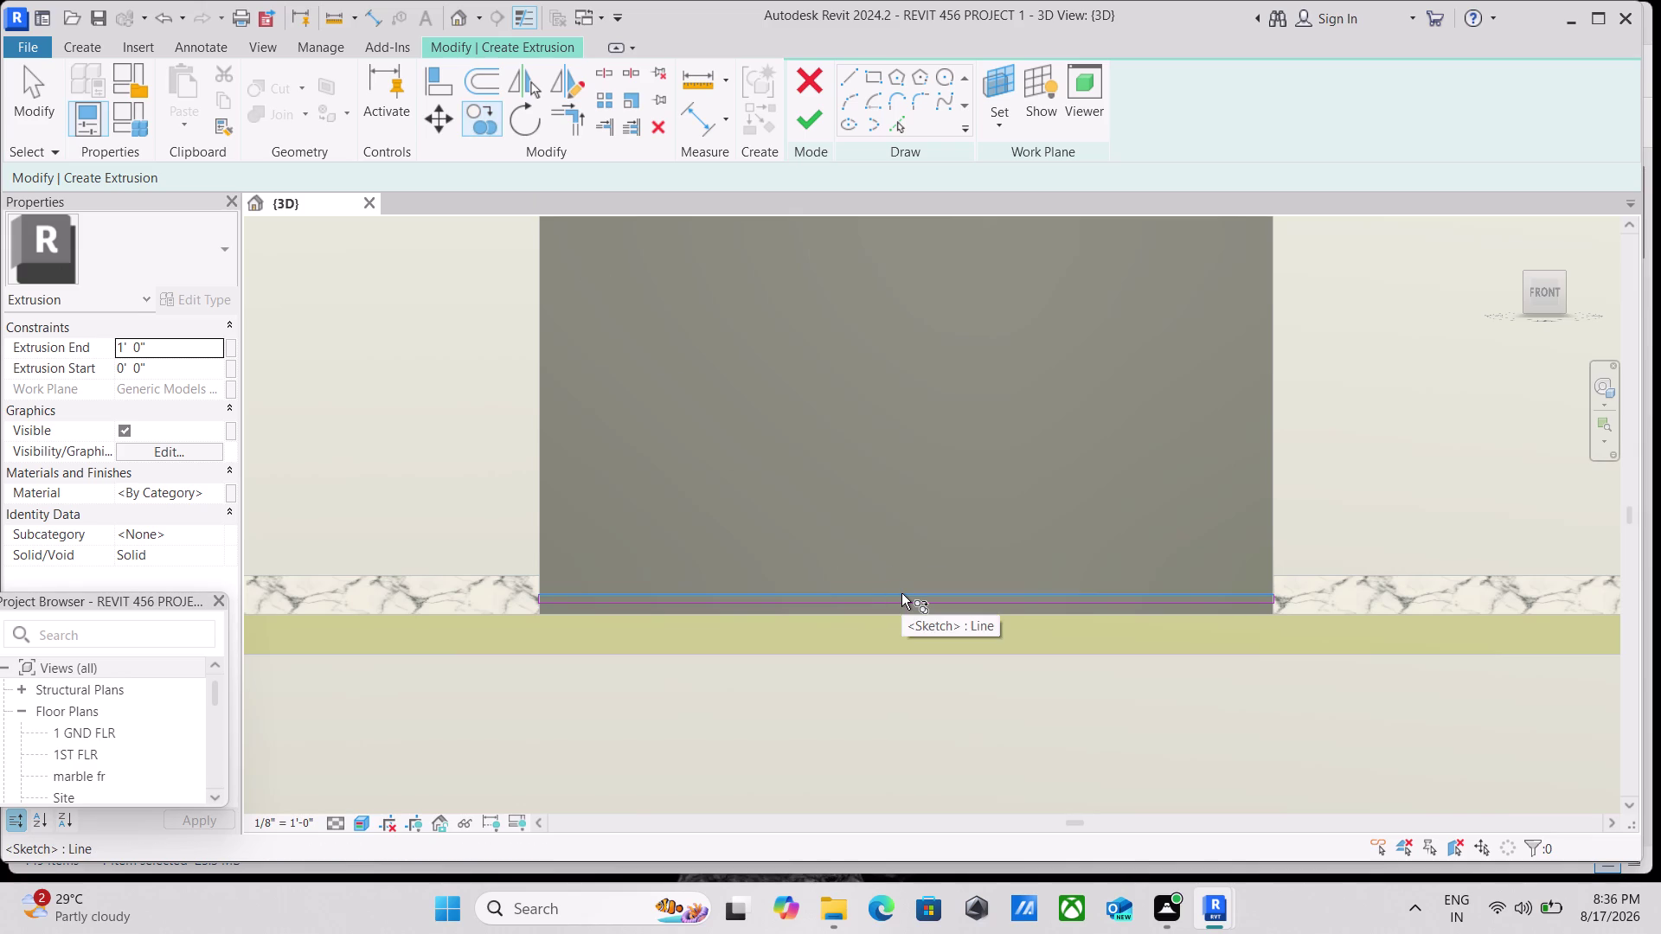
Finish the bottom line, then window-select both base fin sketch lines for a multiple Copy.
key(Escape)
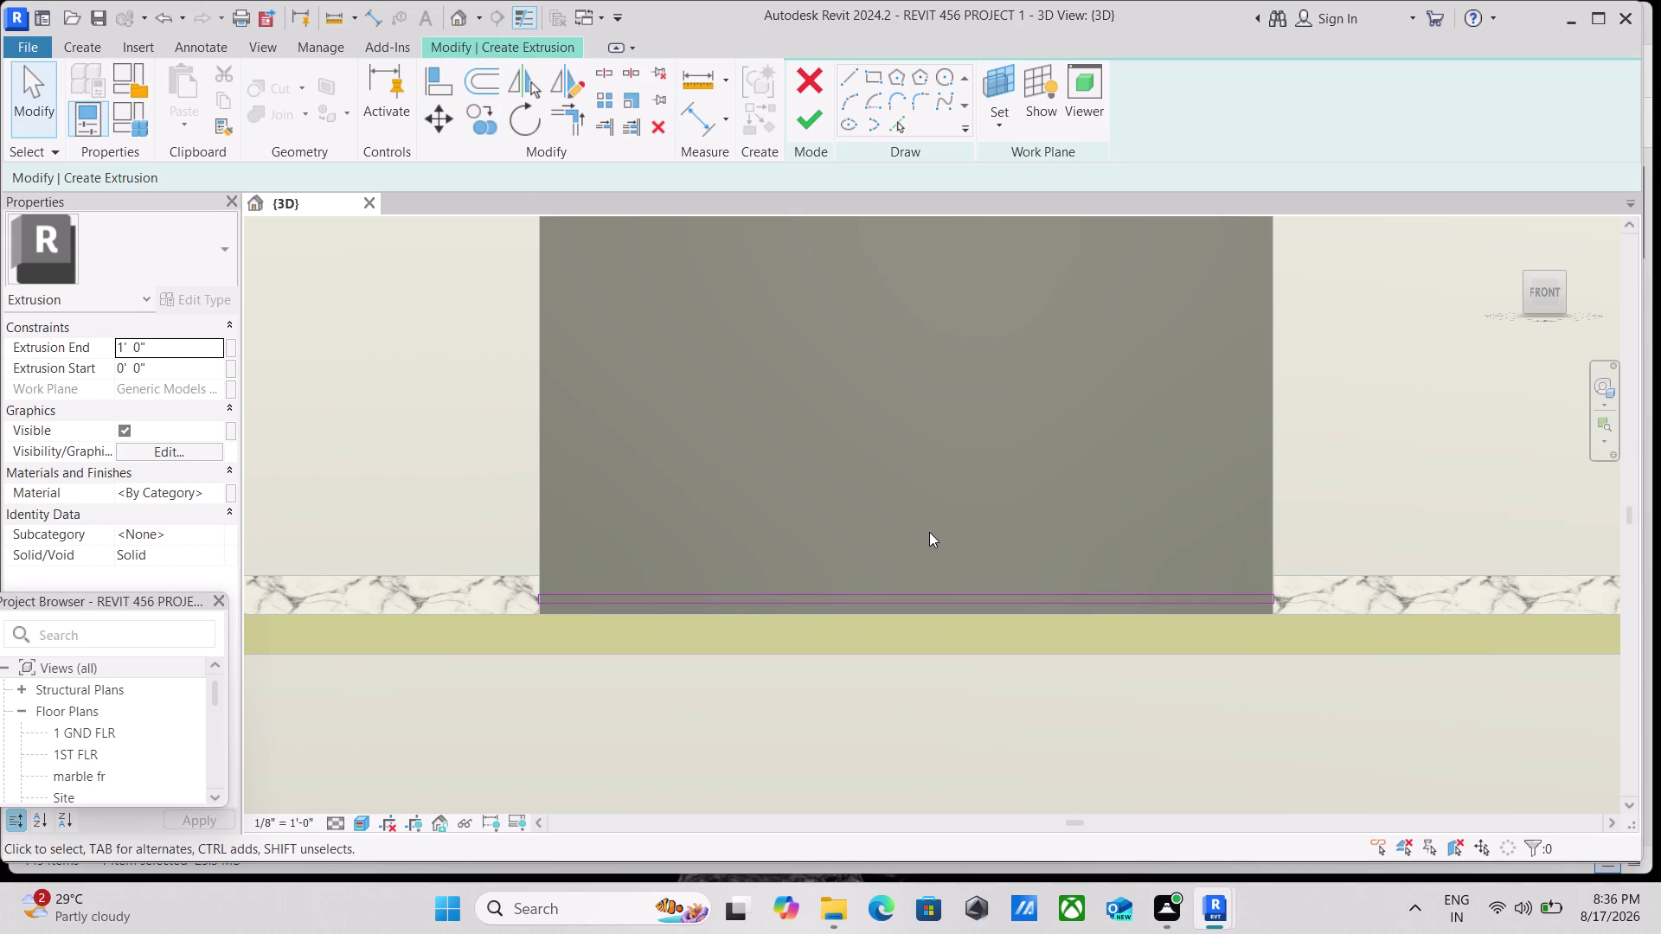
scroll(up, 3)
scroll(down, 3)
middle_drag(929, 530, 916, 453)
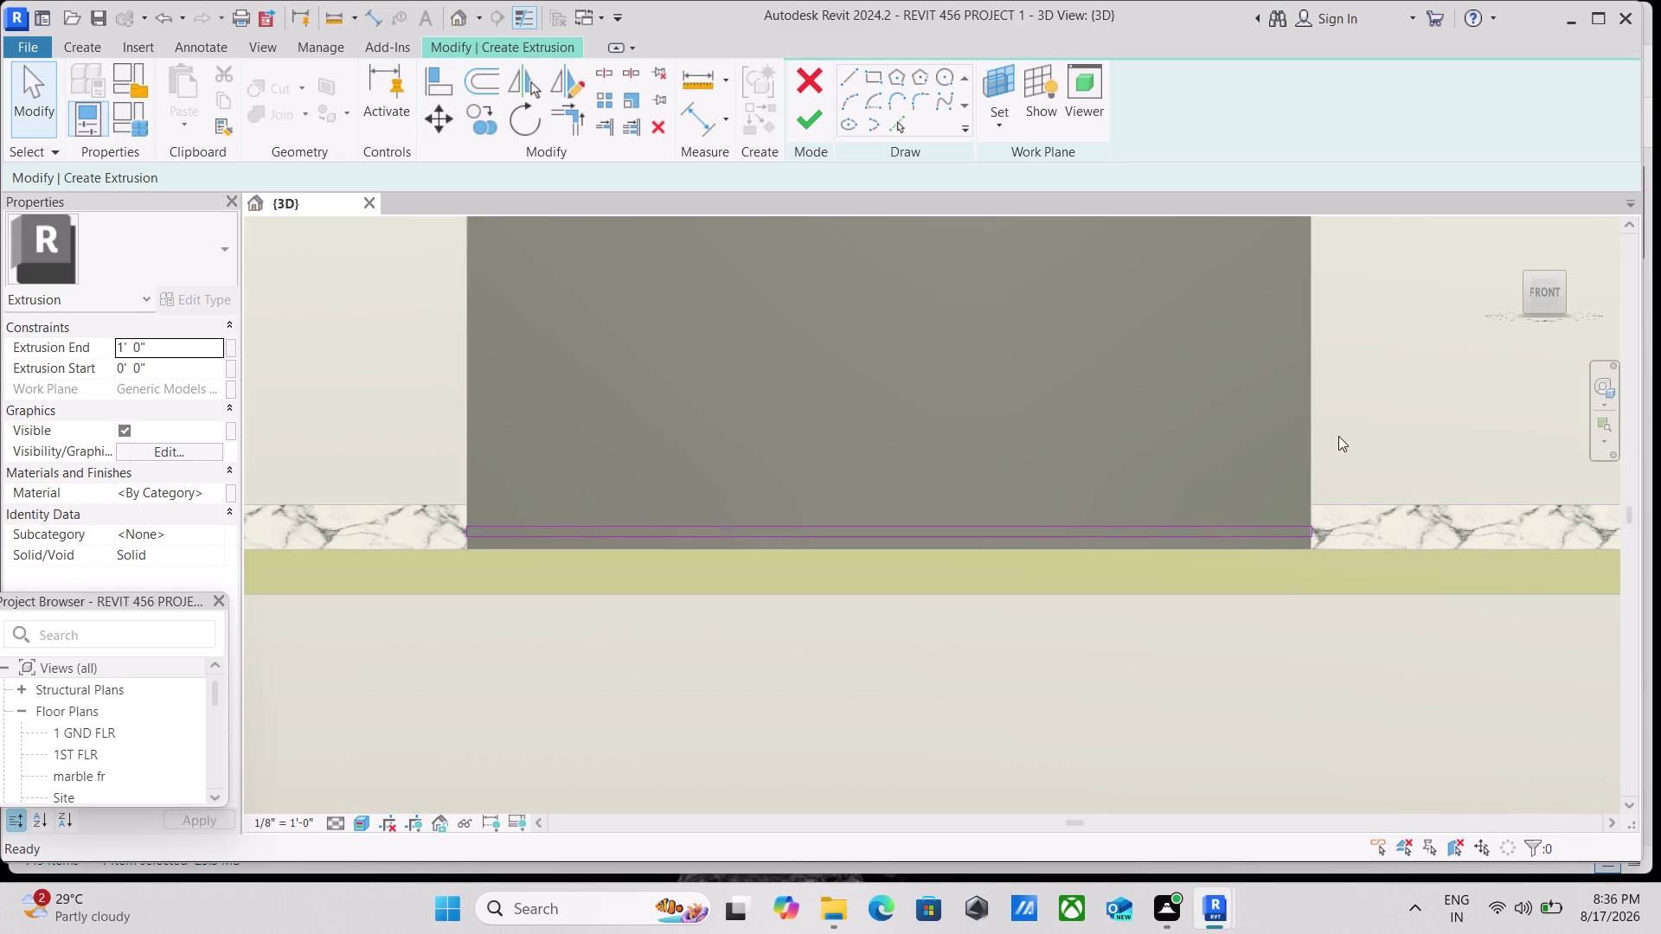
drag(1282, 501, 1212, 543)
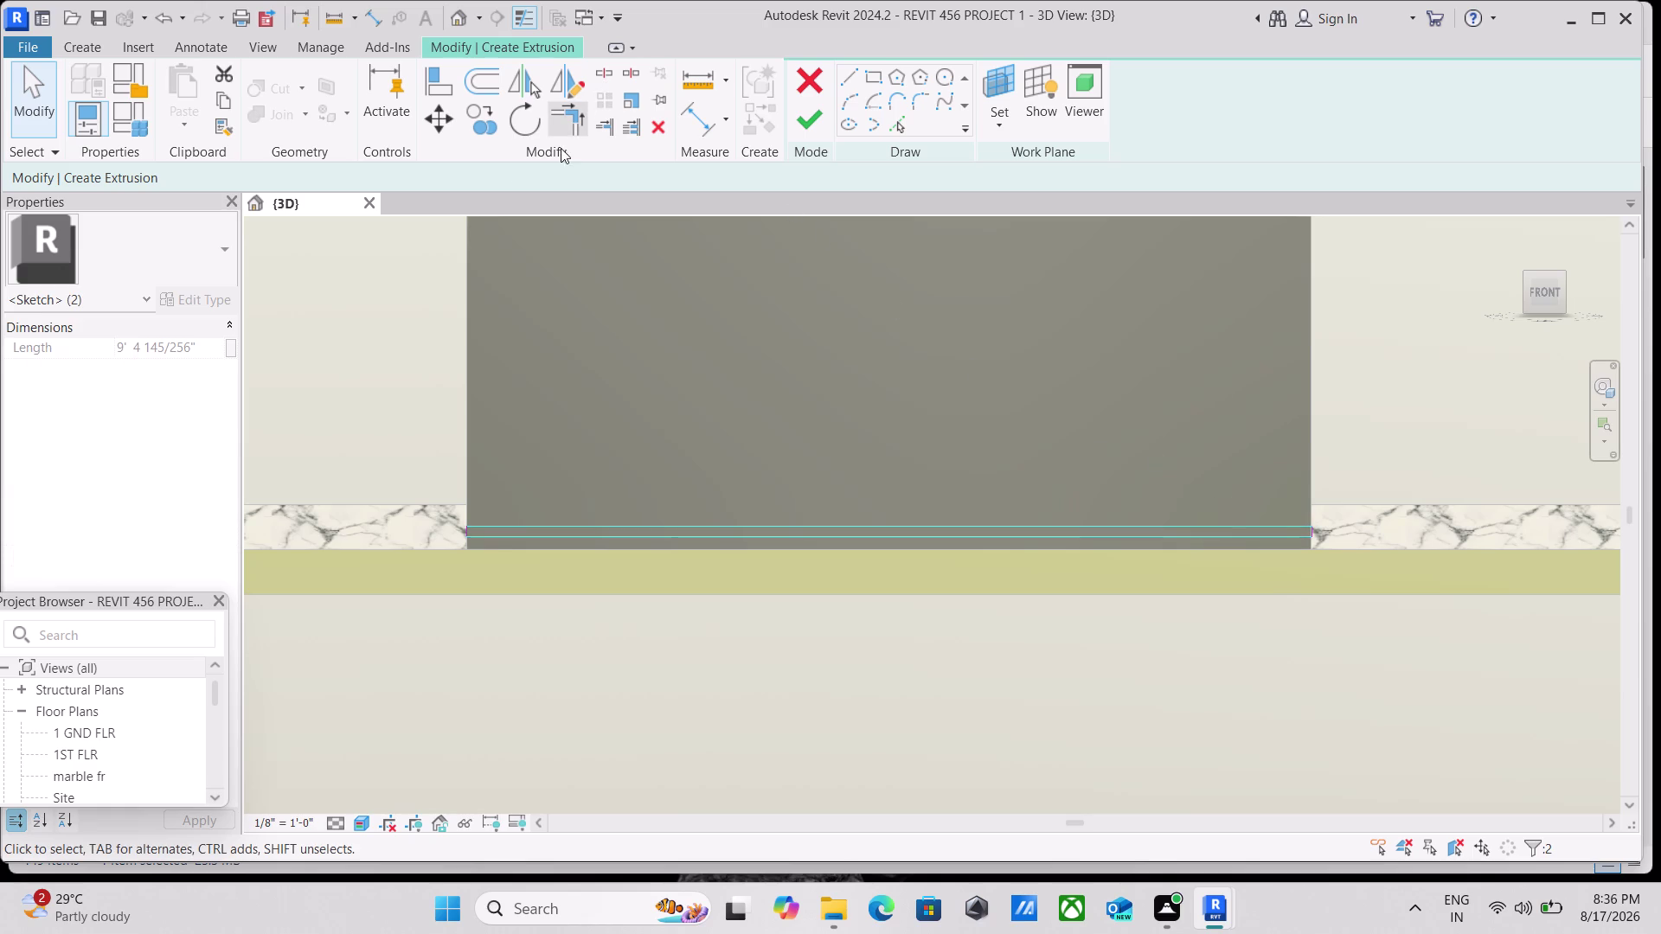
click(477, 123)
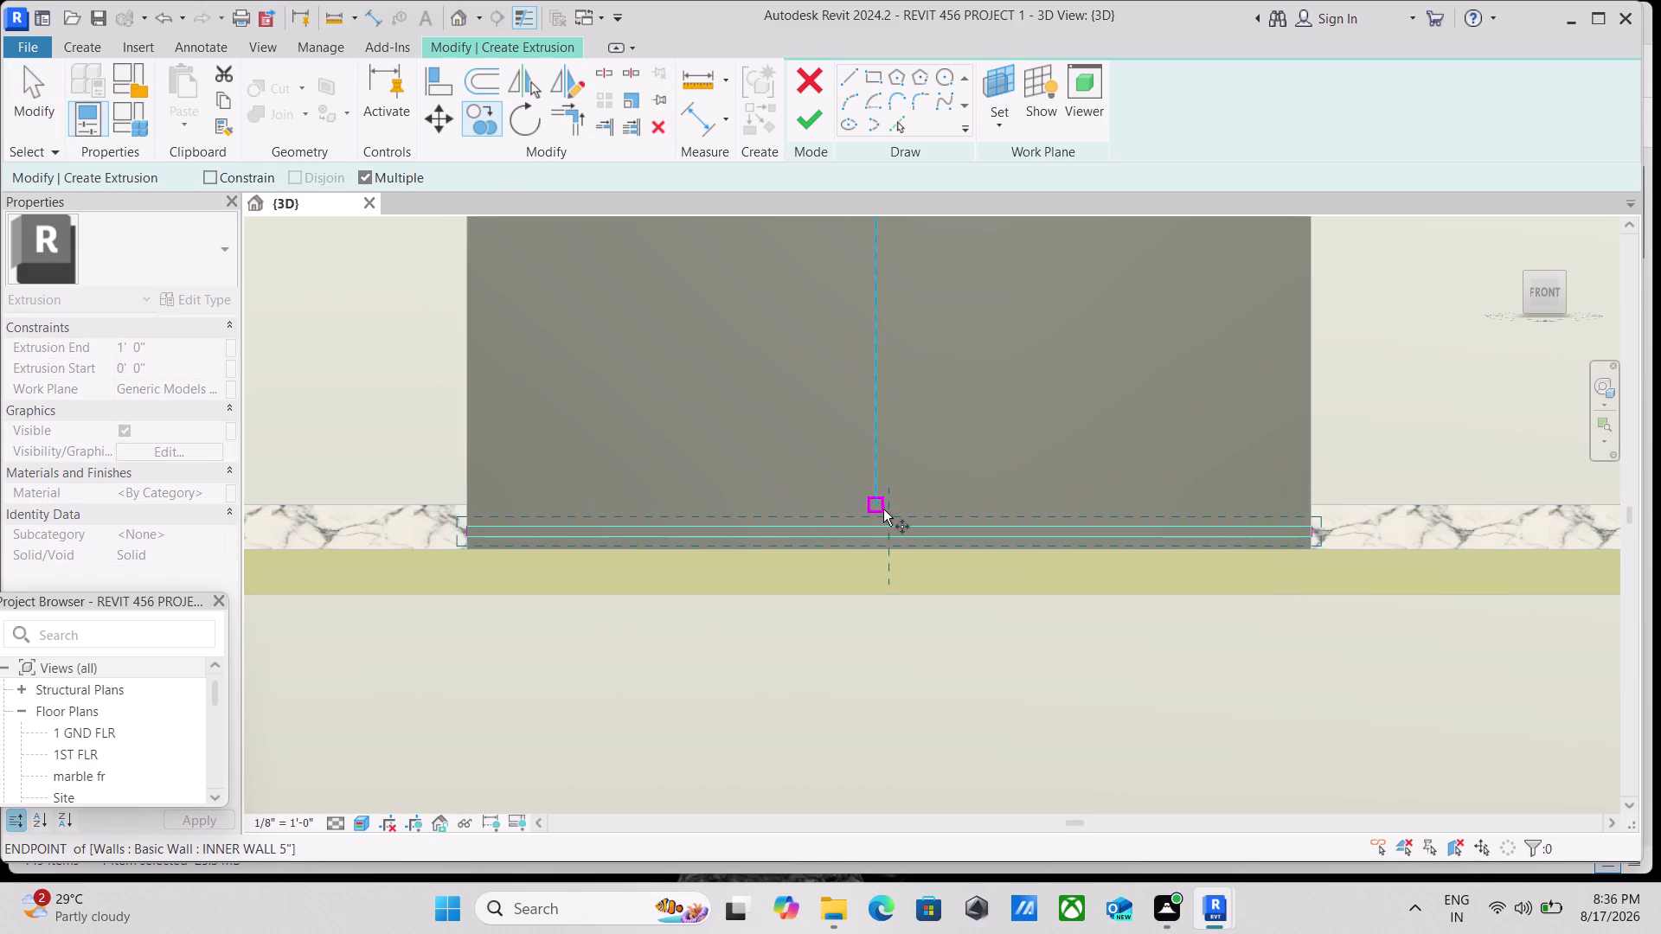
Pick a base point and place the first copies of the fin line pair up the wall.
scroll(up, 3)
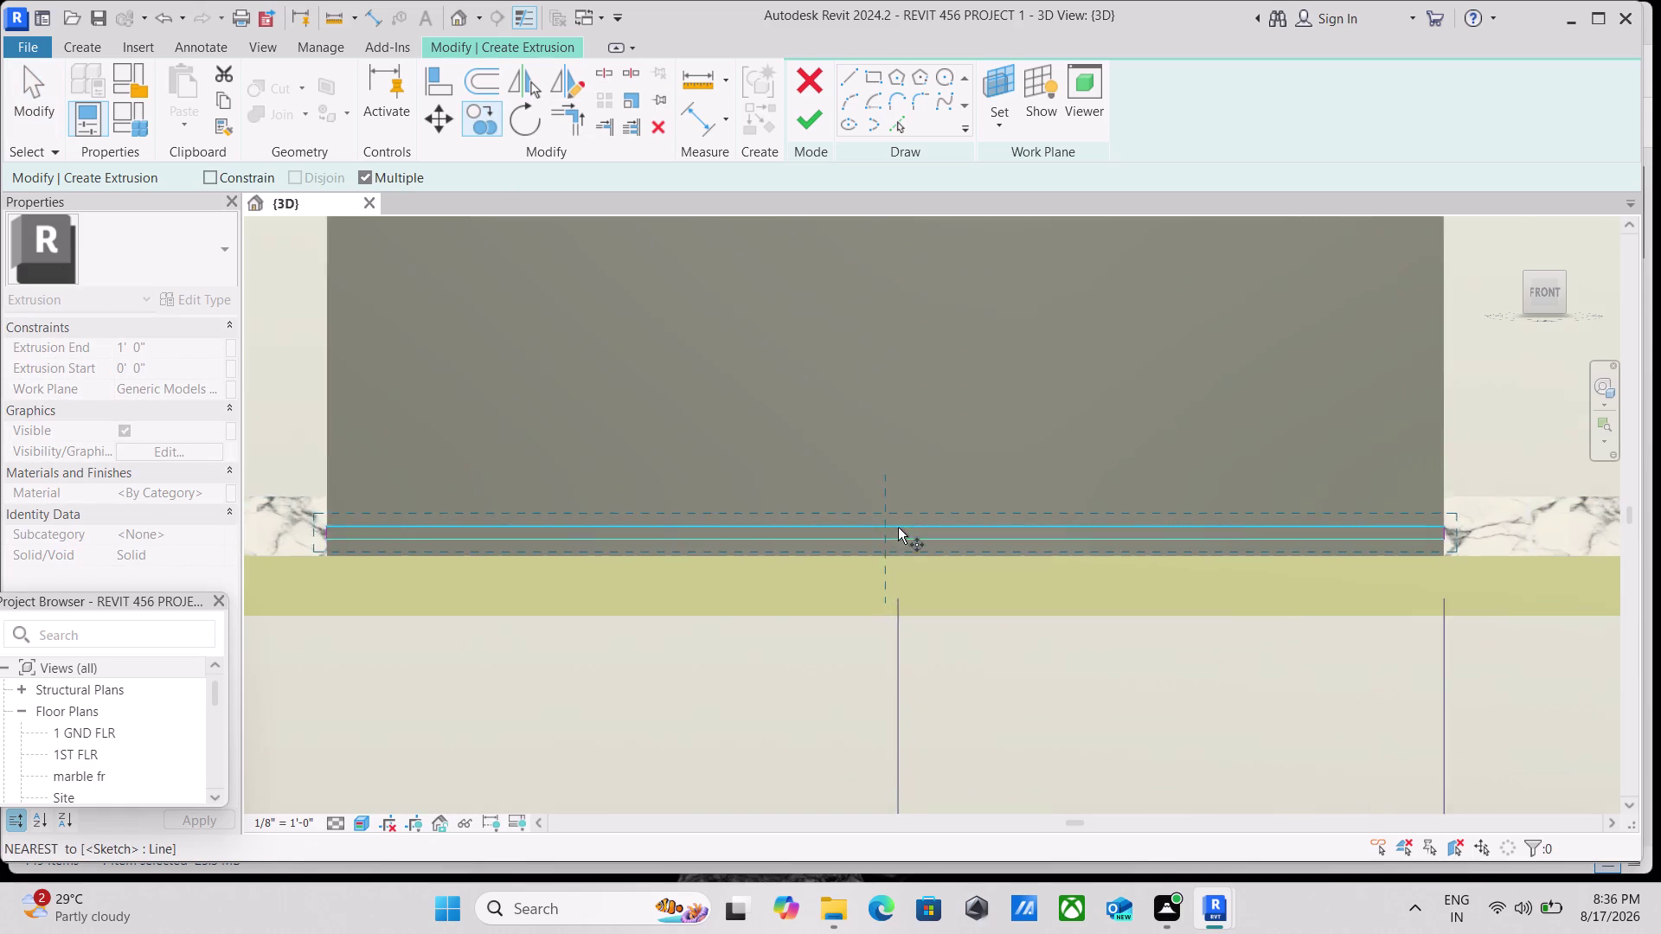
click(880, 520)
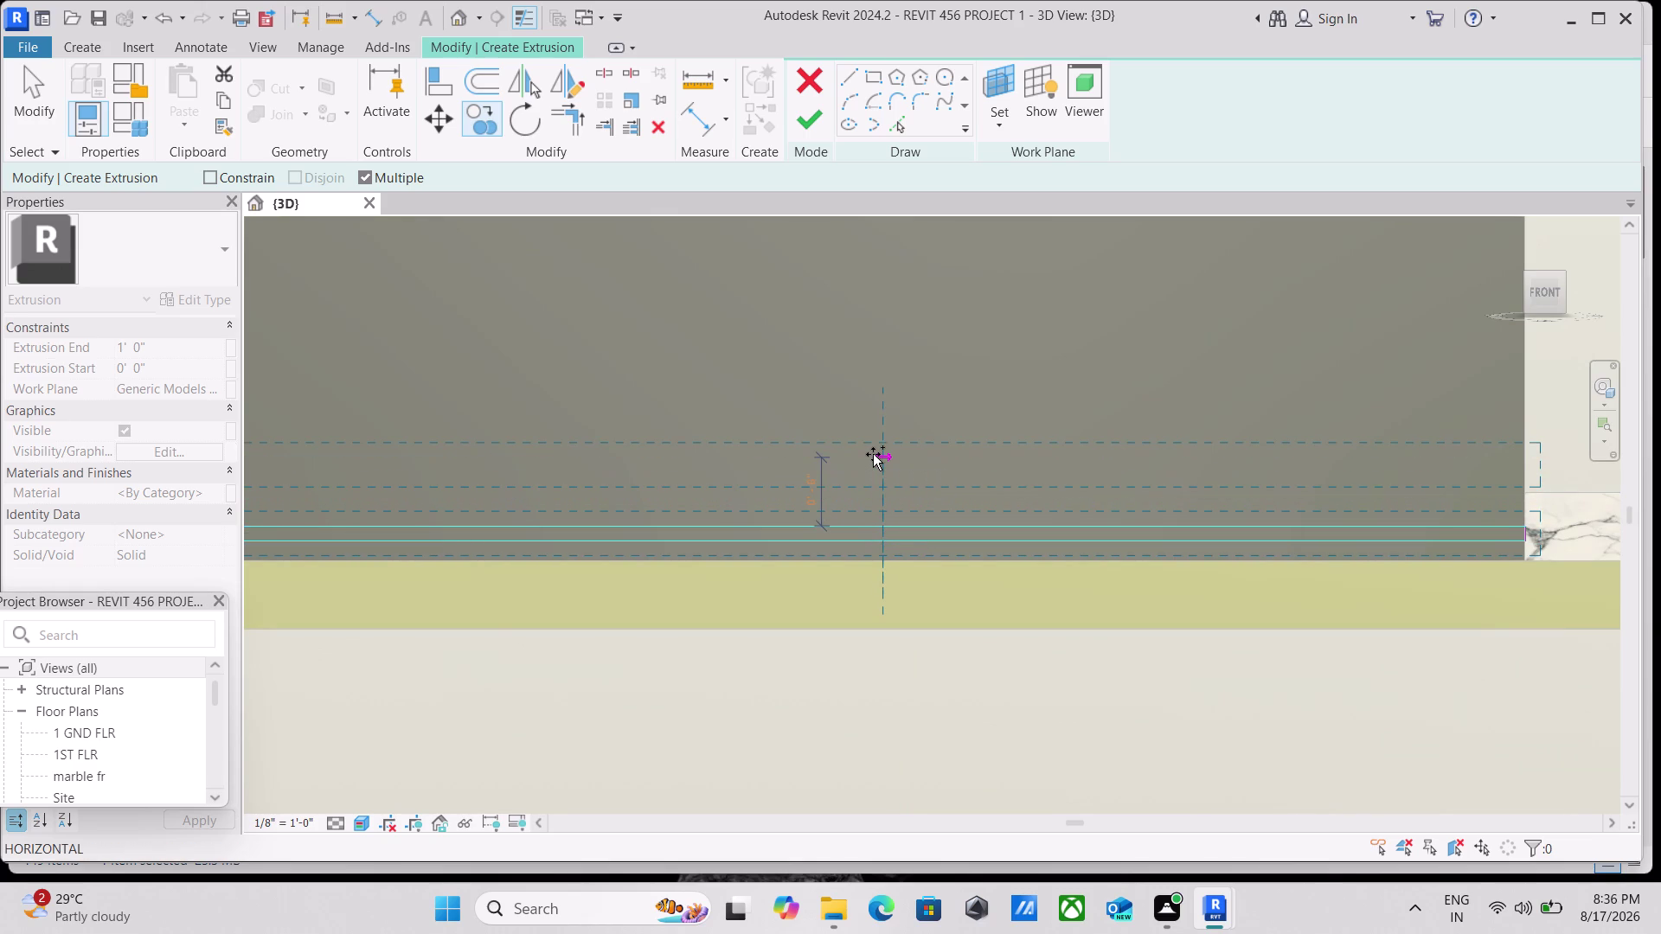
click(873, 455)
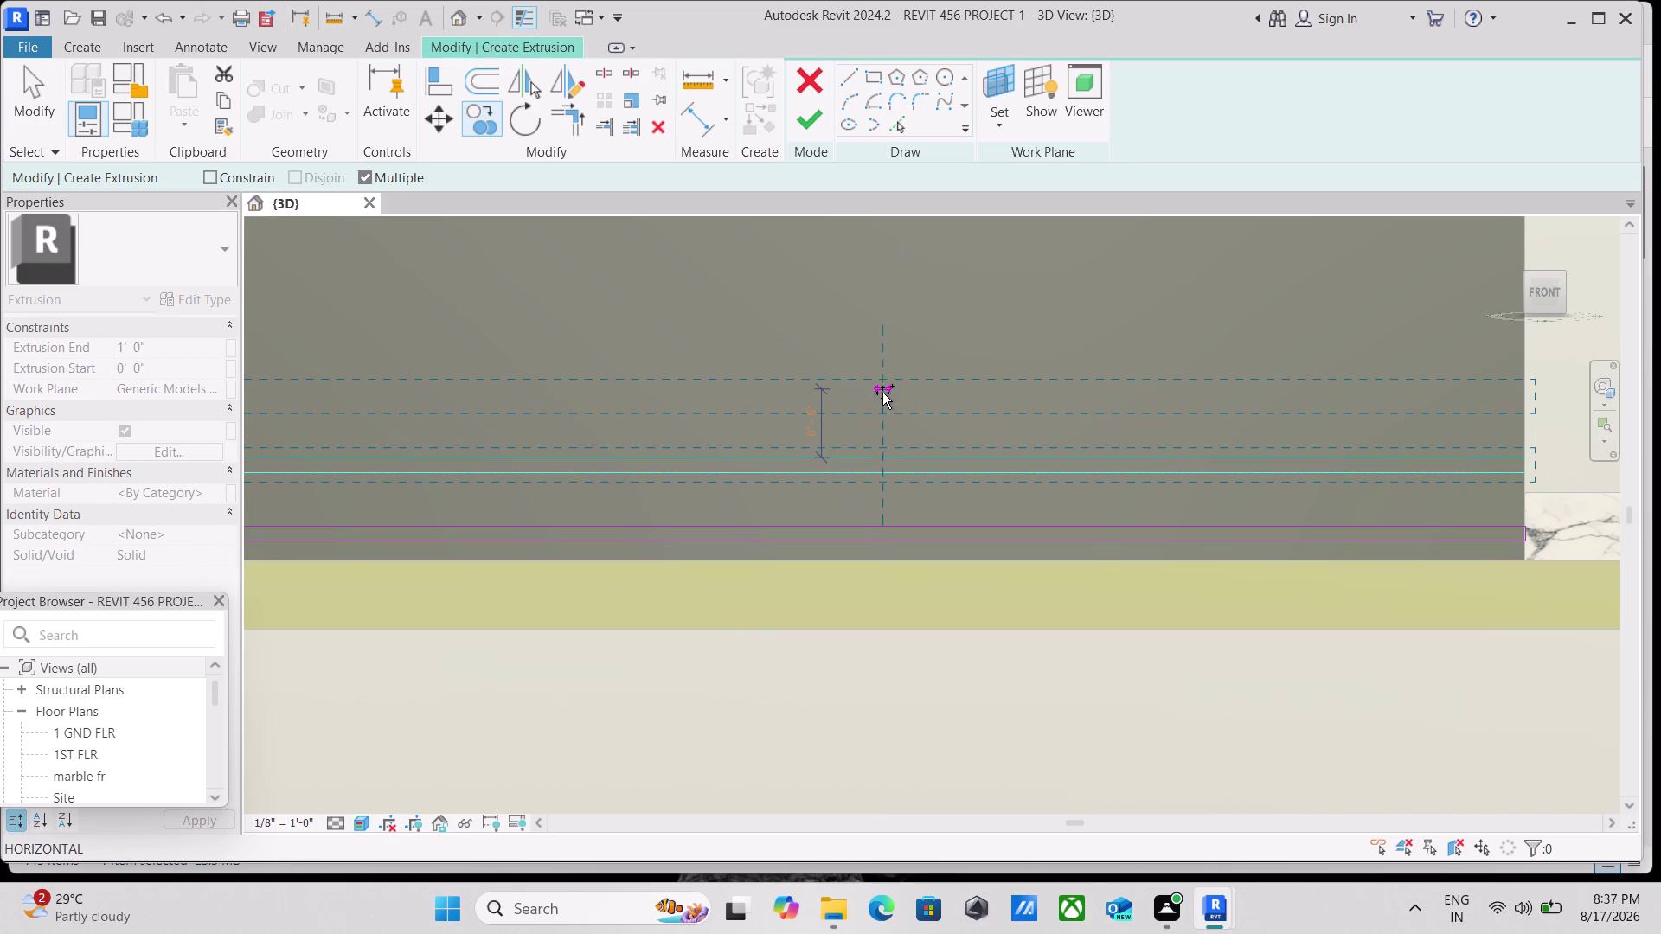
click(883, 392)
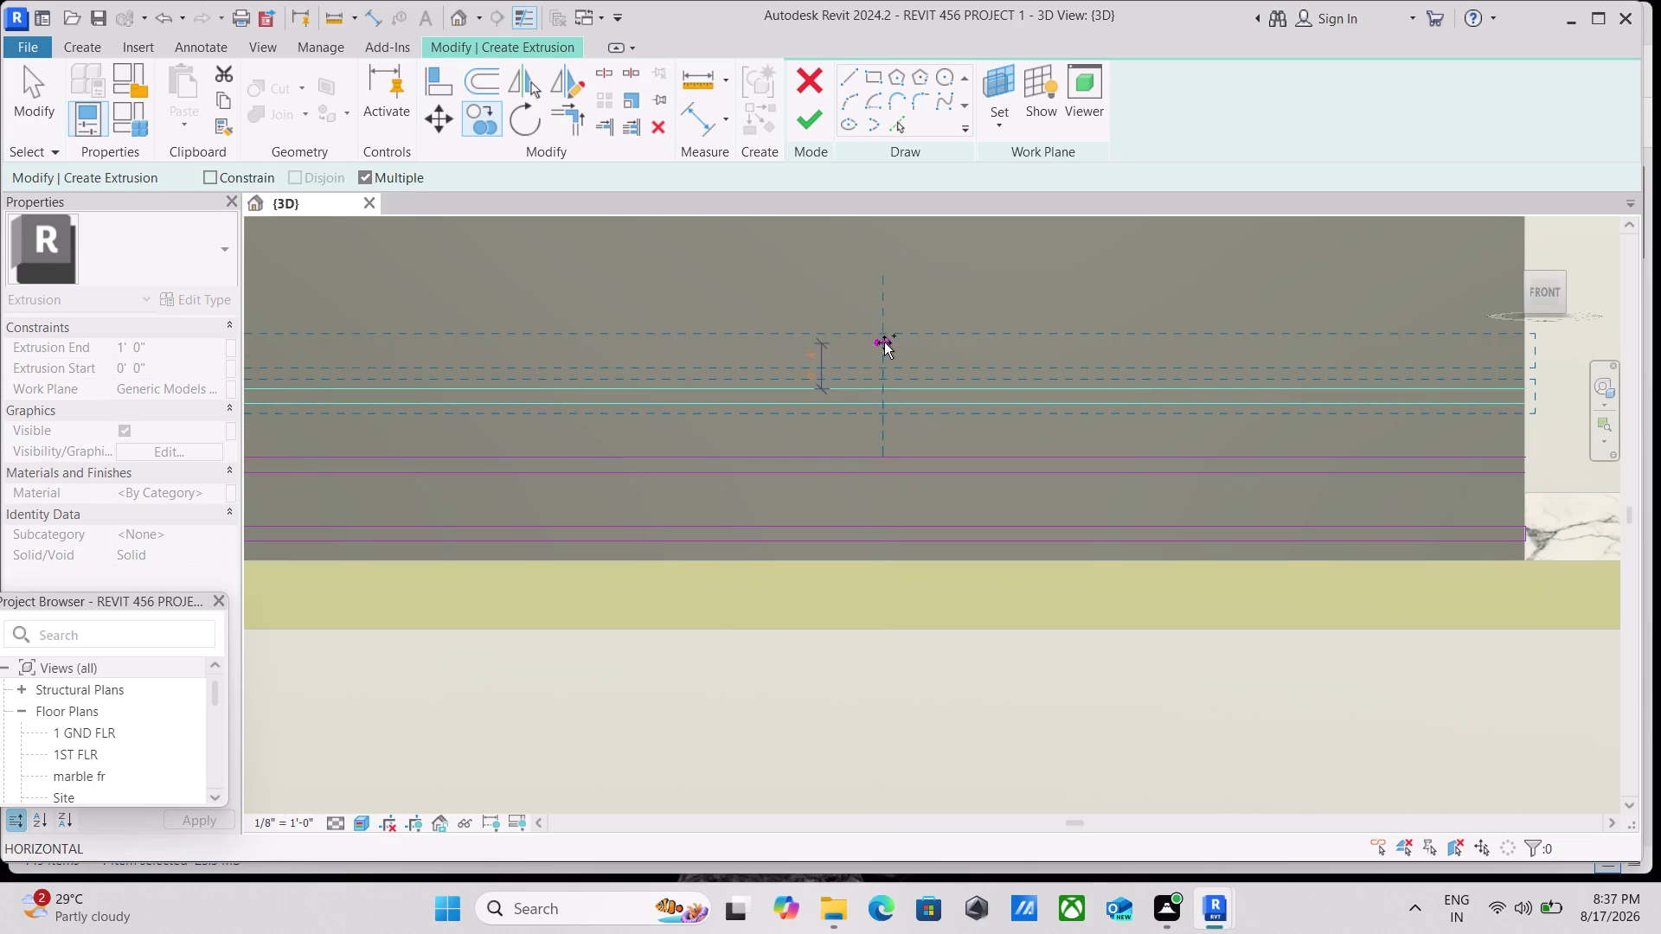
click(883, 325)
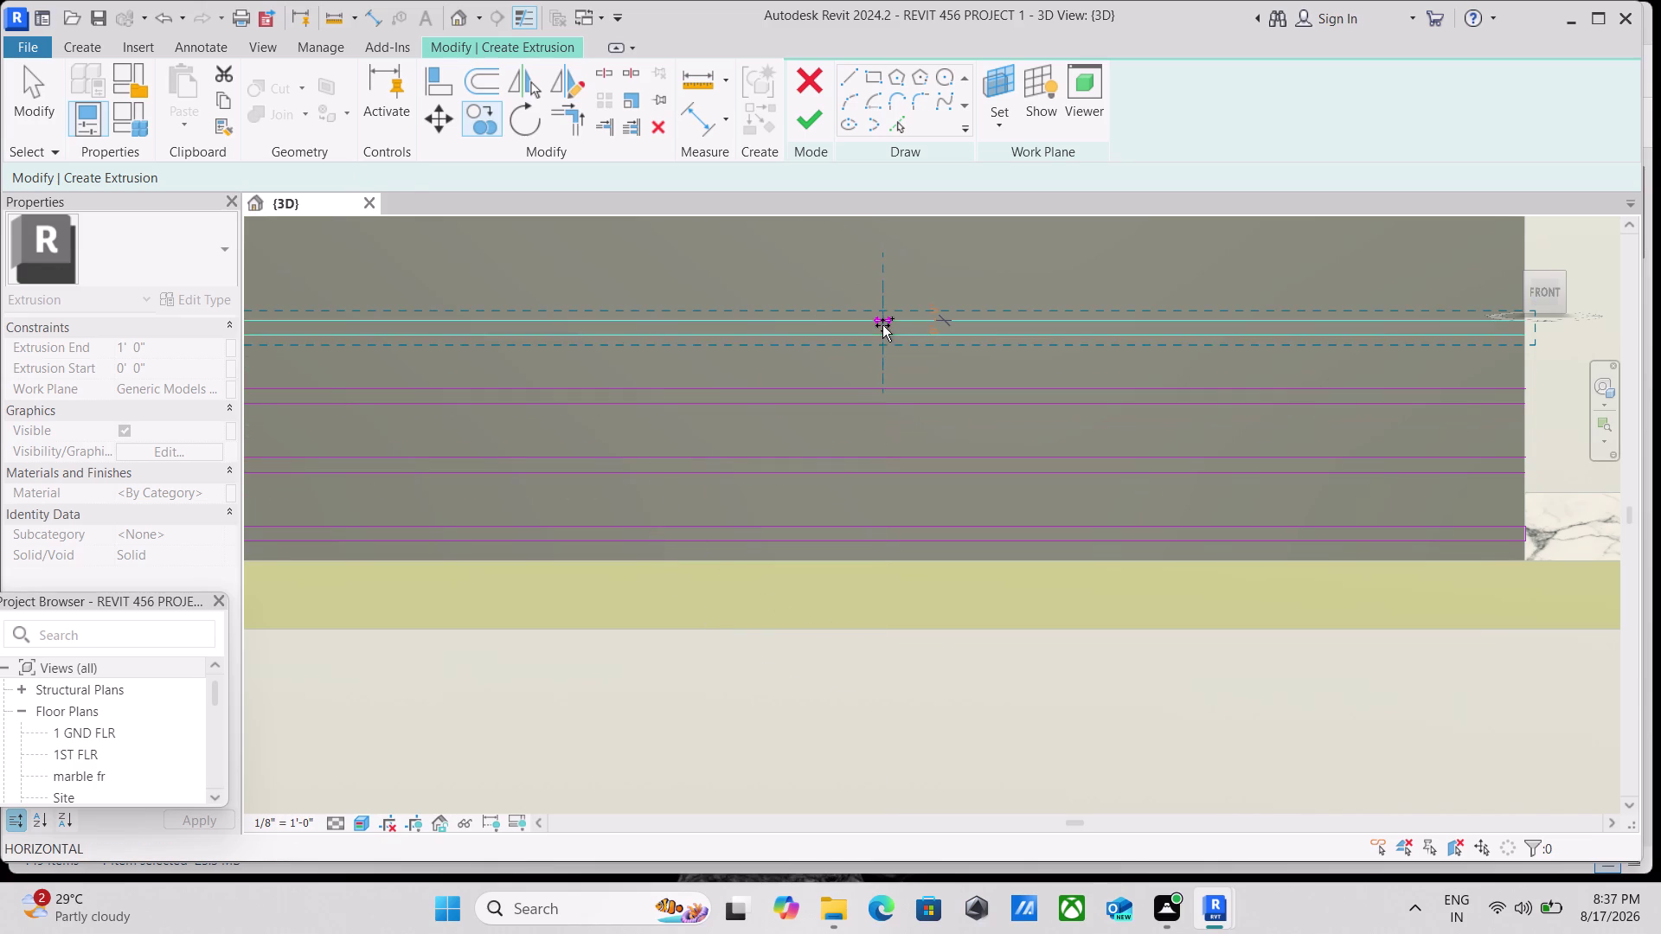
middle_drag(886, 292, 901, 506)
scroll(up, 3)
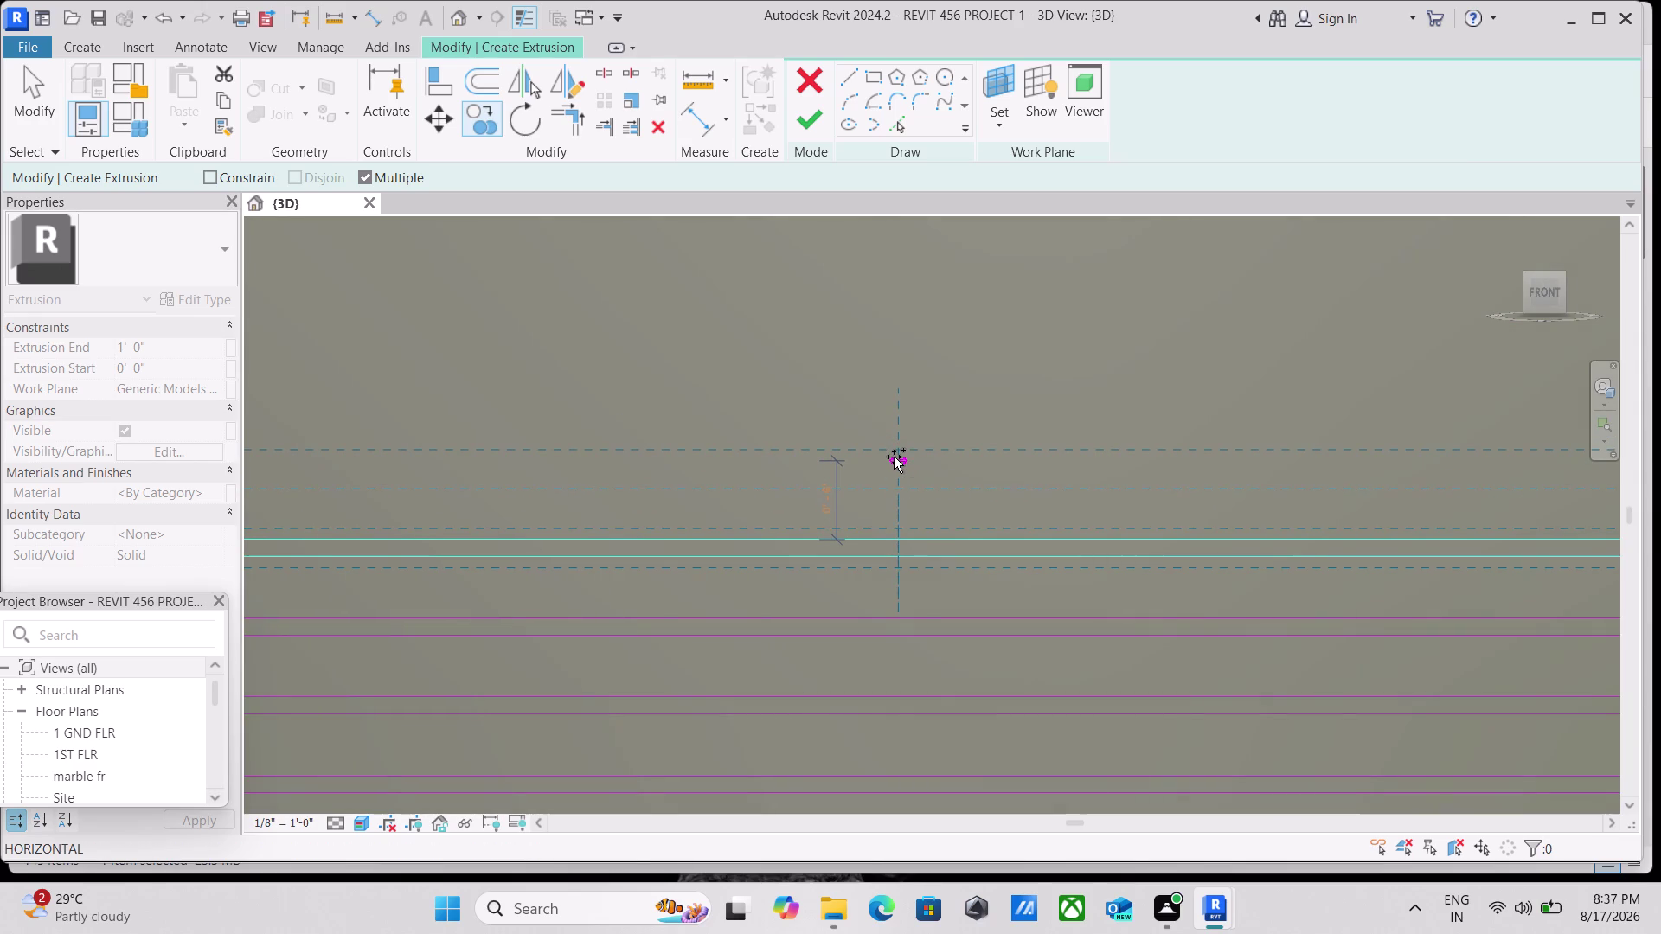
click(893, 458)
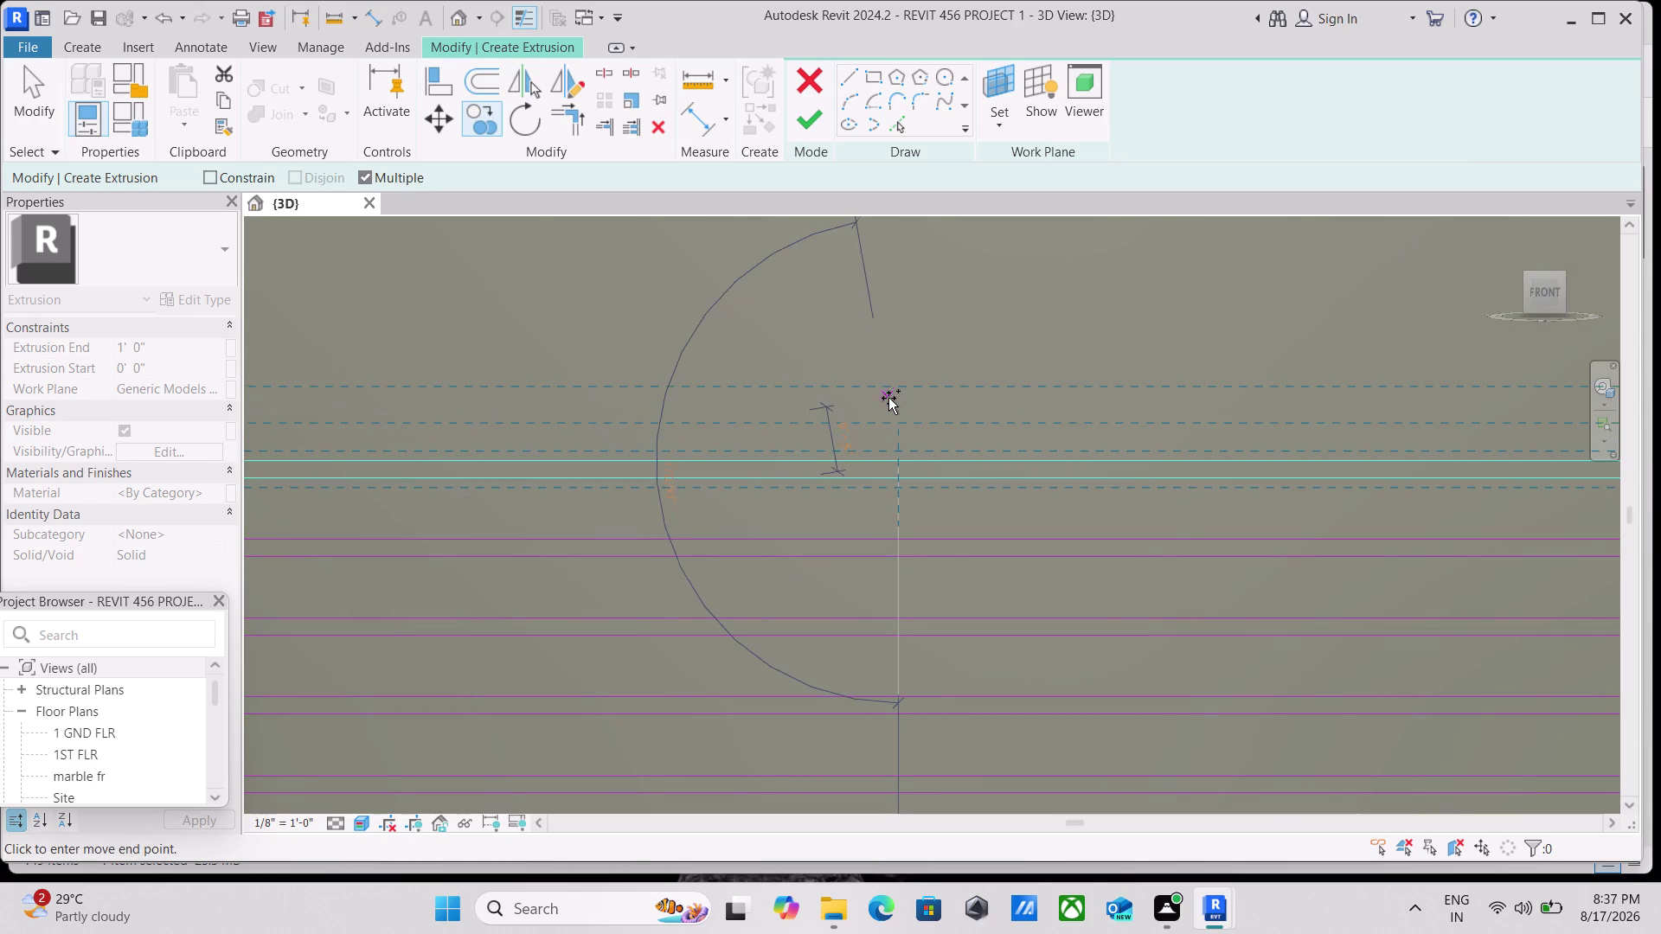
scroll(up, 3)
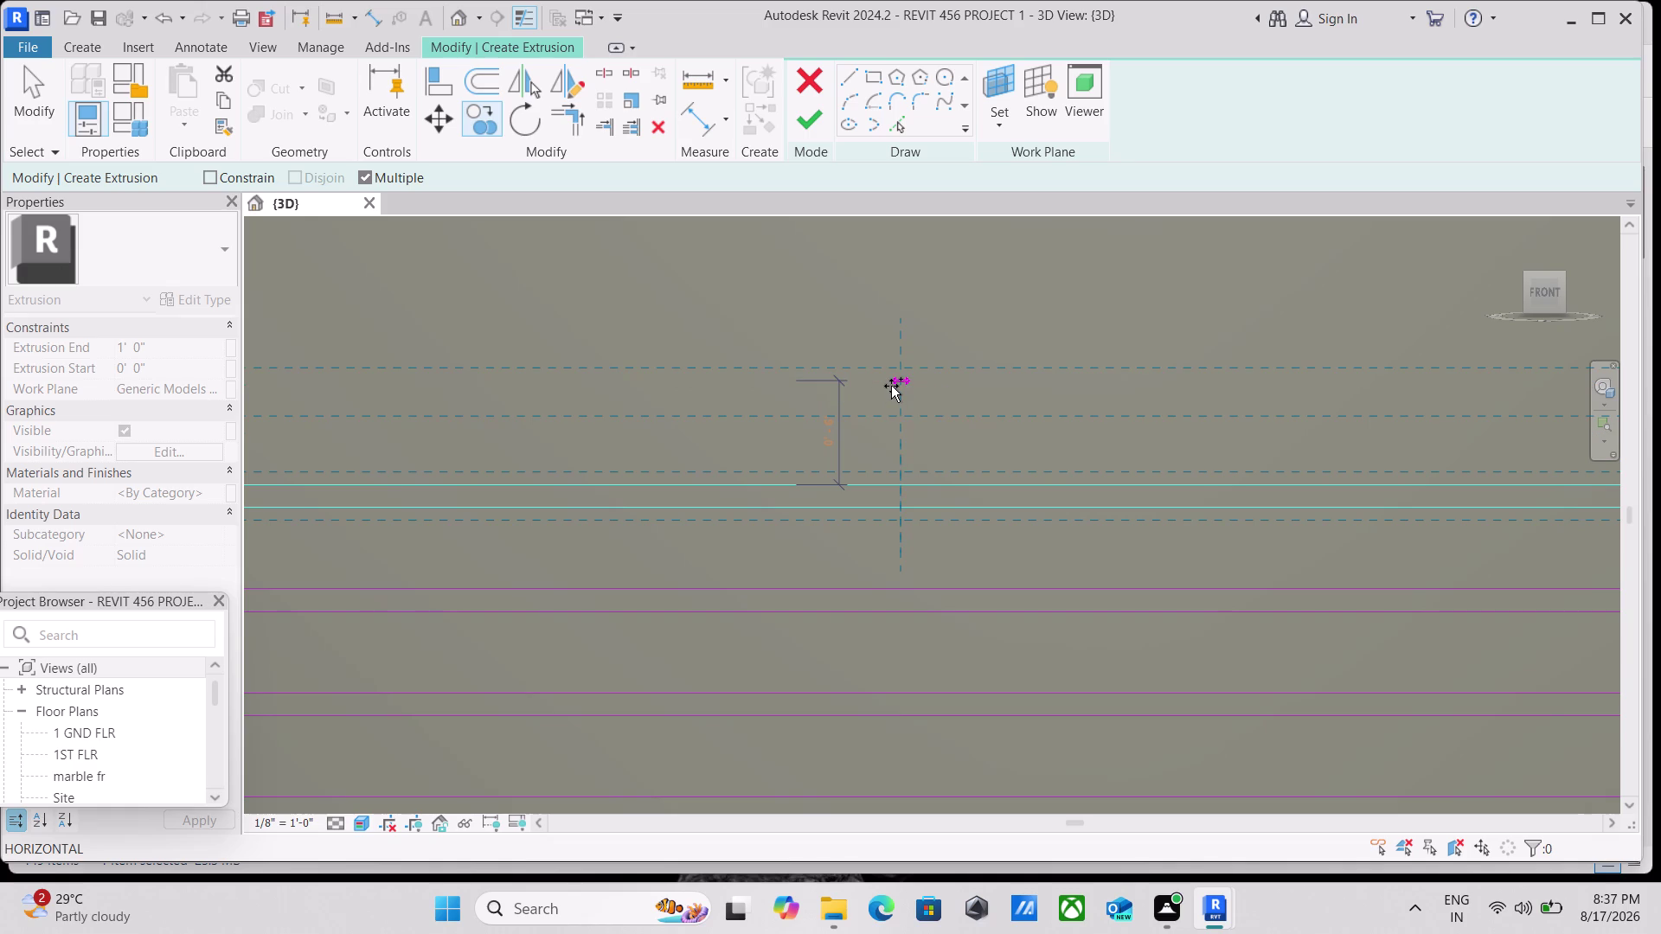
click(891, 385)
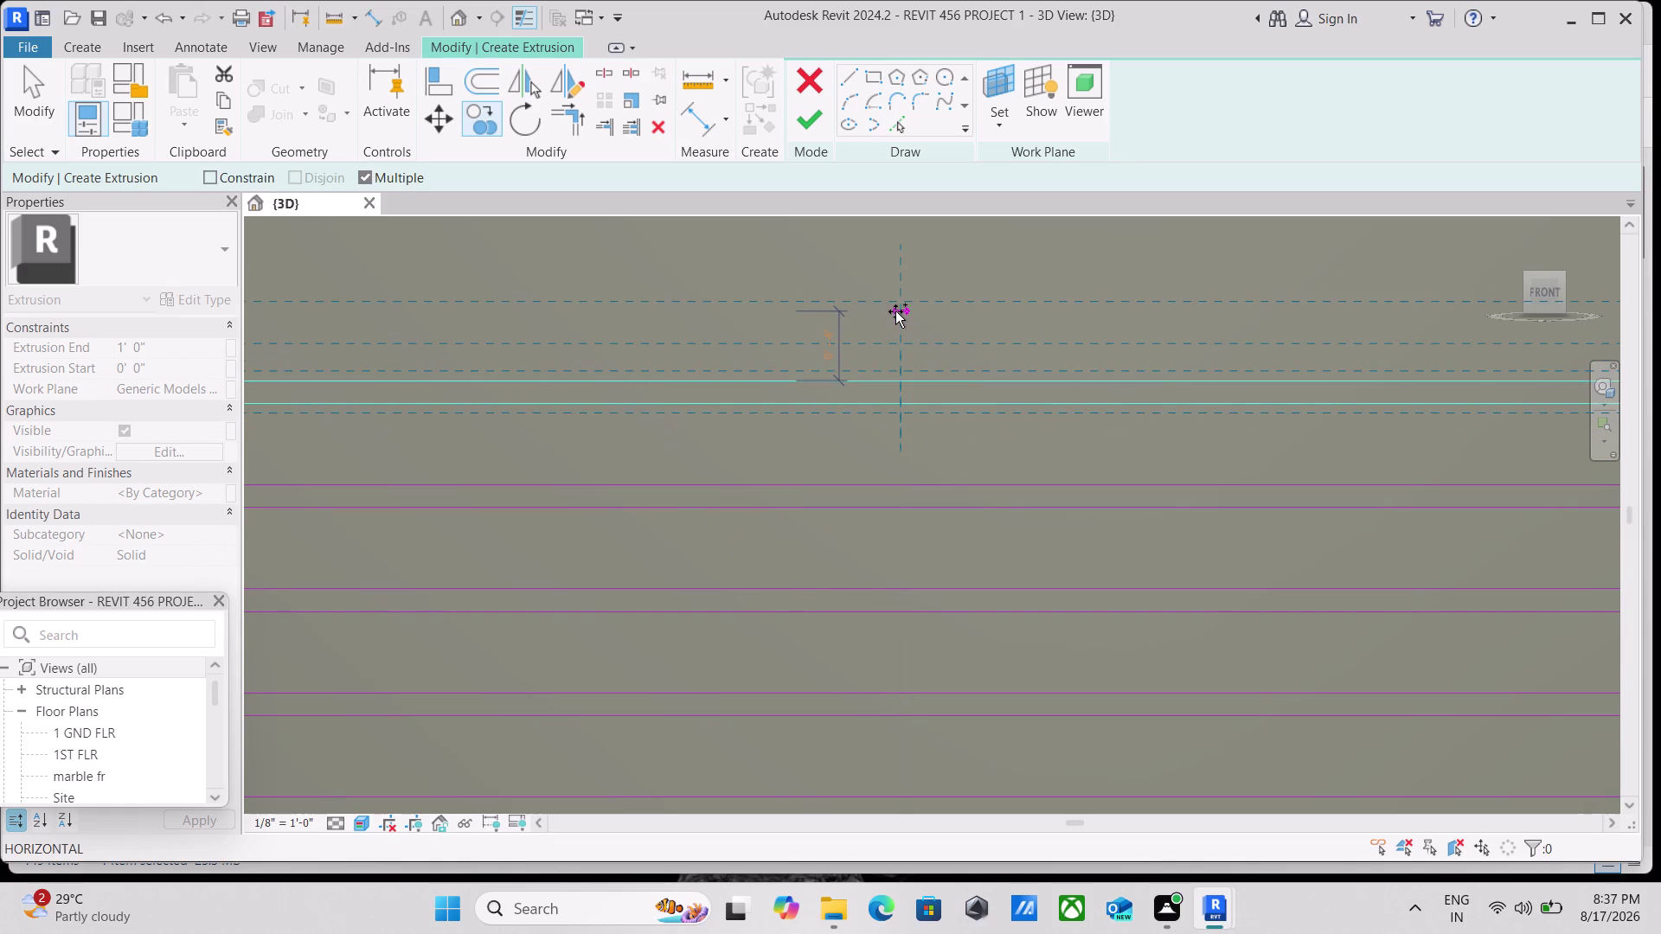
middle_drag(896, 310, 862, 547)
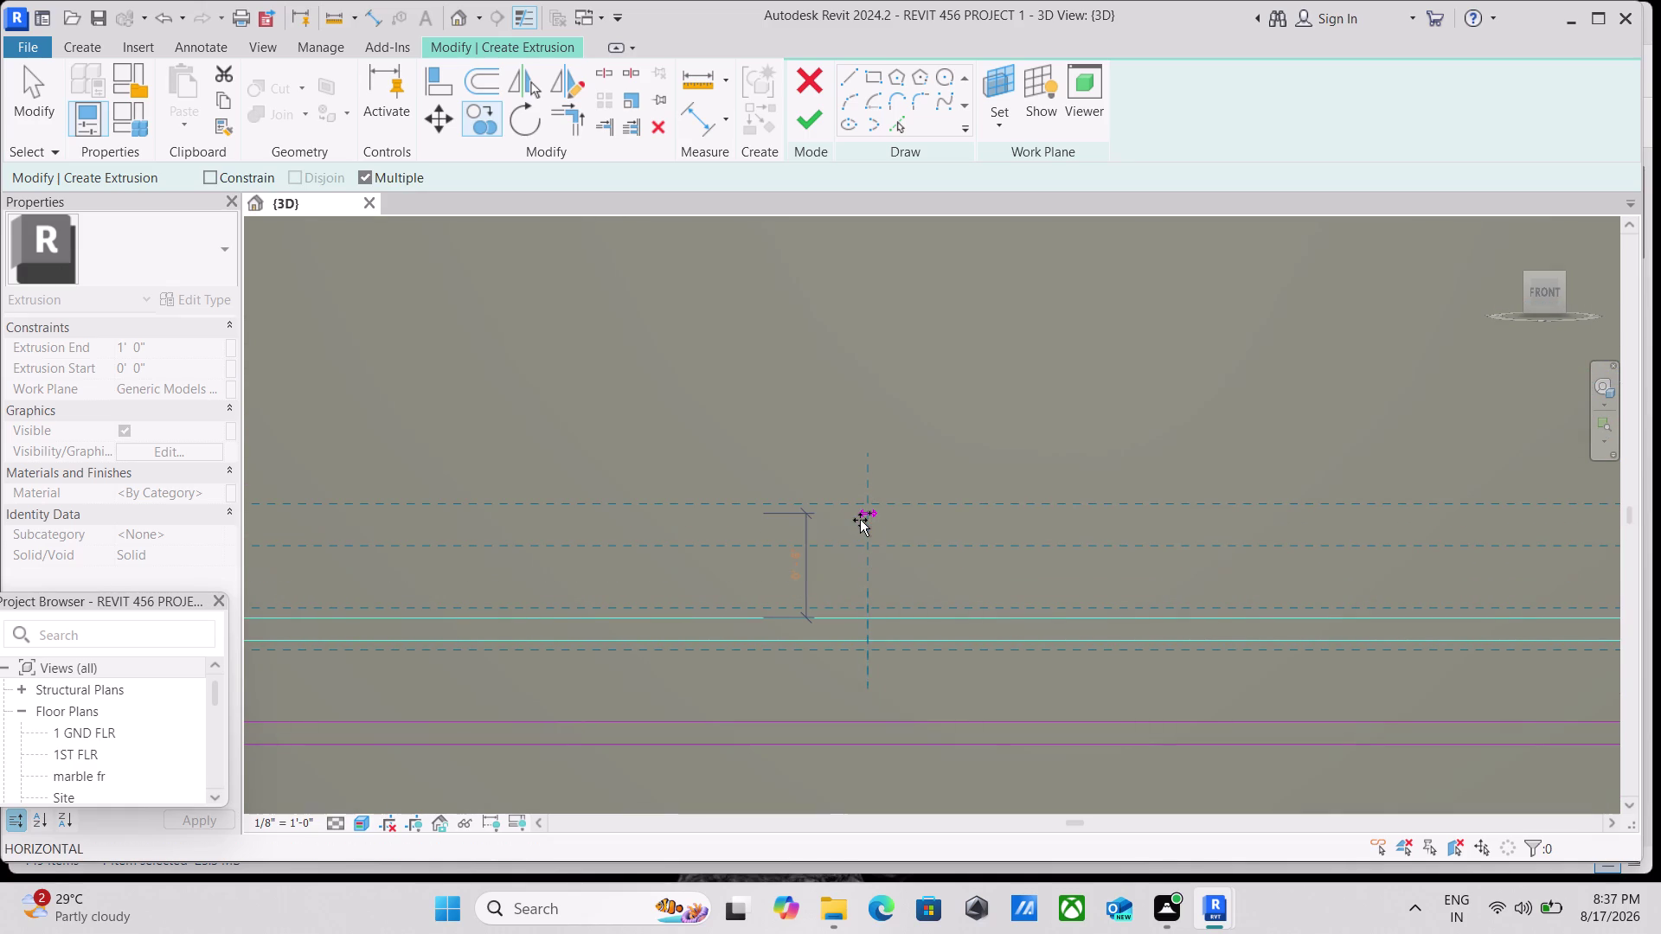
Keep copying the fin line pair at regular intervals higher up the wall face.
click(860, 515)
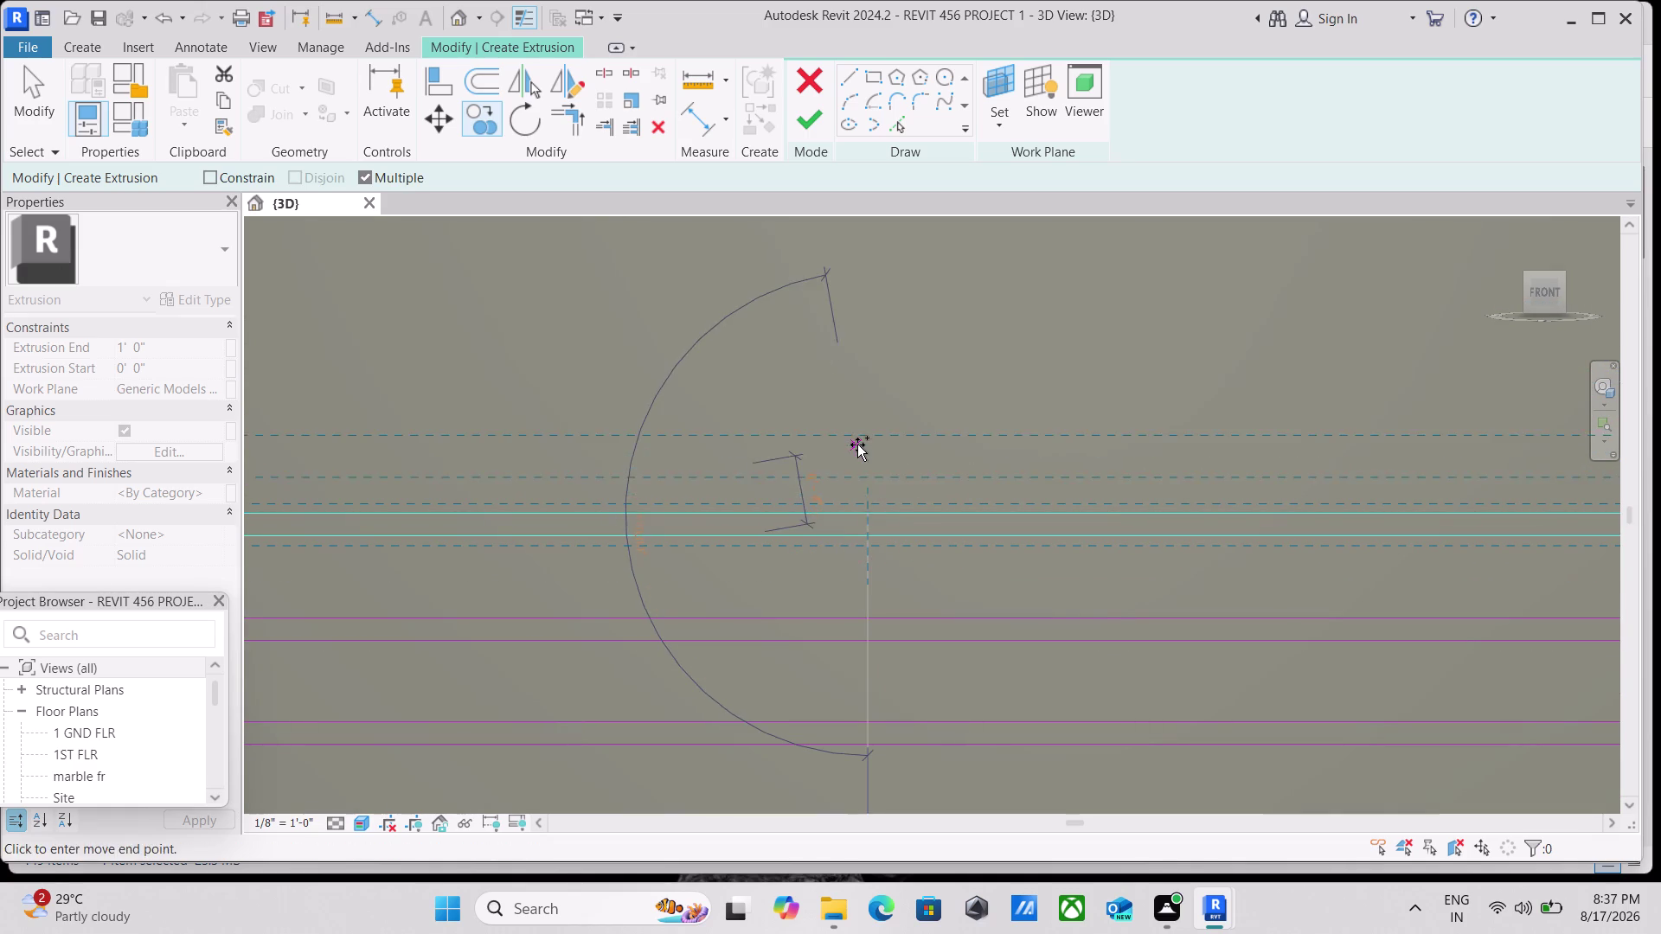
click(861, 407)
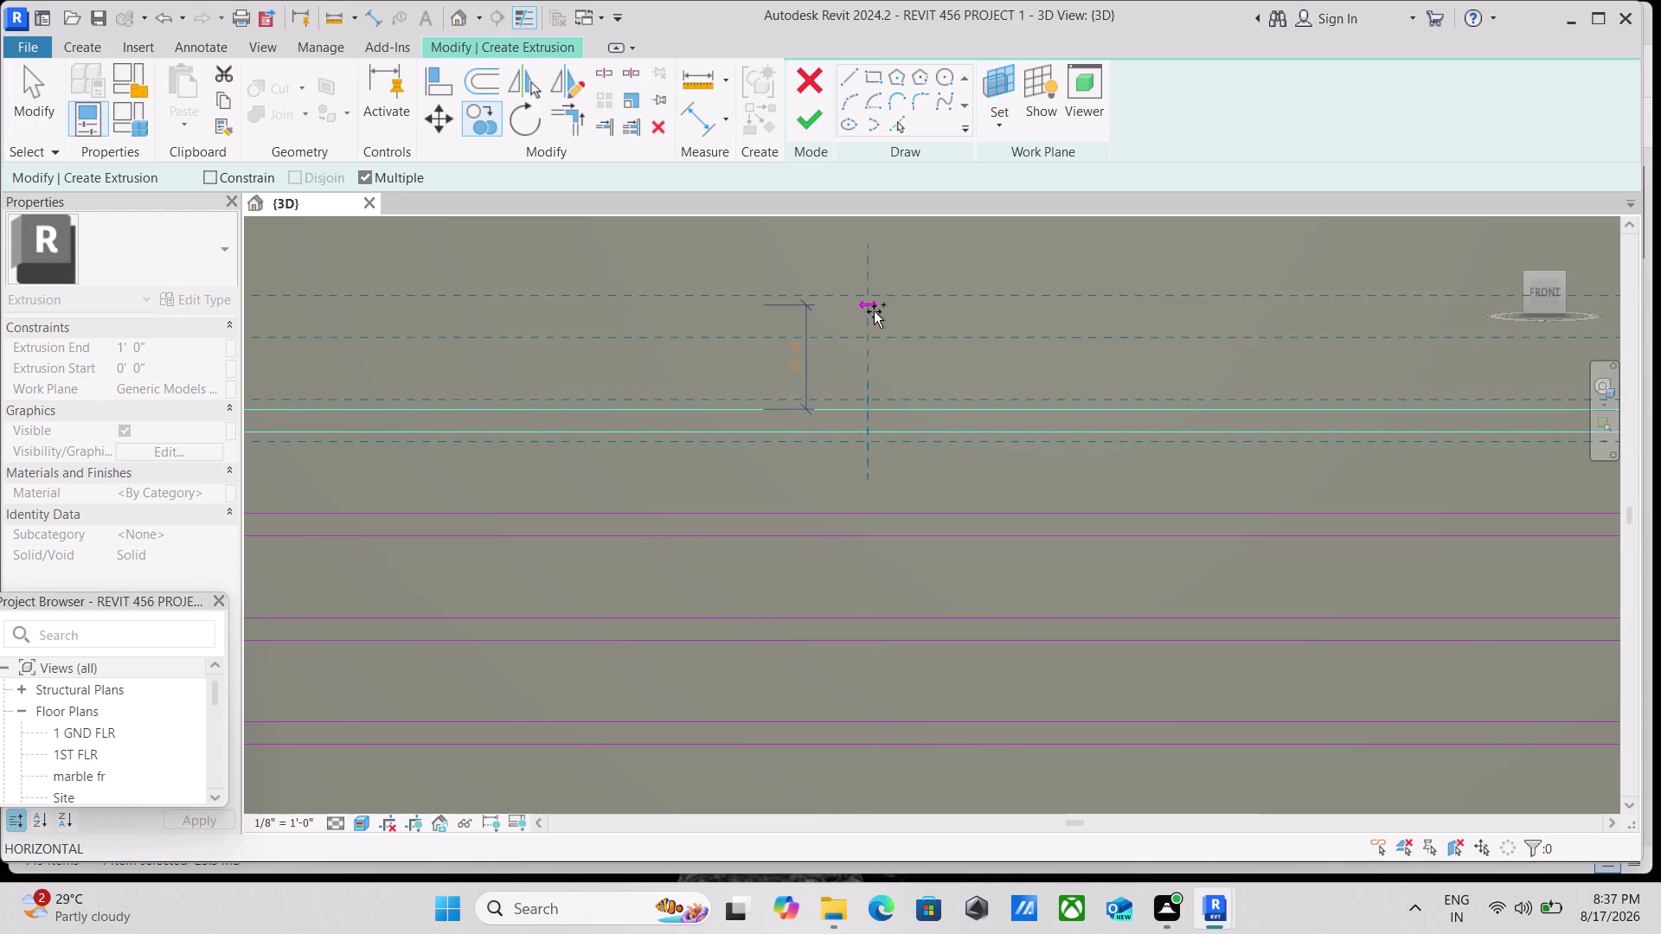
click(875, 309)
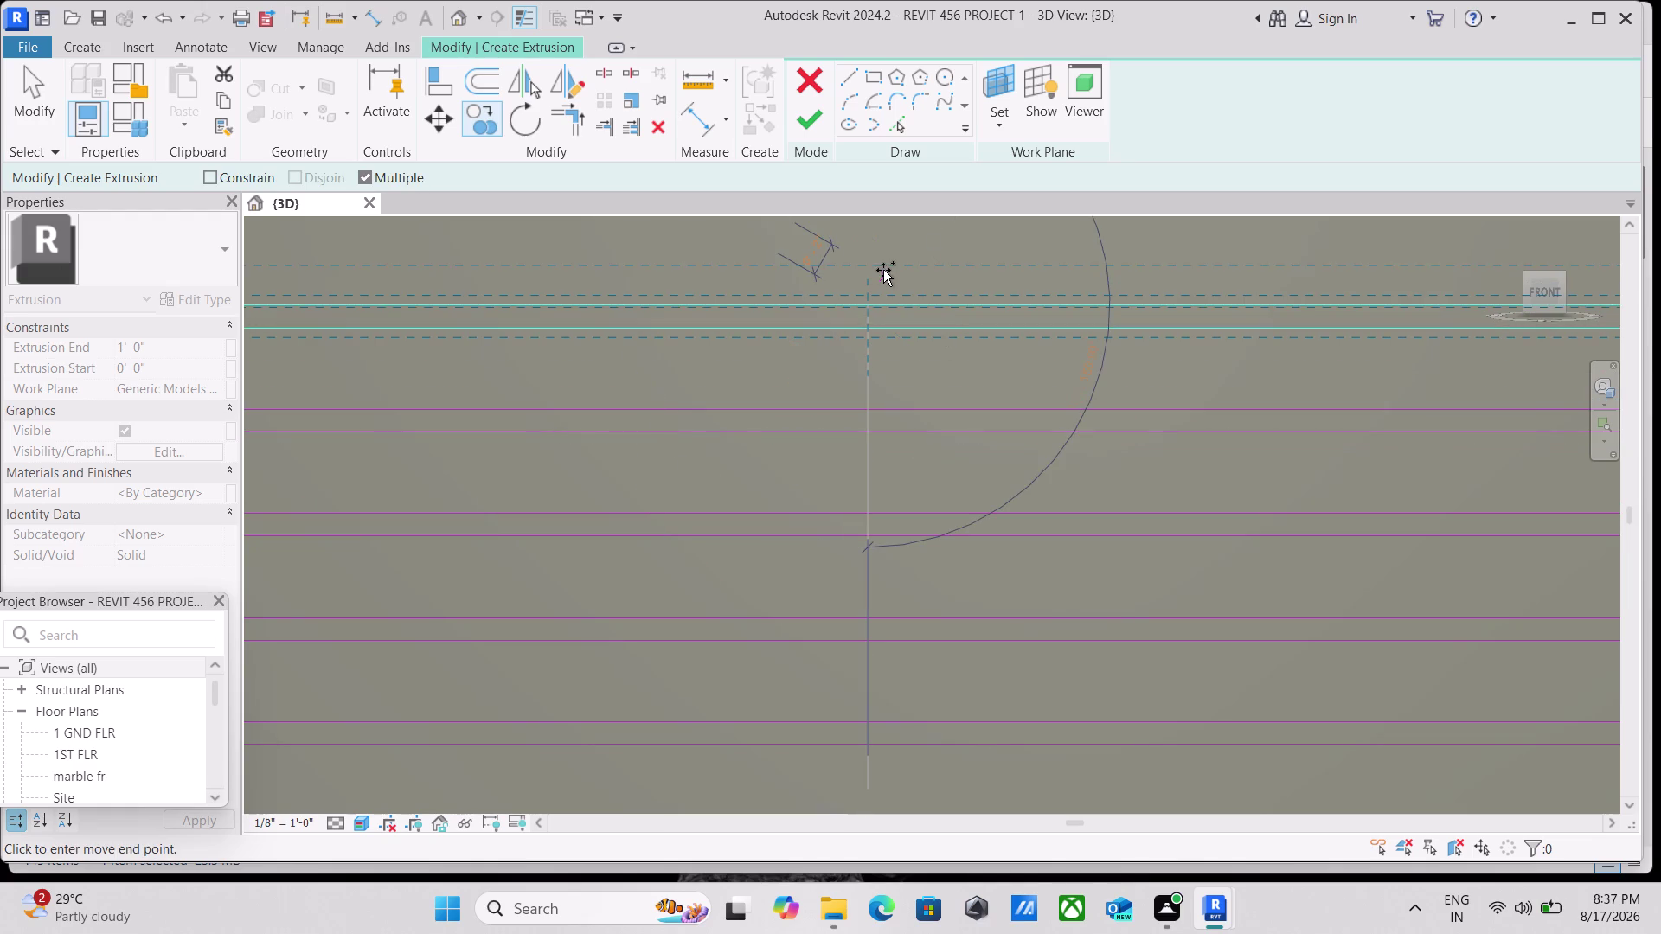
middle_drag(883, 270, 857, 566)
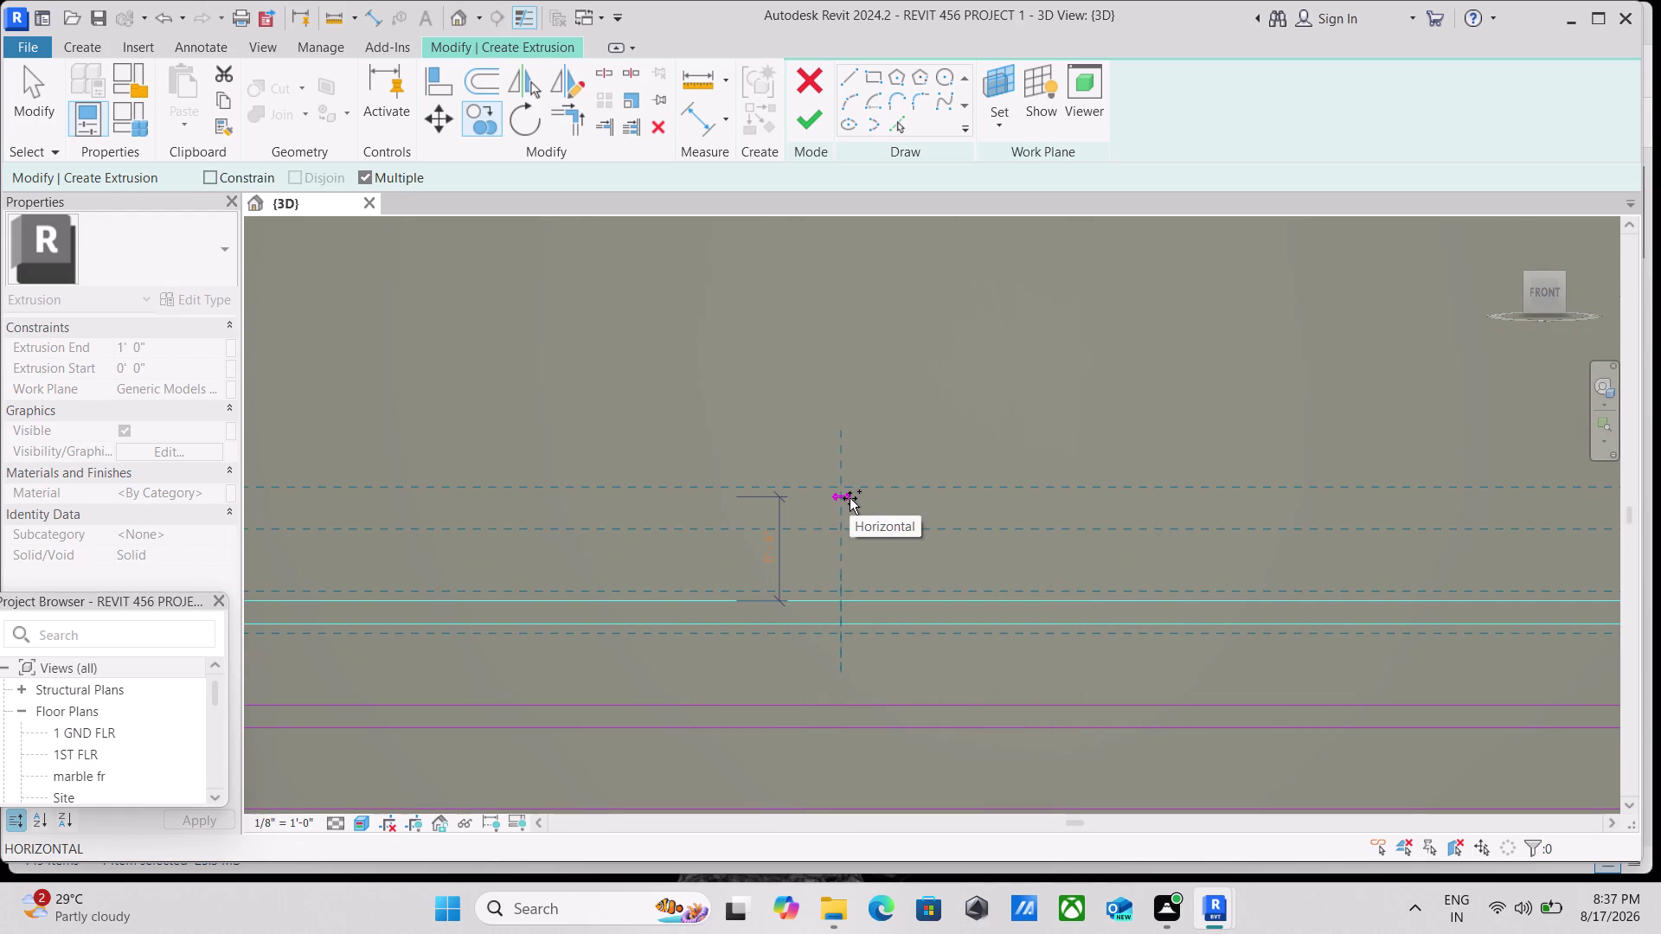
click(846, 499)
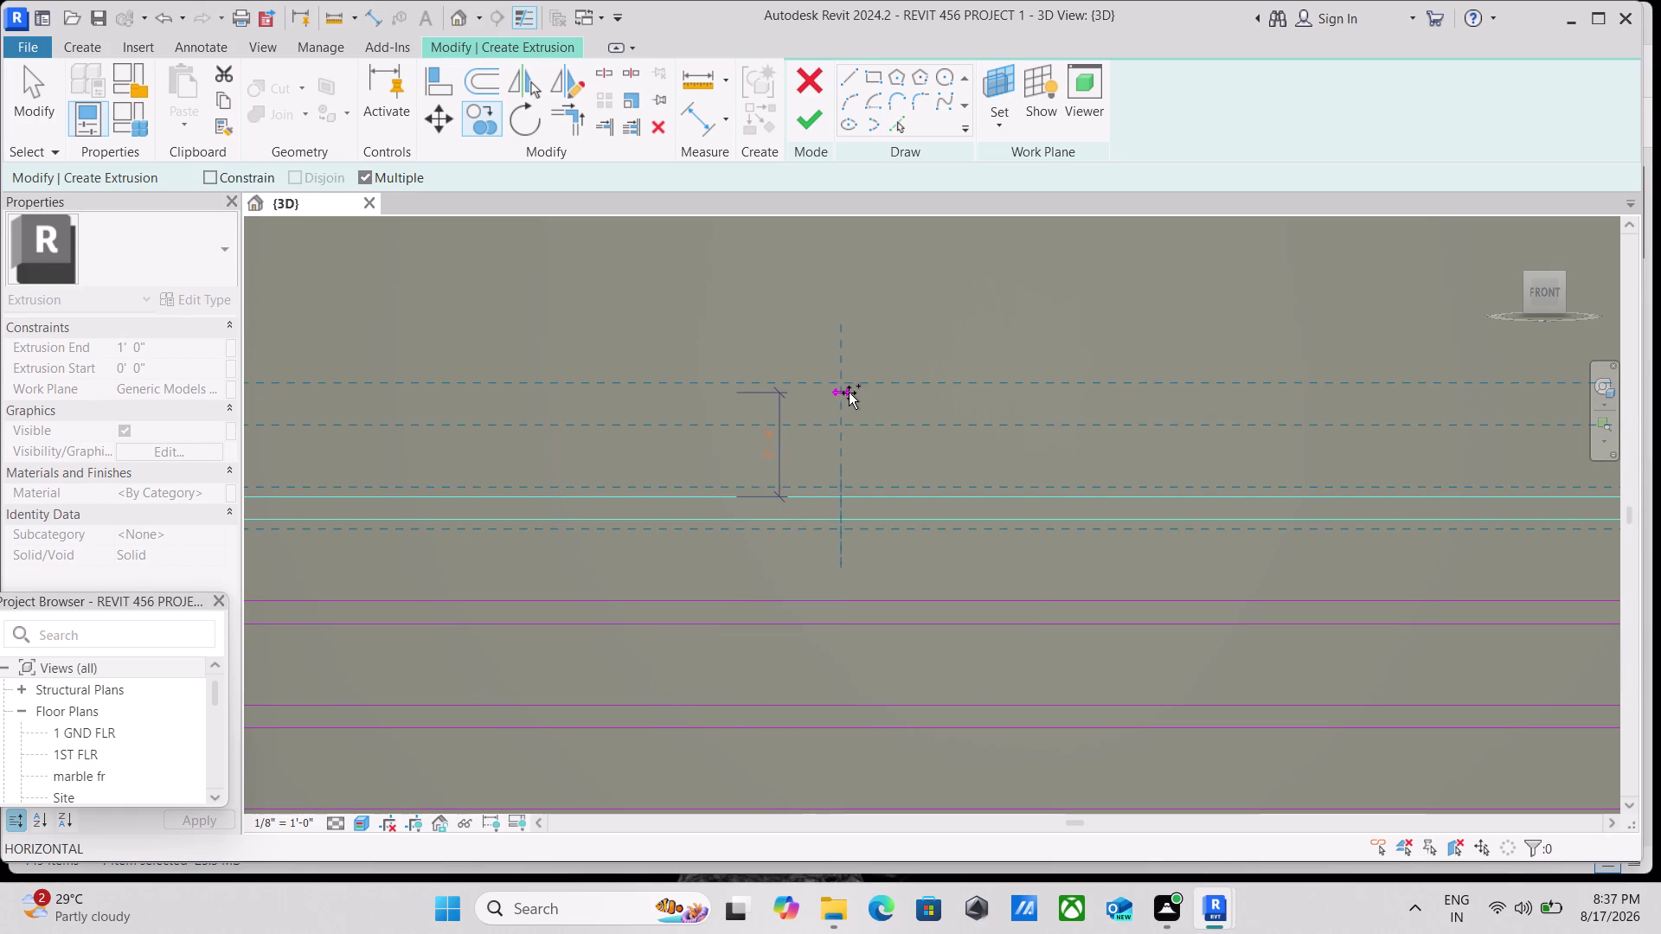
click(848, 392)
middle_drag(849, 321, 813, 547)
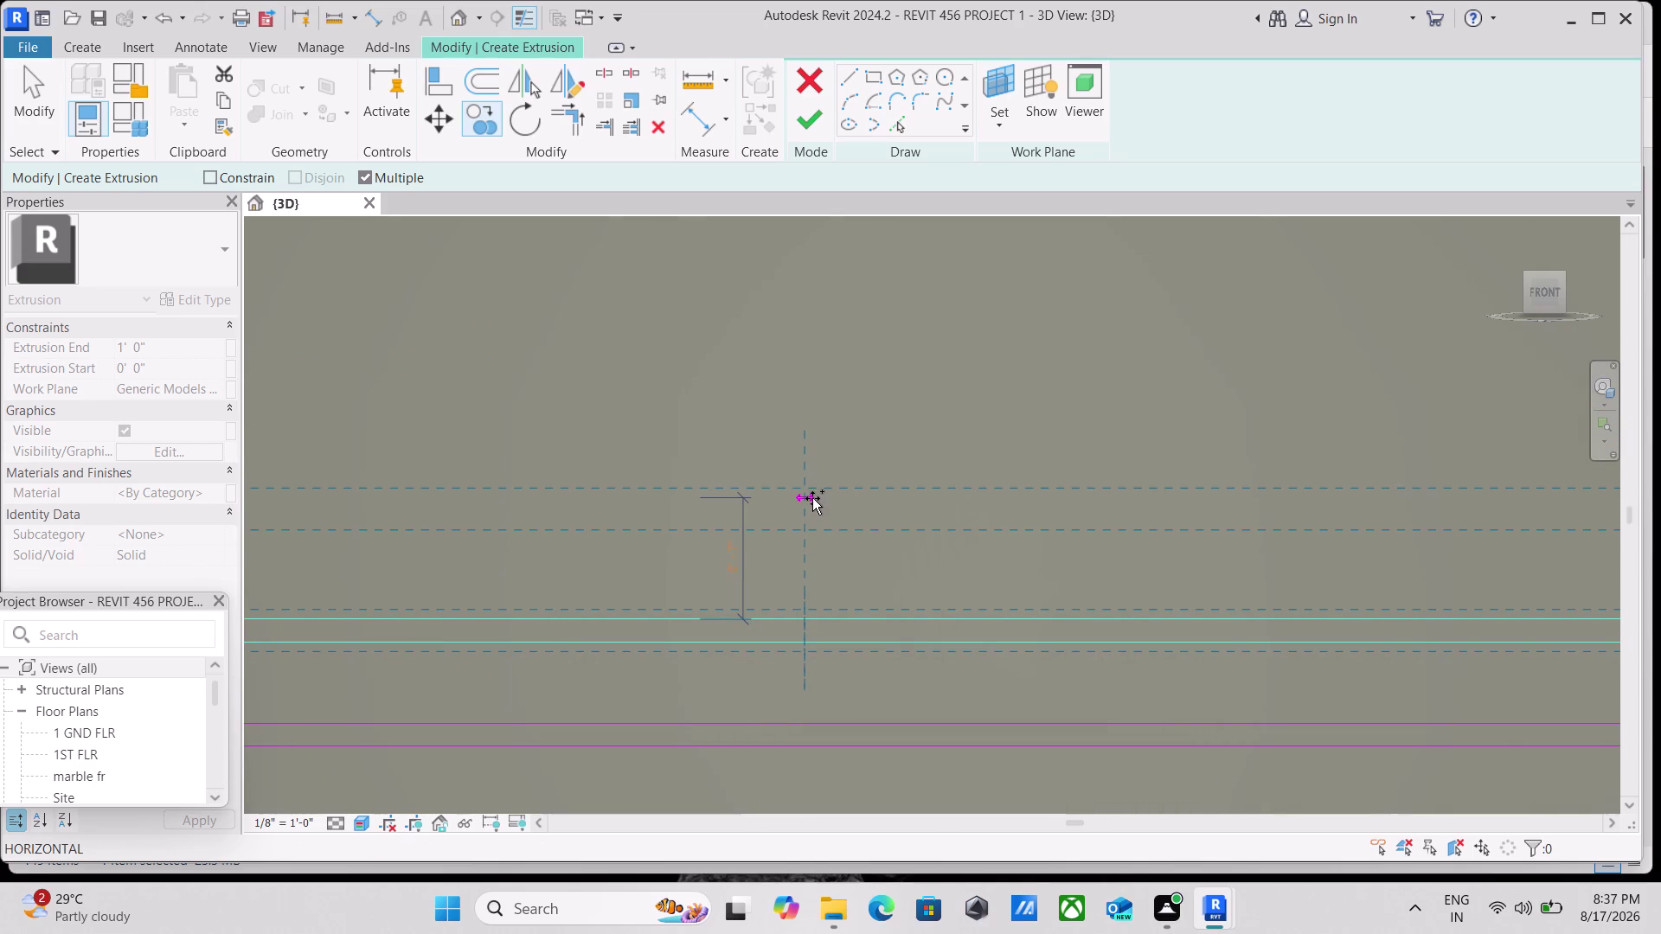
click(812, 509)
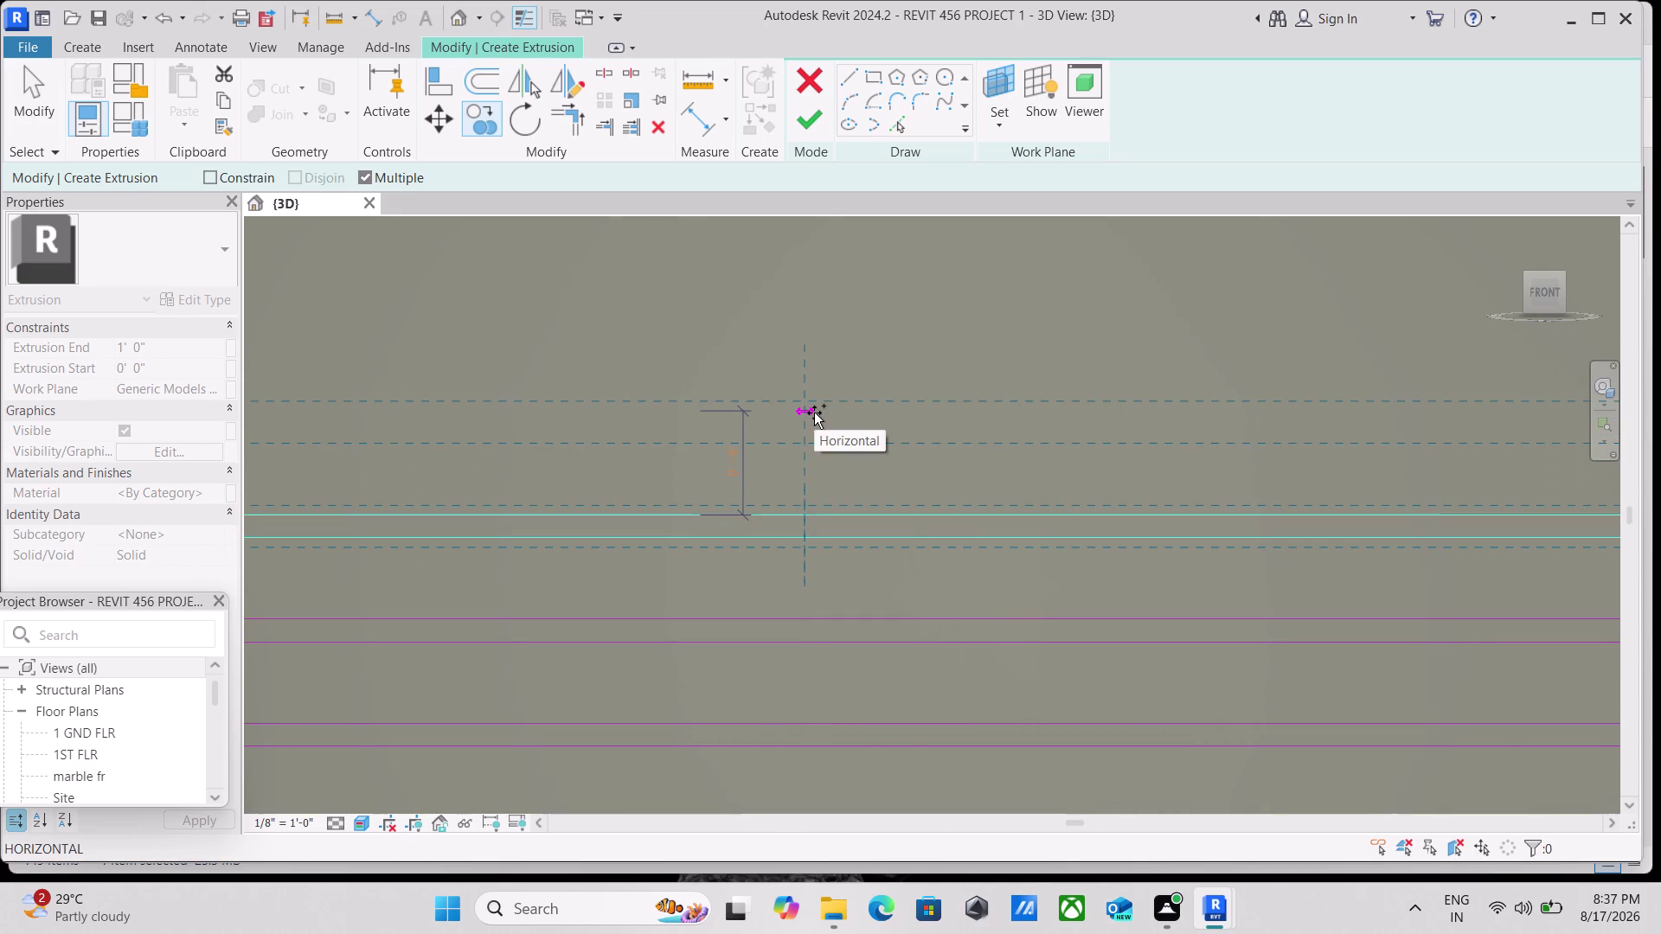
click(814, 413)
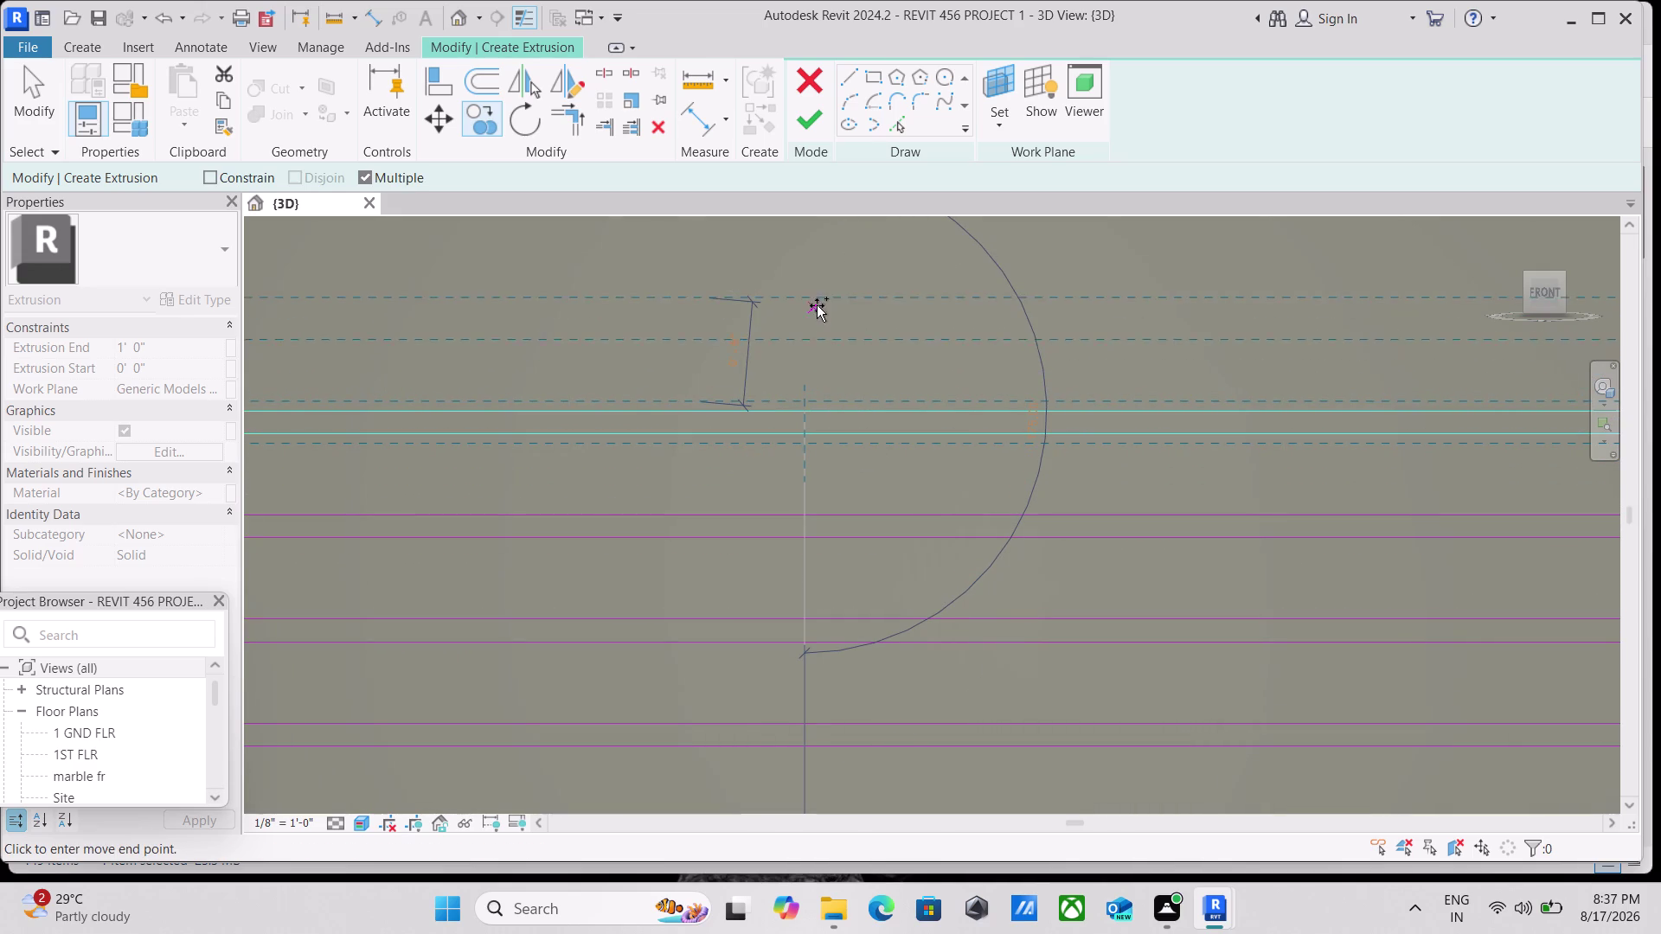
middle_drag(816, 291, 792, 487)
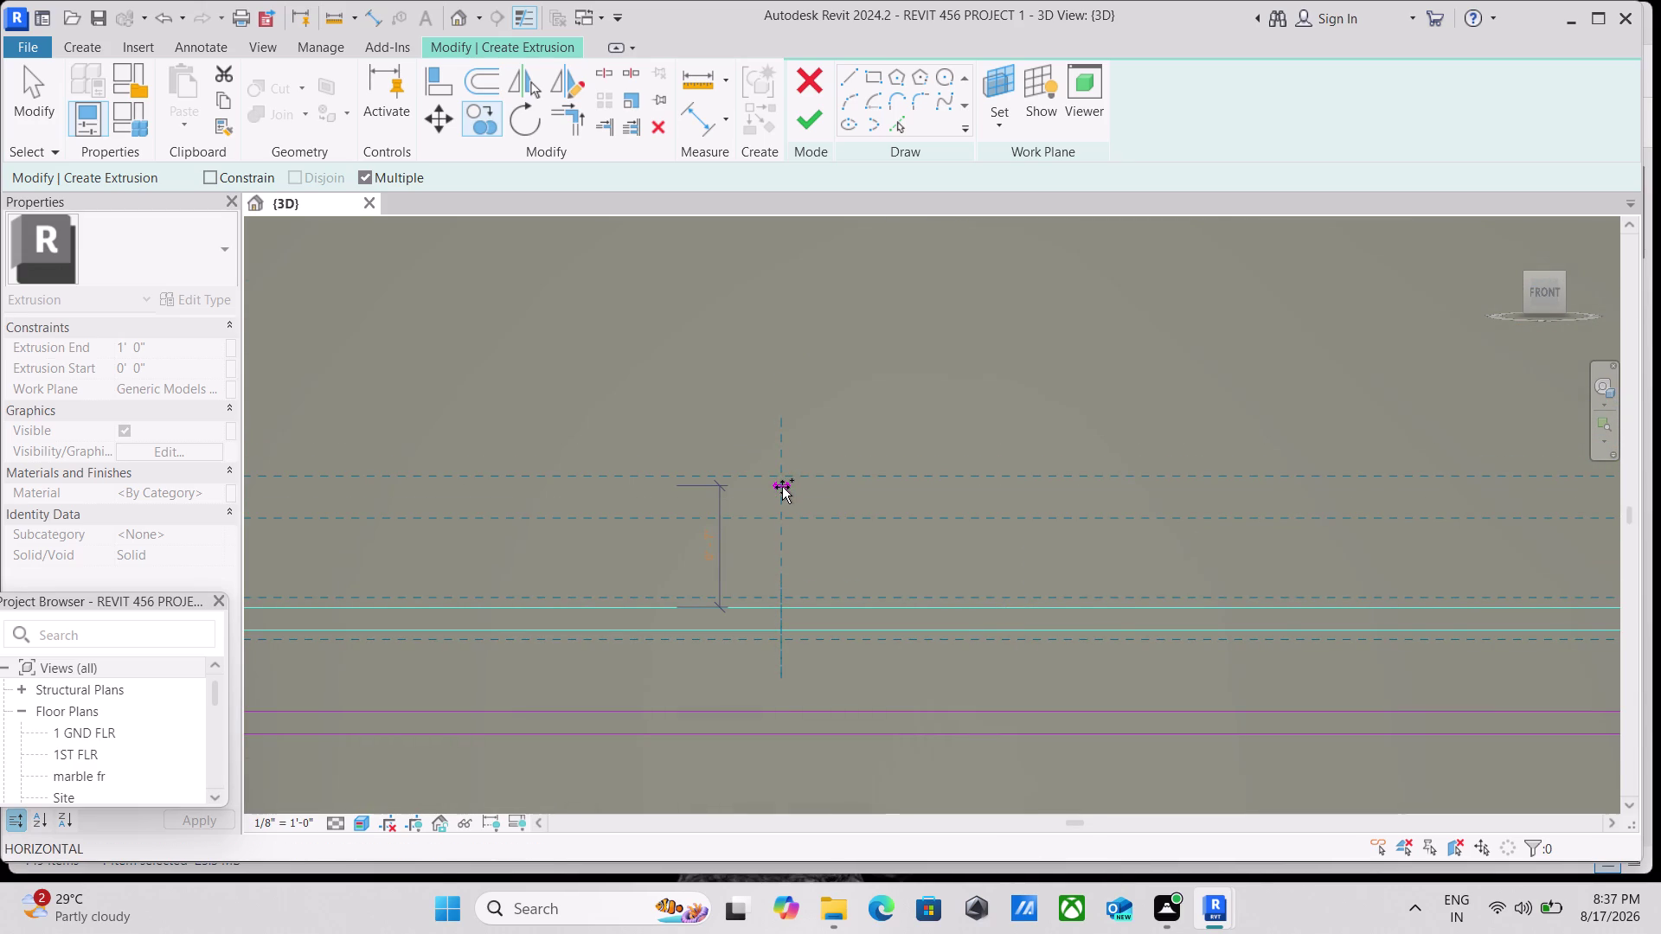
click(782, 497)
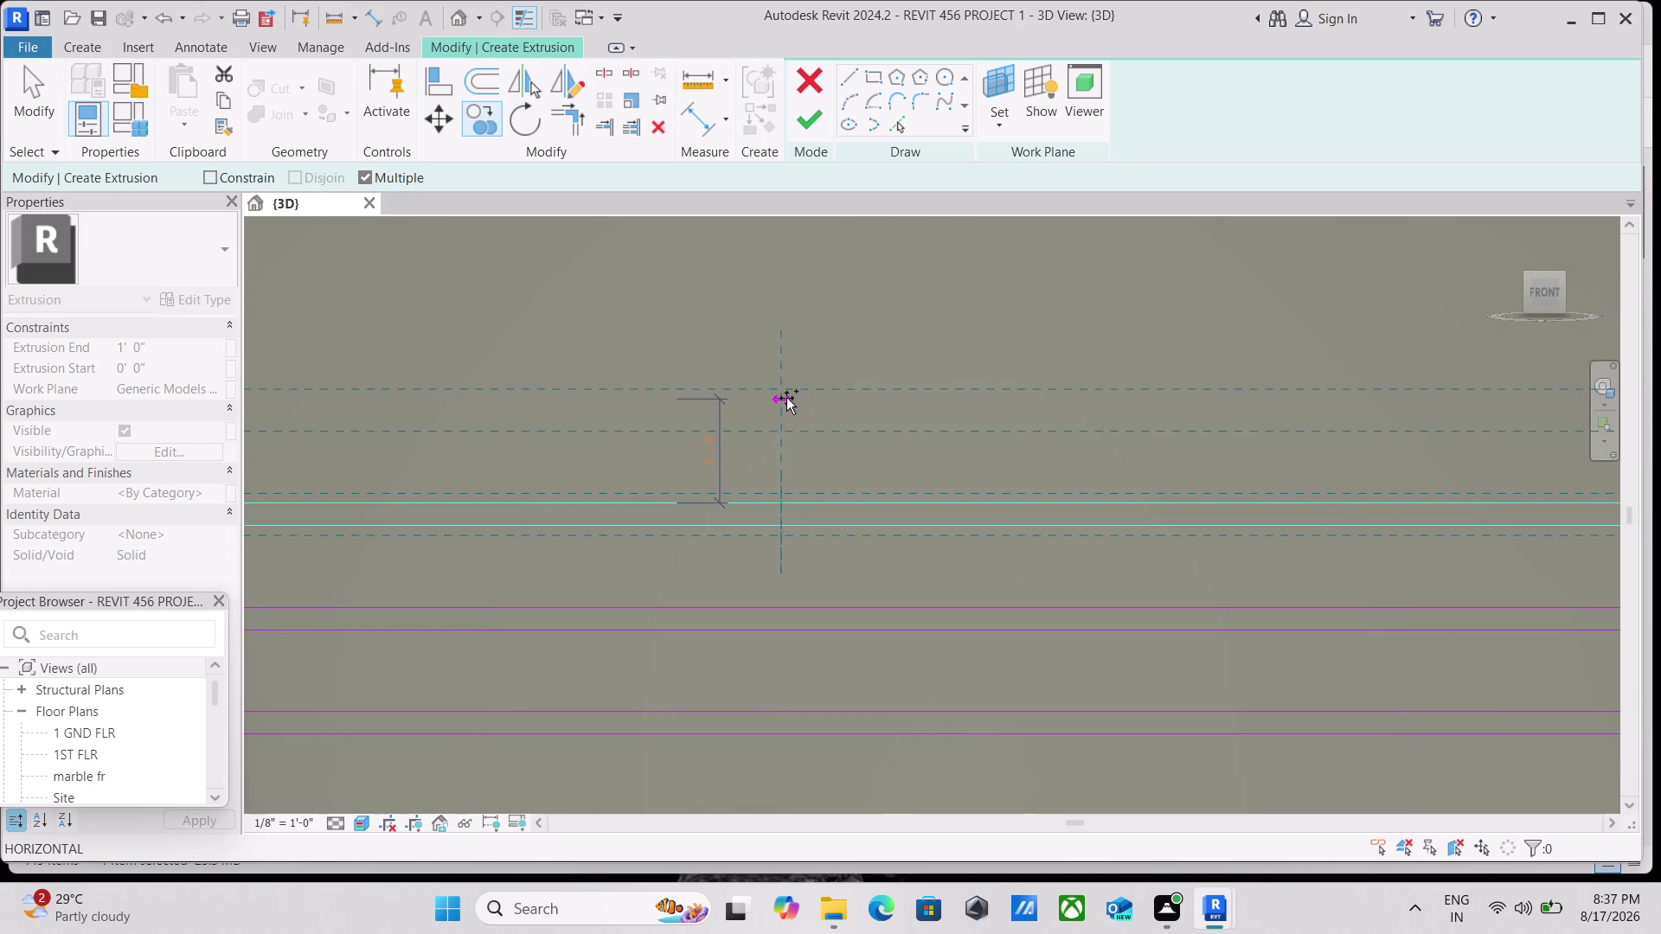
click(787, 398)
Place the final fin line pair copies just below the upper slab.
middle_drag(787, 327, 787, 389)
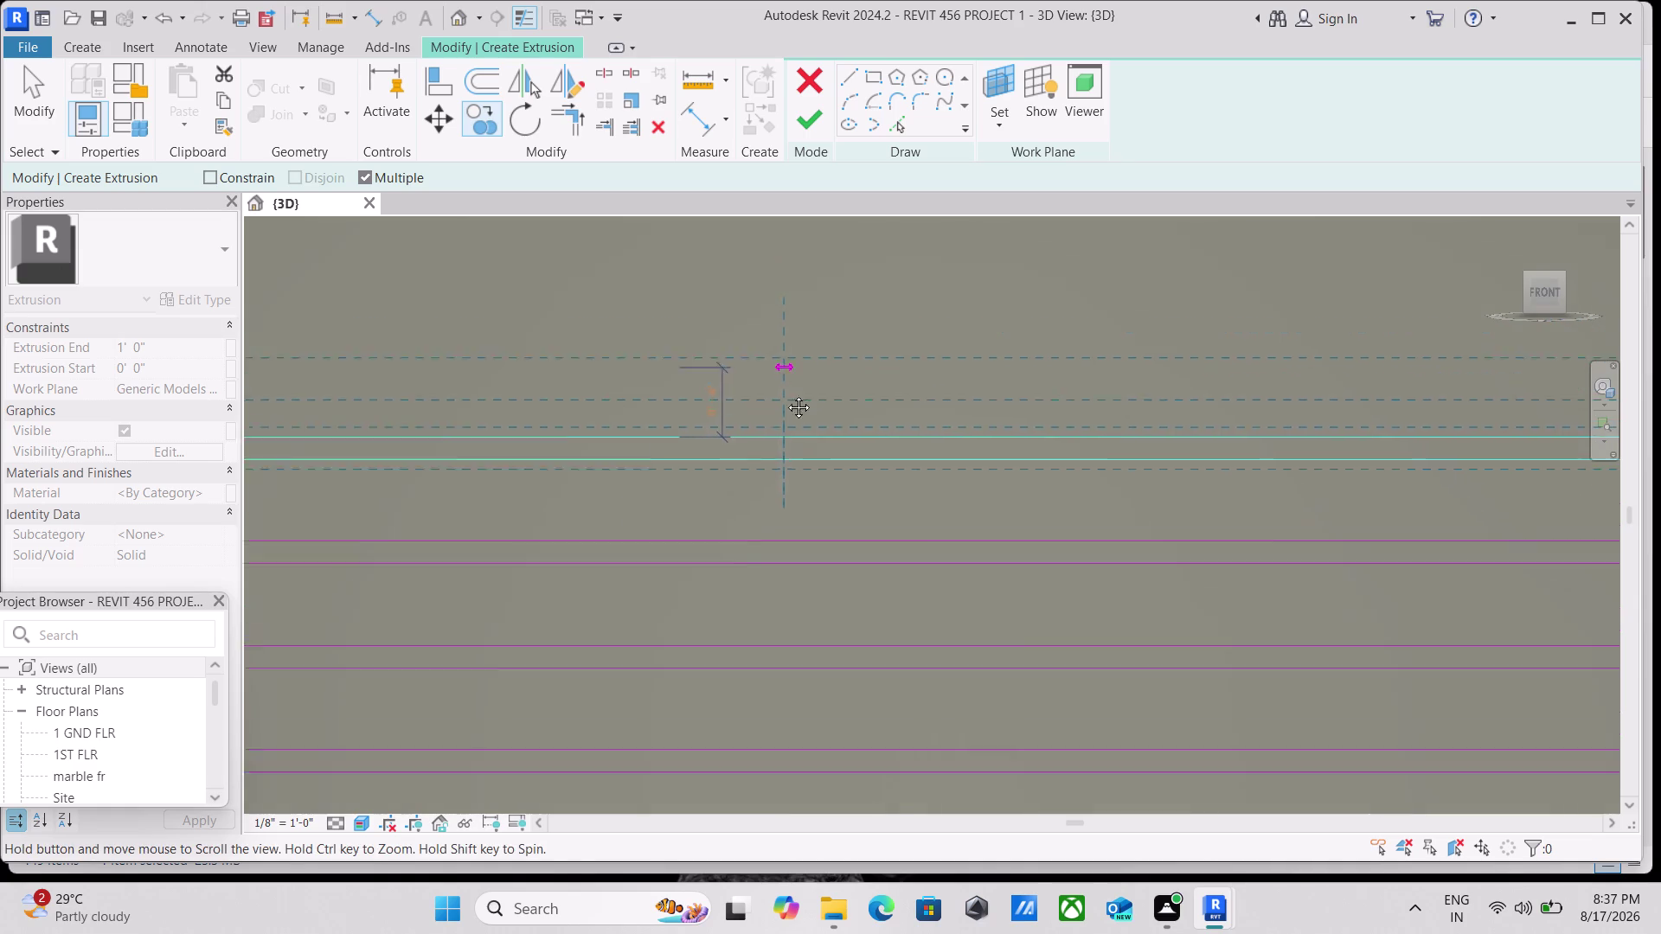
middle_drag(788, 388, 748, 643)
click(745, 613)
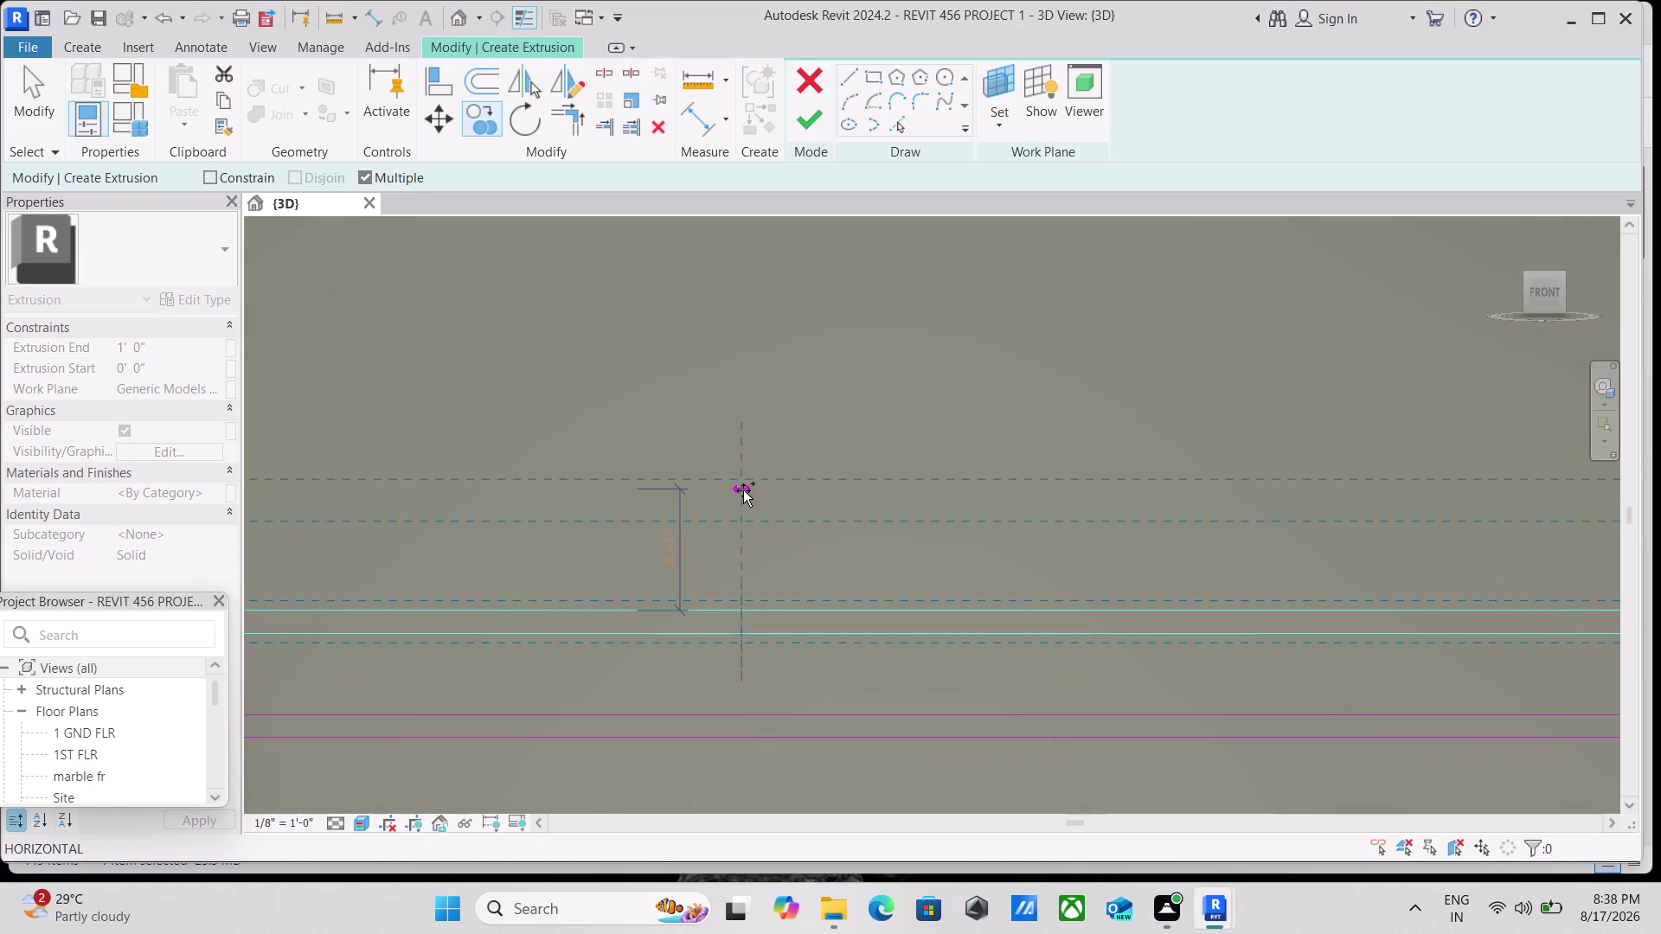
click(744, 500)
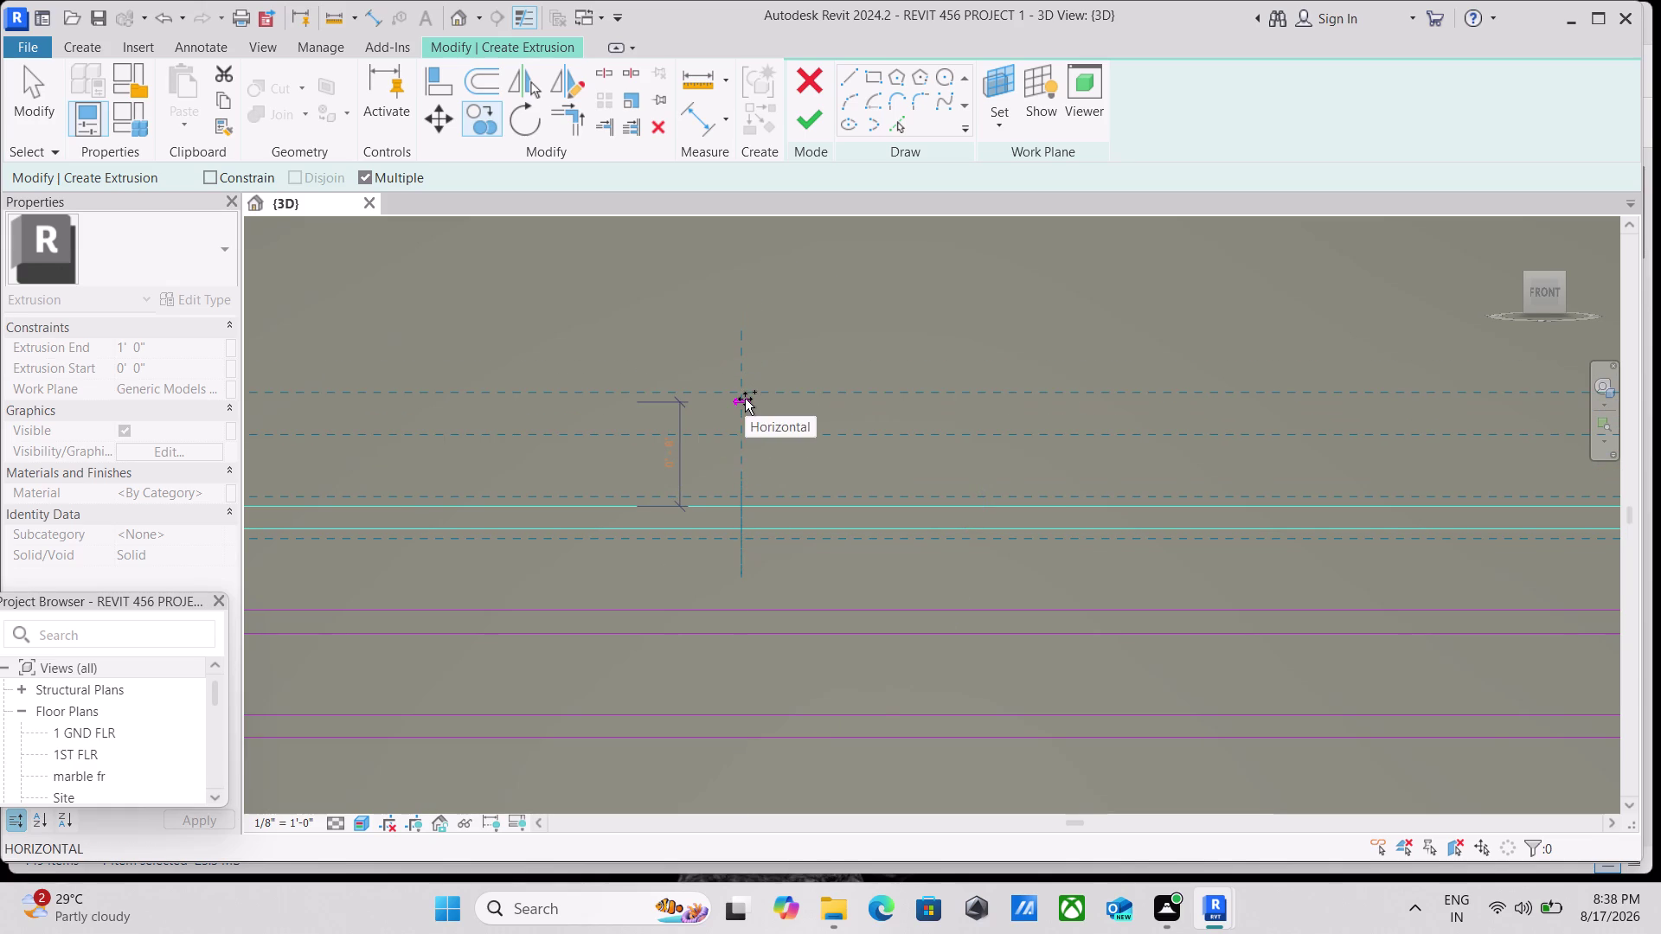
click(744, 398)
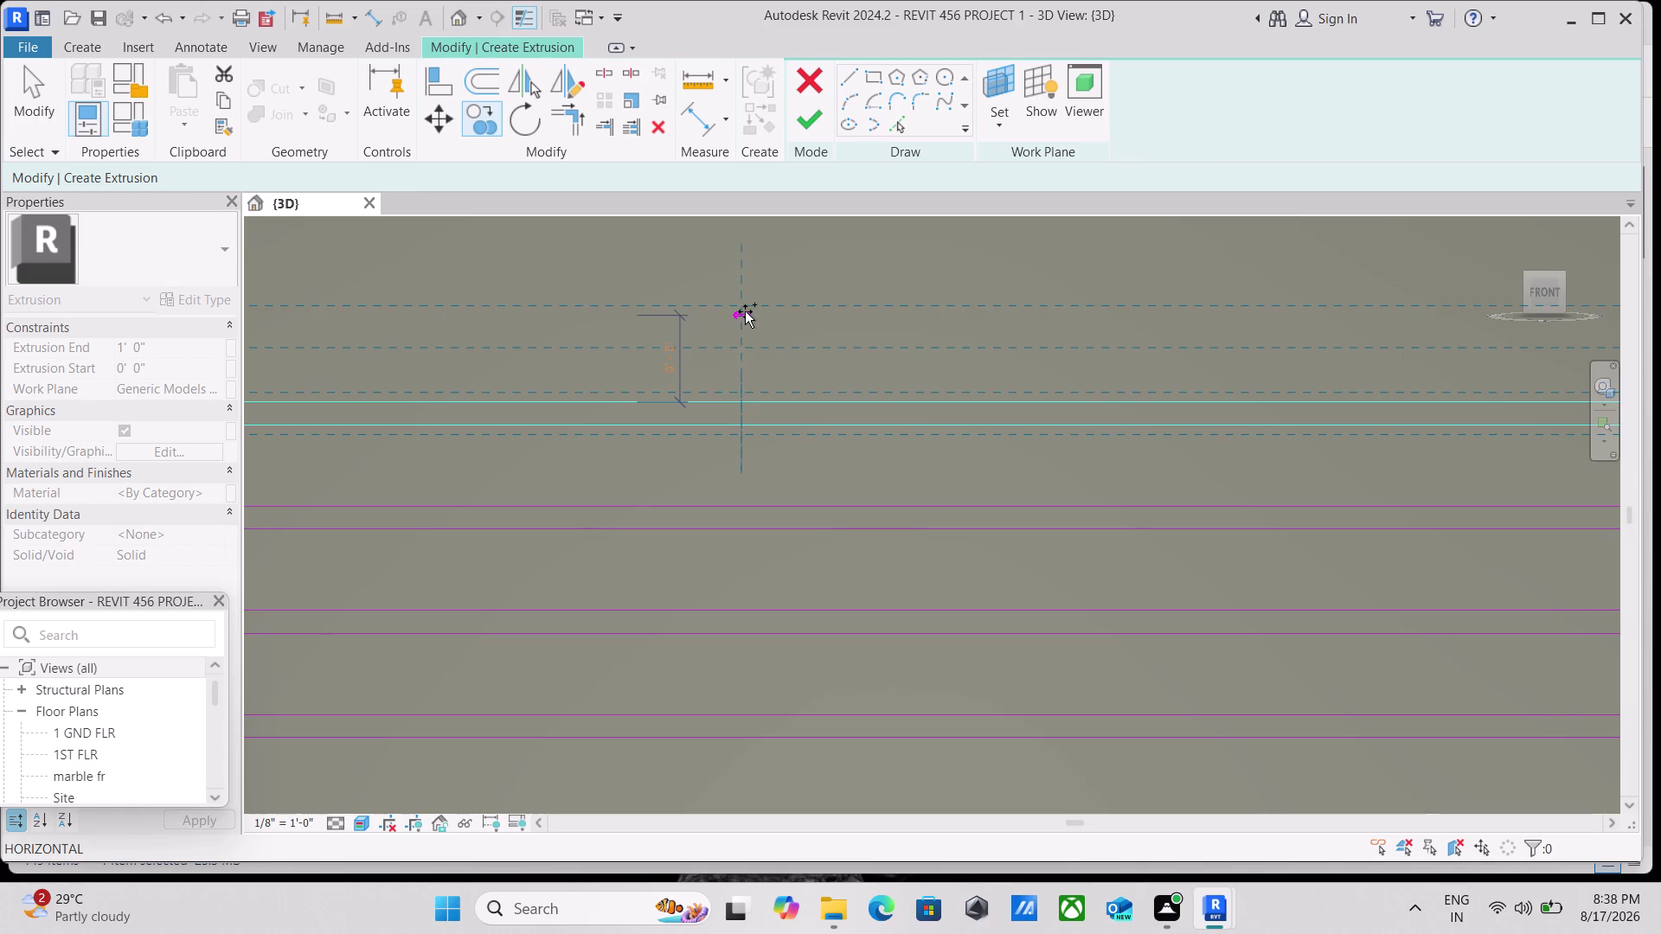
middle_drag(745, 311, 735, 637)
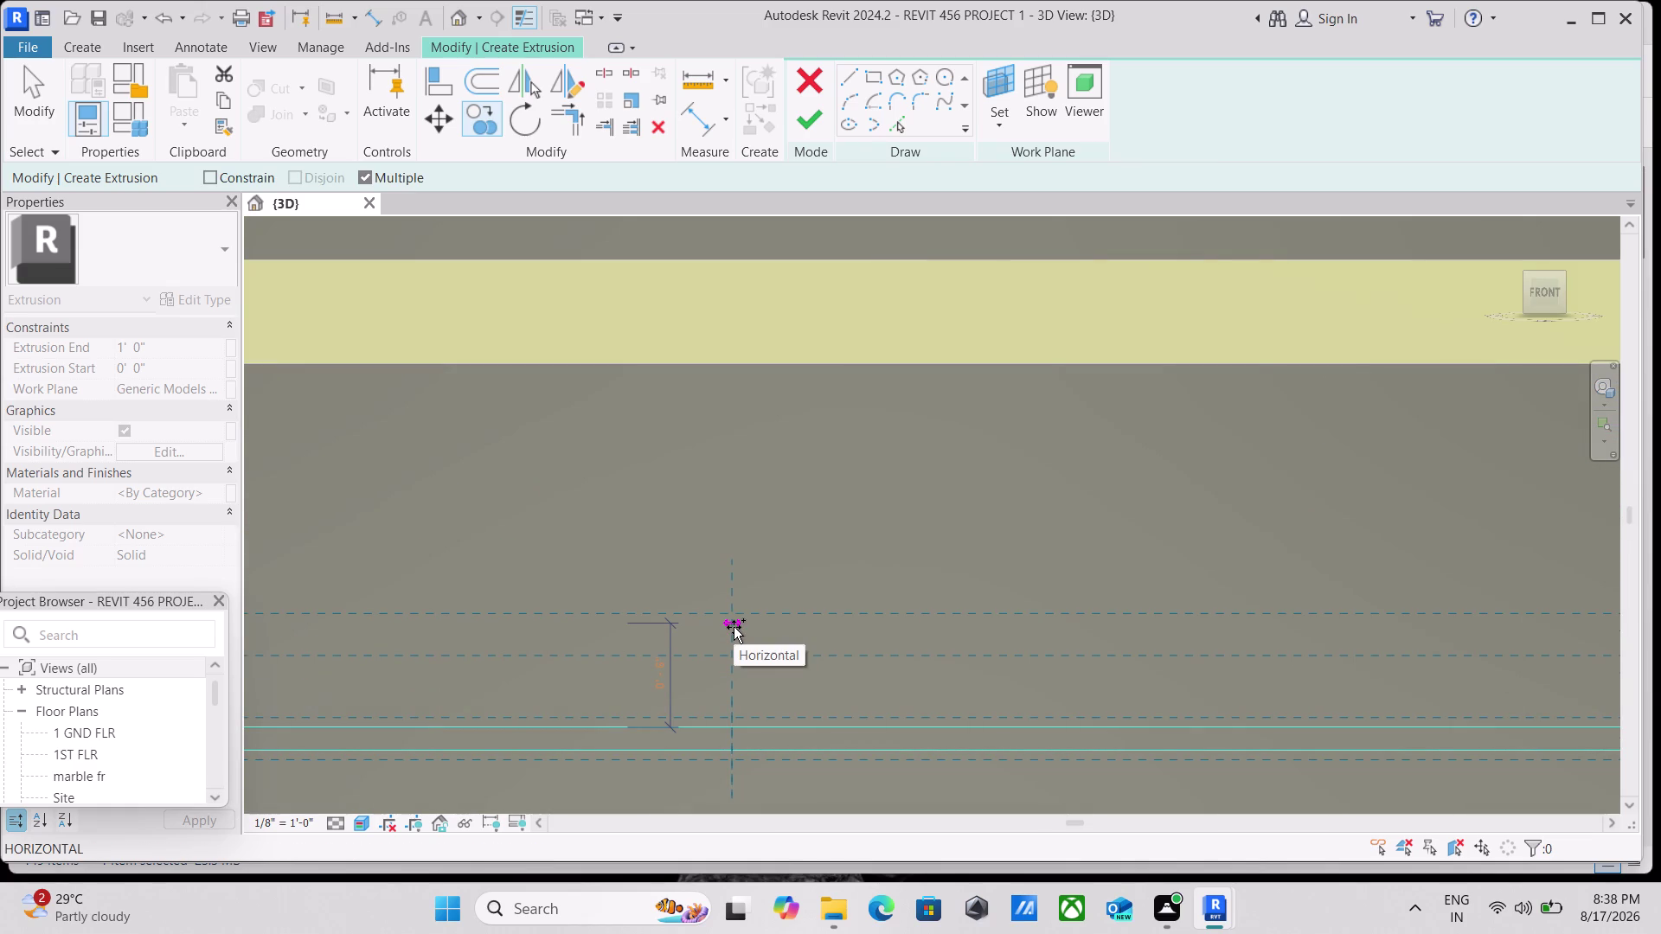
click(734, 627)
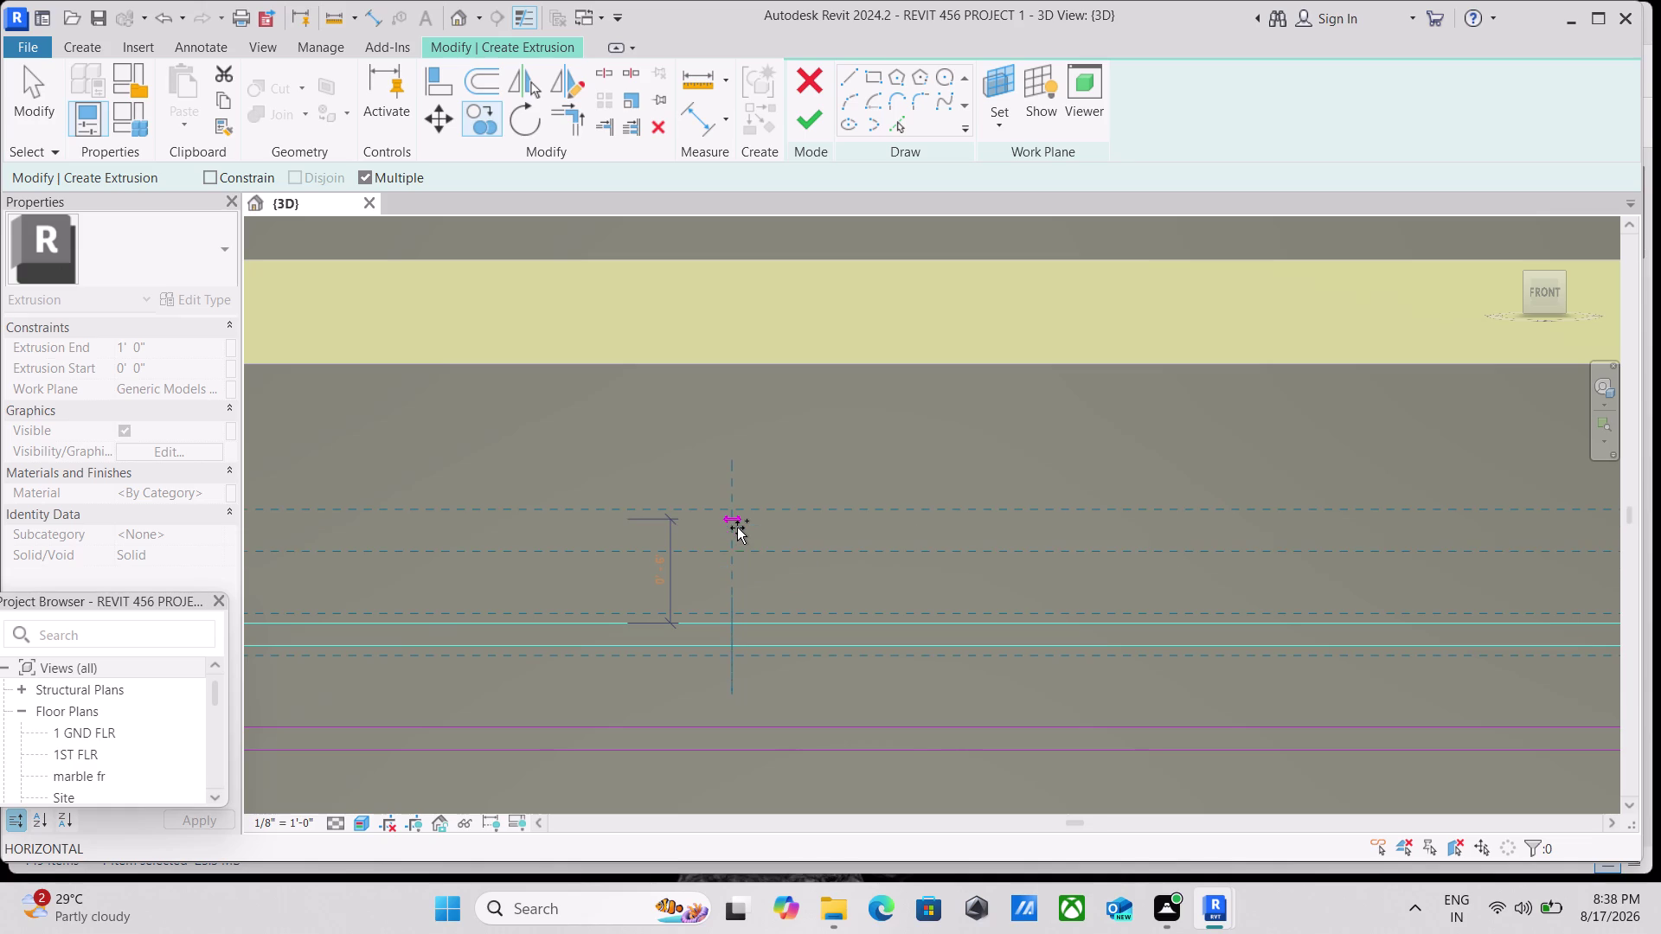
click(737, 524)
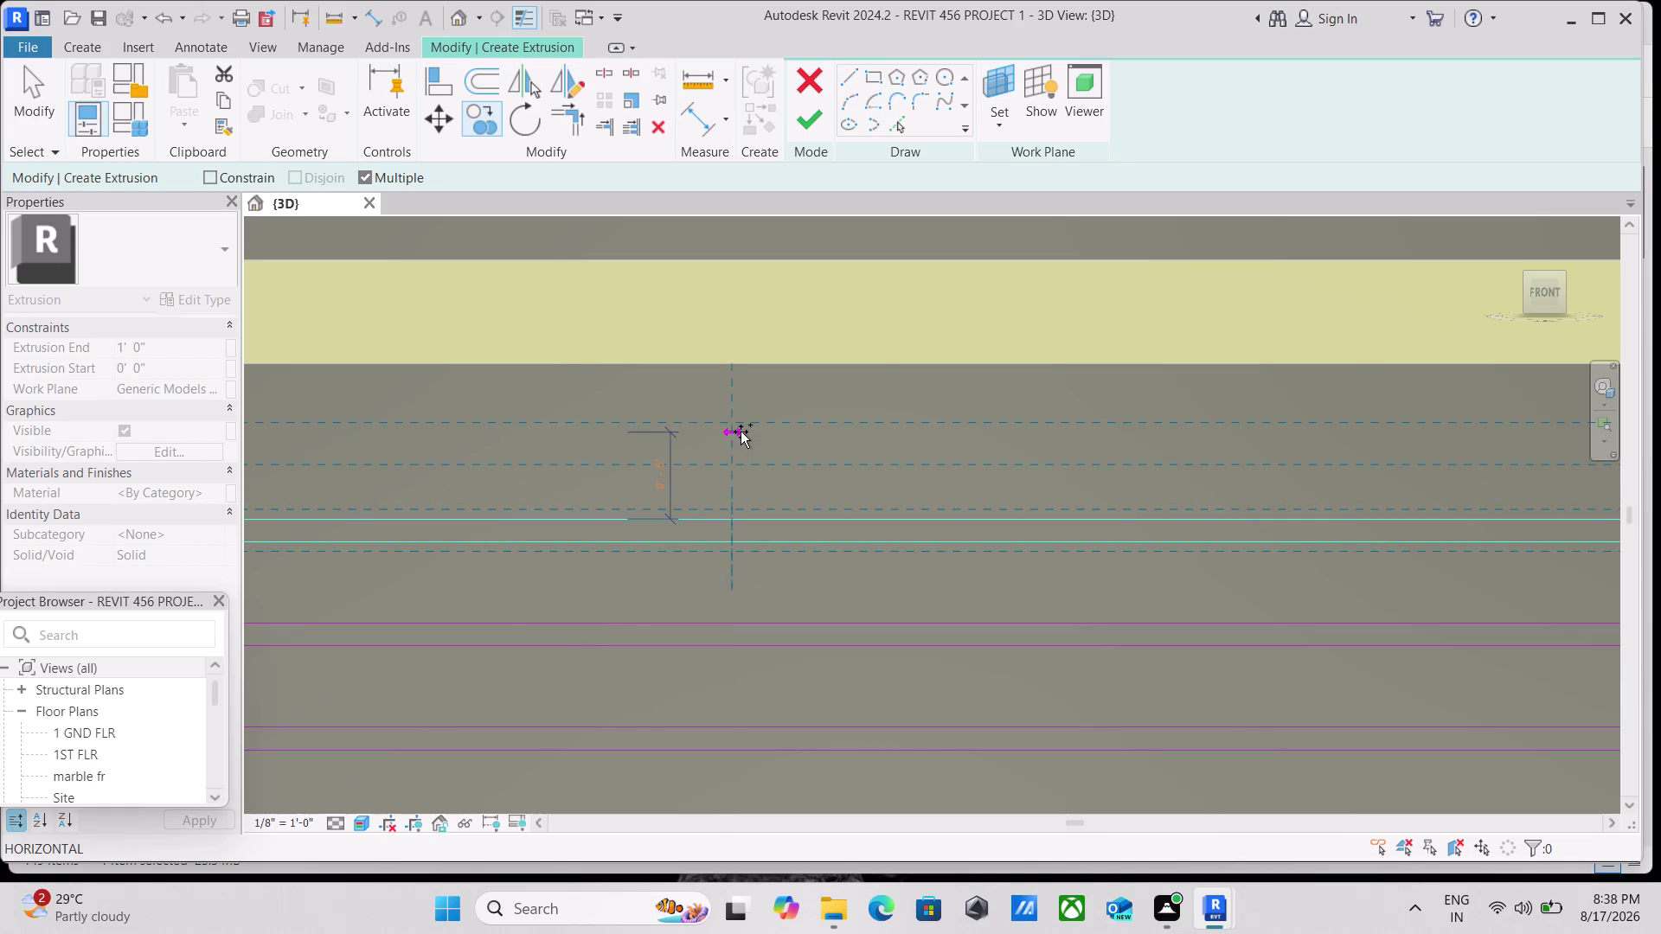
click(742, 422)
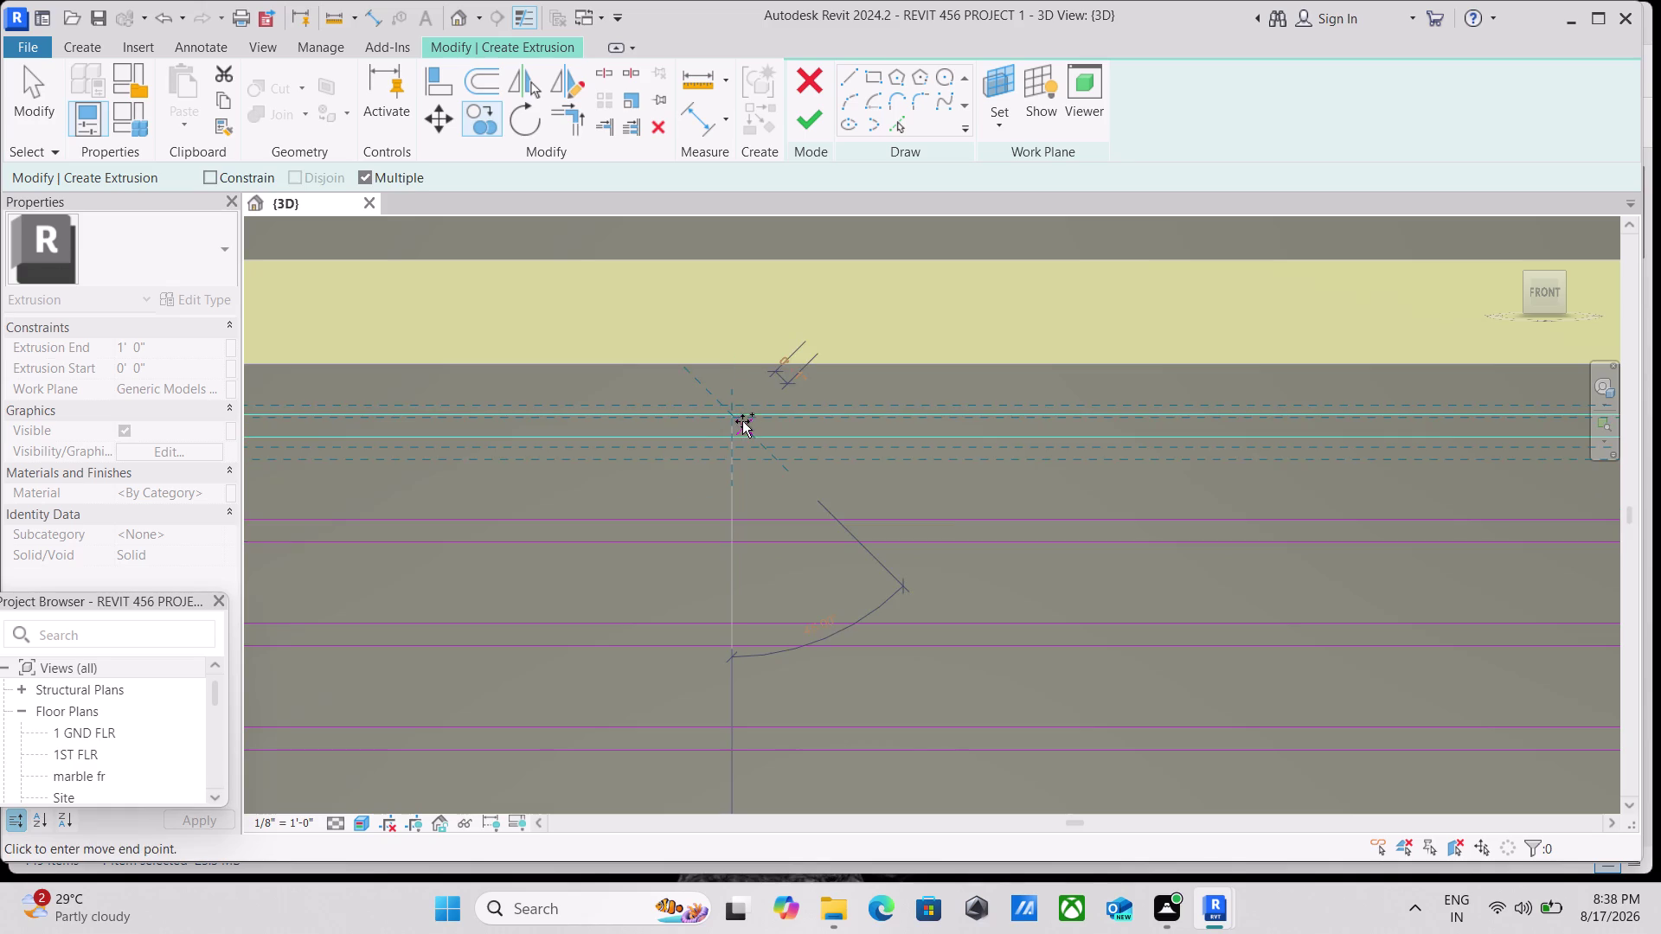
Move the short 1'-0" sketch line up to the wall's top edge.
scroll(down, 3)
scroll(down, 3)
scroll(down, 3)
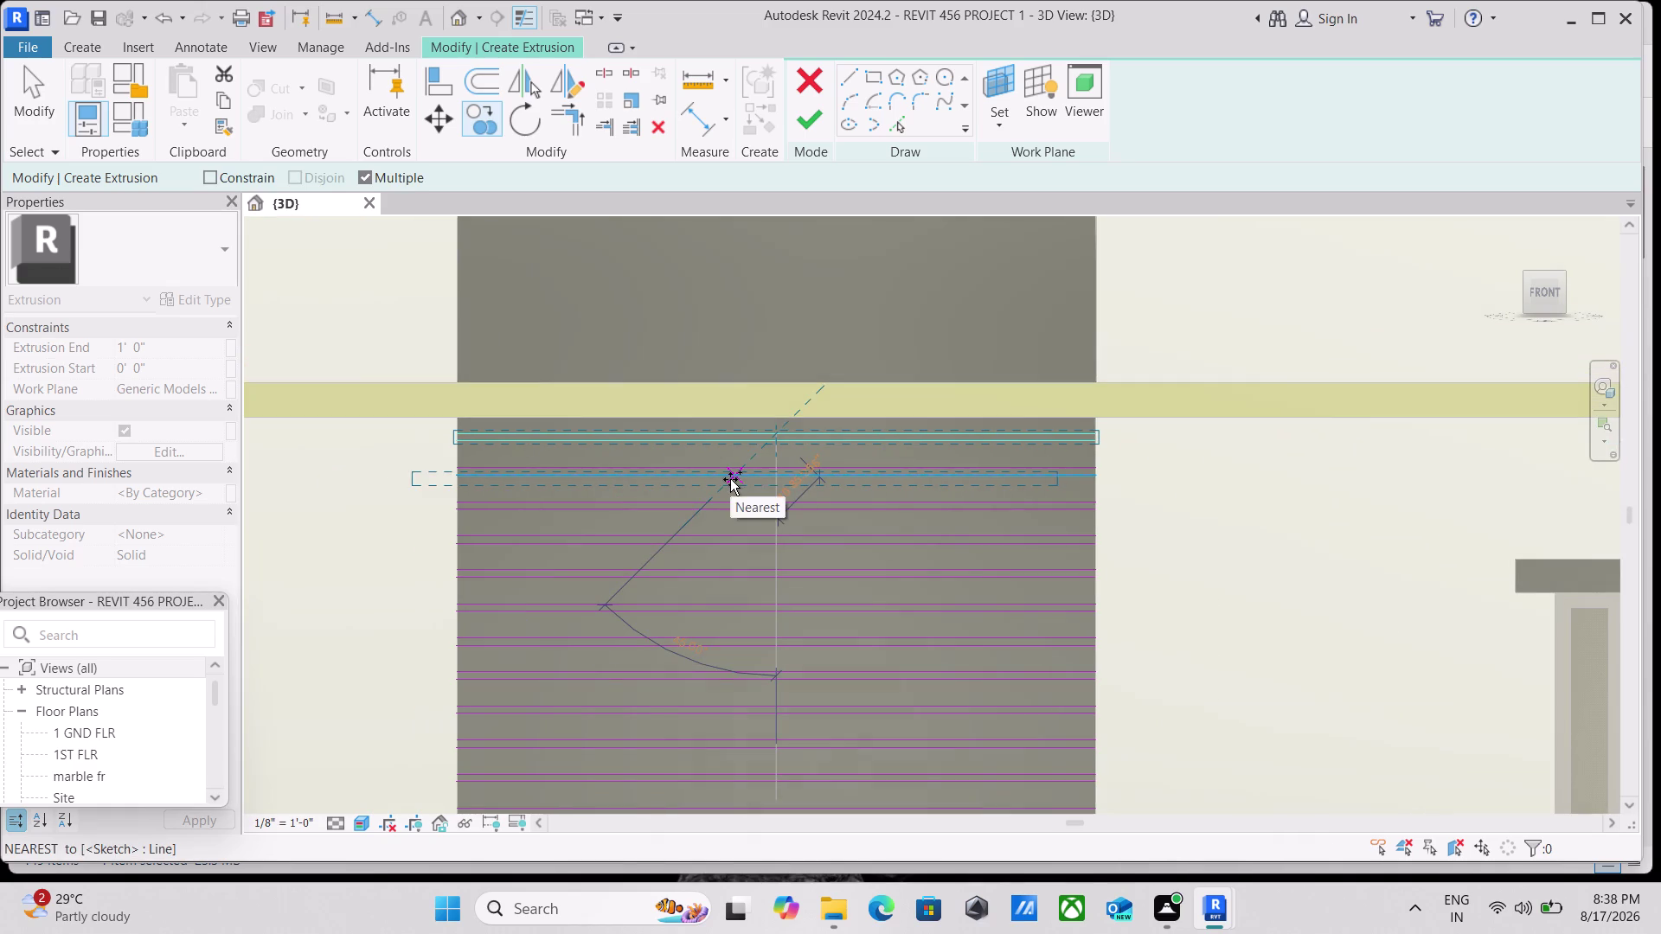
scroll(up, 3)
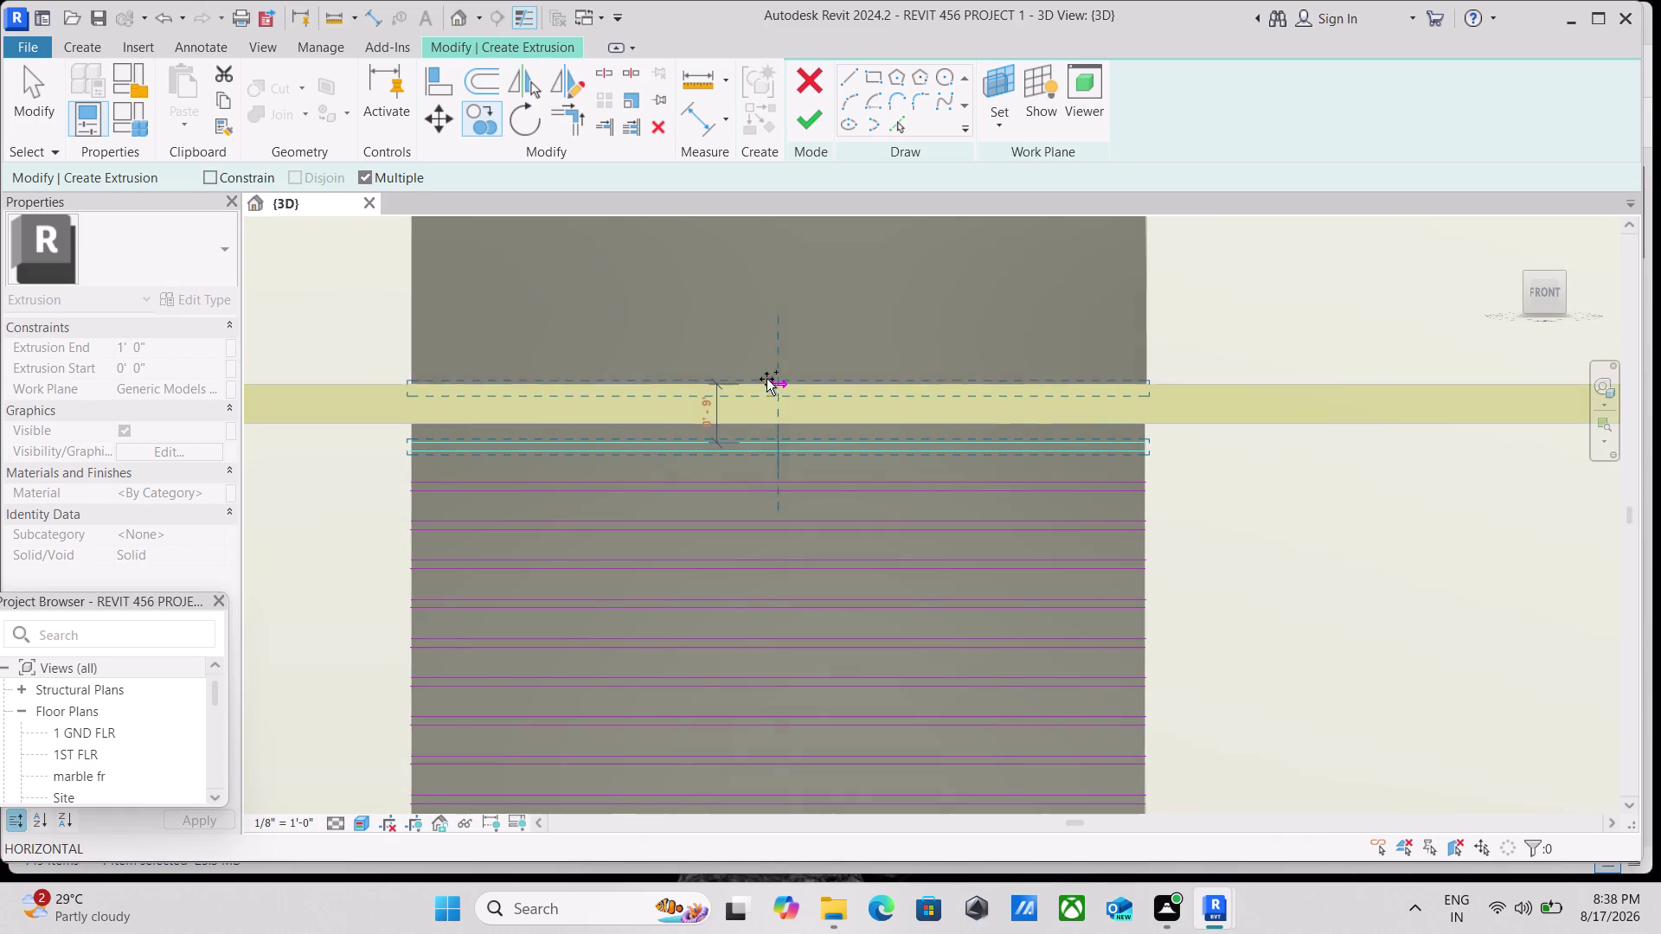
scroll(up, 3)
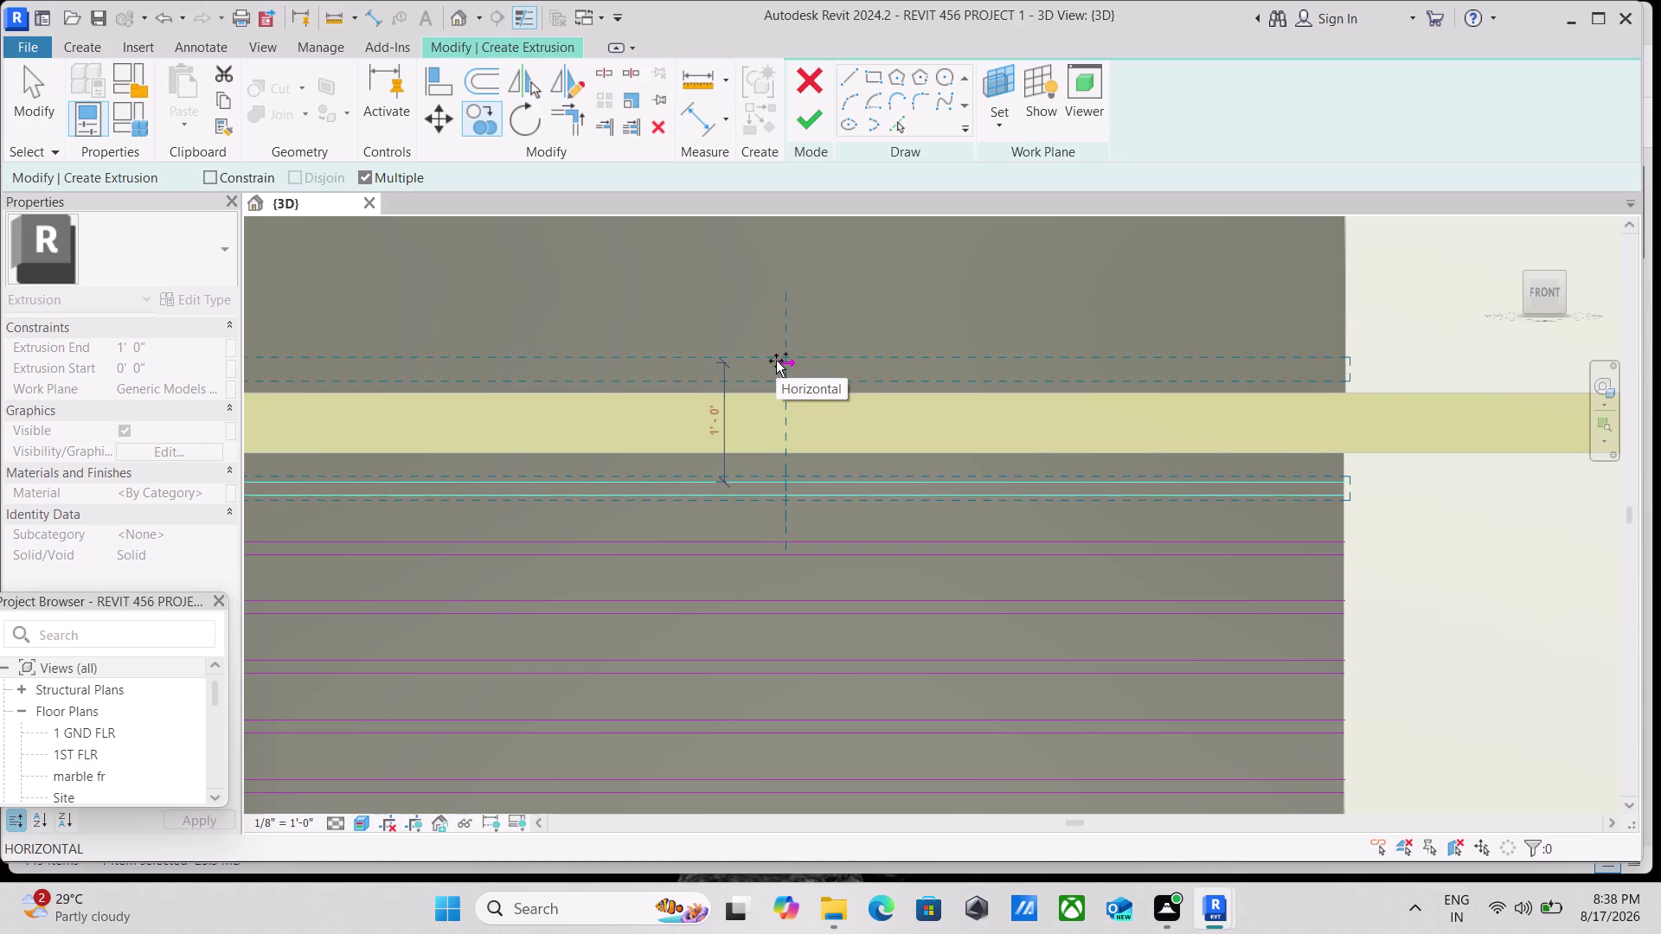
click(776, 360)
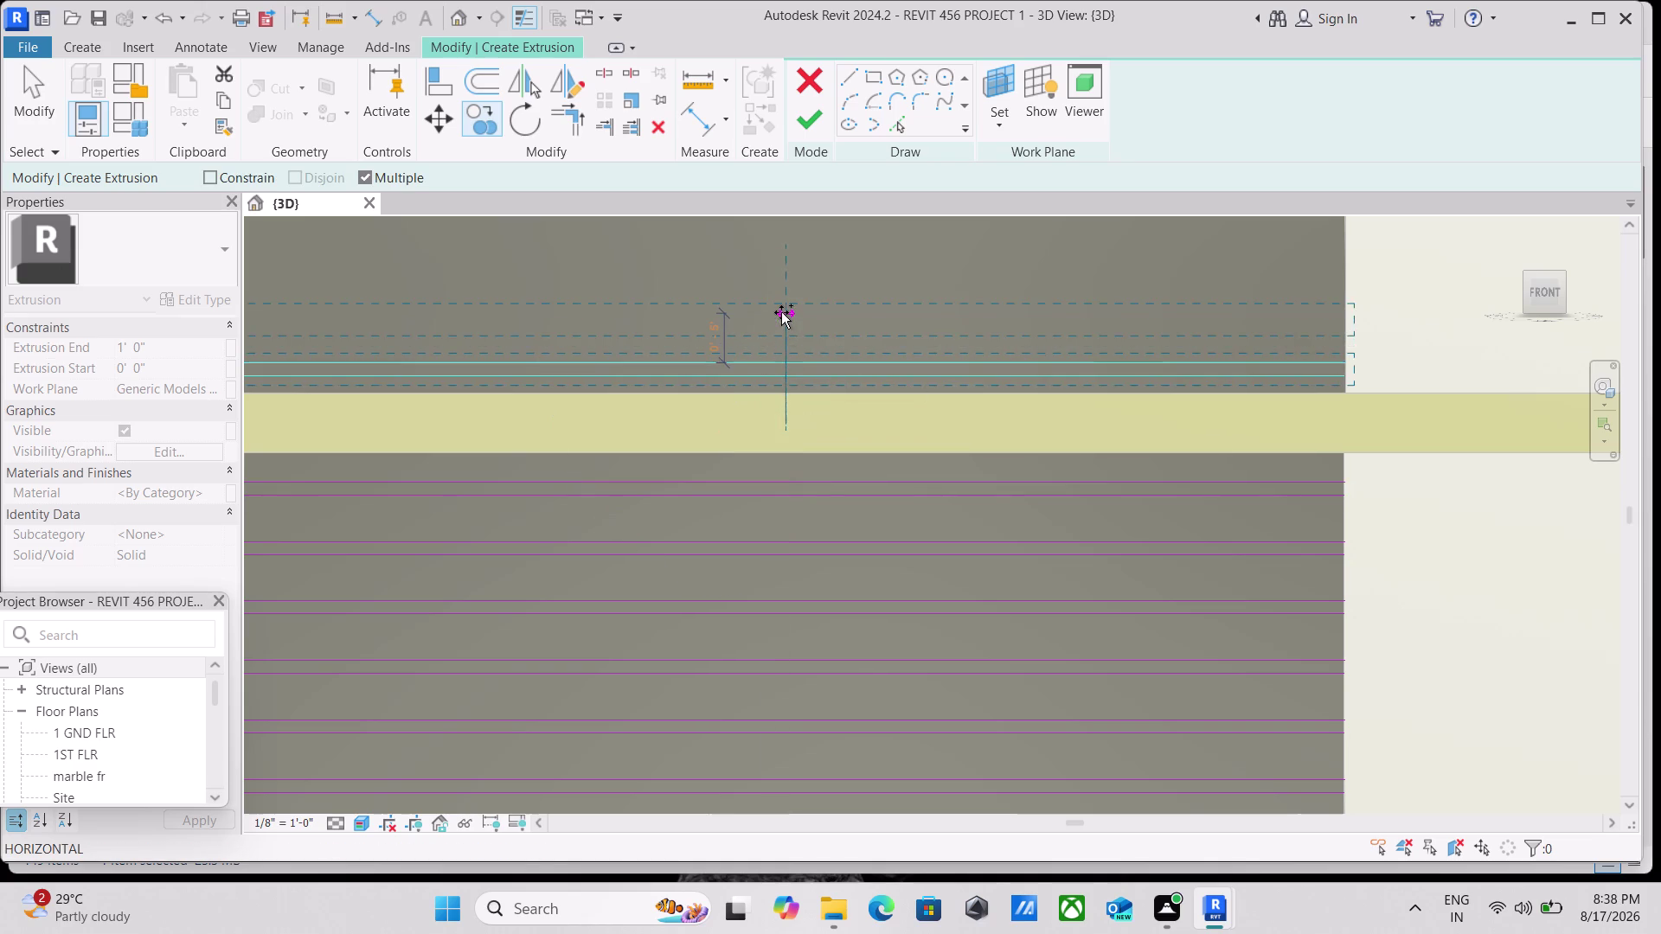
middle_drag(781, 312, 744, 498)
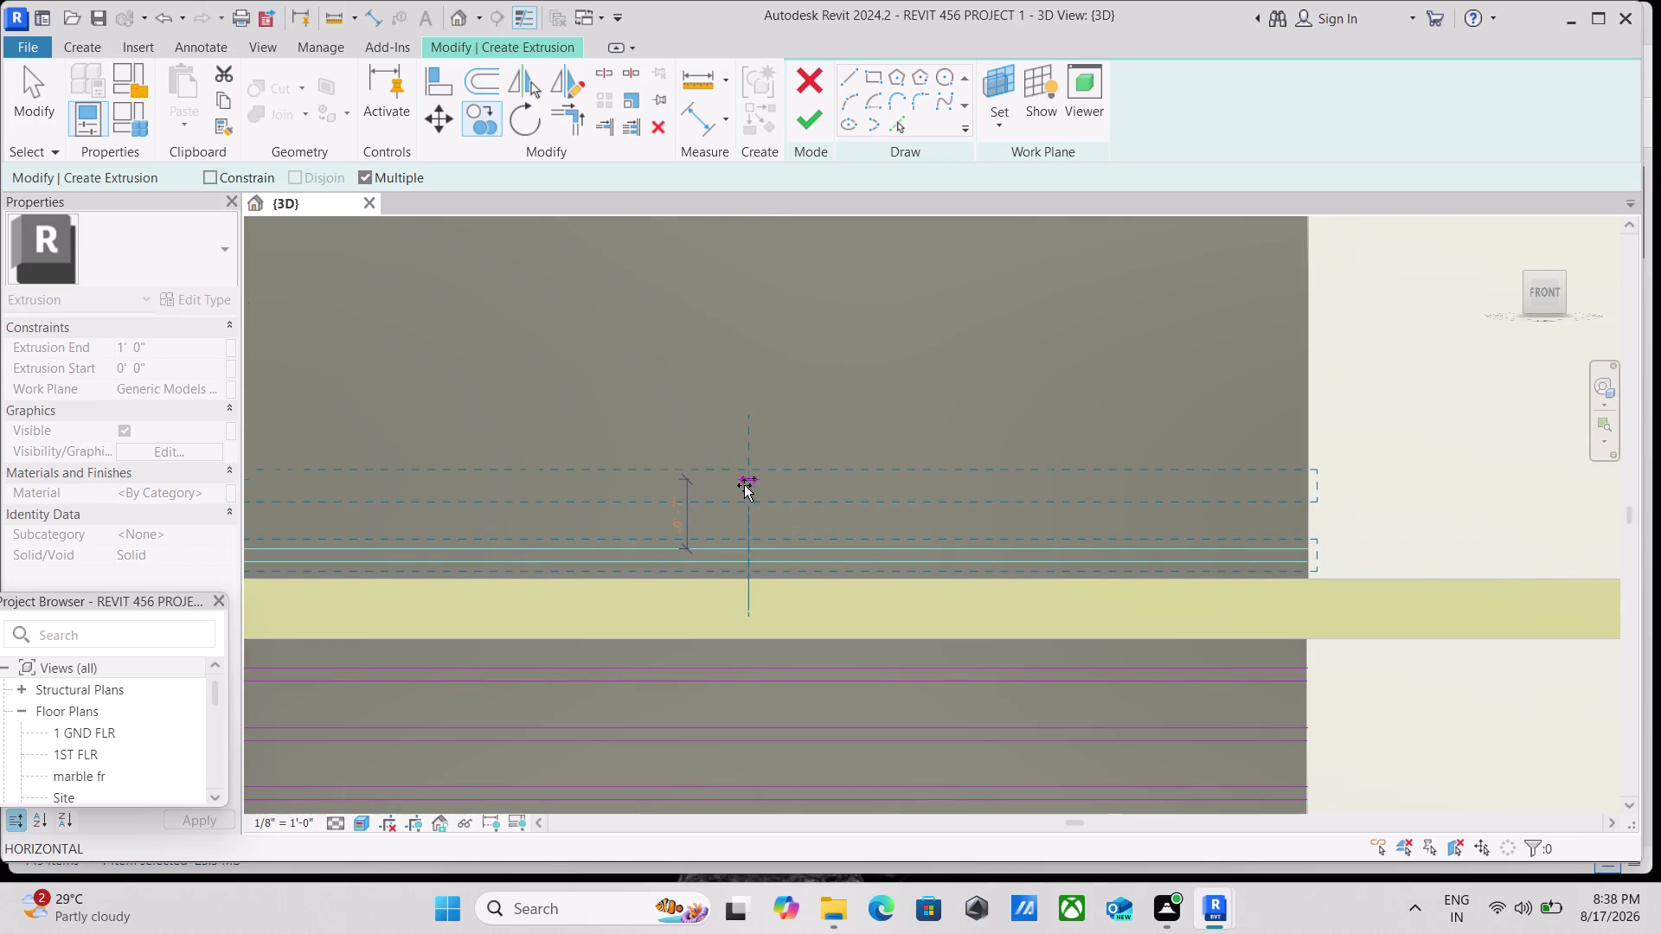
click(744, 488)
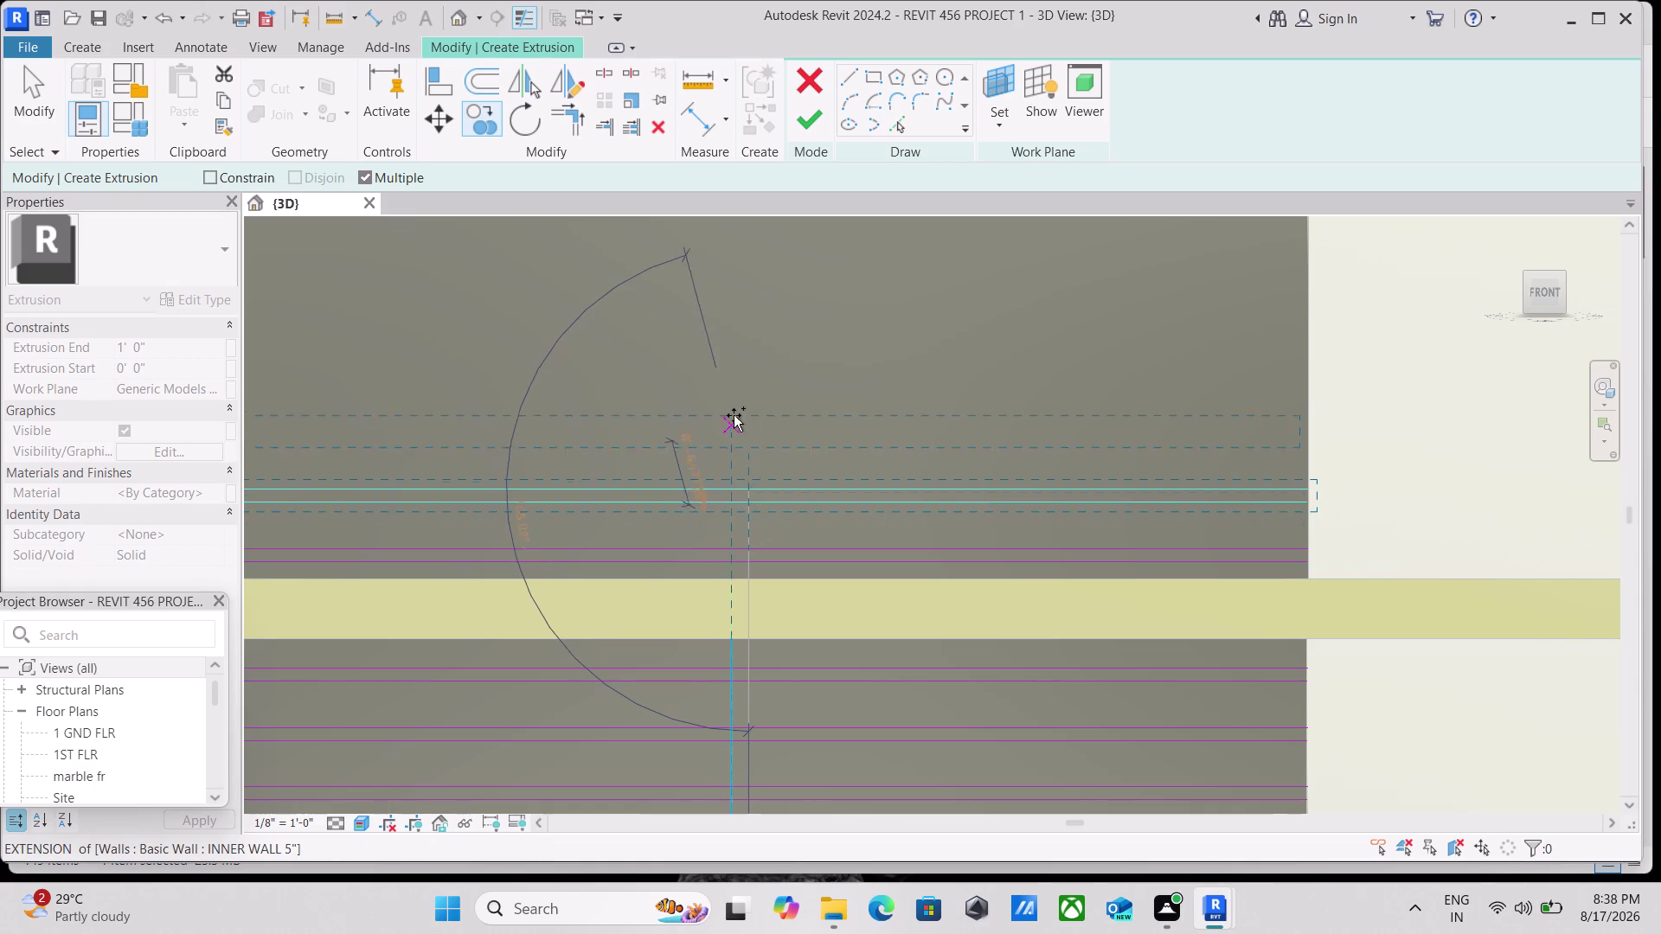
Refine the short line's position with further snapped picks along the wall edge.
scroll(up, 3)
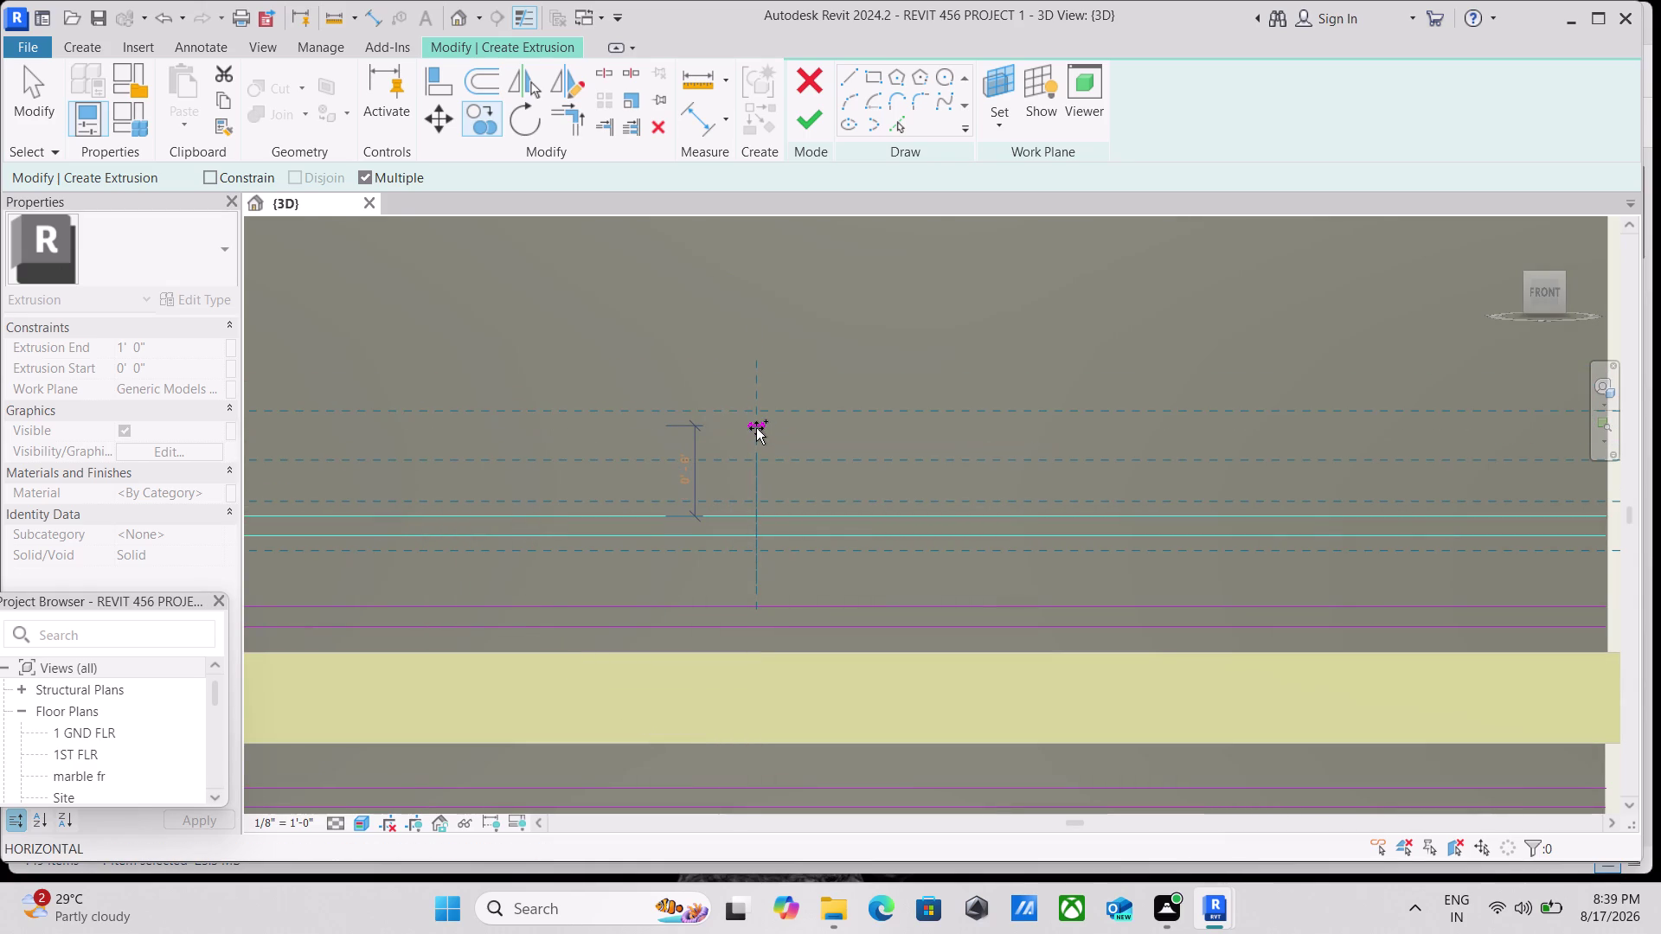
click(756, 429)
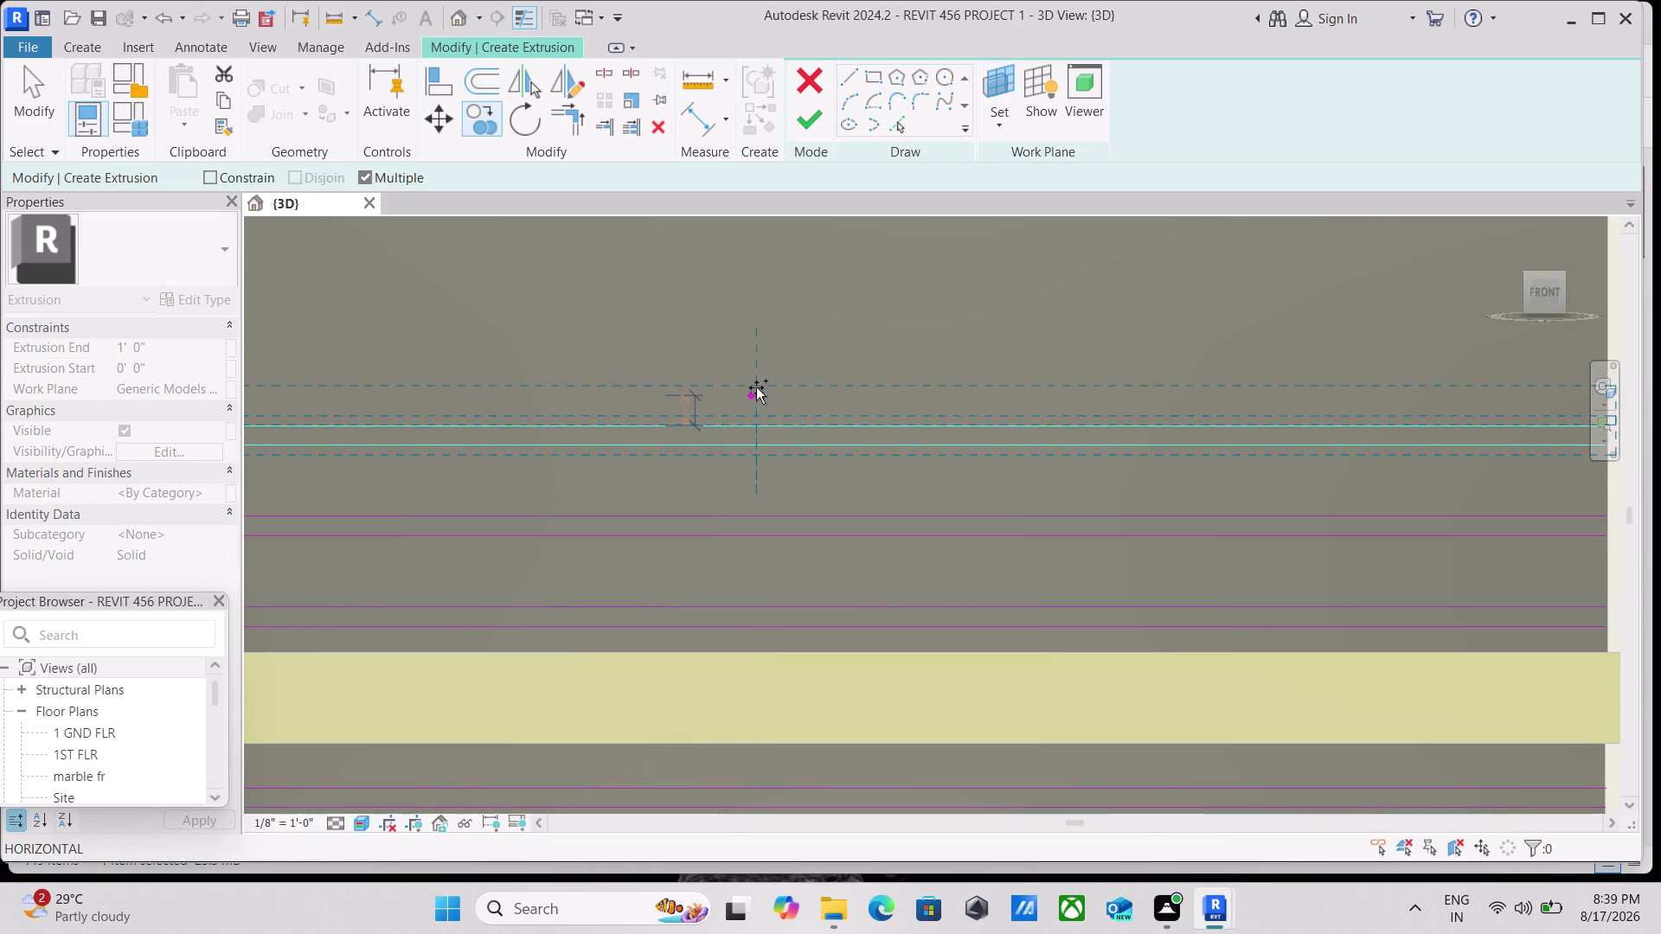
click(757, 337)
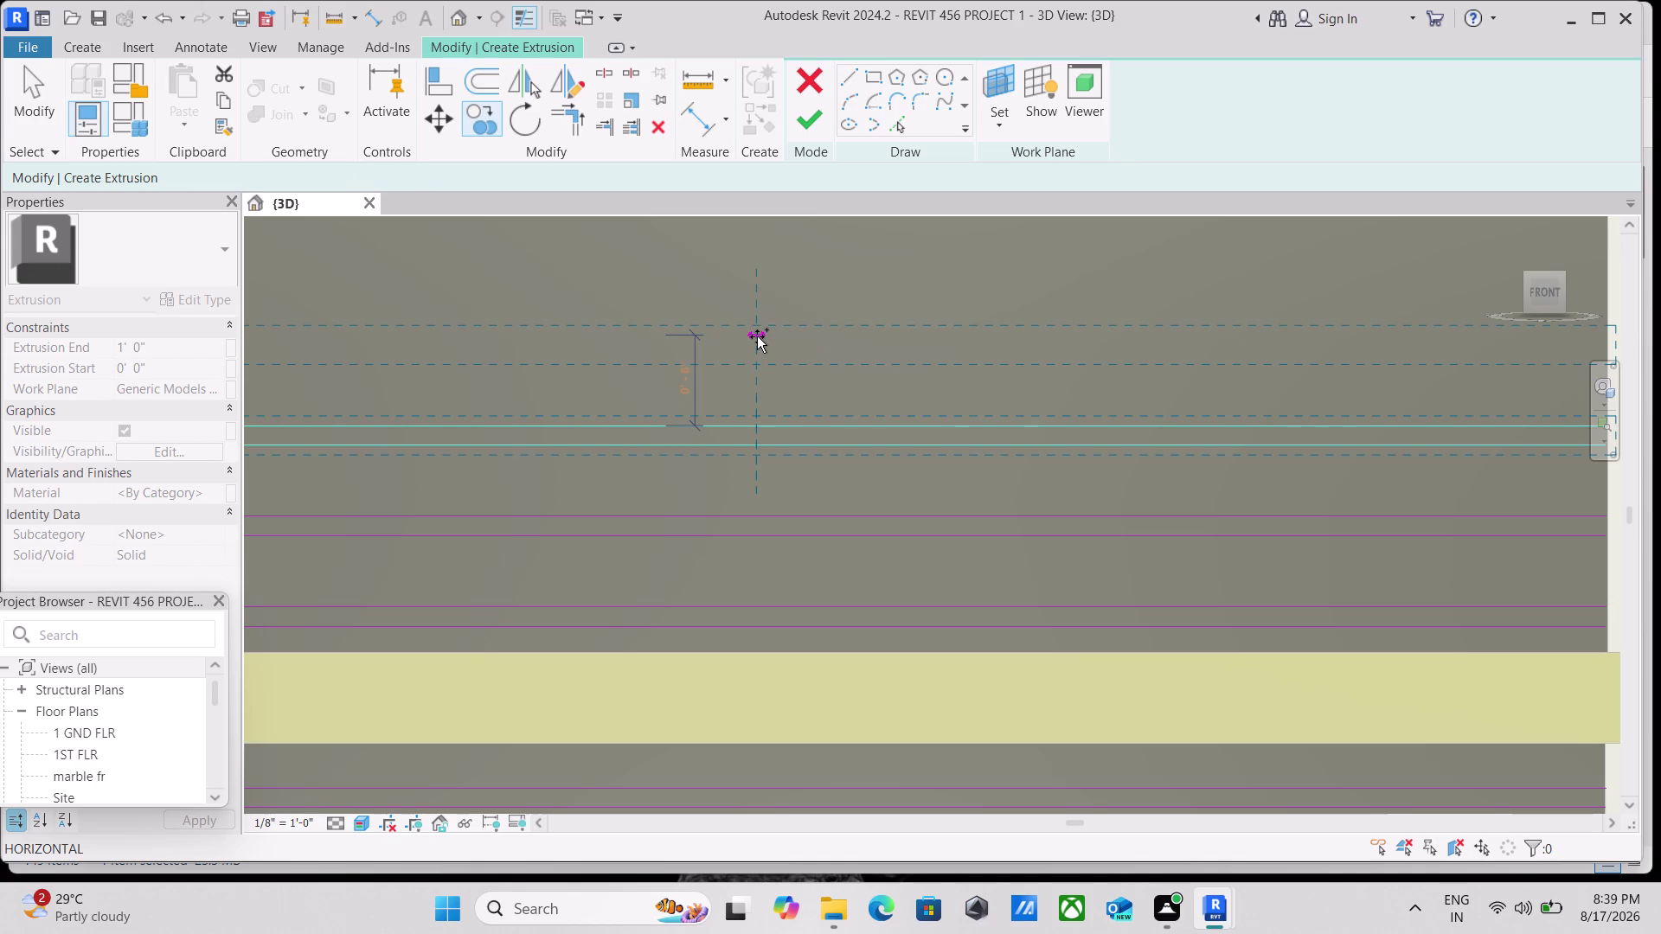
middle_drag(759, 292, 721, 570)
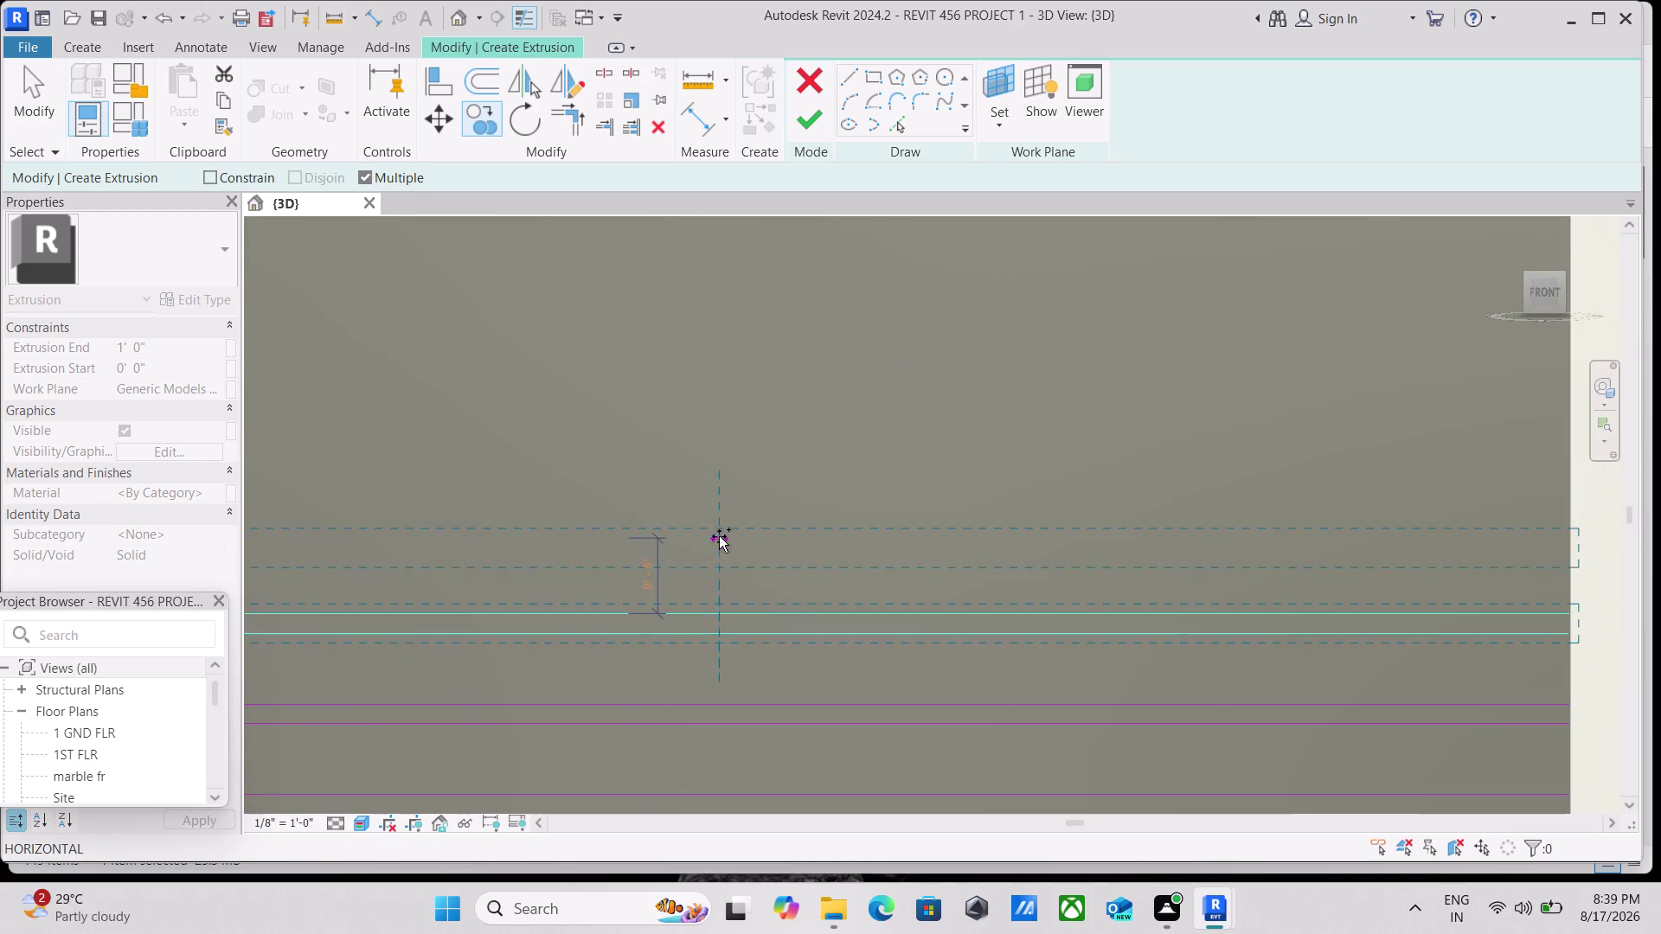
click(718, 522)
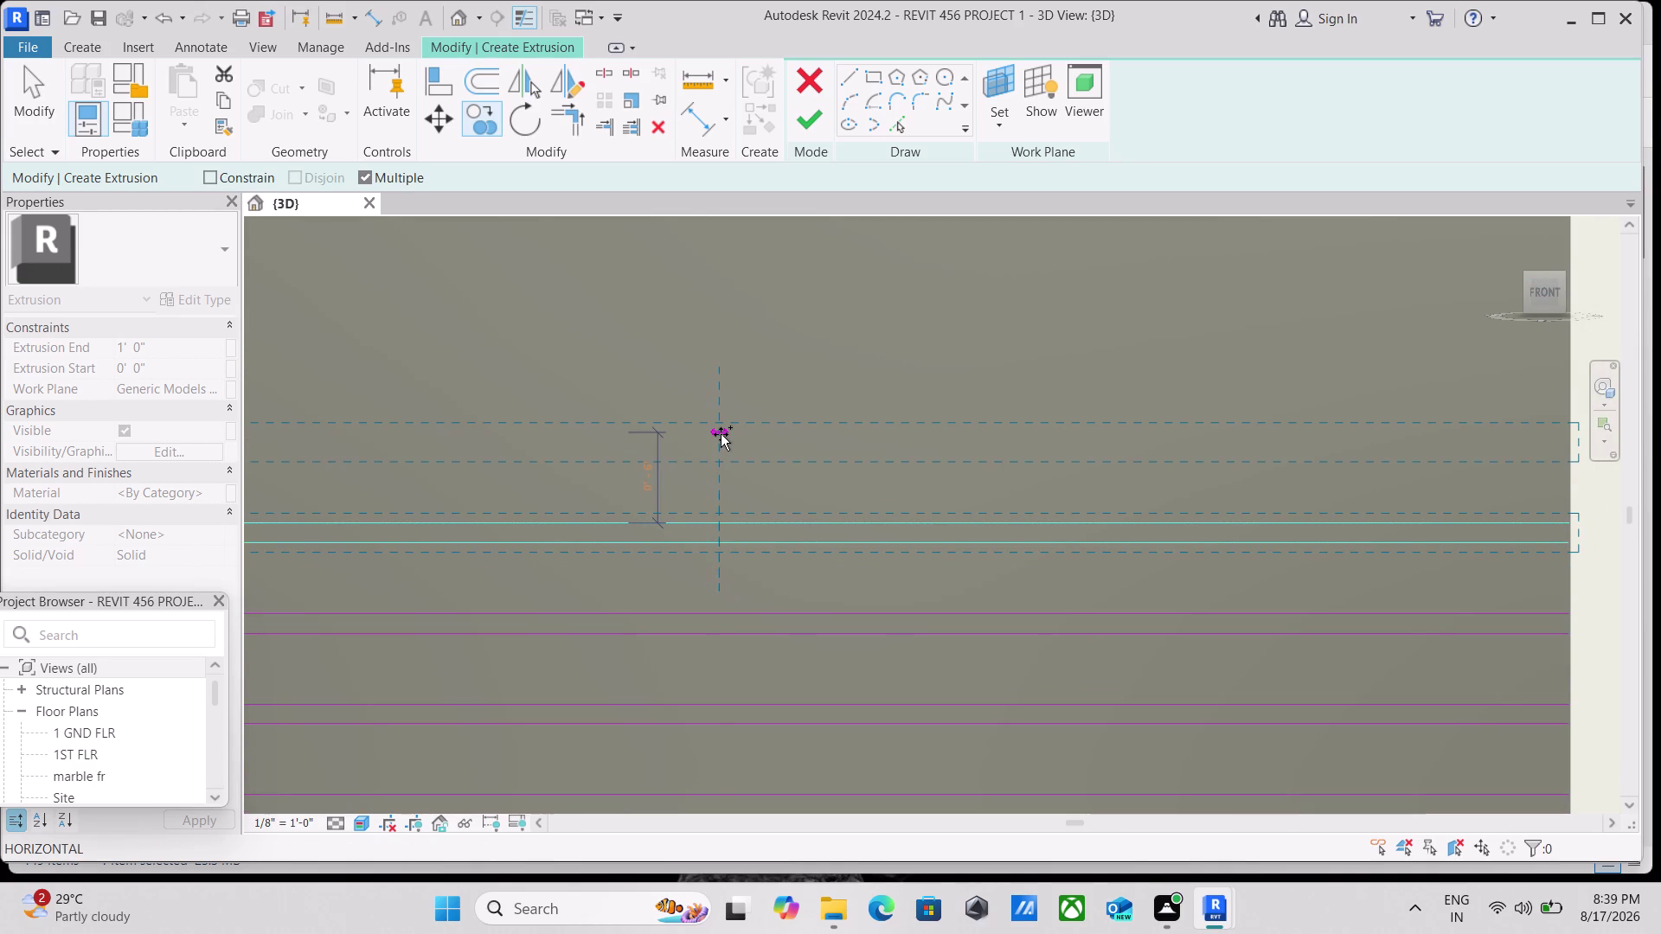
click(721, 434)
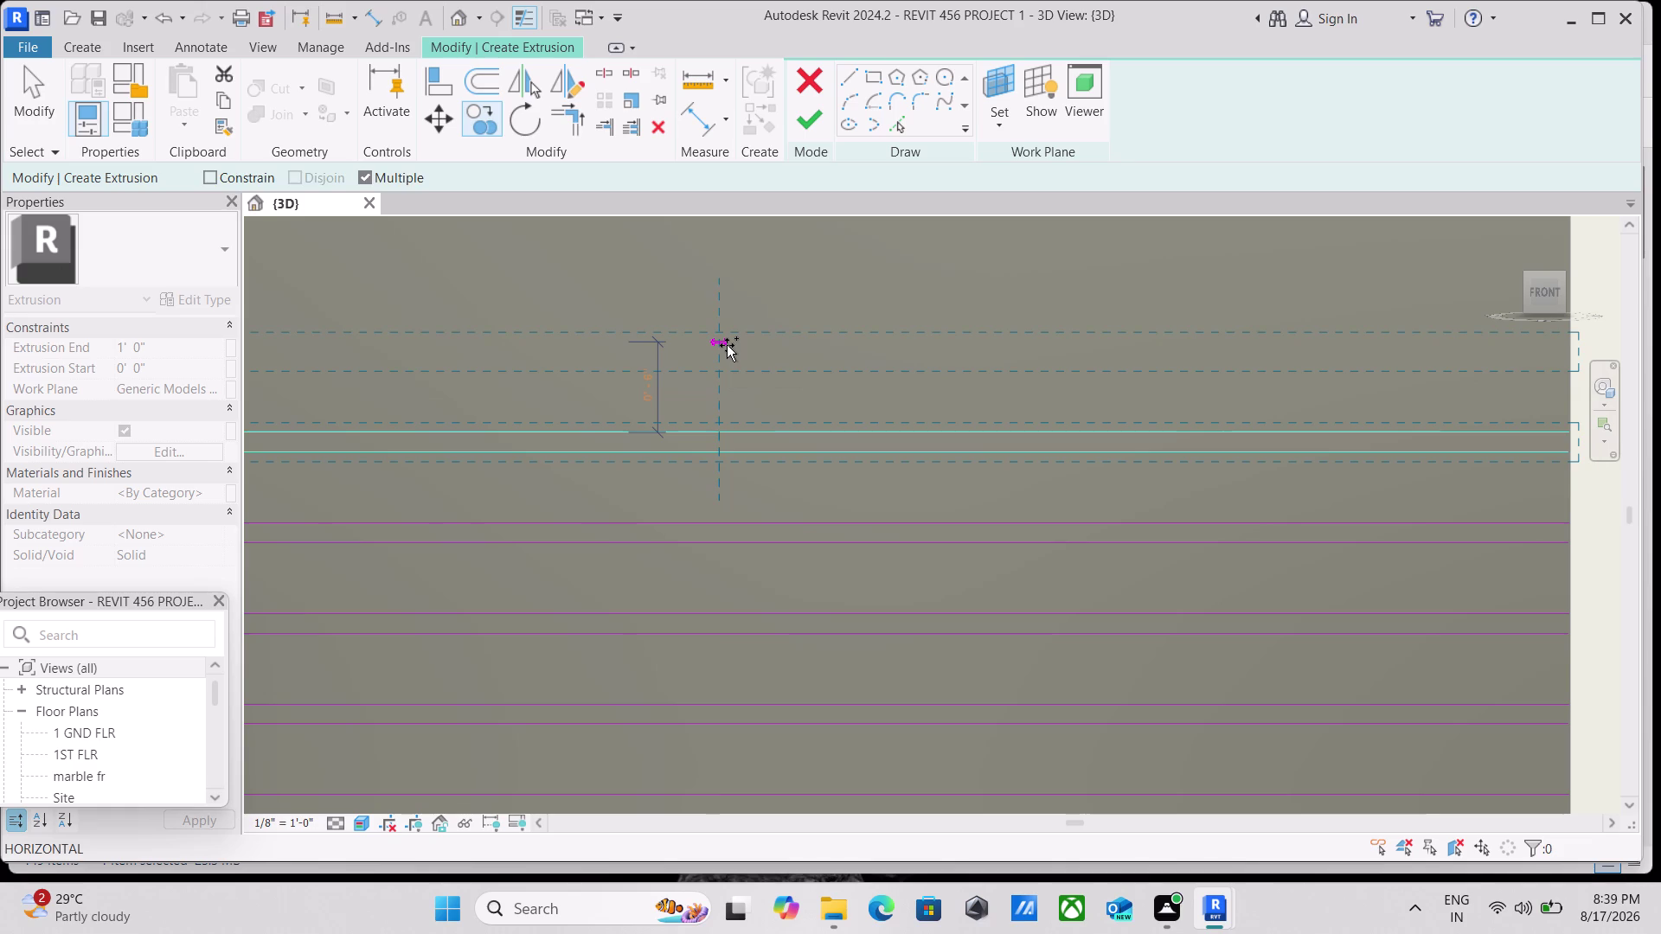
click(727, 344)
middle_drag(727, 294, 721, 645)
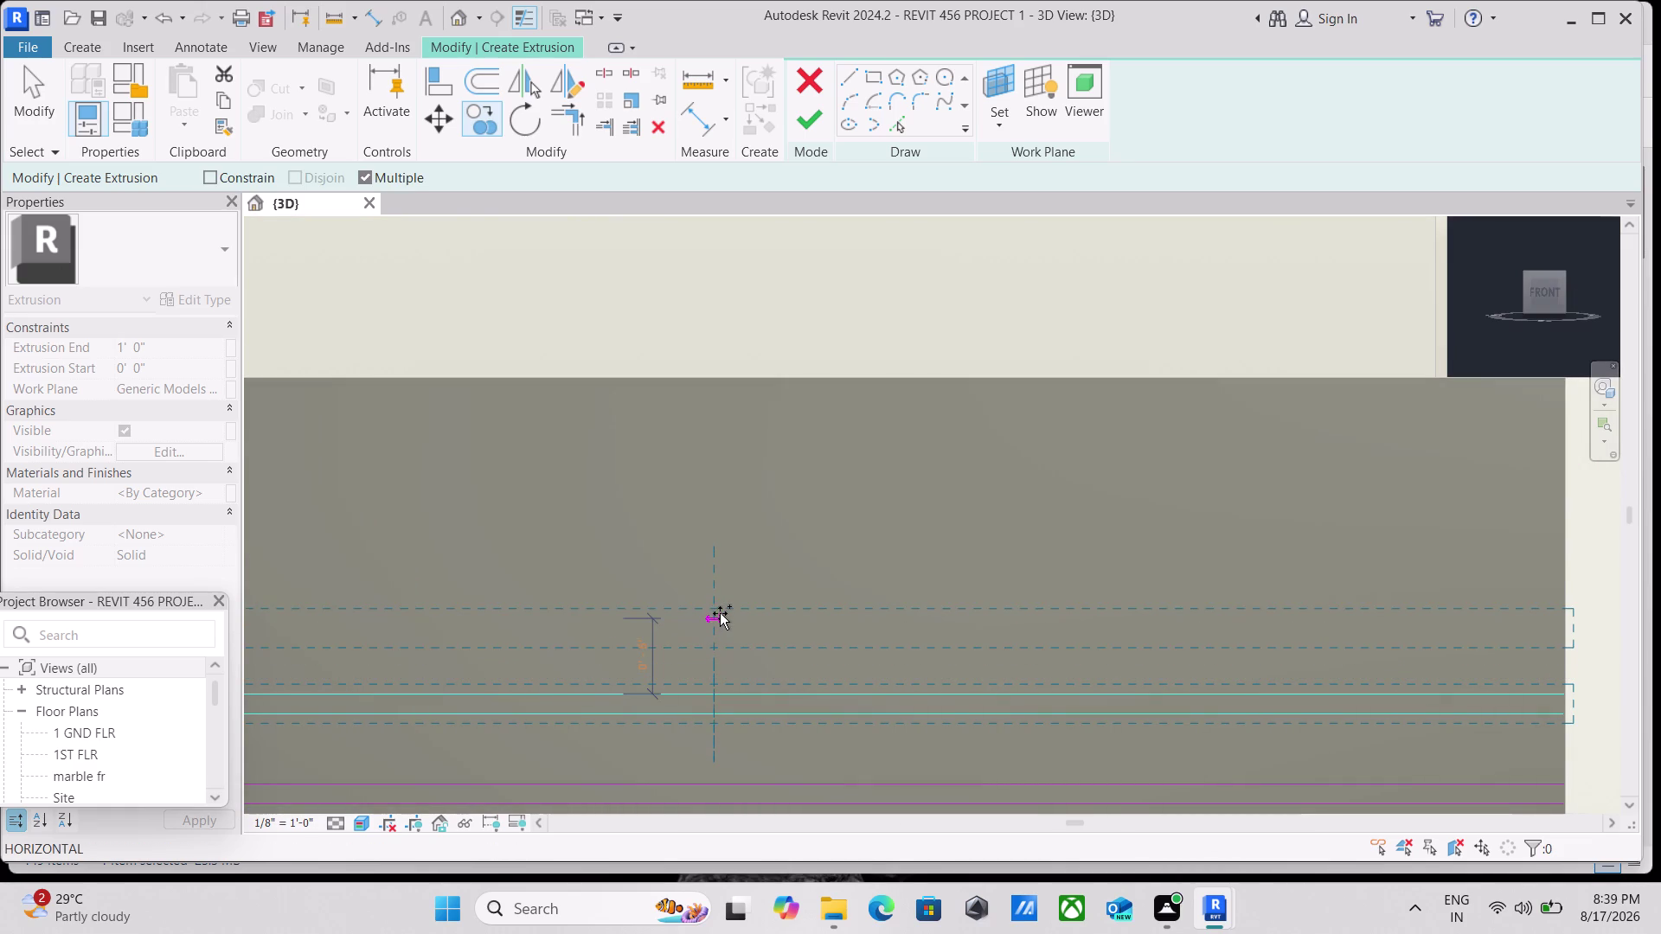
click(719, 604)
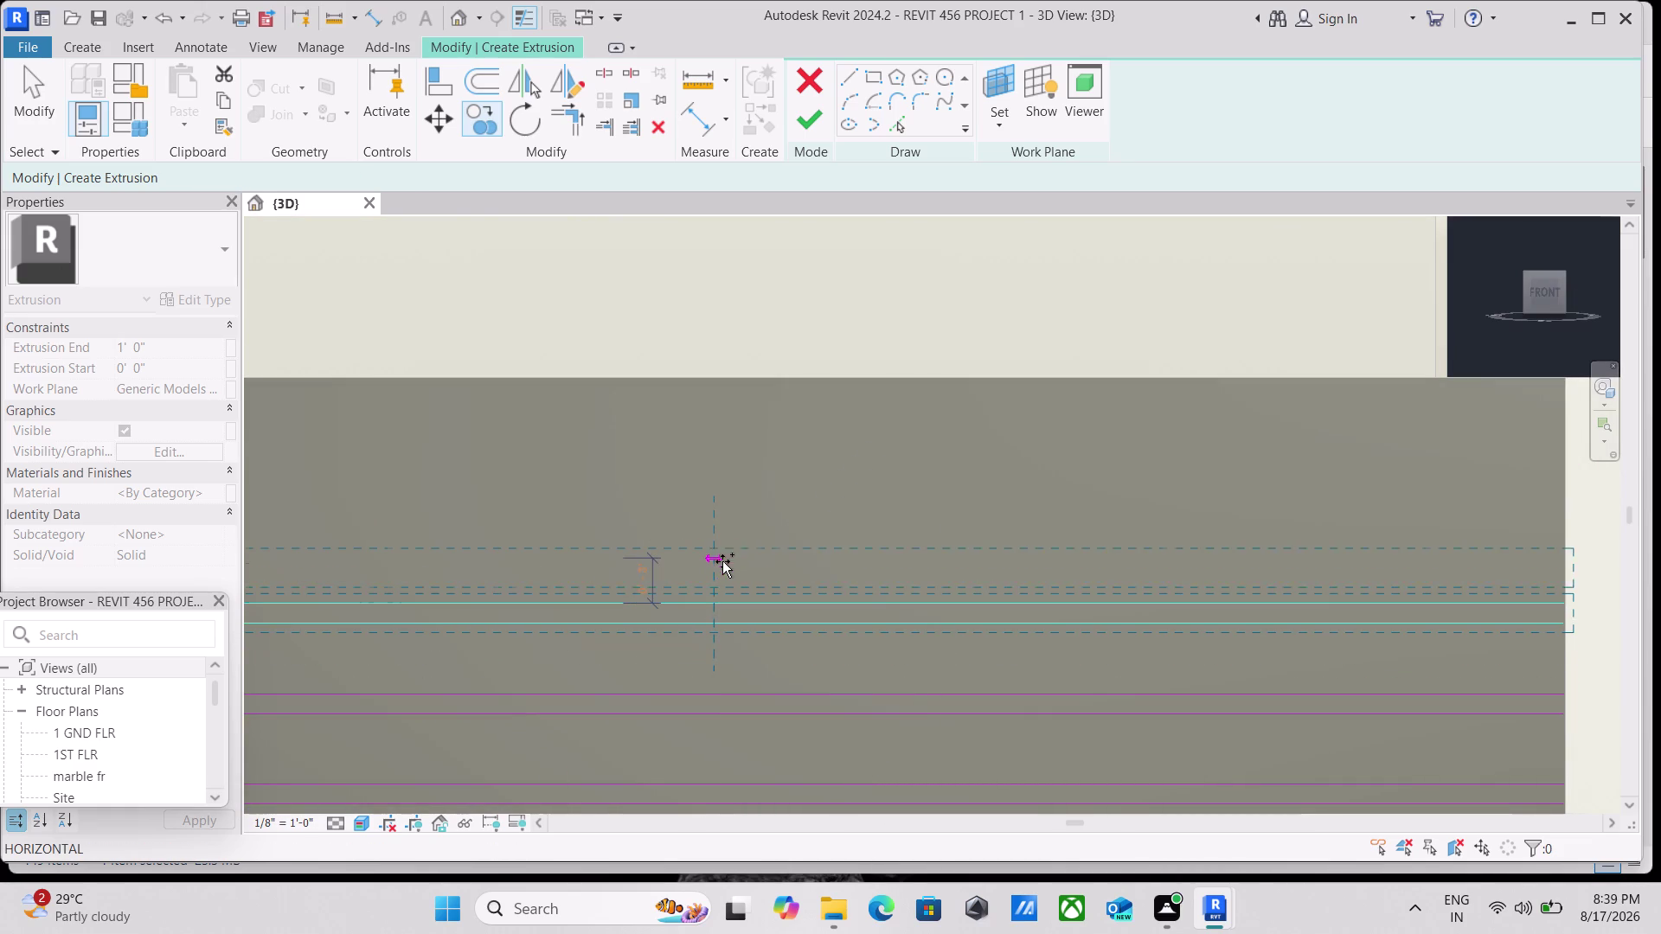
click(723, 517)
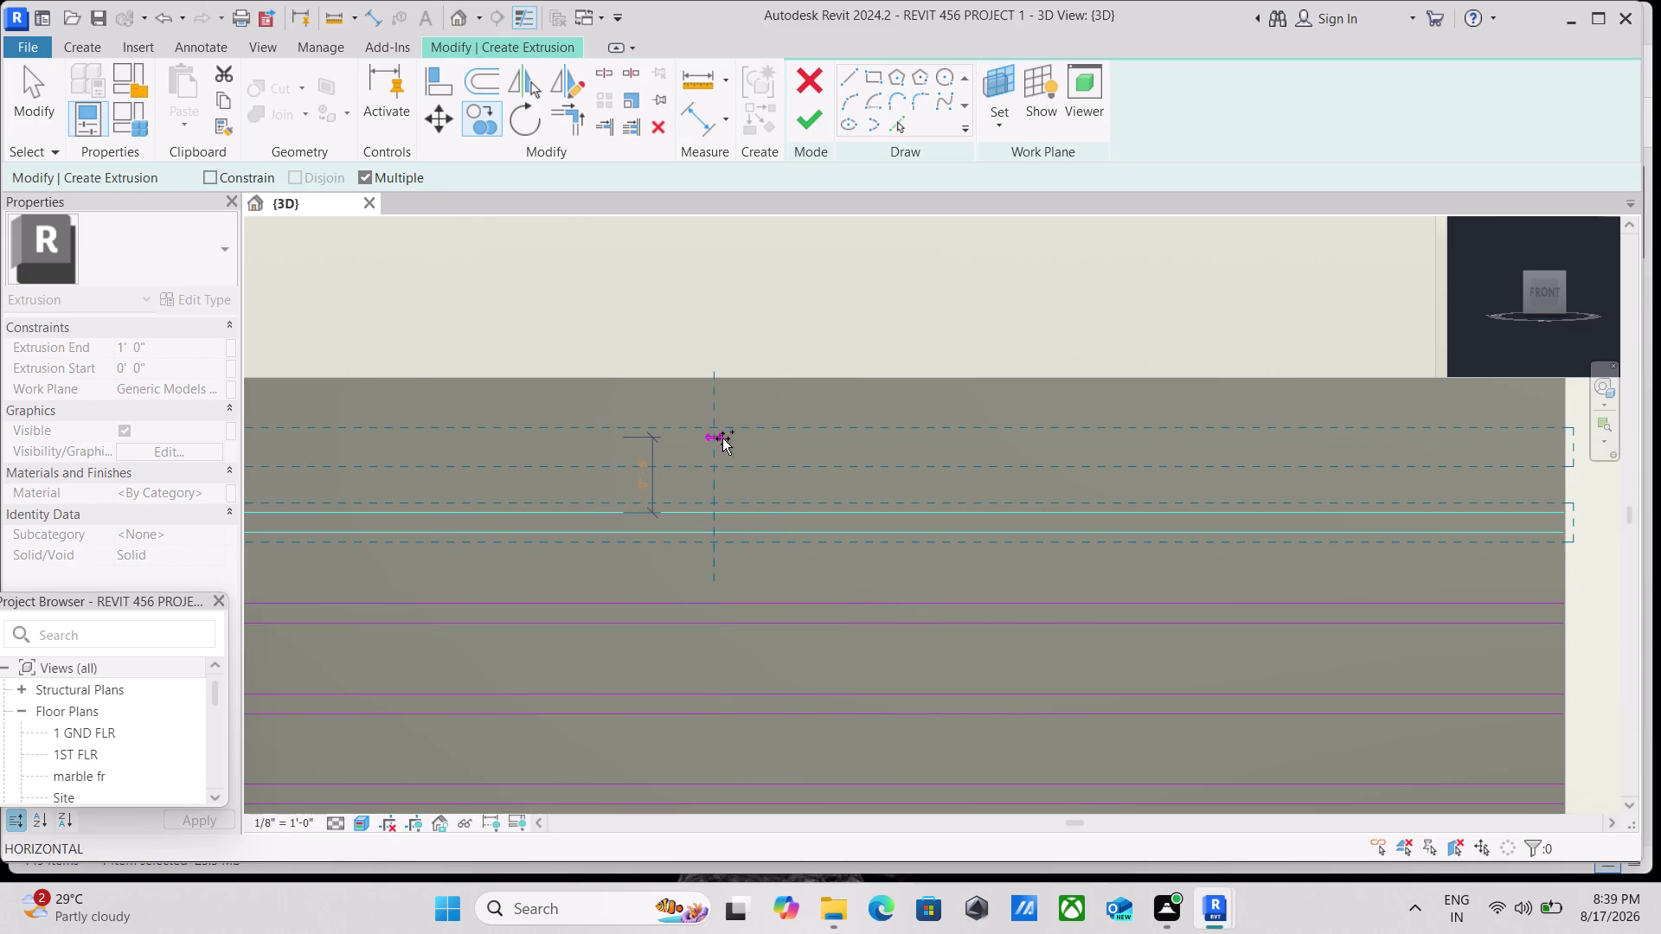
Cancel the move, set Extrusion End to 0' 3", and try finishing the sketch.
click(722, 426)
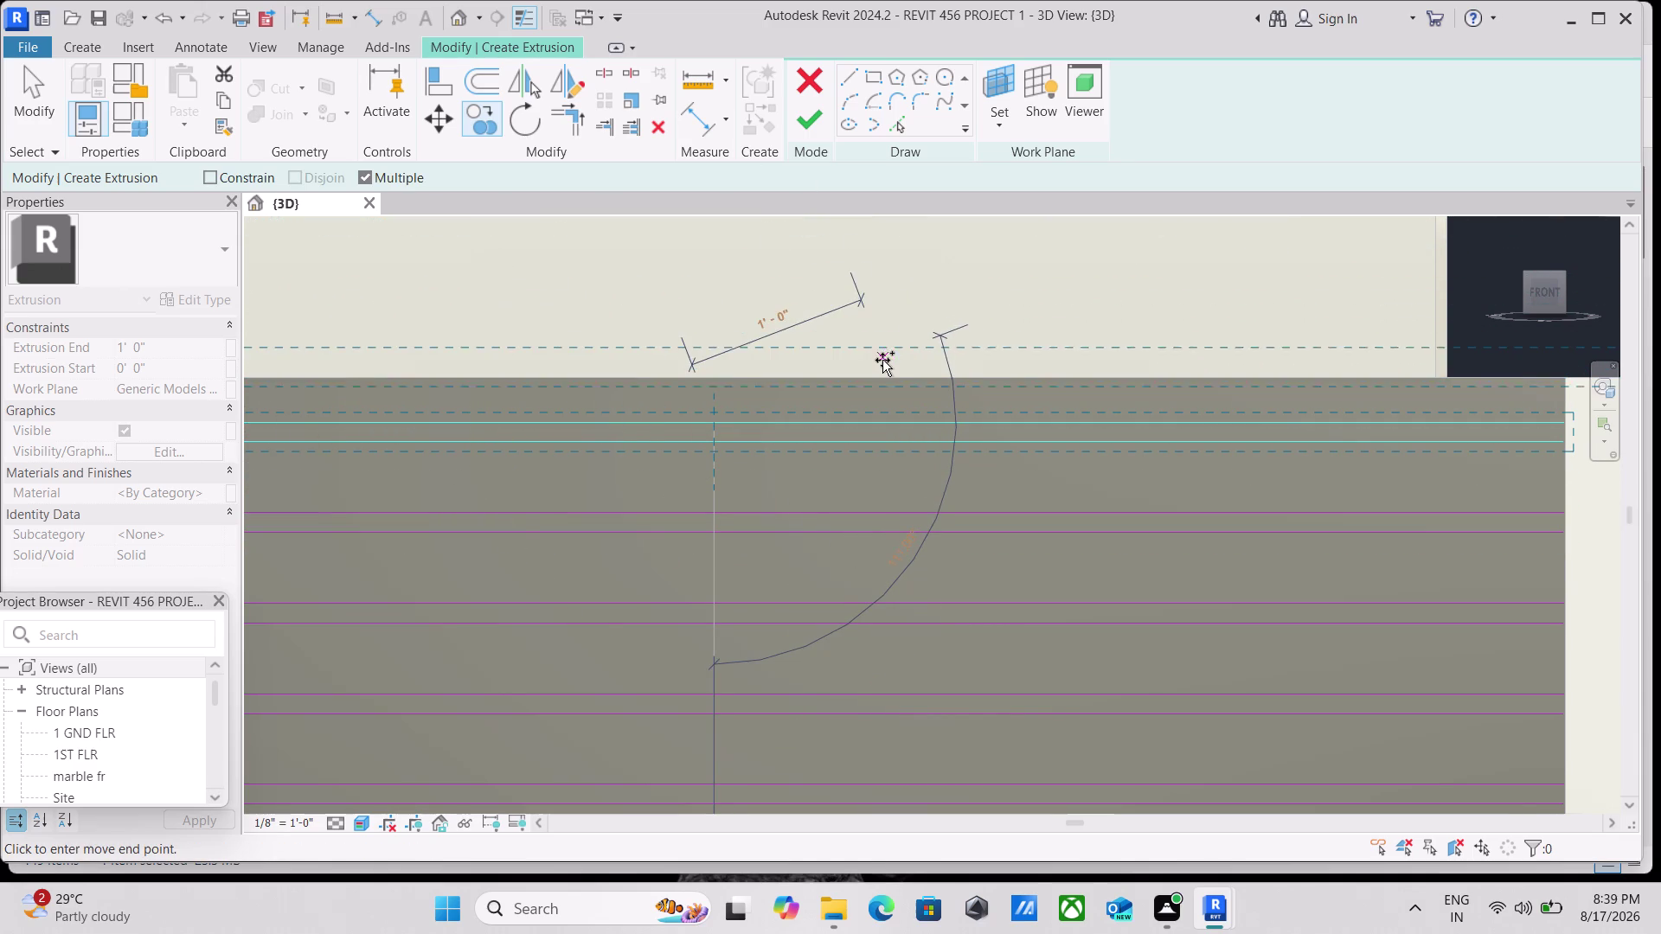
key(Escape)
scroll(down, 3)
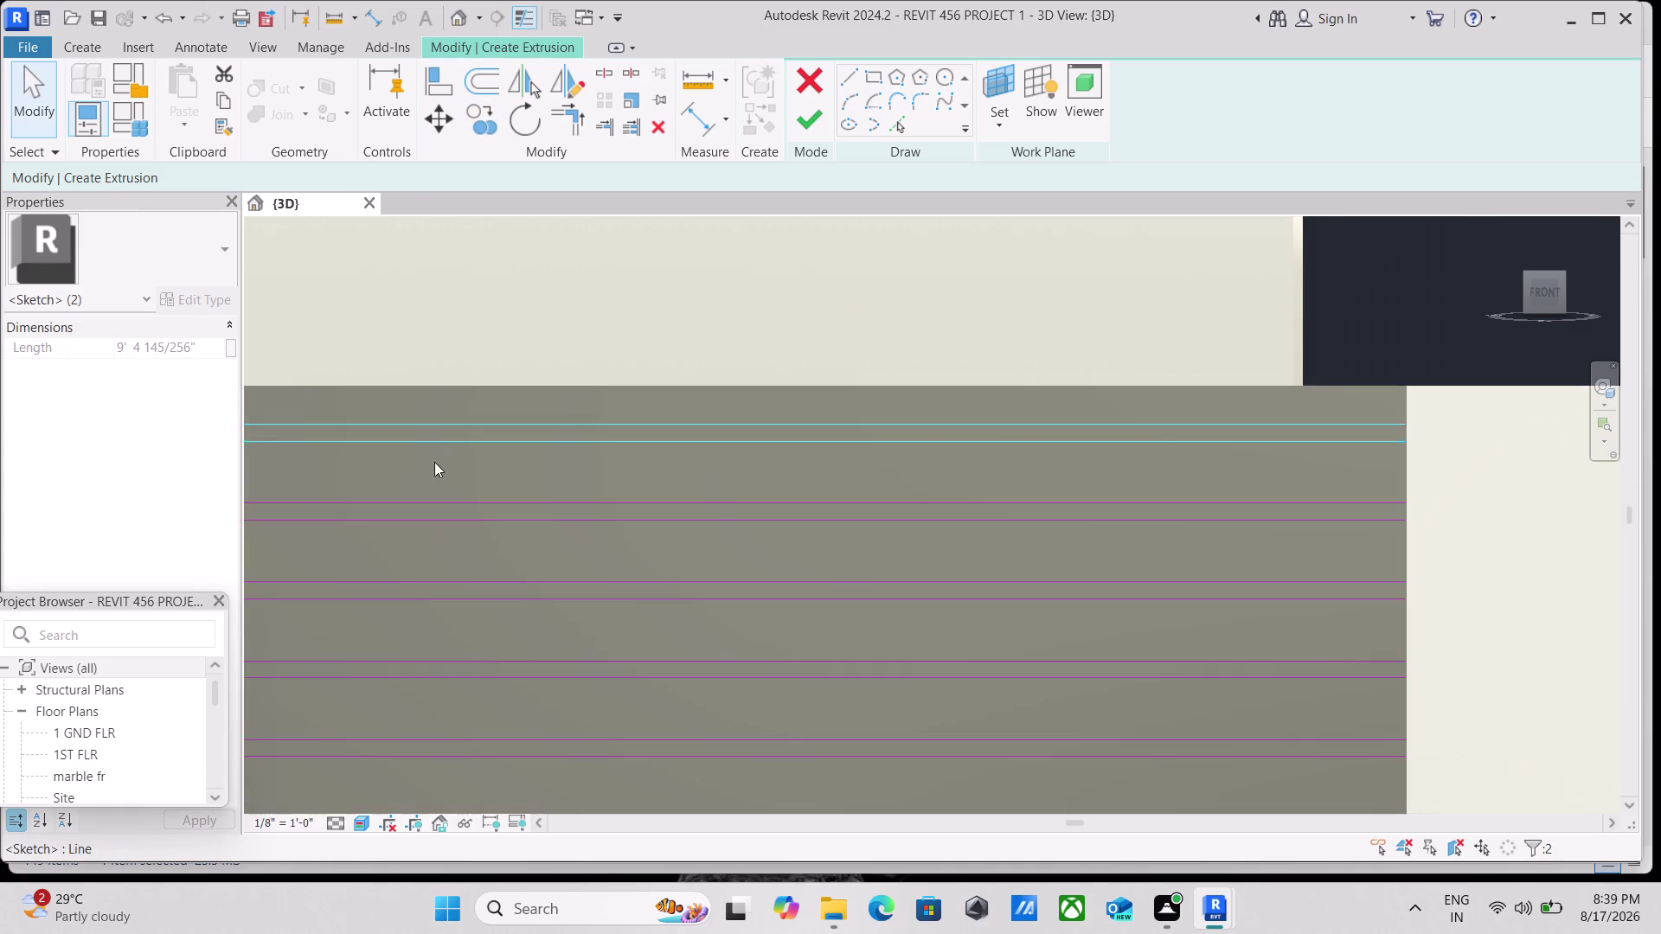
key(Escape)
scroll(down, 3)
click(202, 338)
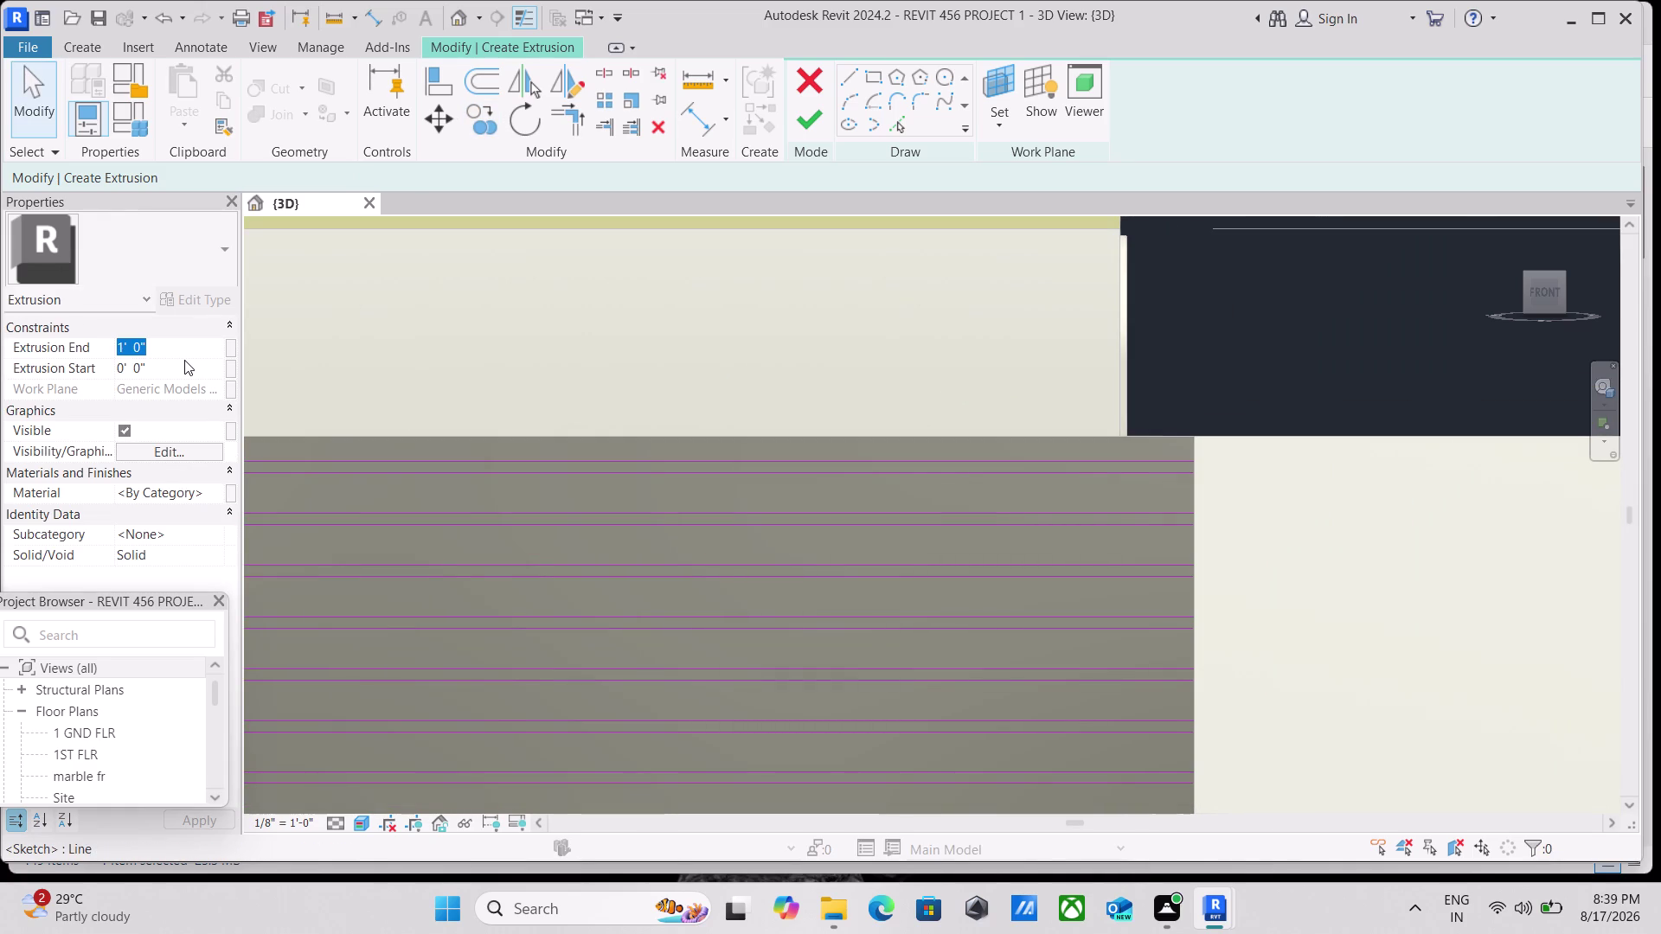
key(BackSpace)
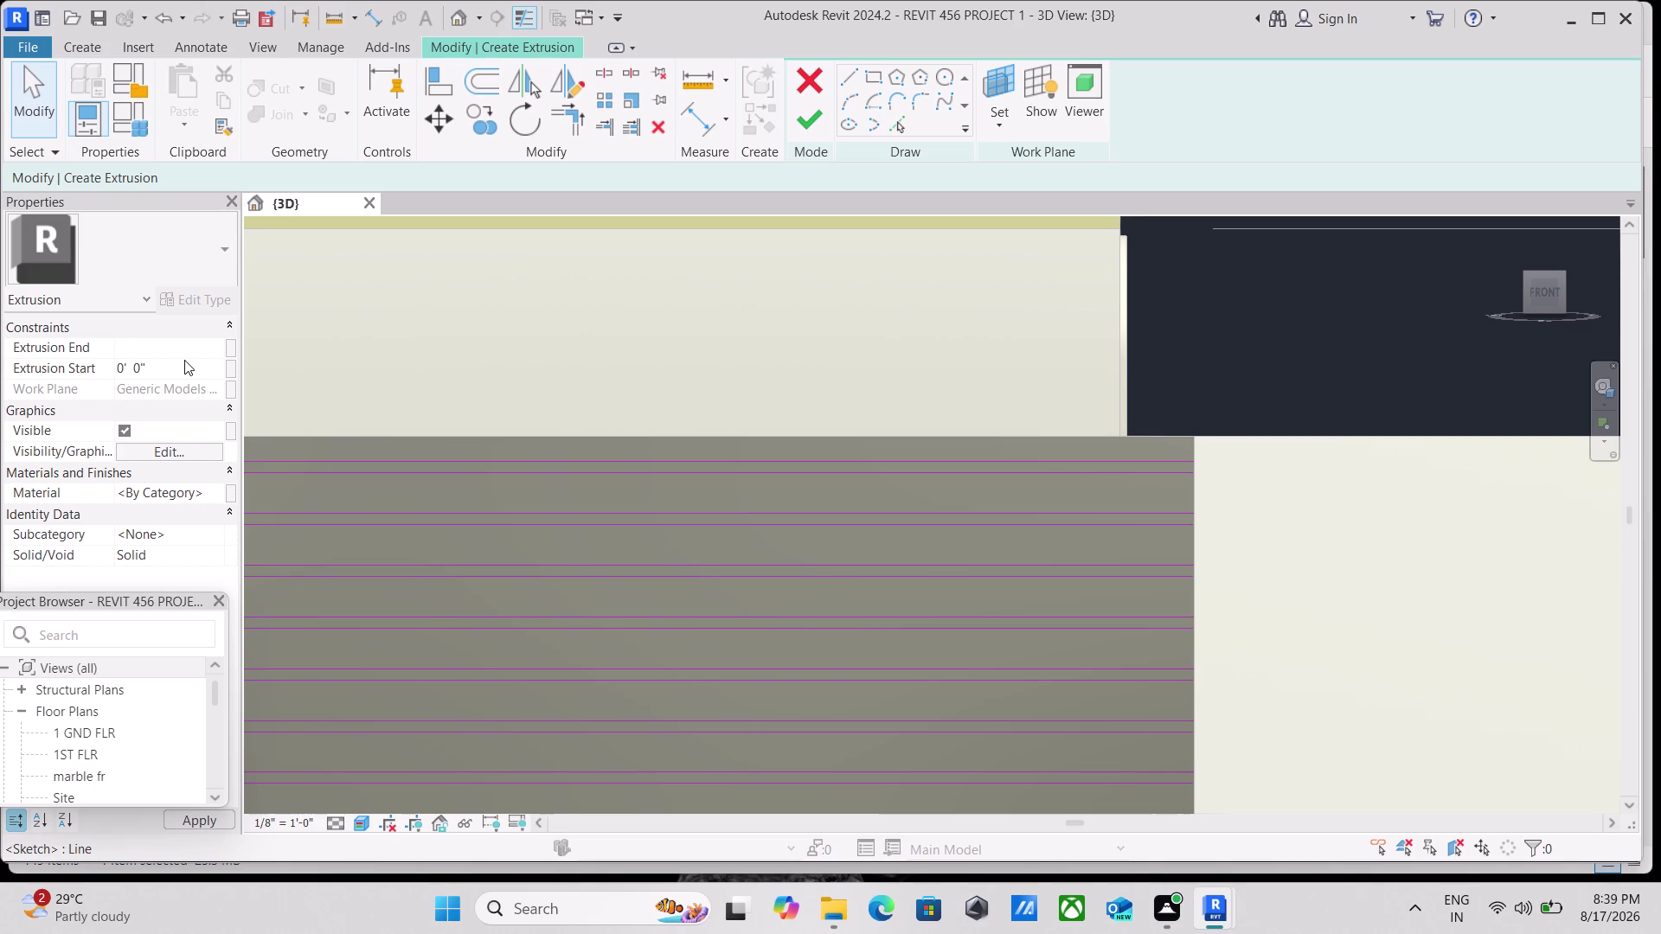
key(3)
key(shift+quotedbl)
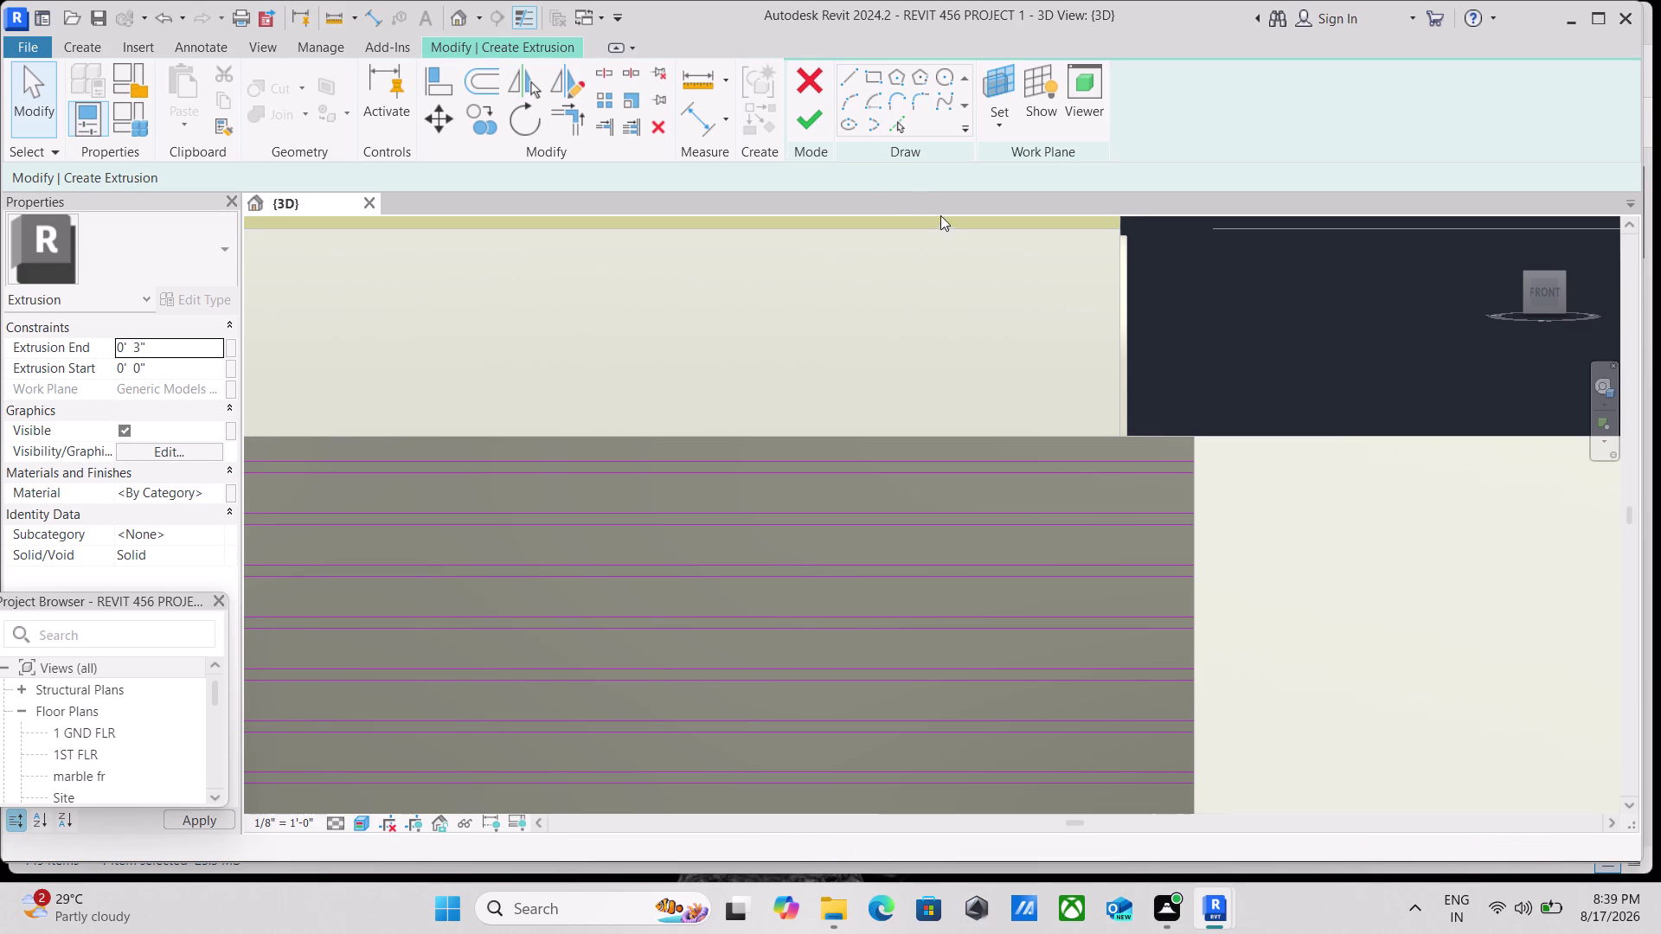
click(816, 115)
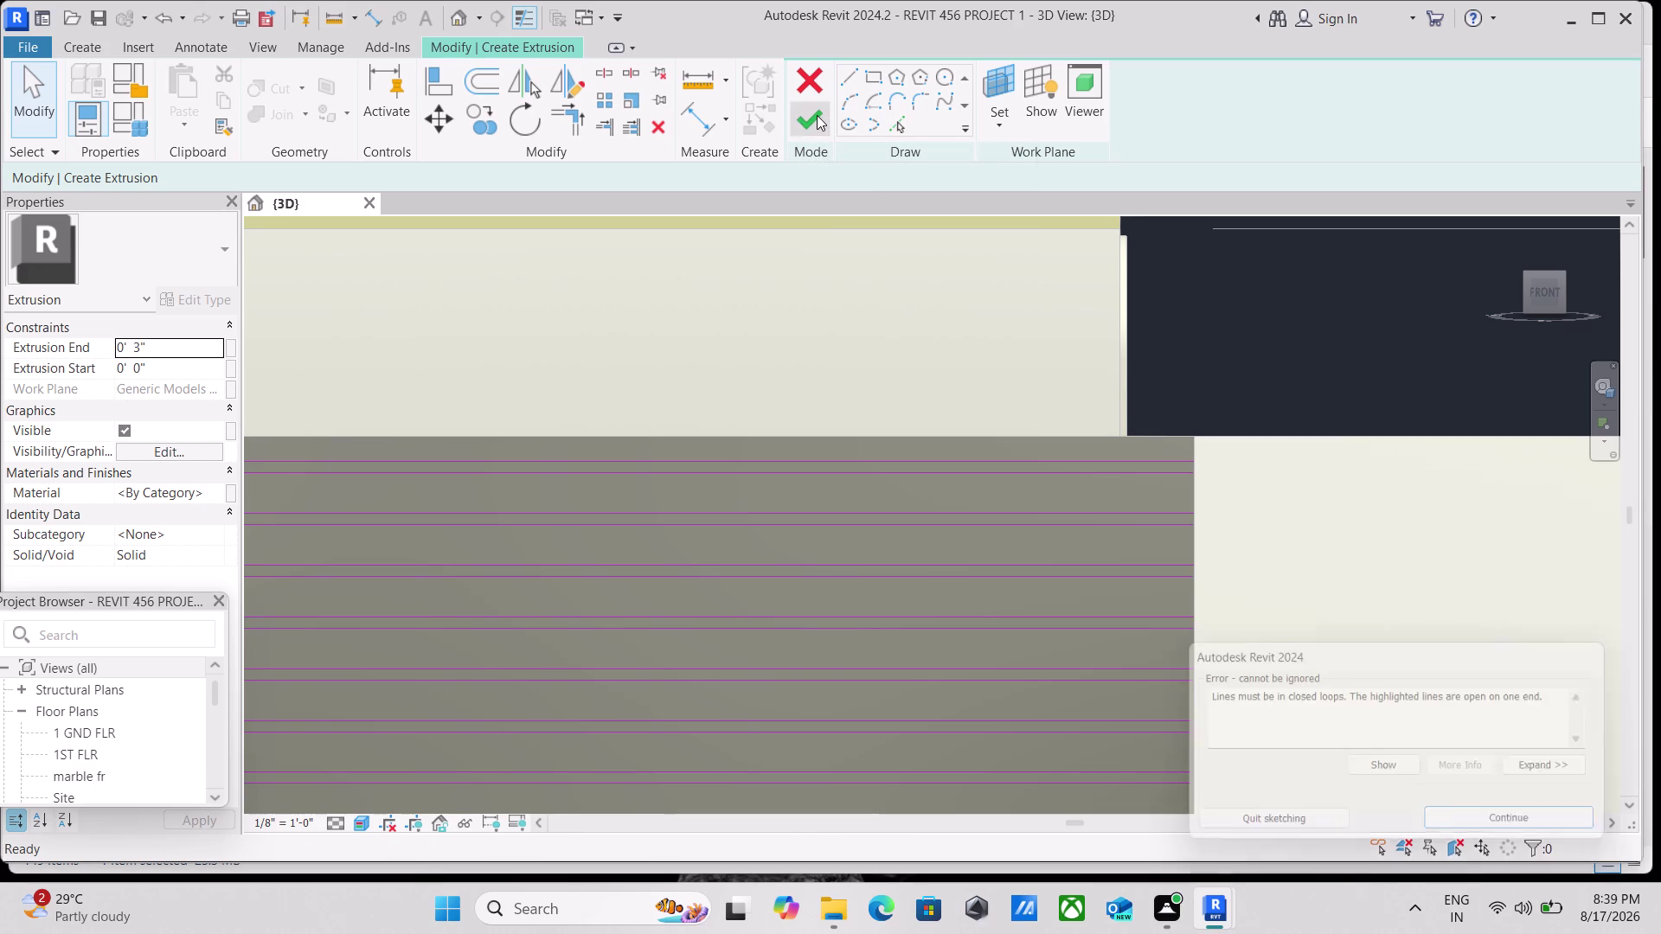
scroll(down, 3)
scroll(down, 3)
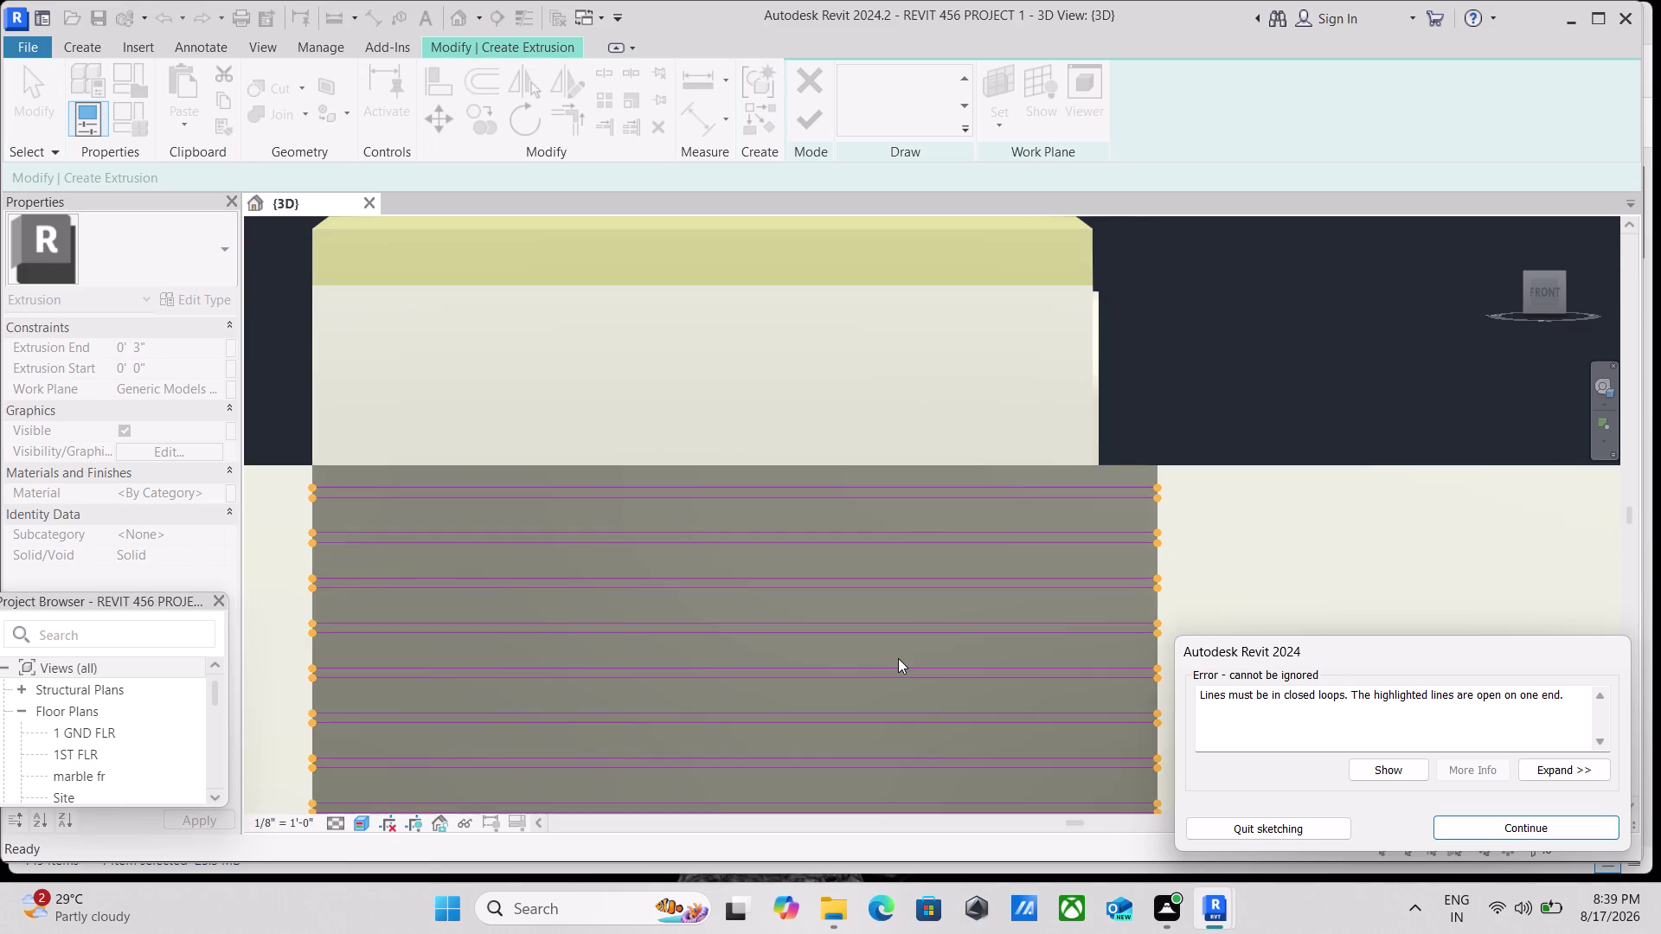
scroll(down, 3)
middle_drag(905, 662, 893, 636)
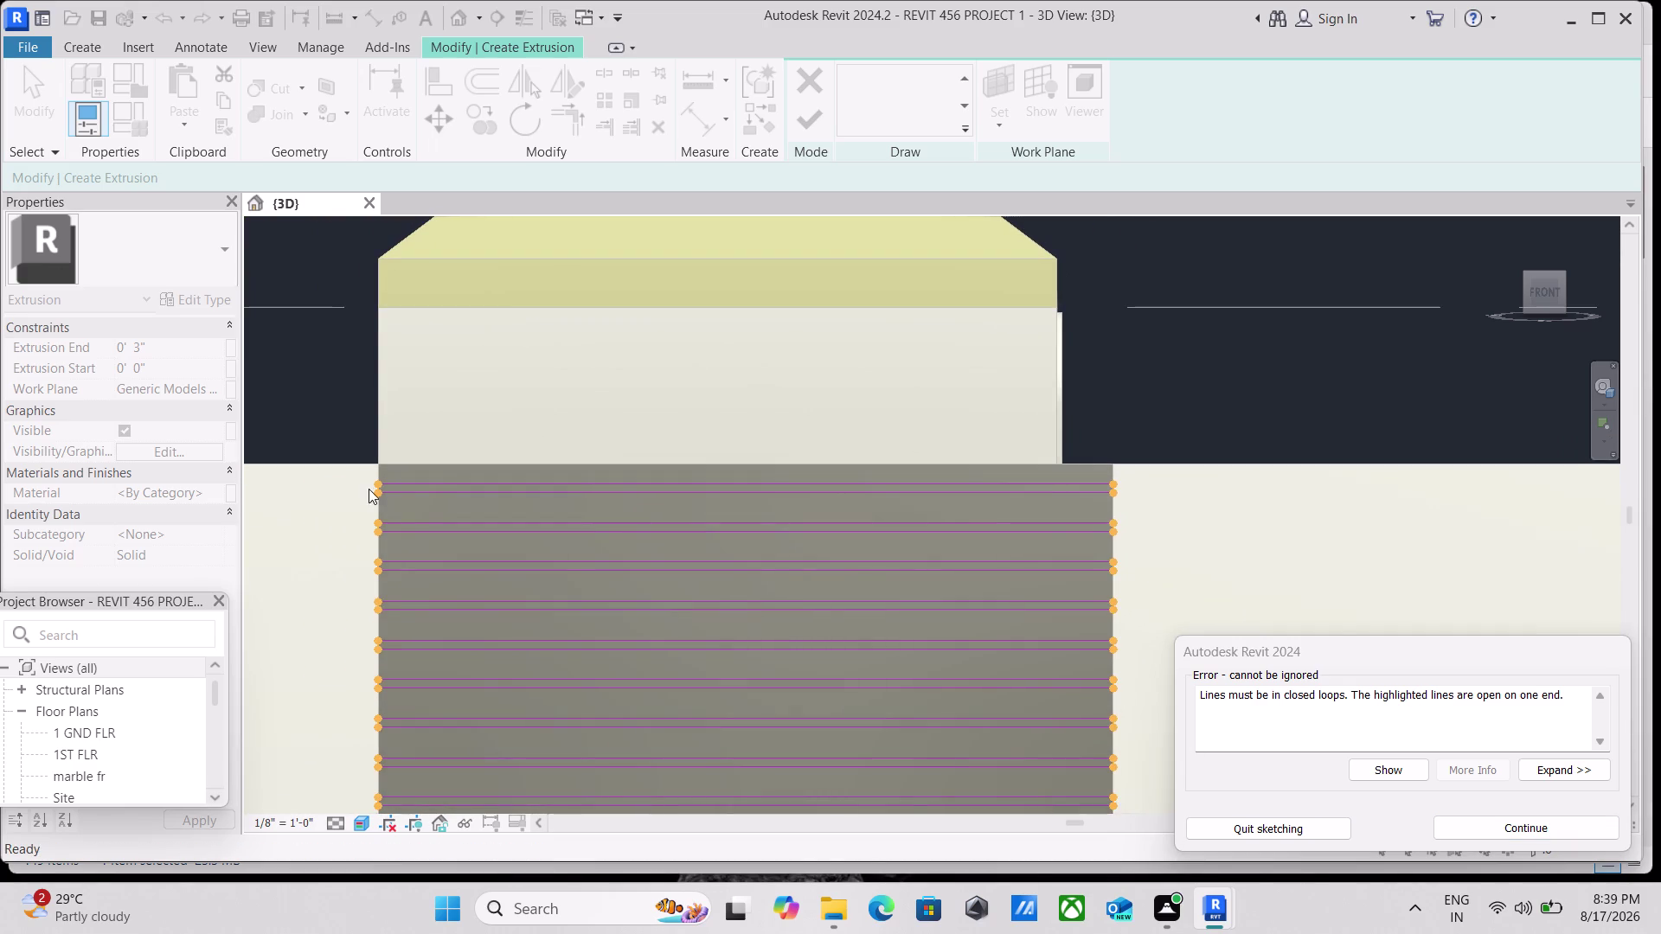
scroll(up, 3)
scroll(up, 3)
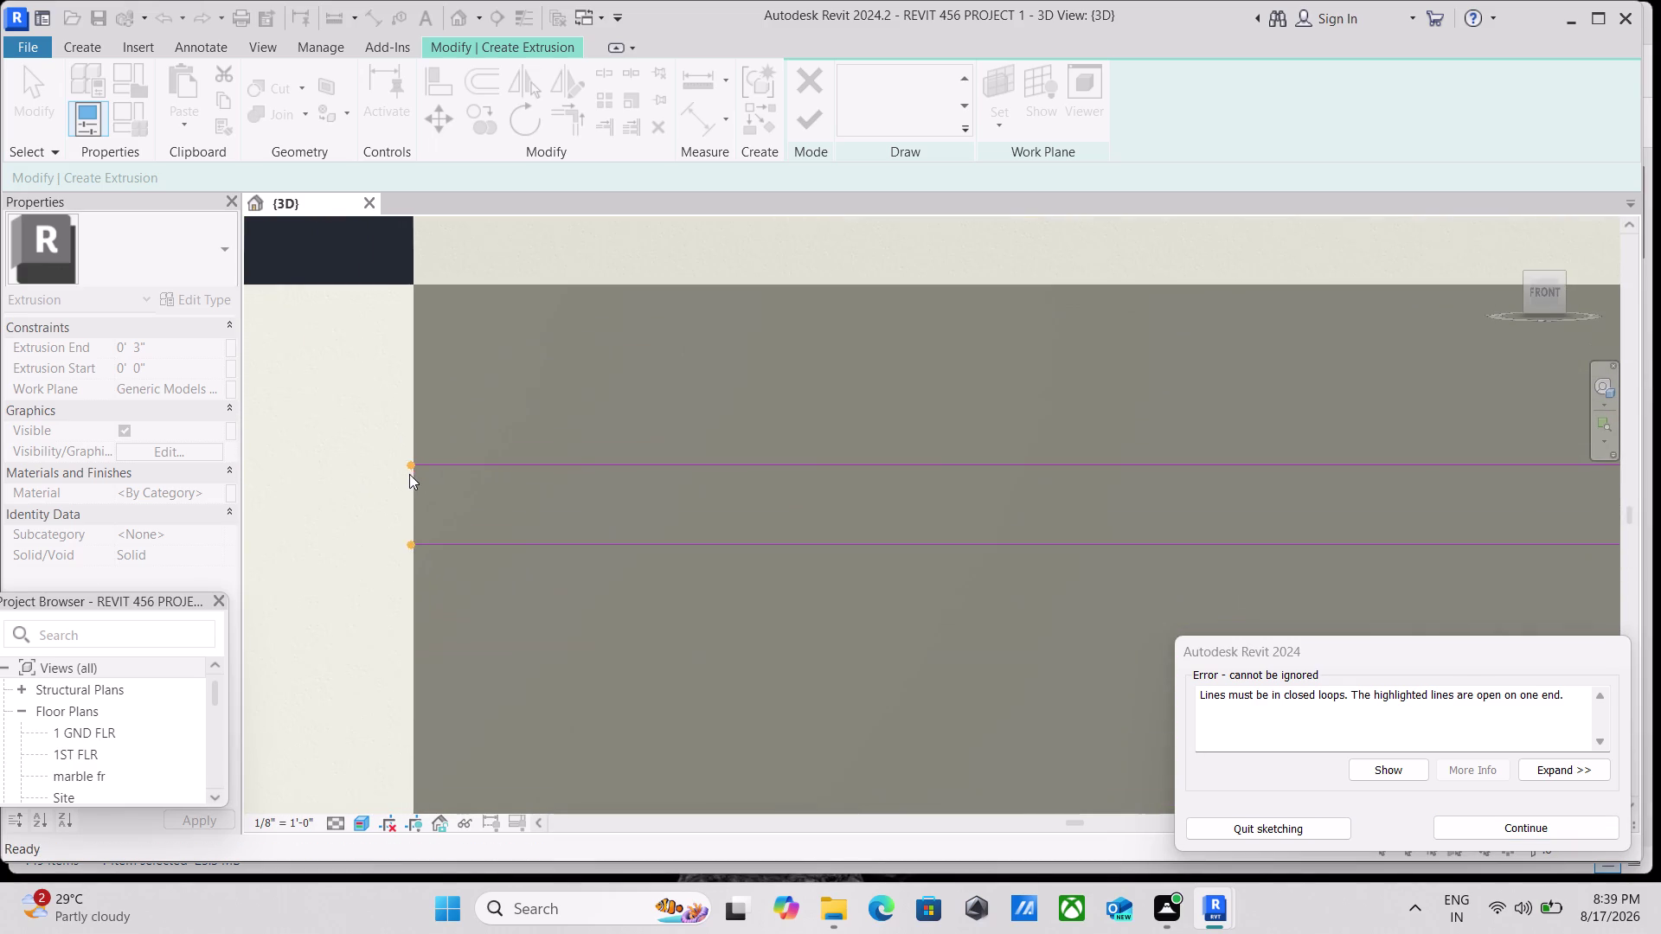
scroll(up, 3)
scroll(up, 3)
scroll(up, 3)
scroll(up, 3)
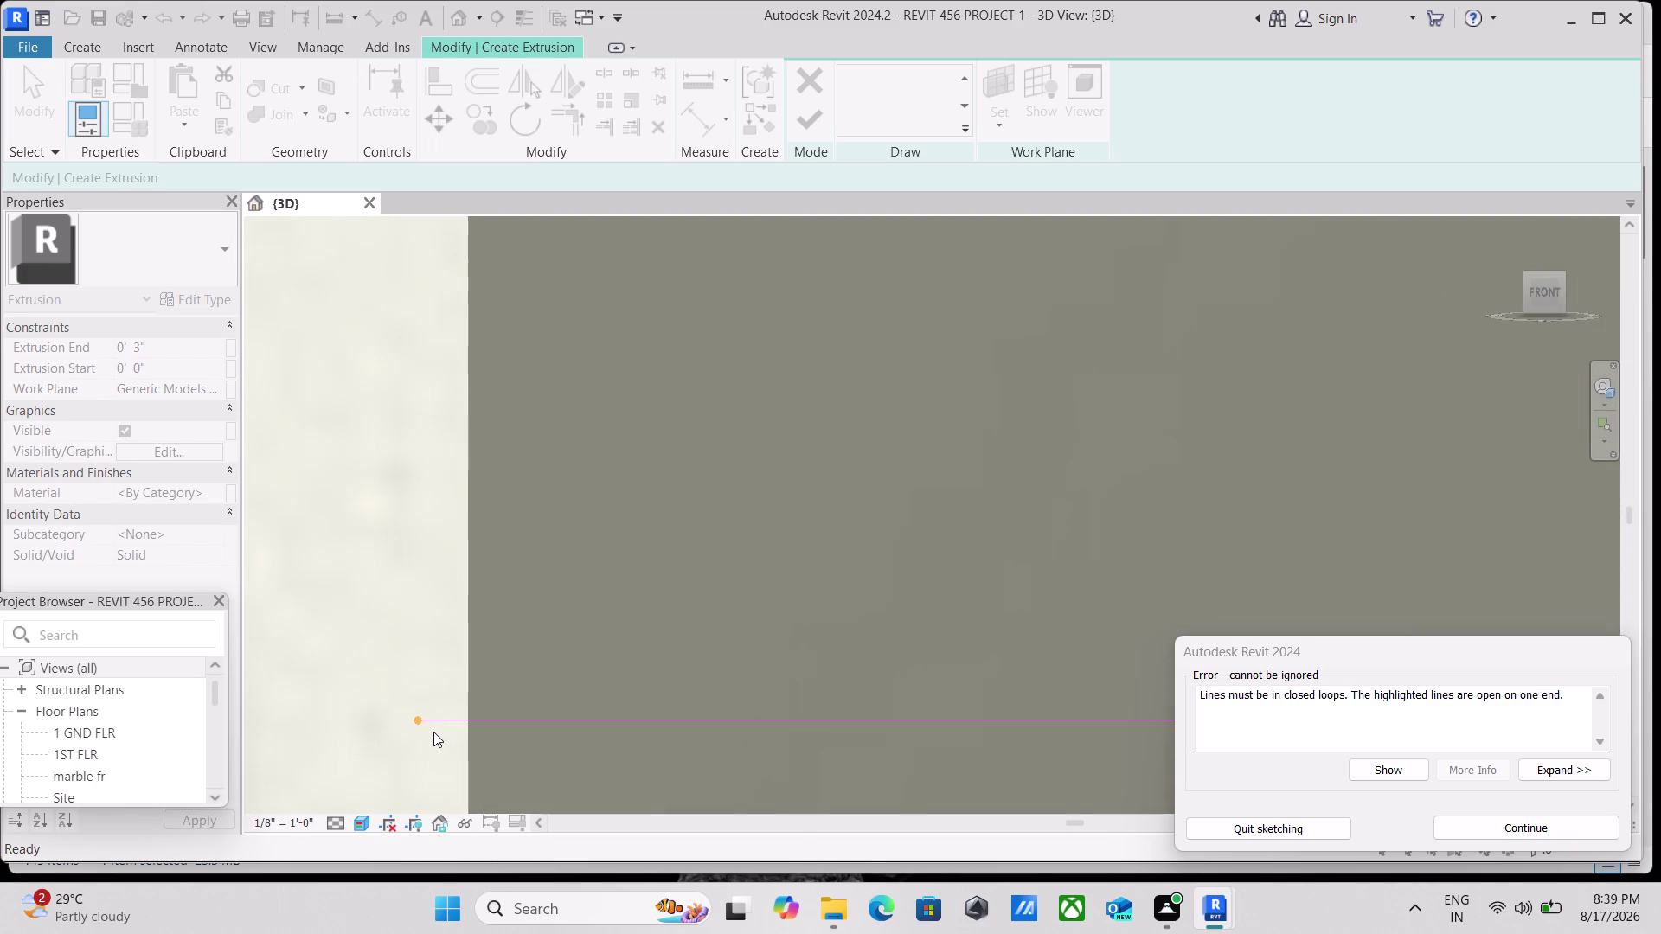
scroll(down, 3)
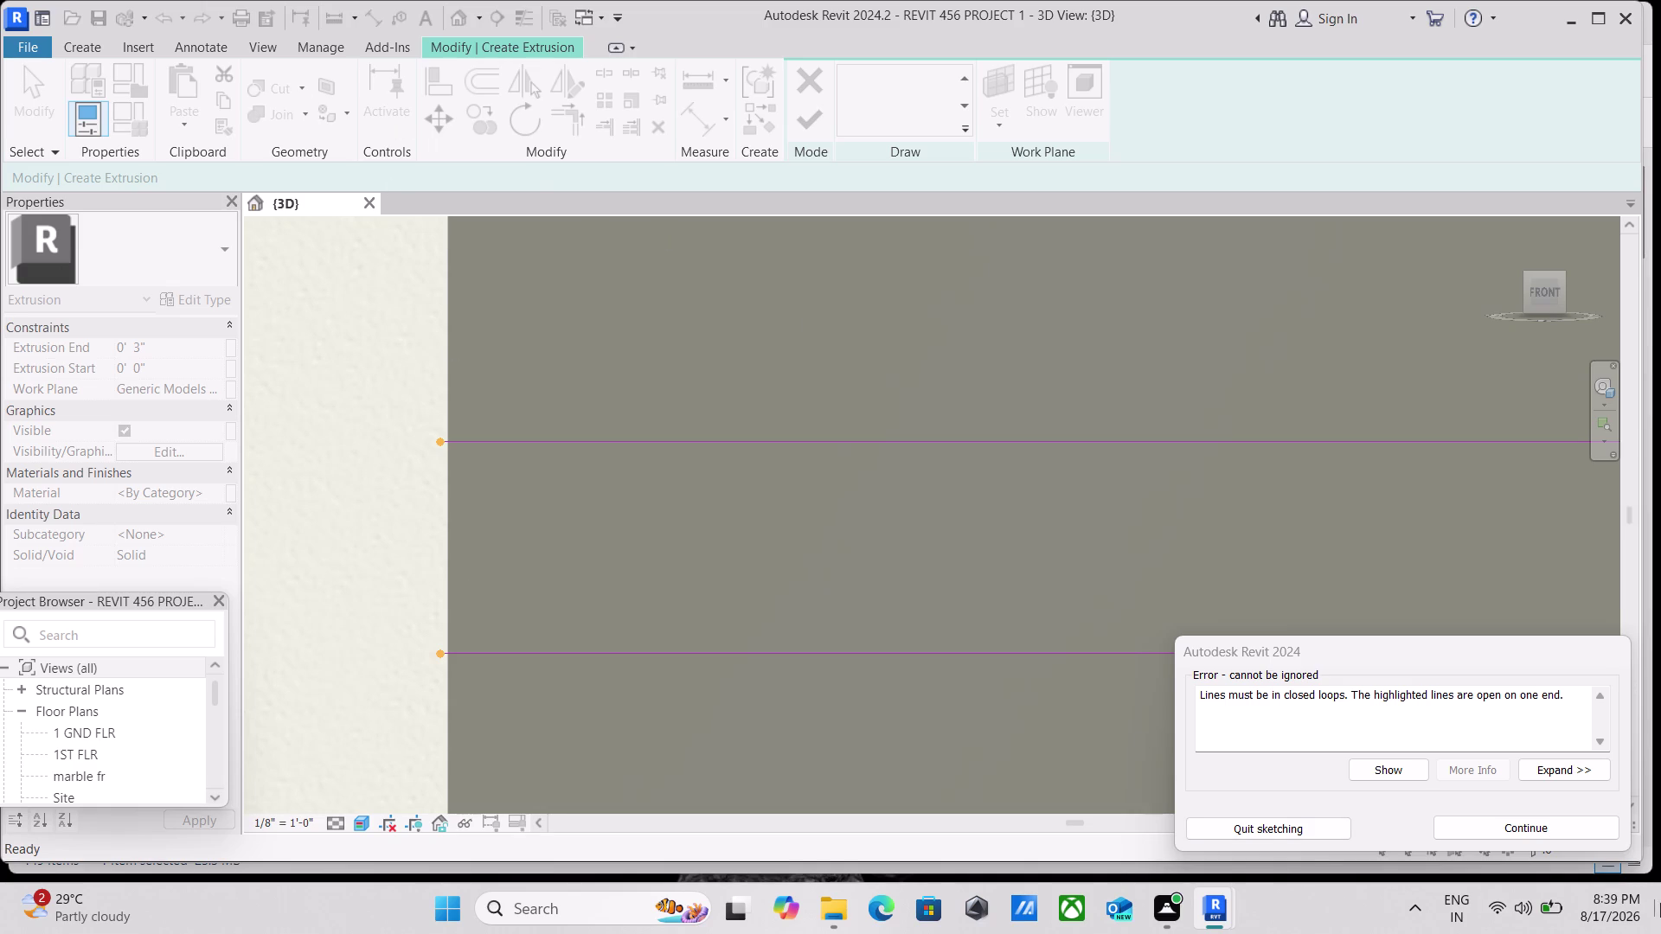
click(1523, 832)
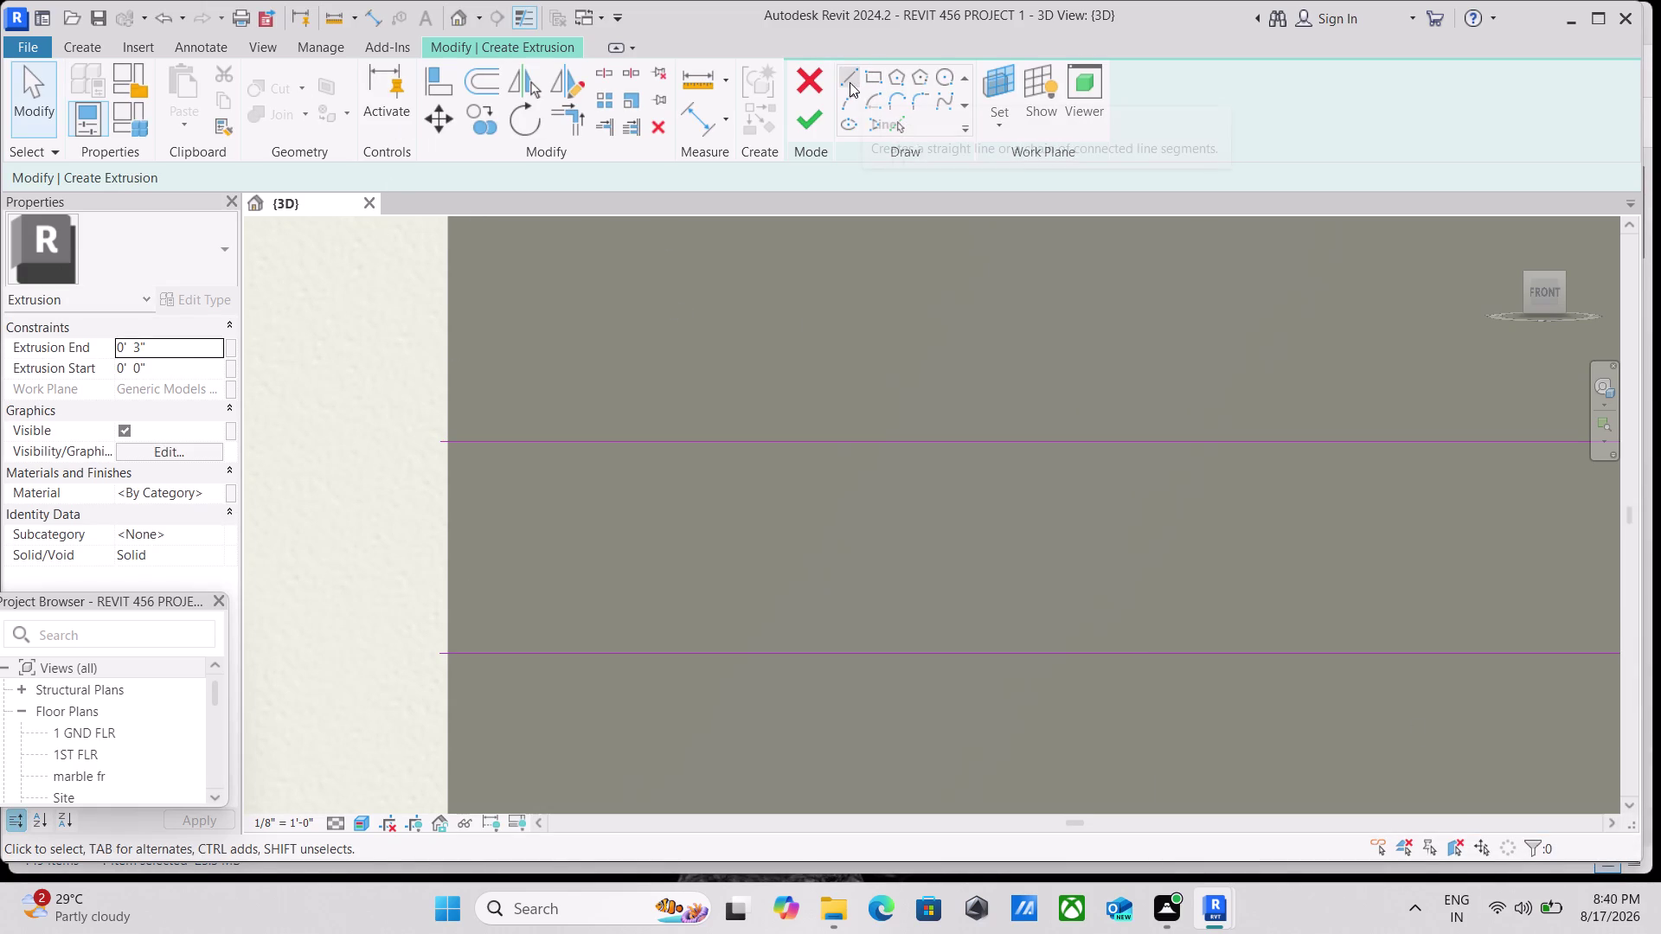
Start a rectangle corner on the wall, then cancel it.
click(865, 78)
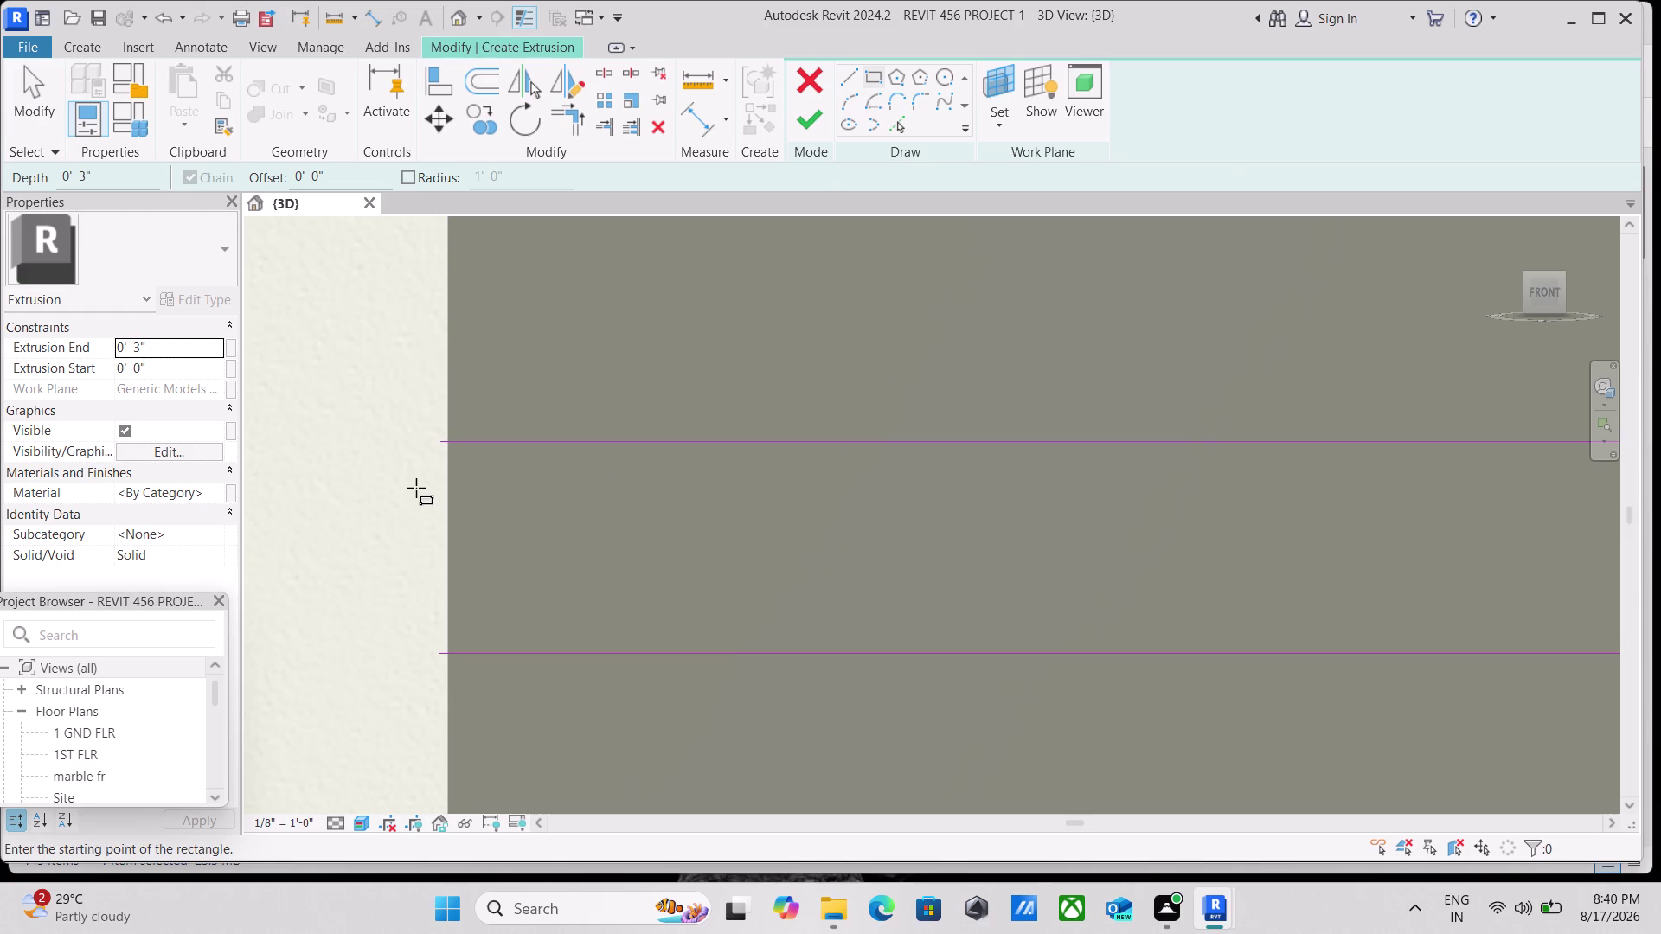
click(438, 440)
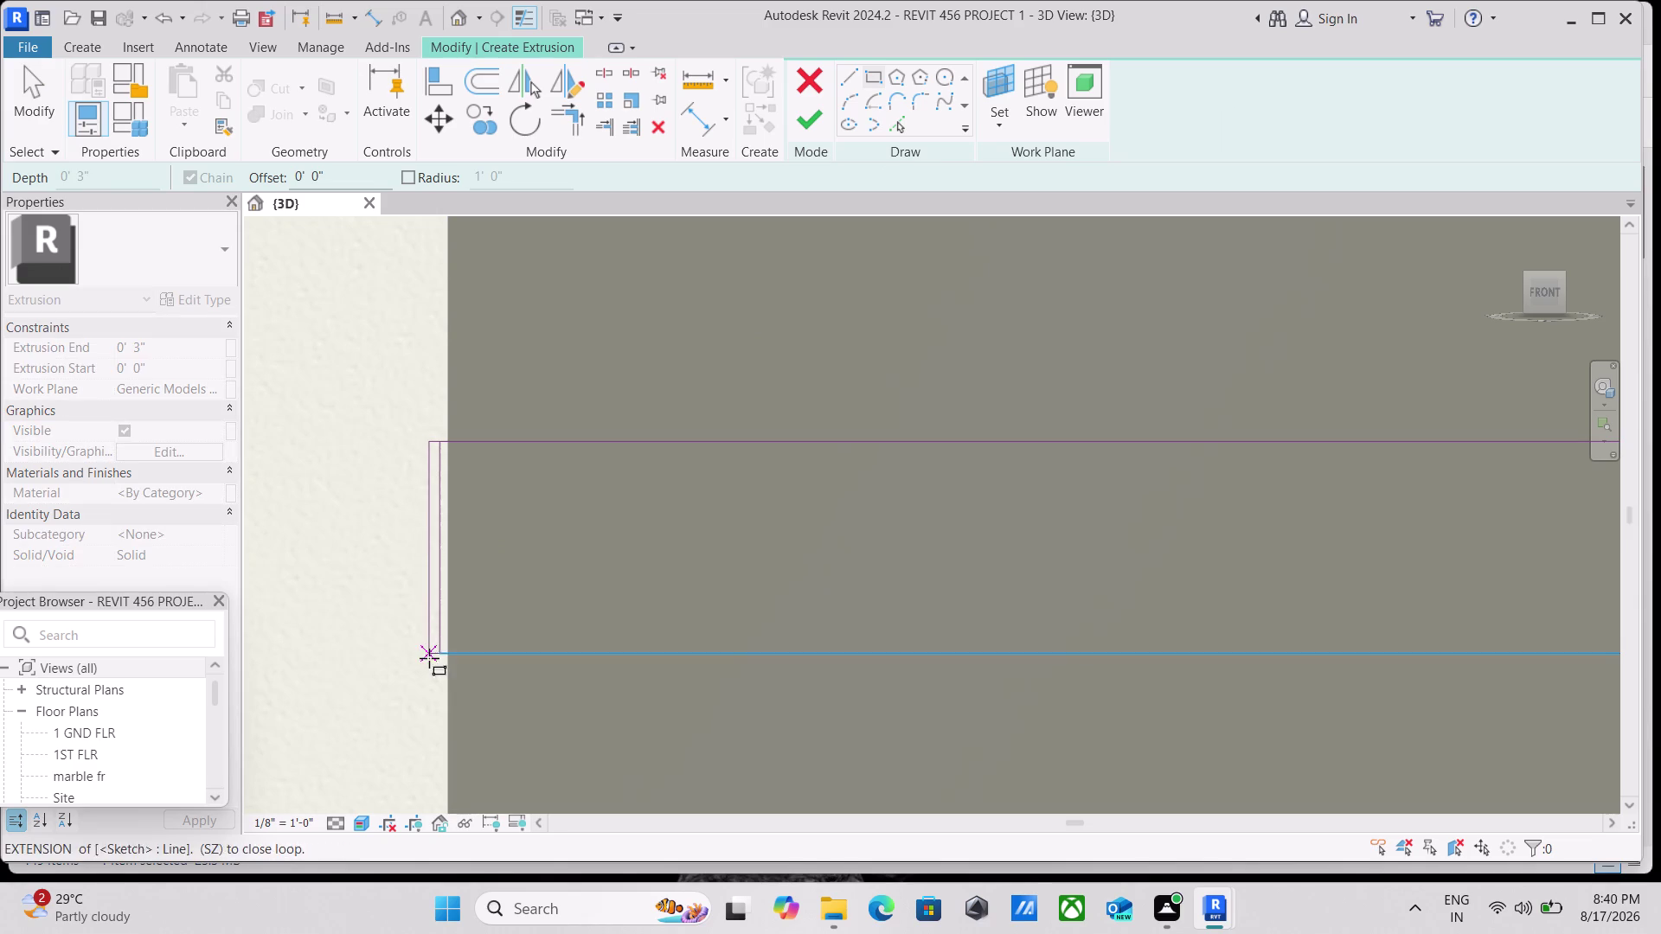
key(Escape)
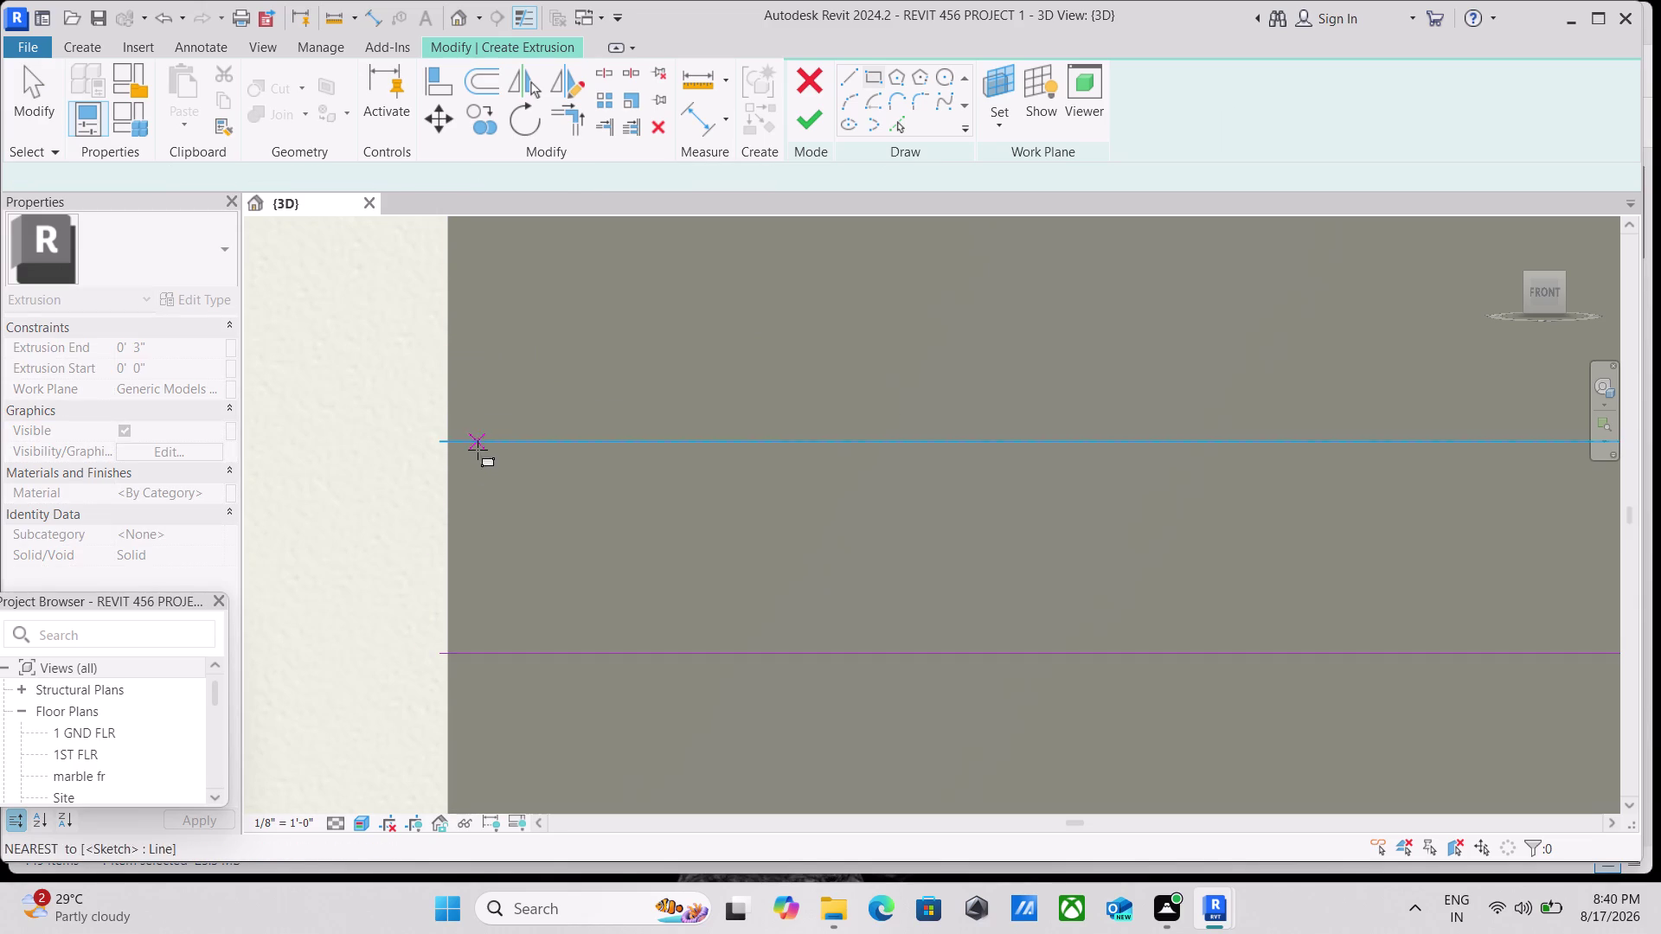
scroll(down, 3)
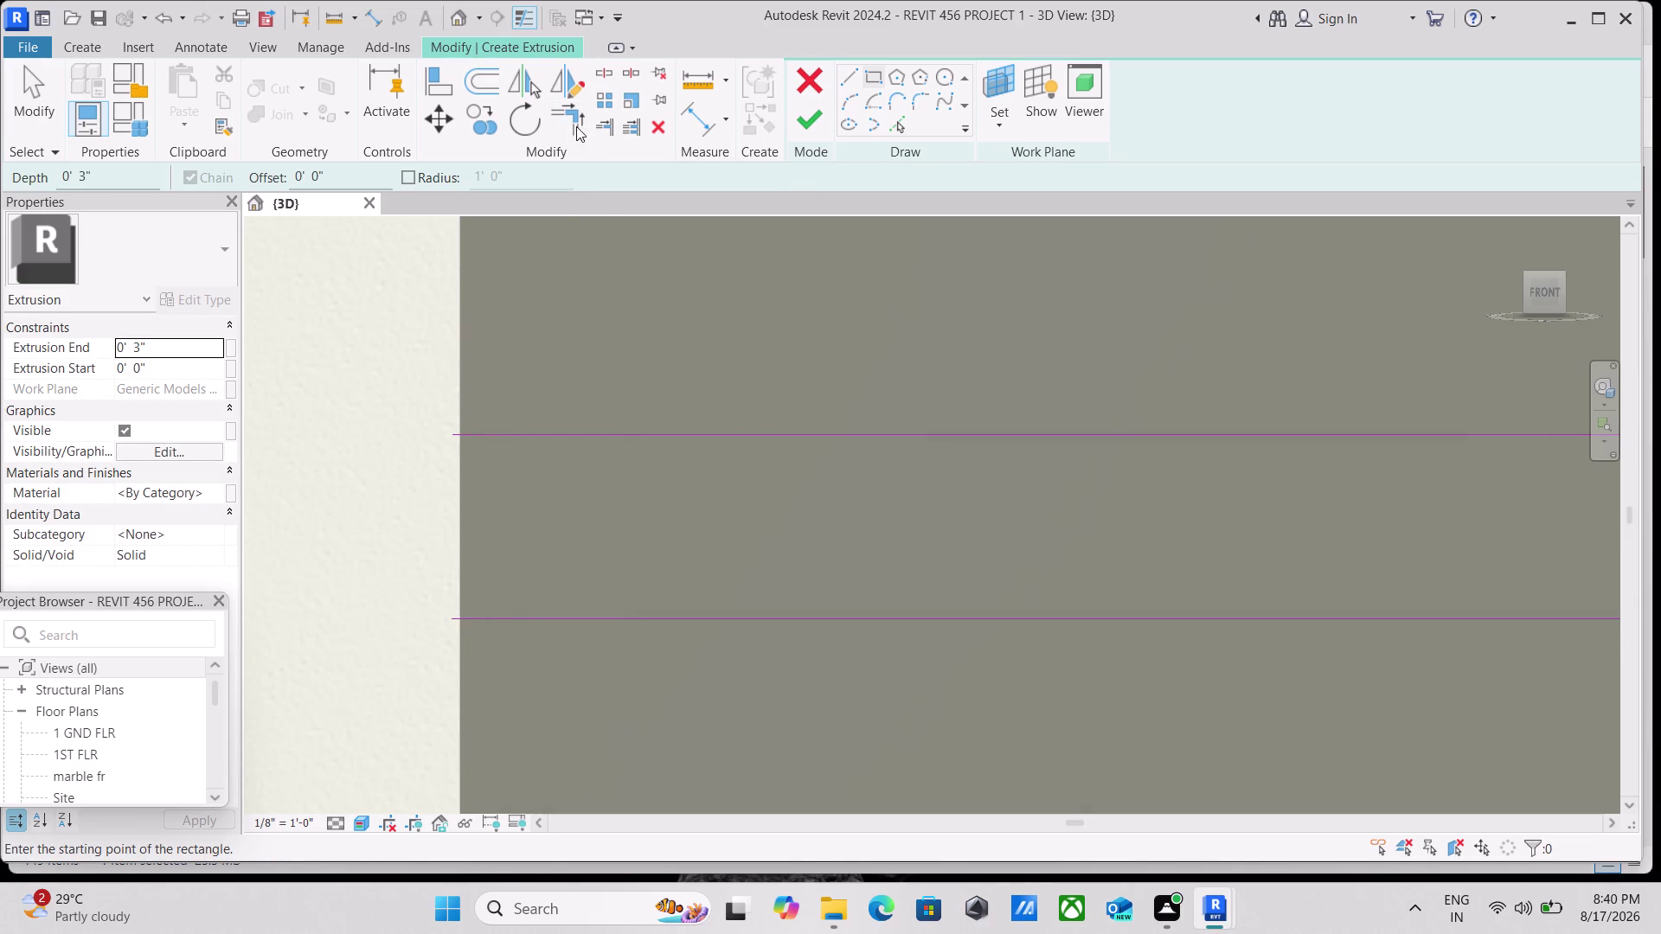
Trim the upper and lower sketch lines to a corner, then extend the lower line to the upper line.
click(576, 124)
click(547, 429)
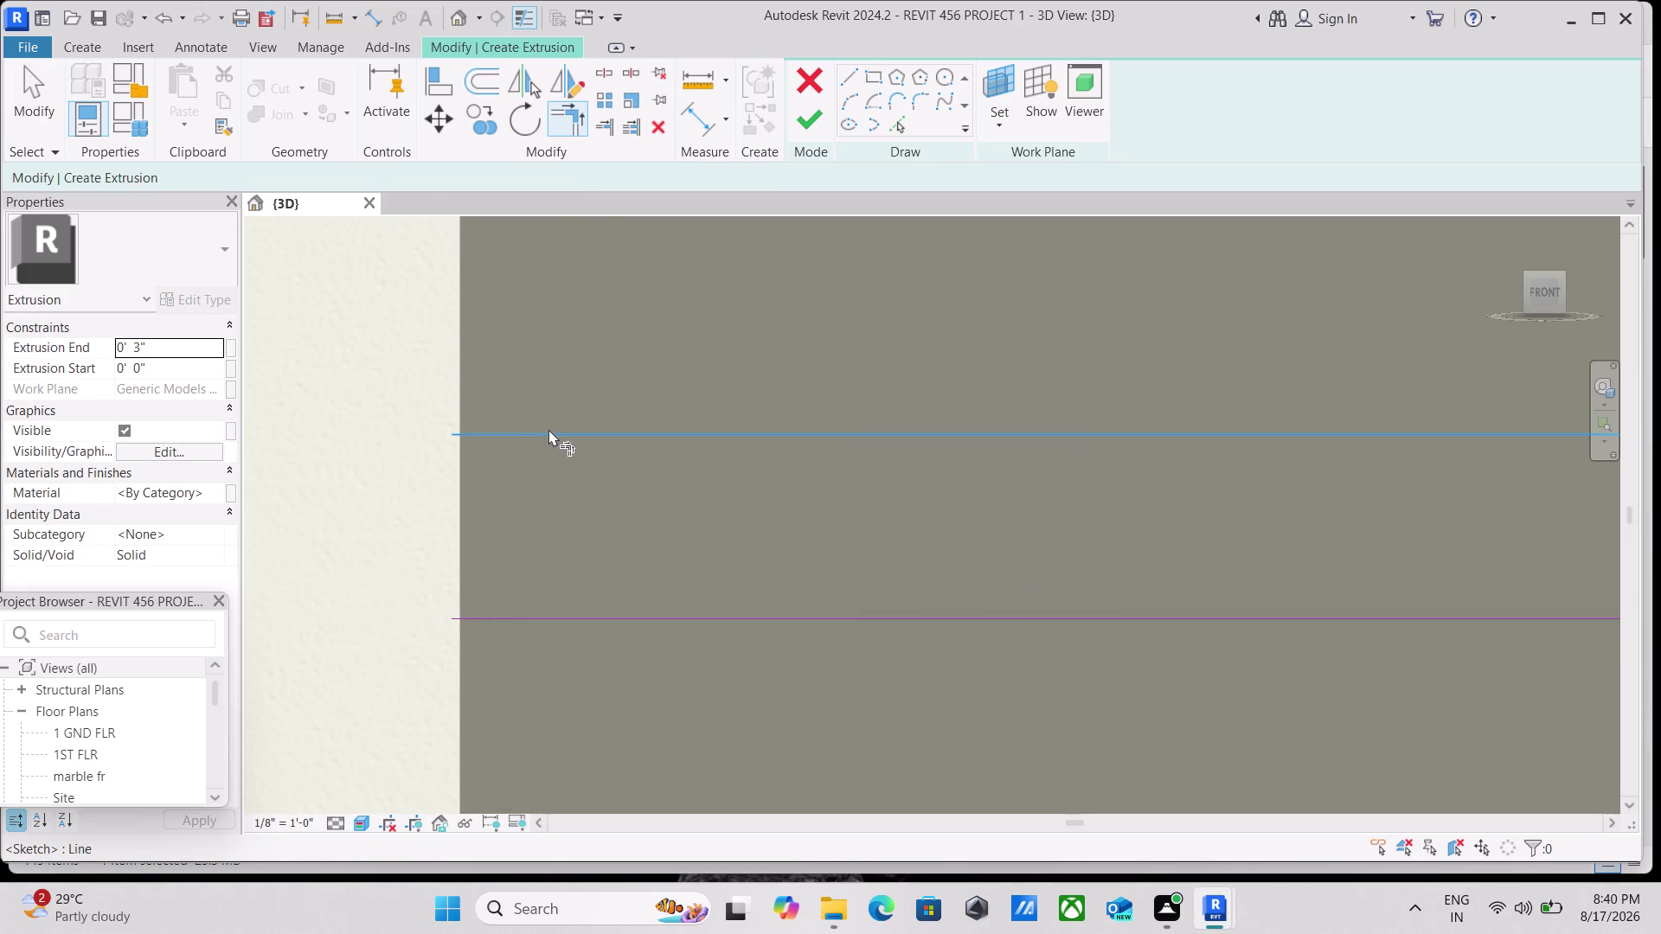
click(564, 616)
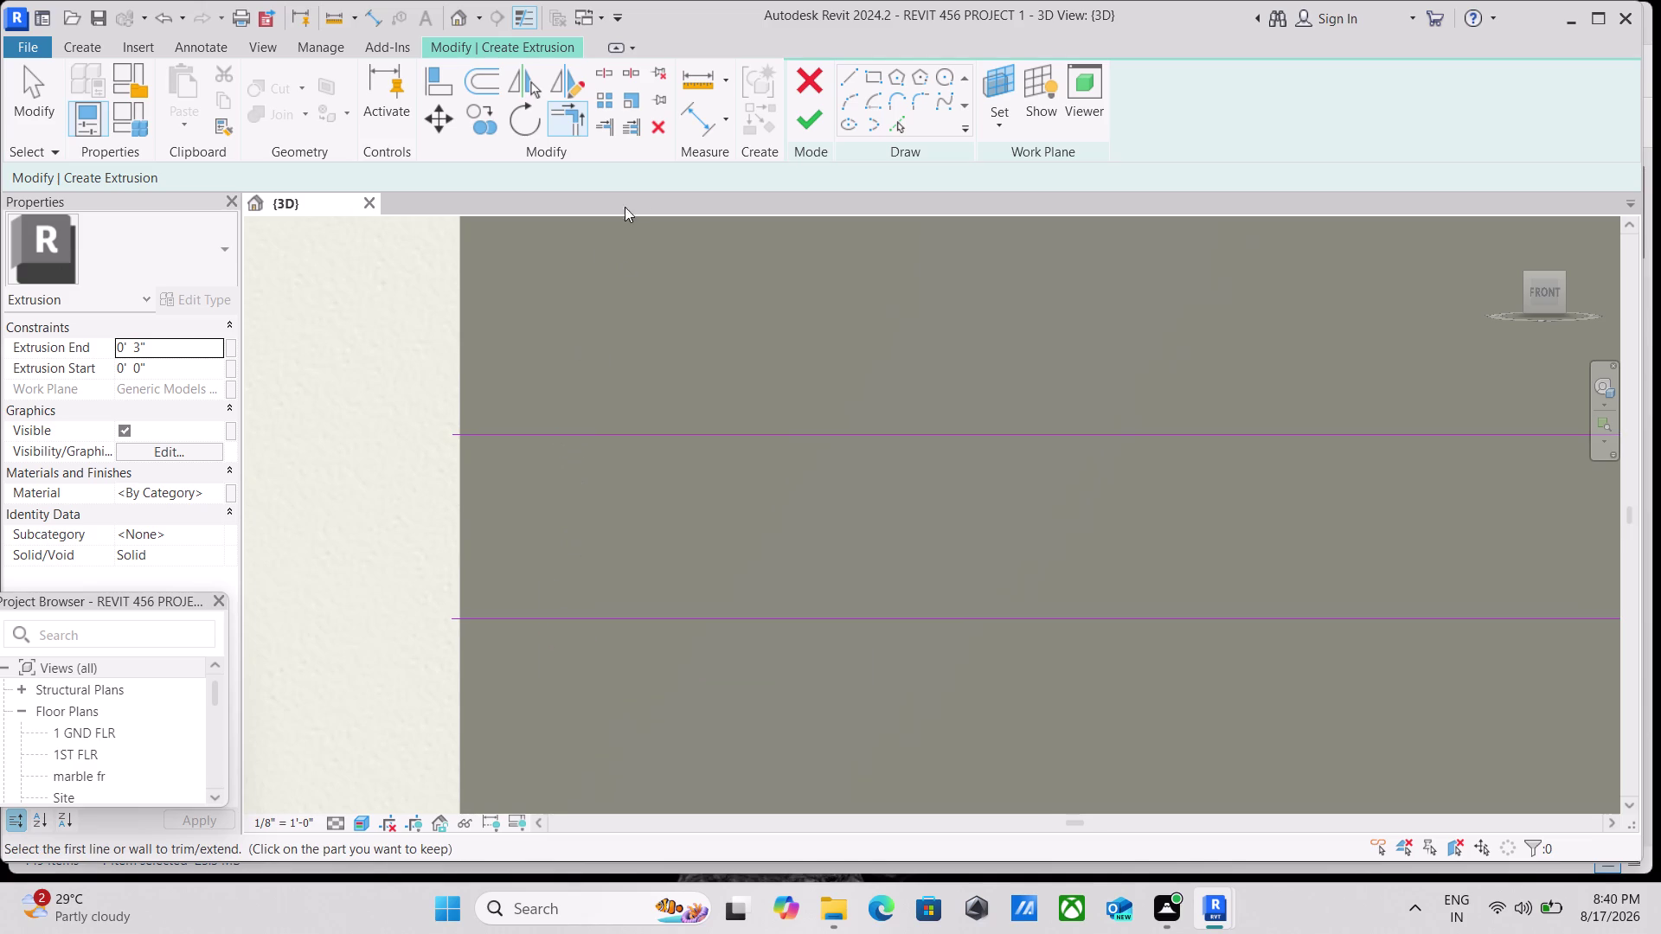
click(610, 128)
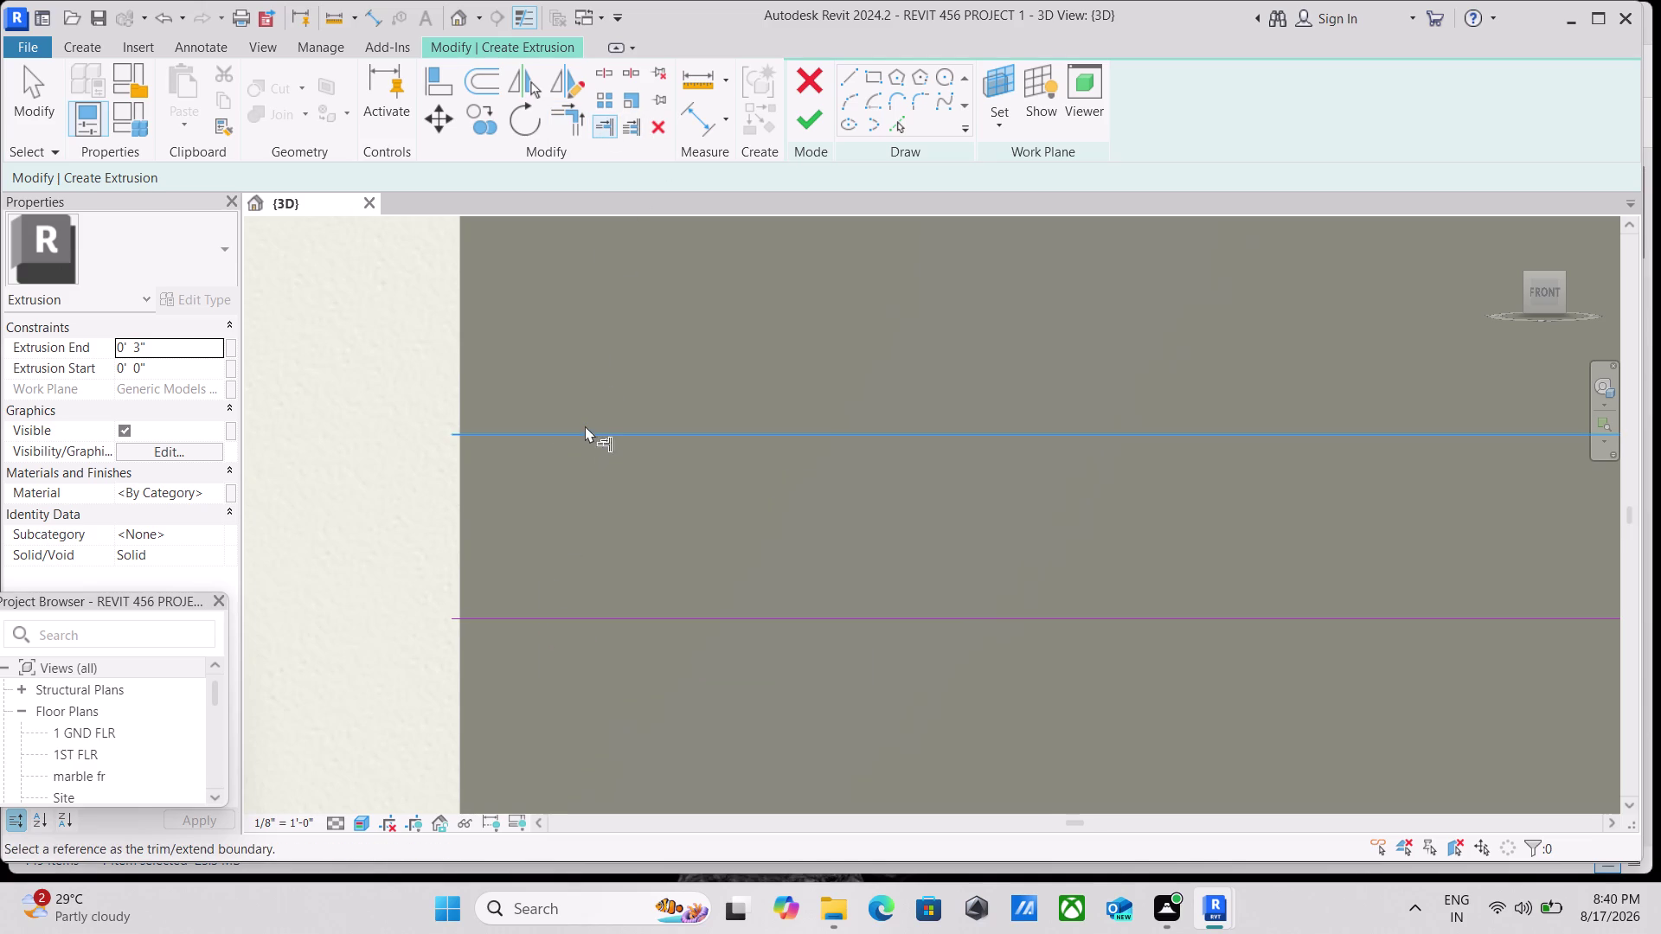
click(587, 433)
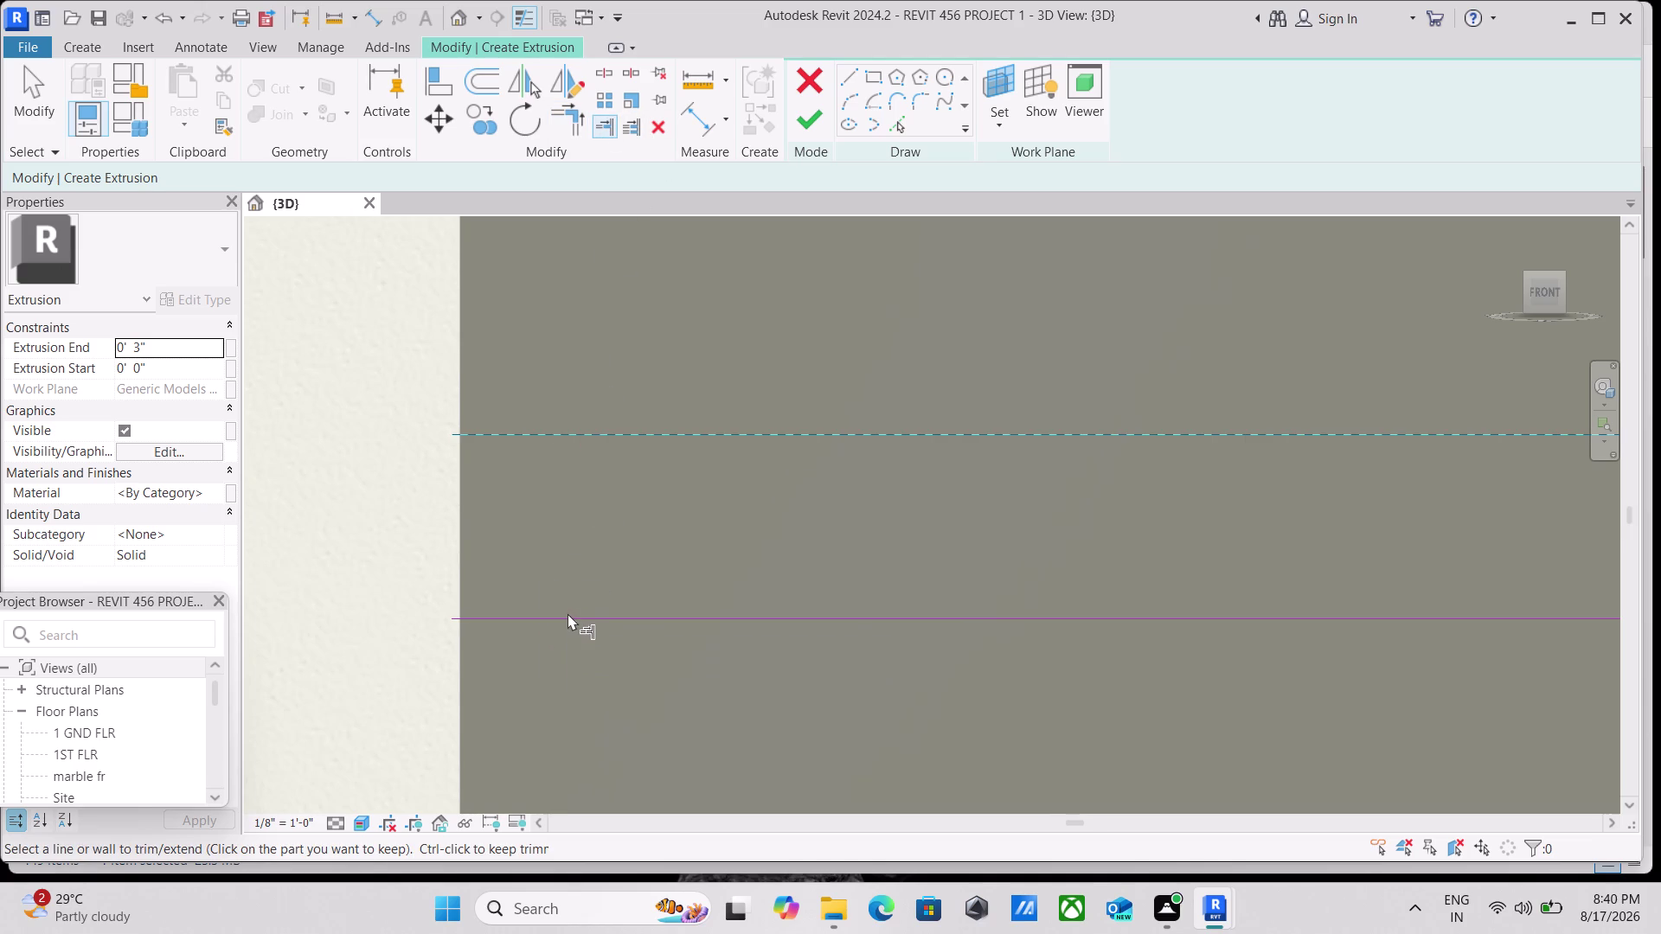
click(568, 614)
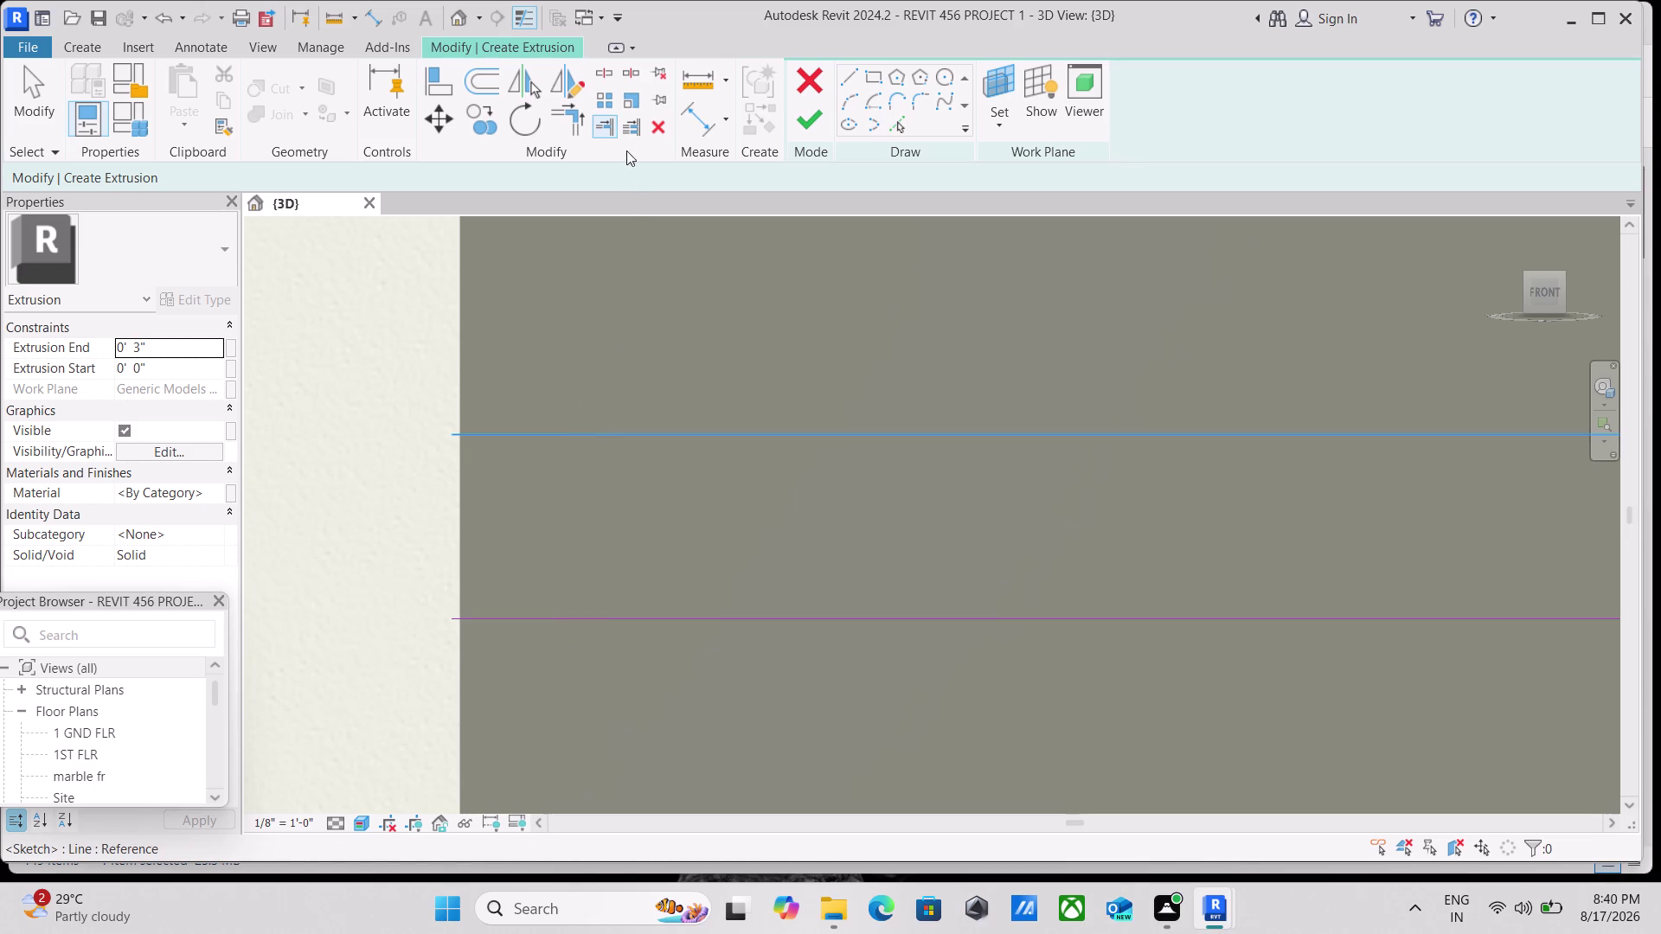
Extend multiple sketch lines to the upper boundary line, then exit the tool.
click(626, 126)
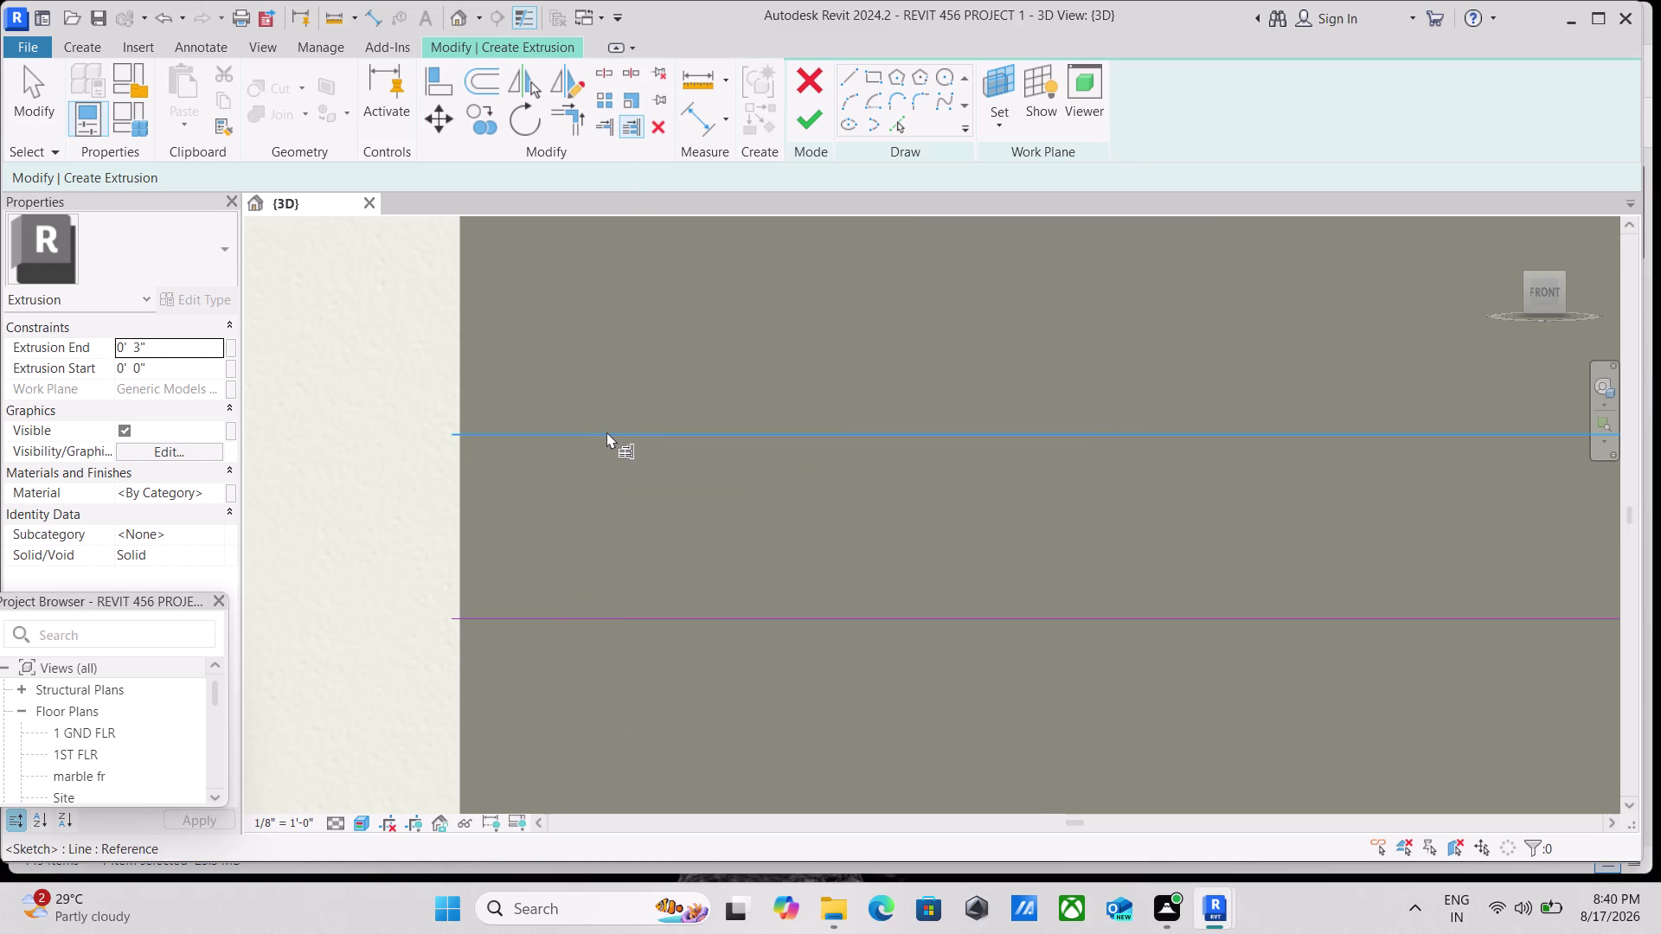
click(607, 432)
scroll(down, 3)
scroll(down, 3)
key(Escape)
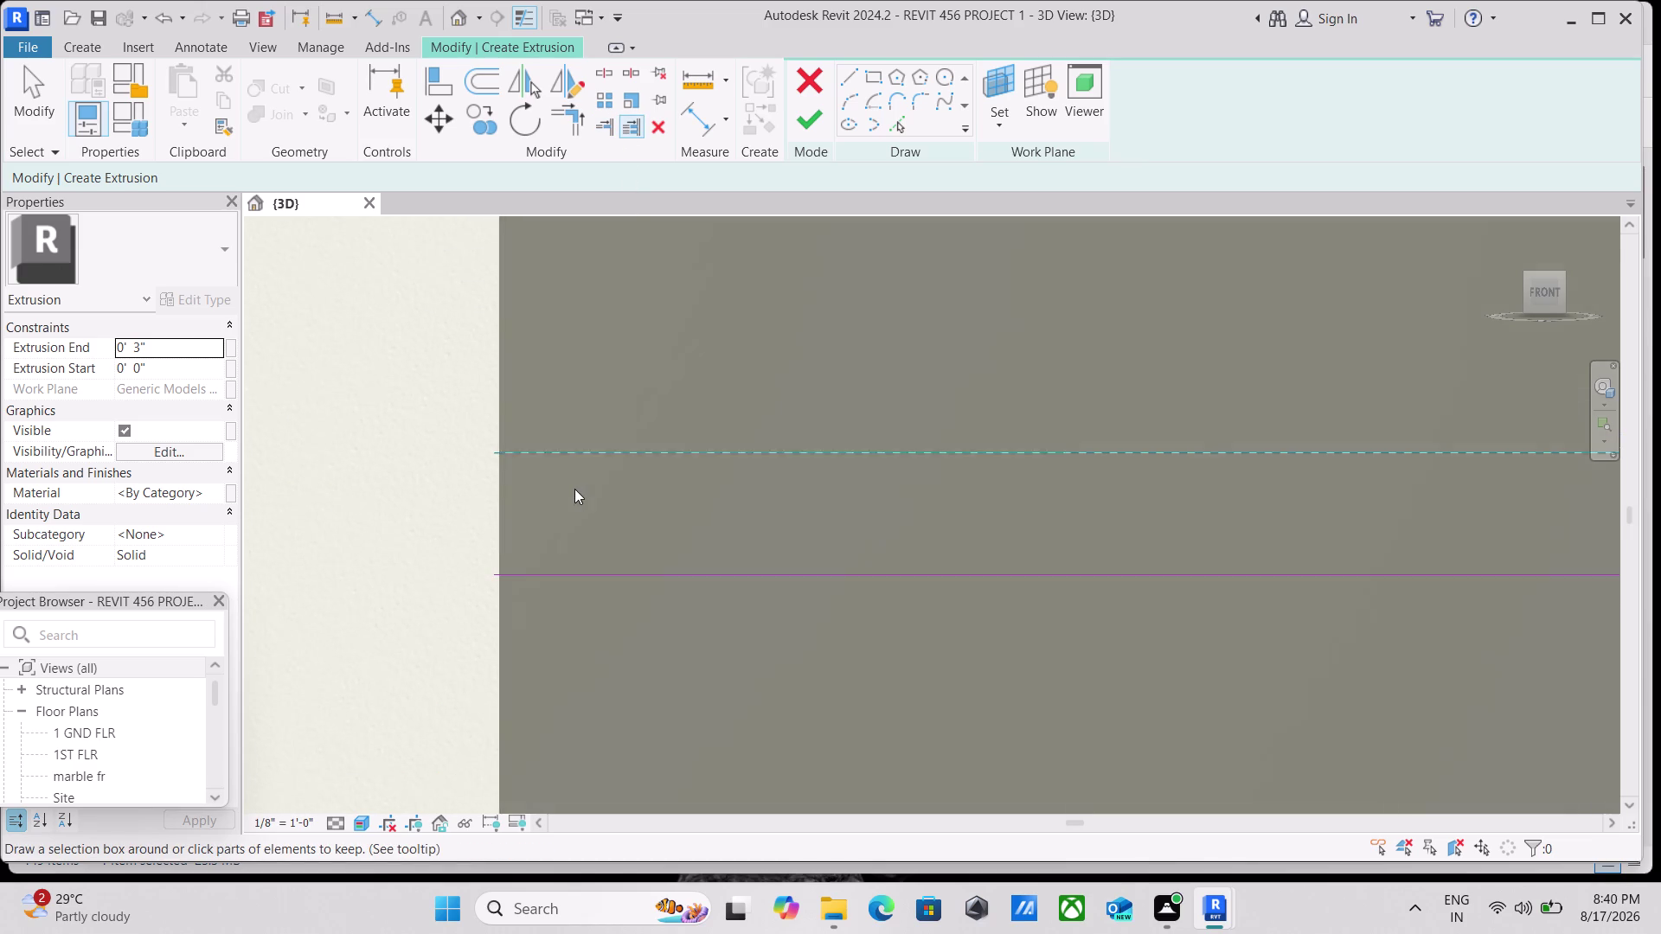
scroll(down, 3)
scroll(down, 3)
scroll(down, 3)
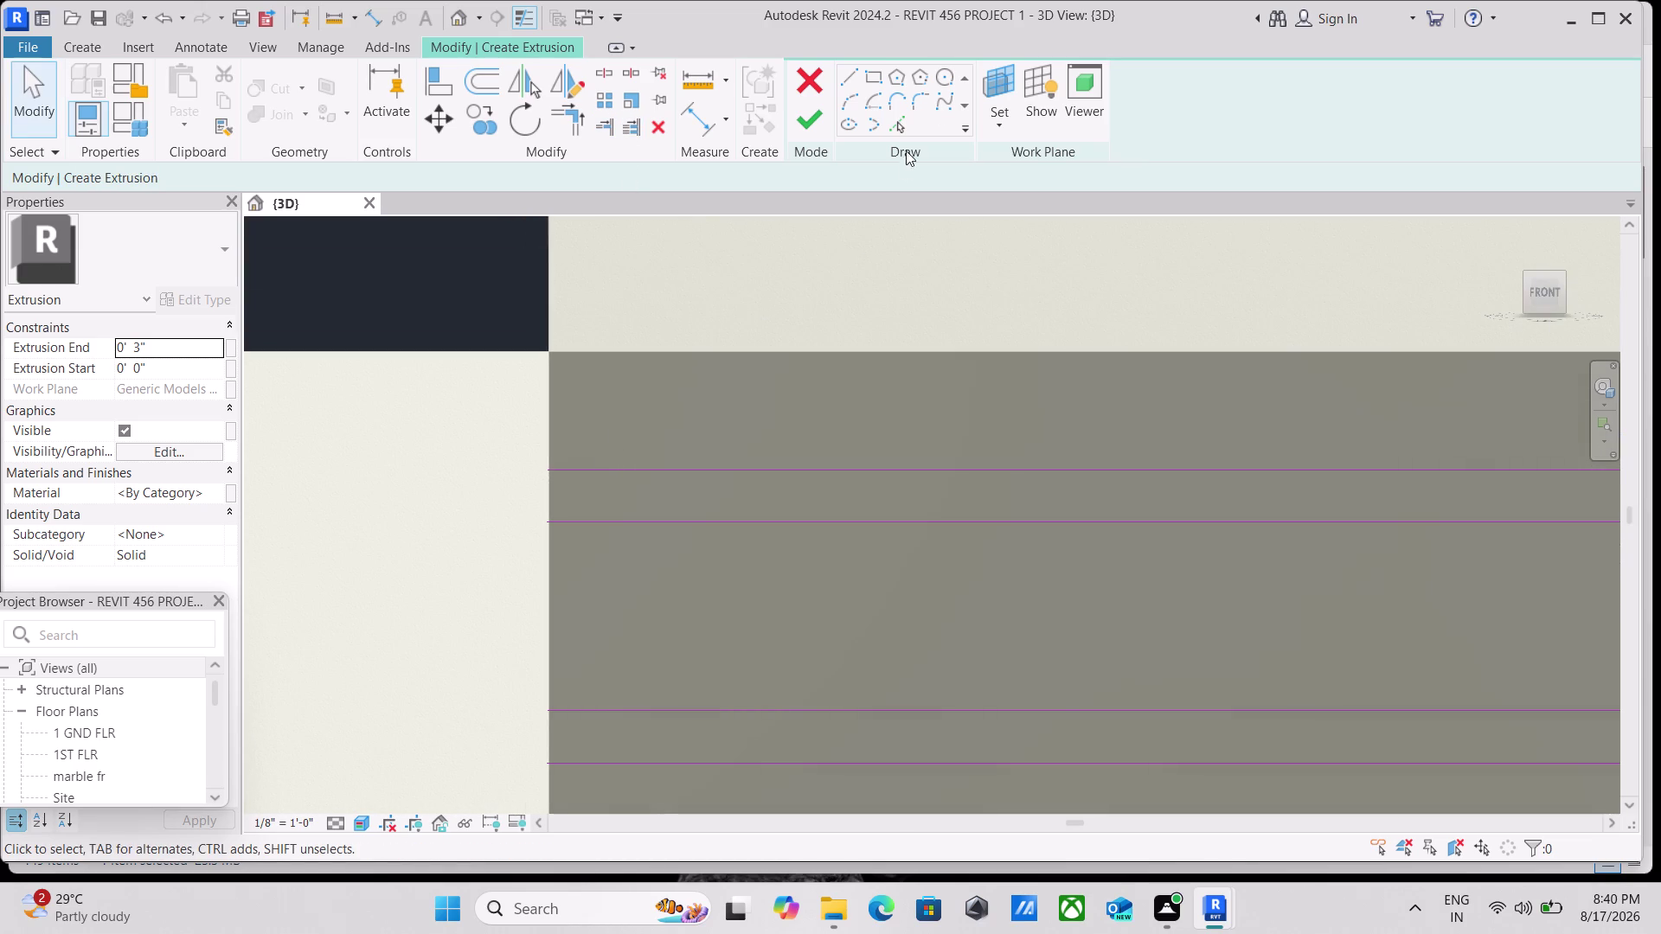
click(873, 78)
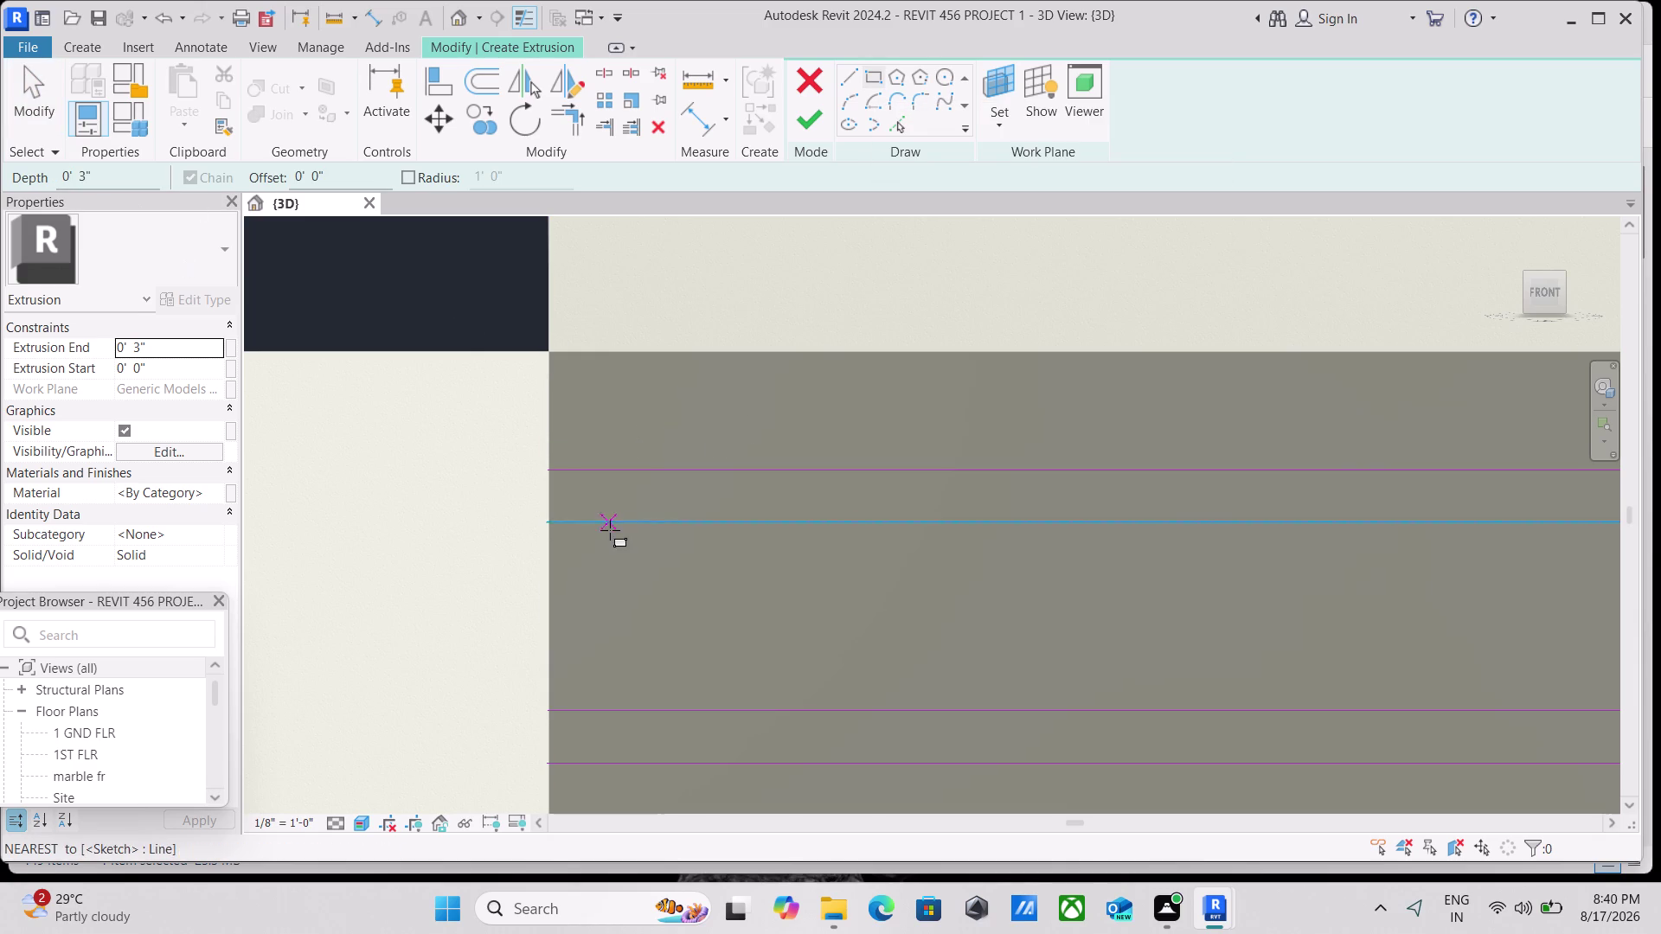
scroll(down, 3)
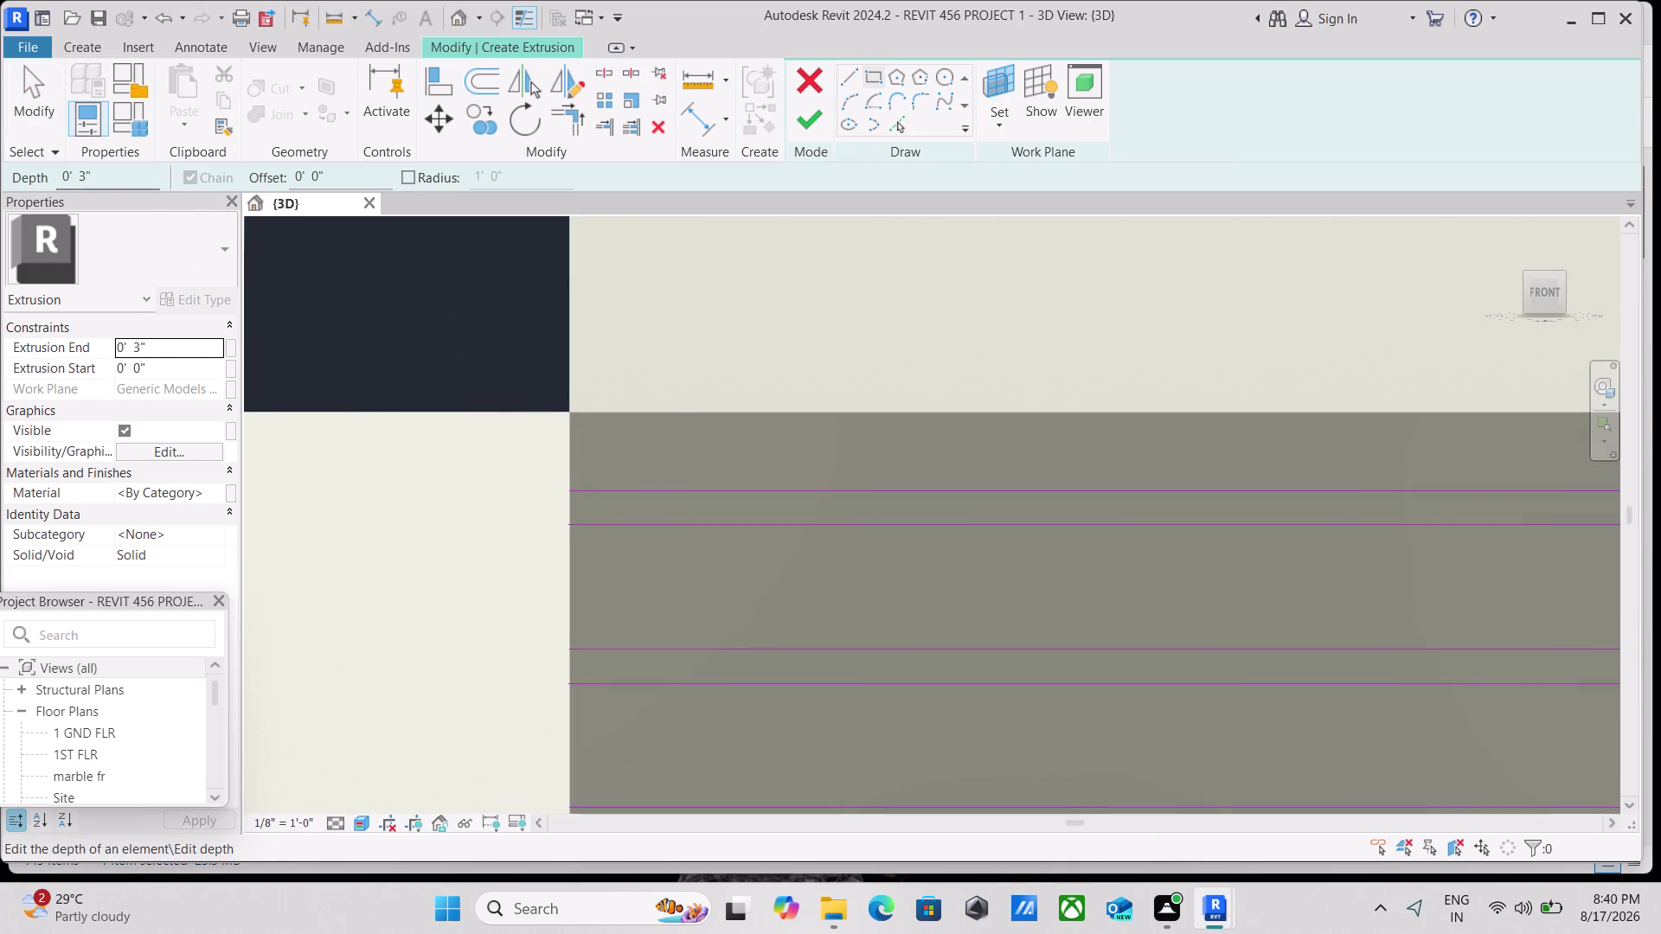
drag(338, 173, 268, 175)
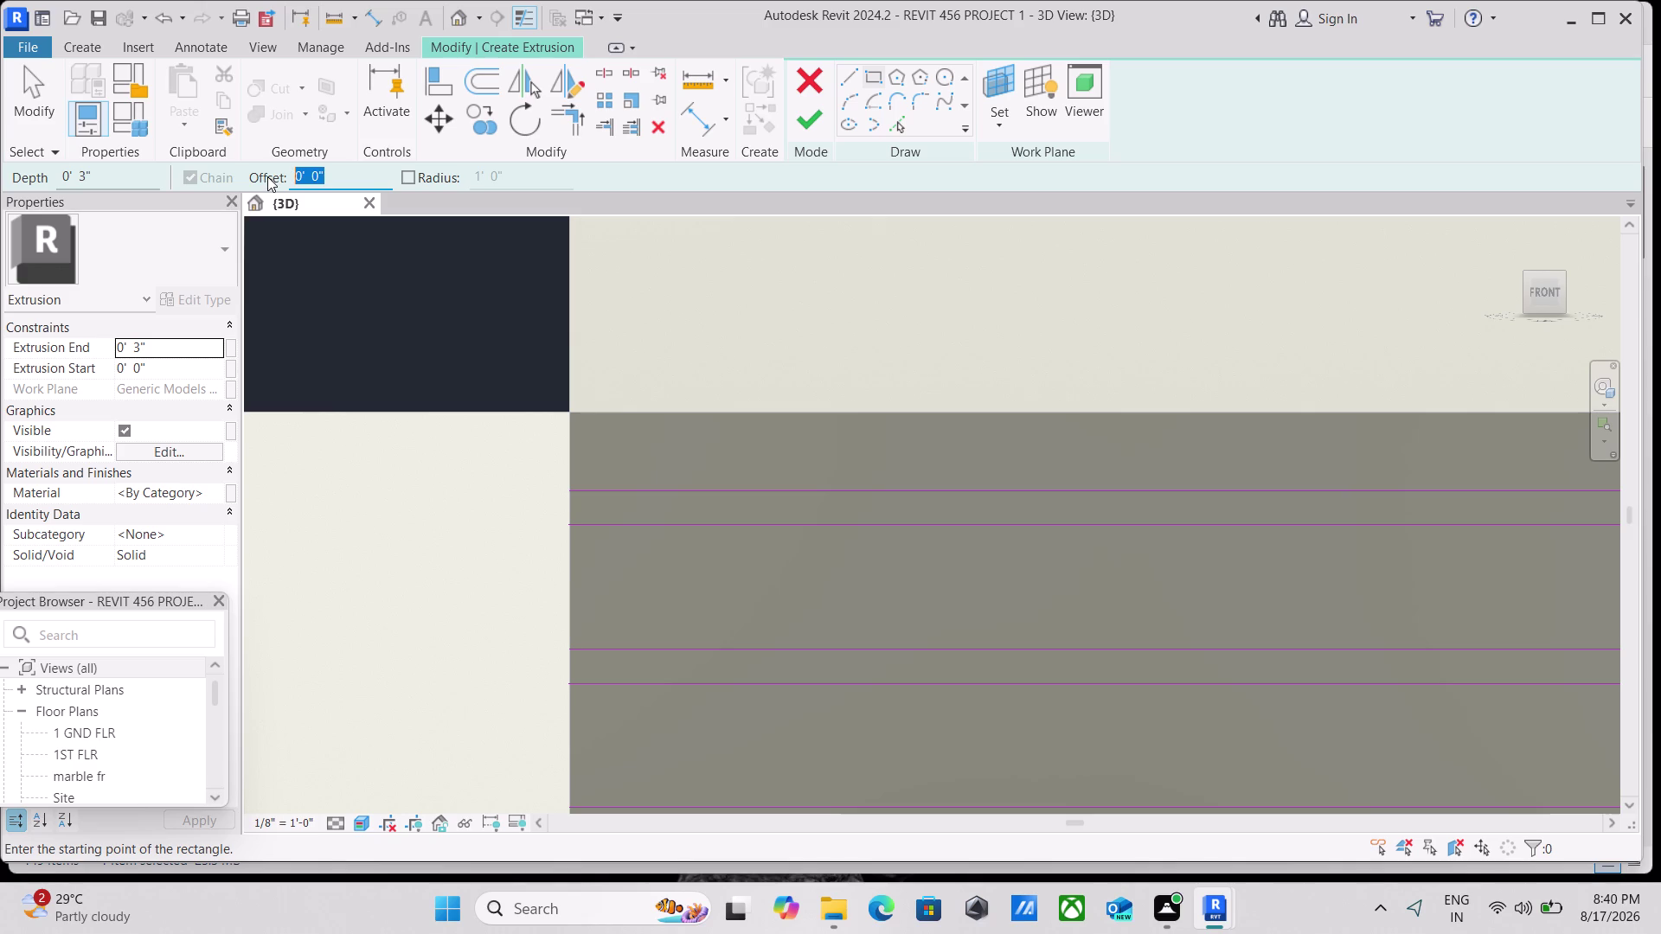
key(2)
key(shift+quotedbl)
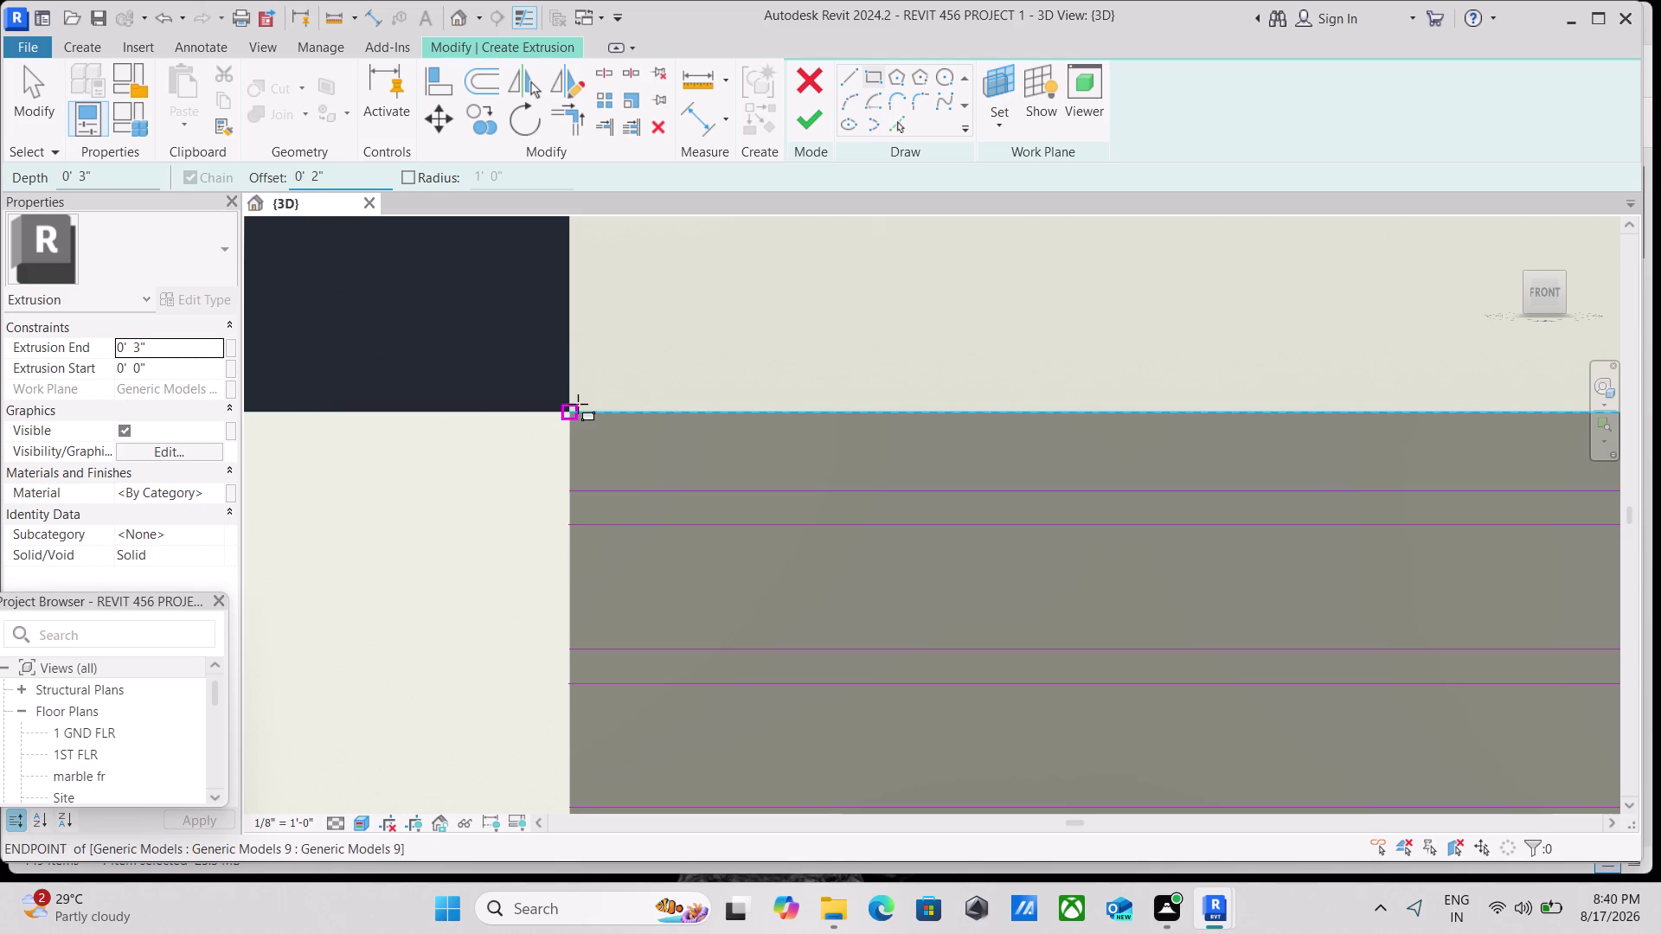
click(564, 409)
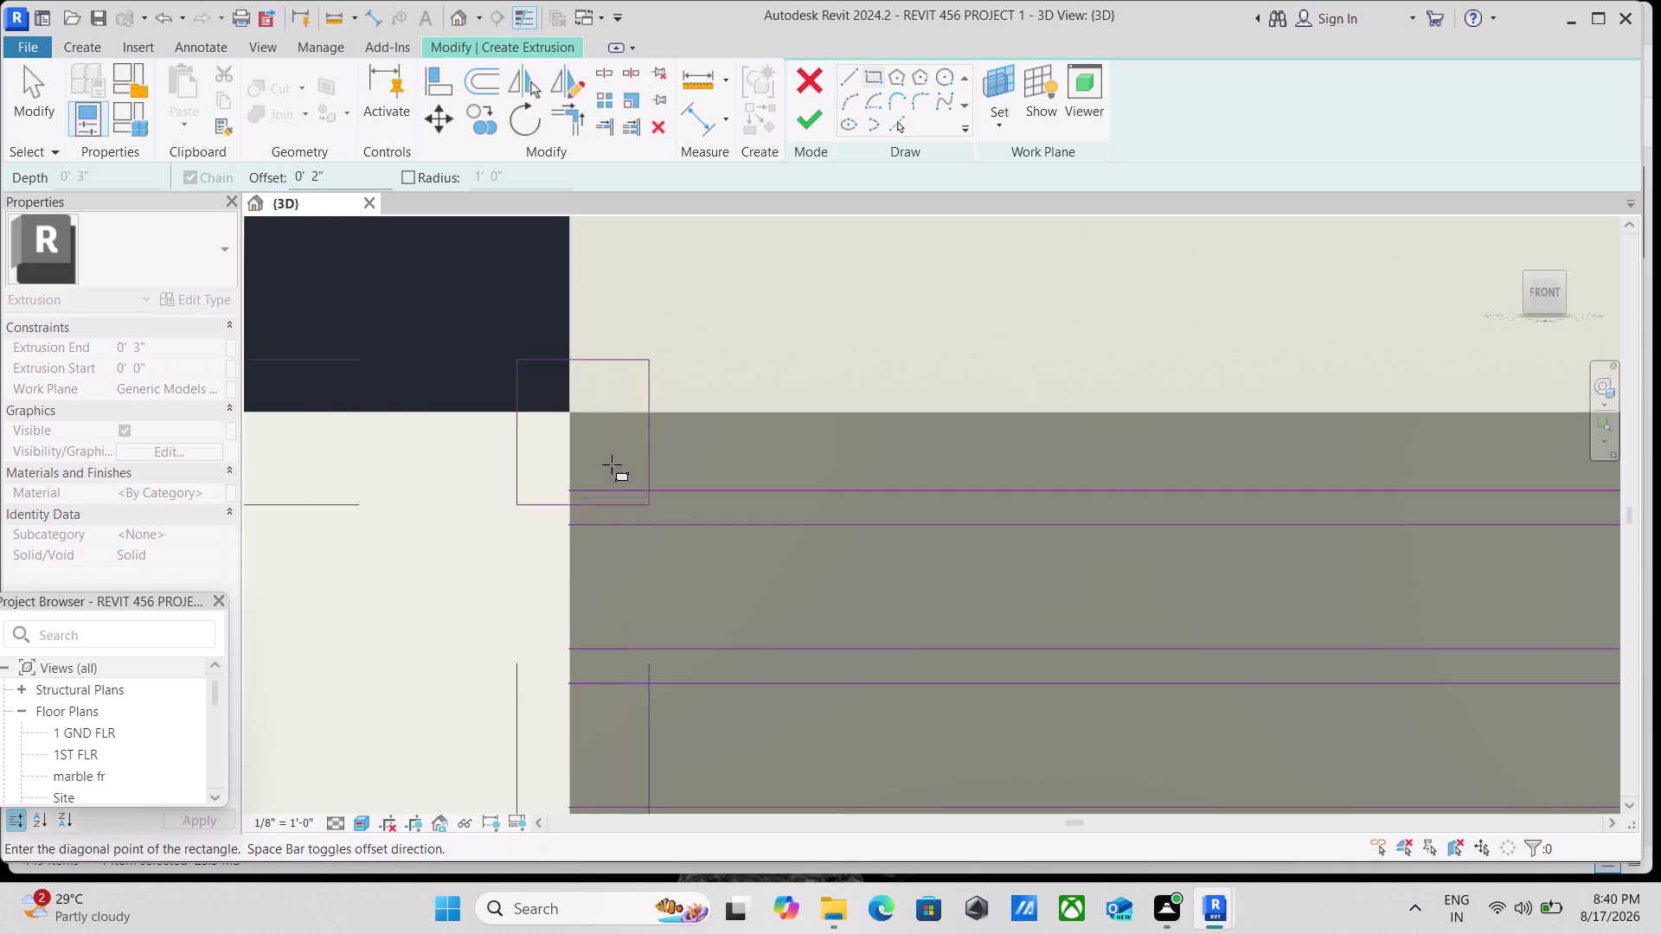
scroll(down, 3)
scroll(down, 3)
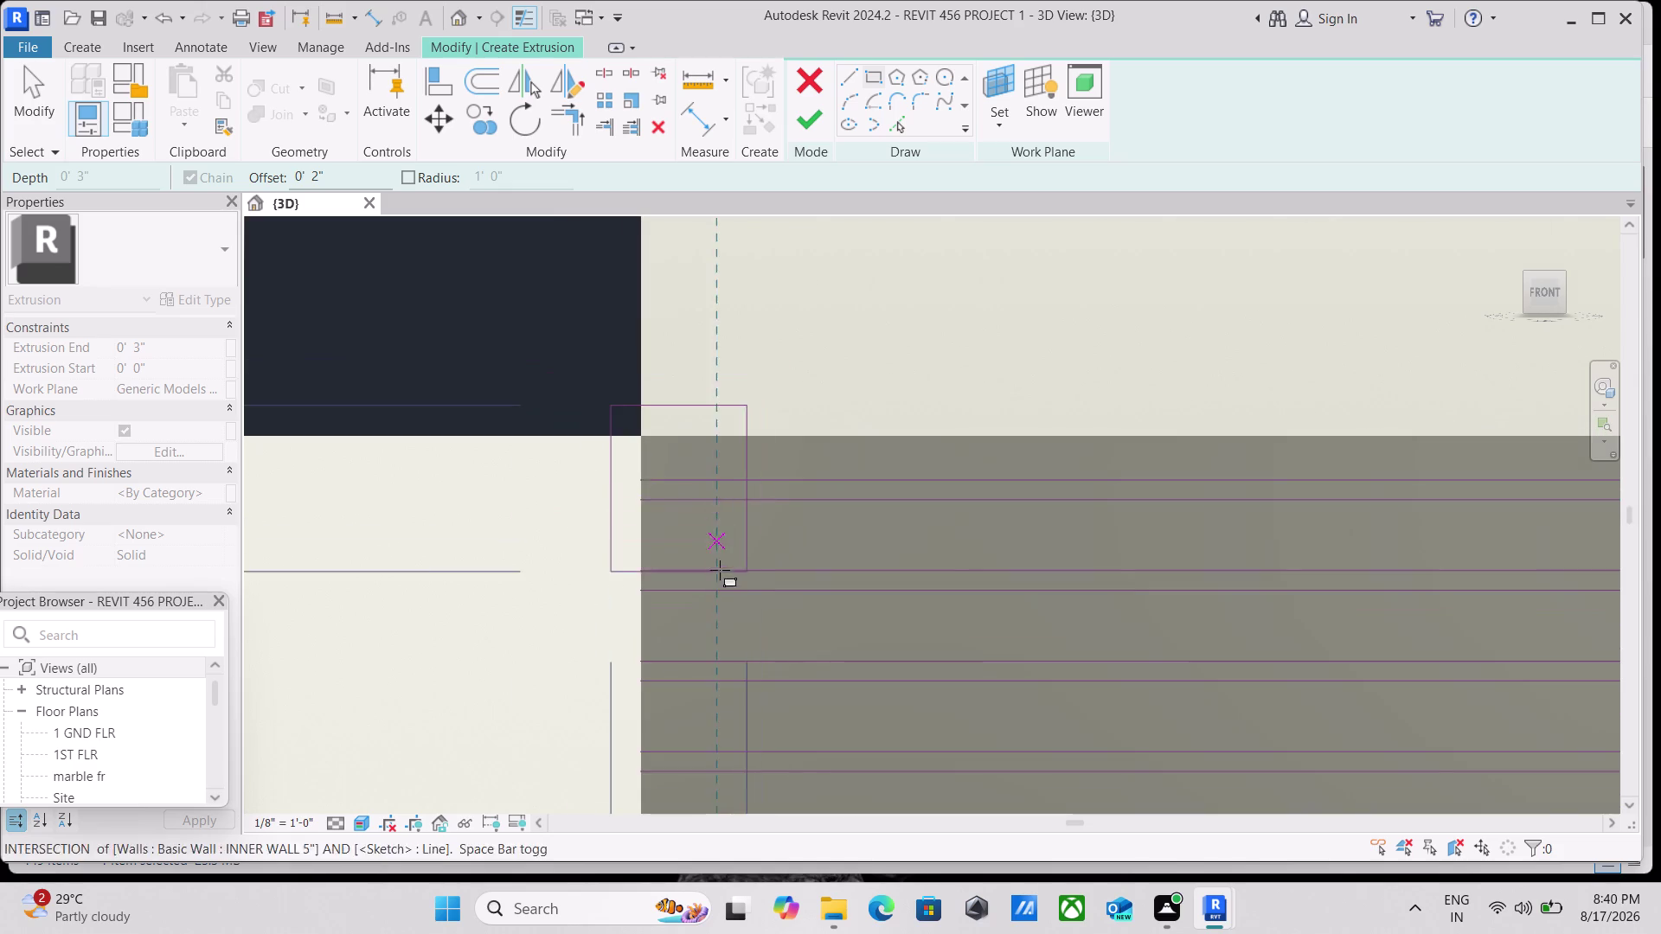
scroll(down, 3)
key(Escape)
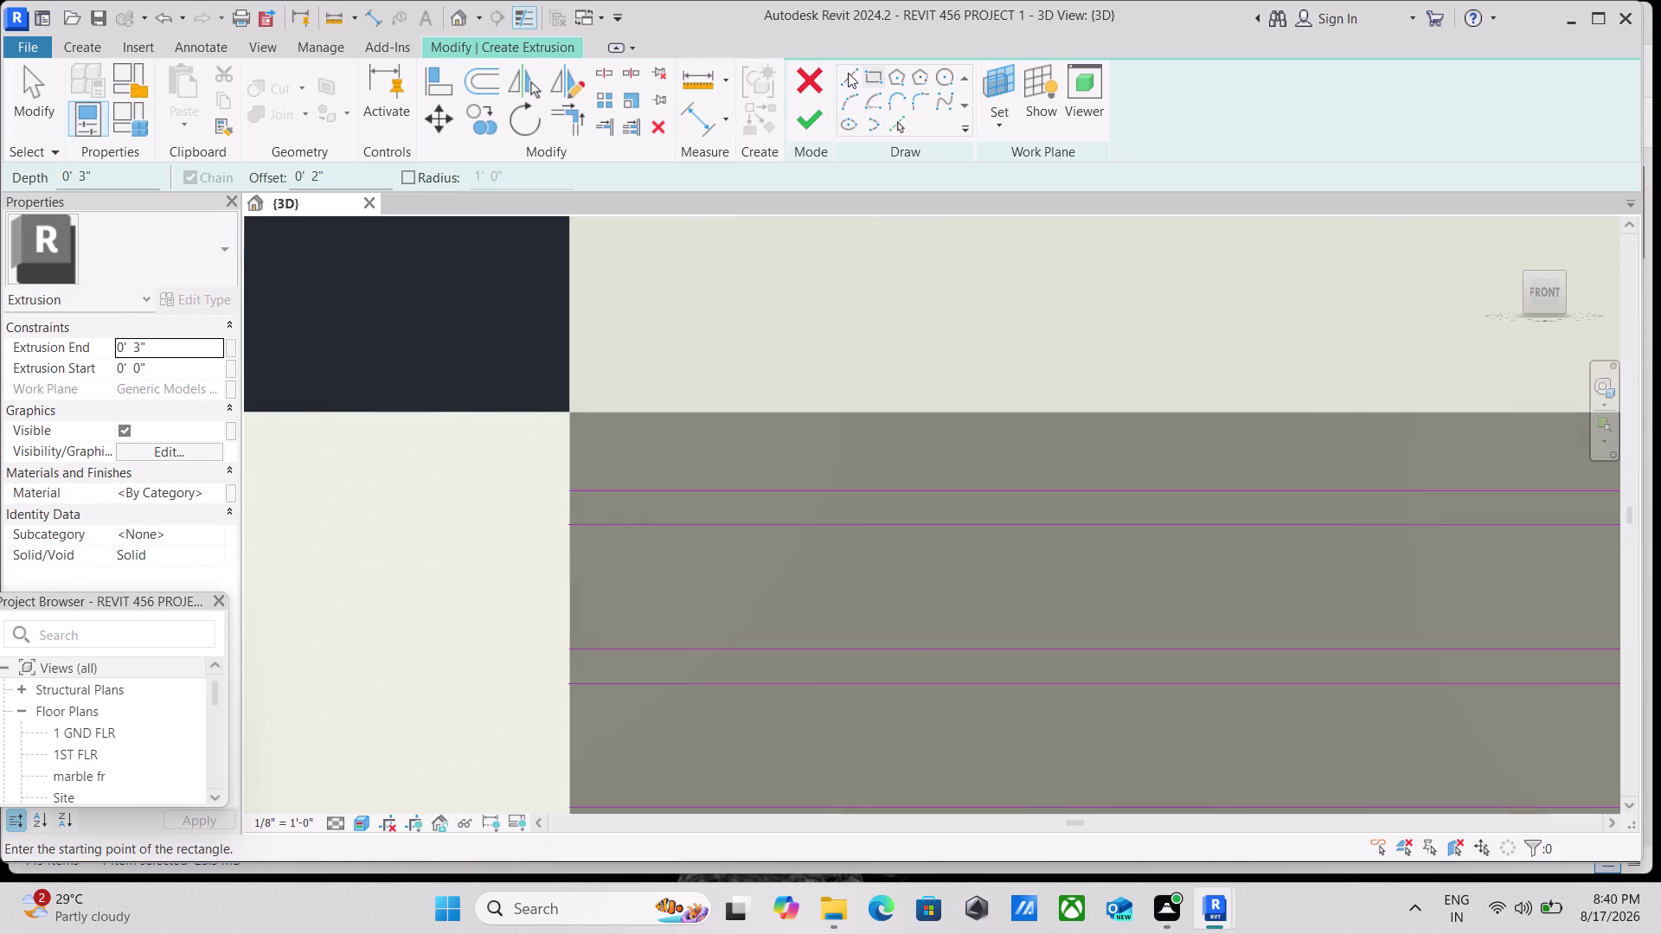
click(850, 72)
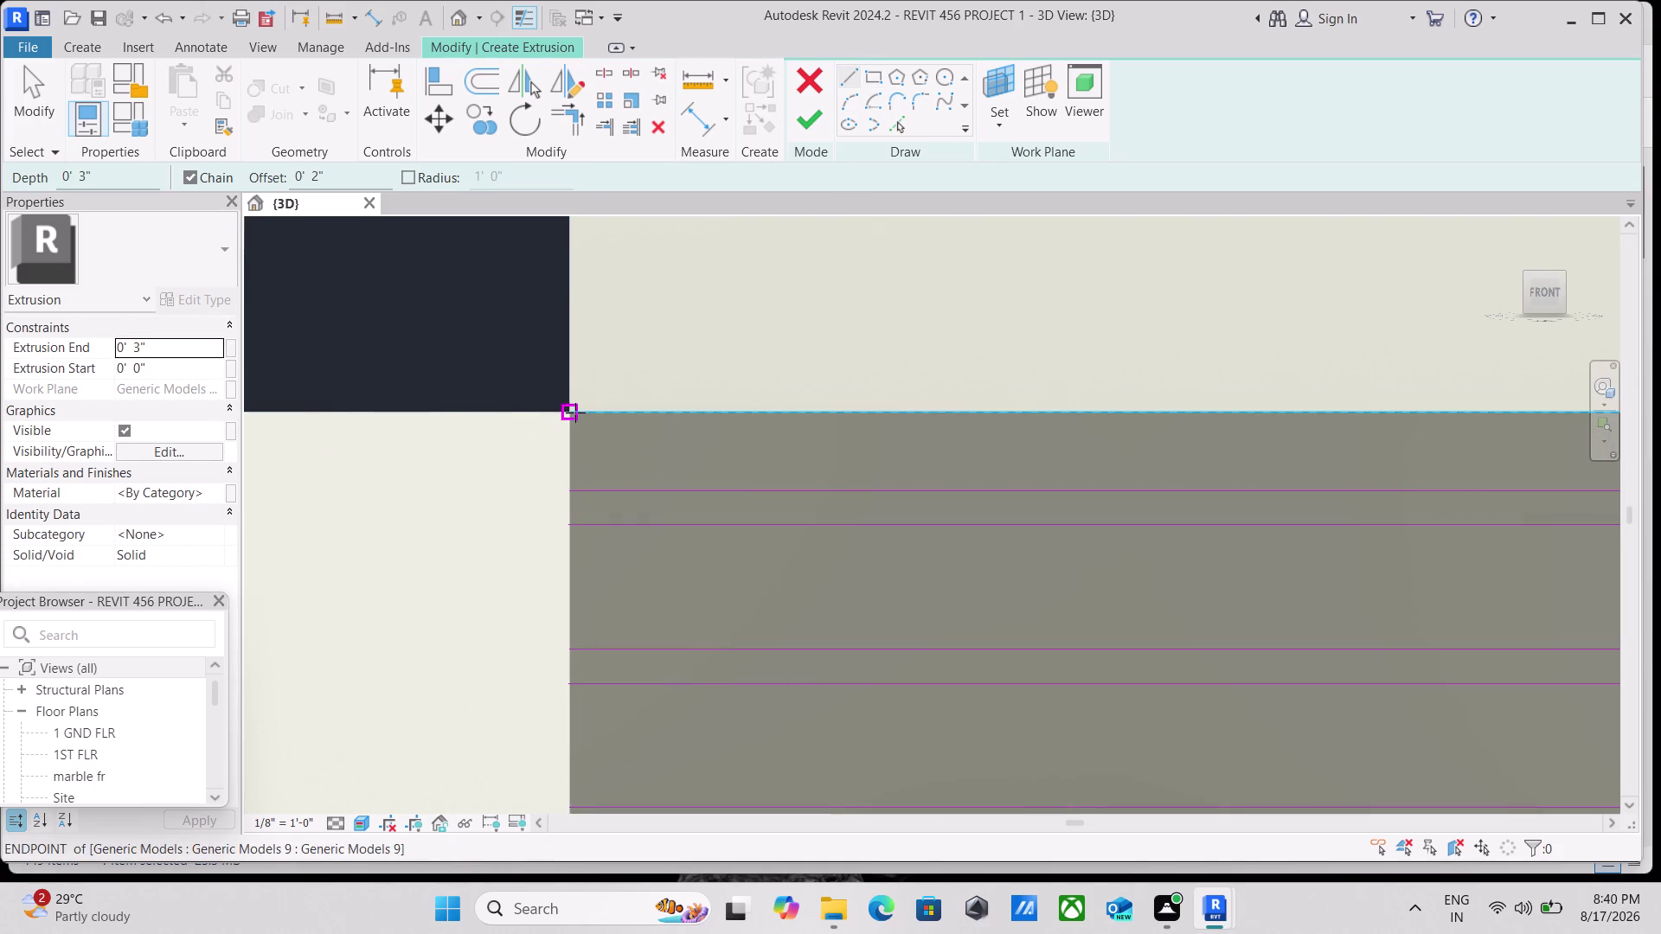
click(575, 412)
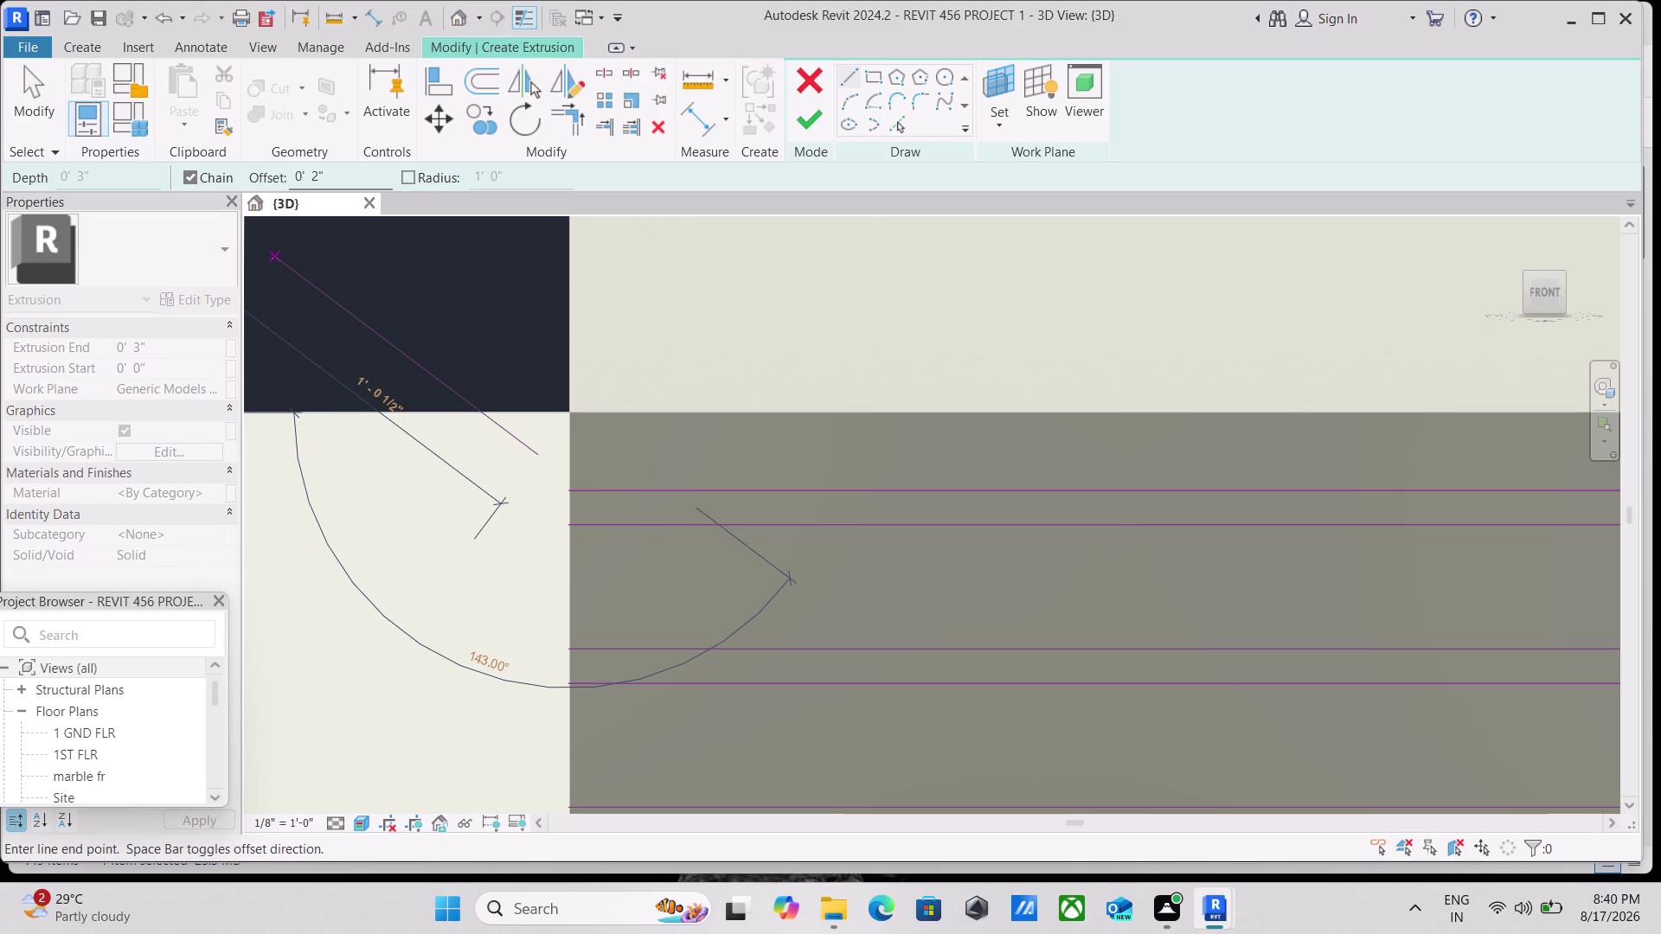
drag(345, 167, 245, 175)
text(0)
text(.0)
key(5)
key(shift+quotedbl)
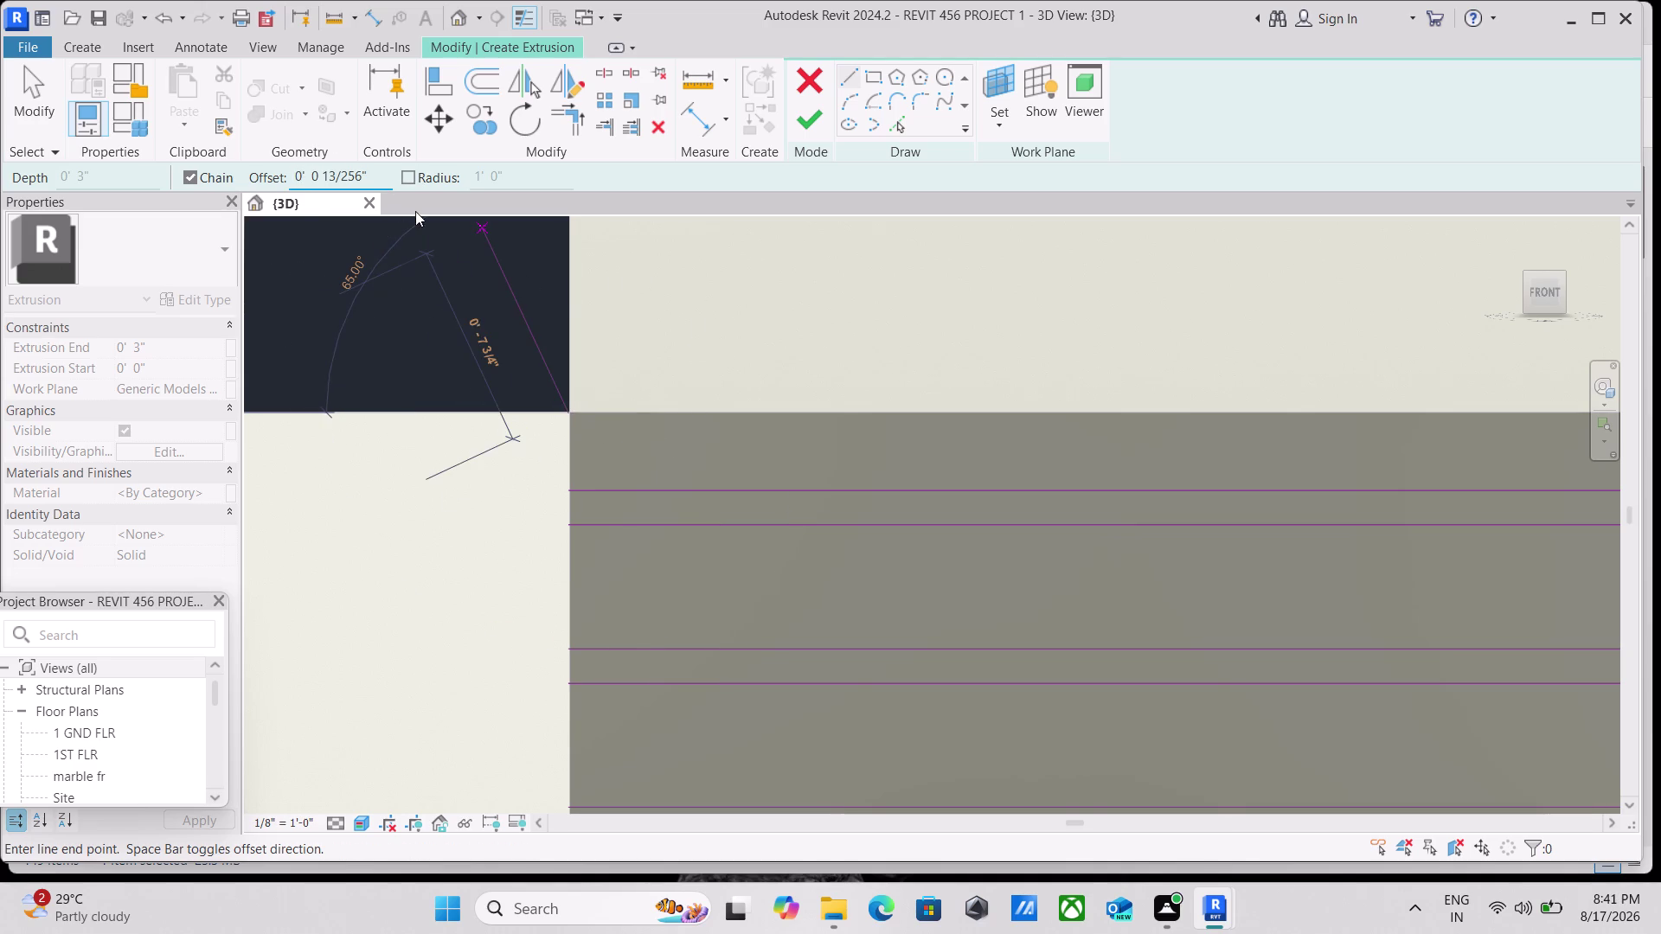
click(379, 171)
key(Escape)
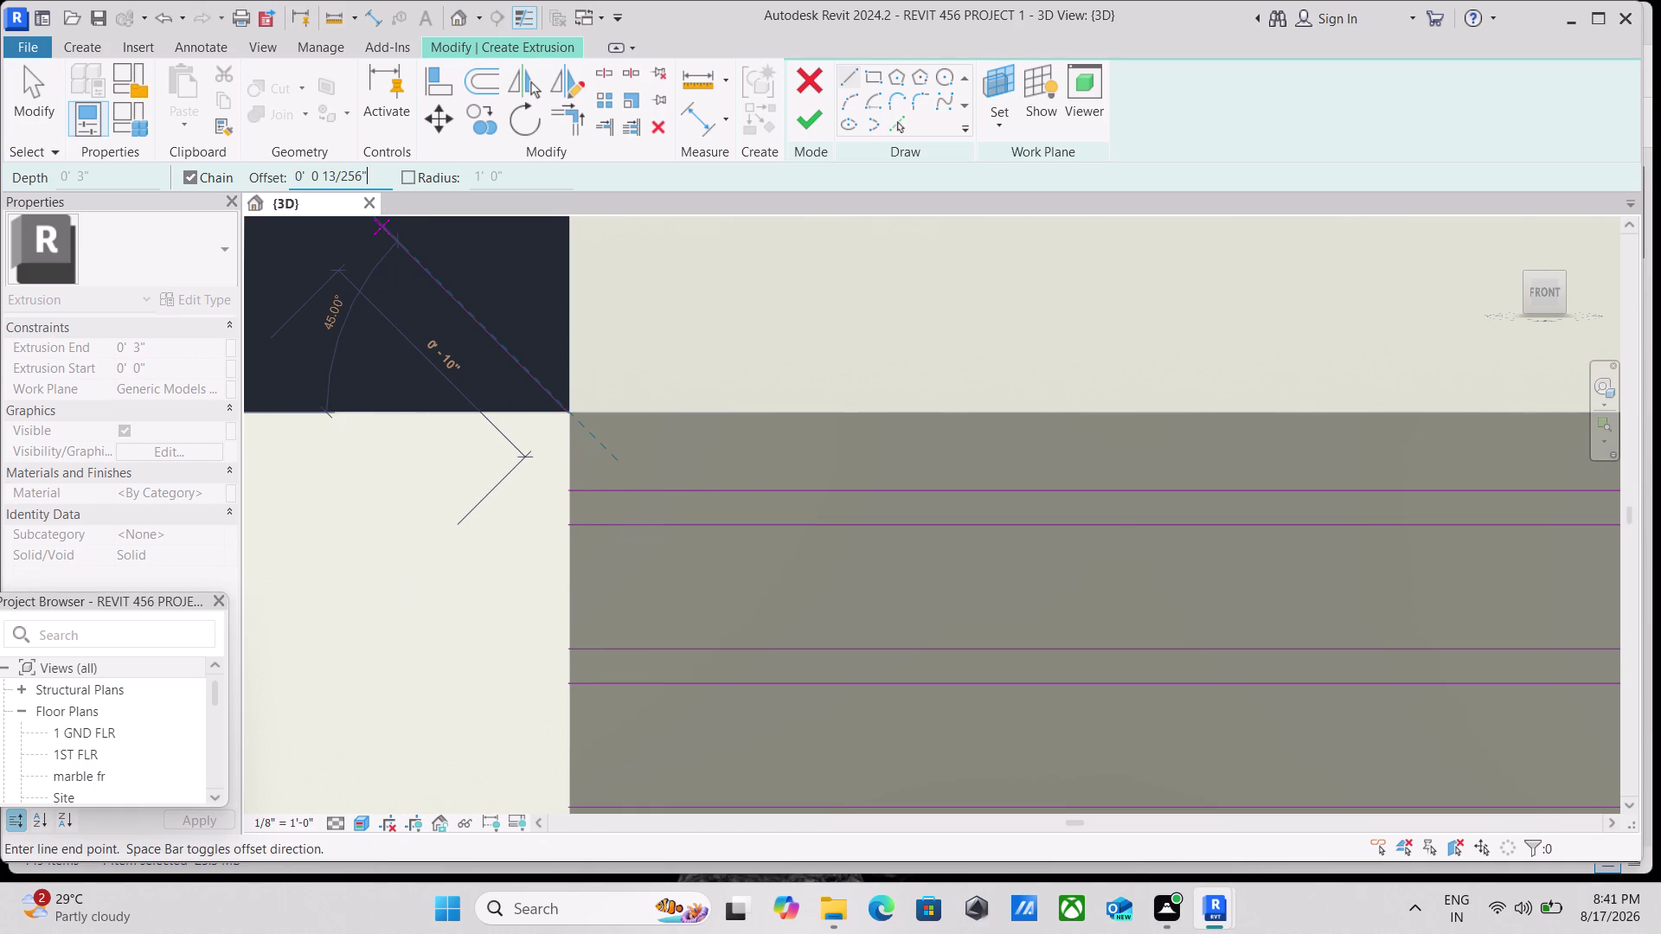
key(Escape)
key(Escape)
key(Escape)
key(Escape)
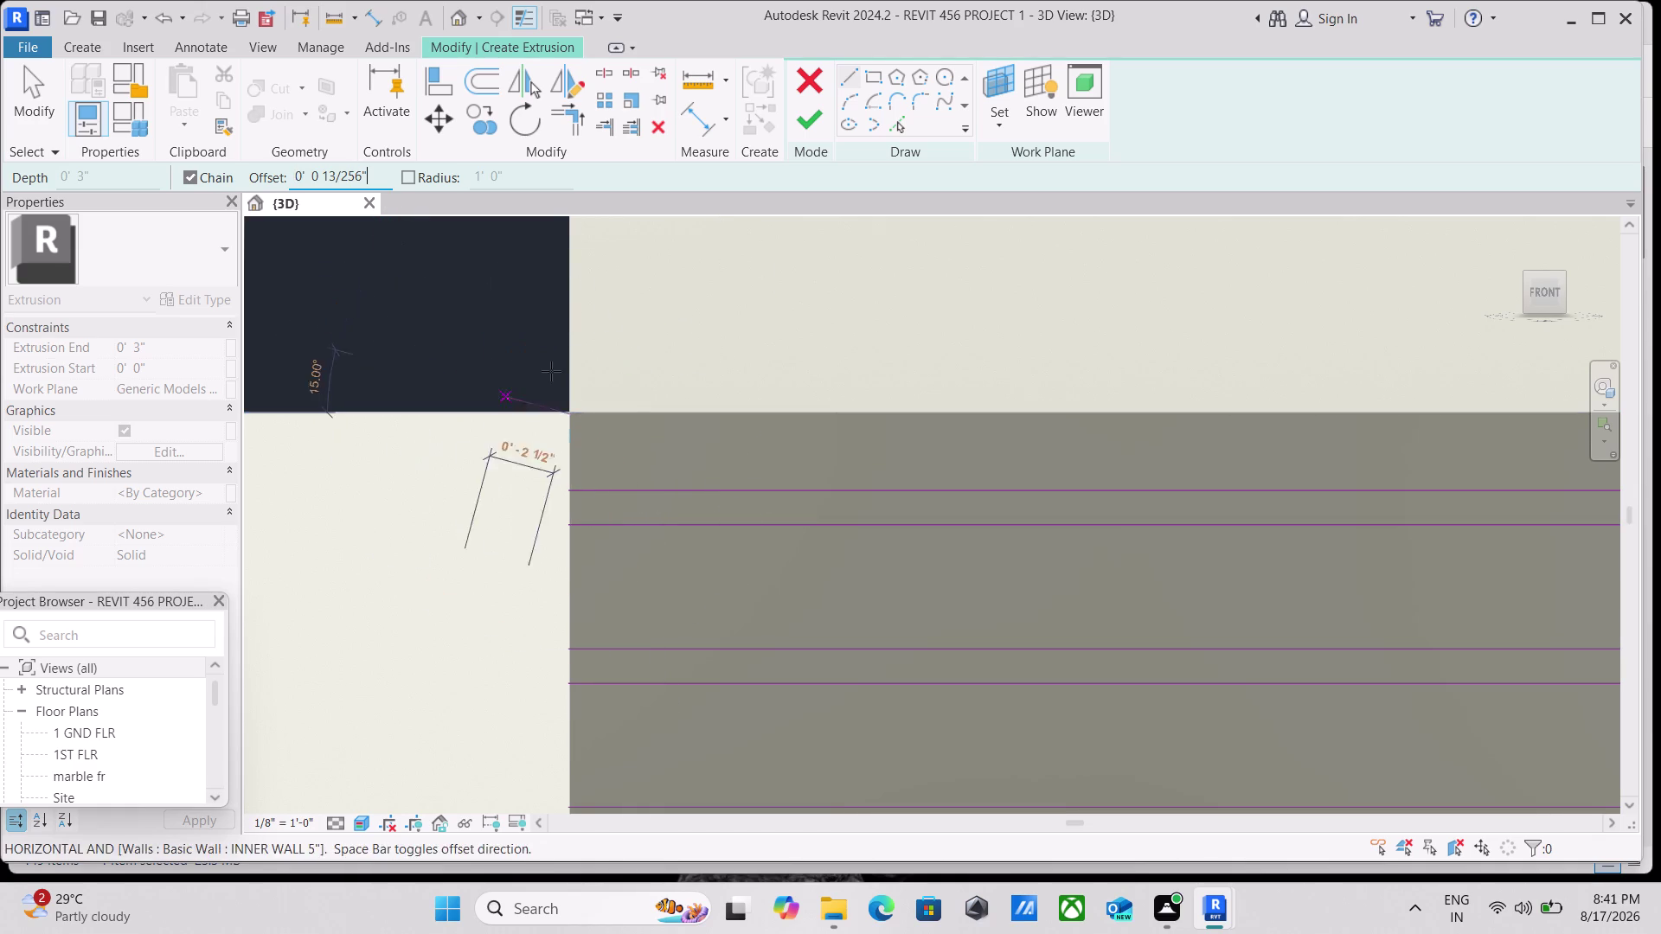
key(Escape)
key(Escape)
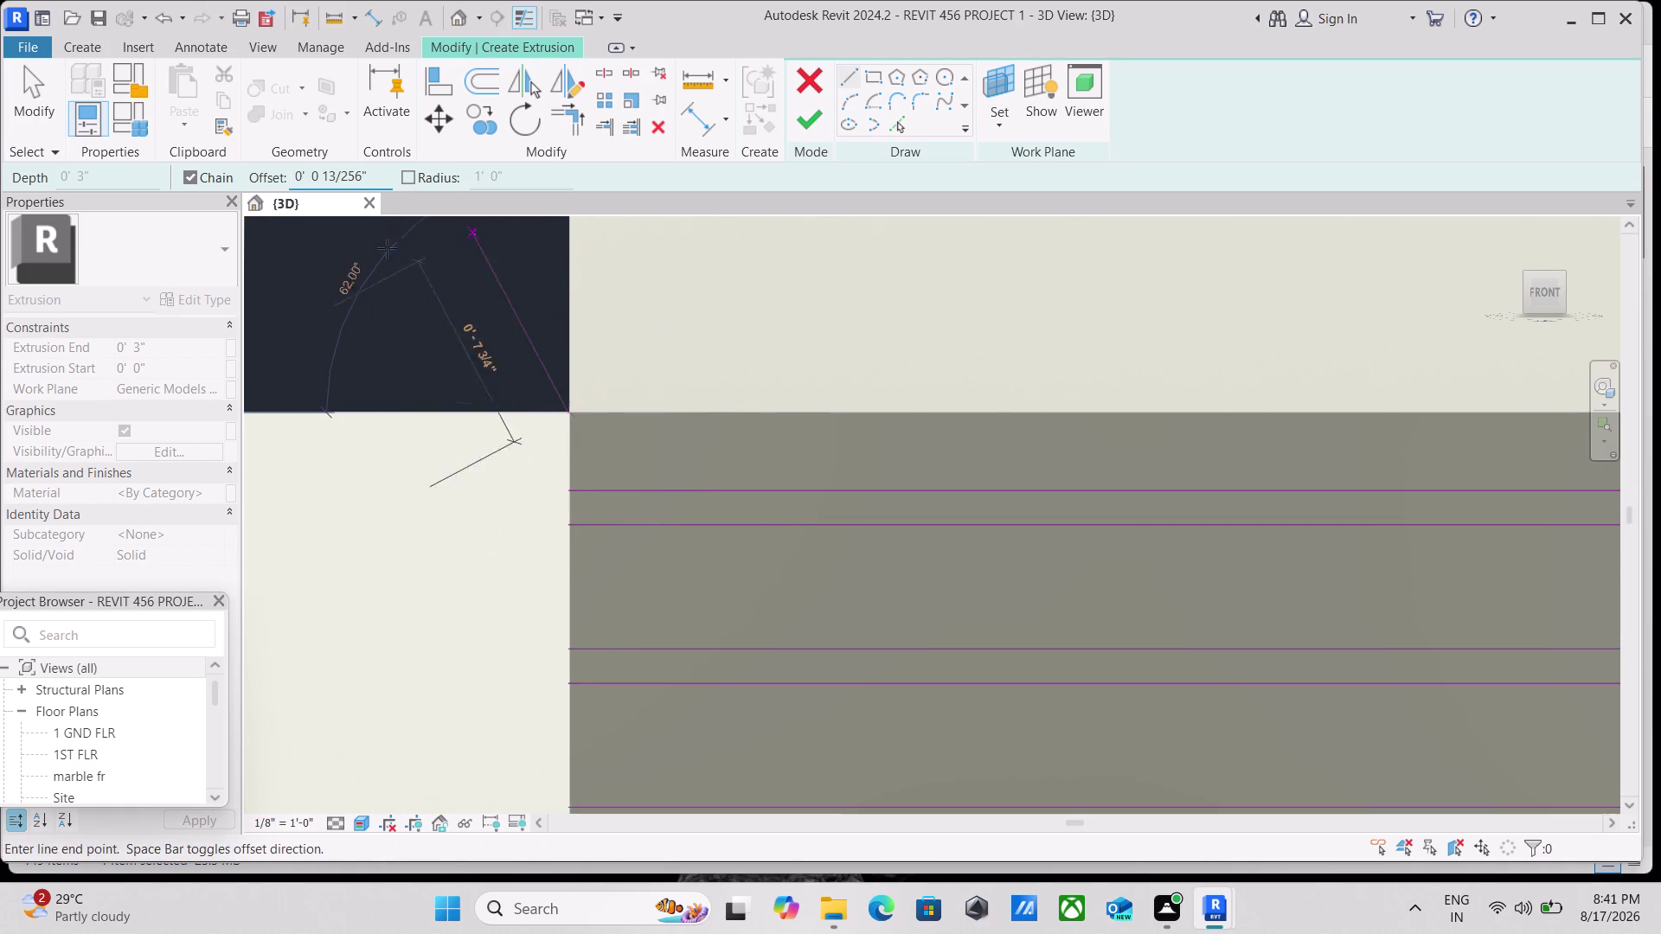
key(Escape)
key(Escape)
key(Escape)
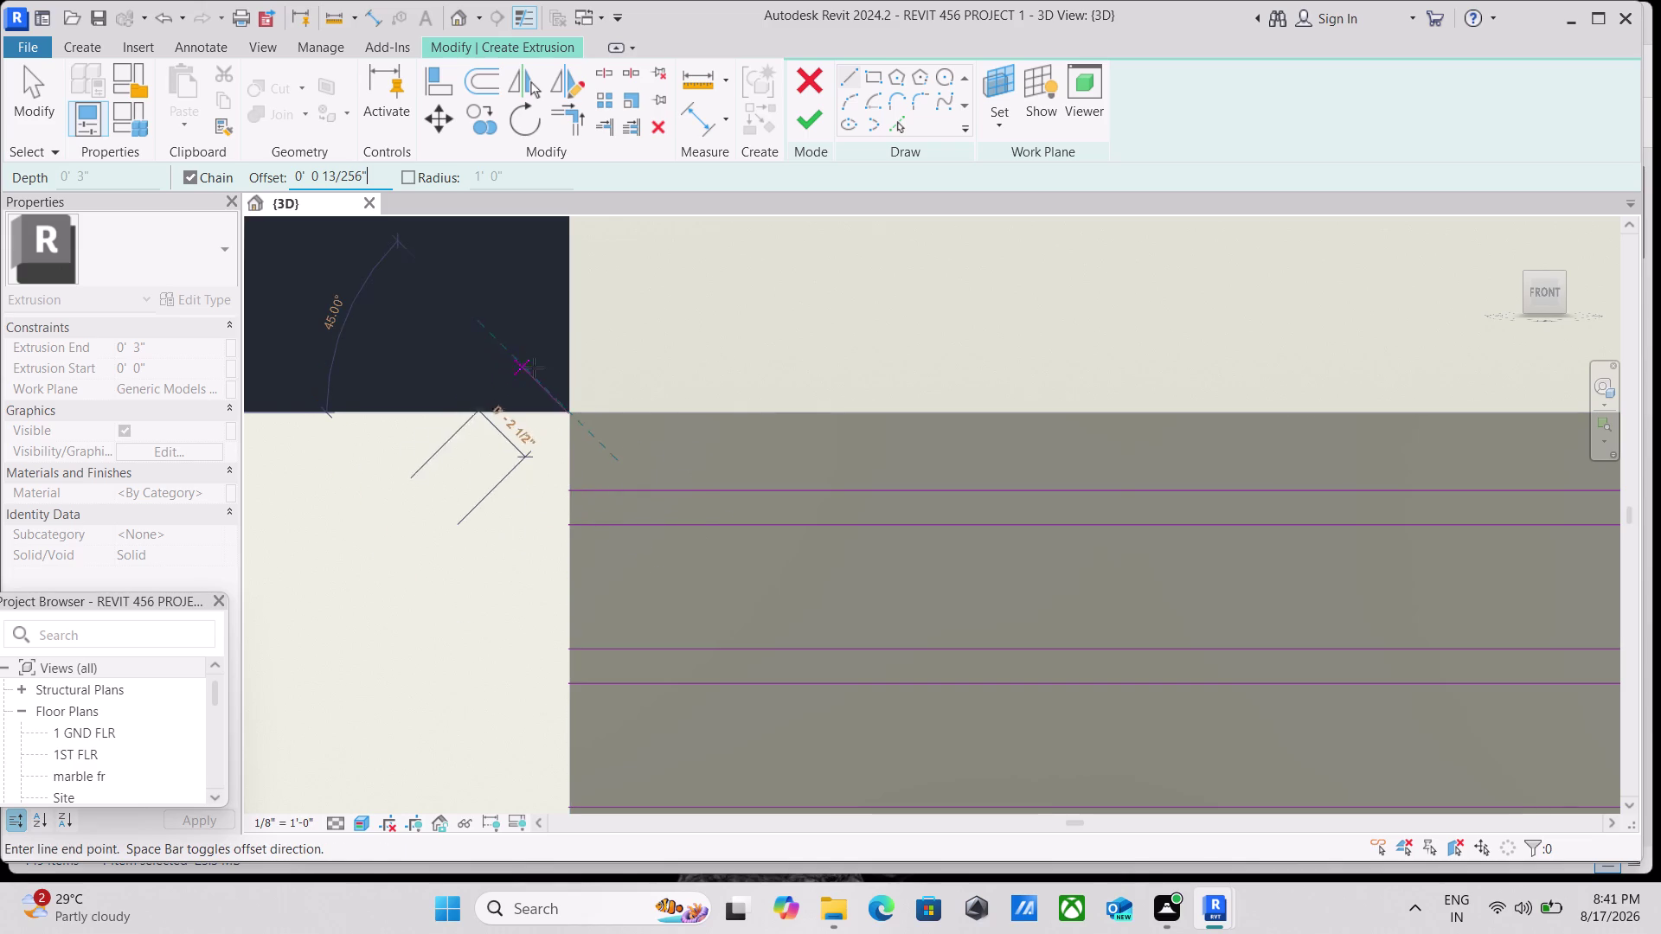
click(572, 411)
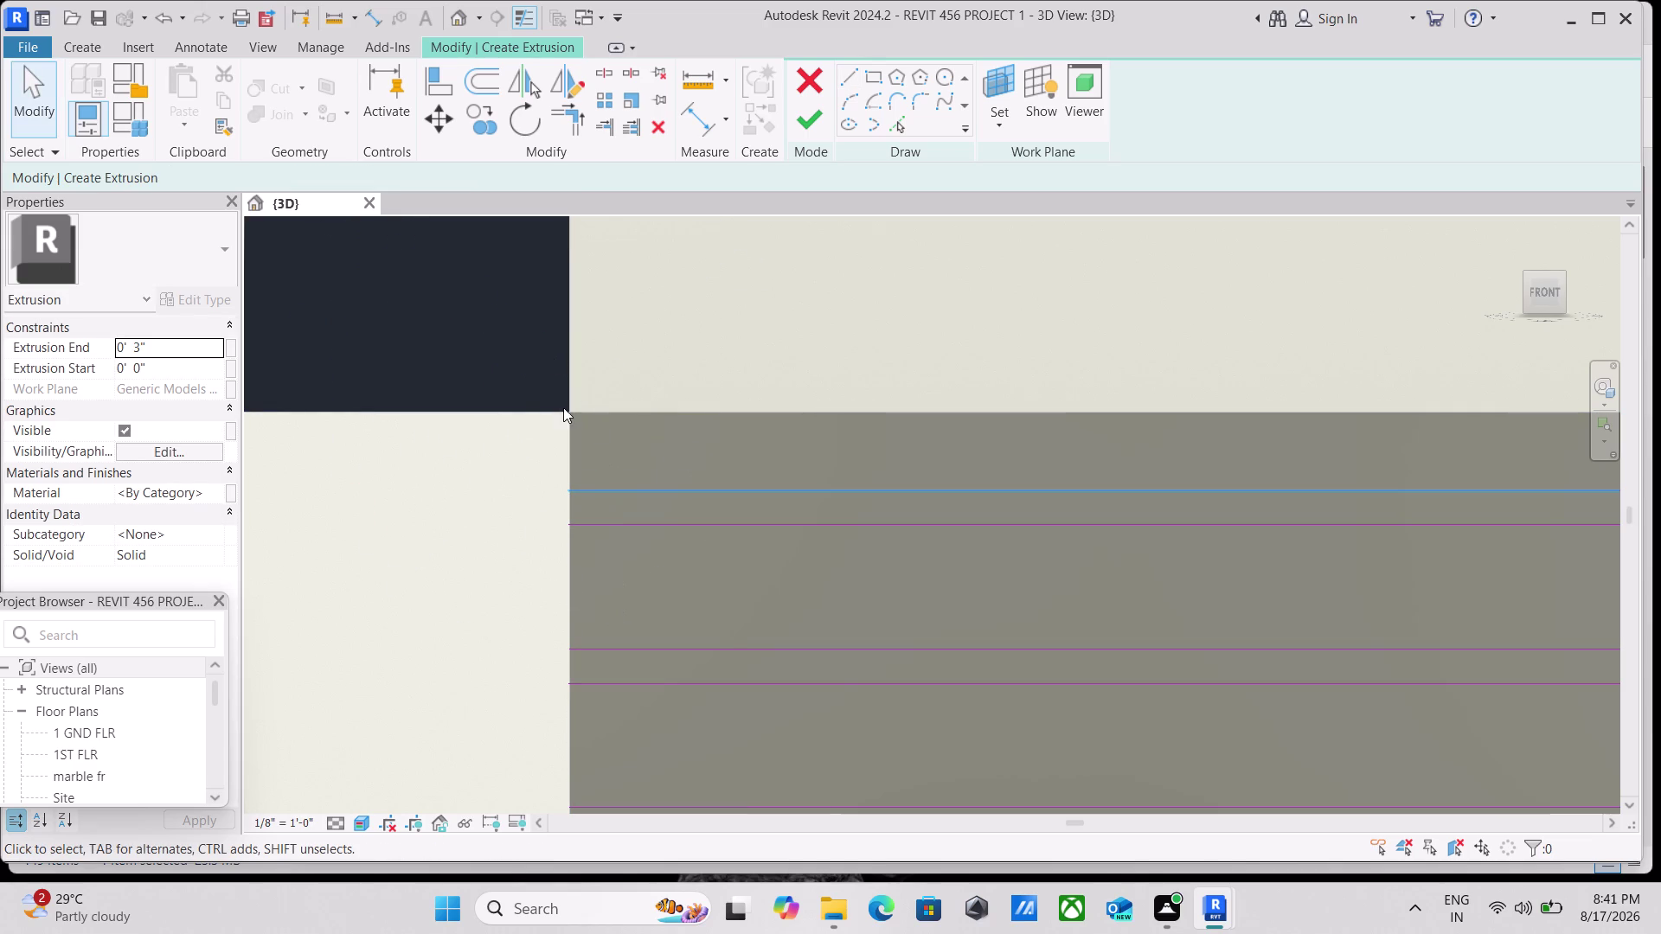
click(847, 73)
click(348, 160)
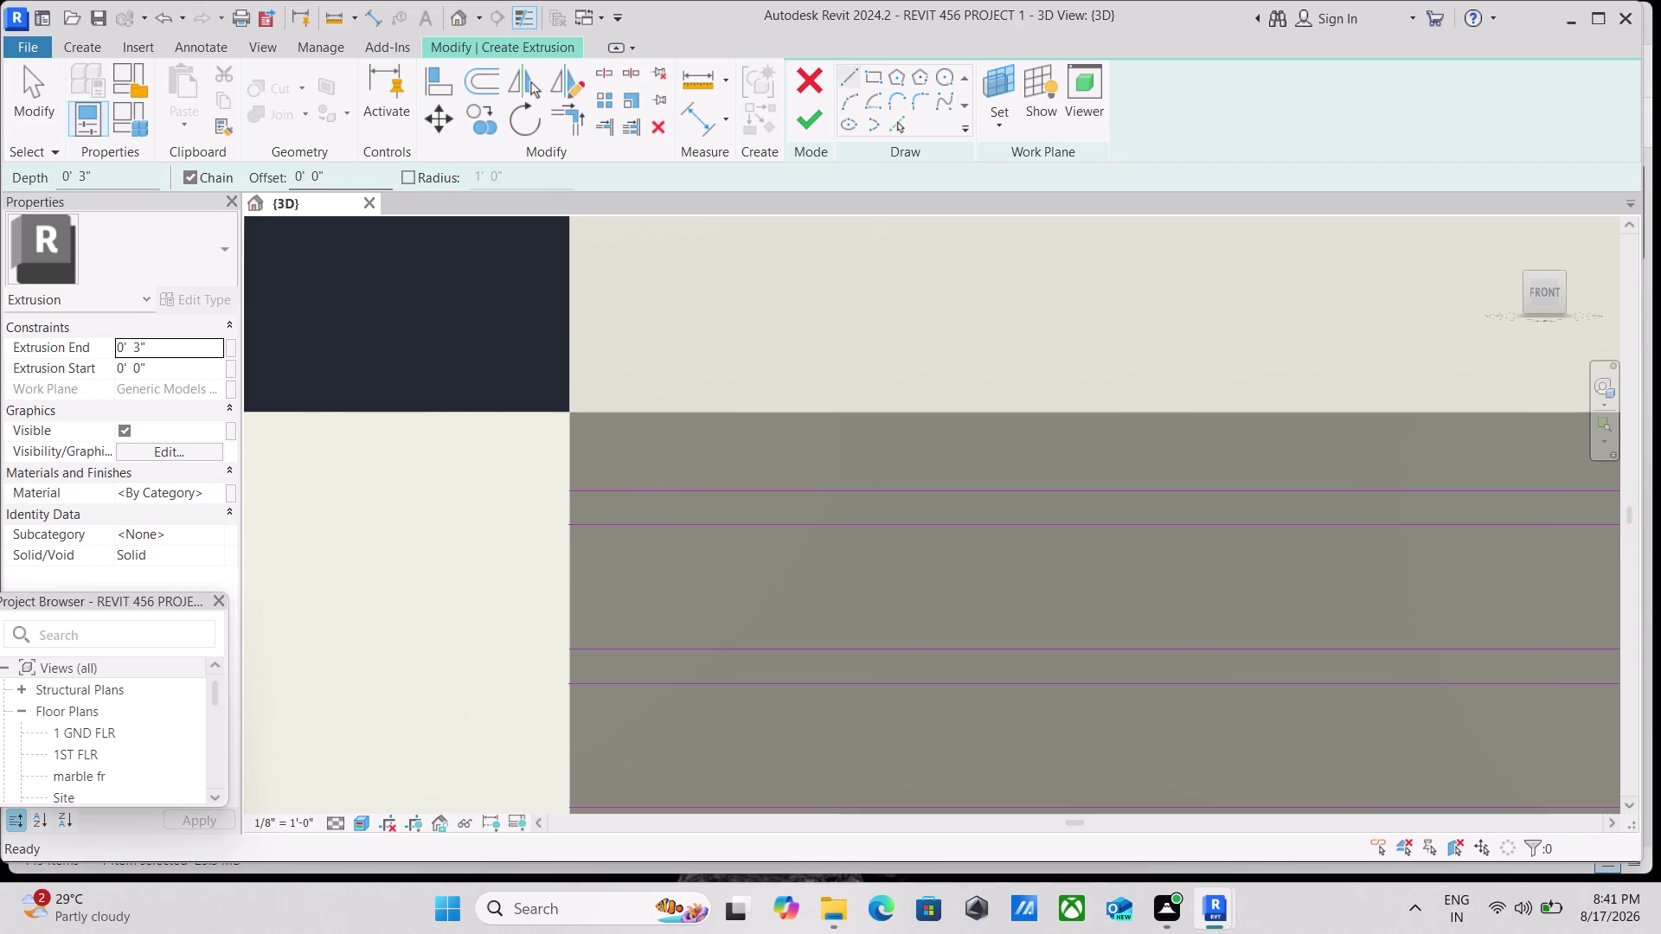
drag(340, 178, 257, 176)
text(0.)
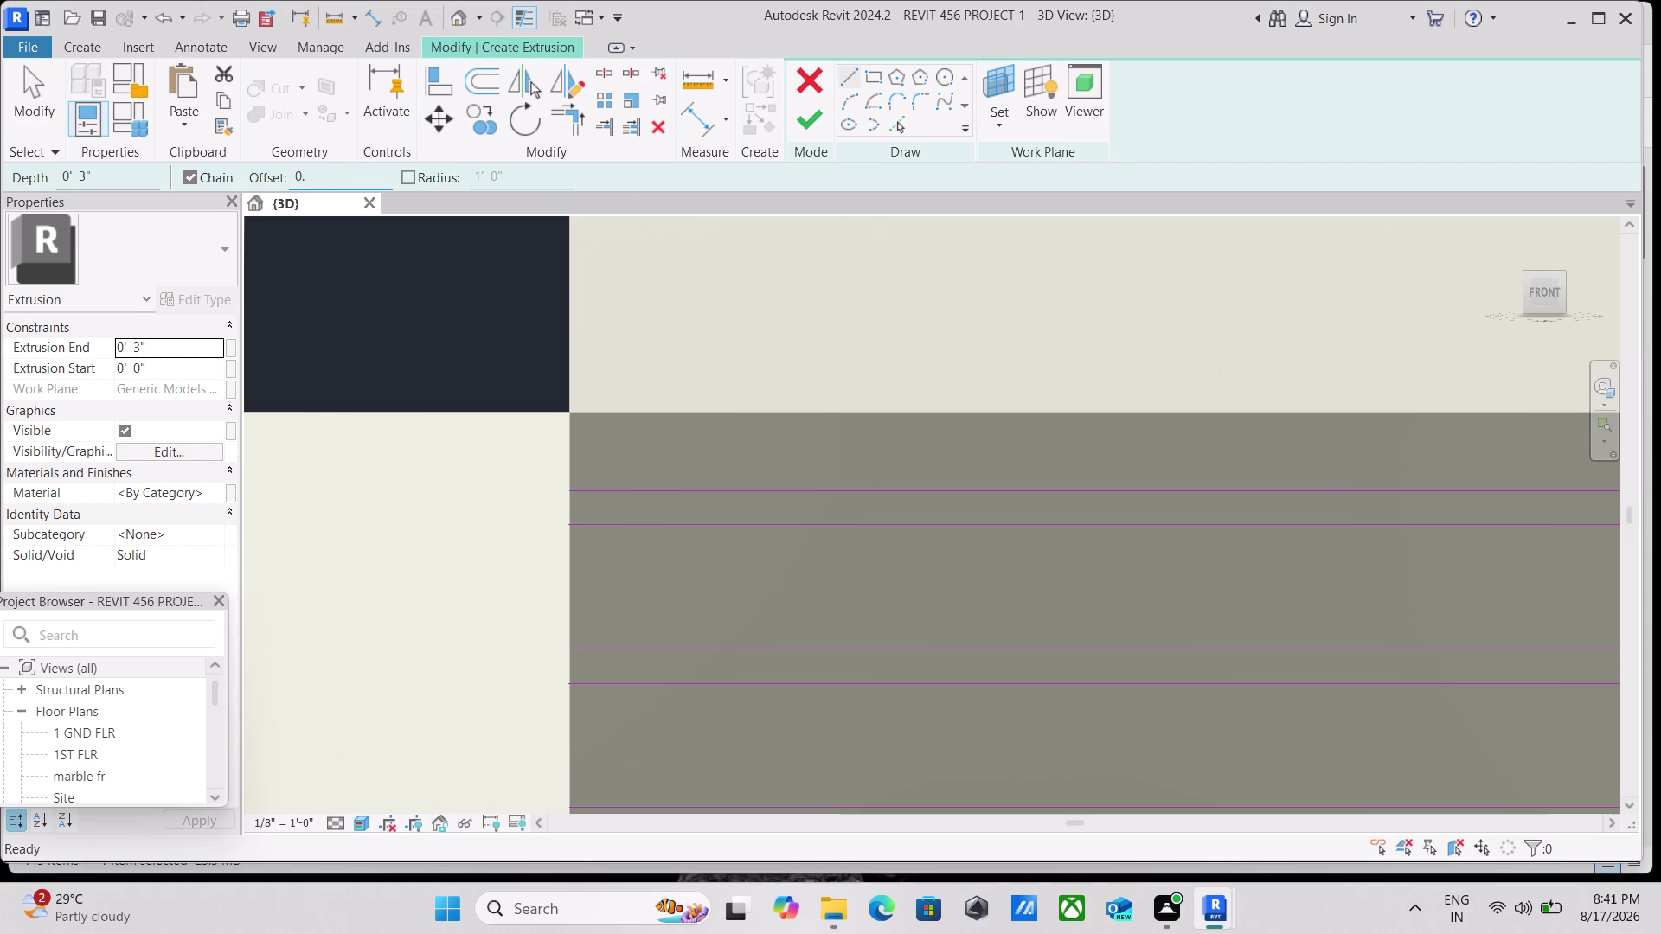
text(0)
key(5)
key(shift+quotedbl)
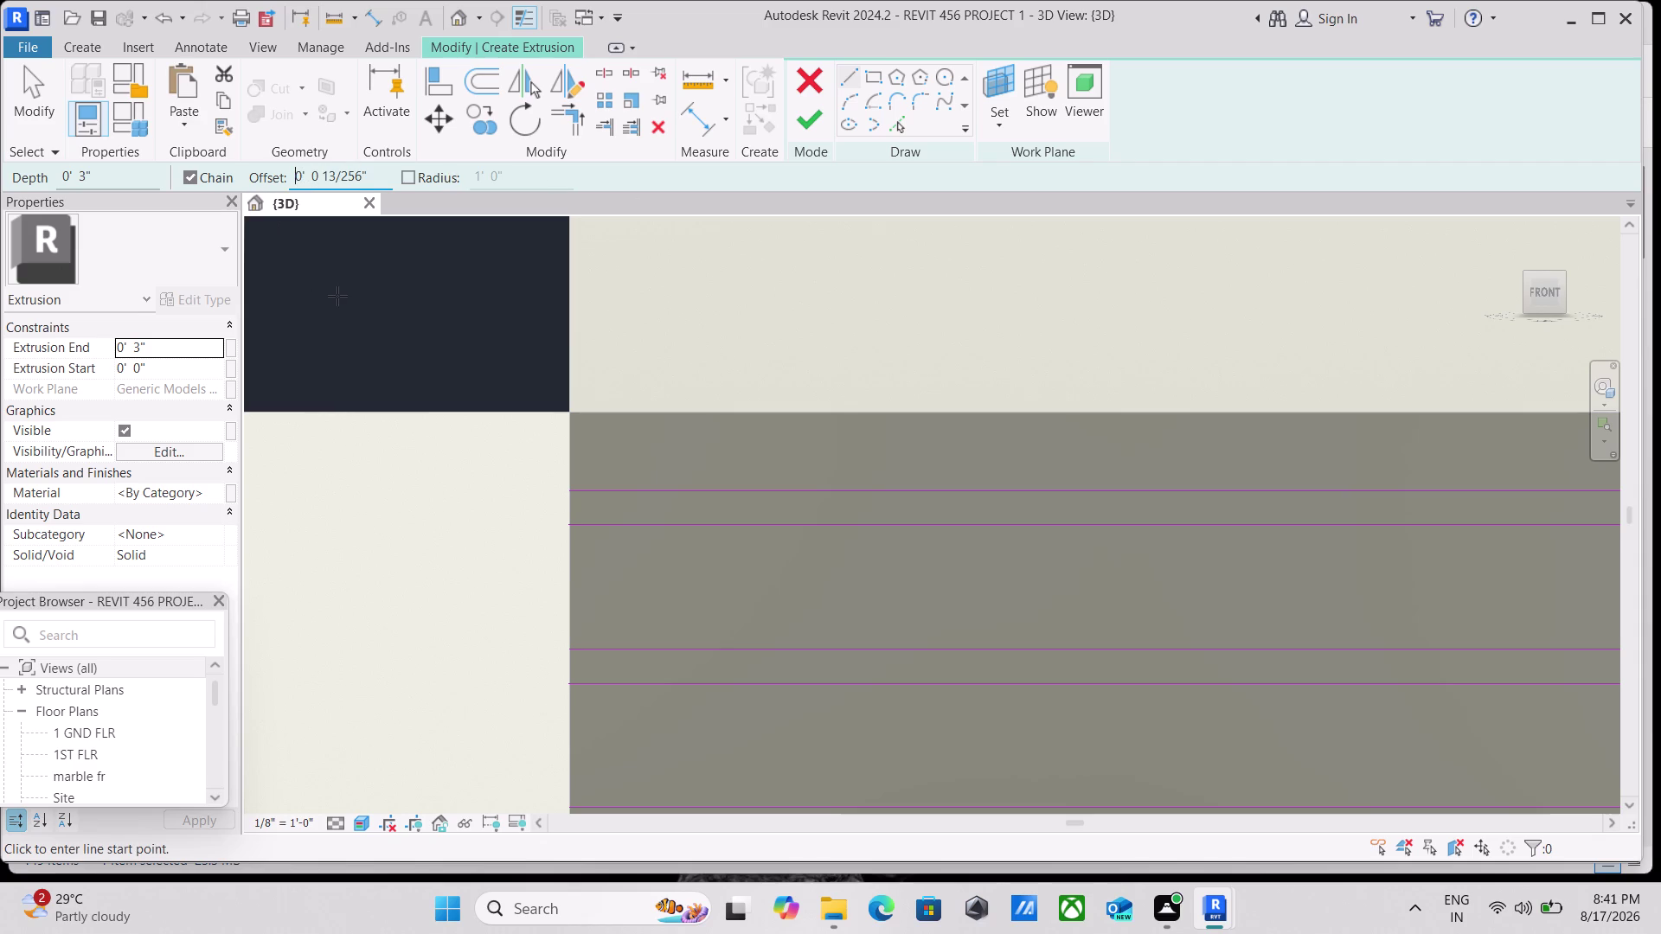
key(Return)
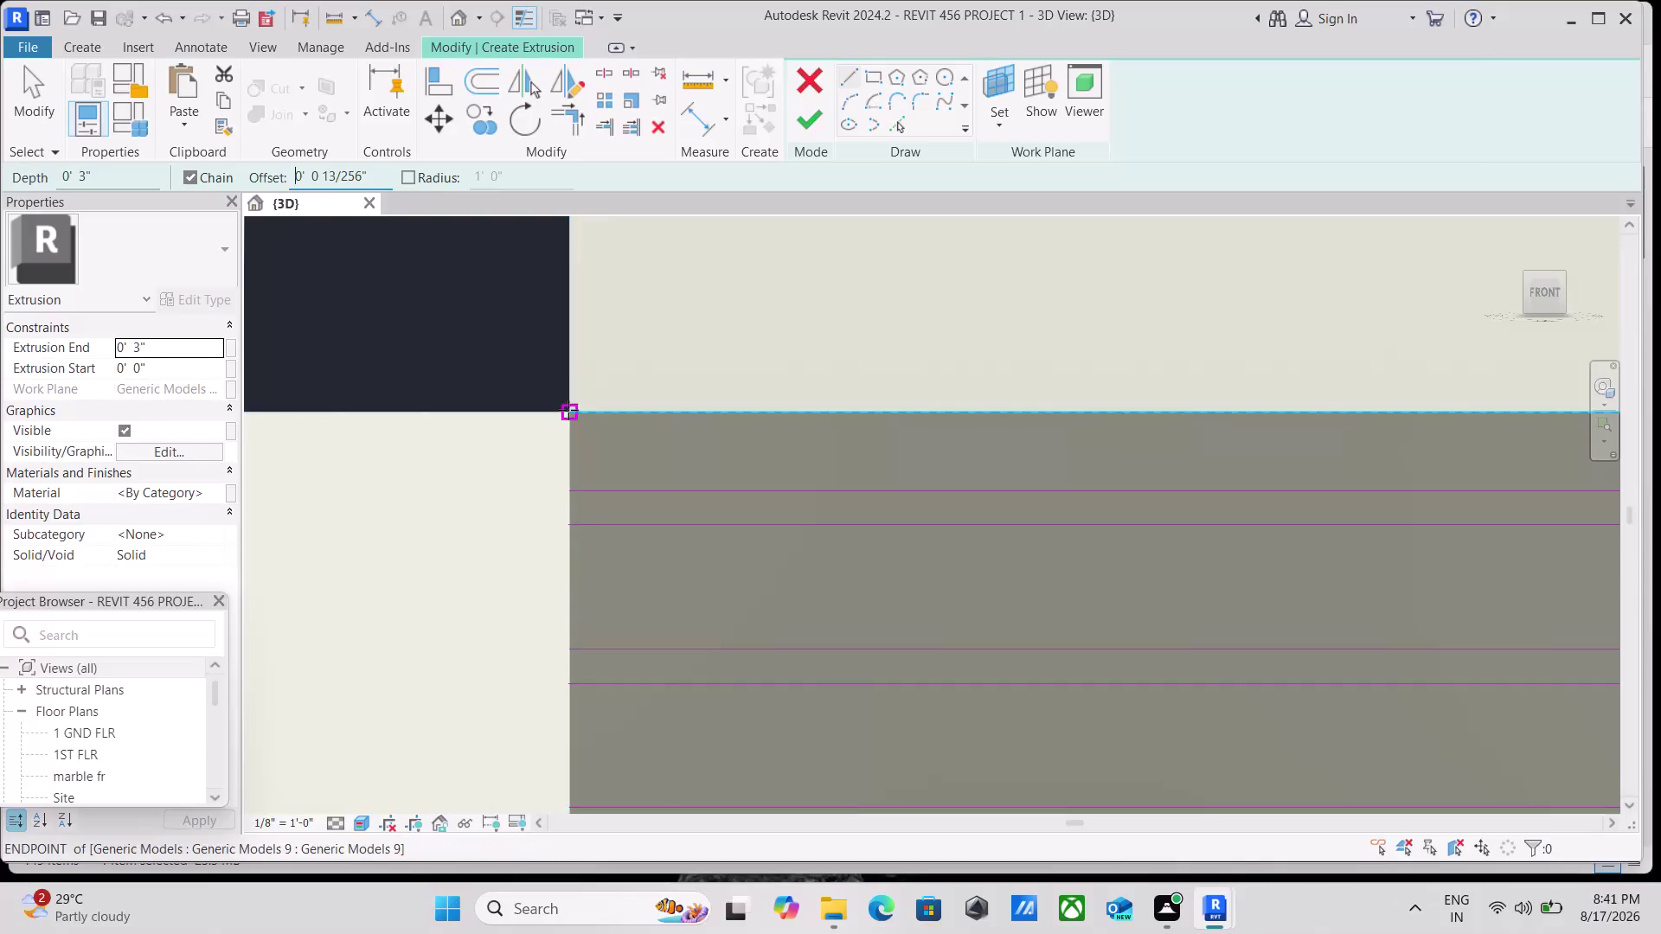
click(570, 408)
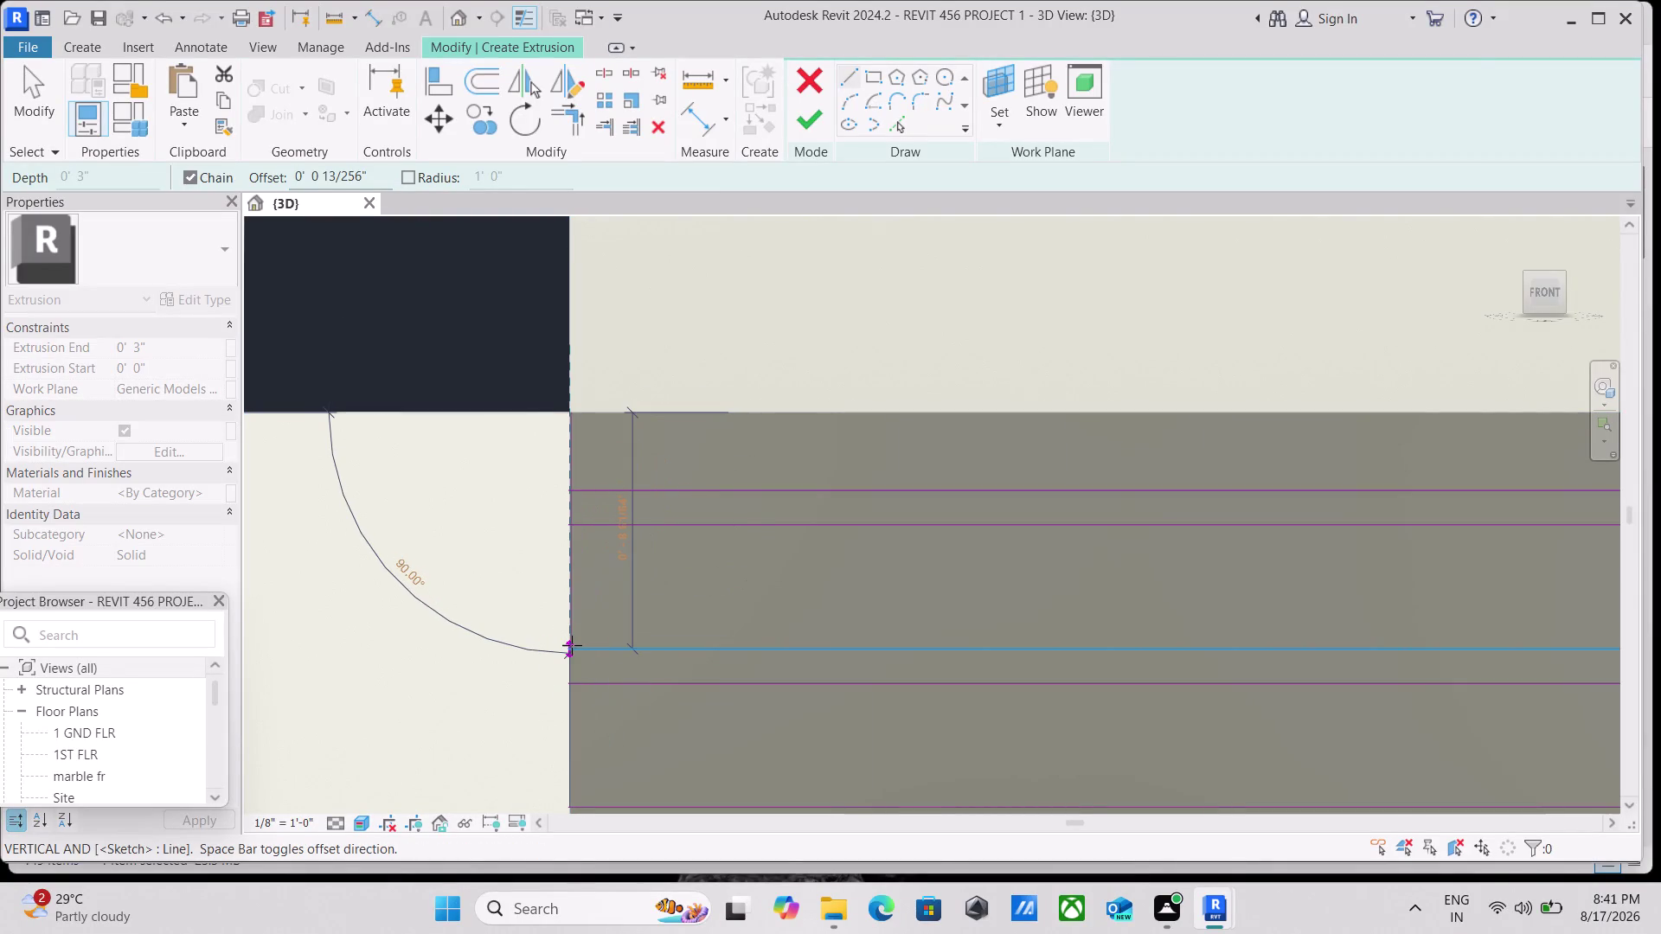
scroll(up, 3)
scroll(up, 3)
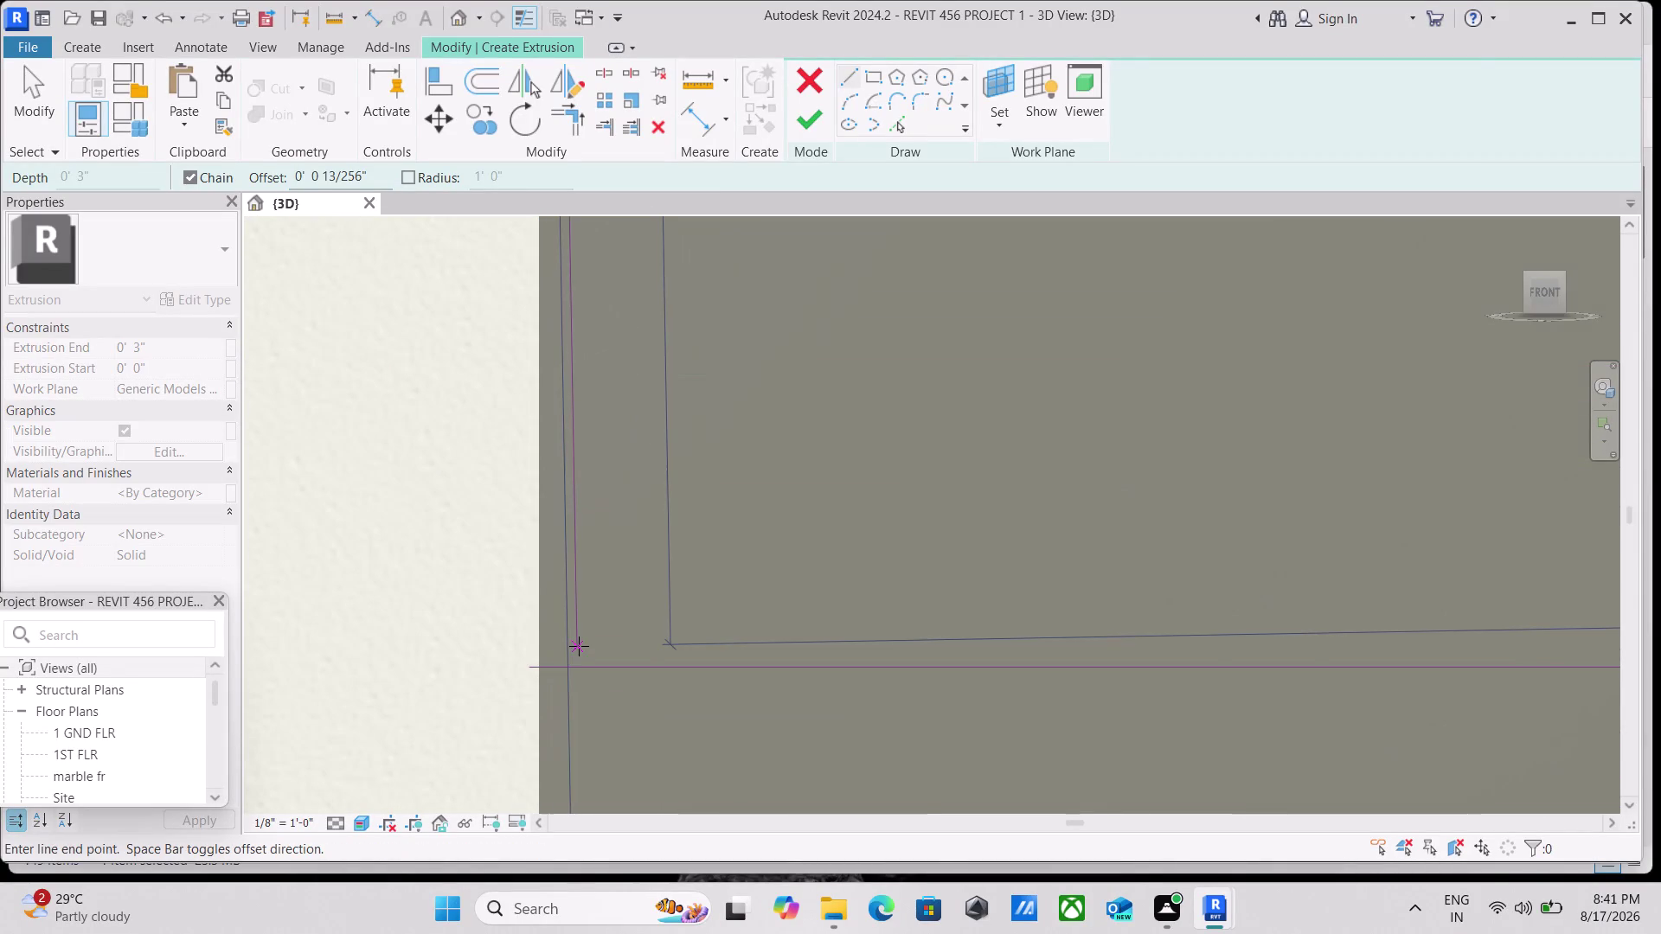
scroll(down, 3)
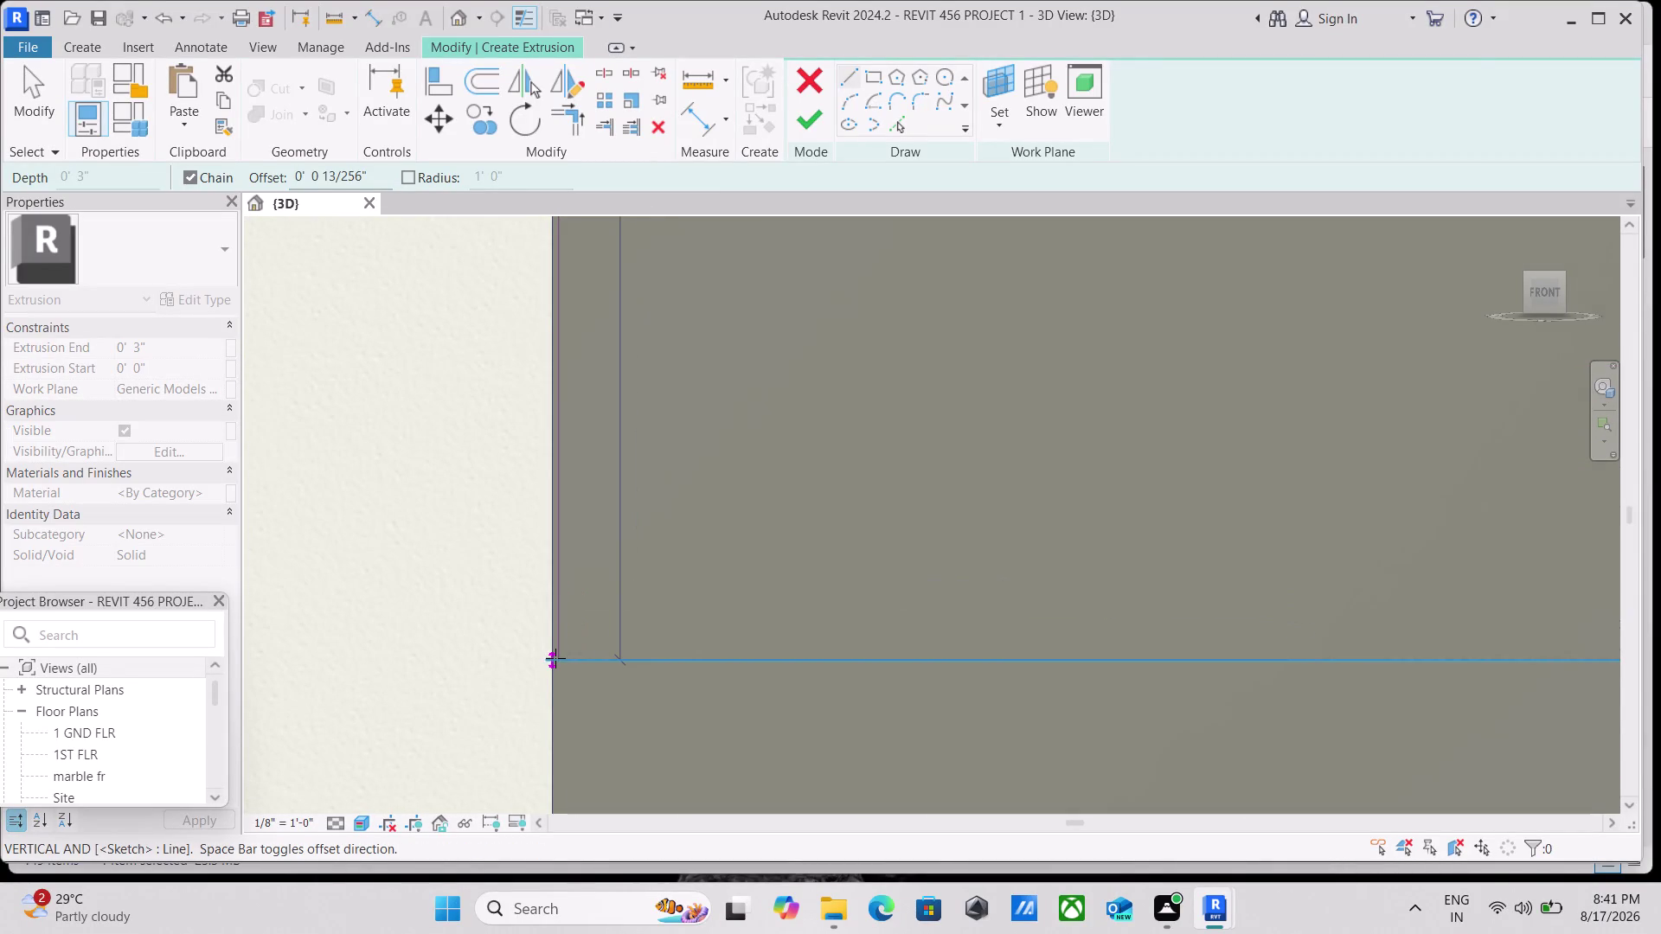
scroll(down, 3)
scroll(down, 3)
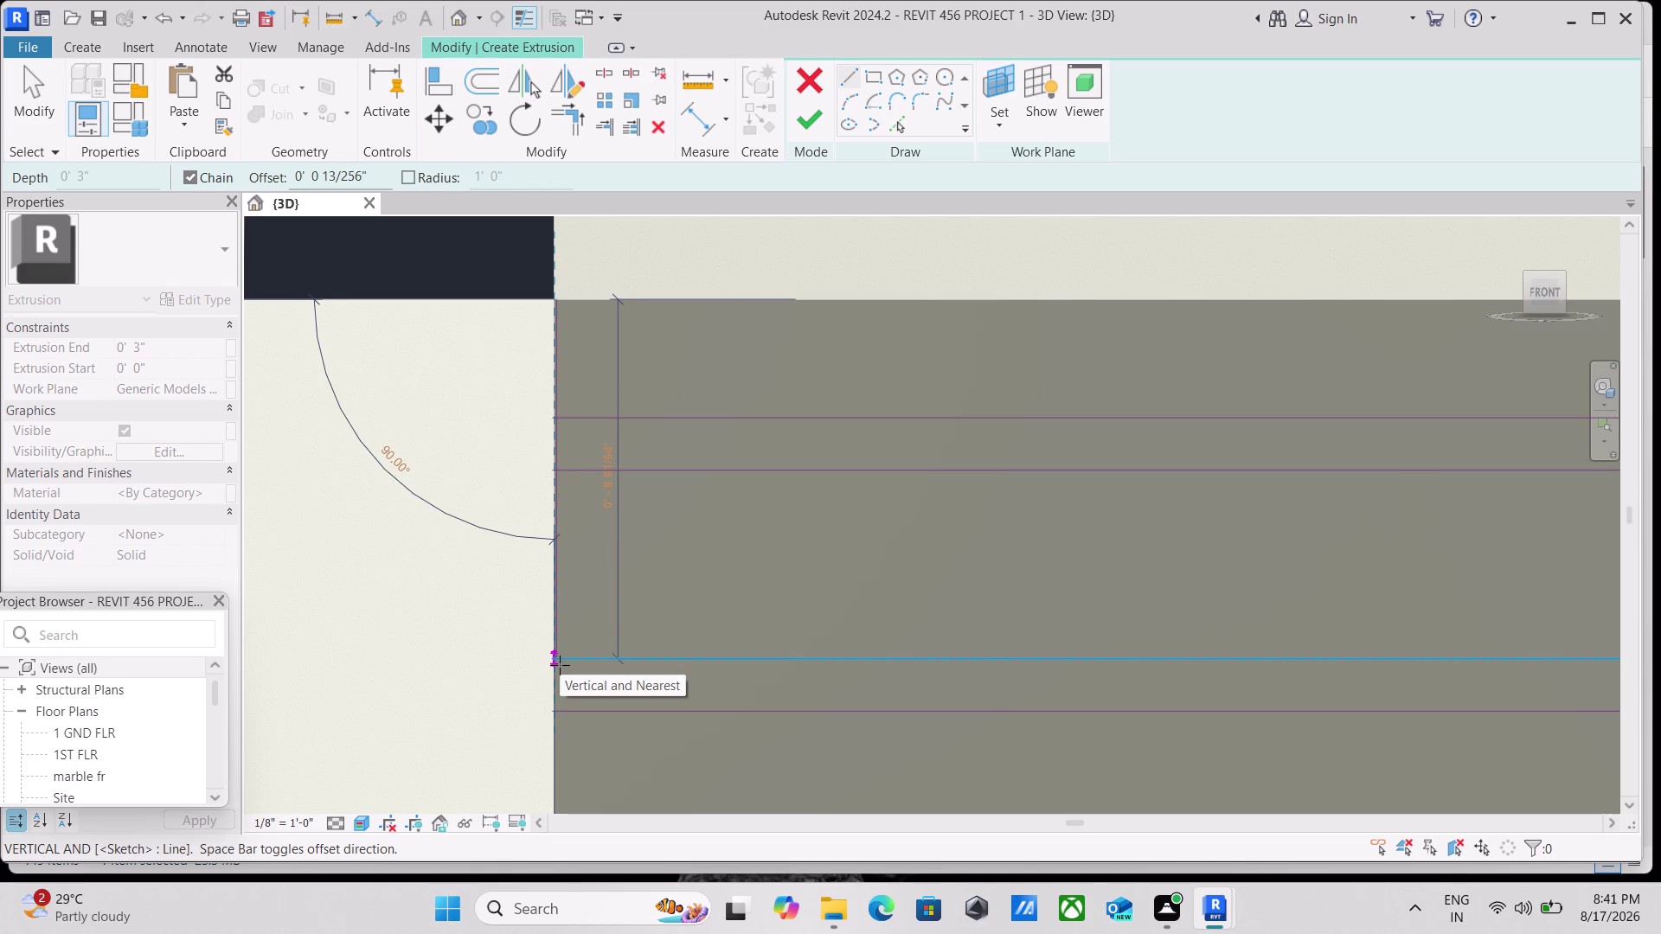
scroll(down, 3)
middle_drag(559, 665, 538, 356)
scroll(down, 3)
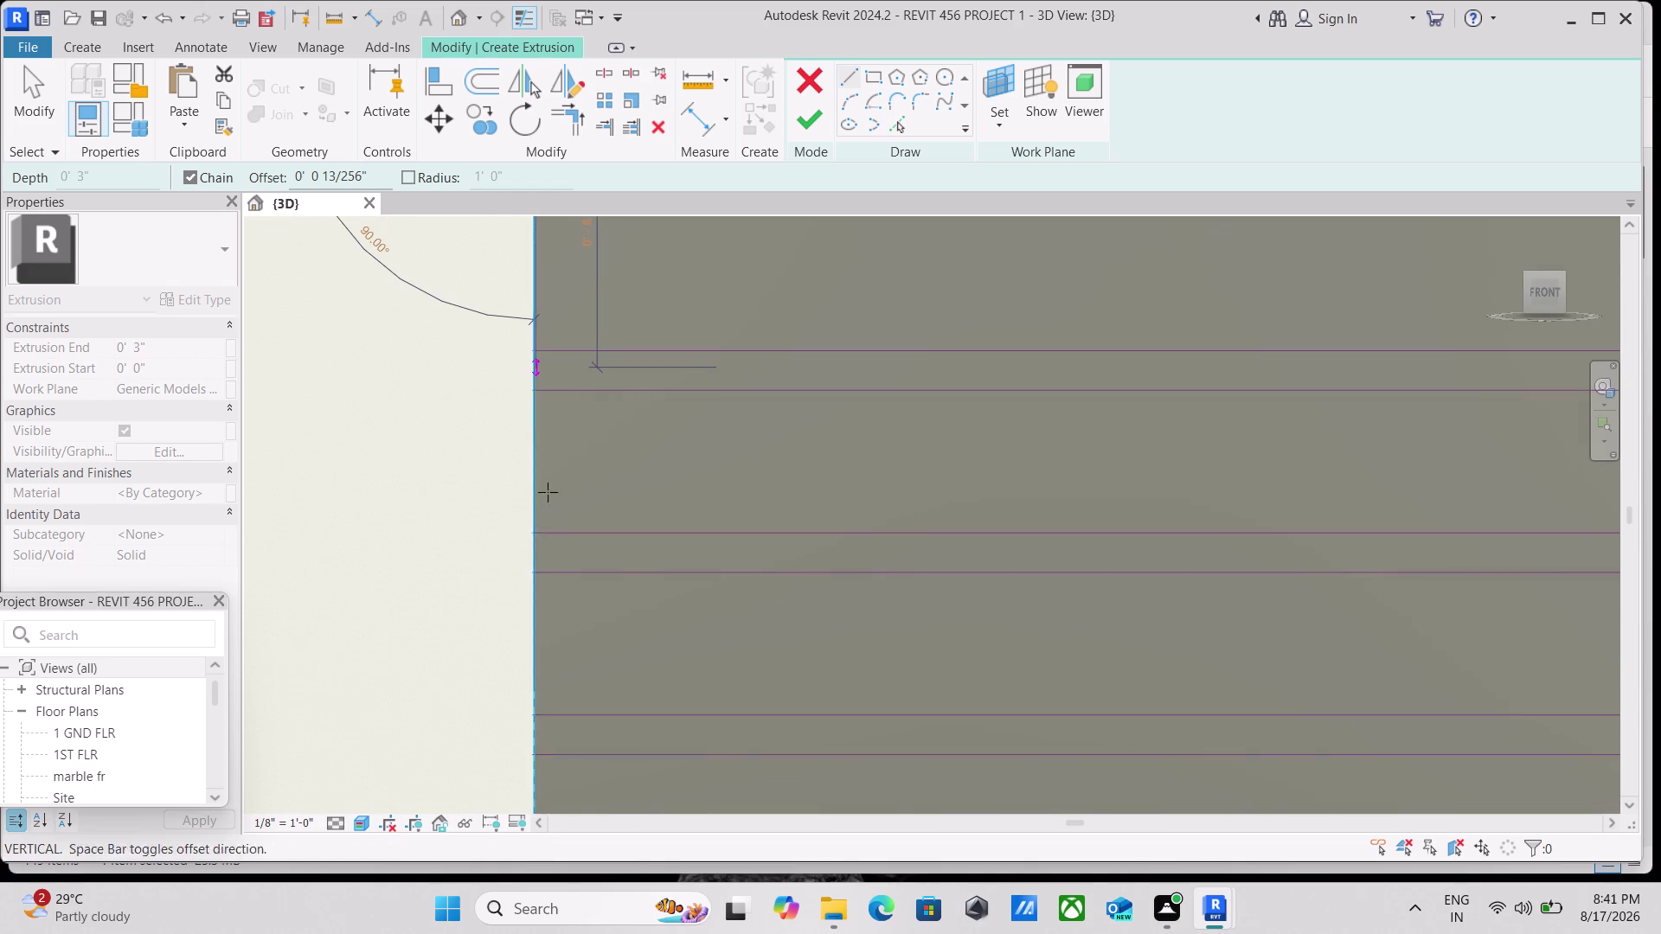
scroll(down, 3)
middle_click(545, 609)
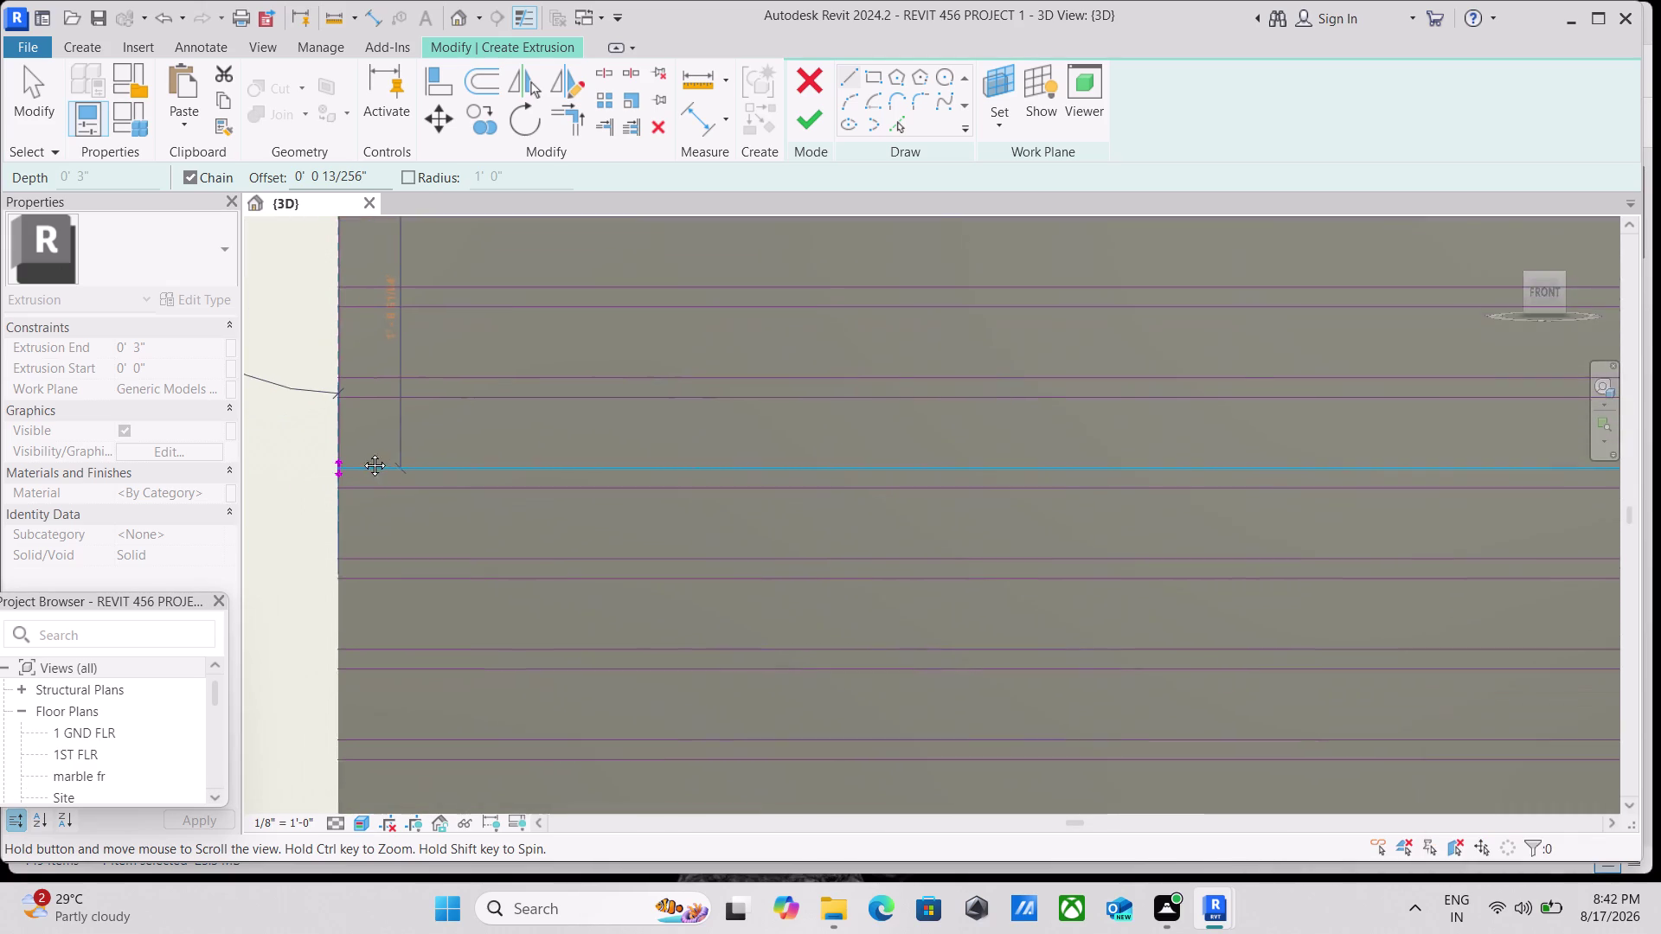
scroll(down, 3)
scroll(down, 3)
middle_drag(423, 394, 404, 541)
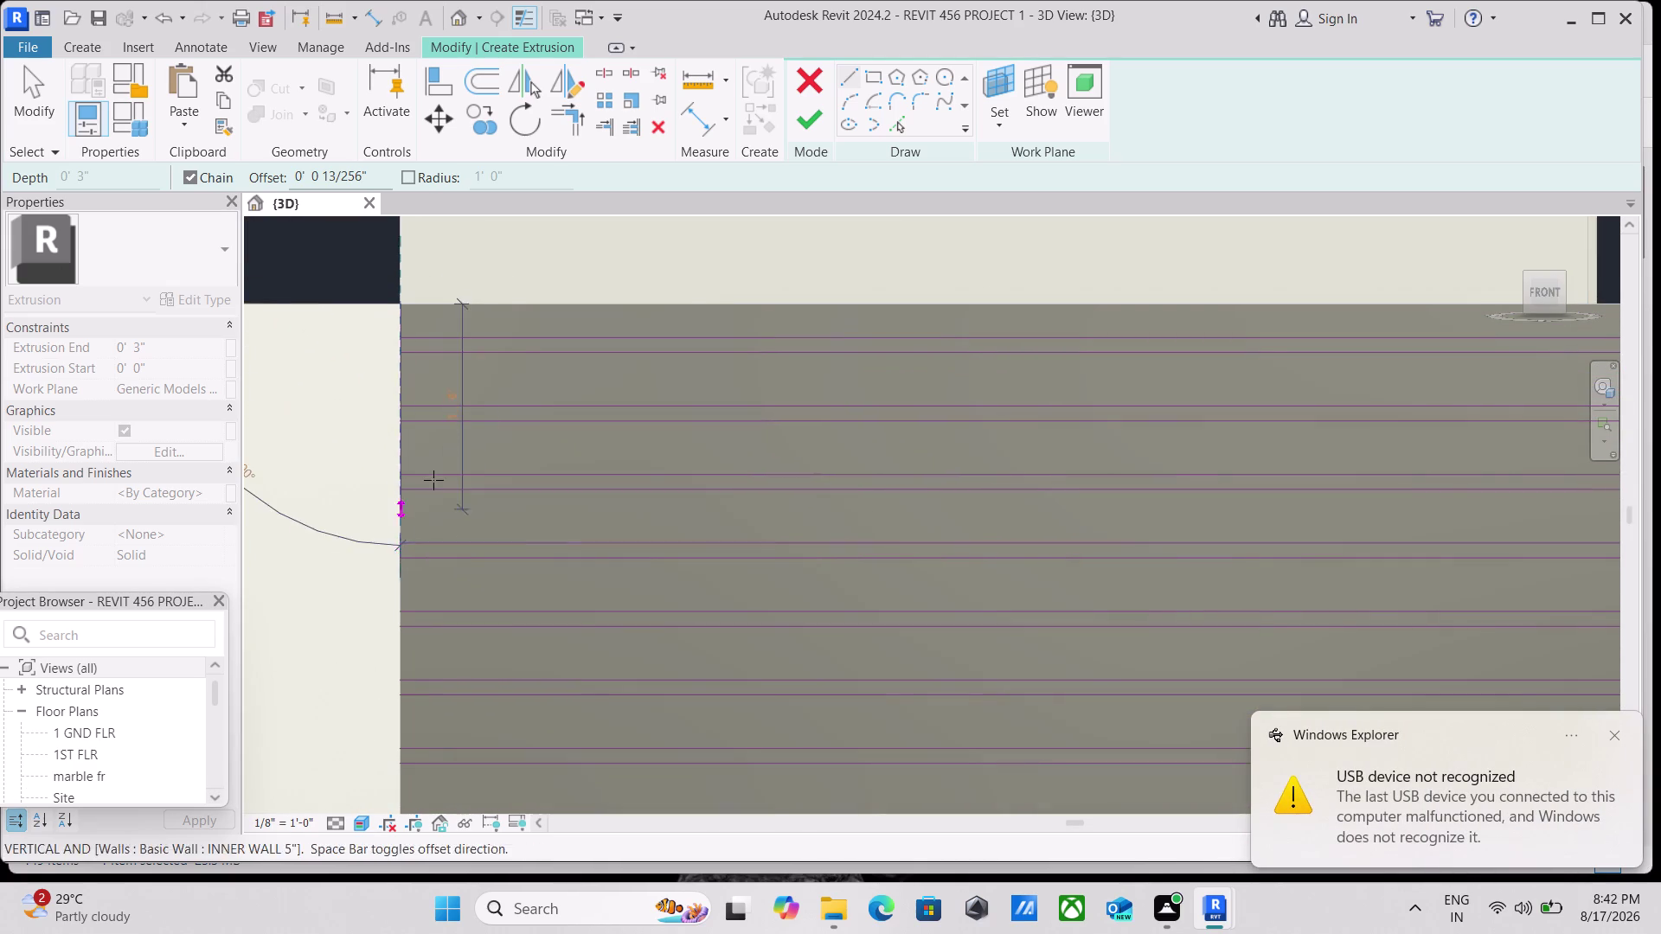
scroll(down, 3)
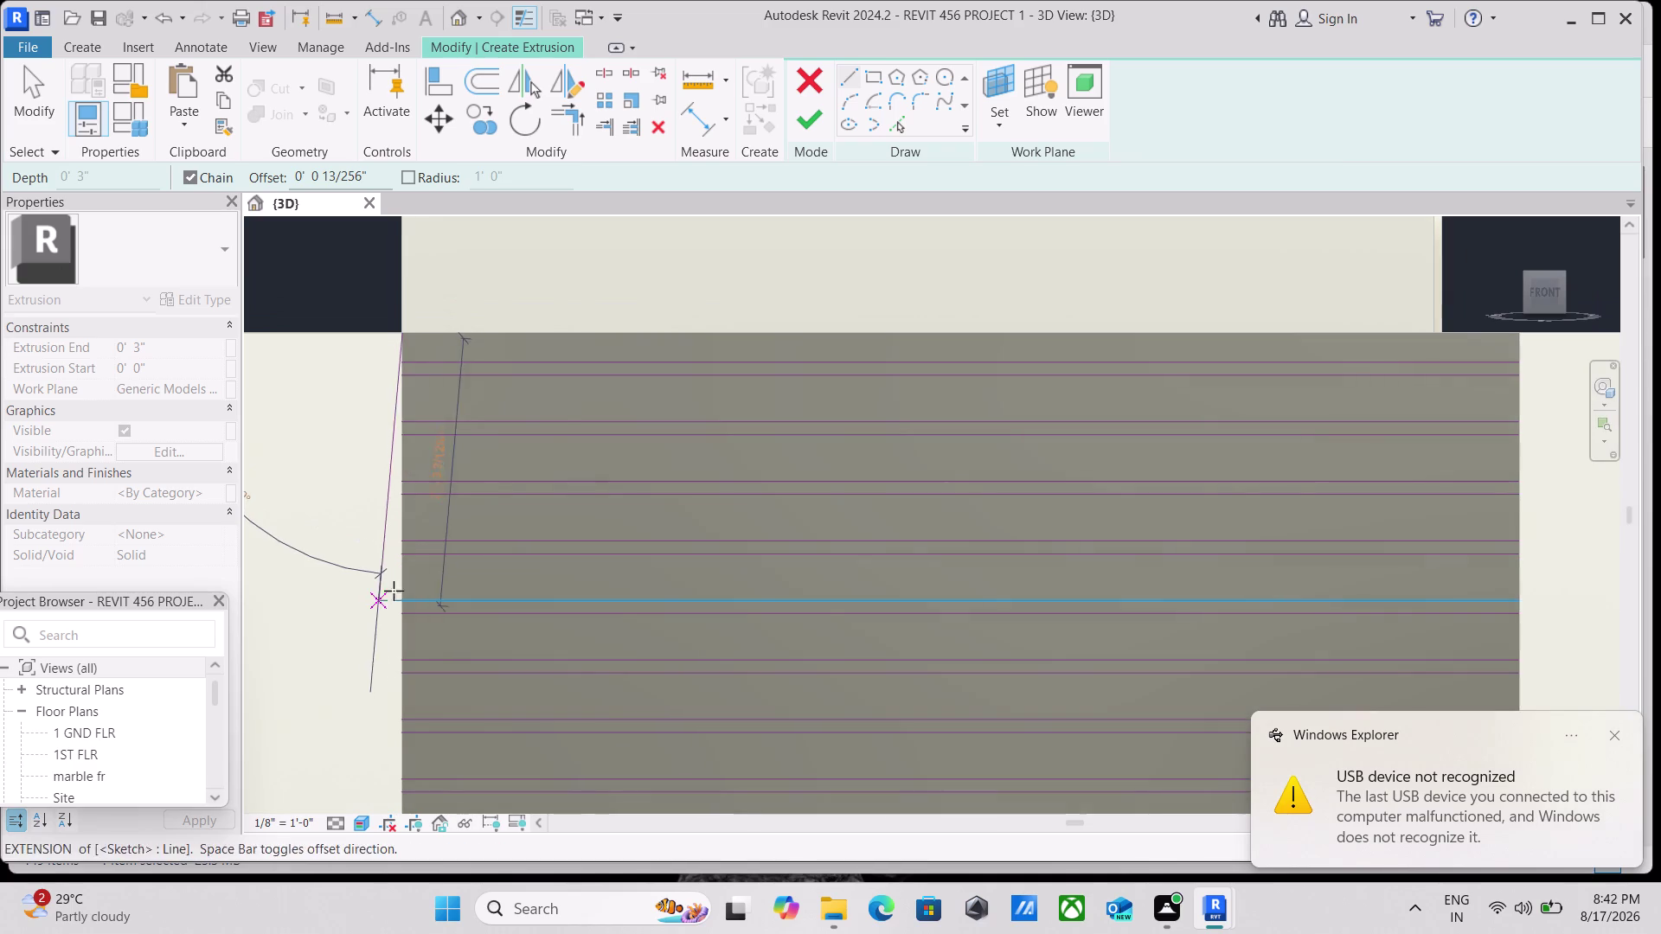
middle_drag(396, 610, 426, 529)
scroll(up, 3)
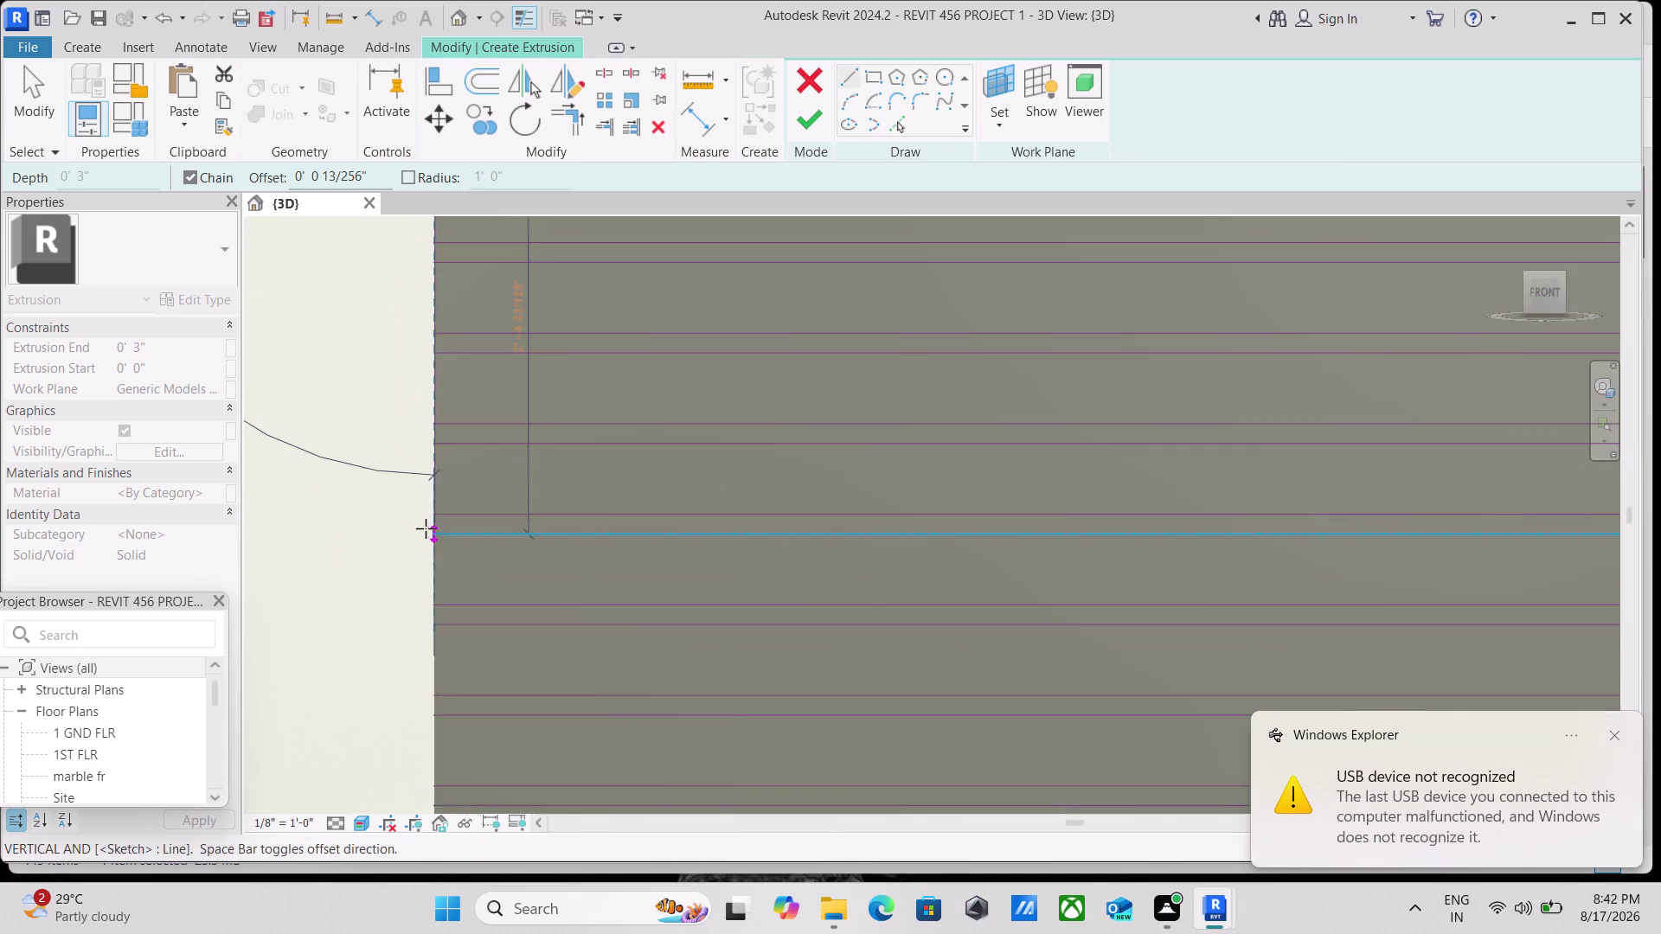
scroll(up, 3)
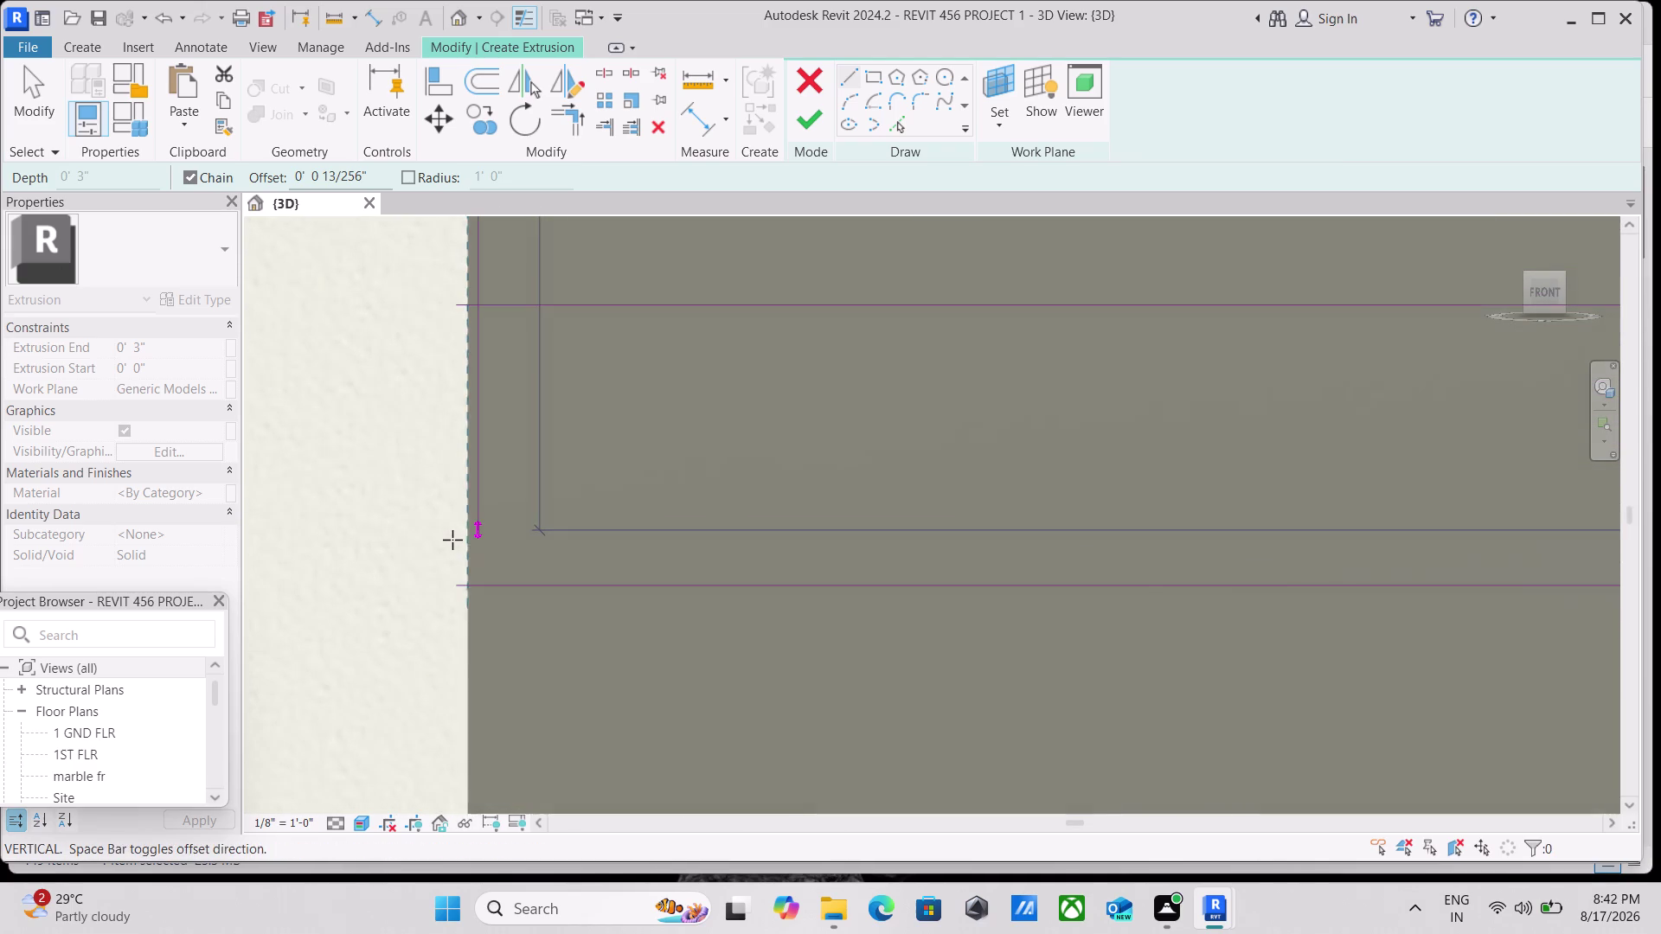
scroll(up, 3)
scroll(down, 3)
scroll(down, 3)
scroll(down, 3)
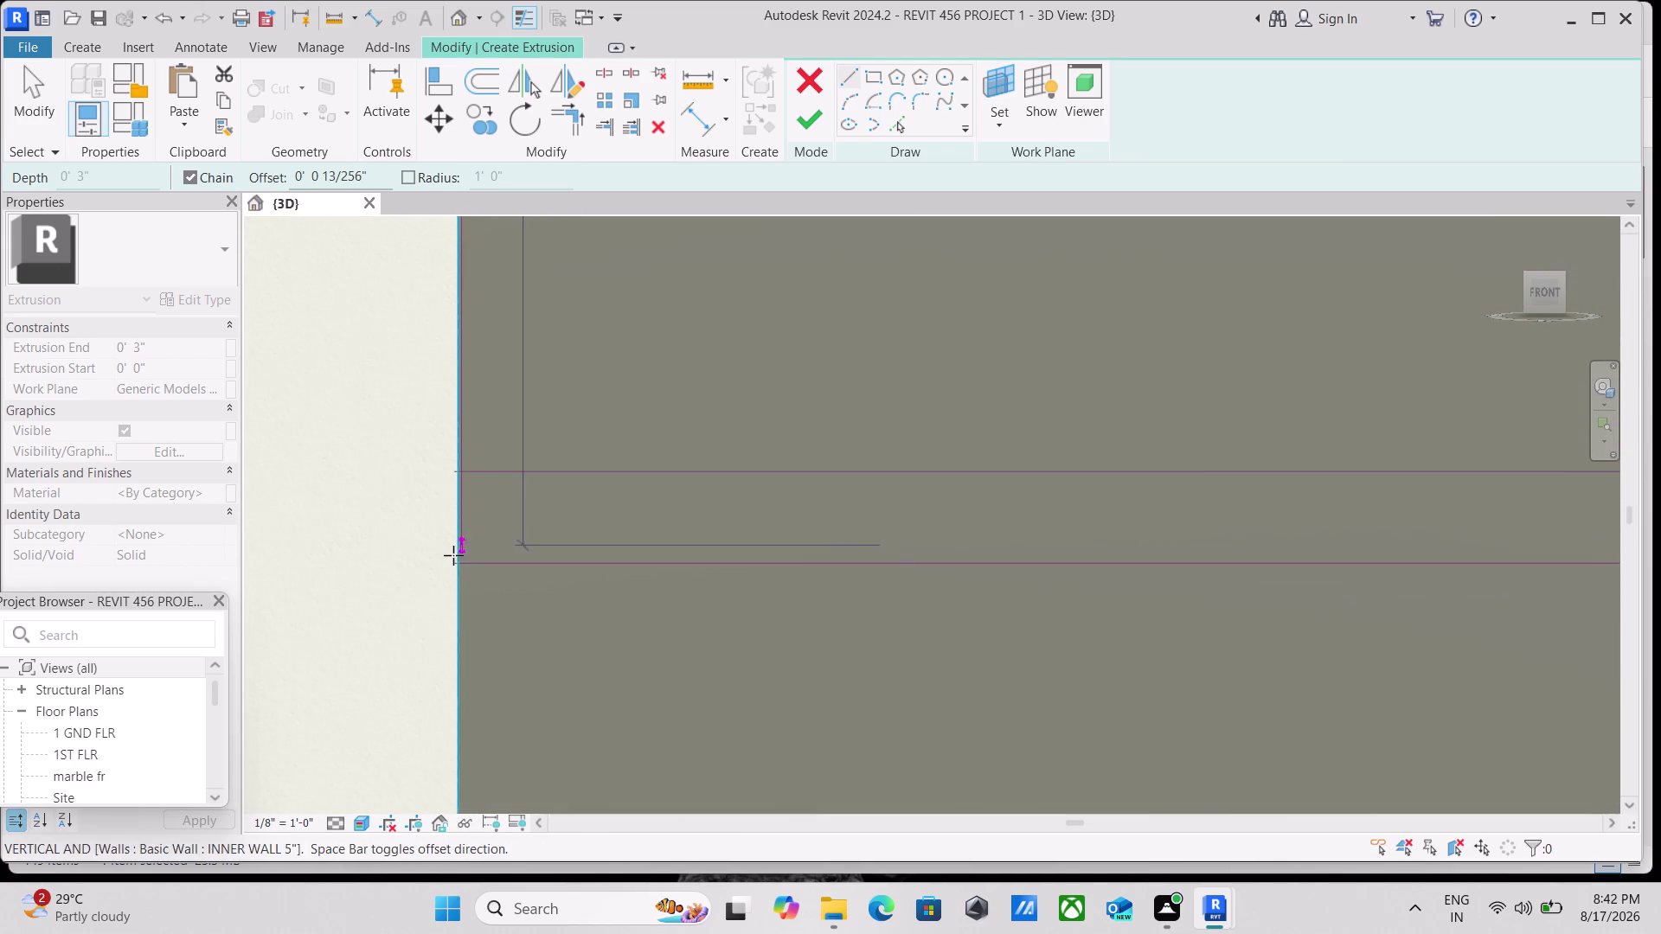
scroll(down, 3)
middle_drag(453, 561, 436, 303)
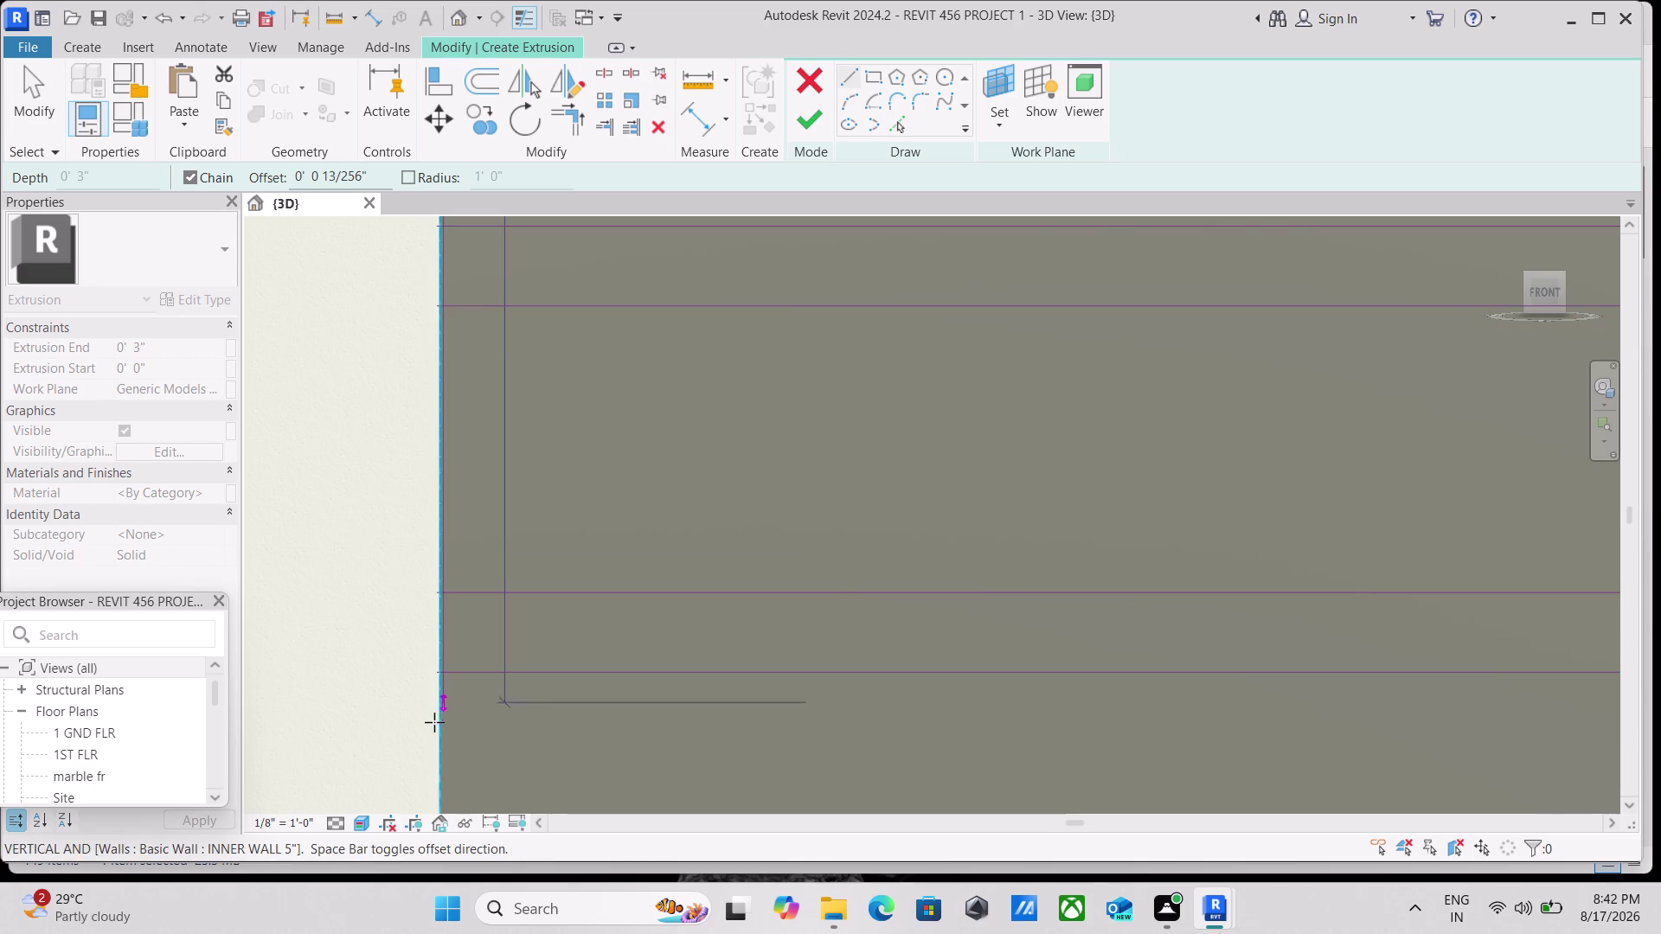
scroll(down, 3)
middle_drag(434, 726, 438, 0)
scroll(down, 3)
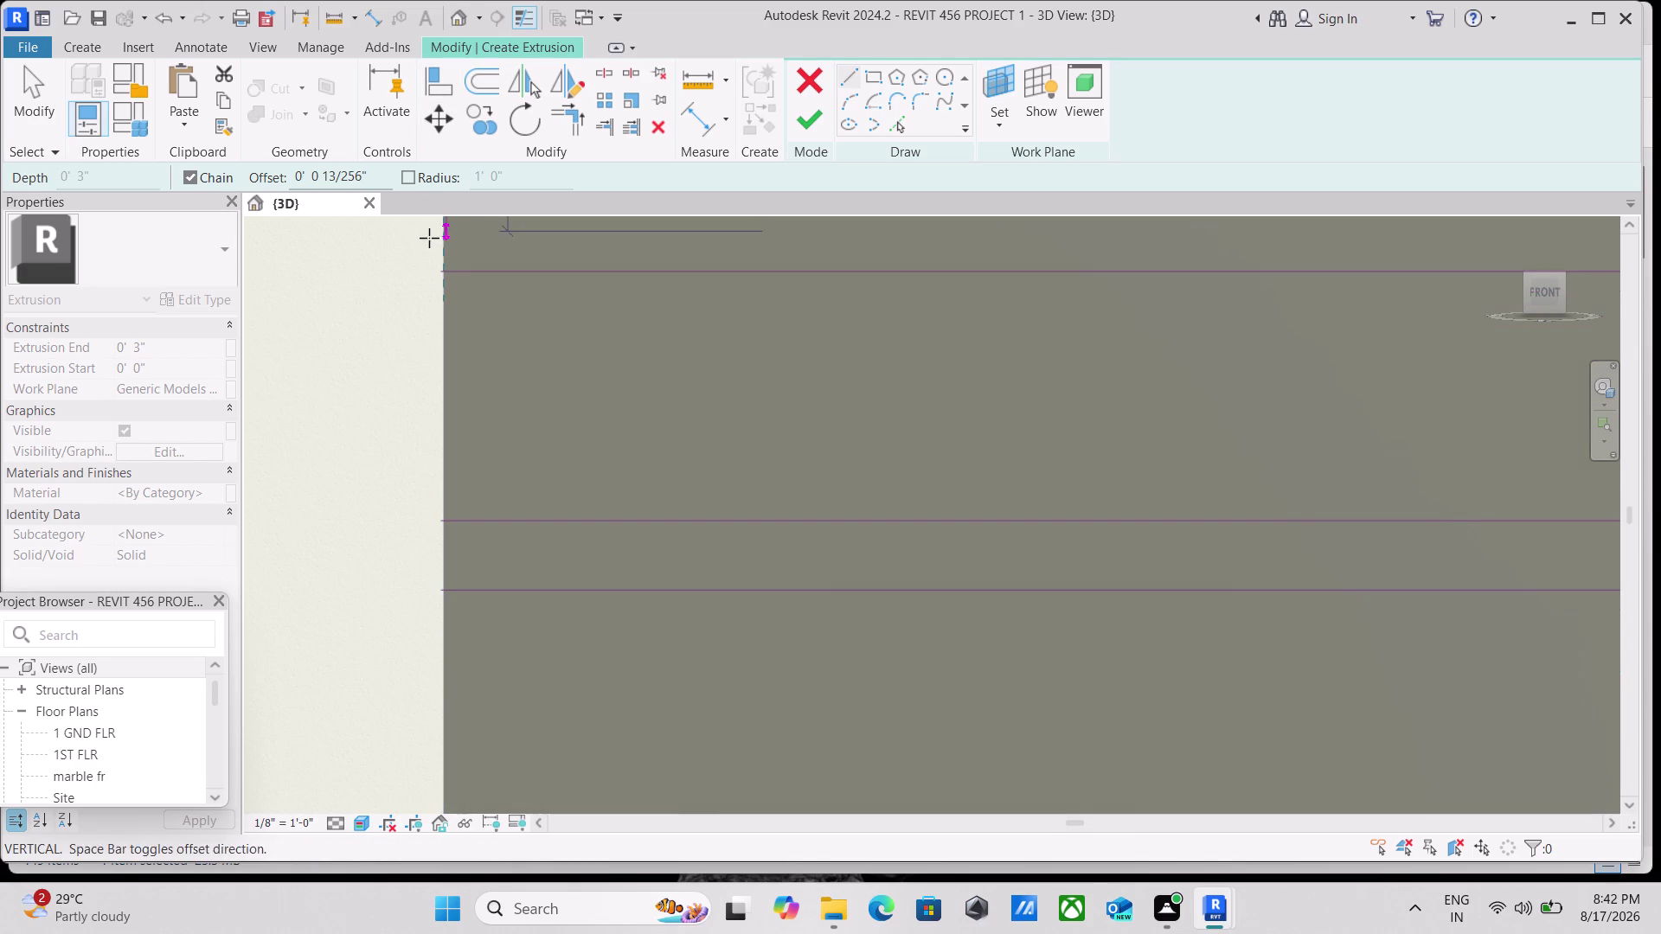
scroll(down, 3)
scroll(down, 3)
scroll(down, 3)
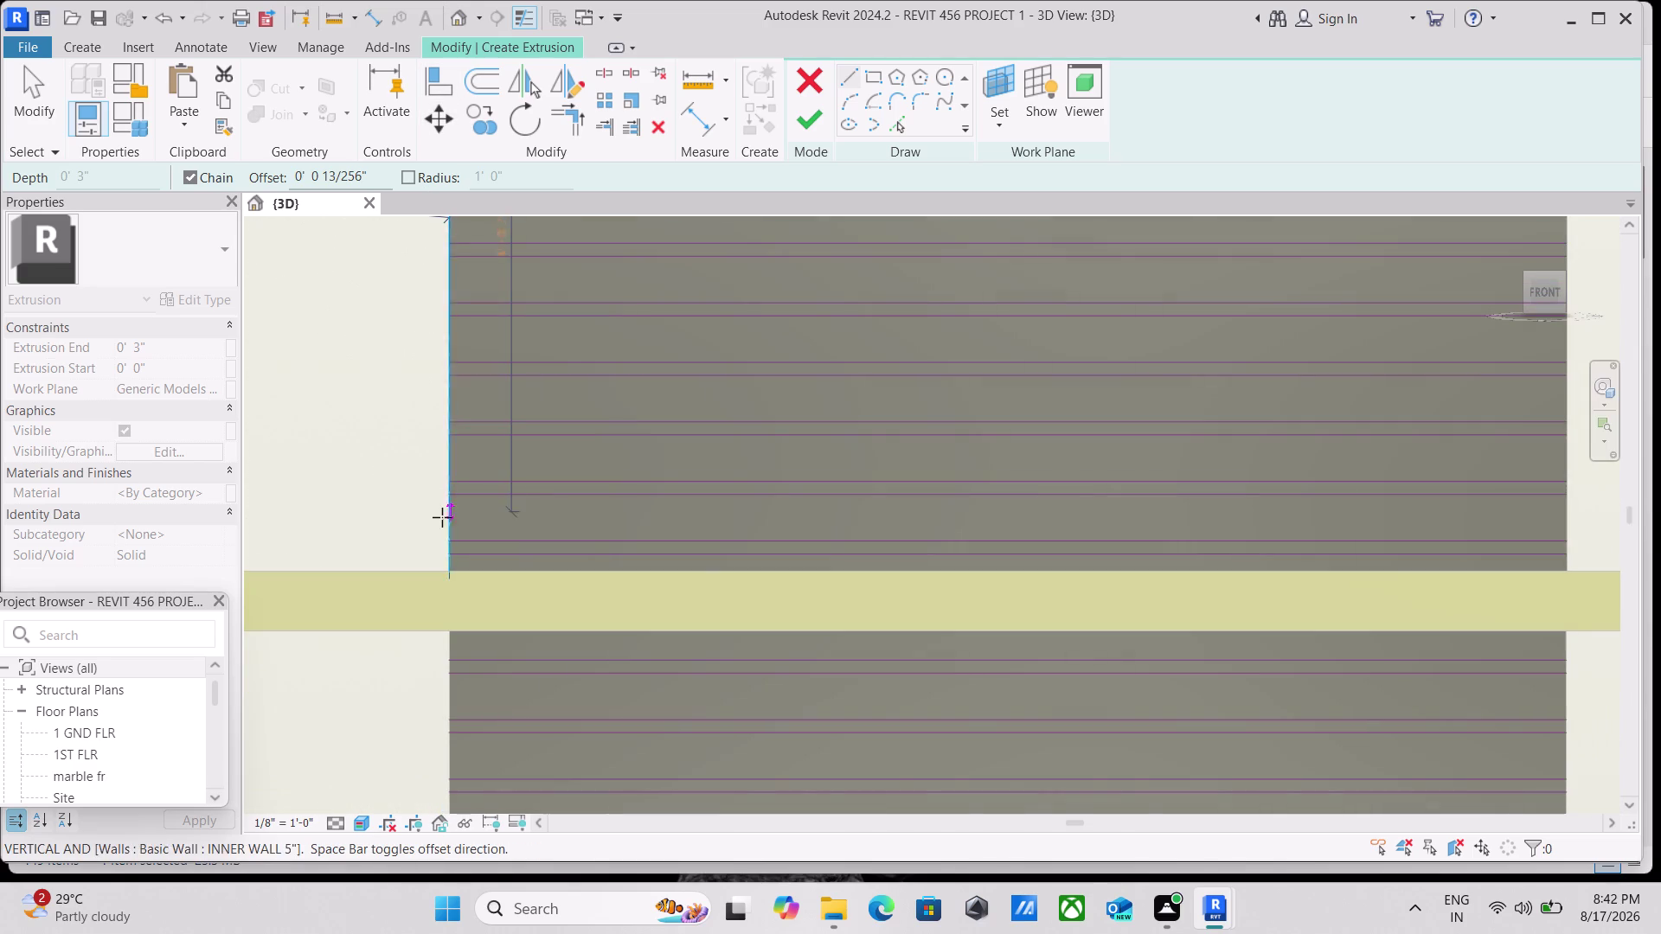
scroll(up, 3)
scroll(up, 3)
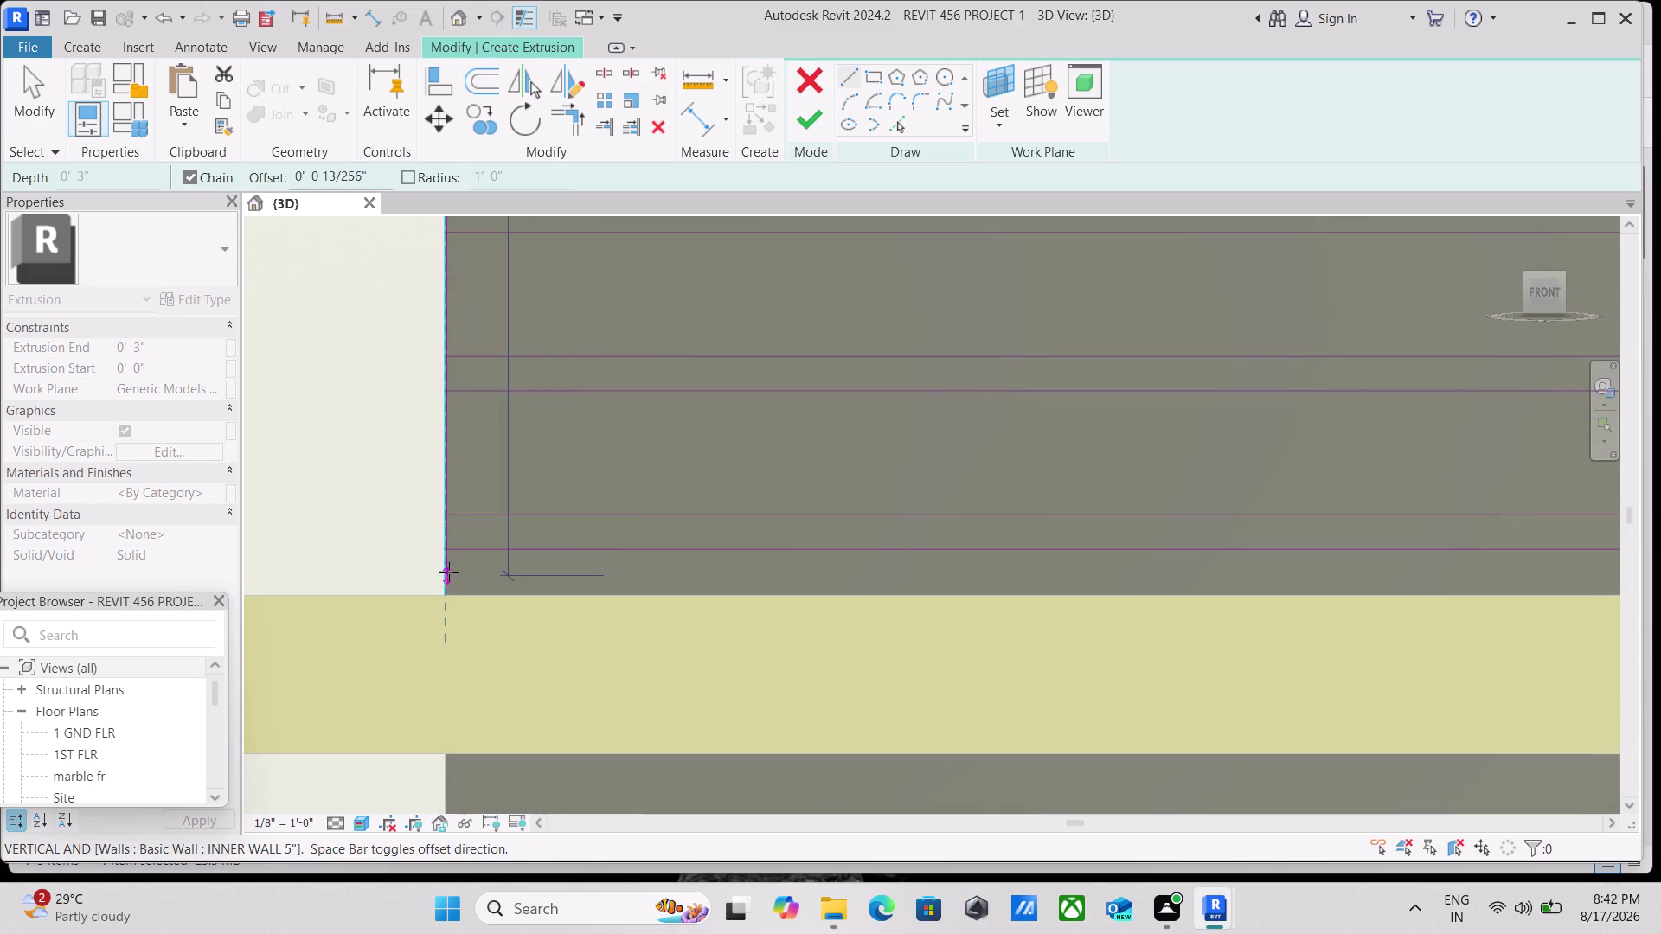
click(449, 569)
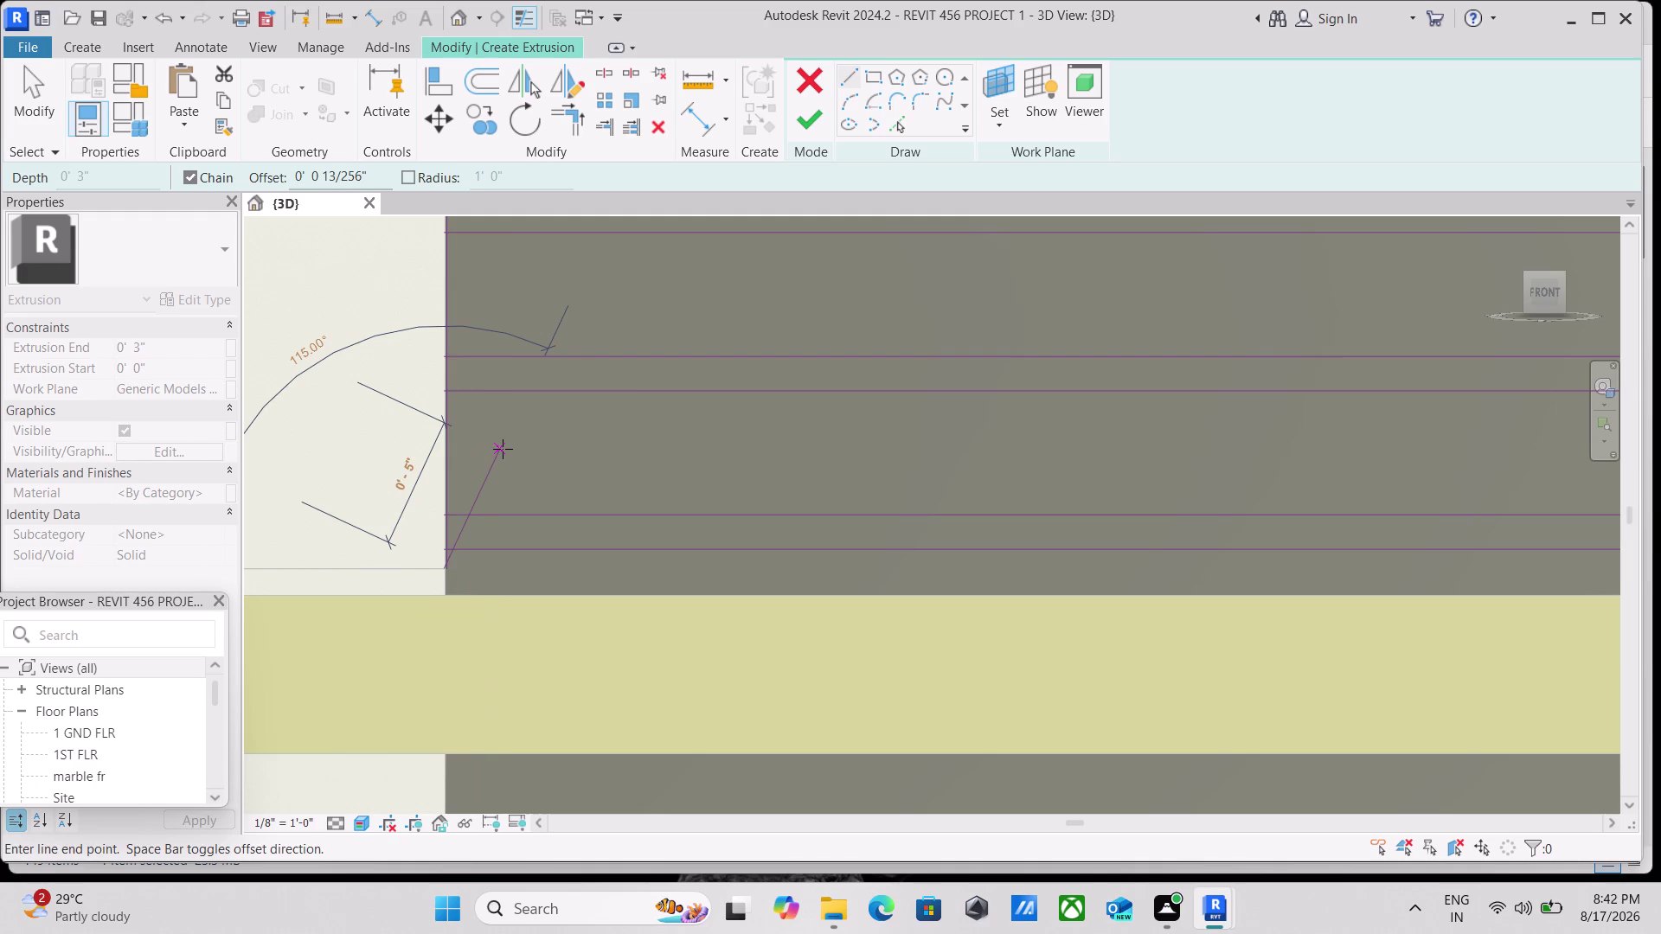
key(Escape)
scroll(down, 3)
scroll(down, 3)
middle_drag(736, 399, 677, 422)
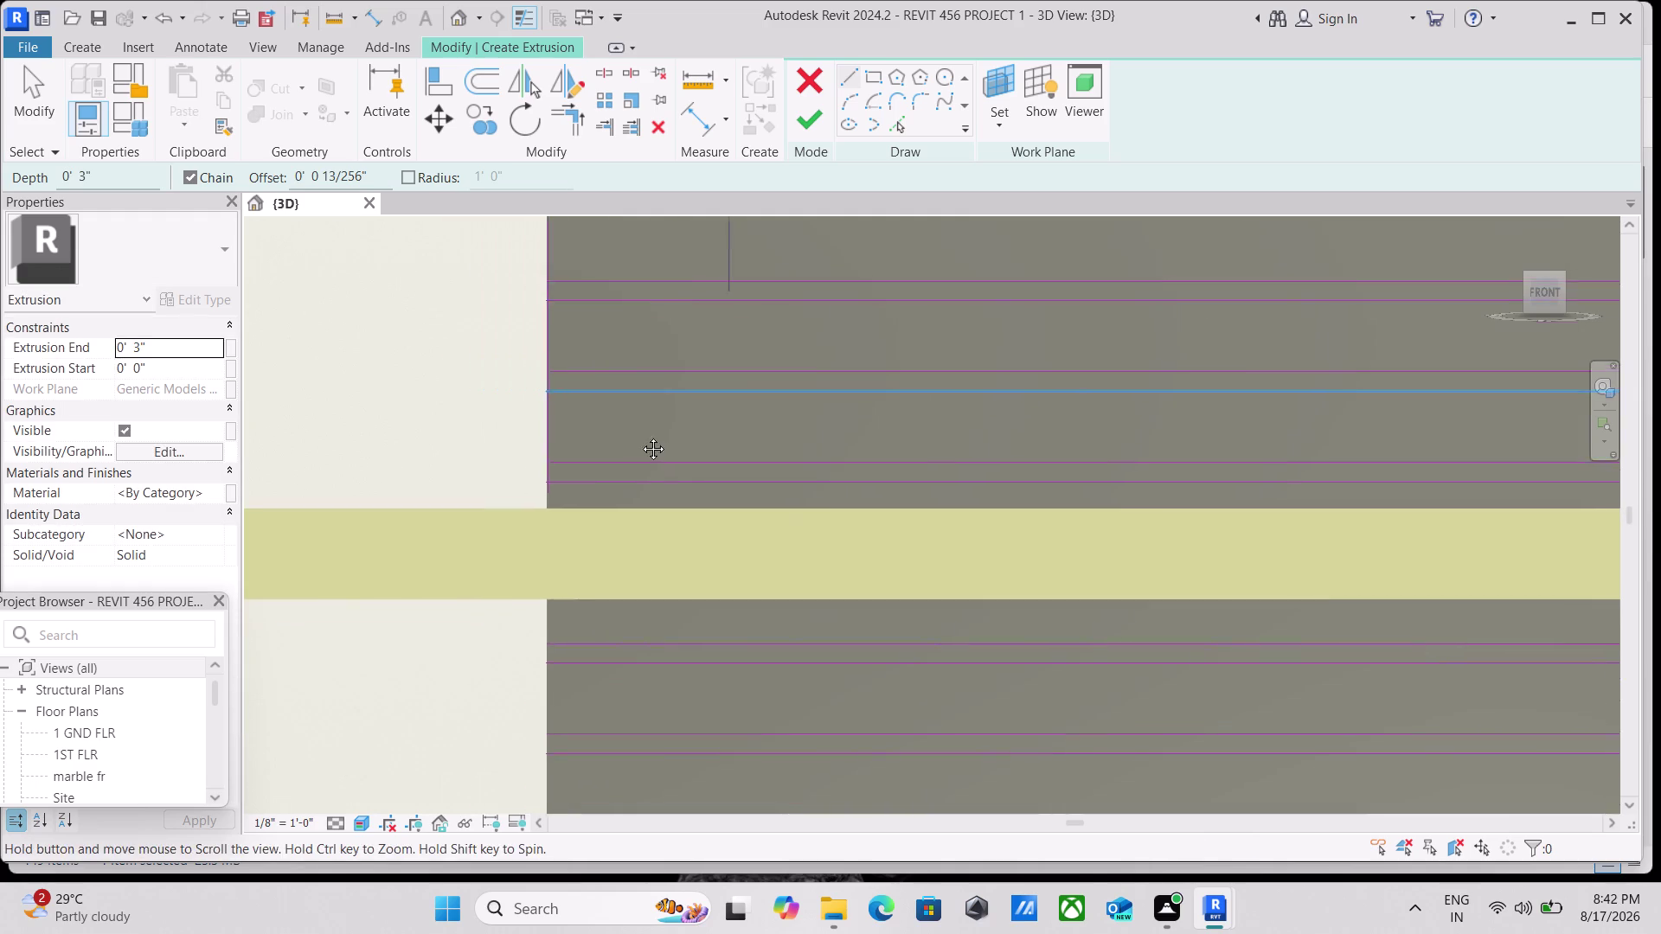
middle_drag(677, 422, 0, 853)
scroll(down, 3)
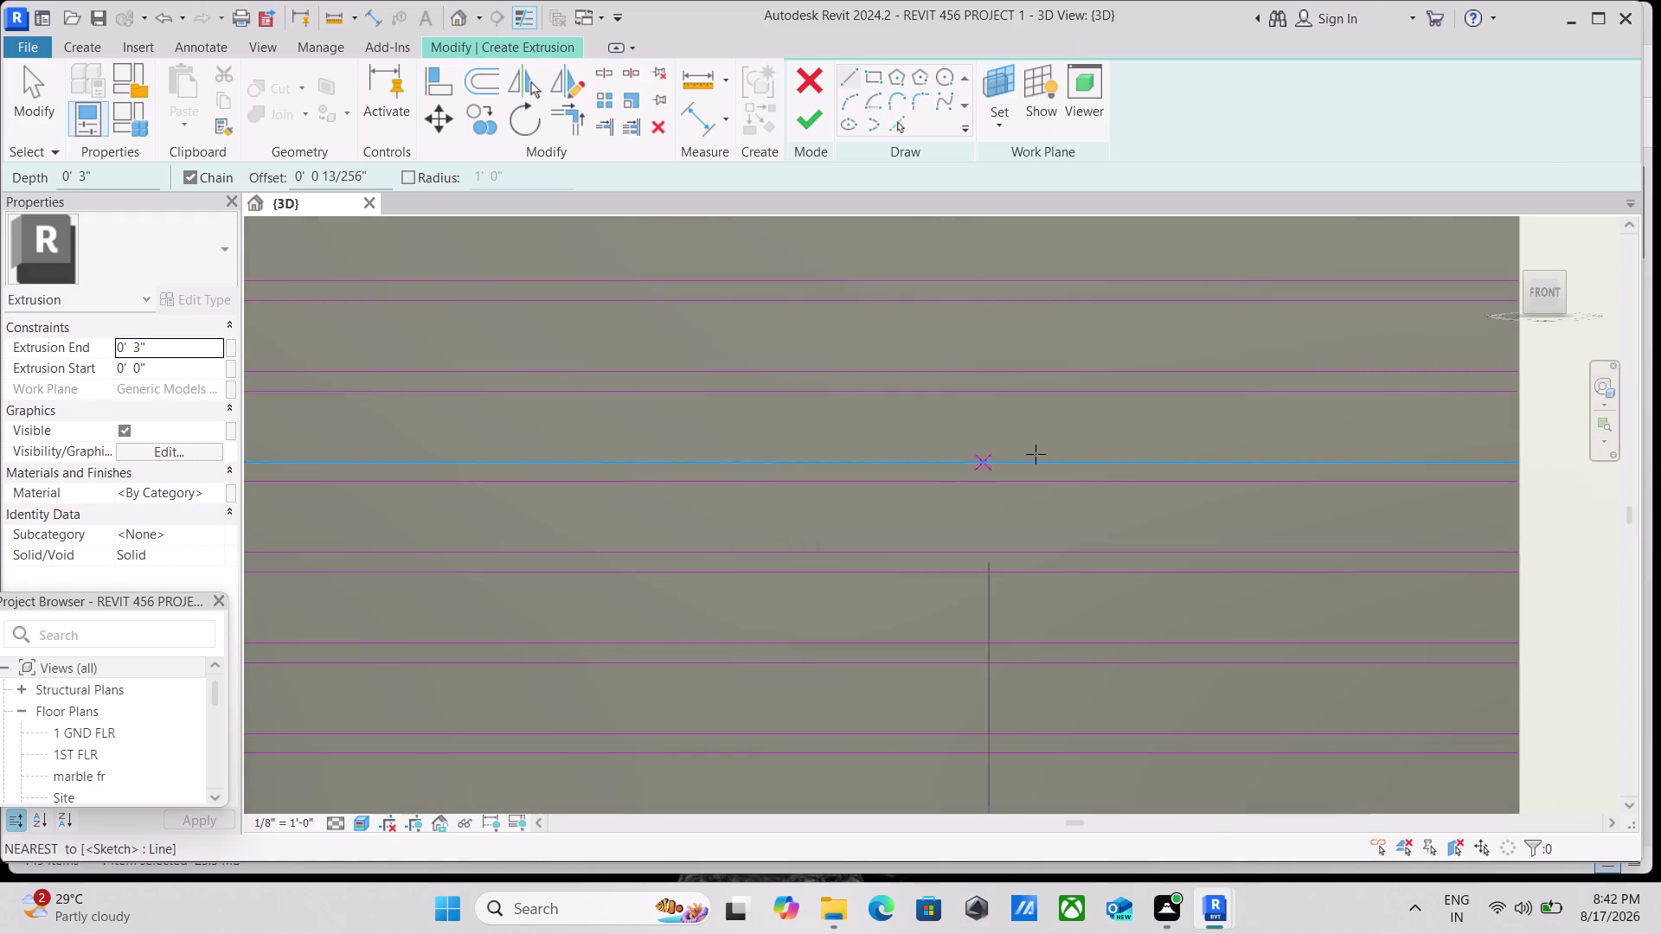
scroll(down, 3)
middle_drag(1155, 410, 910, 728)
scroll(up, 3)
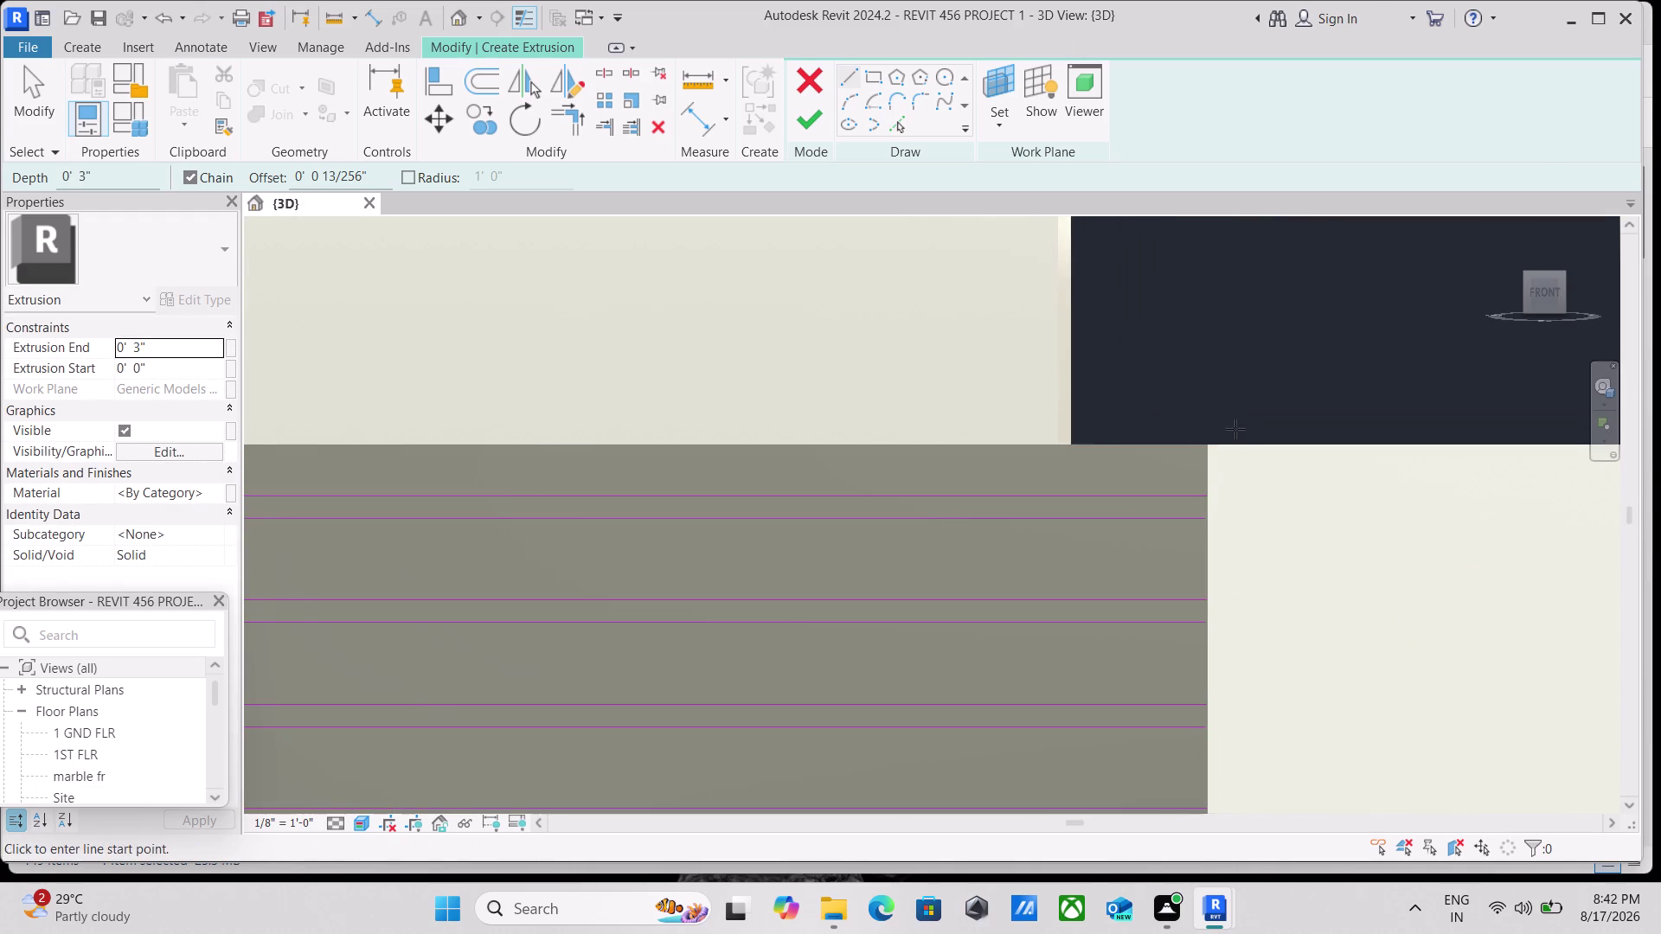
click(1212, 447)
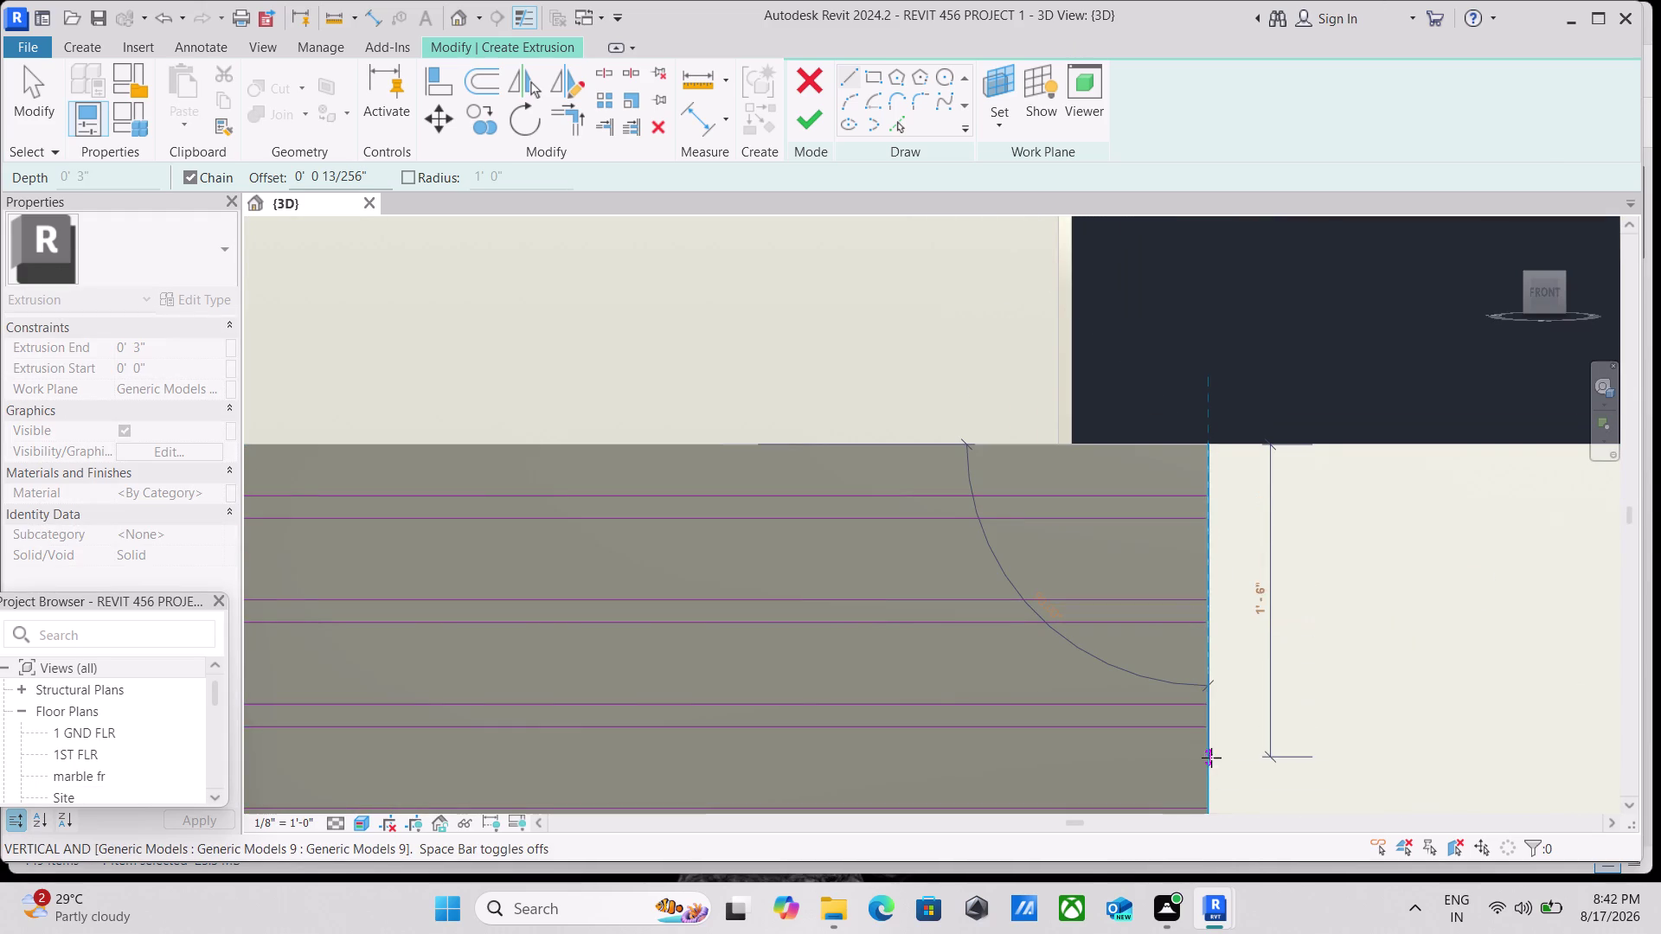
scroll(up, 3)
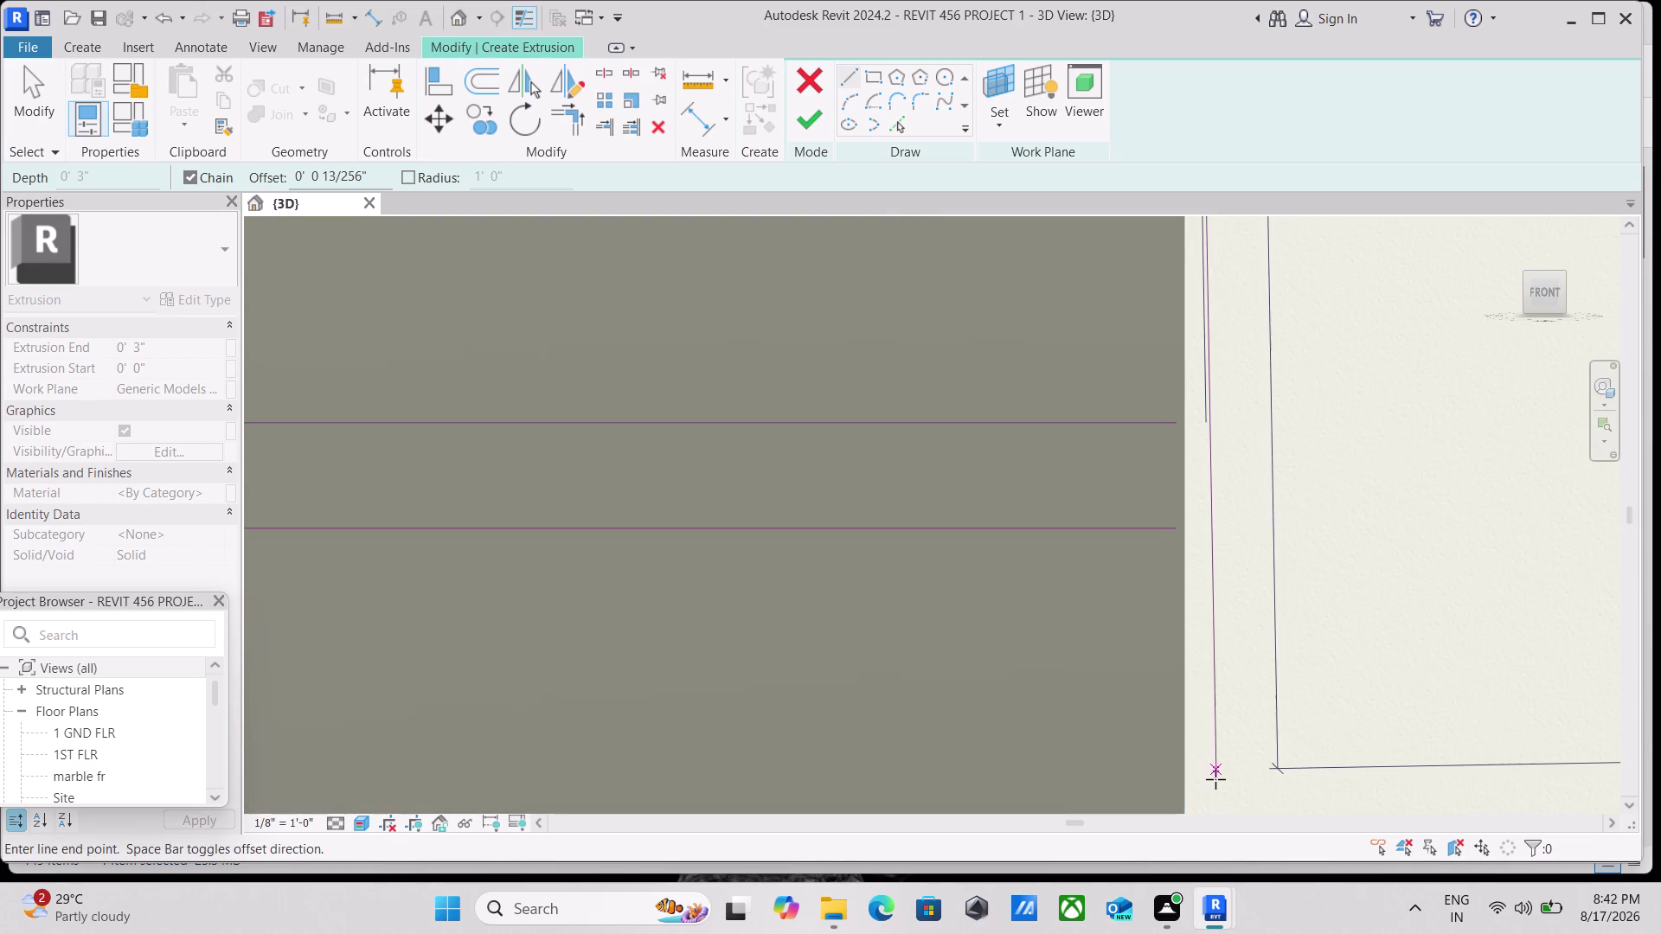
key(space)
scroll(down, 3)
middle_drag(1176, 750, 1162, 435)
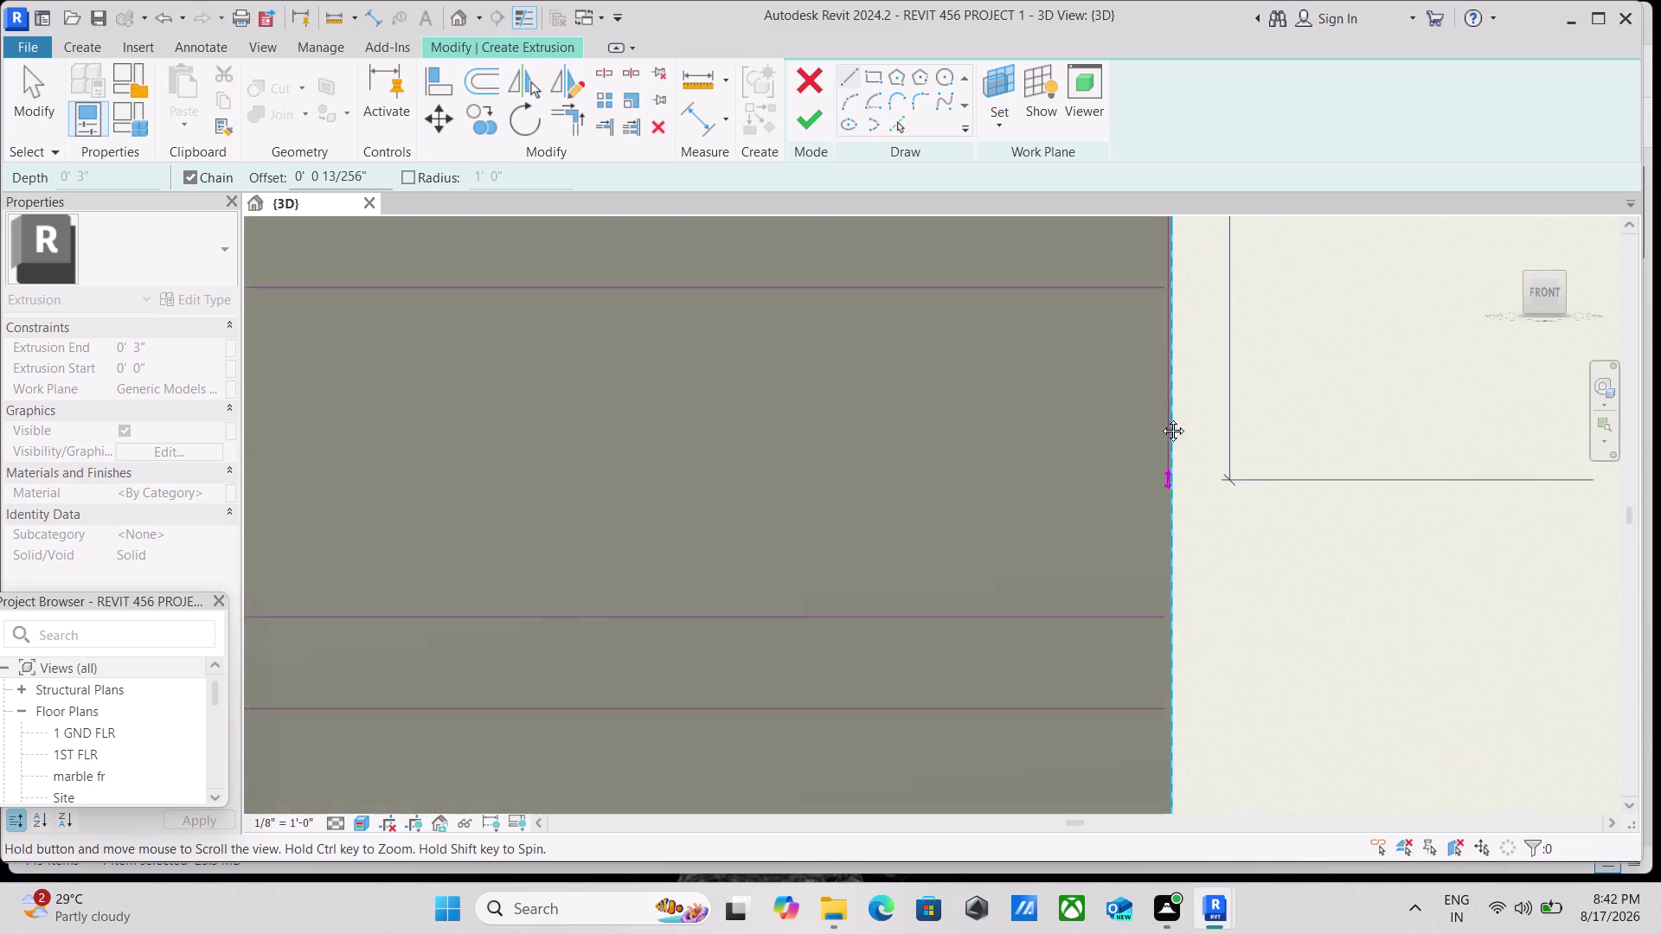
middle_drag(1162, 435, 1158, 402)
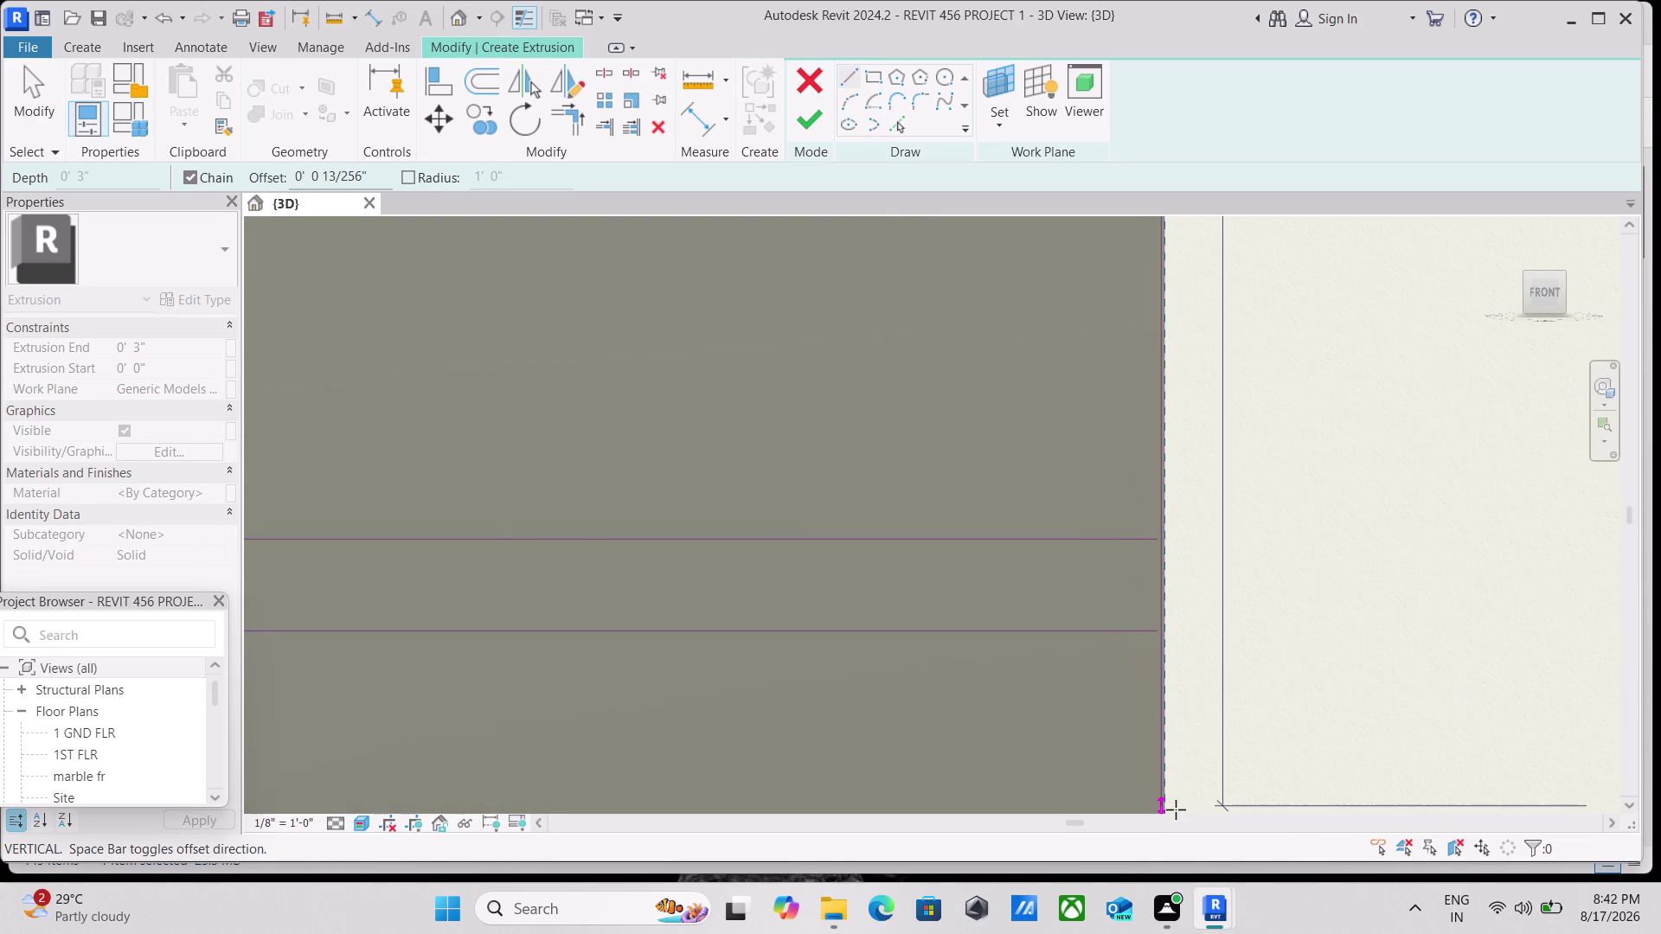
scroll(up, 3)
scroll(down, 3)
middle_drag(1176, 809, 1164, 419)
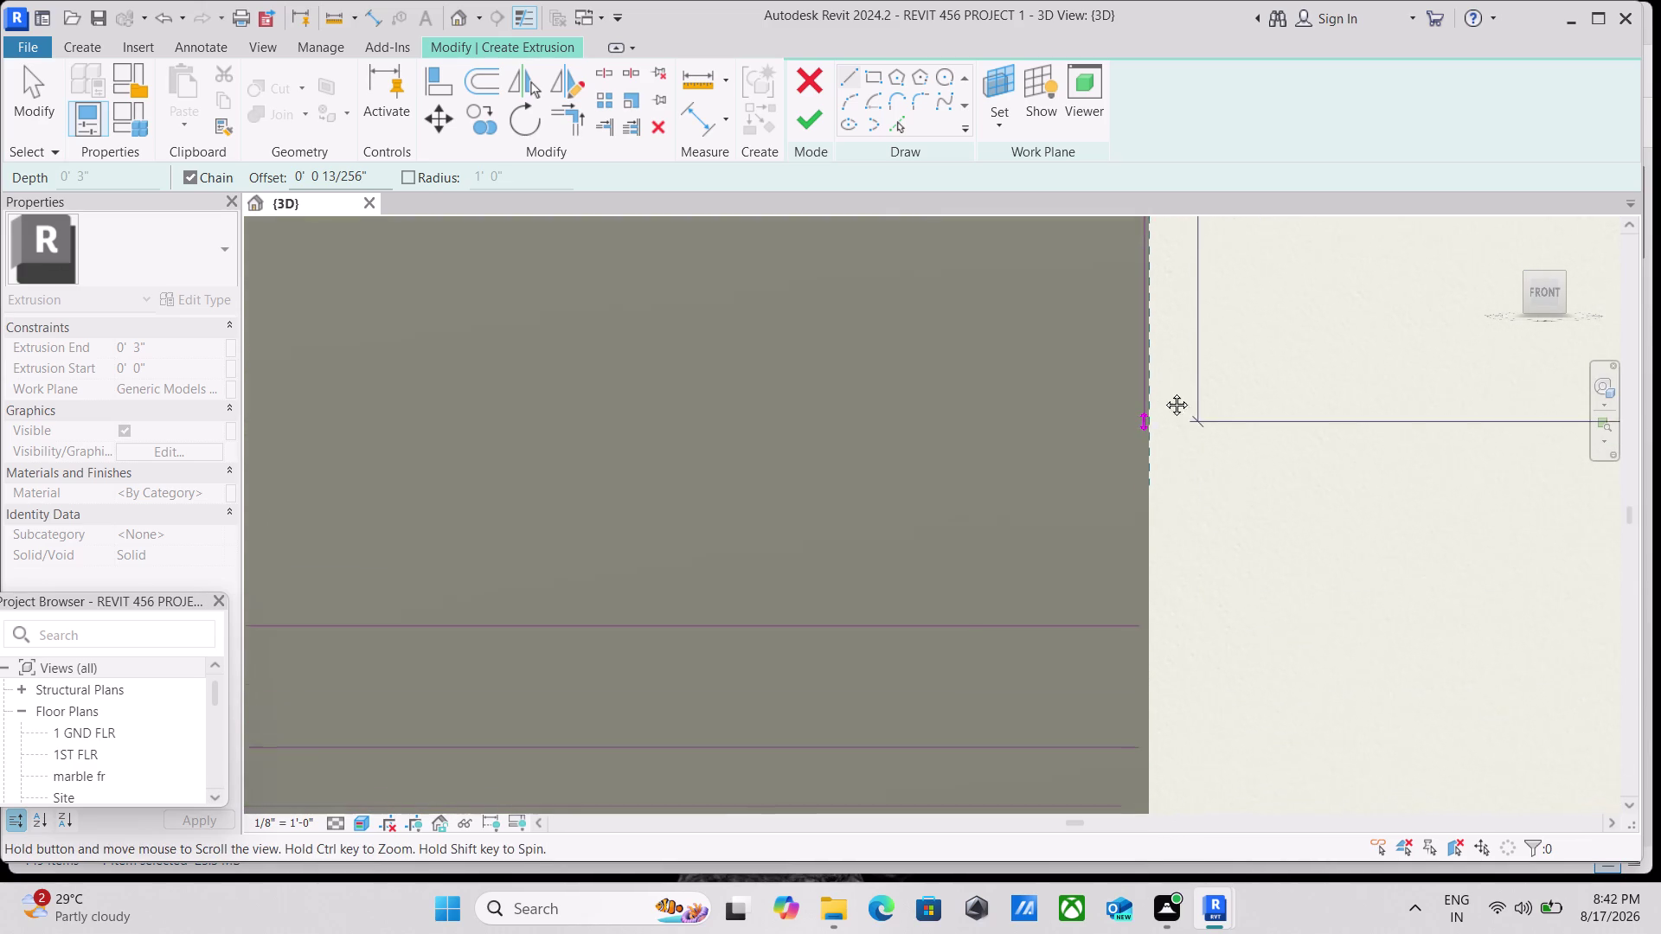
middle_drag(1163, 419, 1164, 378)
scroll(down, 3)
middle_drag(1129, 699, 1140, 292)
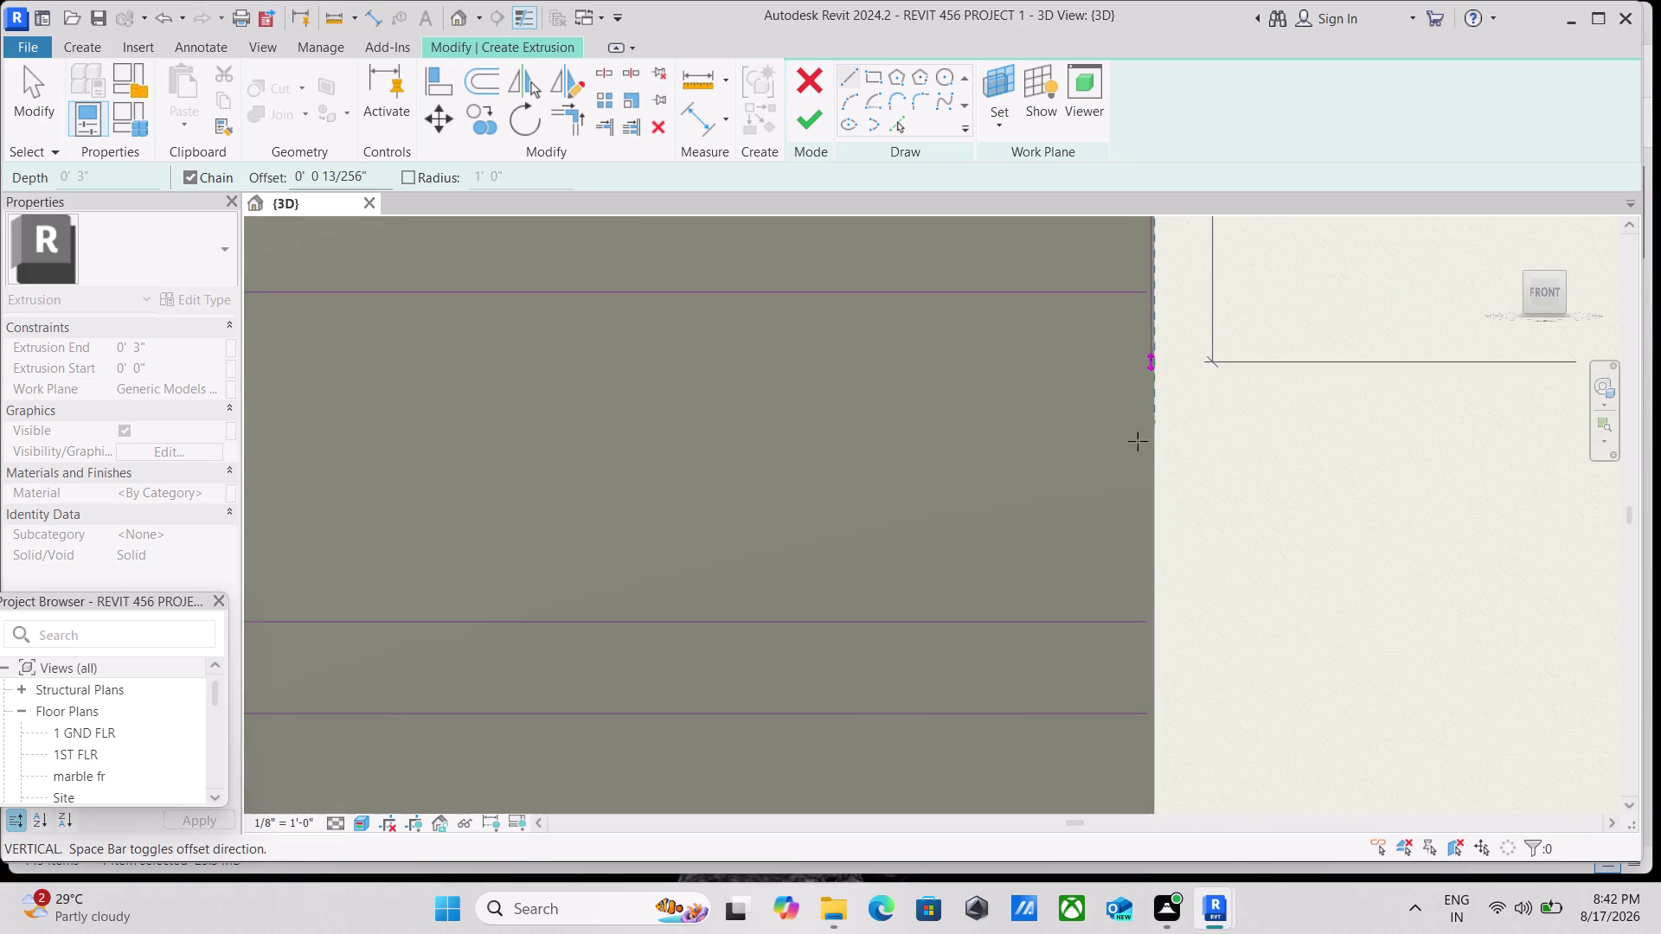
middle_drag(1127, 683, 1119, 333)
scroll(down, 3)
scroll(down, 3)
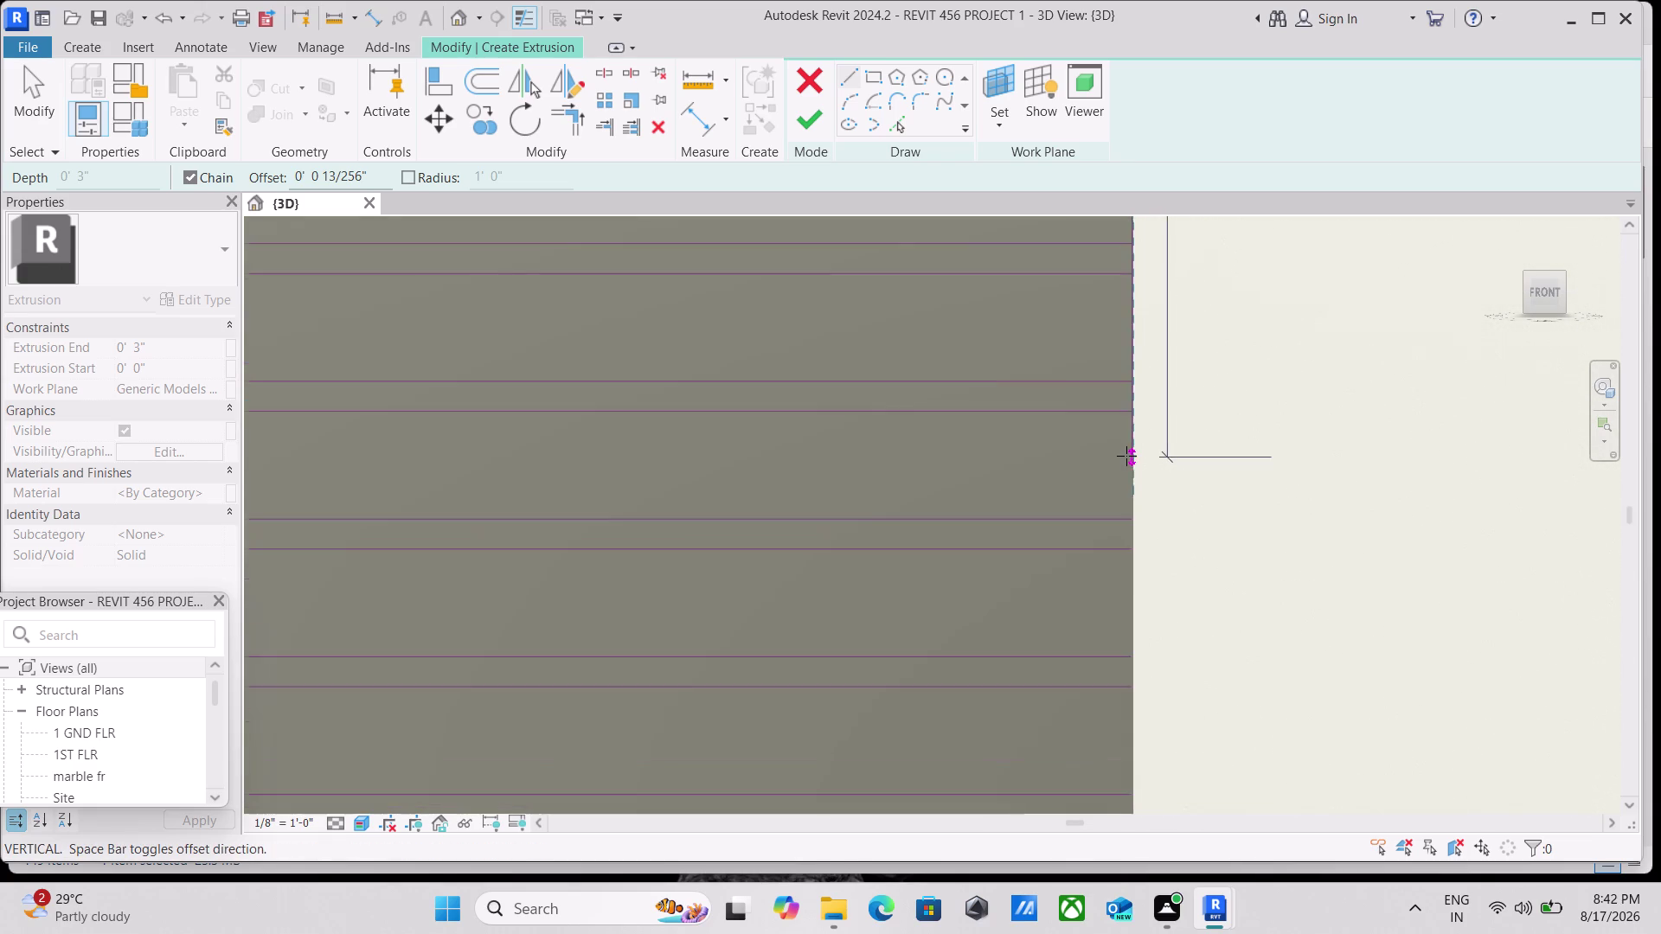
scroll(down, 3)
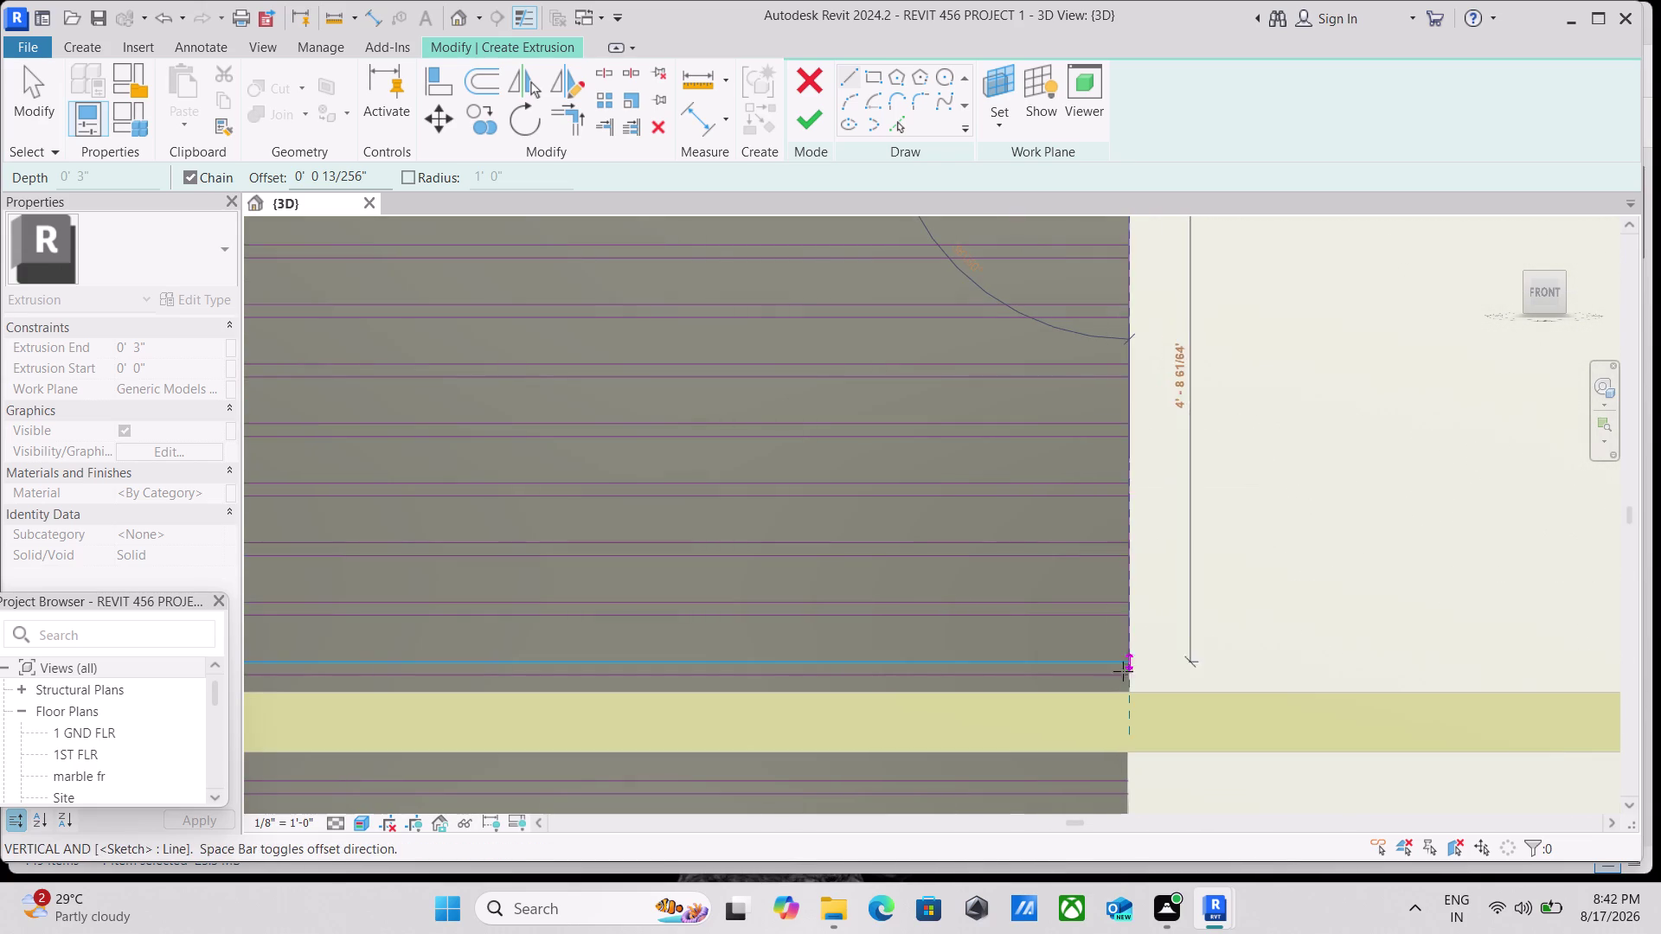
scroll(up, 3)
scroll(up, 3)
scroll(up, 3)
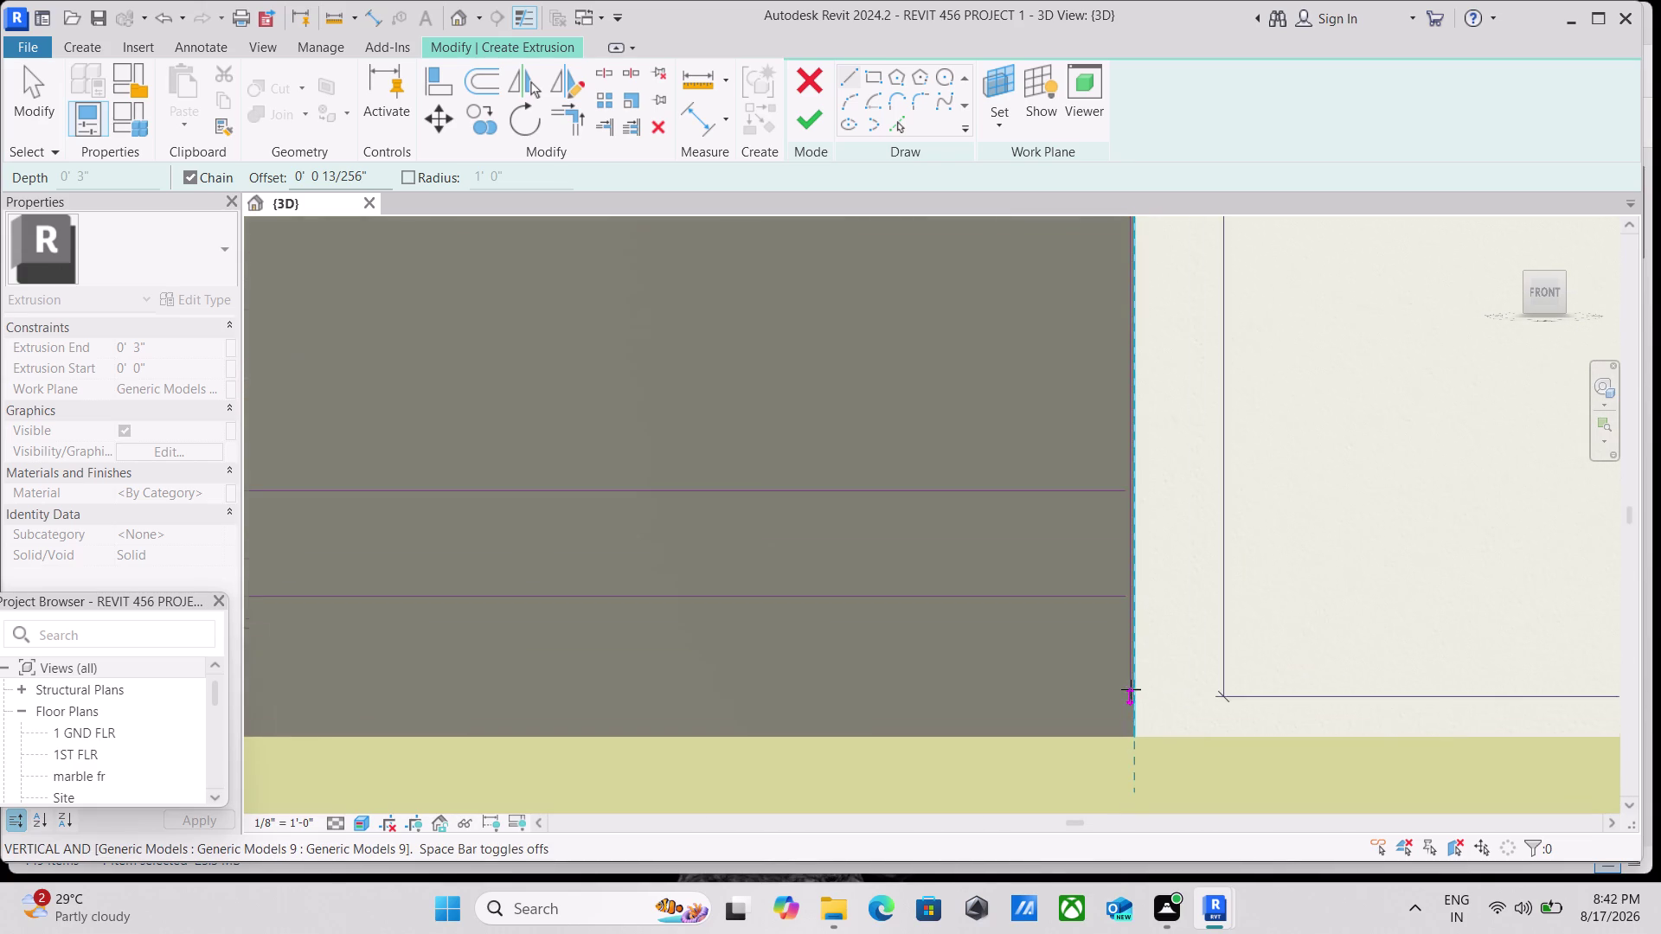
scroll(up, 3)
scroll(up, 3)
scroll(up, 3)
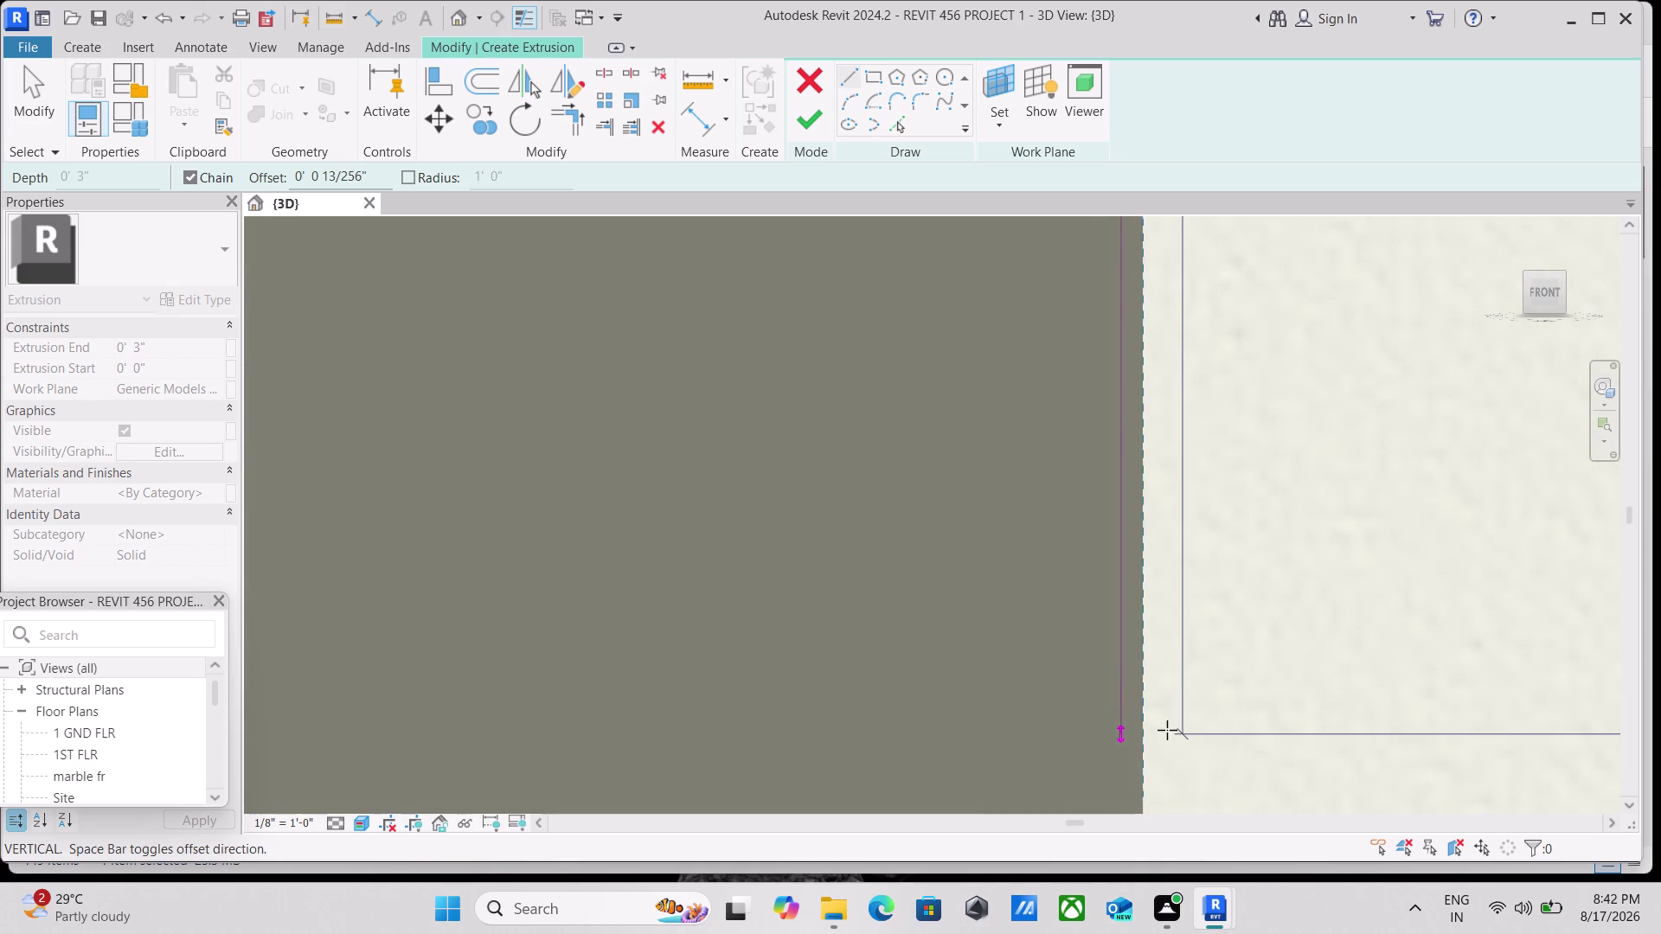
scroll(down, 3)
scroll(down, 3)
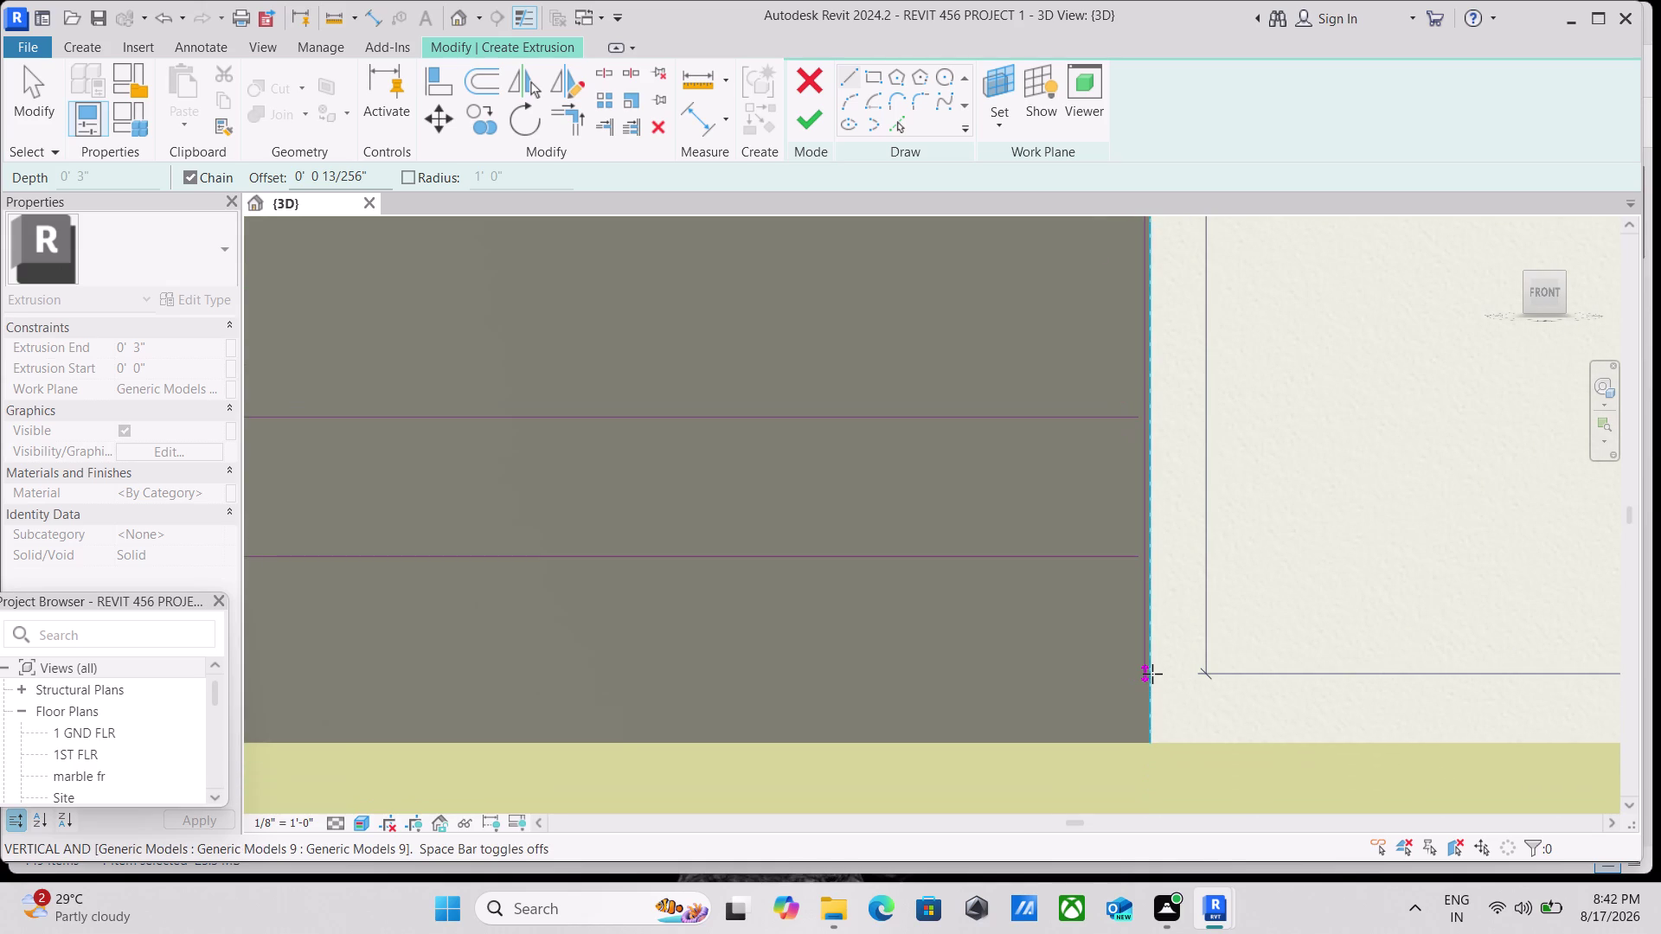
click(1155, 673)
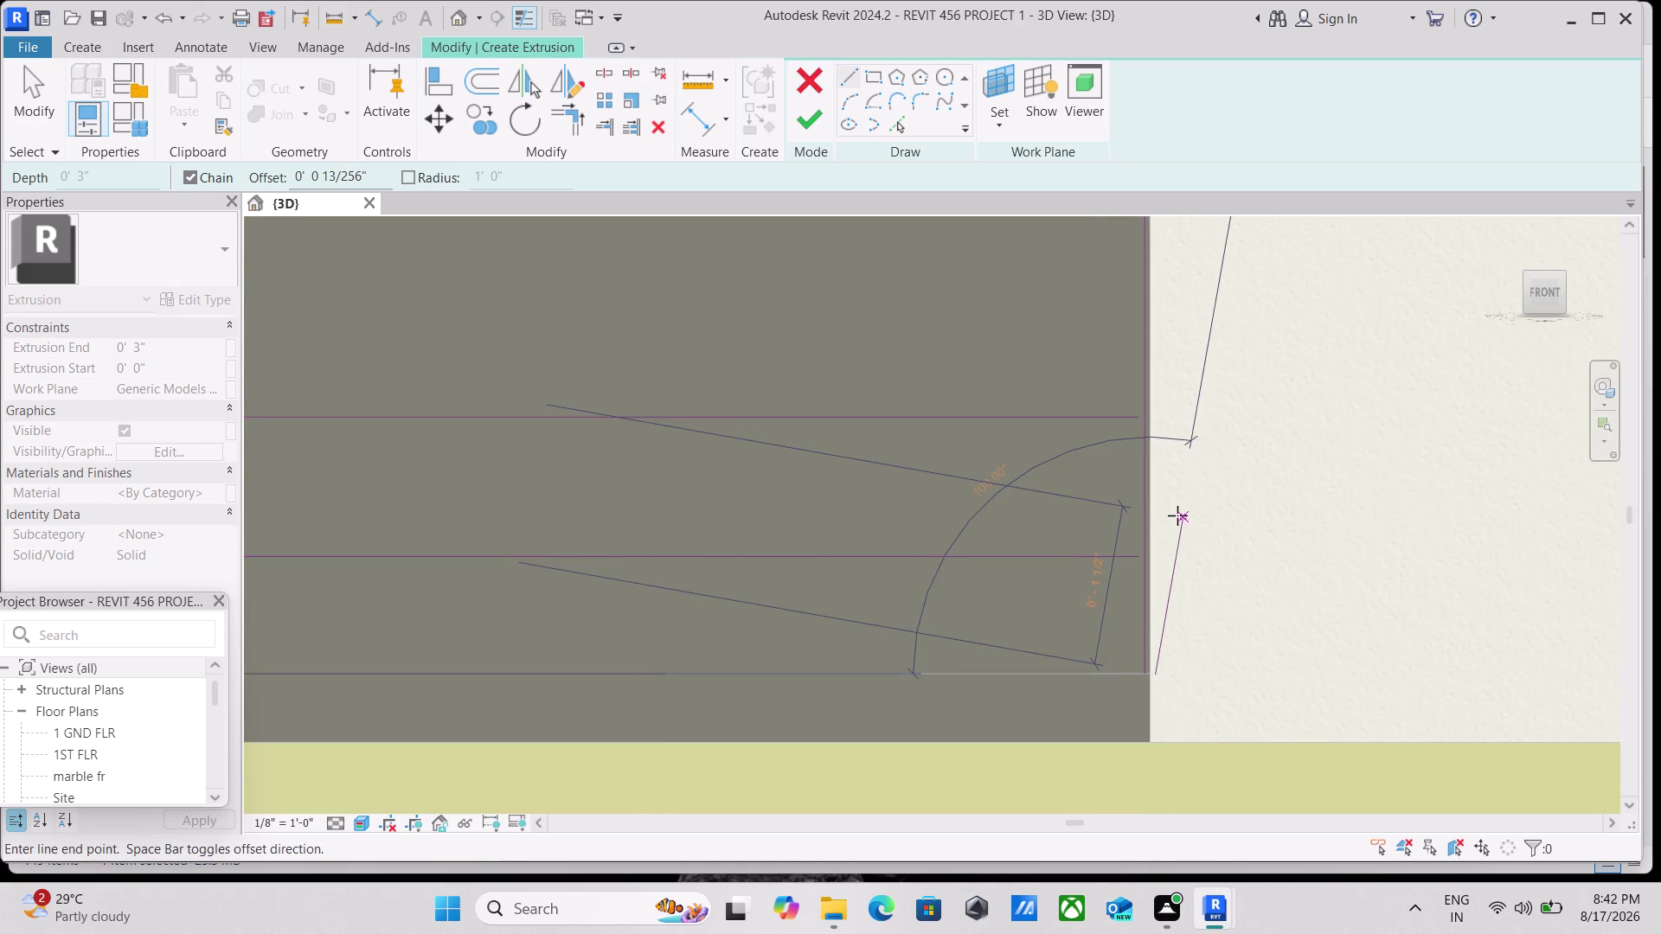
key(Escape)
scroll(down, 3)
scroll(down, 3)
scroll(down, 3)
middle_drag(729, 602, 1537, 228)
scroll(down, 3)
scroll(down, 3)
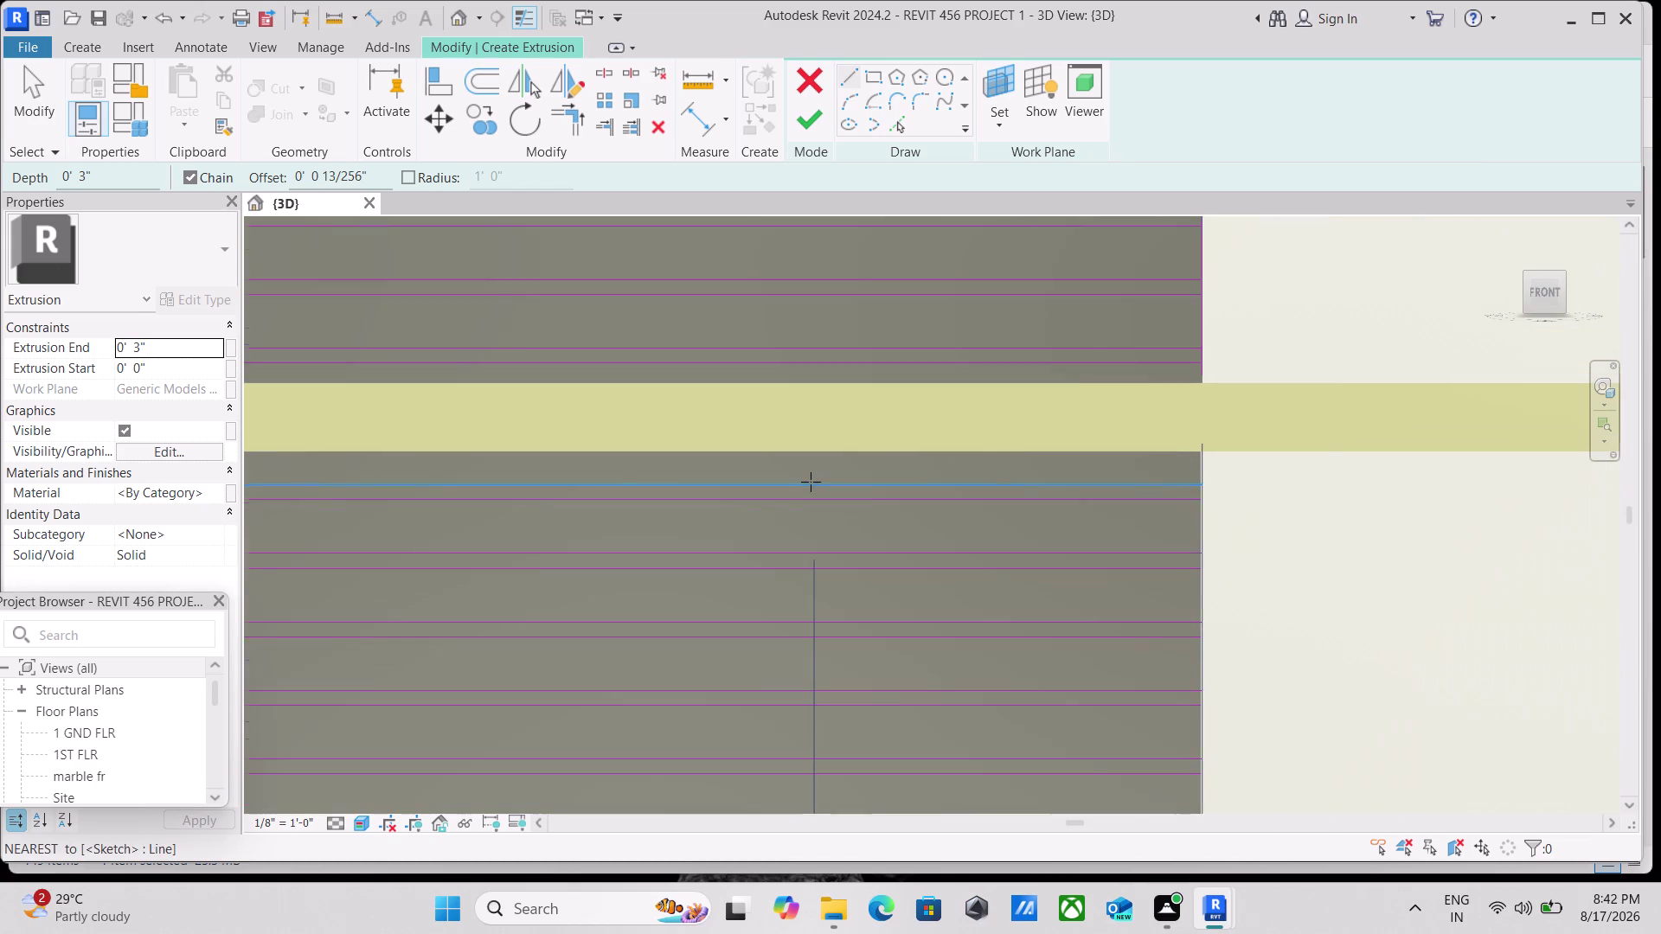
Start a vertical sketch line at the existing line's endpoint on the wall's left edge.
scroll(down, 3)
scroll(down, 3)
scroll(up, 3)
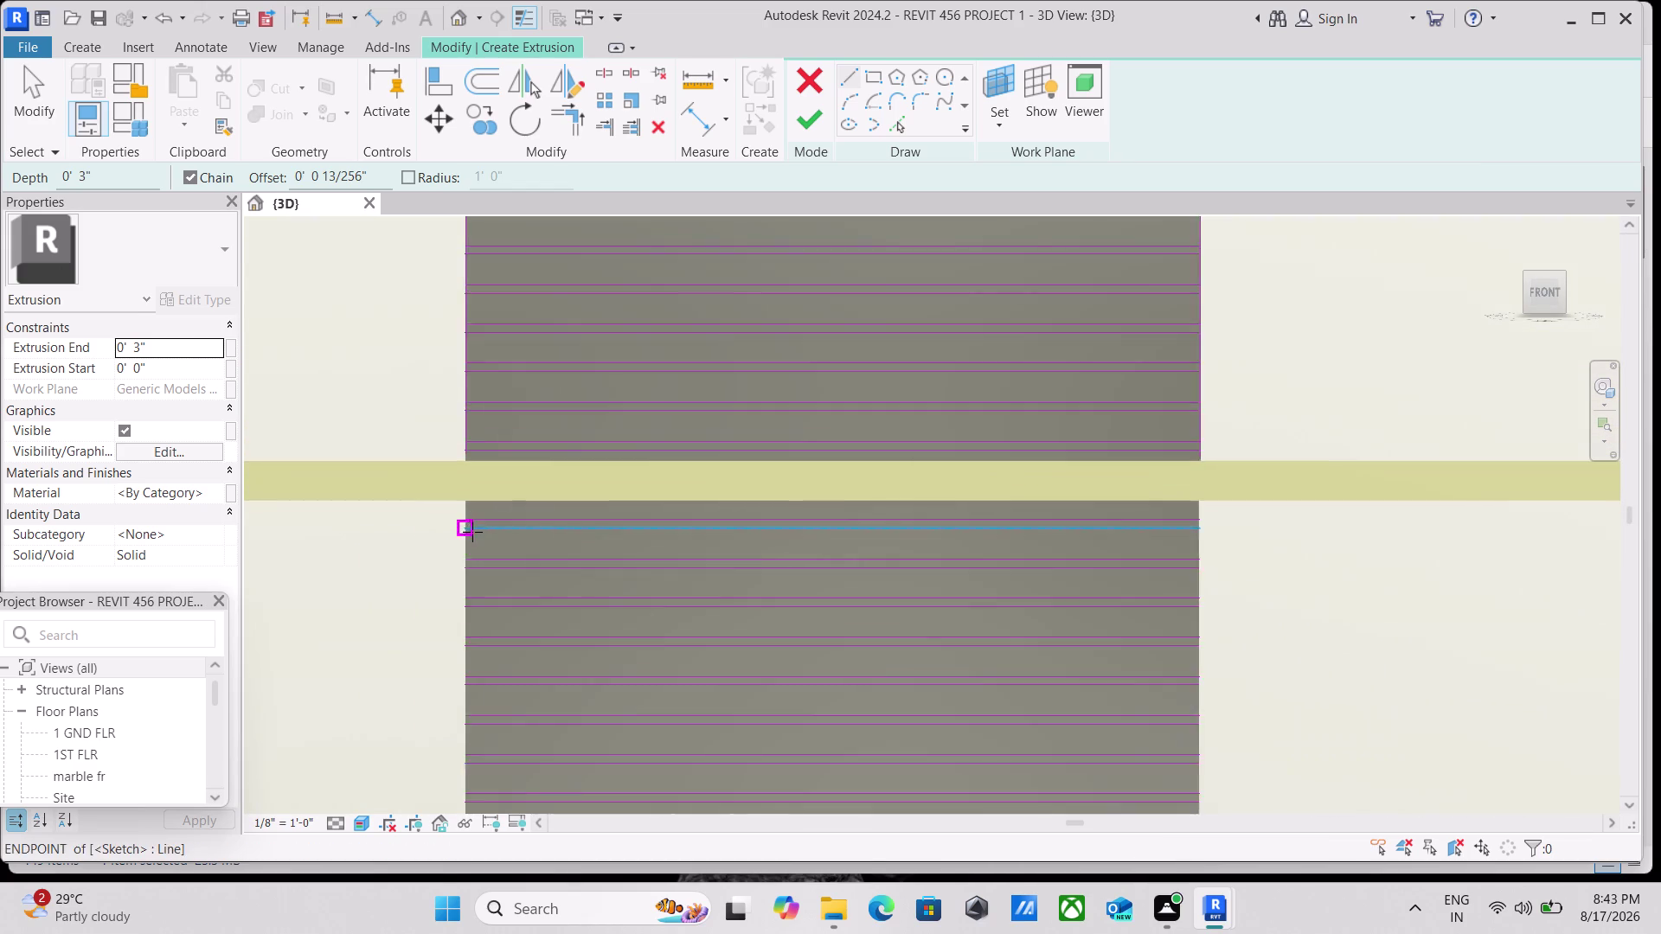
scroll(up, 3)
scroll(up, 3)
click(467, 485)
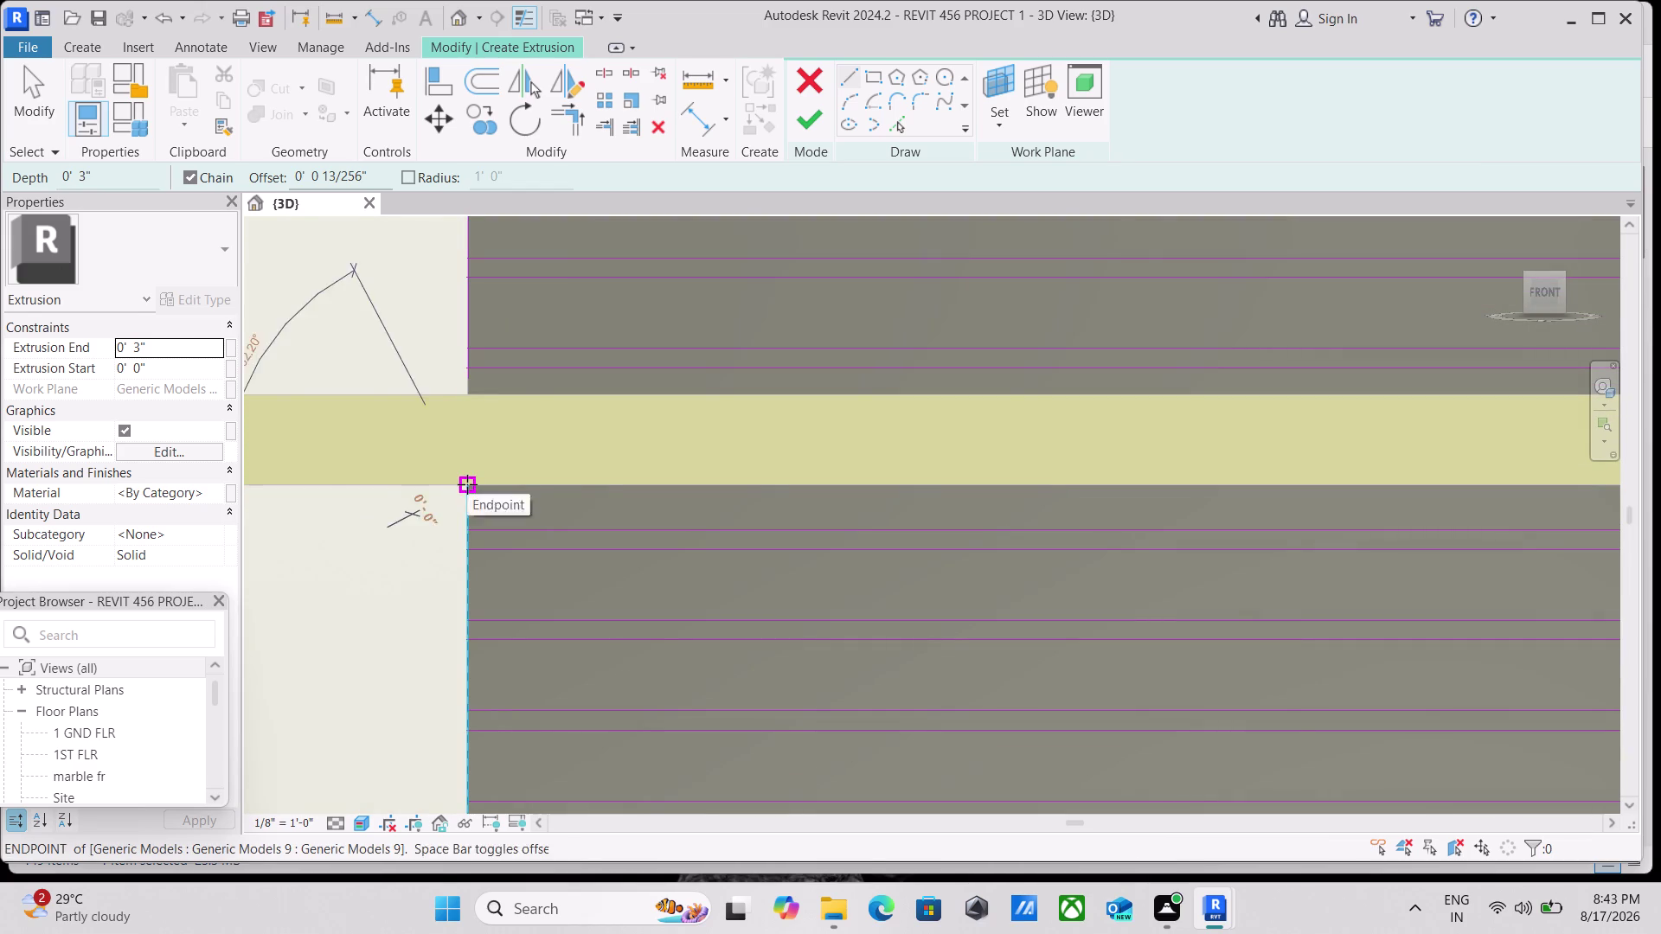
End the left-edge vertical line at the wall's lower edge.
scroll(up, 3)
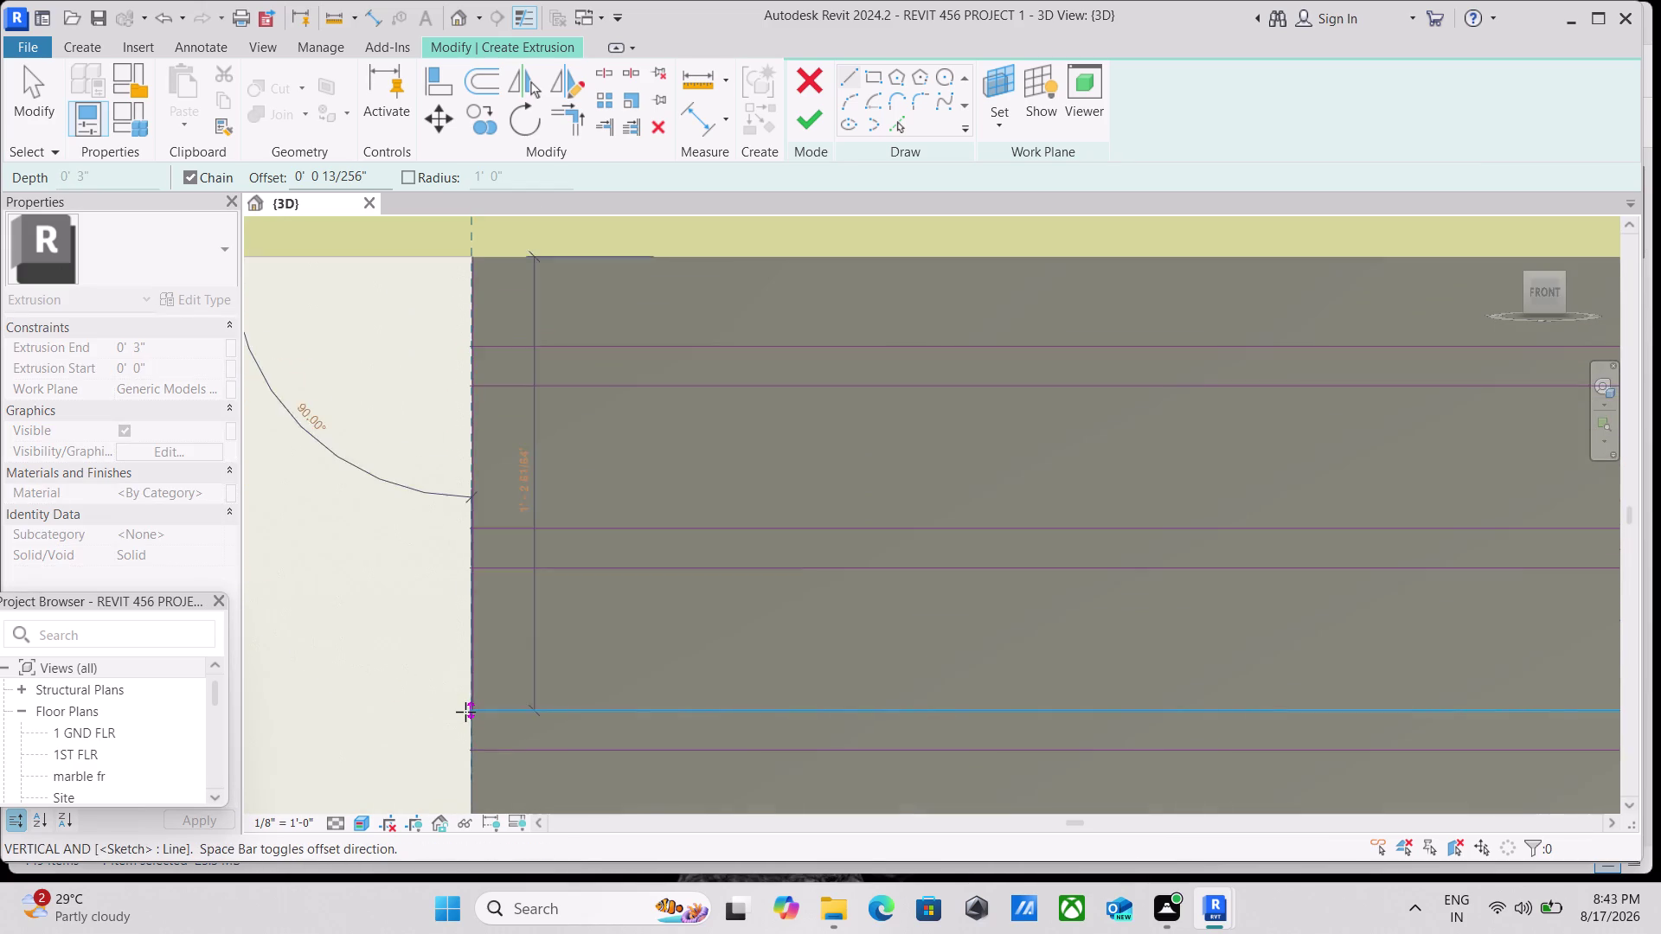
scroll(up, 3)
scroll(up, 3)
scroll(down, 3)
scroll(down, 3)
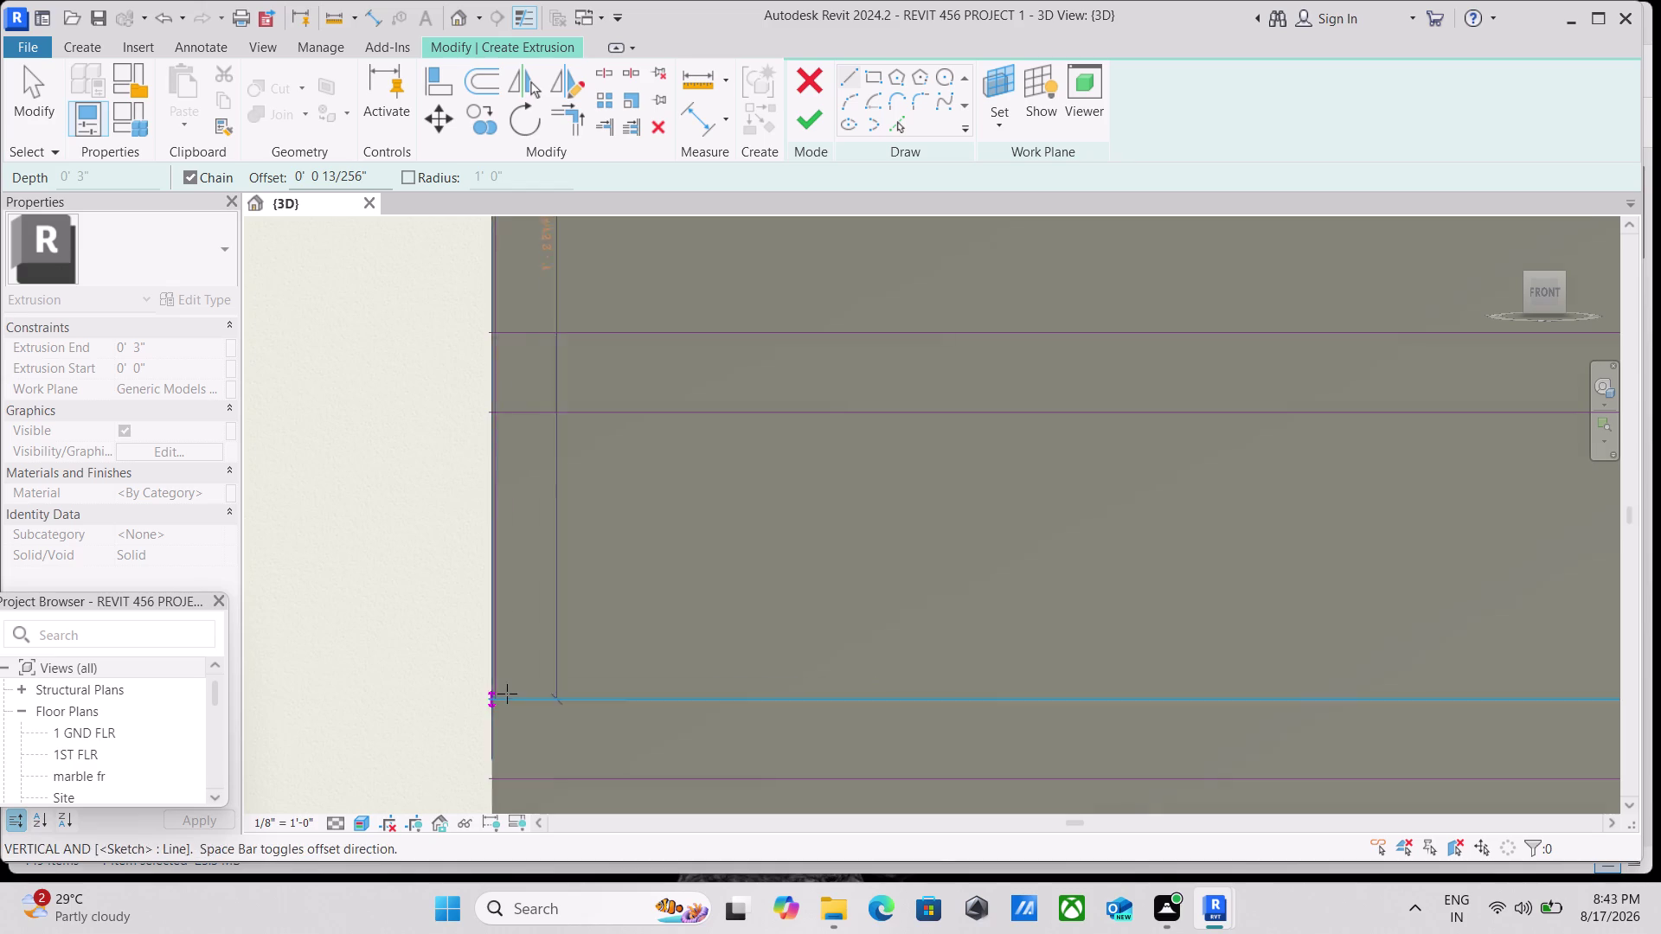
scroll(down, 3)
middle_drag(505, 695, 490, 386)
scroll(down, 3)
scroll(down, 3)
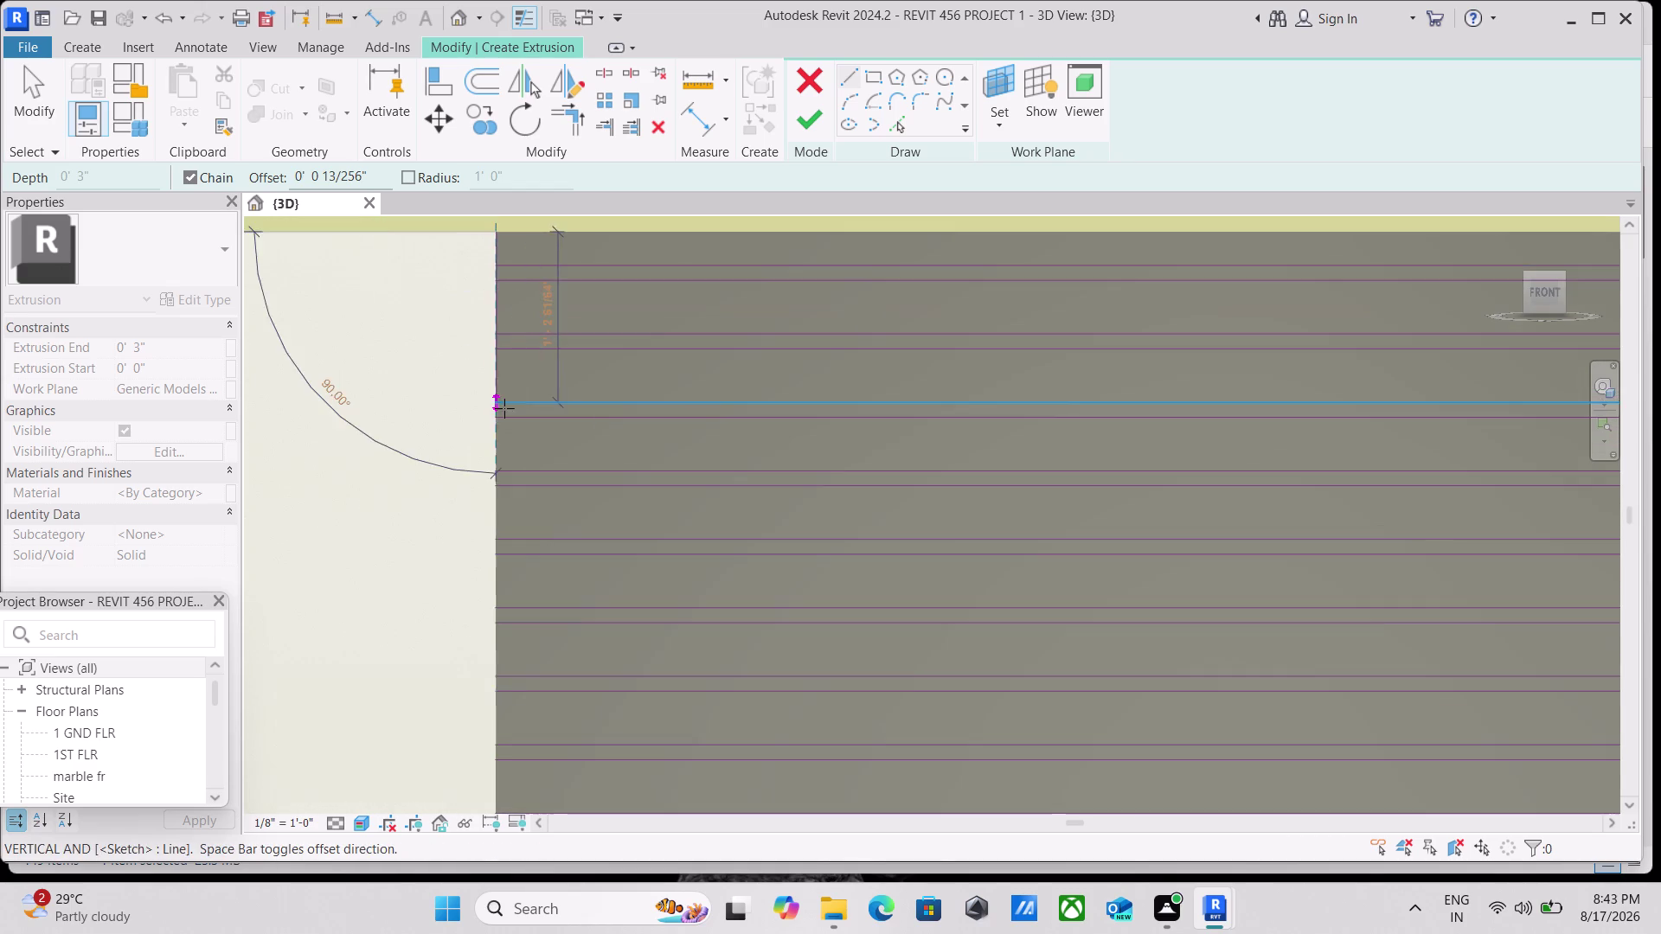
scroll(down, 3)
middle_drag(519, 741, 500, 420)
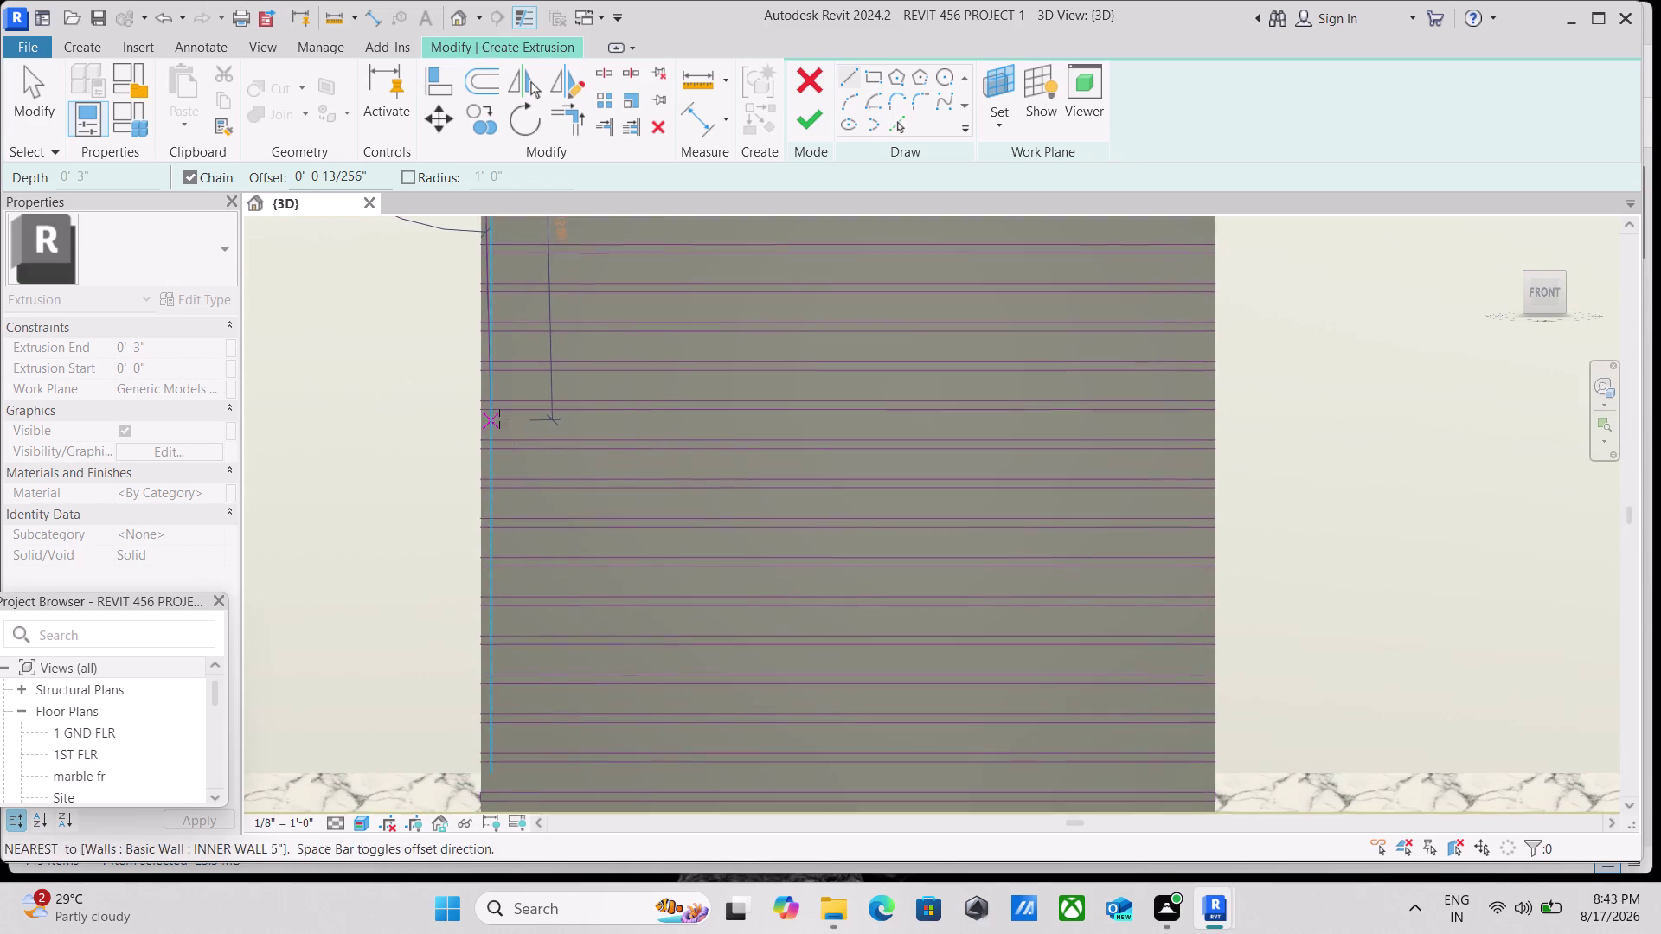
scroll(down, 3)
middle_drag(492, 643, 507, 523)
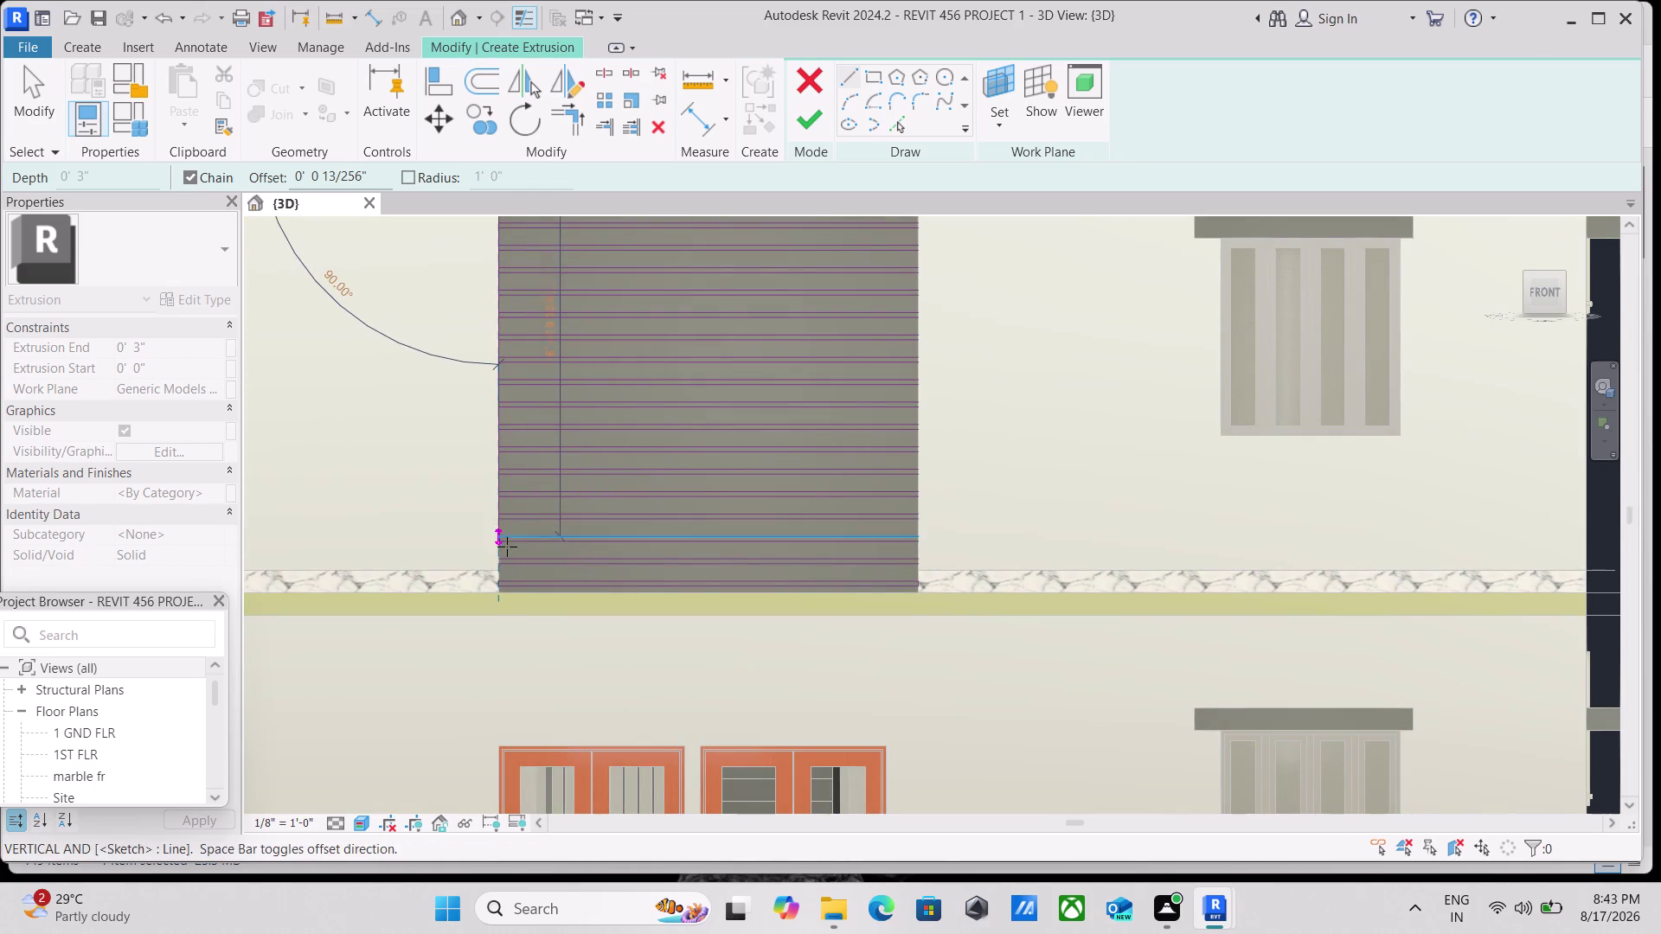
scroll(up, 3)
scroll(up, 3)
scroll(up, 3)
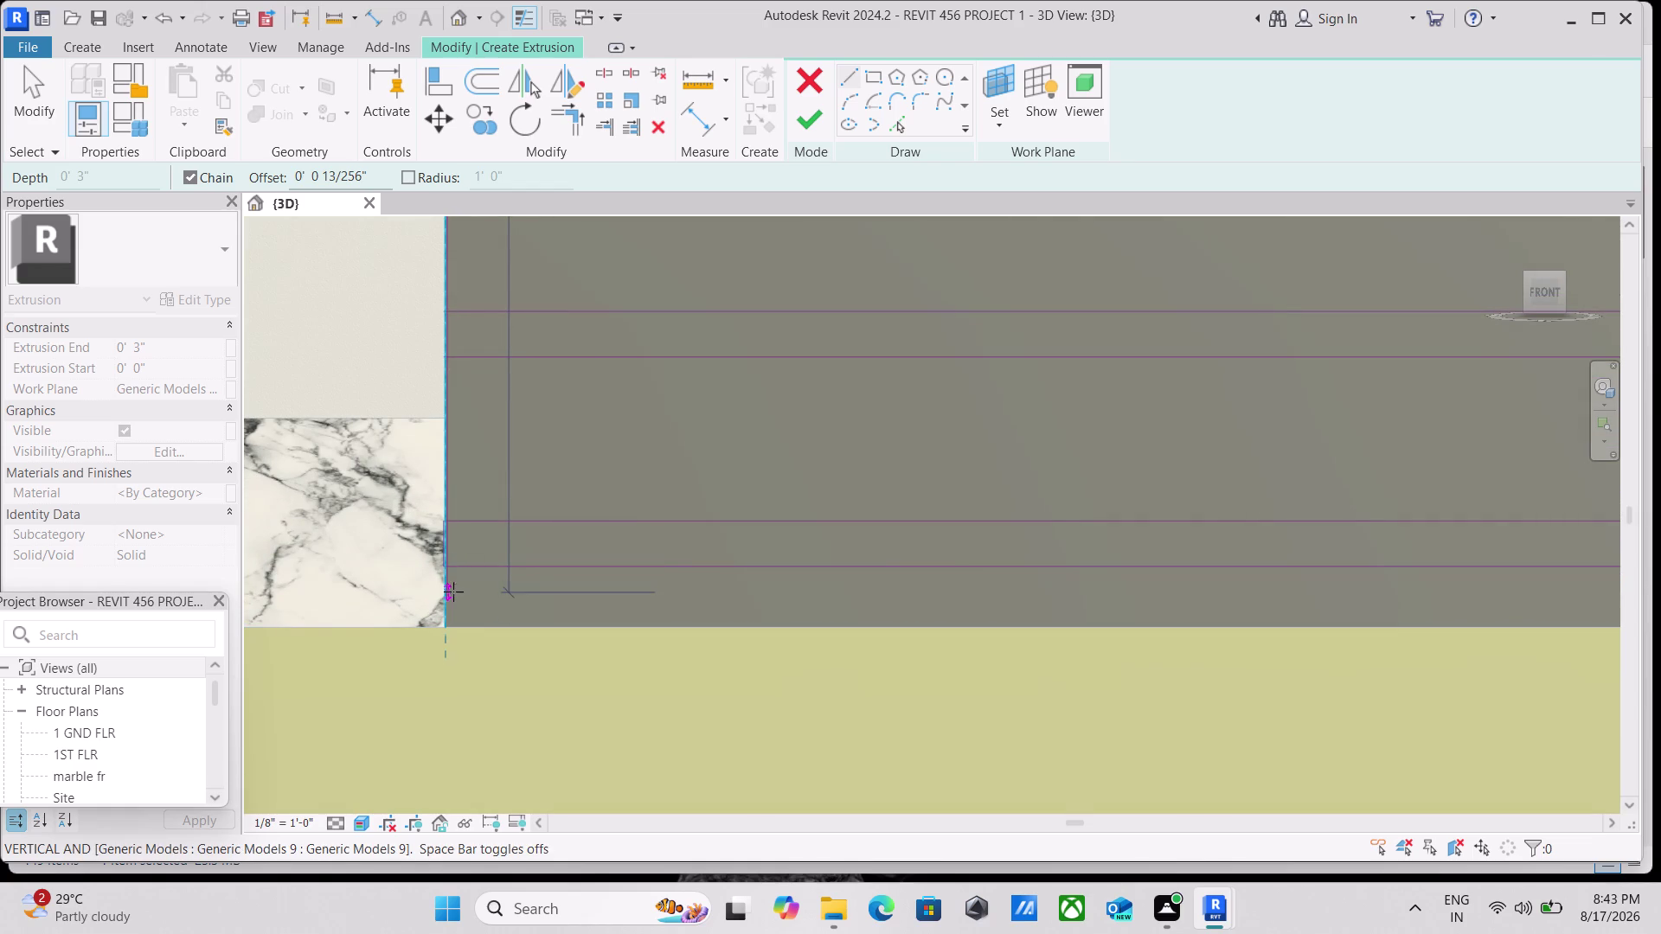
scroll(up, 3)
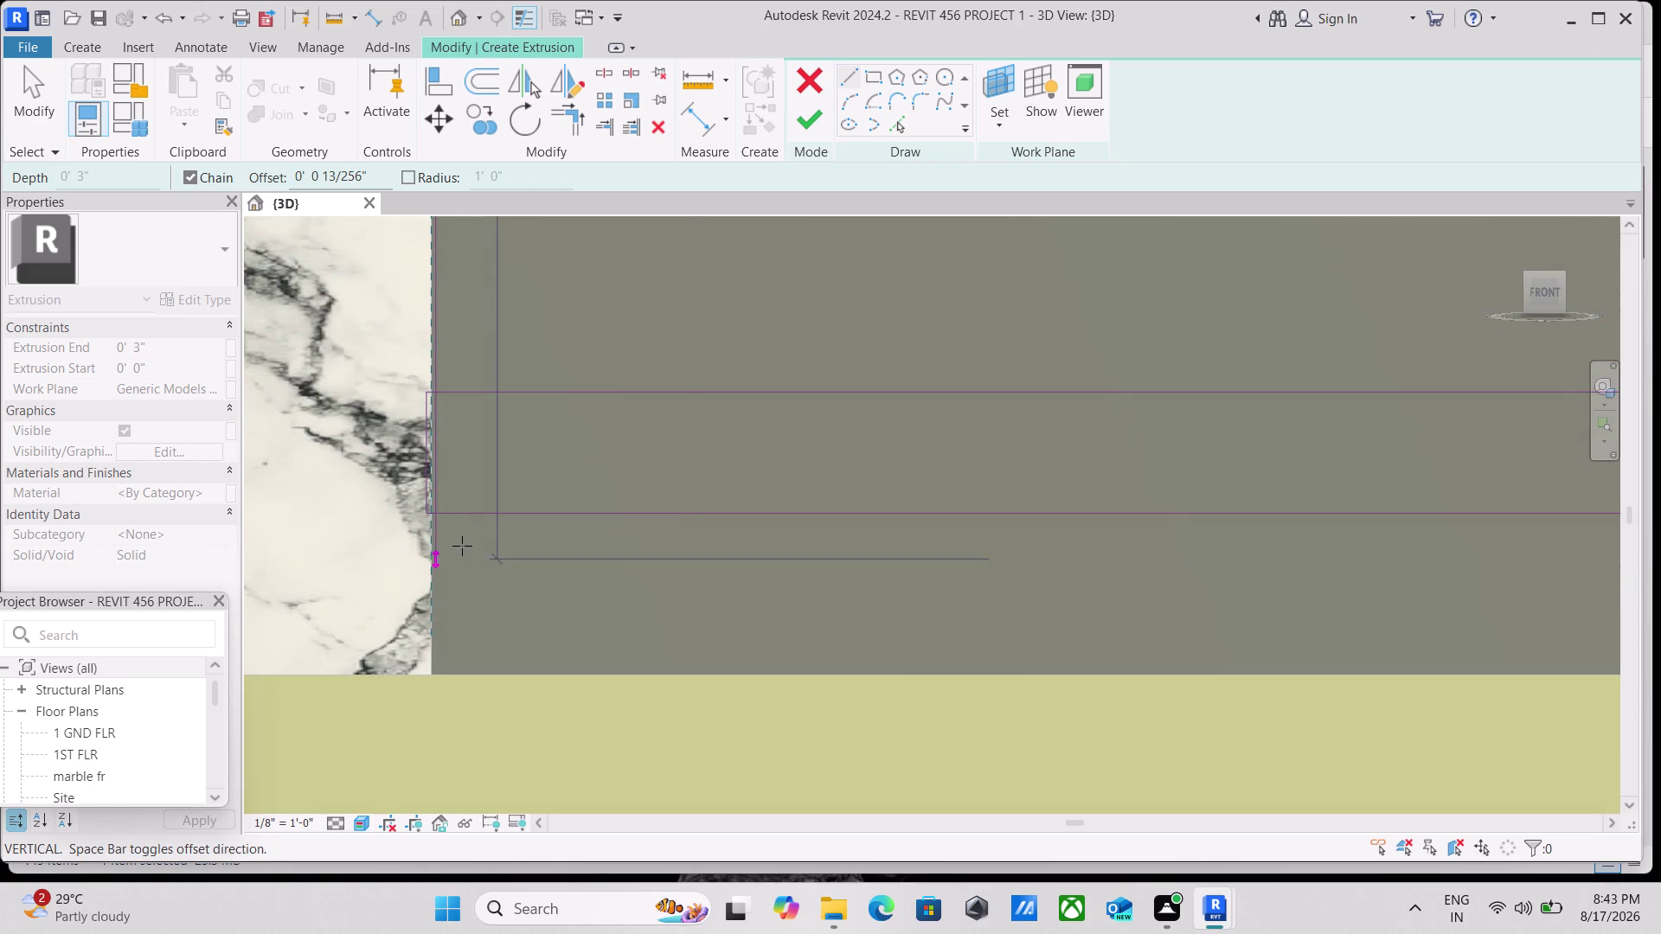
click(466, 619)
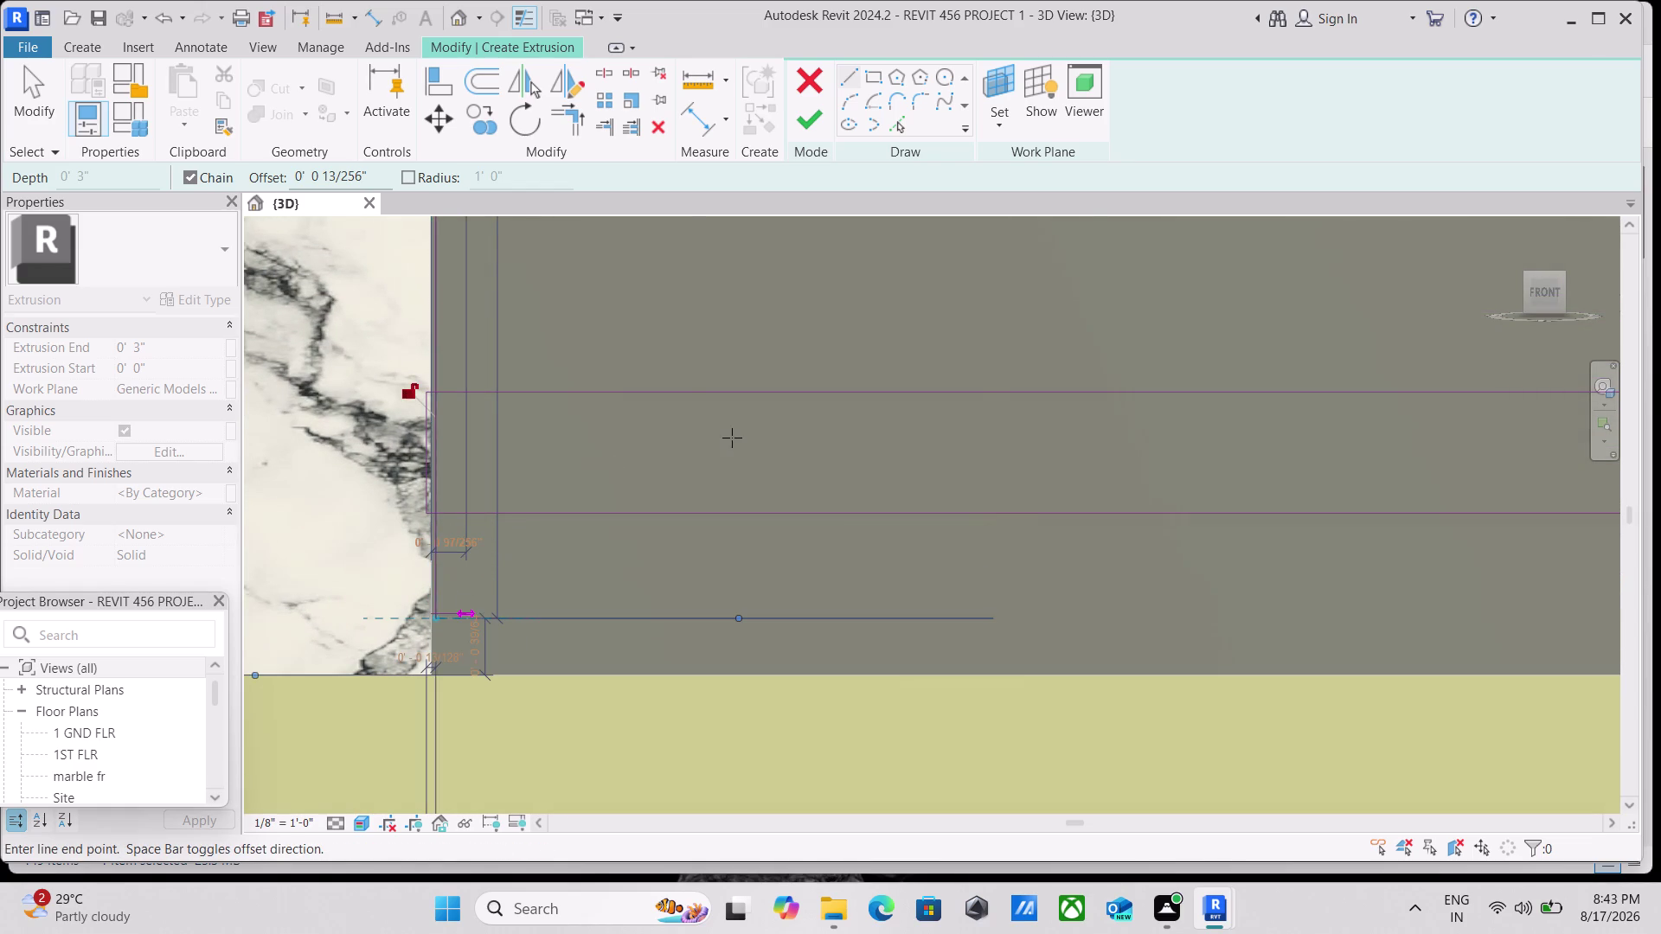
key(Escape)
Start a second vertical sketch line at the wall's right edge.
scroll(down, 3)
scroll(down, 3)
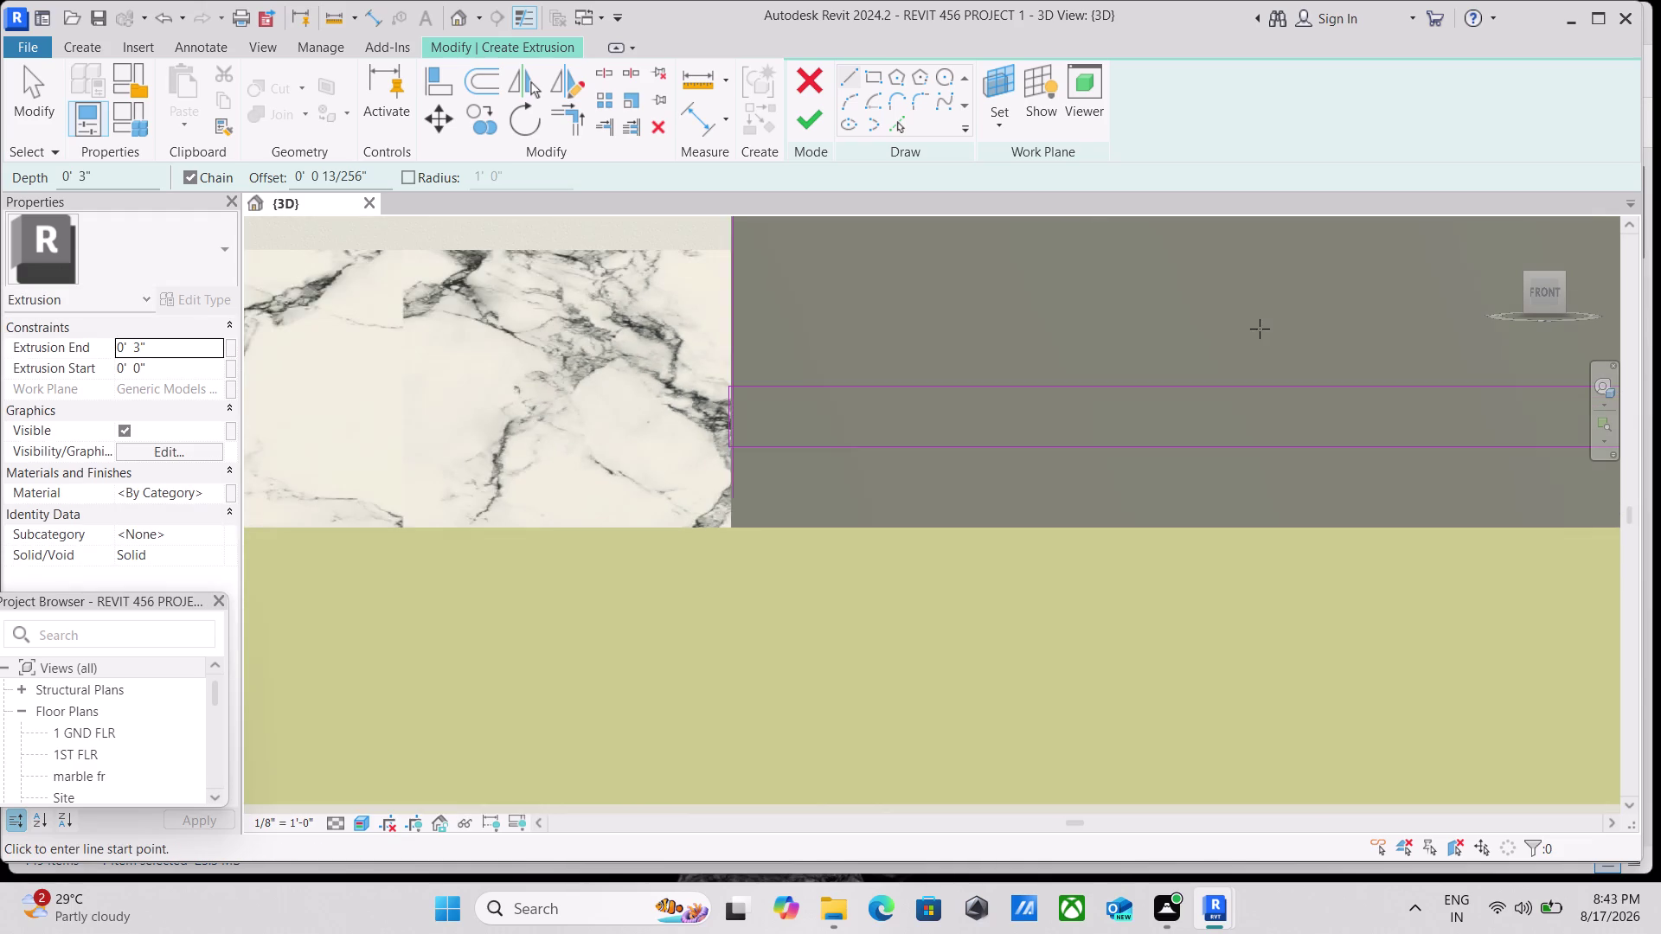
middle_drag(1259, 329, 390, 537)
scroll(down, 3)
scroll(down, 3)
scroll(up, 3)
middle_drag(983, 334, 664, 697)
scroll(down, 3)
scroll(down, 3)
middle_drag(1086, 430, 689, 827)
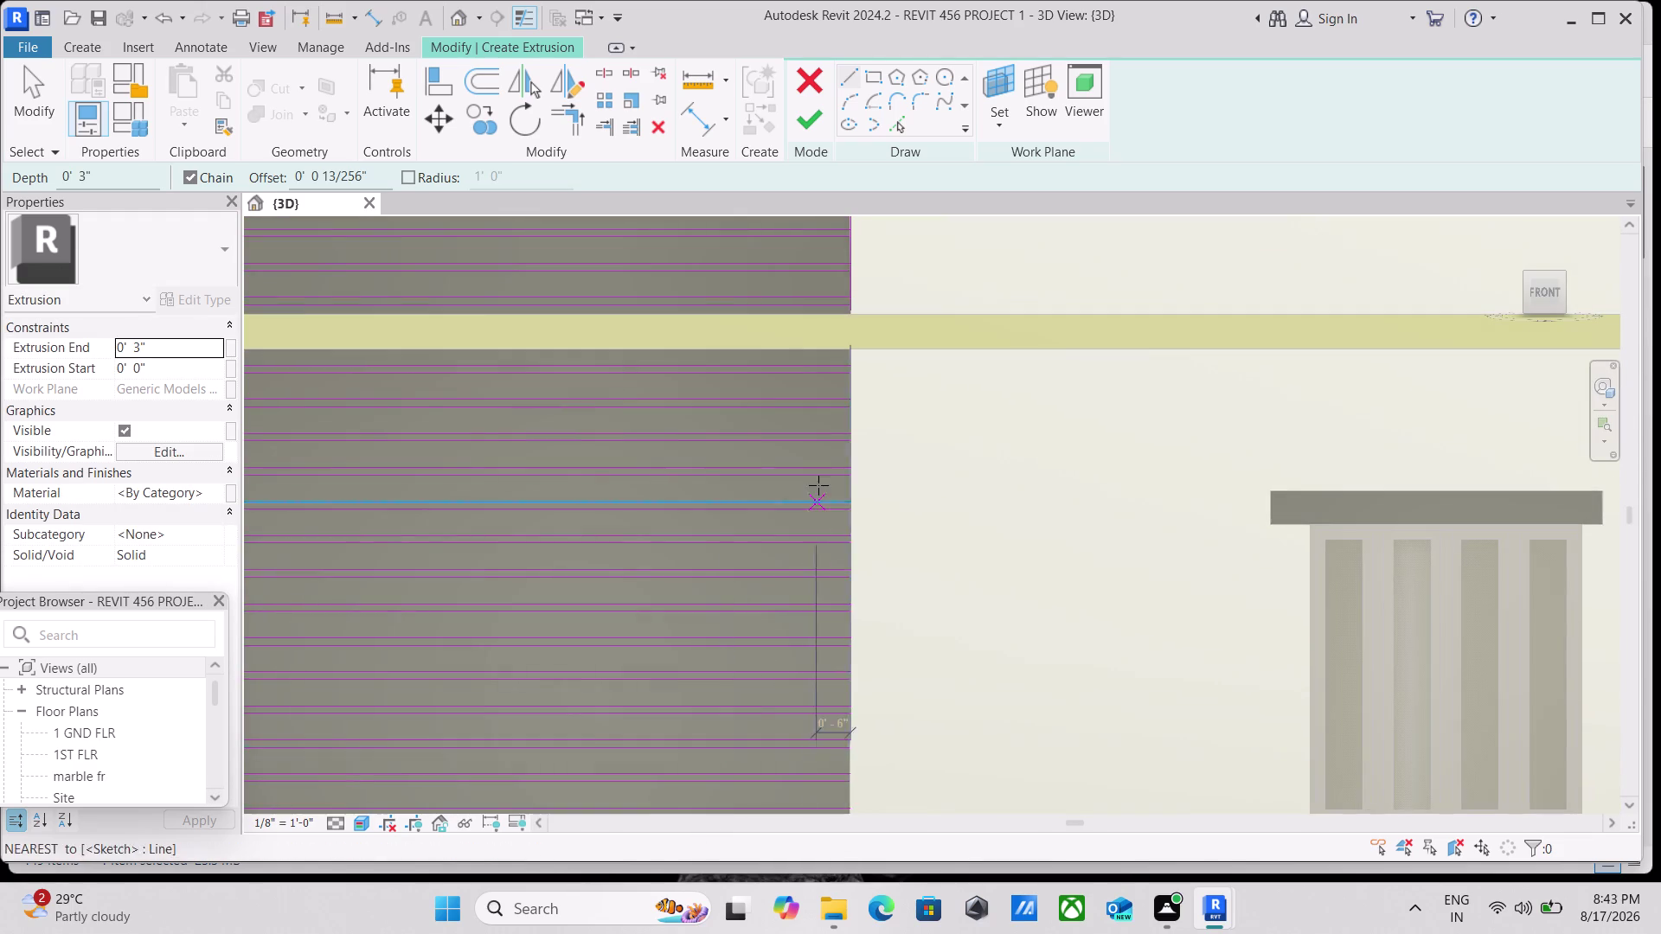
scroll(up, 3)
scroll(up, 3)
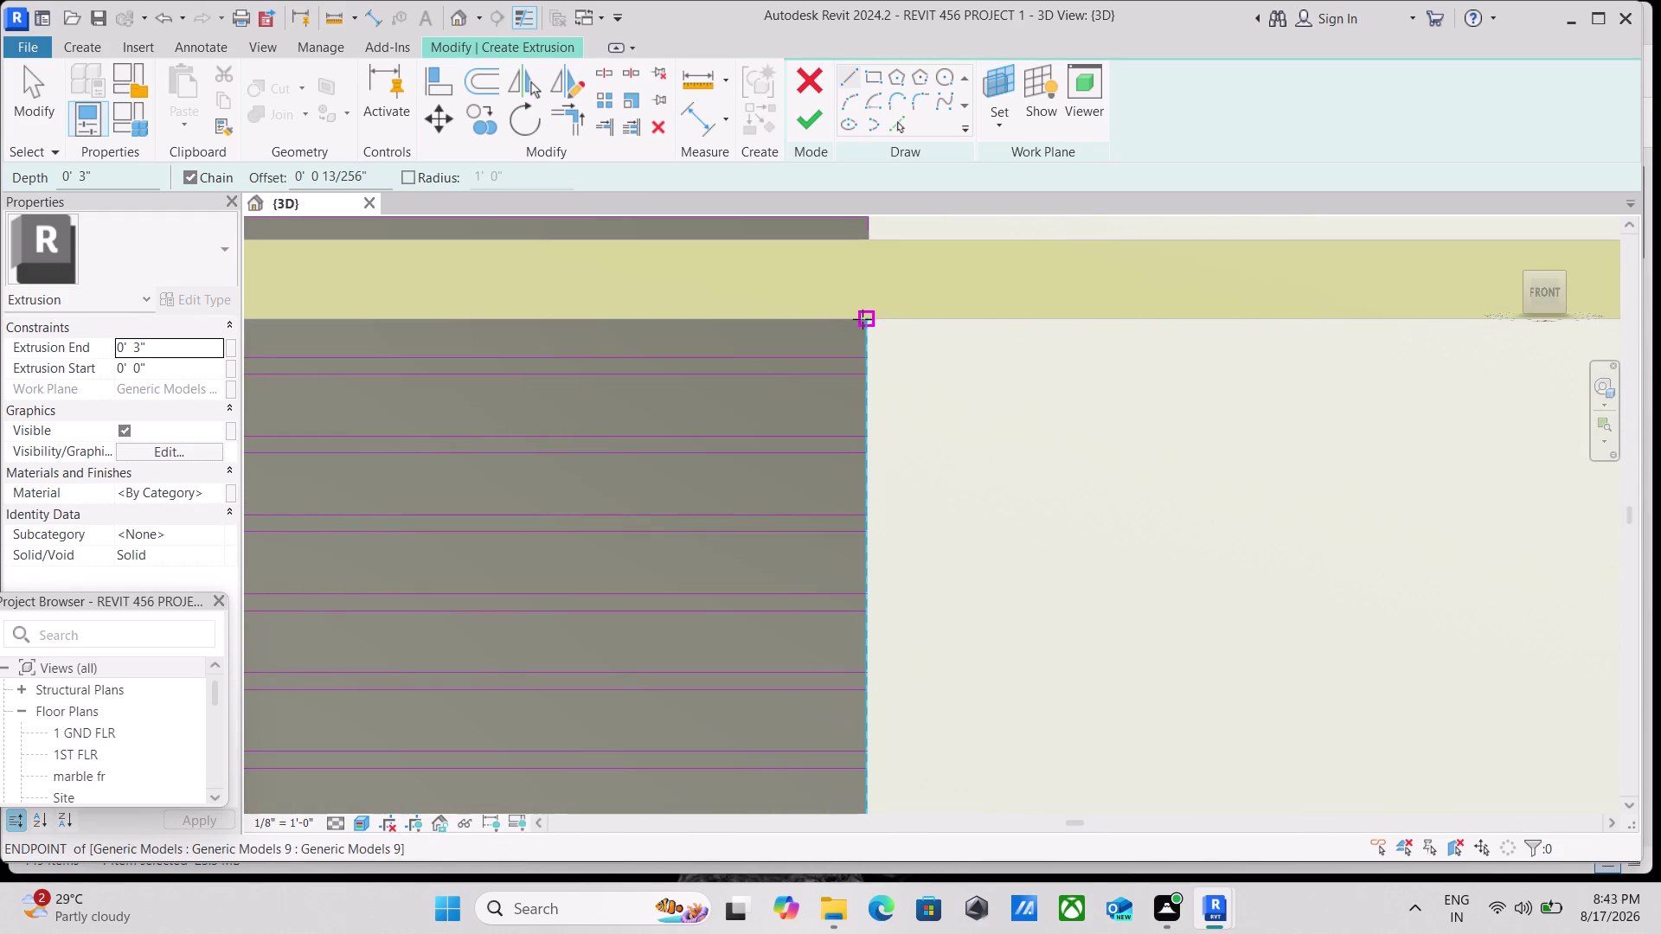
click(863, 319)
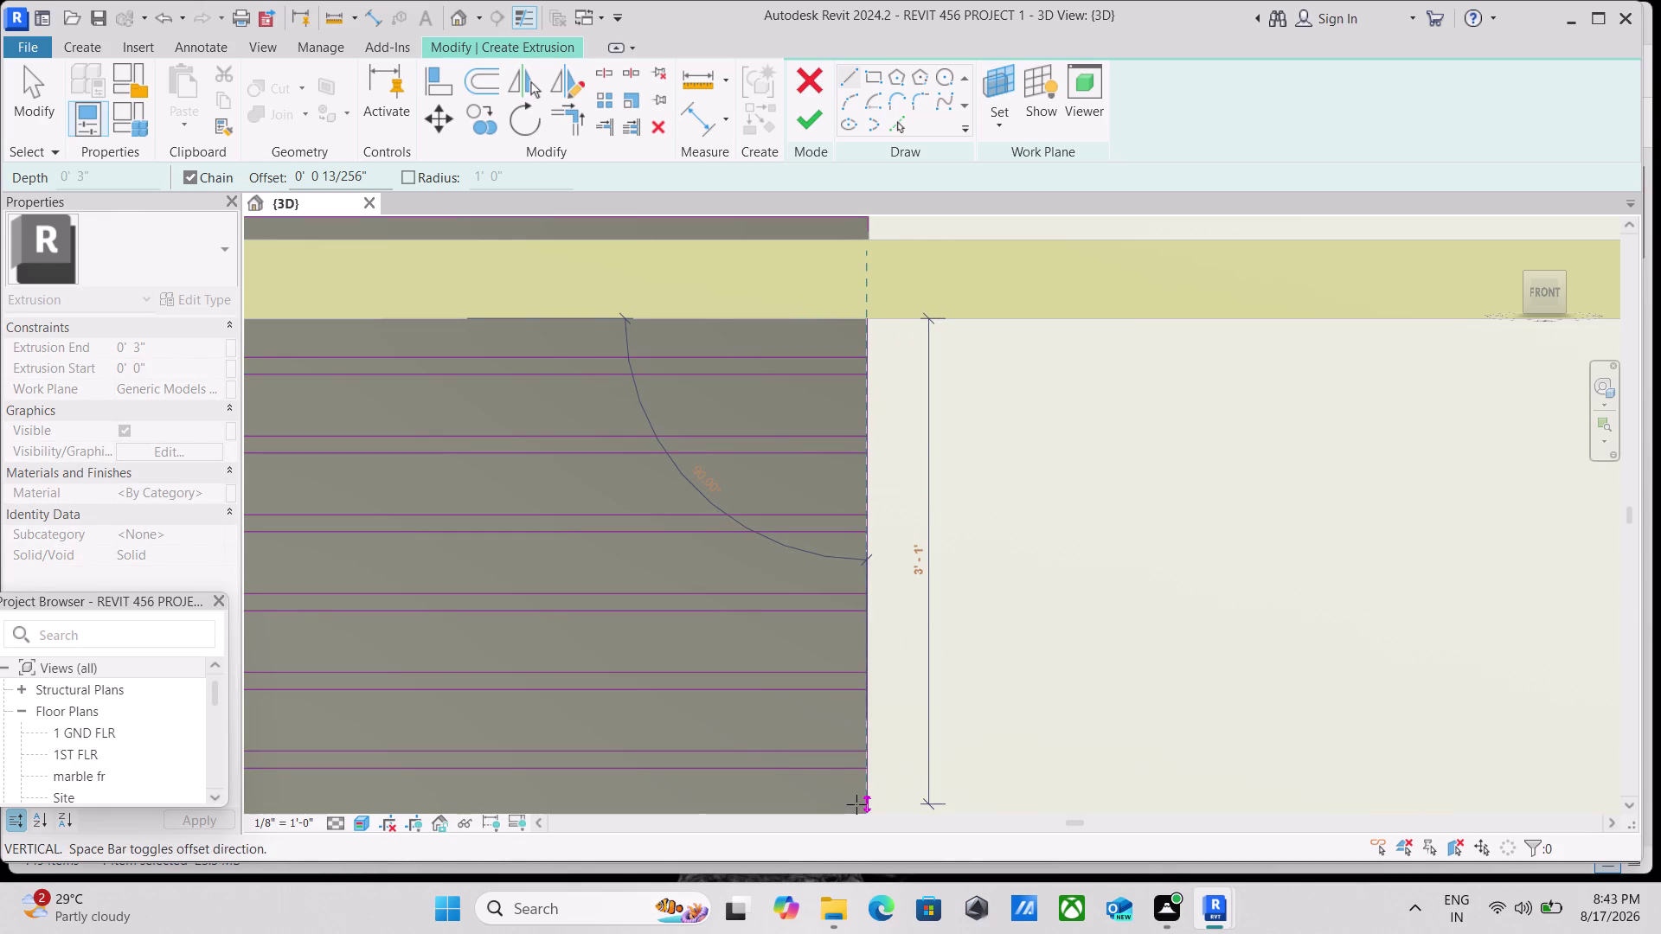
key(space)
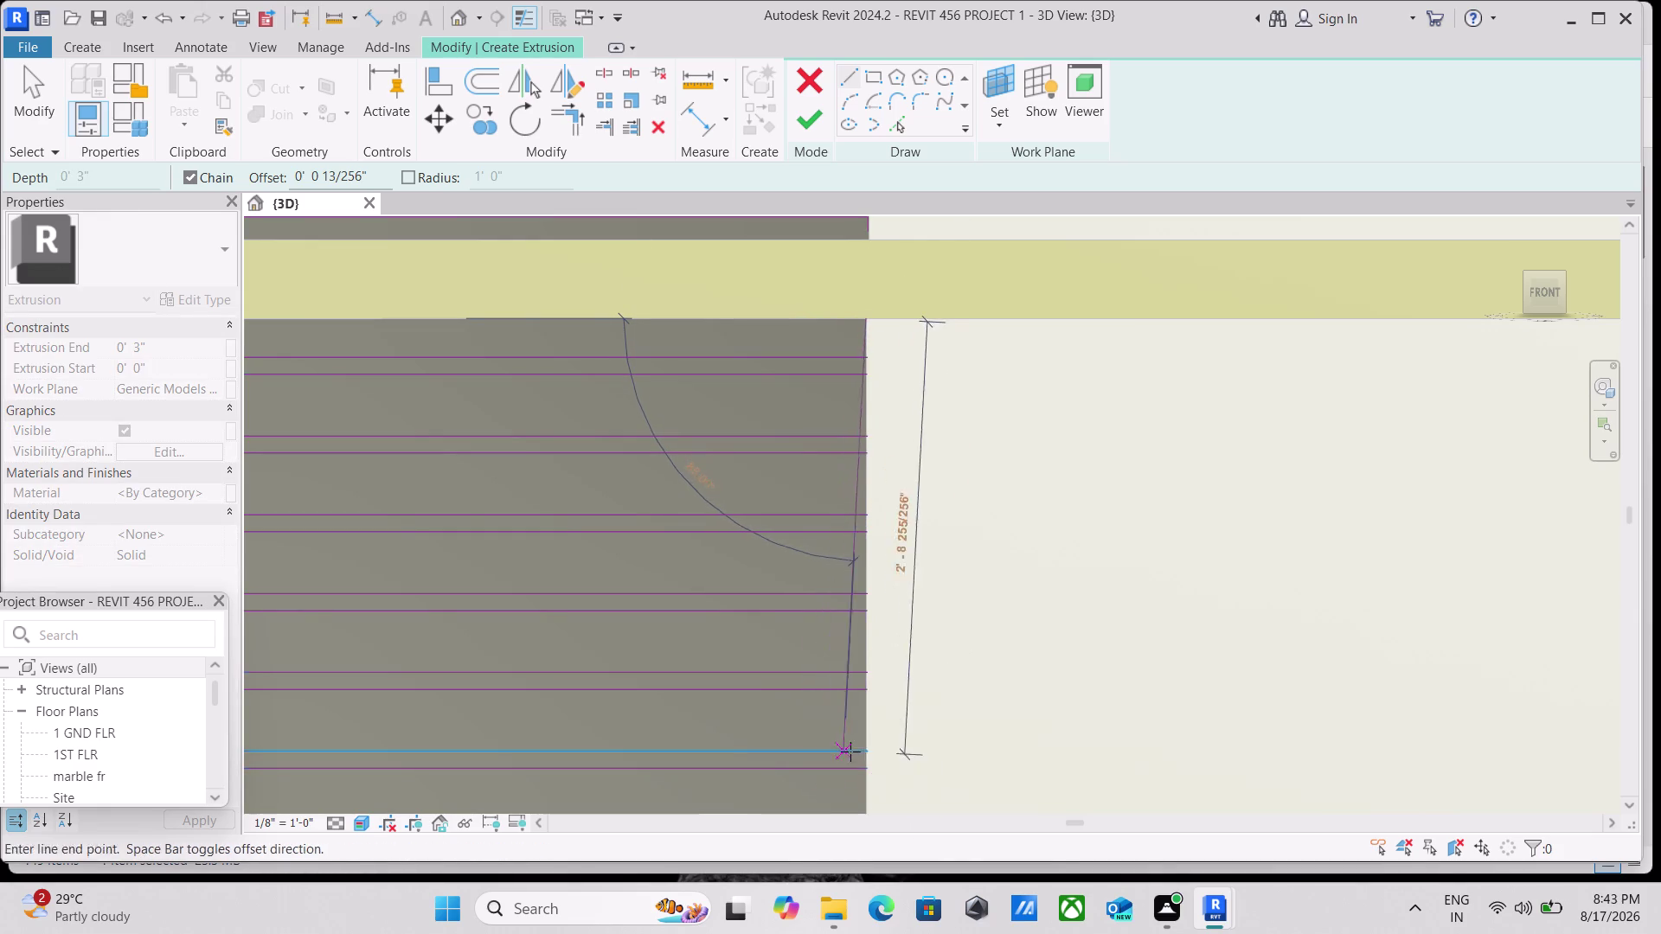
End the right-edge vertical line lower down, near the marble floor.
scroll(down, 3)
middle_drag(853, 762, 822, 461)
scroll(down, 3)
middle_drag(824, 634, 819, 552)
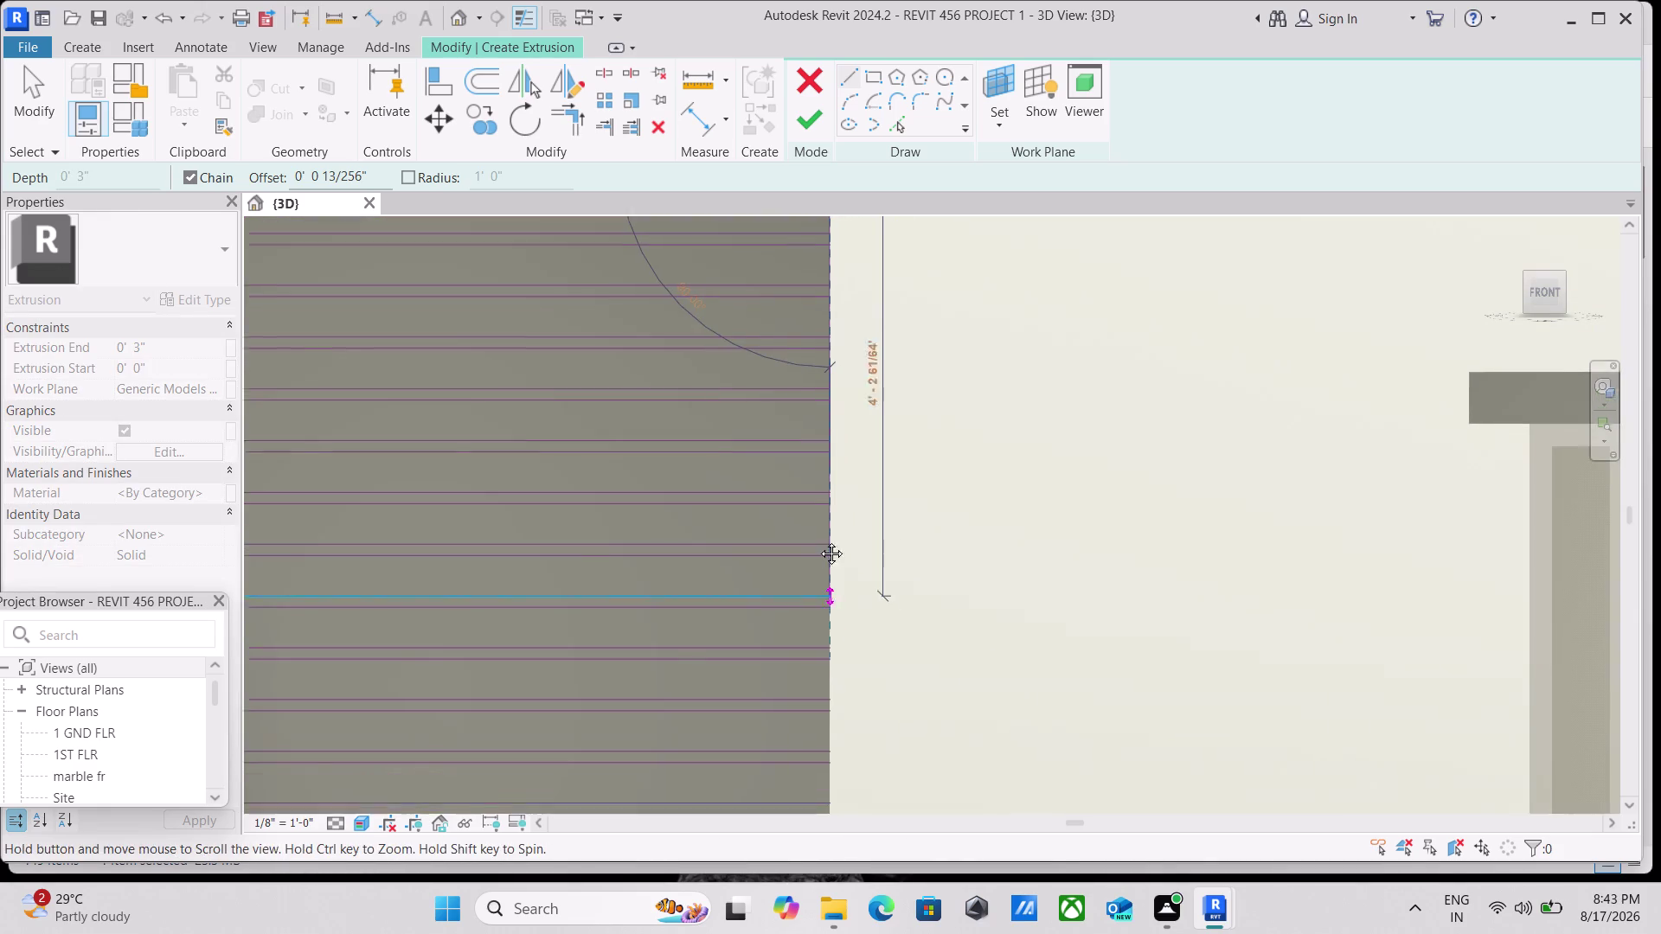
middle_drag(819, 552, 814, 383)
middle_drag(825, 671, 803, 342)
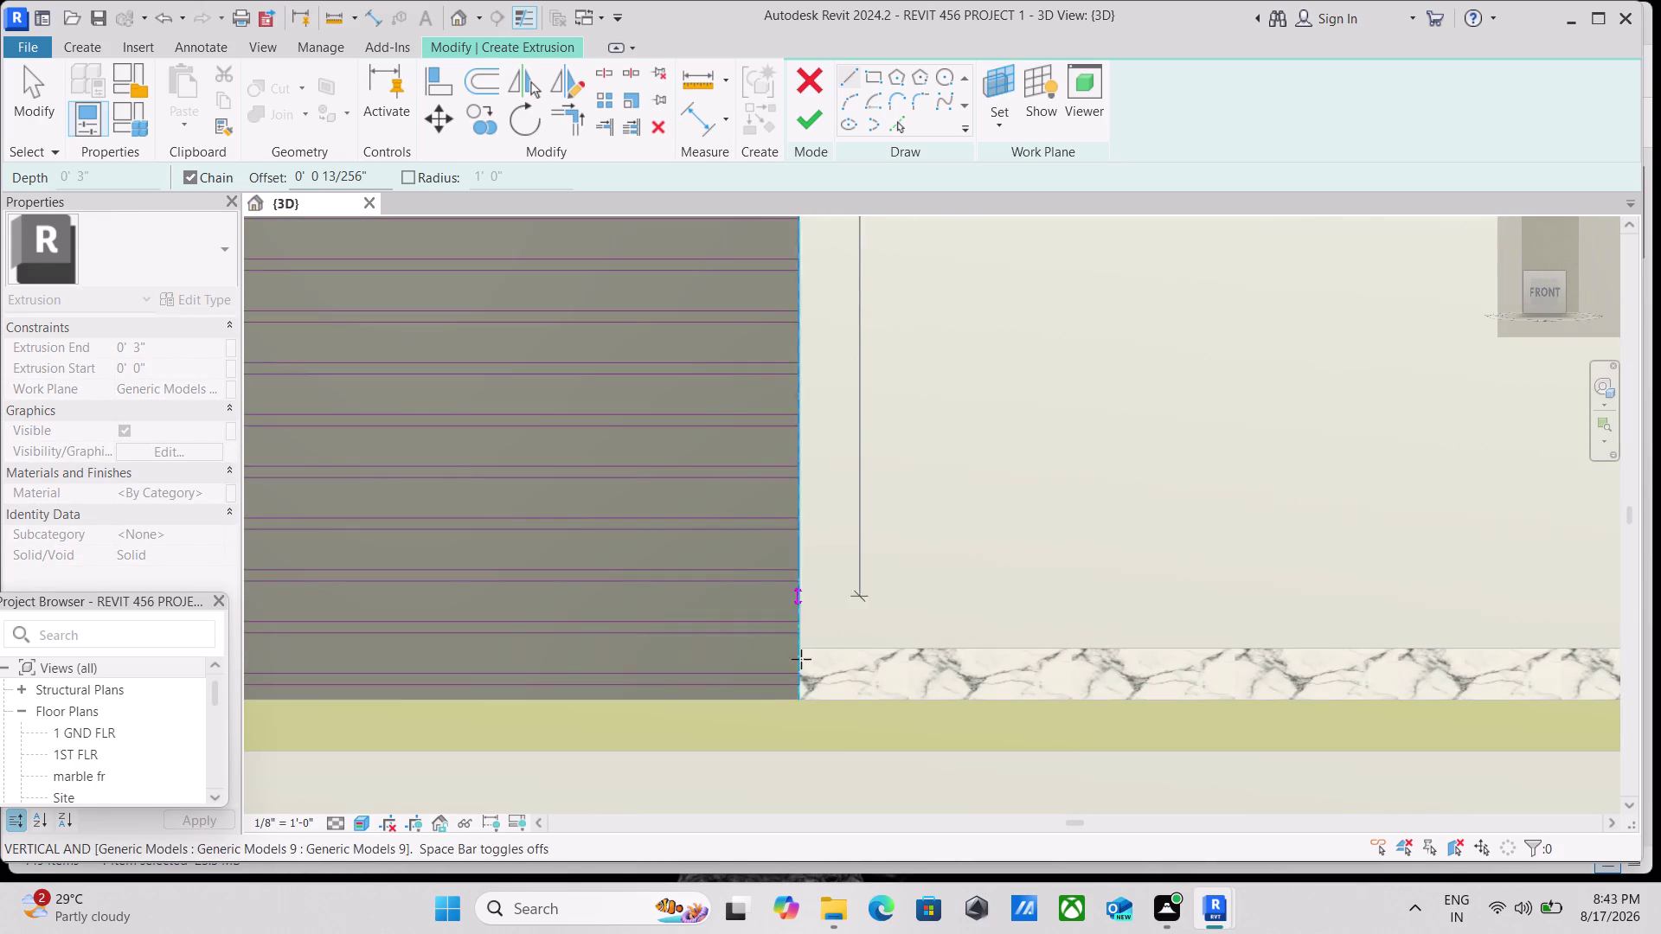
scroll(up, 3)
scroll(up, 3)
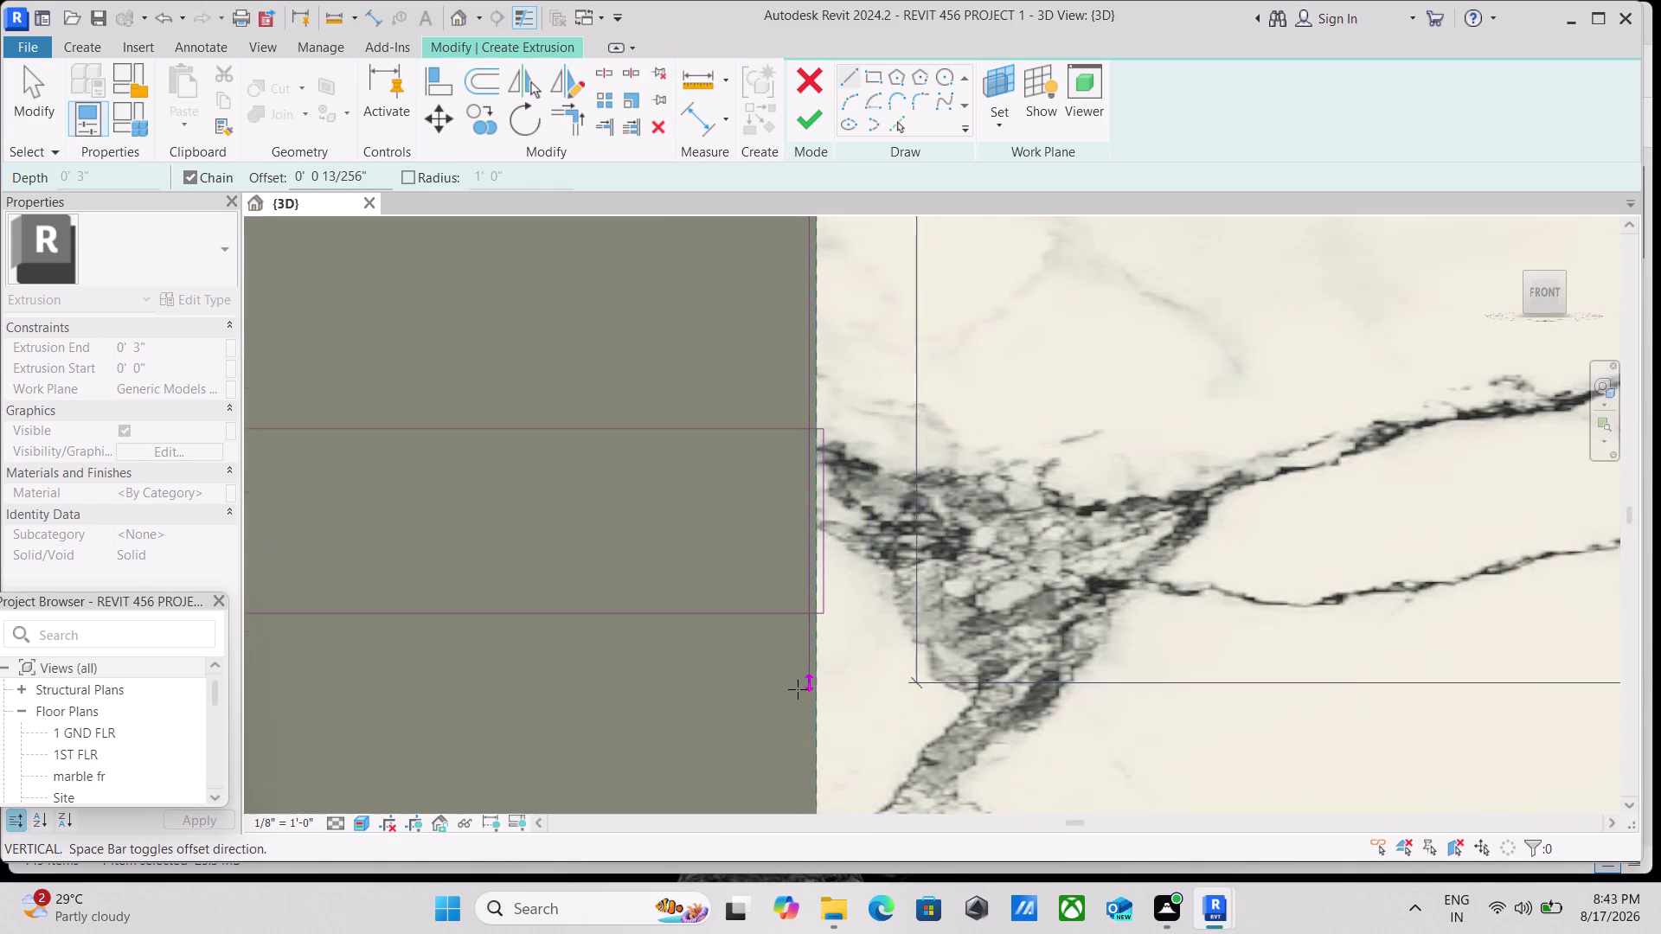
click(797, 694)
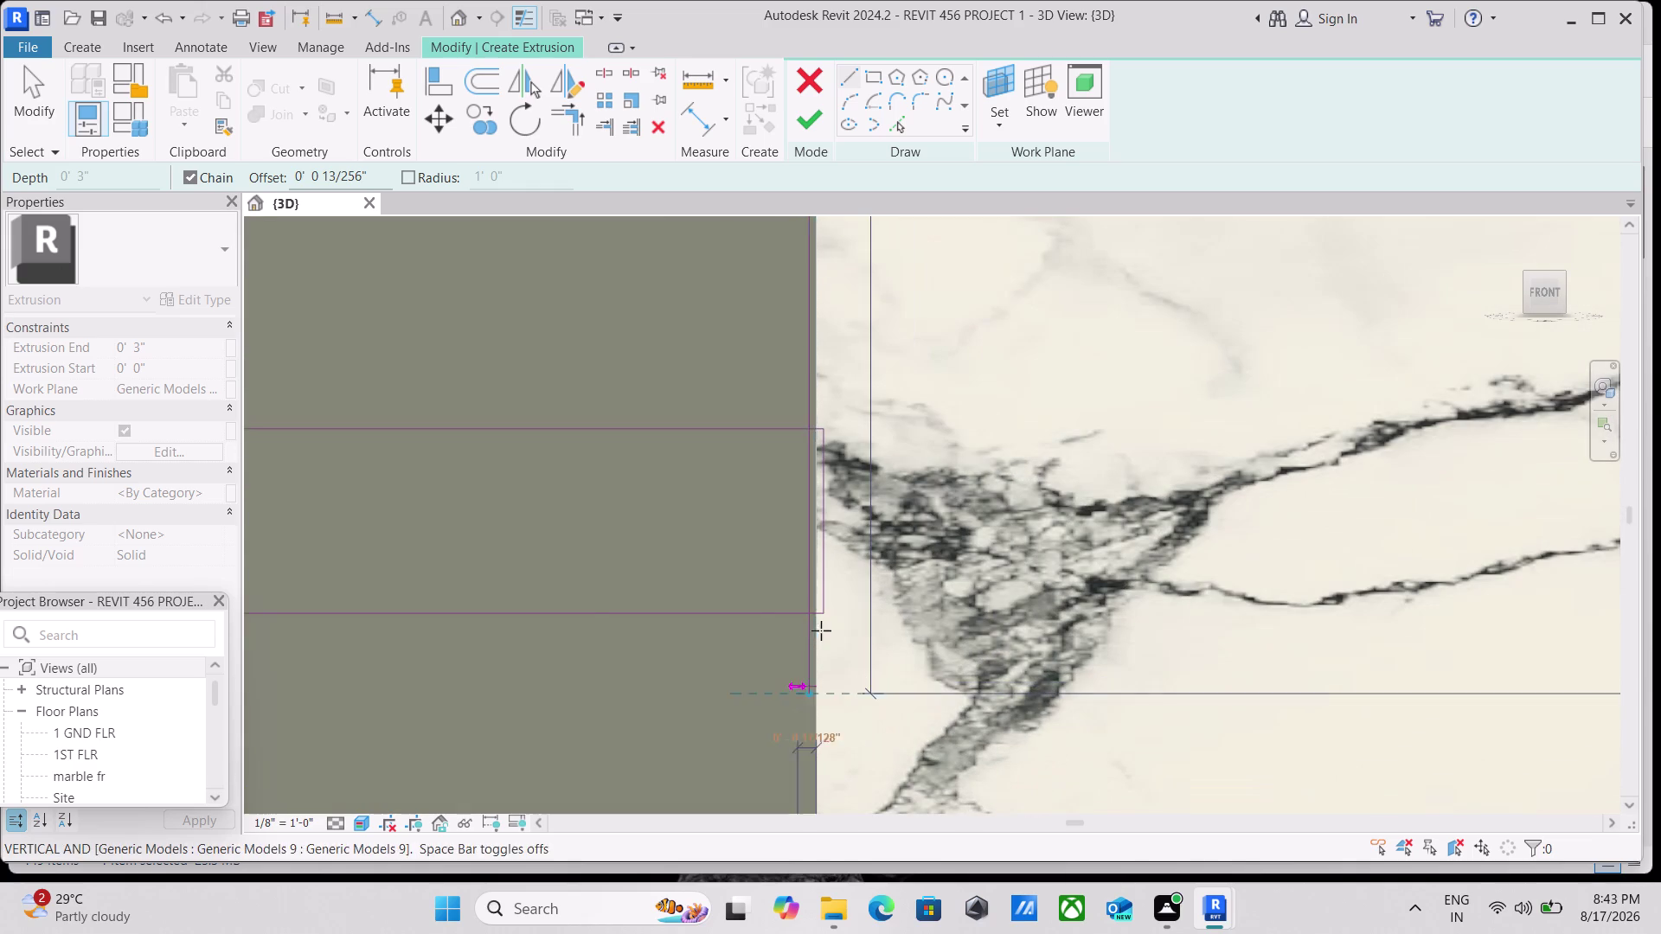
key(Escape)
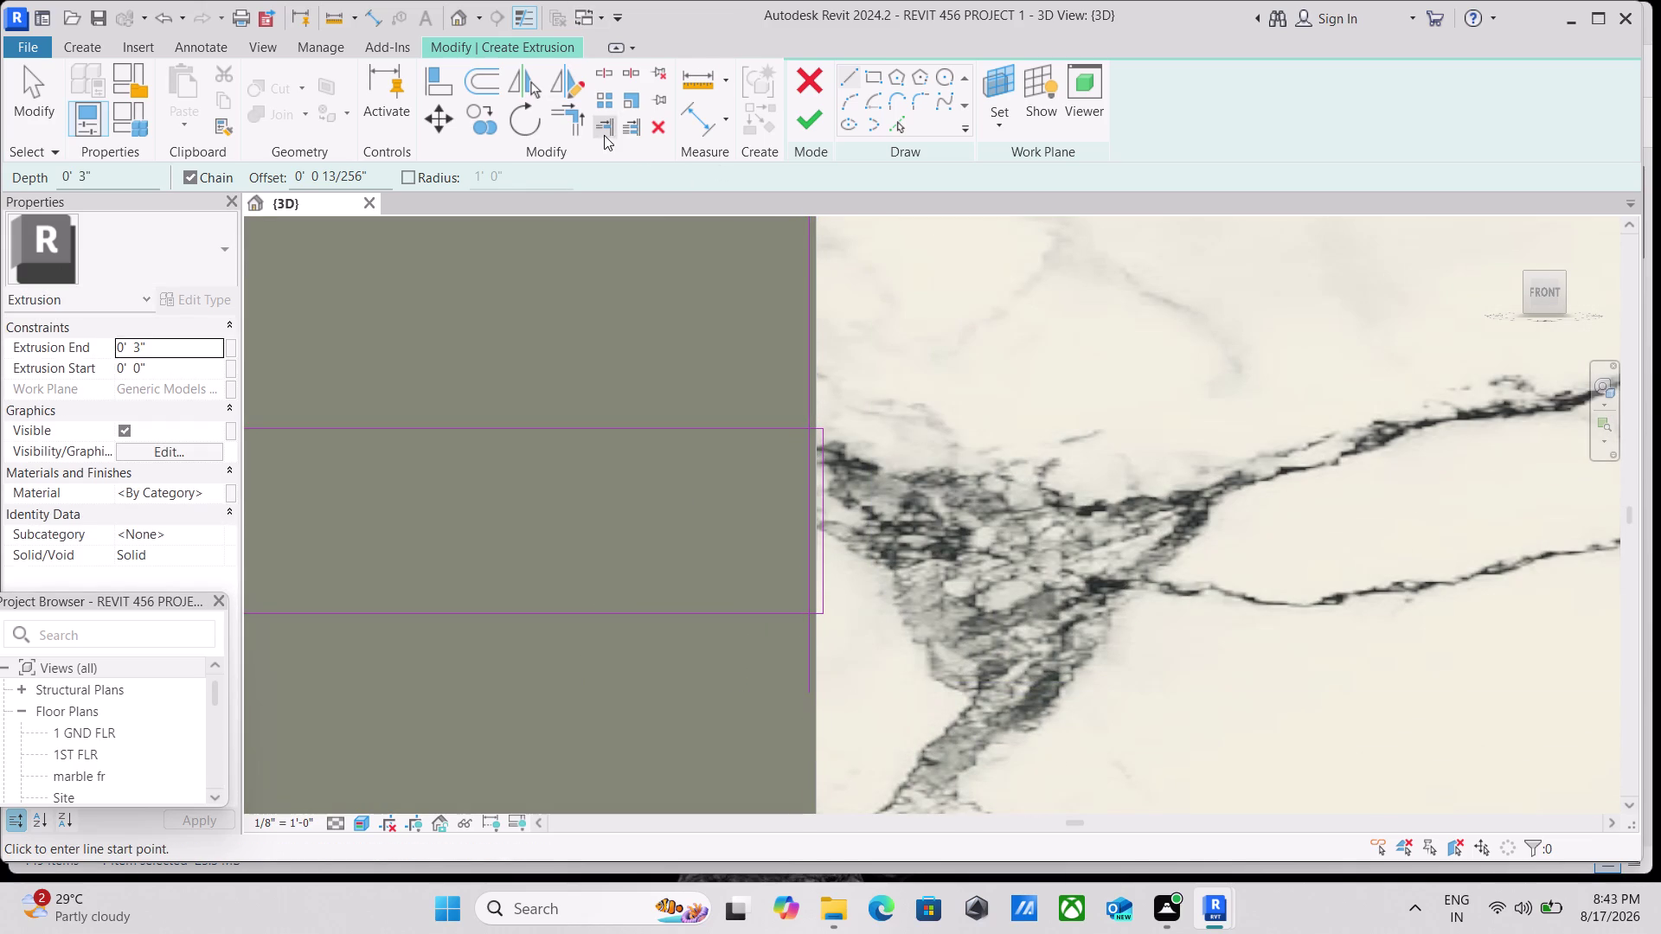
click(572, 128)
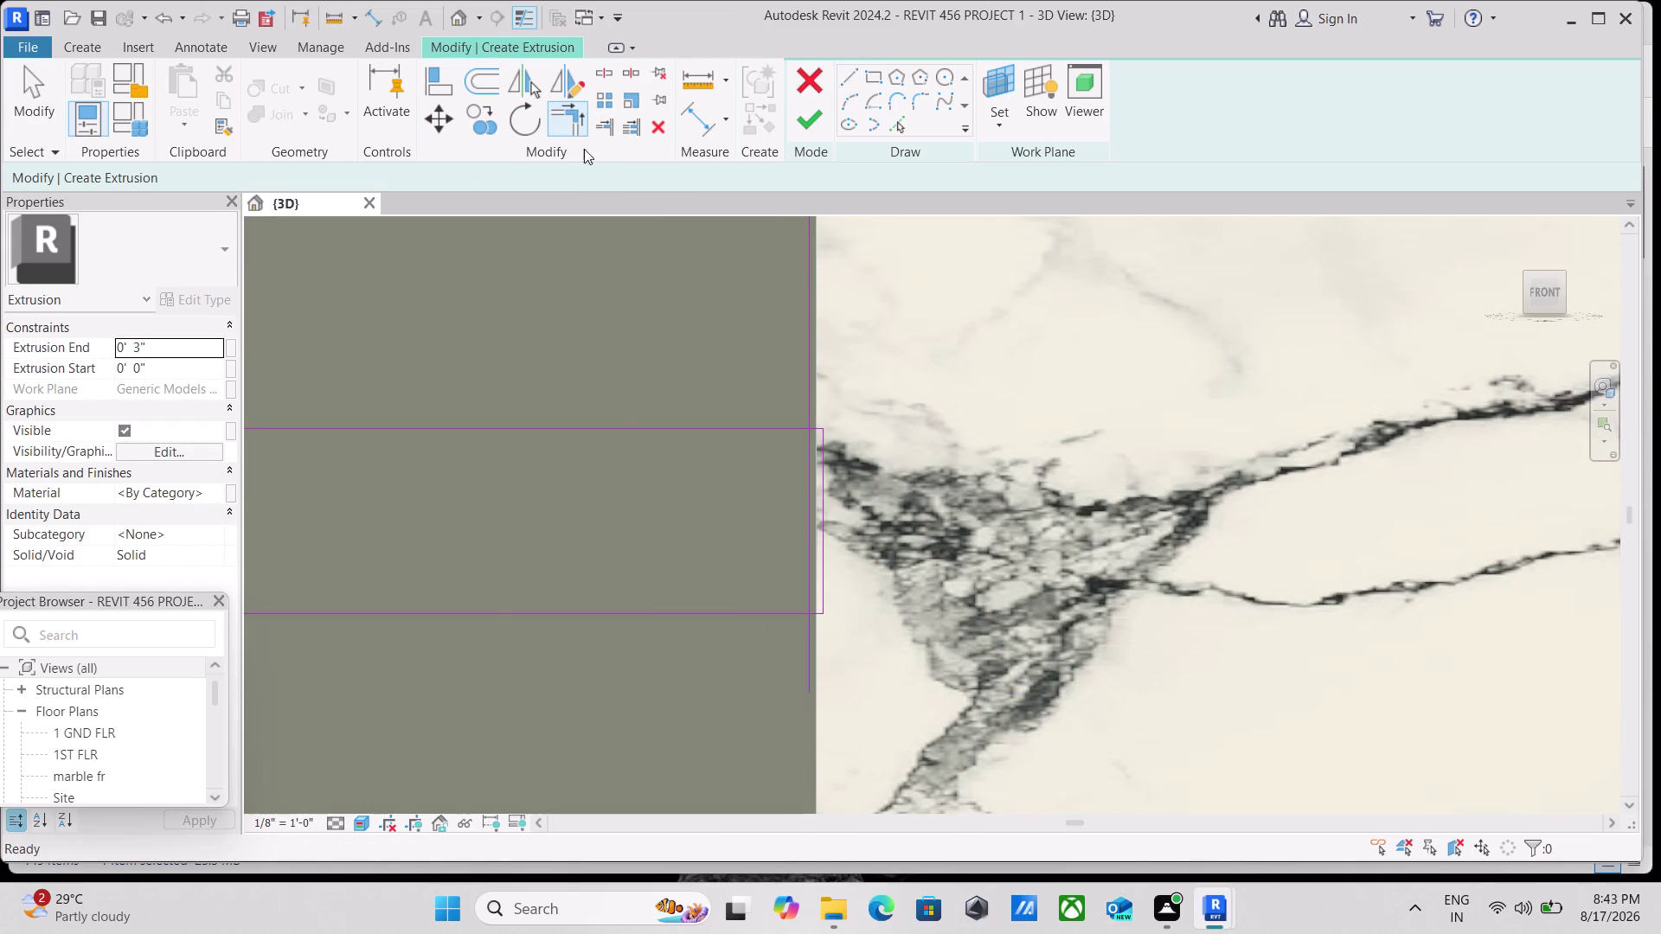
Trim the fin lines into clean corners at the left marble-wall junction.
scroll(down, 3)
middle_drag(493, 603, 1146, 452)
scroll(down, 3)
middle_drag(458, 576, 1190, 592)
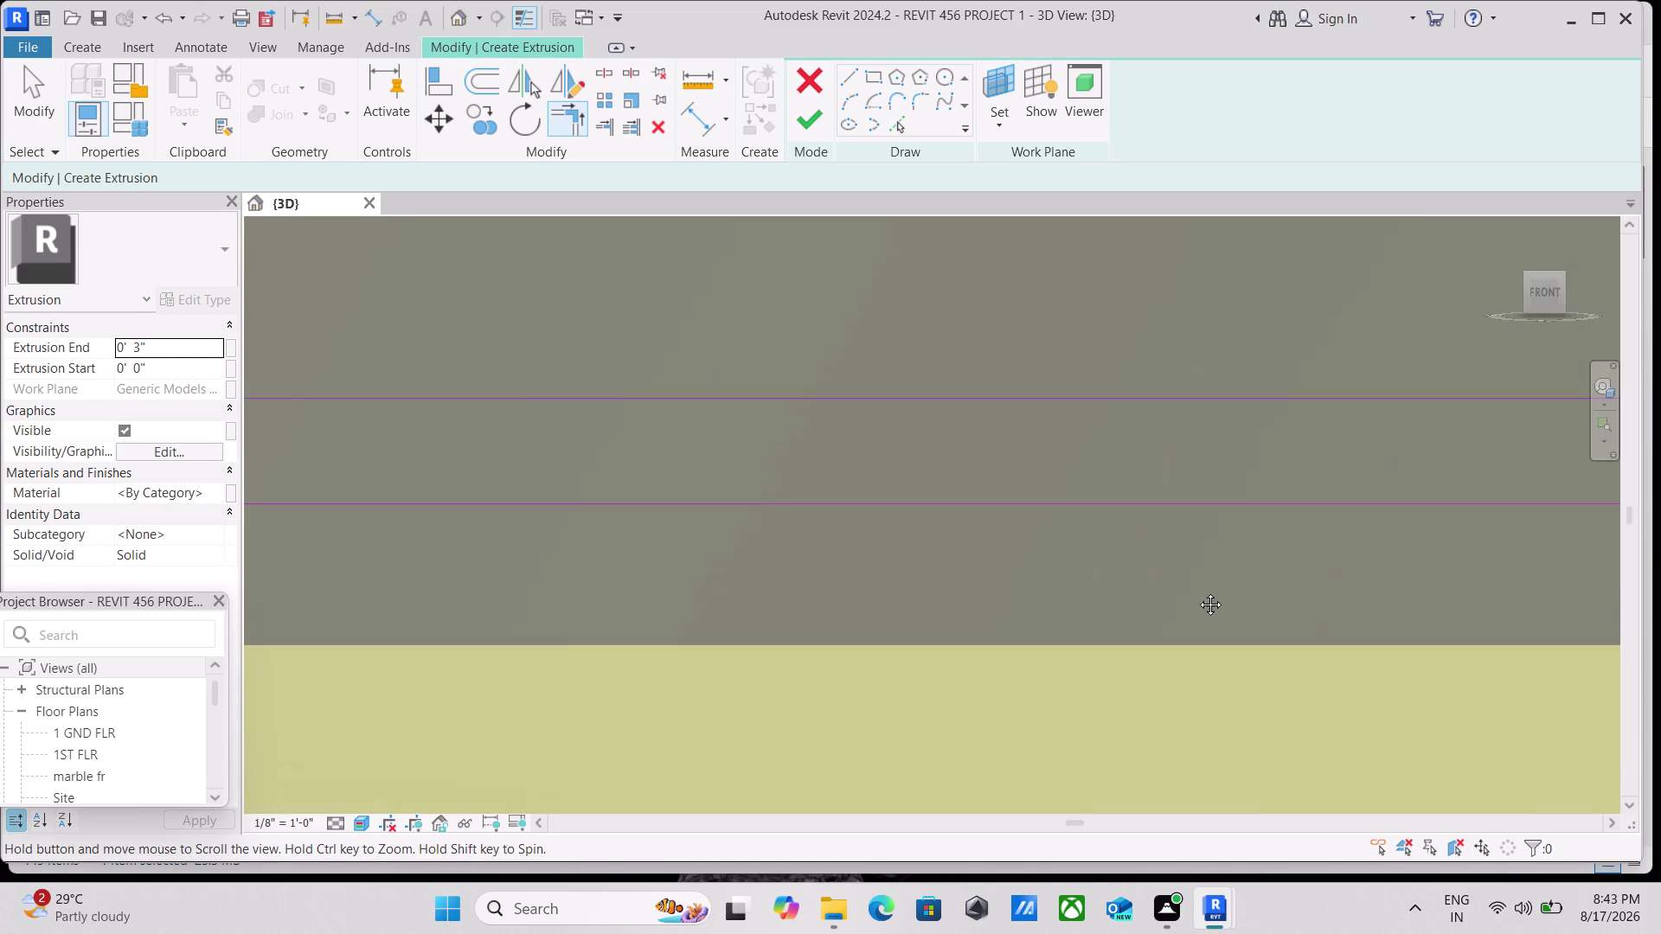
middle_drag(1190, 591, 1198, 592)
scroll(down, 3)
middle_drag(727, 556, 1454, 550)
scroll(down, 3)
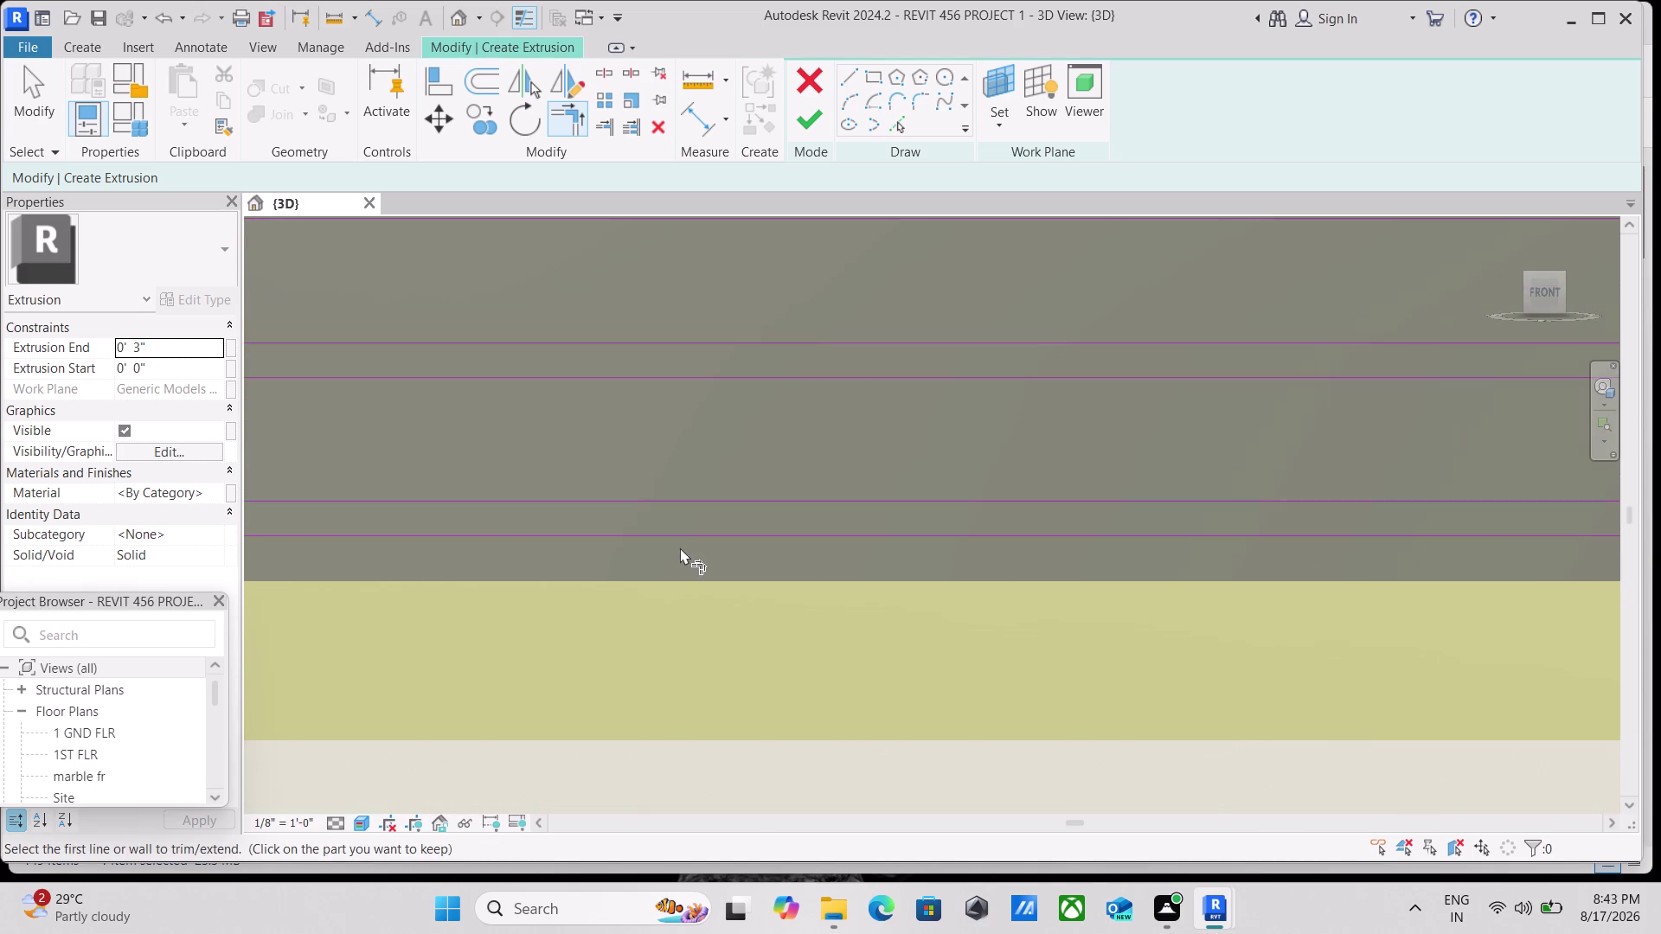
scroll(down, 3)
middle_drag(691, 548, 1273, 549)
scroll(down, 3)
middle_drag(867, 579, 1568, 586)
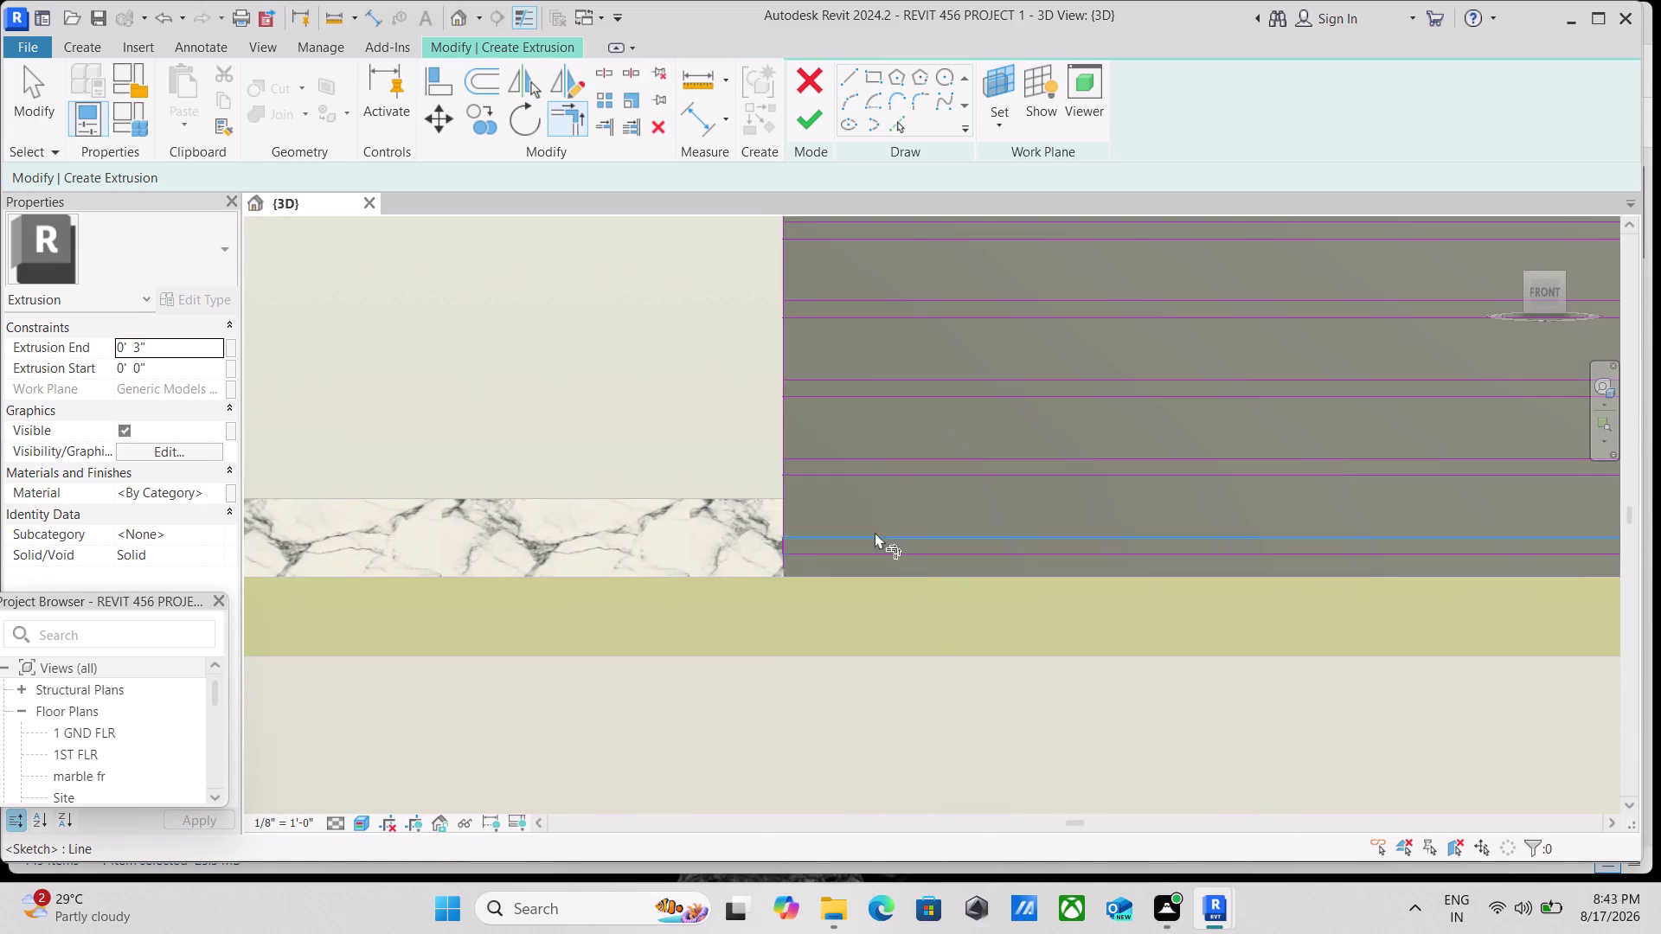
scroll(up, 3)
scroll(up, 3)
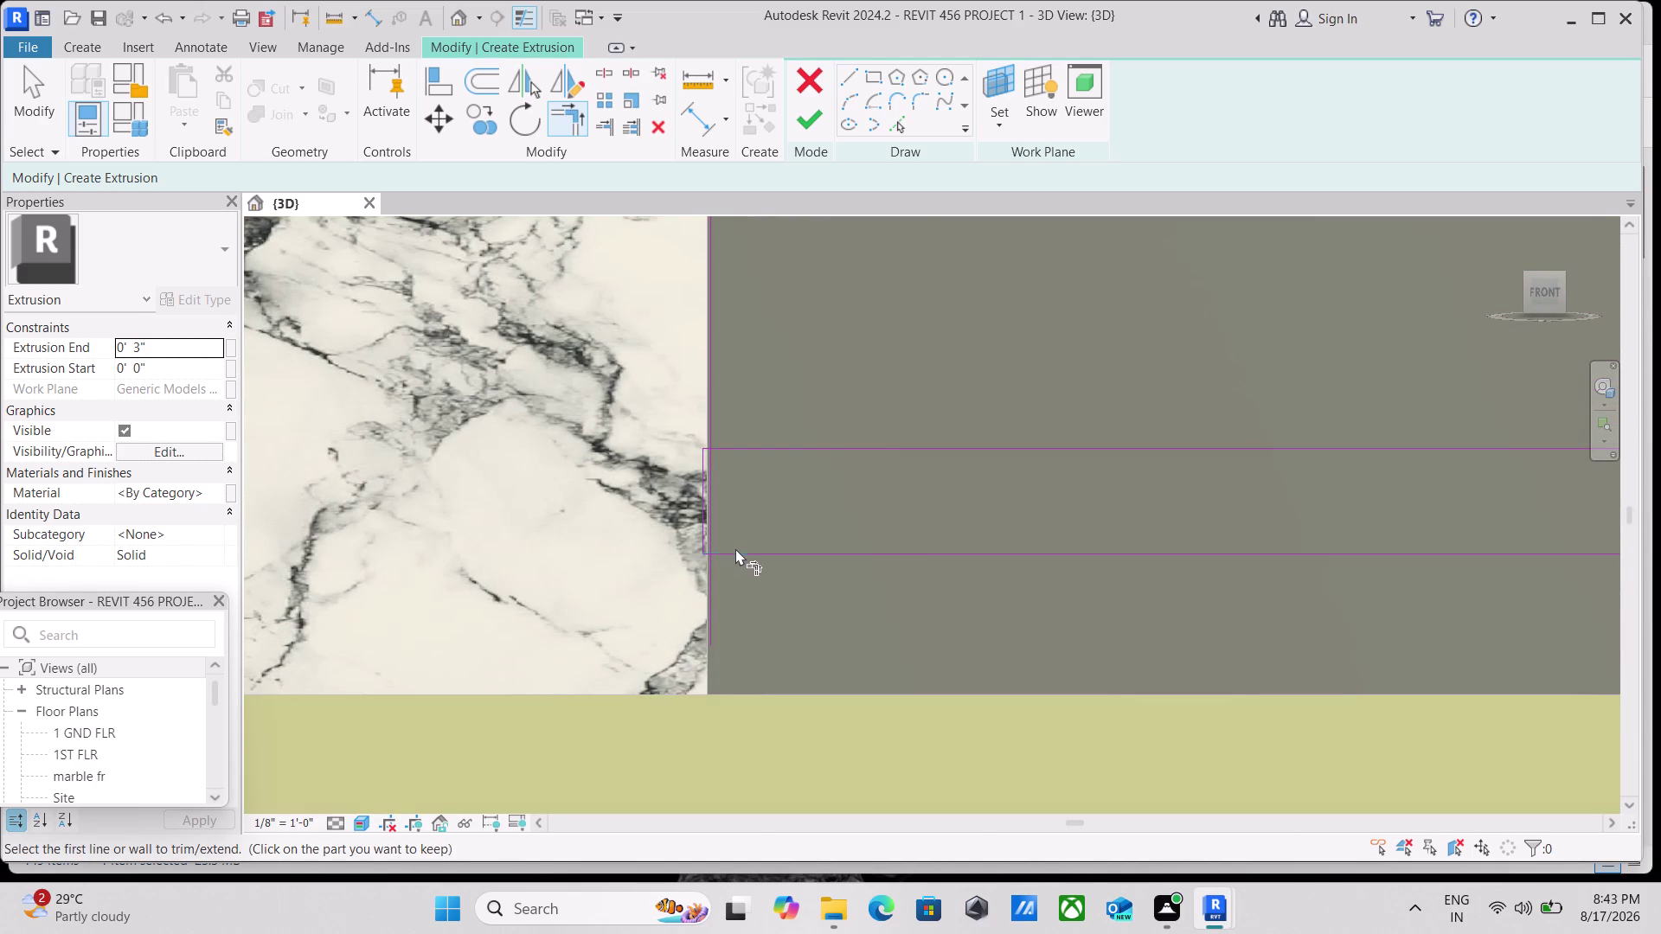
click(736, 549)
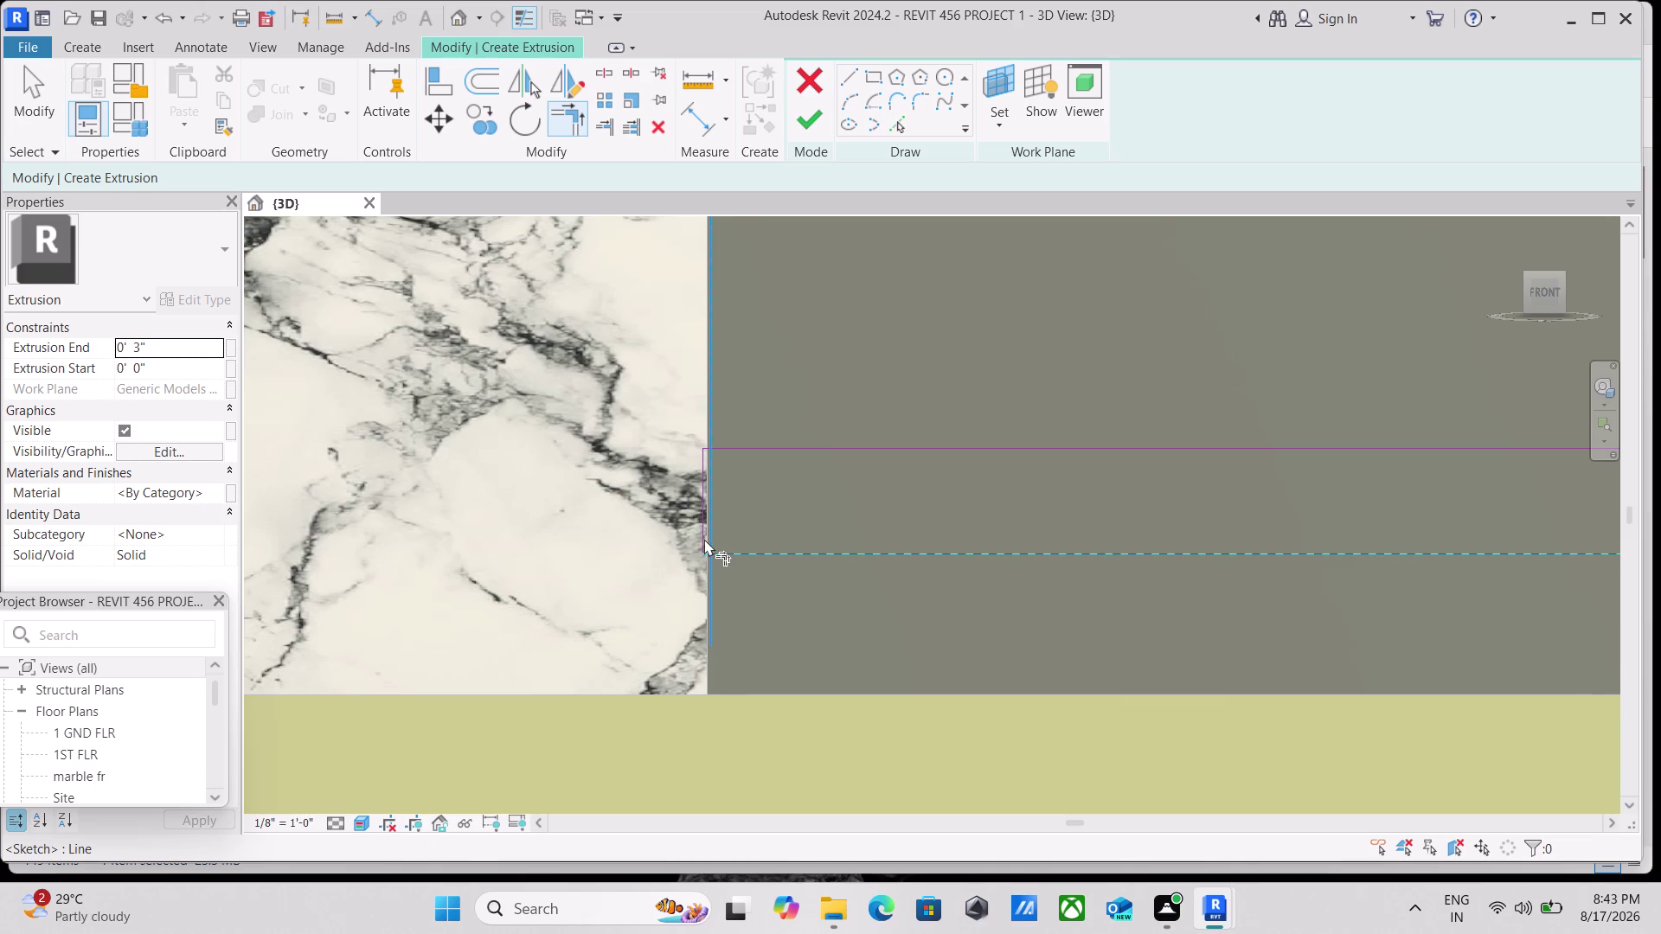
scroll(up, 3)
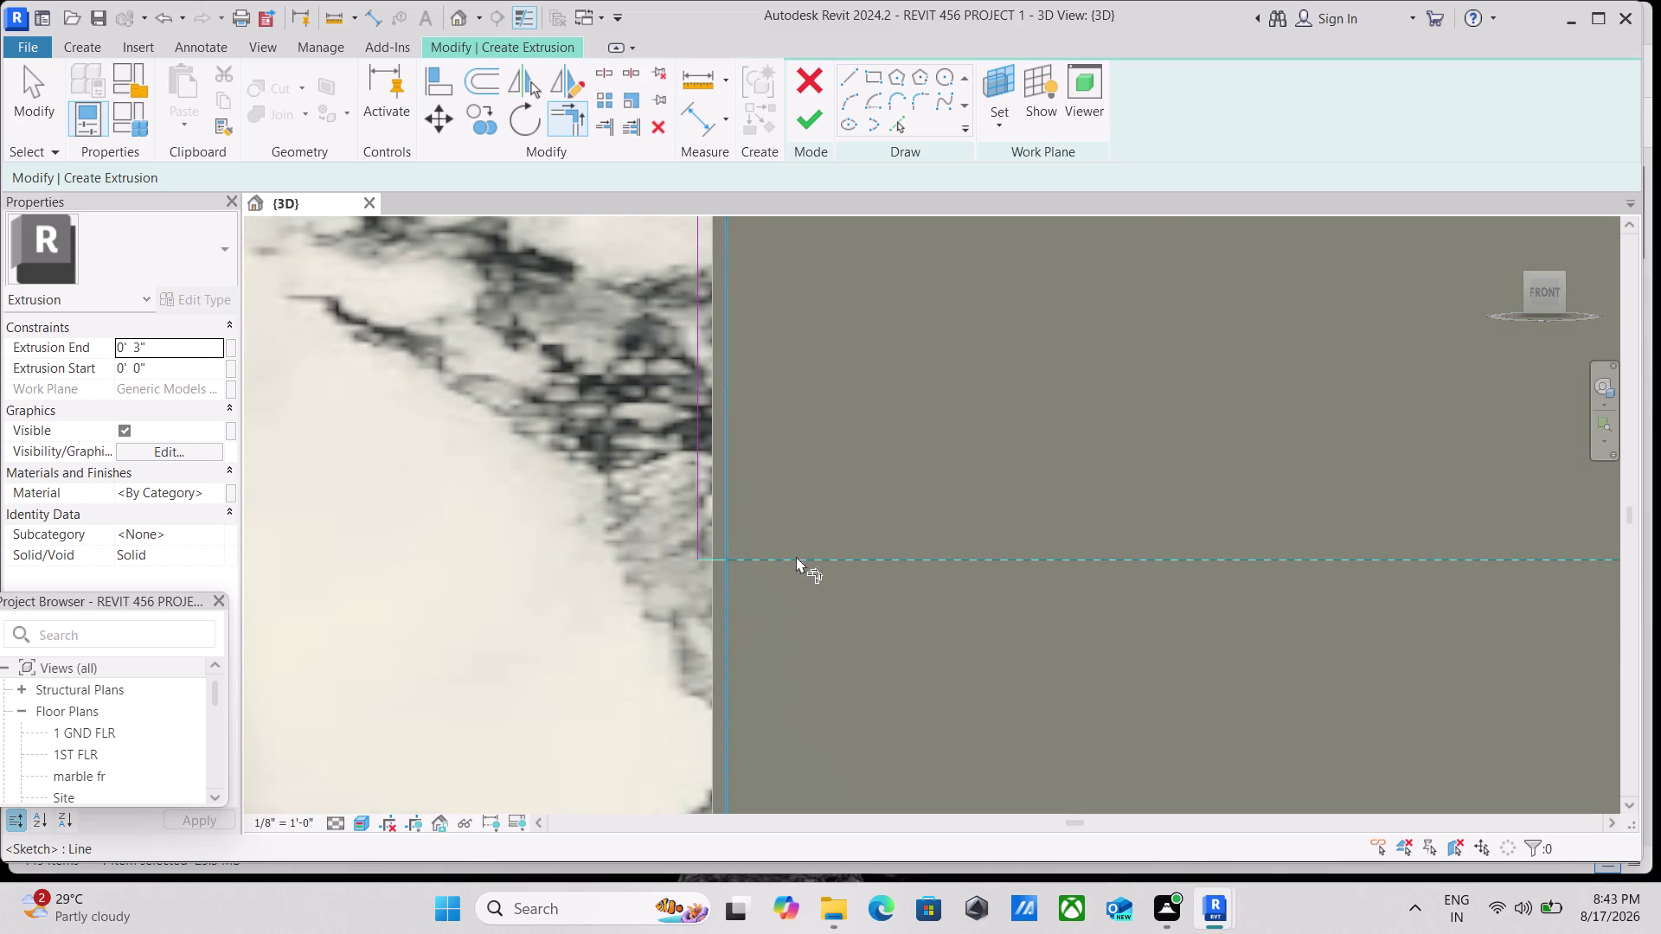
click(797, 554)
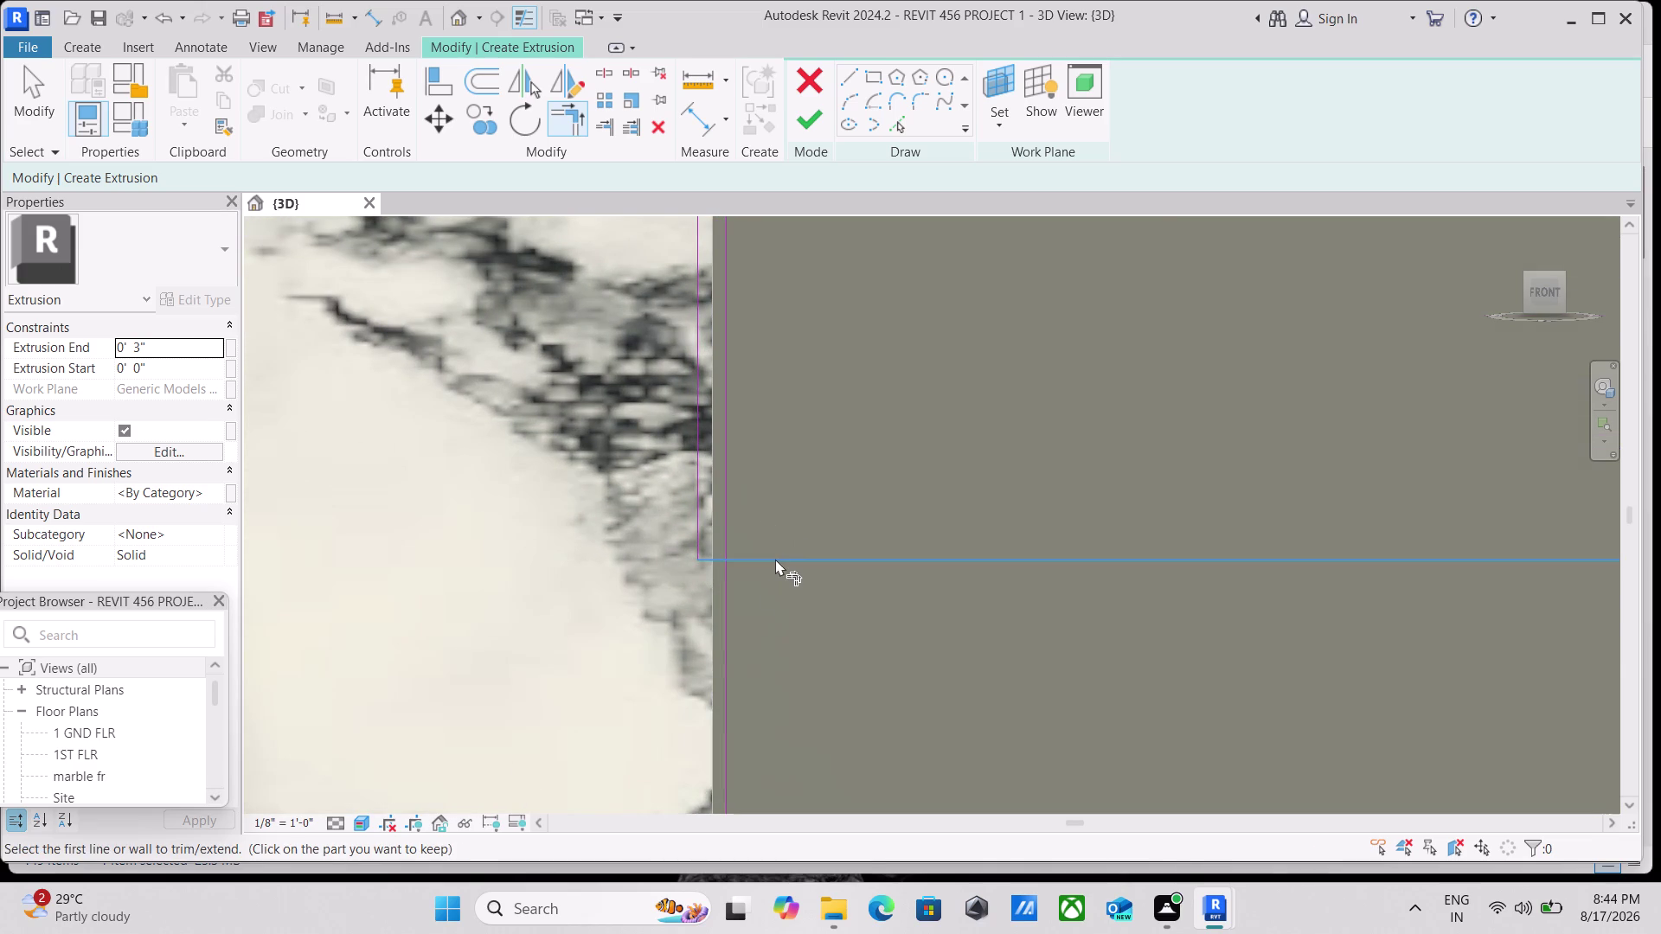
click(775, 559)
click(728, 502)
scroll(down, 3)
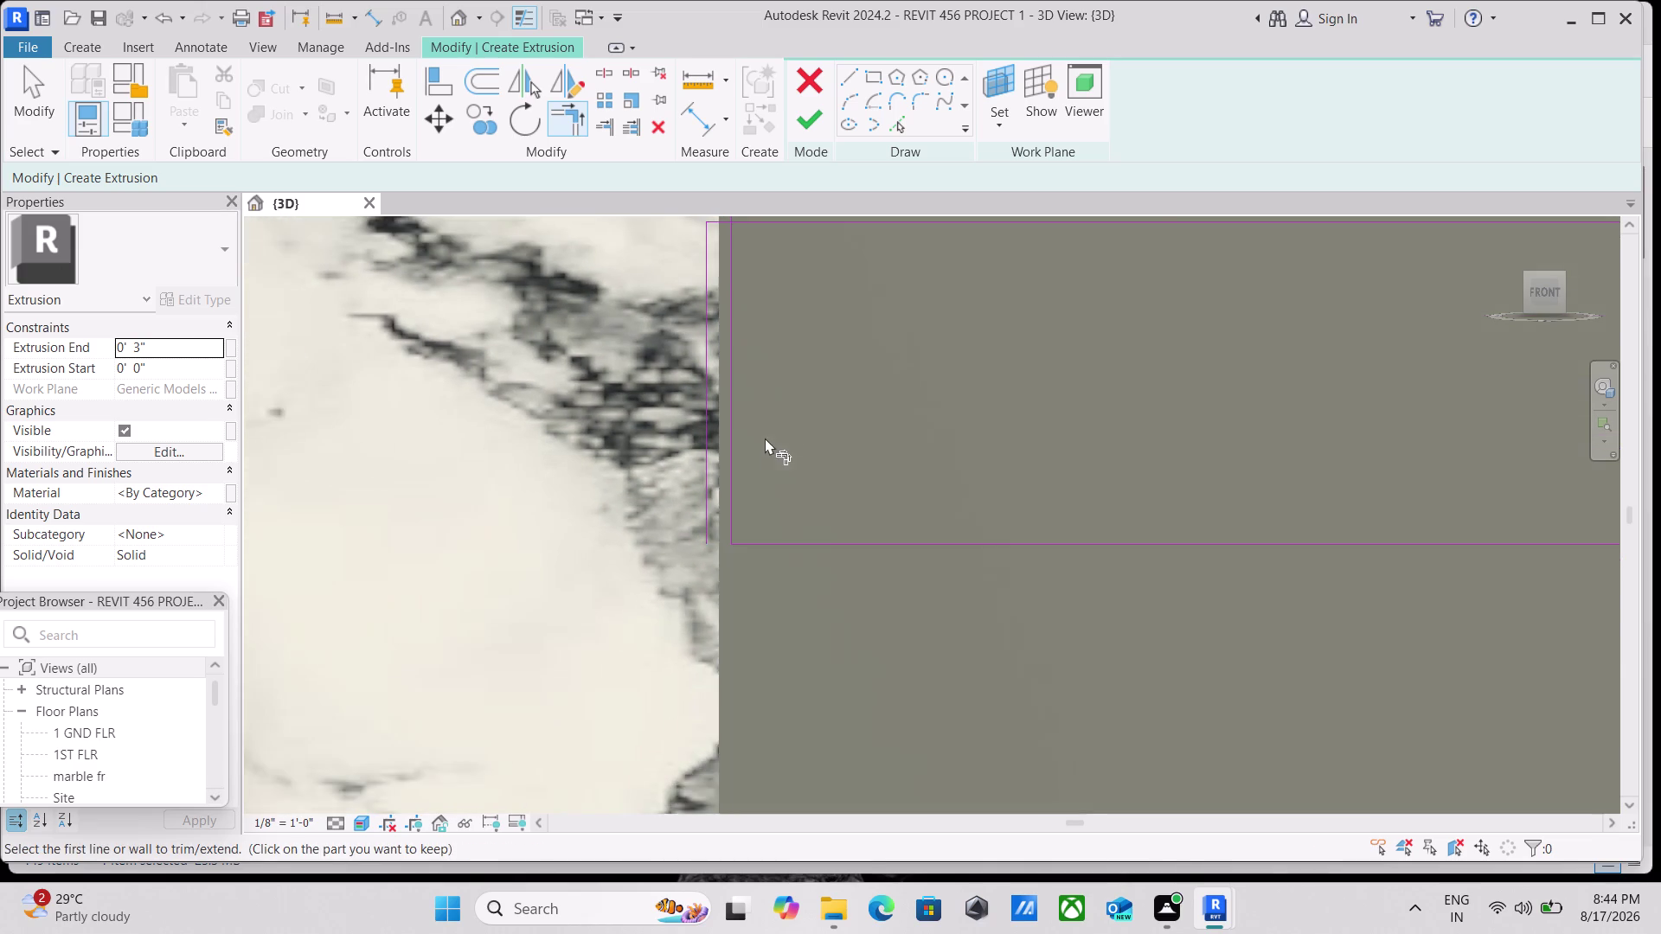
middle_drag(765, 439, 754, 638)
click(725, 465)
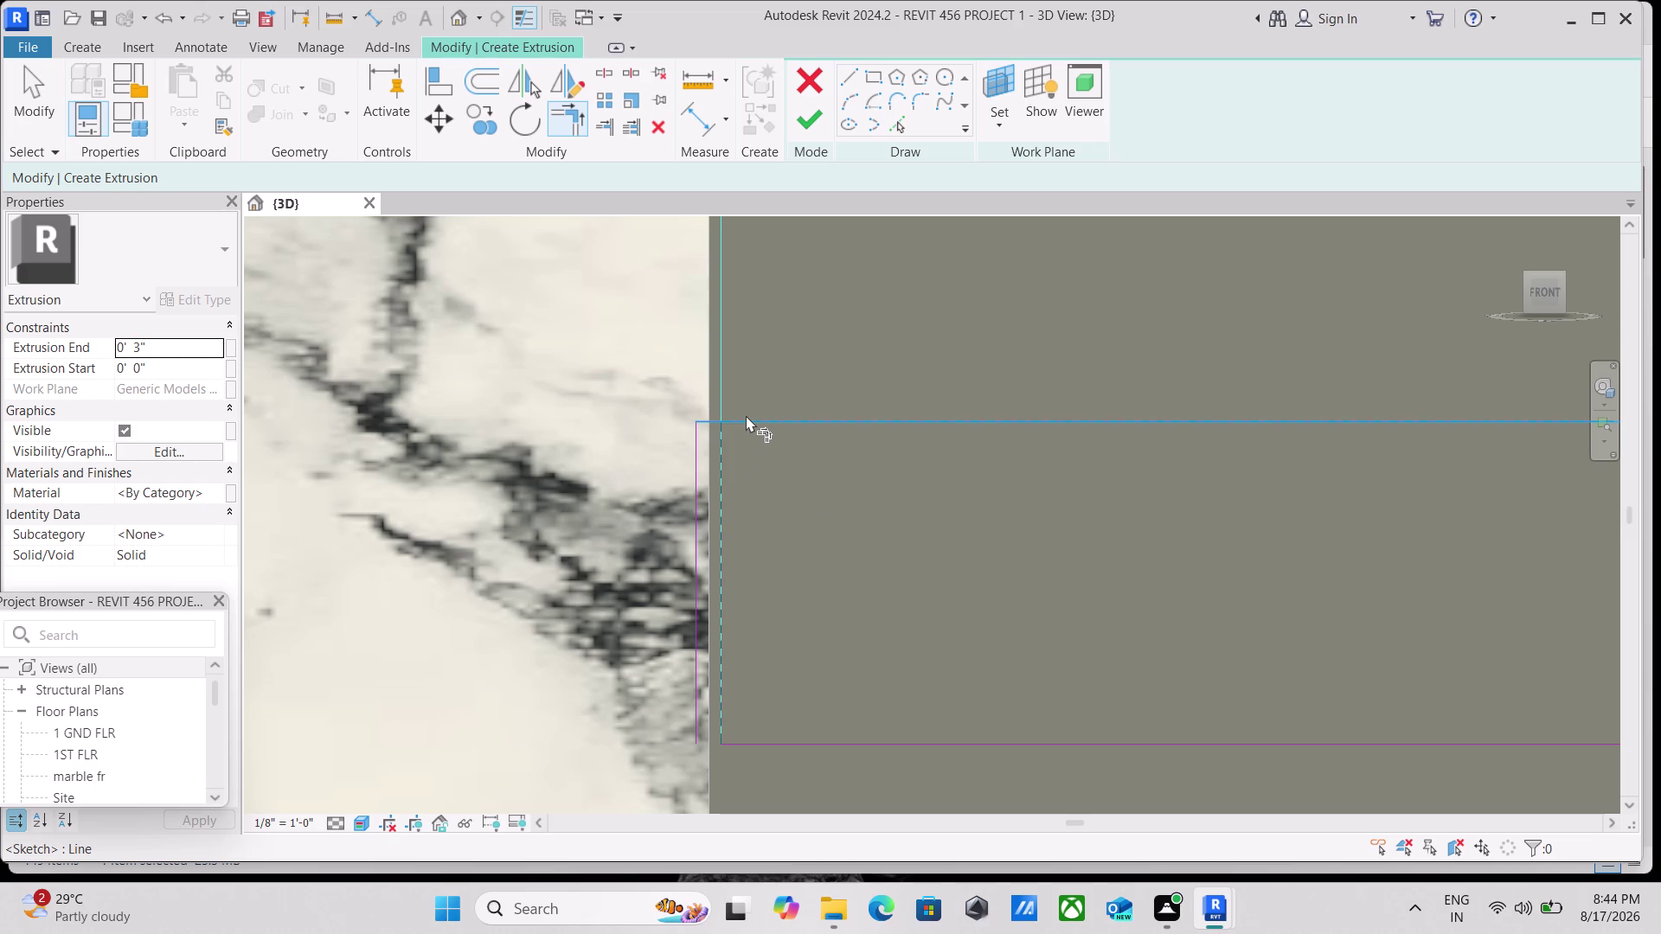
click(746, 415)
Trim the next fin corner further up the wall edge.
scroll(down, 3)
scroll(down, 3)
middle_drag(1016, 470, 681, 512)
scroll(down, 3)
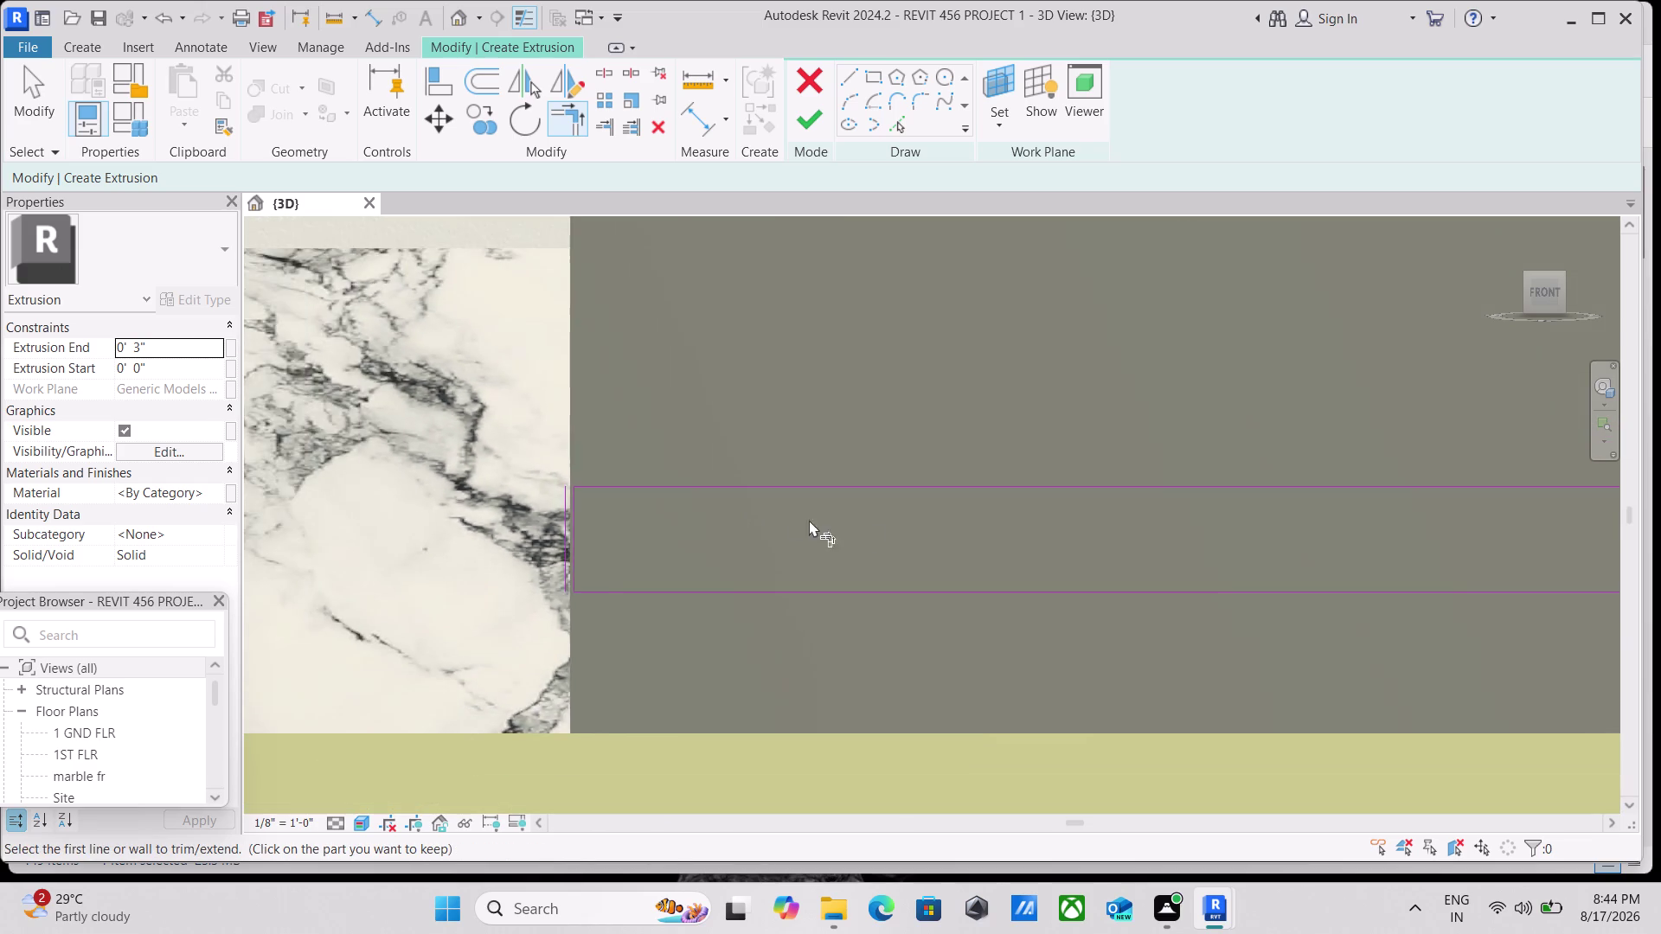
scroll(down, 3)
scroll(down, 3)
middle_drag(945, 519, 900, 608)
scroll(up, 3)
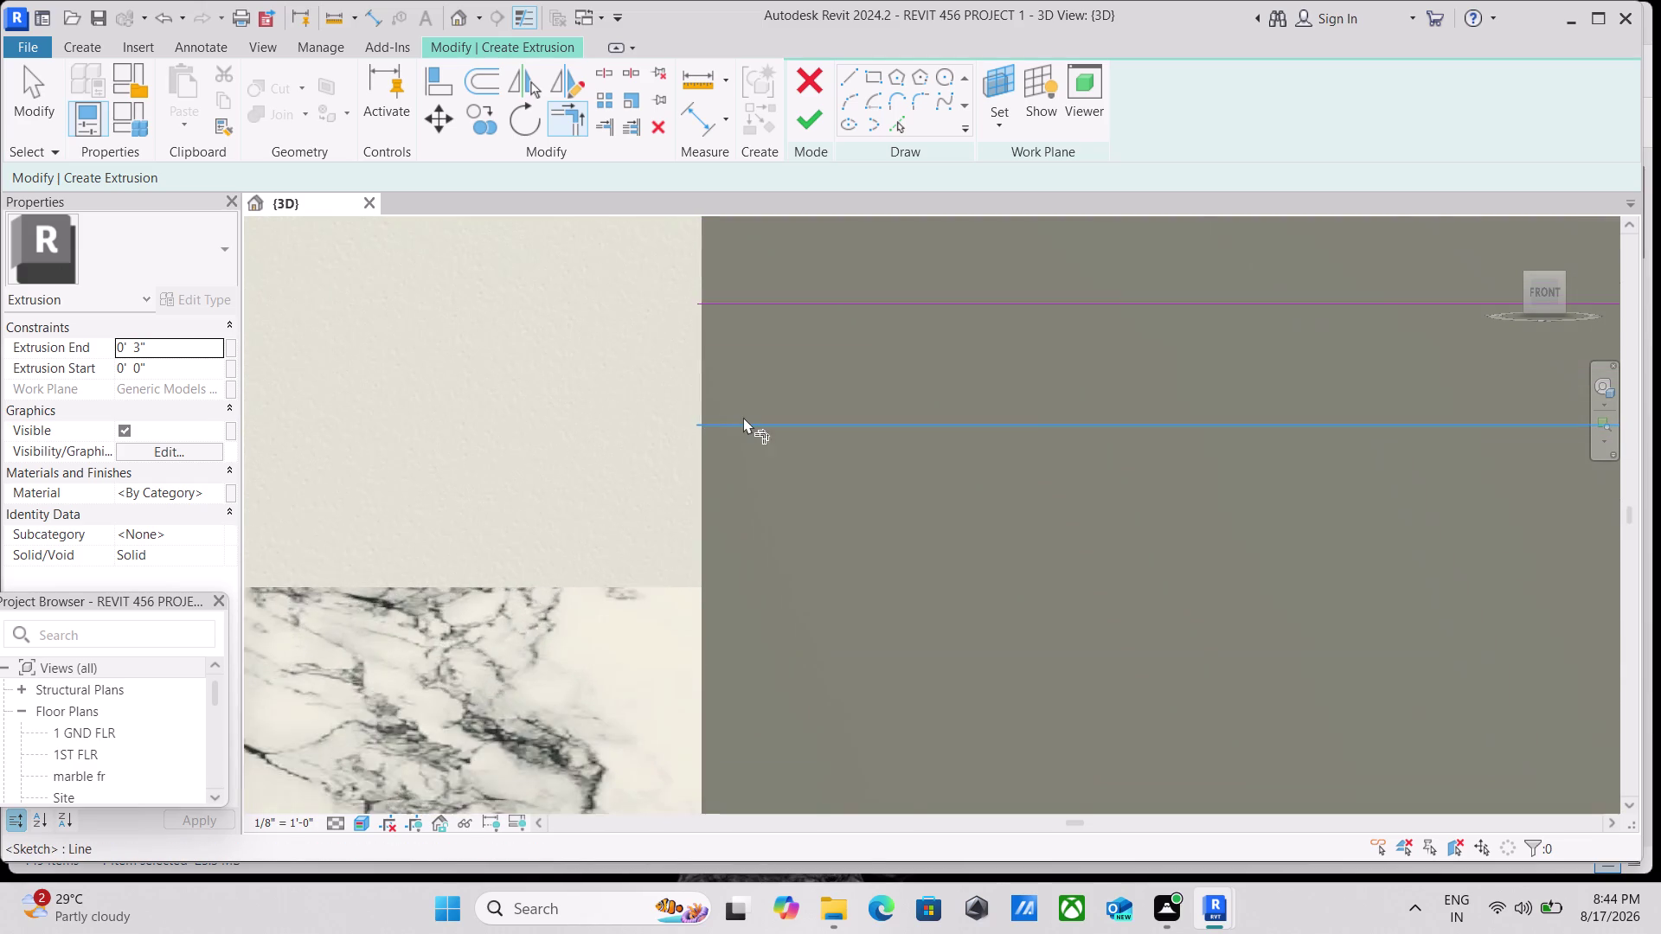
scroll(up, 3)
scroll(down, 3)
scroll(down, 3)
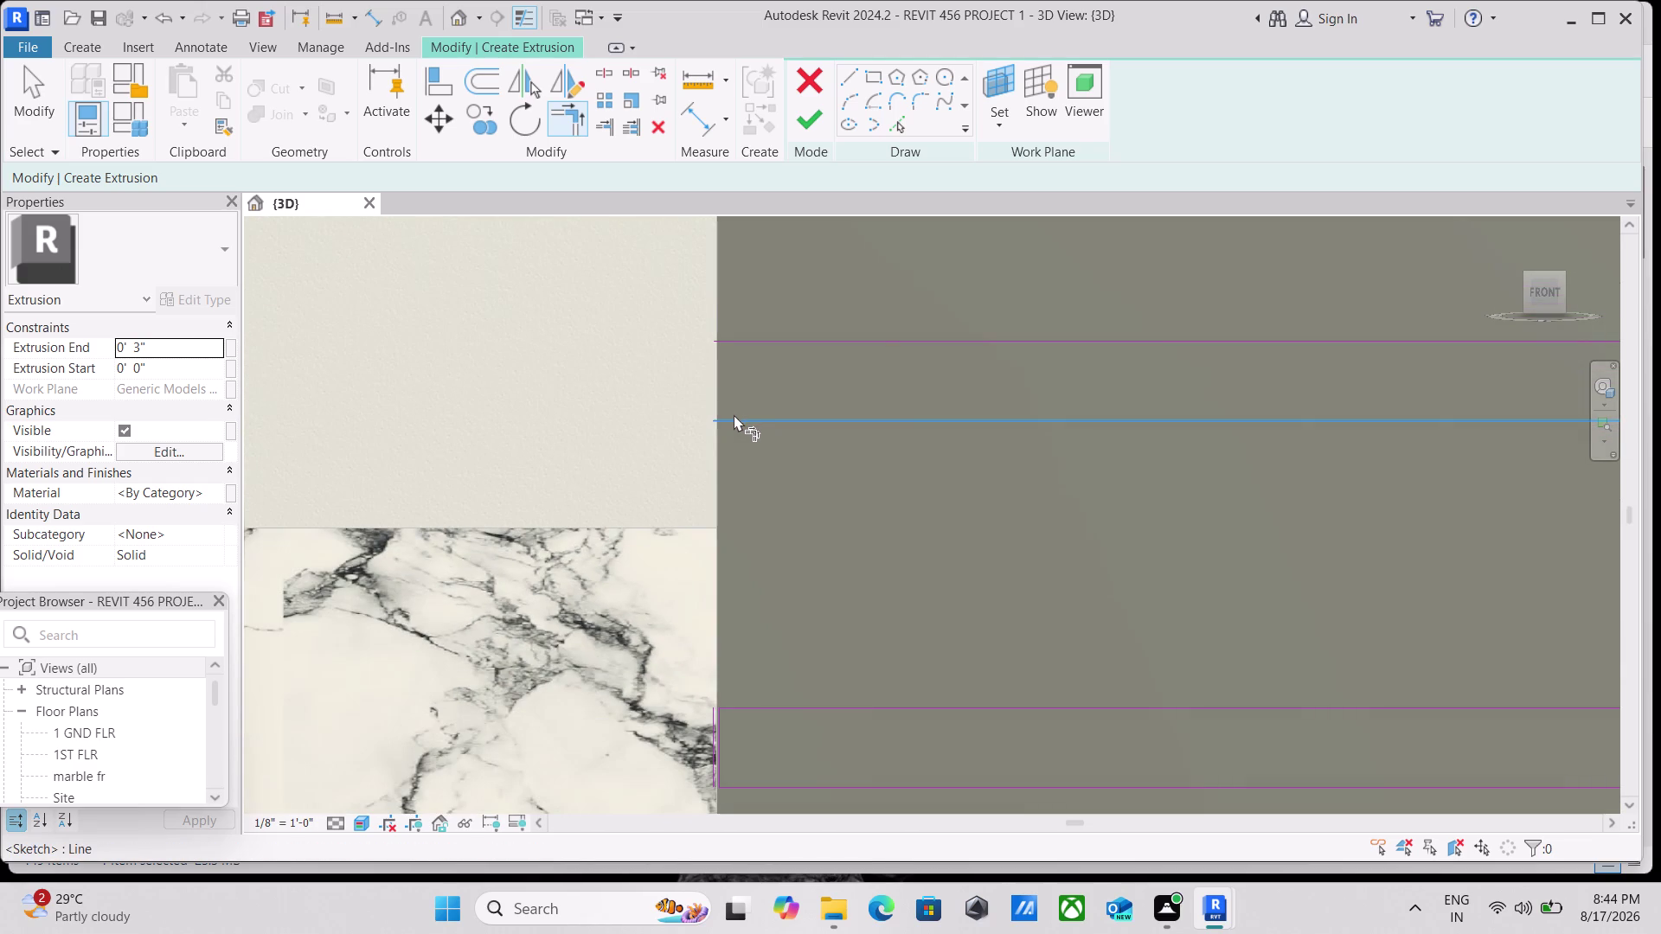
click(734, 414)
click(746, 337)
Trim the fin sketch lines into corners at the wall's right end.
scroll(down, 3)
middle_drag(817, 488, 428, 476)
middle_drag(1025, 501, 911, 501)
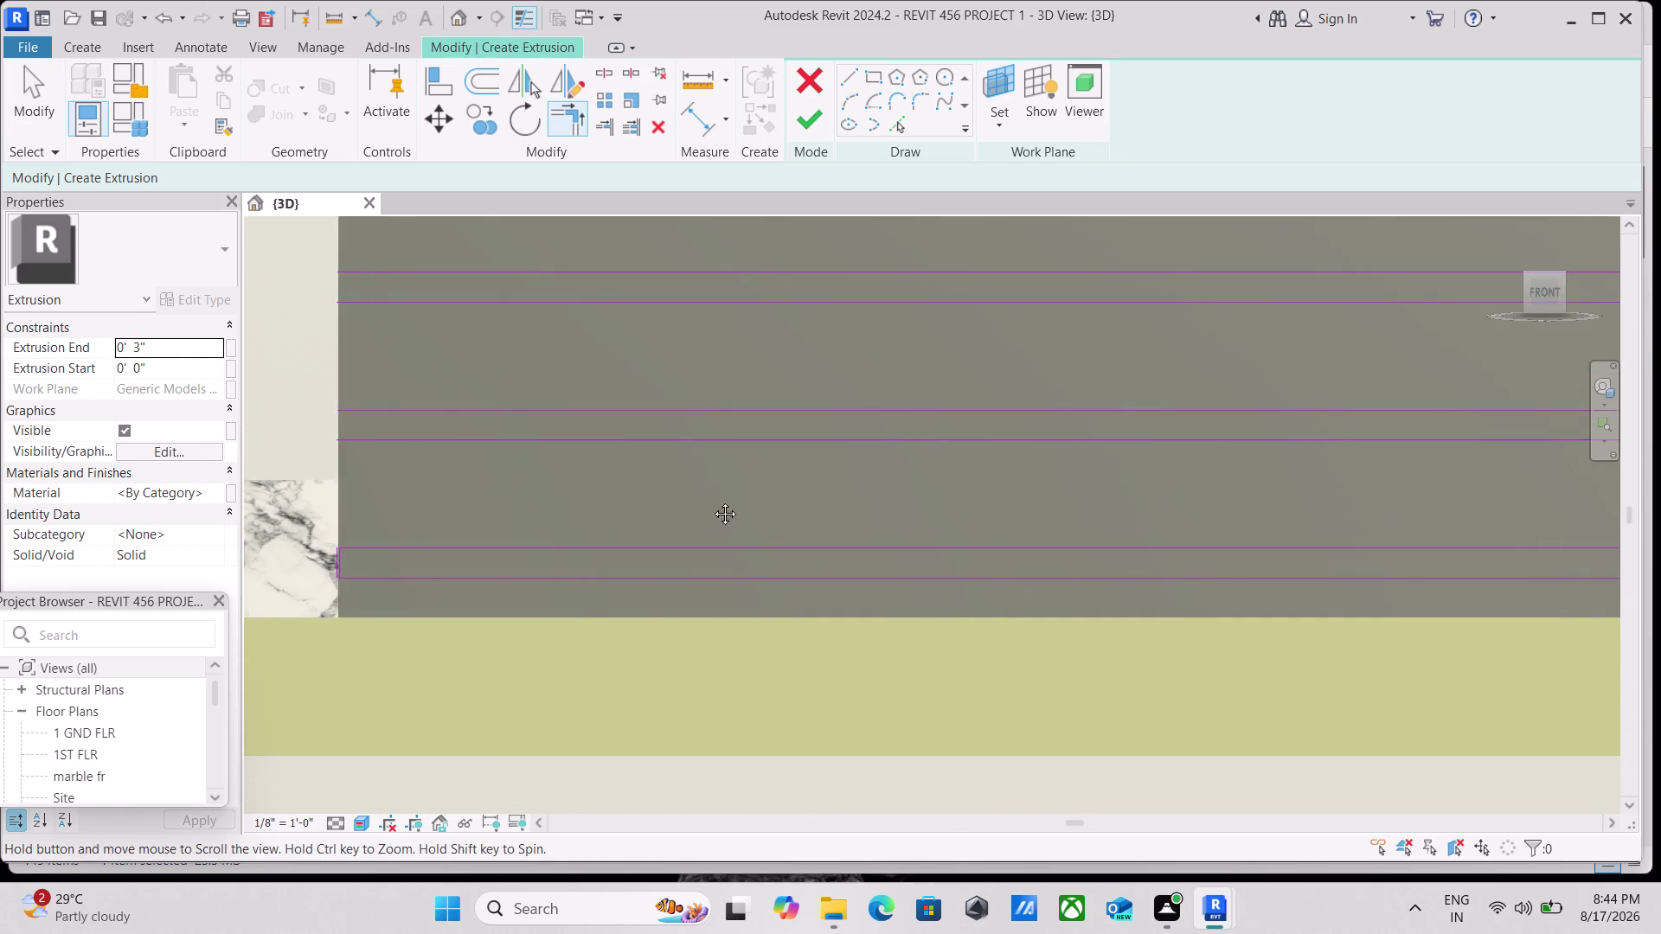
middle_drag(911, 501, 432, 468)
middle_drag(1237, 429, 485, 390)
scroll(down, 3)
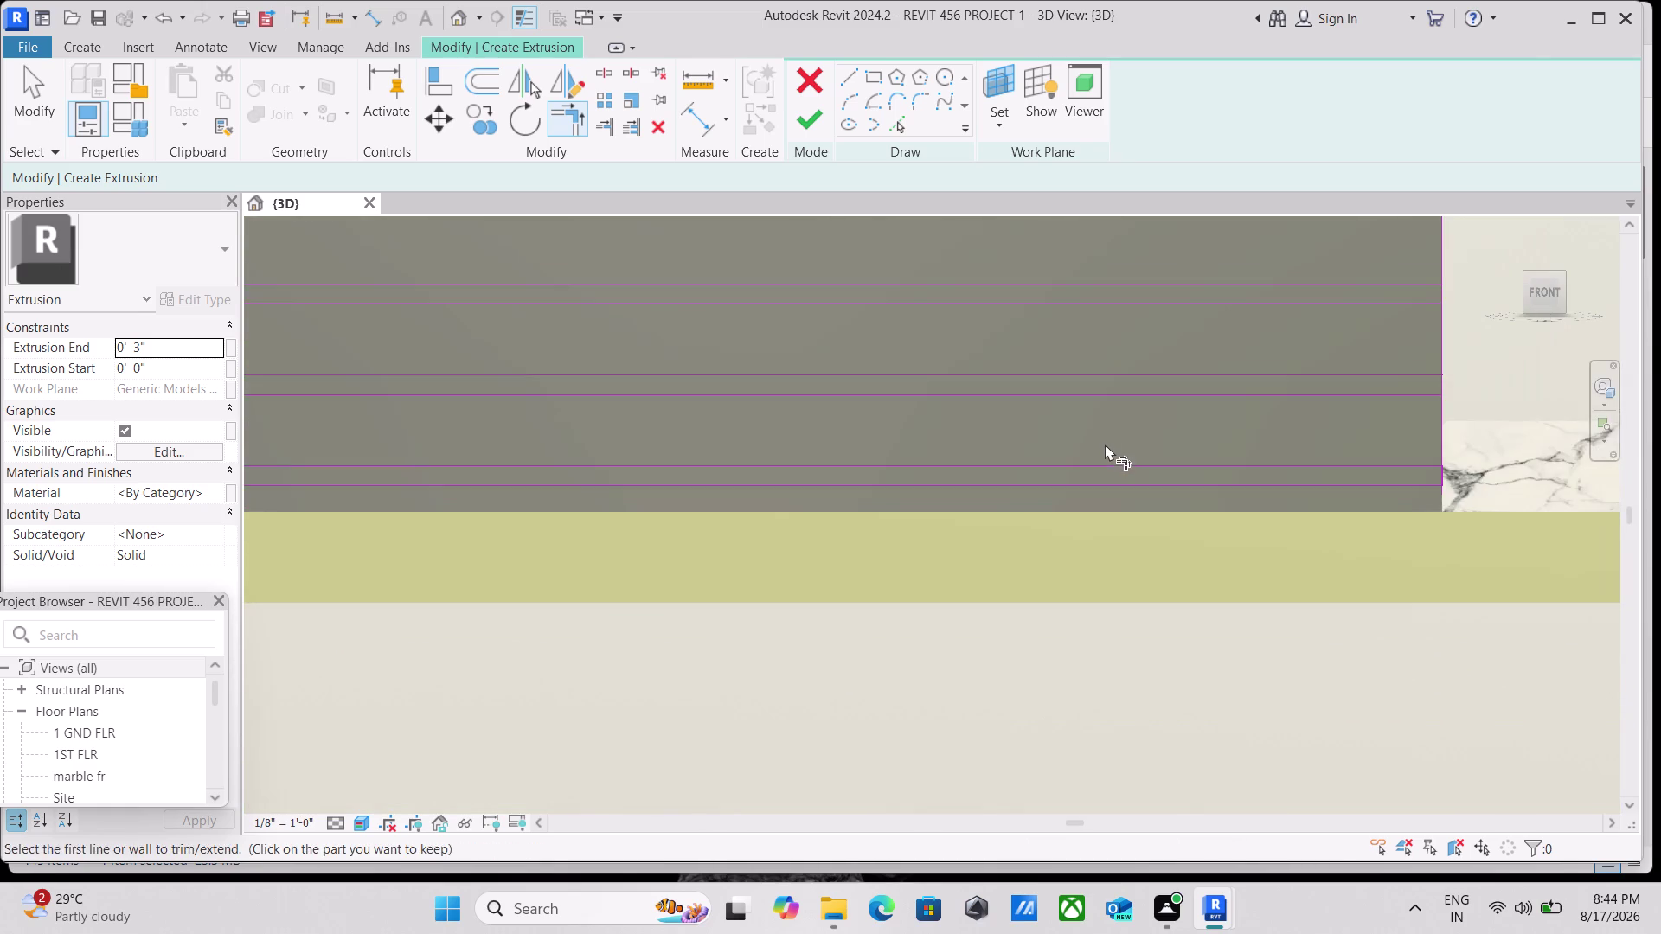
middle_drag(1104, 444, 852, 463)
scroll(up, 3)
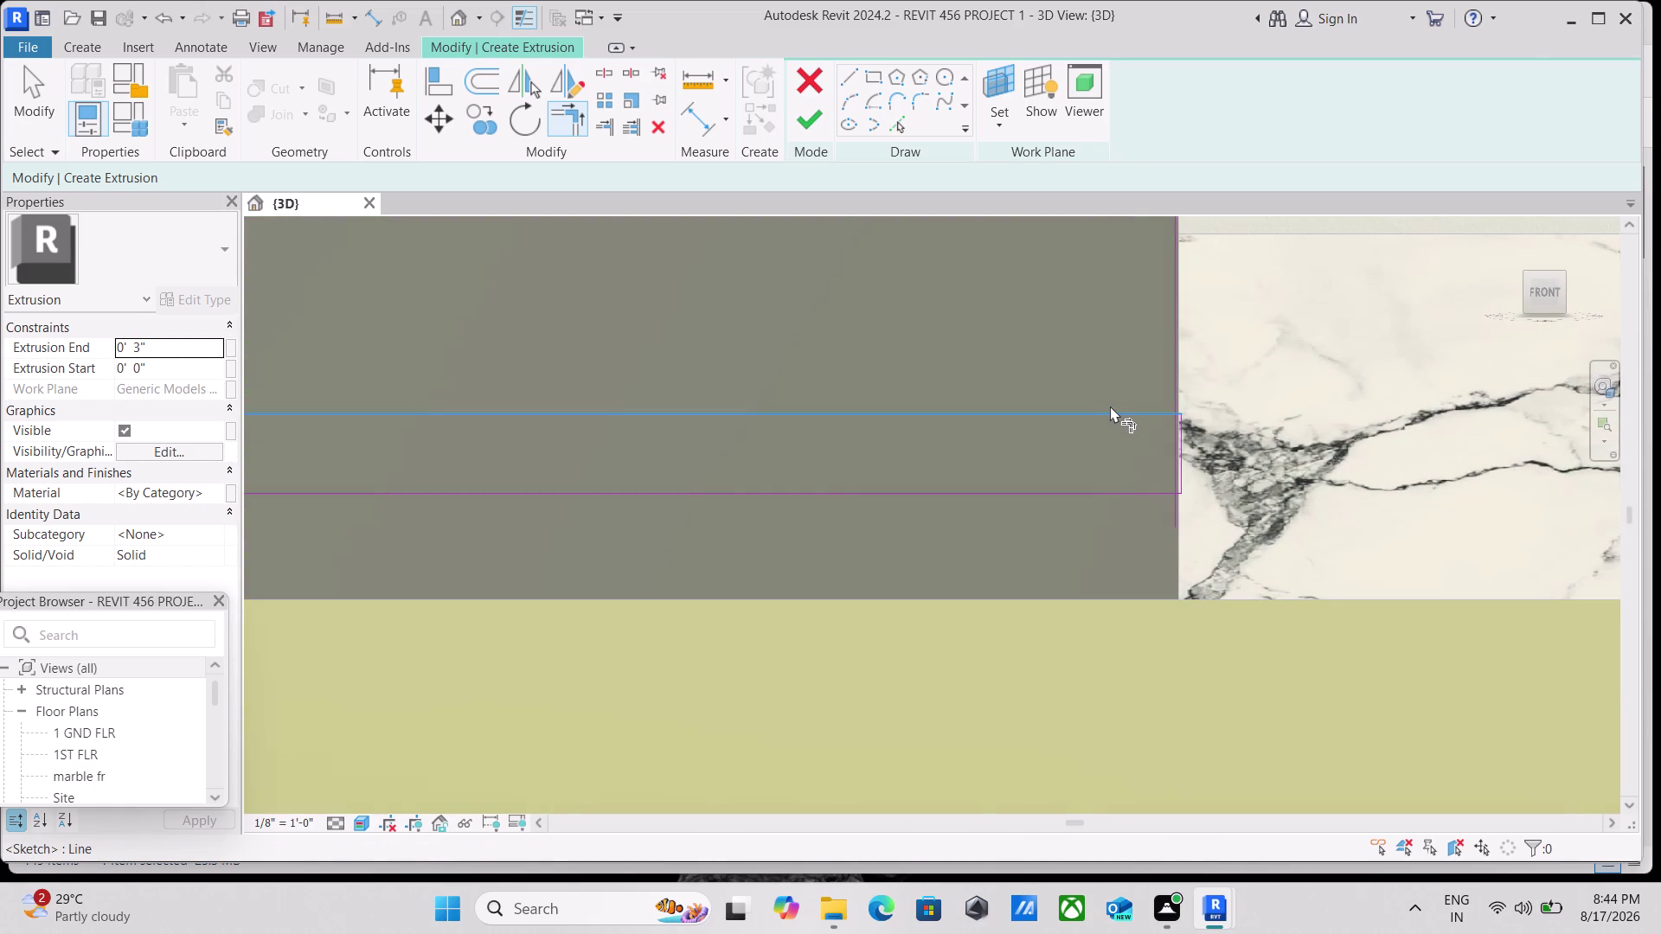
click(1110, 405)
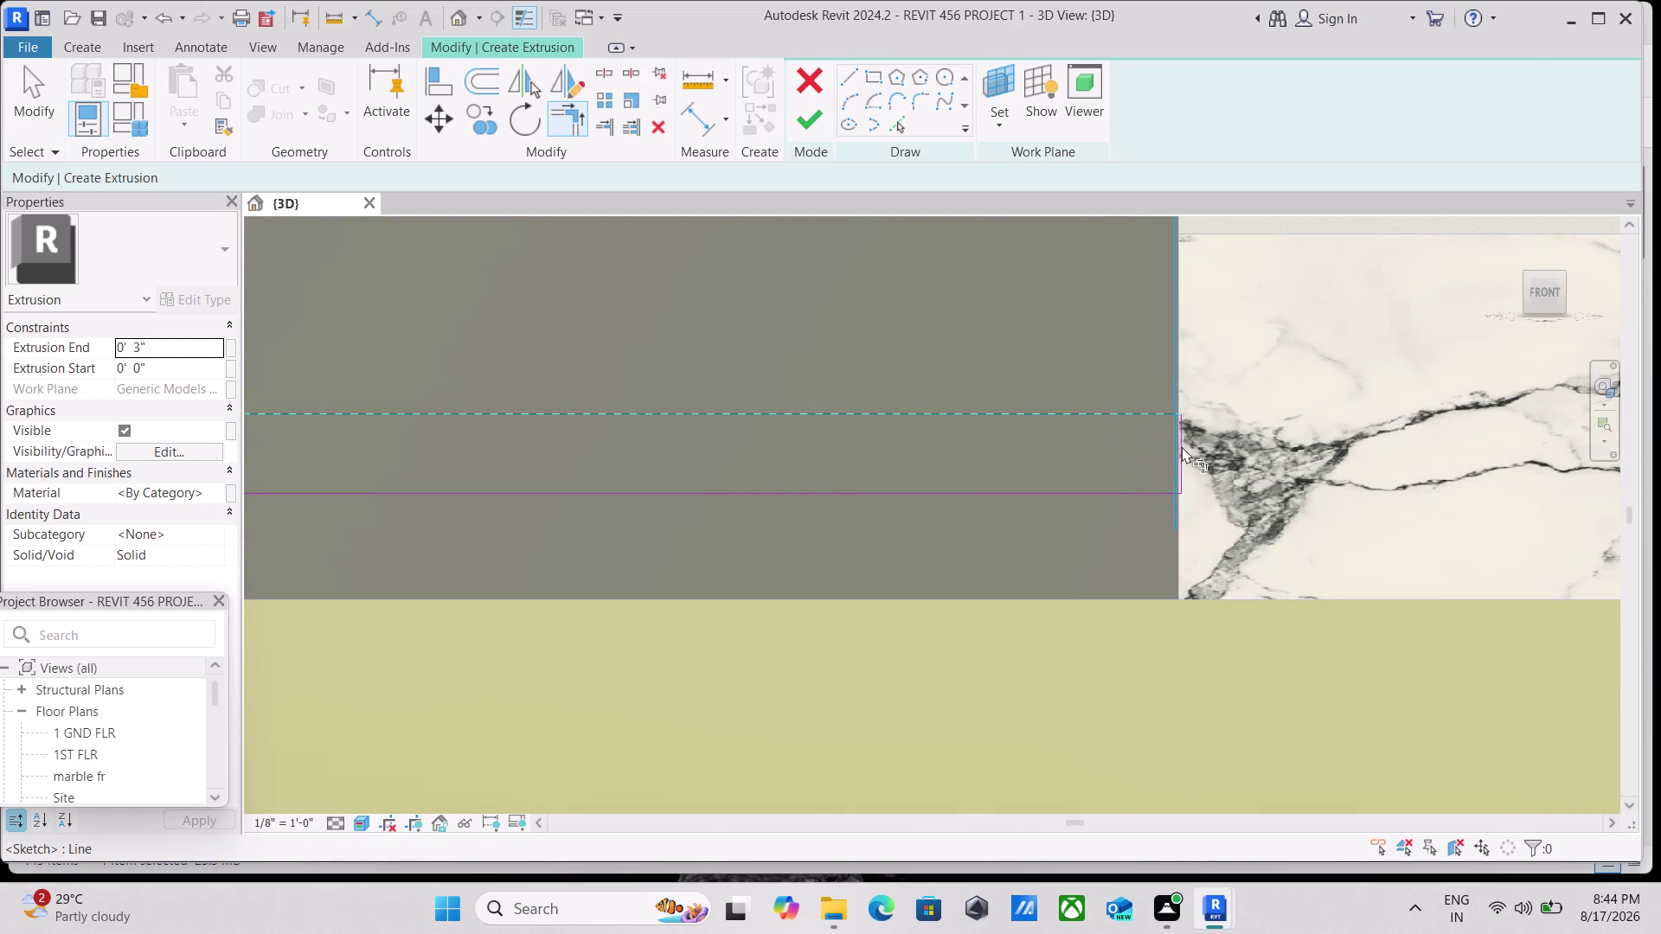
scroll(up, 3)
click(1175, 452)
scroll(down, 3)
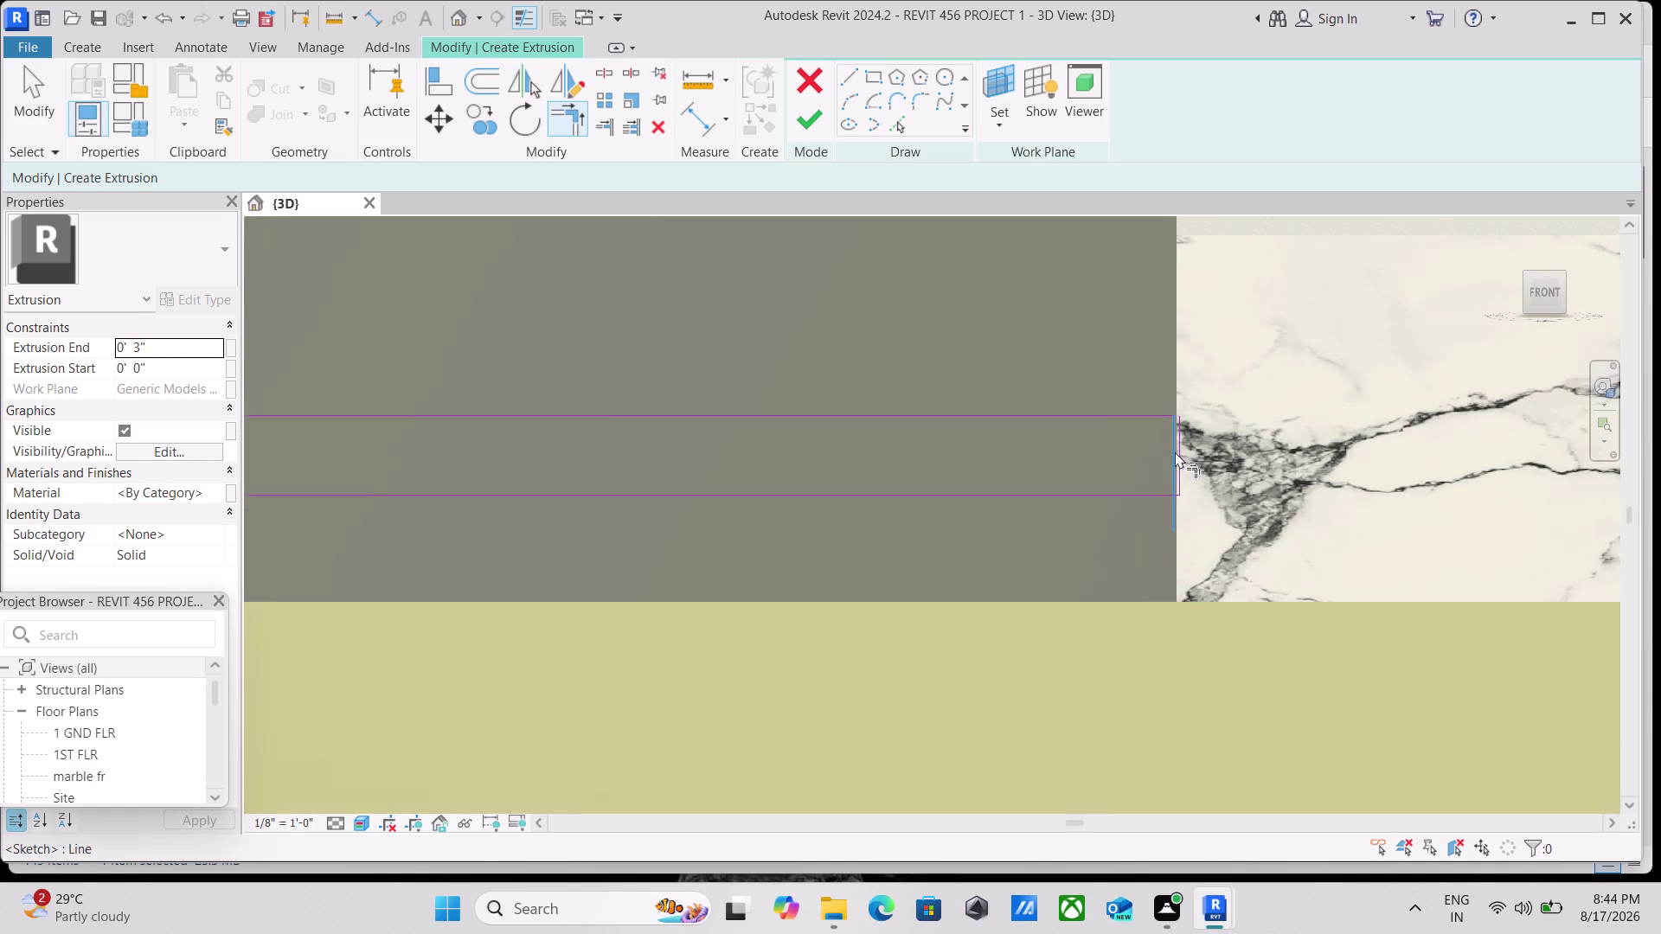
click(1144, 498)
click(1173, 480)
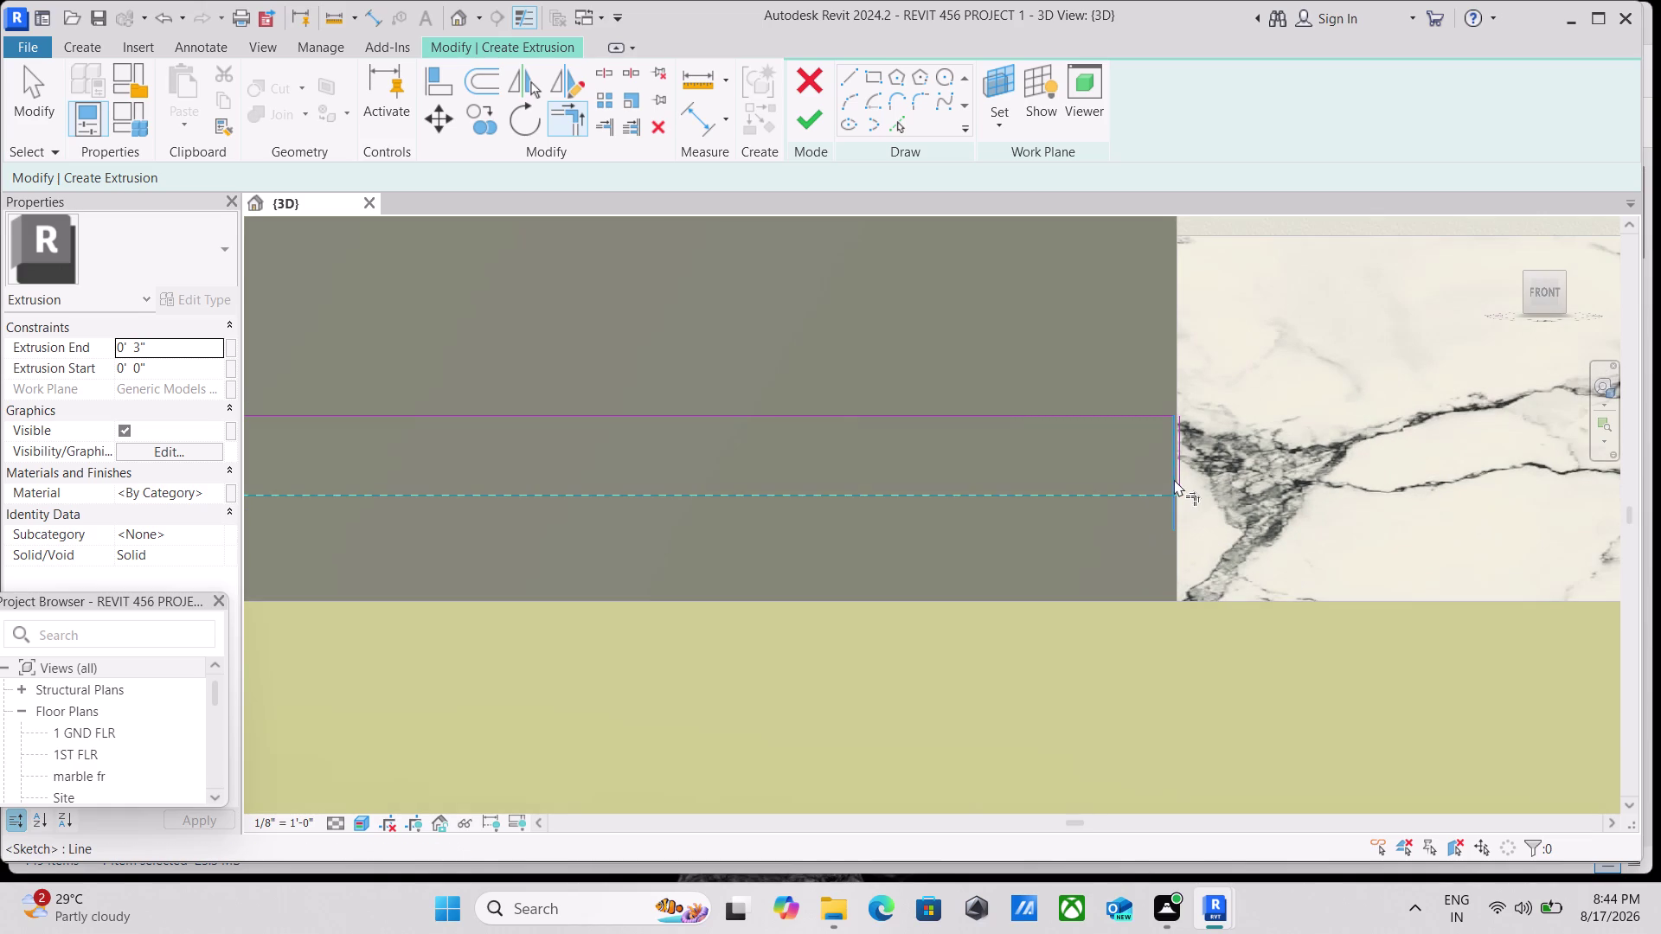
Review the other fin sketches along the marble edge, then exit trimming.
scroll(up, 3)
scroll(down, 3)
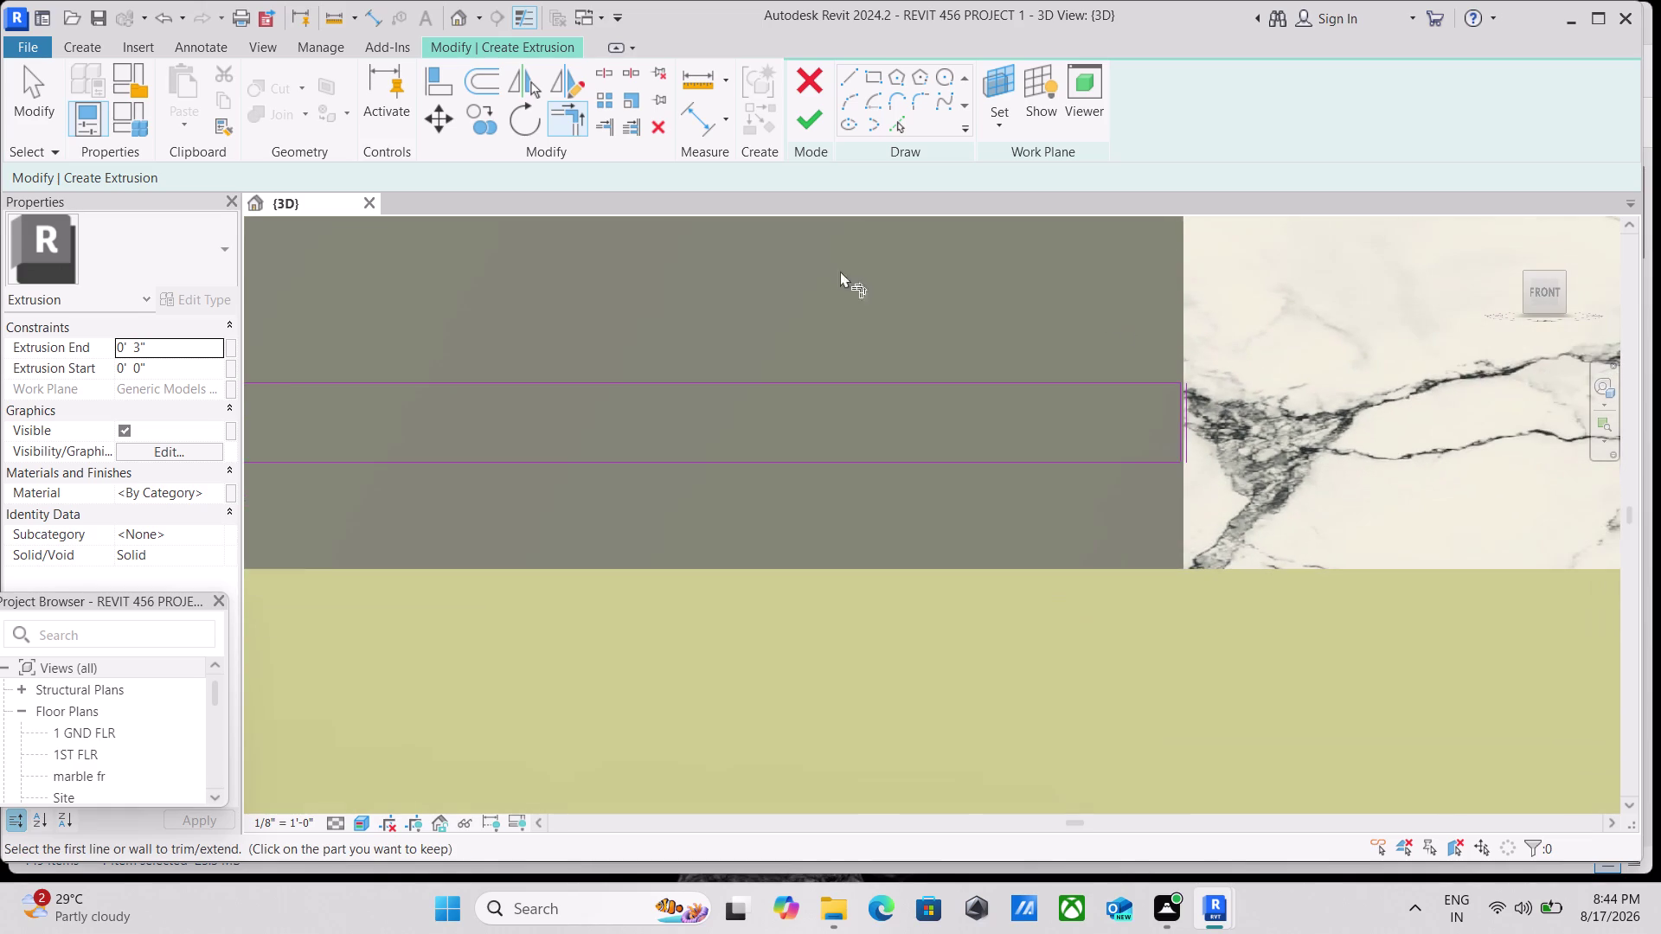
scroll(down, 3)
middle_drag(784, 282, 1499, 464)
scroll(down, 3)
scroll(down, 3)
middle_drag(827, 477, 1541, 491)
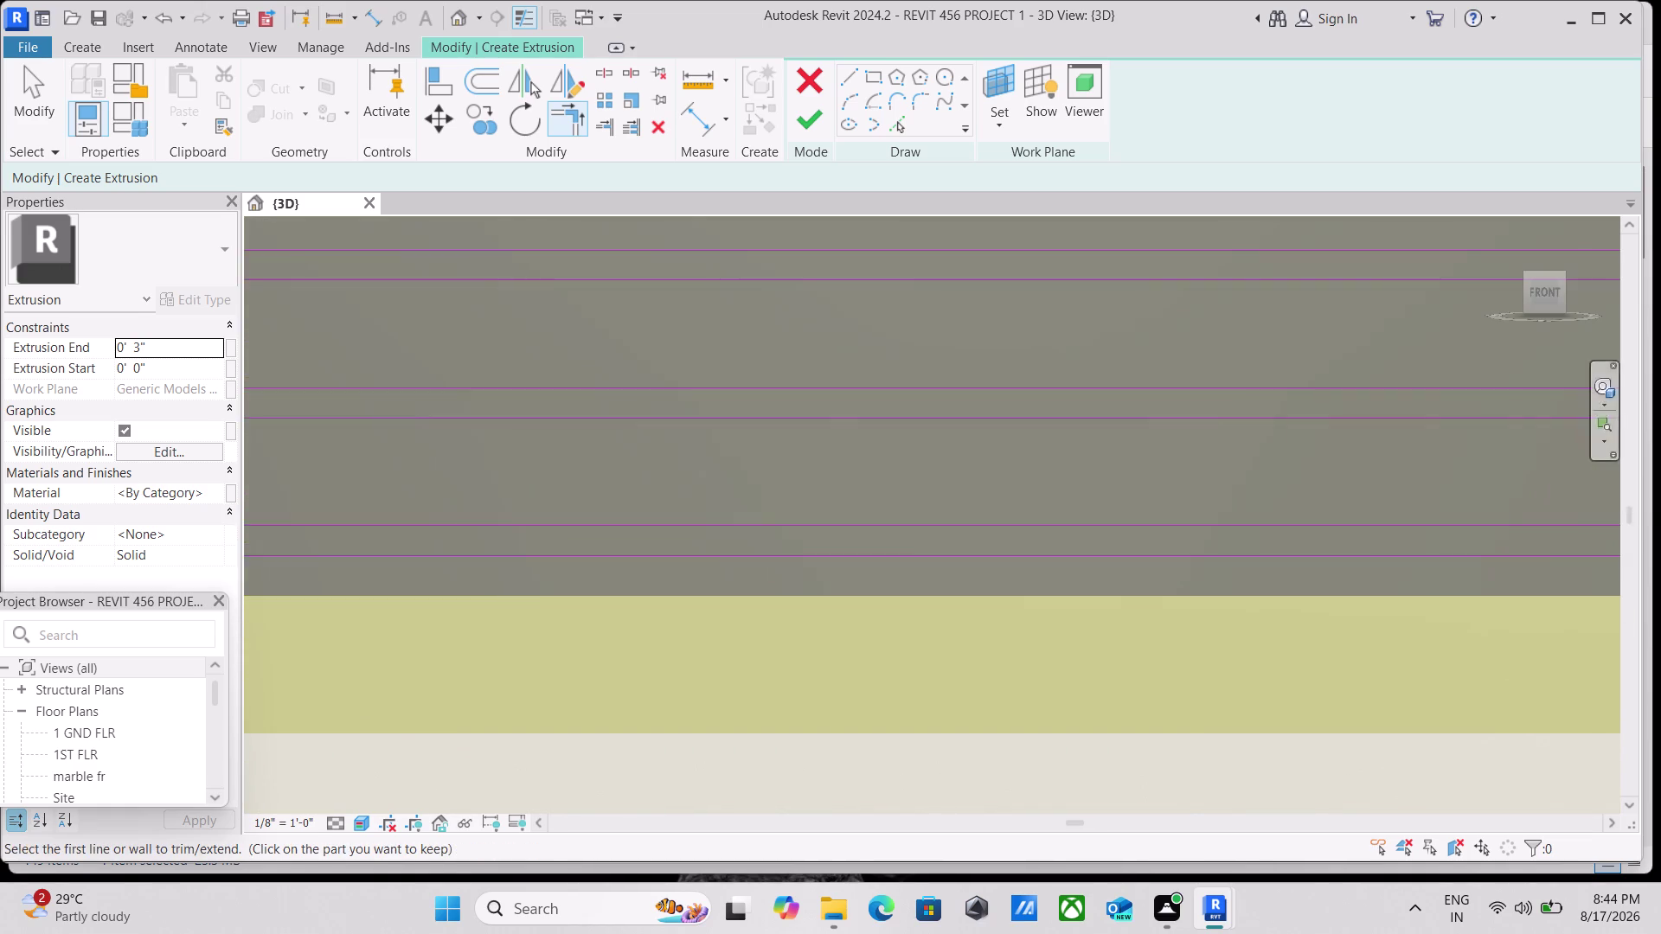
scroll(down, 3)
scroll(down, 3)
middle_drag(1041, 449, 1317, 469)
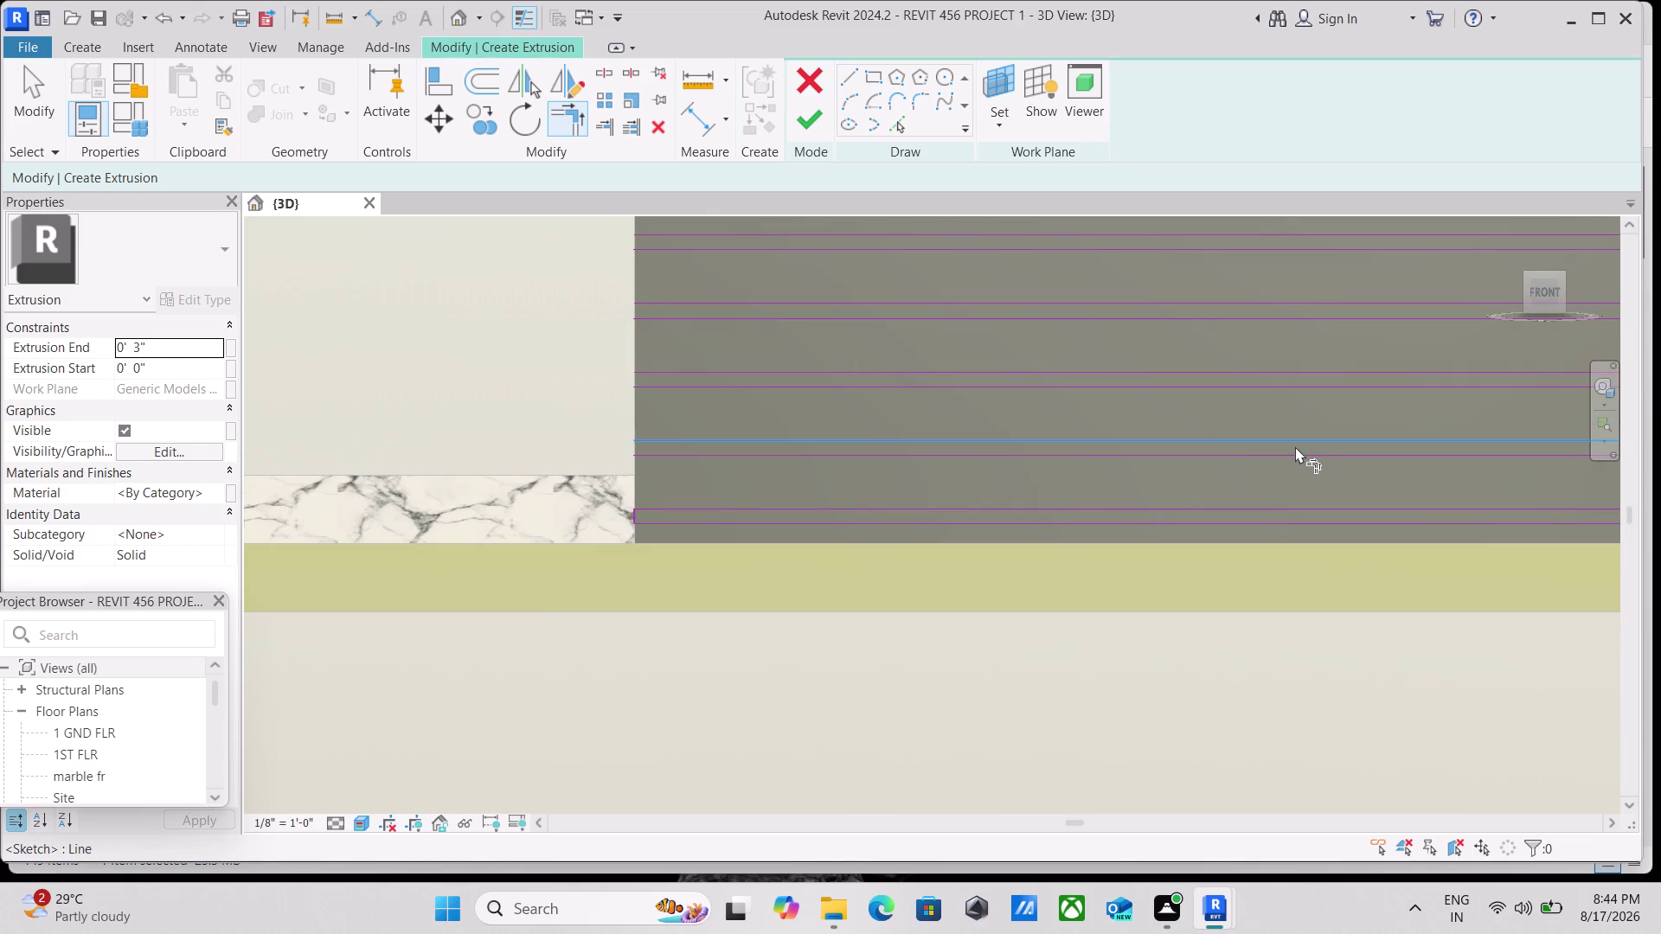
scroll(up, 3)
scroll(up, 3)
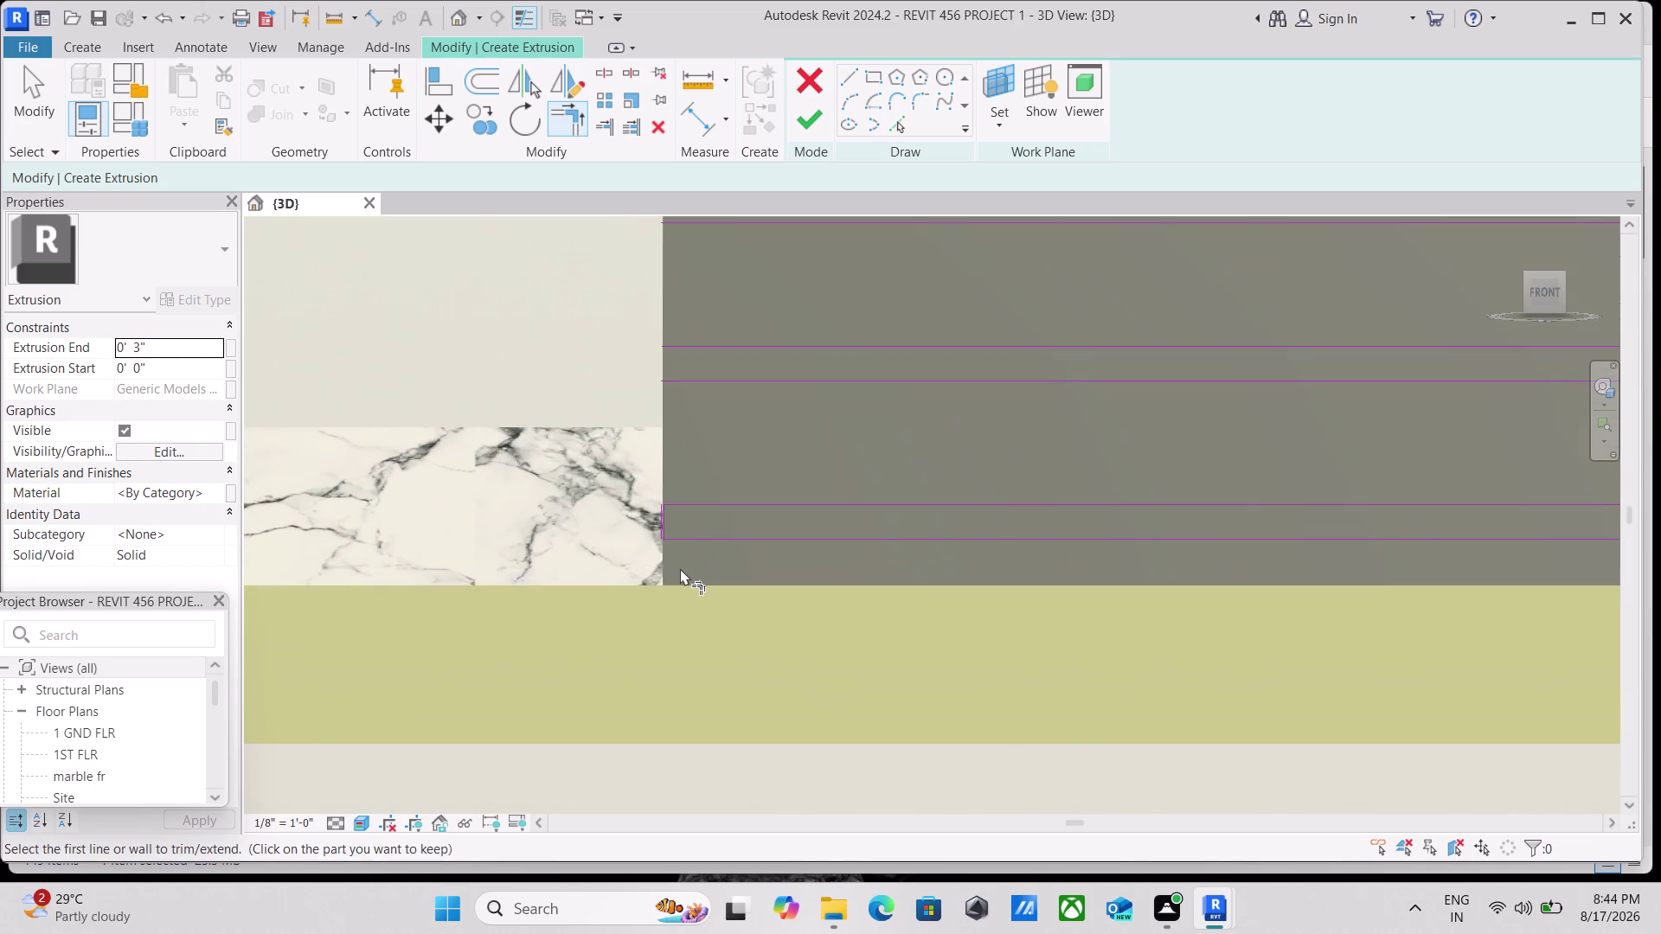
scroll(up, 3)
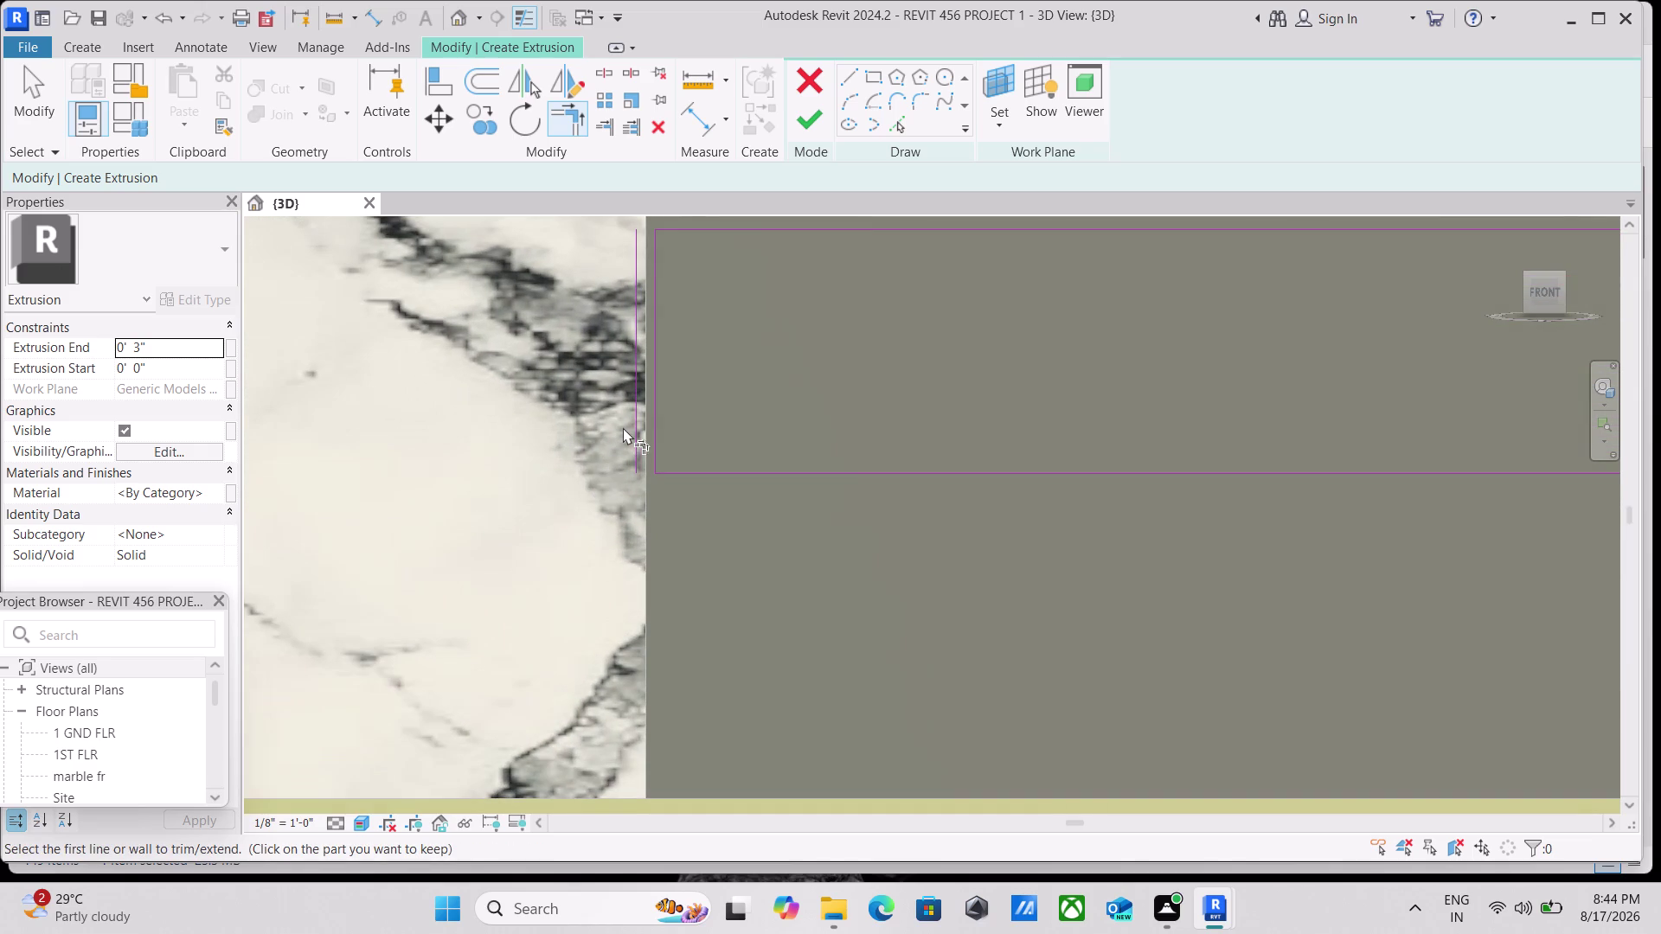
scroll(down, 3)
key(Escape)
key(Escape)
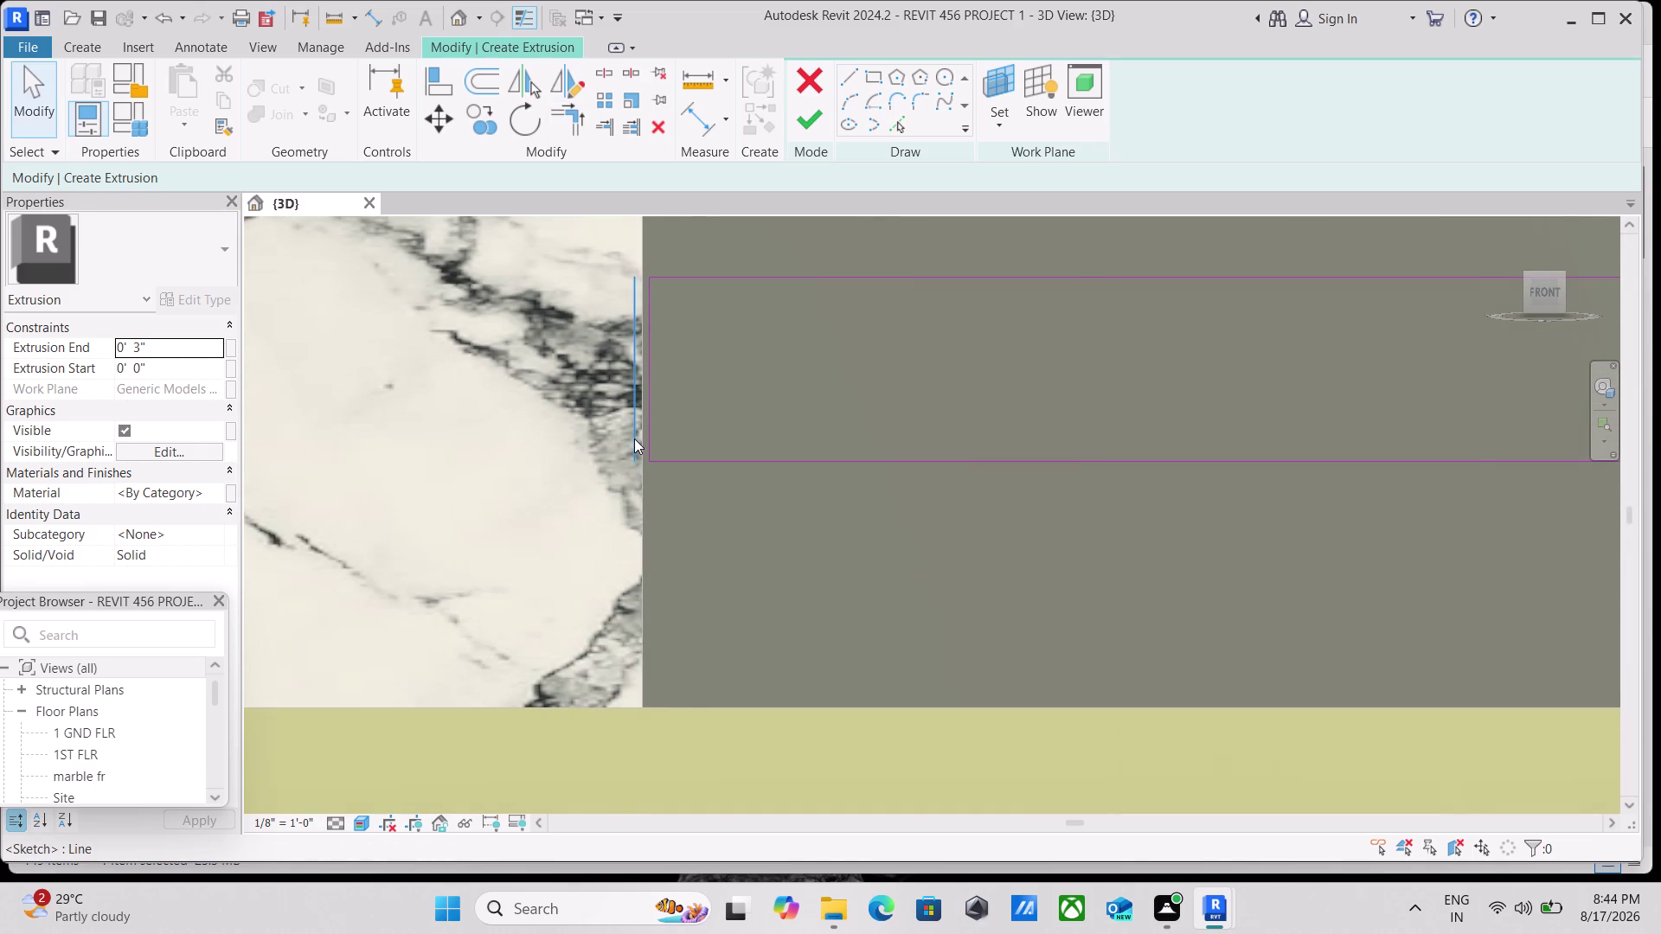
Delete the first stray short vertical line and check the other fins.
click(634, 439)
right_click(629, 439)
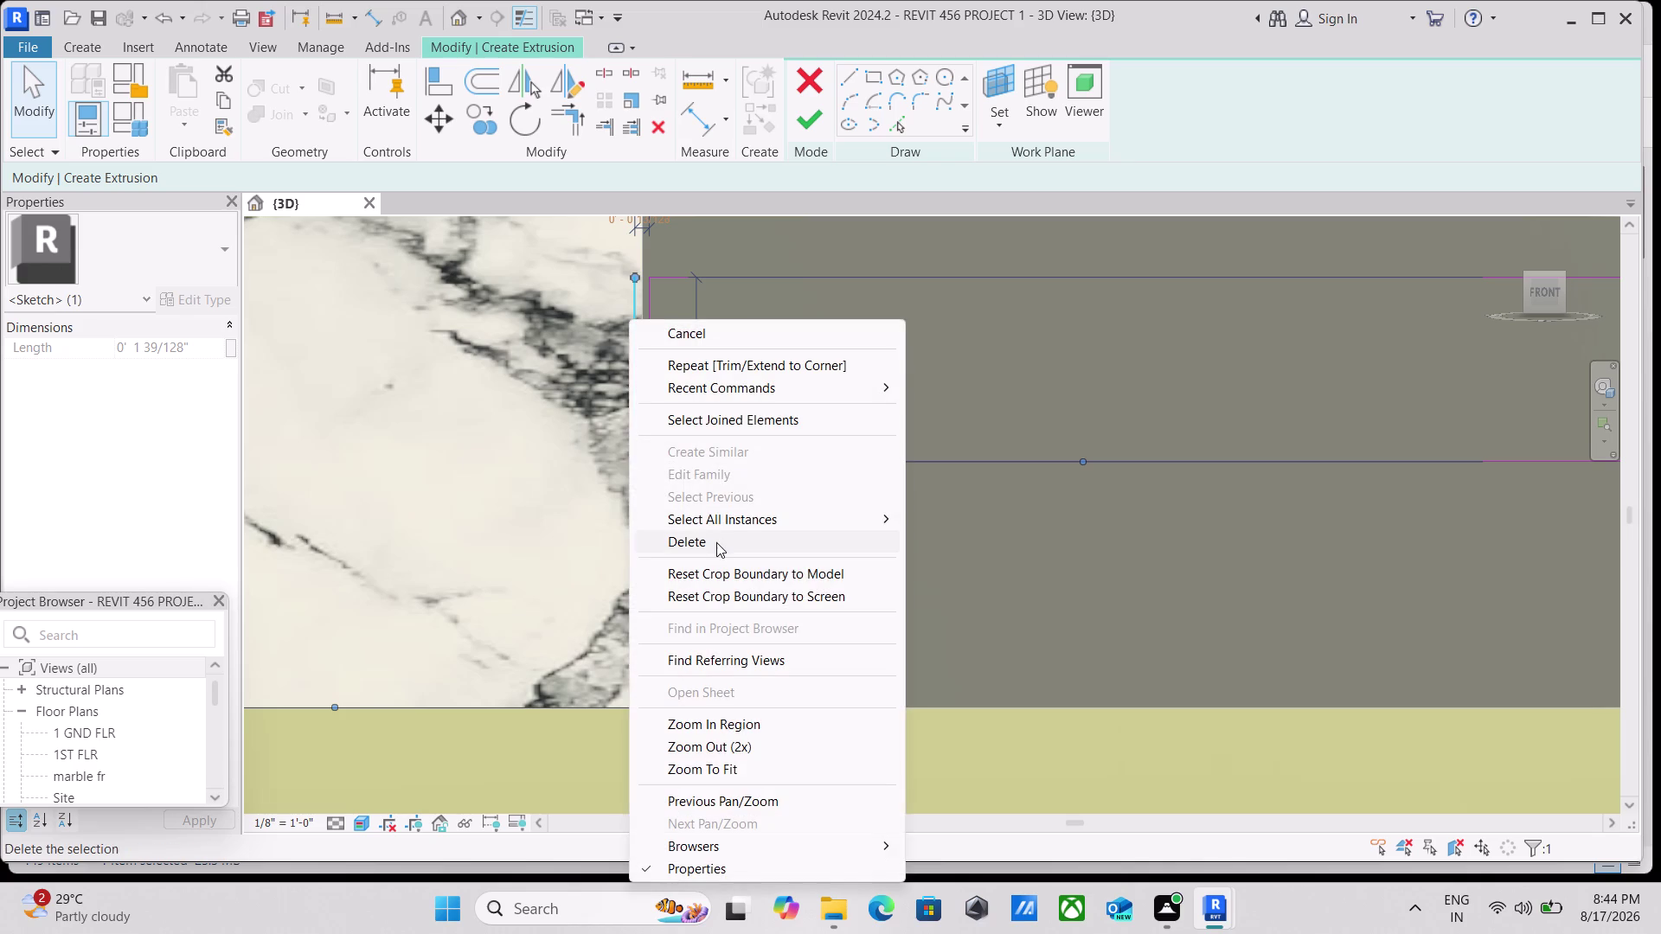
click(716, 542)
scroll(down, 3)
middle_drag(804, 445, 727, 456)
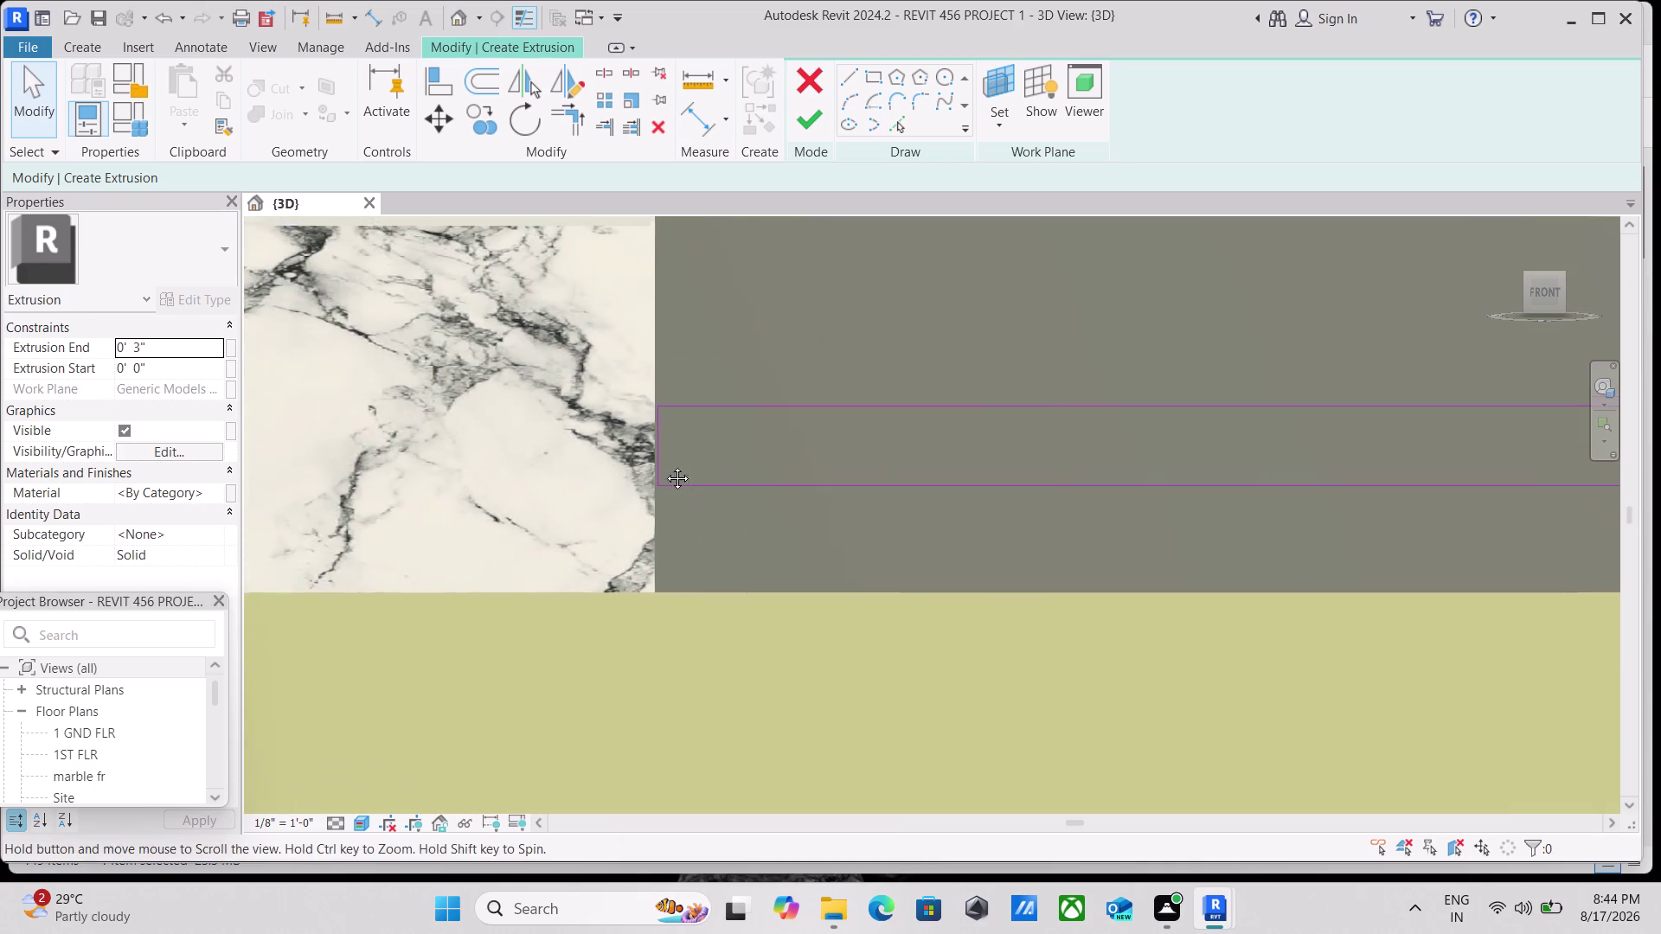
middle_drag(727, 456, 420, 476)
scroll(down, 3)
middle_drag(1124, 472, 634, 490)
scroll(down, 3)
middle_drag(1271, 481, 667, 487)
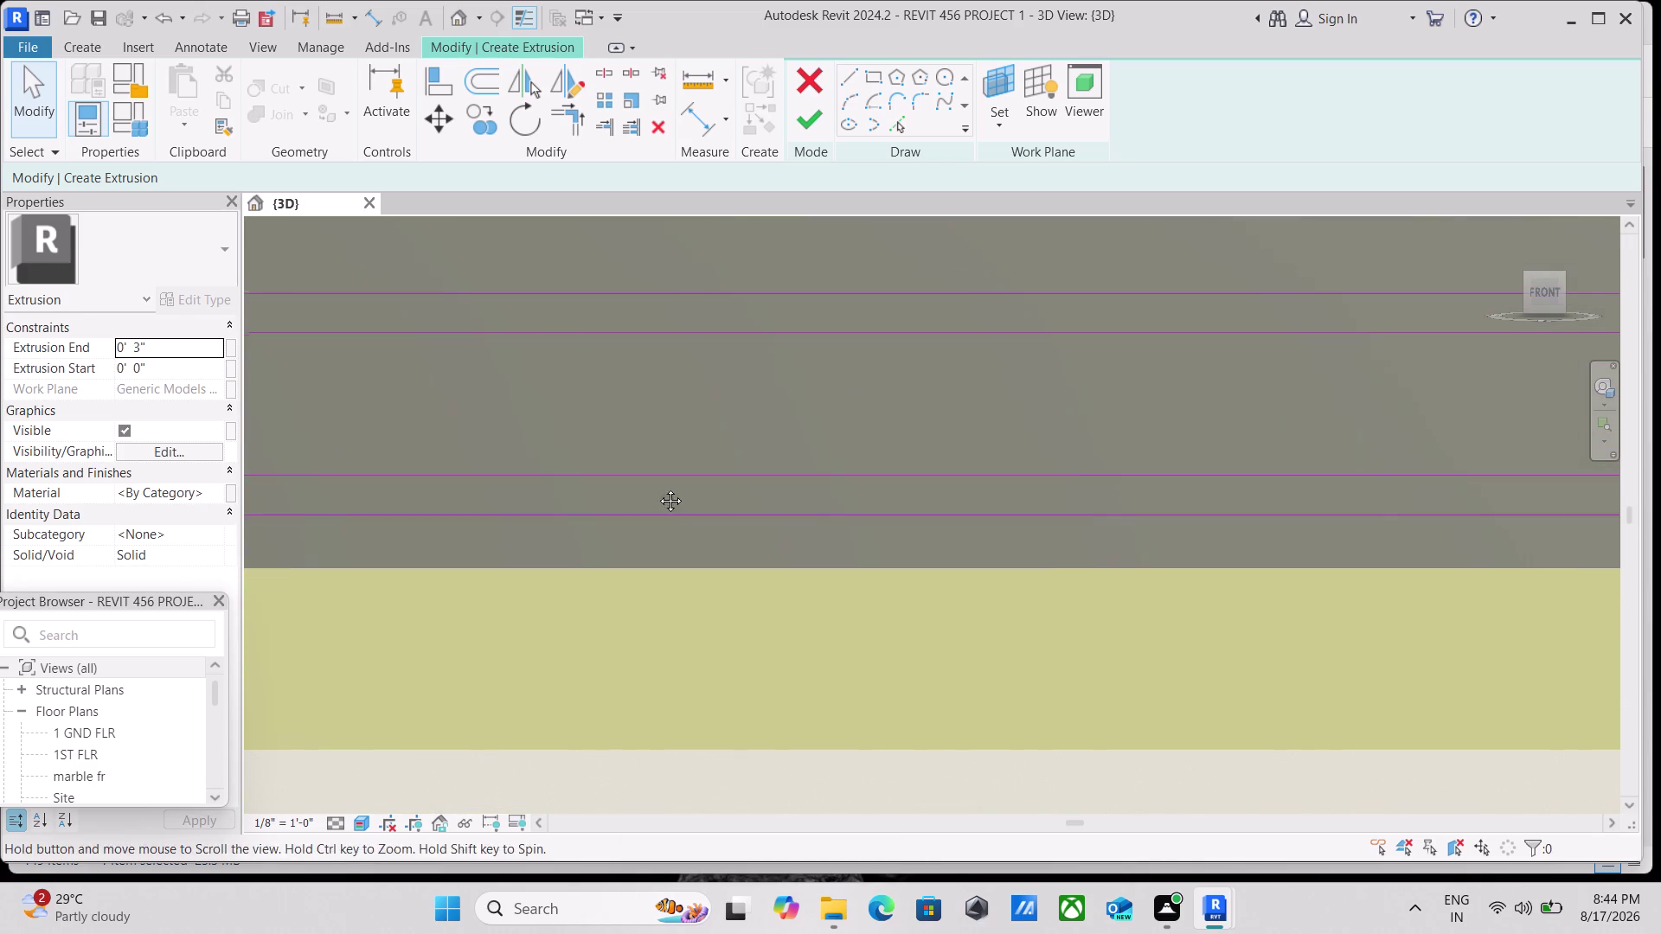
middle_drag(667, 487, 655, 488)
middle_drag(1535, 486, 899, 544)
middle_drag(1428, 537, 634, 515)
middle_drag(1251, 526, 460, 516)
scroll(up, 3)
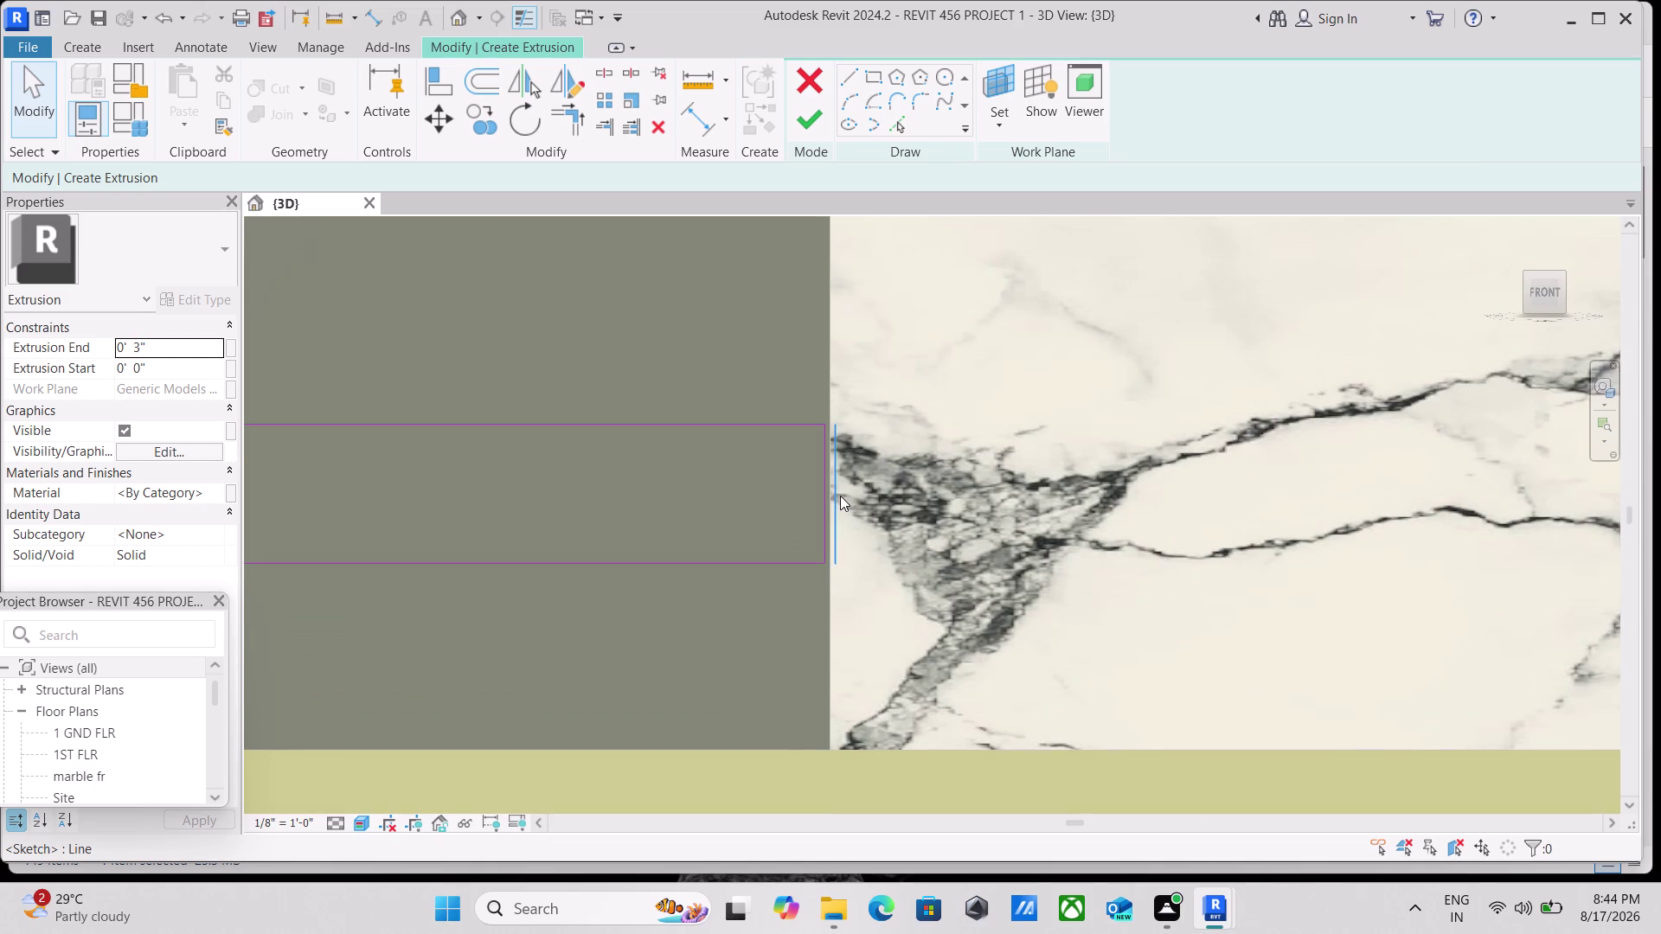
scroll(up, 3)
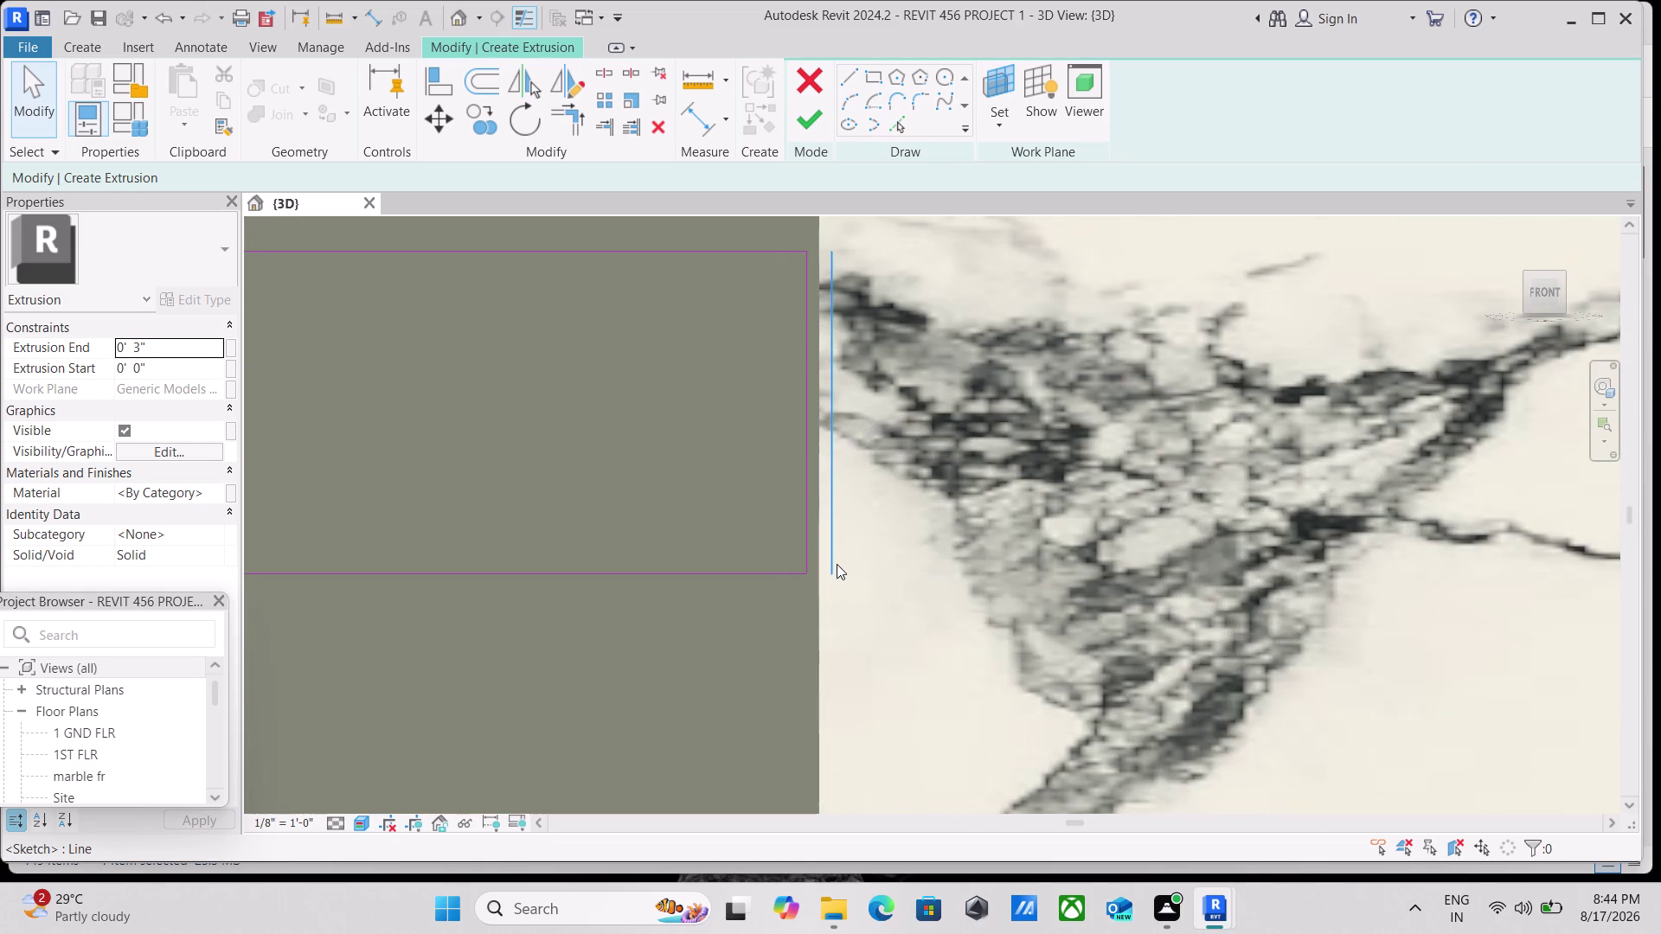
Delete the second stray vertical line and select the fin's end line.
click(837, 564)
right_click(914, 385)
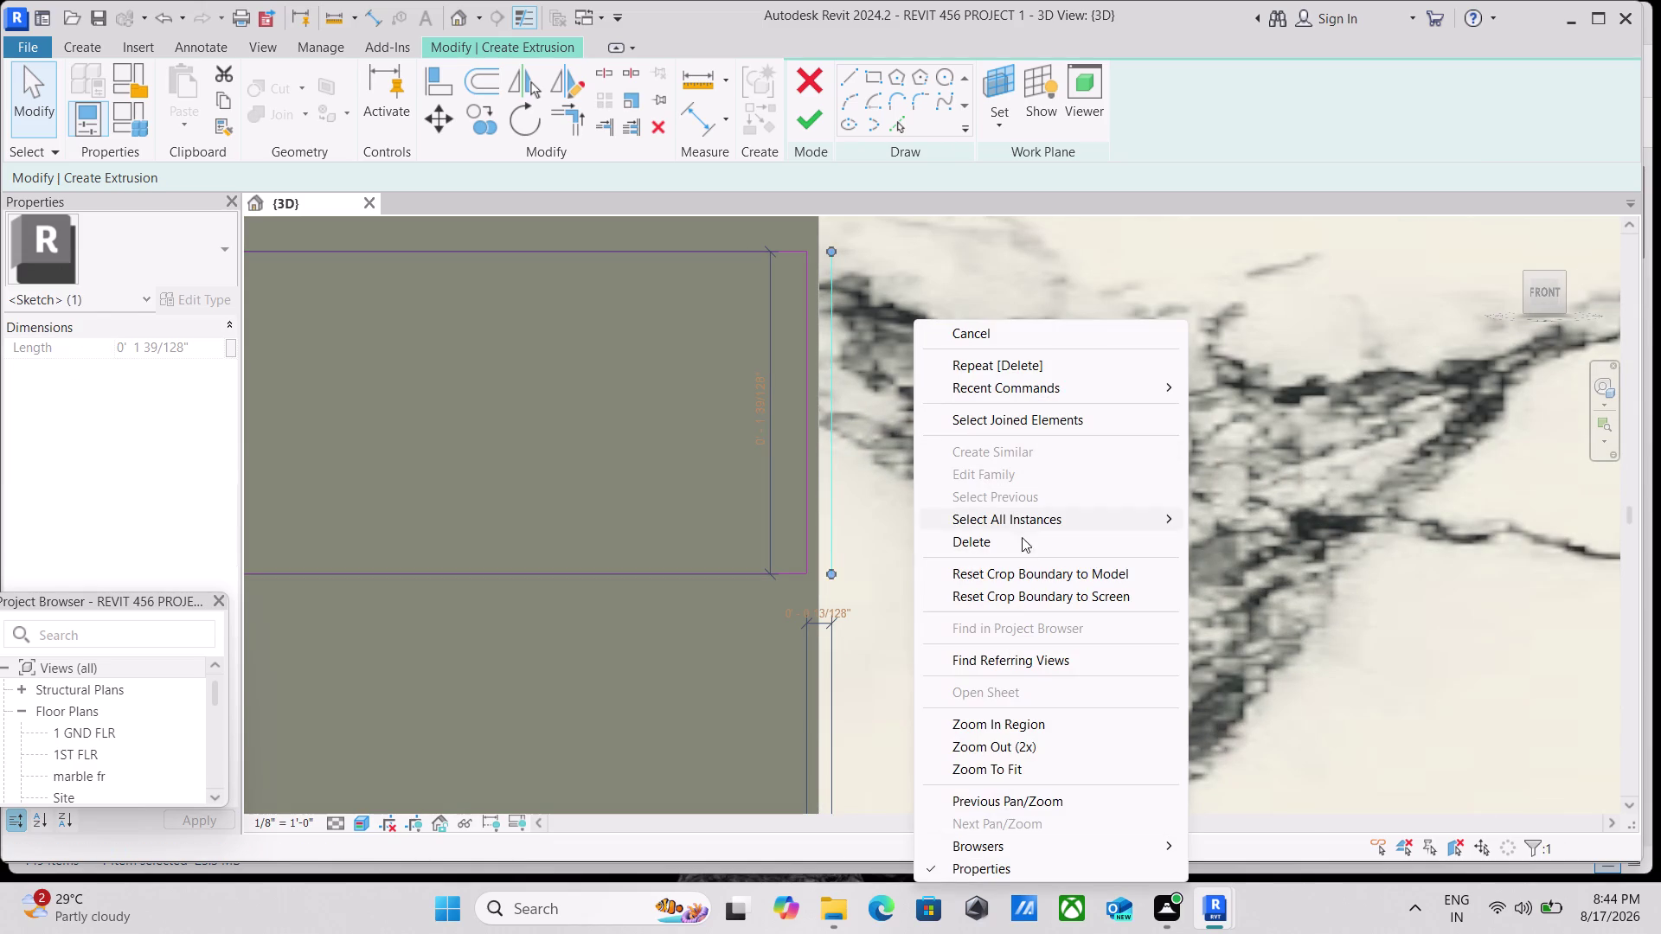
click(1002, 542)
scroll(down, 3)
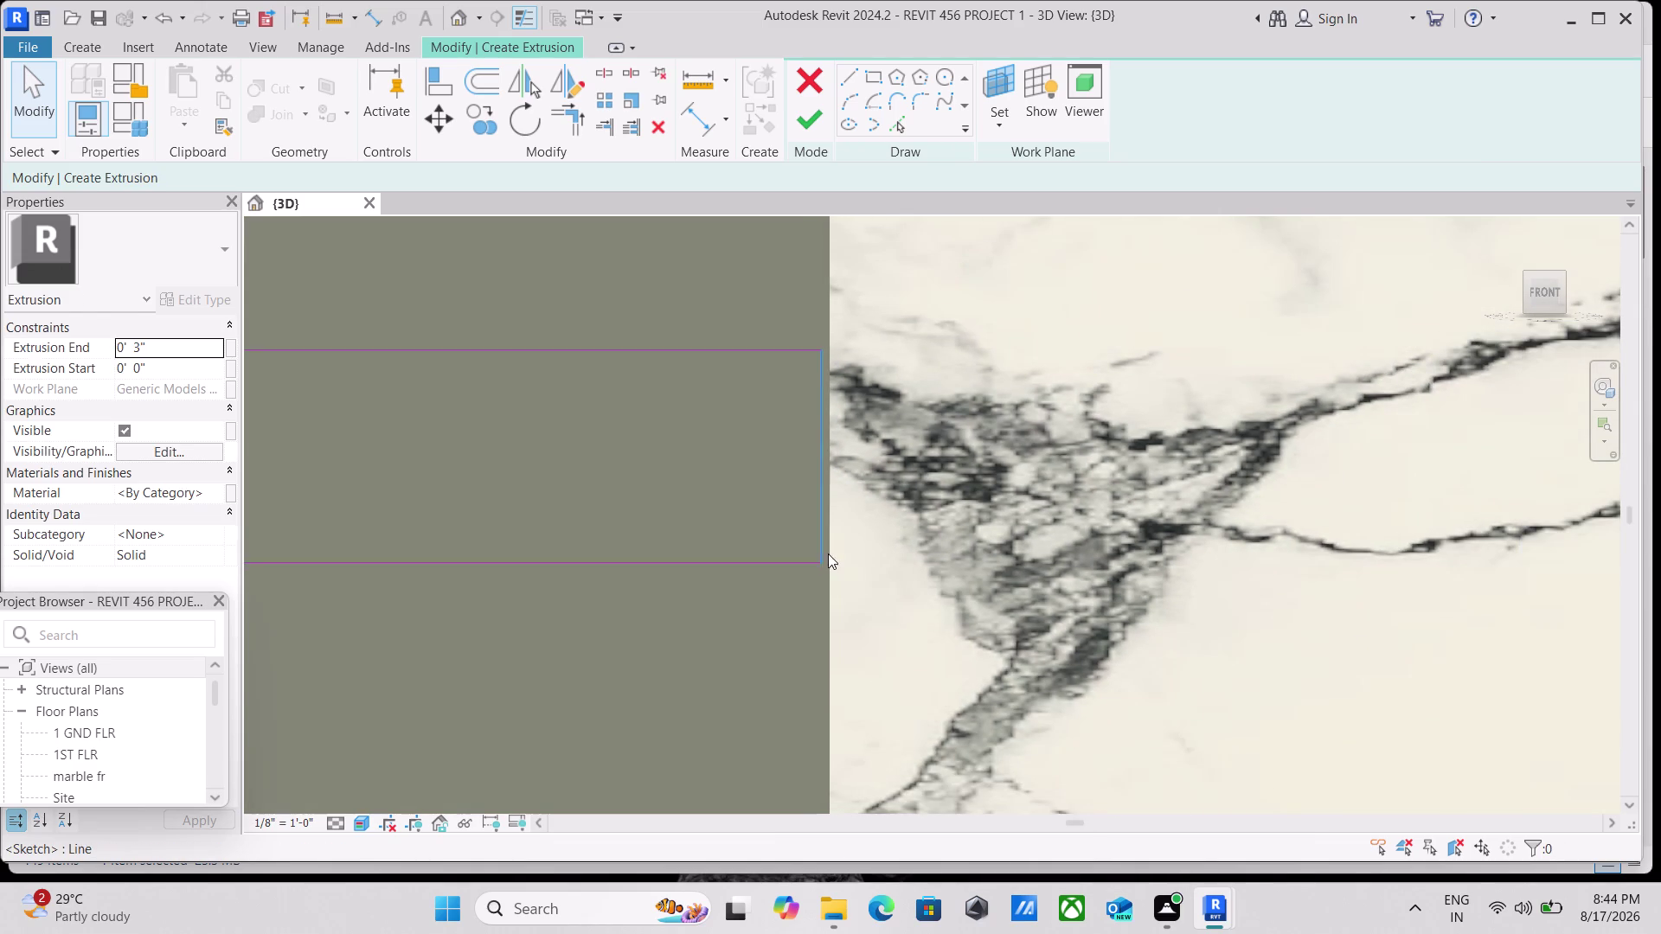
click(824, 534)
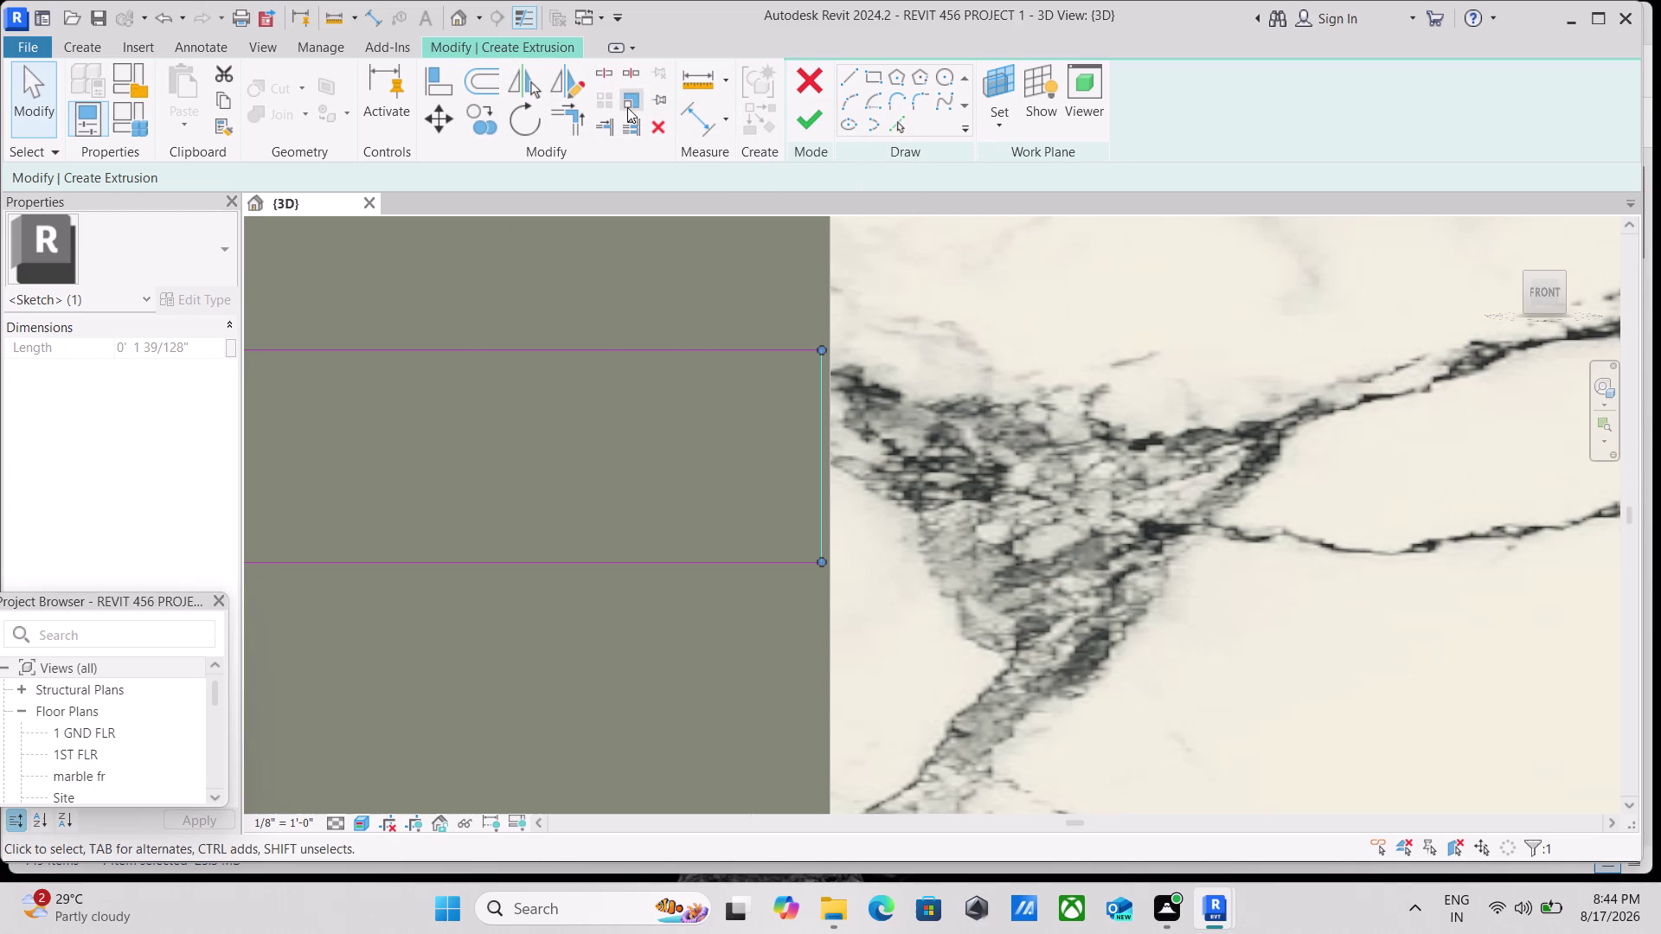
click(482, 129)
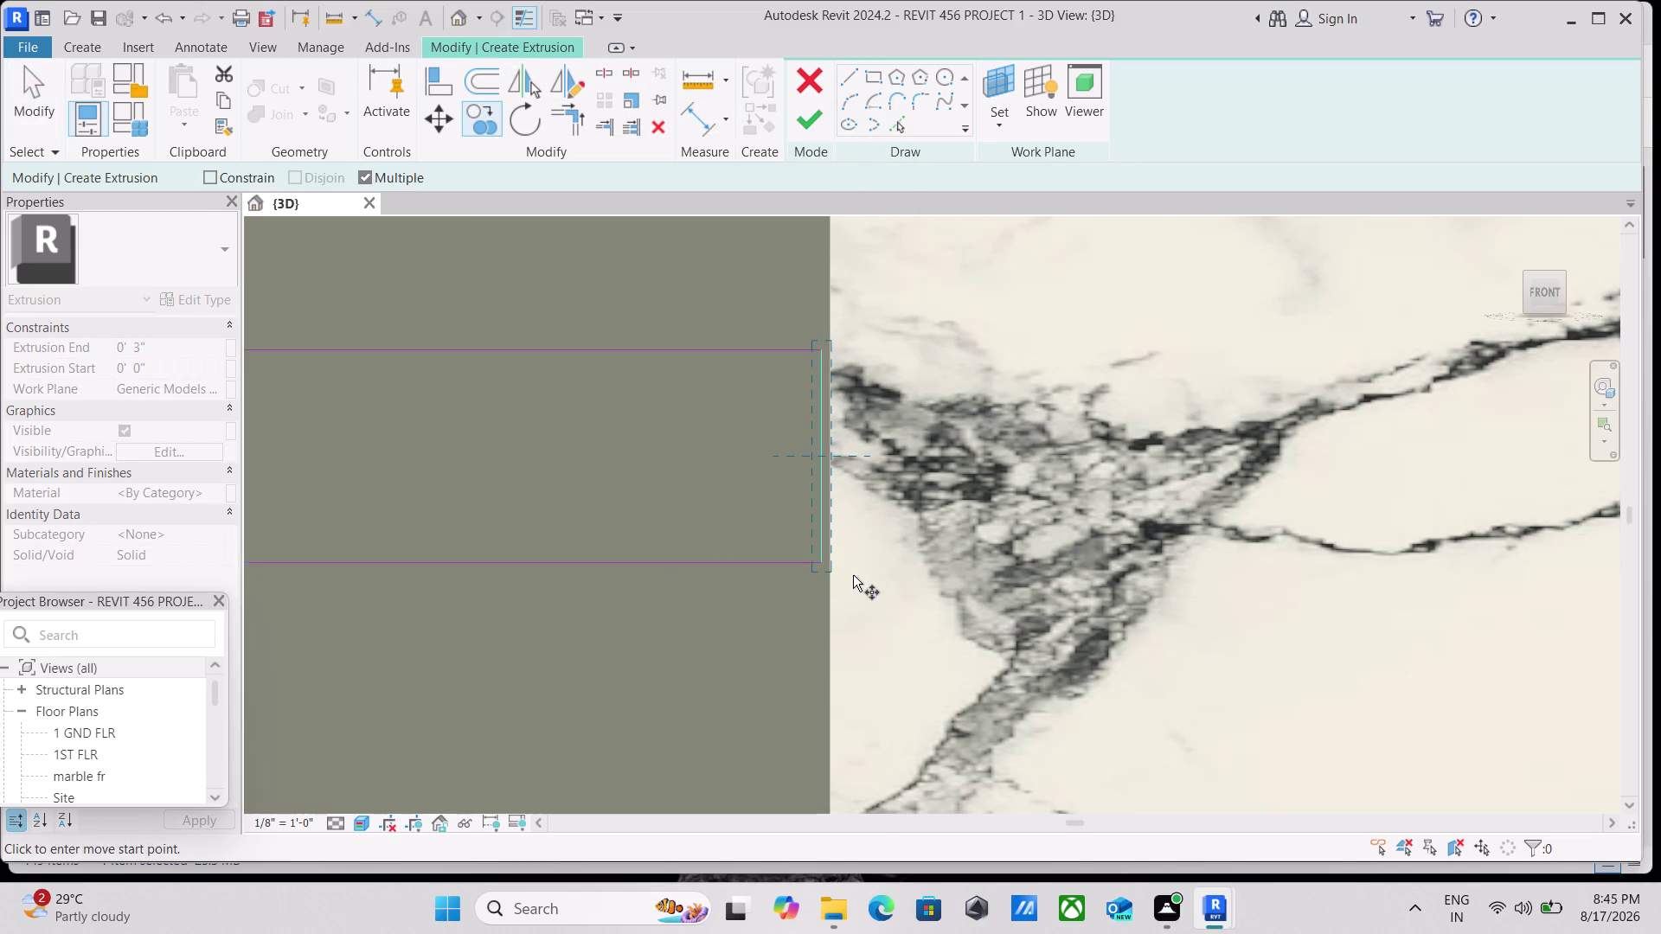
Set the copy base point on the vertical line and enable Constrain.
click(823, 563)
middle_drag(826, 305, 827, 782)
scroll(down, 3)
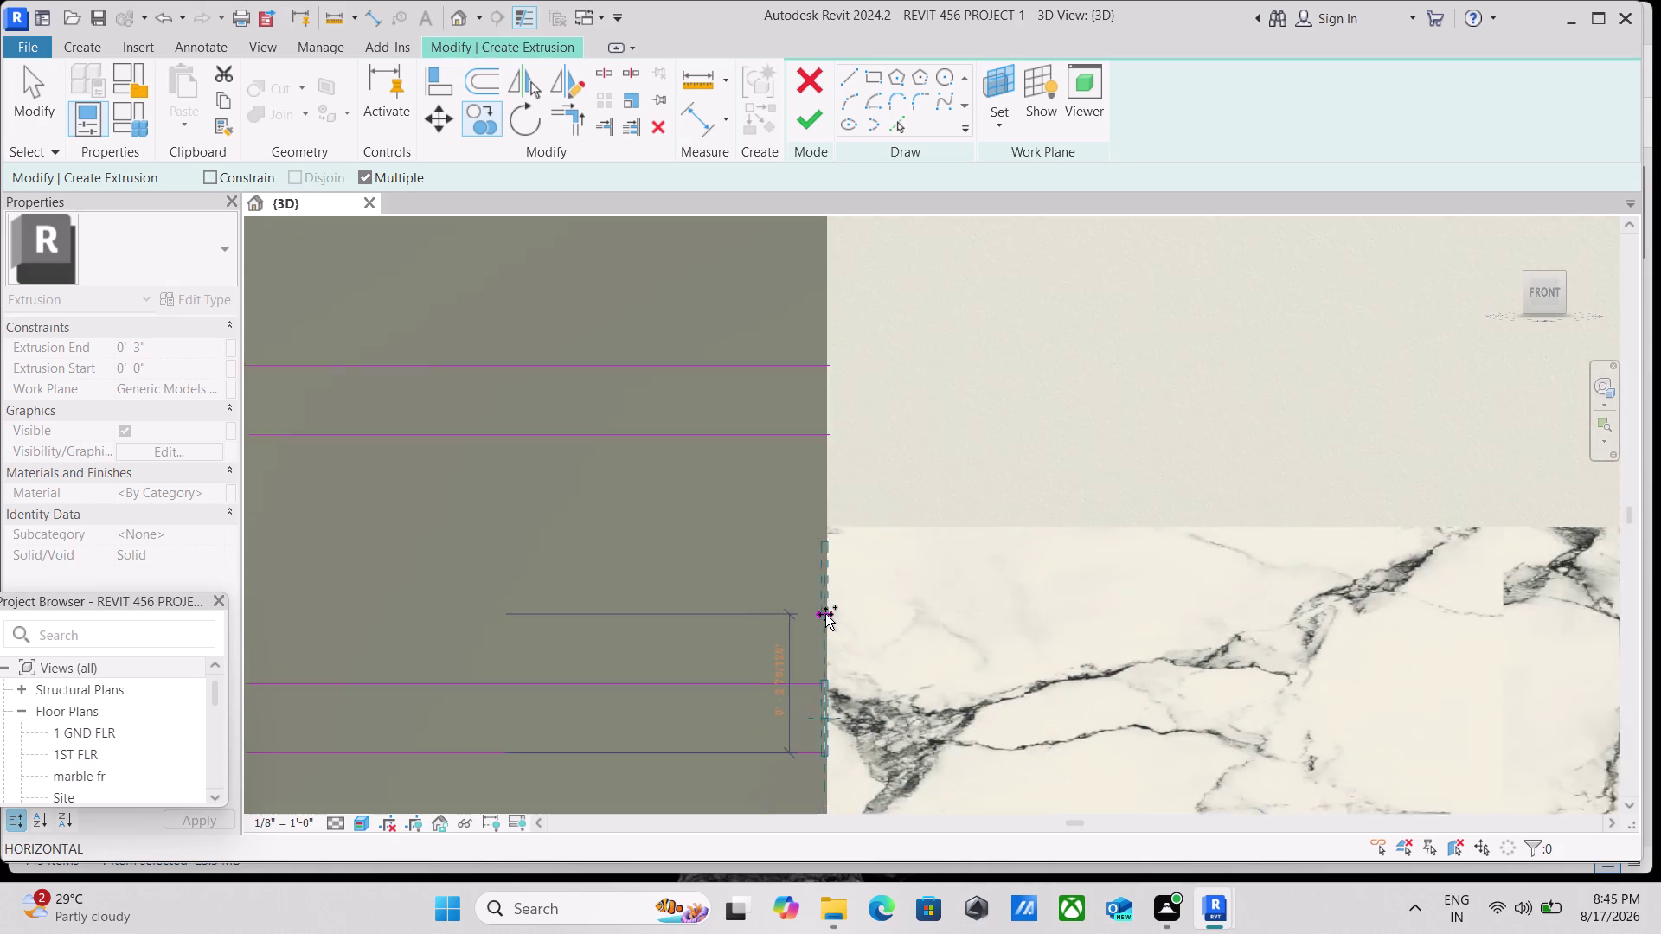
scroll(down, 3)
scroll(up, 3)
scroll(up, 3)
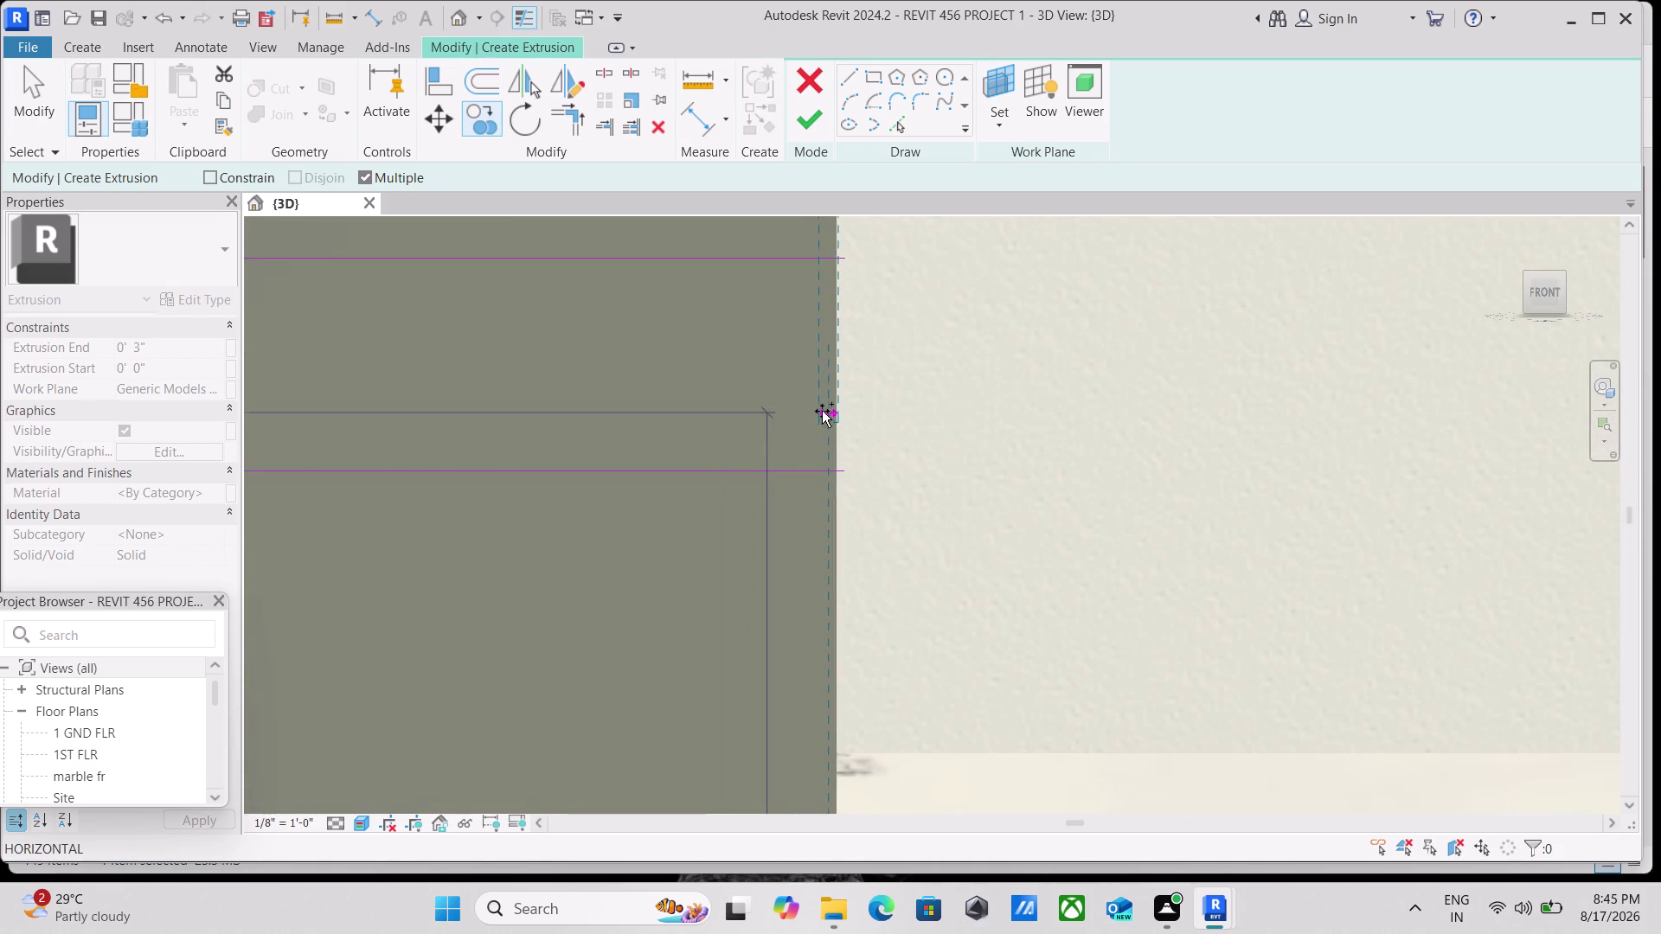
scroll(up, 3)
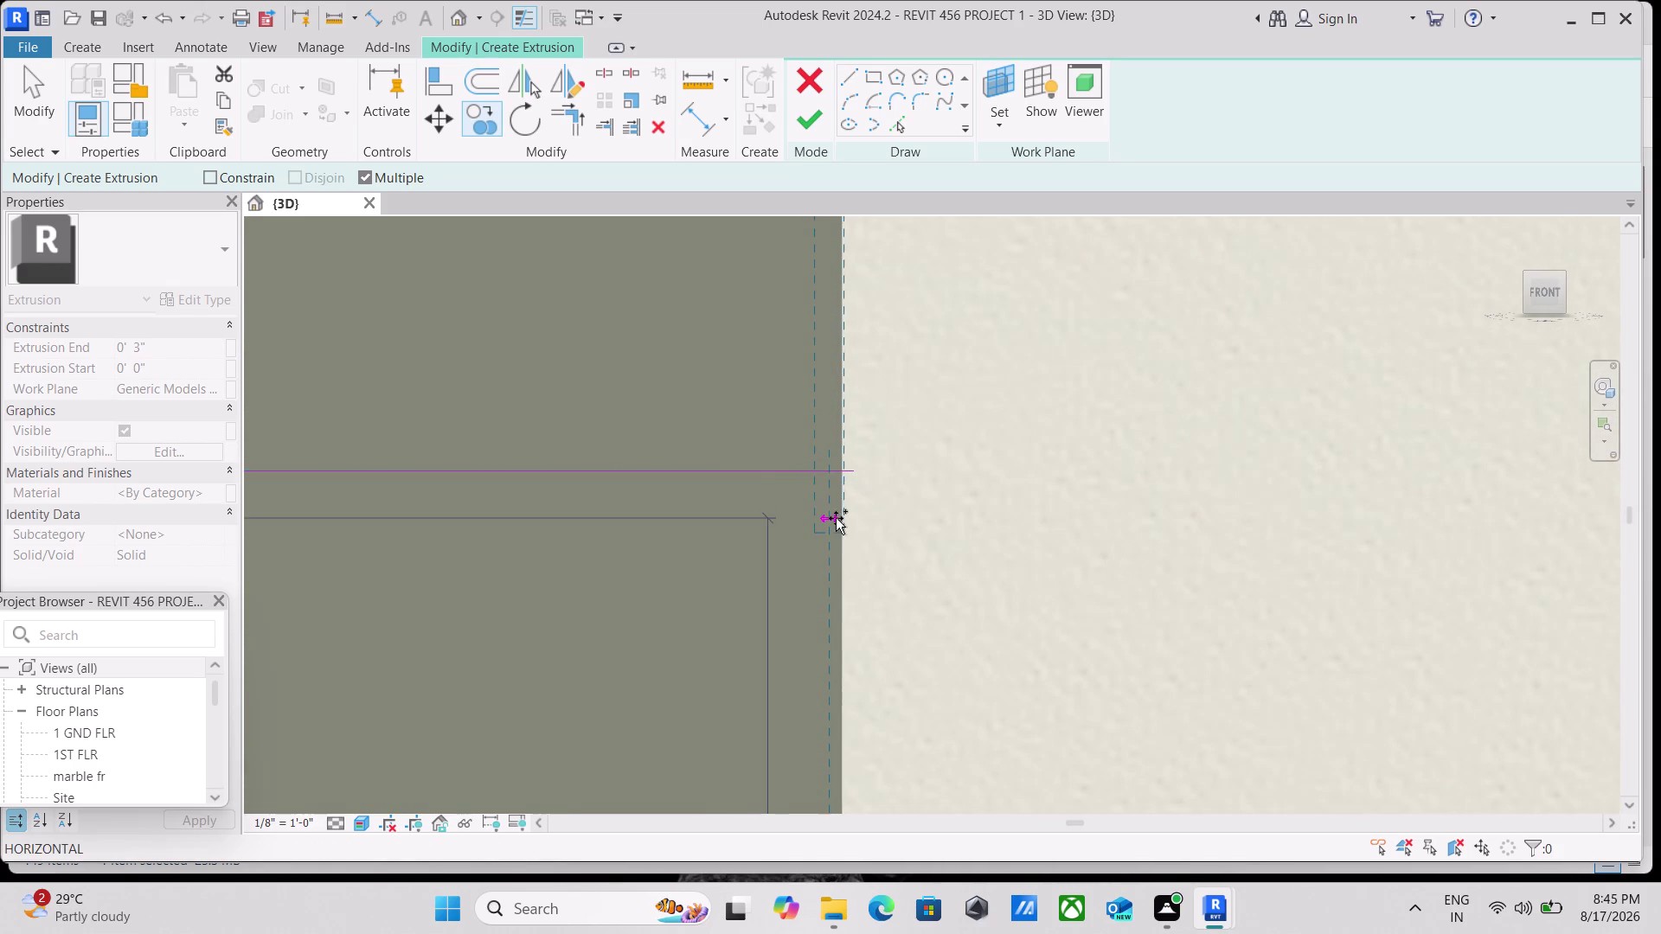
click(828, 476)
scroll(down, 3)
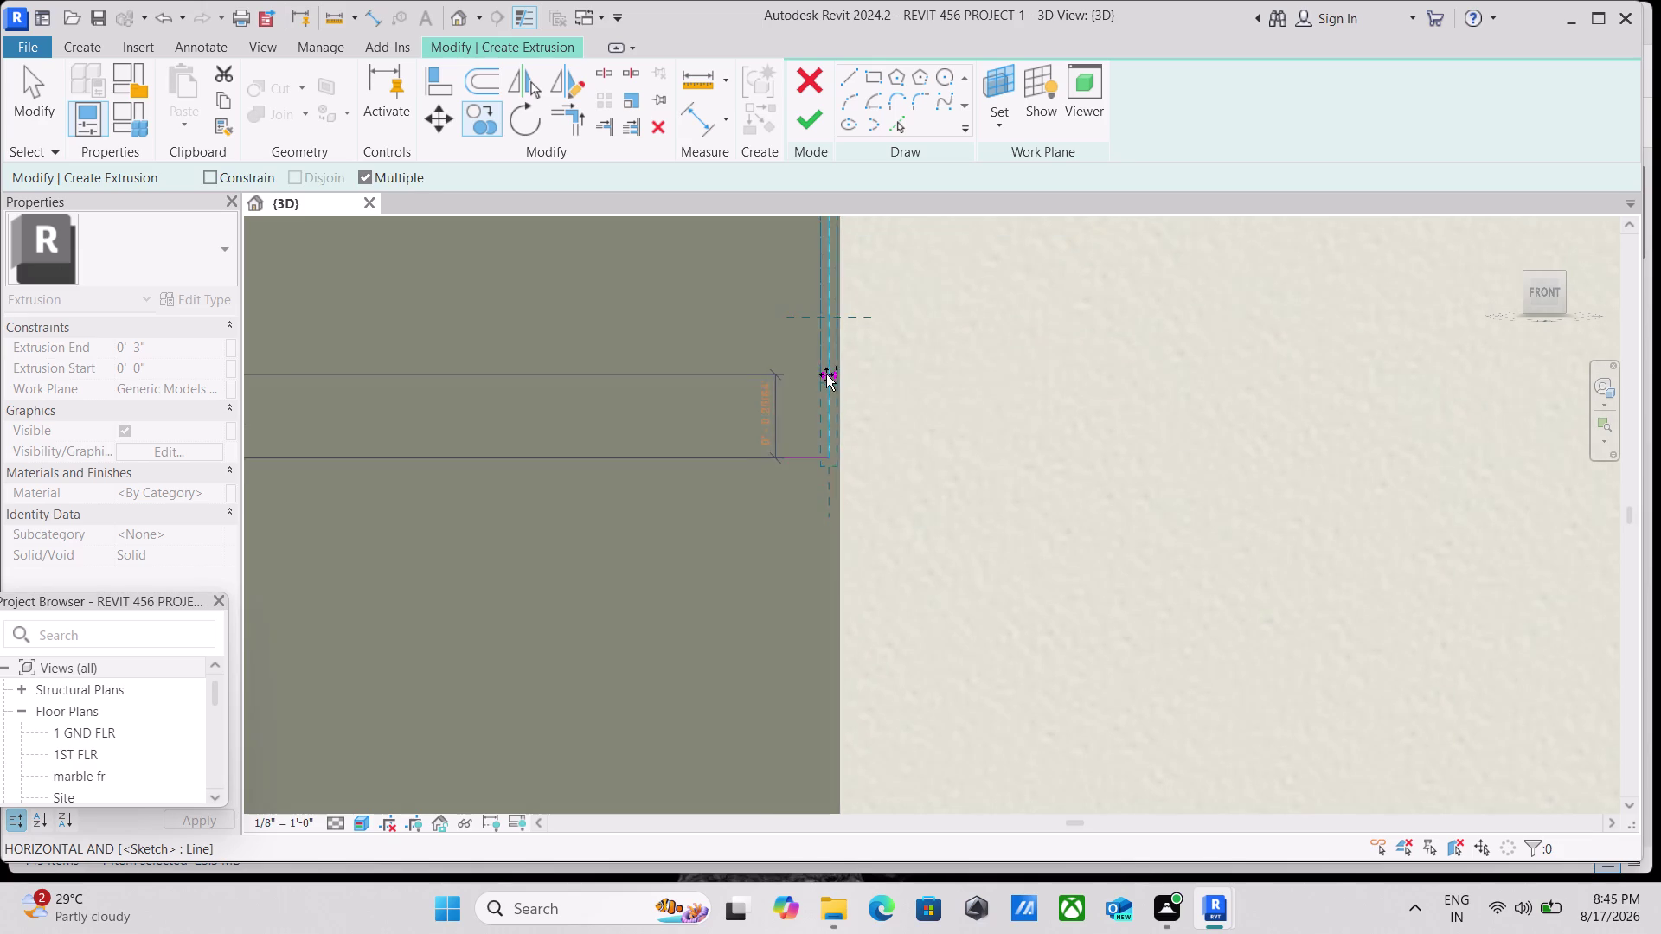
middle_drag(826, 375, 824, 846)
scroll(down, 3)
middle_drag(773, 477, 792, 717)
scroll(down, 3)
middle_drag(791, 716, 842, 933)
scroll(down, 3)
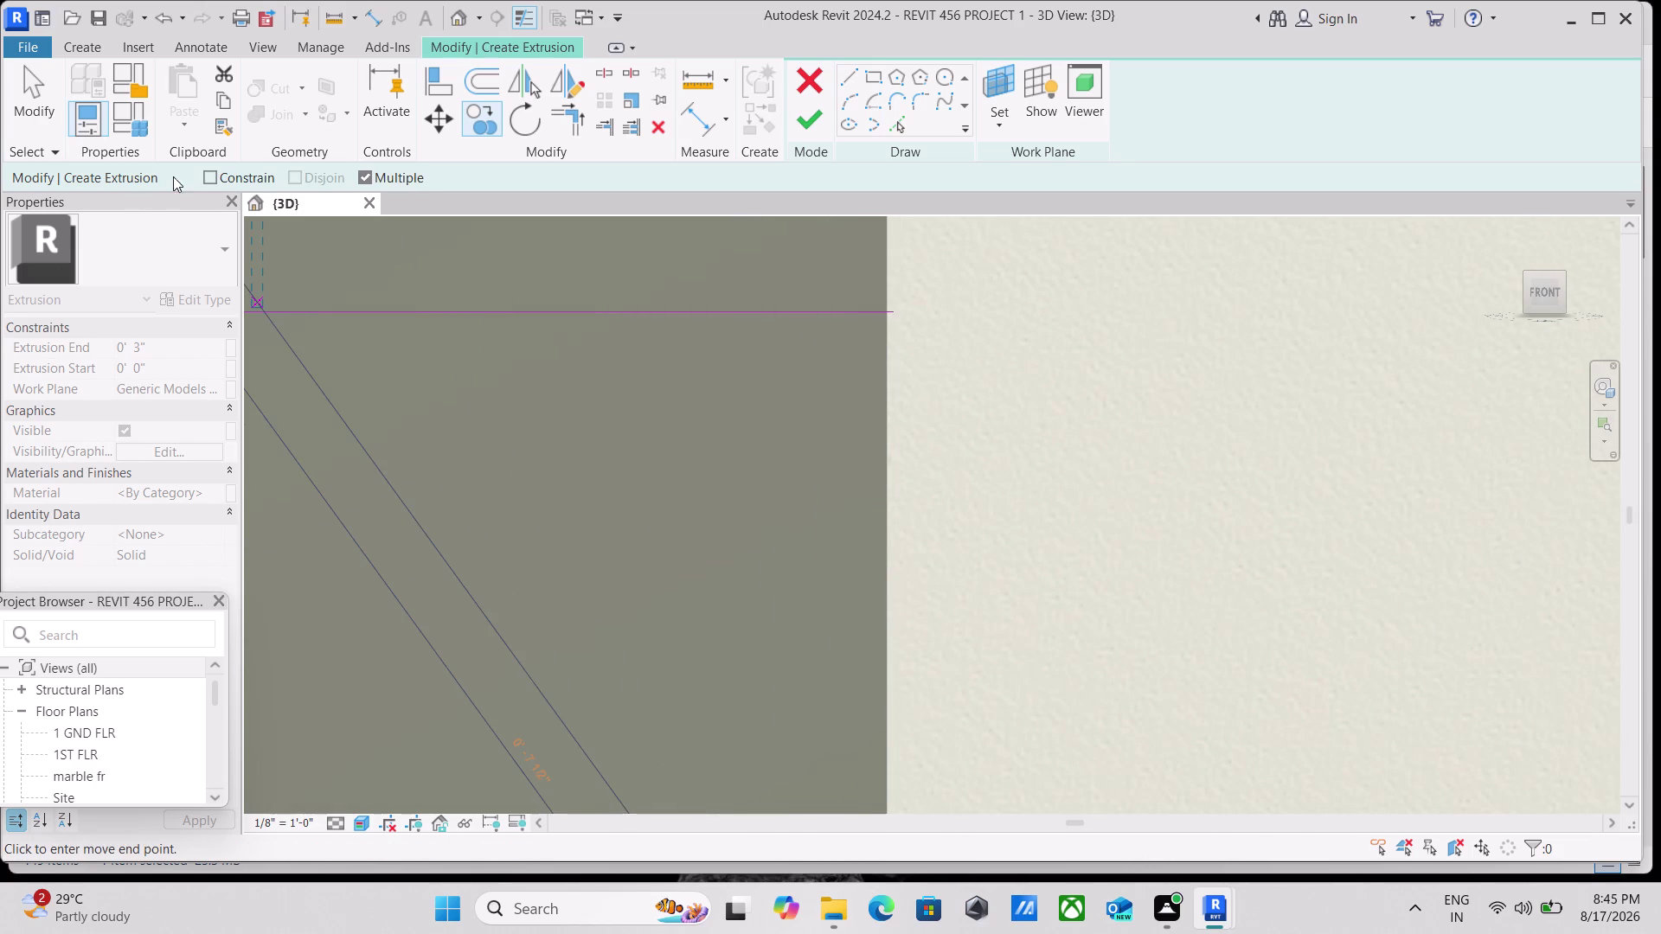
click(206, 171)
Place the copied vertical line beside the original to cap the fin end.
scroll(down, 3)
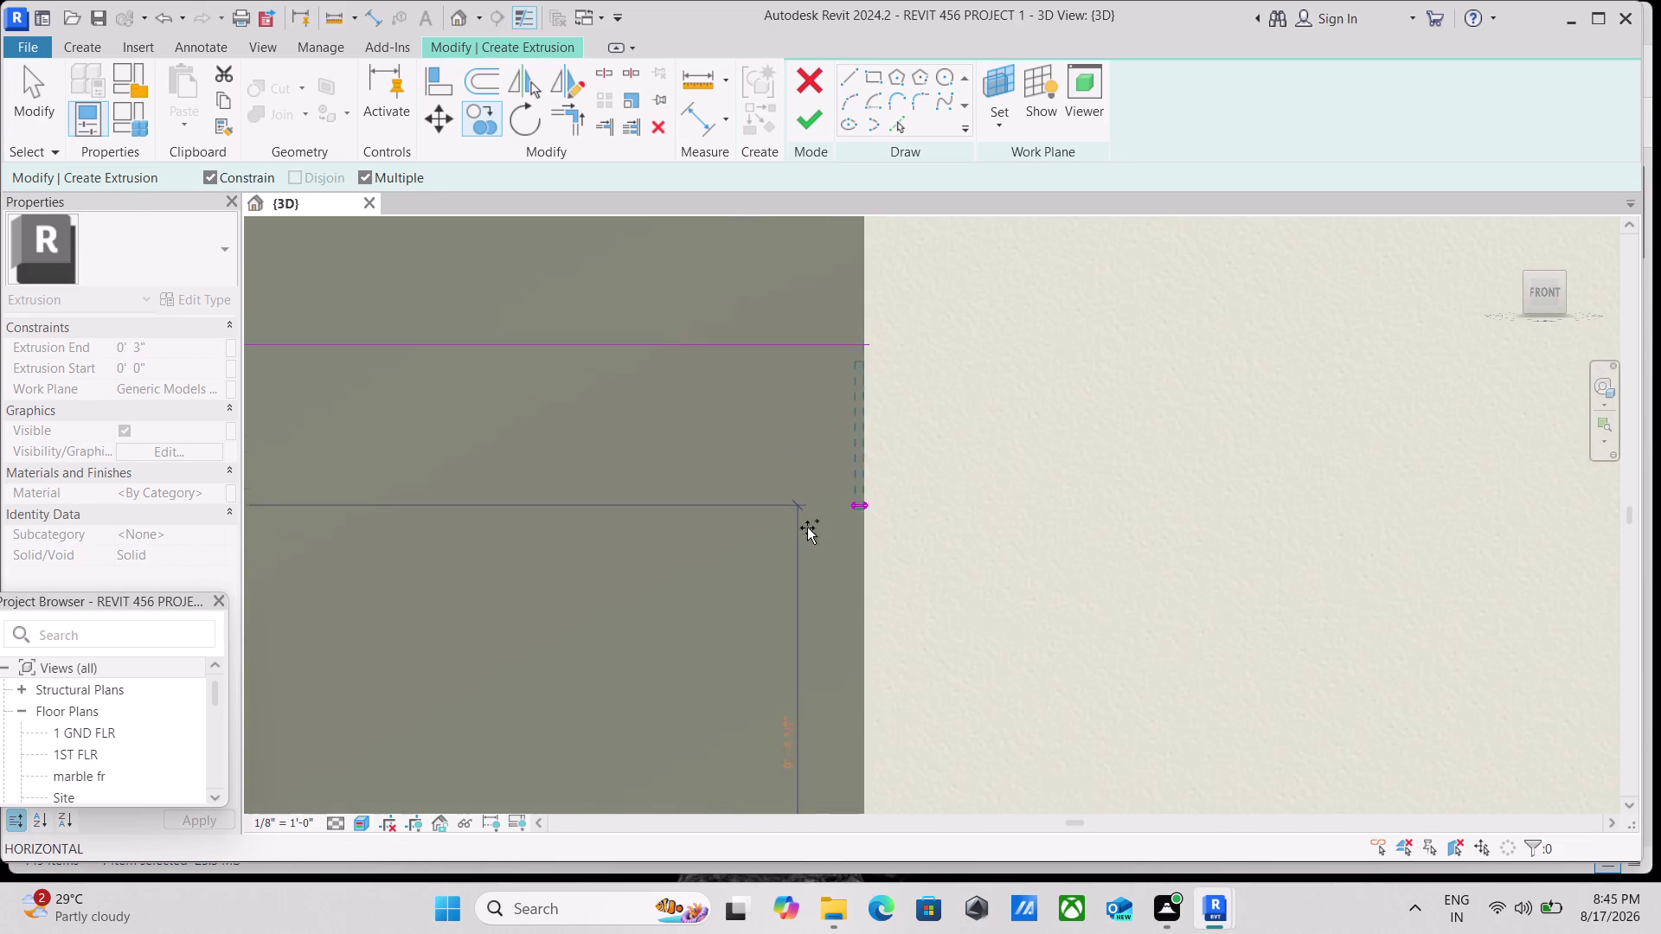
scroll(down, 3)
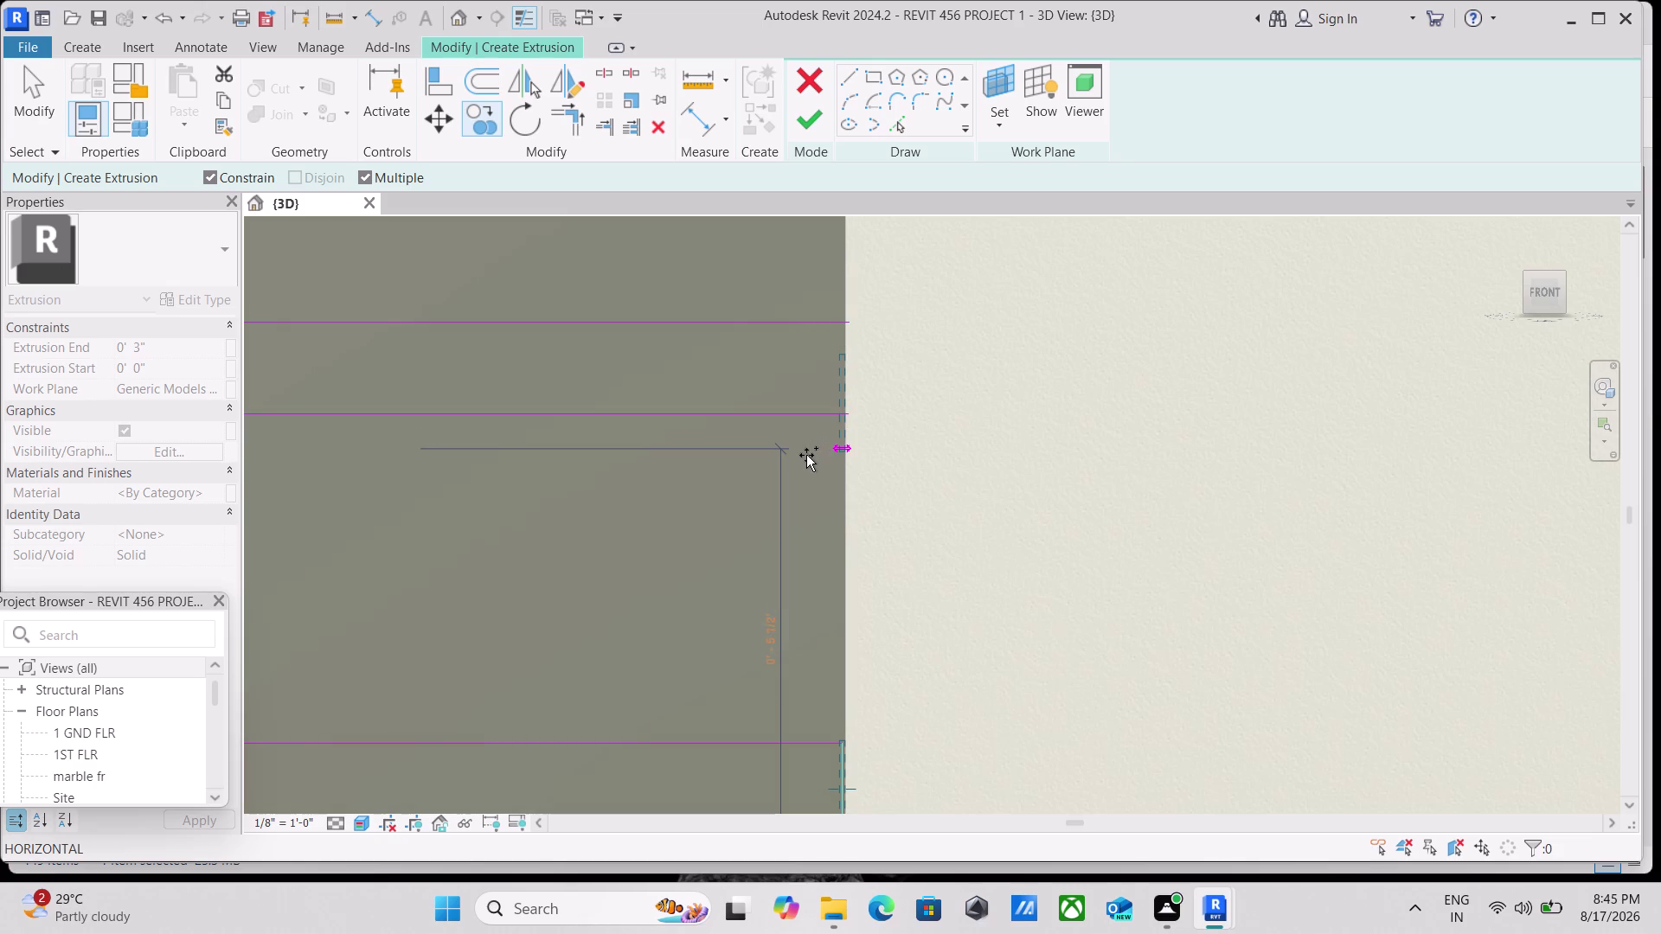
scroll(up, 3)
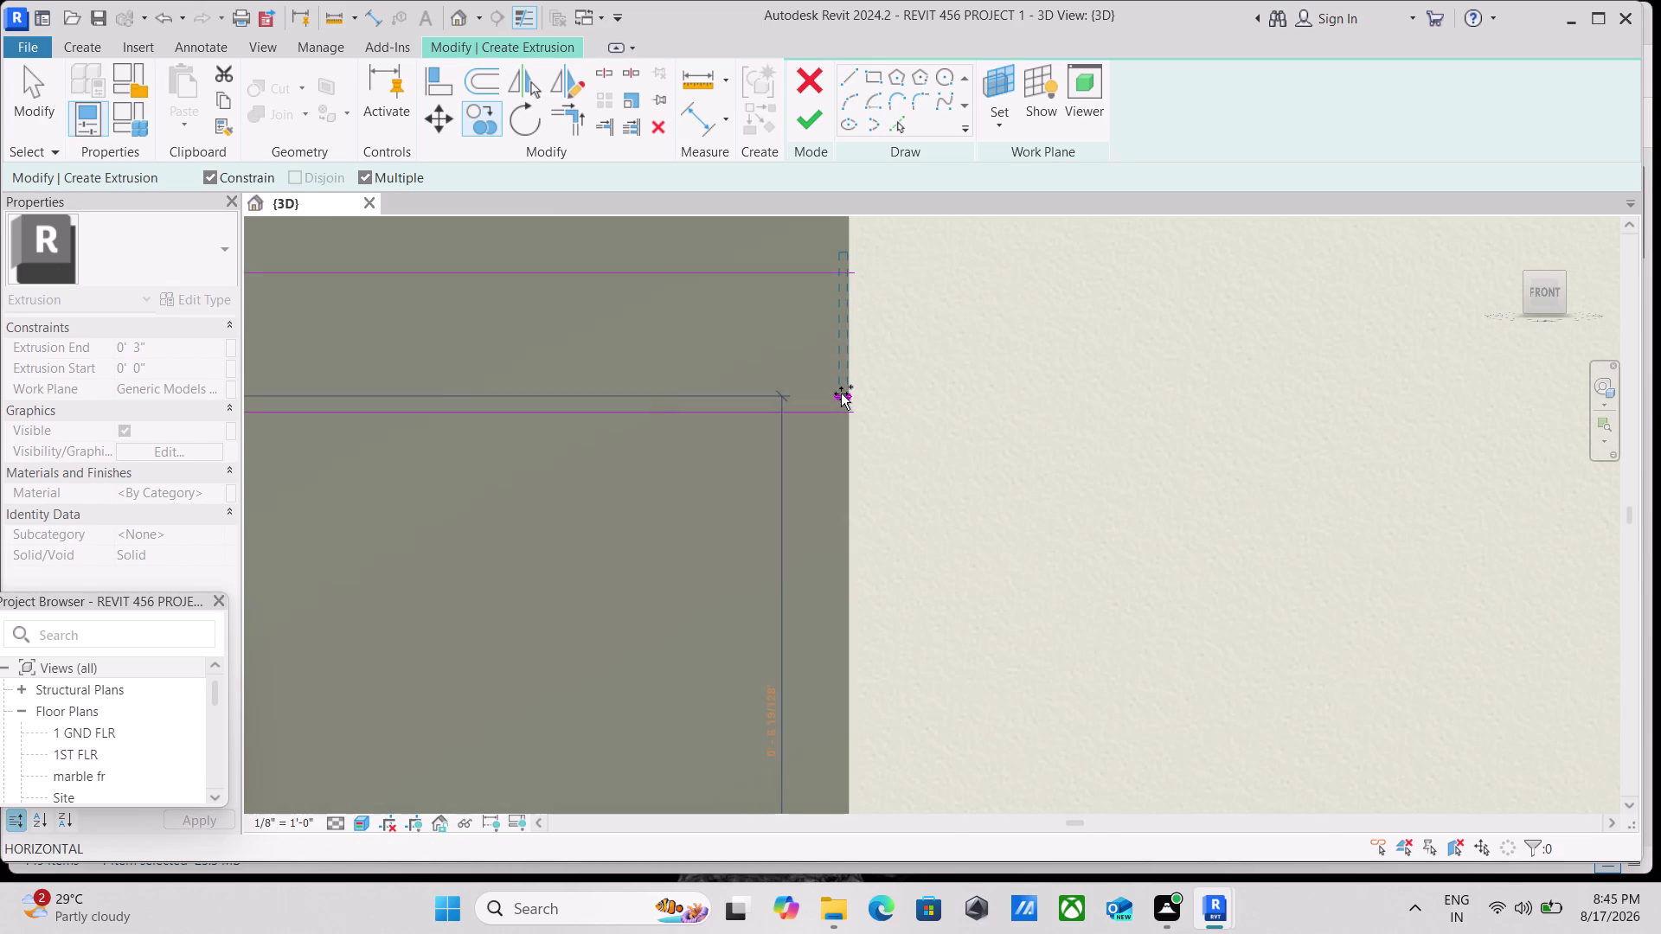
scroll(up, 3)
scroll(up, 3)
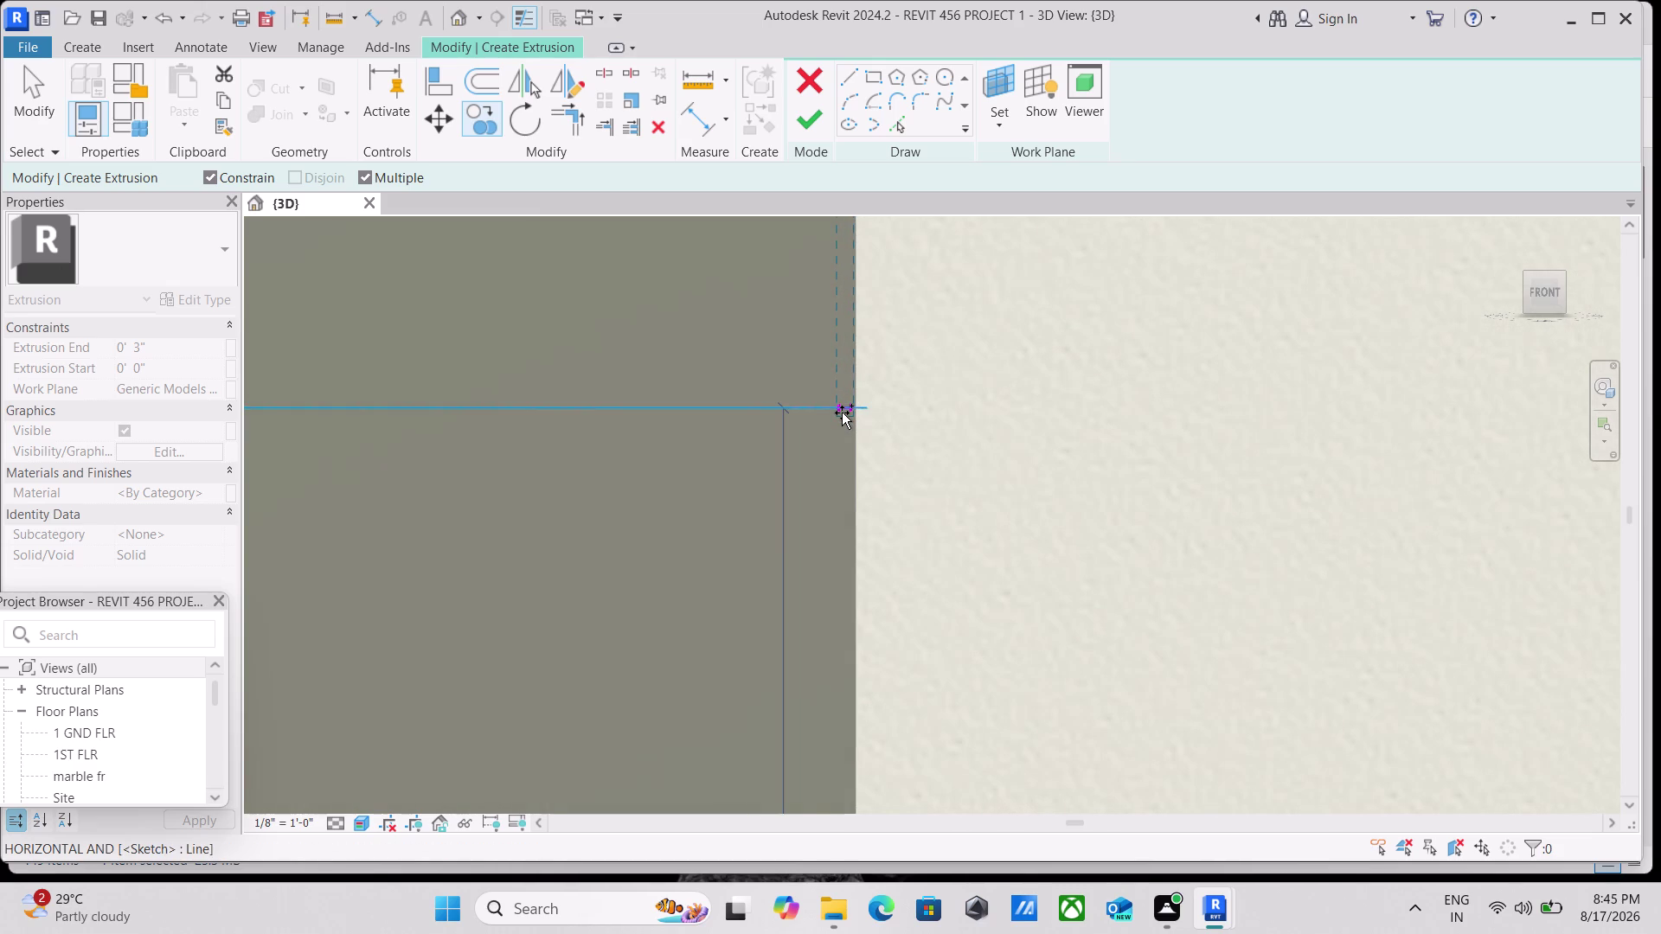
click(841, 411)
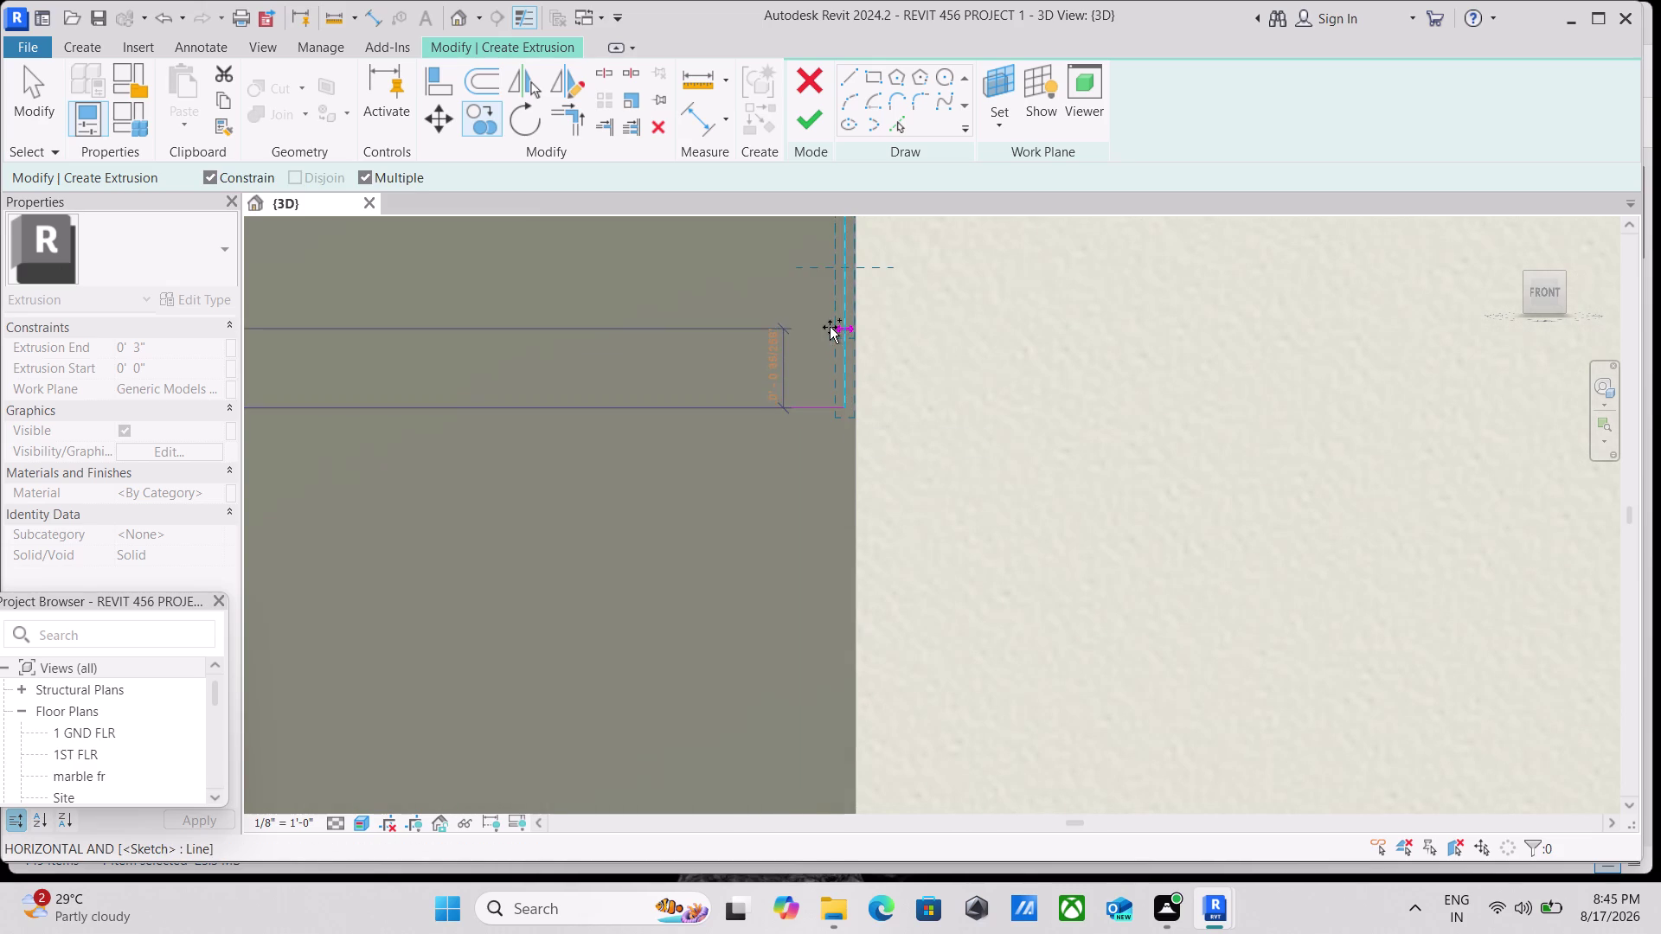
scroll(down, 3)
middle_drag(827, 338, 824, 844)
scroll(down, 3)
middle_drag(797, 473, 792, 619)
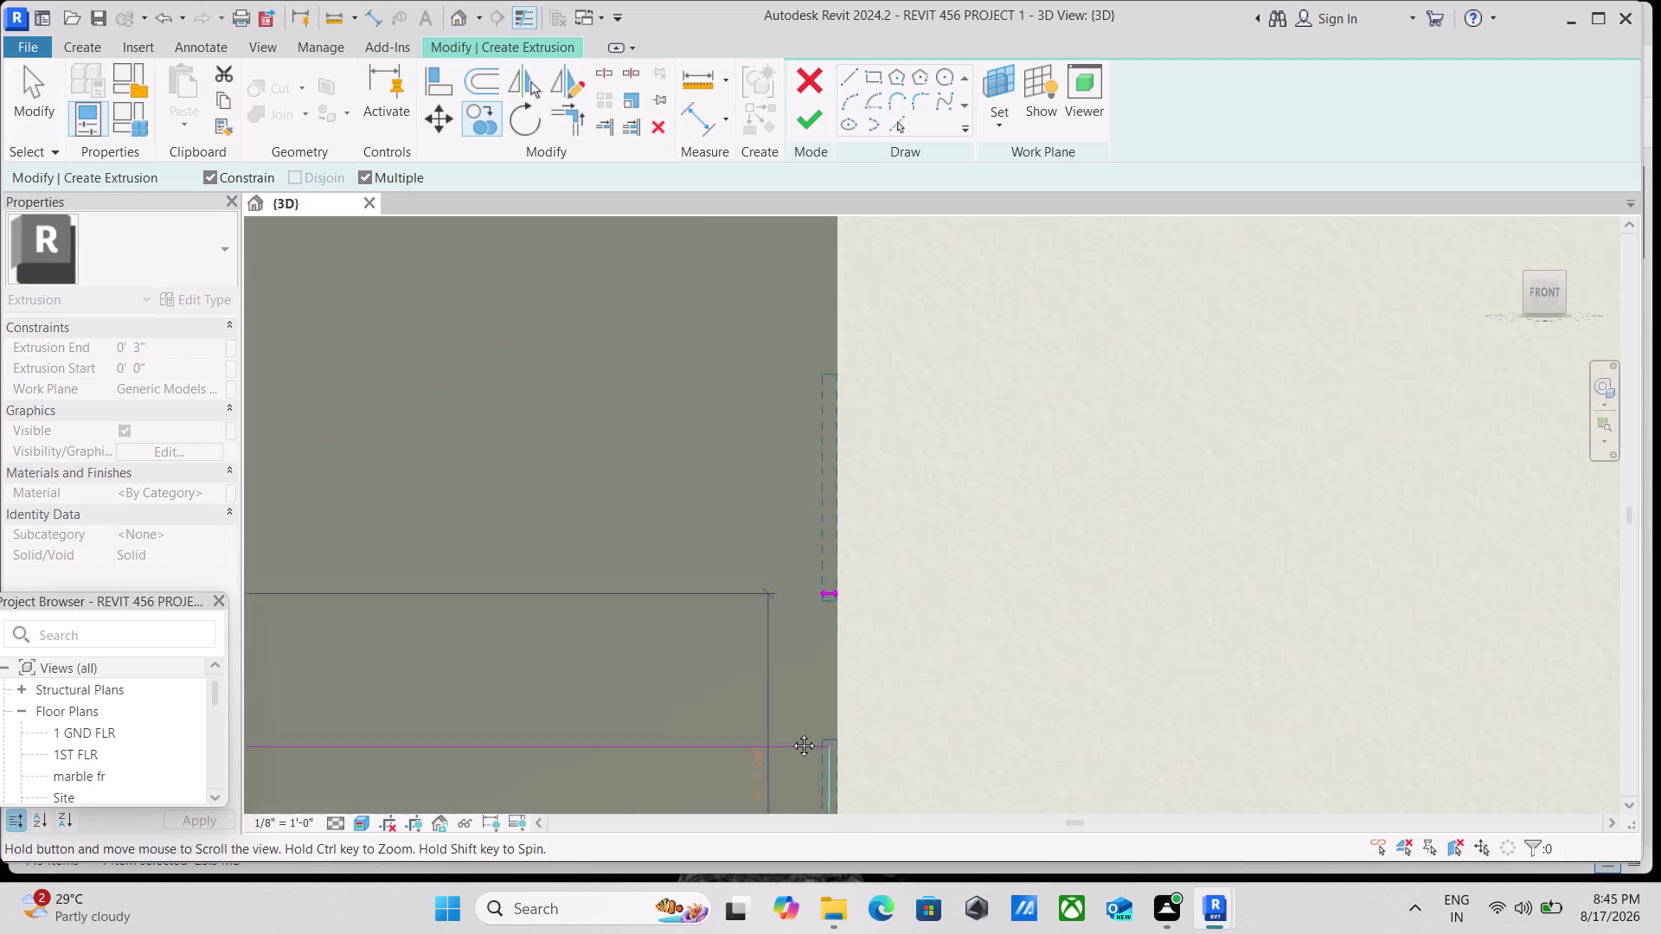
middle_drag(792, 618, 791, 861)
scroll(down, 3)
middle_drag(720, 411, 734, 624)
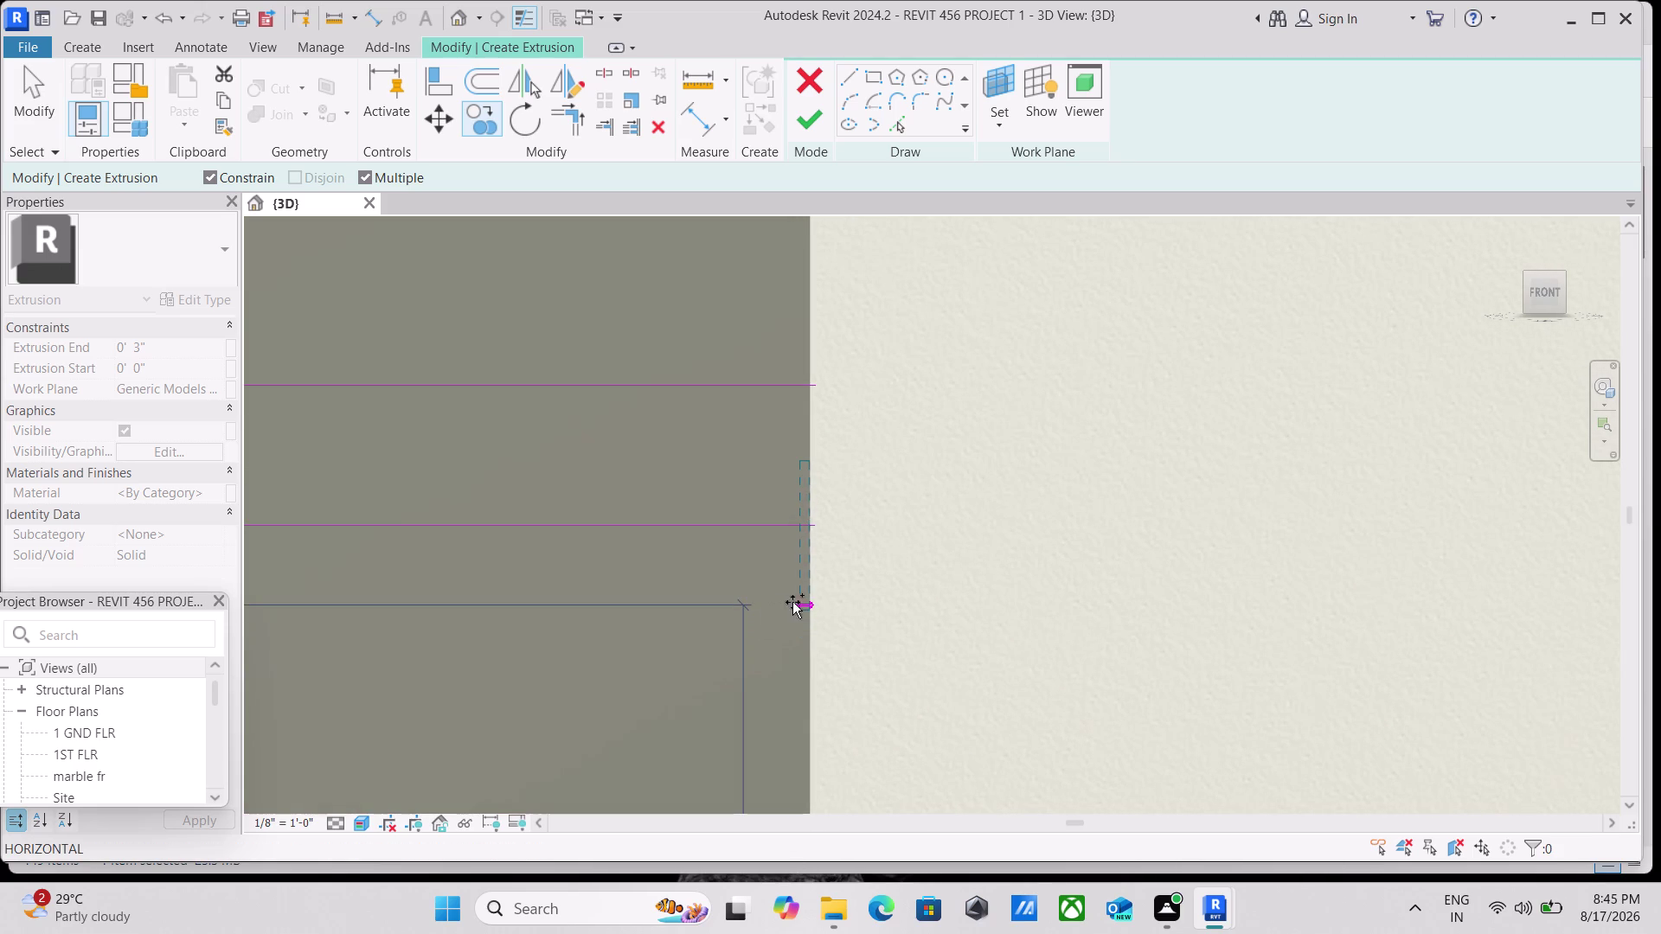
scroll(up, 3)
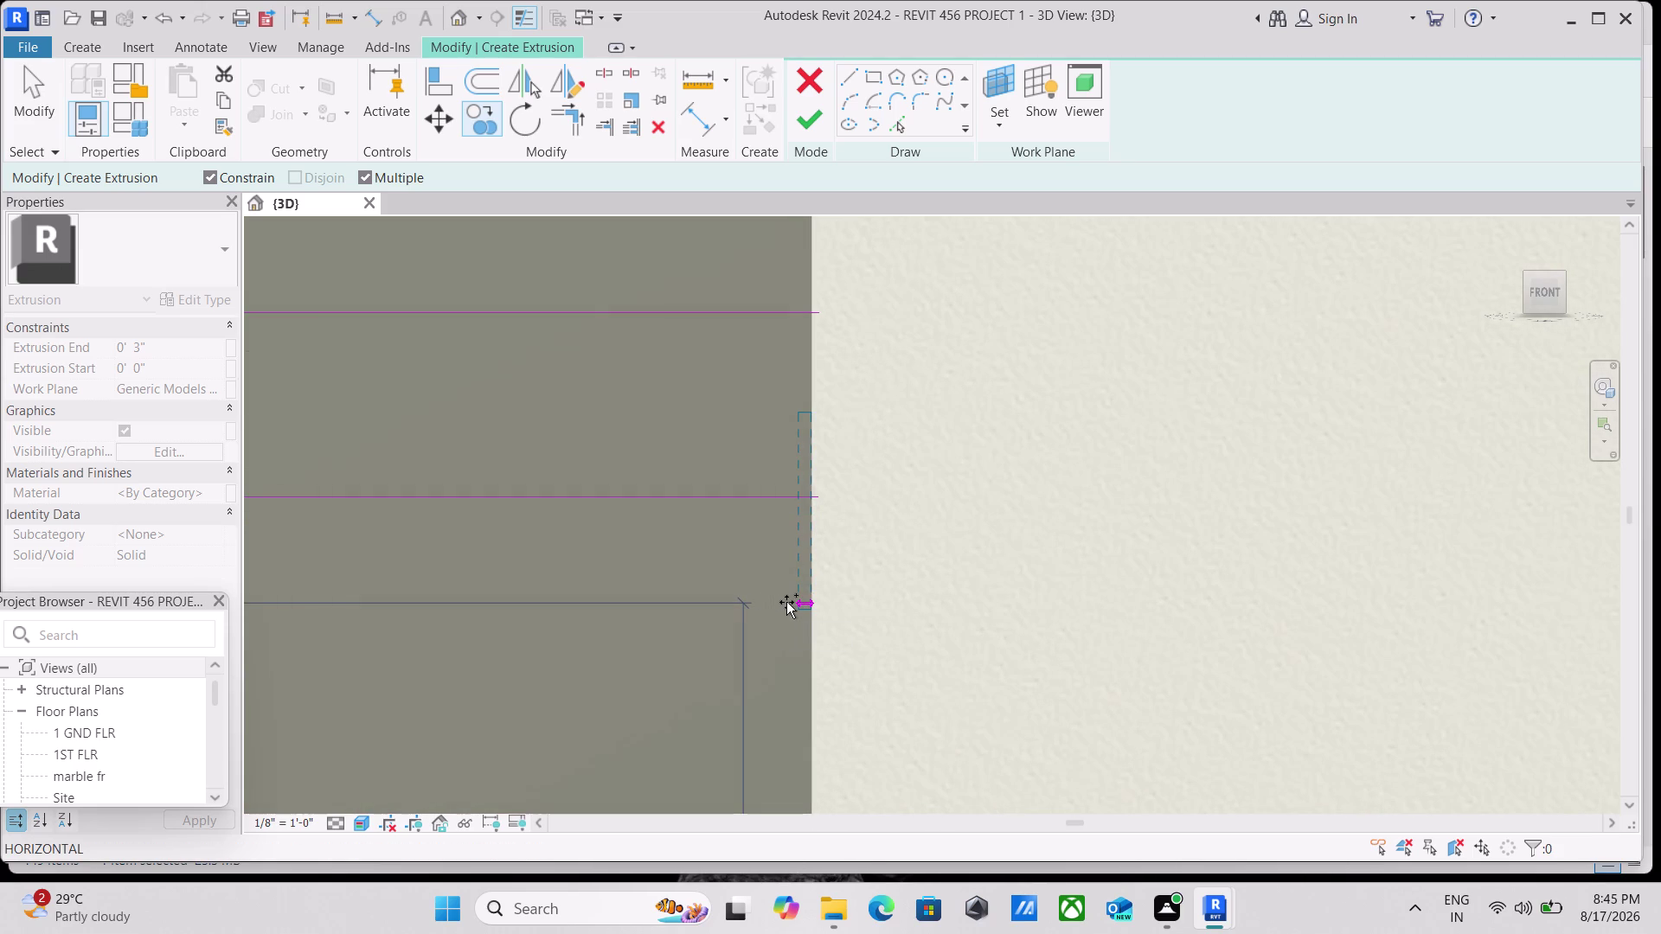
click(802, 605)
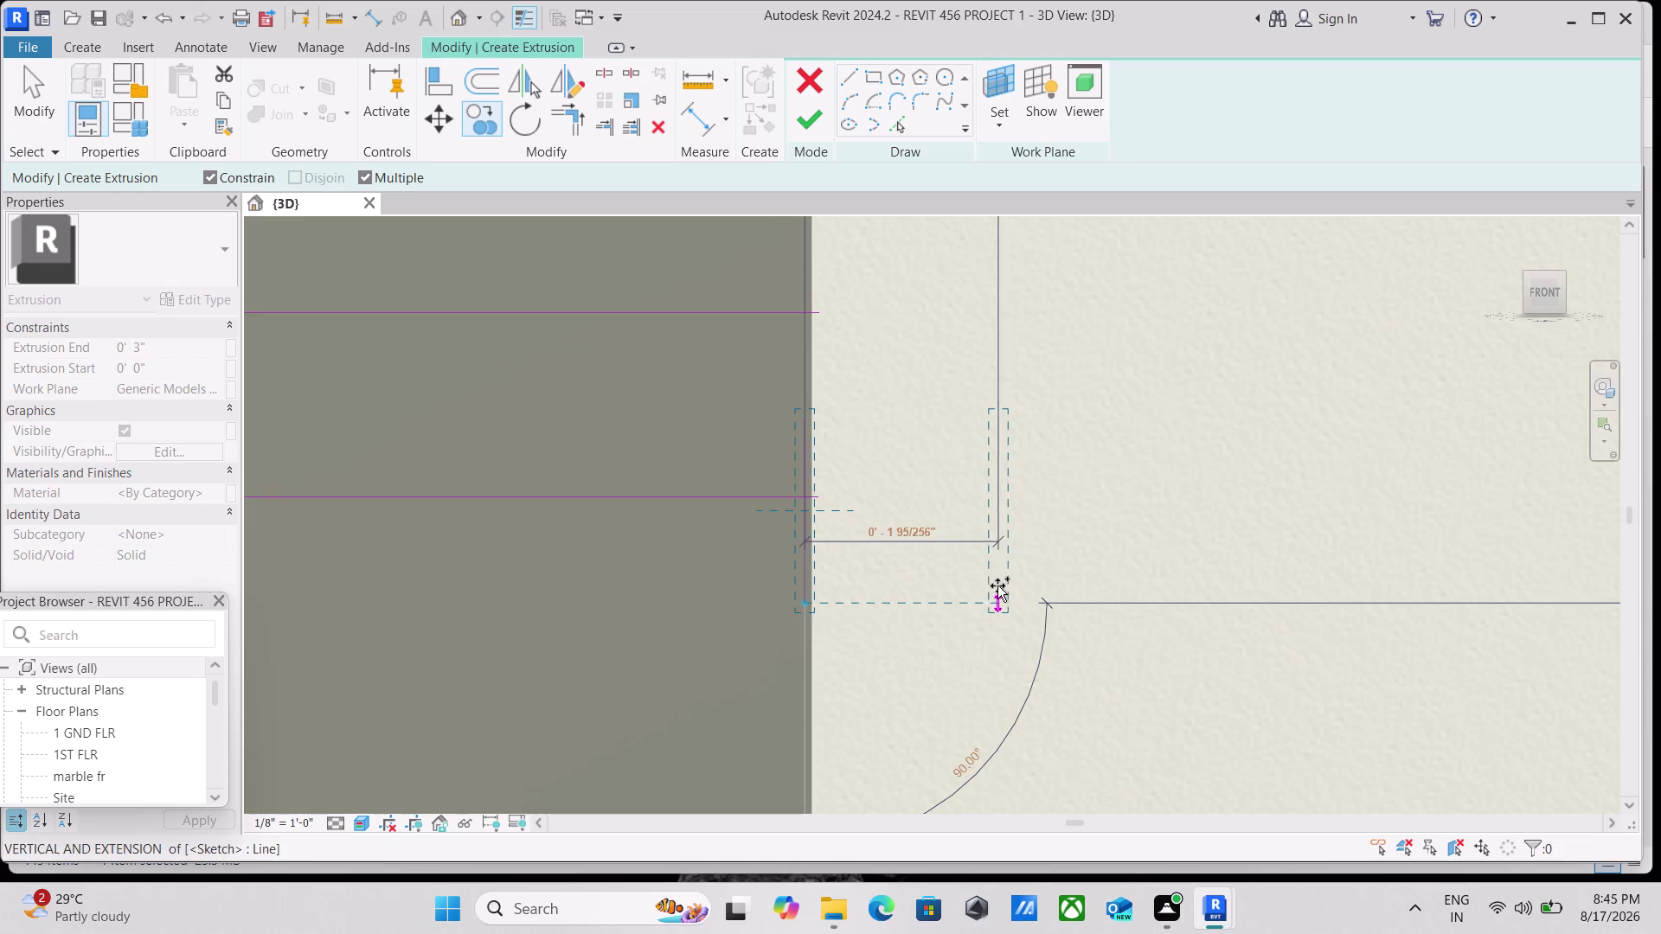
scroll(down, 3)
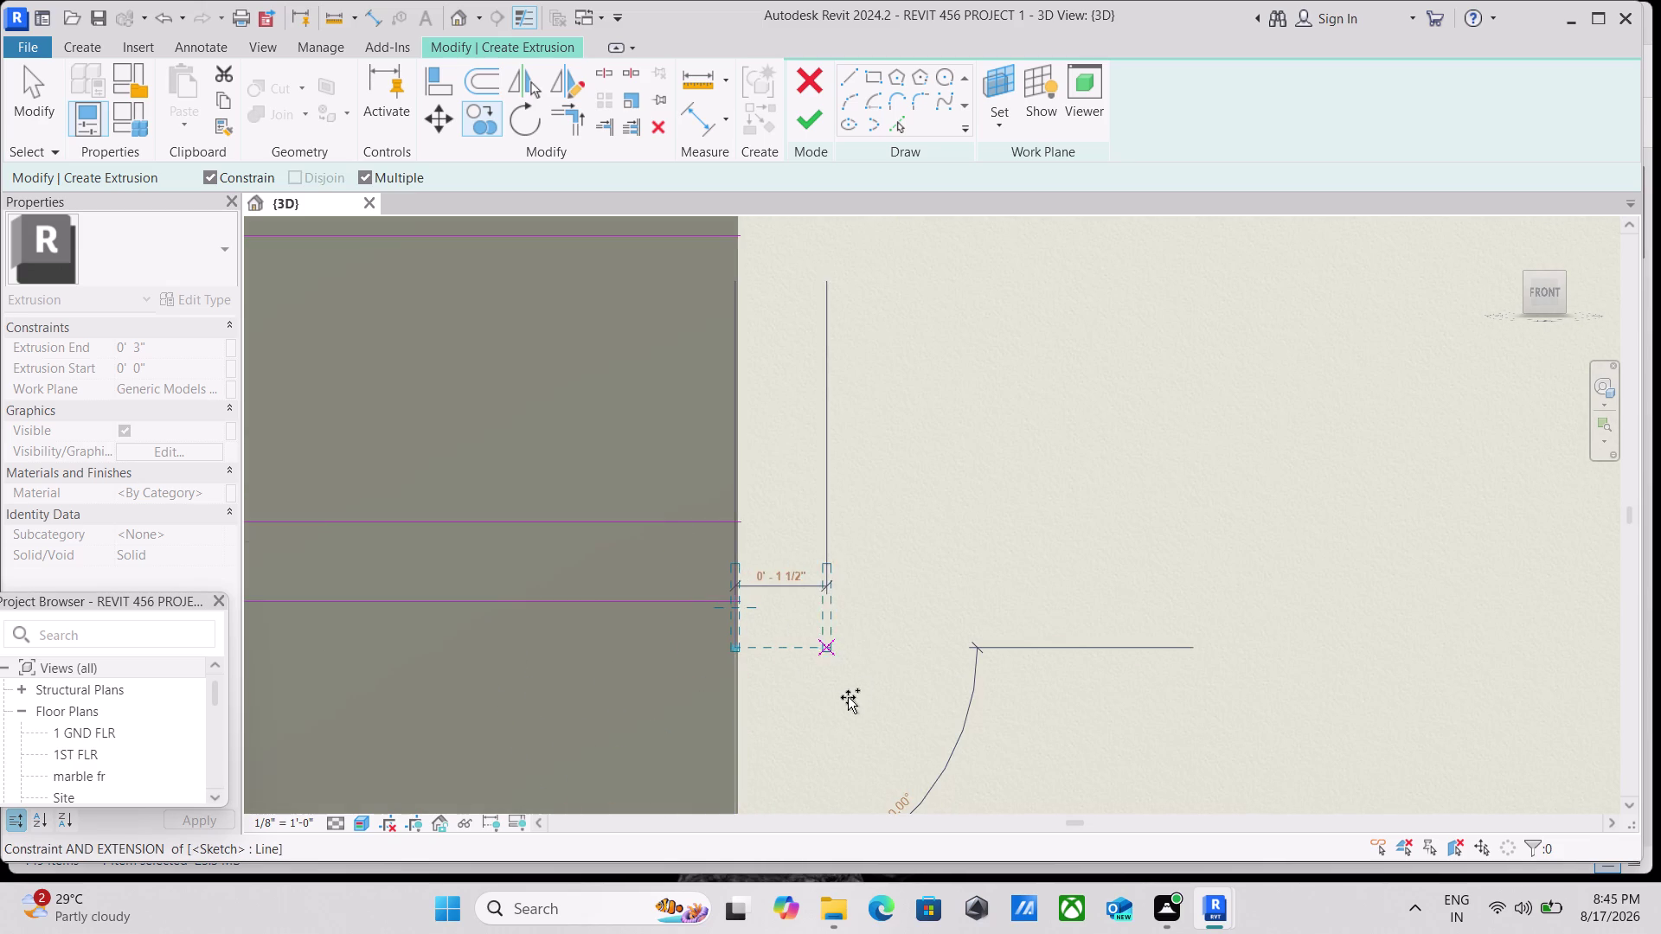
scroll(up, 3)
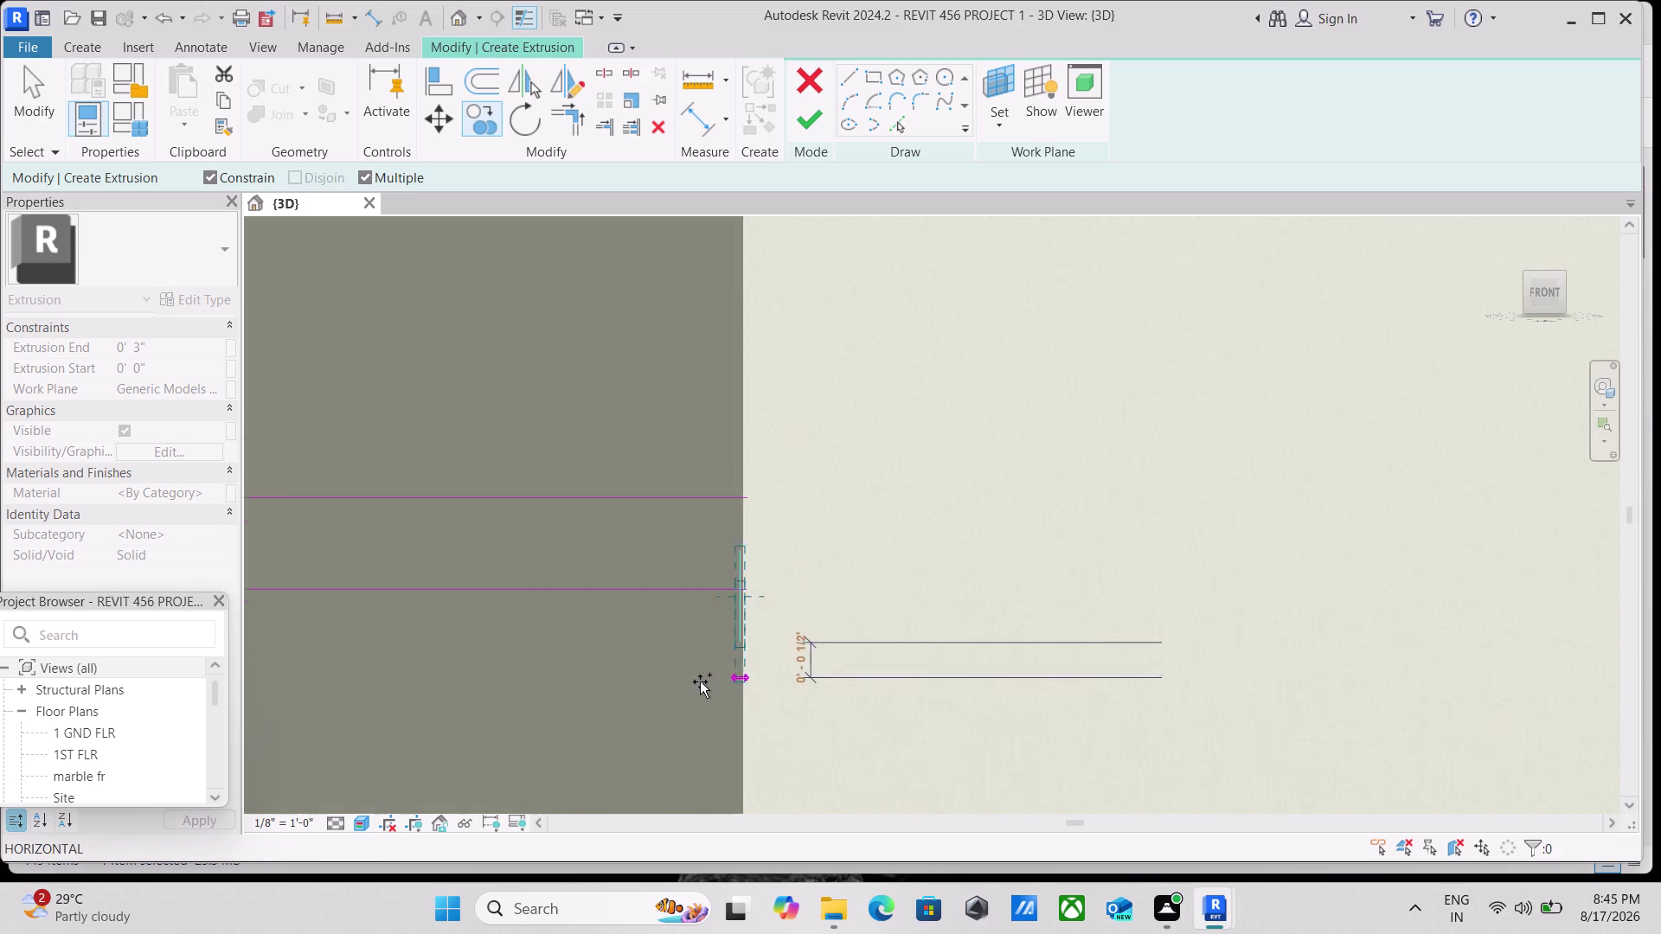
scroll(up, 3)
key(Escape)
key(Escape)
key(Escape)
scroll(up, 3)
click(762, 583)
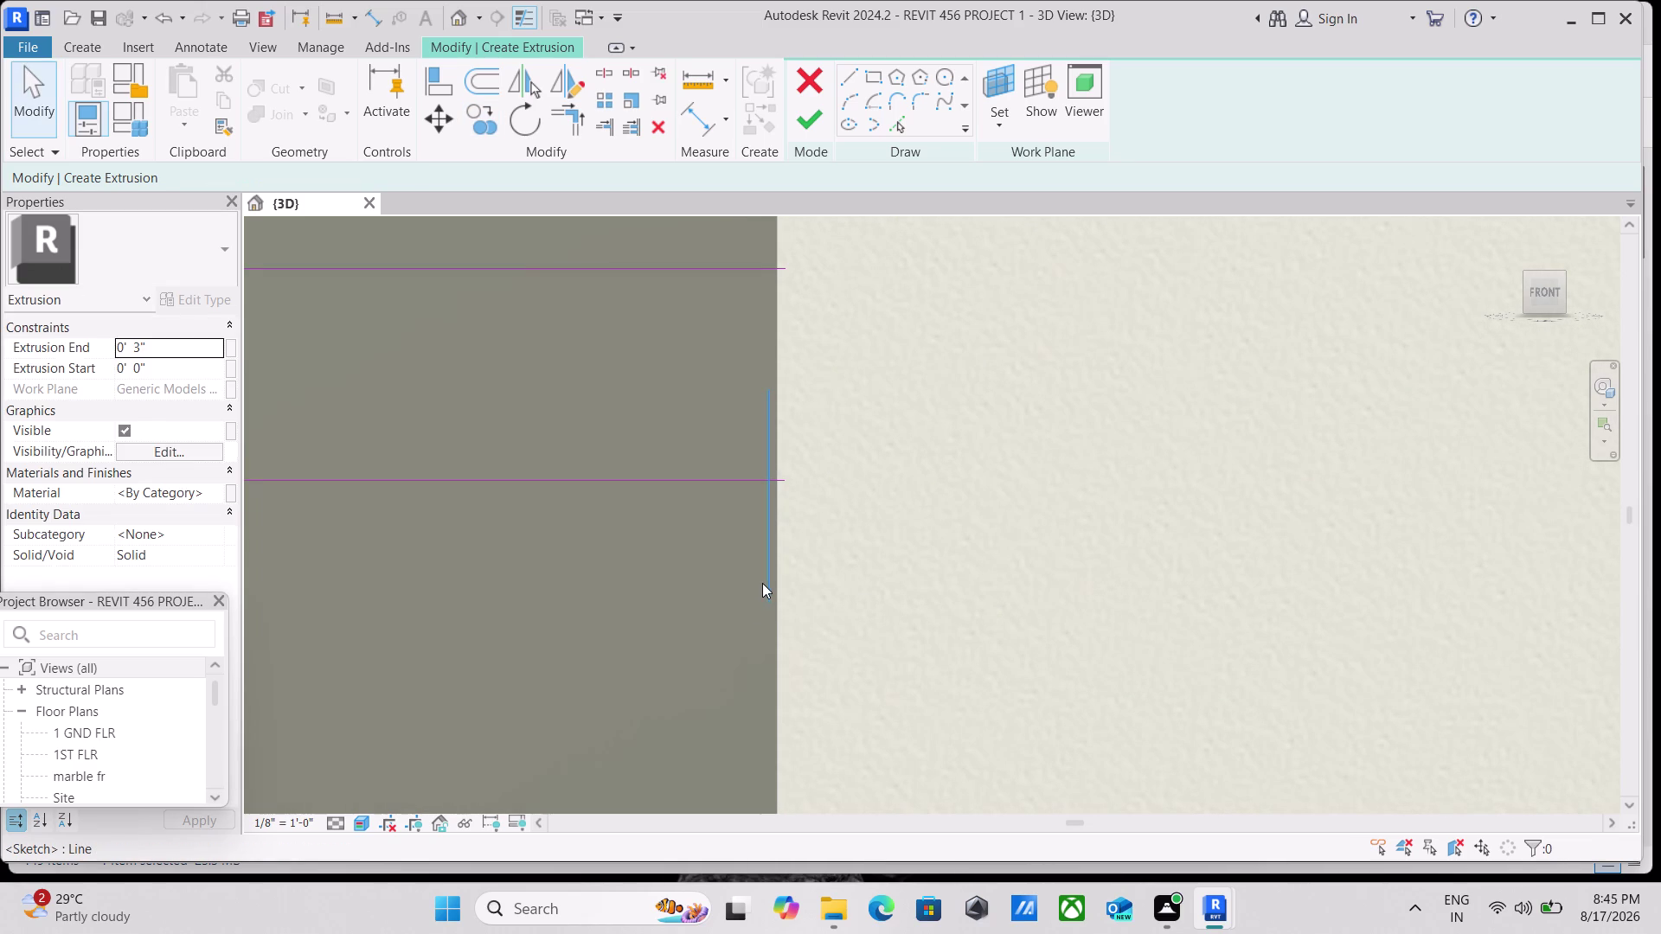
Dismiss the quick menu and pan along the fin sketch to the rectangle's lower corner.
right_click(762, 582)
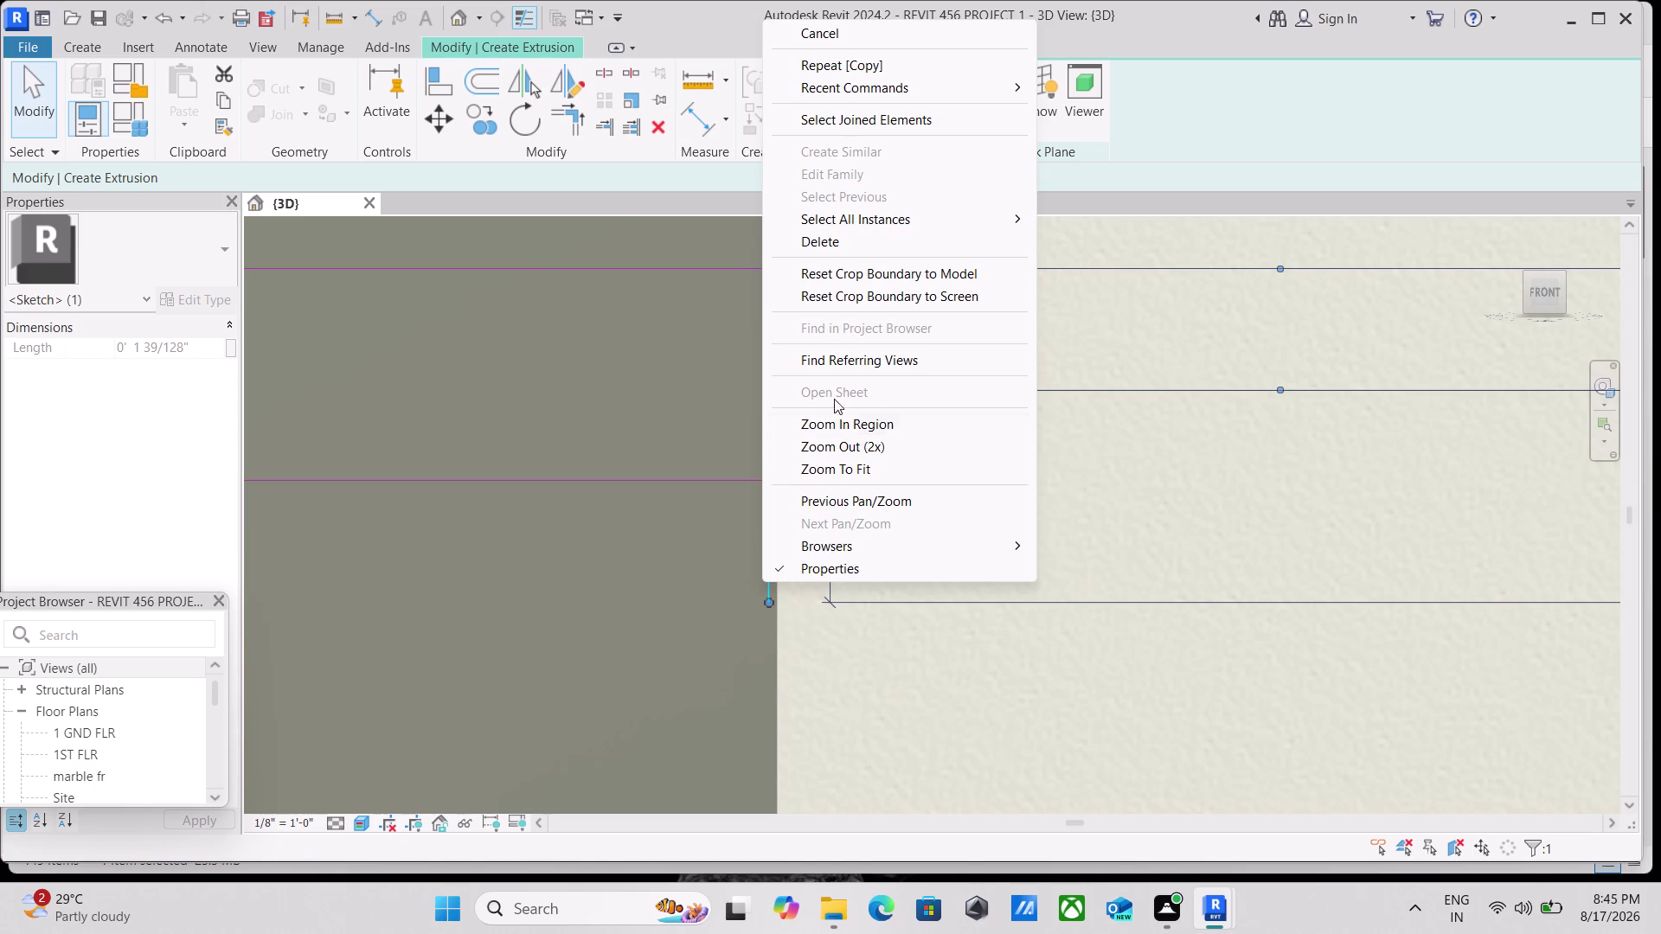
click(839, 241)
scroll(down, 3)
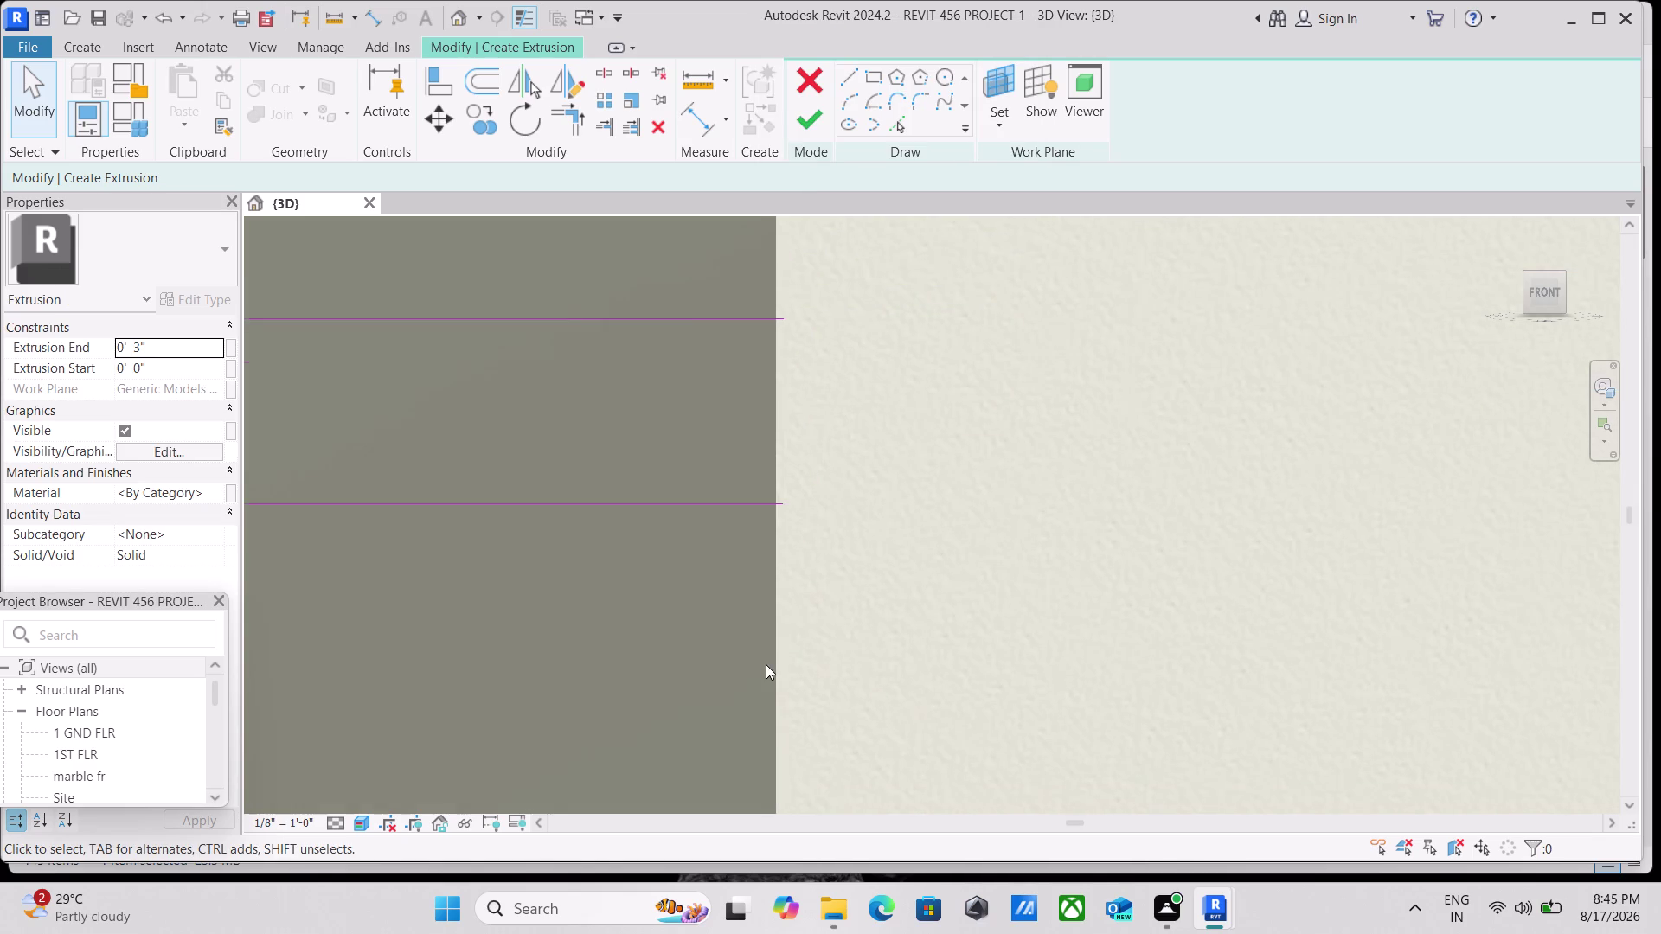
scroll(down, 3)
middle_drag(764, 651, 710, 408)
scroll(down, 3)
middle_drag(775, 576, 783, 339)
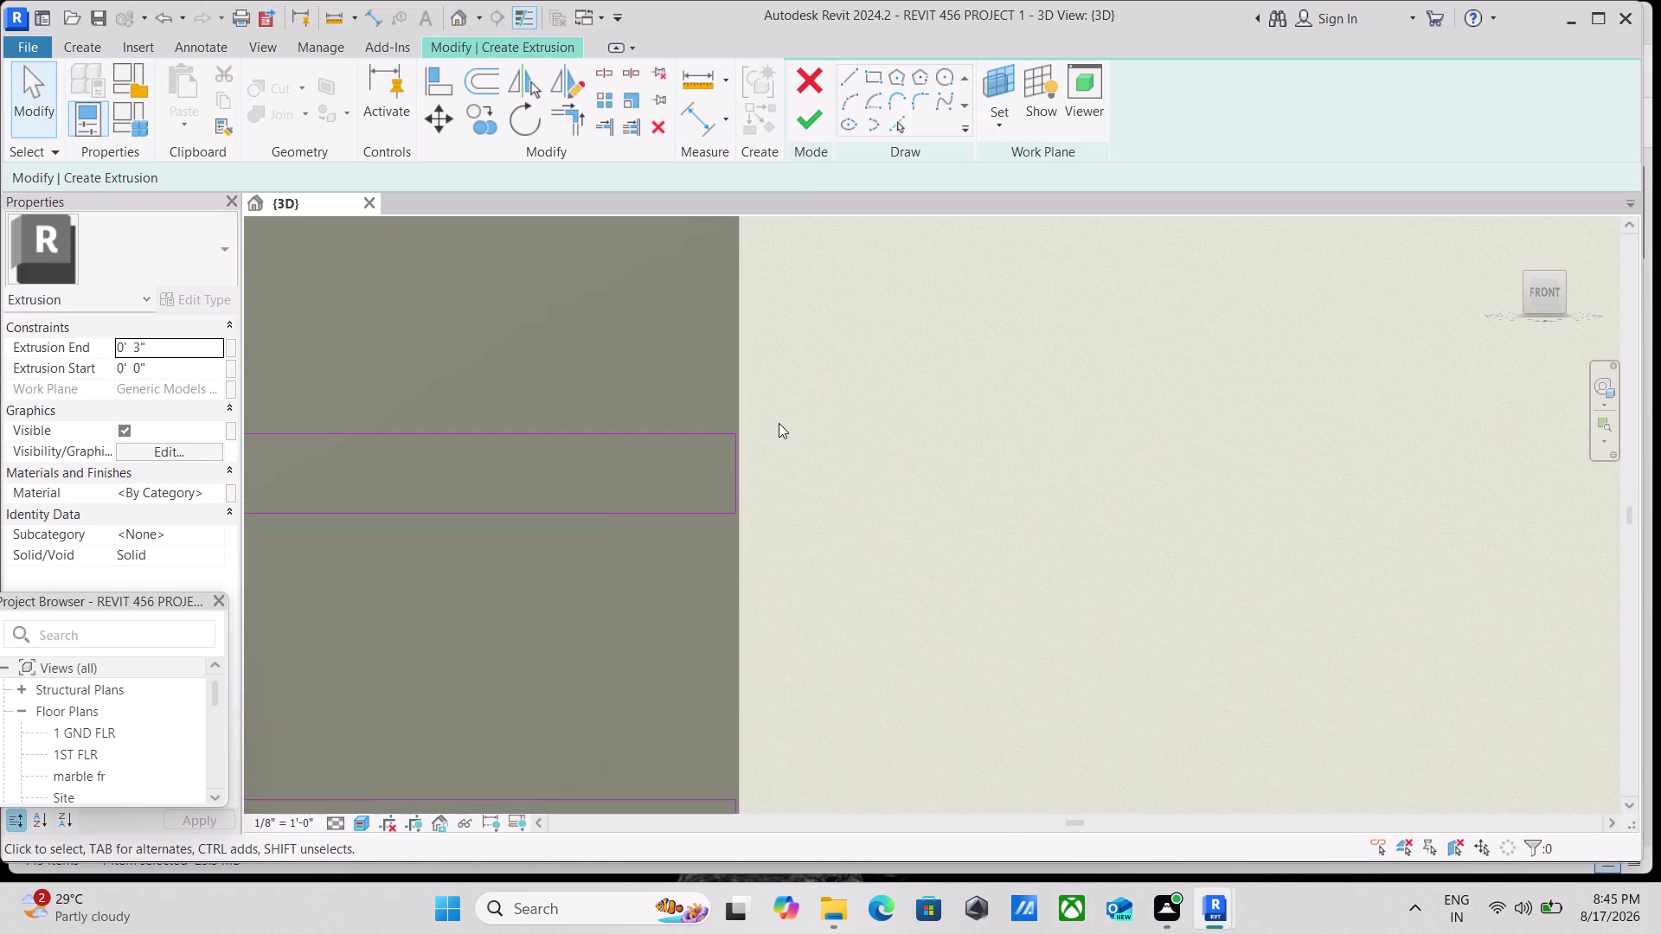
scroll(up, 3)
scroll(up, 3)
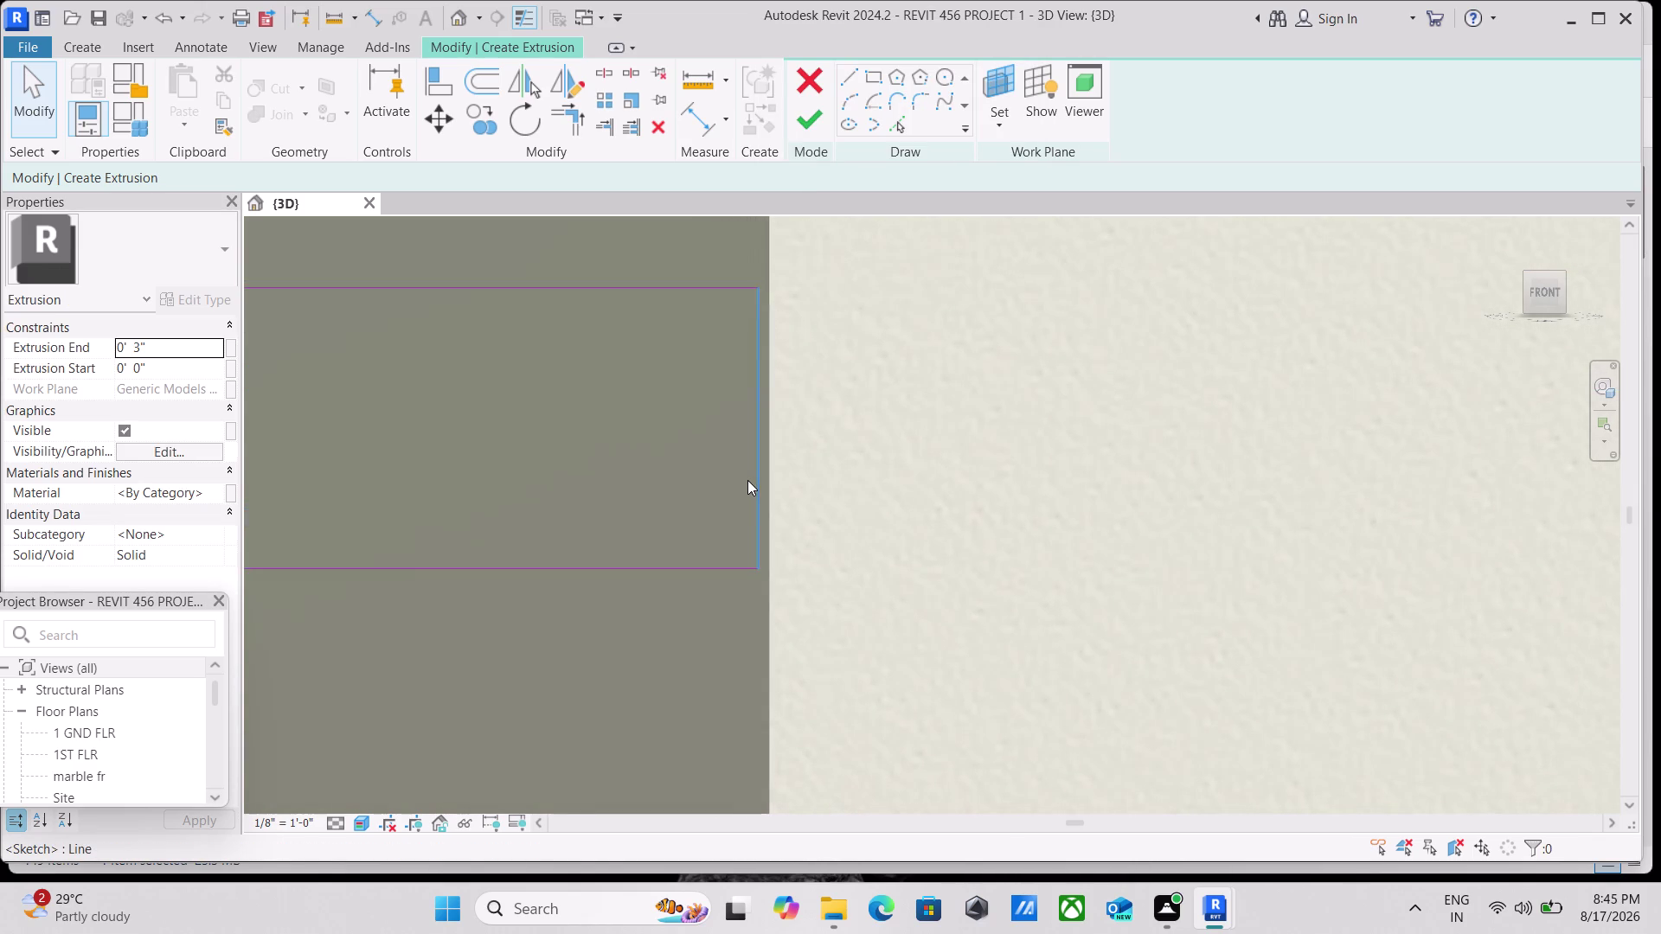
scroll(down, 3)
scroll(down, 3)
middle_drag(735, 642, 699, 411)
scroll(down, 3)
middle_drag(684, 692, 682, 560)
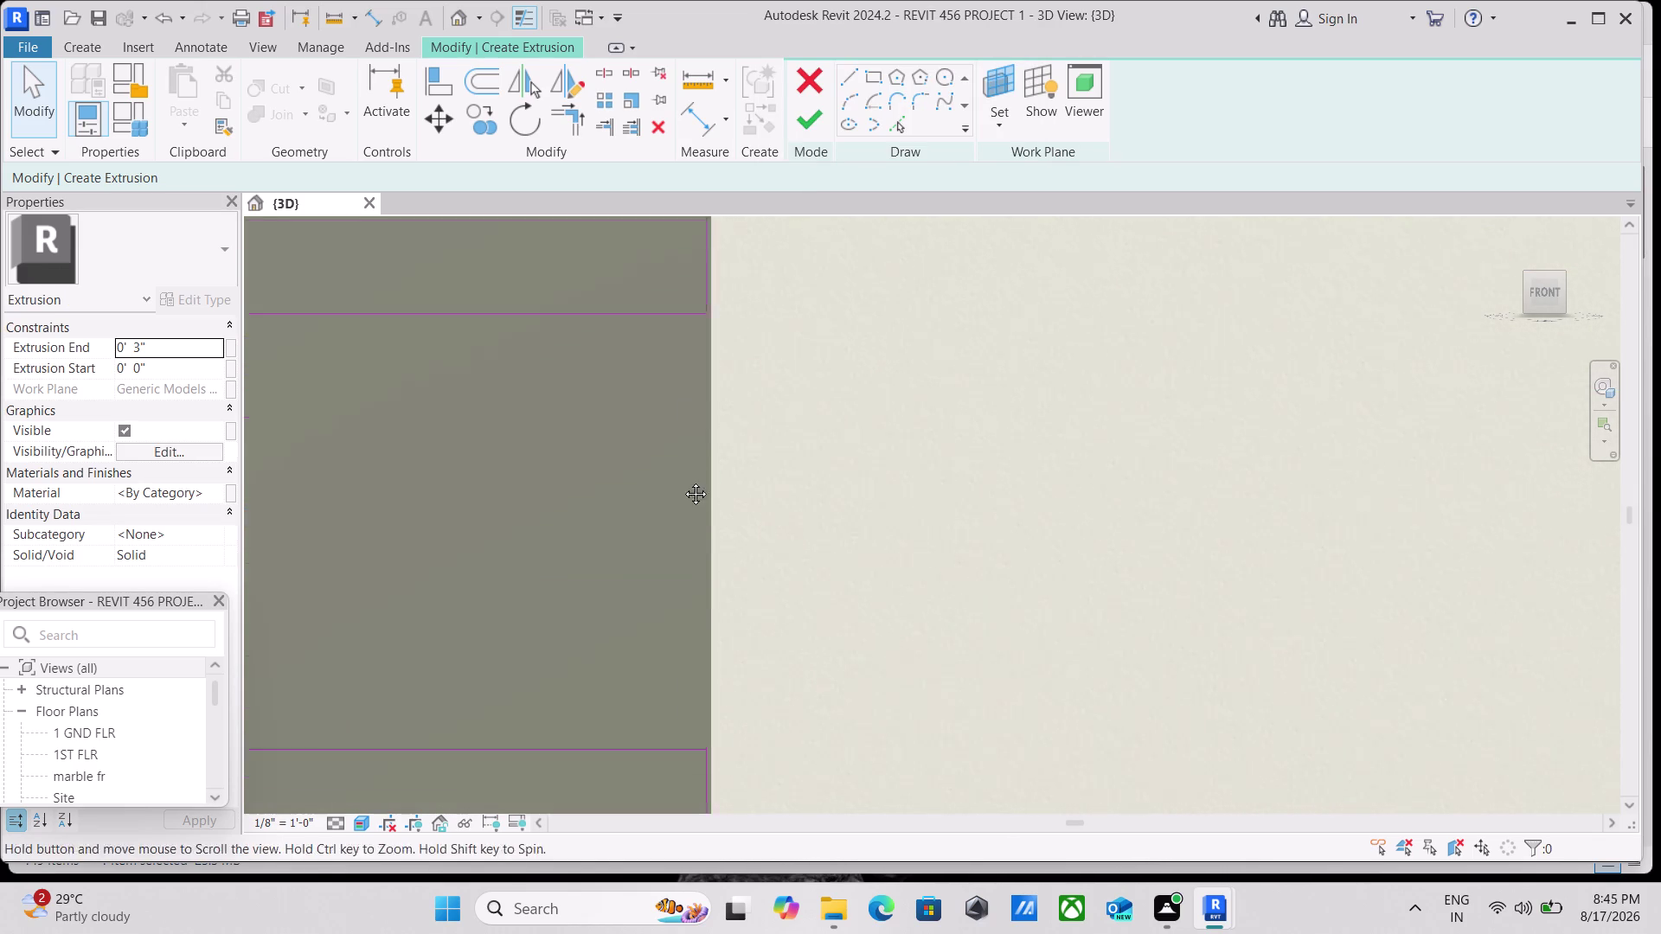
middle_drag(683, 560, 684, 407)
scroll(down, 3)
scroll(up, 3)
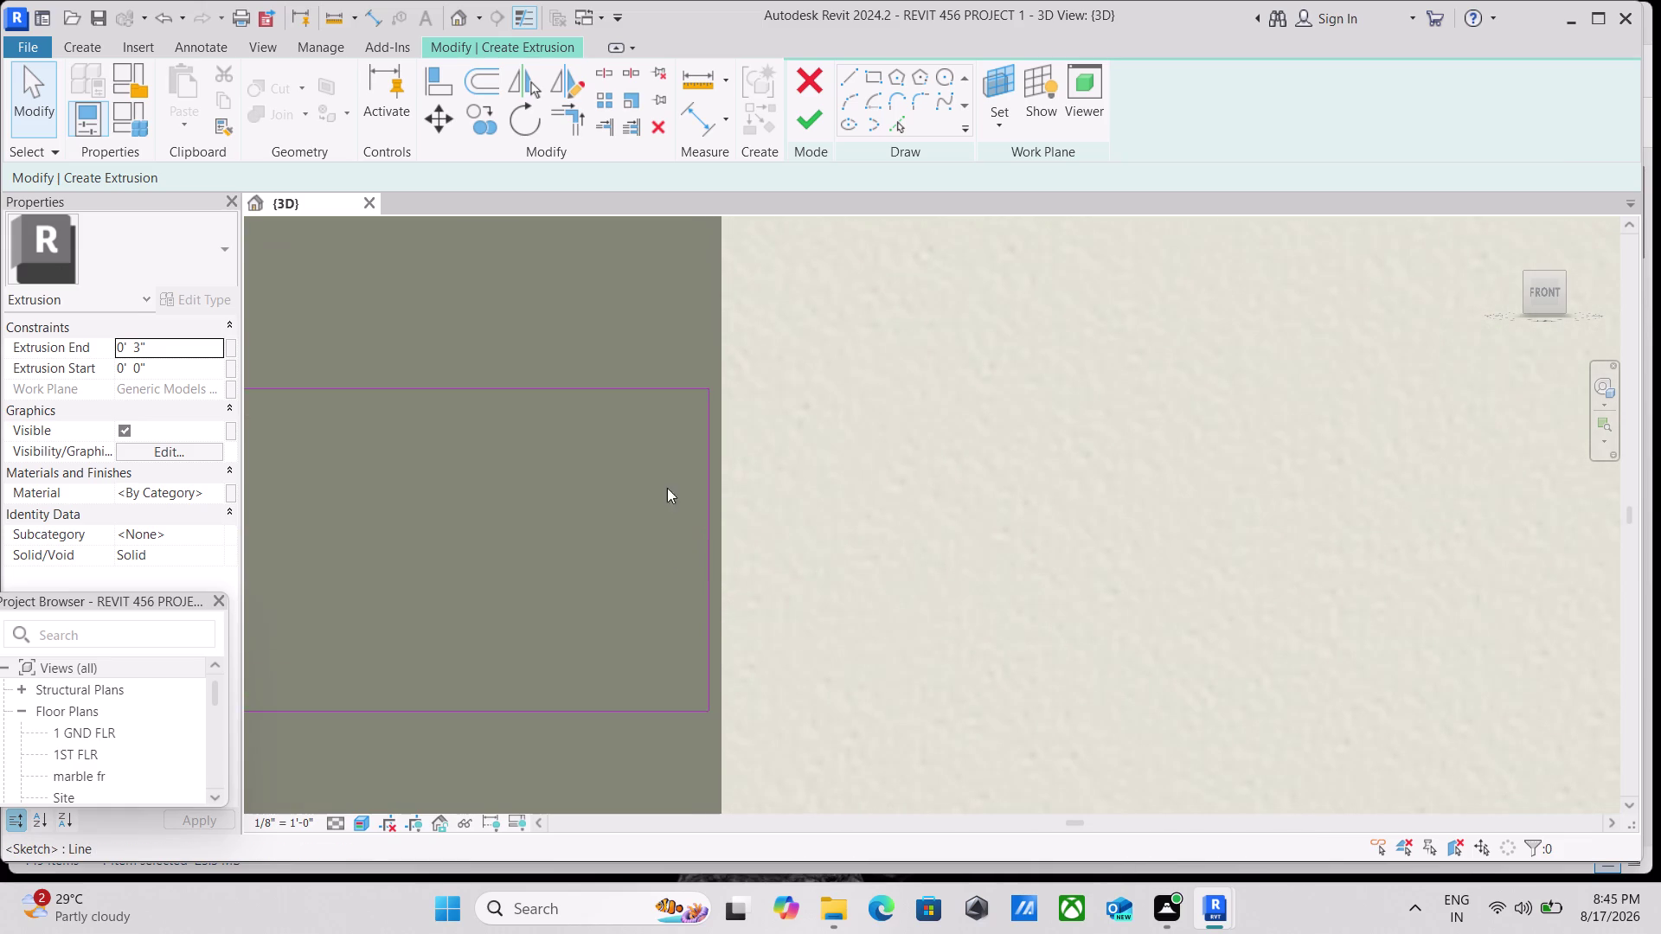
scroll(up, 3)
scroll(up, 3)
scroll(down, 3)
middle_drag(677, 675, 632, 440)
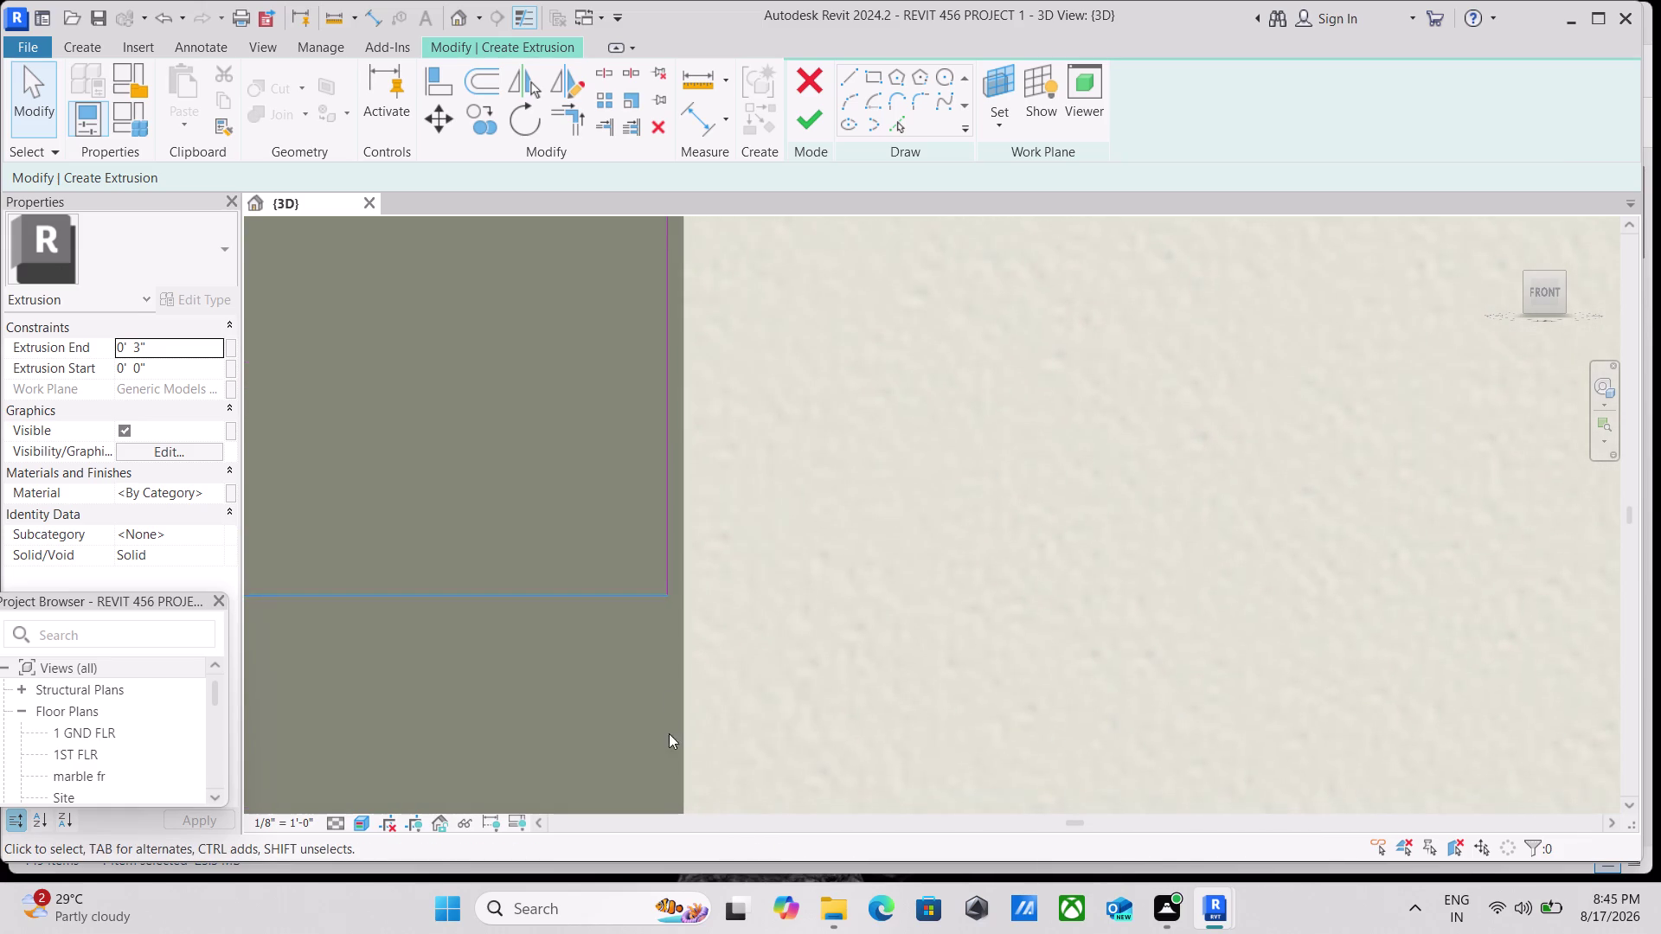
Find and select the short vertical fin-end line, then start a multiple Copy.
scroll(up, 3)
scroll(up, 3)
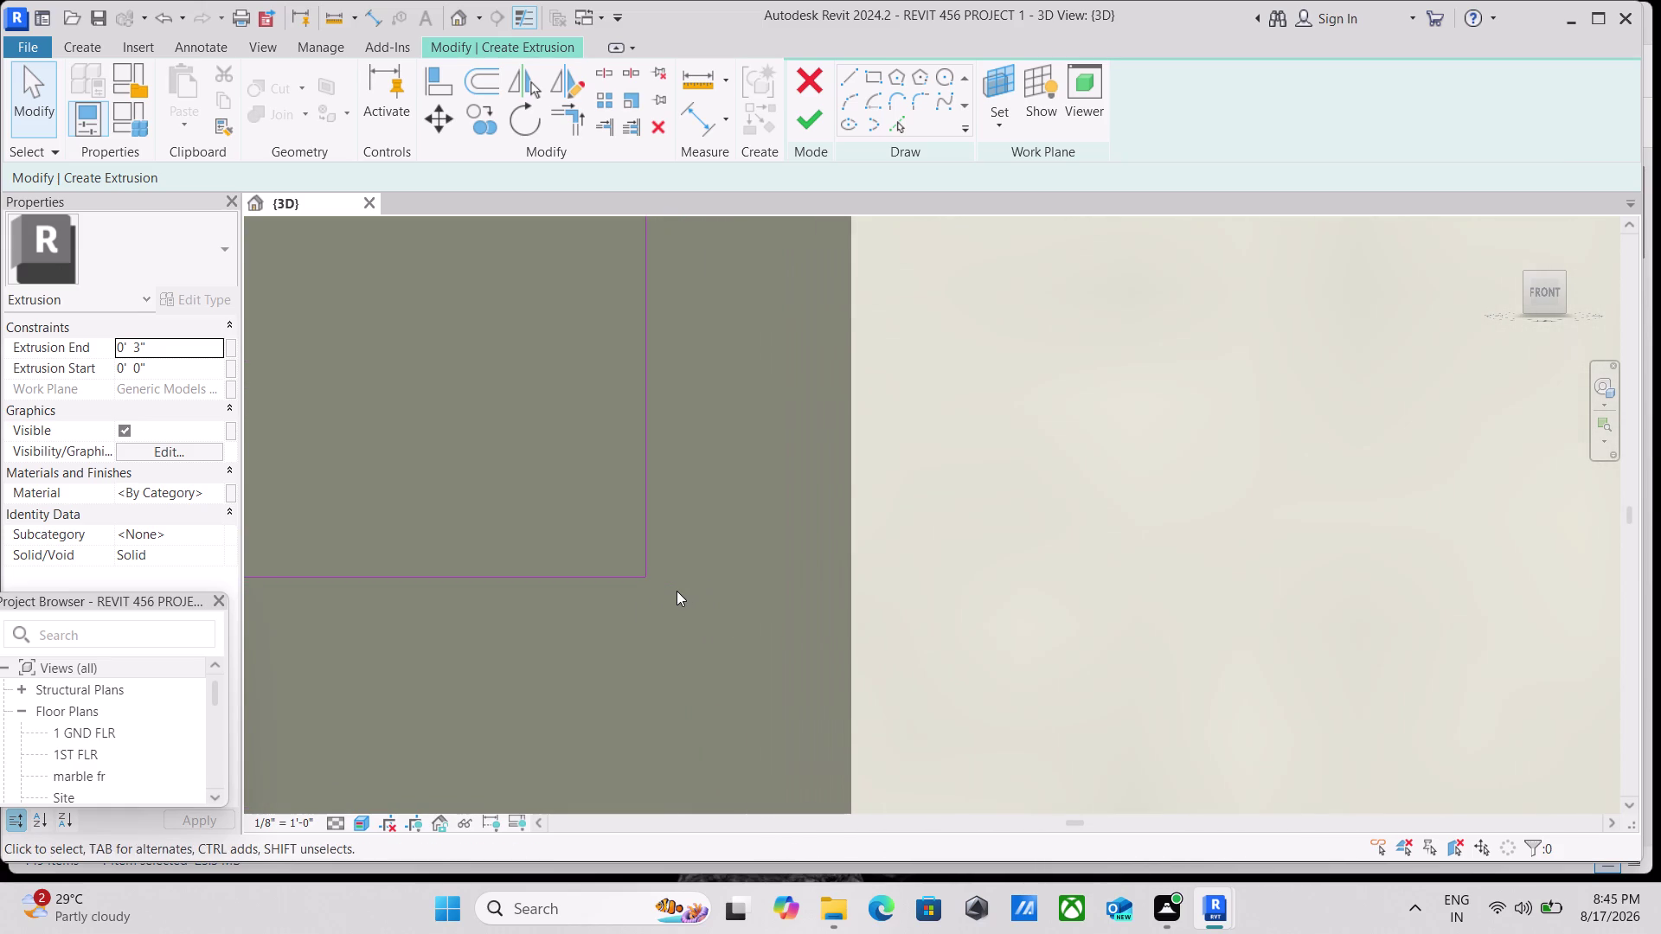
scroll(down, 3)
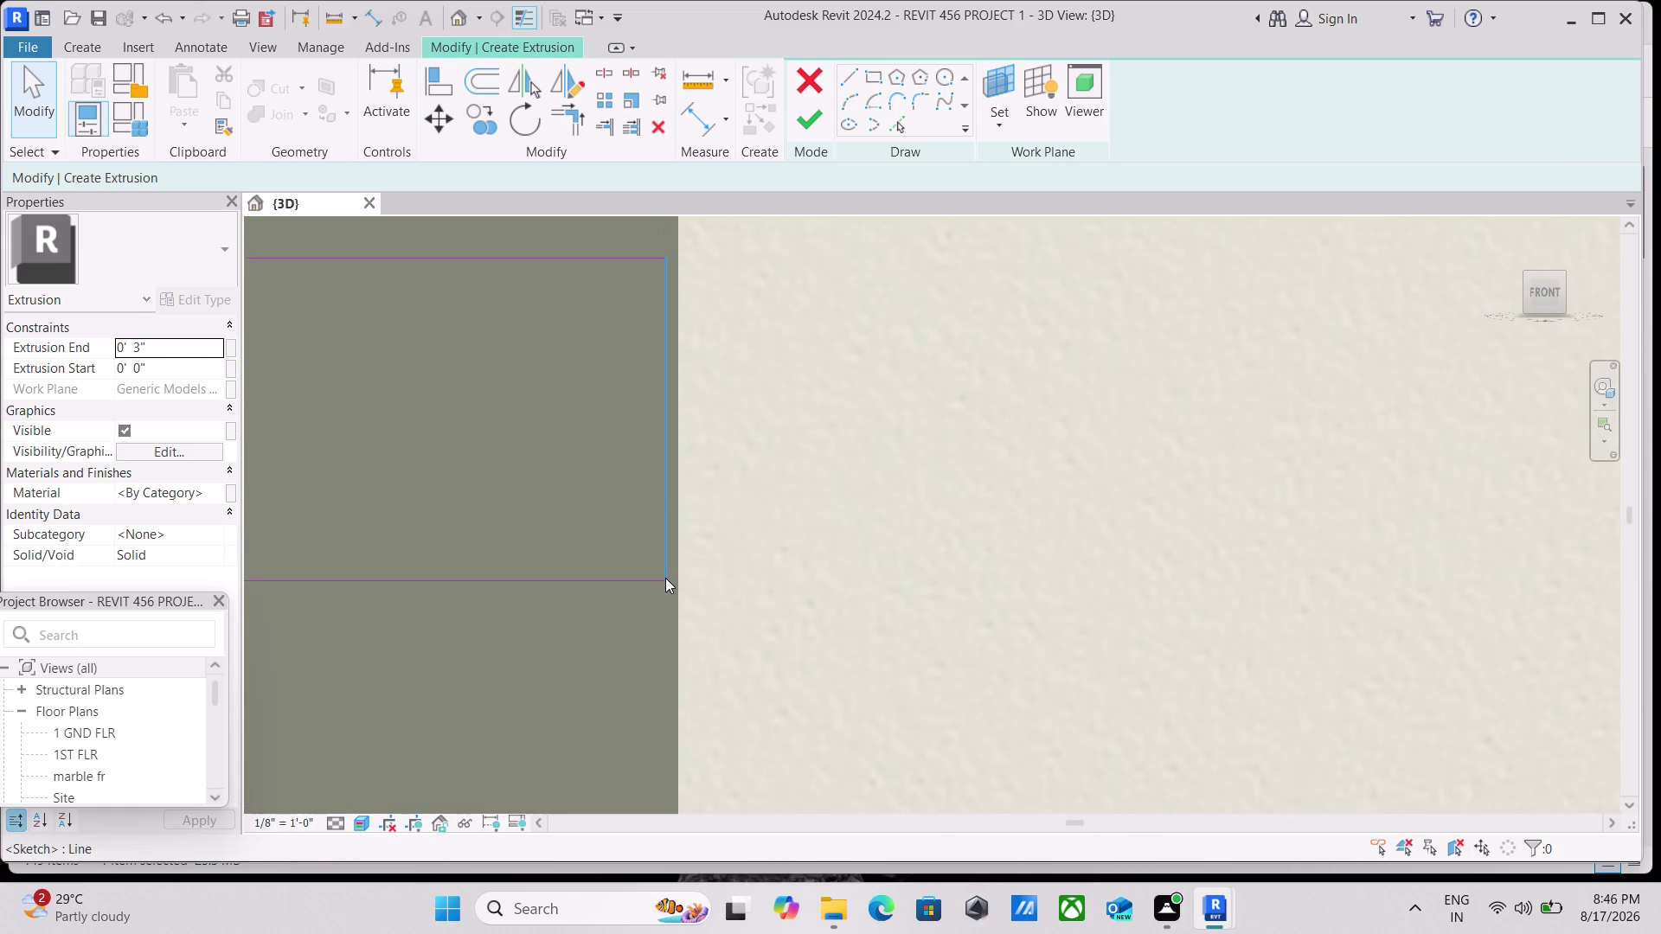
scroll(down, 3)
scroll(down, 3)
middle_drag(547, 420, 660, 781)
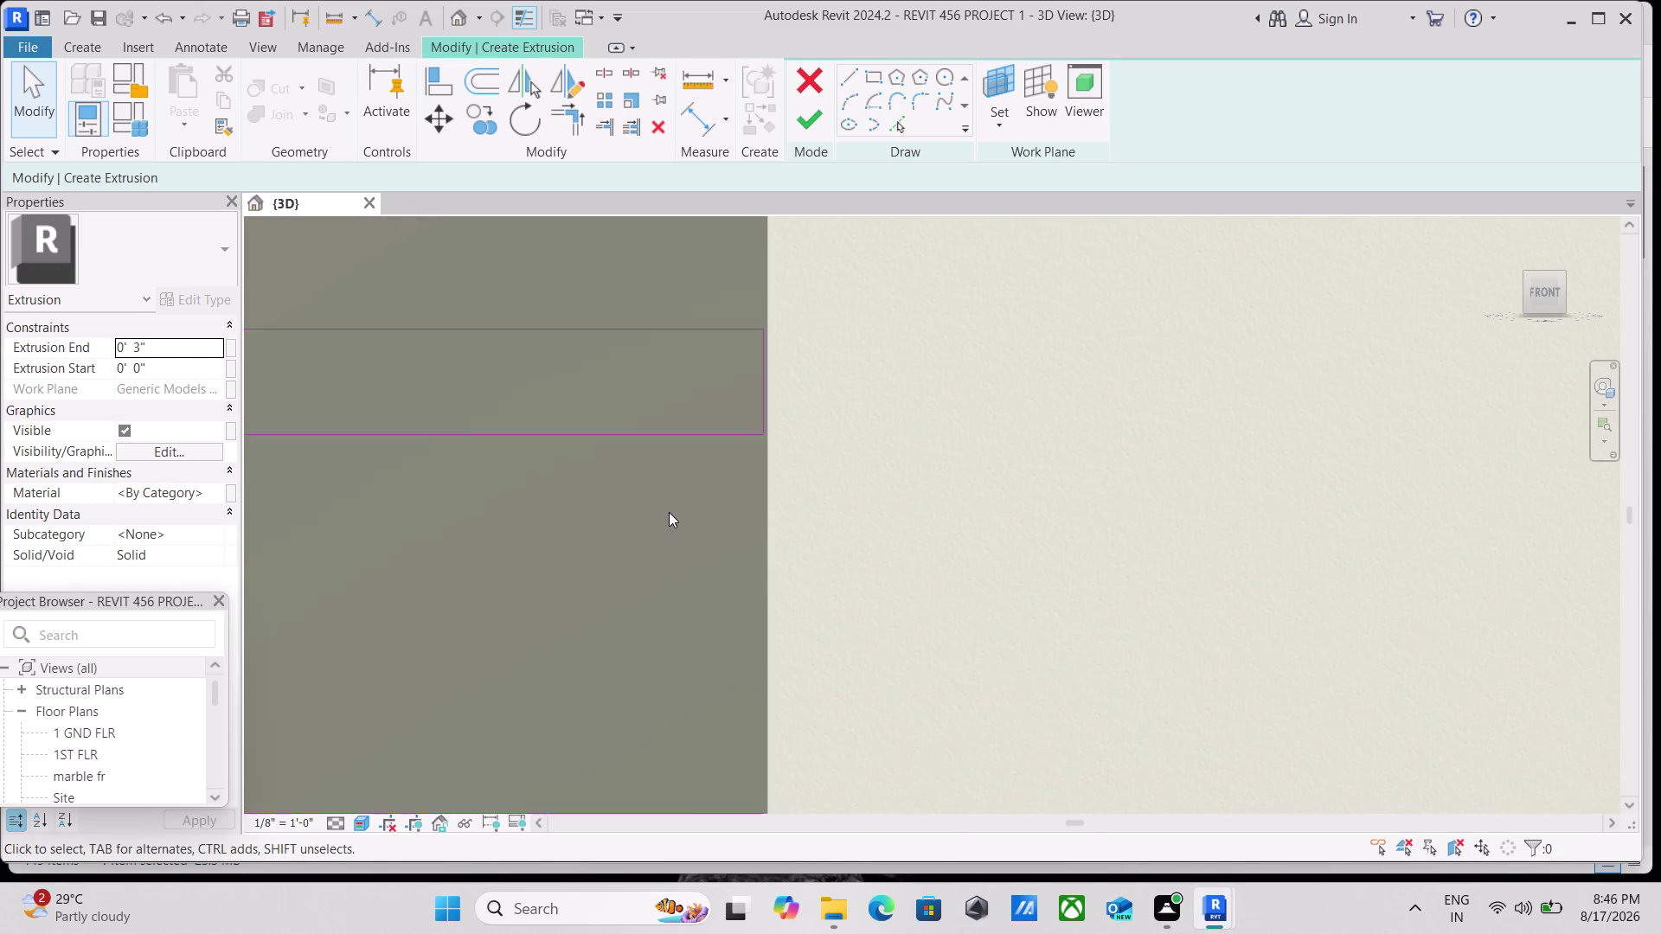
middle_drag(670, 518, 708, 759)
middle_drag(672, 381, 712, 817)
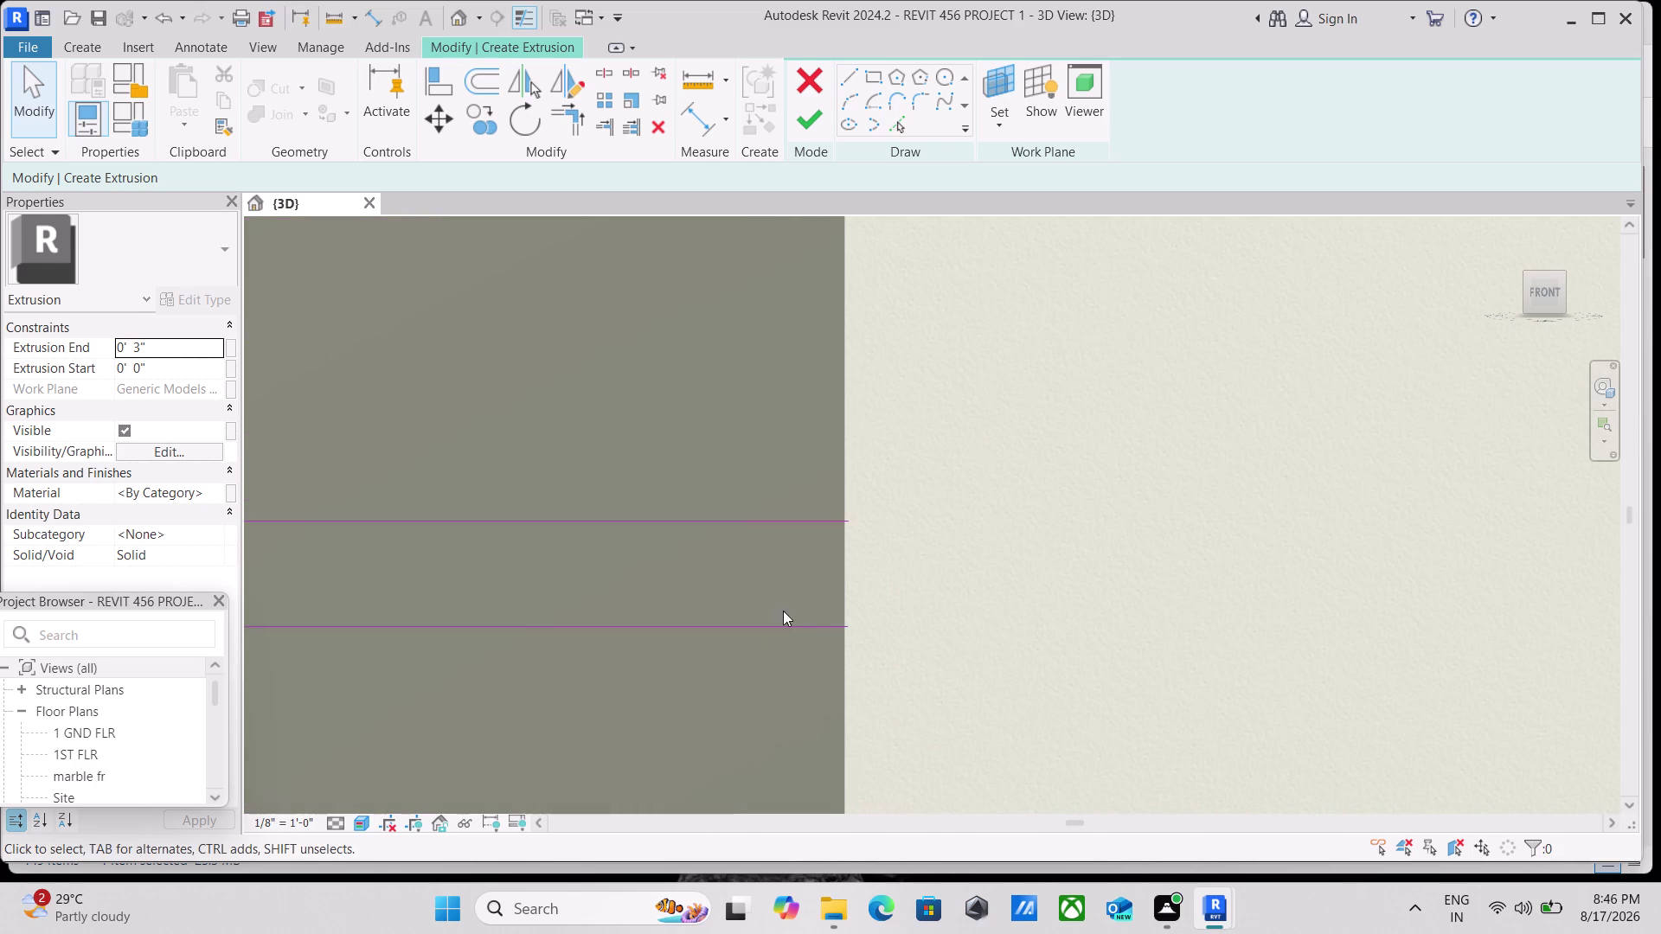
scroll(up, 3)
scroll(down, 3)
middle_drag(789, 668, 691, 481)
scroll(down, 3)
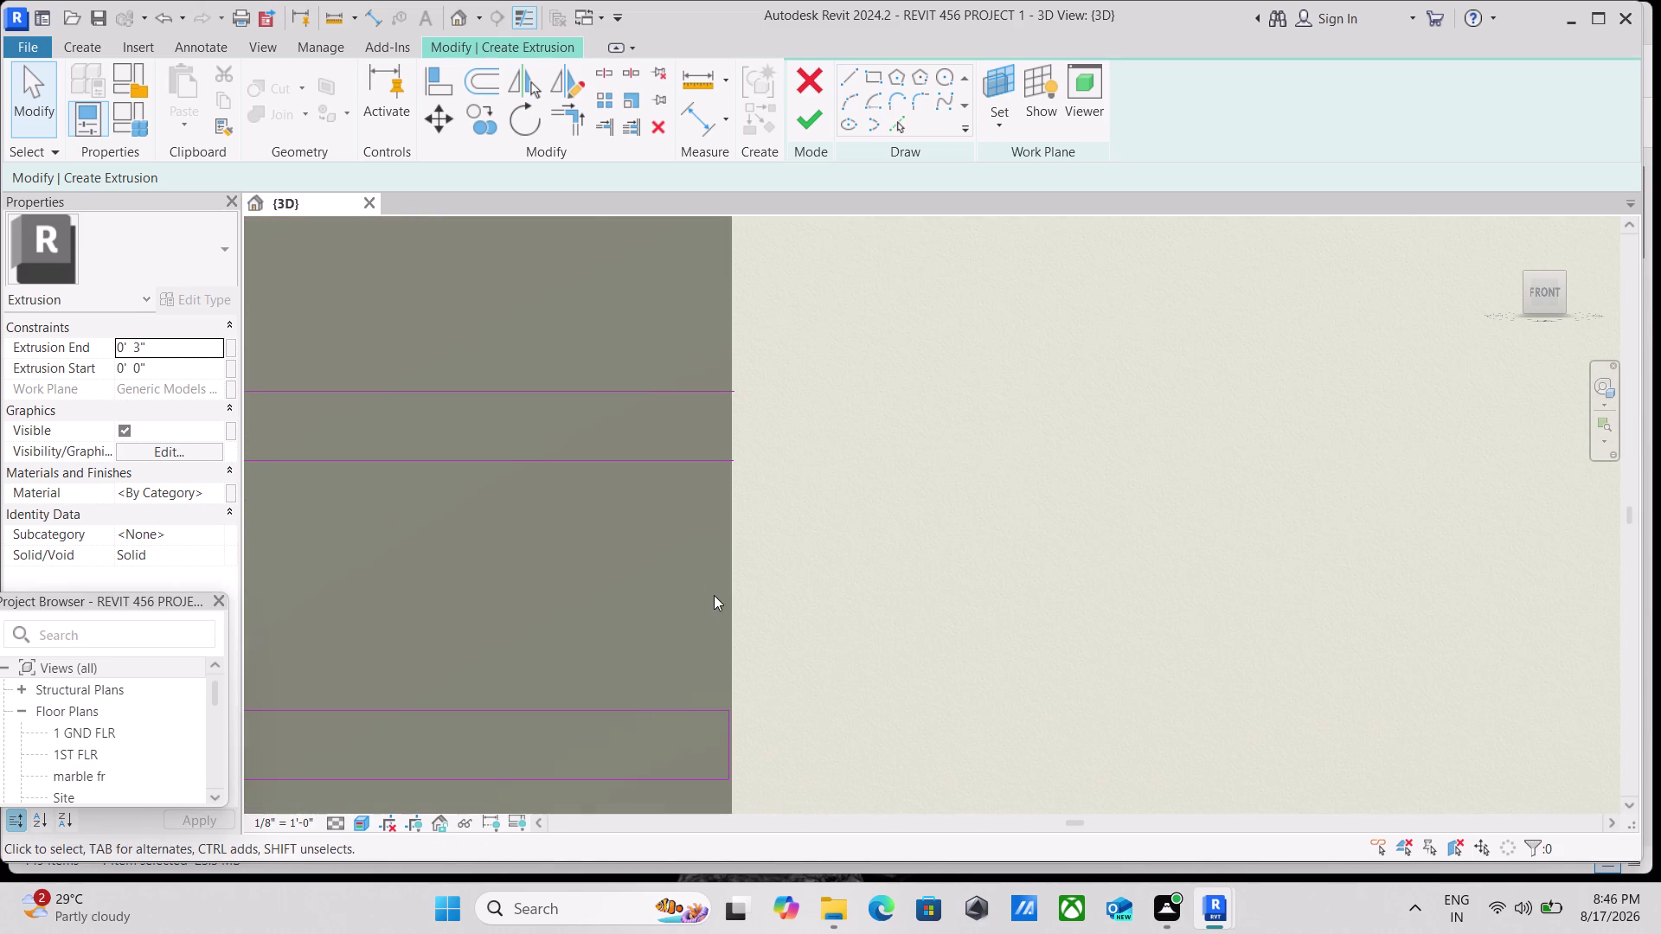
middle_drag(704, 641, 687, 510)
scroll(up, 3)
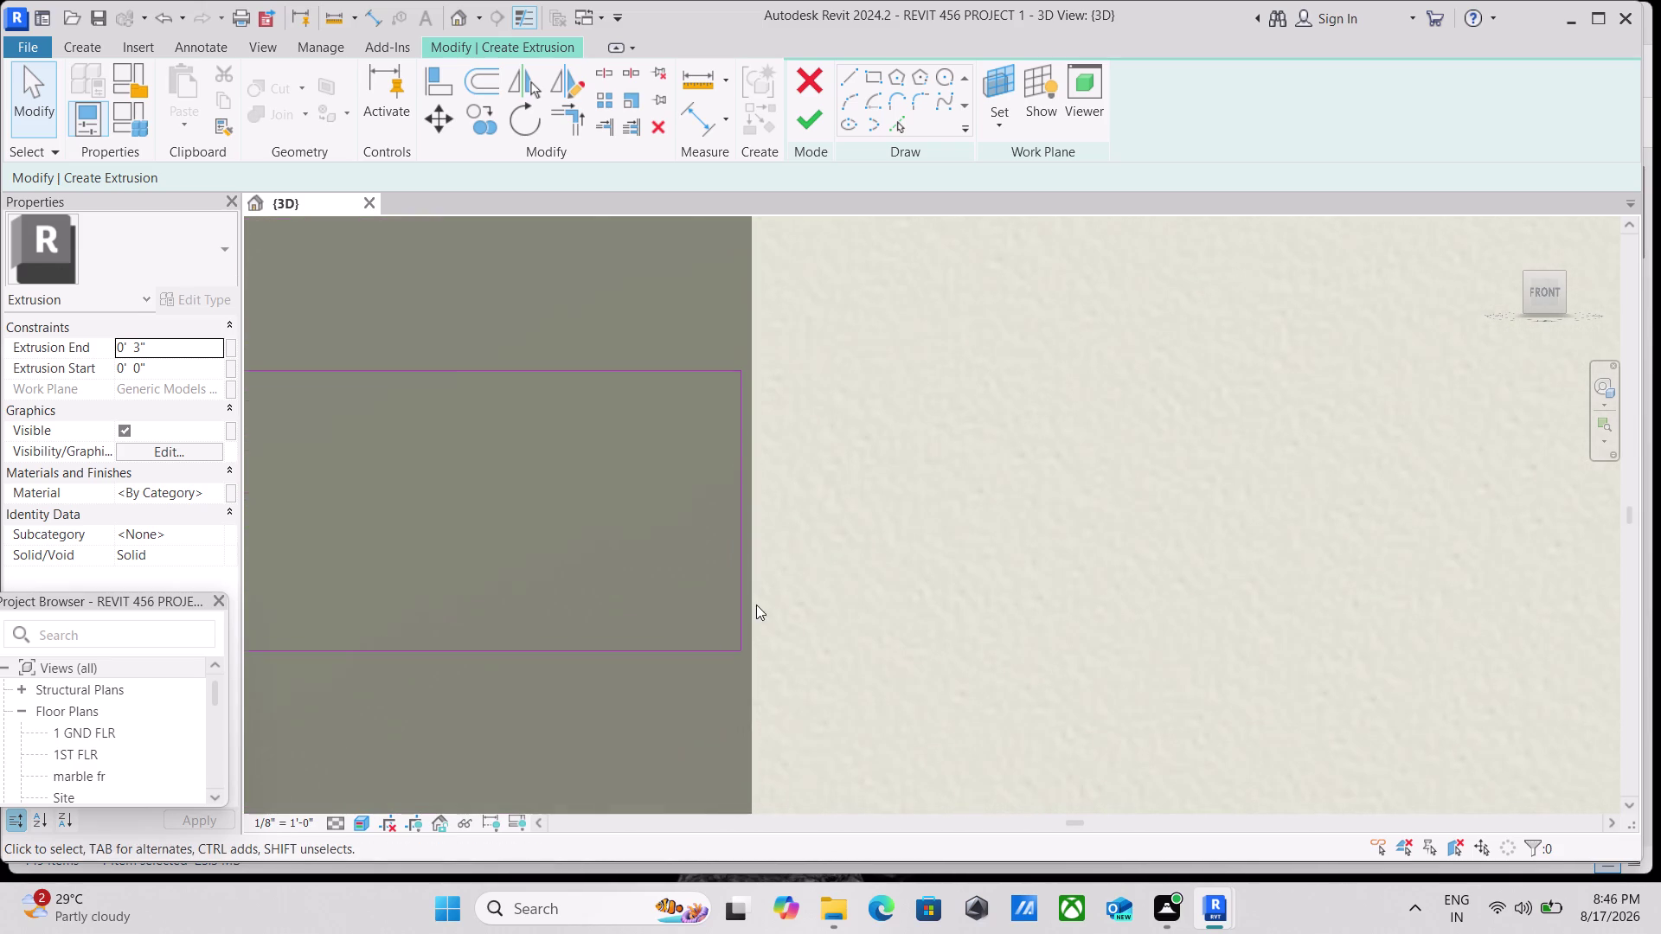
scroll(up, 3)
scroll(down, 3)
scroll(down, 3)
middle_drag(635, 545, 661, 703)
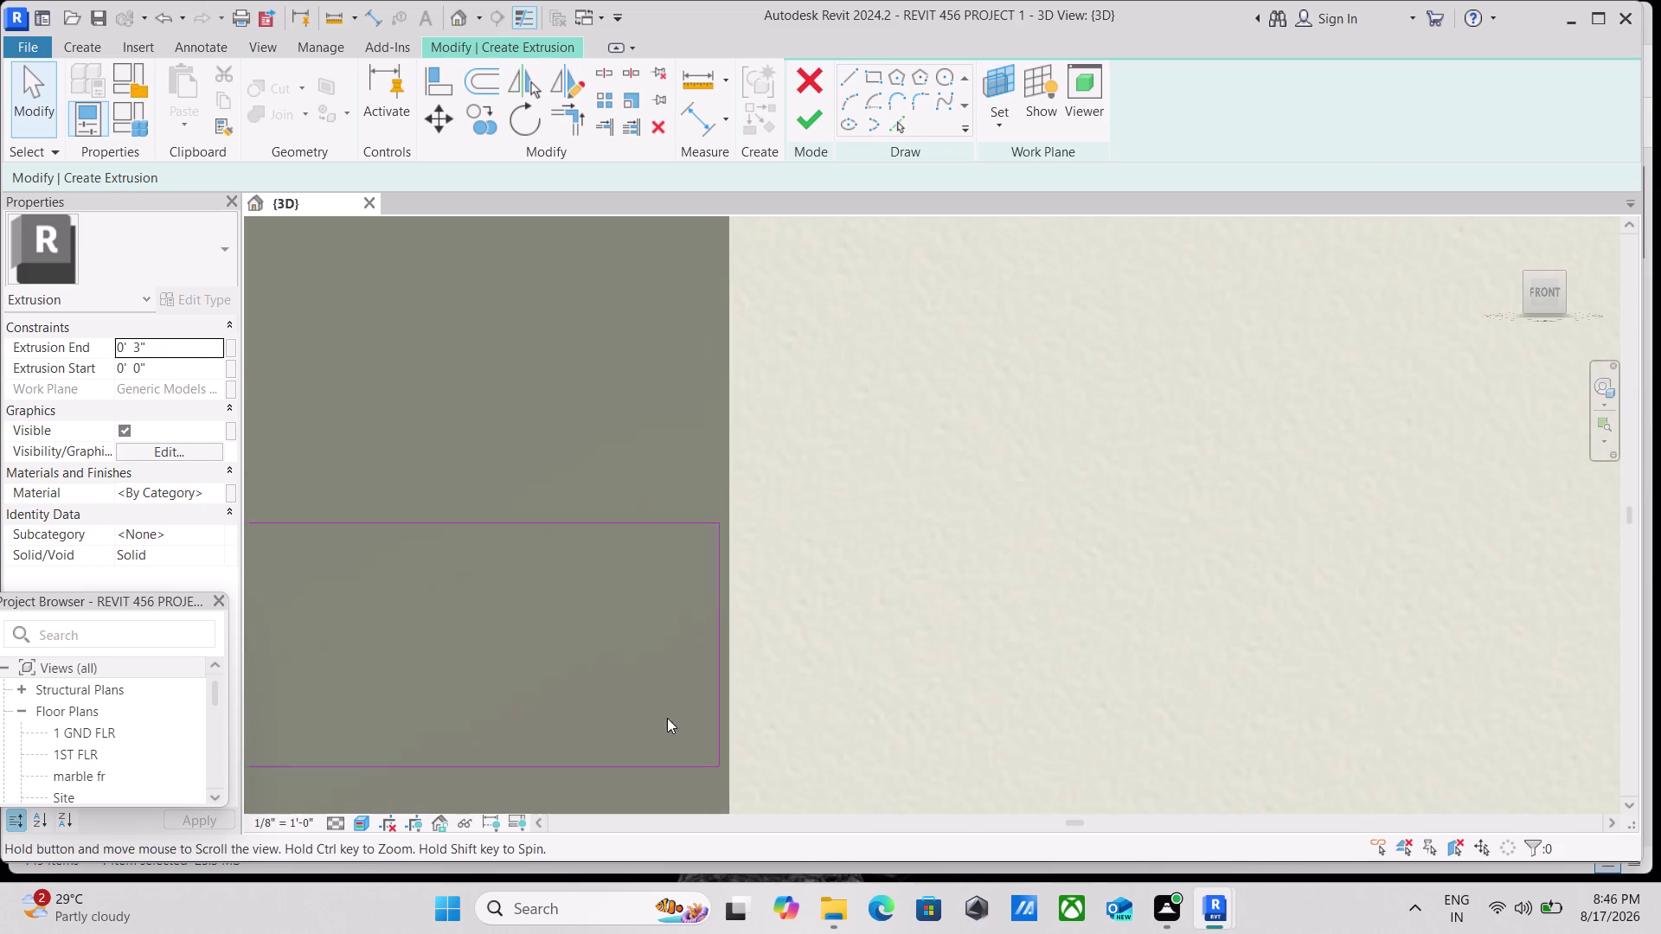
scroll(down, 3)
middle_drag(661, 703, 667, 715)
scroll(down, 3)
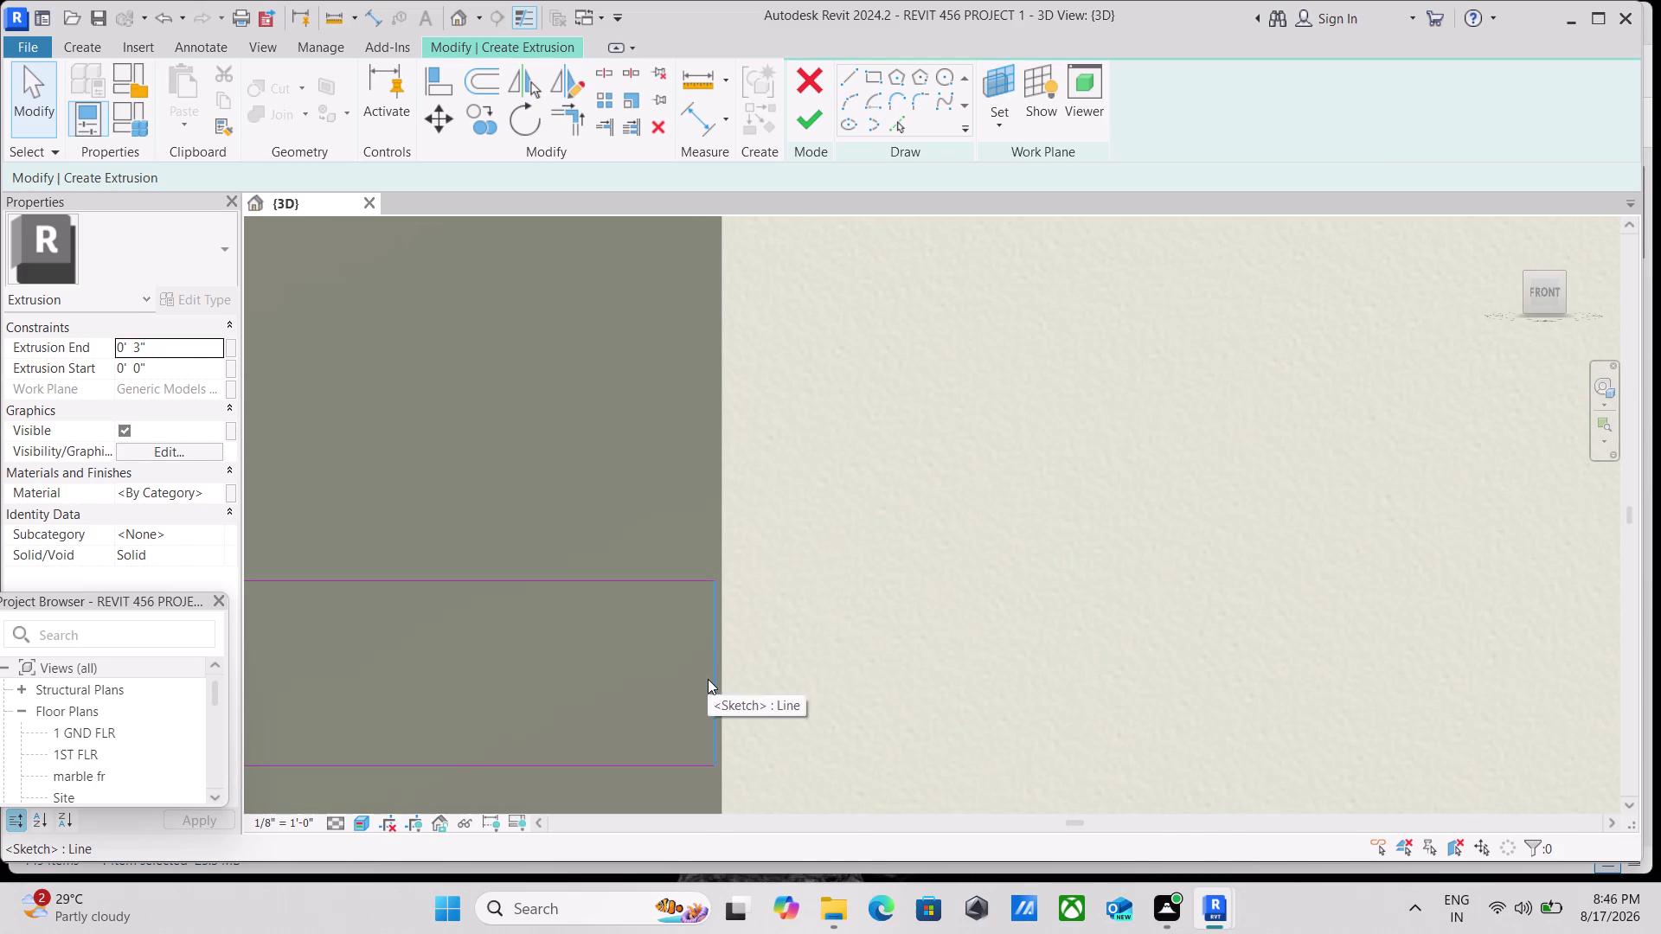
scroll(down, 3)
scroll(down, 3)
click(709, 679)
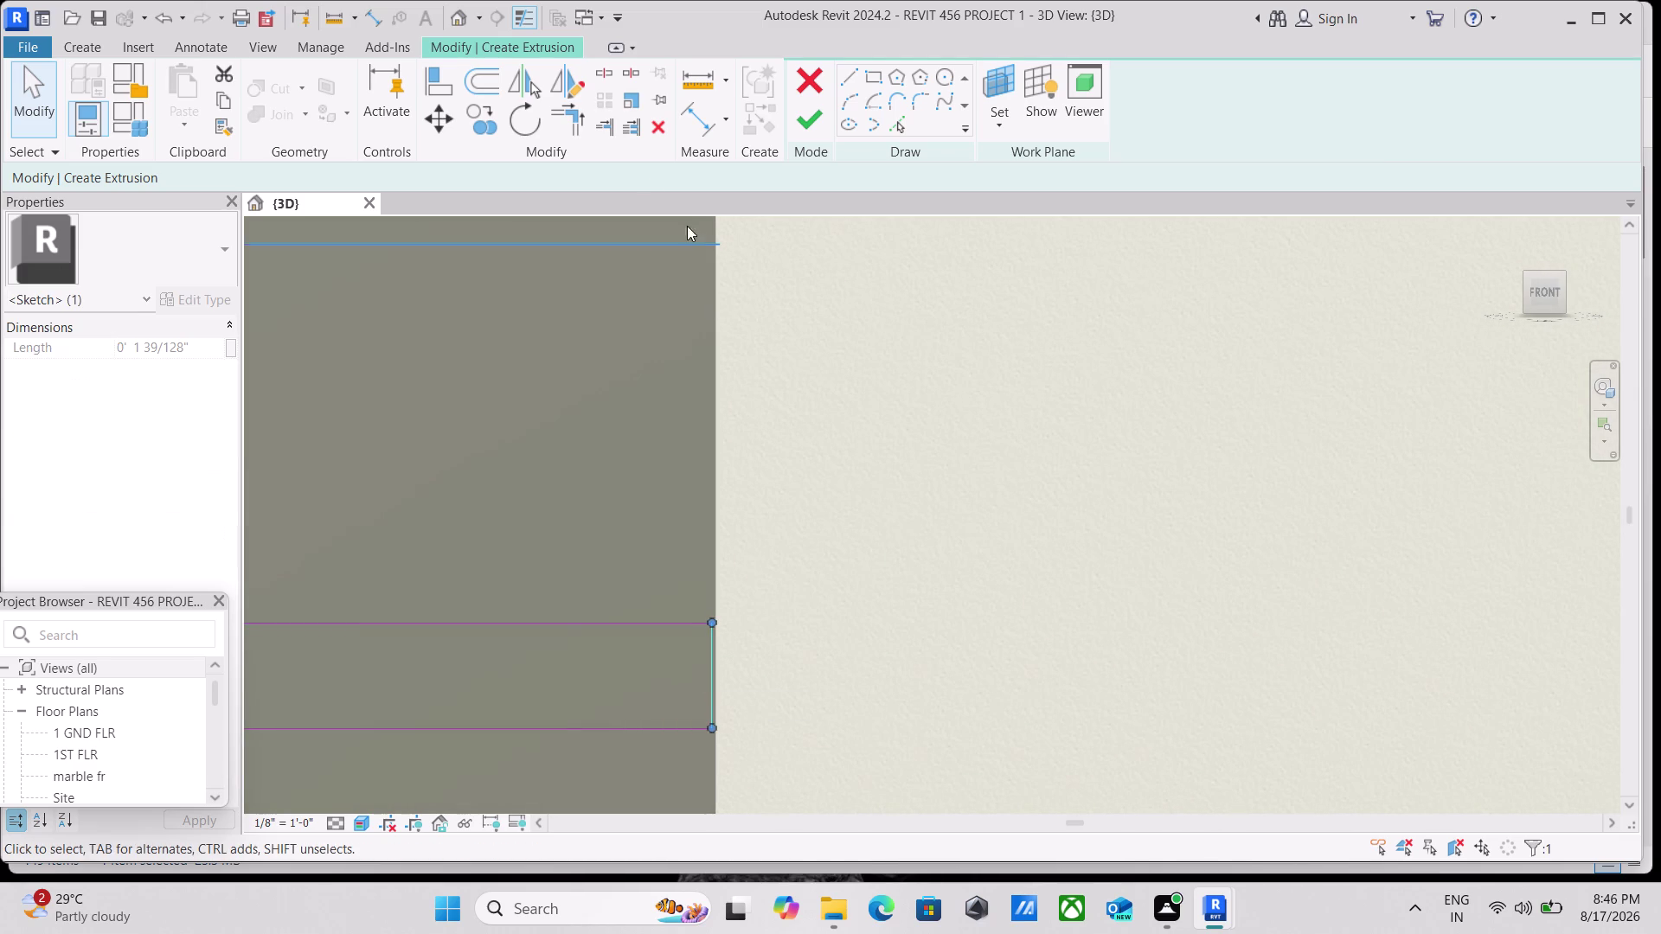
click(485, 135)
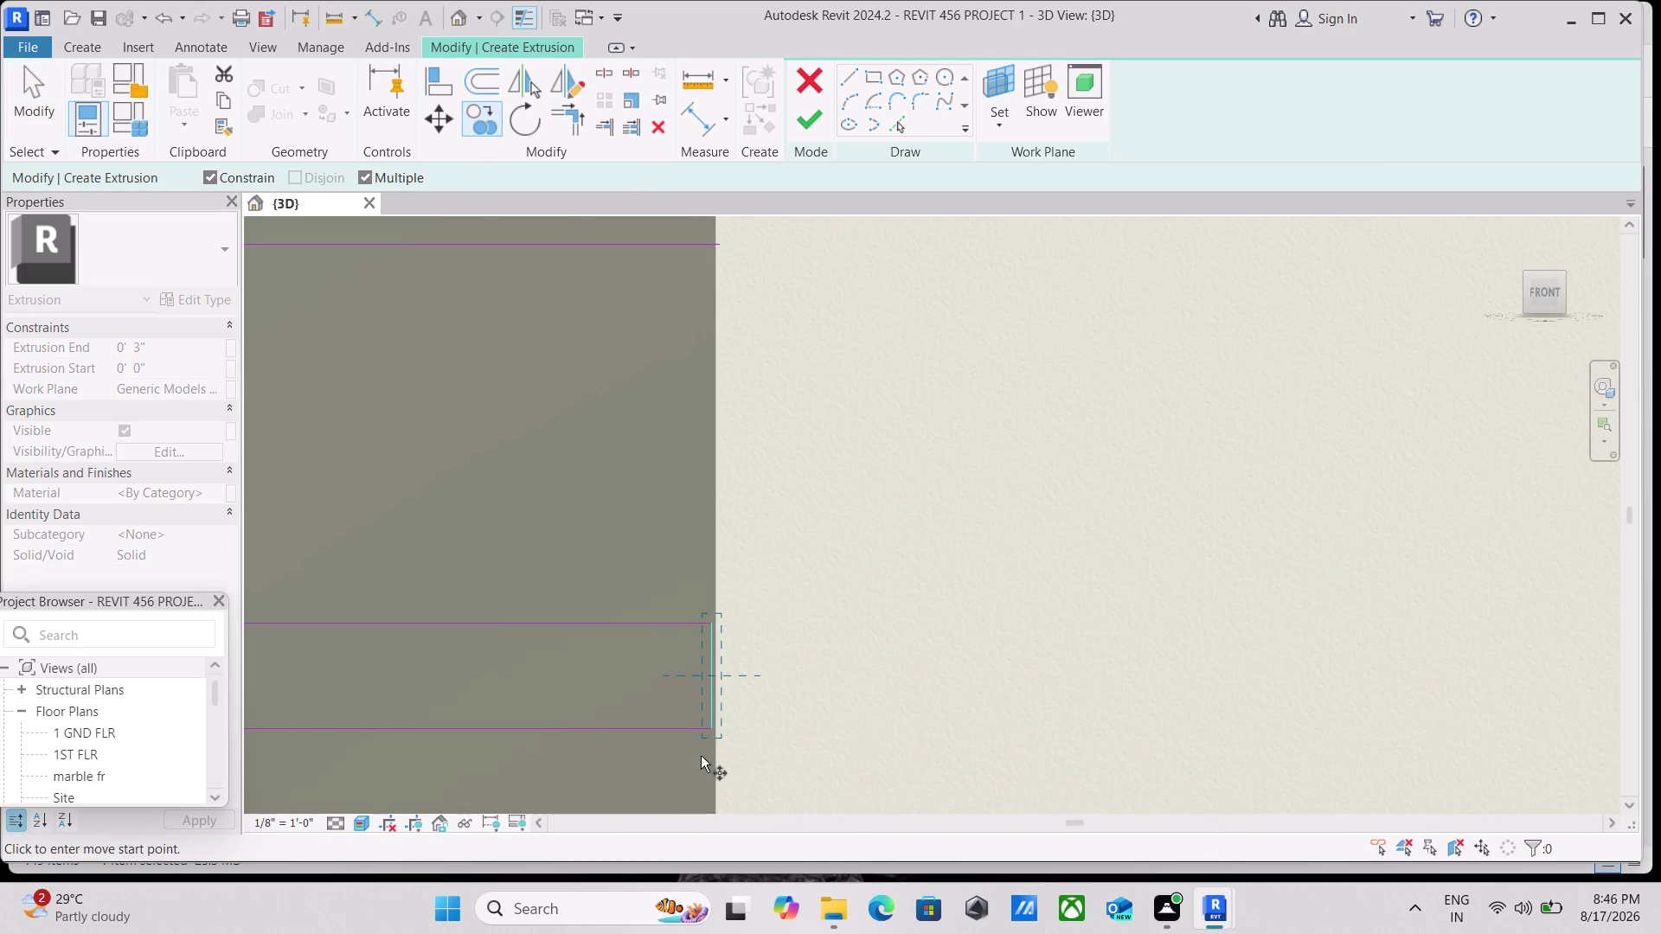
Pick the fin line's base point and place the first three copies down the facade.
click(712, 723)
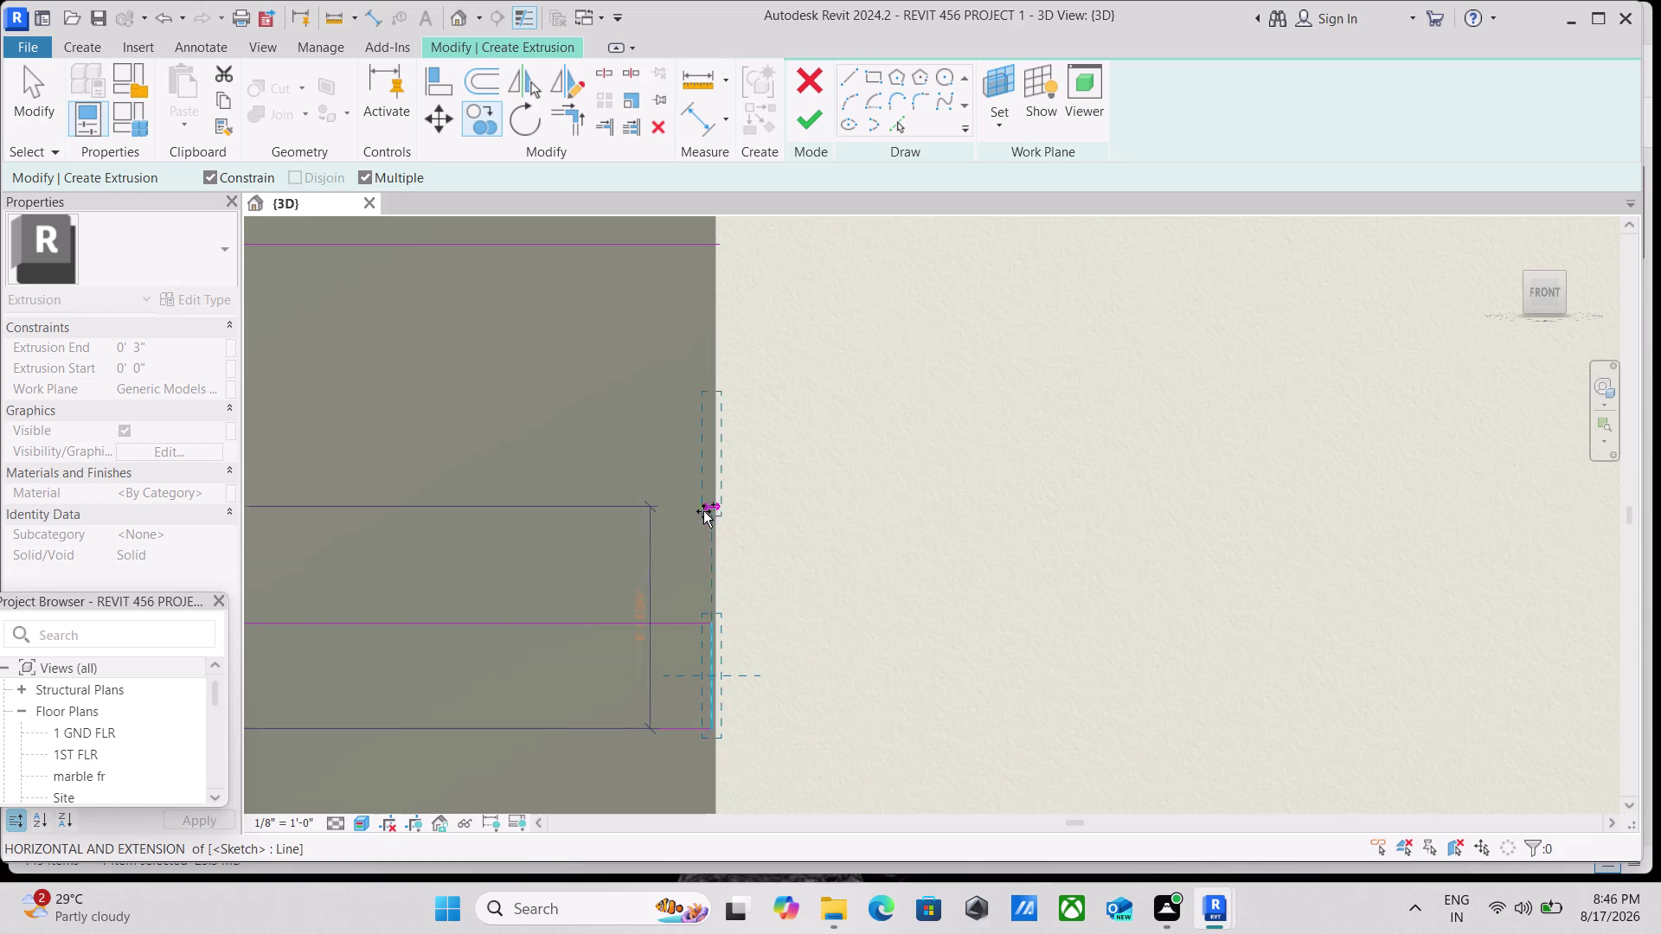
middle_drag(702, 484, 701, 933)
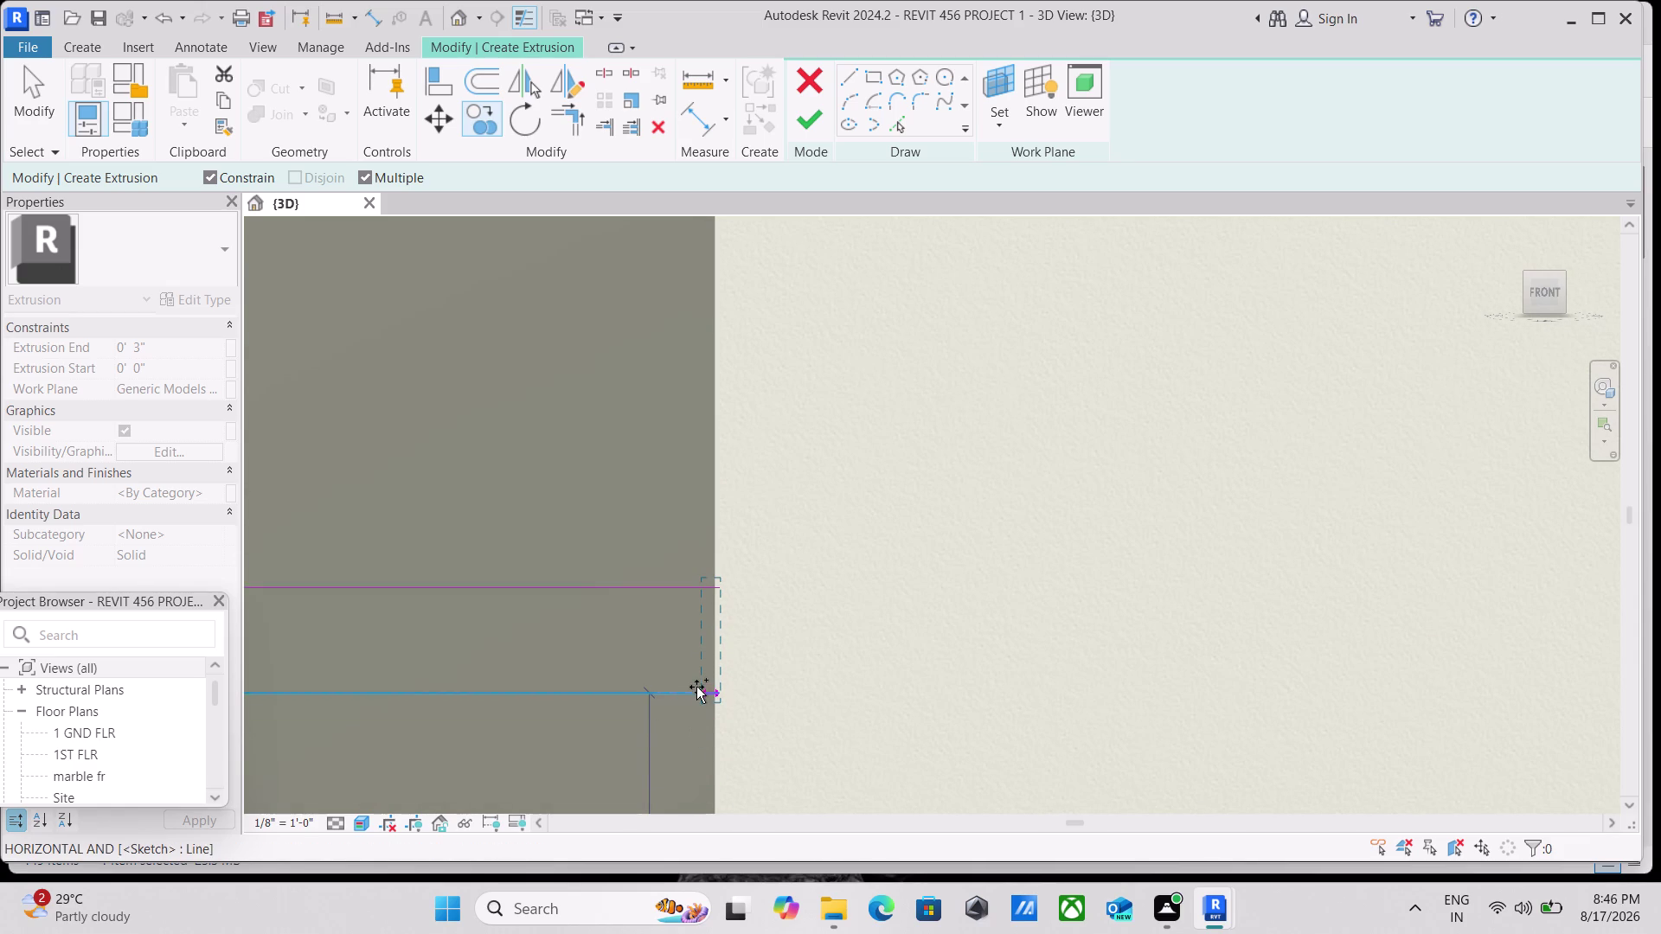
scroll(up, 3)
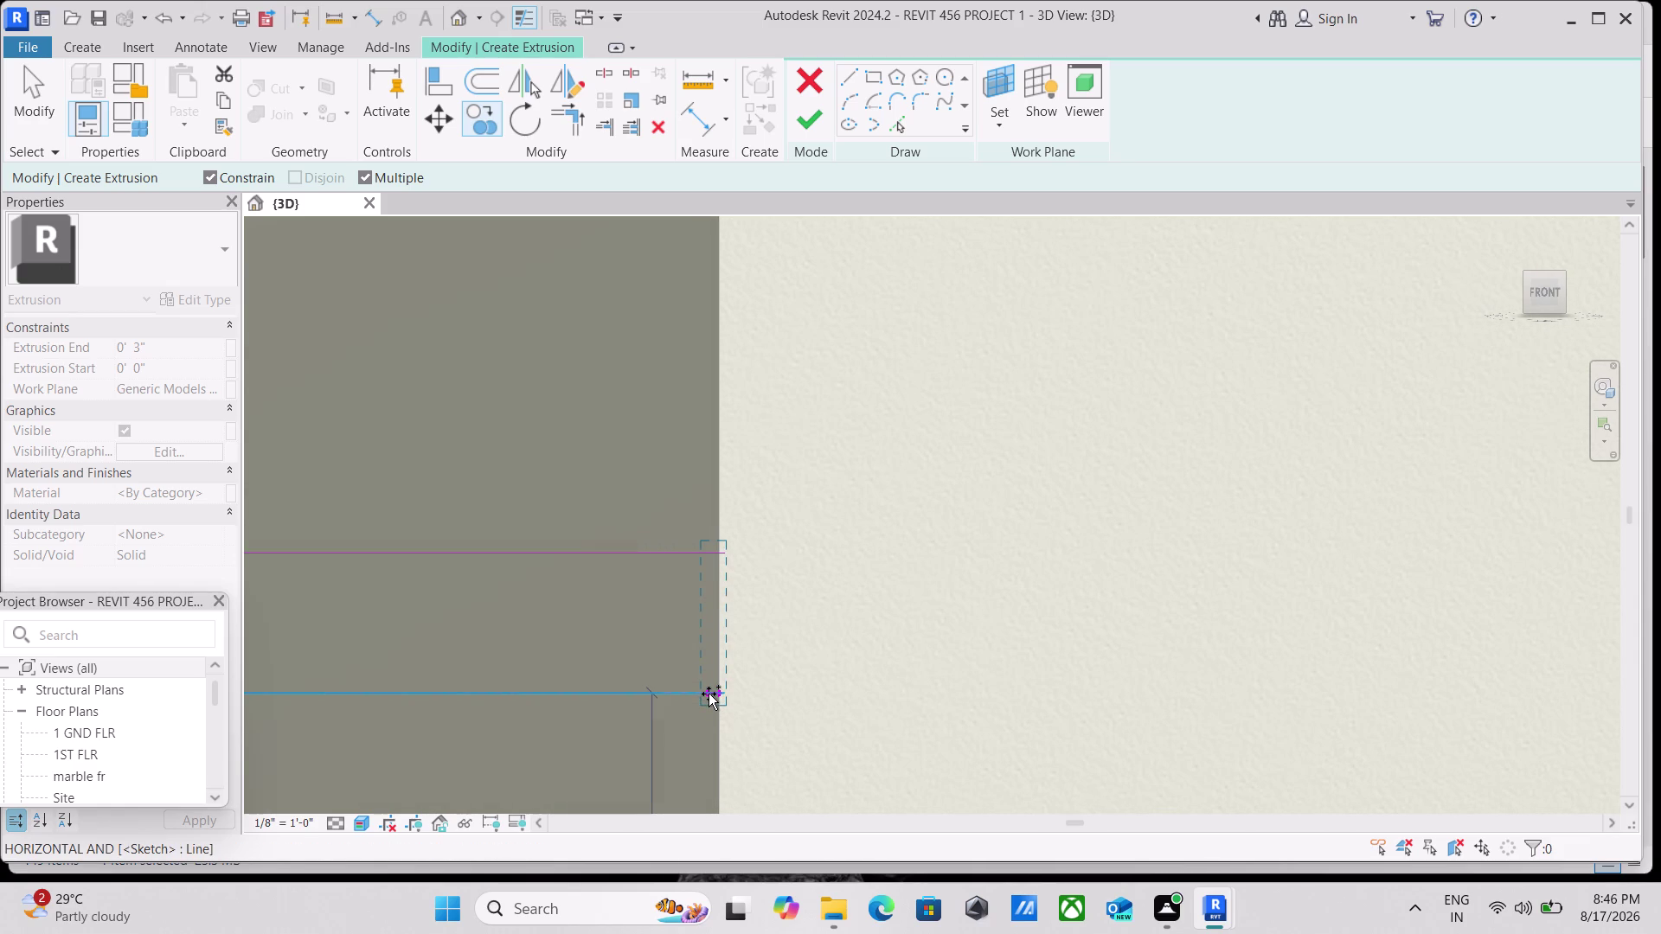
click(709, 694)
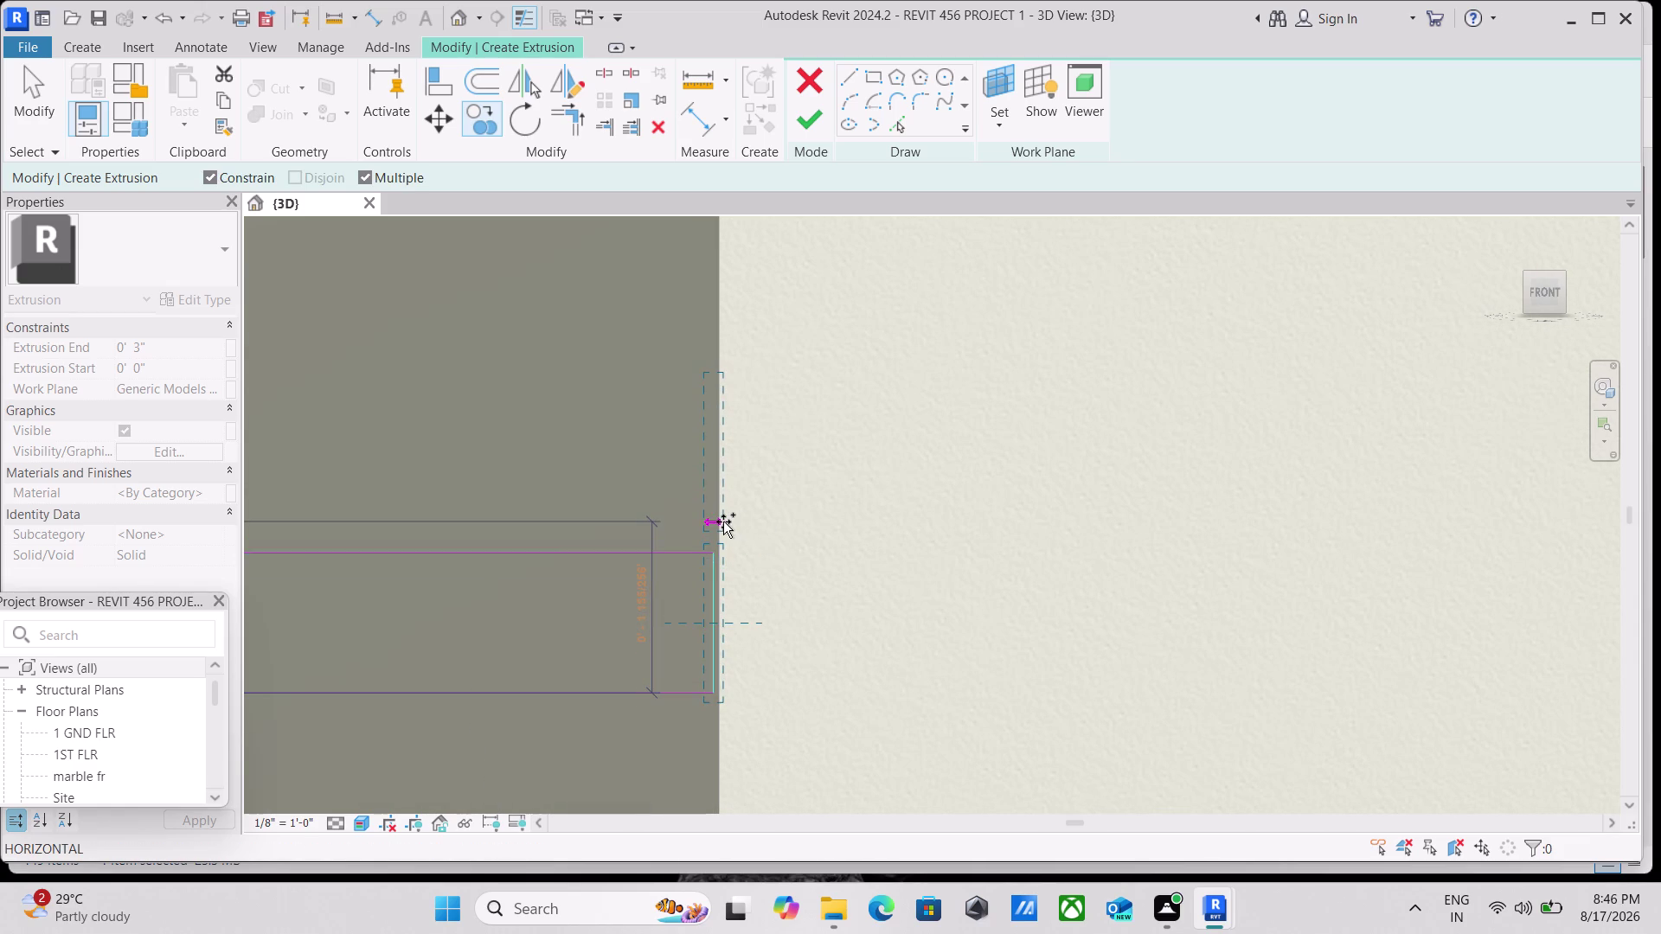
scroll(up, 3)
scroll(up, 3)
scroll(up, 3)
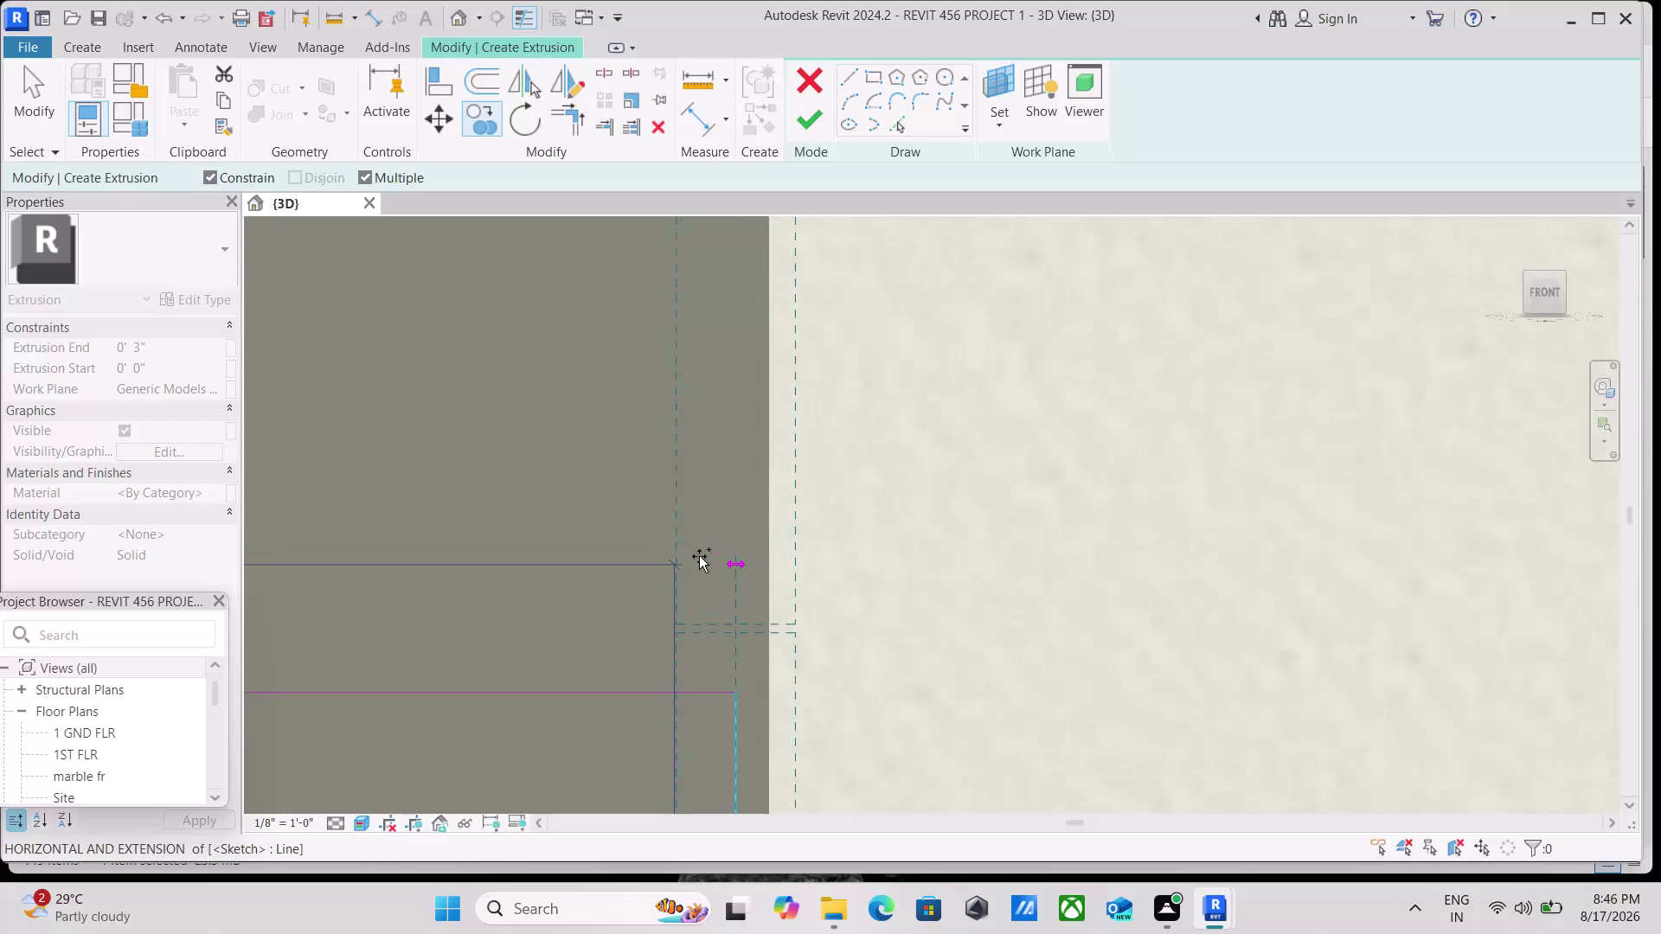
scroll(down, 3)
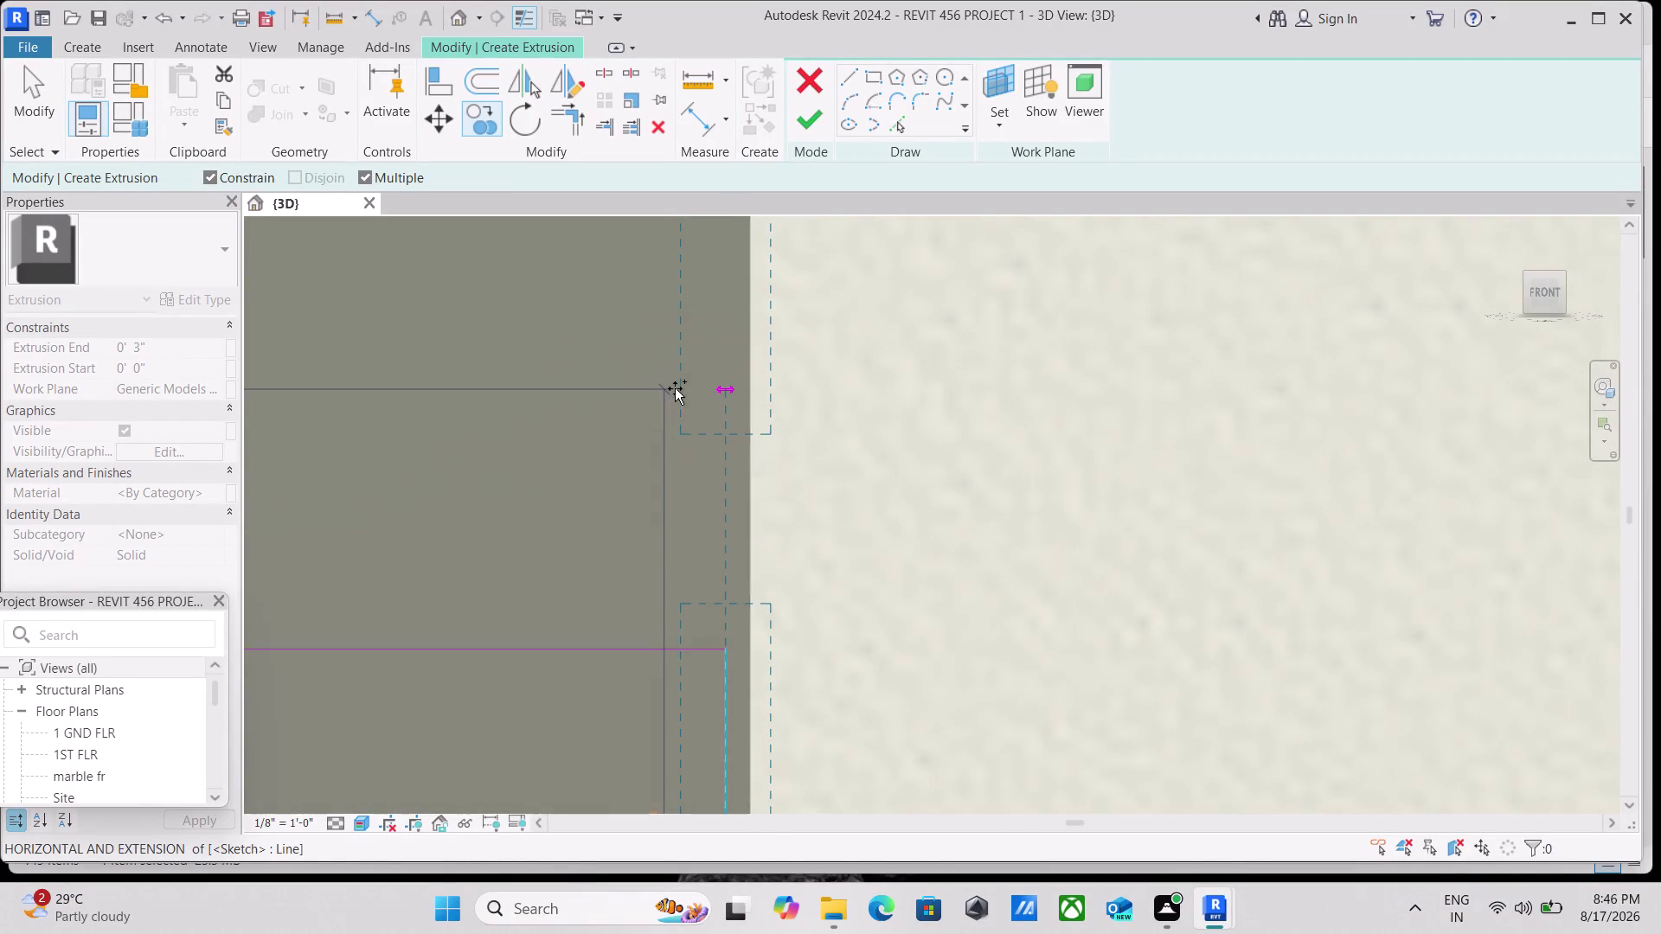
middle_drag(675, 388, 678, 749)
scroll(down, 3)
middle_drag(690, 450, 689, 721)
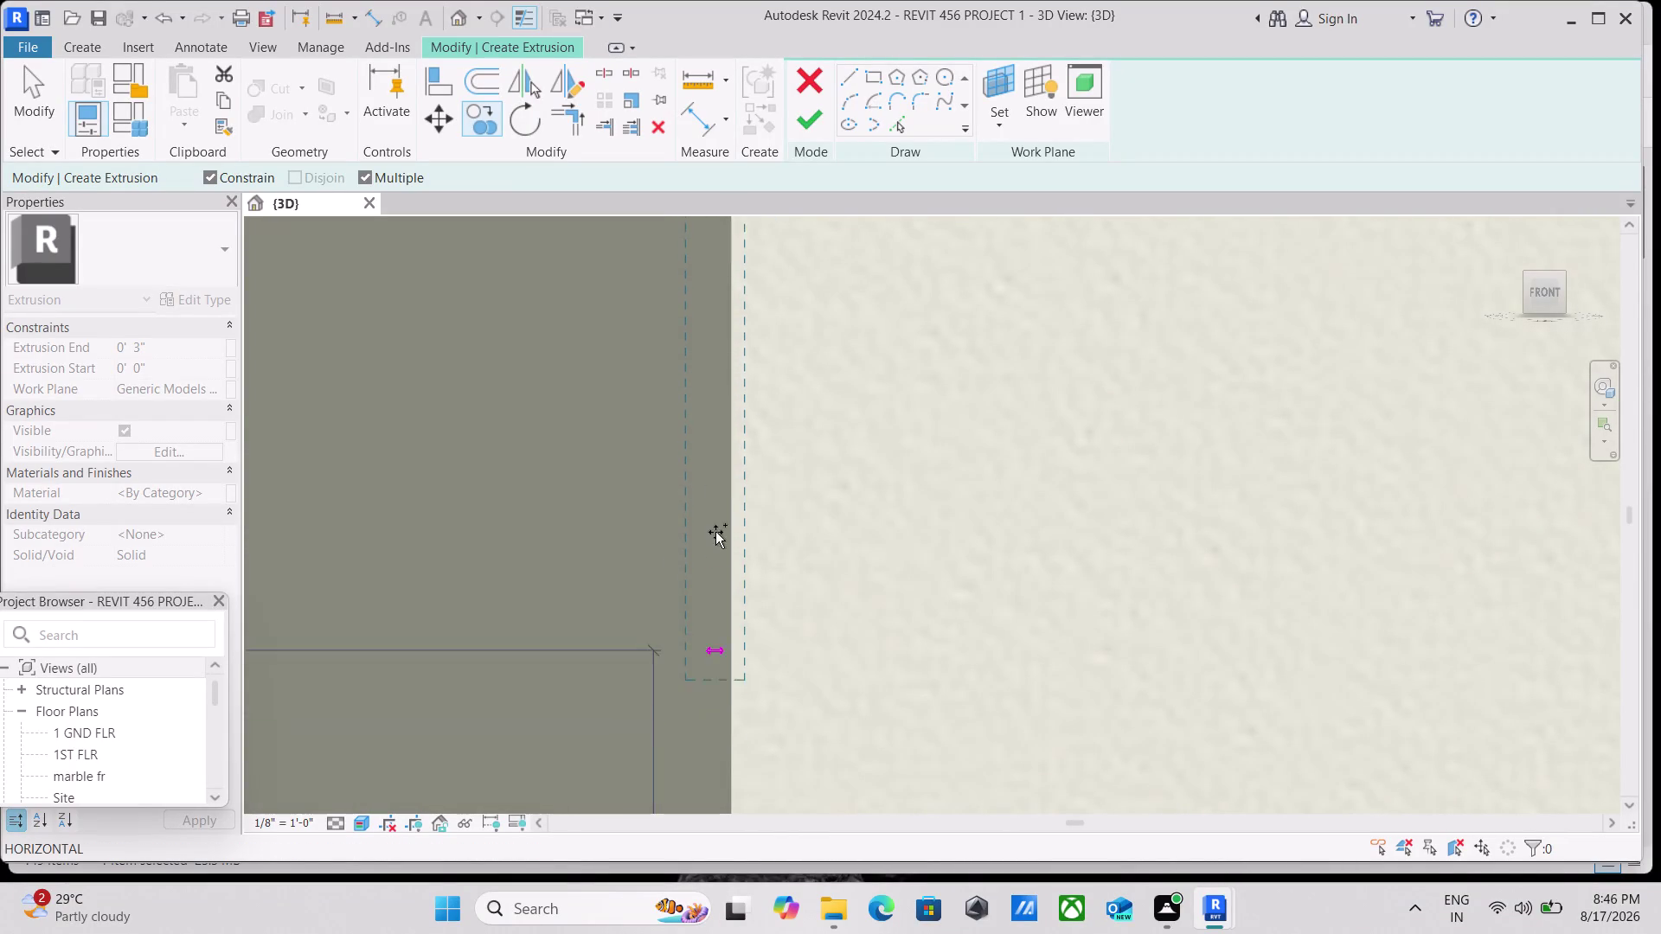
scroll(down, 3)
scroll(down, 3)
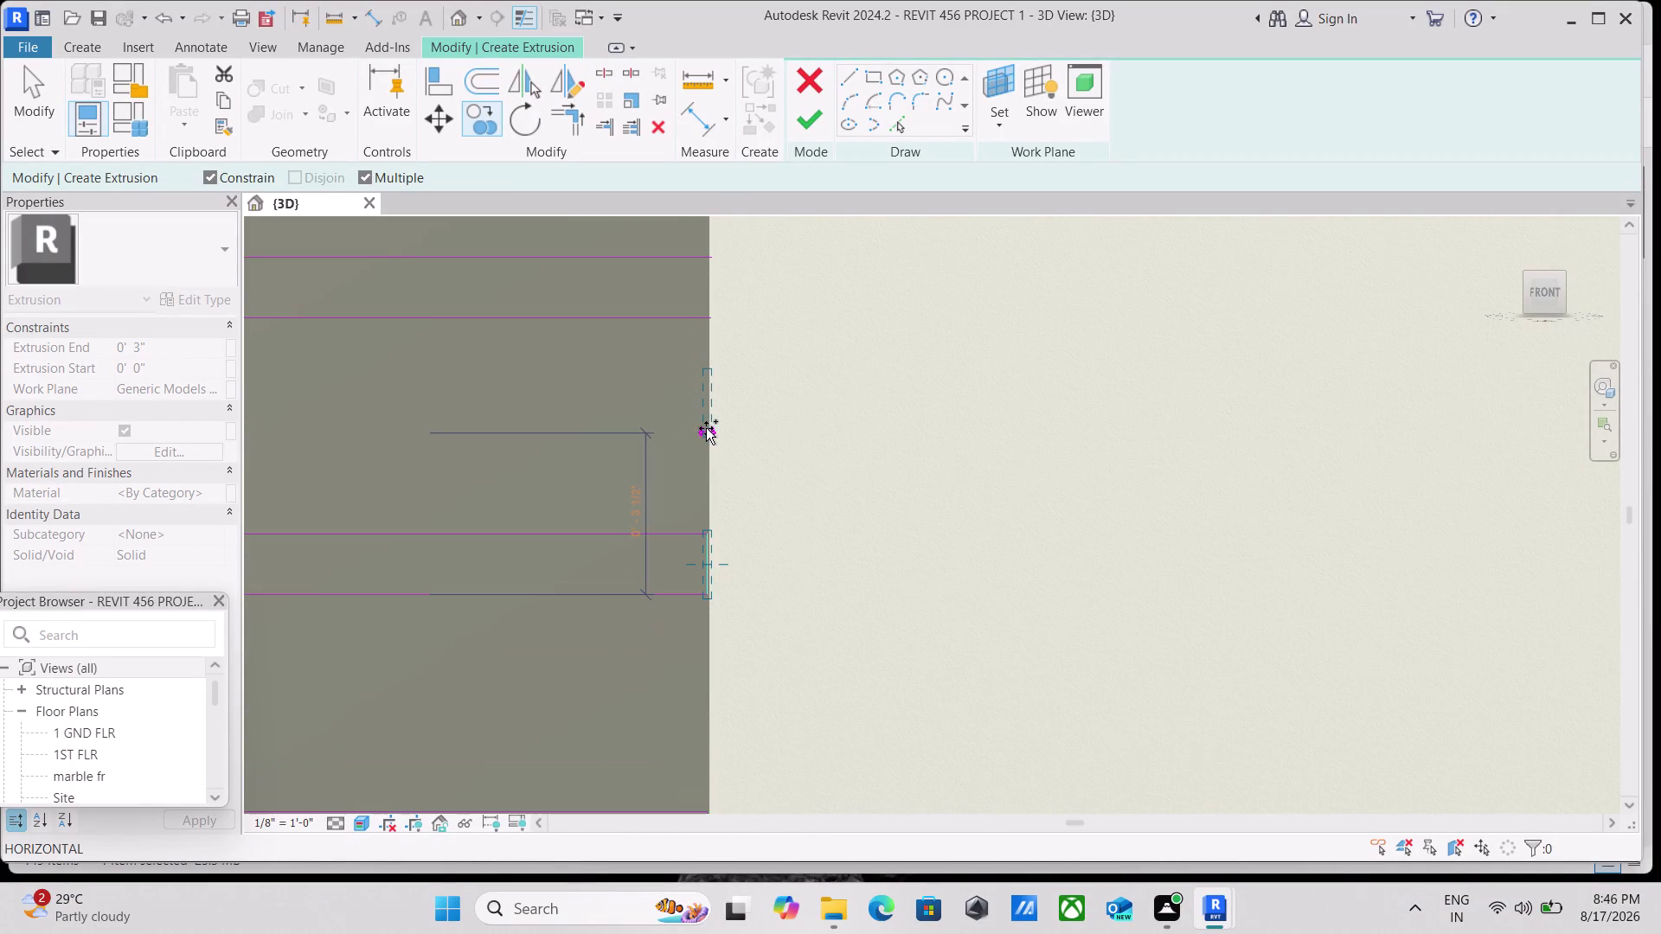
scroll(up, 3)
scroll(up, 3)
scroll(up, 3)
middle_drag(695, 349, 675, 540)
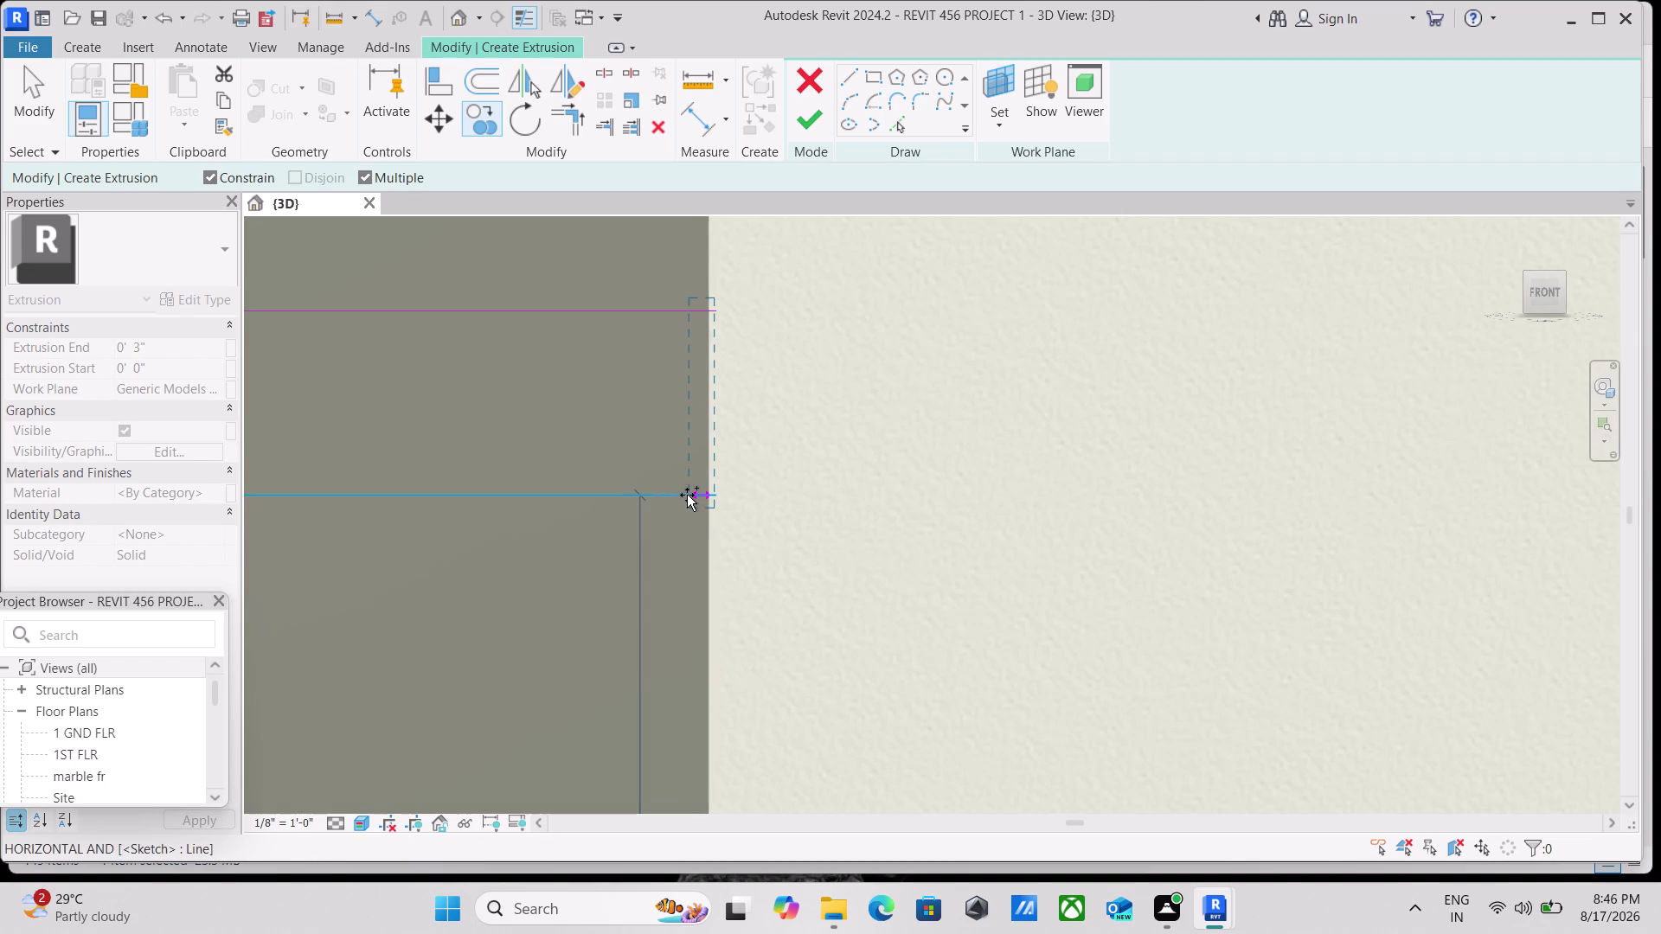
click(687, 494)
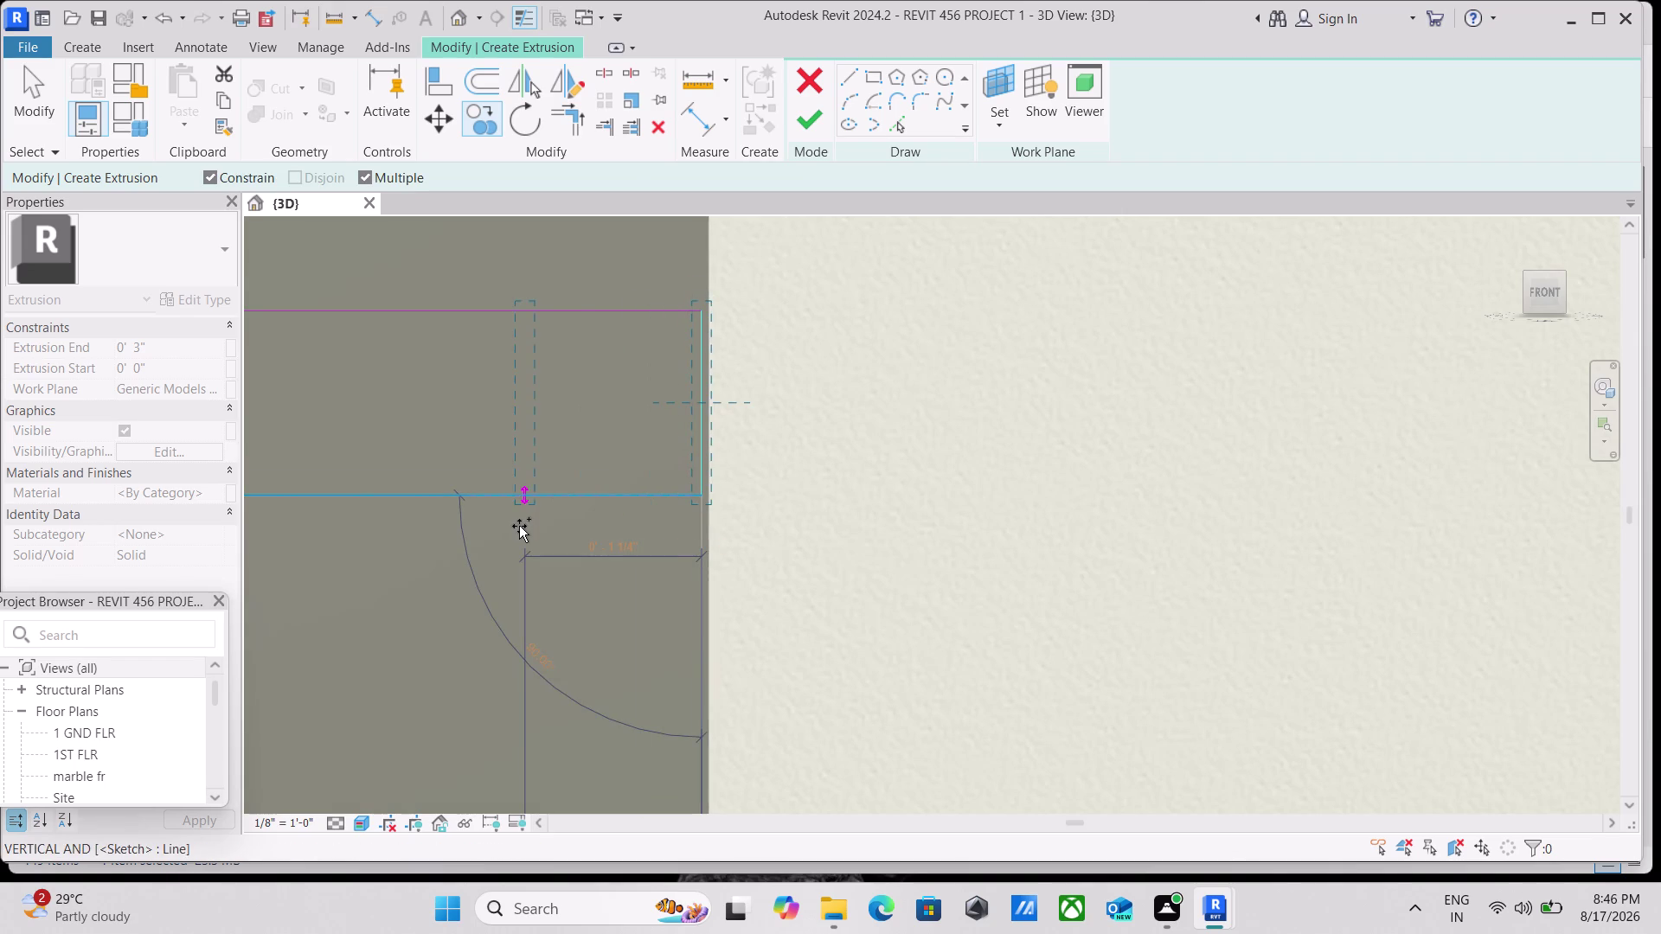
scroll(down, 3)
middle_drag(681, 249, 721, 824)
scroll(down, 3)
scroll(down, 3)
scroll(down, 3)
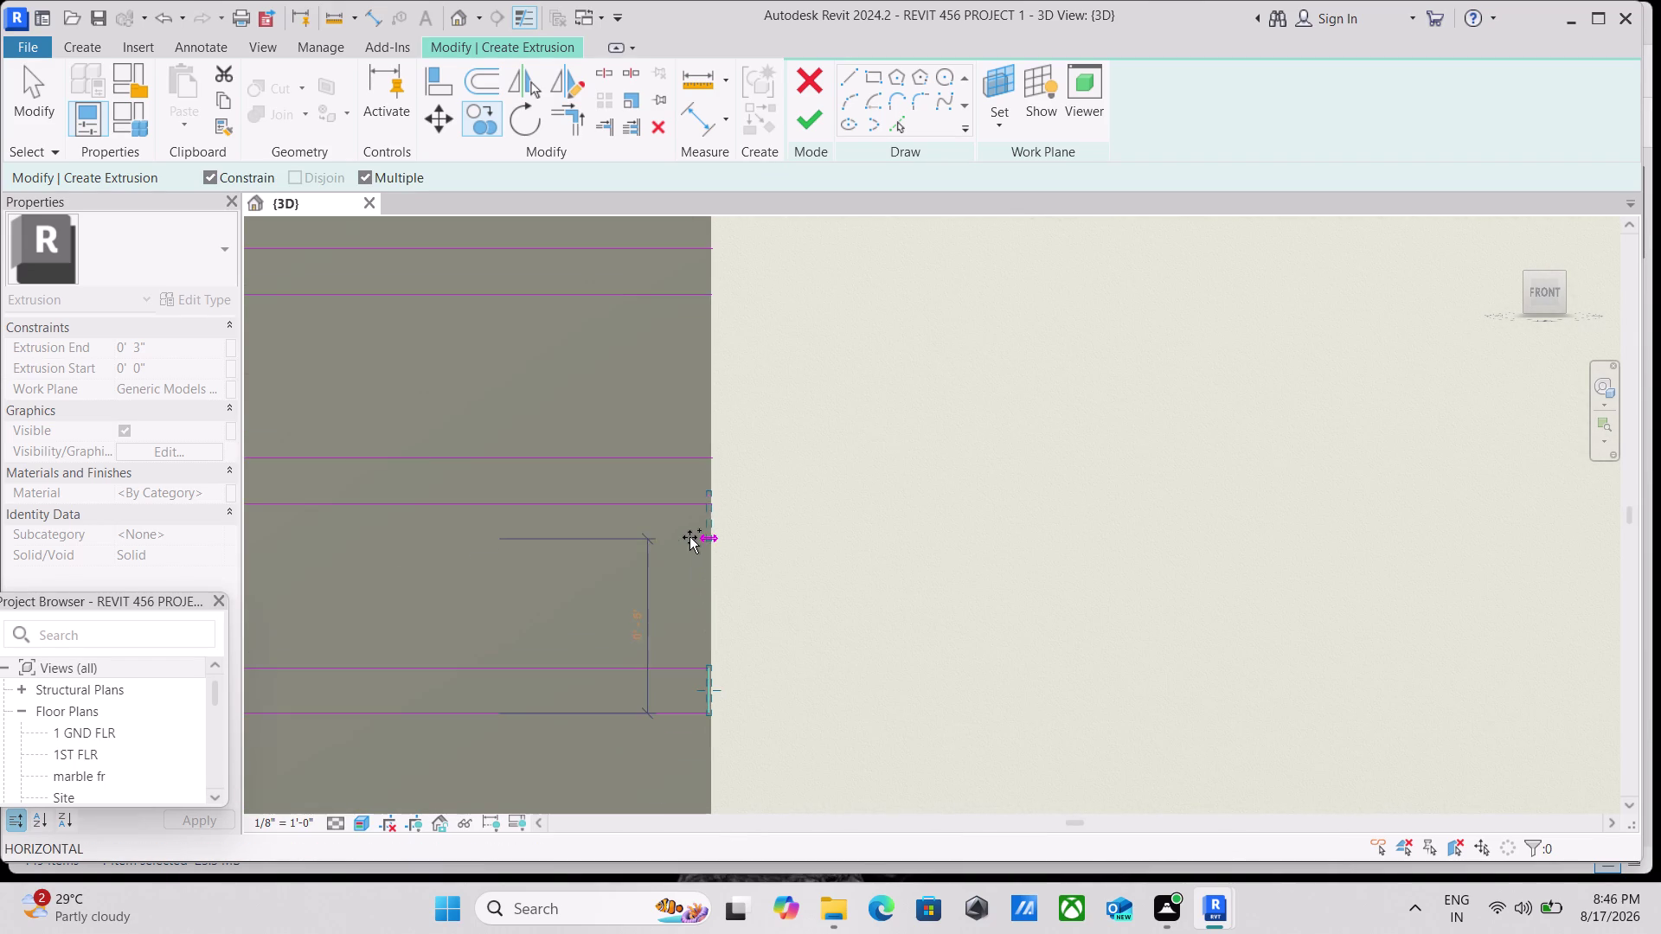
scroll(up, 3)
scroll(up, 3)
scroll(up, 3)
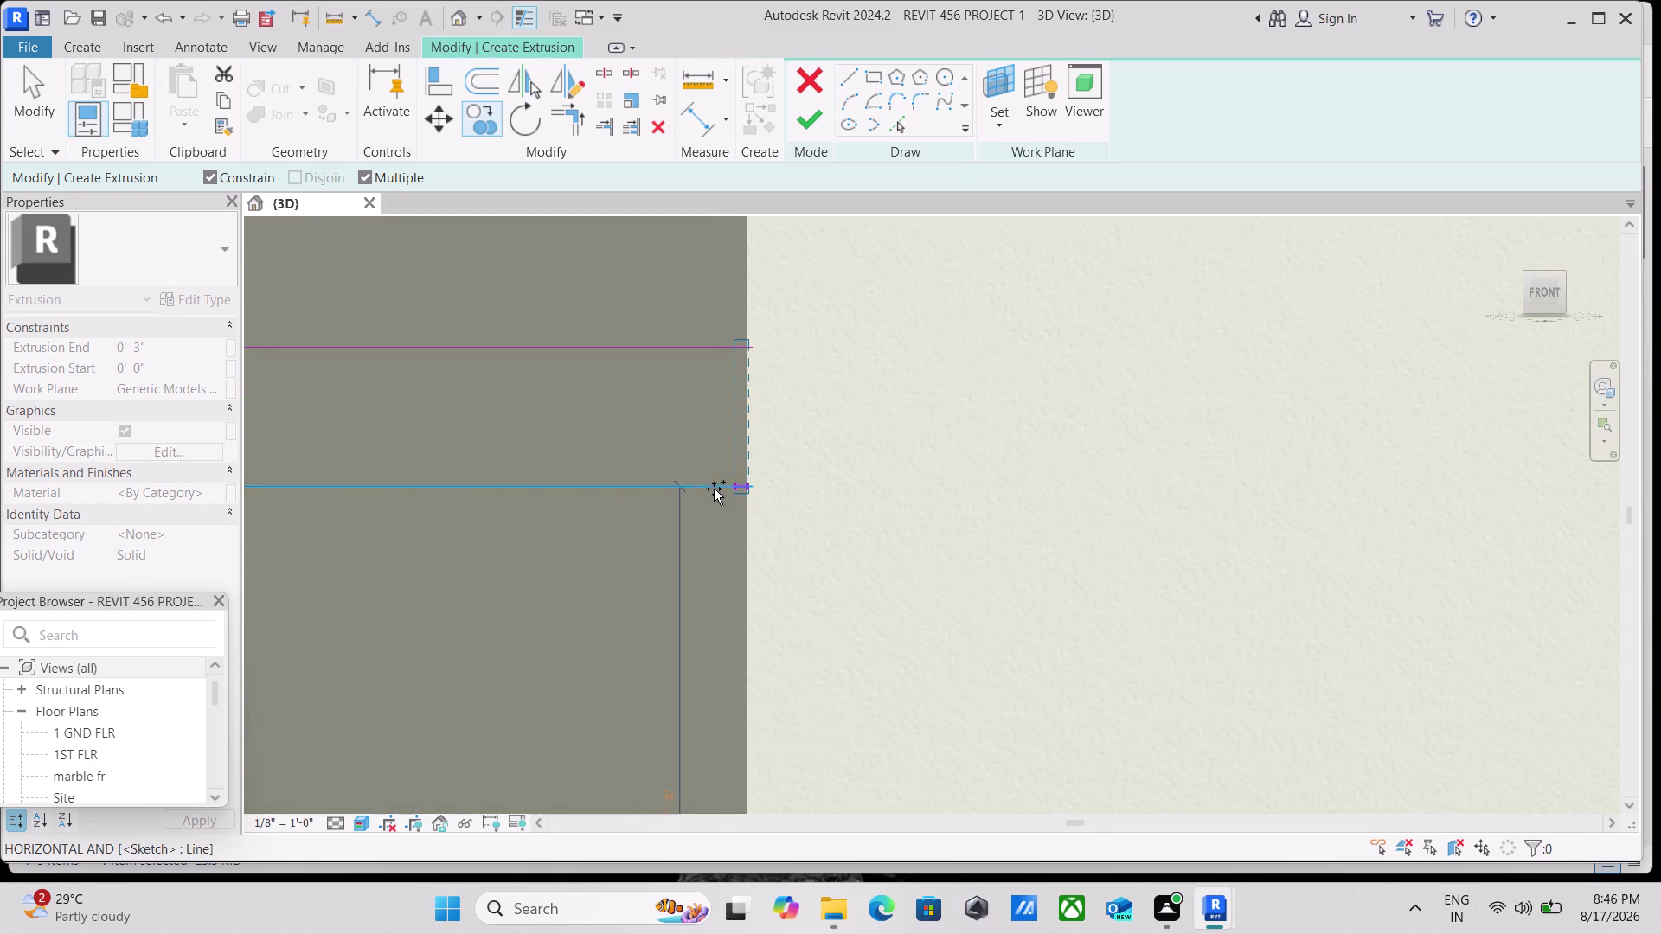
click(735, 479)
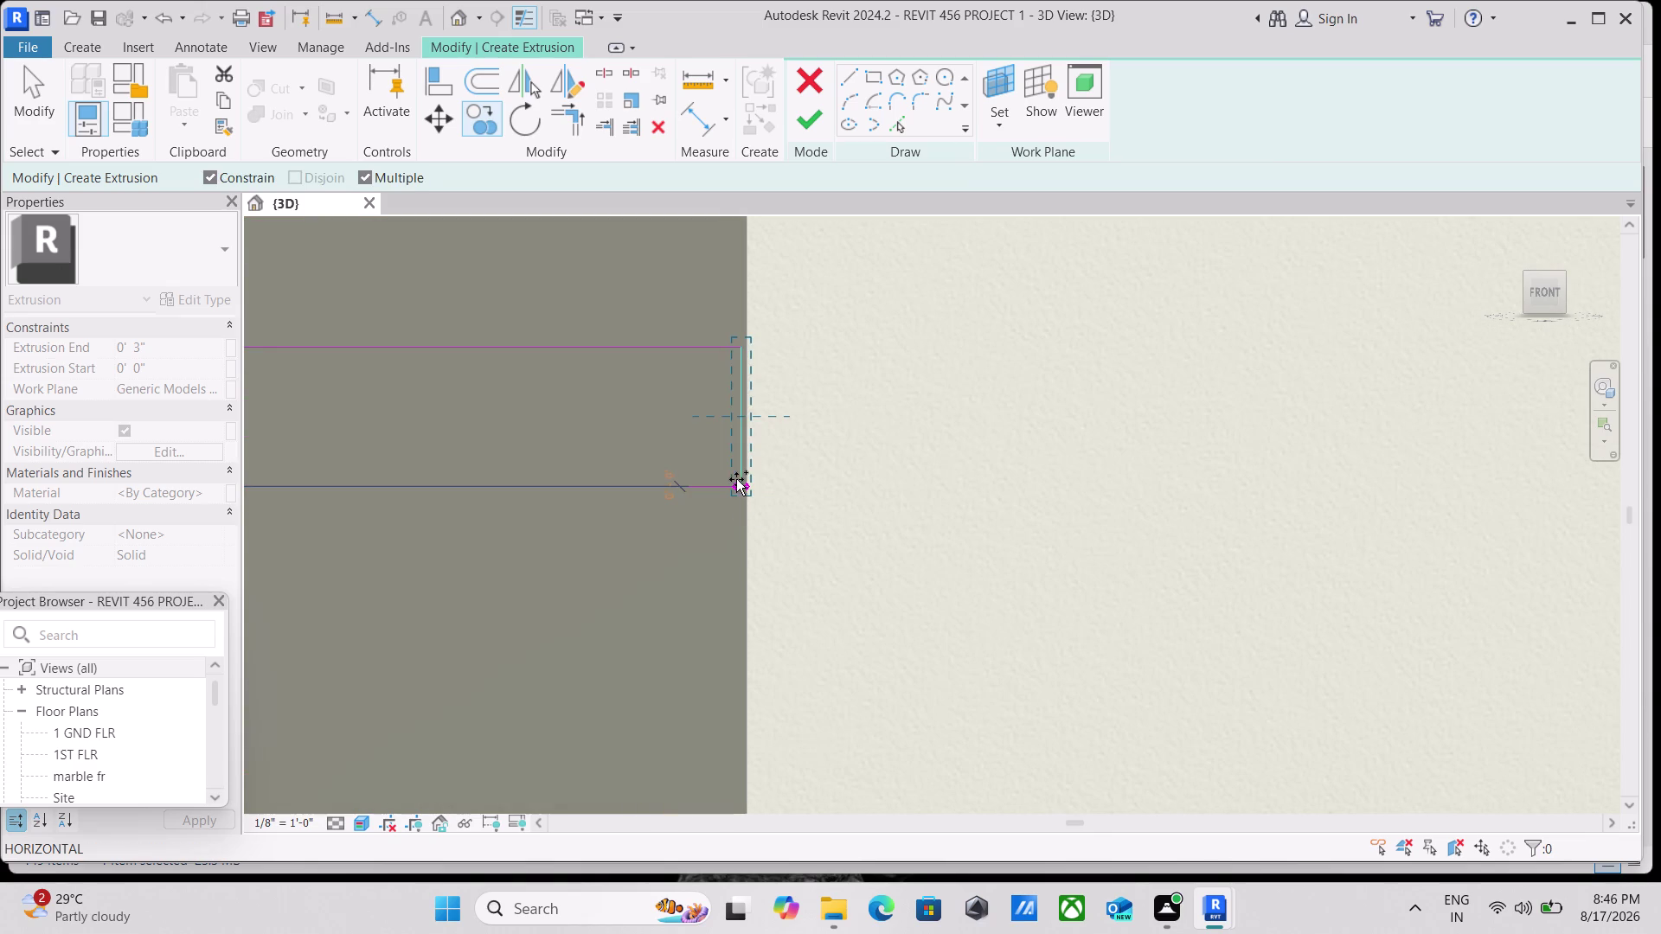
scroll(down, 3)
middle_drag(726, 271, 732, 538)
scroll(down, 3)
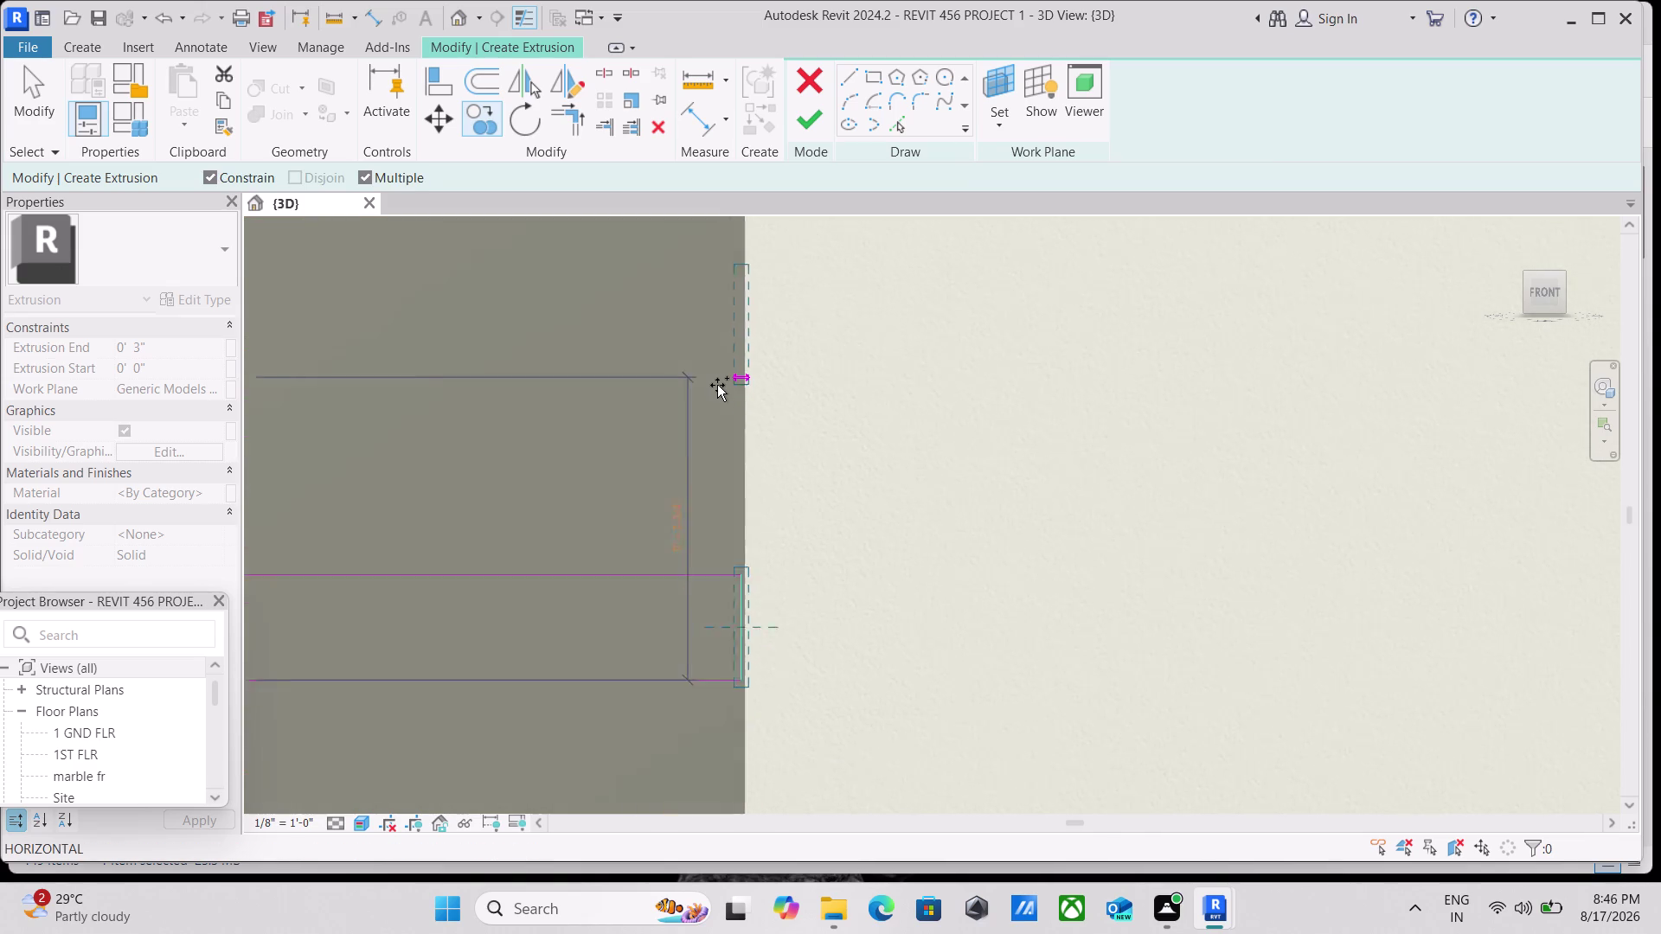
scroll(down, 3)
scroll(down, 3)
middle_drag(704, 377, 716, 707)
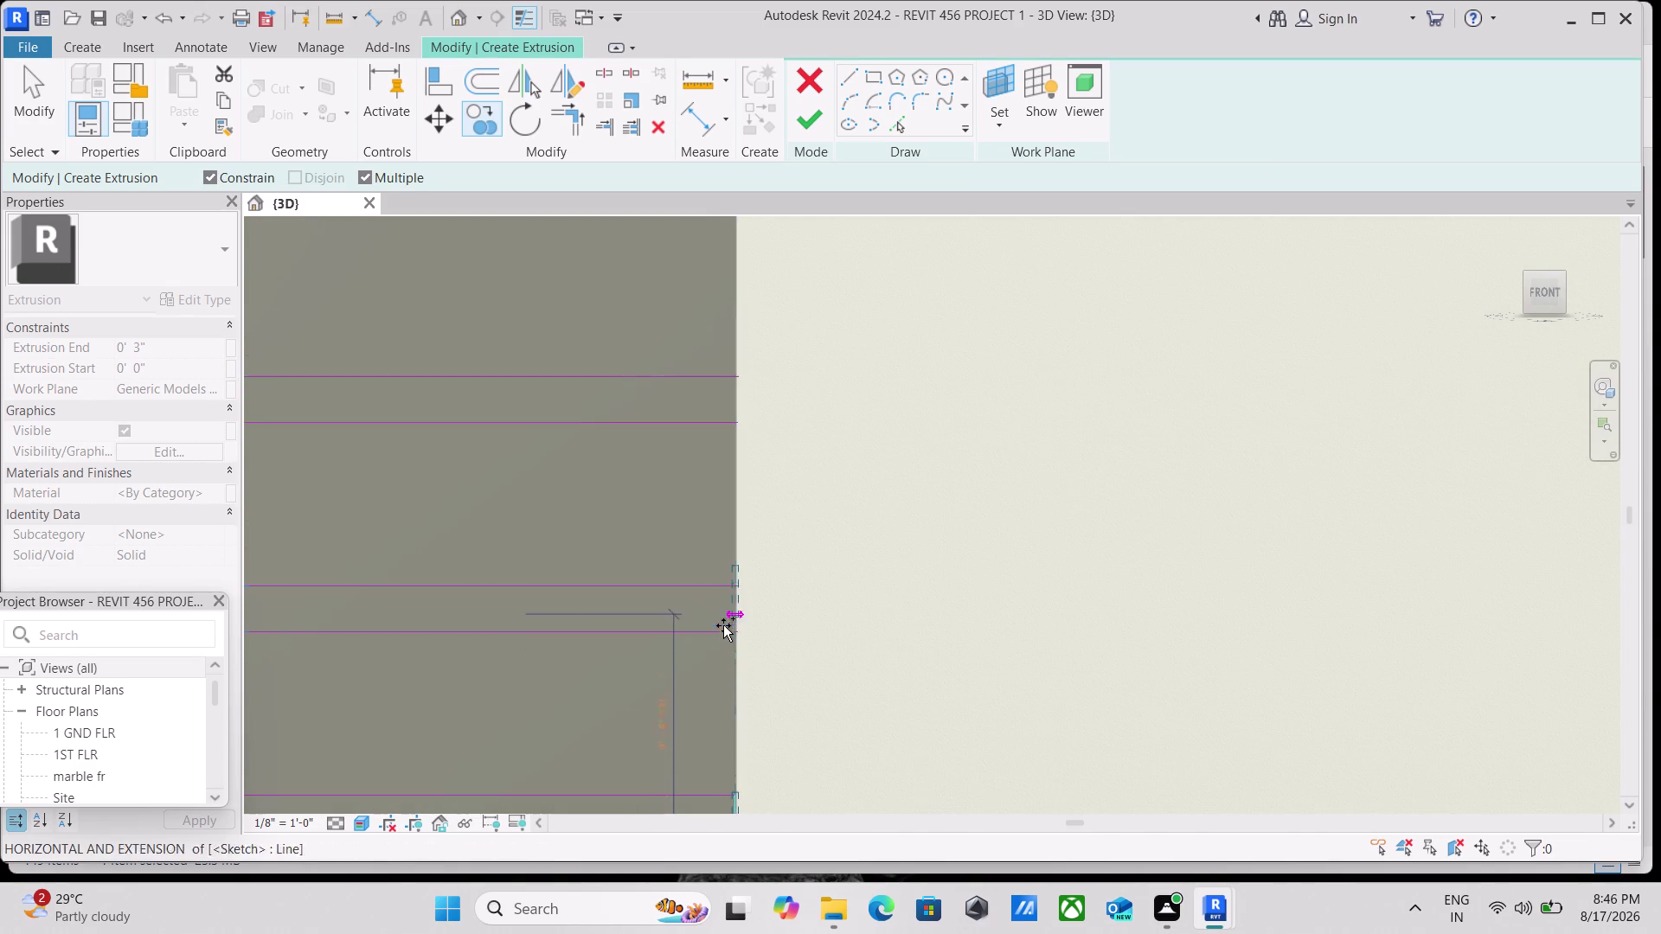
scroll(up, 3)
scroll(up, 3)
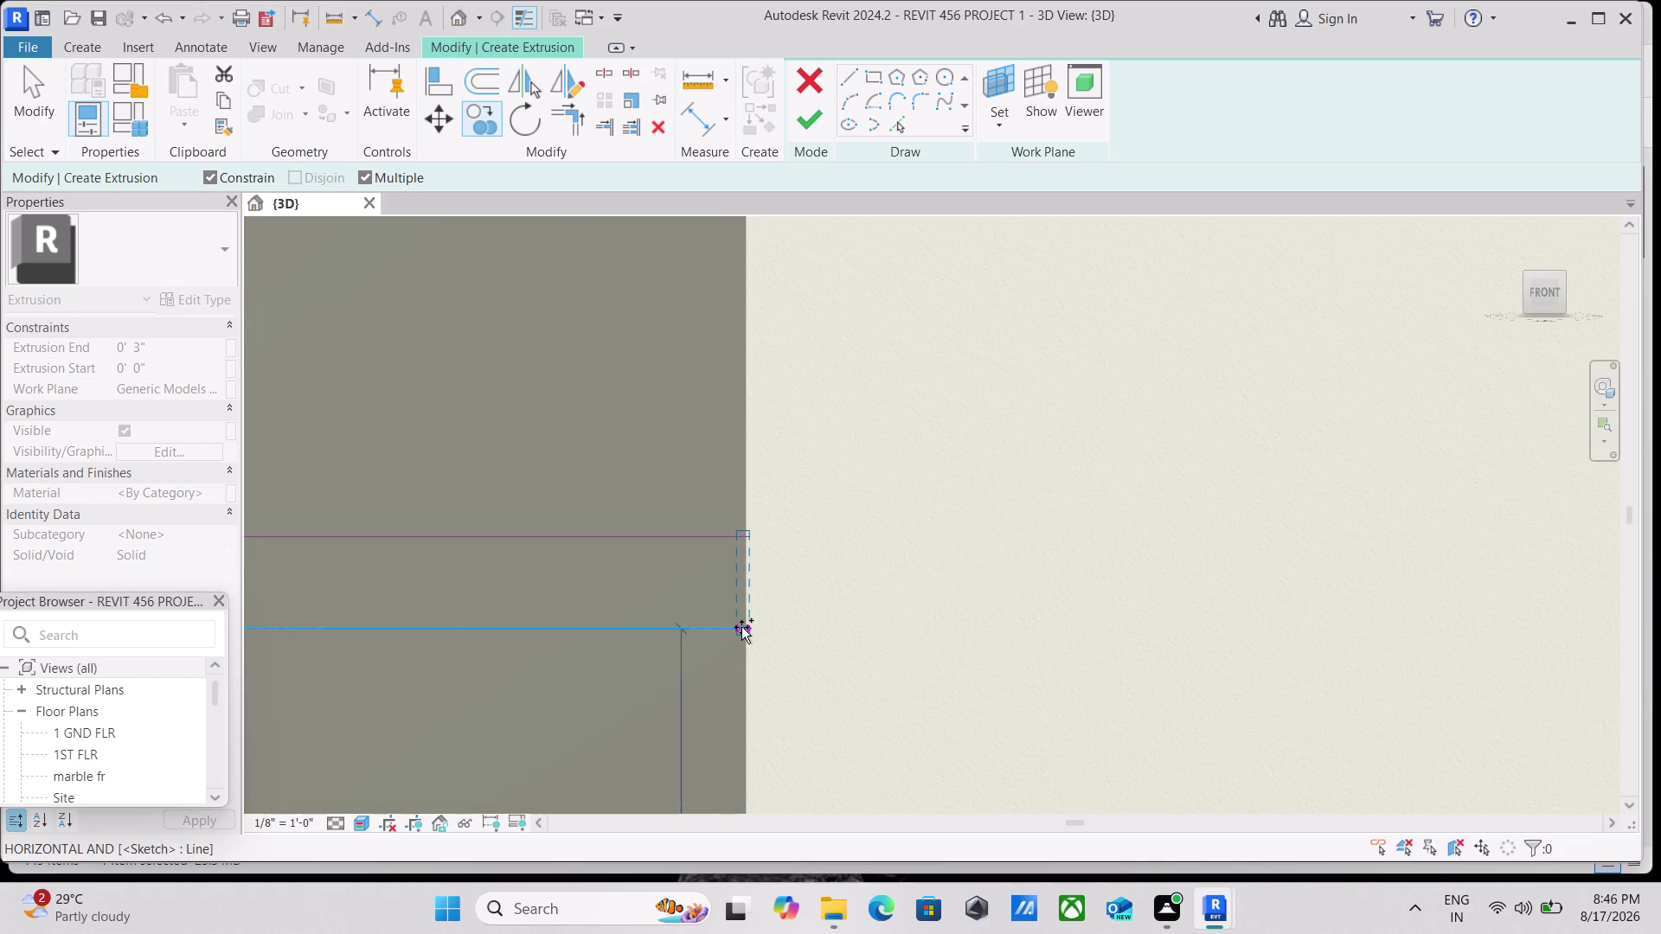
Place seven more fin line copies, each snapped to the wall edge.
click(741, 627)
scroll(down, 3)
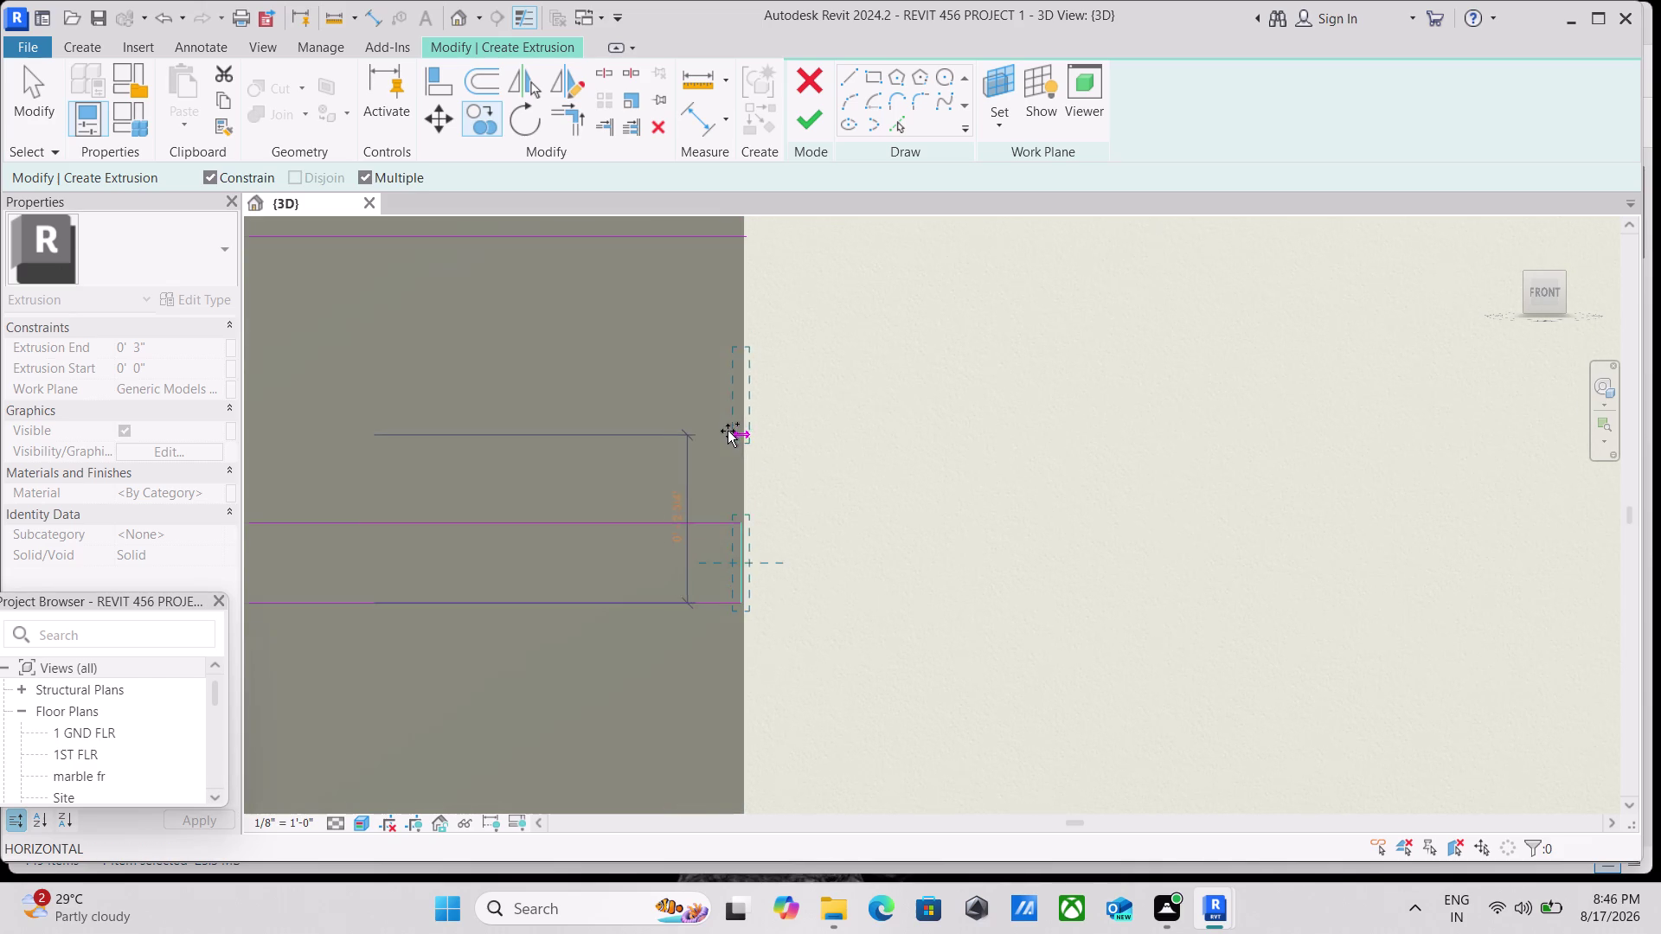
middle_drag(726, 430, 716, 852)
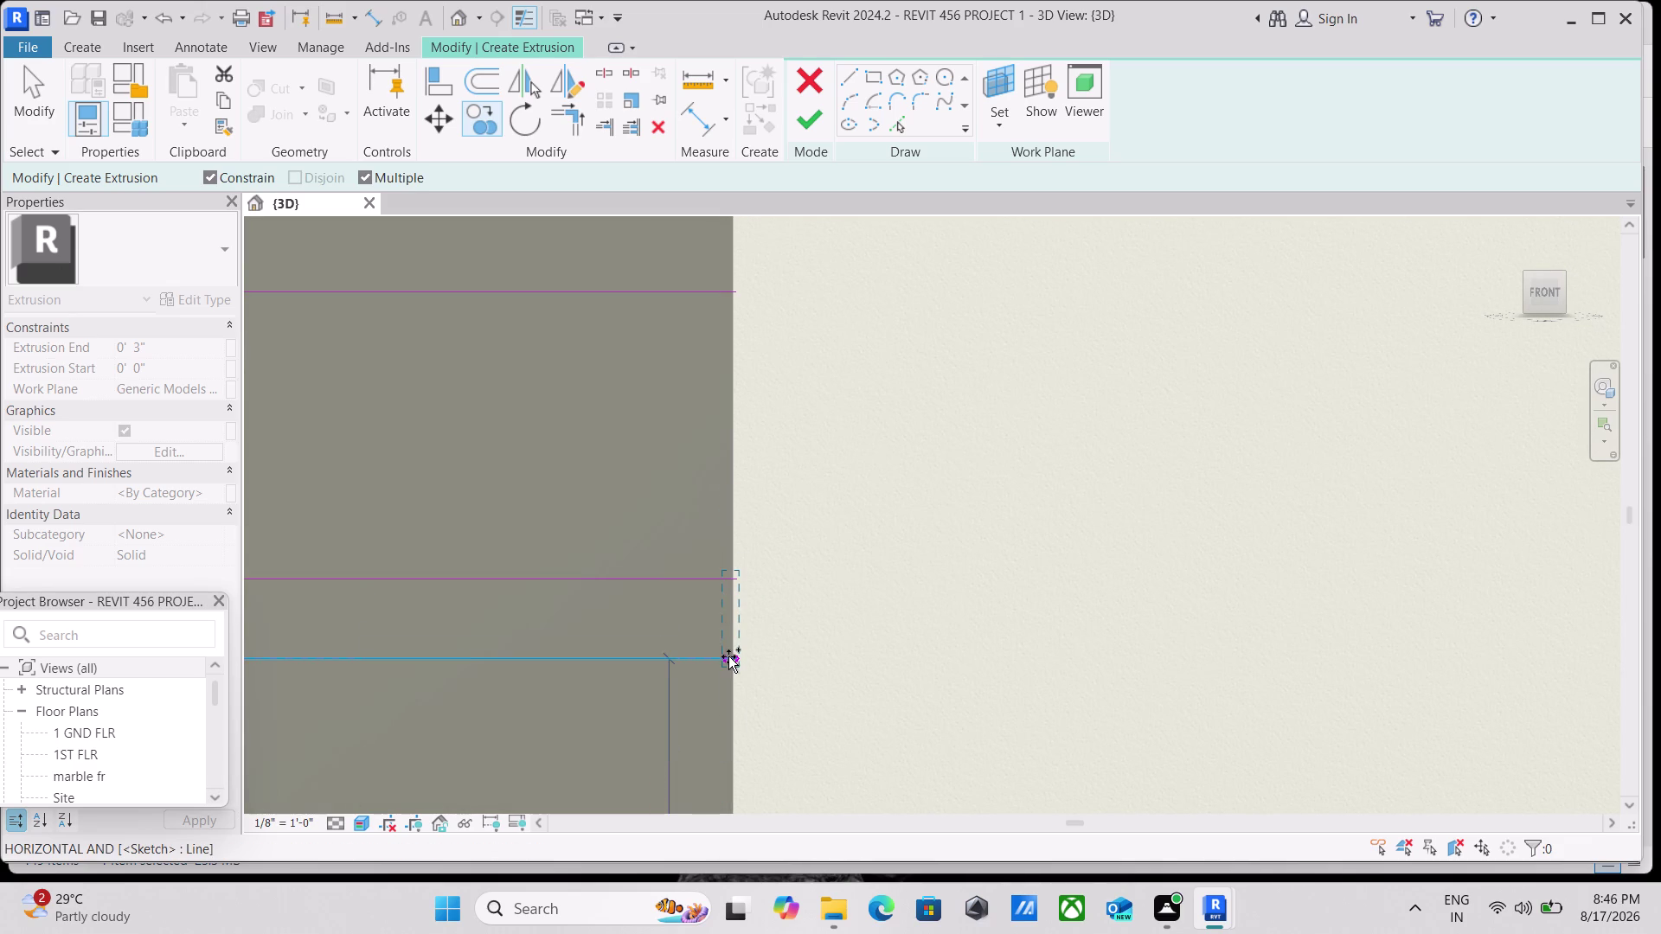
click(728, 657)
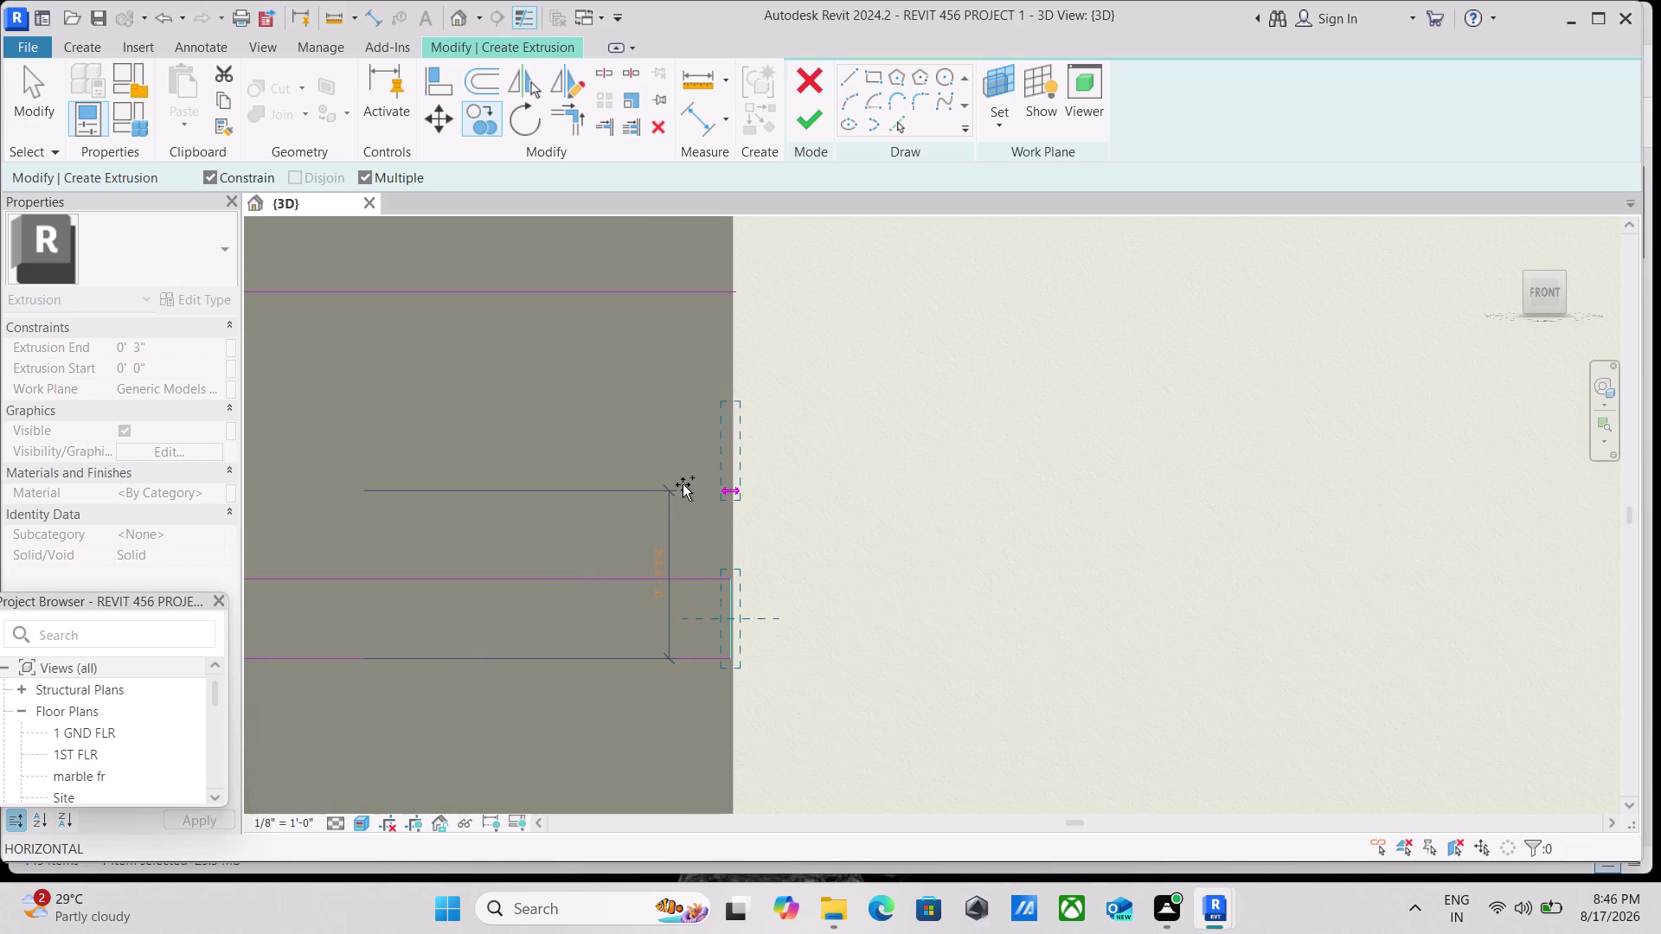
scroll(up, 3)
scroll(down, 3)
middle_drag(683, 485, 681, 487)
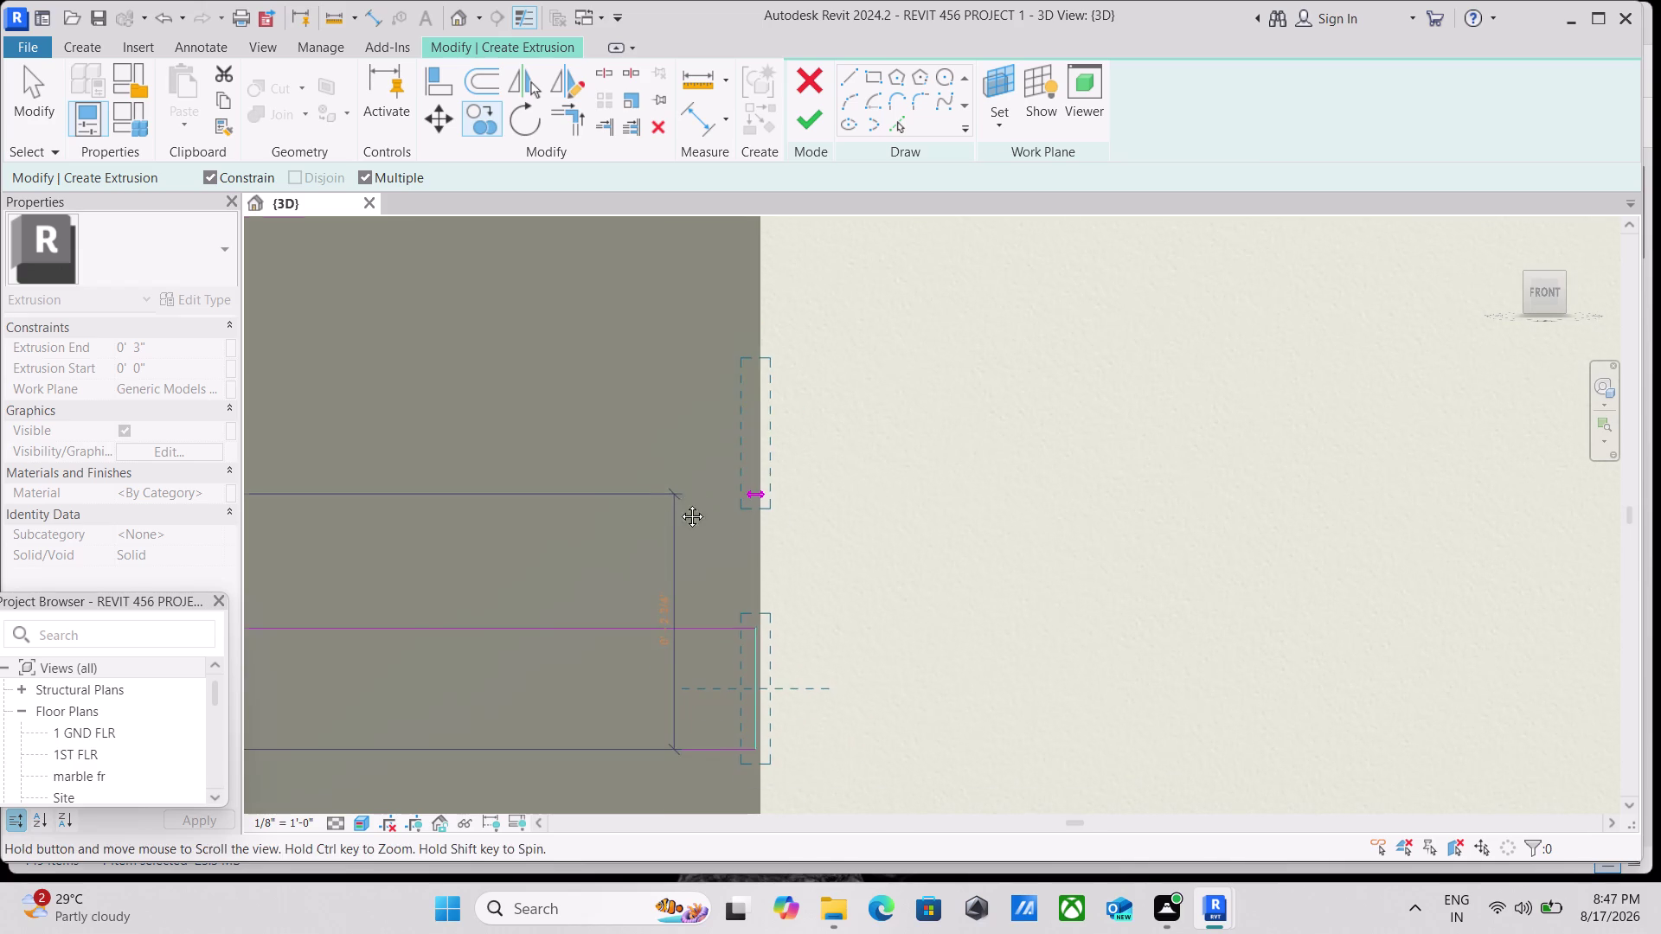
middle_drag(681, 488, 675, 771)
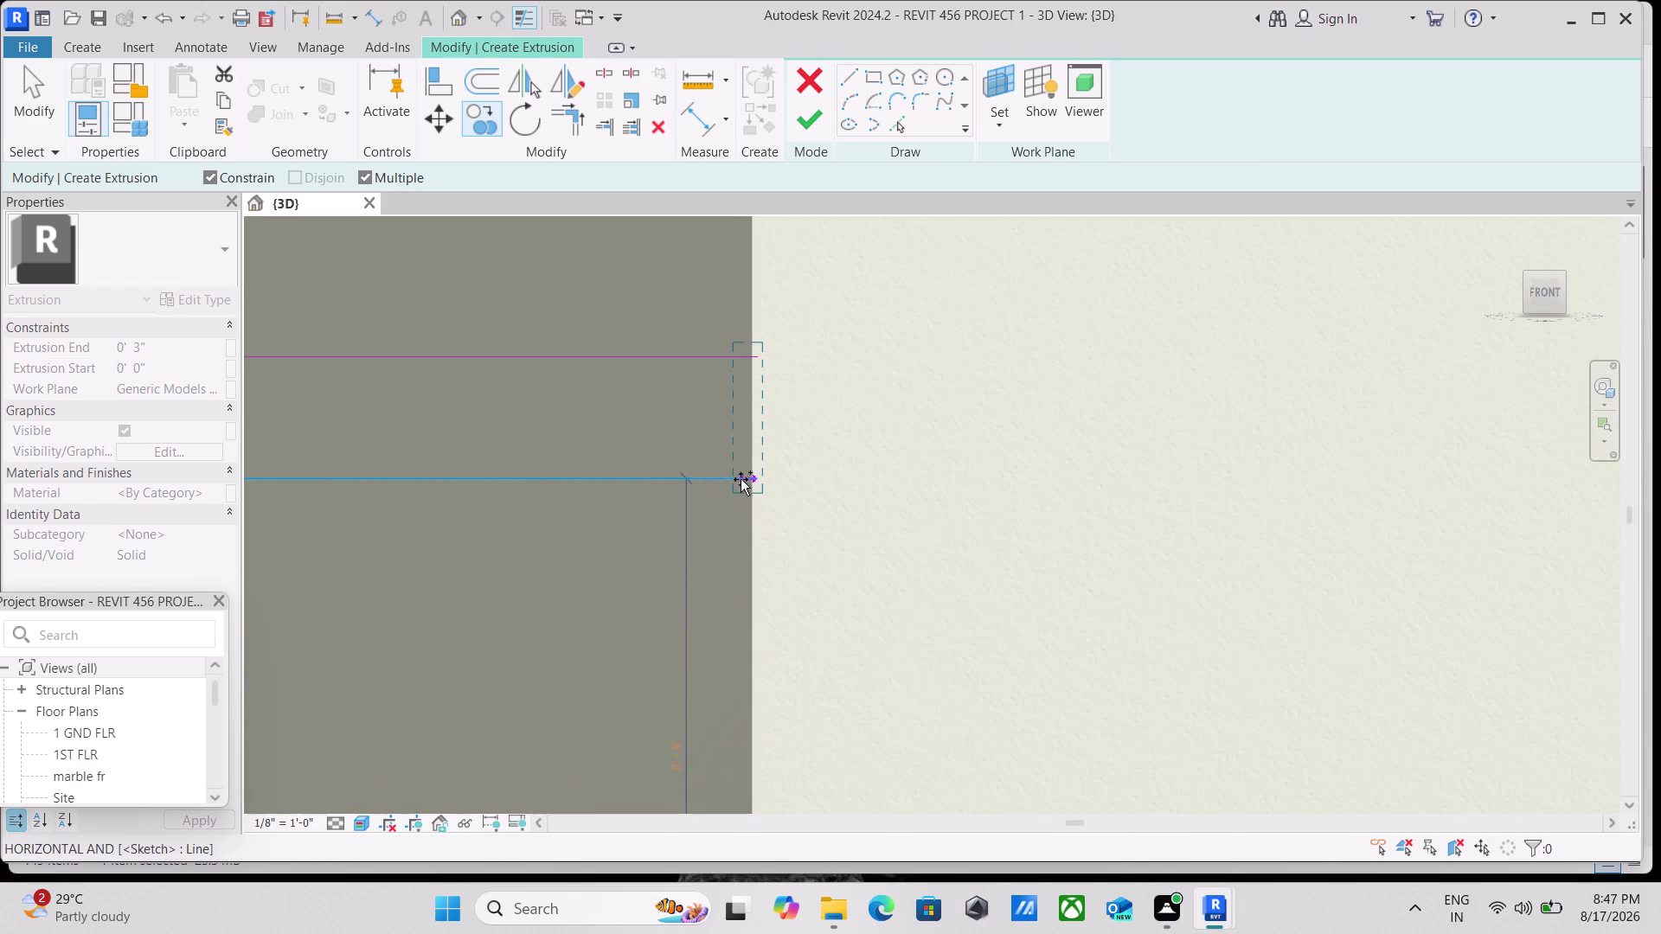
click(740, 476)
scroll(down, 3)
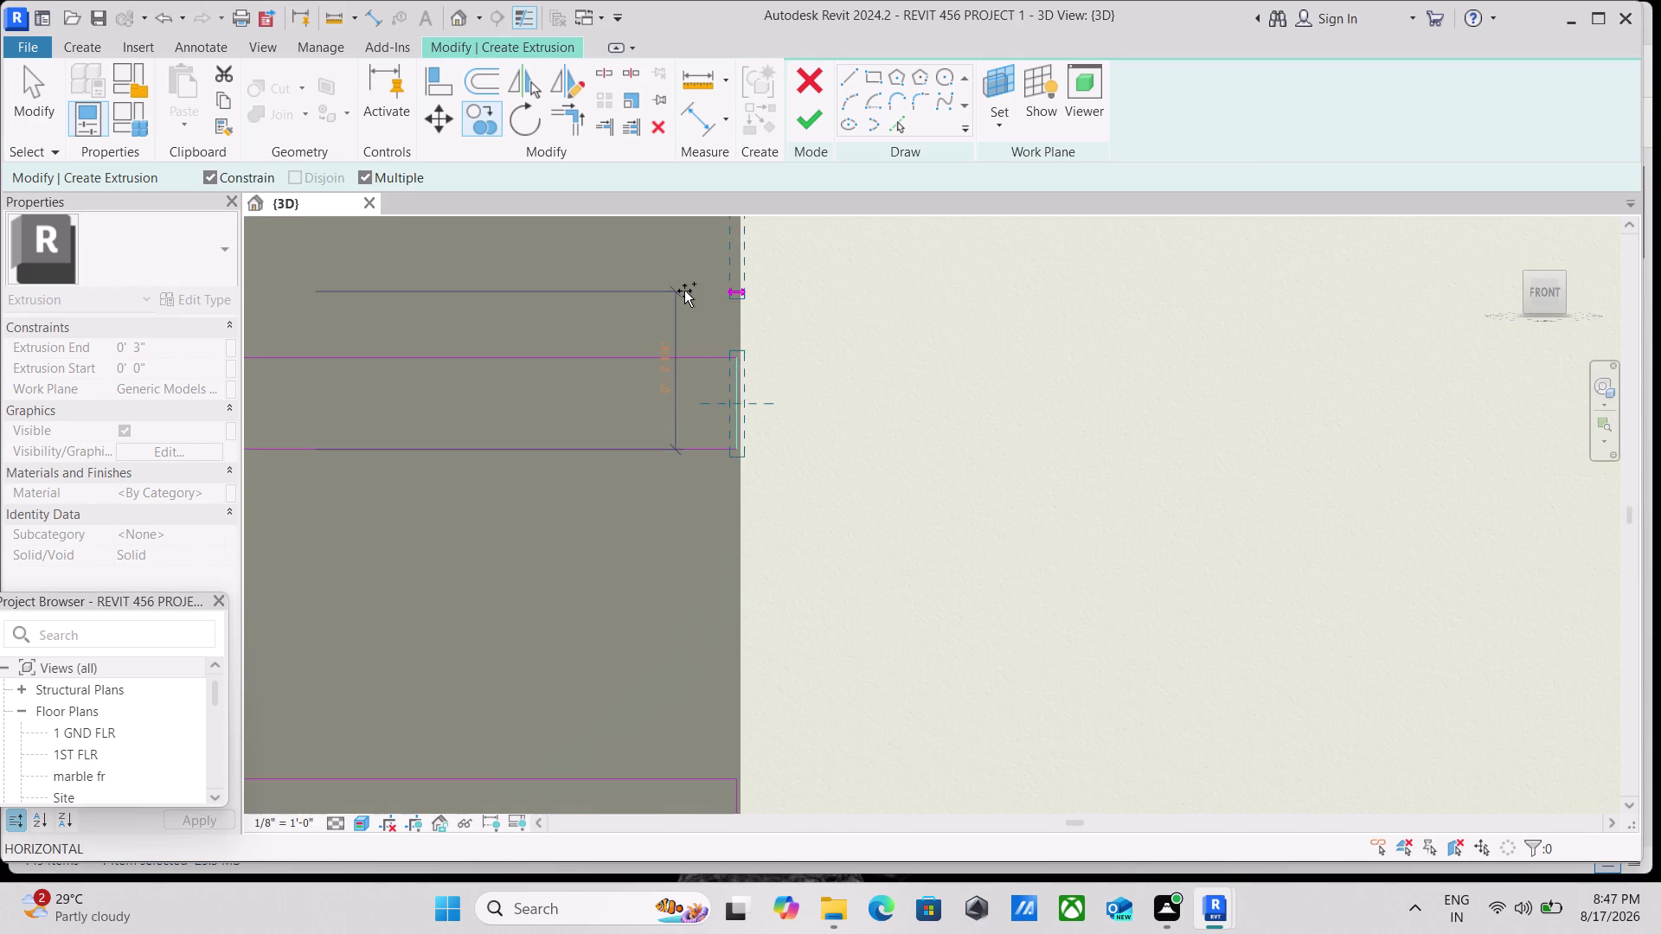
middle_drag(684, 290, 756, 907)
click(800, 641)
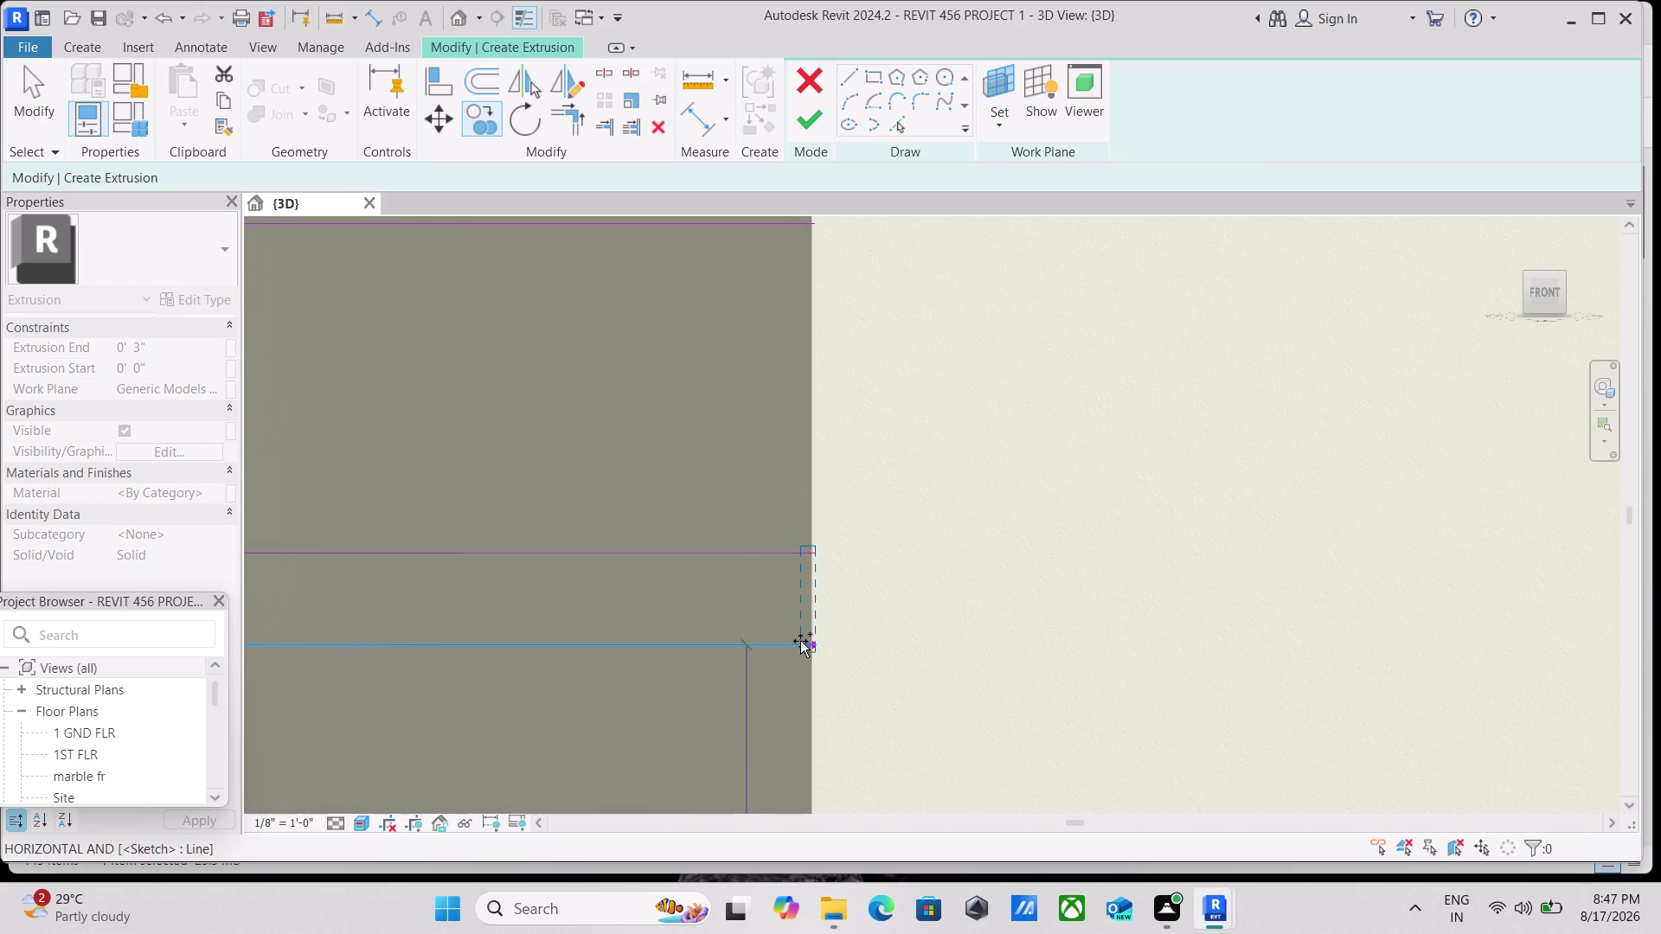
middle_drag(757, 480, 755, 918)
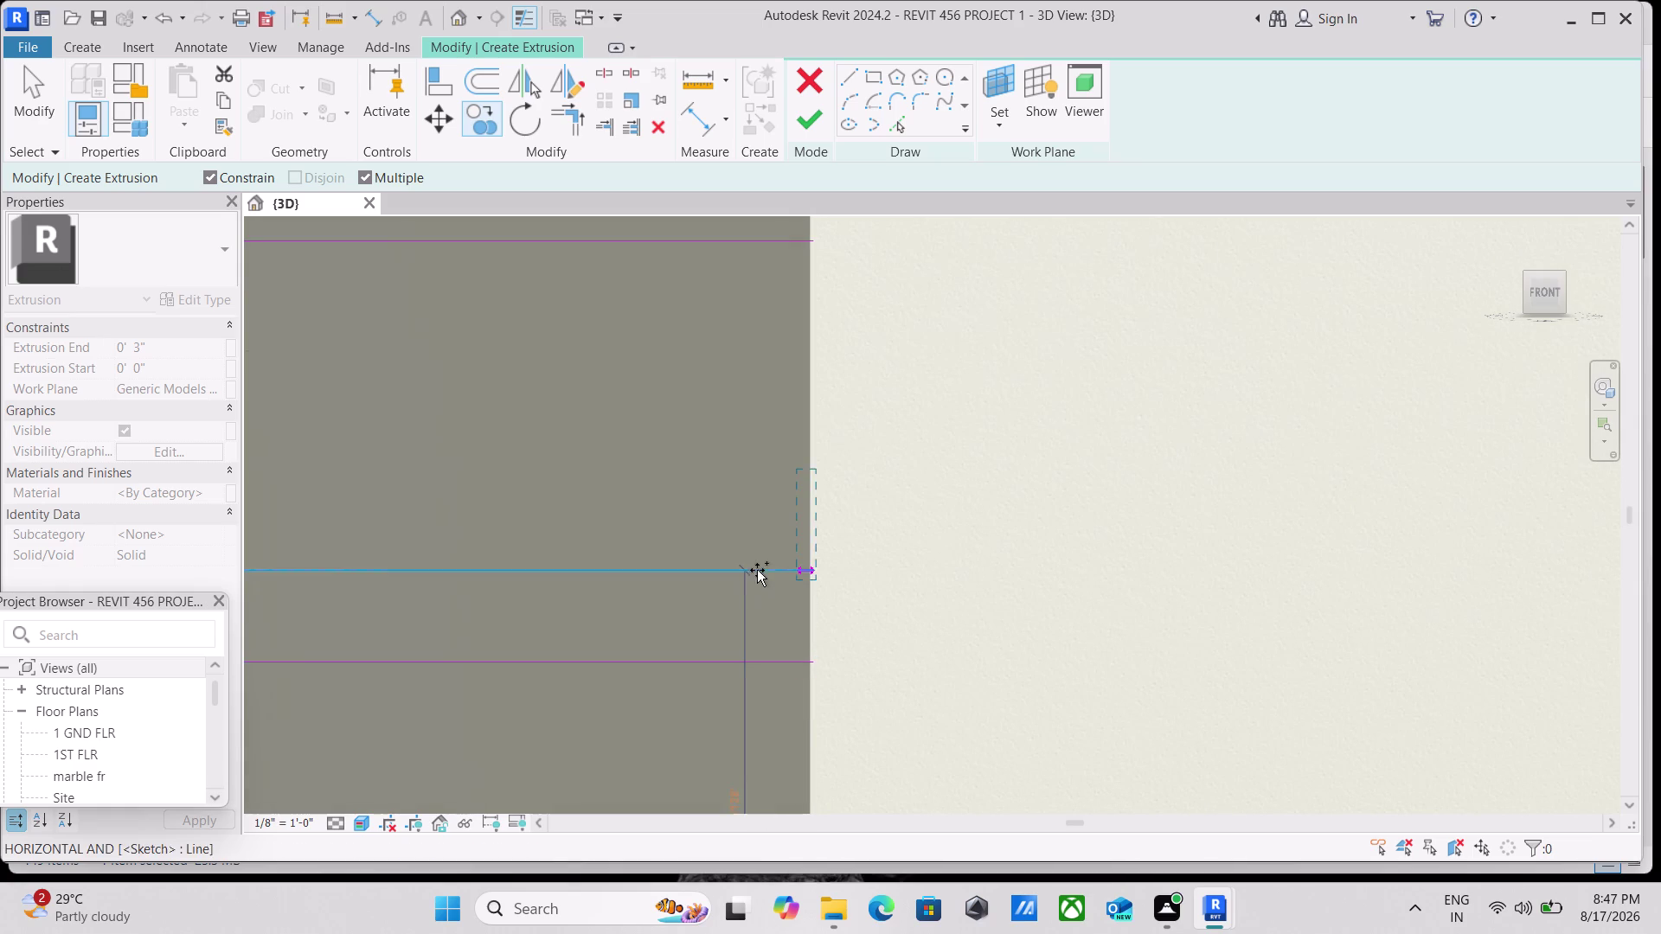
click(803, 659)
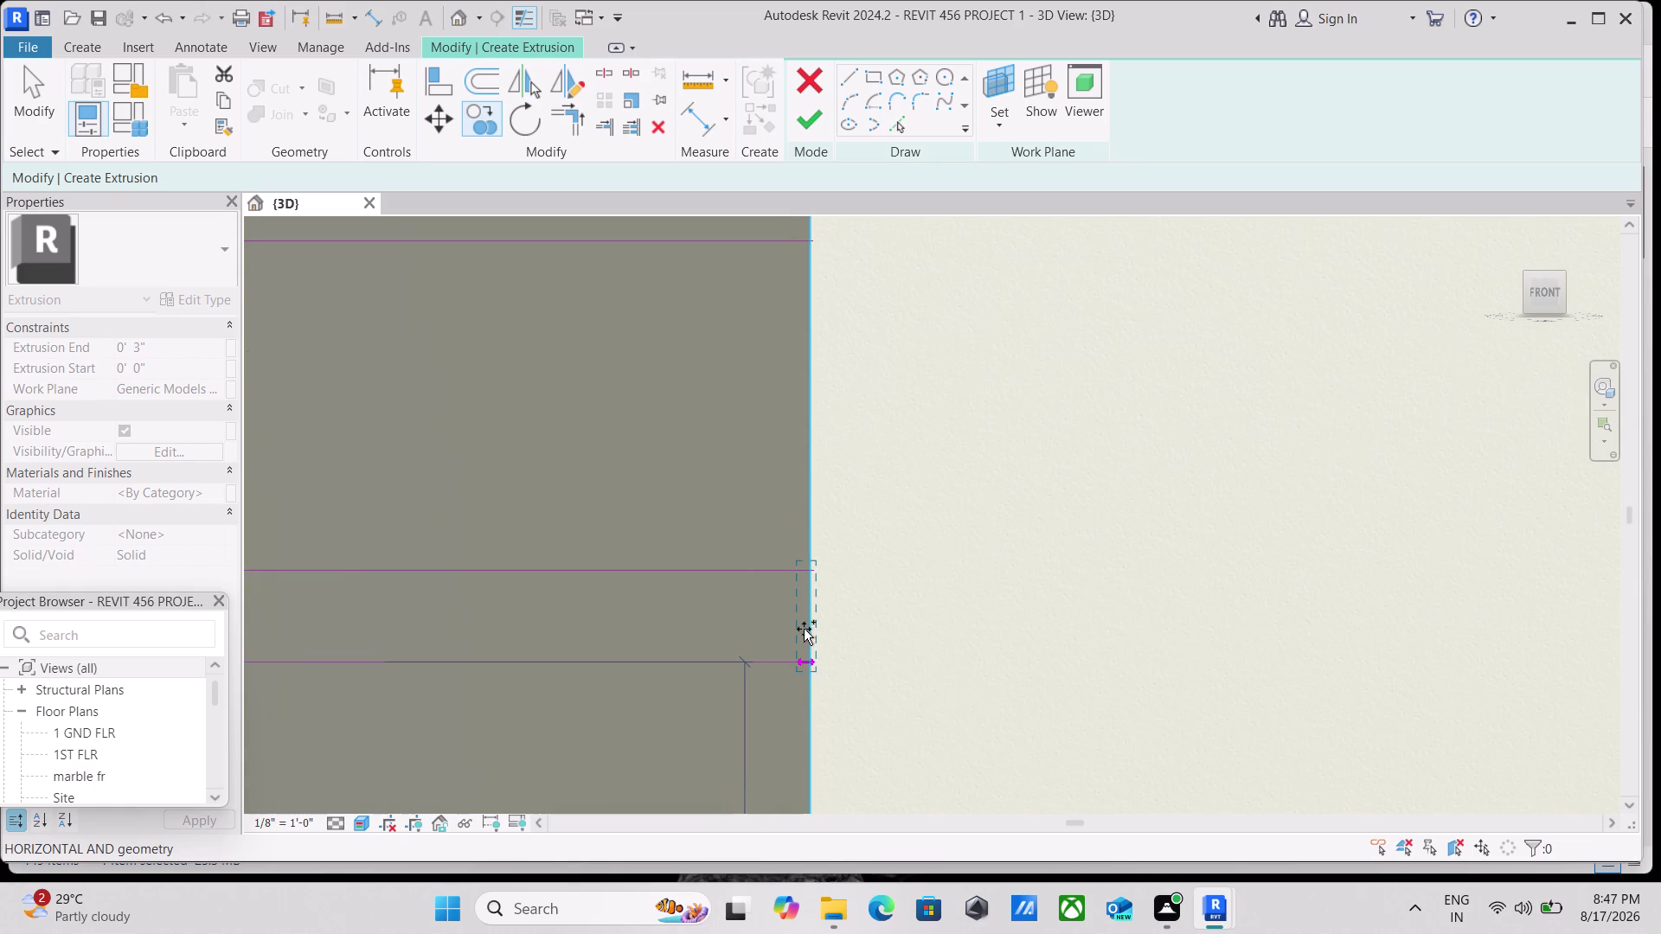
scroll(down, 3)
middle_drag(772, 485, 728, 903)
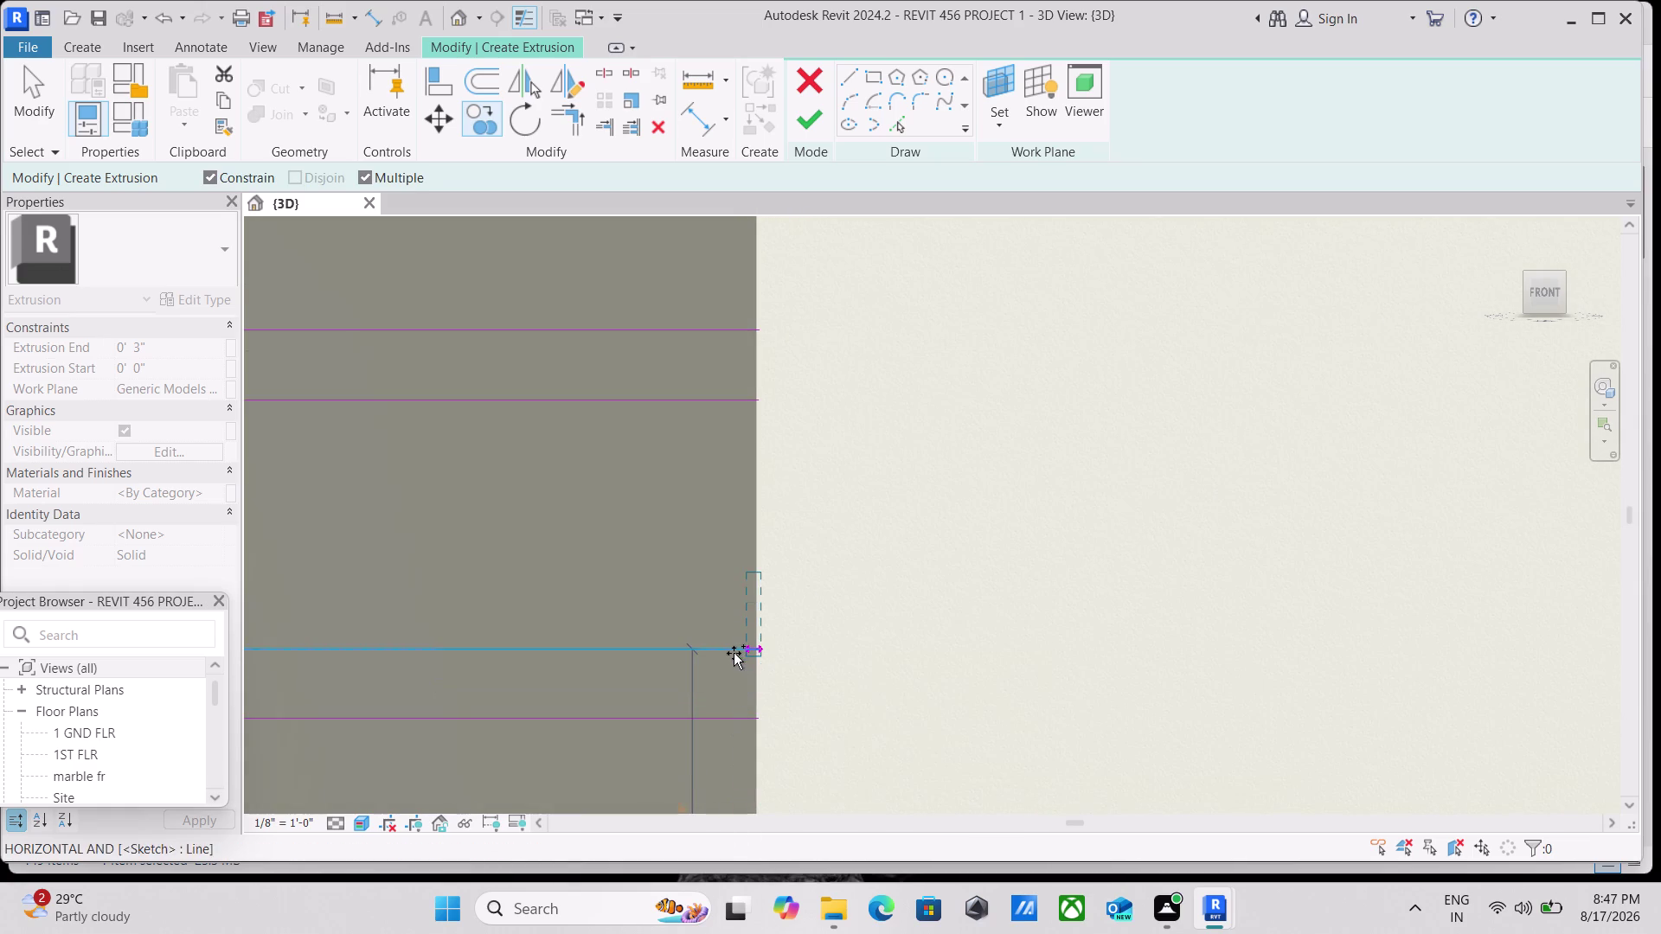
click(746, 716)
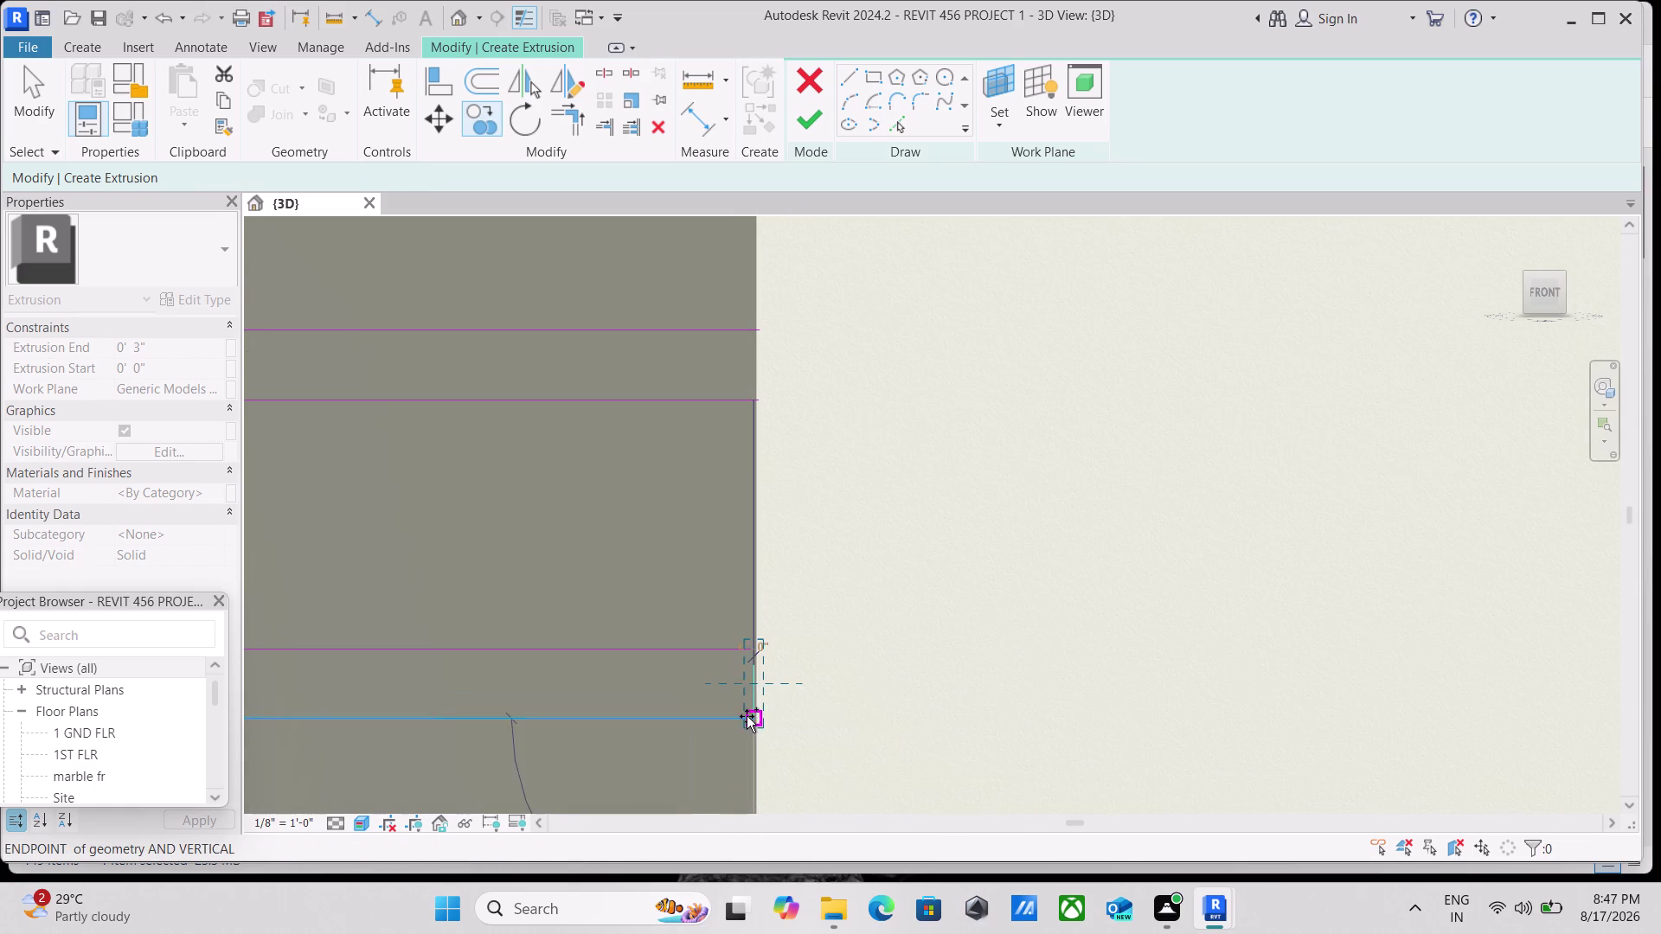
scroll(up, 3)
scroll(up, 3)
scroll(down, 3)
scroll(up, 3)
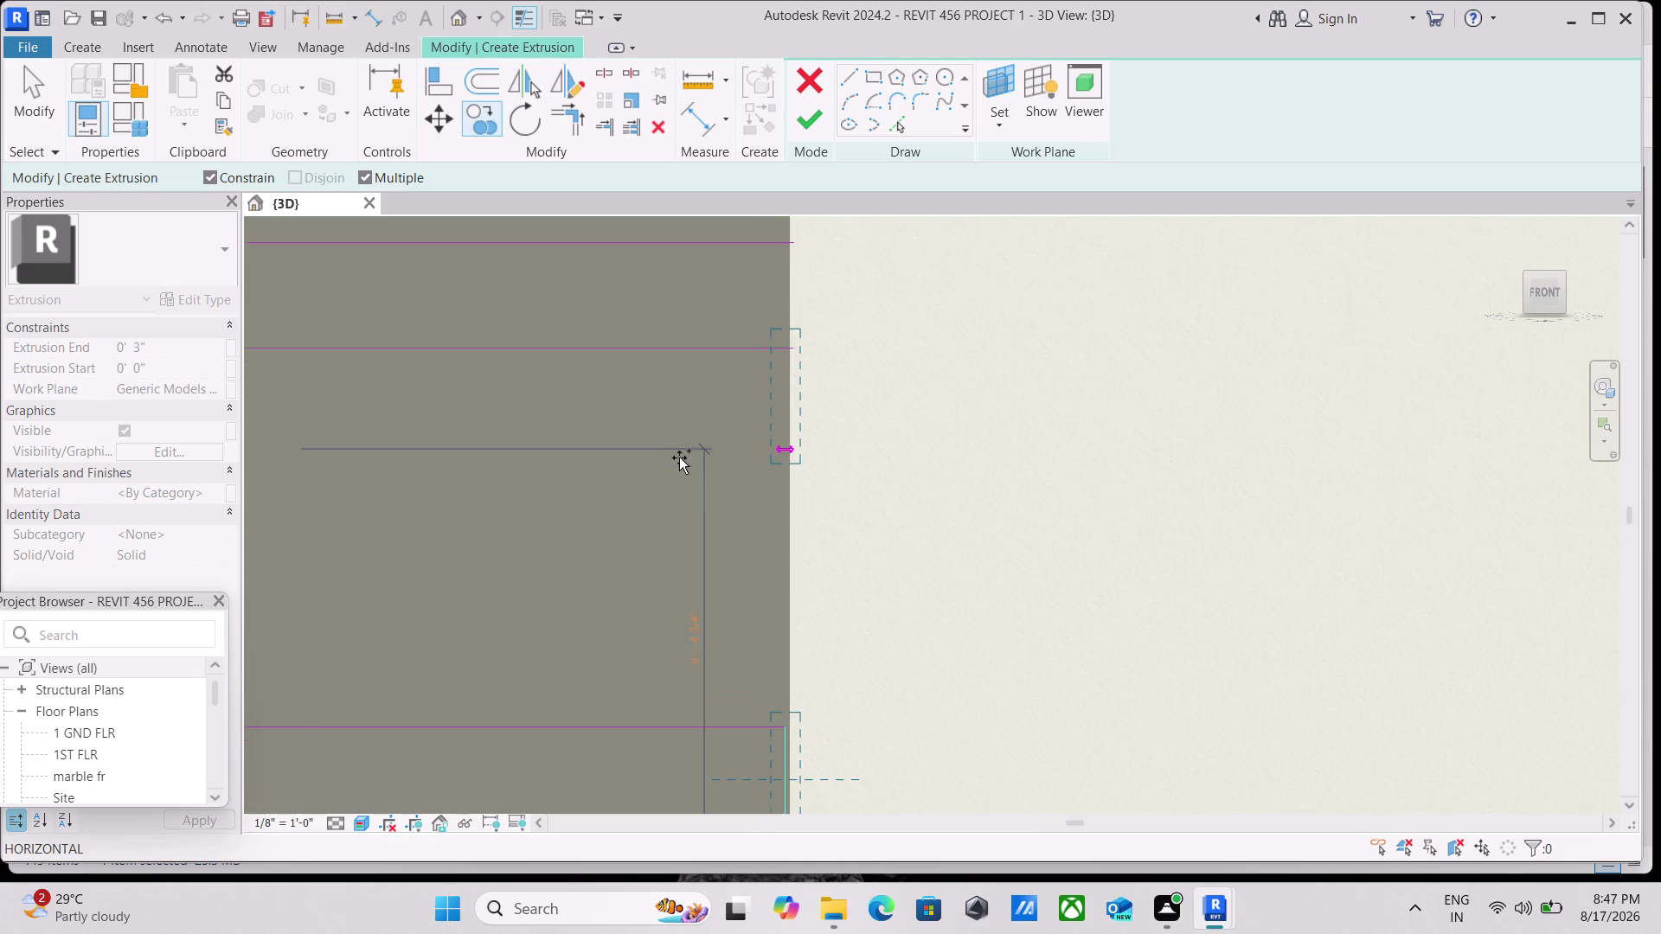
middle_drag(679, 465, 644, 731)
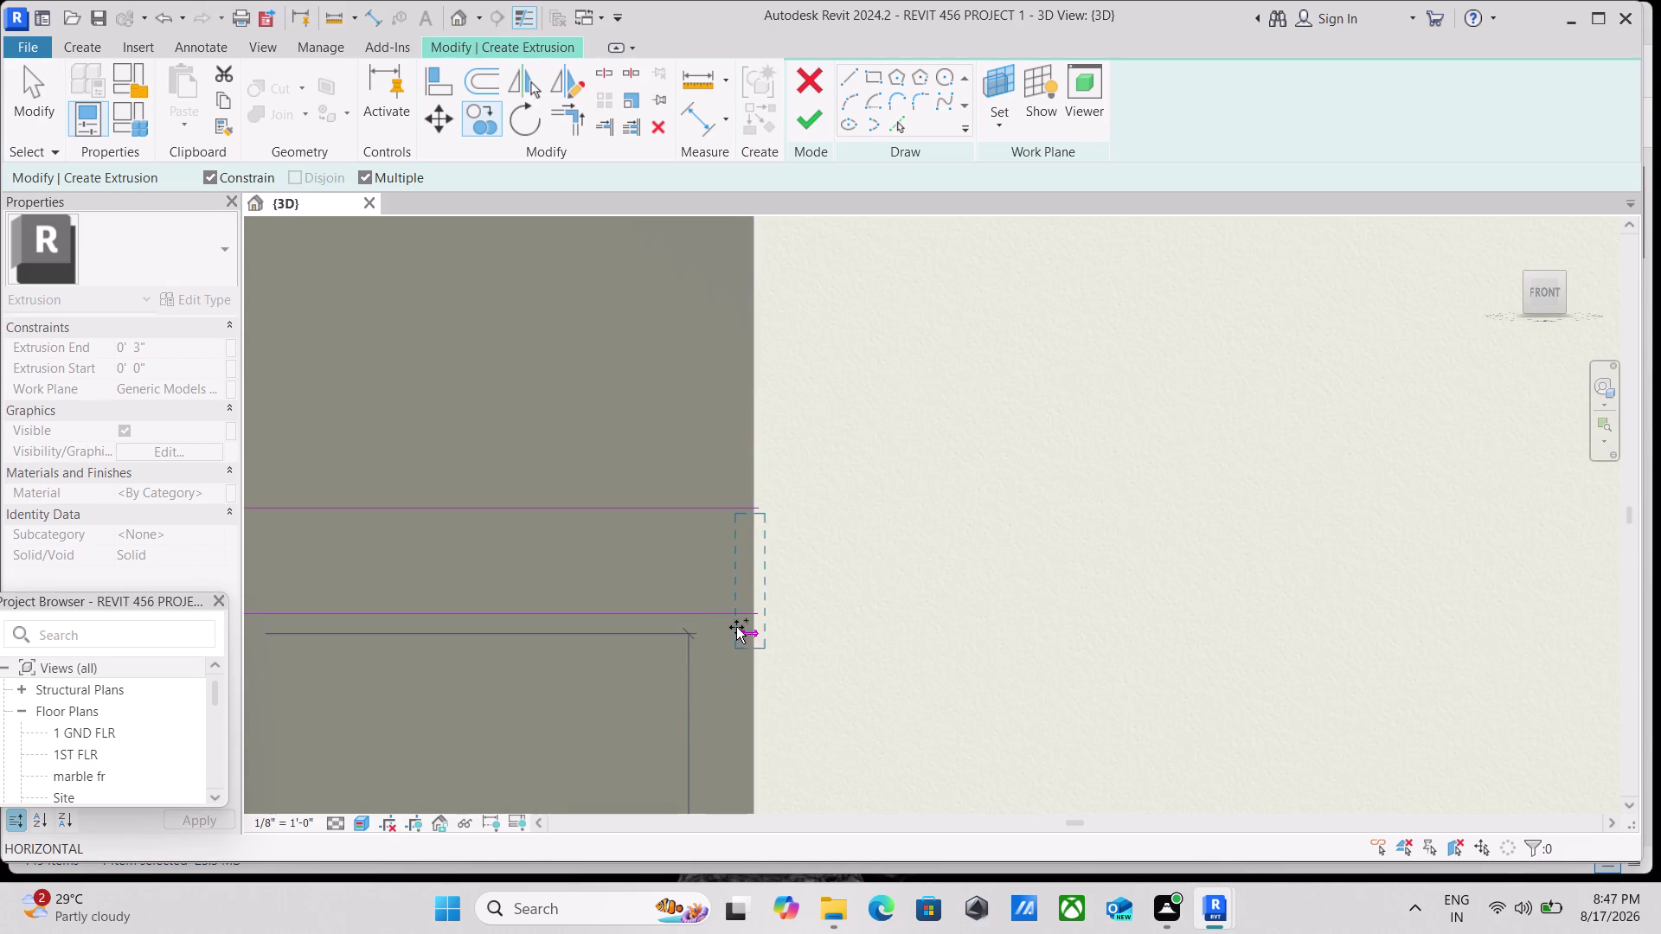
click(737, 606)
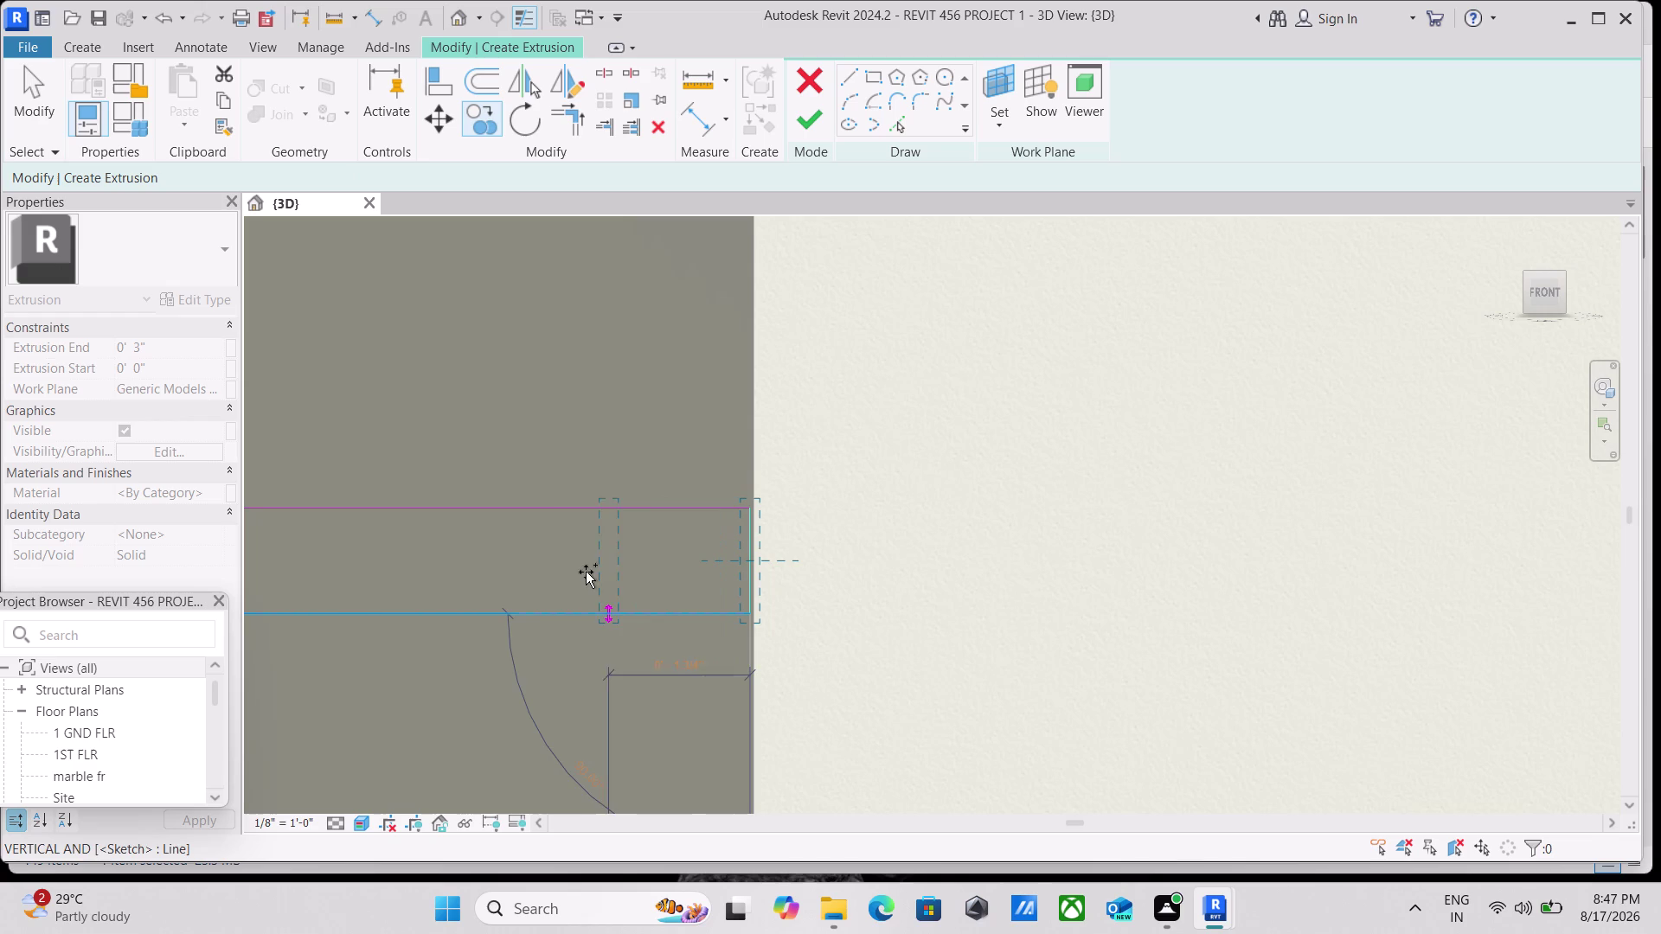
scroll(up, 3)
scroll(up, 3)
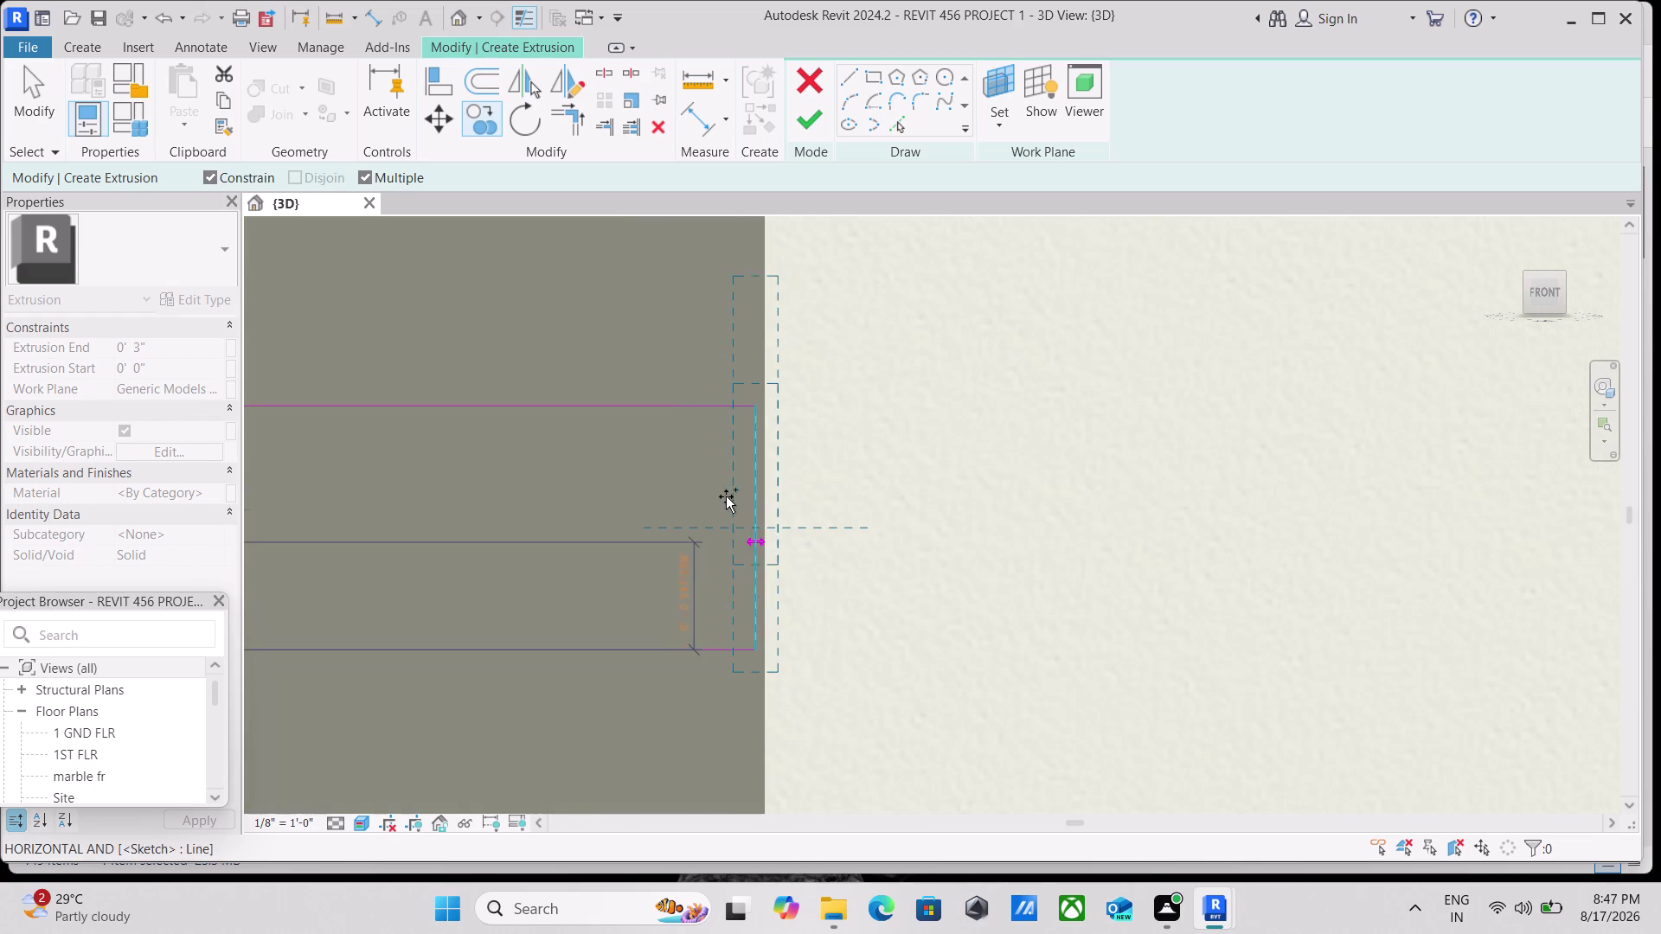
scroll(up, 3)
scroll(up, 3)
scroll(up, 3)
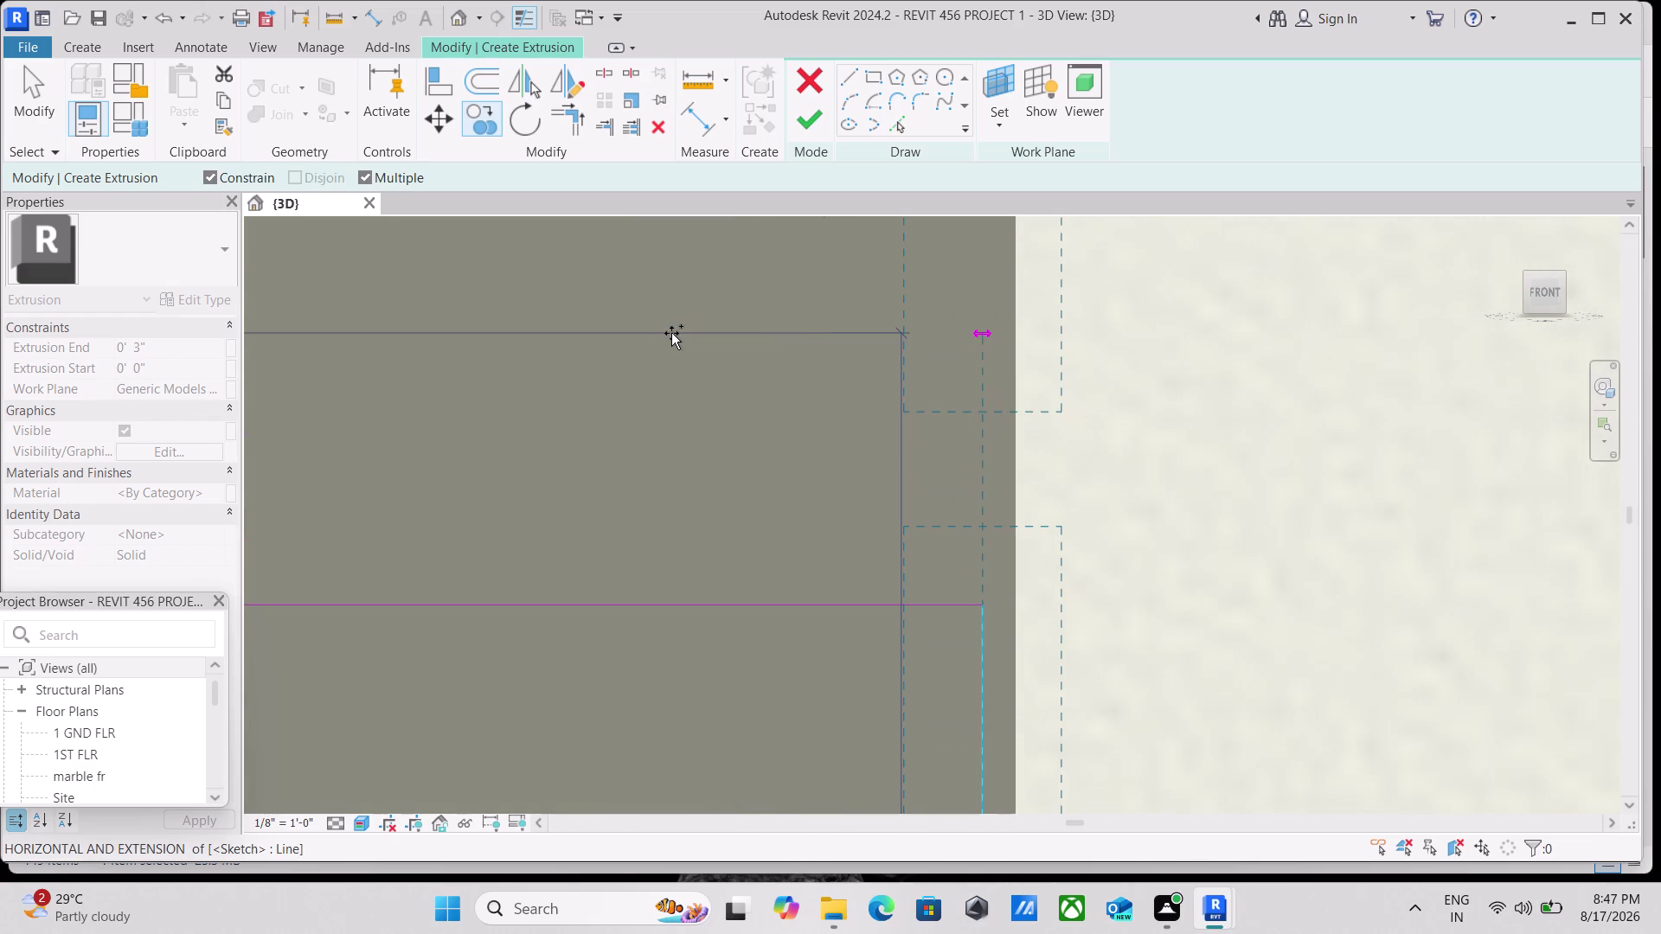
scroll(down, 3)
Place eight further fin line copies, capping fin ends higher up the wall.
middle_drag(836, 393, 826, 628)
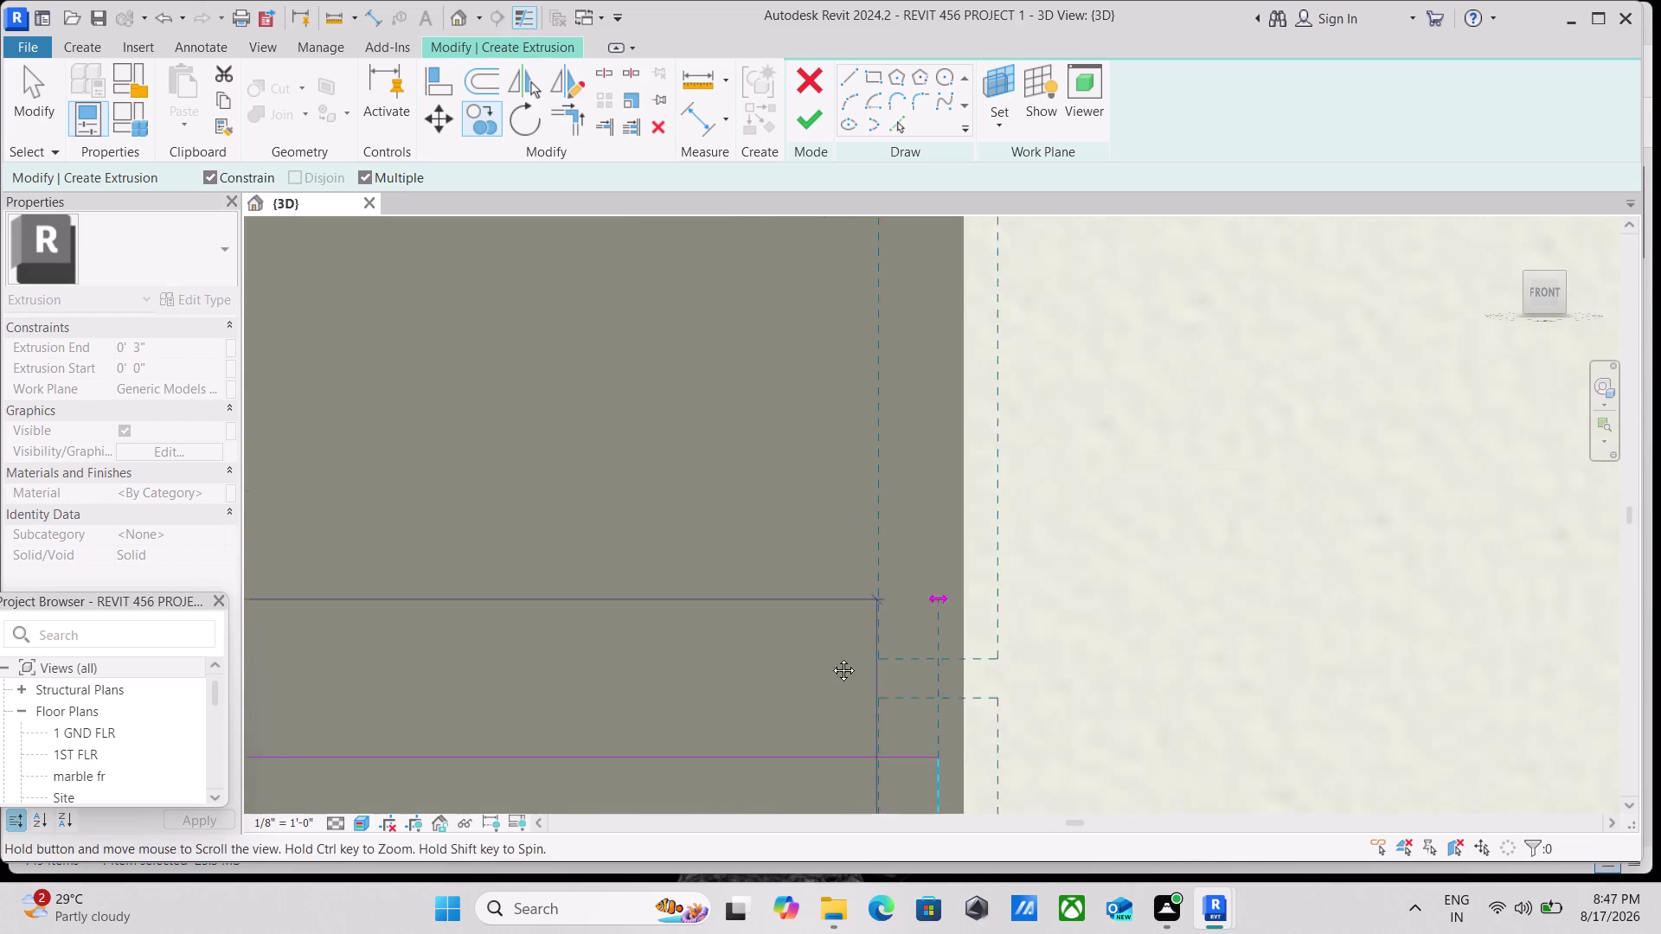
middle_drag(826, 628, 831, 667)
scroll(down, 3)
middle_drag(834, 547, 818, 749)
scroll(down, 3)
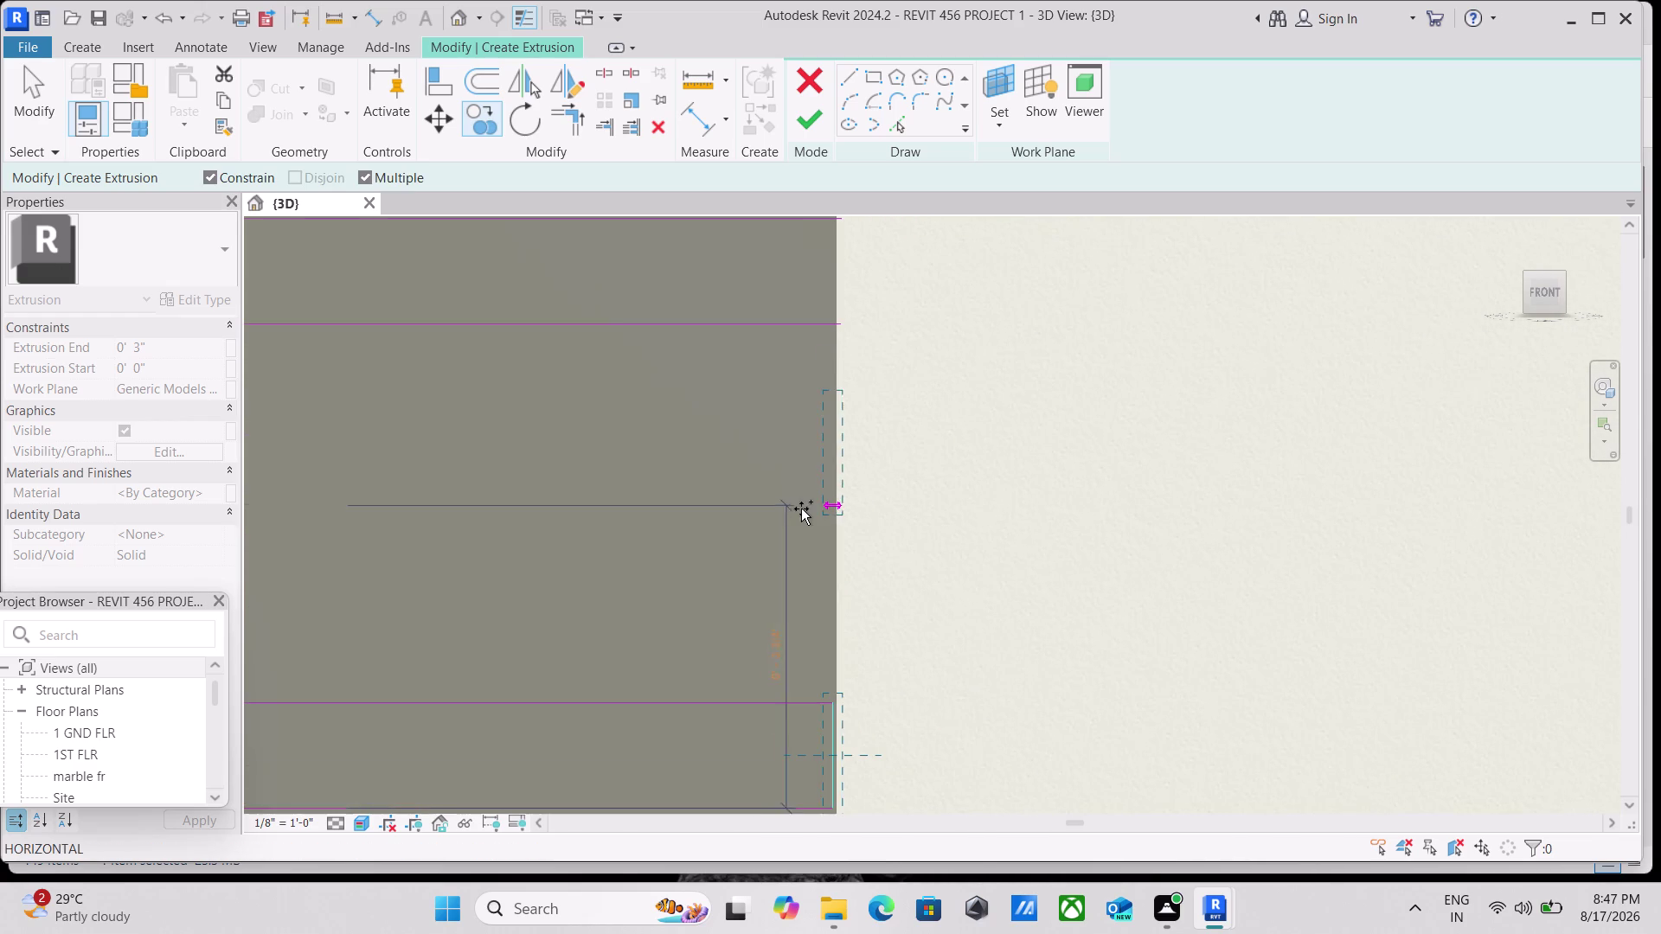
middle_drag(791, 497, 767, 713)
scroll(up, 3)
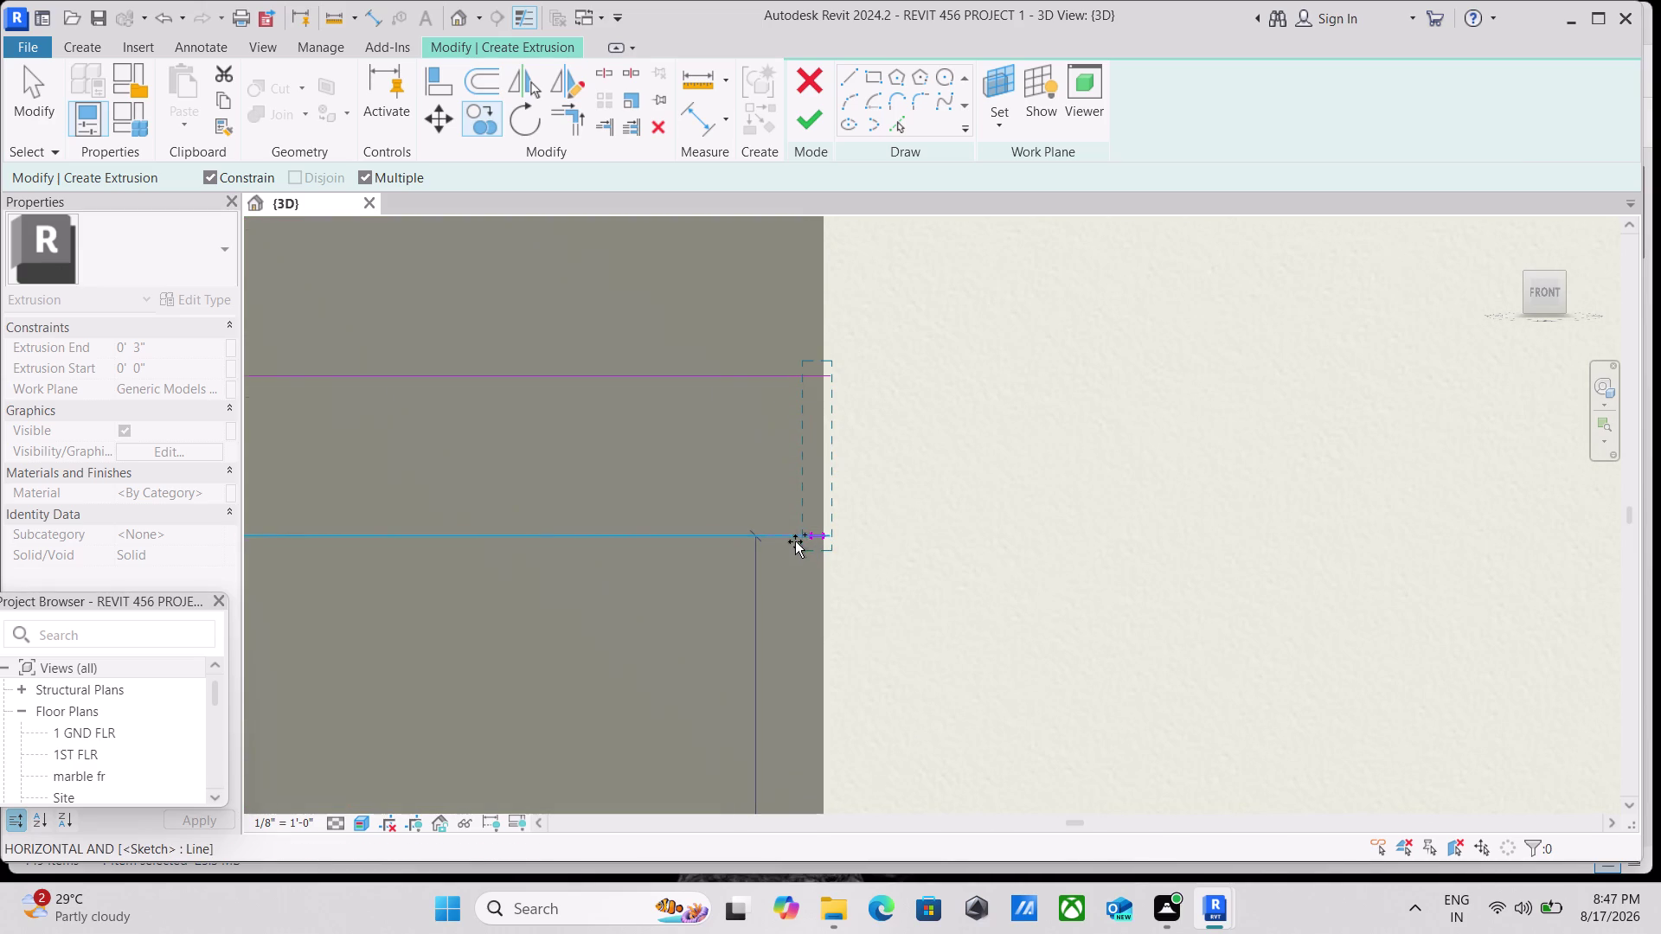
click(816, 533)
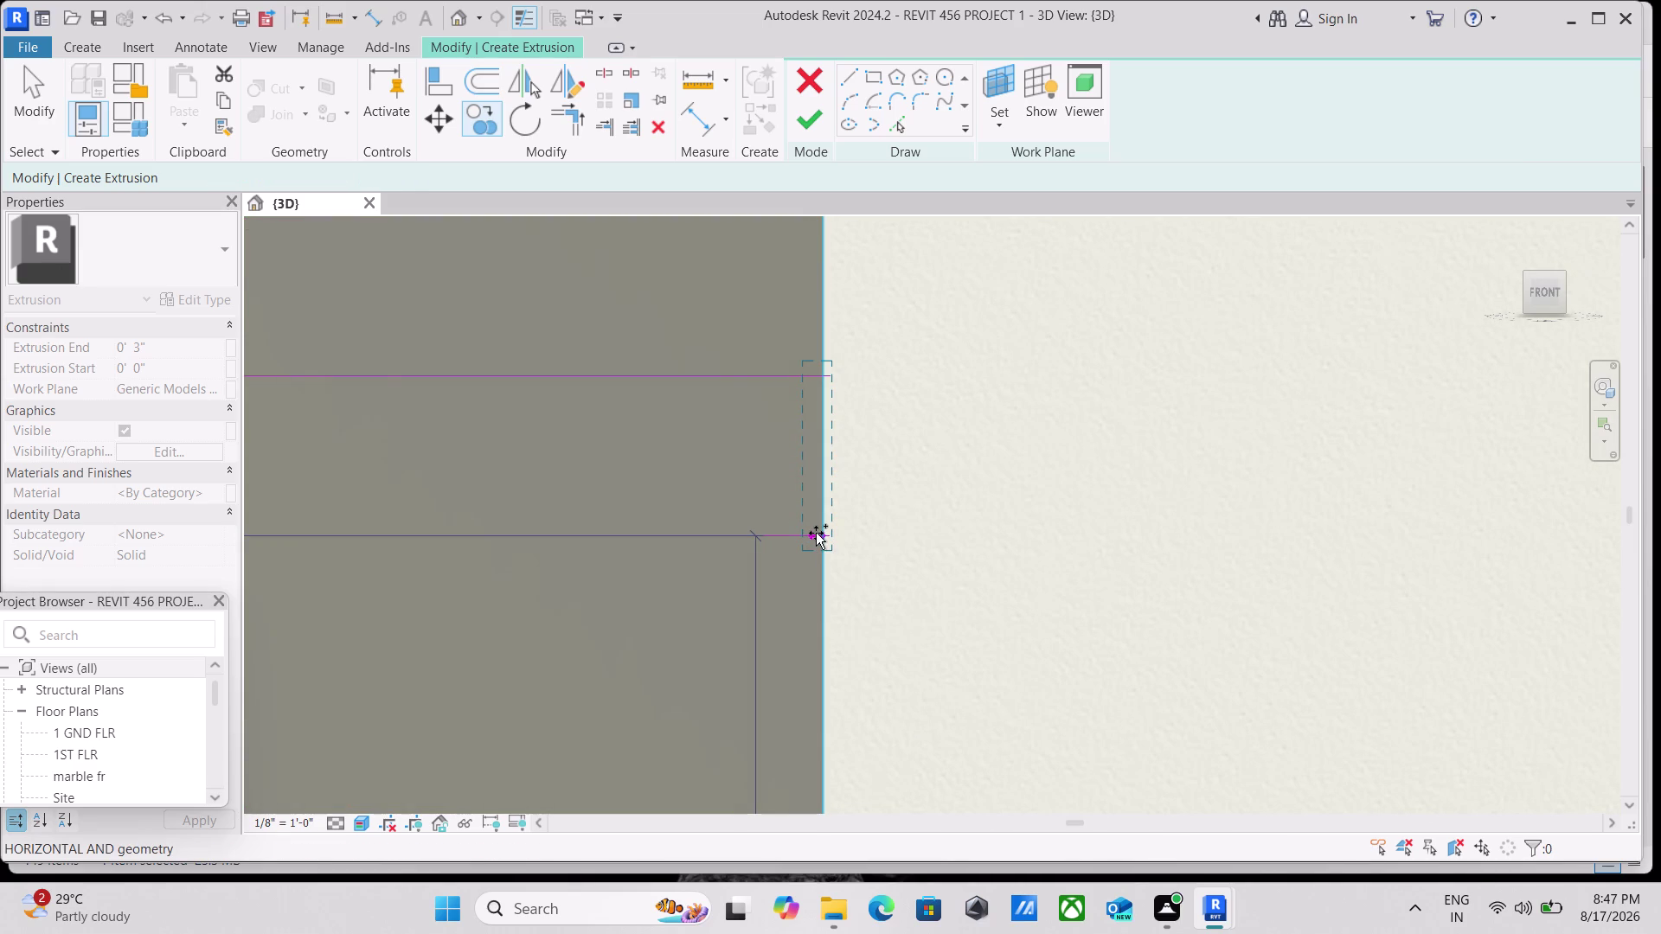
scroll(down, 3)
middle_drag(744, 285, 755, 649)
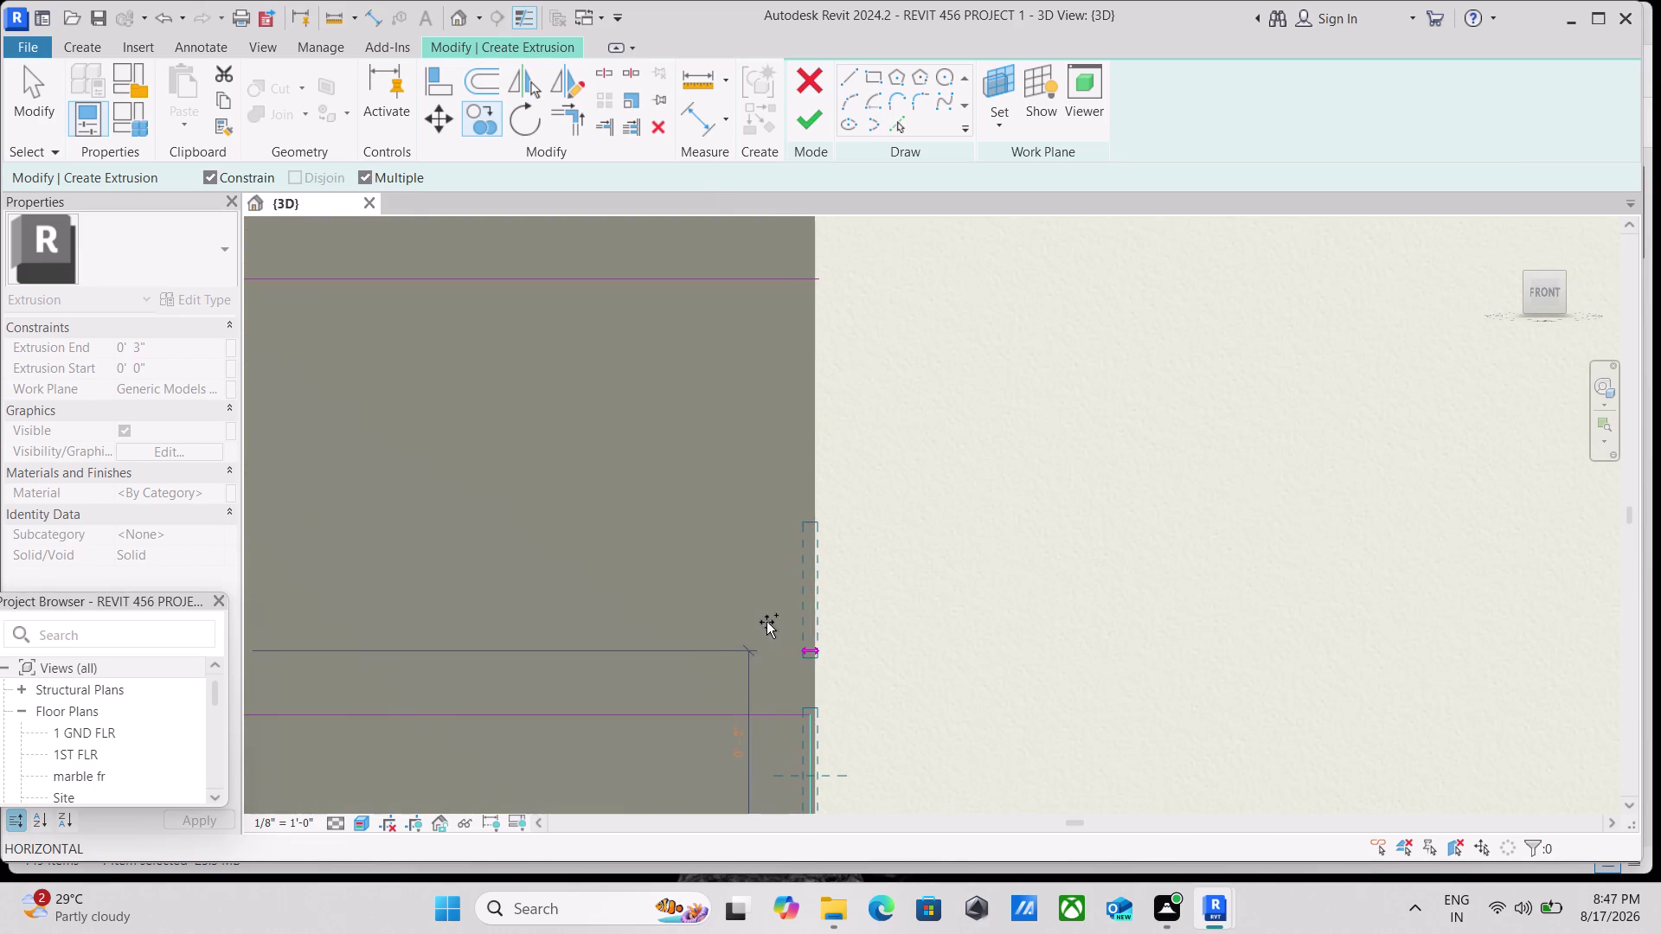
middle_drag(711, 363, 709, 778)
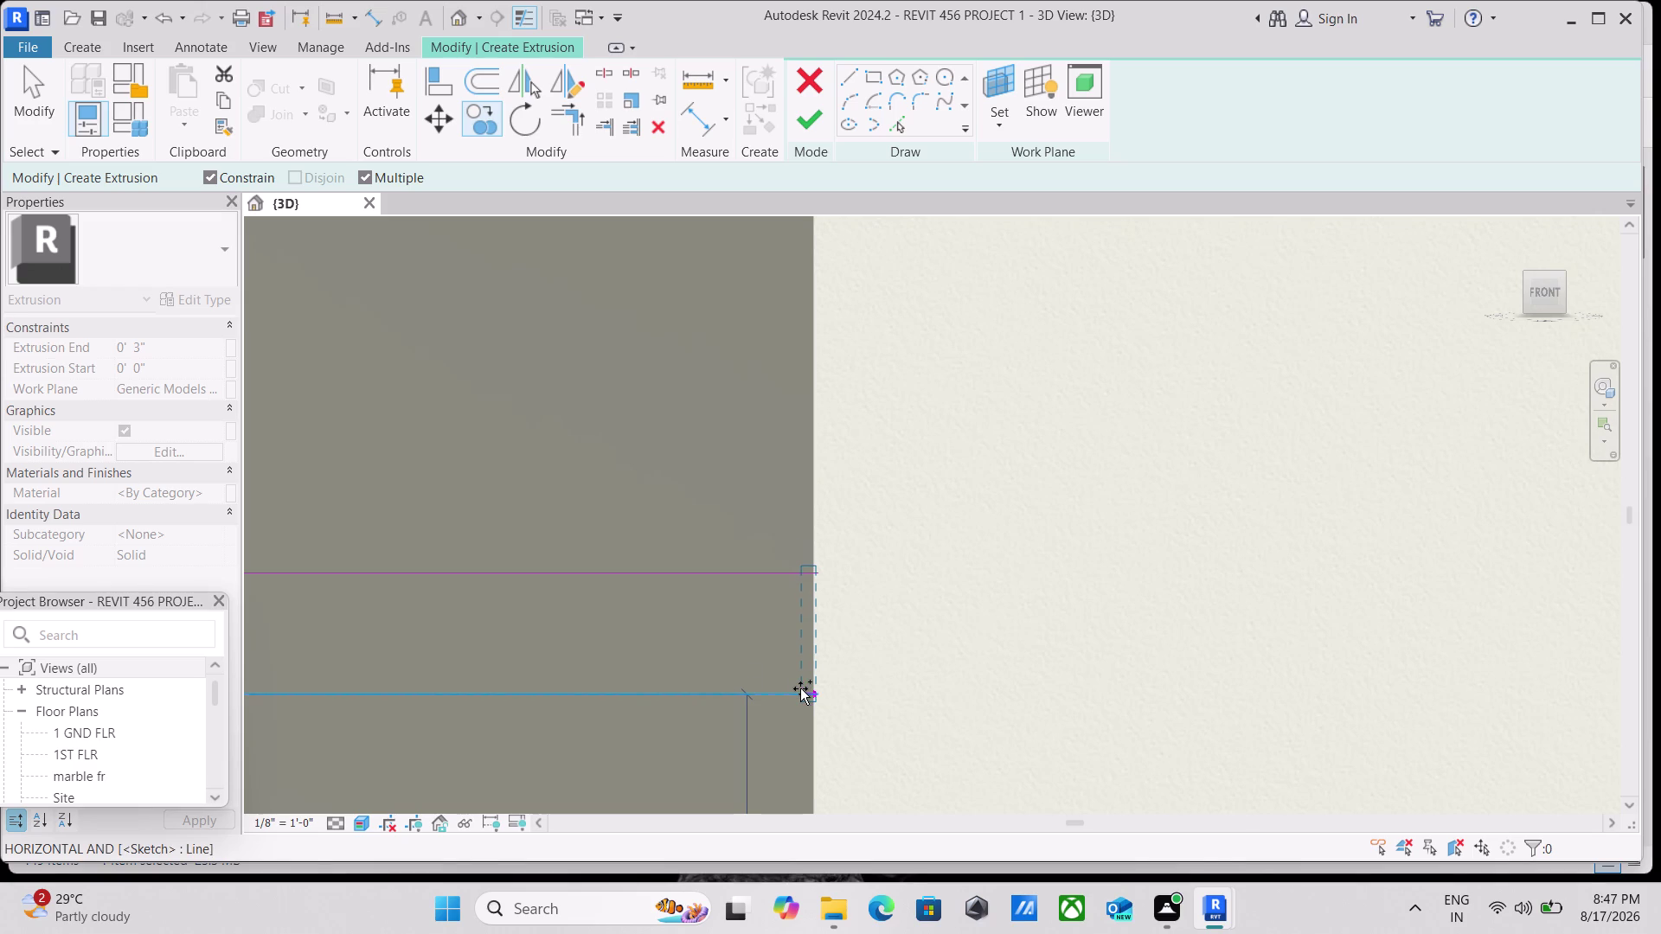
click(800, 689)
scroll(up, 3)
middle_drag(777, 461, 783, 864)
click(806, 489)
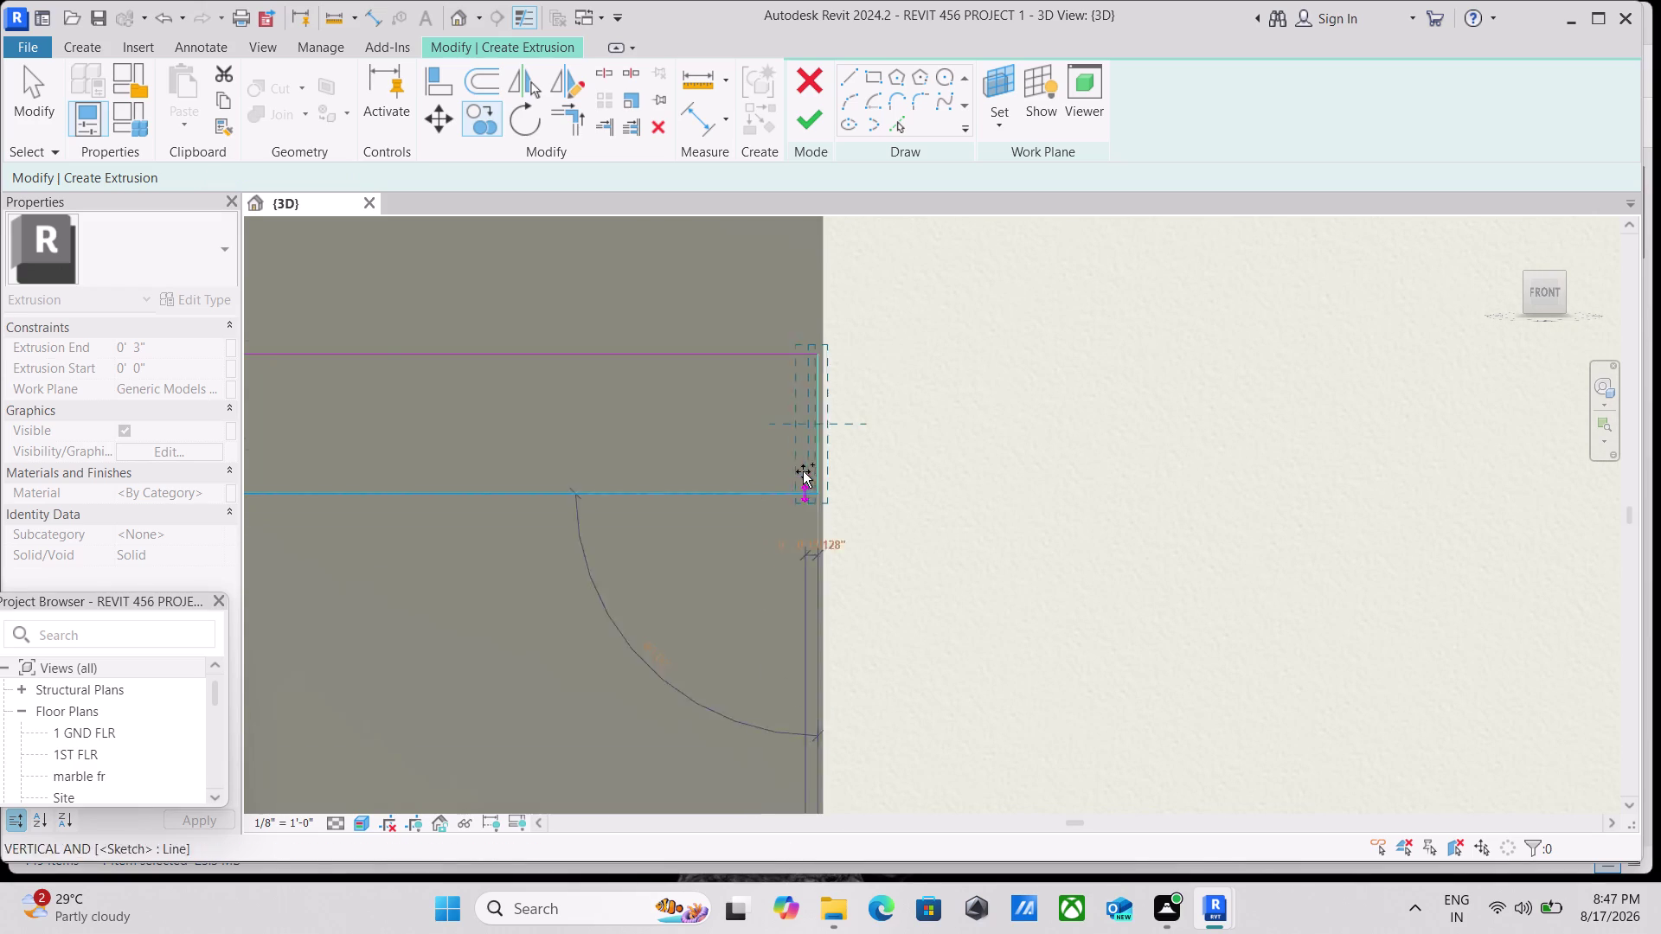
scroll(down, 3)
middle_drag(775, 358, 795, 911)
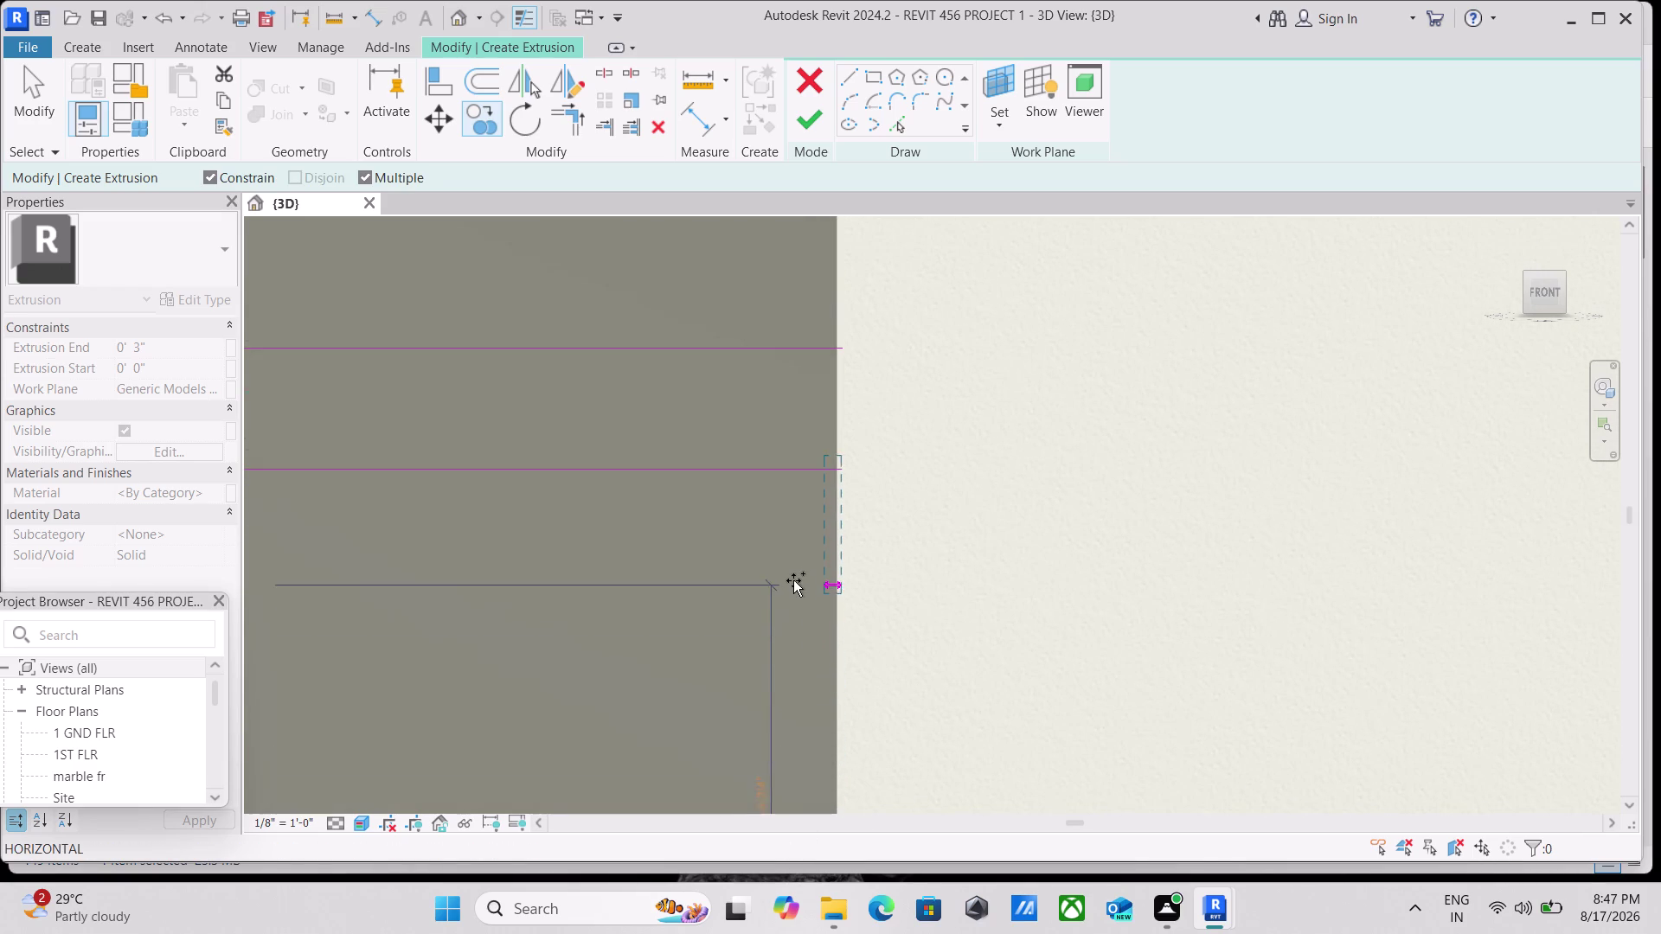
scroll(down, 3)
scroll(down, 3)
middle_drag(792, 599, 783, 713)
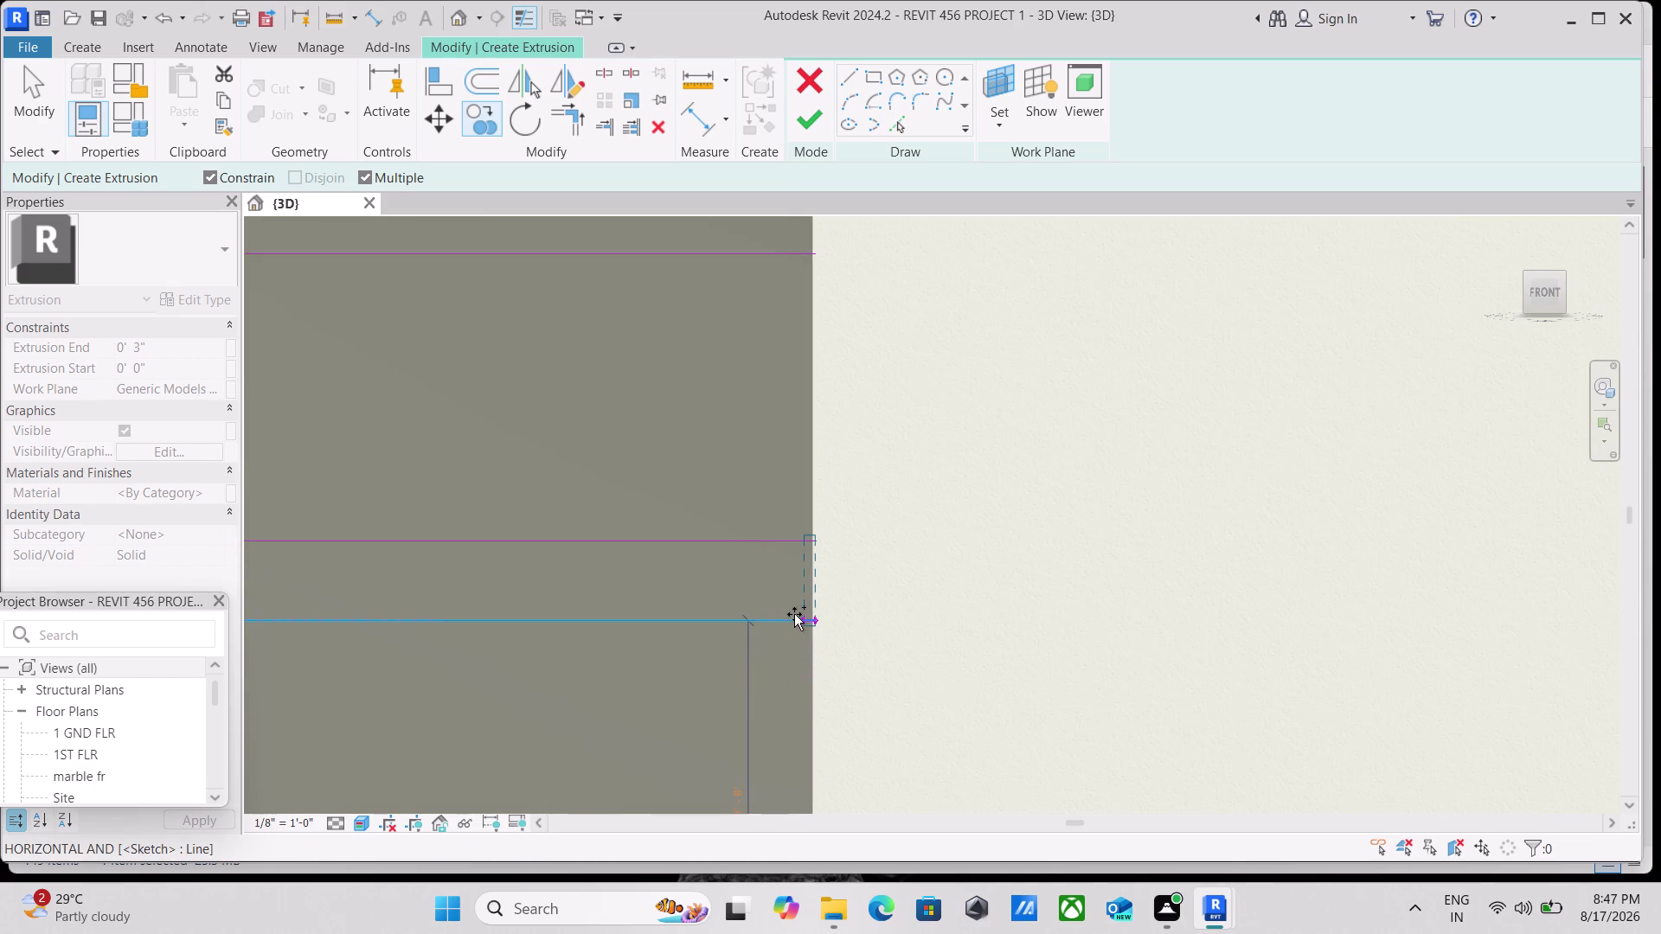
click(795, 614)
scroll(down, 3)
middle_drag(749, 430, 737, 719)
click(781, 565)
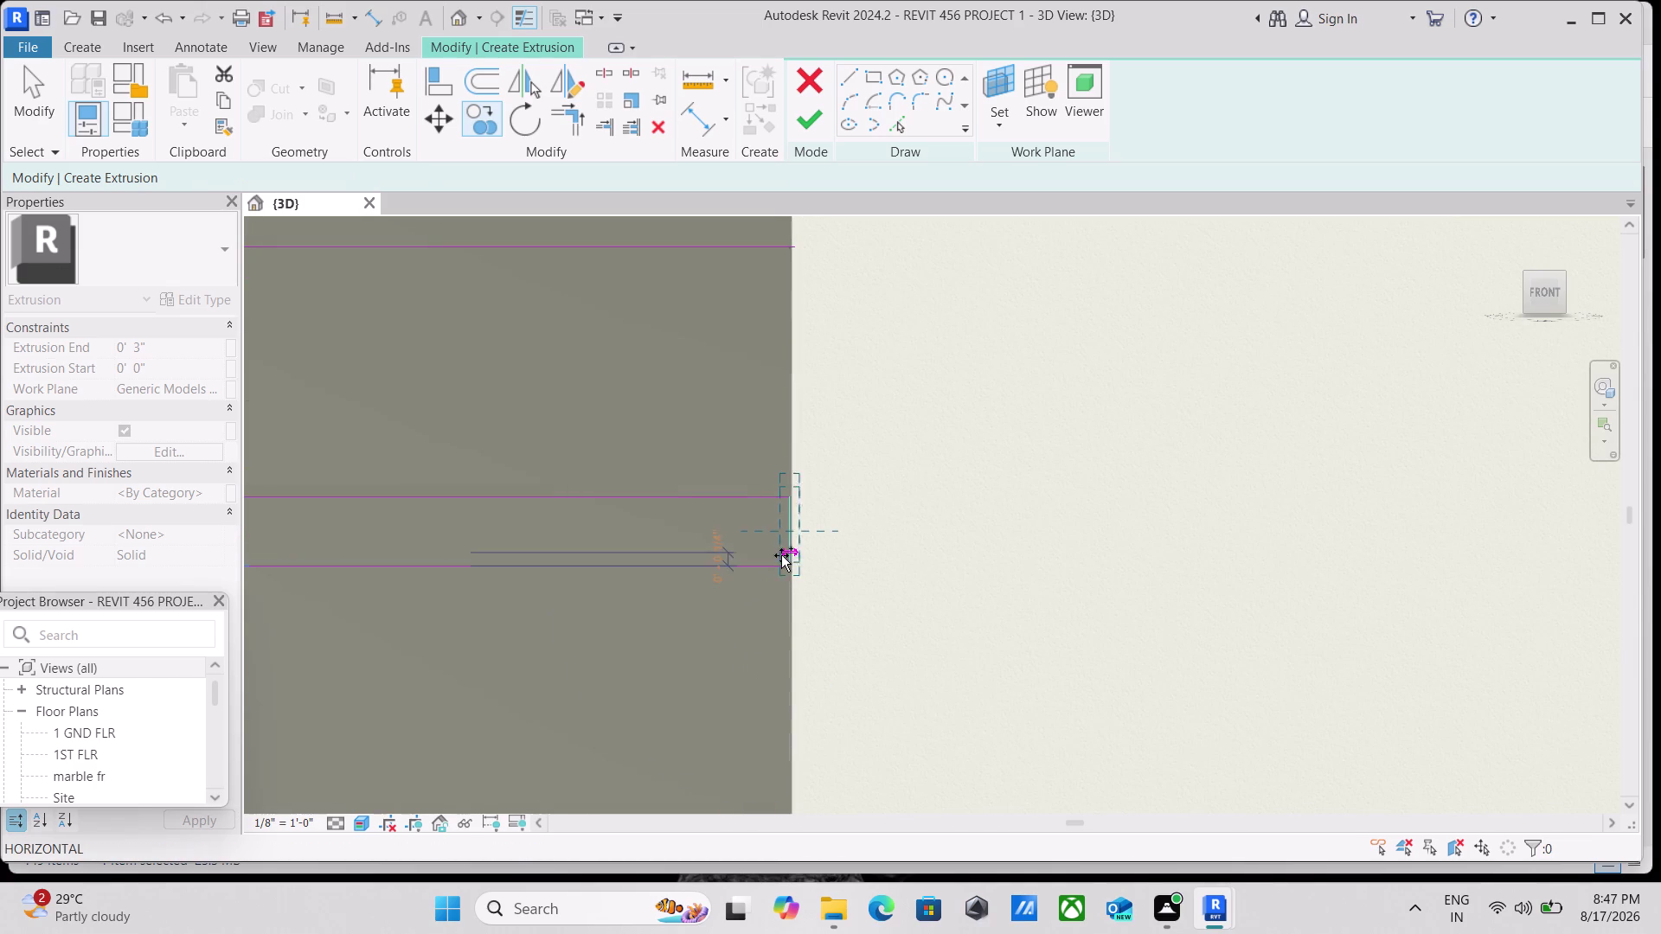
scroll(down, 3)
middle_drag(759, 441, 752, 821)
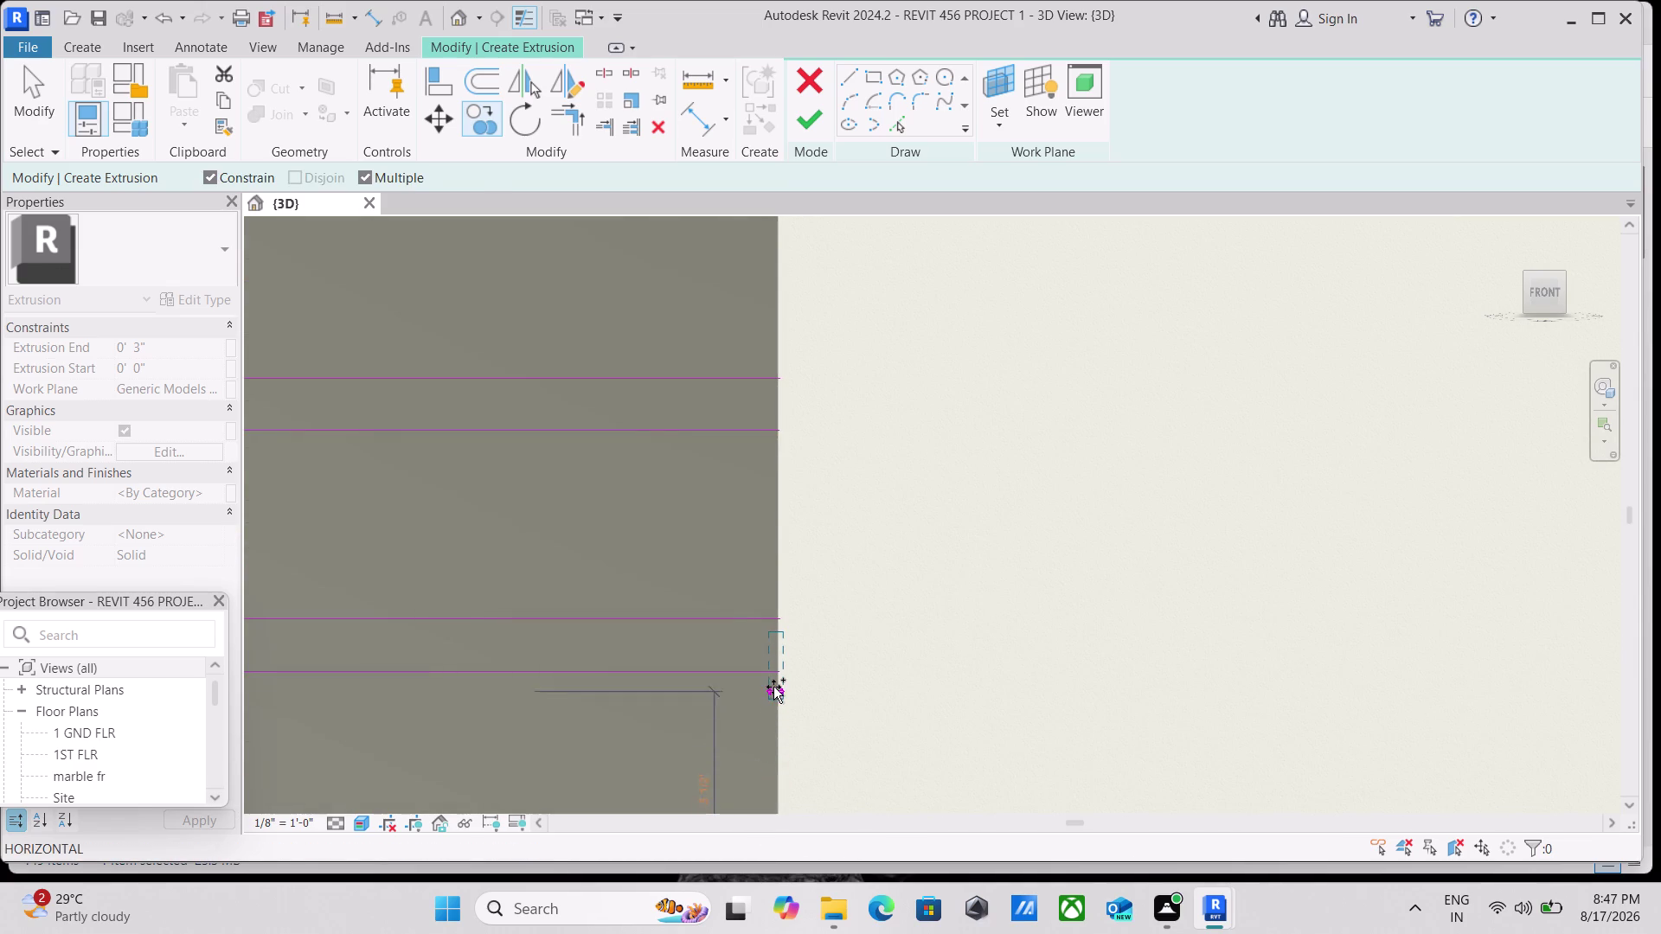
click(774, 669)
scroll(down, 3)
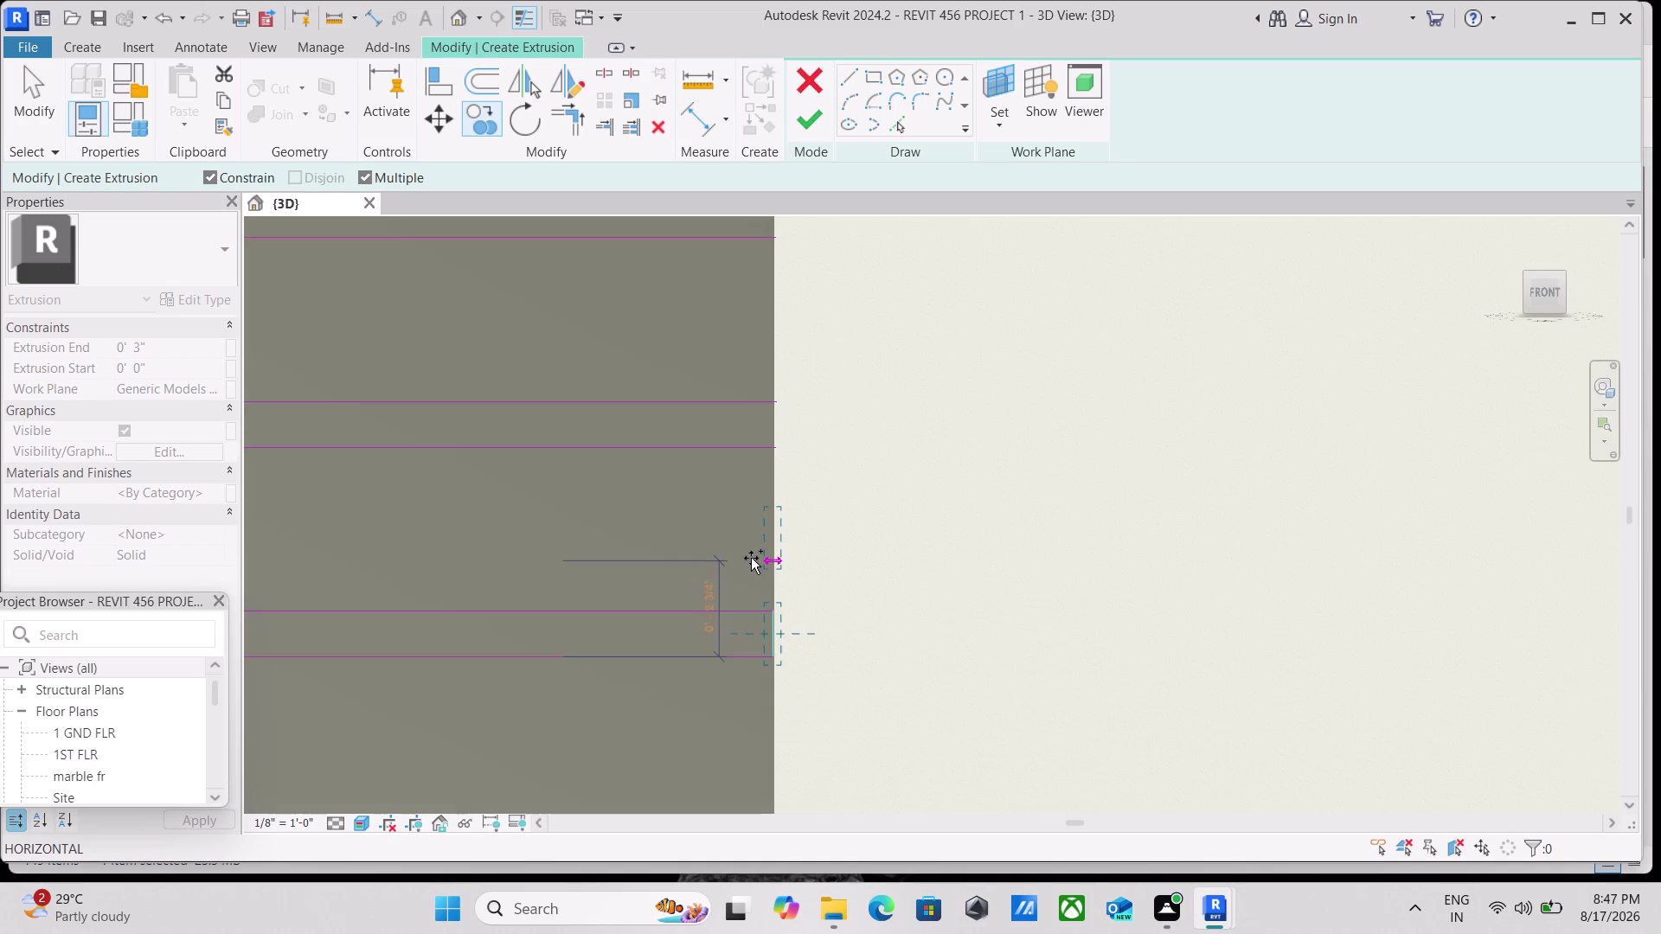
middle_drag(751, 558, 738, 728)
click(746, 616)
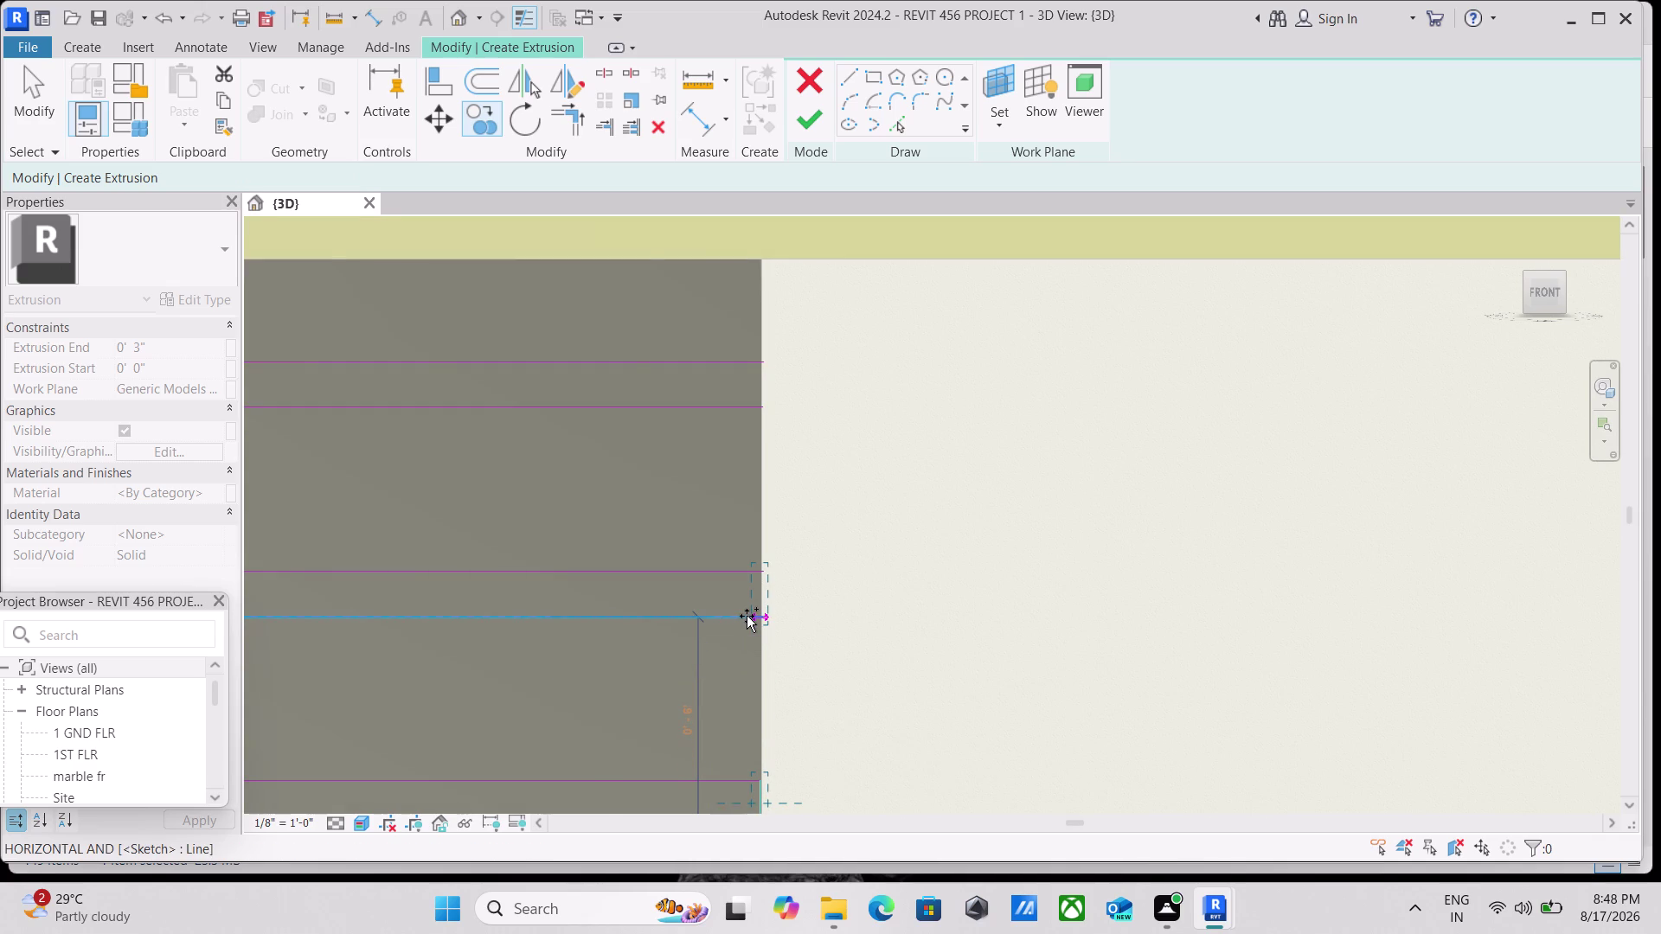
middle_drag(715, 419, 701, 611)
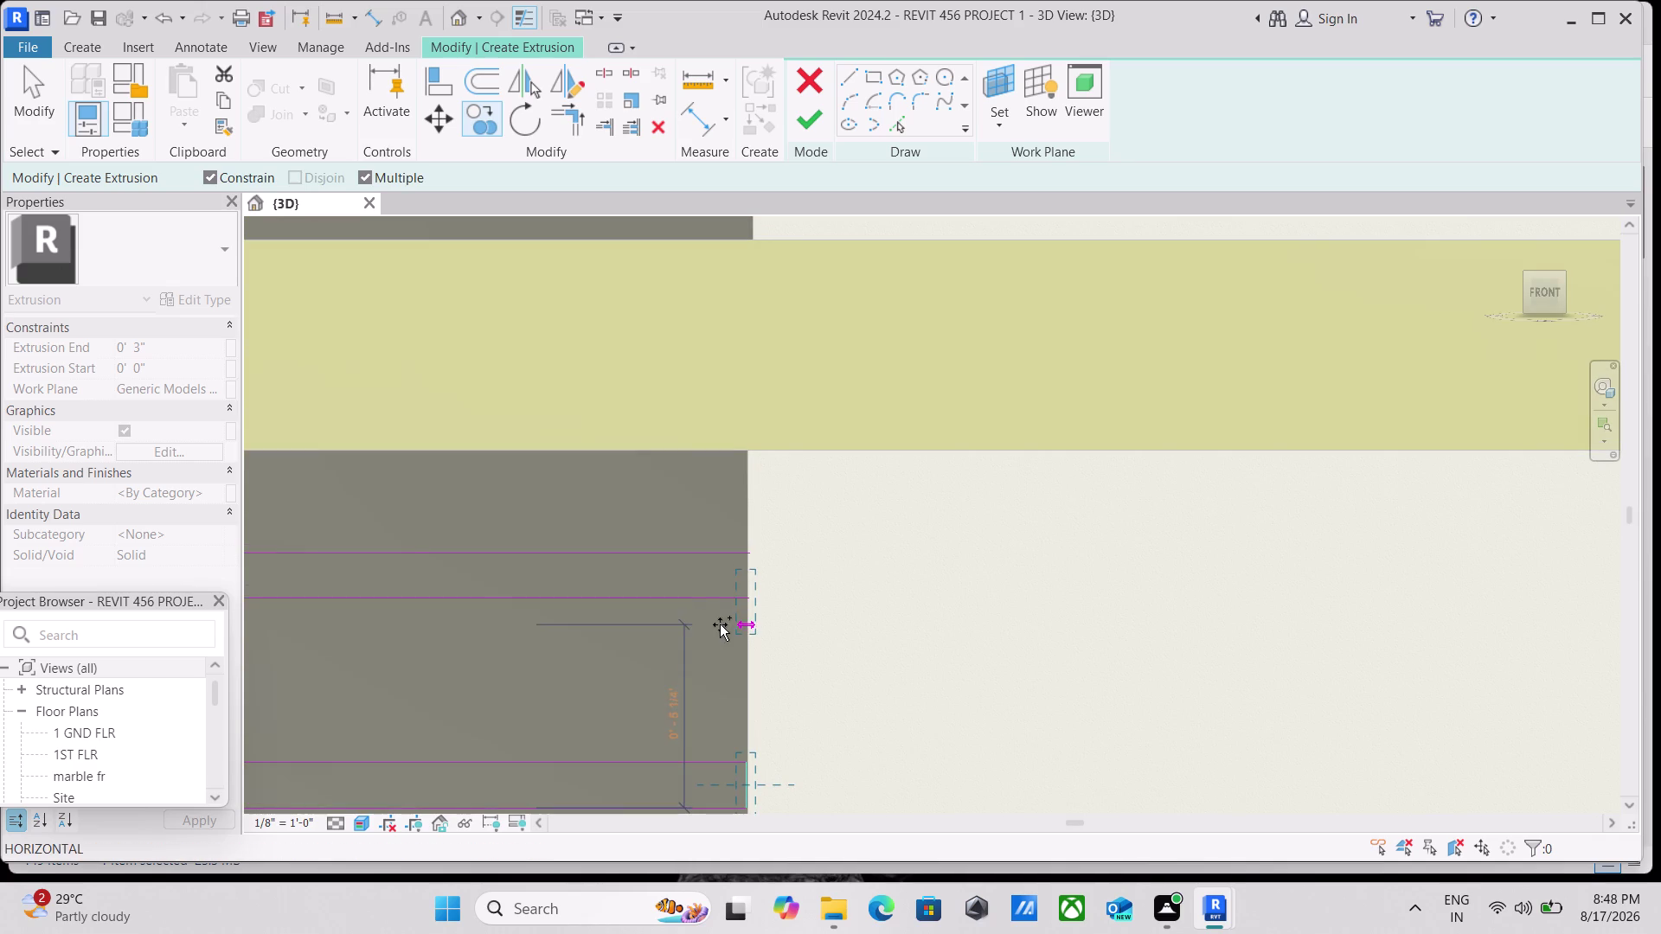
click(737, 590)
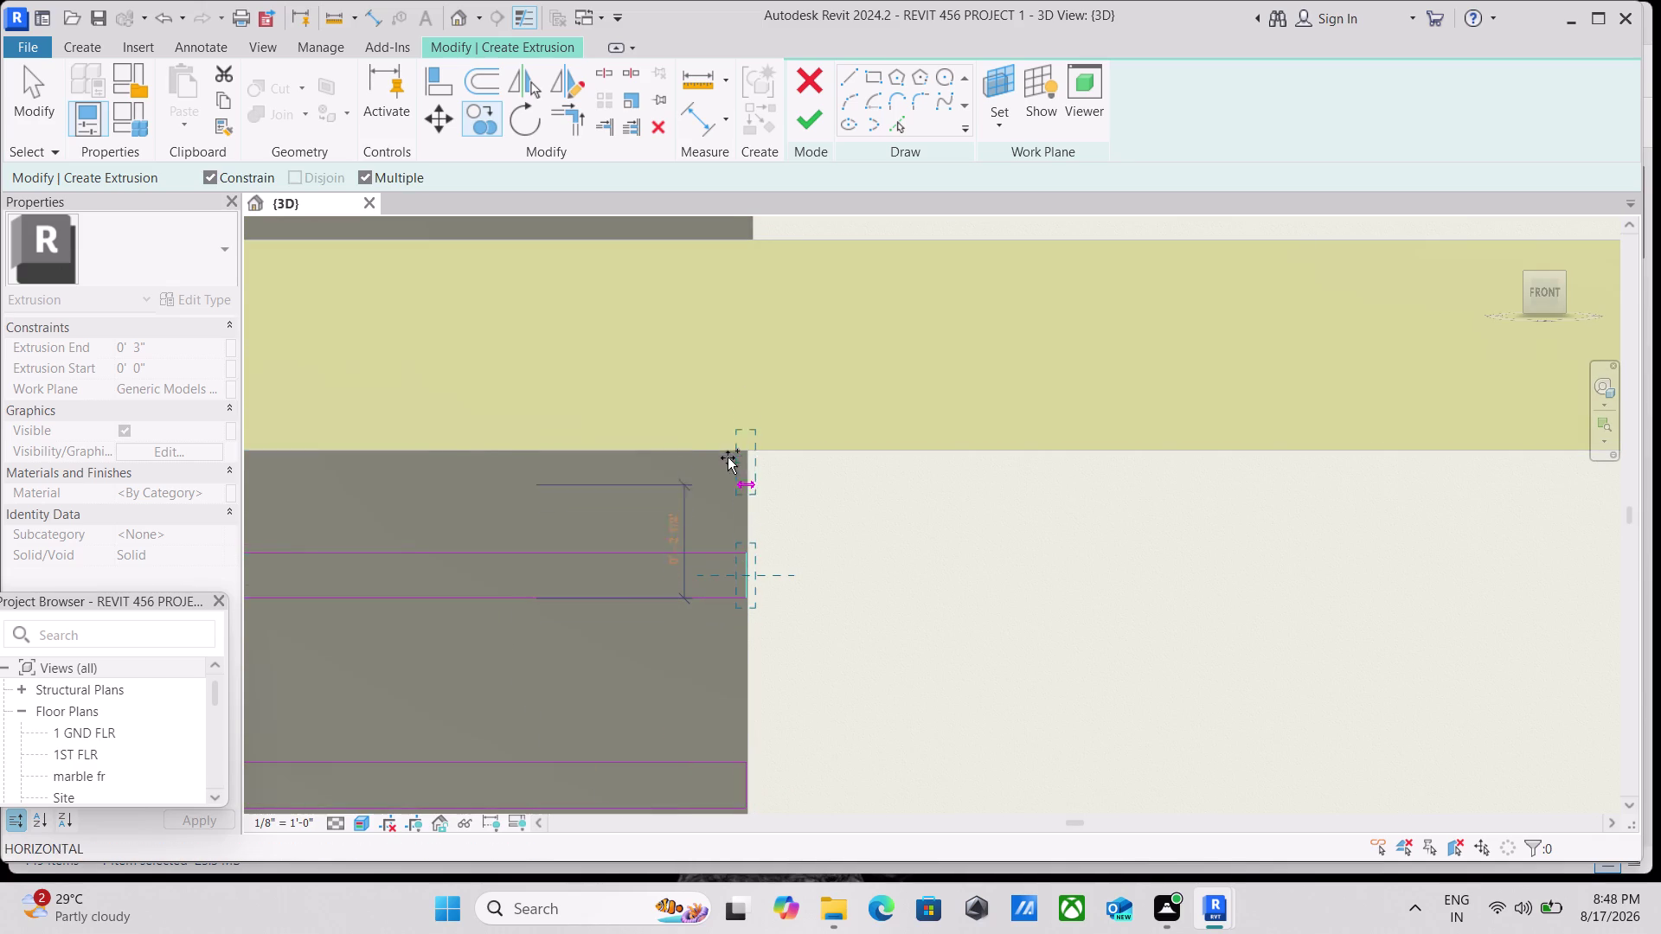
Place two more fin line copies, re-picking the base point between them.
scroll(down, 3)
middle_drag(725, 470, 741, 728)
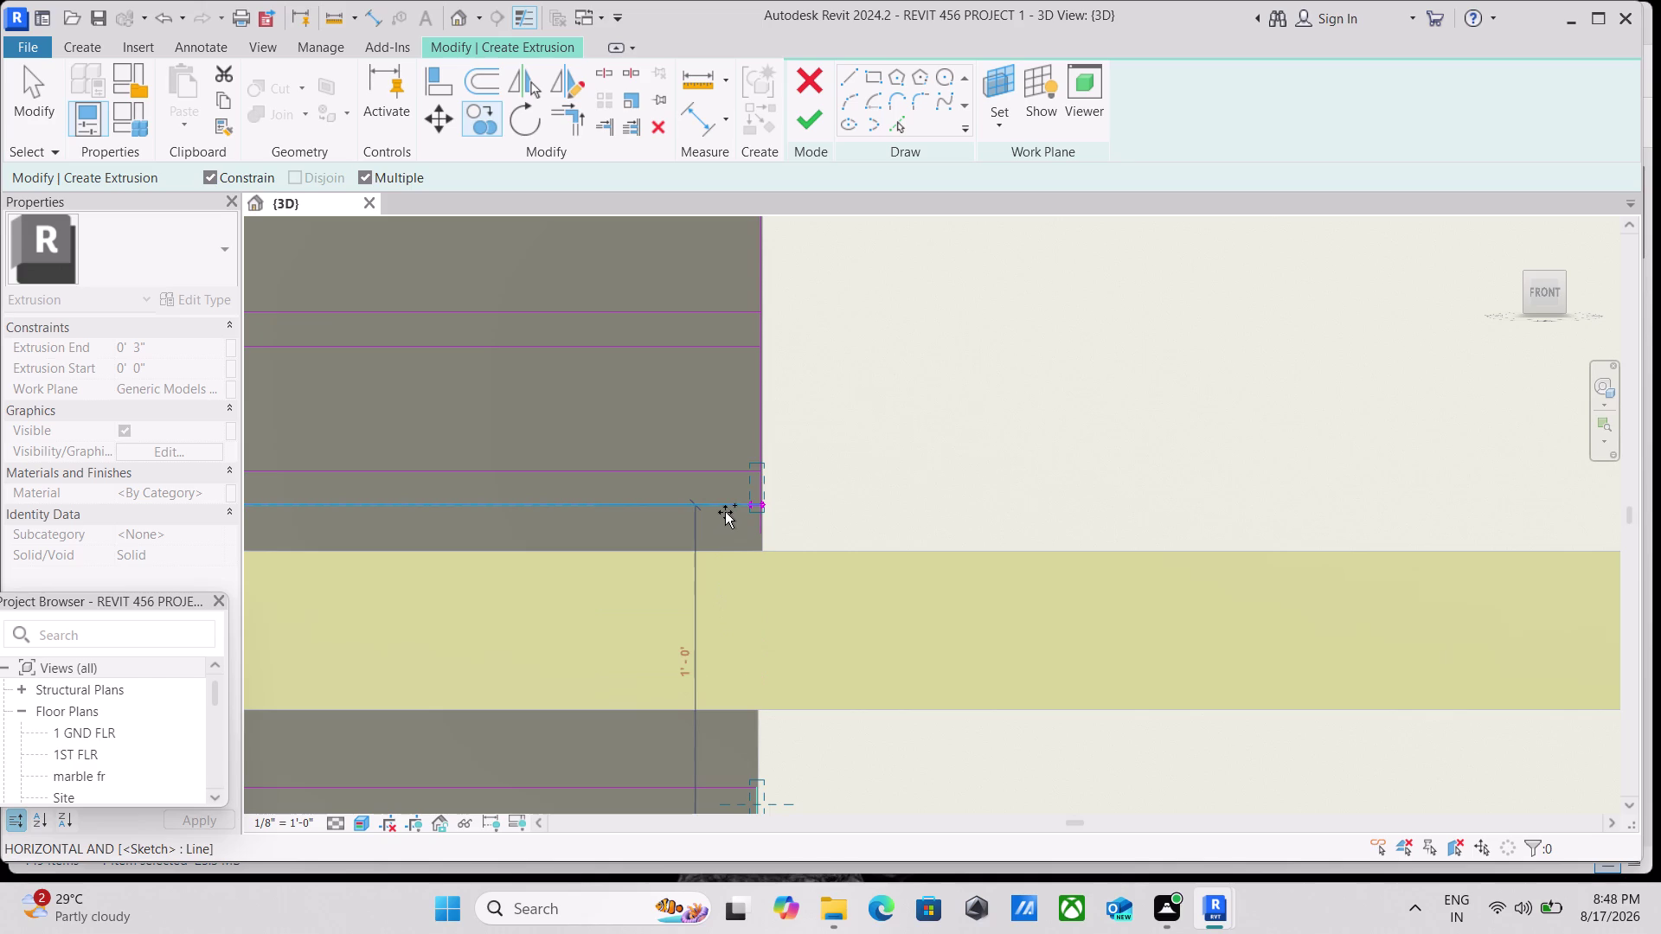
click(725, 512)
scroll(down, 3)
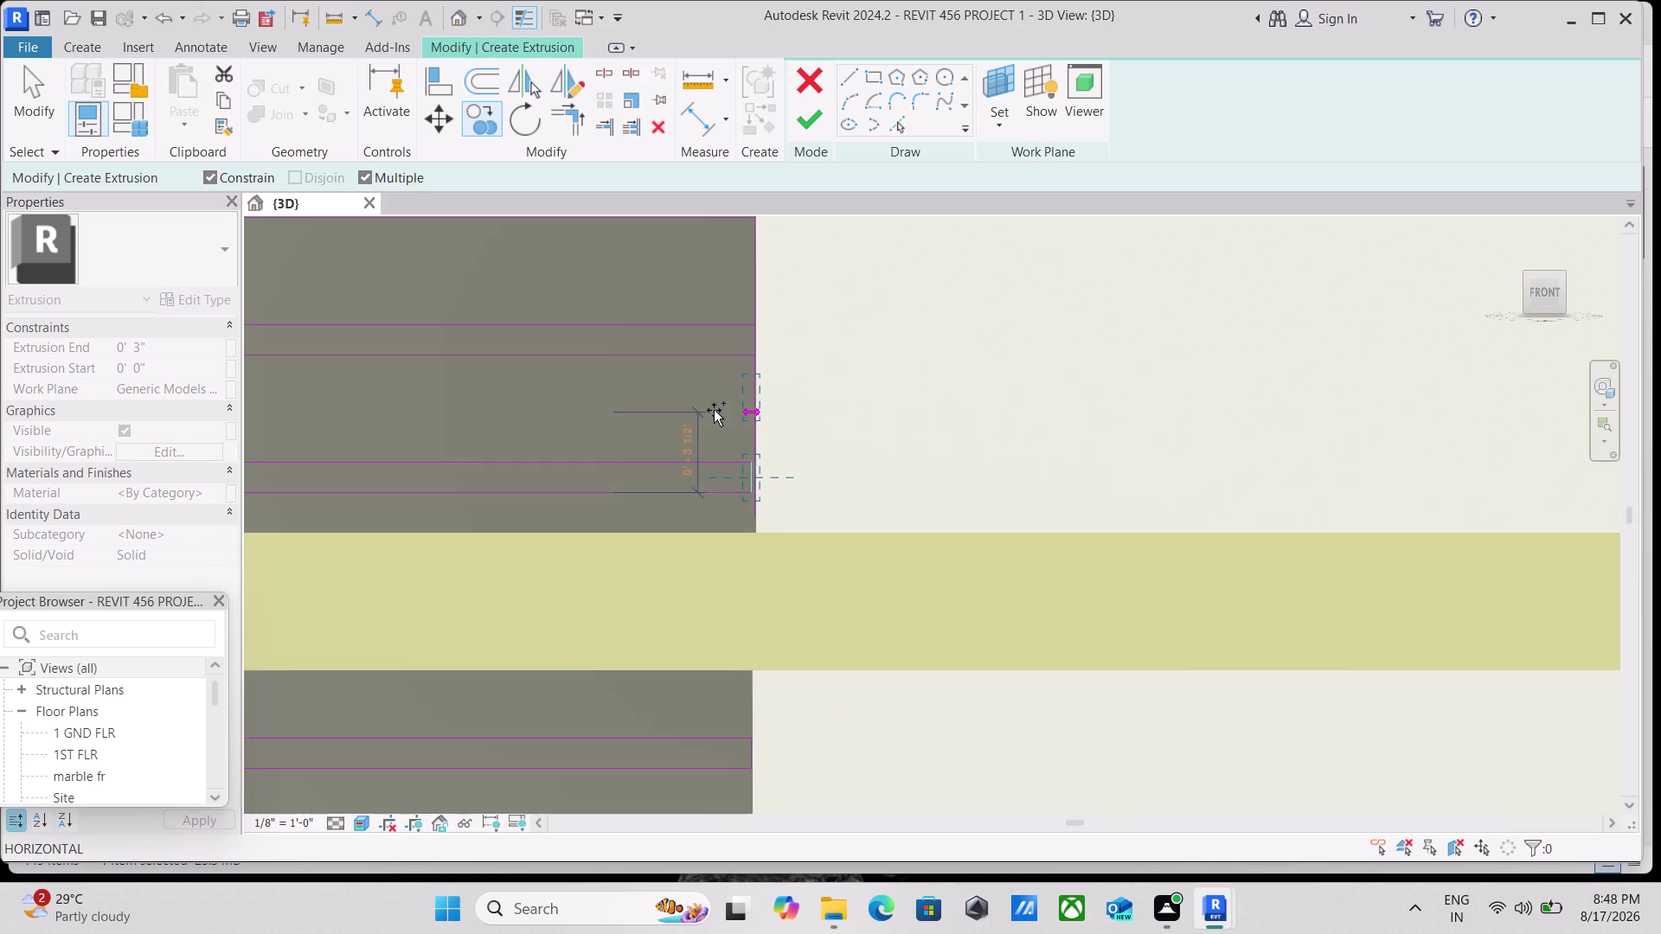
middle_drag(712, 416, 698, 616)
click(695, 550)
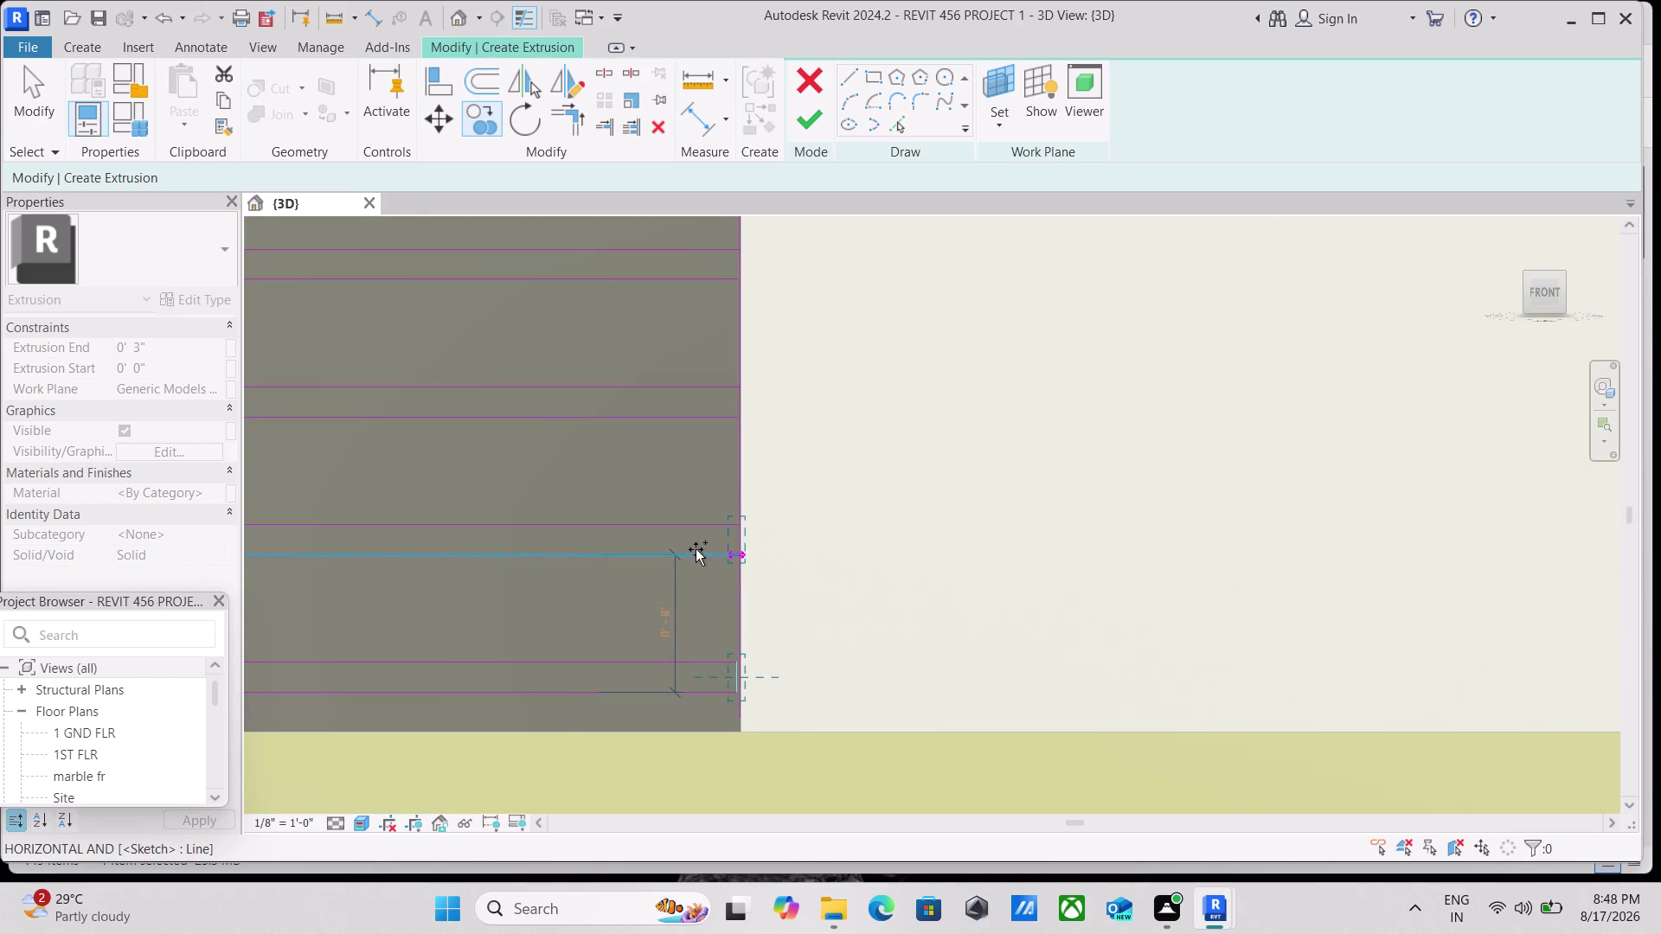
click(690, 421)
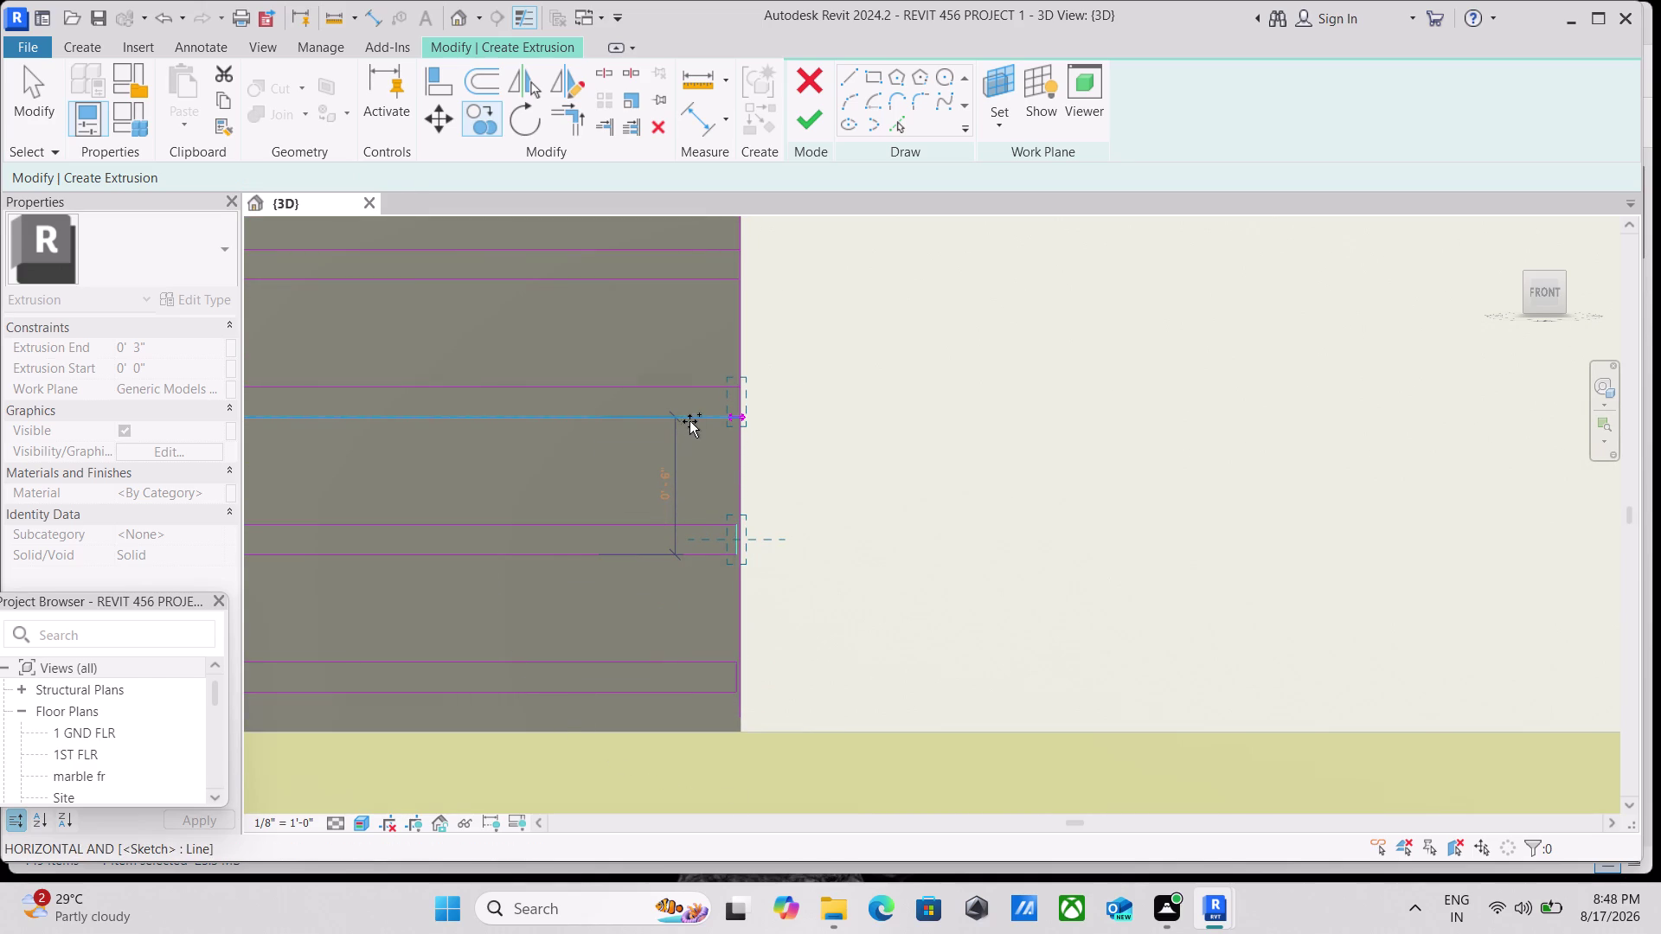
scroll(up, 3)
scroll(up, 3)
scroll(up, 3)
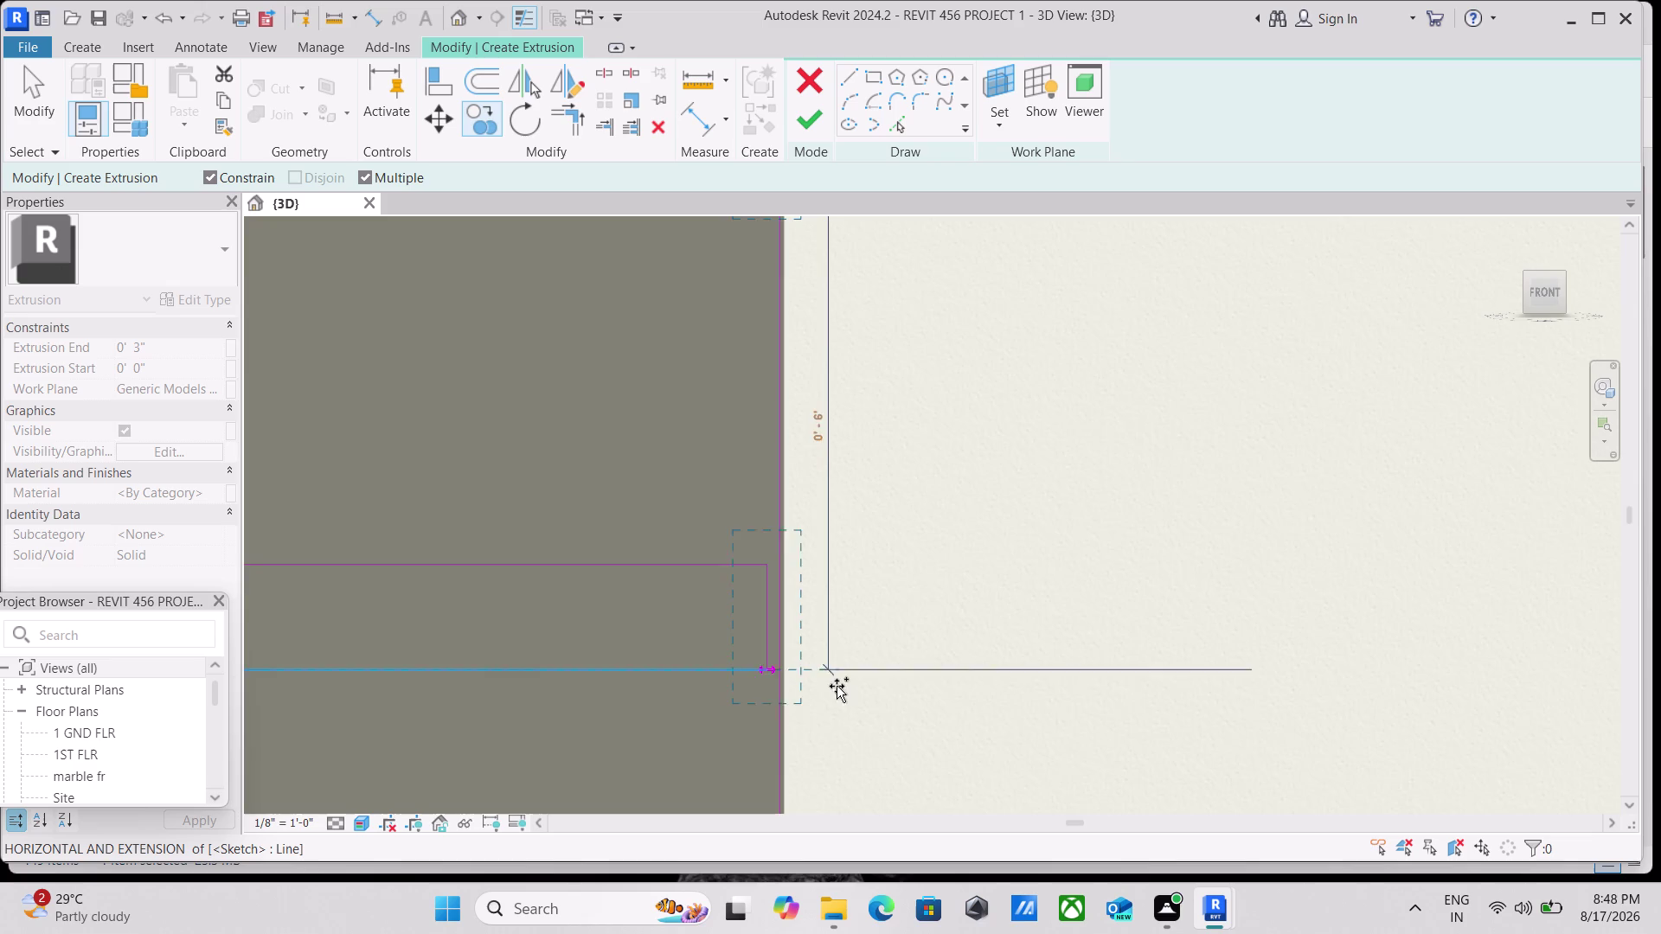
scroll(up, 3)
scroll(down, 3)
scroll(down, 3)
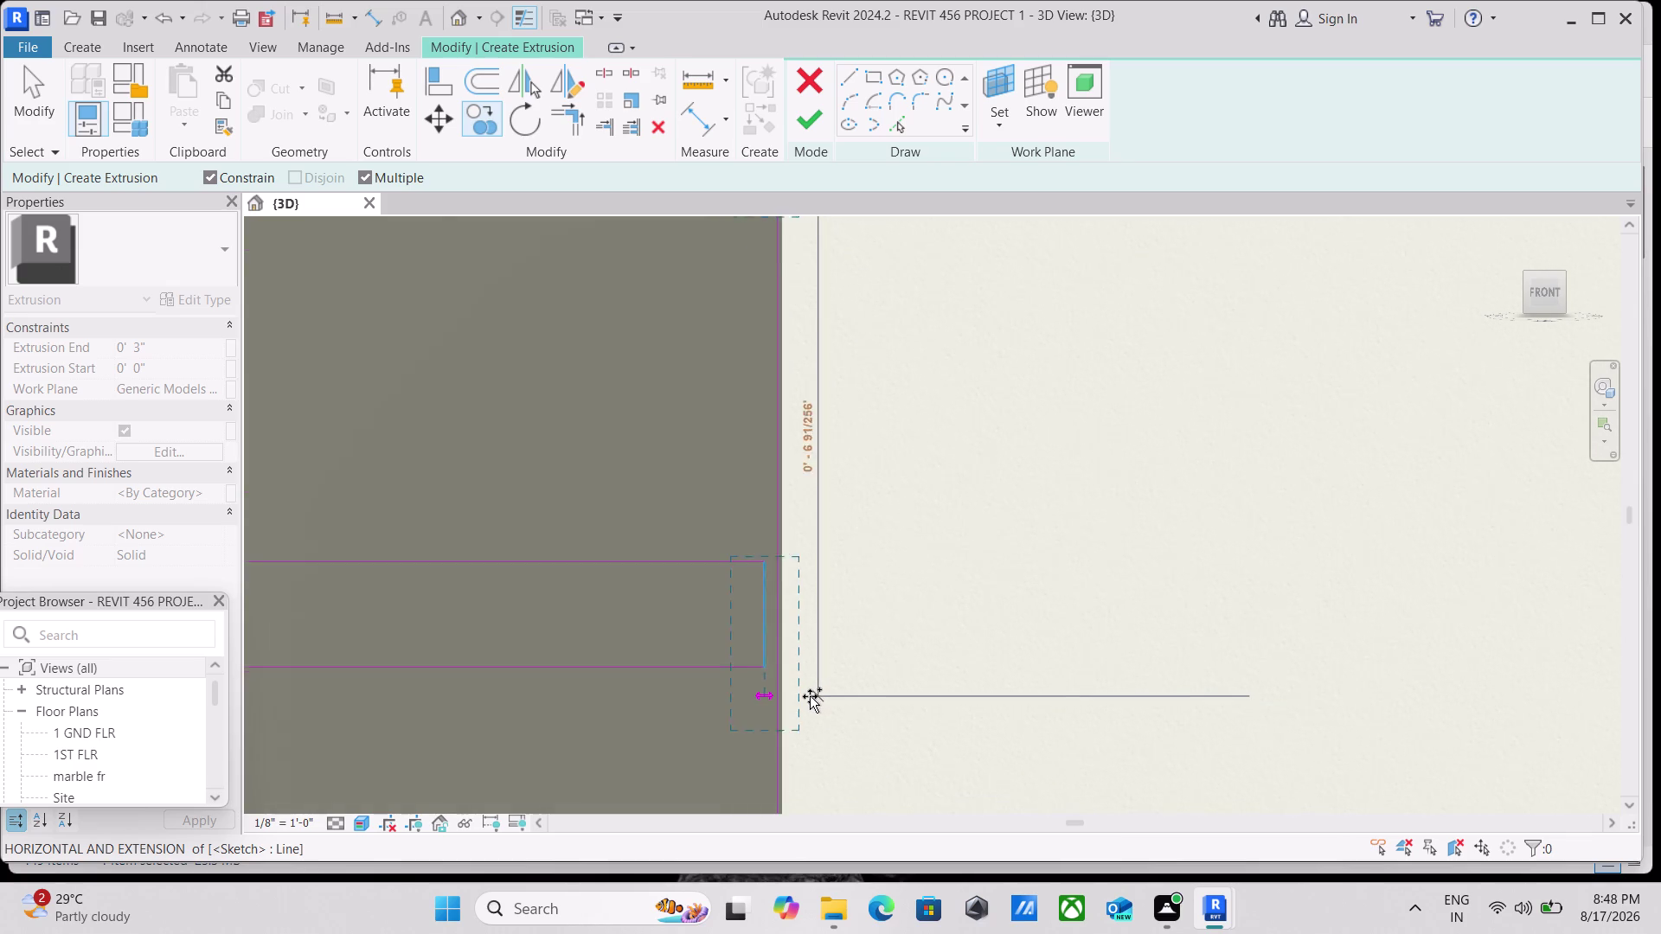
scroll(down, 3)
scroll(down, 3)
middle_drag(687, 565, 667, 750)
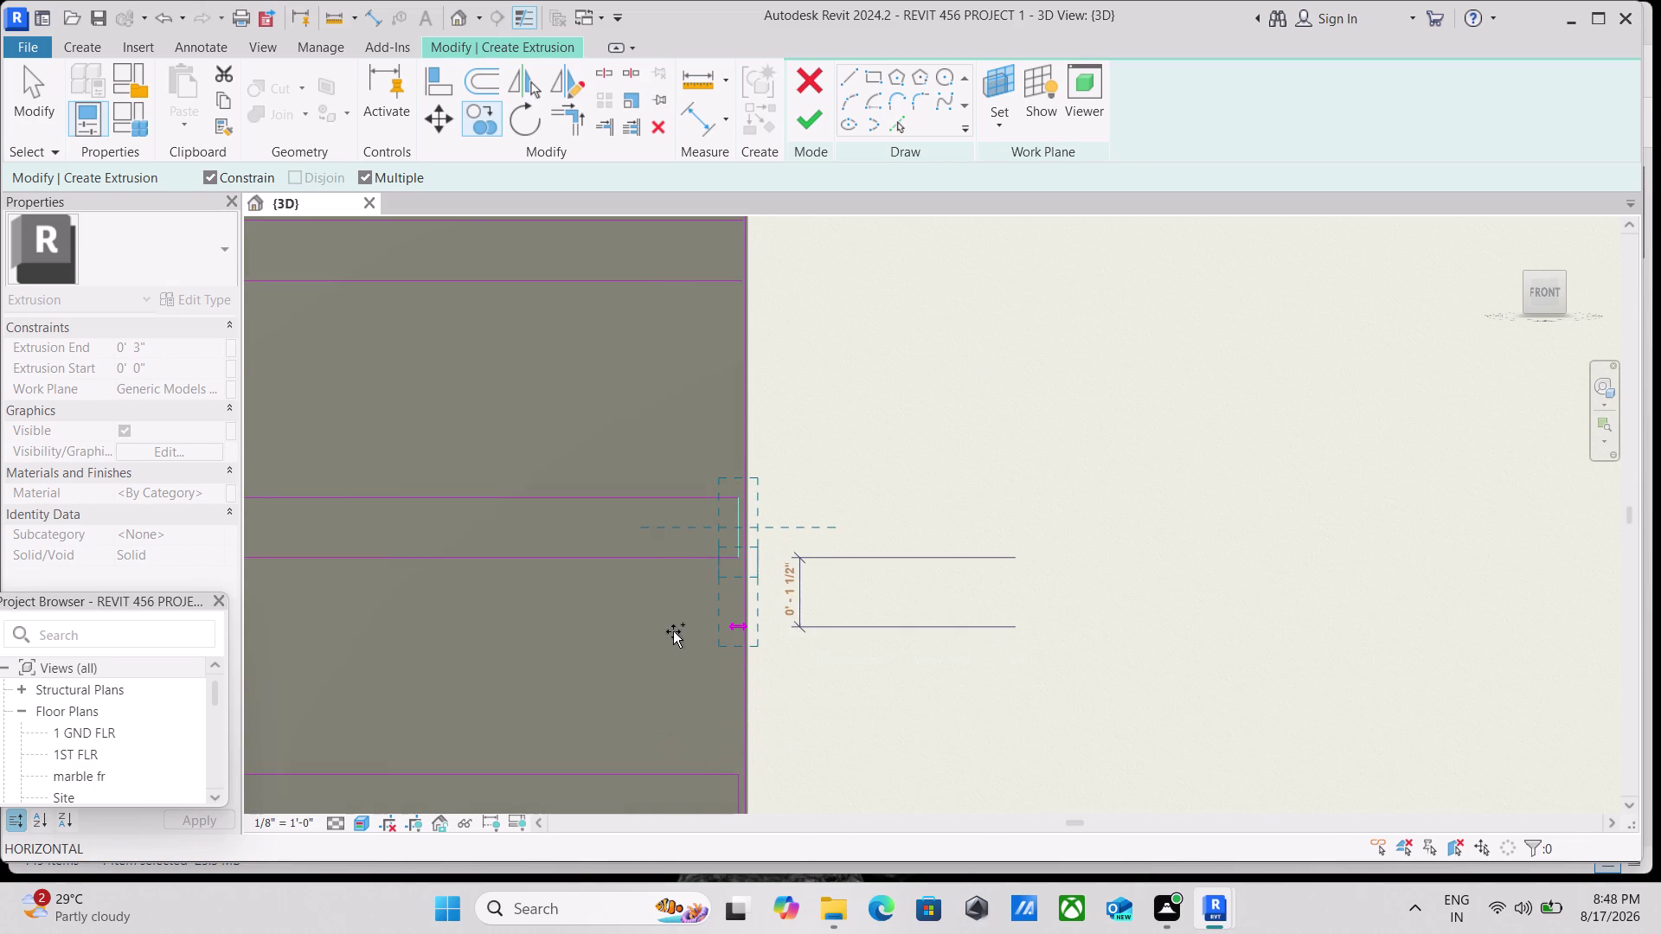
scroll(down, 3)
middle_drag(700, 467, 691, 527)
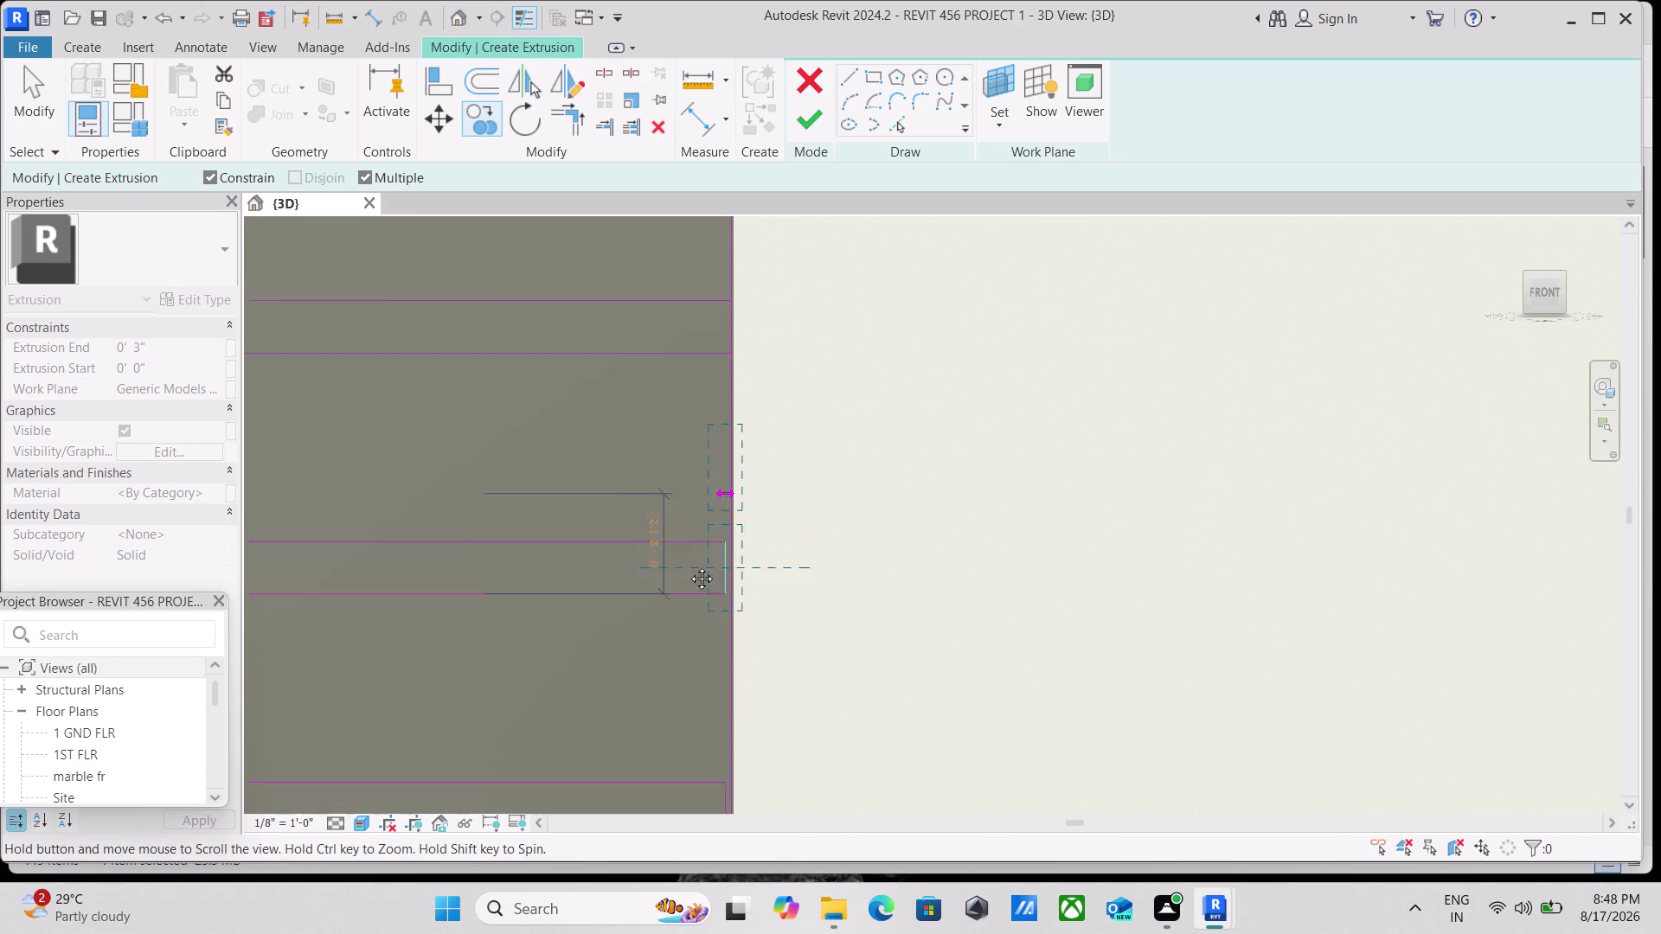
middle_drag(692, 527, 685, 675)
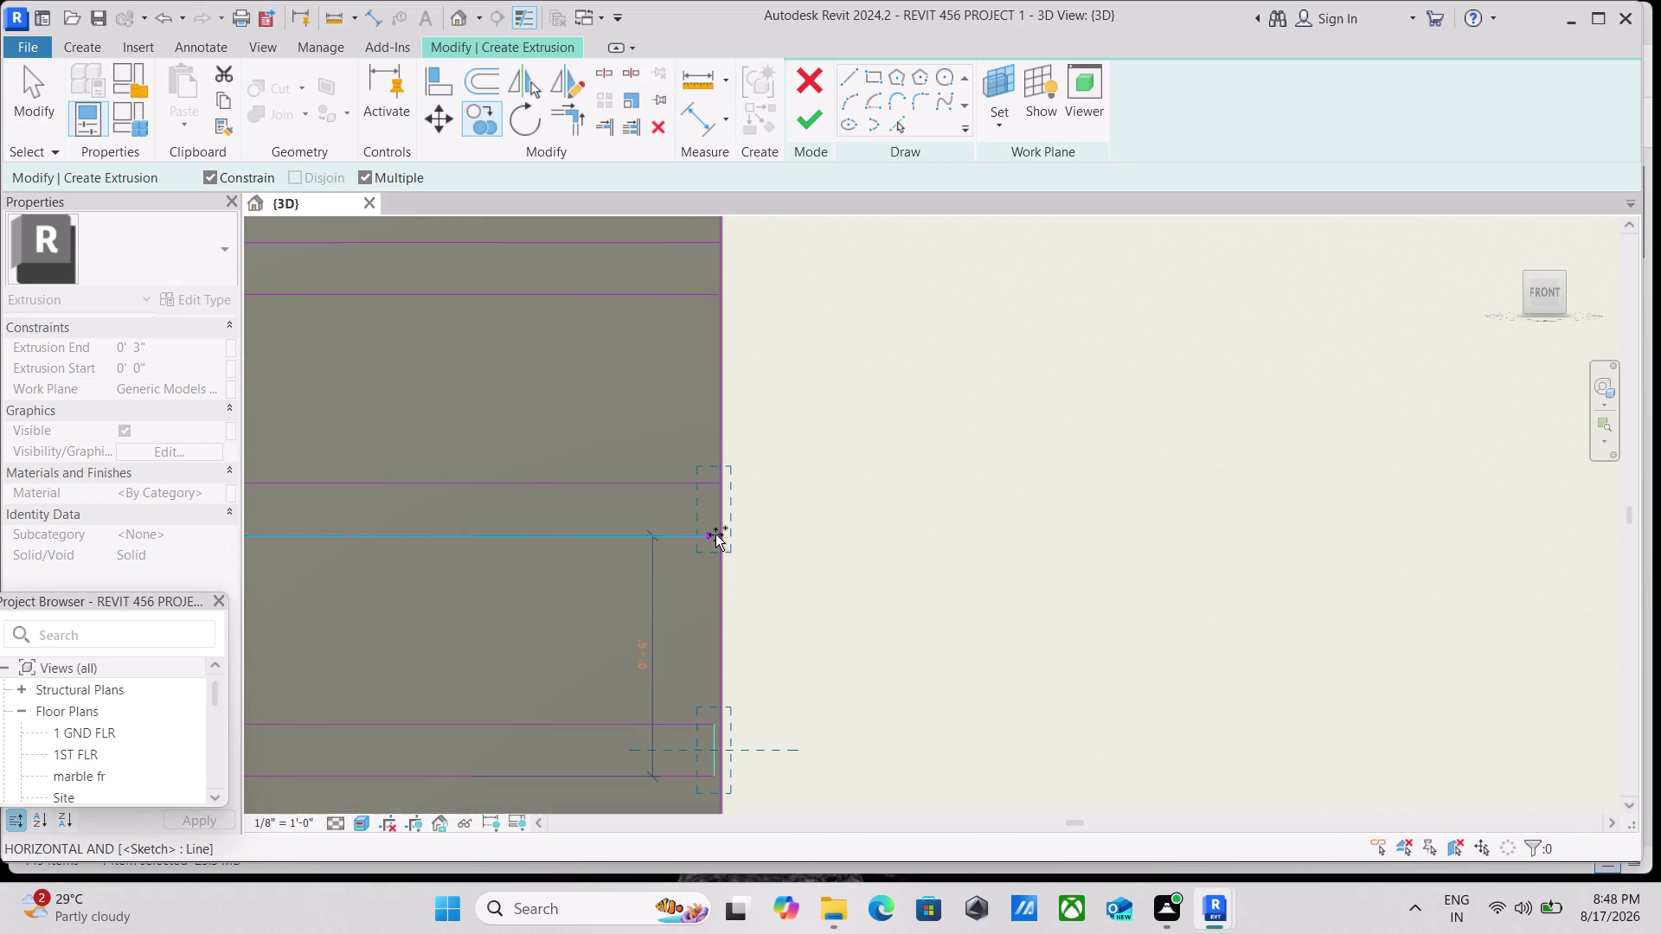
Place four more fin line copies, working toward the bottom of the facade.
click(709, 535)
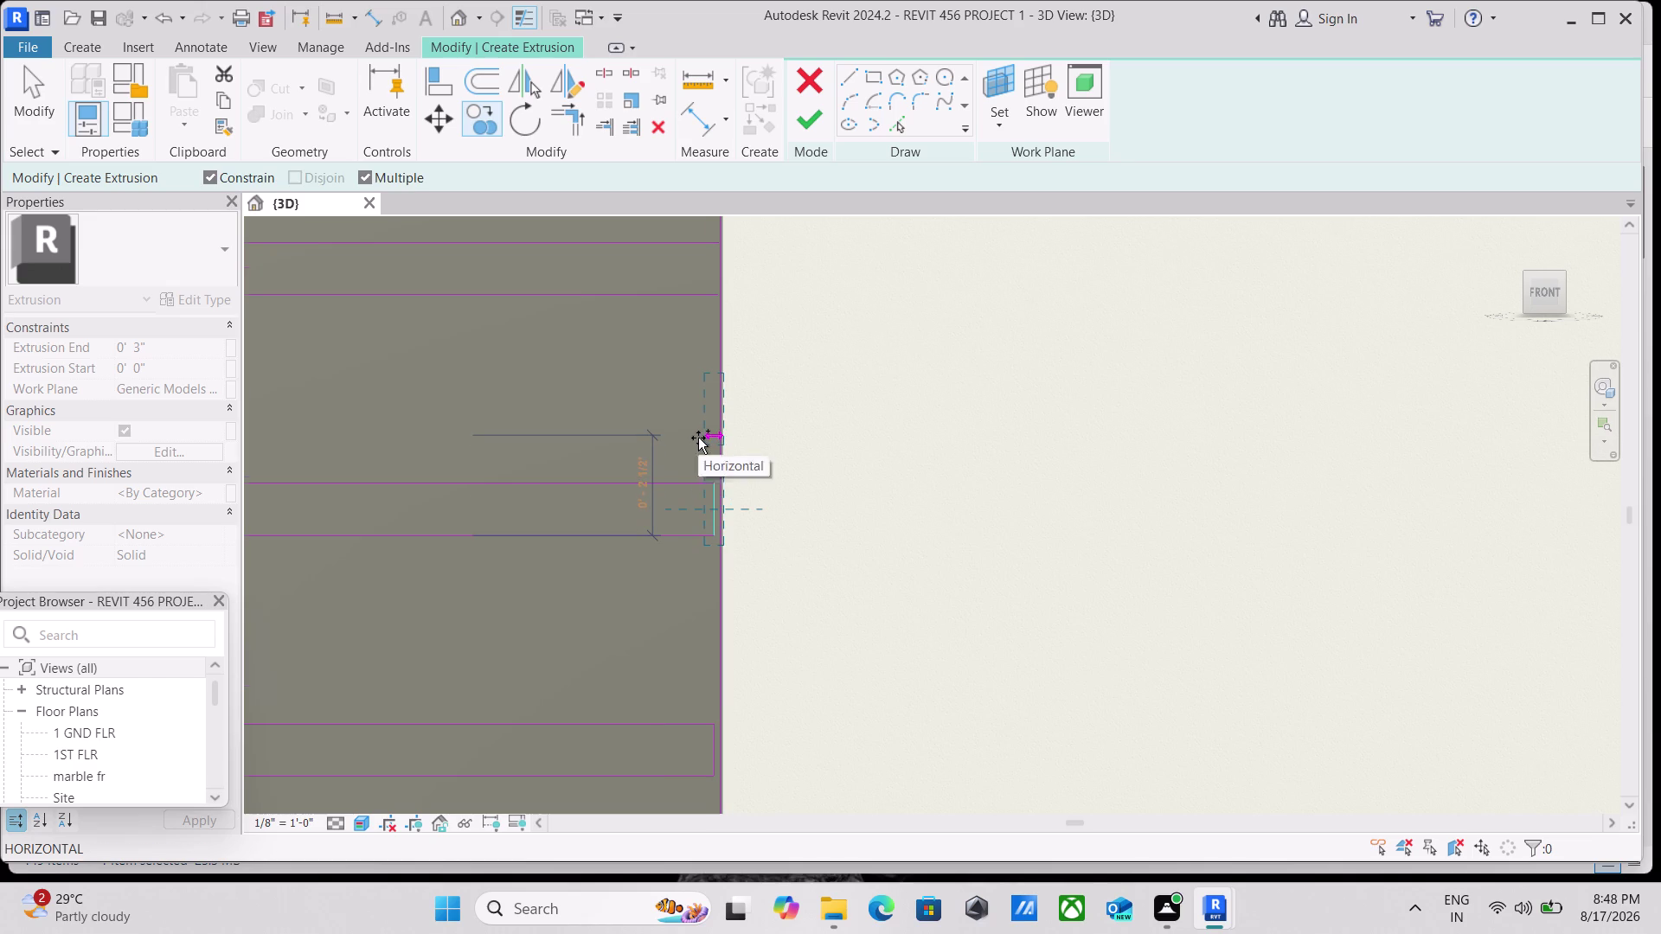
scroll(down, 3)
middle_drag(697, 437, 700, 691)
click(697, 561)
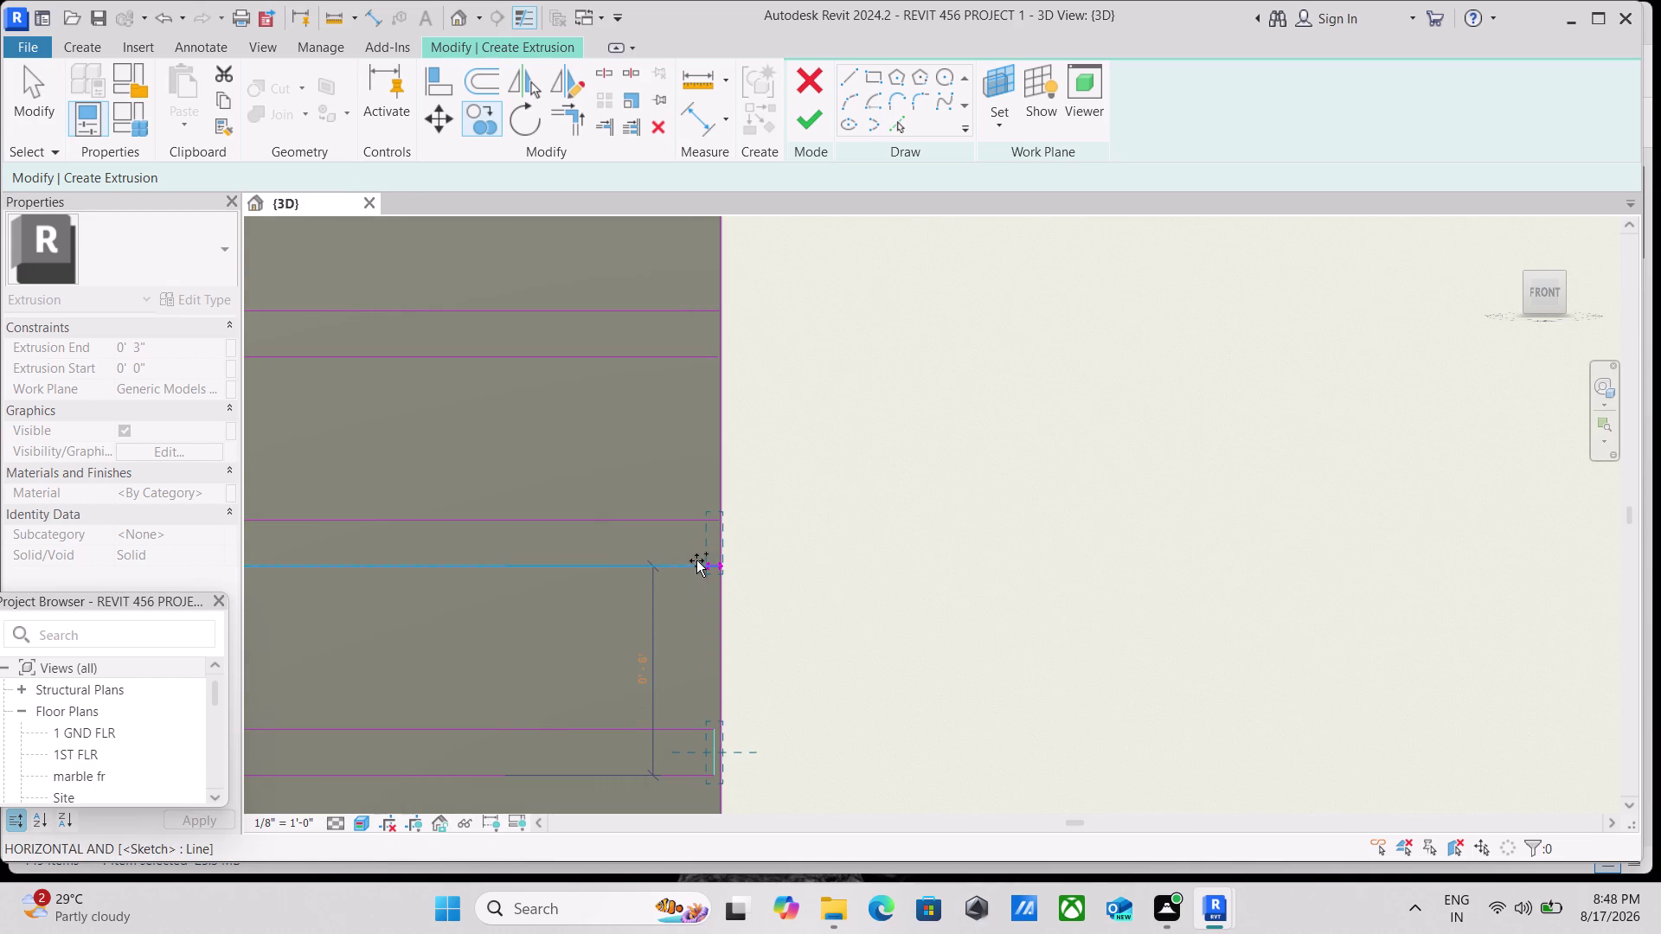
middle_drag(684, 460, 676, 709)
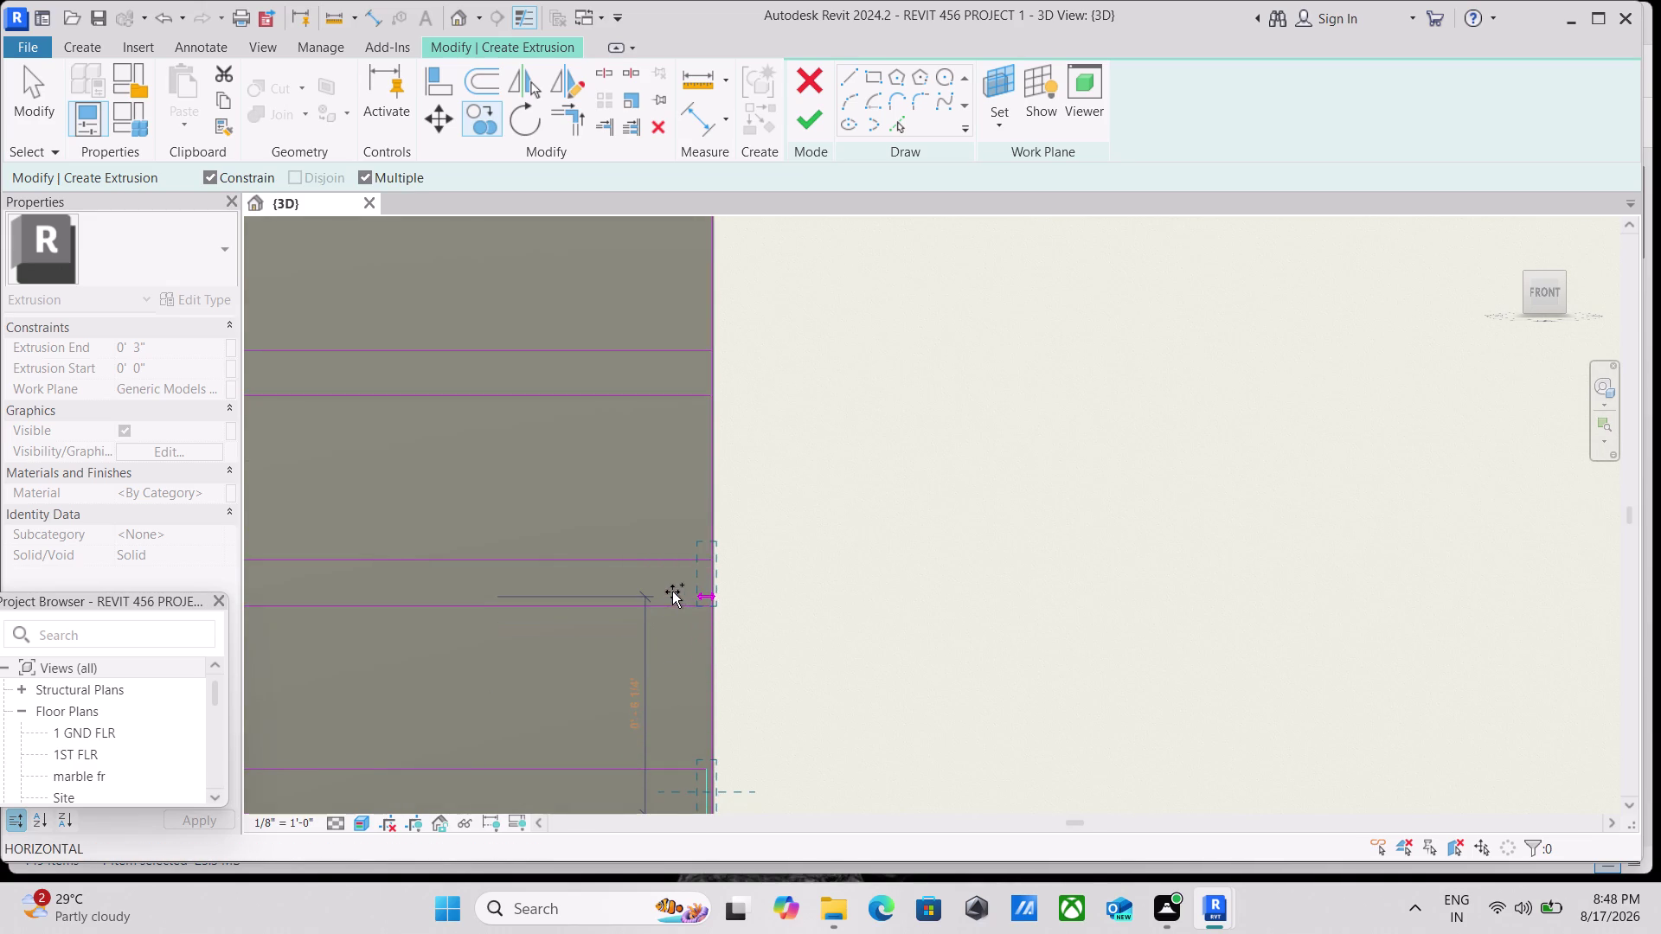
click(672, 603)
scroll(down, 3)
middle_drag(652, 525, 656, 758)
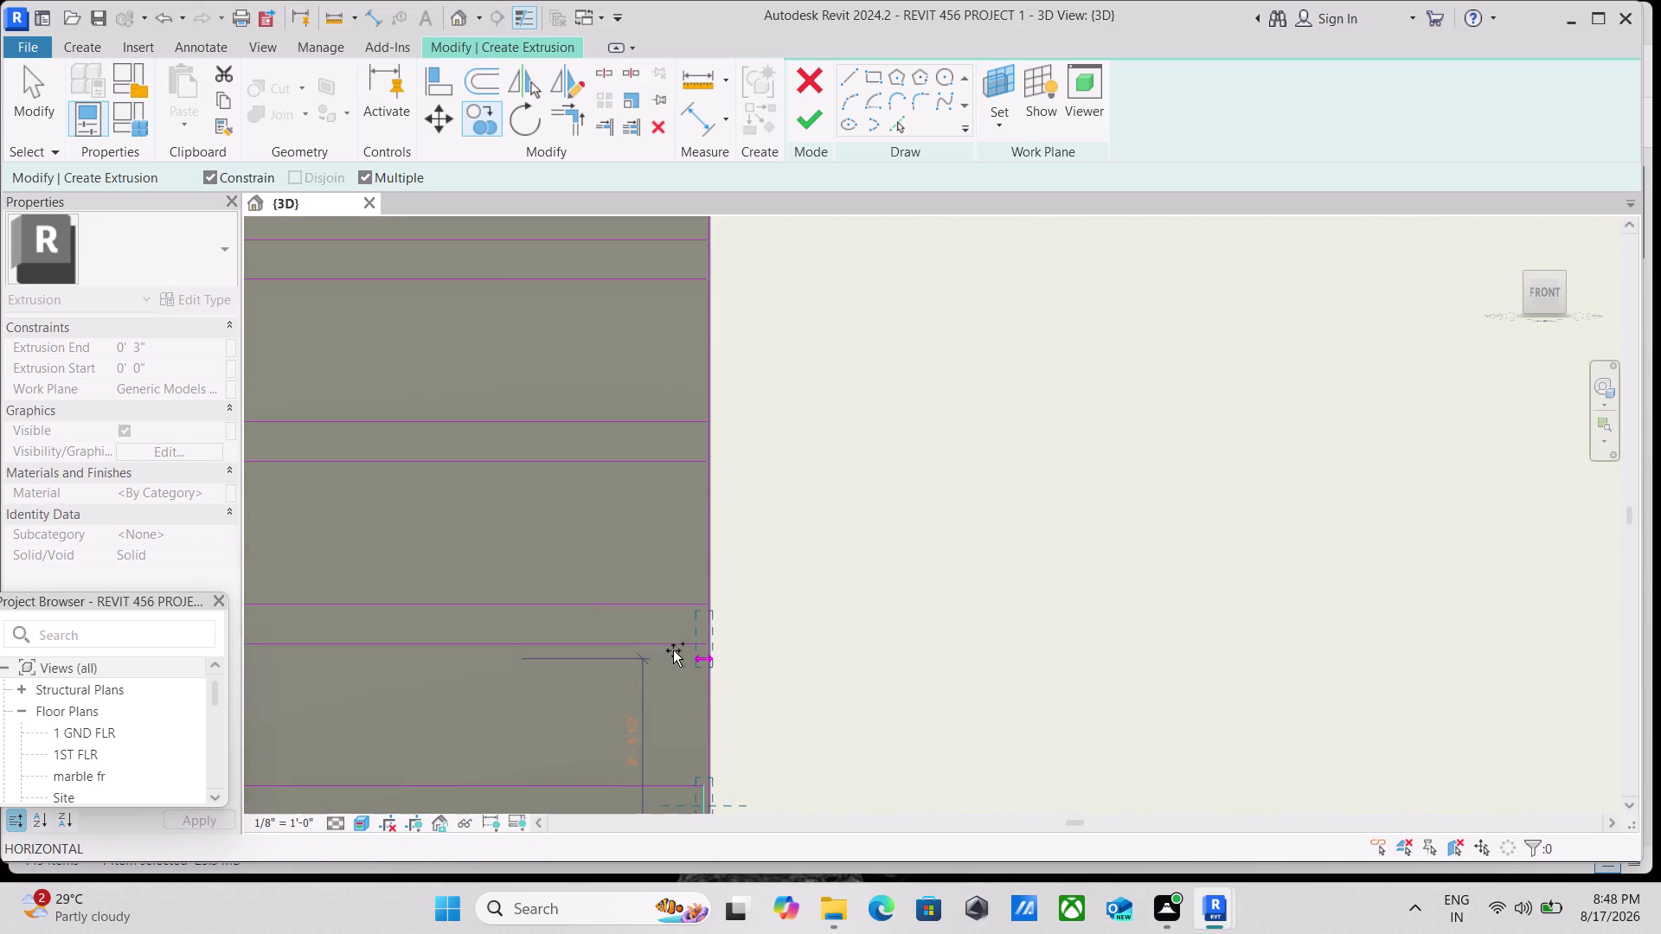
click(673, 642)
middle_drag(667, 542, 667, 550)
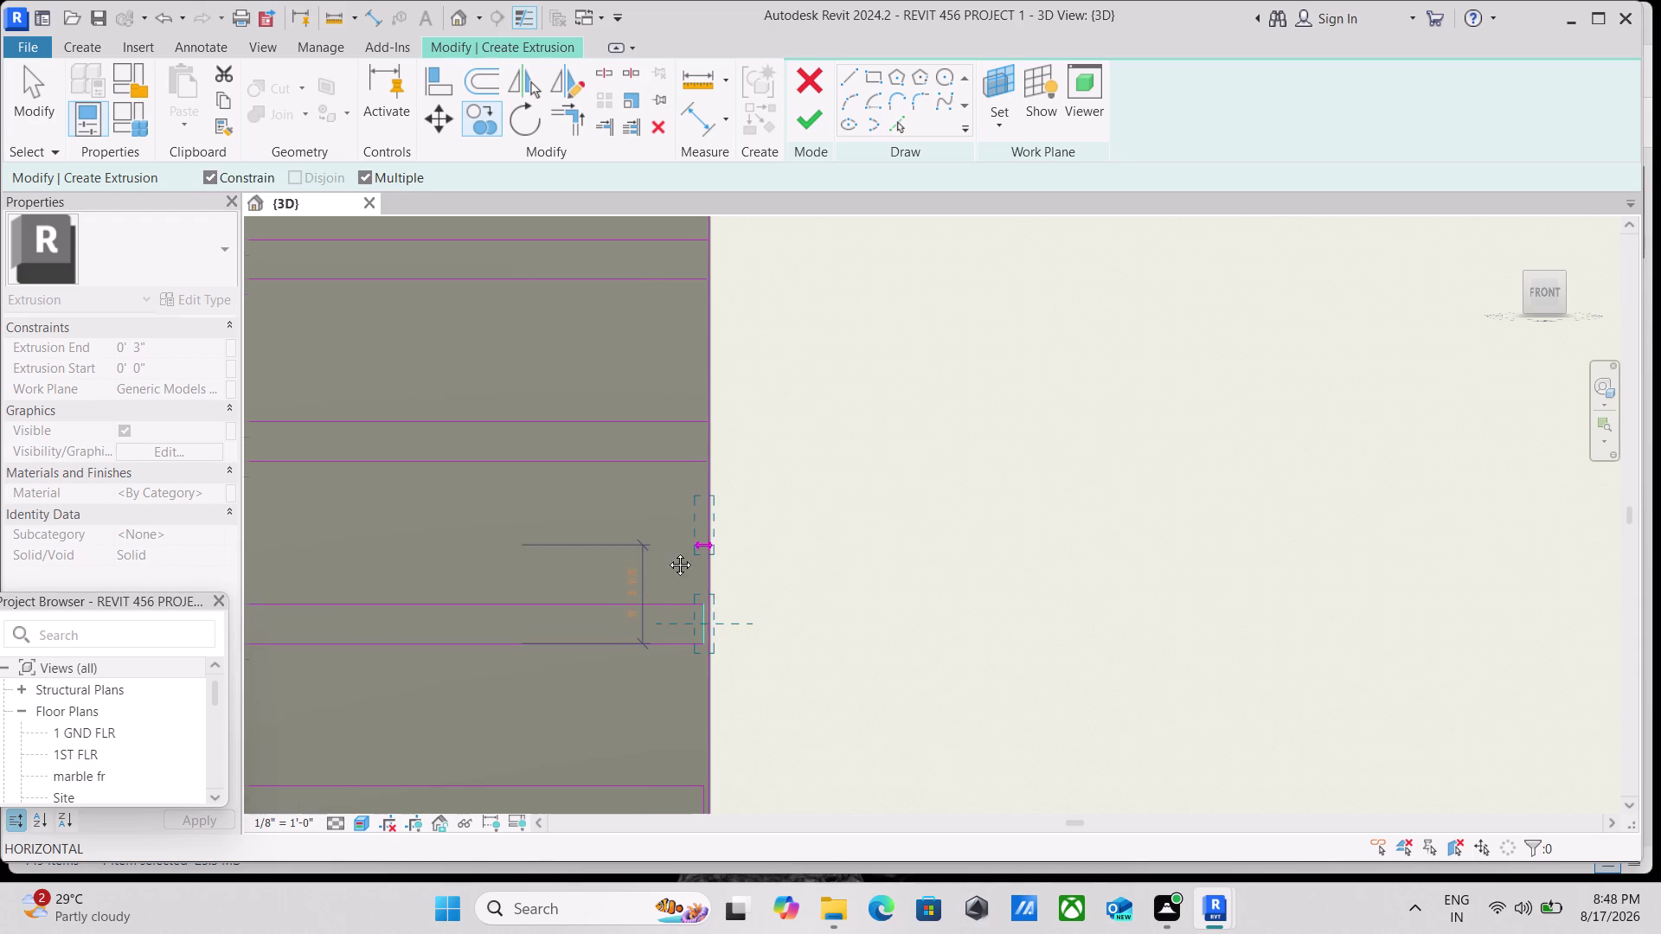
middle_drag(667, 550, 656, 692)
click(652, 611)
scroll(down, 3)
middle_drag(646, 525, 637, 679)
click(644, 588)
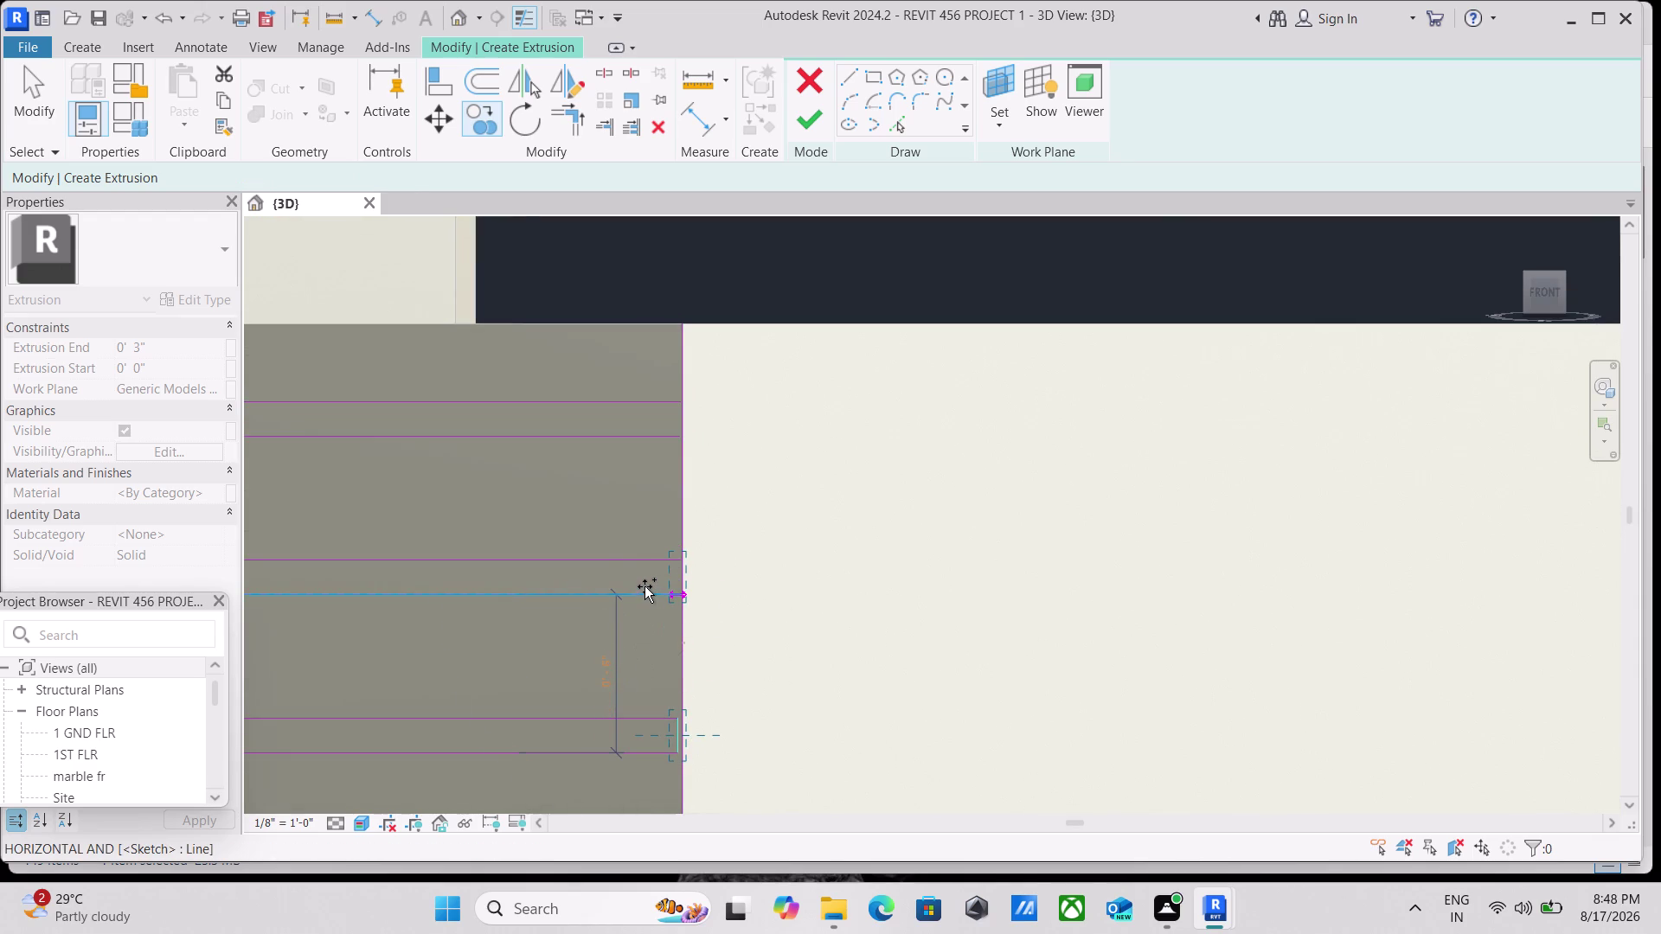
middle_drag(640, 519, 654, 701)
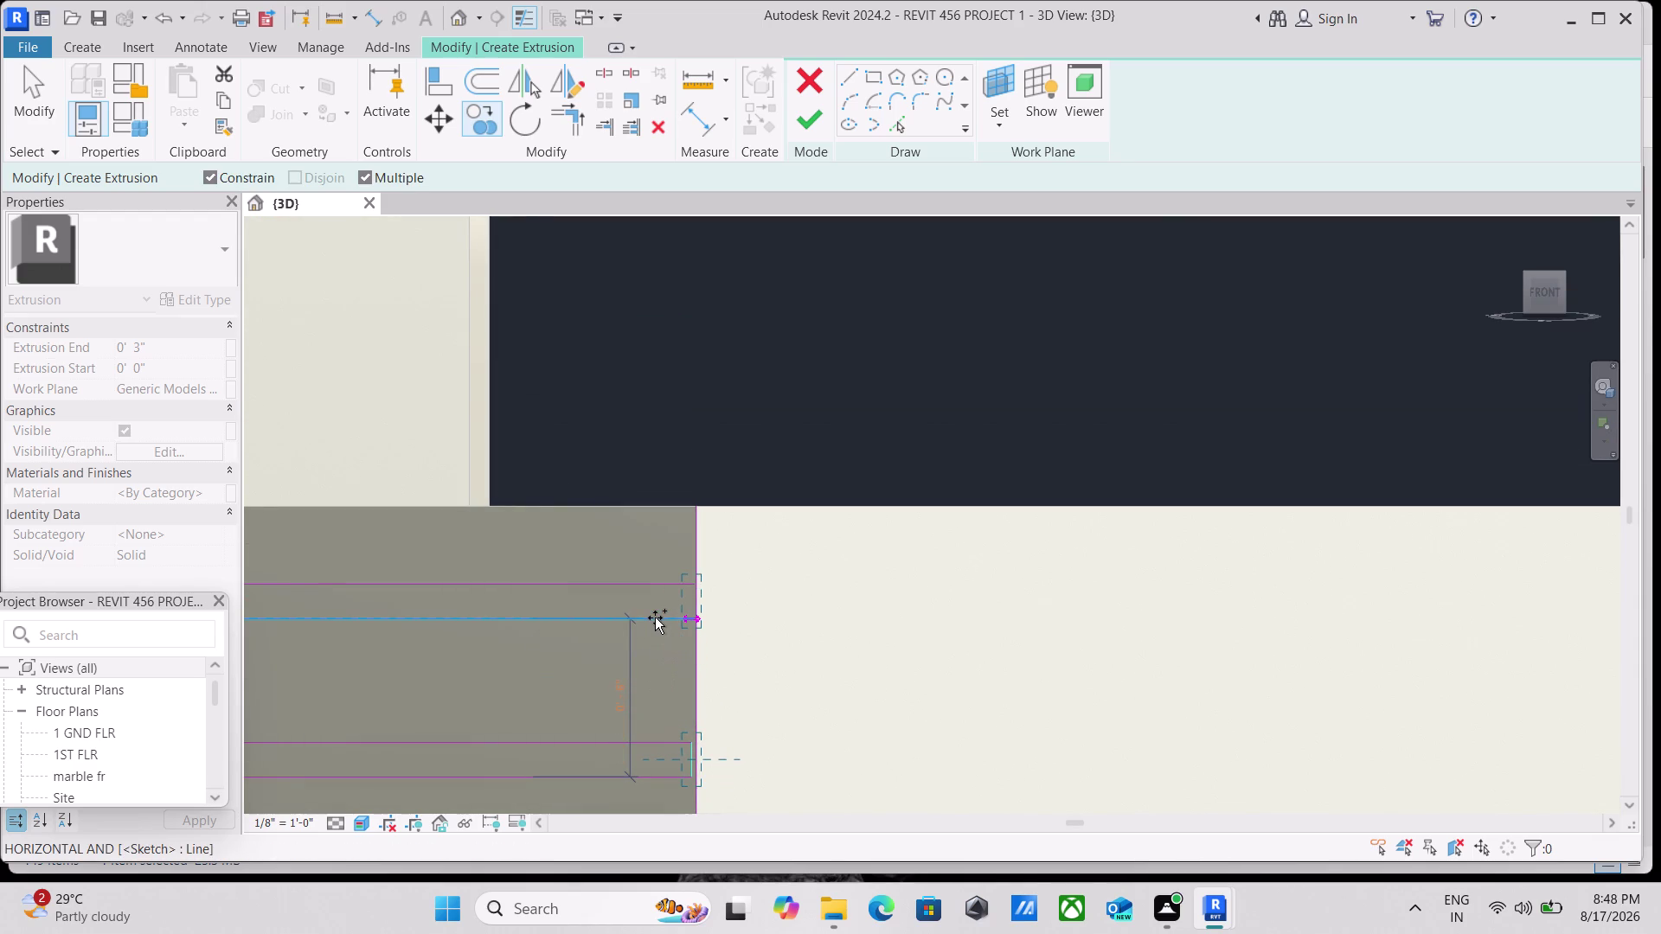
click(655, 617)
scroll(down, 3)
middle_drag(640, 562, 698, 664)
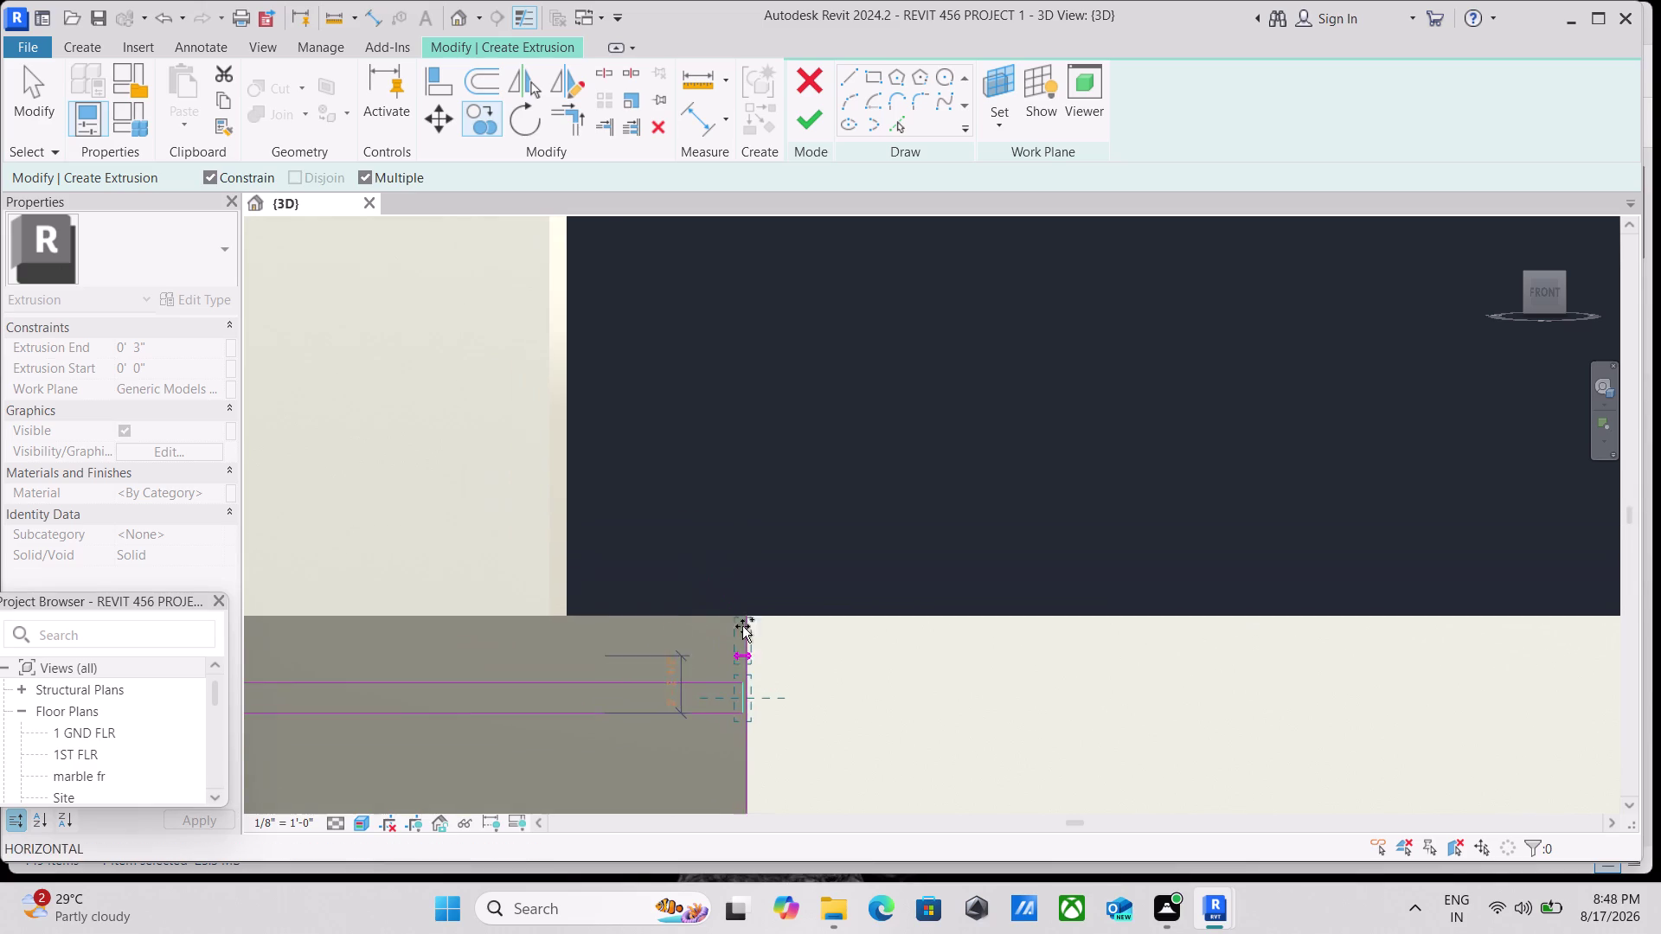
scroll(down, 3)
scroll(down, 3)
scroll(down, 3)
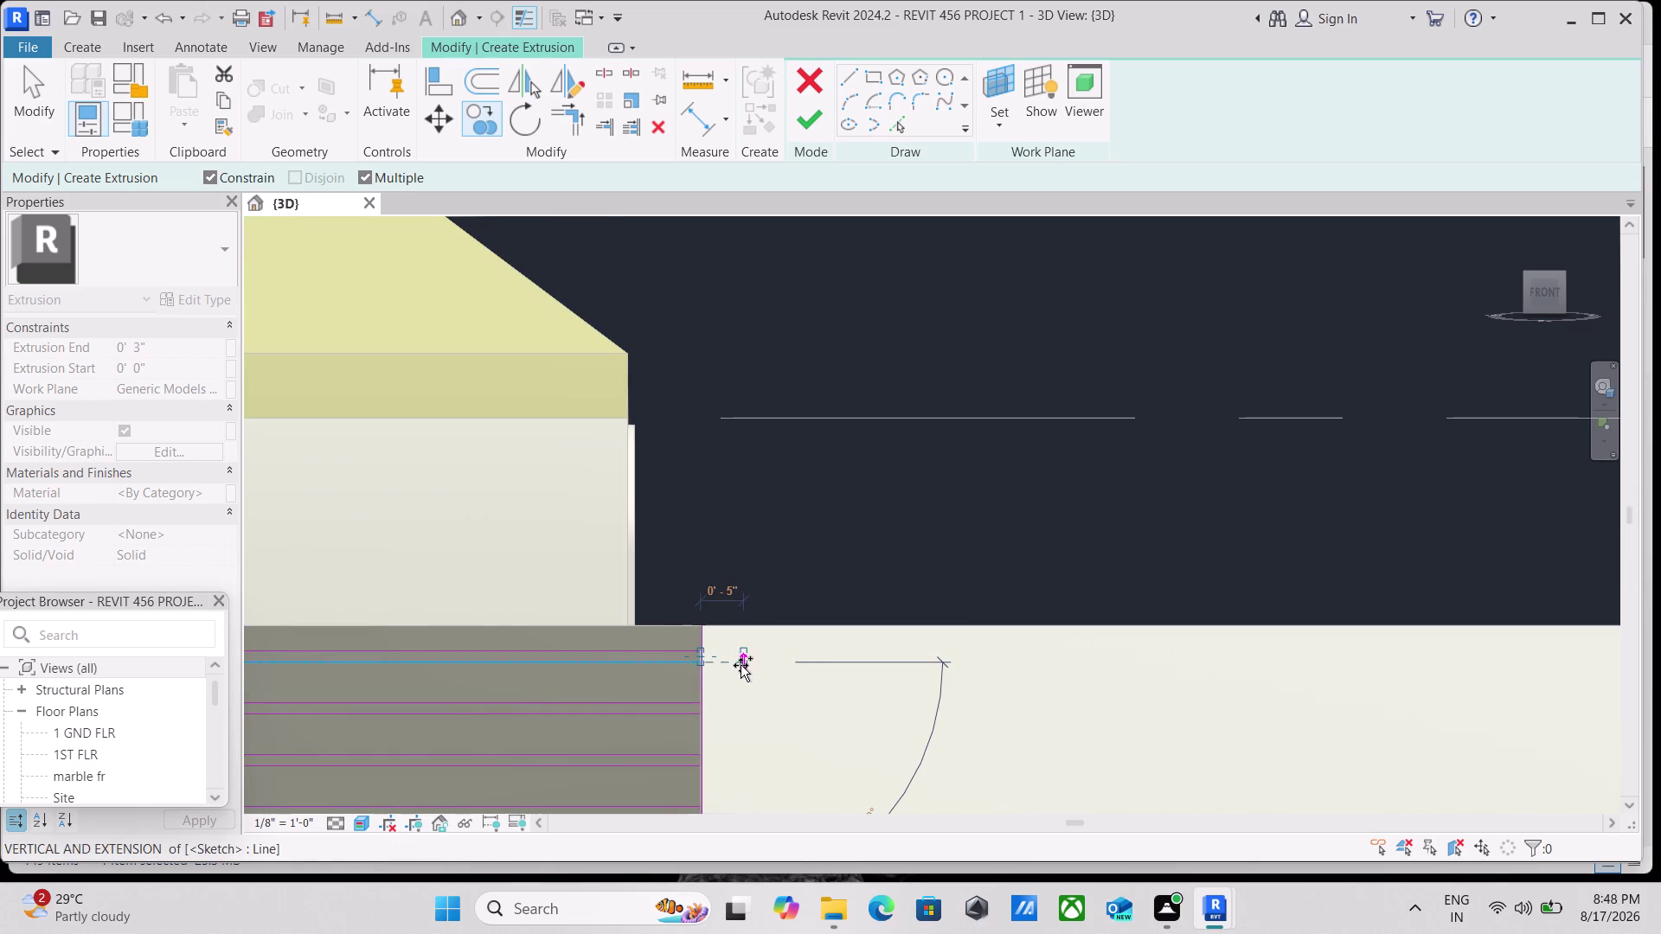
Cancel the fin-line copy and delete the stray vertical sketch line.
key(Escape)
key(Escape)
scroll(up, 3)
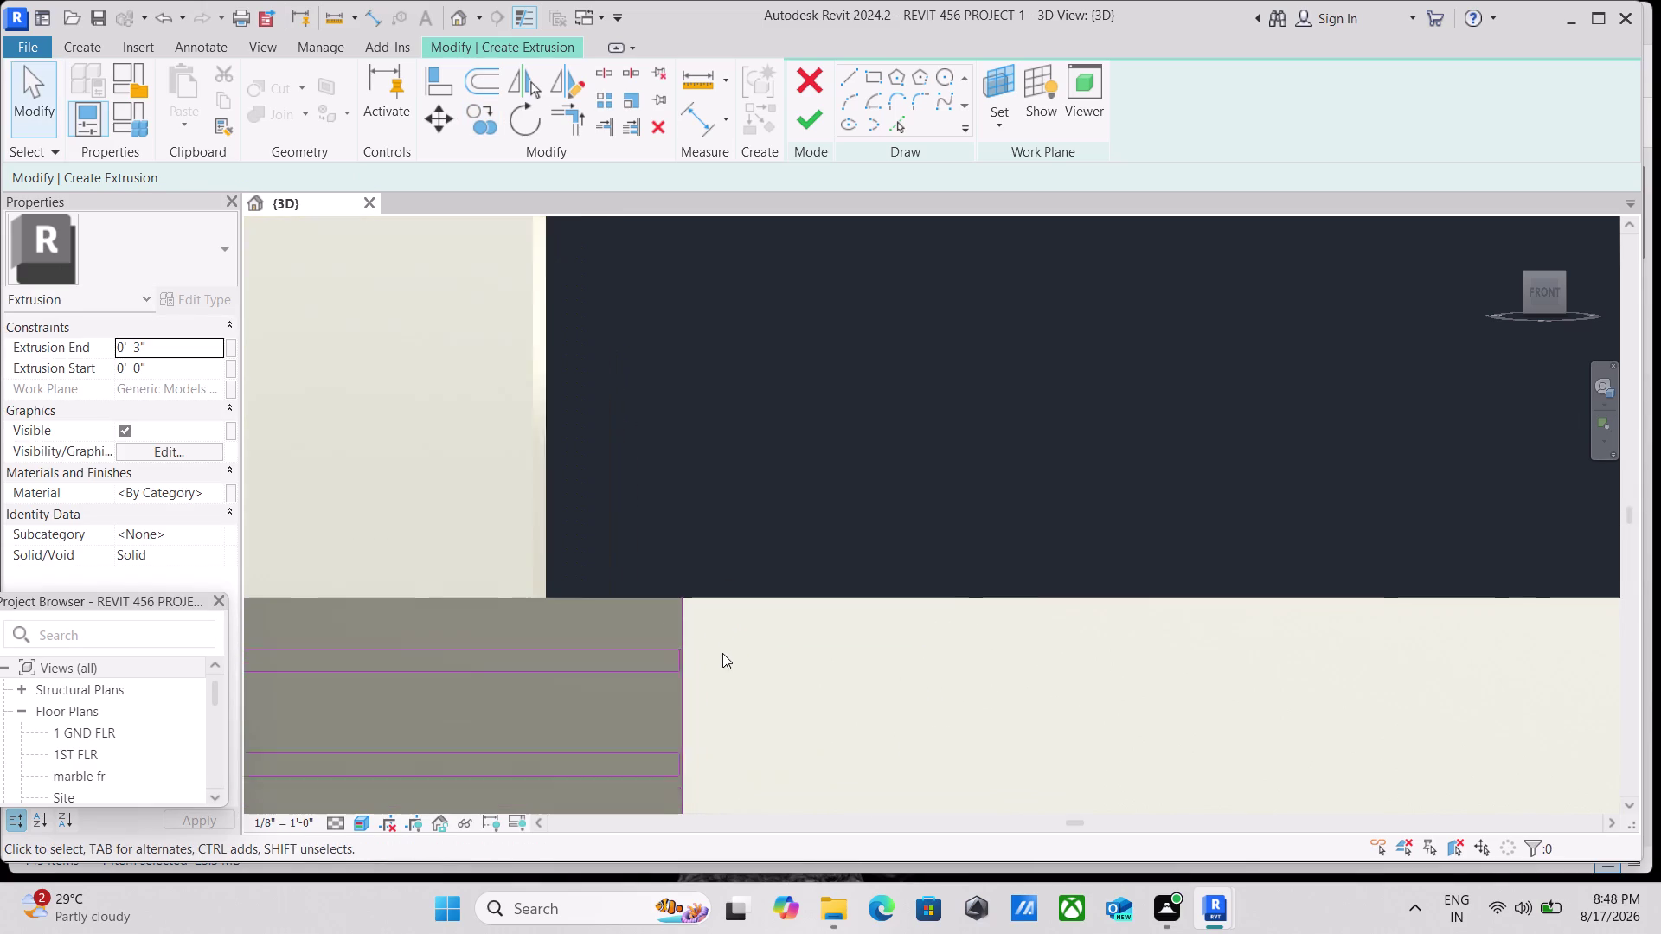
key(Escape)
key(Escape)
click(678, 627)
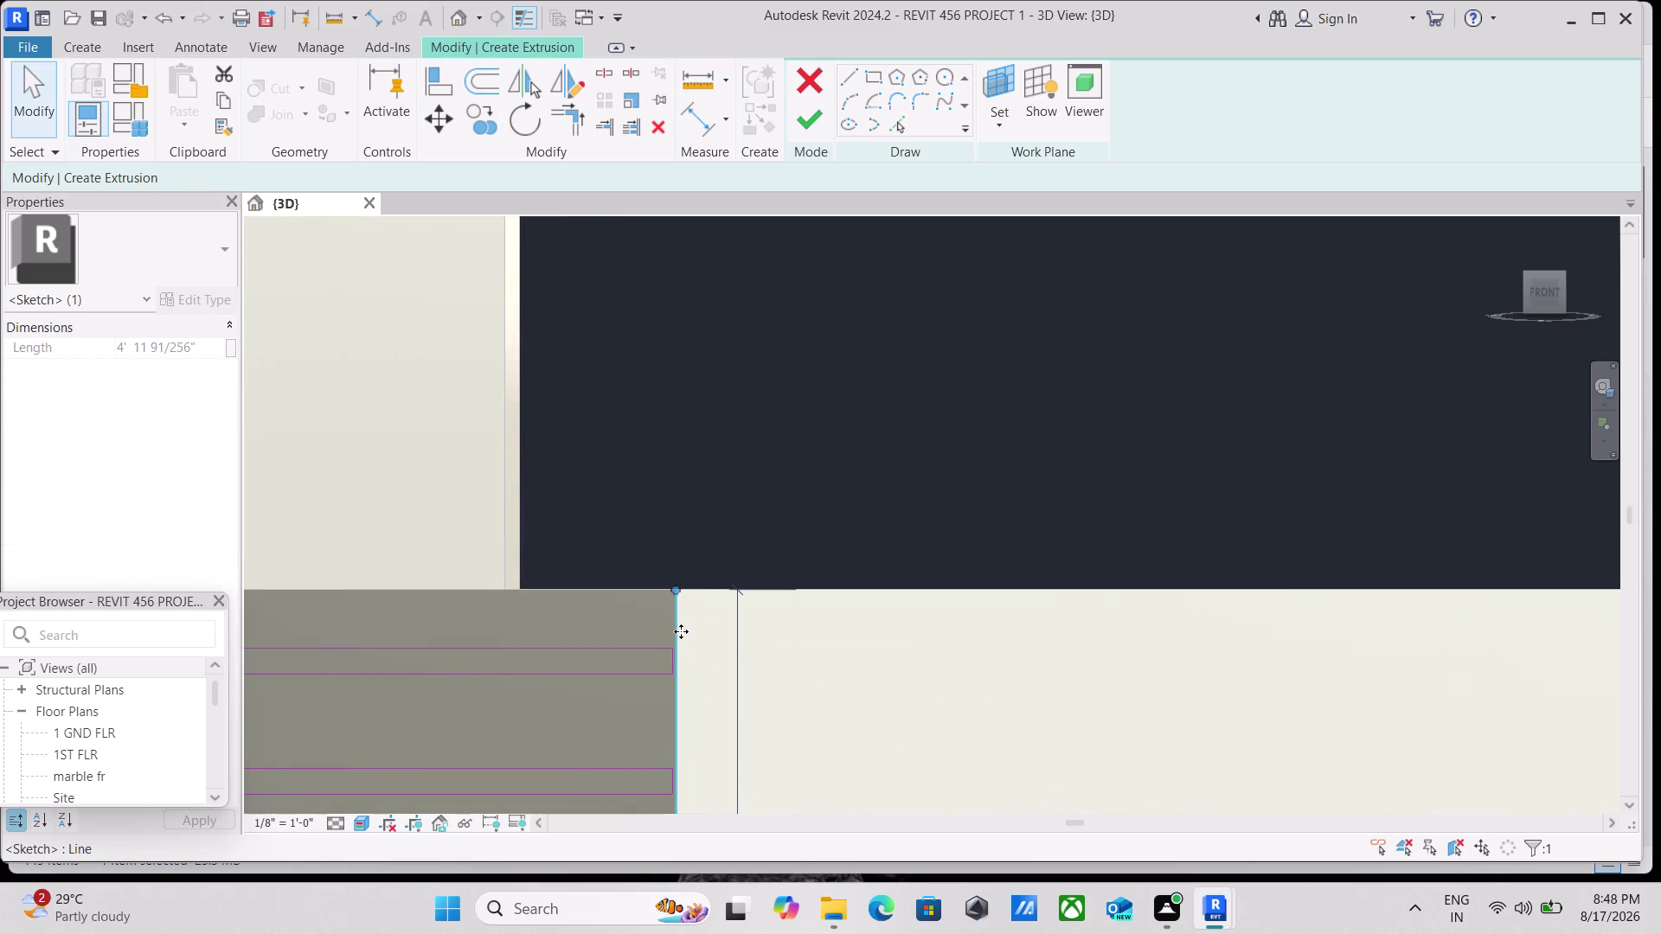
right_click(688, 630)
click(808, 291)
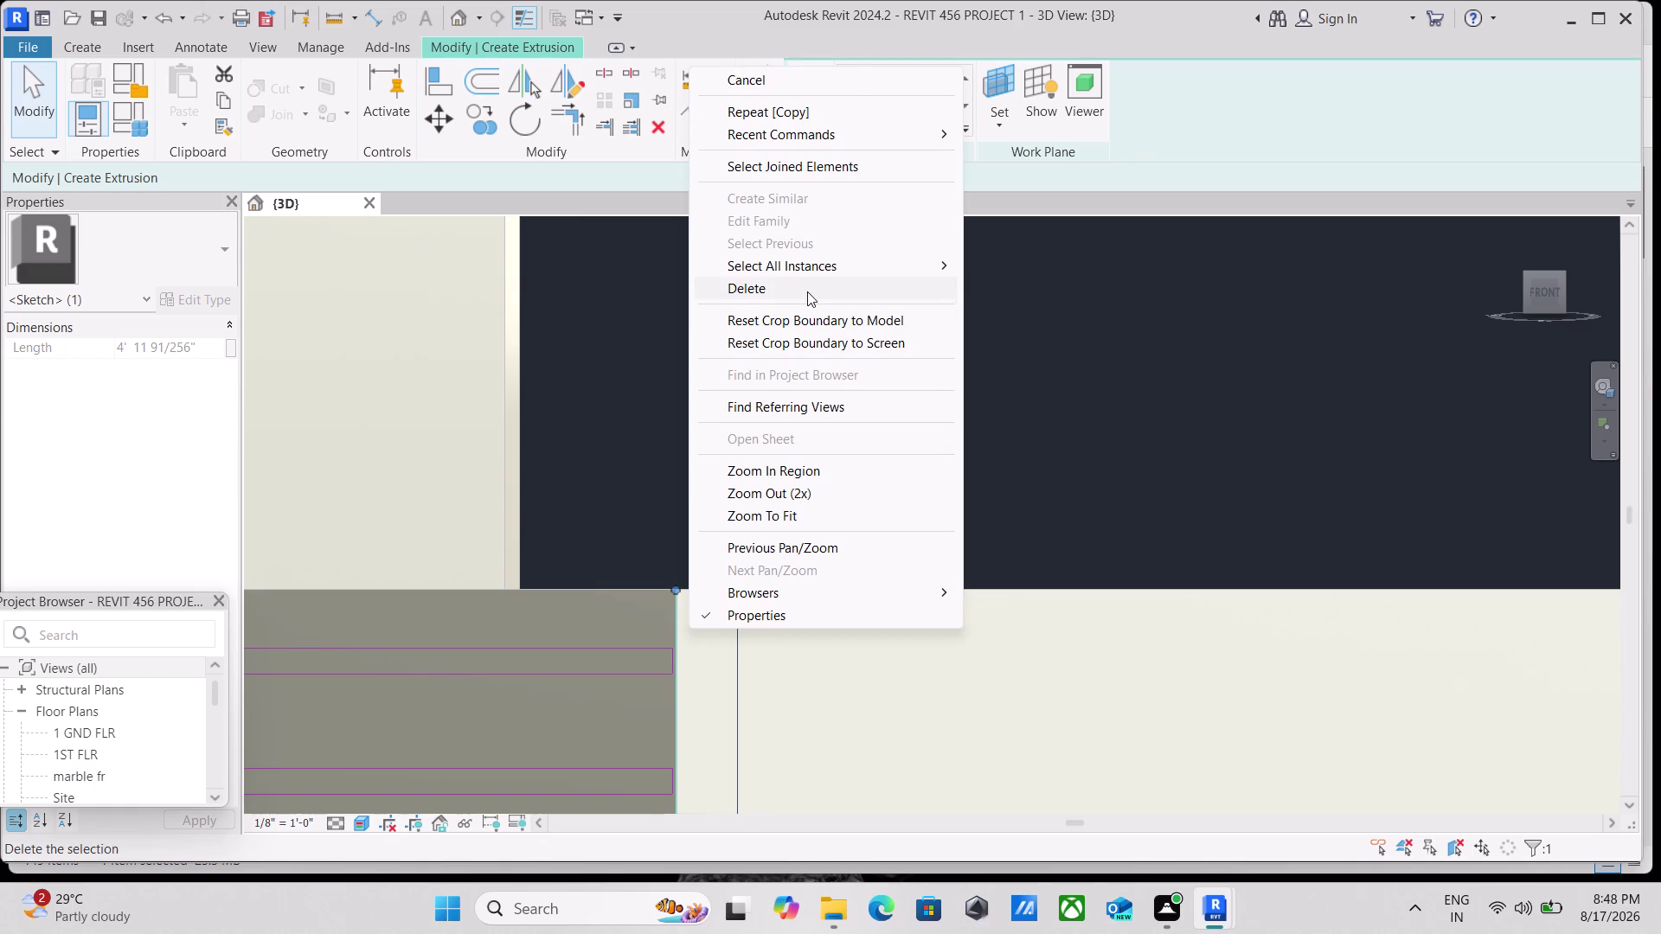
Pan across the facade to review the full set of fin lines.
scroll(down, 3)
scroll(down, 3)
middle_drag(717, 711, 814, 523)
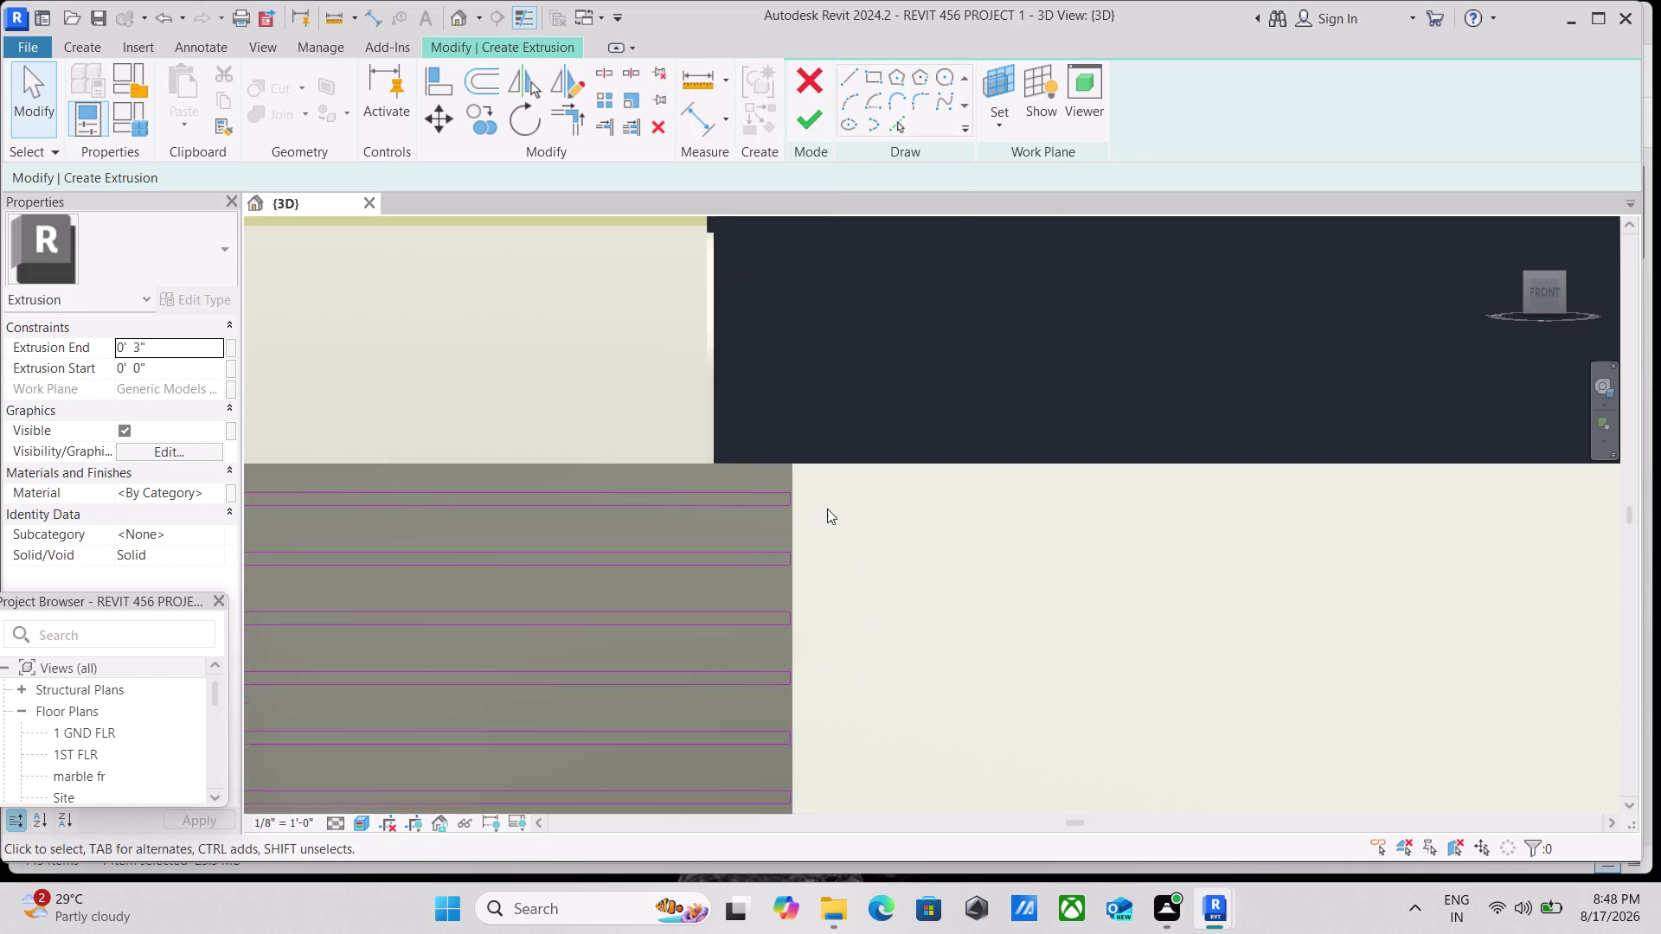
scroll(down, 3)
scroll(down, 3)
middle_drag(568, 731, 574, 728)
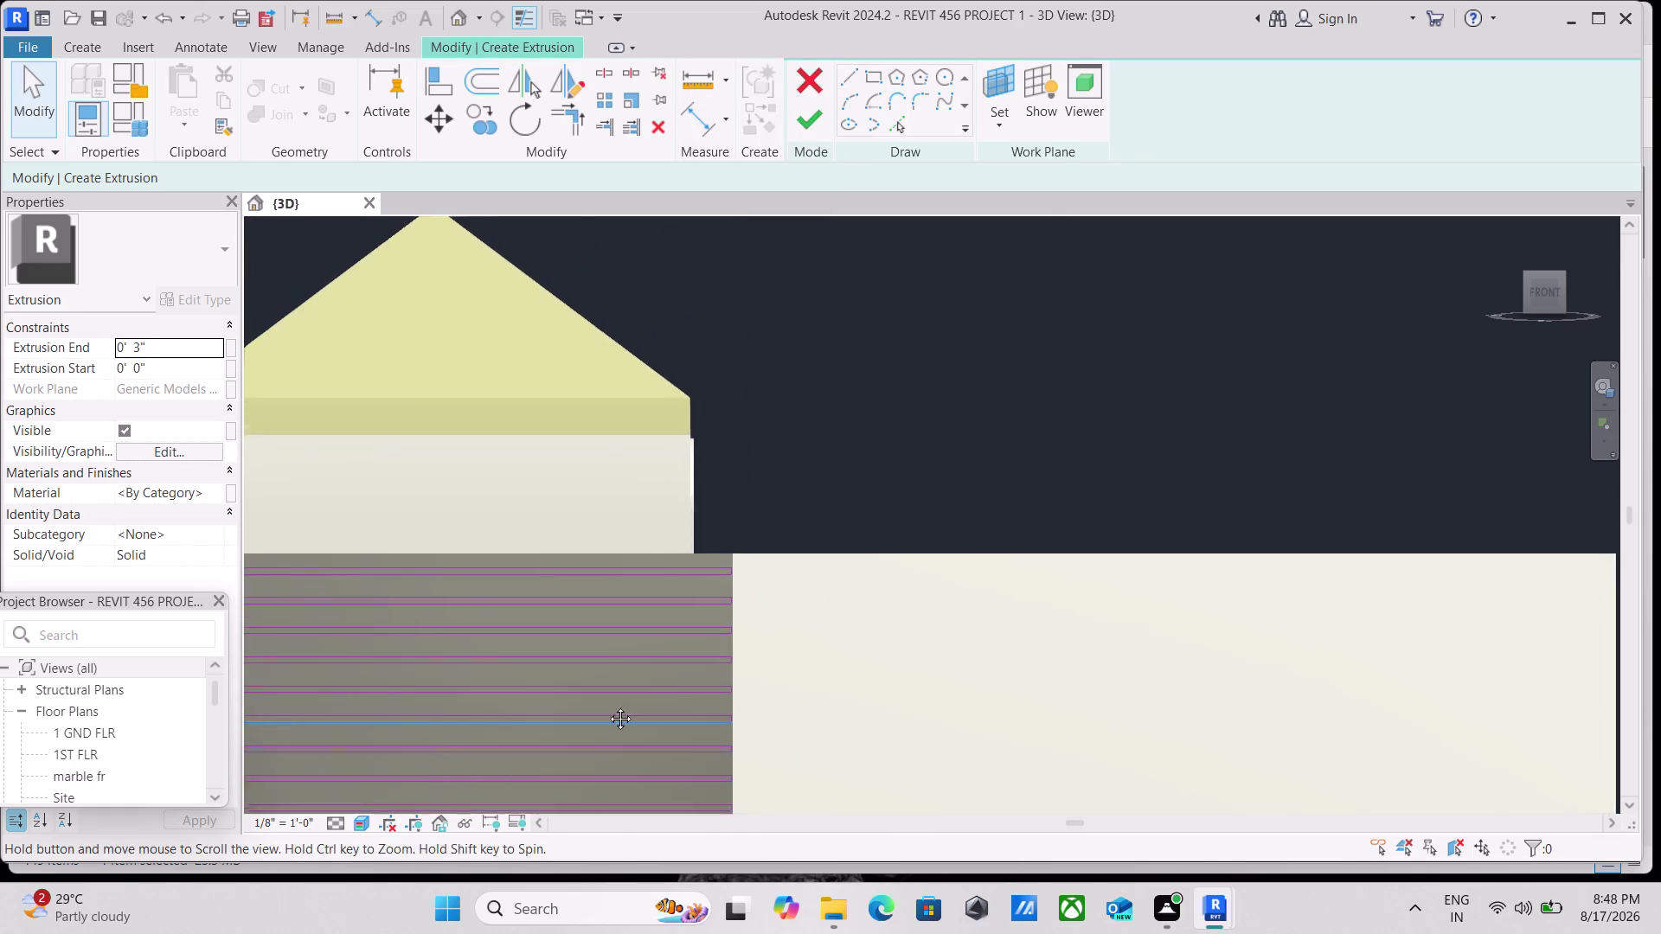
middle_drag(574, 728, 940, 532)
Move down to the lower fin panel and marble floor, and copy the short vertical line there.
scroll(down, 3)
scroll(up, 3)
scroll(up, 3)
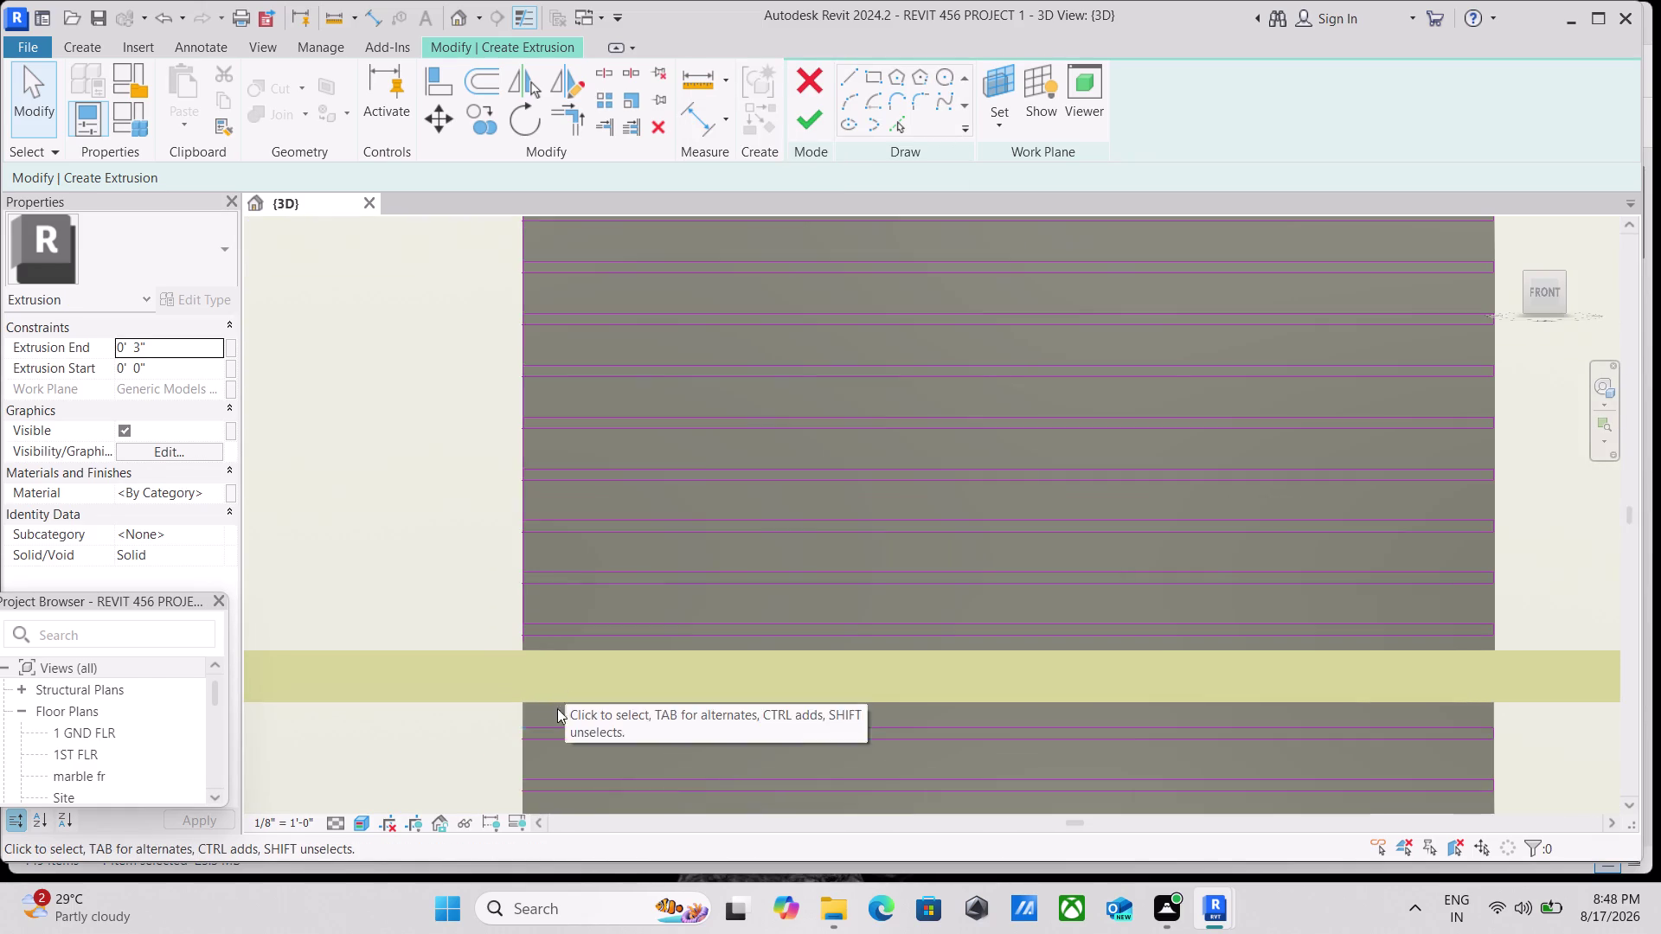
scroll(up, 3)
scroll(down, 3)
middle_drag(669, 777, 662, 645)
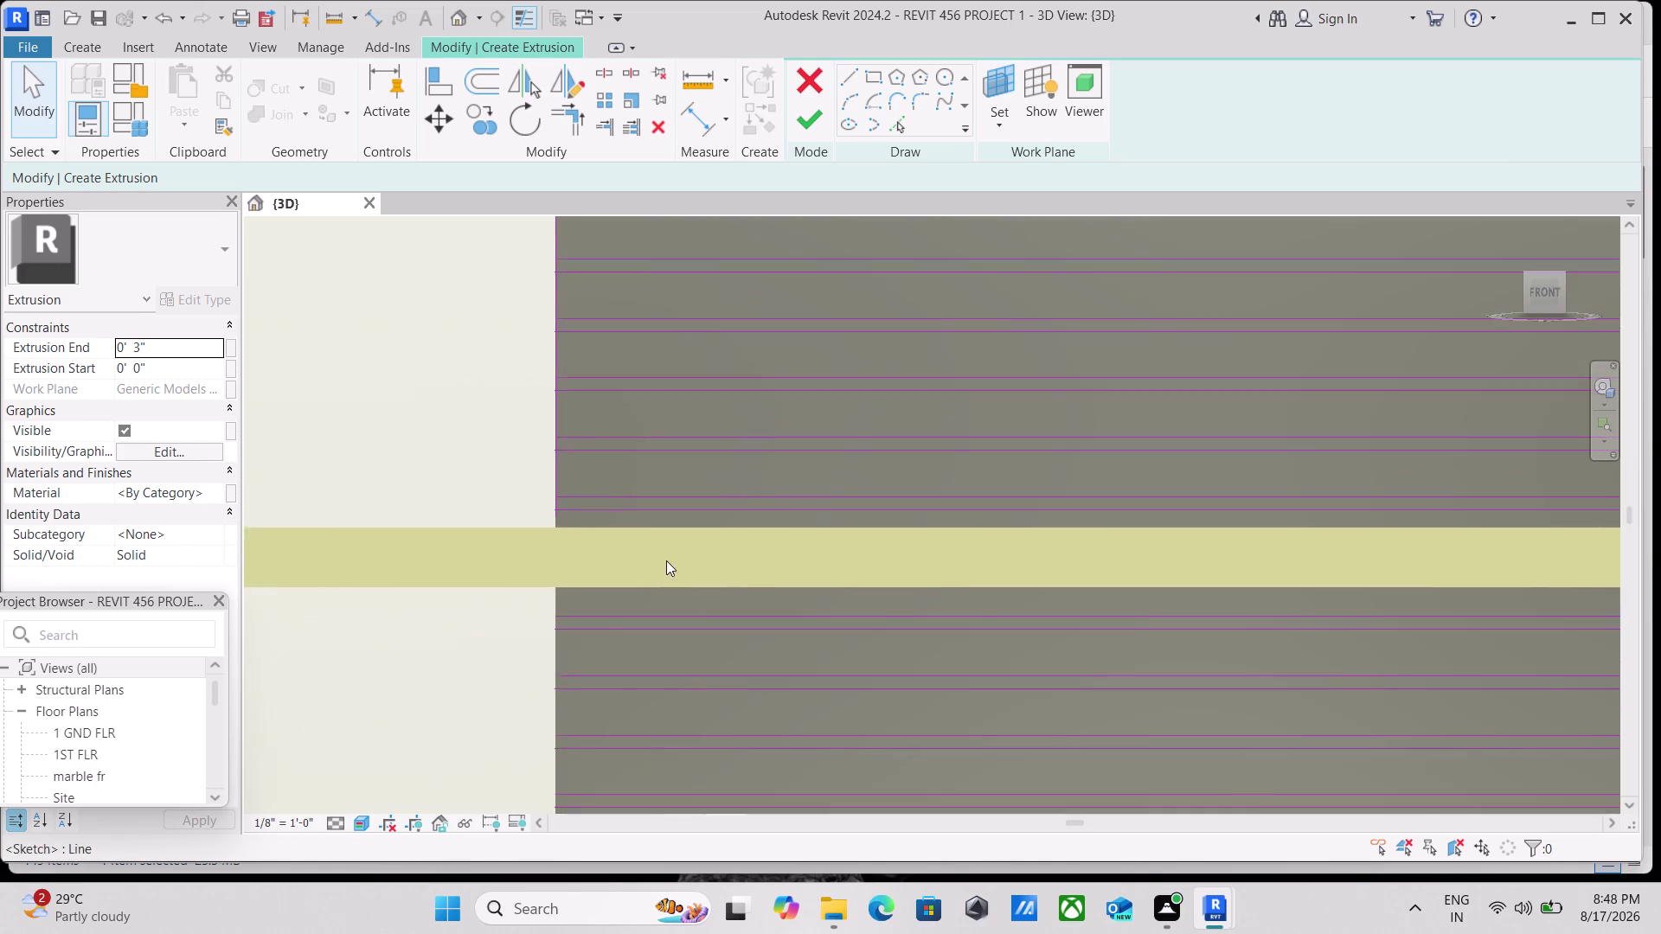
scroll(down, 3)
middle_drag(727, 731, 730, 720)
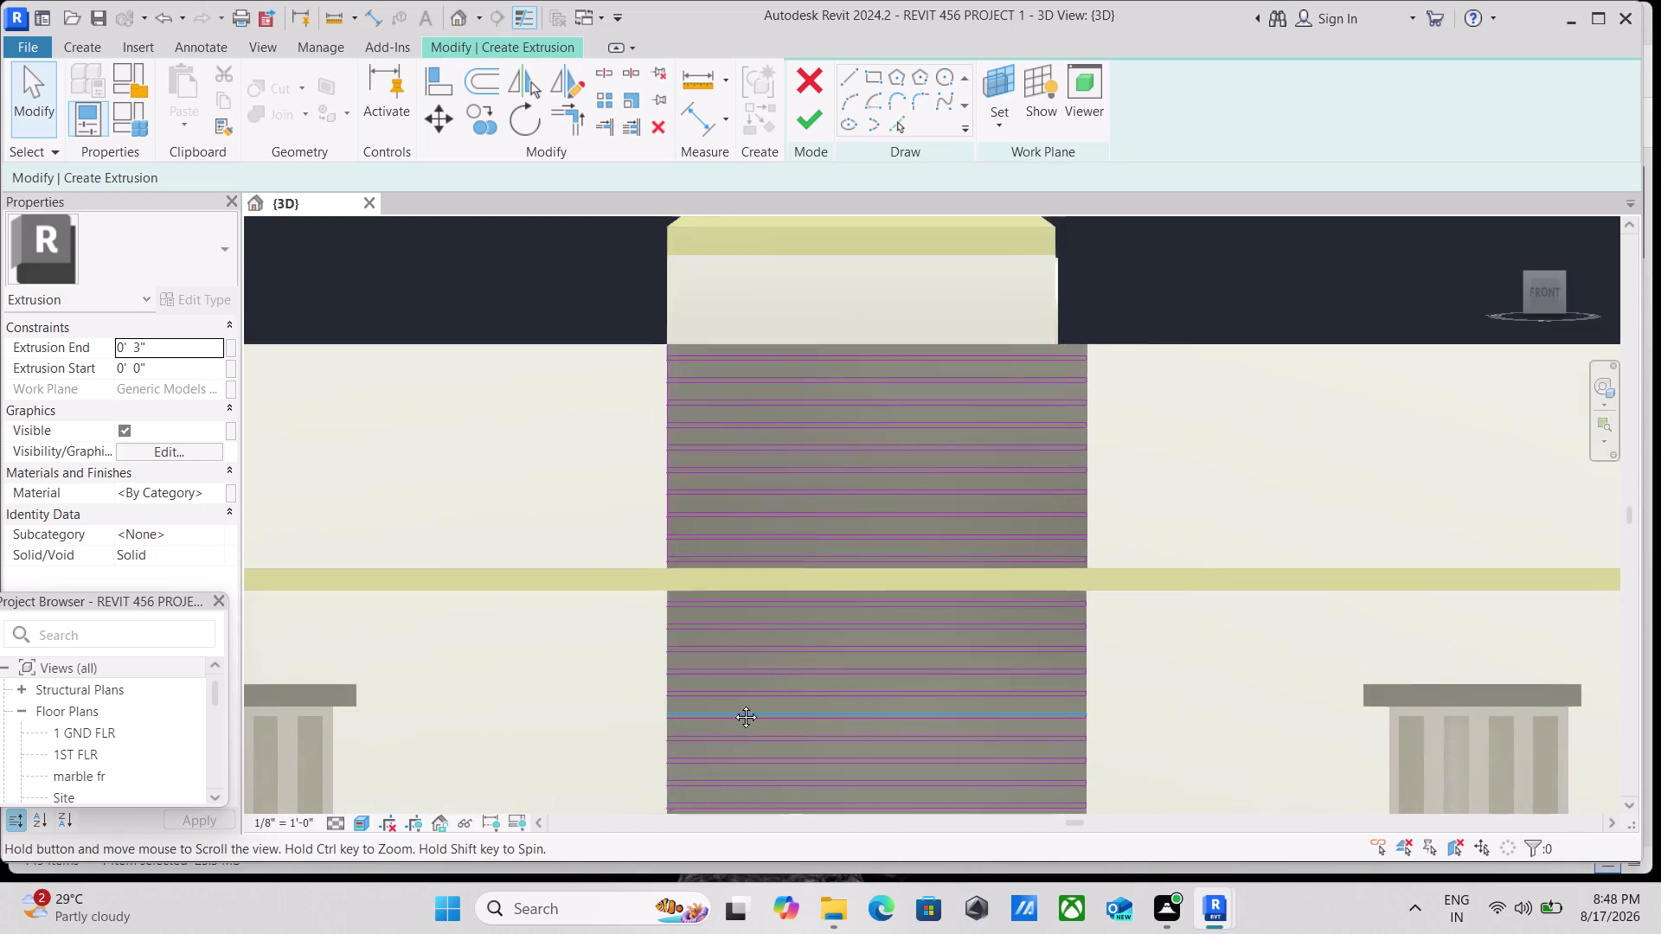
middle_drag(730, 721, 784, 477)
middle_drag(783, 756, 814, 563)
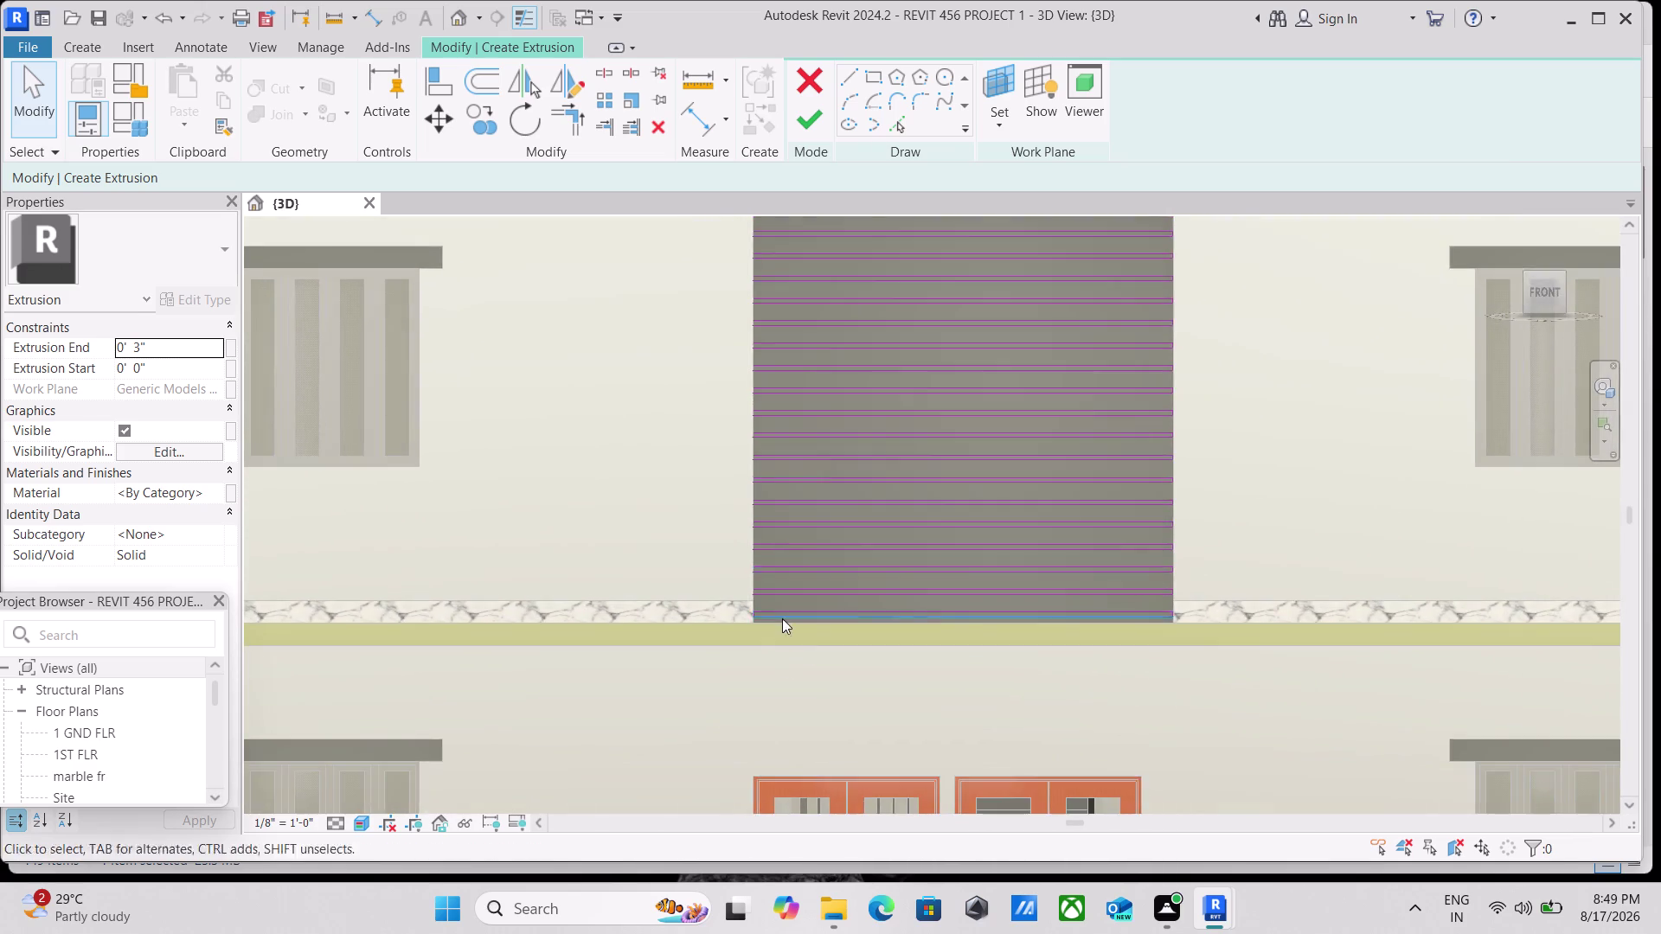
scroll(up, 3)
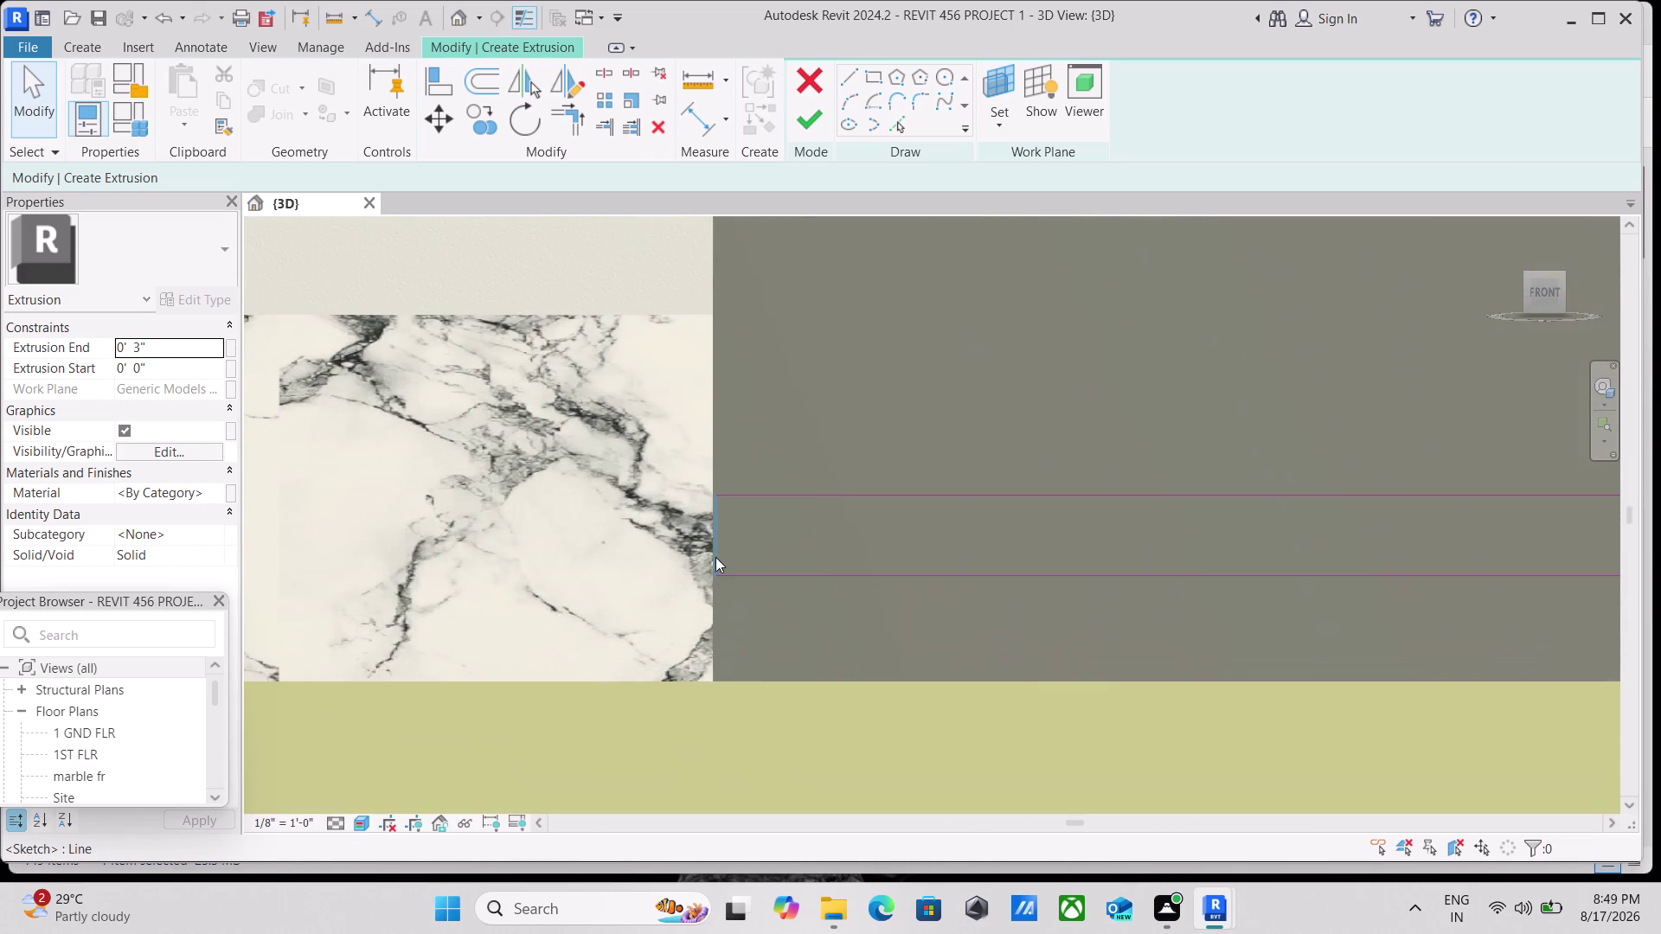
click(717, 546)
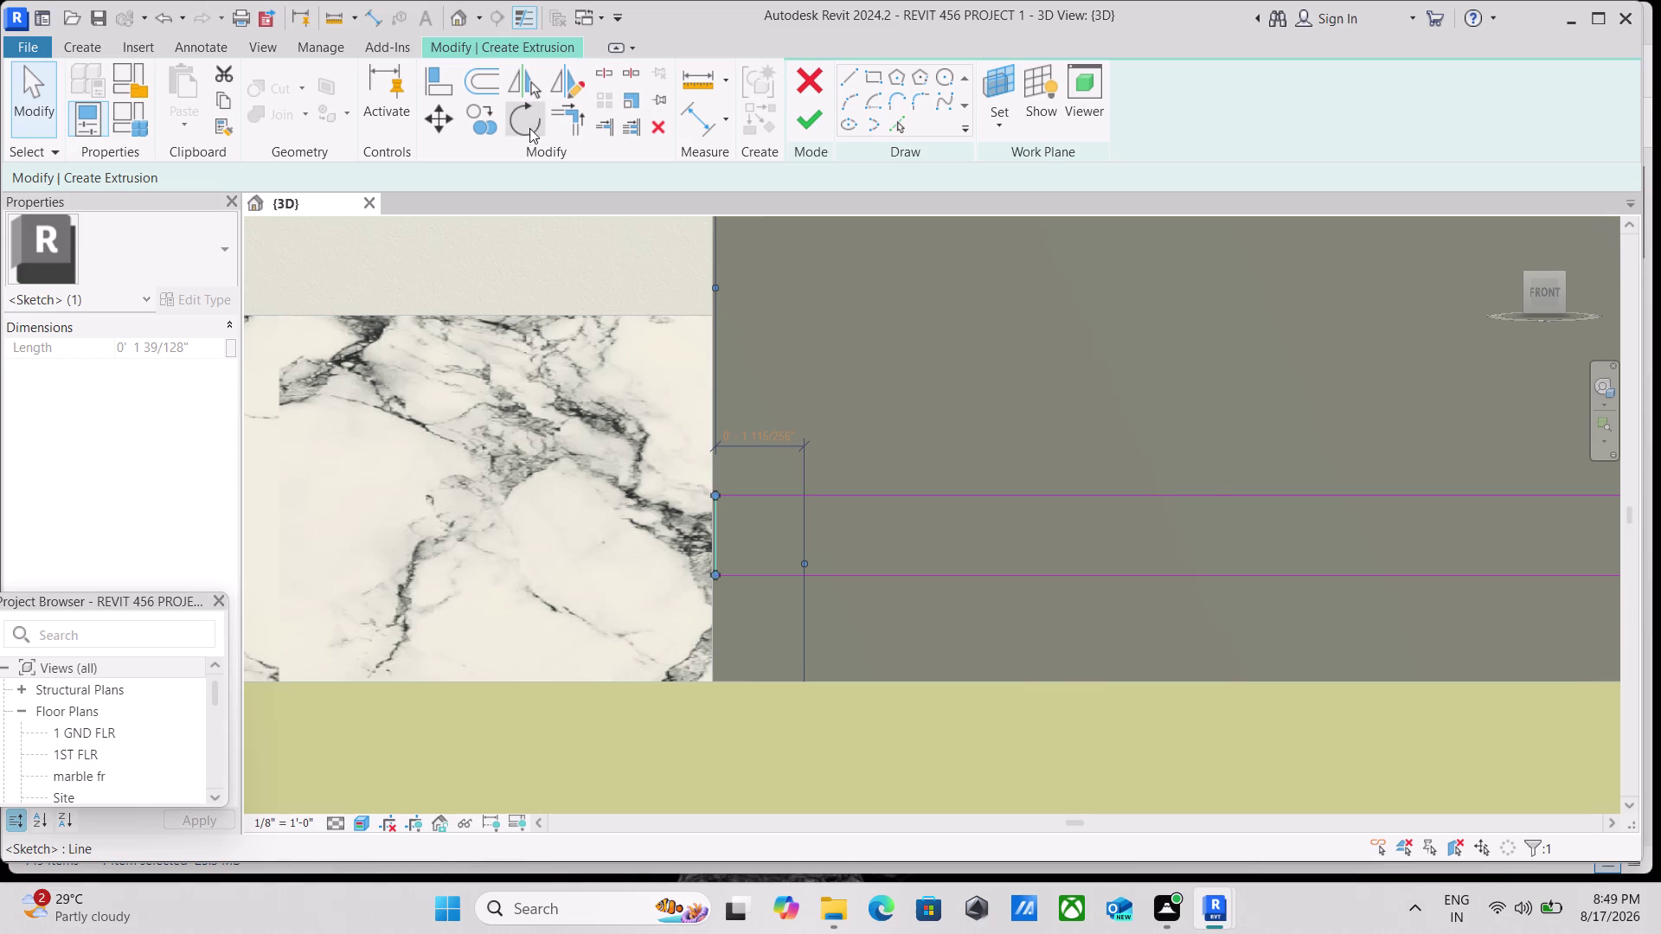
click(495, 125)
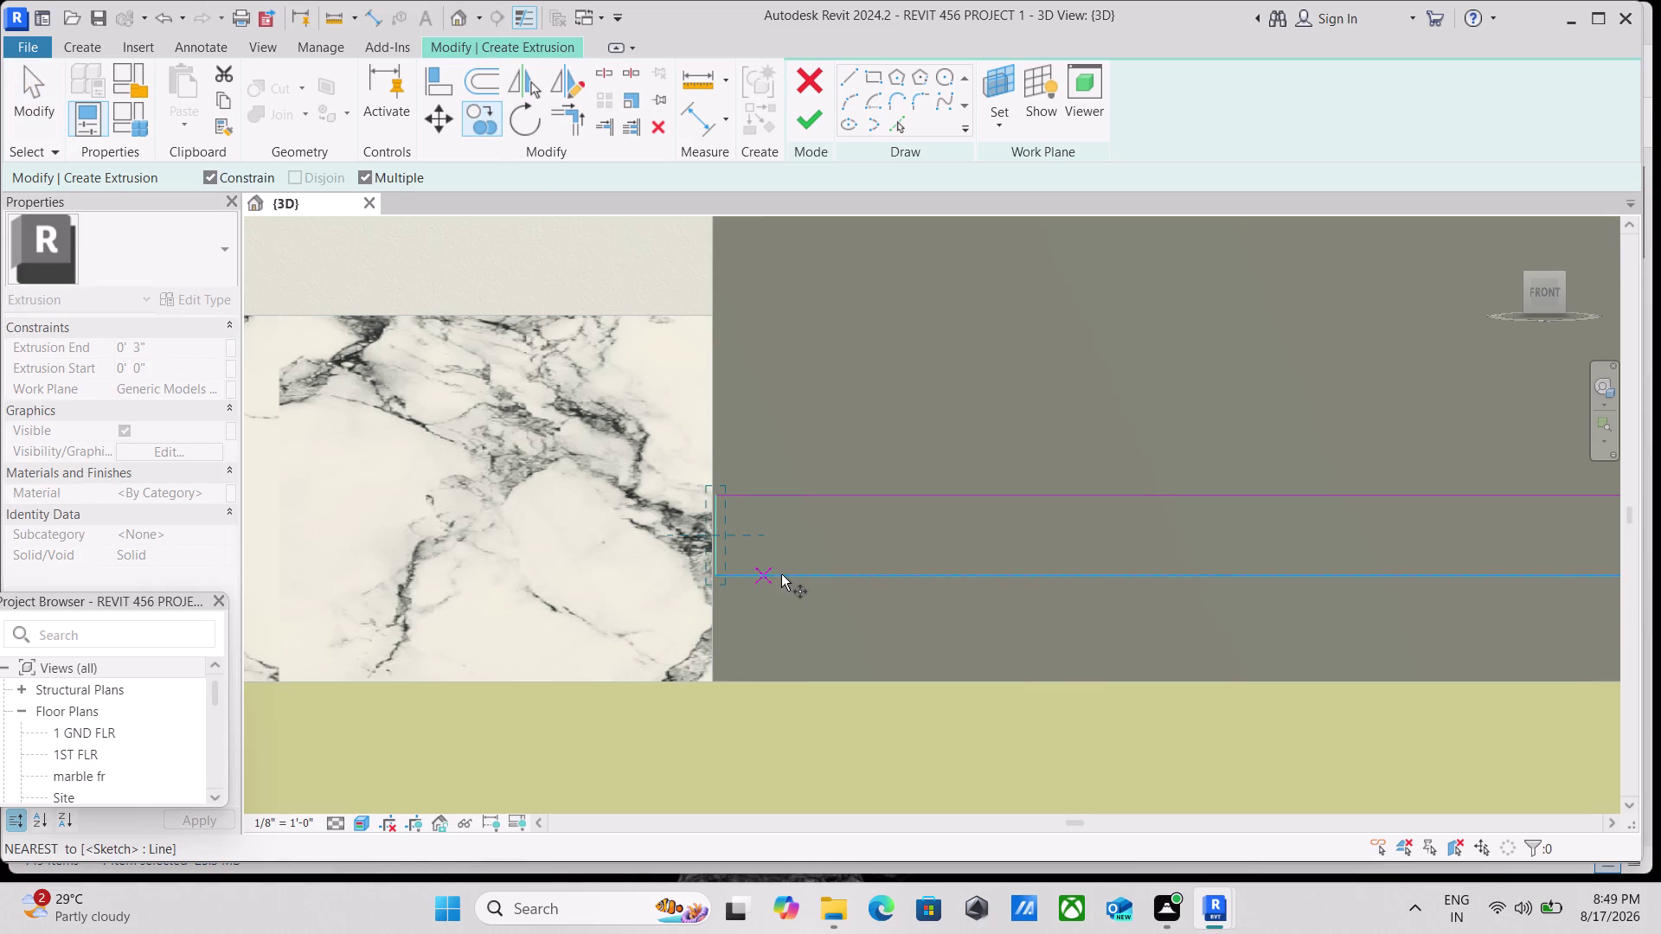
scroll(up, 3)
click(731, 566)
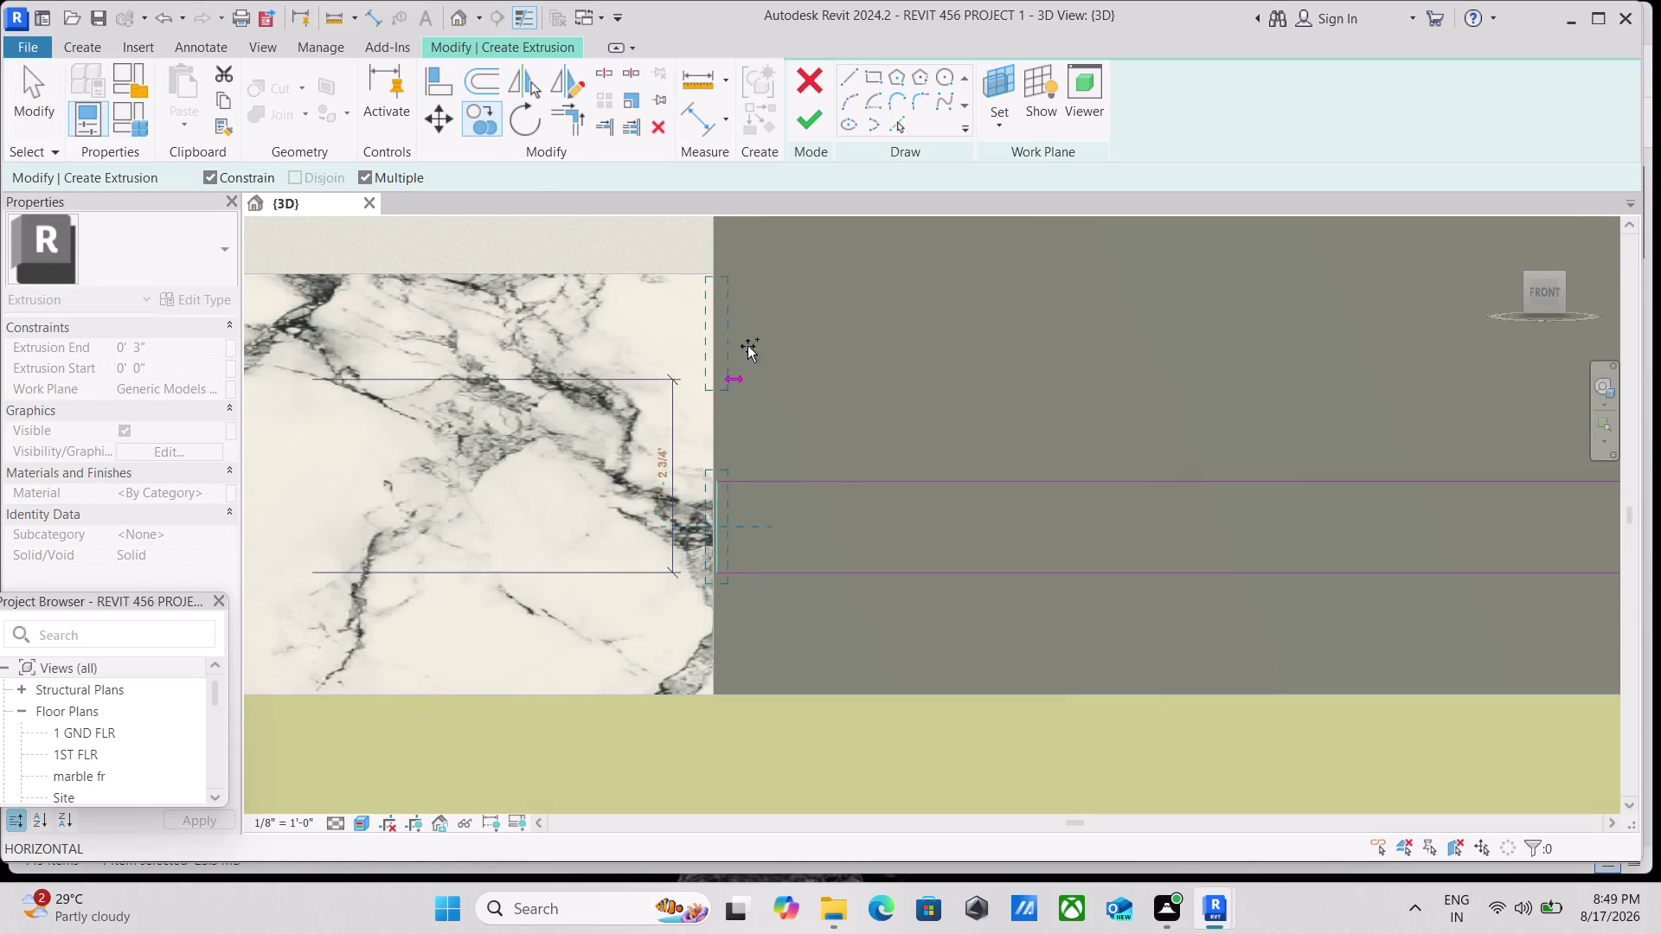
middle_drag(741, 321, 740, 520)
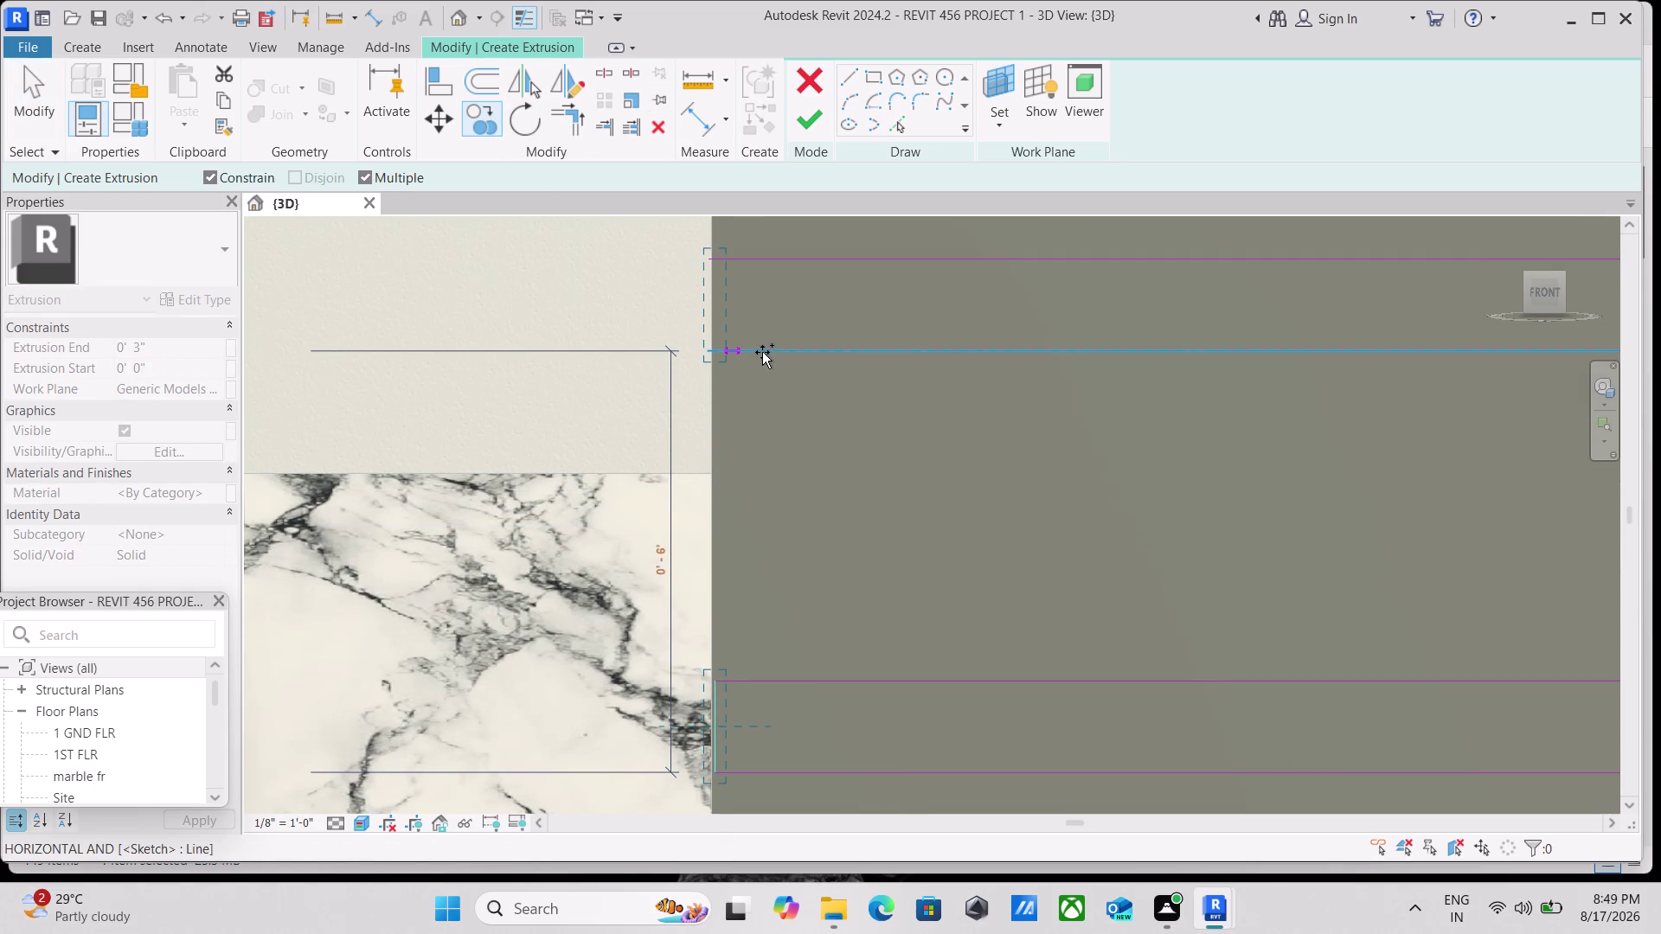
click(760, 352)
middle_drag(766, 290, 764, 383)
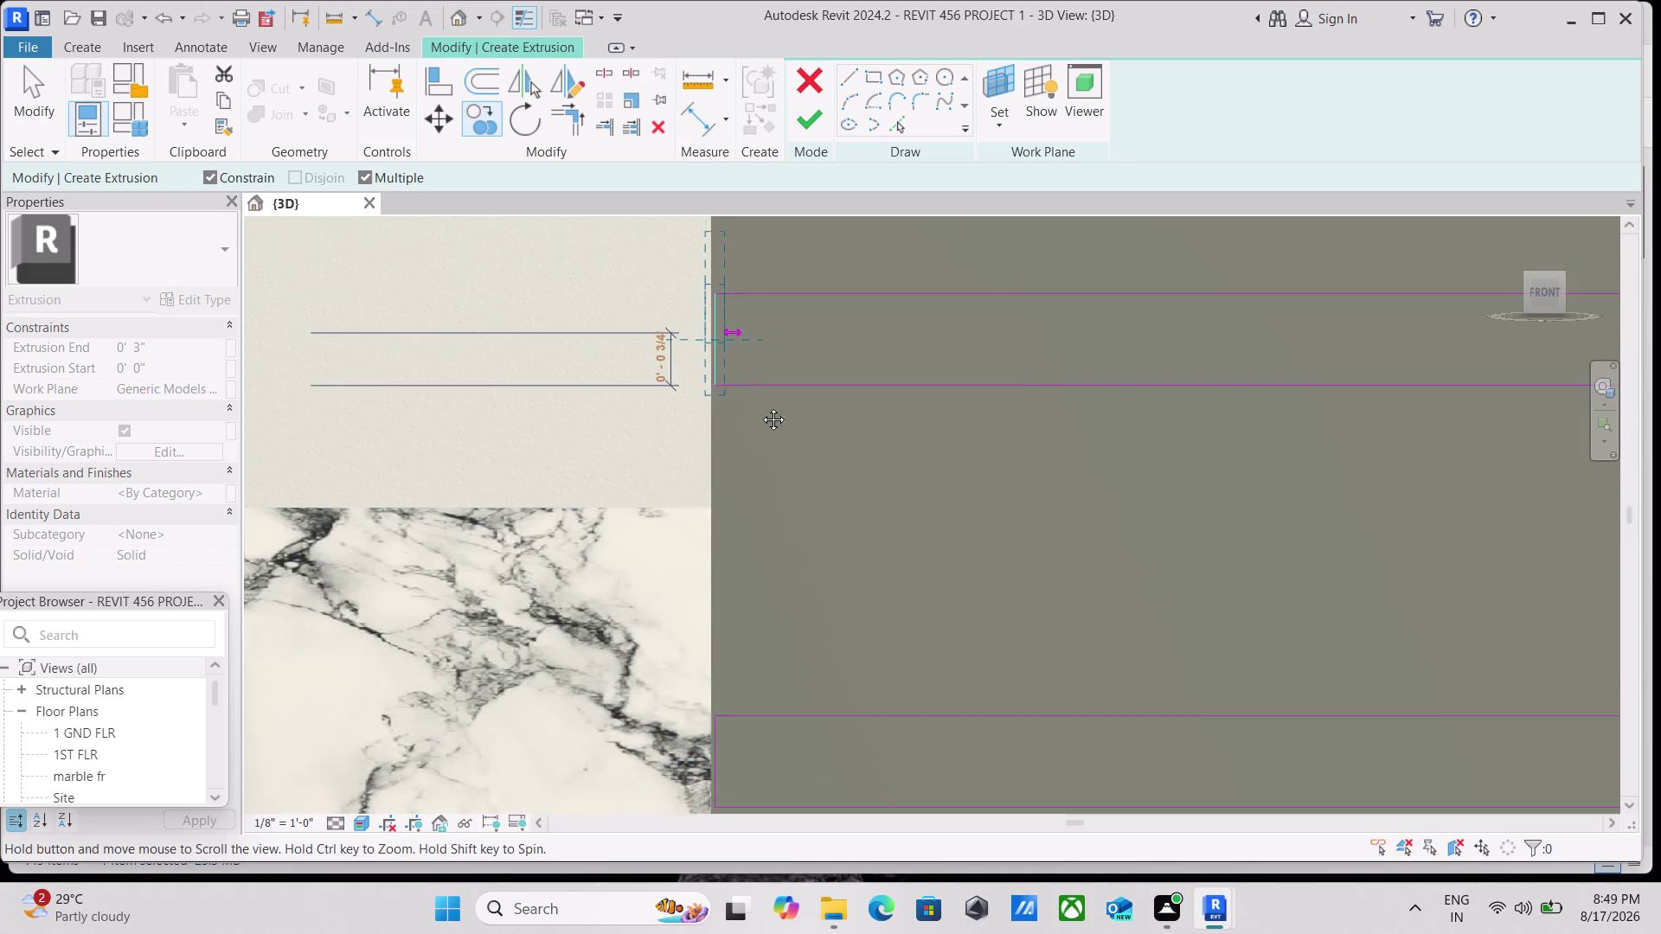
middle_drag(764, 383, 747, 543)
scroll(up, 3)
scroll(up, 3)
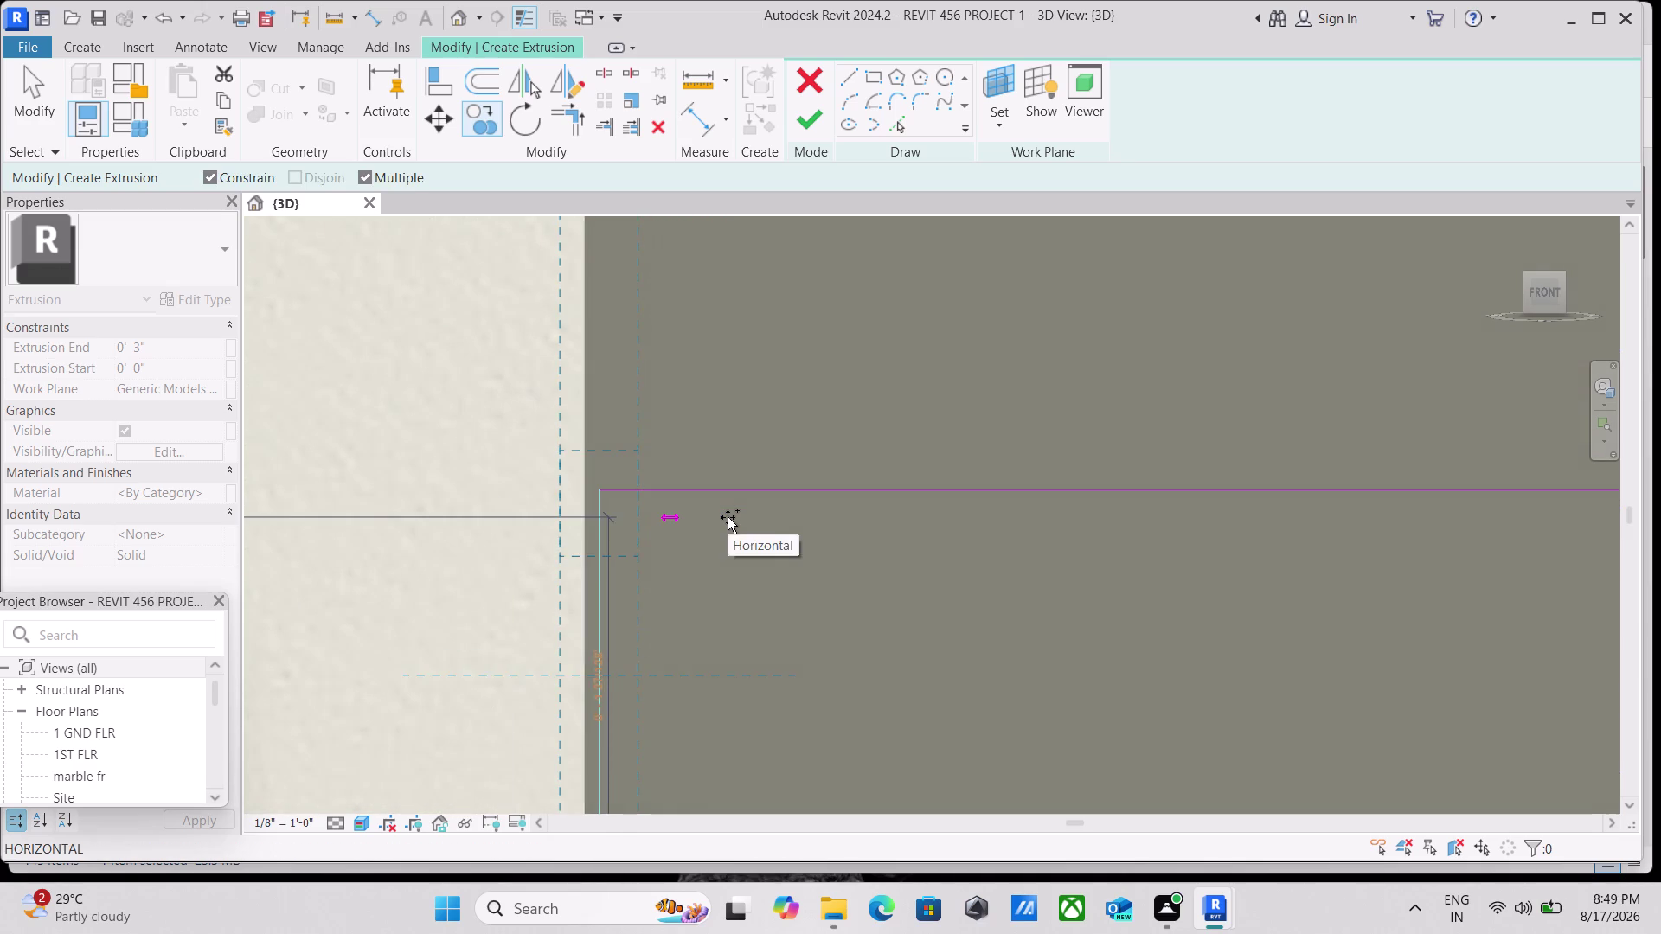
scroll(down, 3)
scroll(down, 3)
scroll(down, 3)
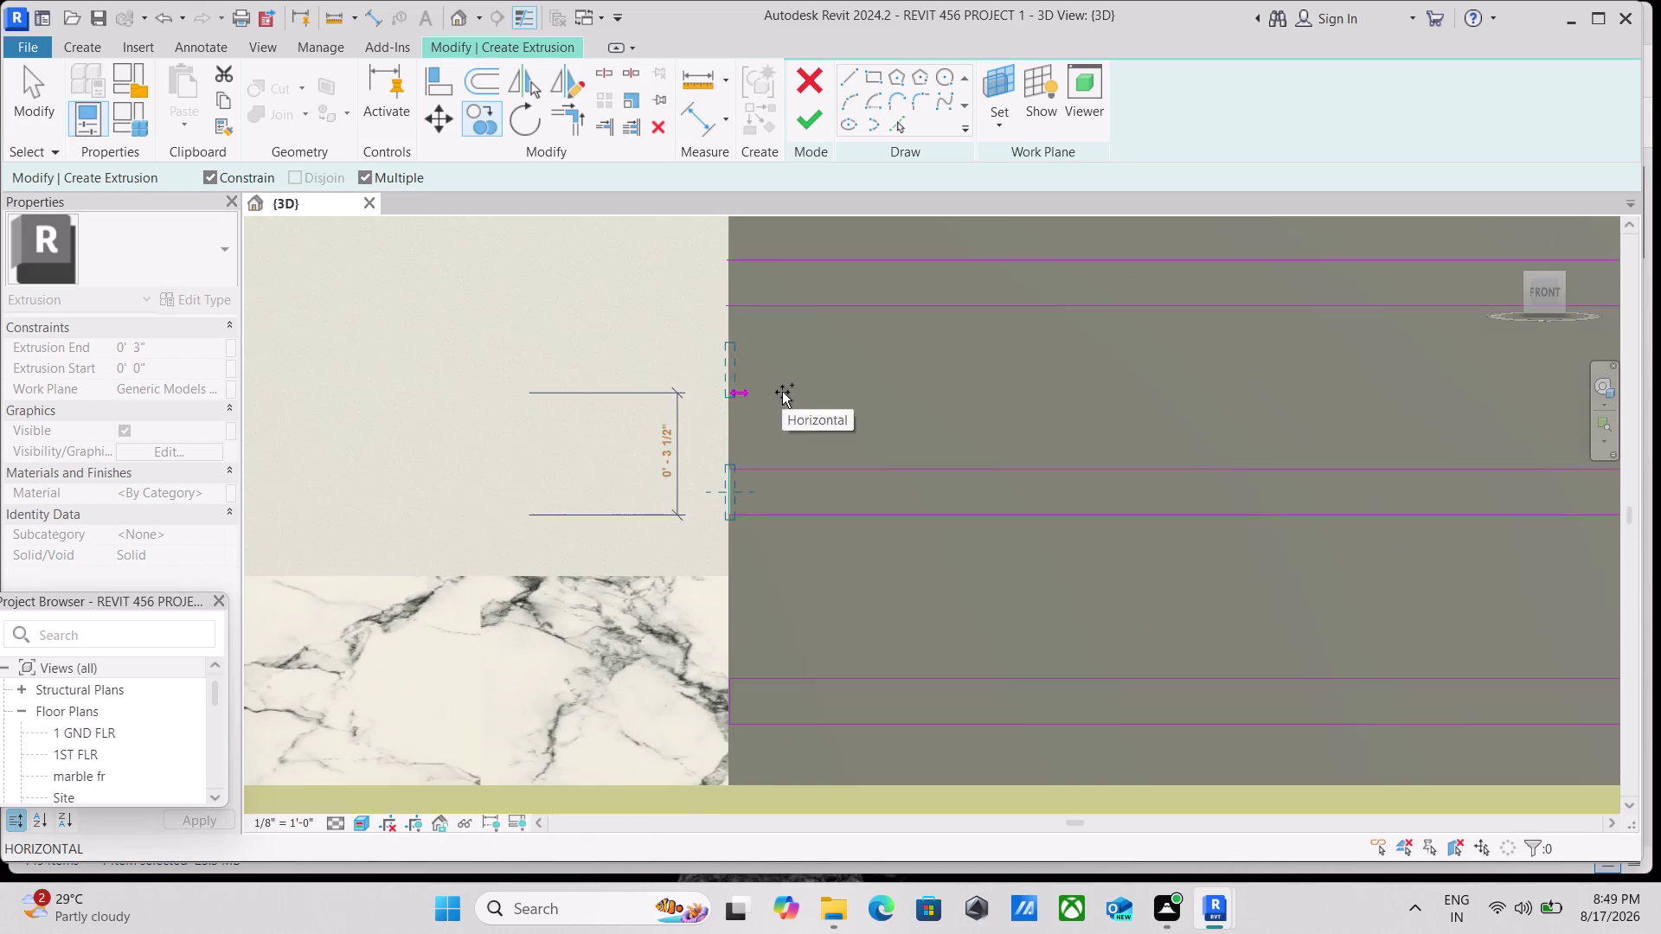
middle_drag(783, 392, 769, 576)
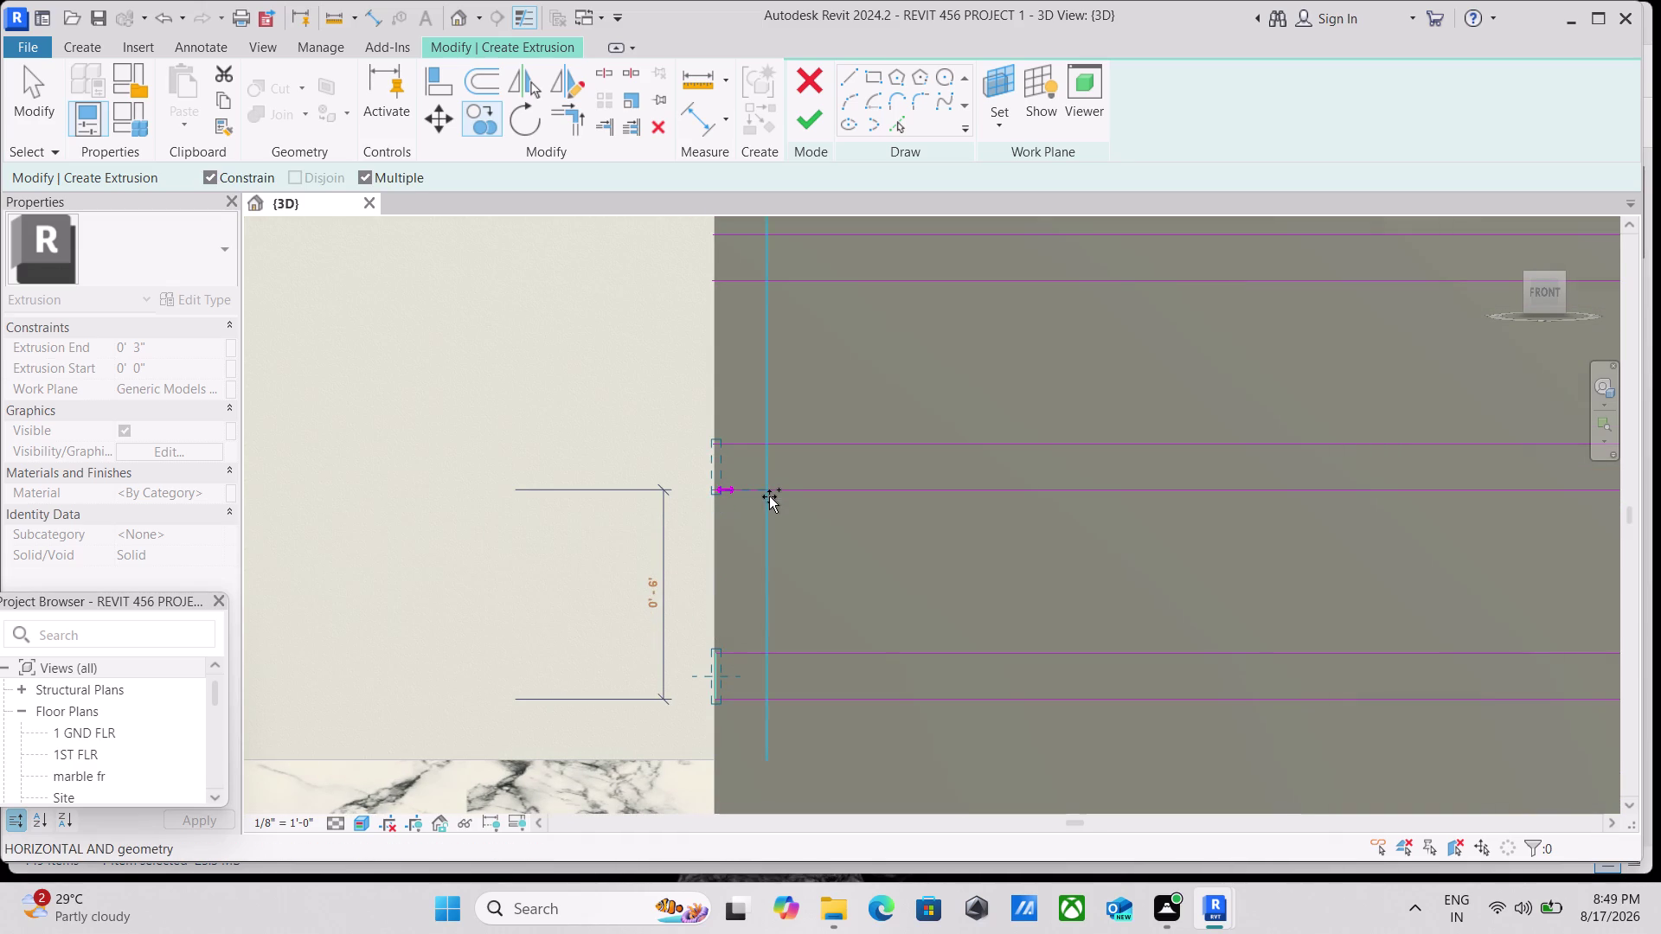
click(771, 487)
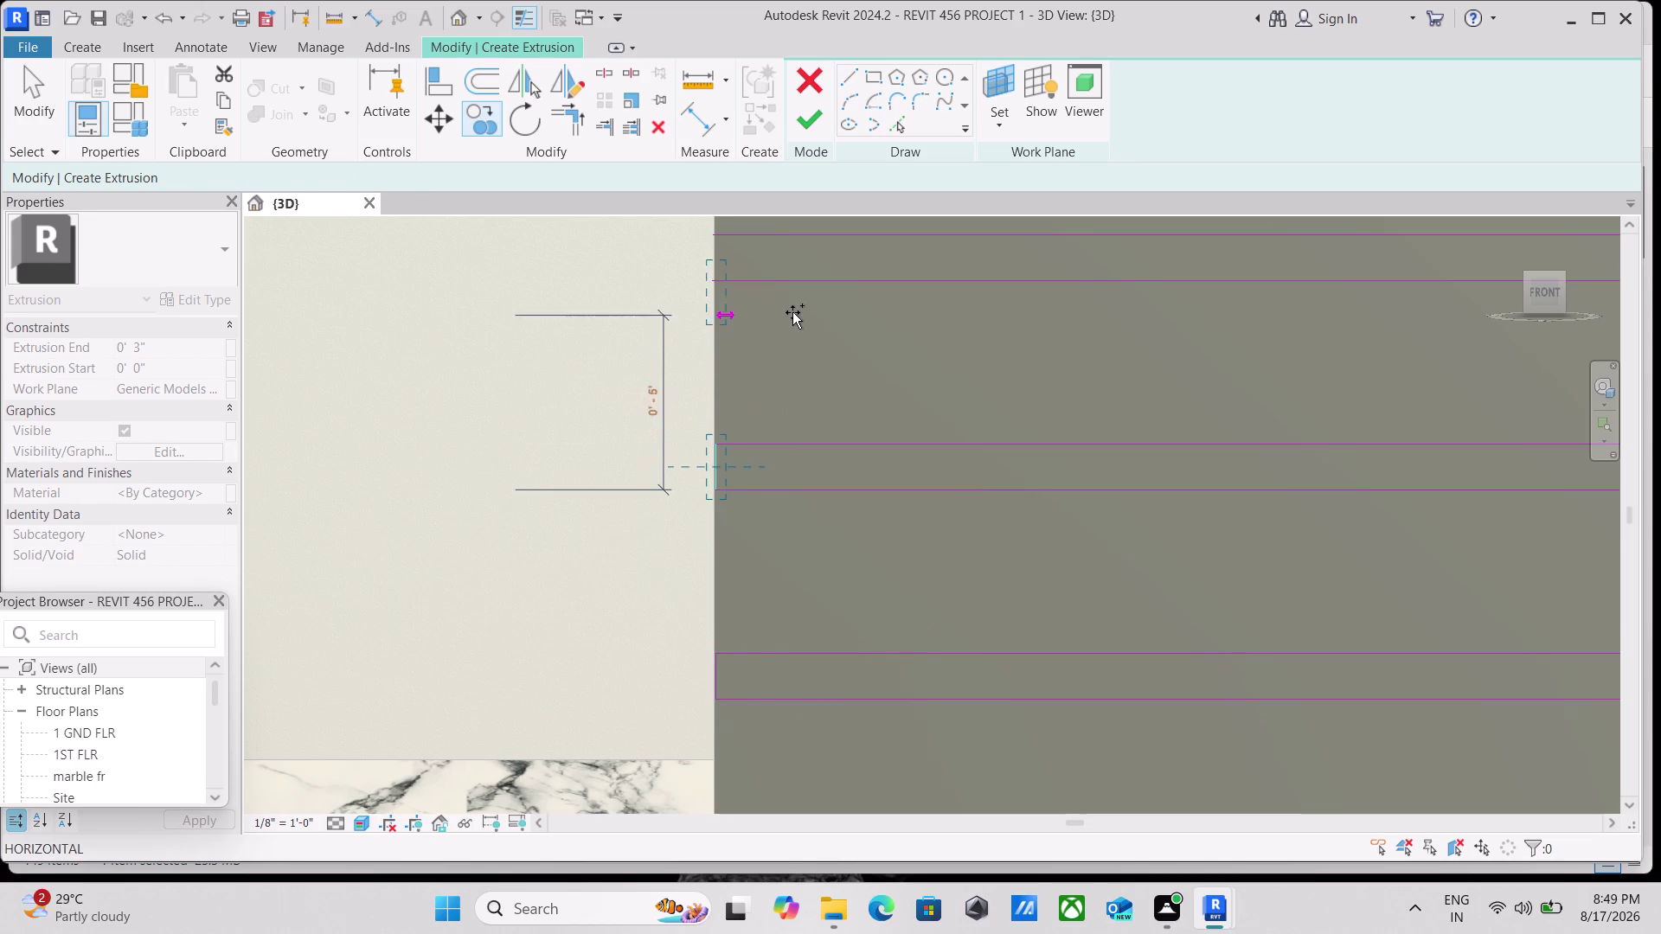
scroll(down, 3)
middle_drag(791, 323, 757, 515)
click(756, 473)
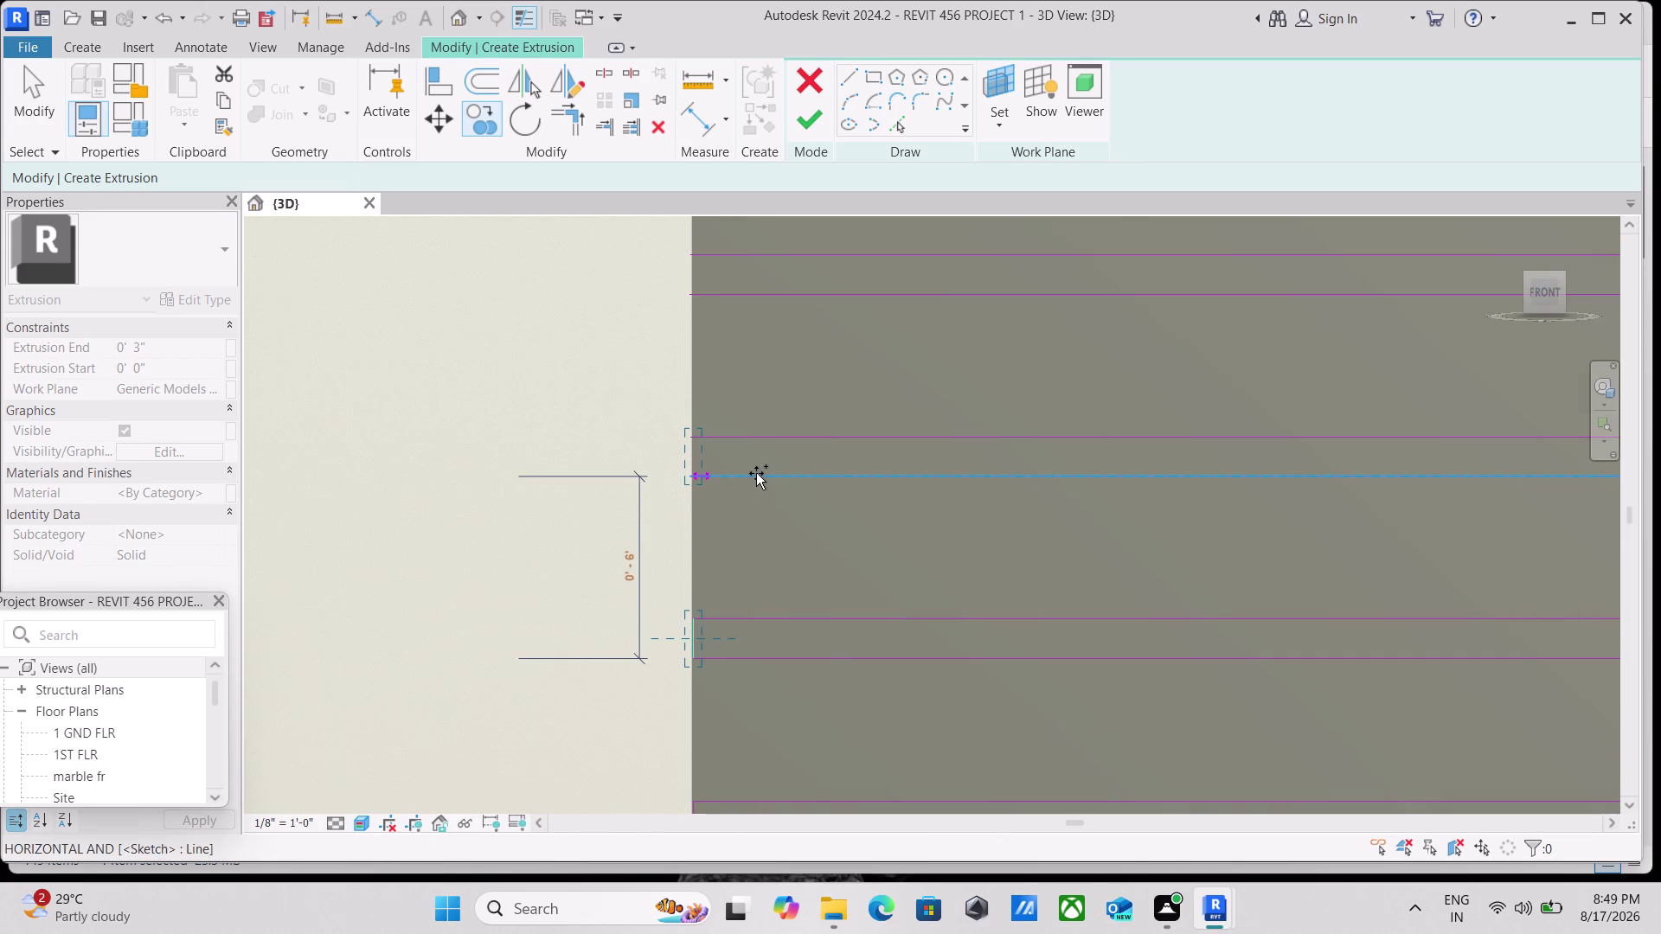
middle_drag(760, 344, 725, 583)
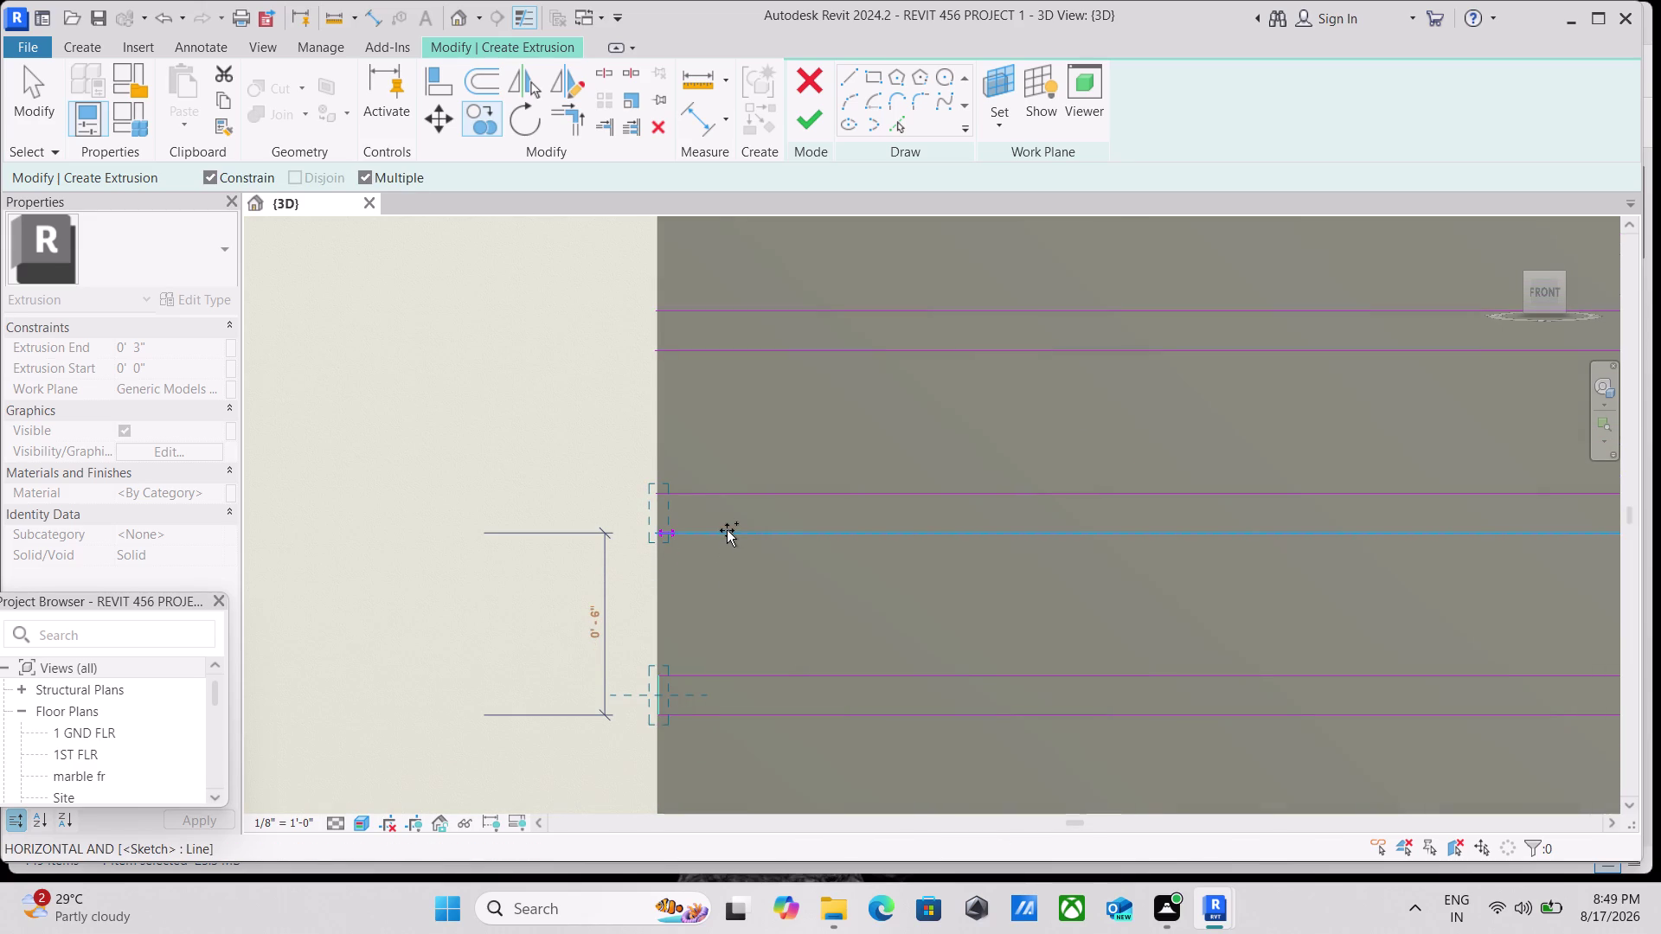
click(727, 531)
middle_drag(731, 388, 699, 625)
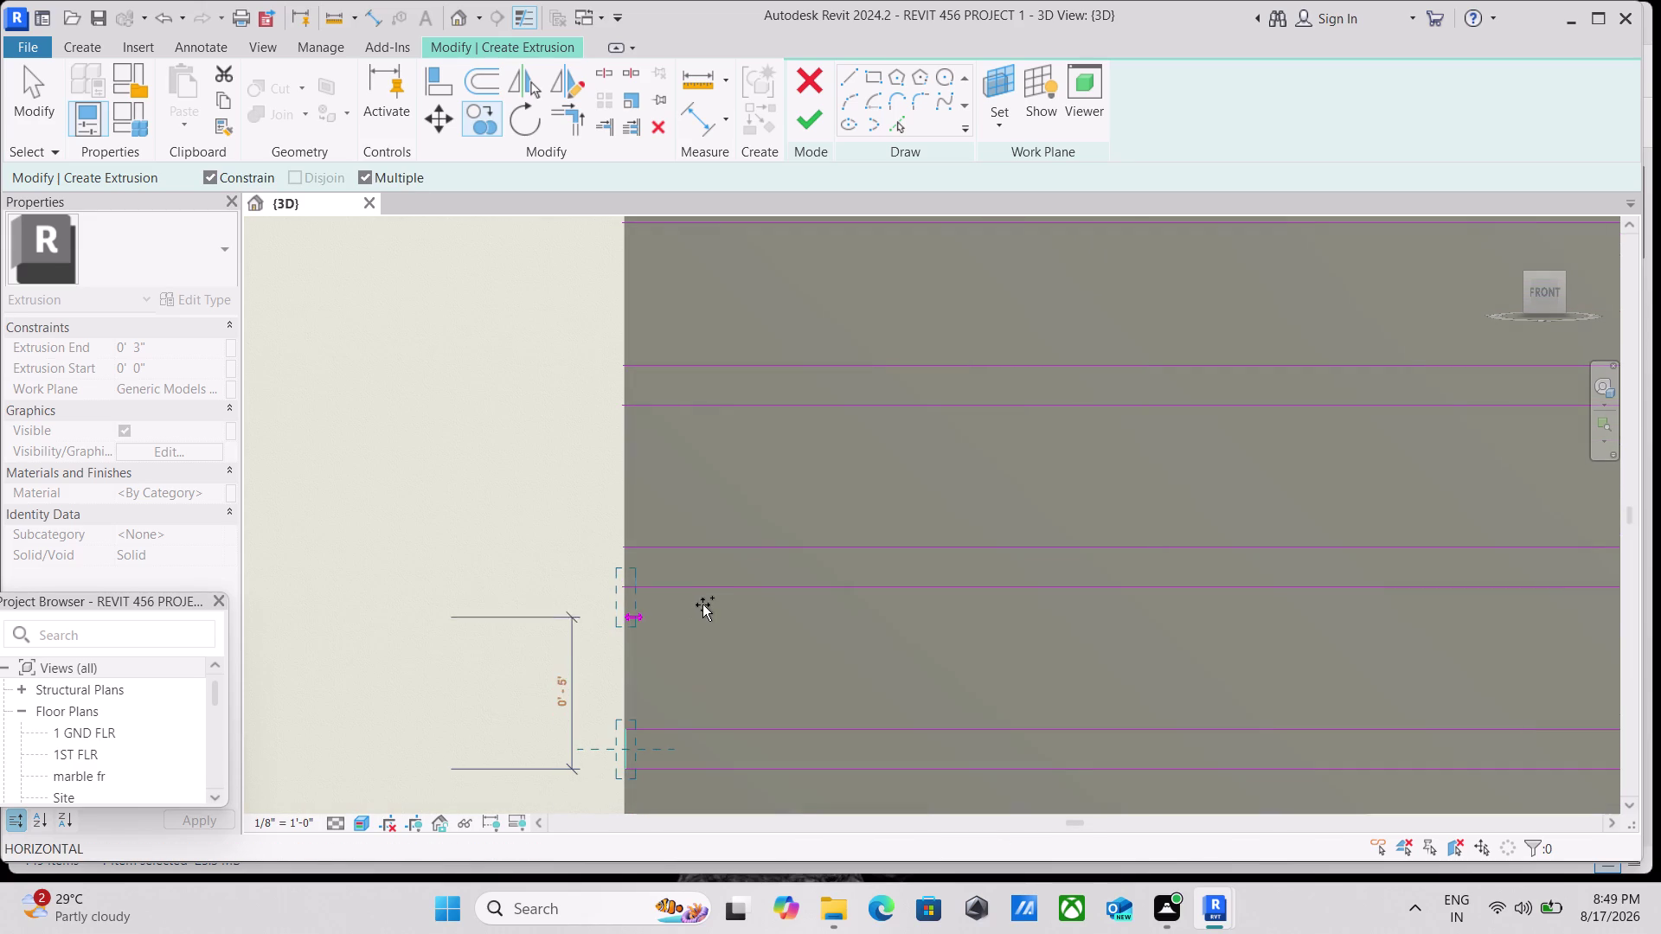
click(706, 586)
middle_drag(709, 455, 699, 589)
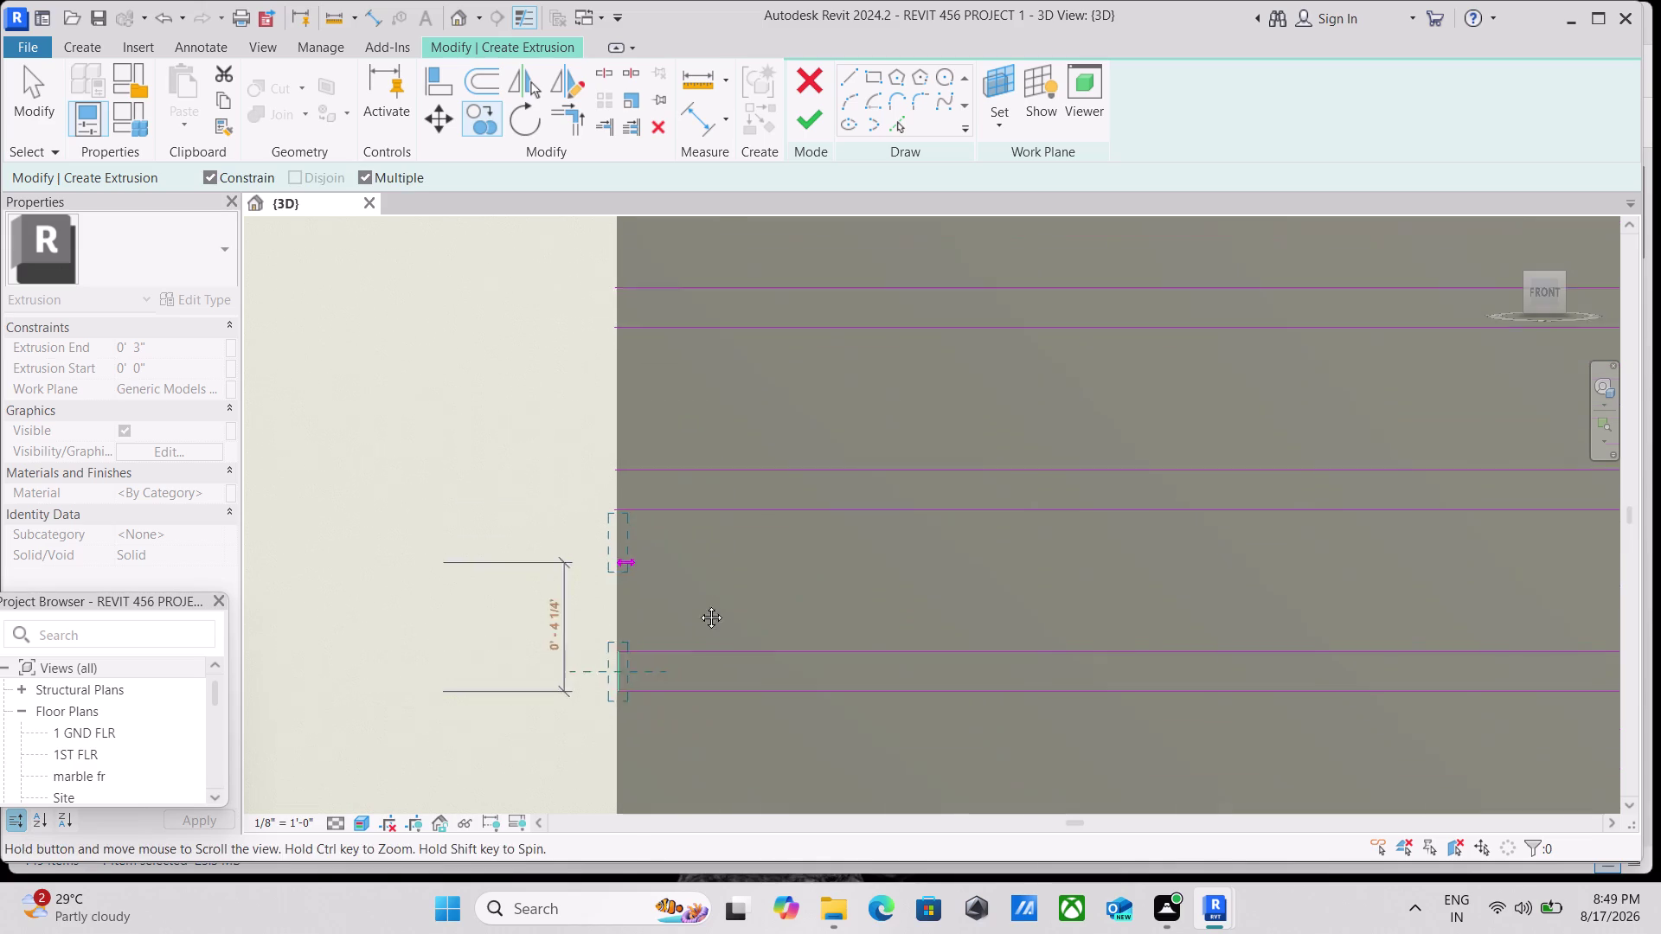
middle_drag(699, 589, 697, 643)
click(708, 589)
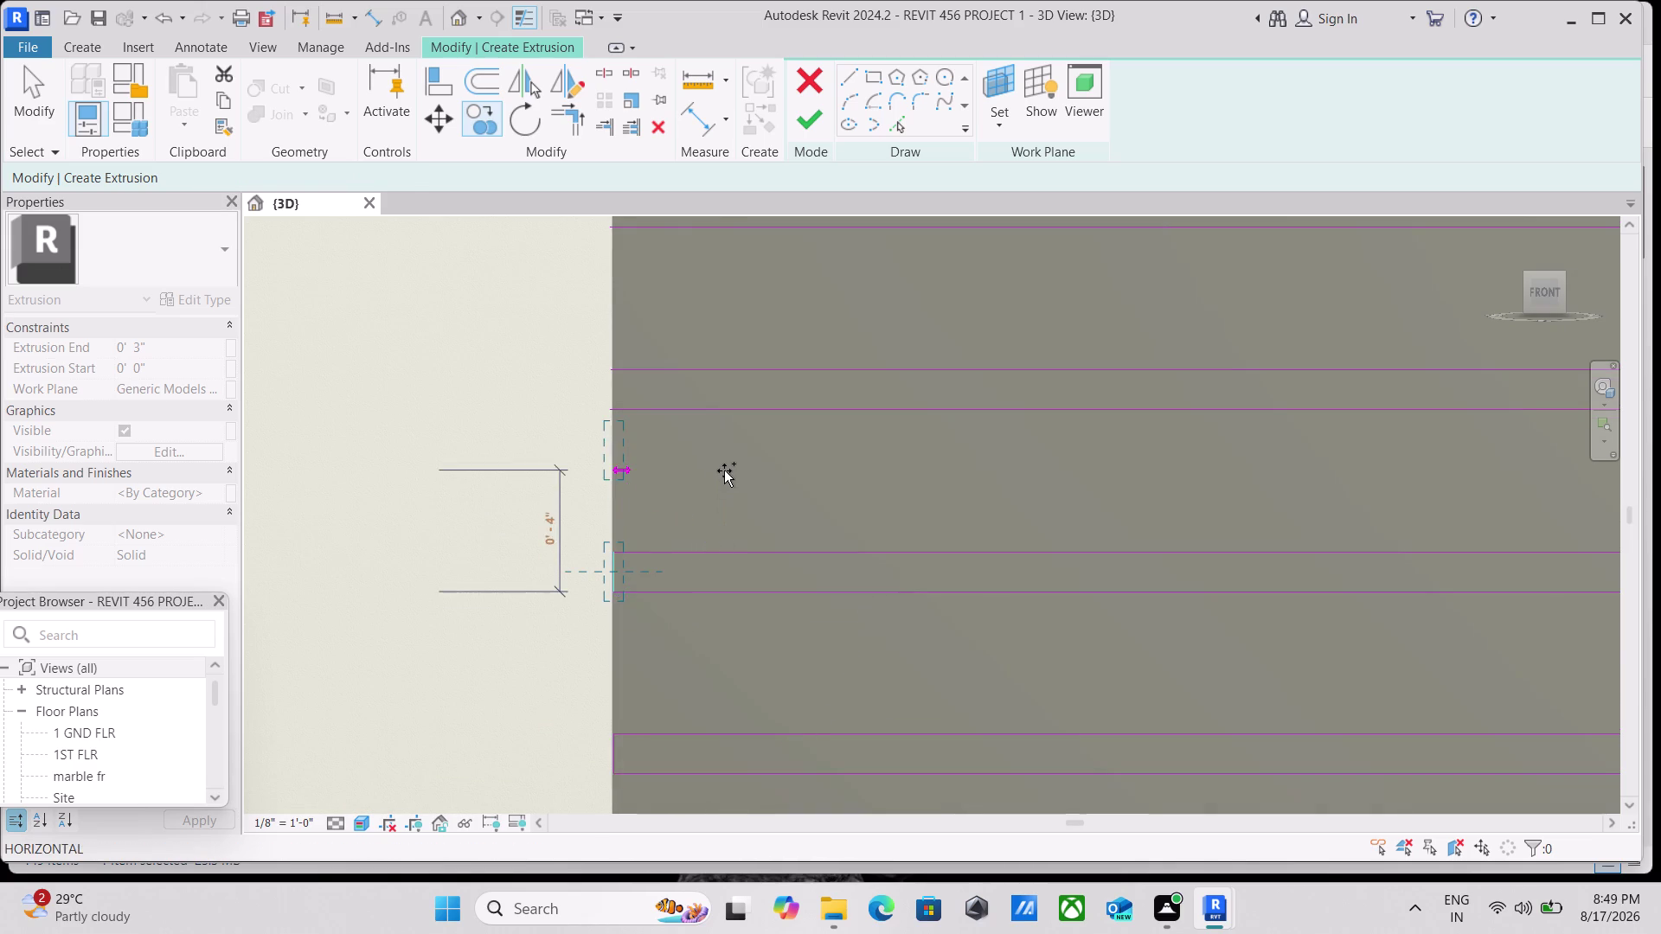
middle_drag(724, 471, 696, 675)
click(703, 613)
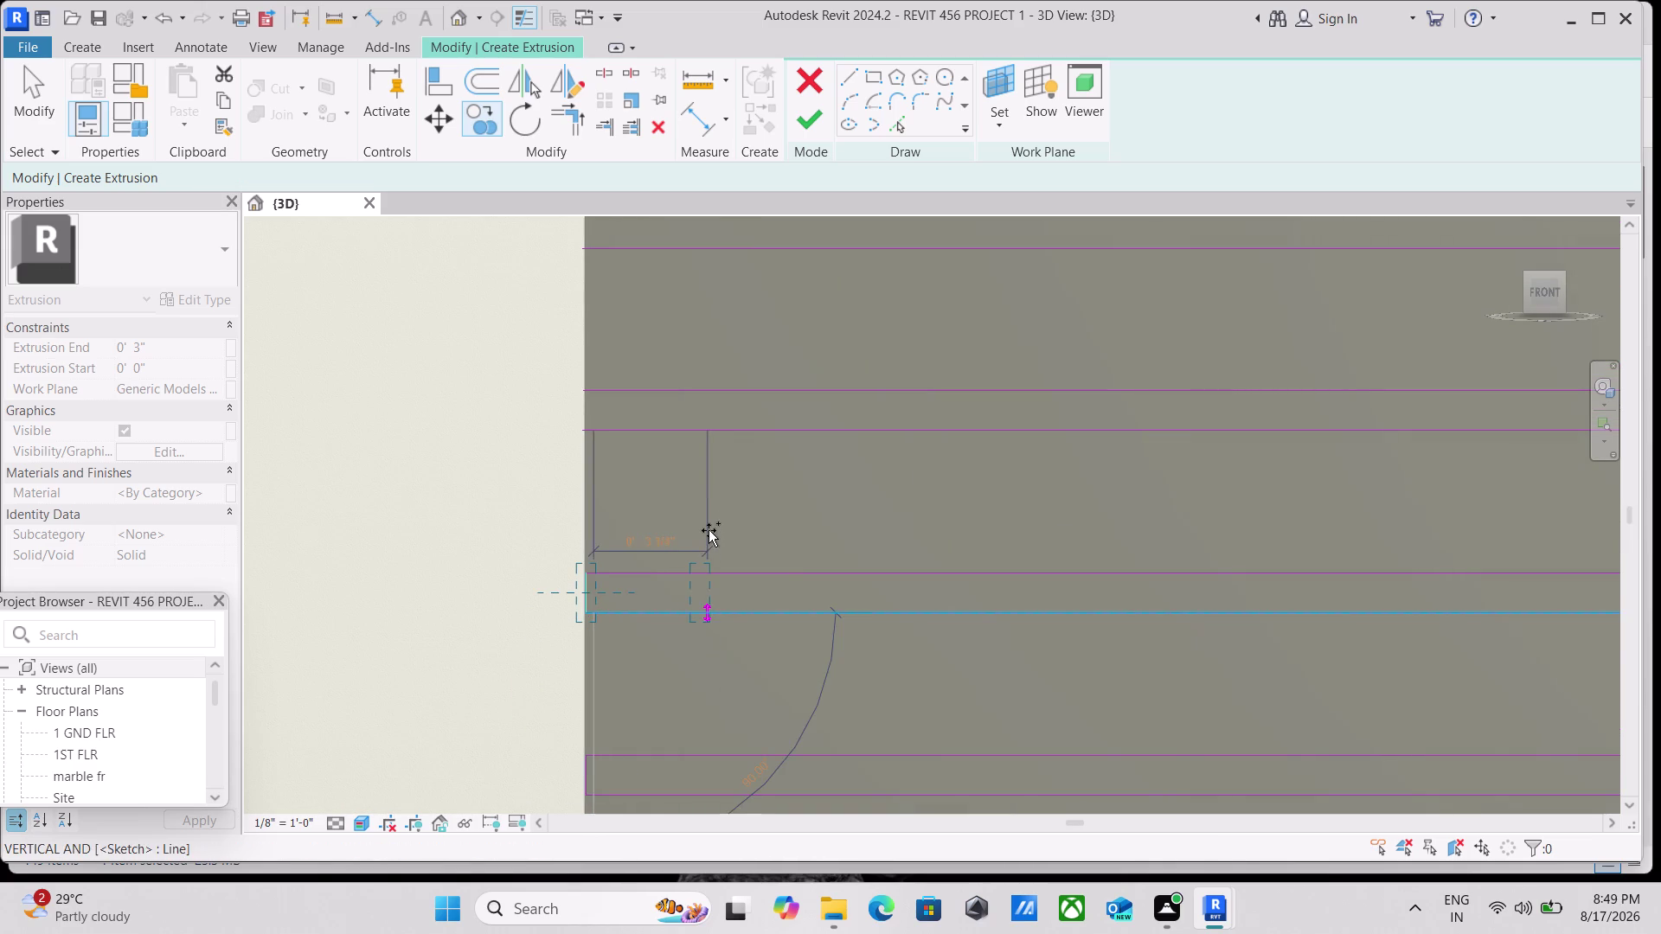
middle_drag(709, 510, 677, 730)
click(675, 644)
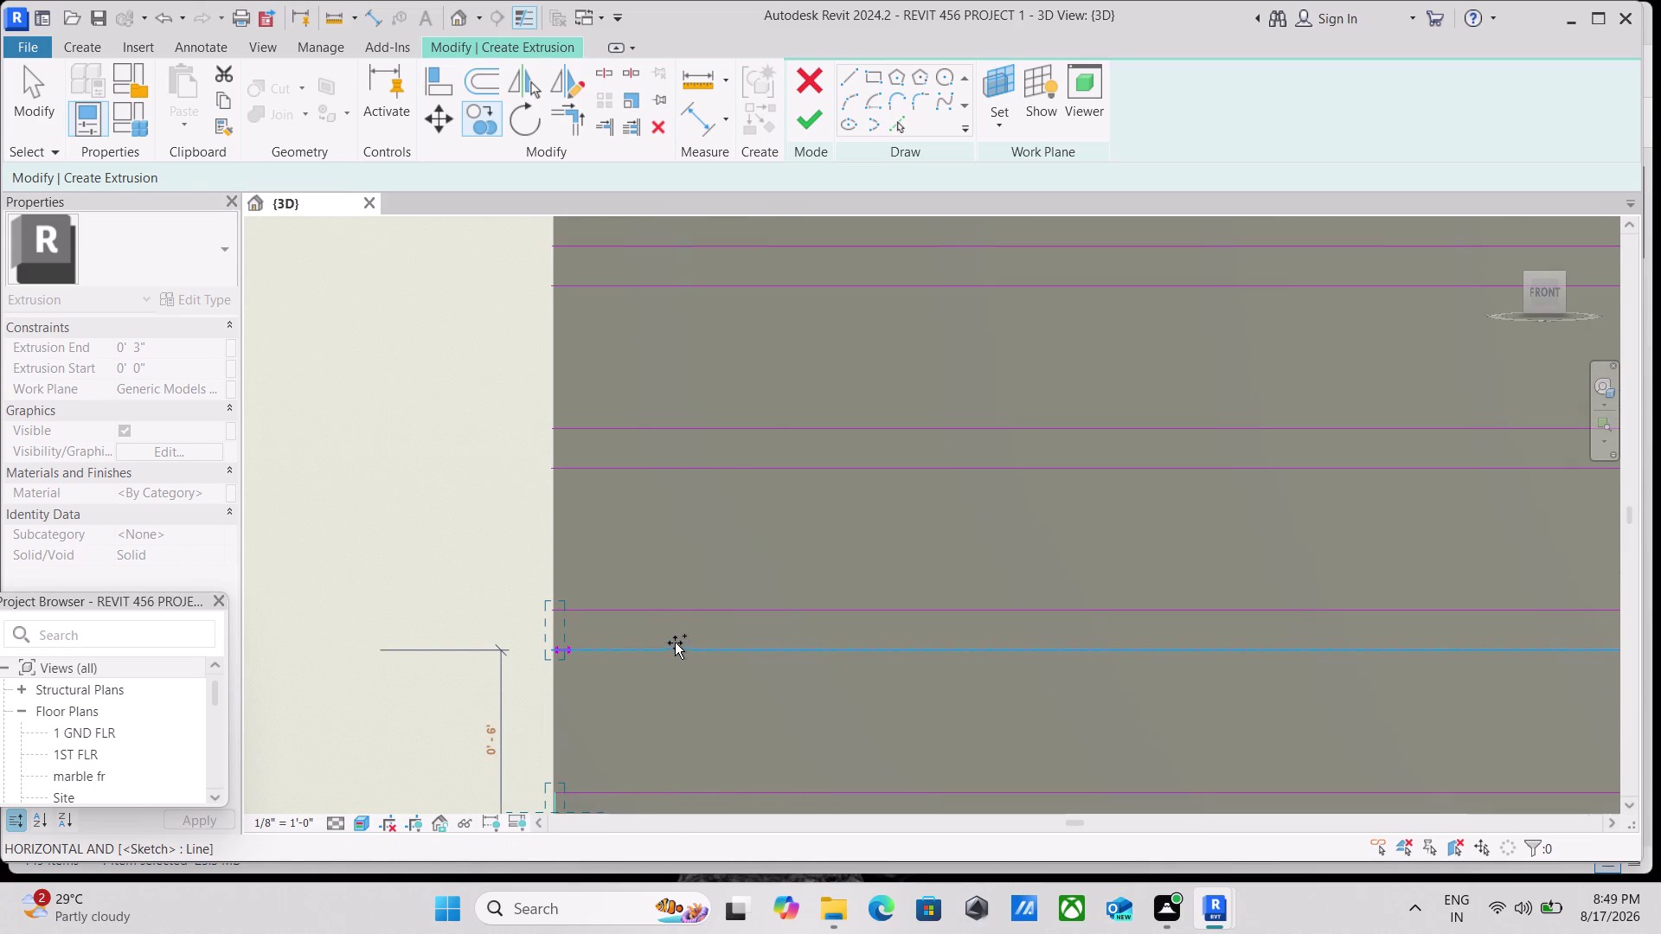
middle_drag(679, 563, 660, 748)
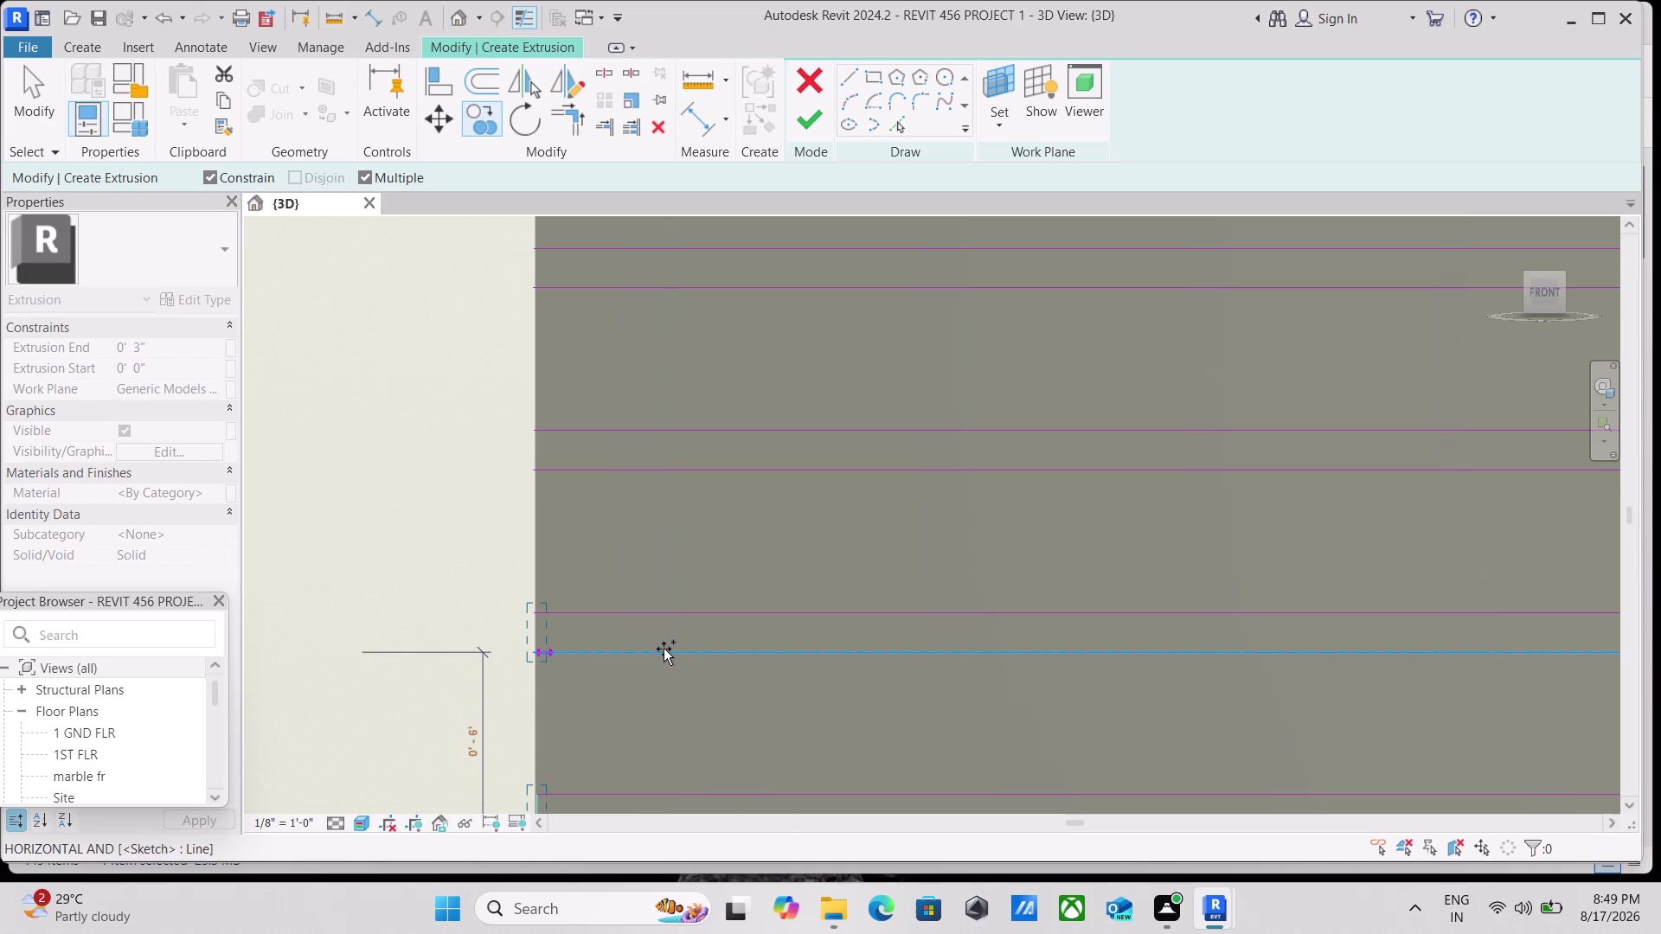
click(664, 649)
middle_drag(676, 554, 666, 715)
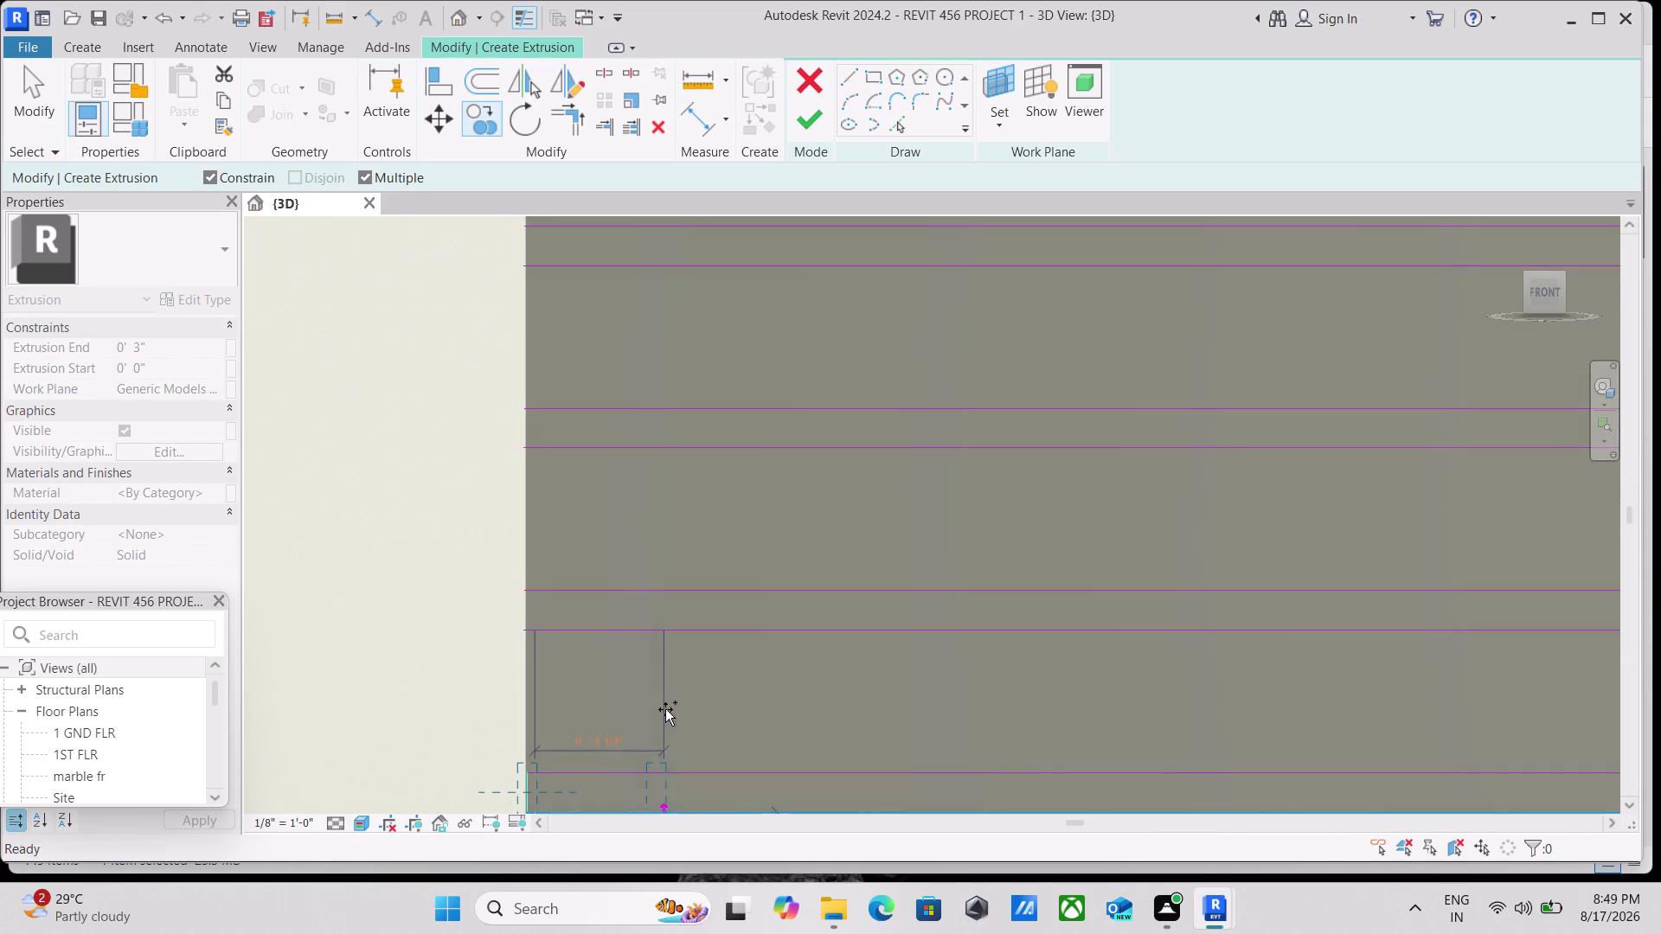
click(667, 630)
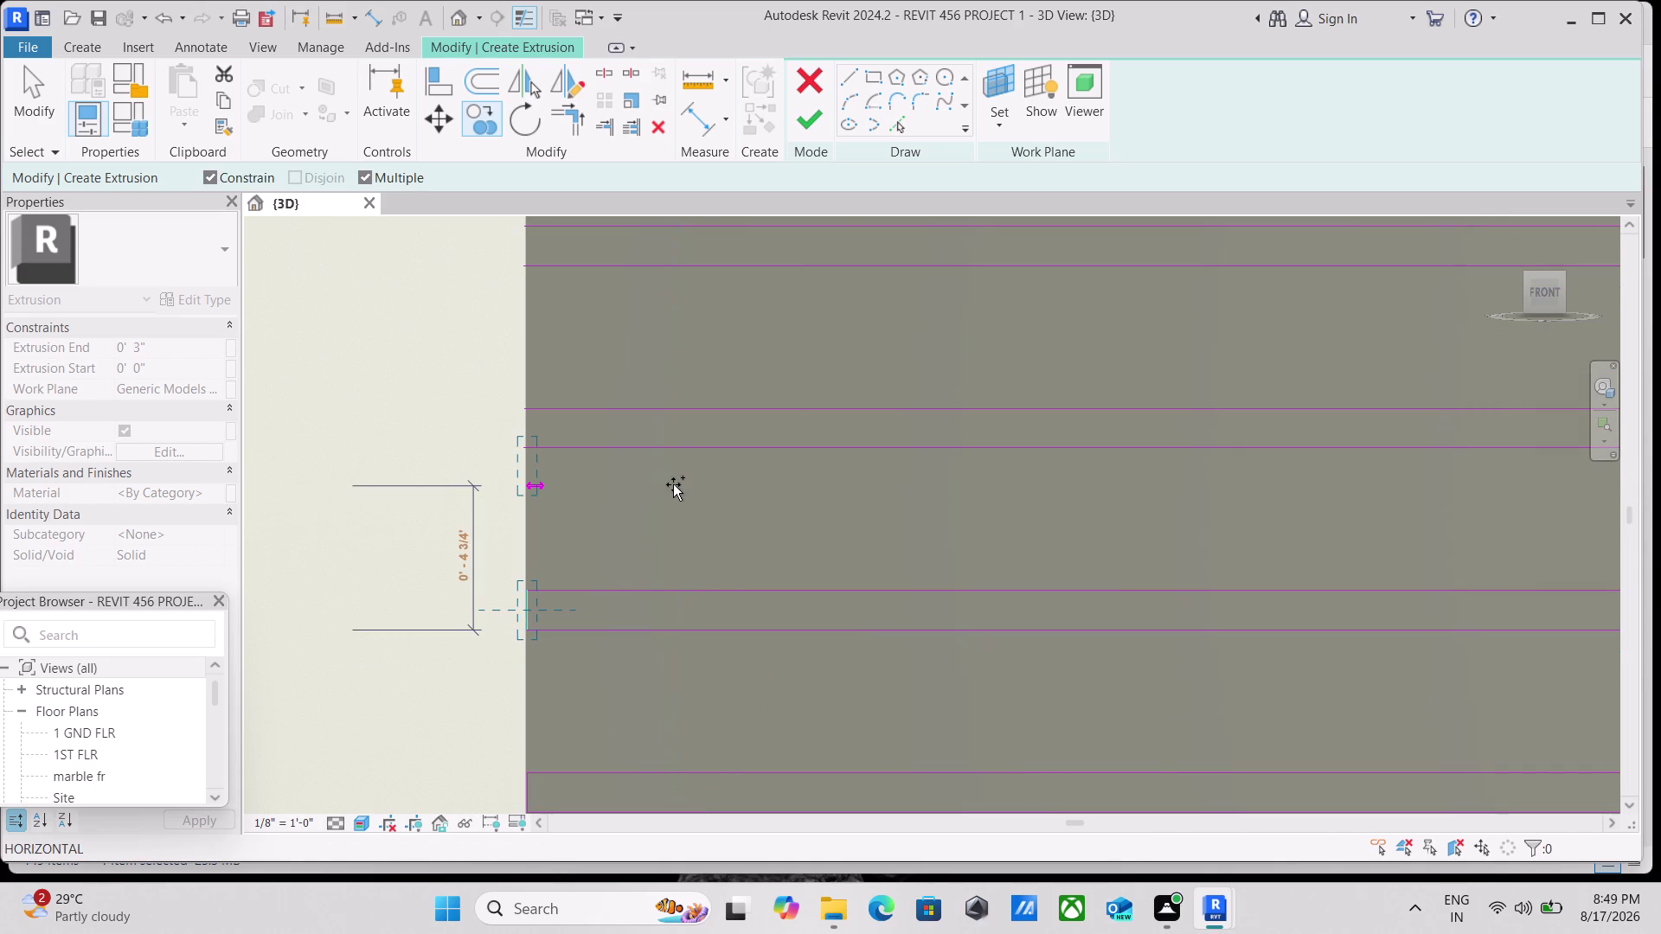
middle_drag(673, 485, 665, 624)
click(663, 591)
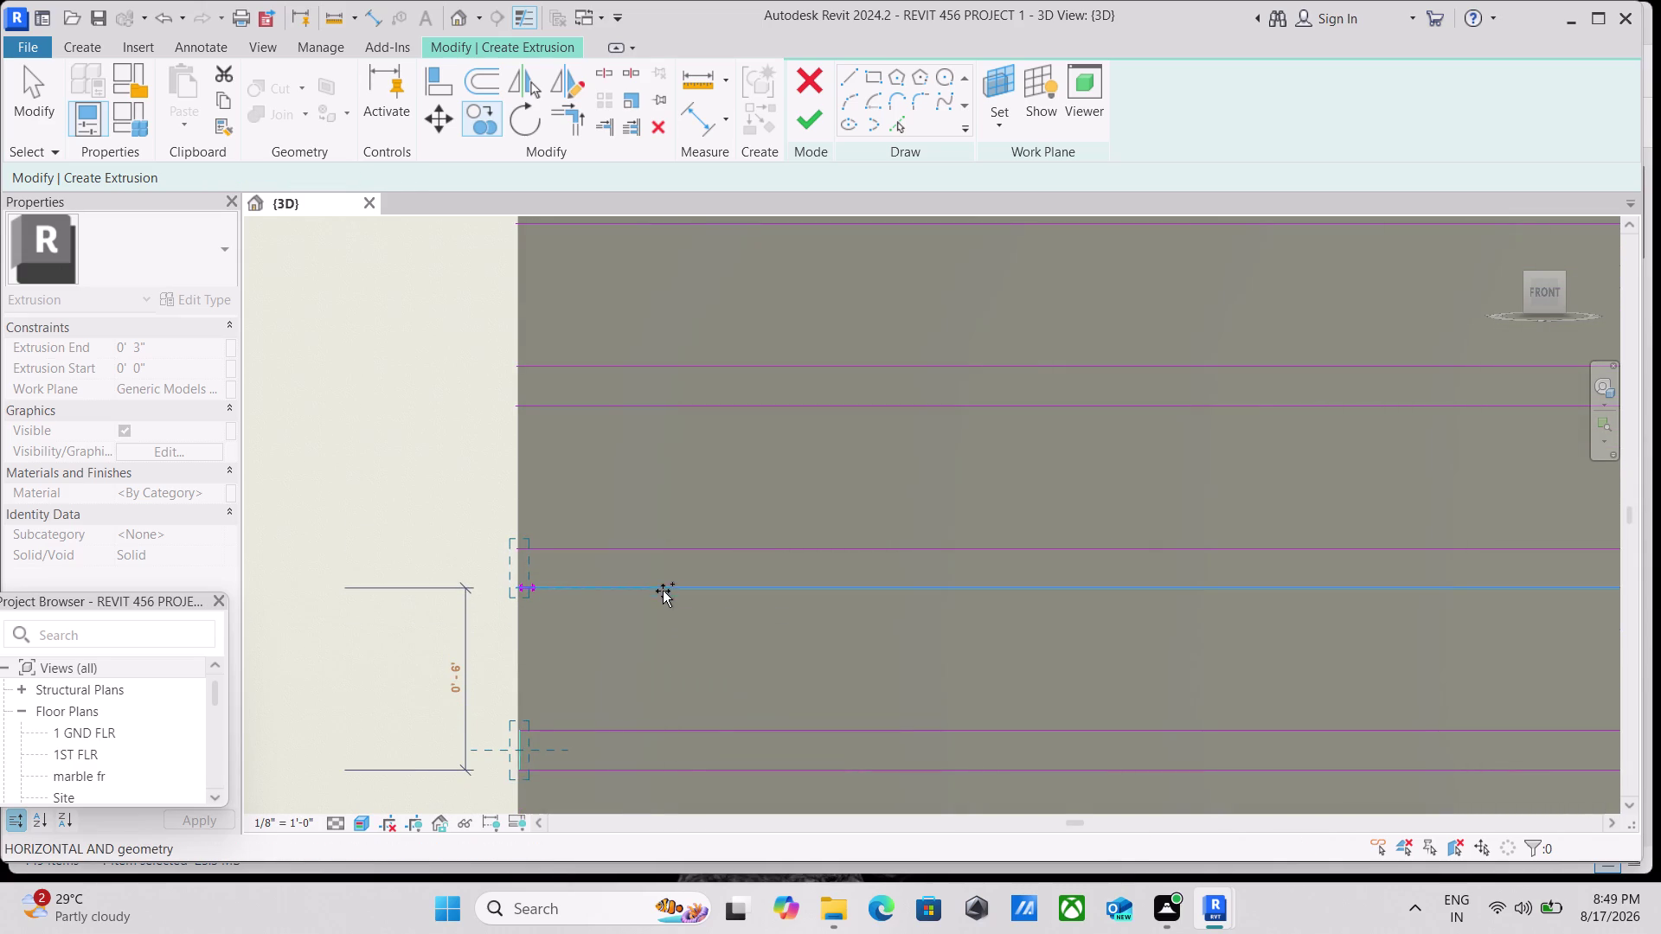
middle_drag(670, 484, 655, 706)
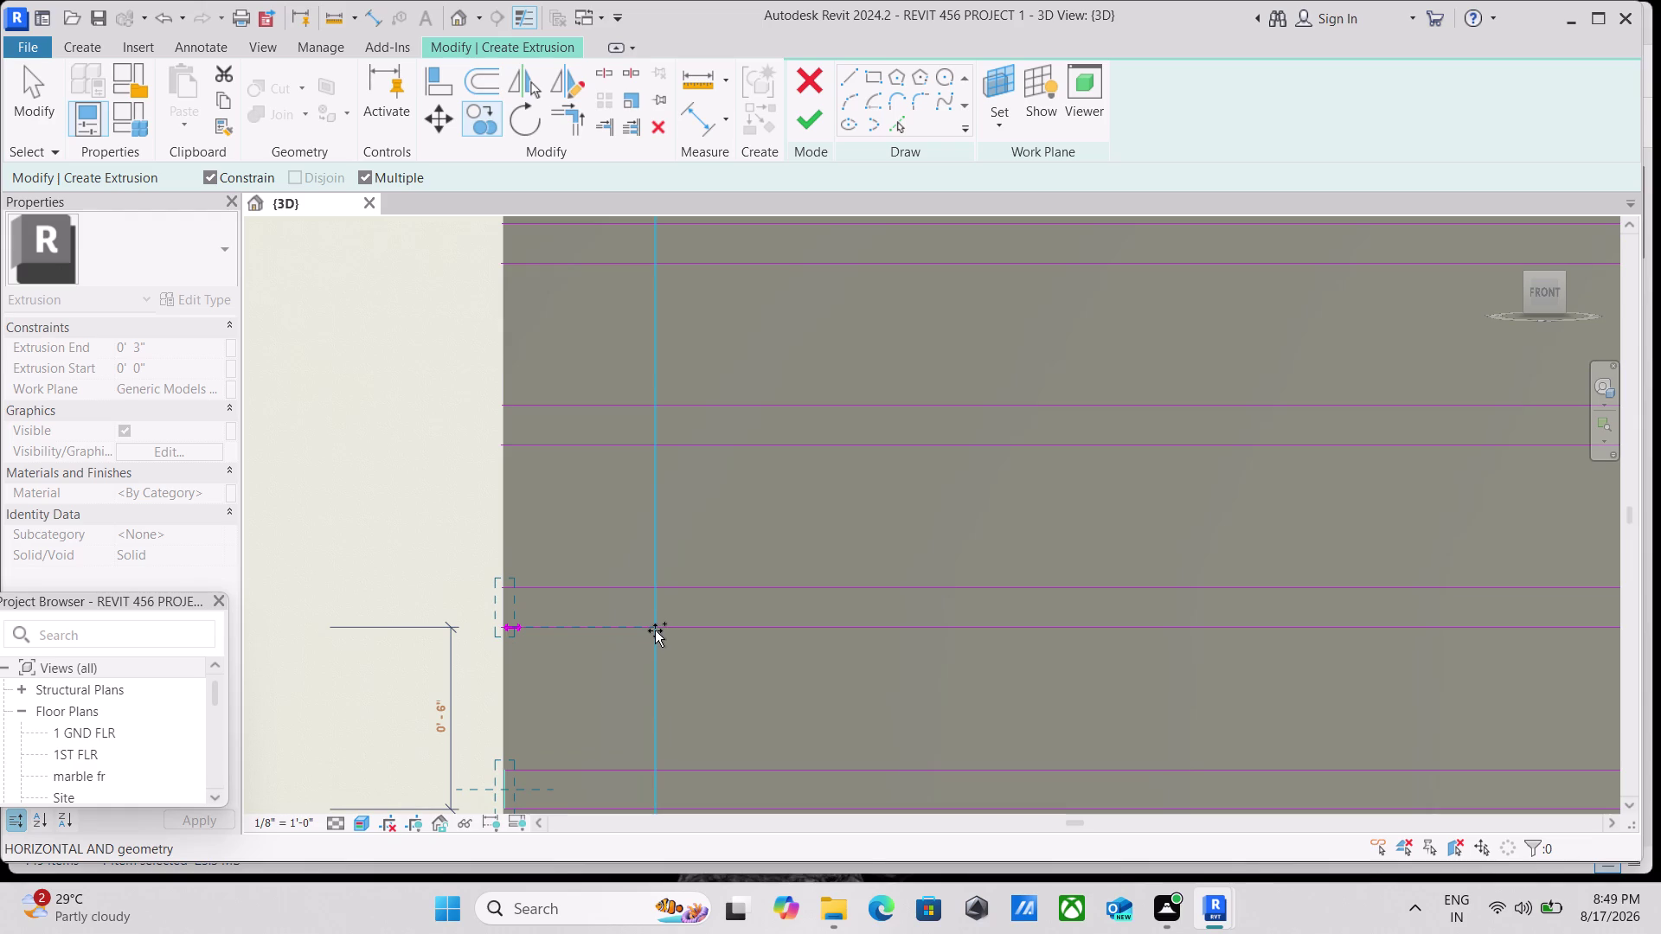
click(677, 621)
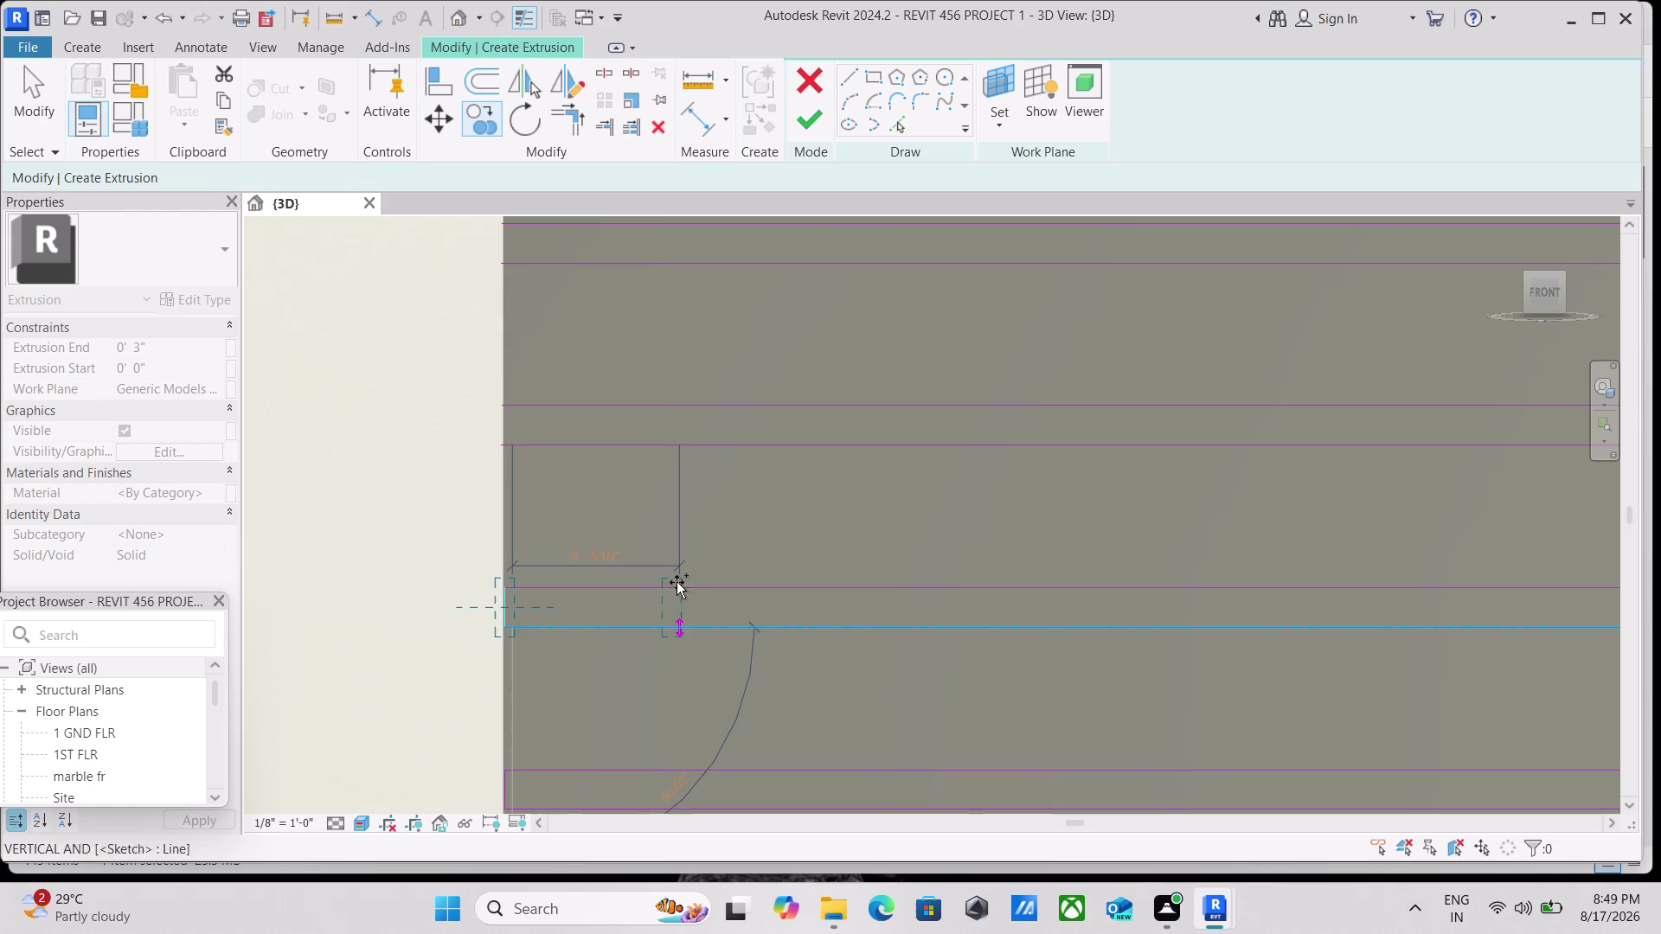
Place several copies of the profile line while panning along the wall edge.
middle_drag(674, 514, 661, 685)
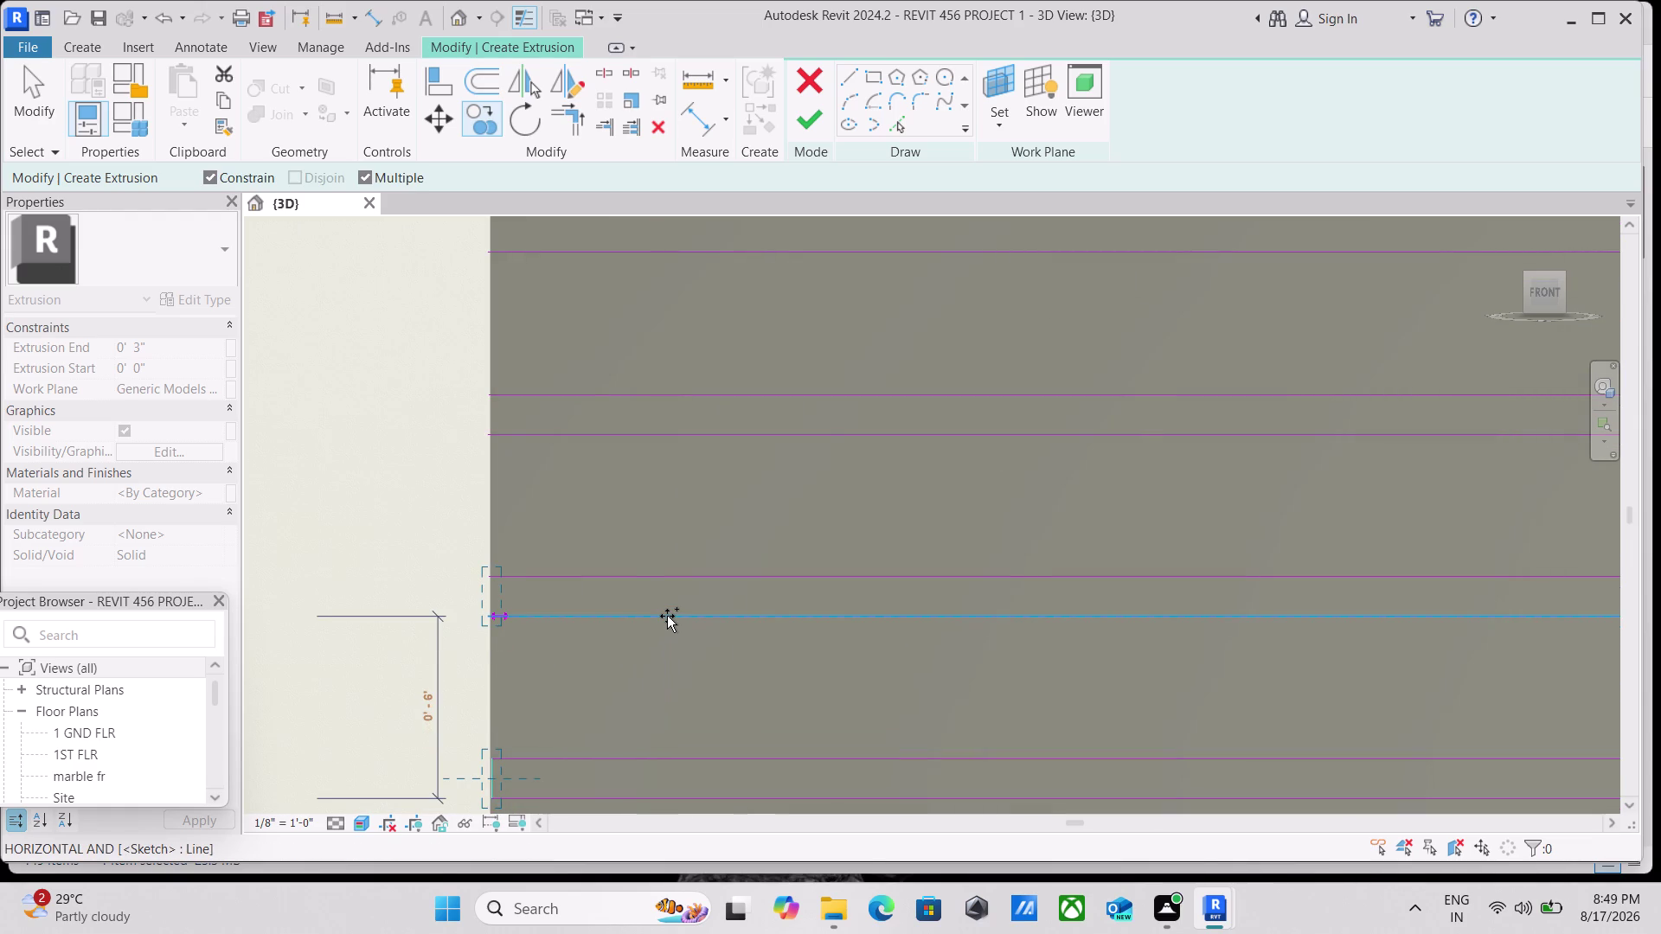
click(667, 616)
middle_drag(673, 511, 664, 652)
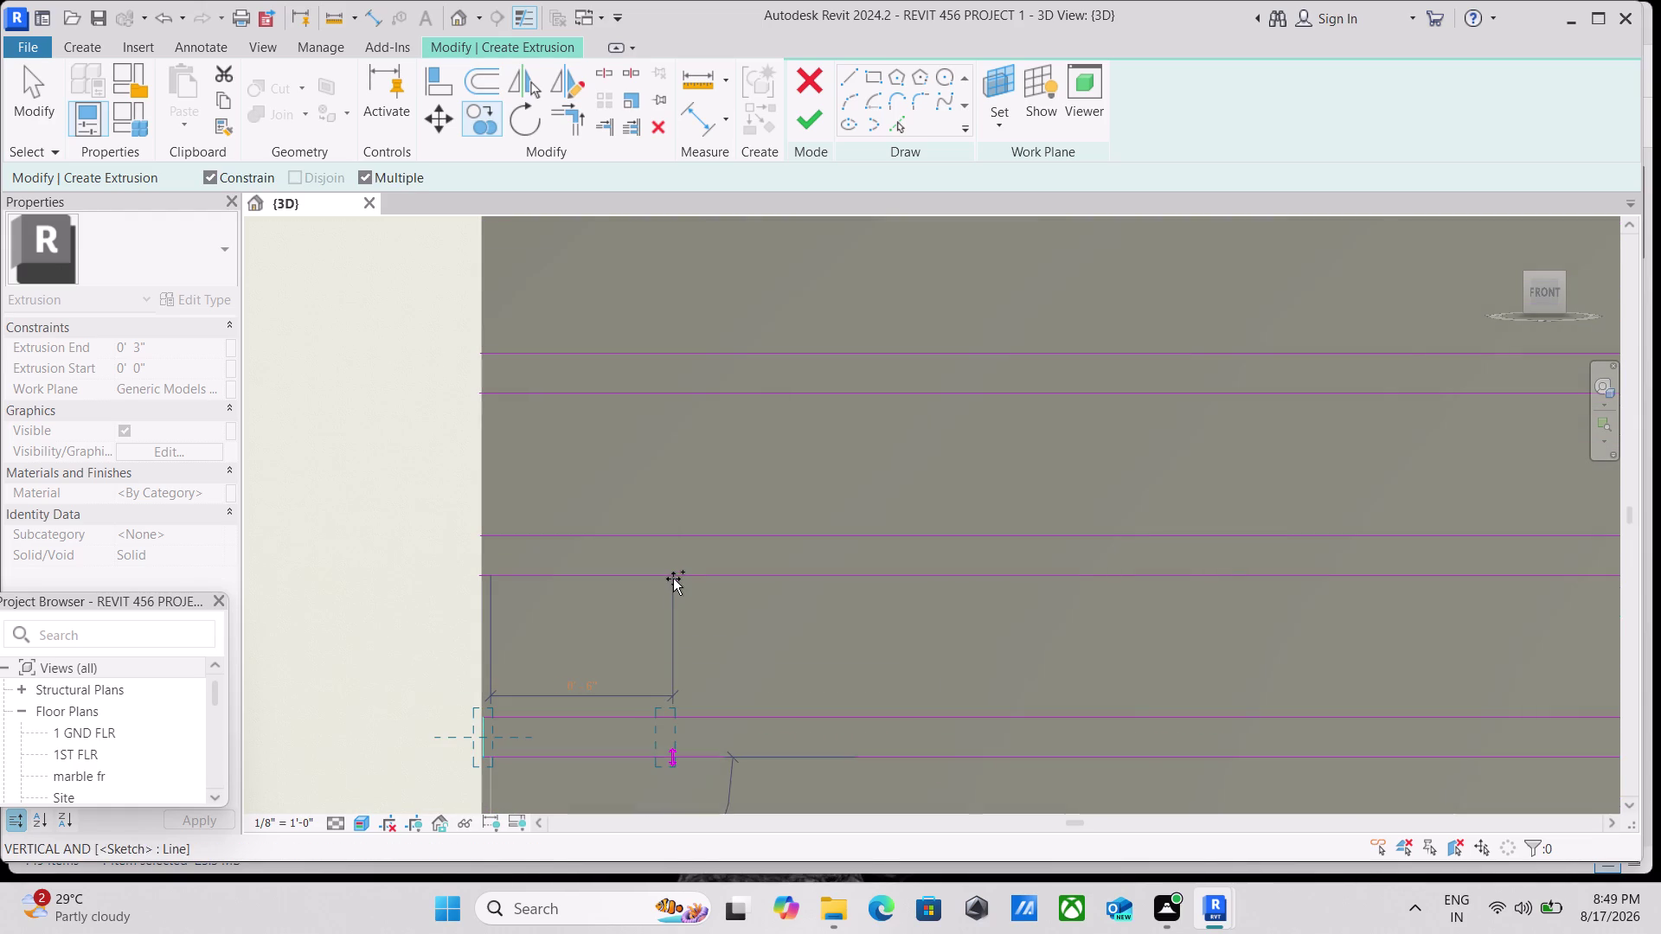
click(674, 570)
middle_drag(675, 485, 675, 581)
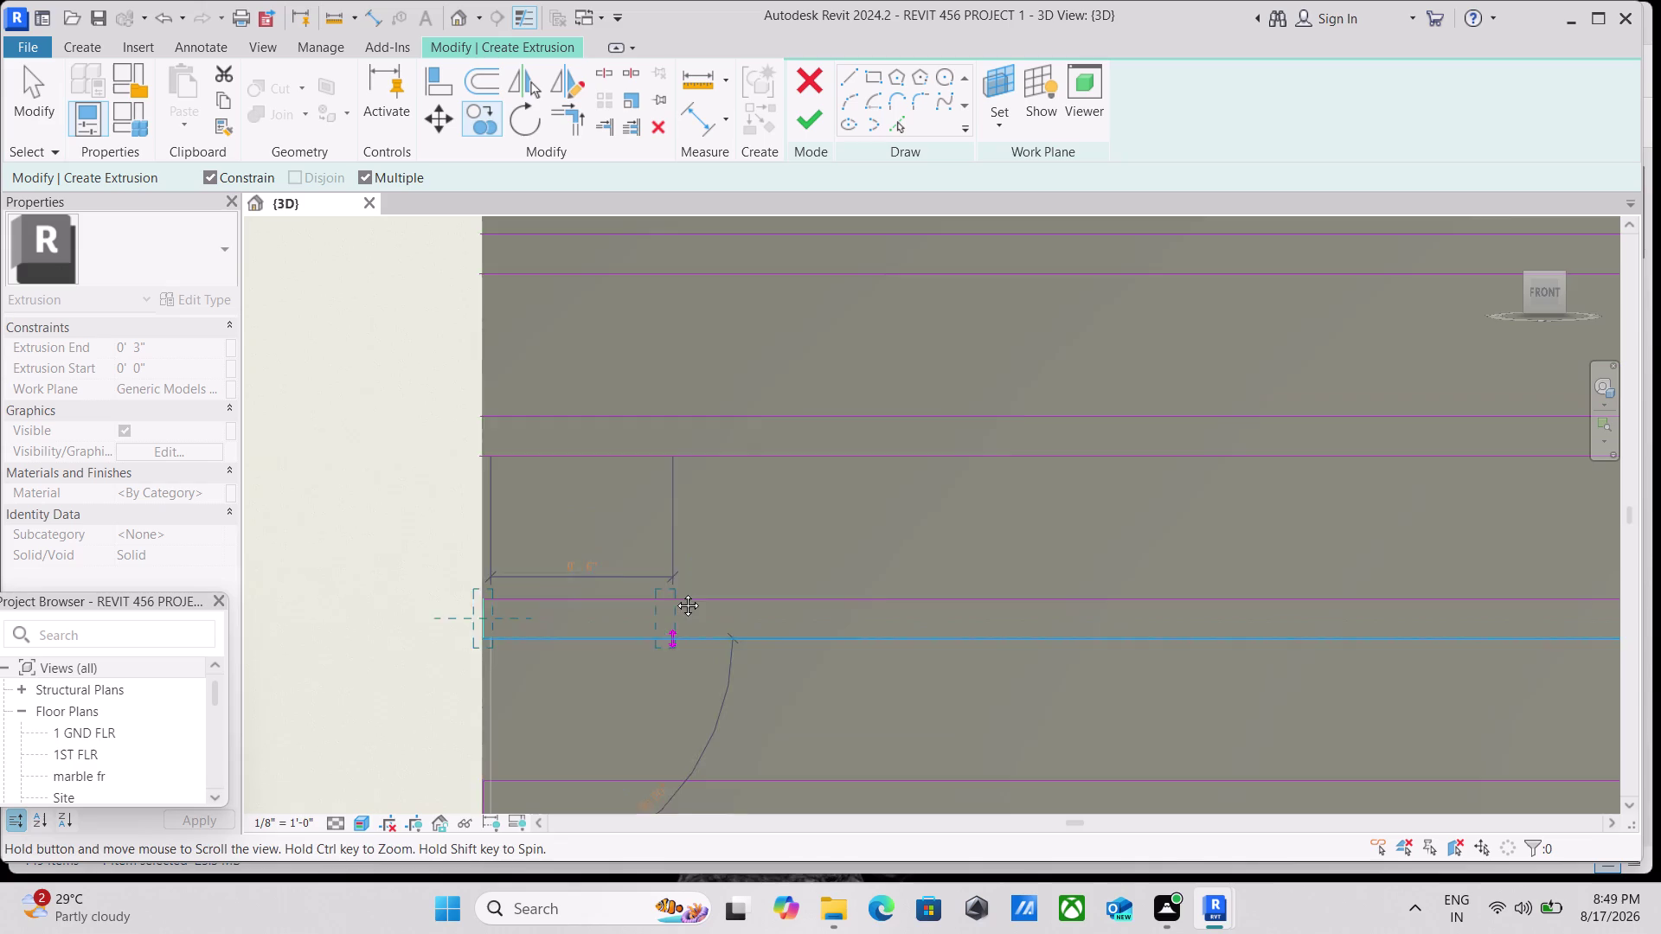
middle_drag(675, 580, 674, 616)
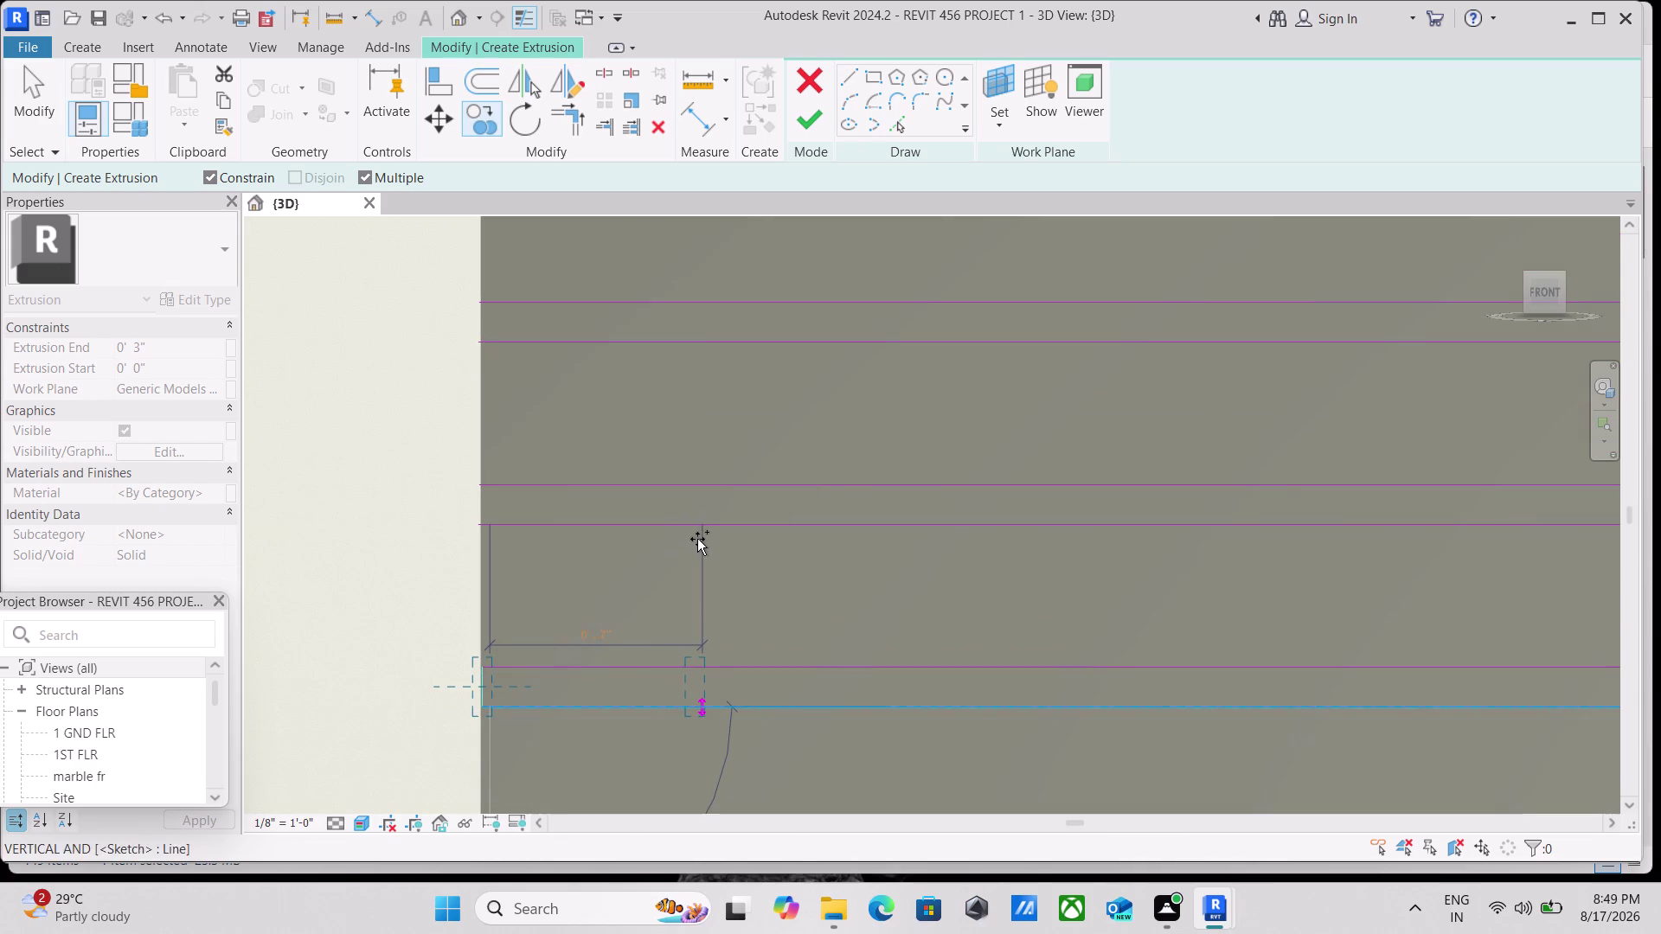
click(667, 521)
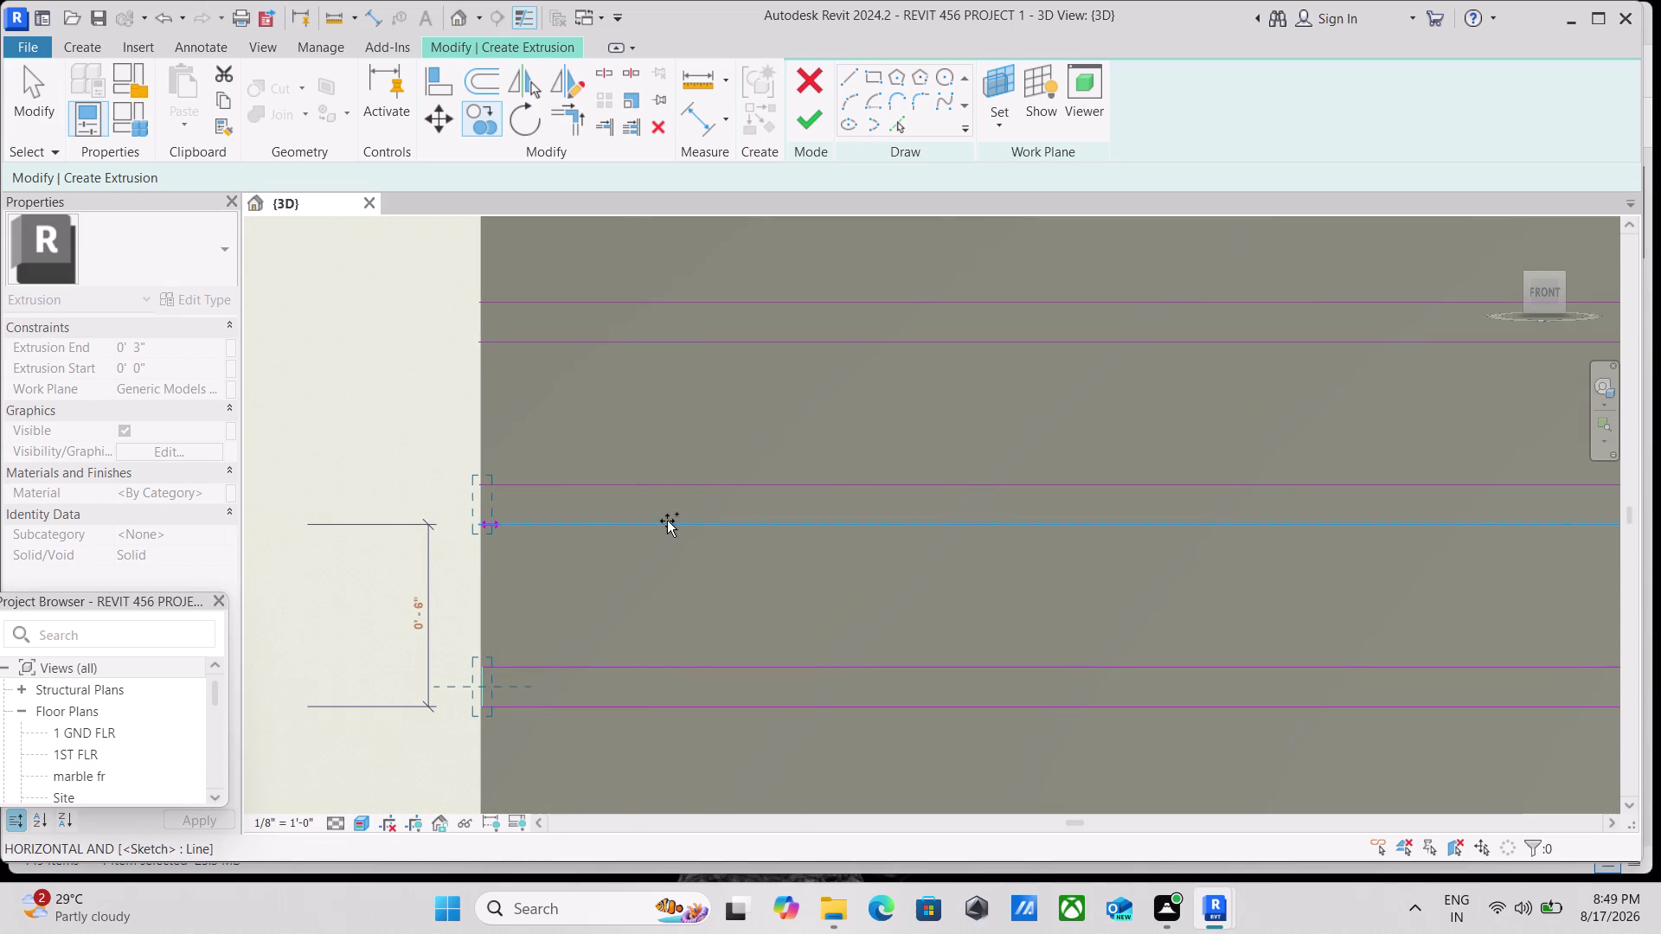
middle_drag(664, 468, 650, 704)
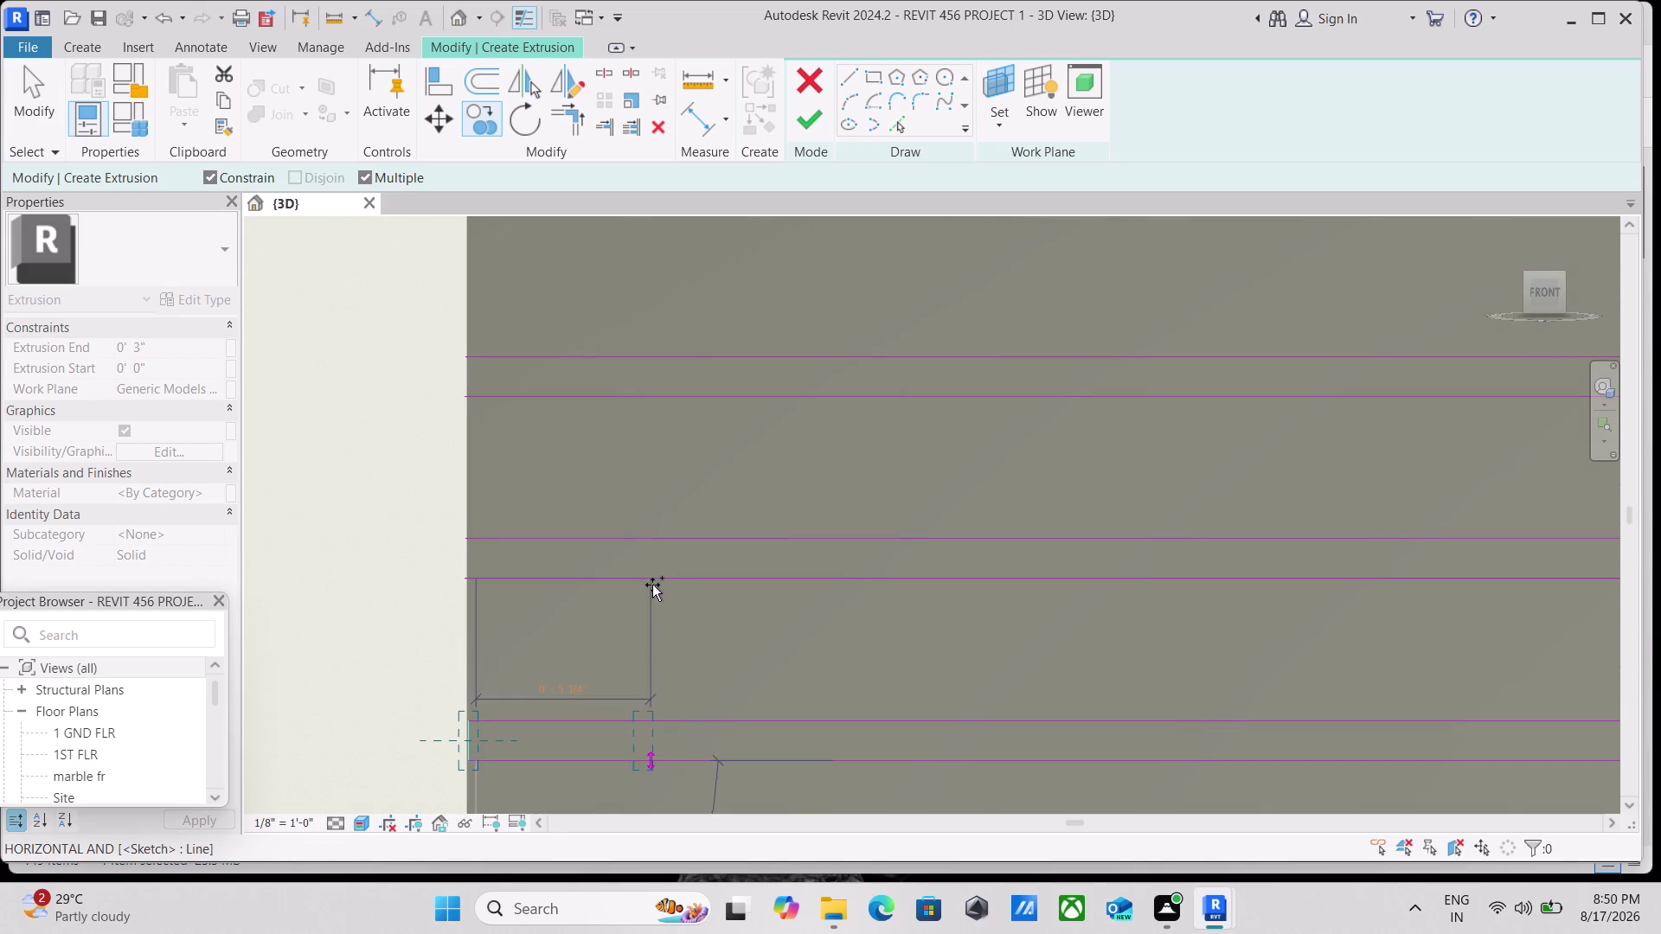
click(657, 575)
middle_drag(661, 468, 654, 609)
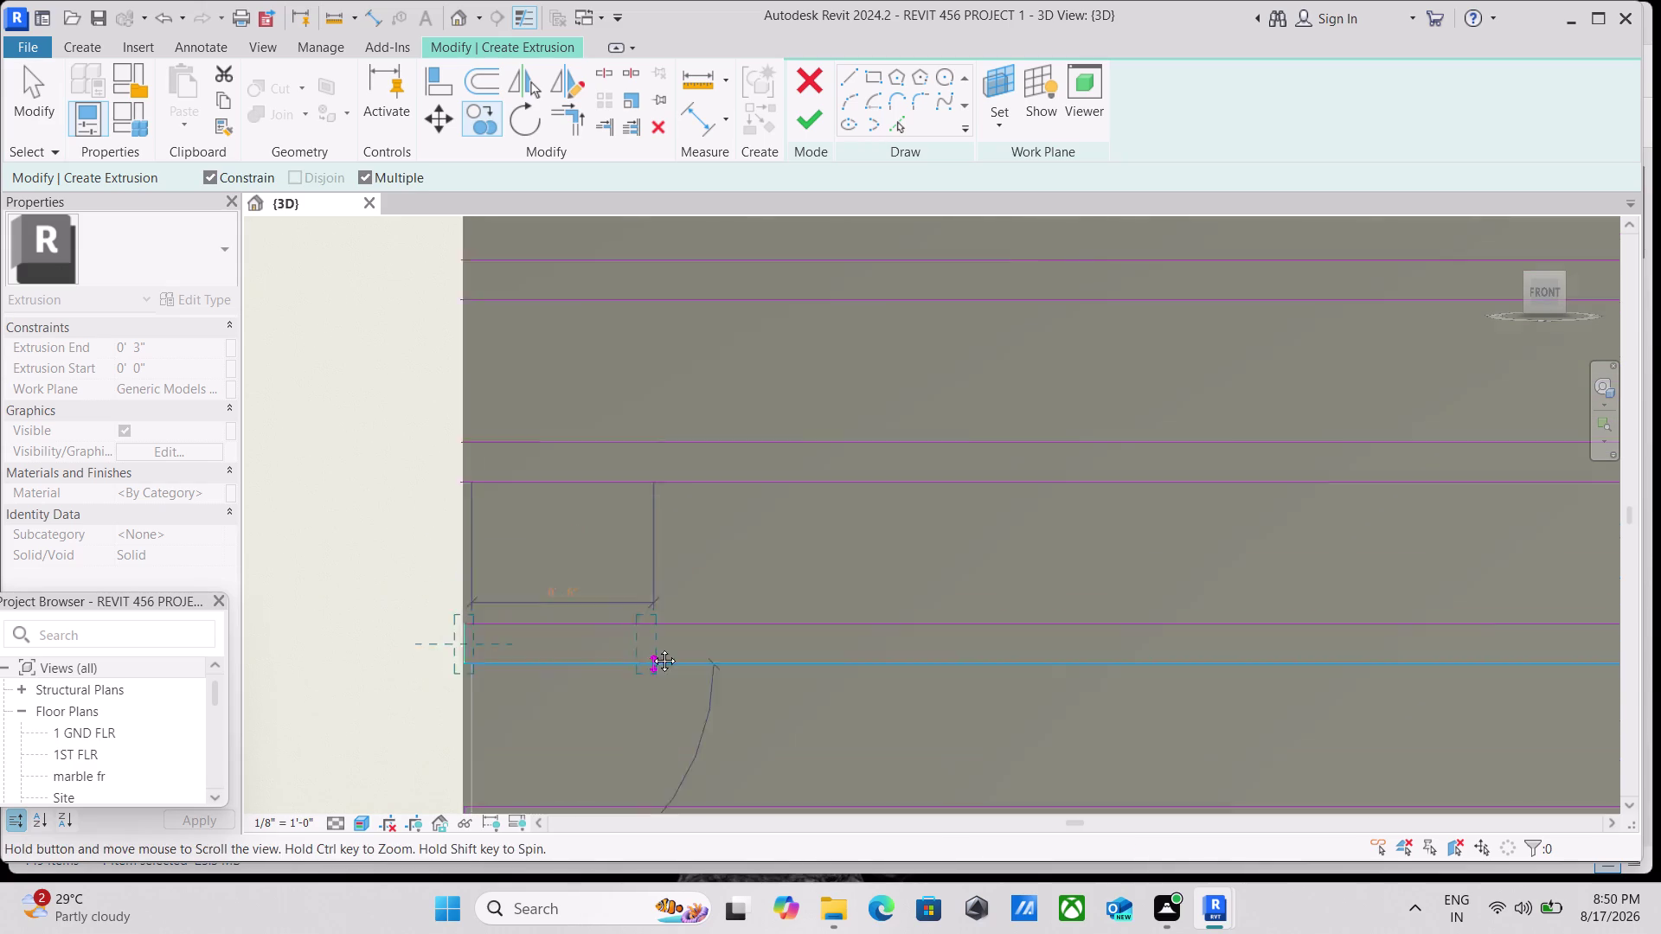
middle_drag(654, 609, 652, 767)
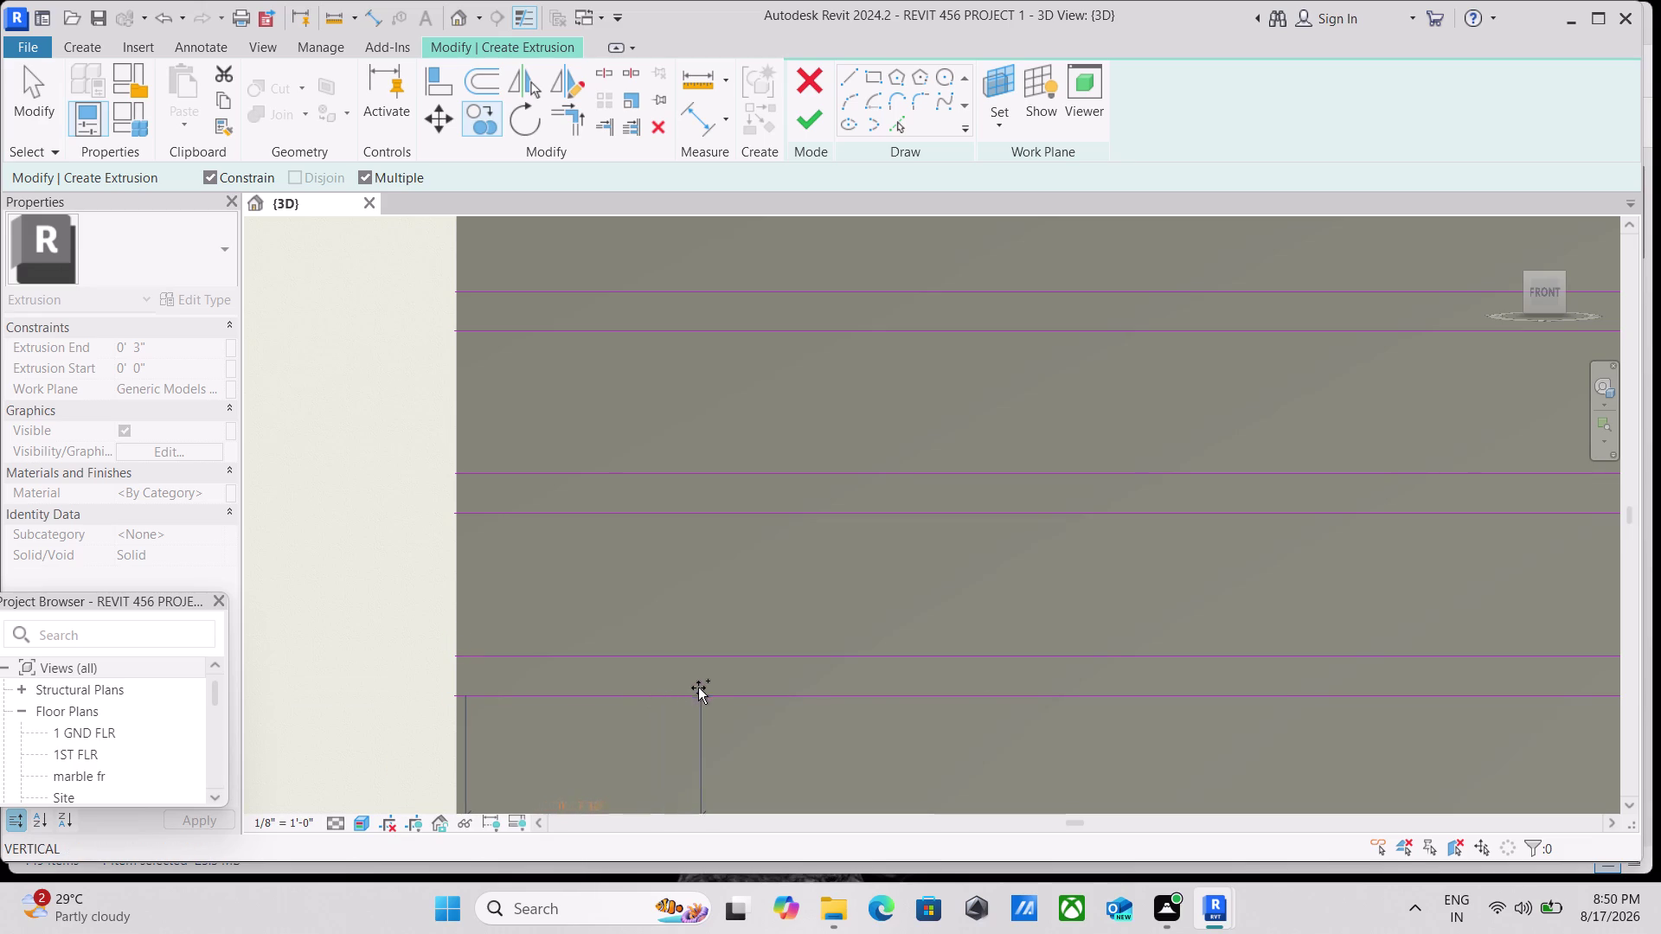
click(629, 700)
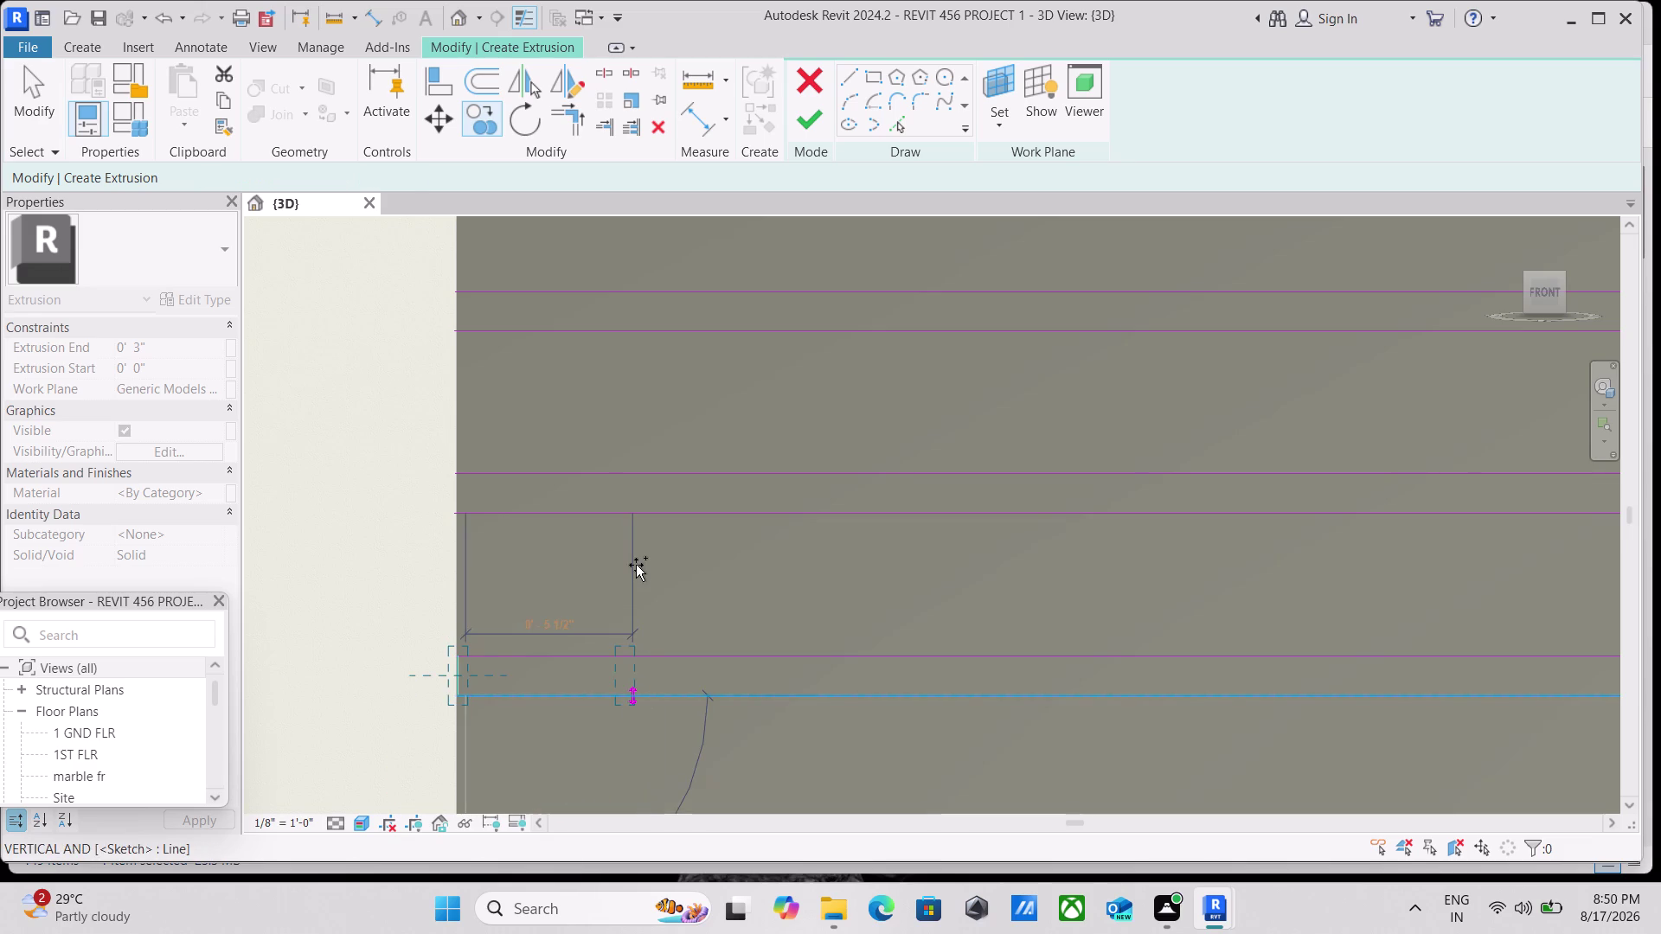
Place more copies toward the sketch's left edge, which triggers the overlapping-lines warning.
scroll(down, 3)
middle_drag(636, 575, 632, 721)
click(632, 662)
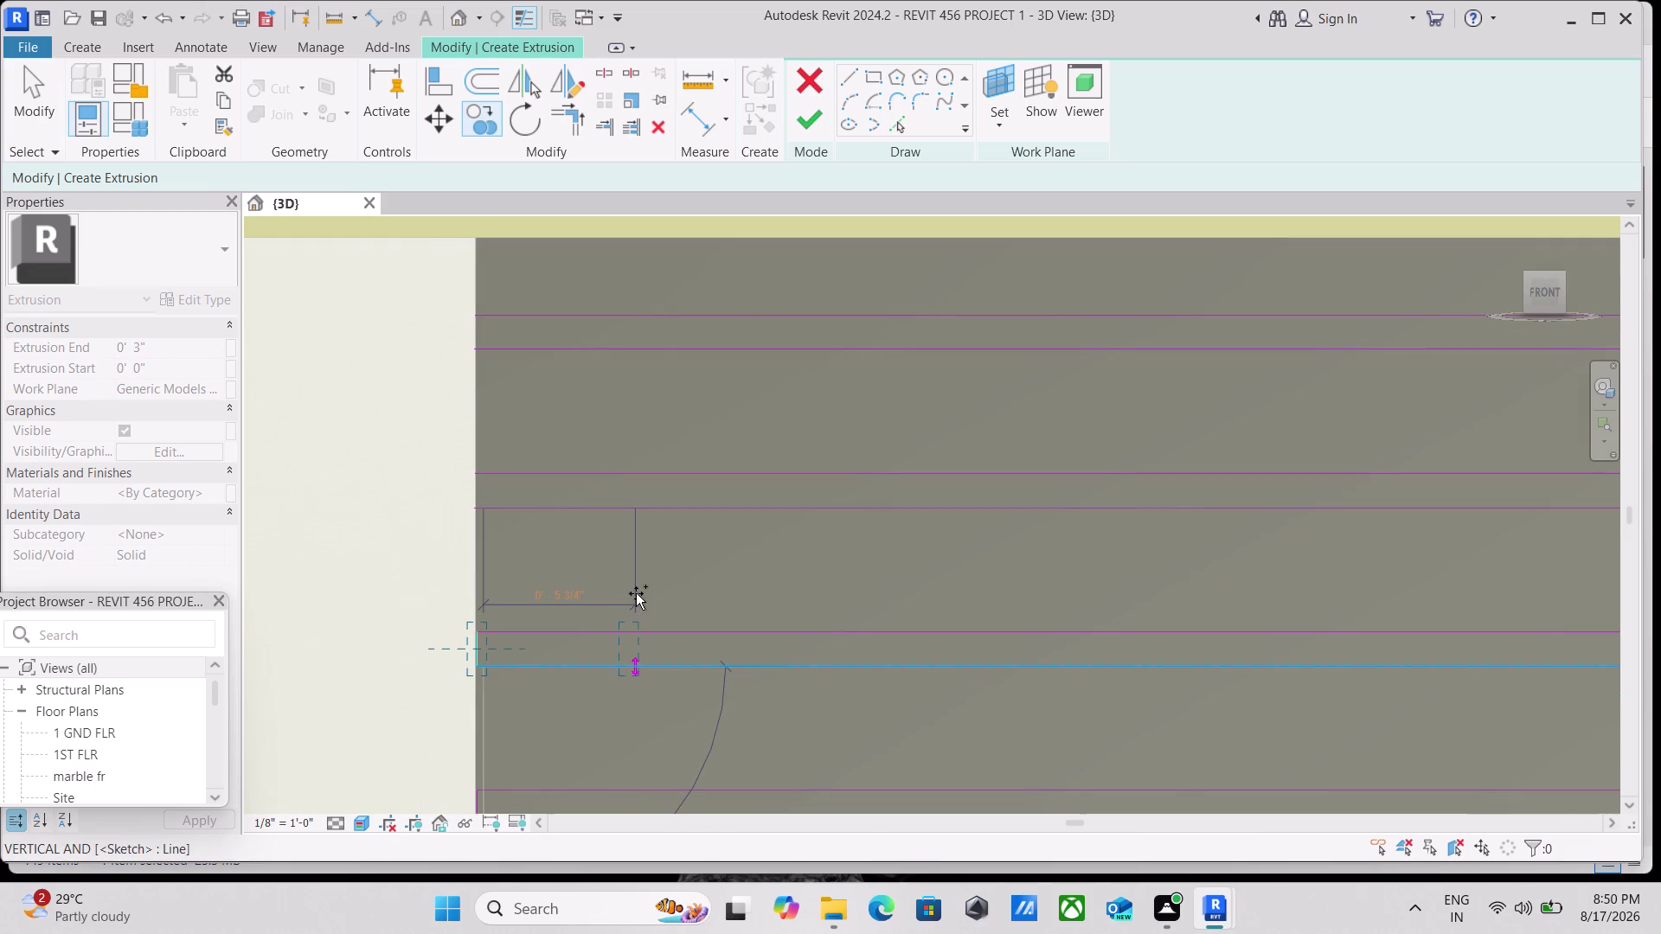
middle_drag(636, 582, 625, 694)
click(624, 619)
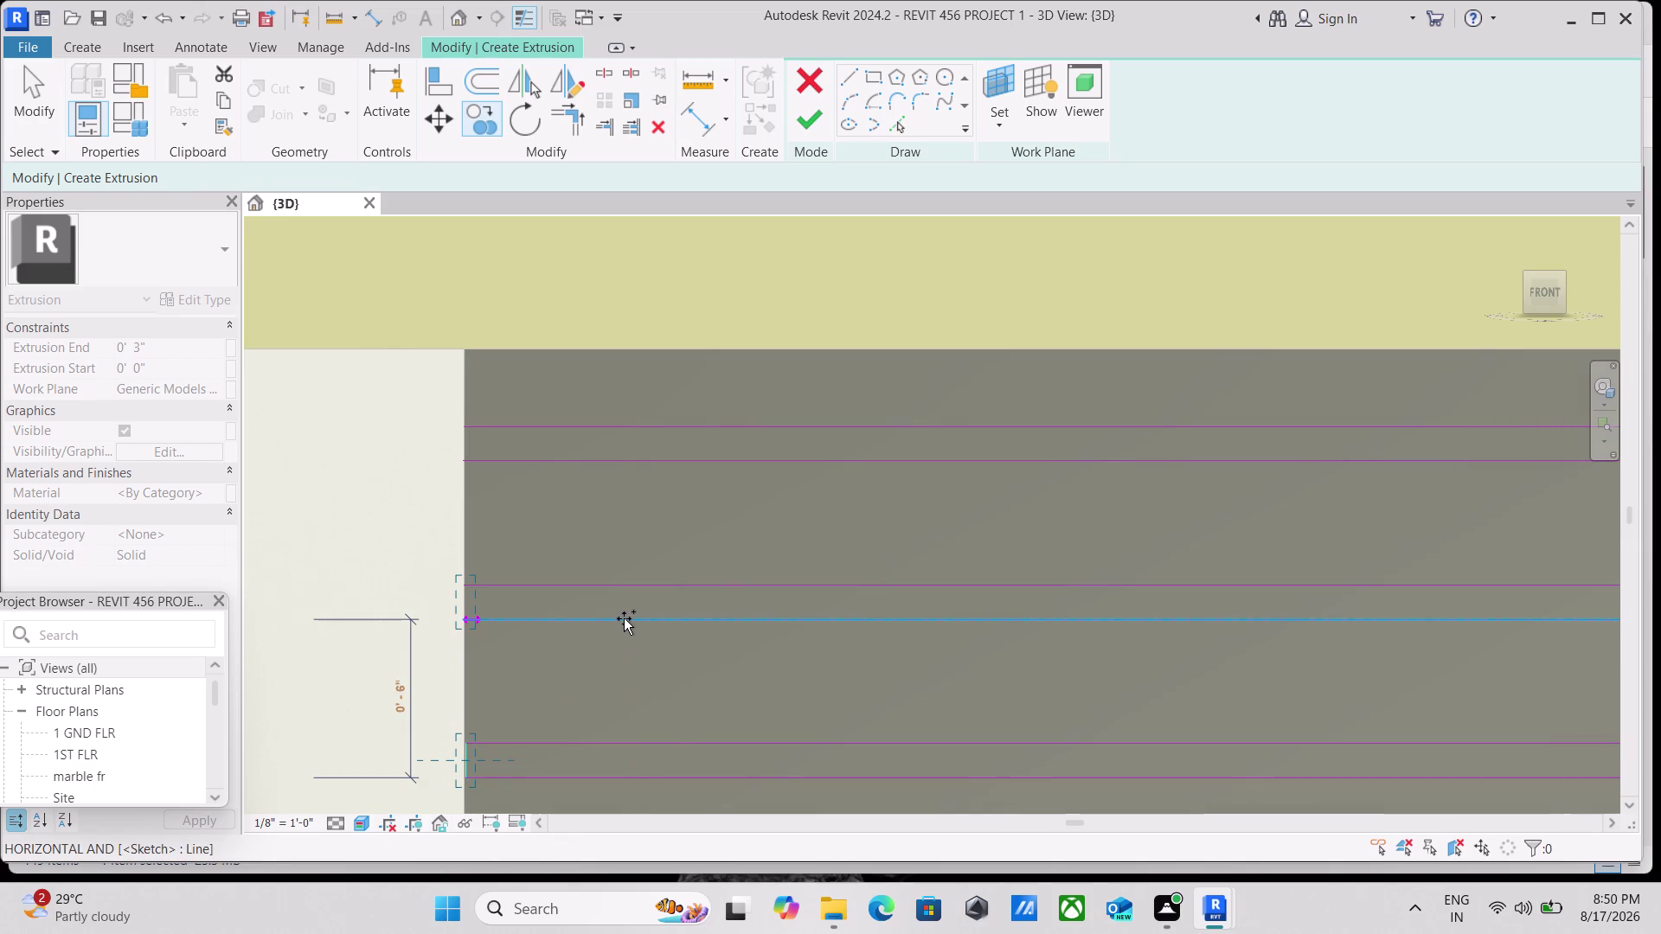
click(632, 460)
middle_drag(631, 466, 631, 615)
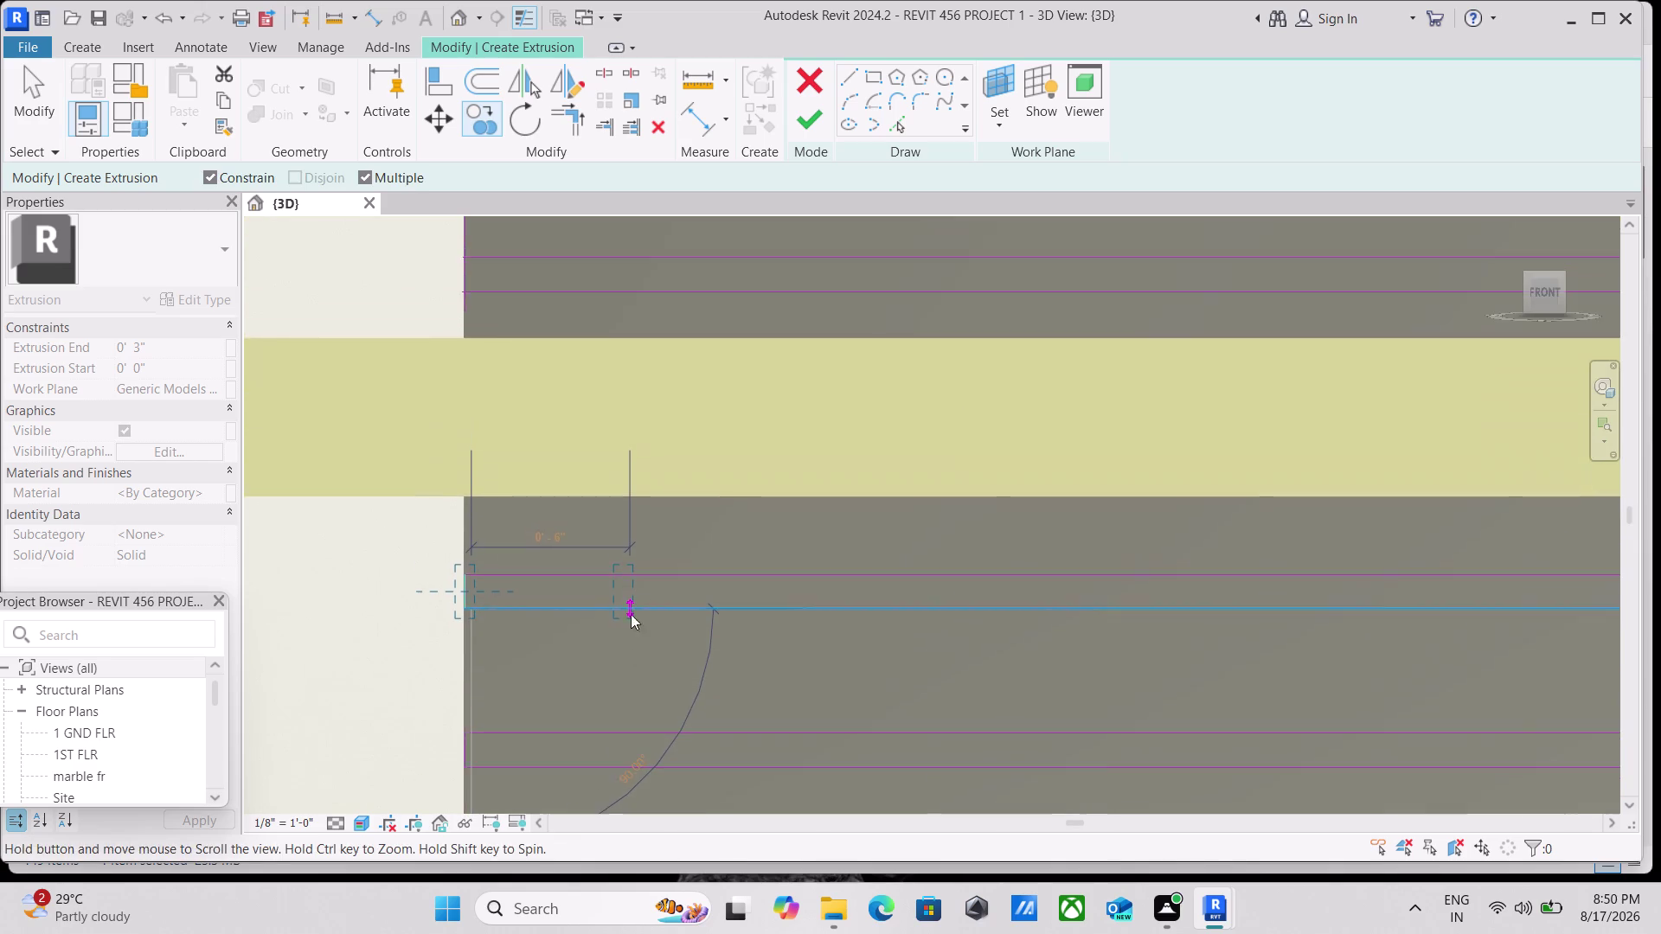
scroll(up, 3)
scroll(up, 3)
scroll(up, 3)
scroll(up, 3)
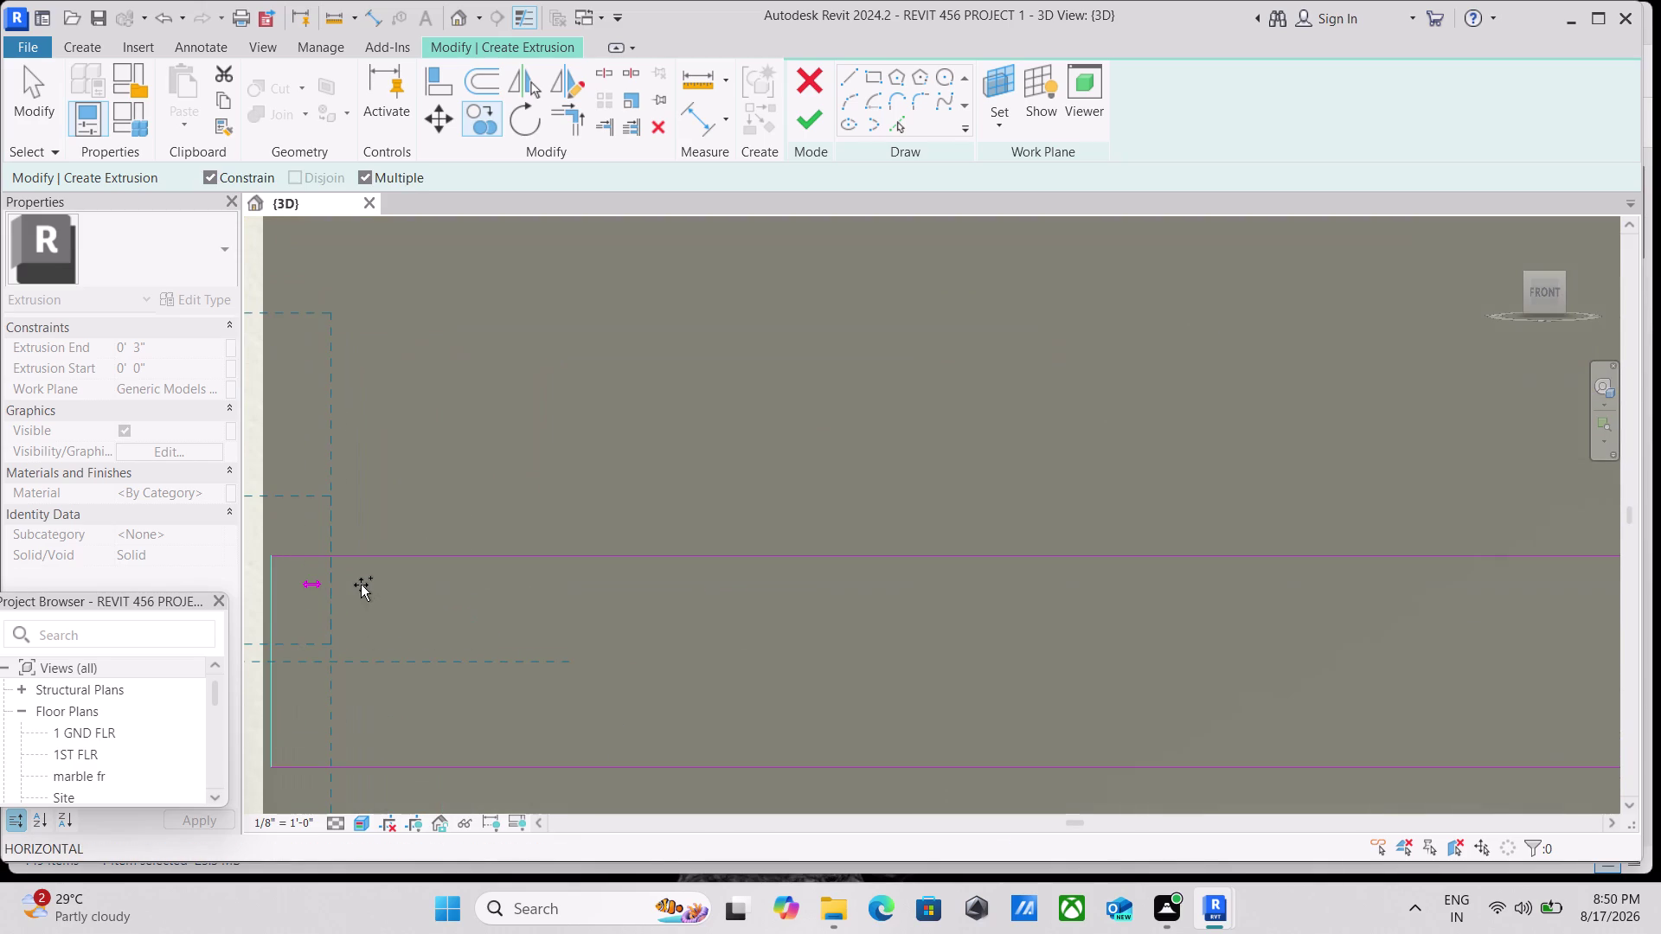
scroll(down, 3)
scroll(down, 3)
scroll(down, 3)
middle_drag(601, 470, 577, 869)
scroll(down, 3)
middle_drag(565, 512, 552, 634)
scroll(up, 3)
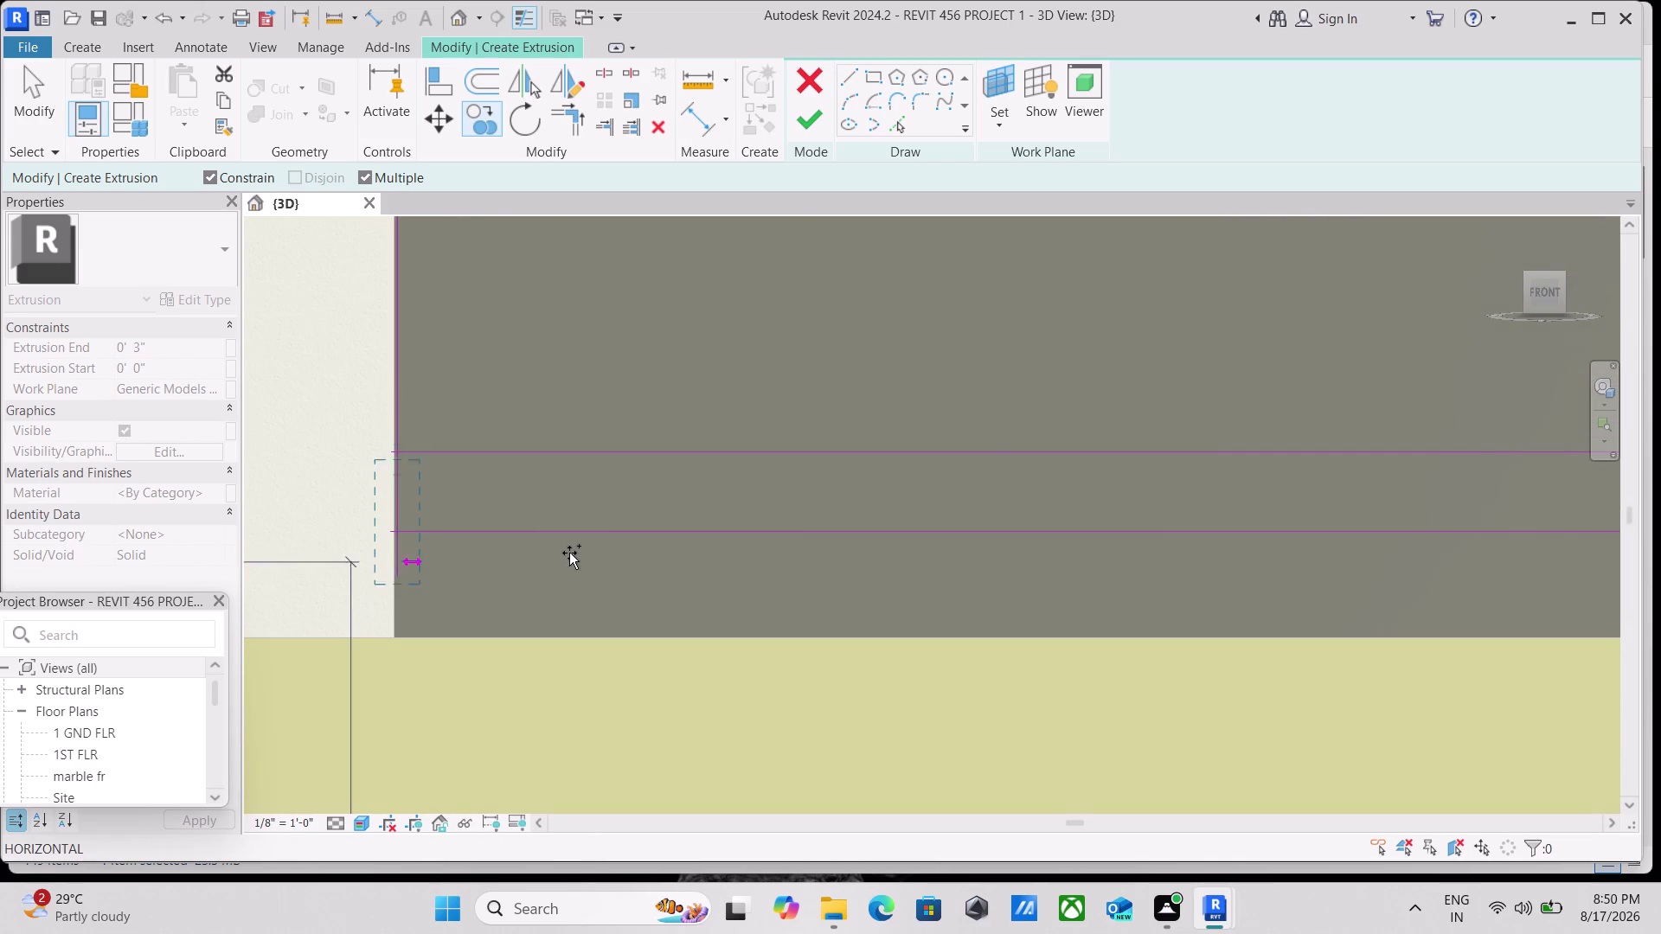
click(574, 530)
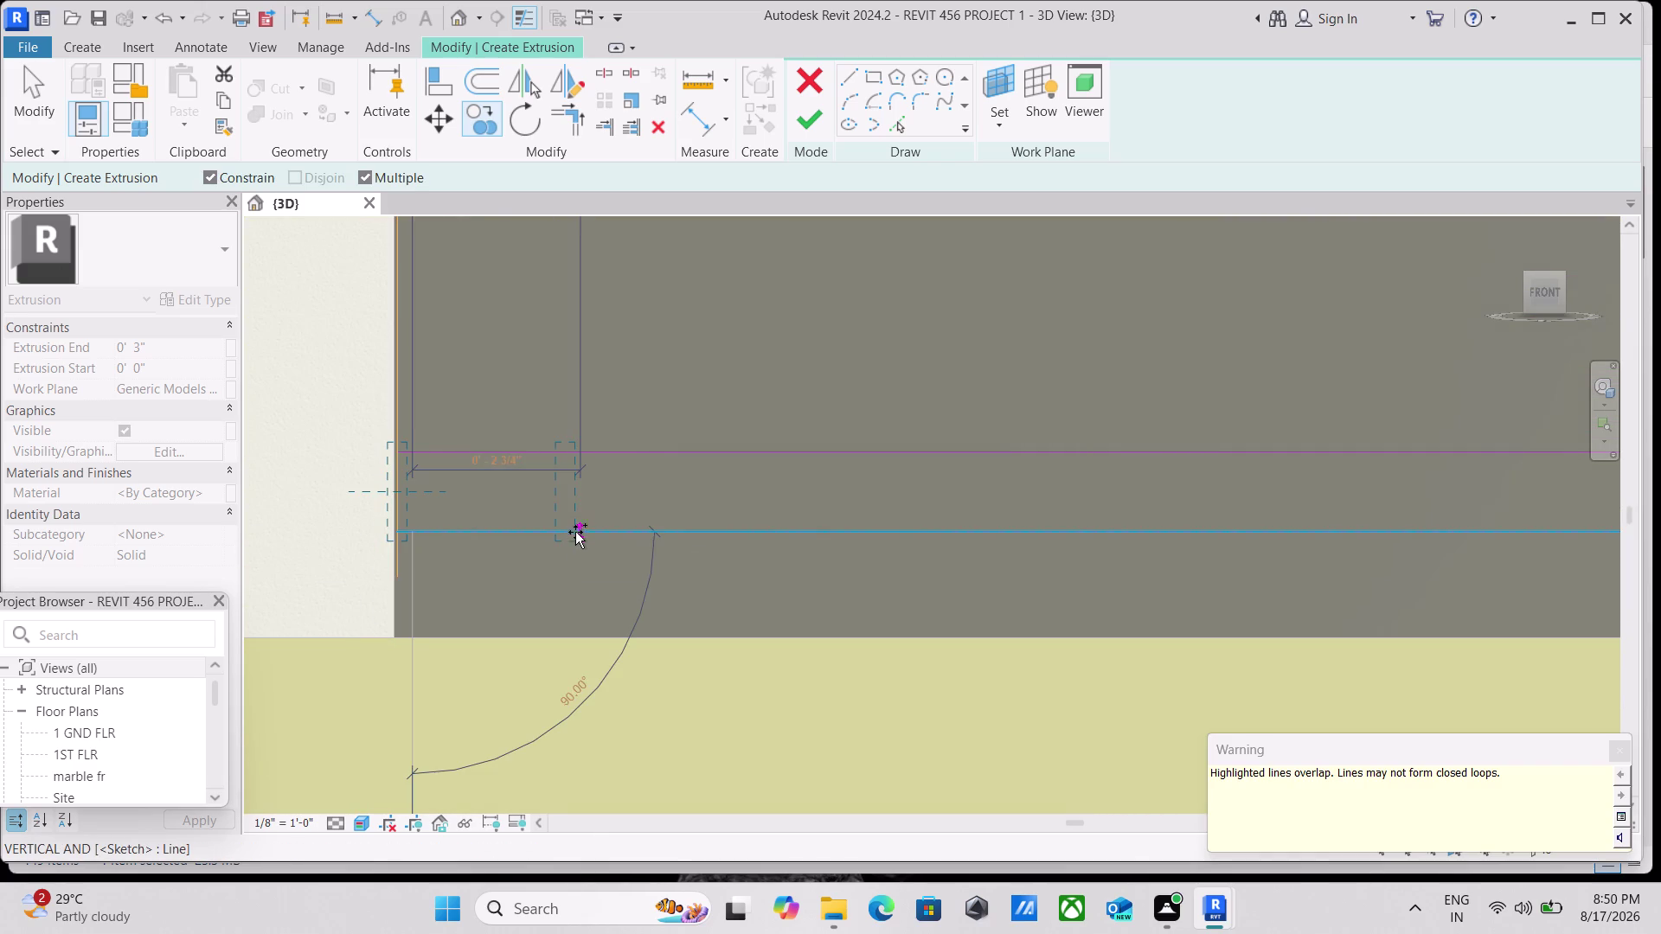
Stop copying and select the overlapping long vertical sketch line to address the warning.
scroll(up, 3)
scroll(up, 3)
scroll(down, 3)
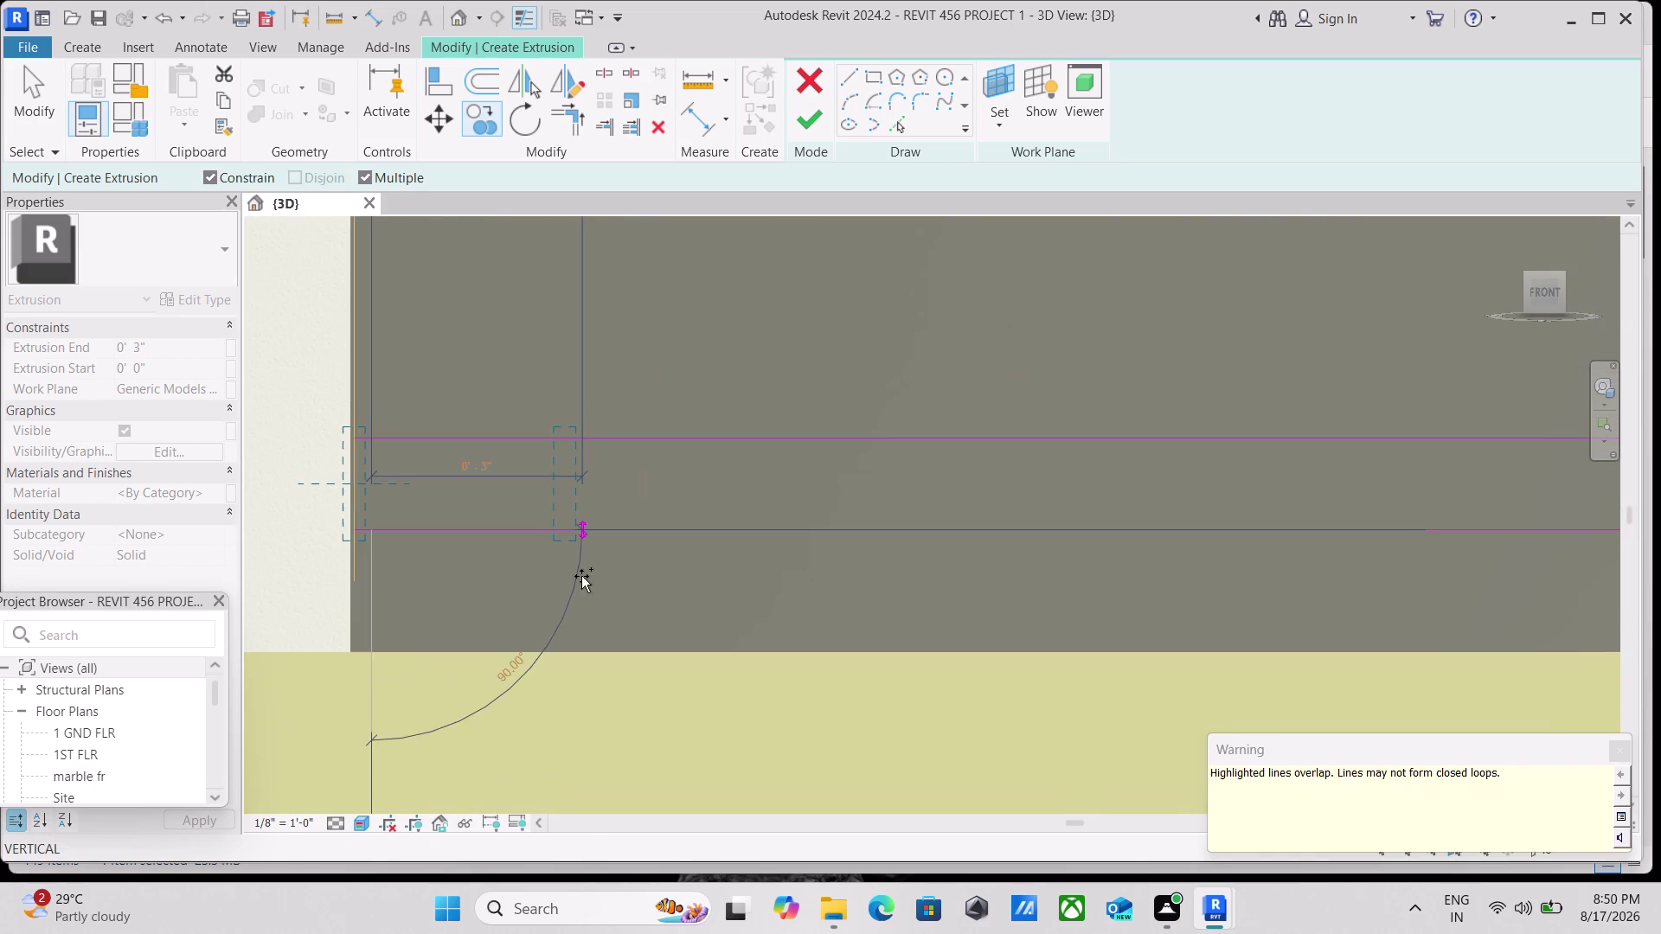
key(Escape)
scroll(up, 3)
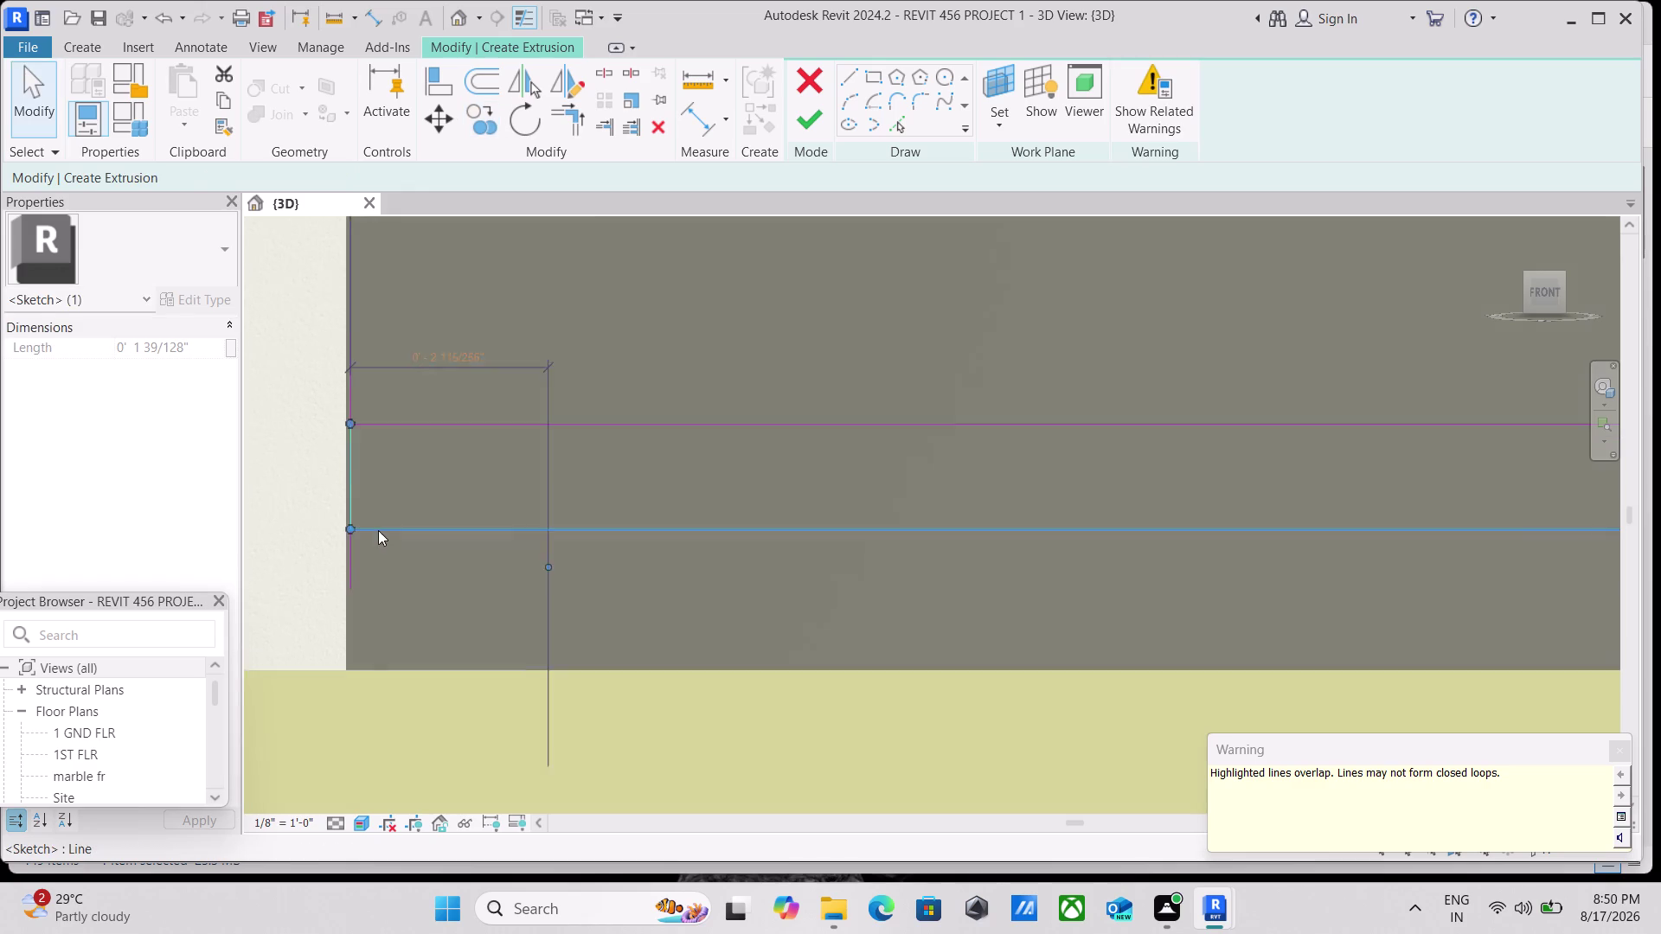
scroll(up, 3)
scroll(down, 3)
middle_drag(418, 488, 462, 769)
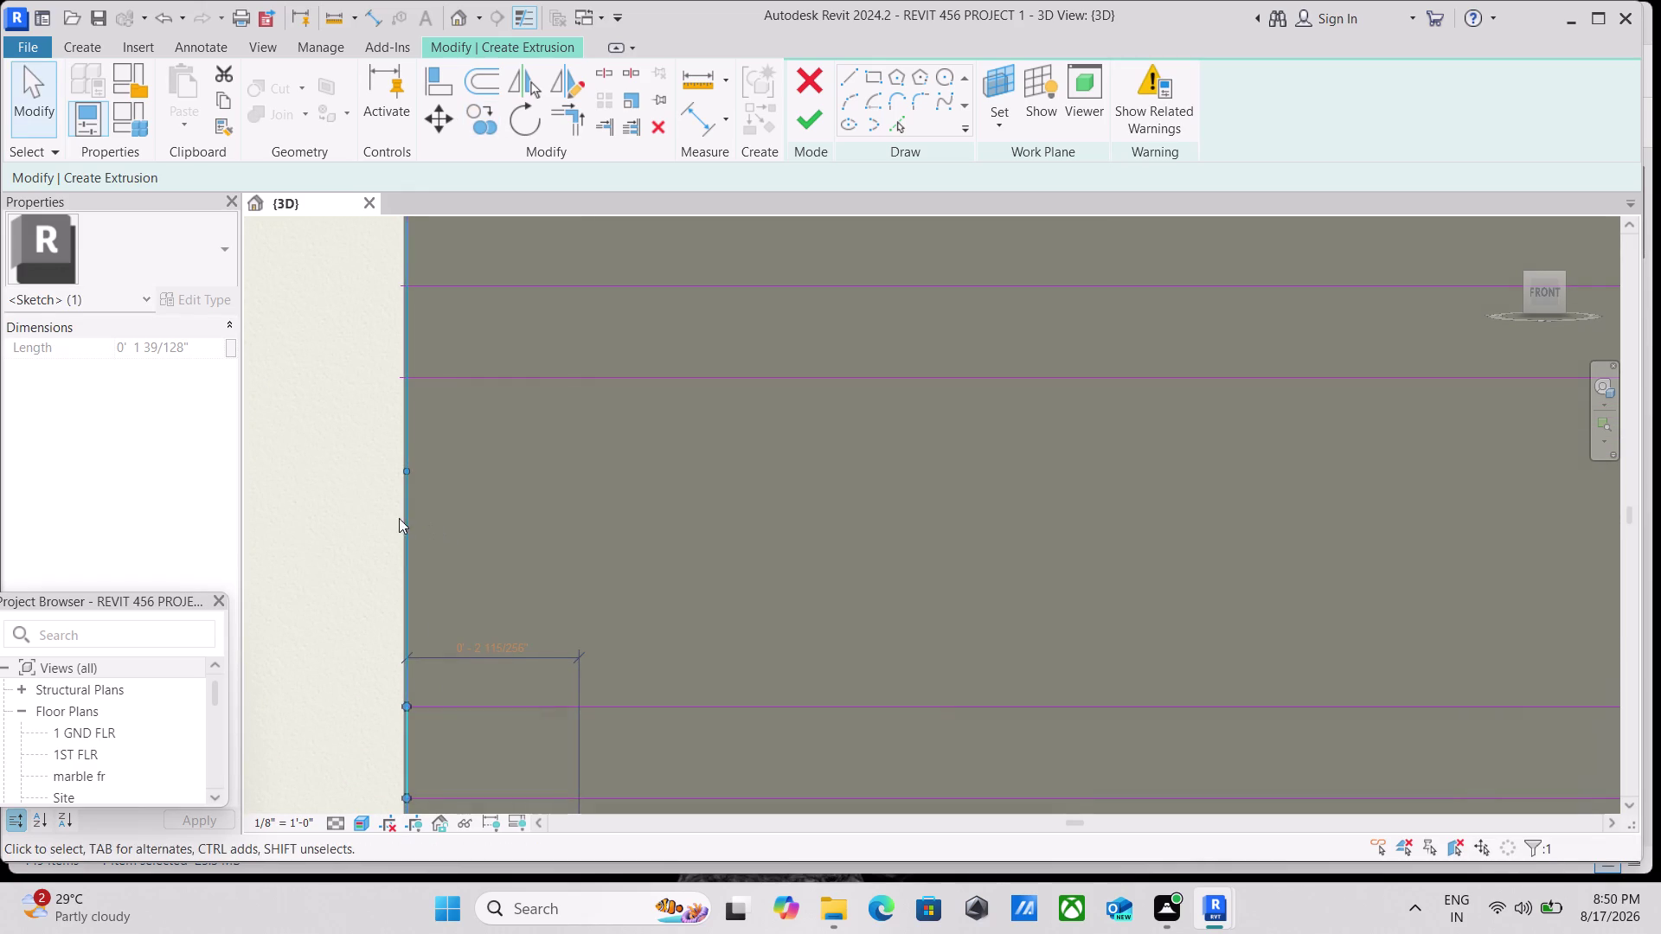
click(407, 521)
right_click(410, 530)
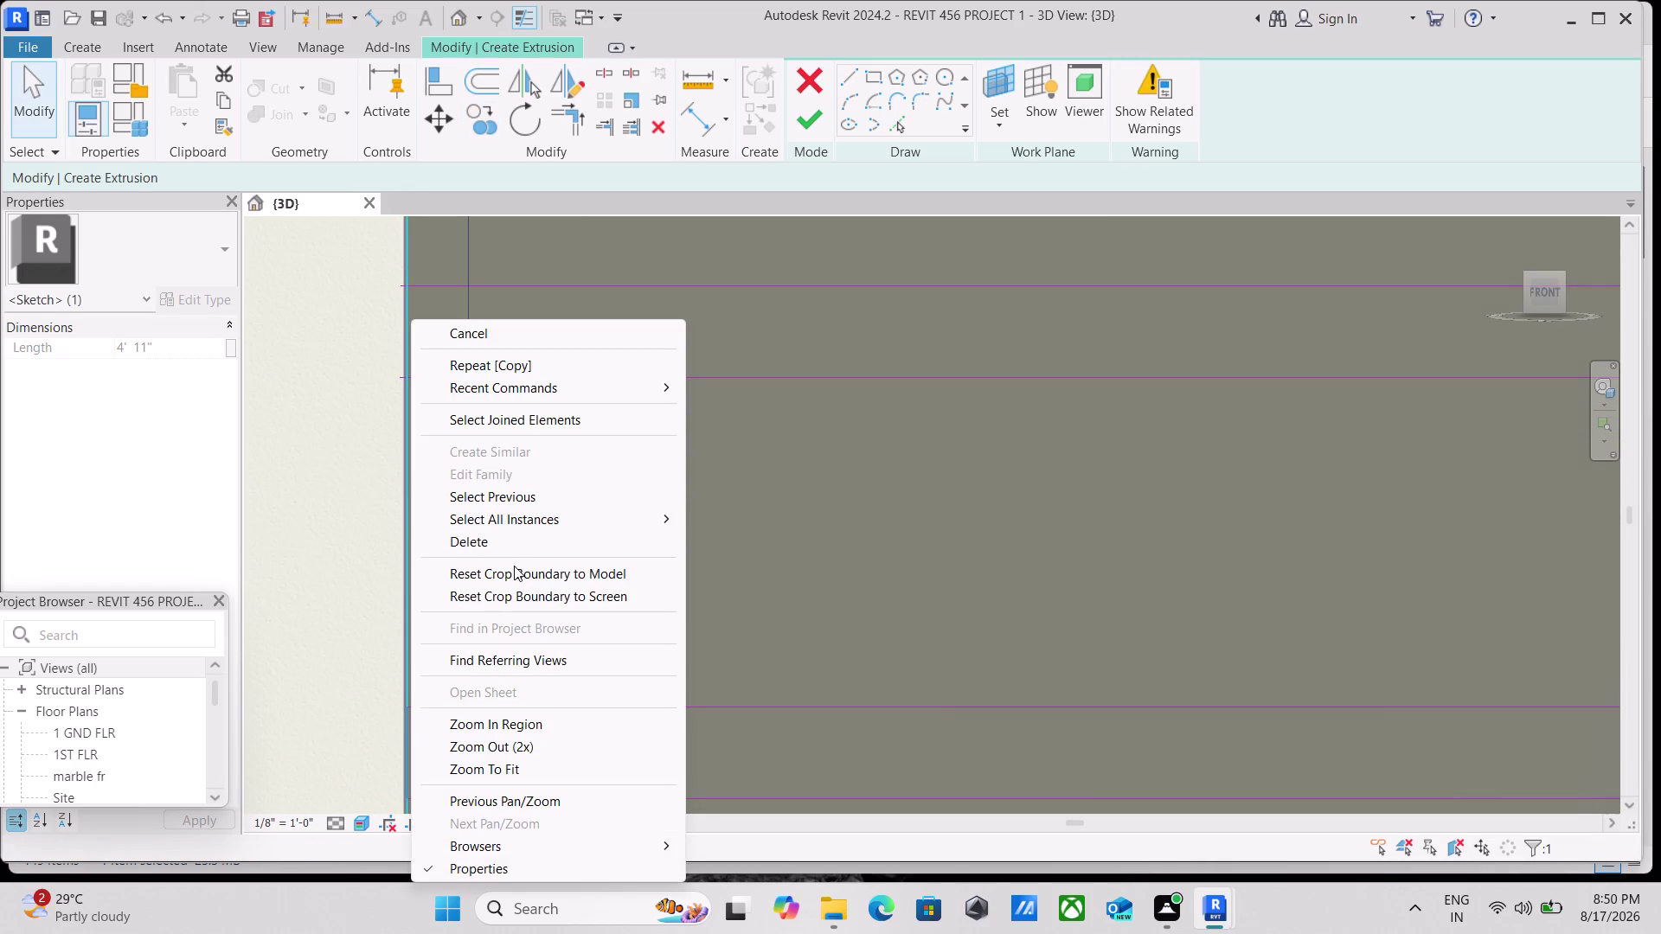
click(504, 541)
Start a multiple copy of the short profile line from its endpoint.
scroll(down, 3)
scroll(down, 3)
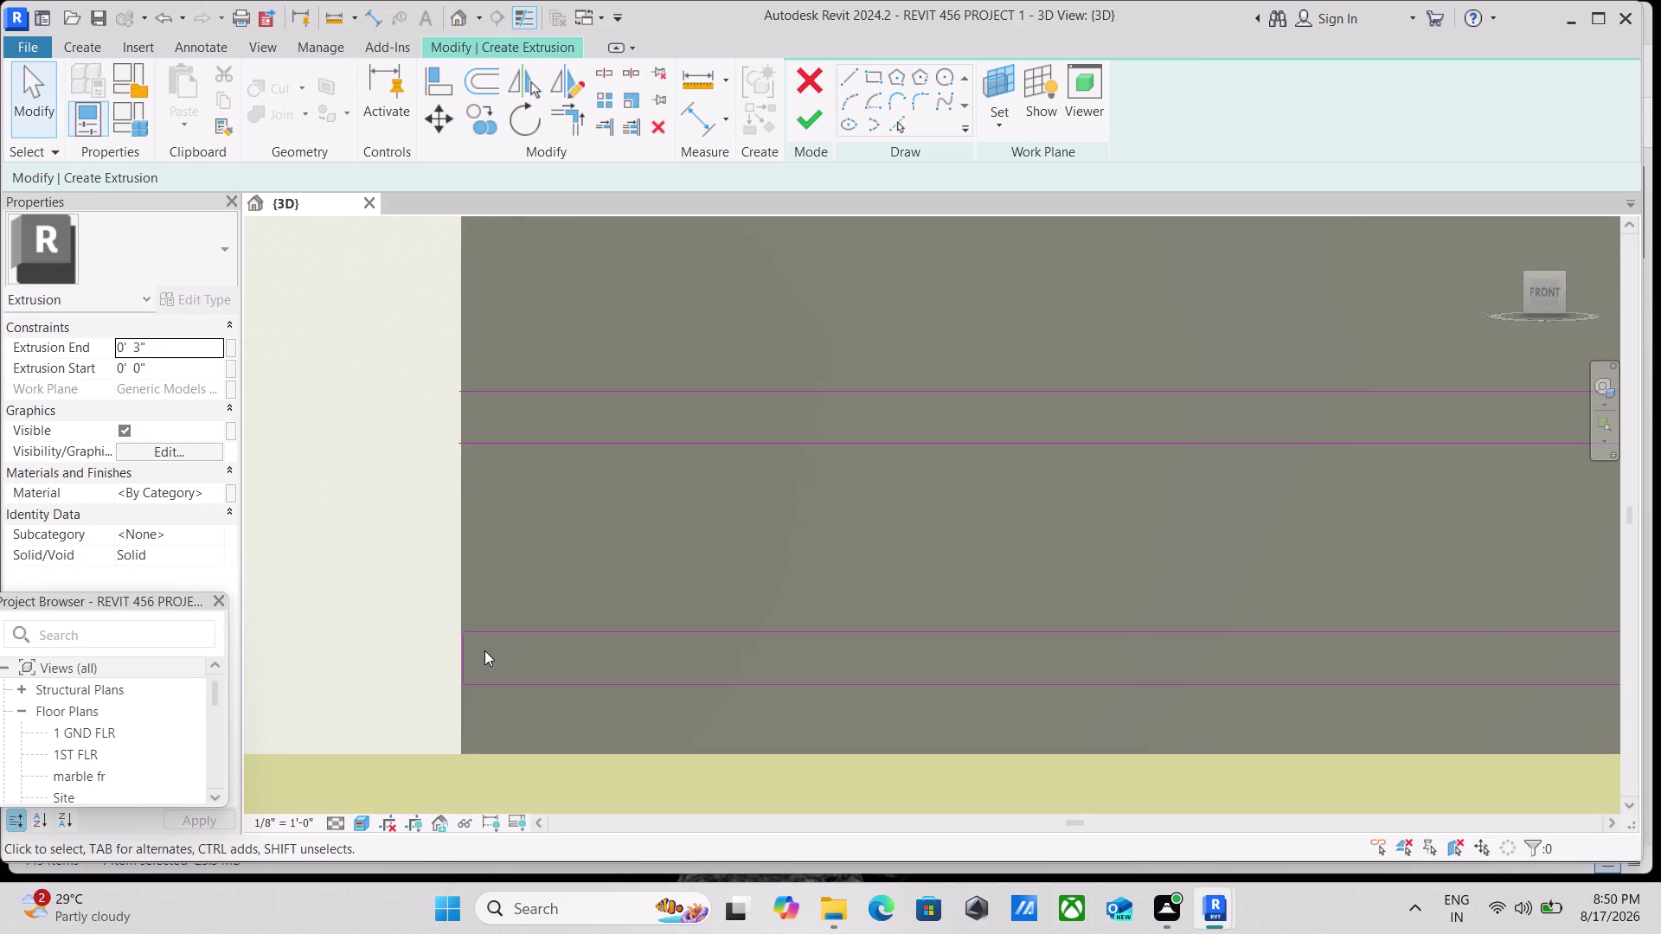
scroll(up, 3)
scroll(up, 3)
click(456, 675)
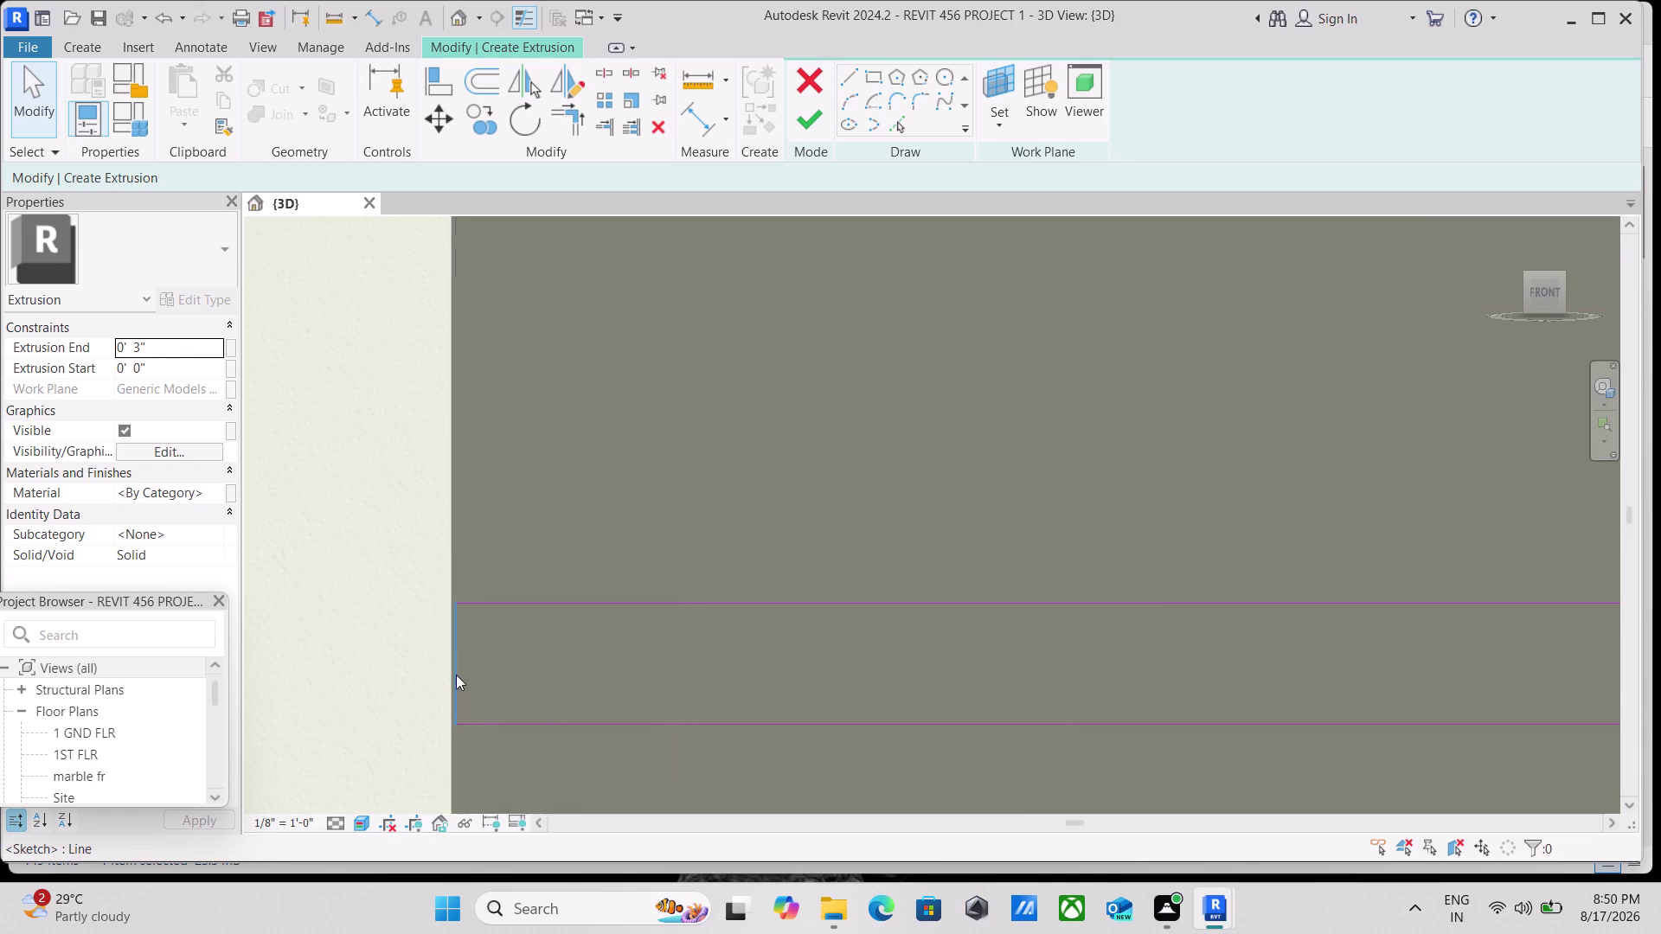
click(493, 113)
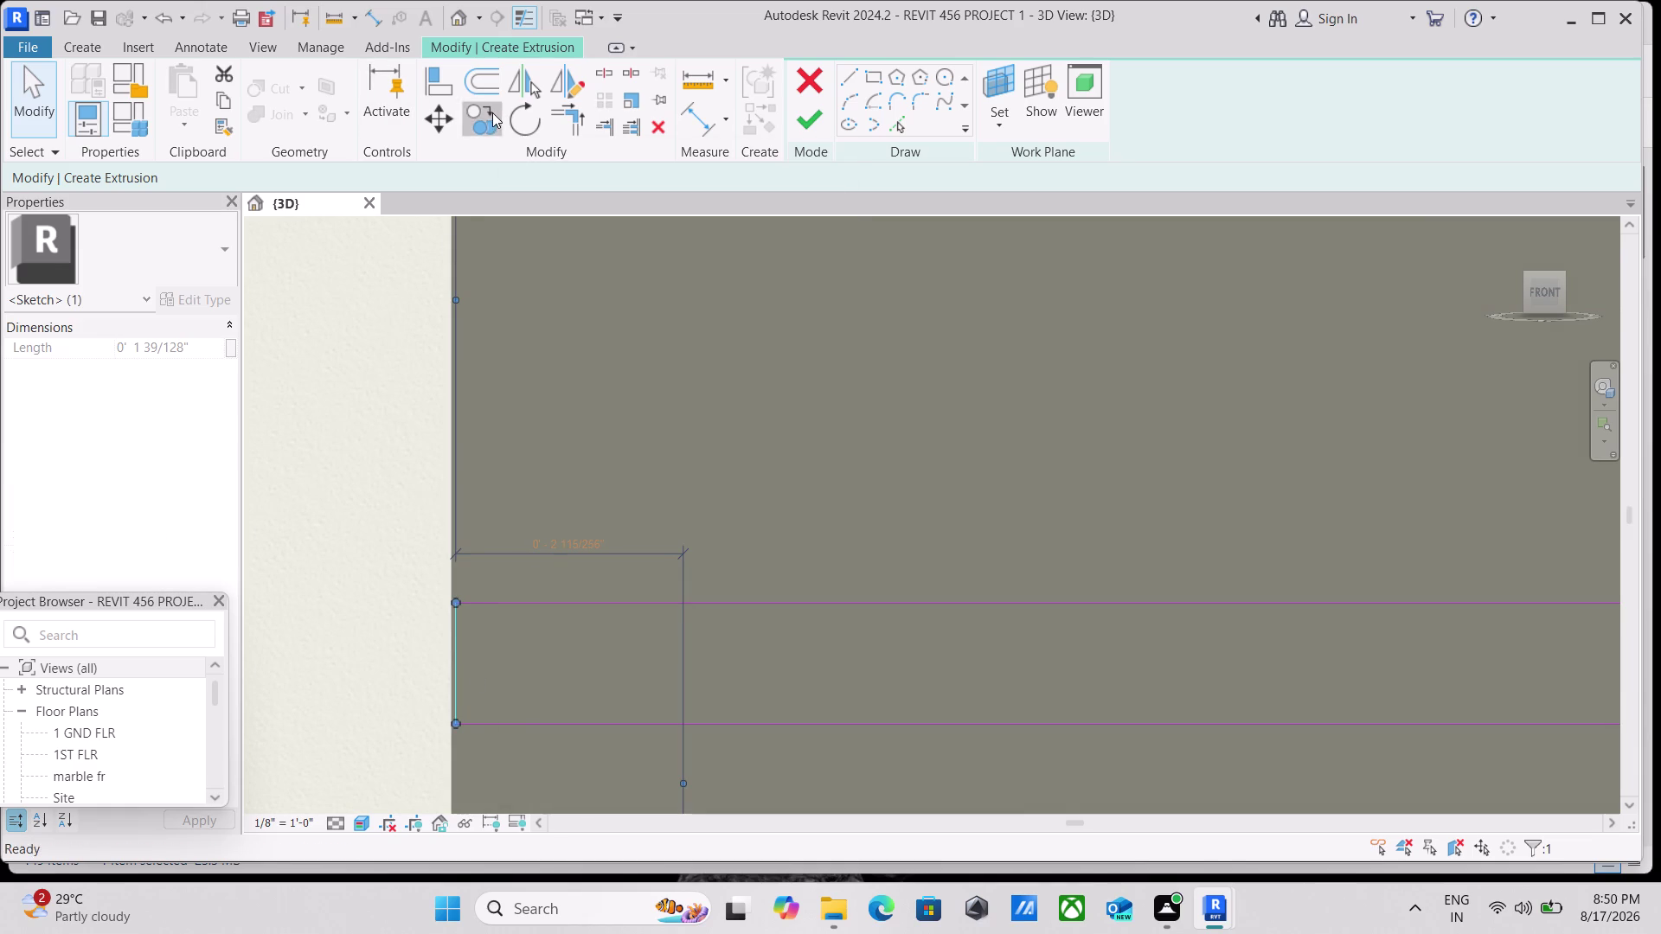
click(528, 719)
middle_drag(533, 435, 520, 699)
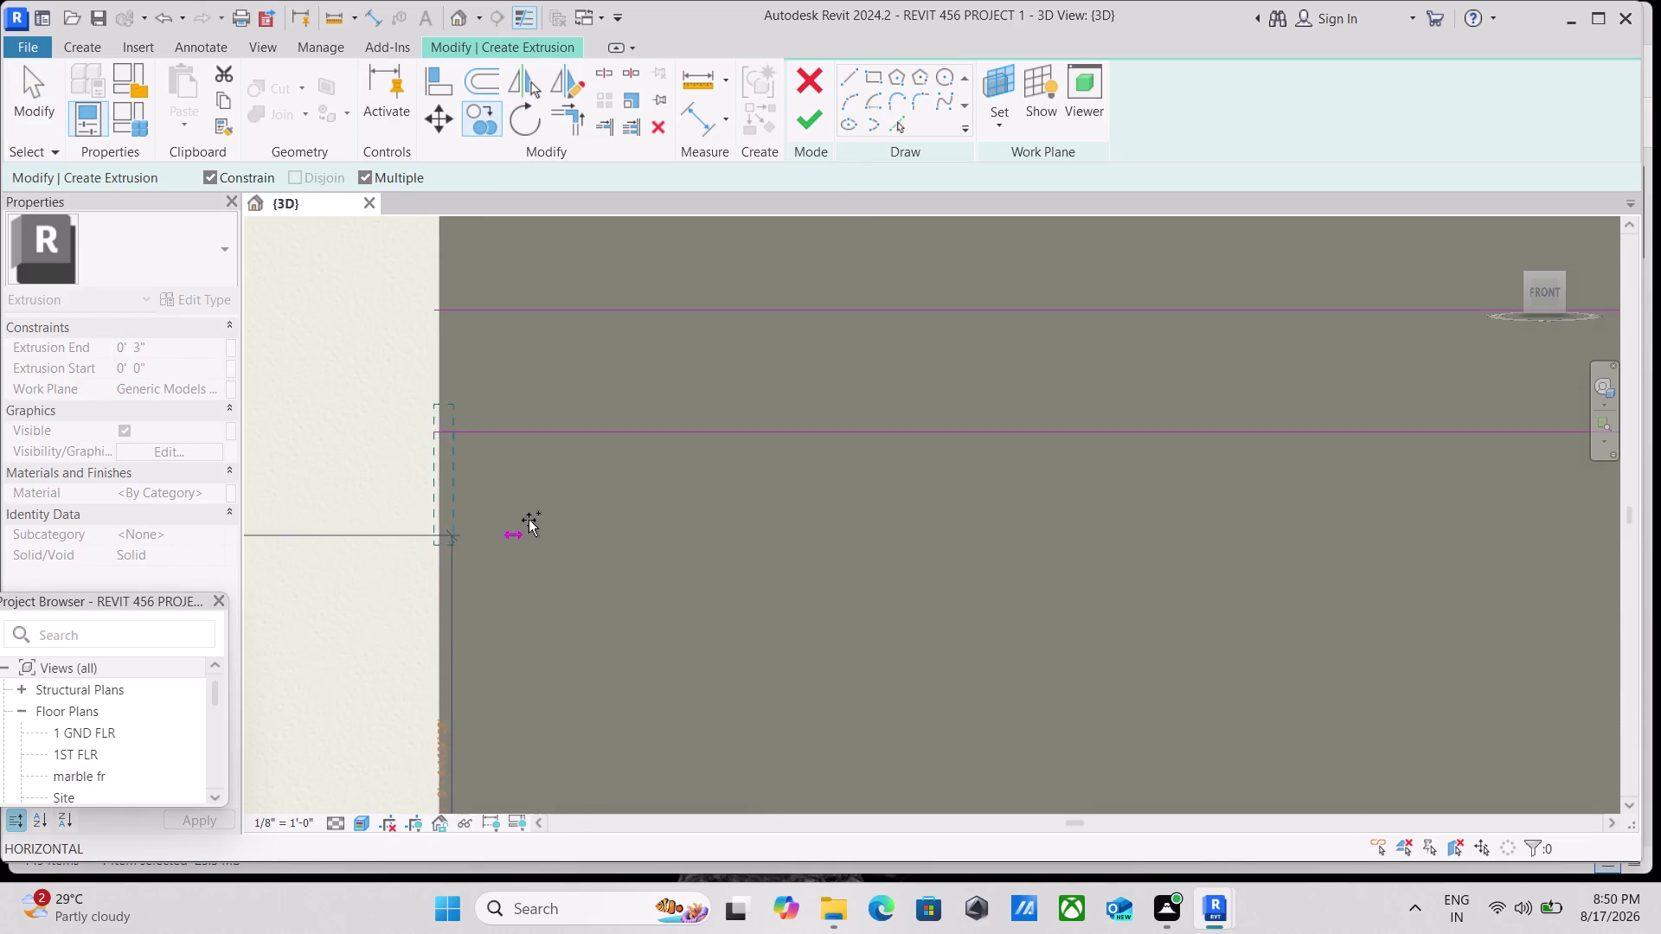
click(532, 428)
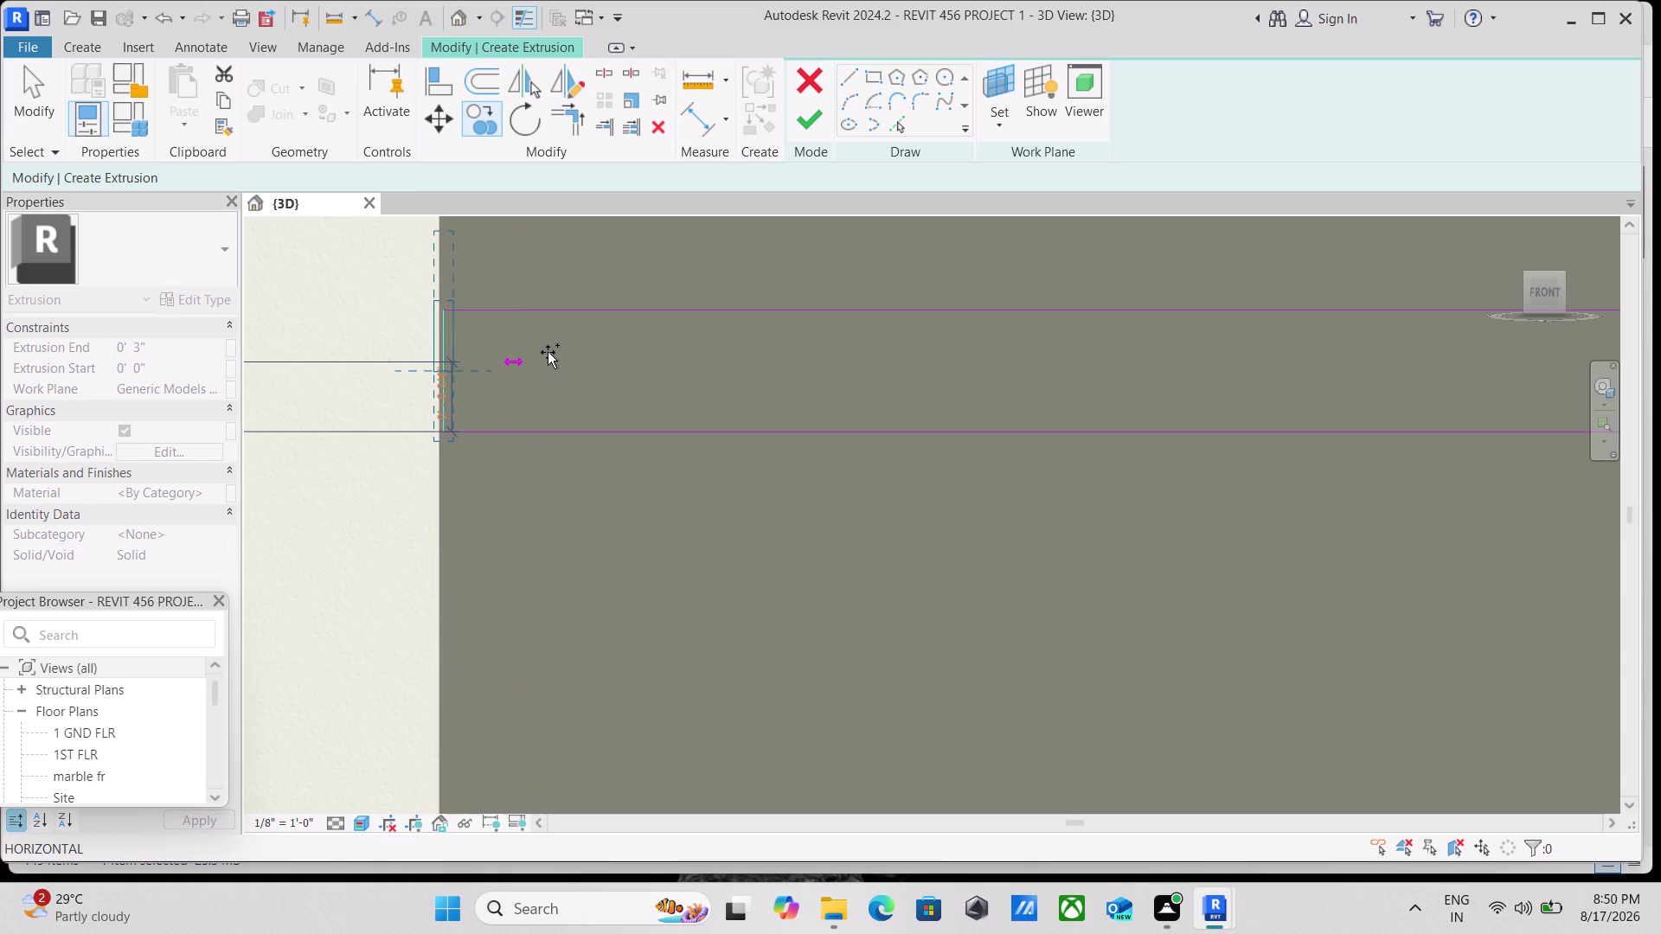
Place the first four copies of the short line down the sketch edge.
middle_drag(547, 355, 510, 792)
scroll(down, 3)
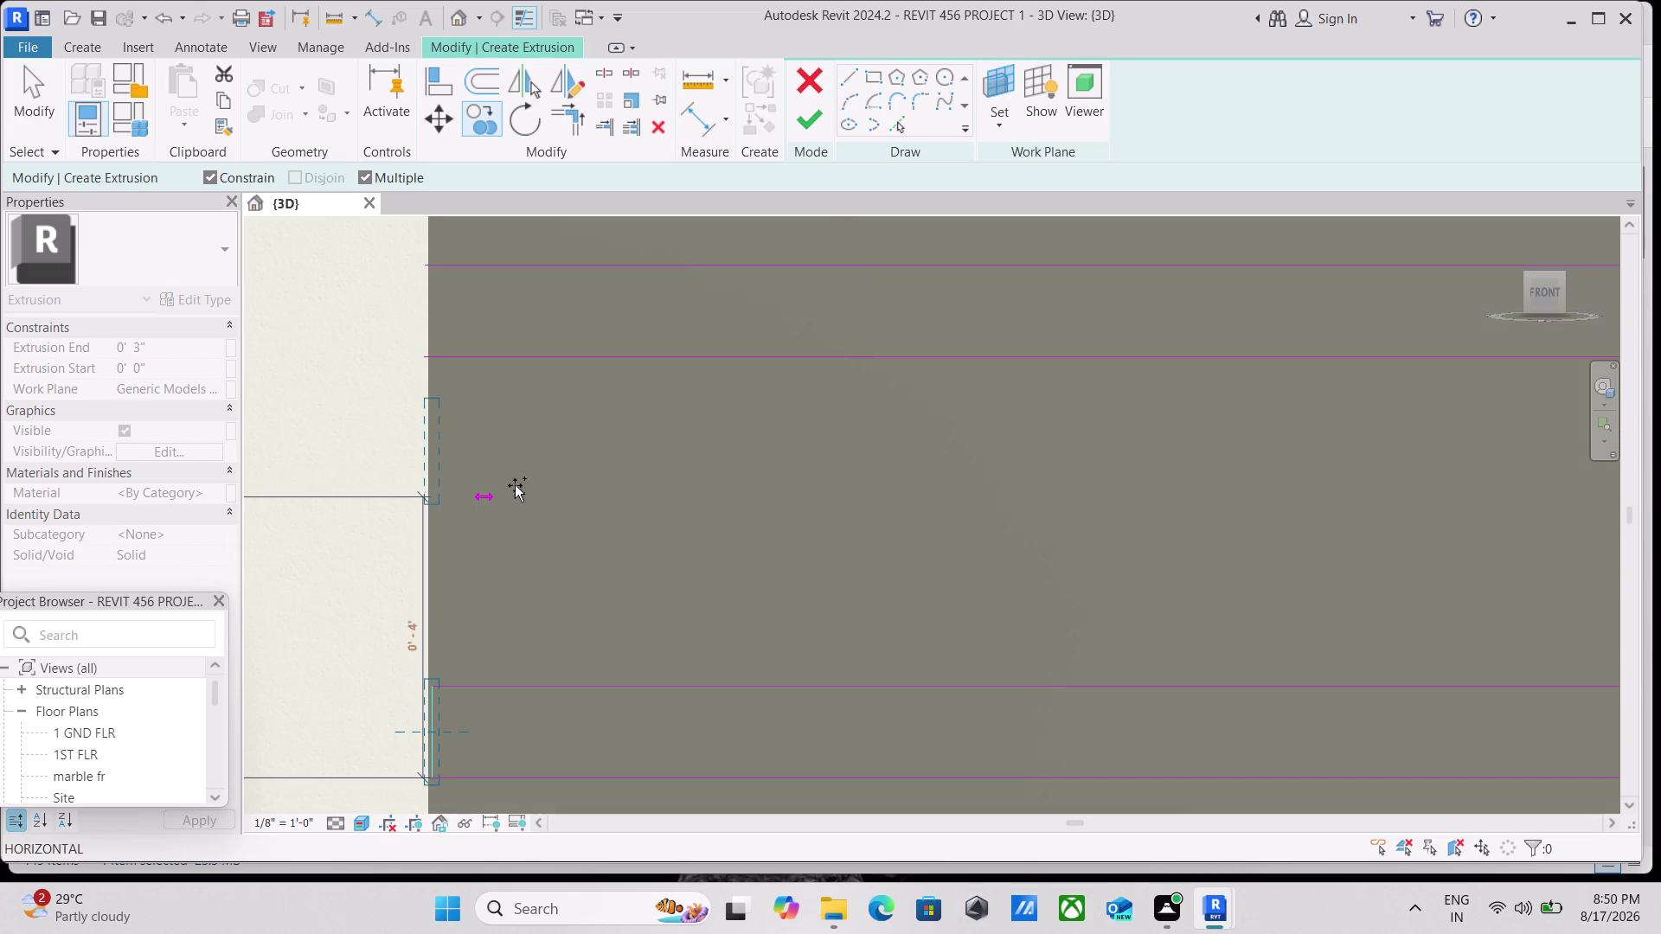
middle_drag(519, 463, 502, 697)
click(522, 591)
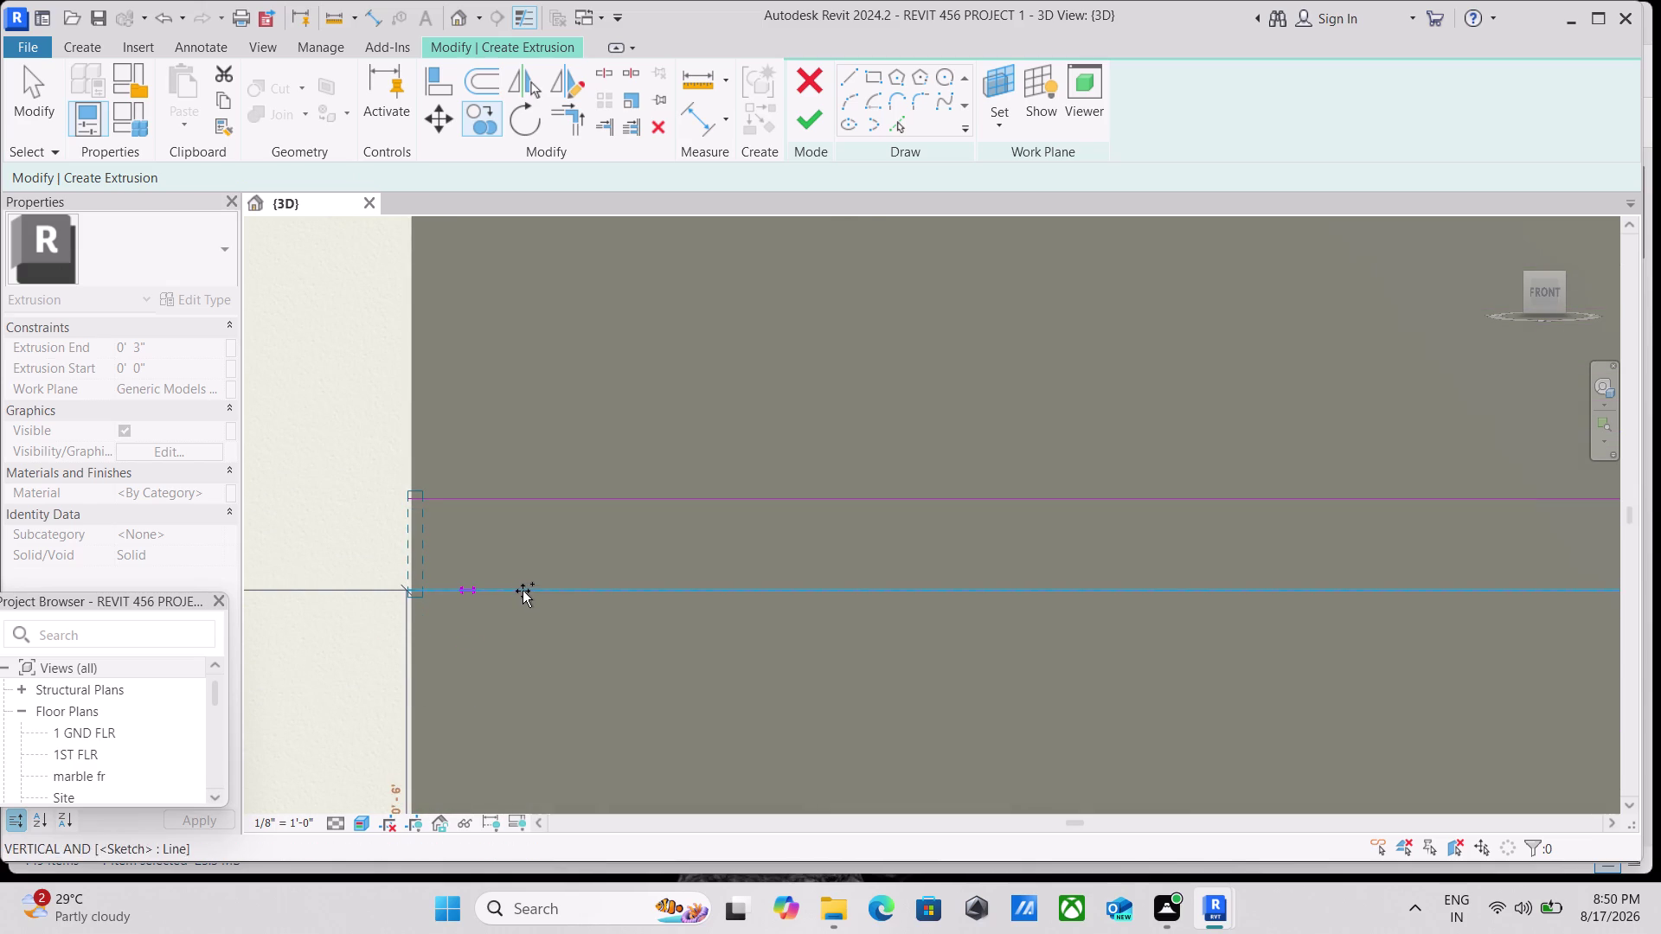
middle_drag(549, 378, 520, 759)
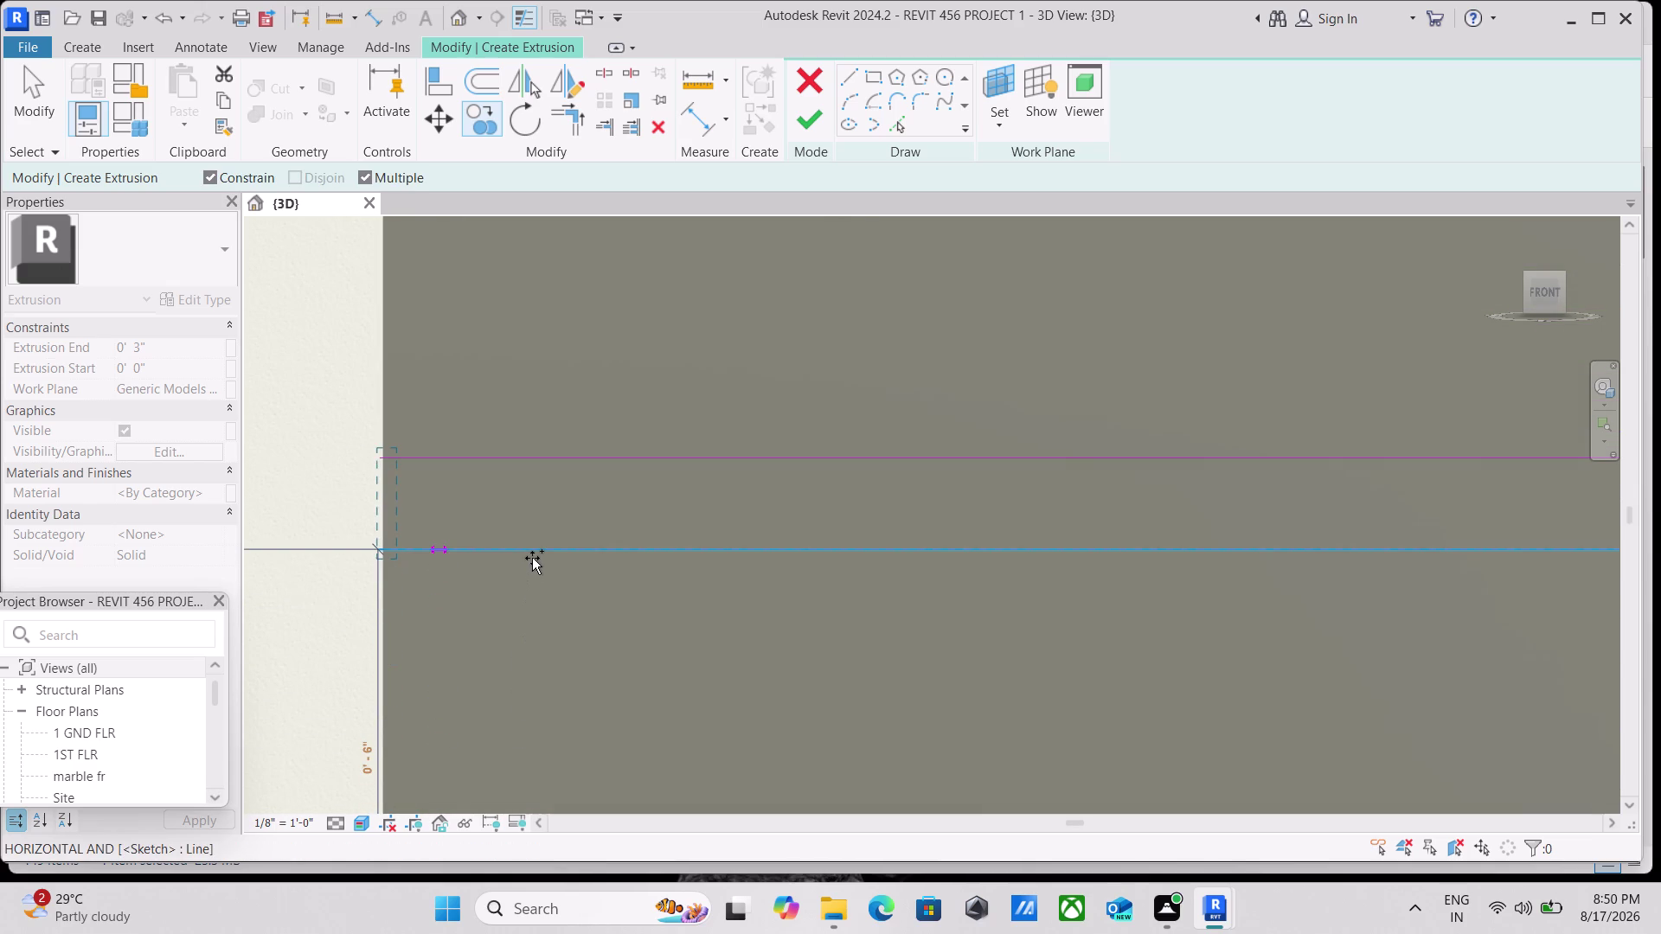
click(532, 556)
scroll(down, 3)
middle_drag(574, 382, 553, 617)
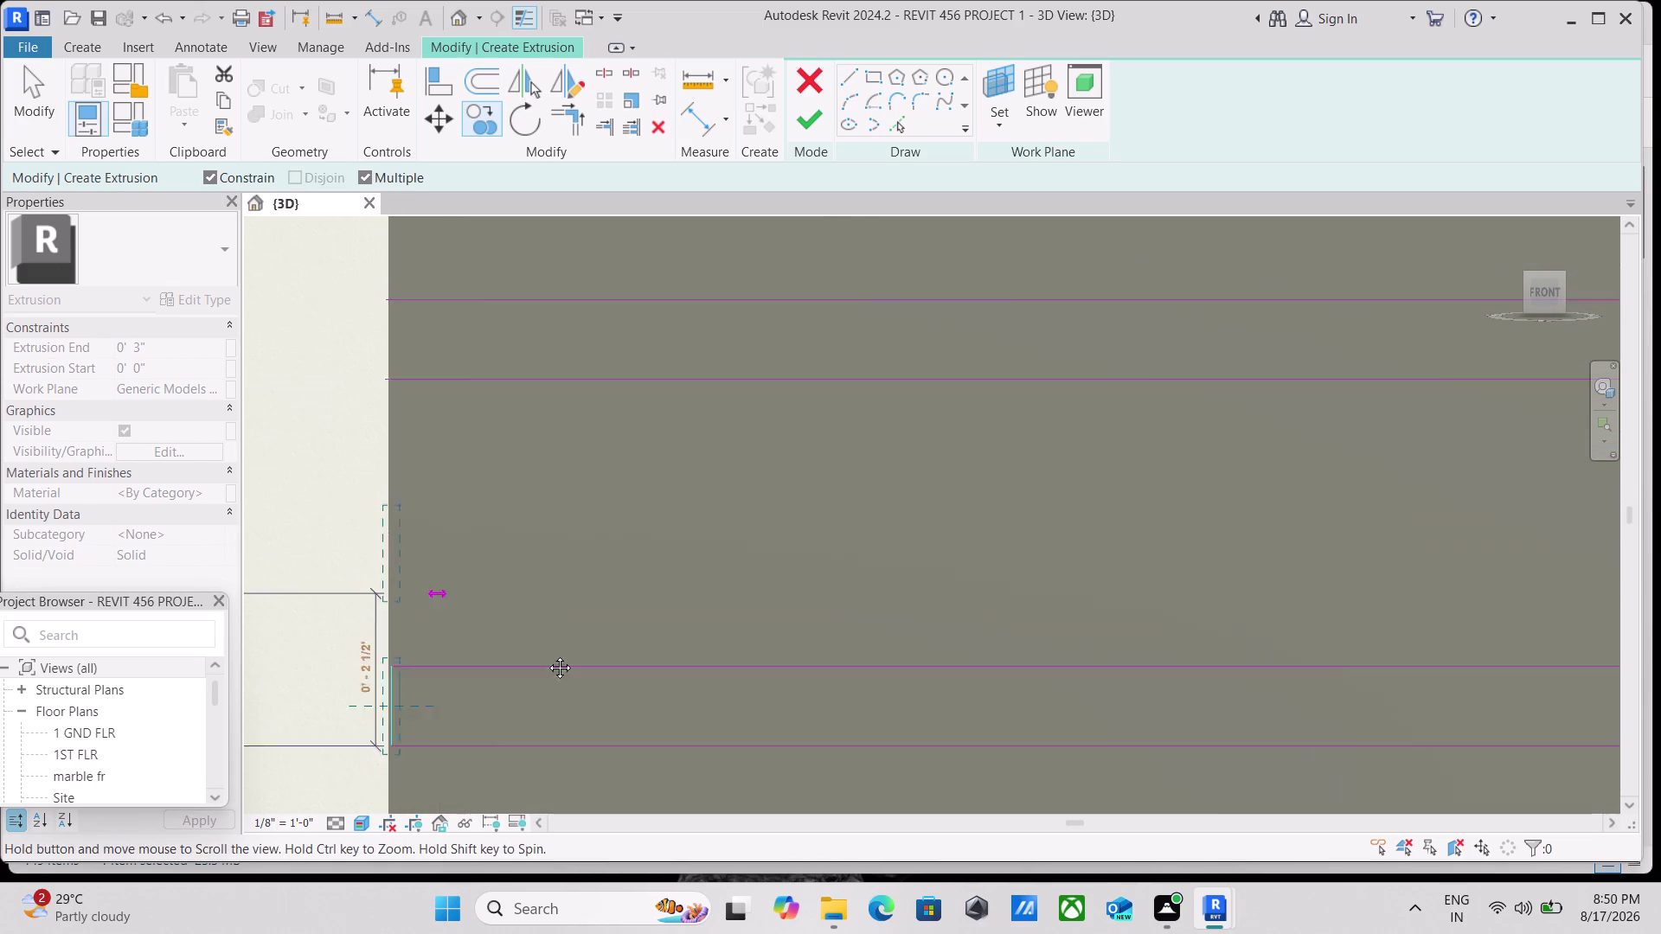
middle_drag(553, 617, 541, 688)
click(539, 465)
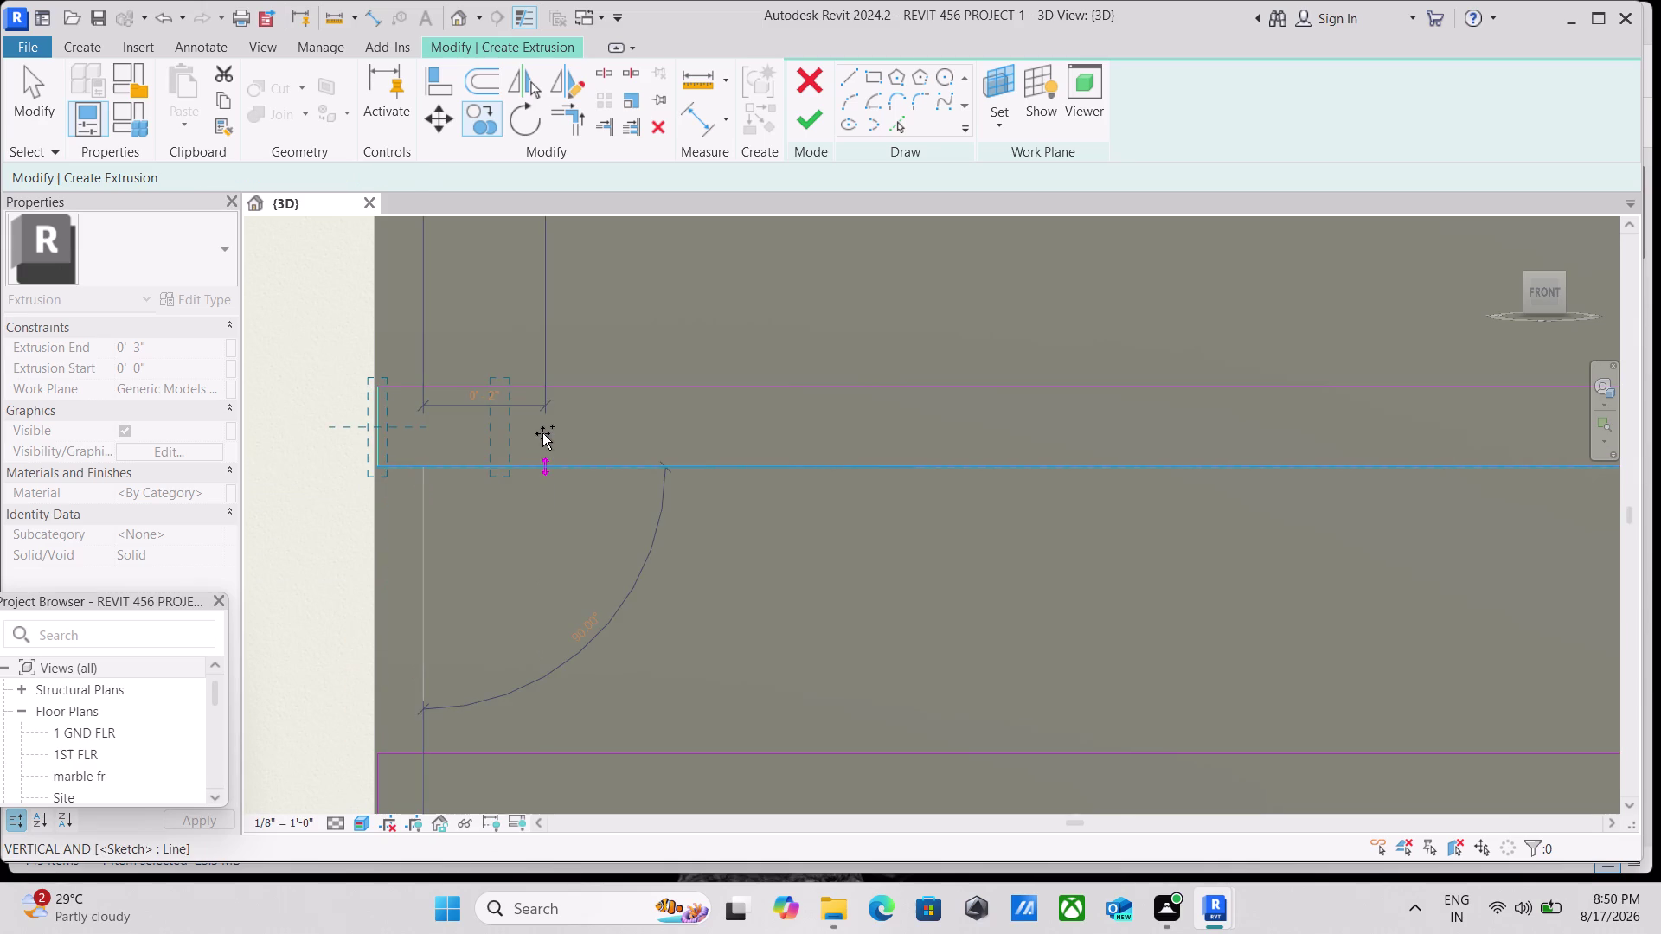
middle_drag(543, 446, 533, 601)
scroll(down, 3)
middle_drag(533, 440, 512, 661)
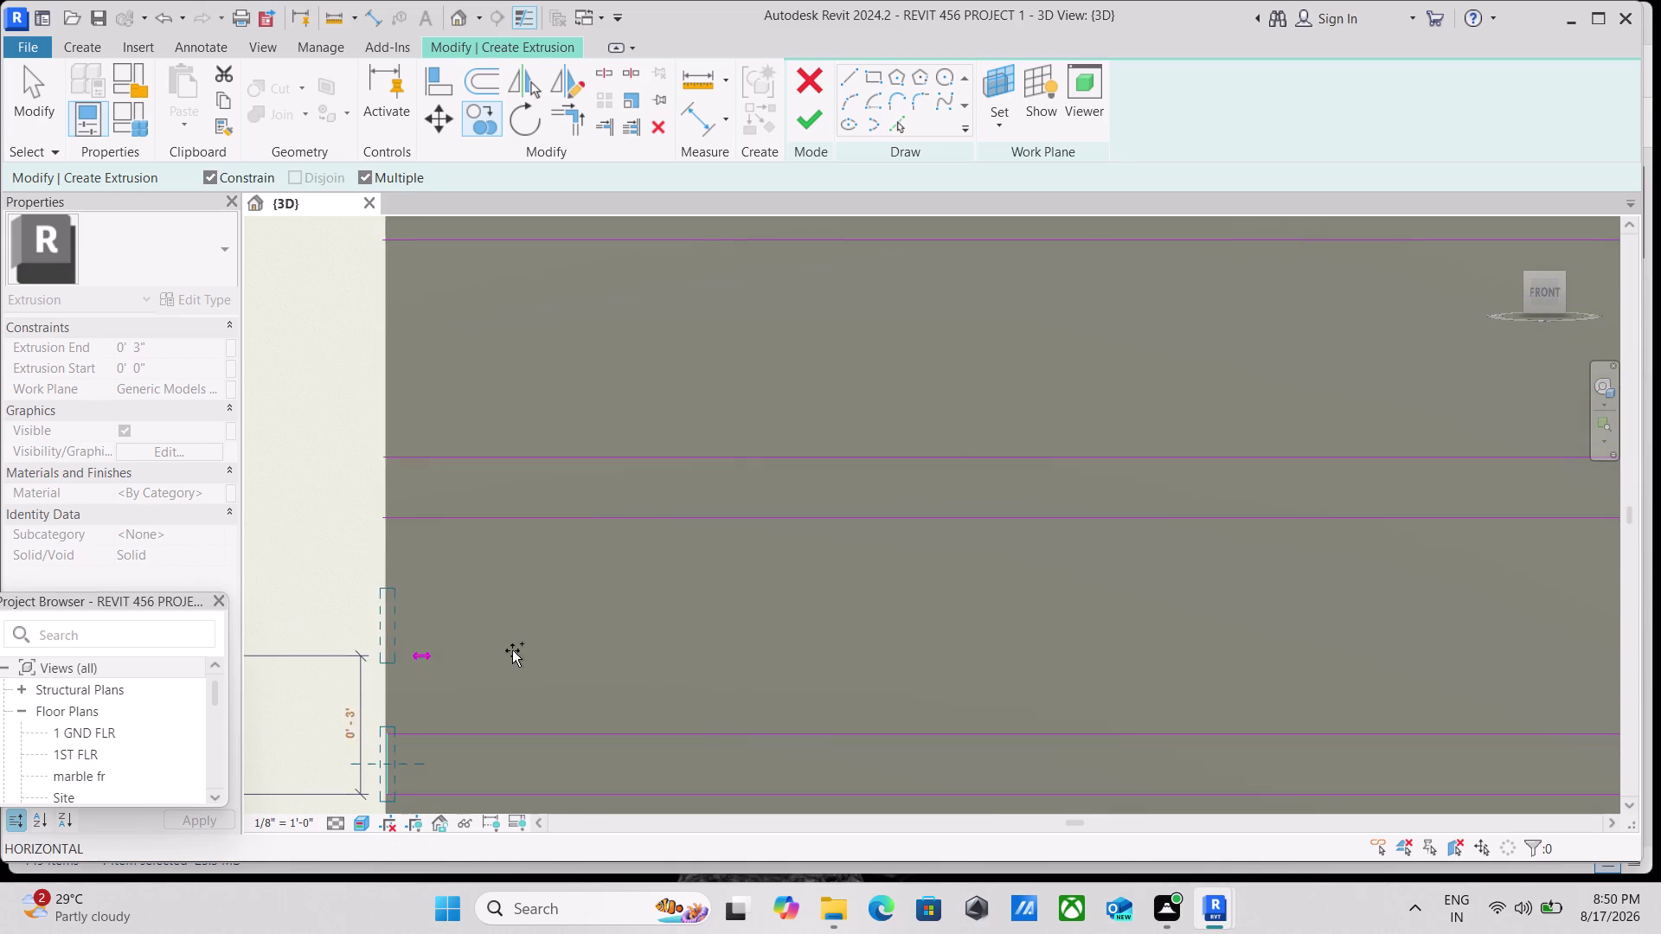
click(519, 513)
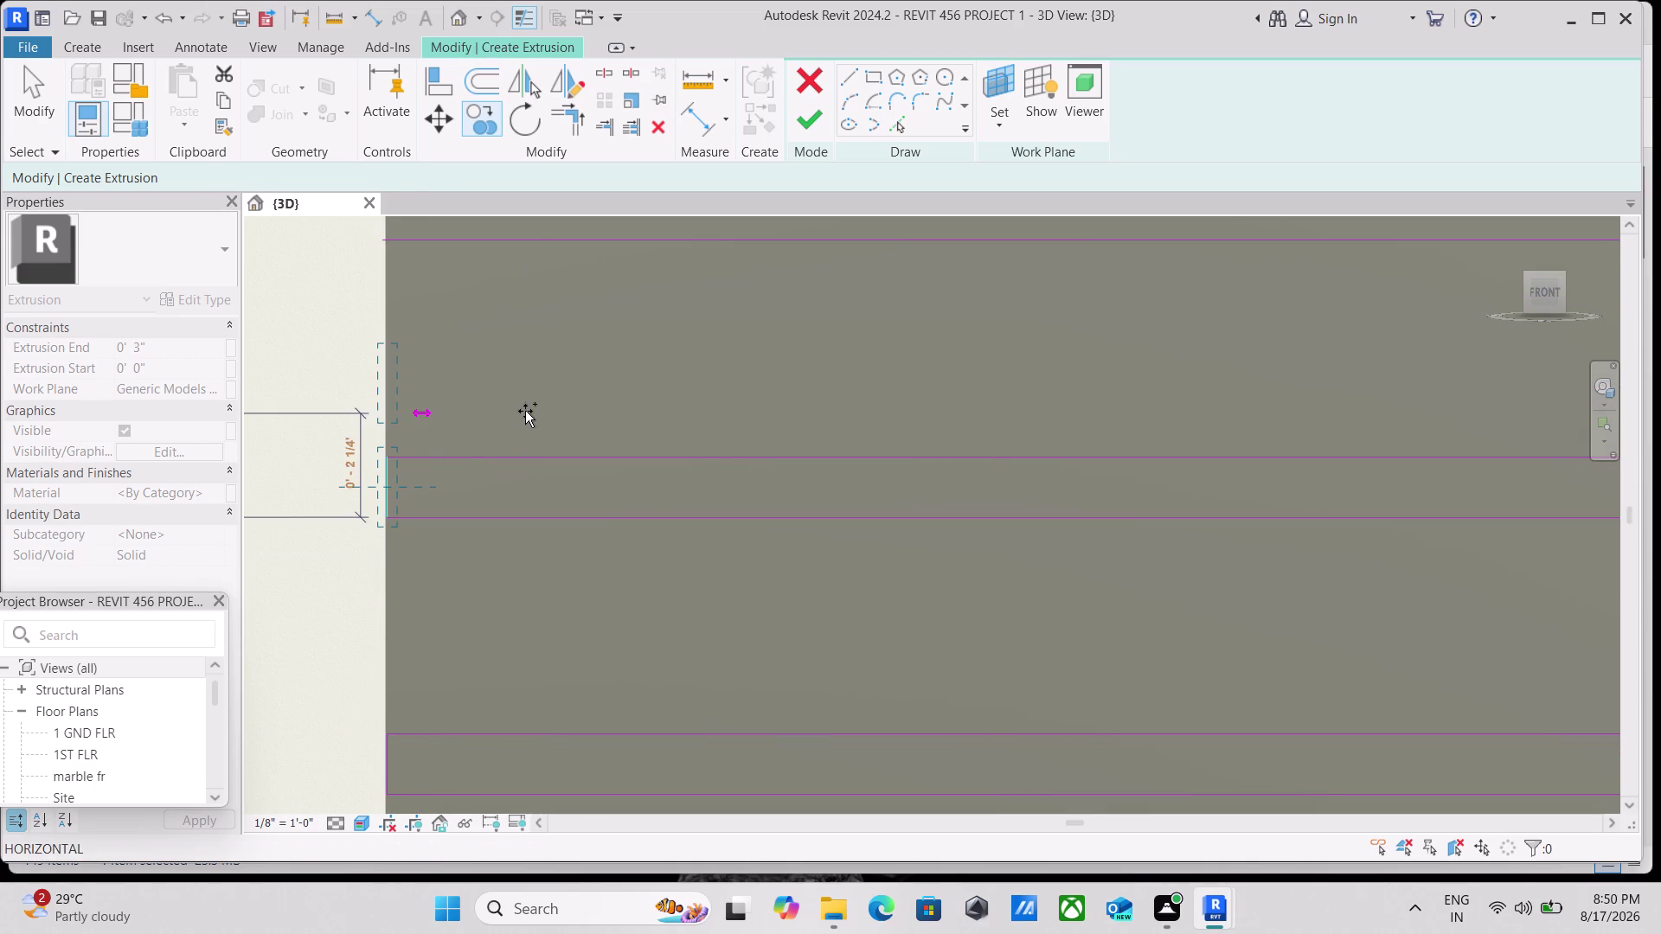
Place the remaining short-line copies toward the top of the wall and end copying.
middle_drag(525, 411, 484, 733)
click(489, 558)
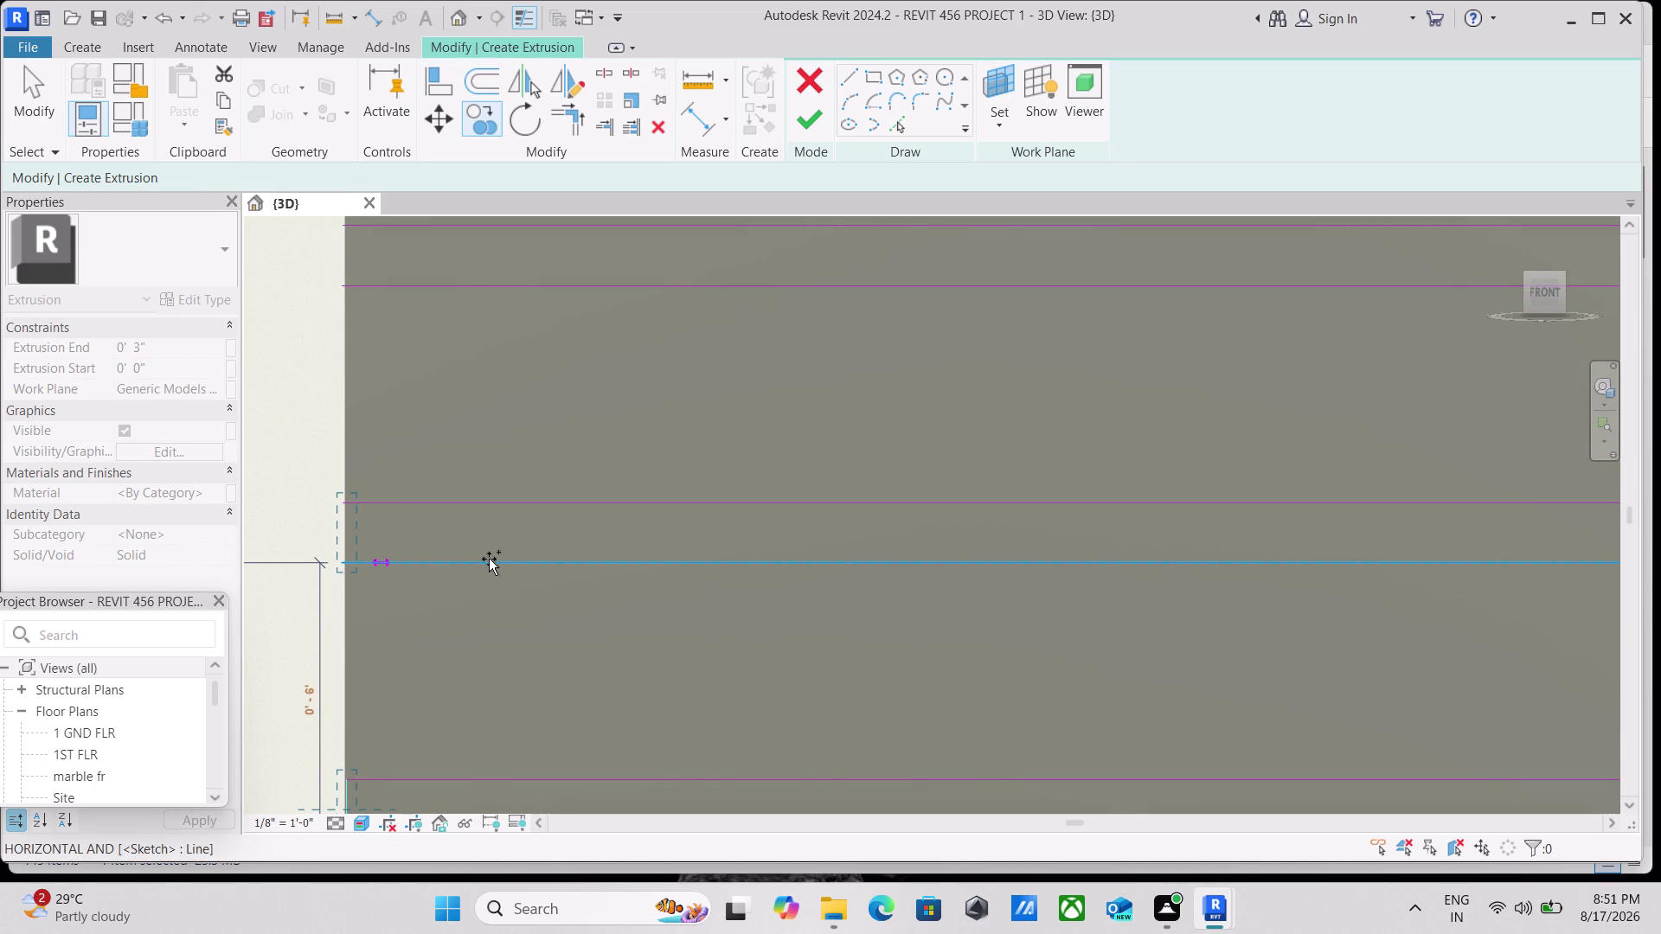
middle_drag(493, 432, 480, 702)
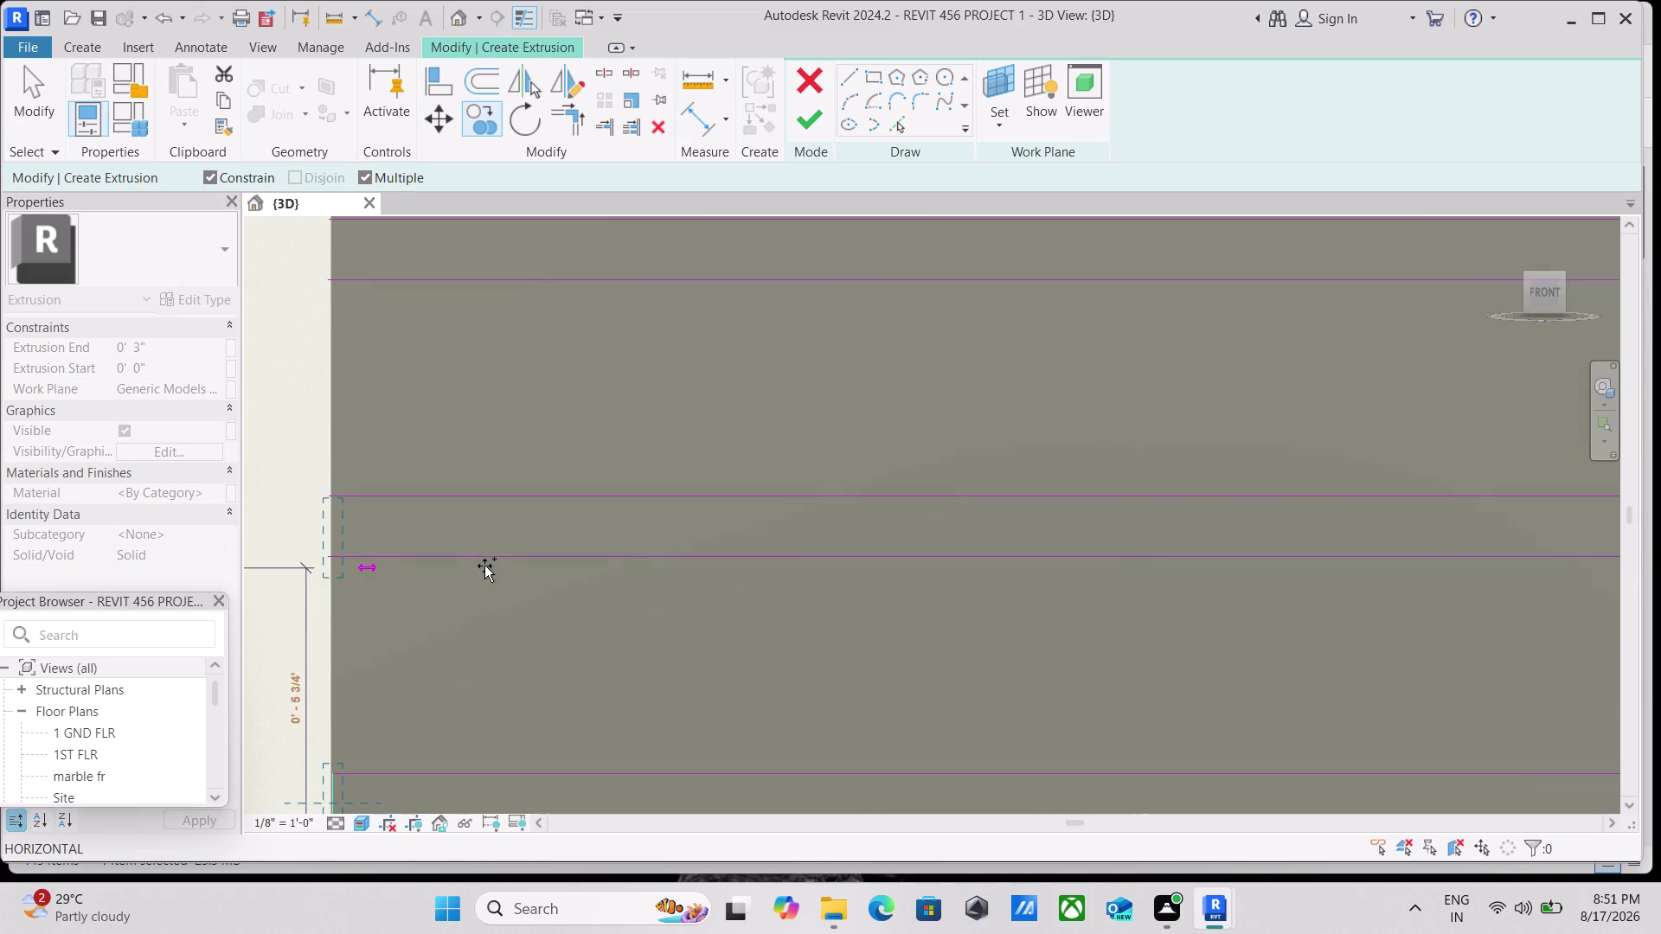
click(484, 560)
scroll(down, 3)
middle_drag(499, 473, 477, 602)
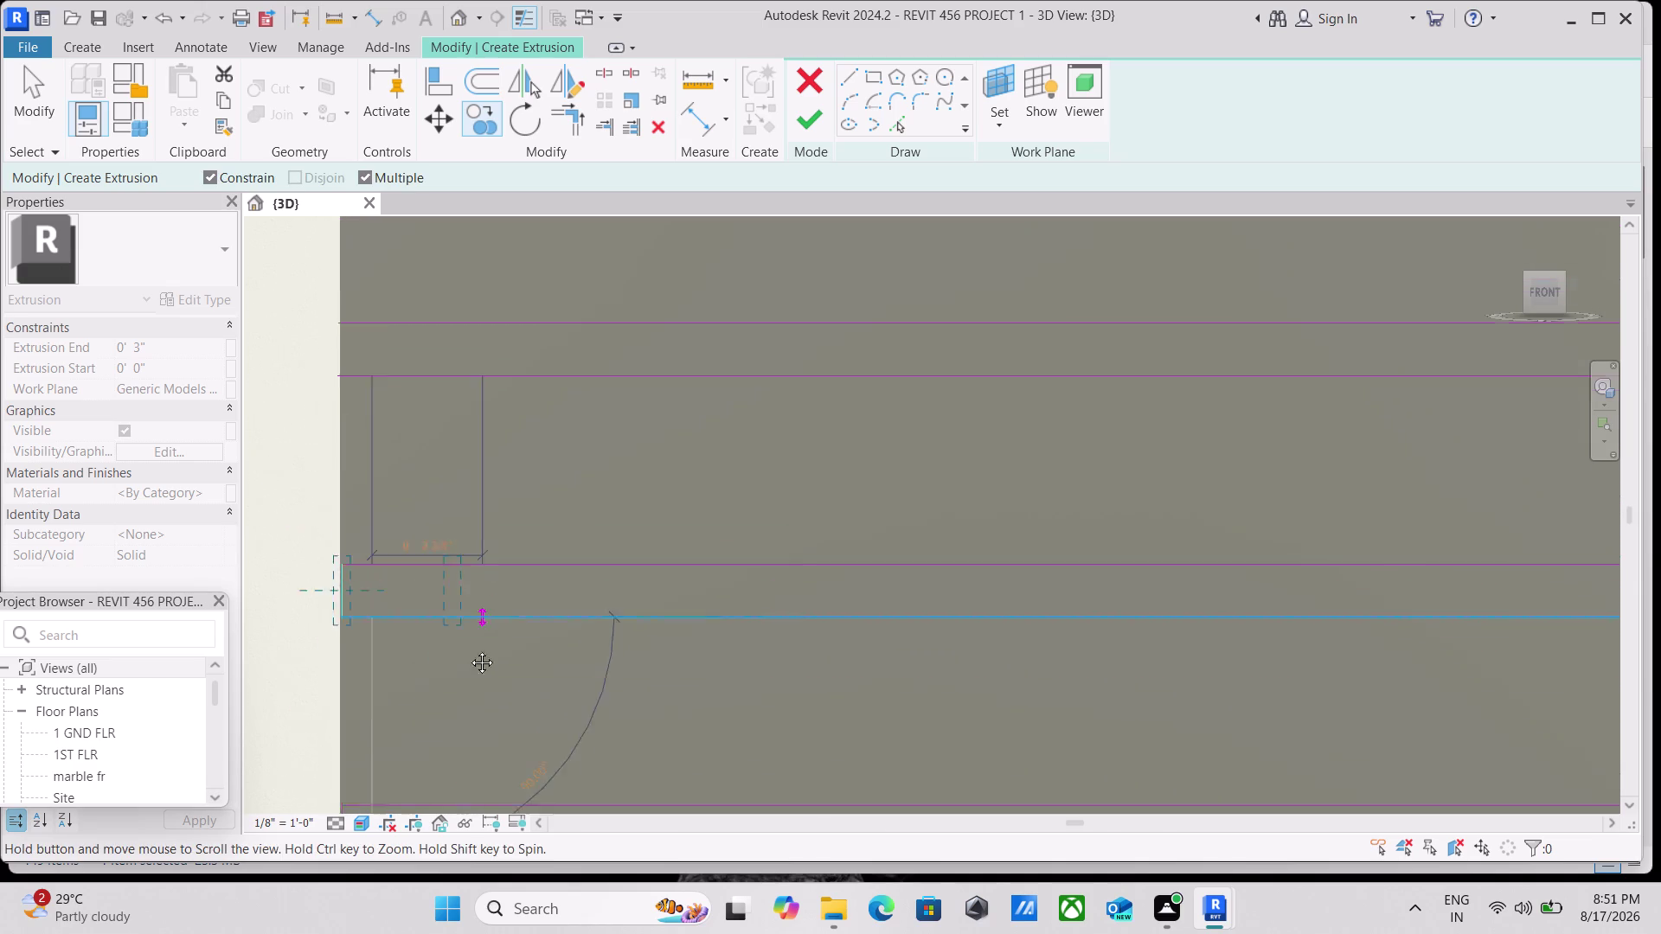
middle_drag(477, 601, 444, 777)
click(453, 602)
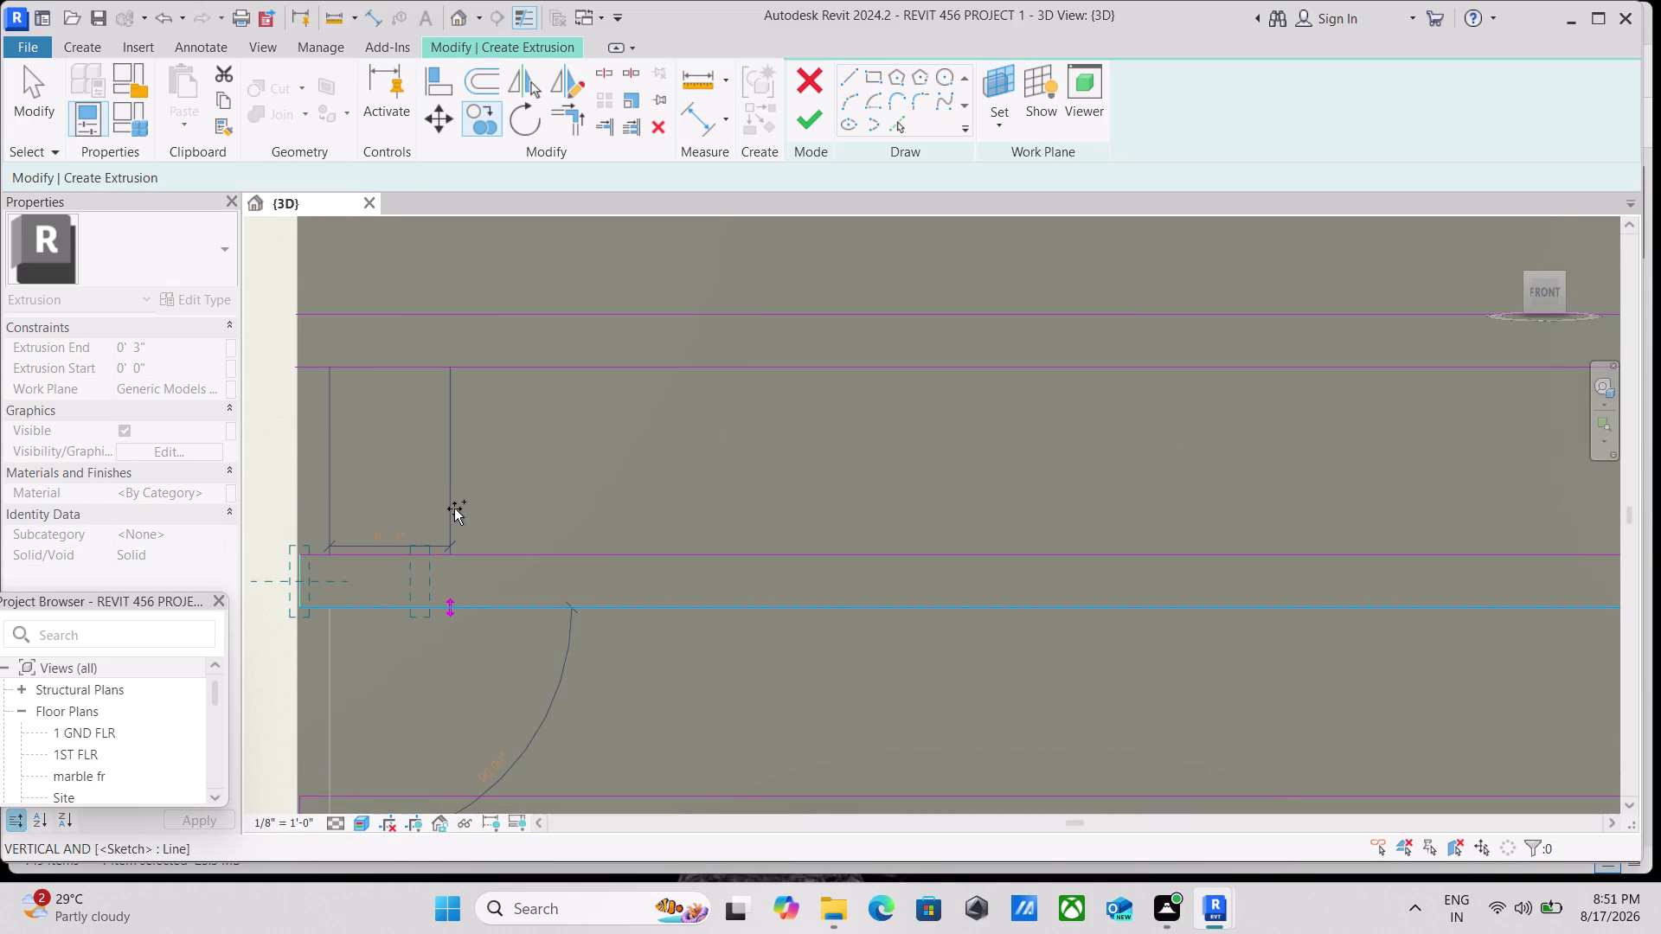
middle_drag(454, 482, 442, 718)
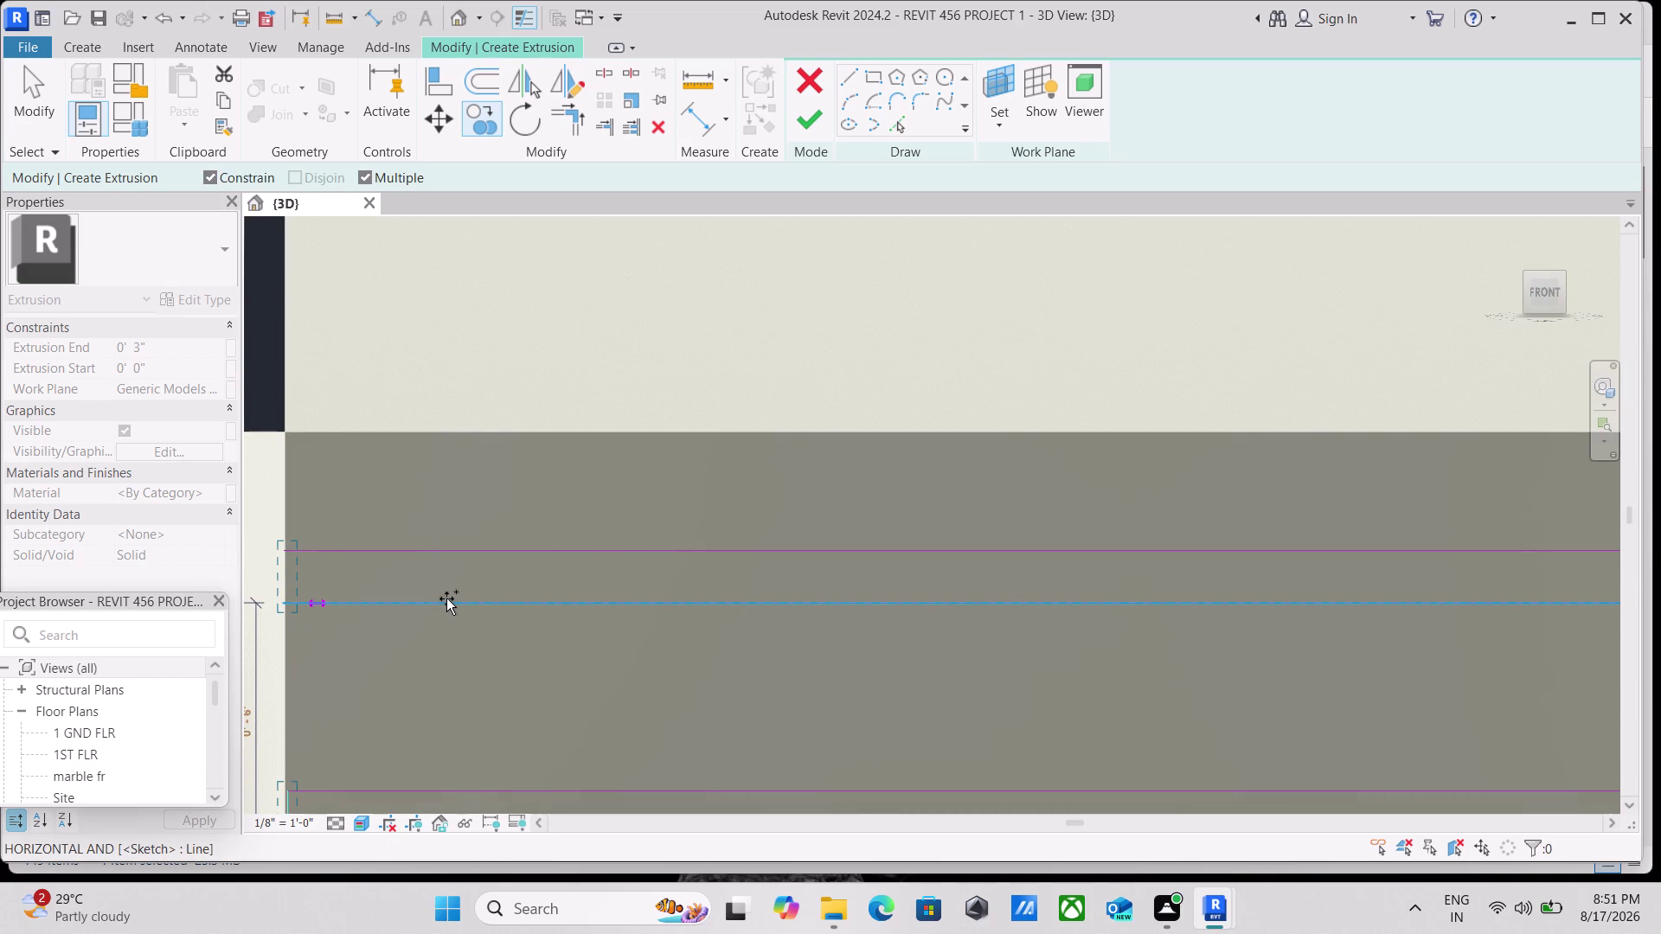
click(447, 598)
scroll(down, 3)
middle_drag(457, 473, 455, 485)
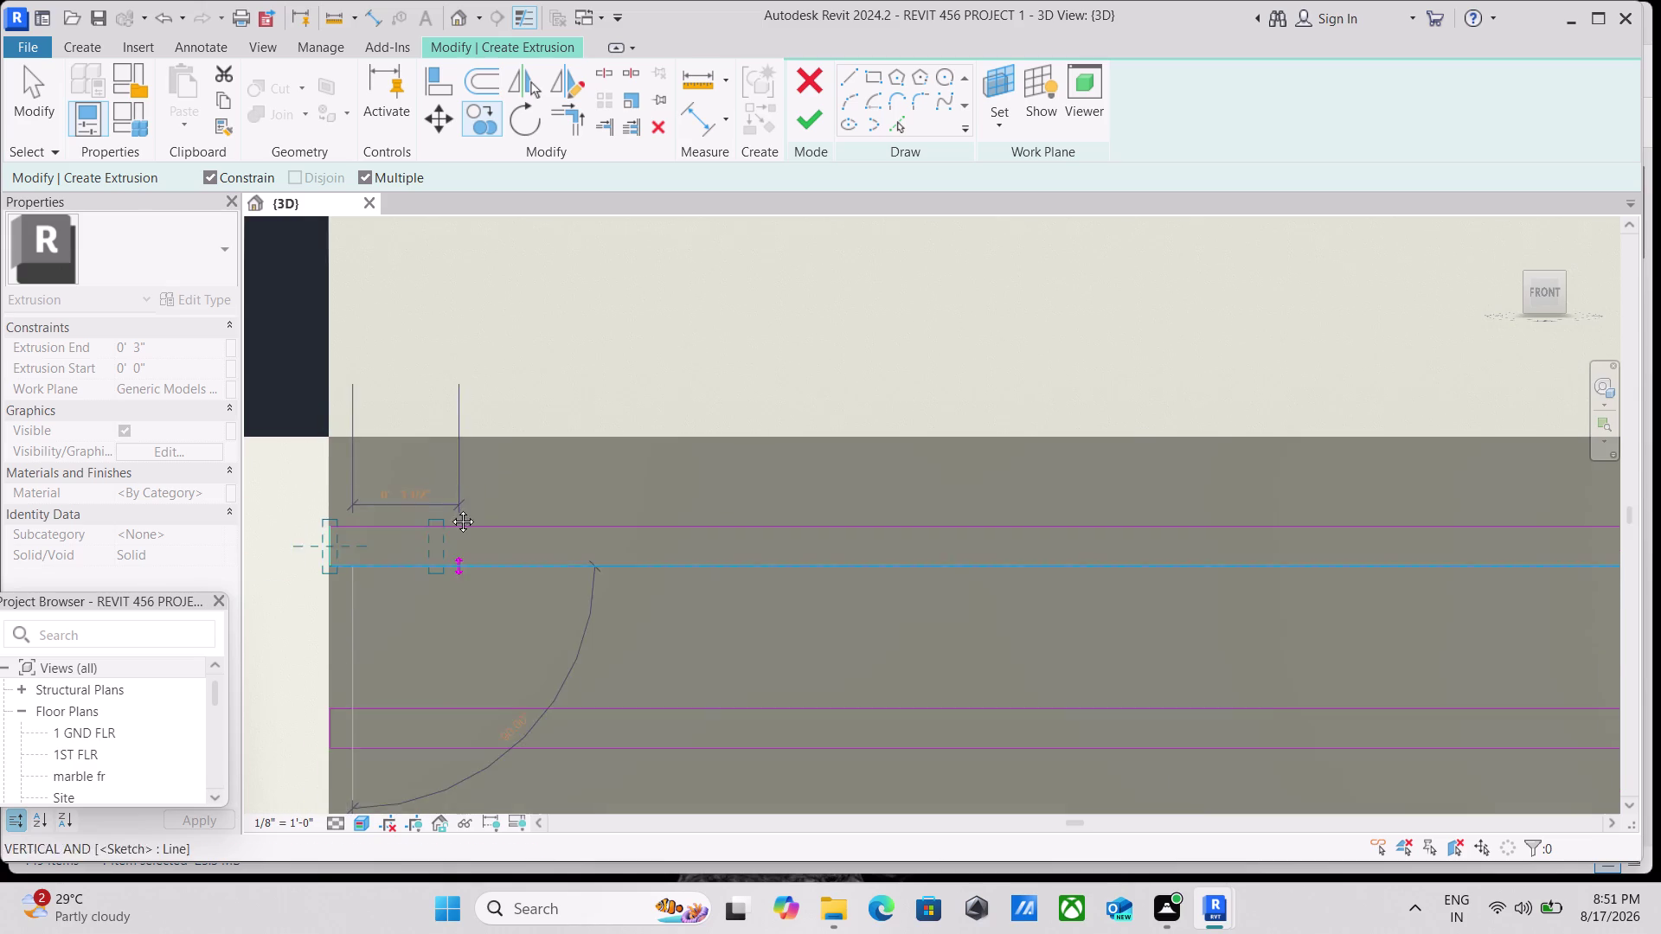
middle_drag(455, 485, 436, 727)
scroll(down, 3)
key(Escape)
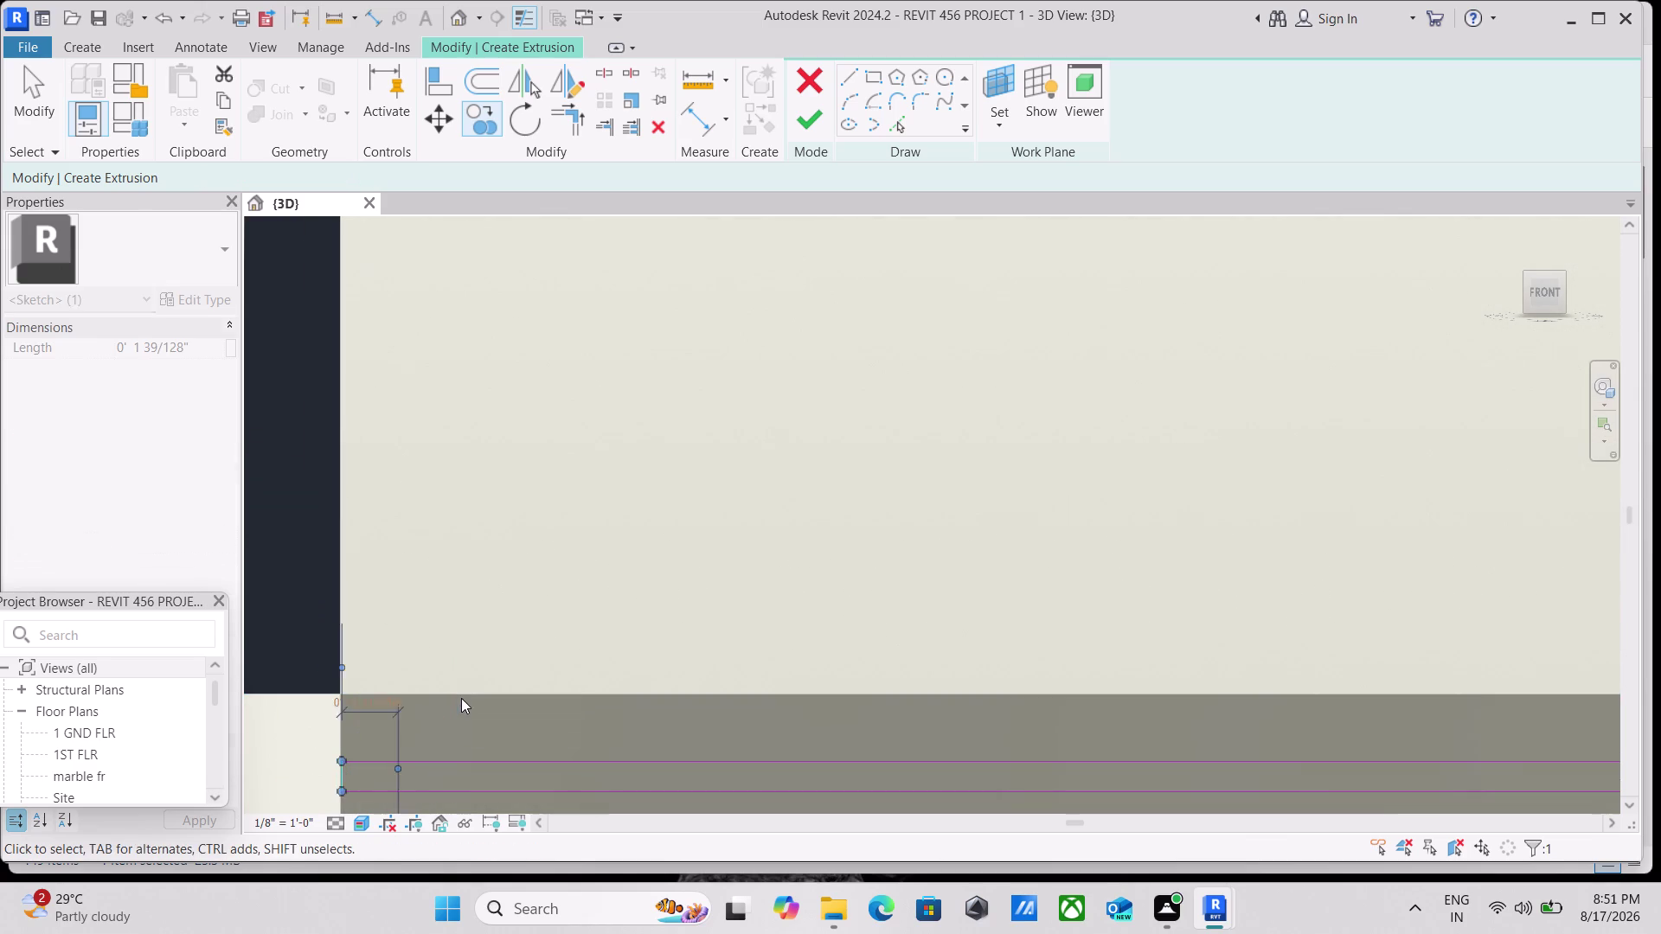
Finish the fin extrusion sketch, leaving 3-inch-deep fins along the wall edge.
scroll(down, 3)
key(Escape)
scroll(down, 3)
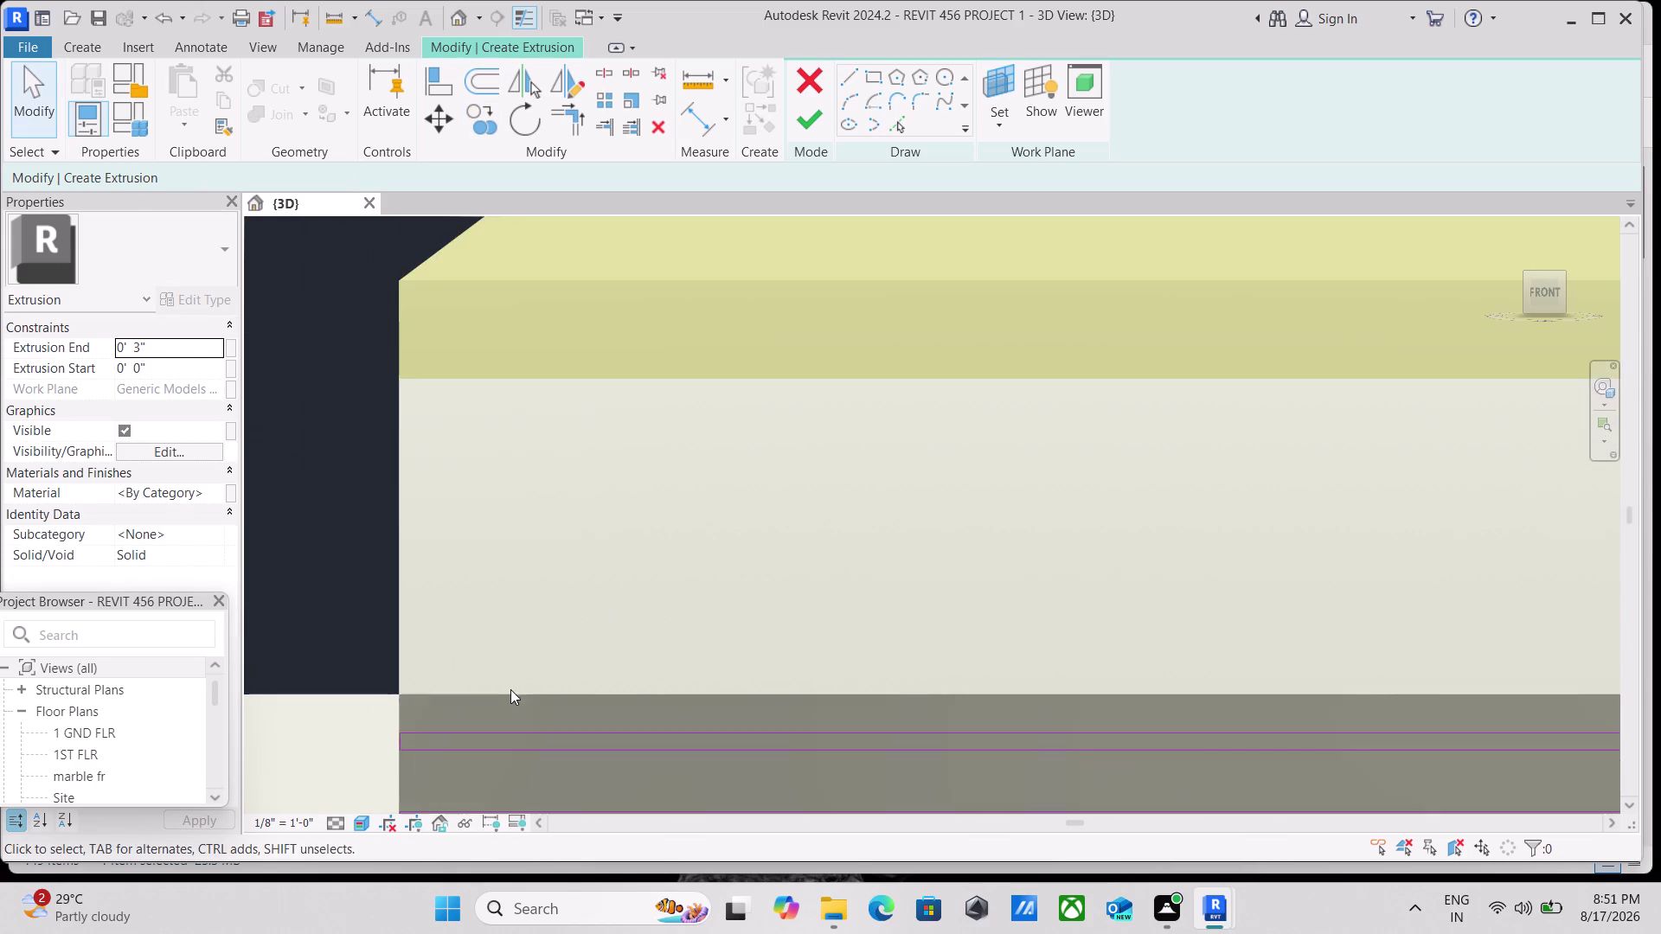
scroll(up, 3)
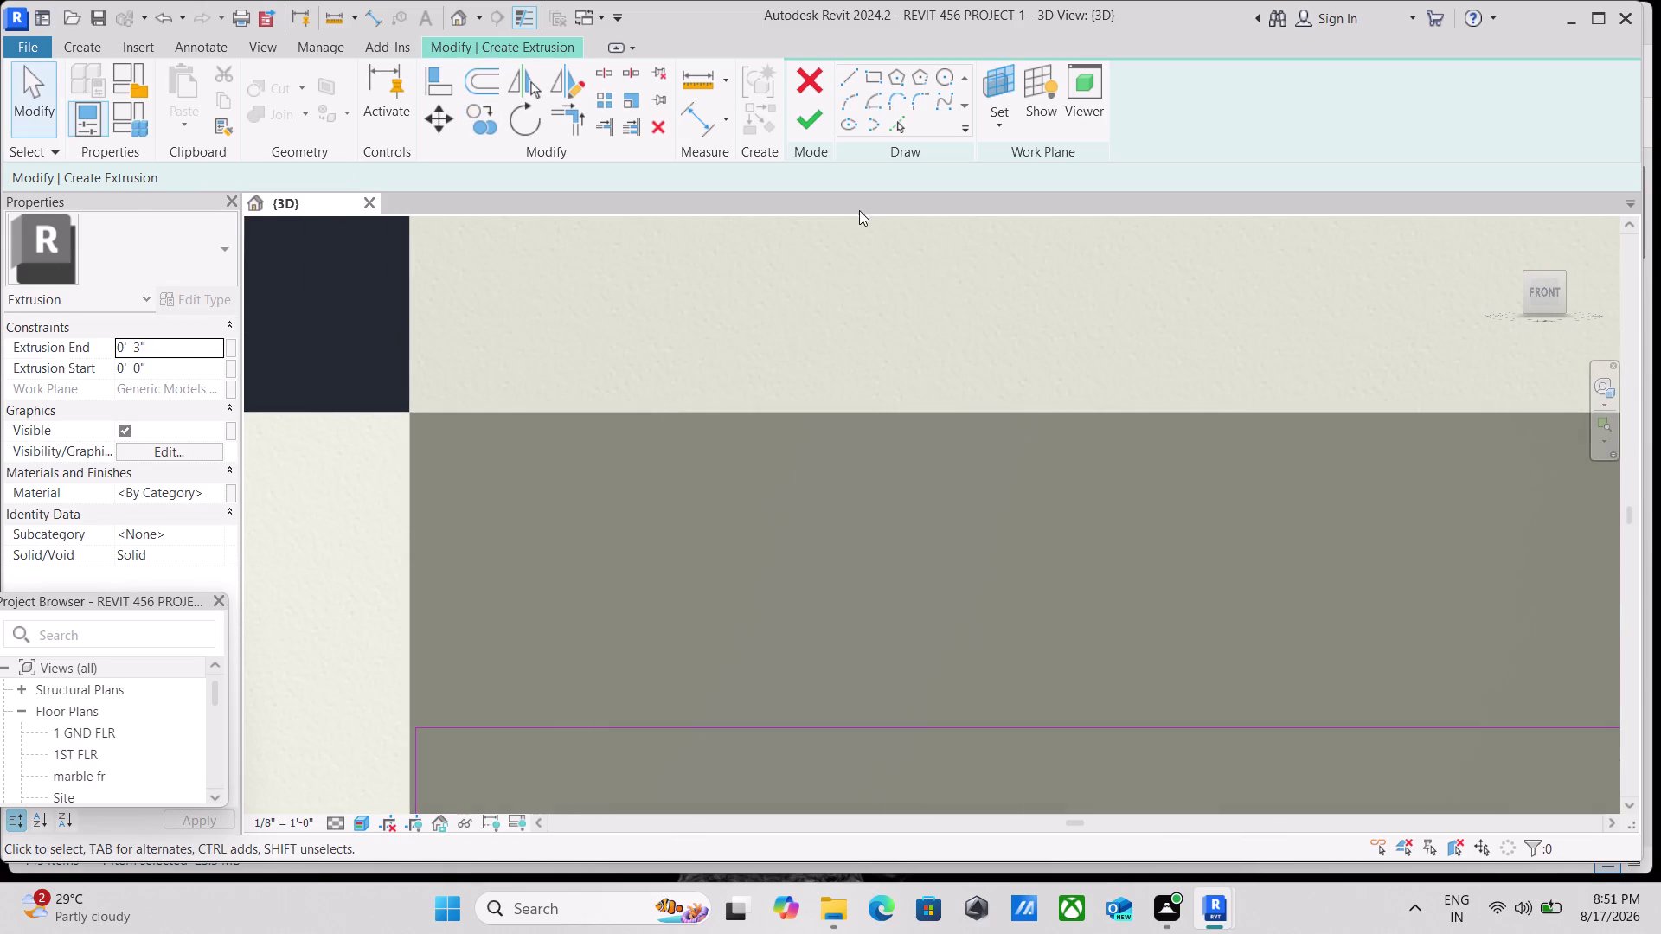
click(804, 128)
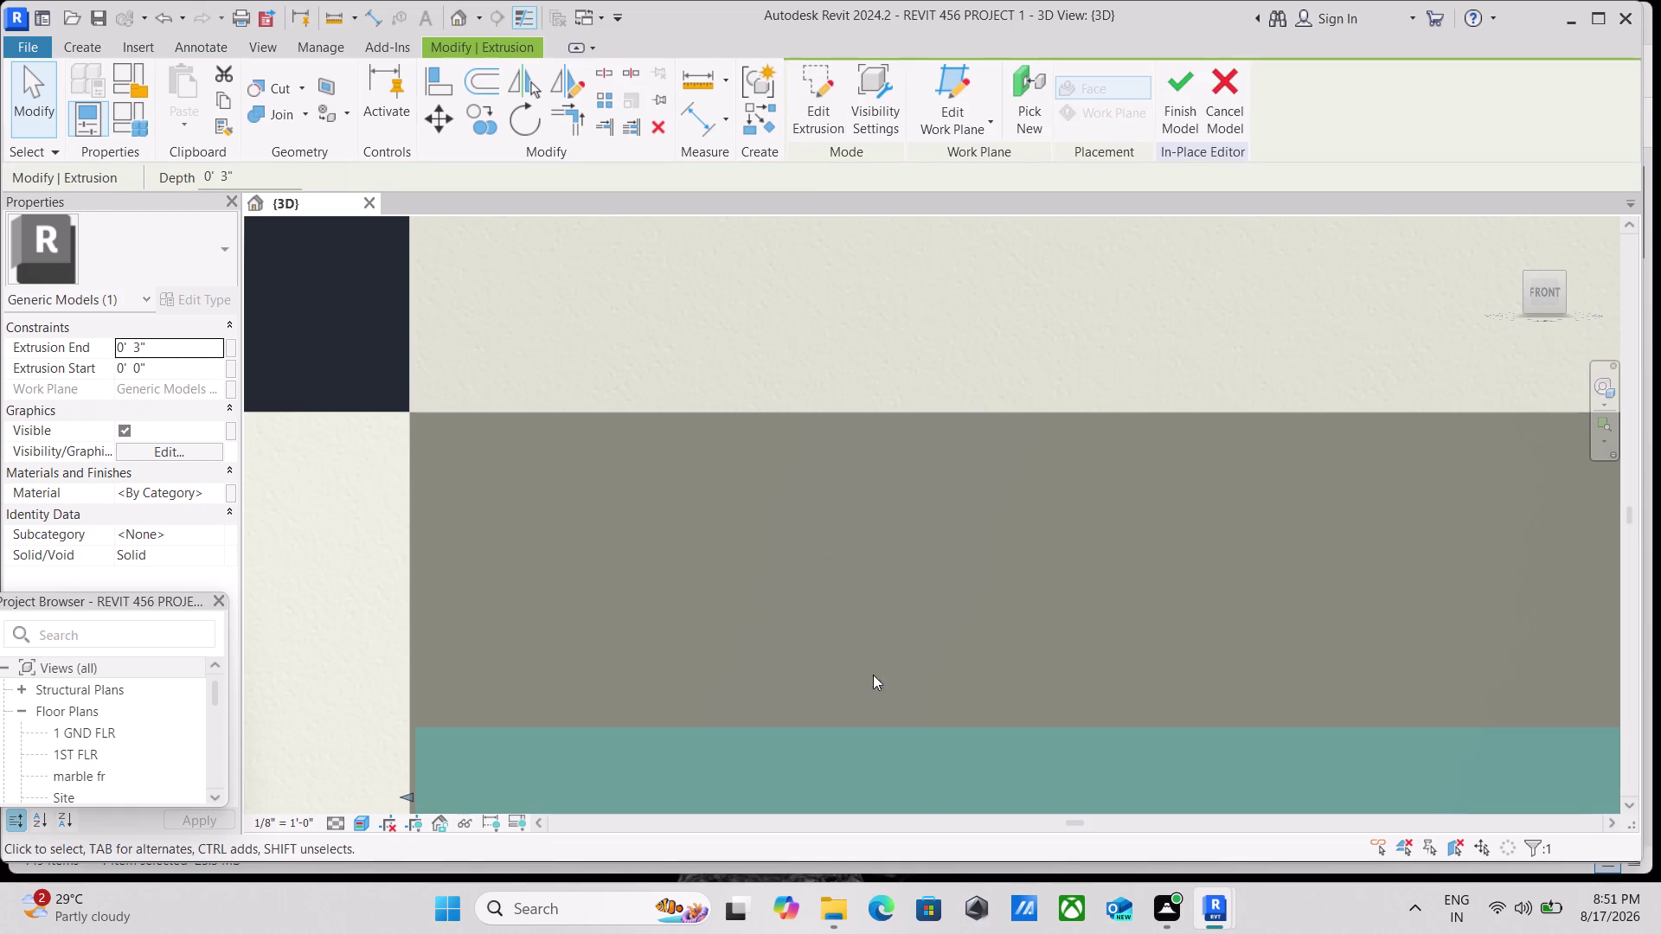
Turn the view to the model's right side.
scroll(down, 3)
scroll(down, 3)
scroll(down, 3)
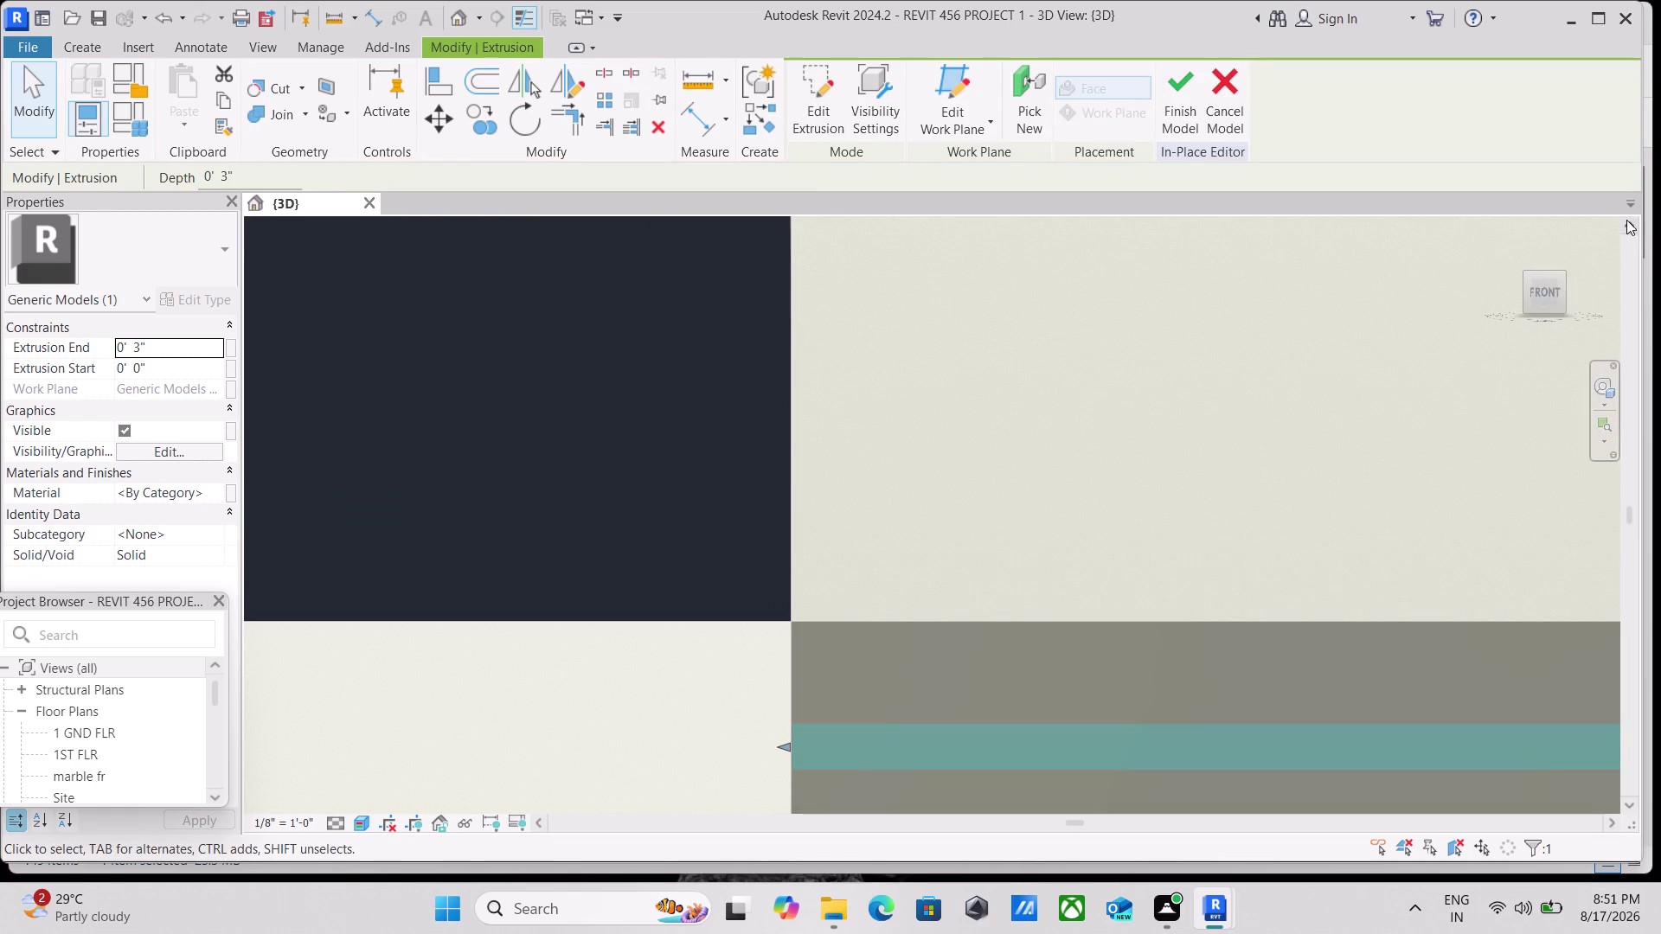
click(1578, 290)
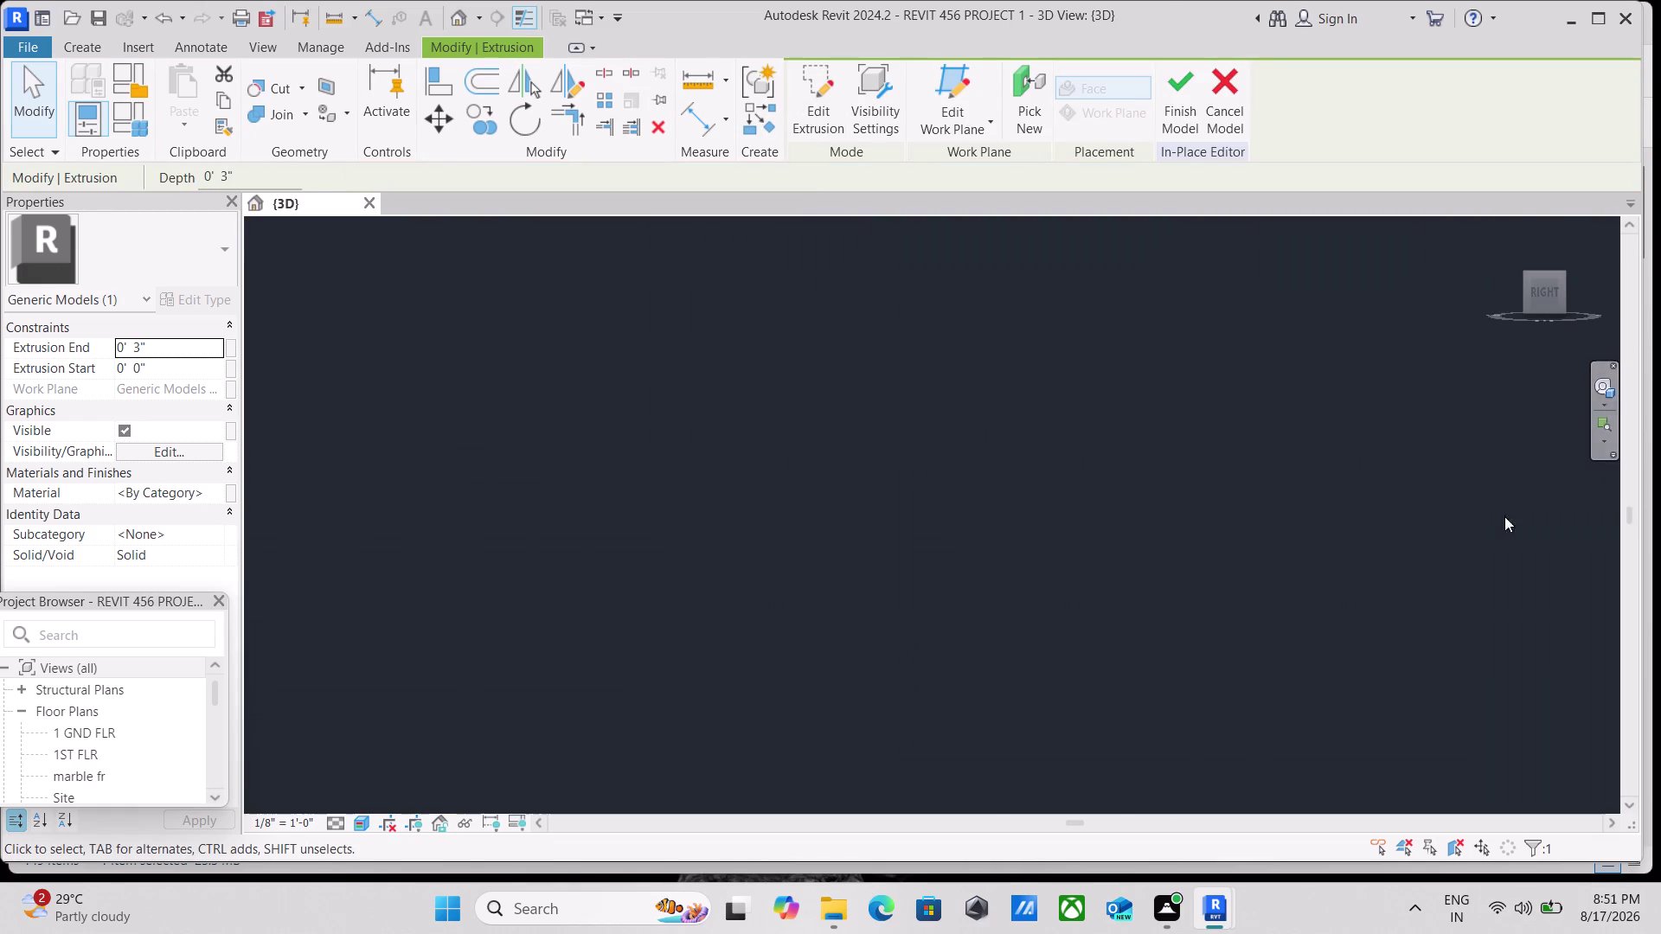
scroll(down, 3)
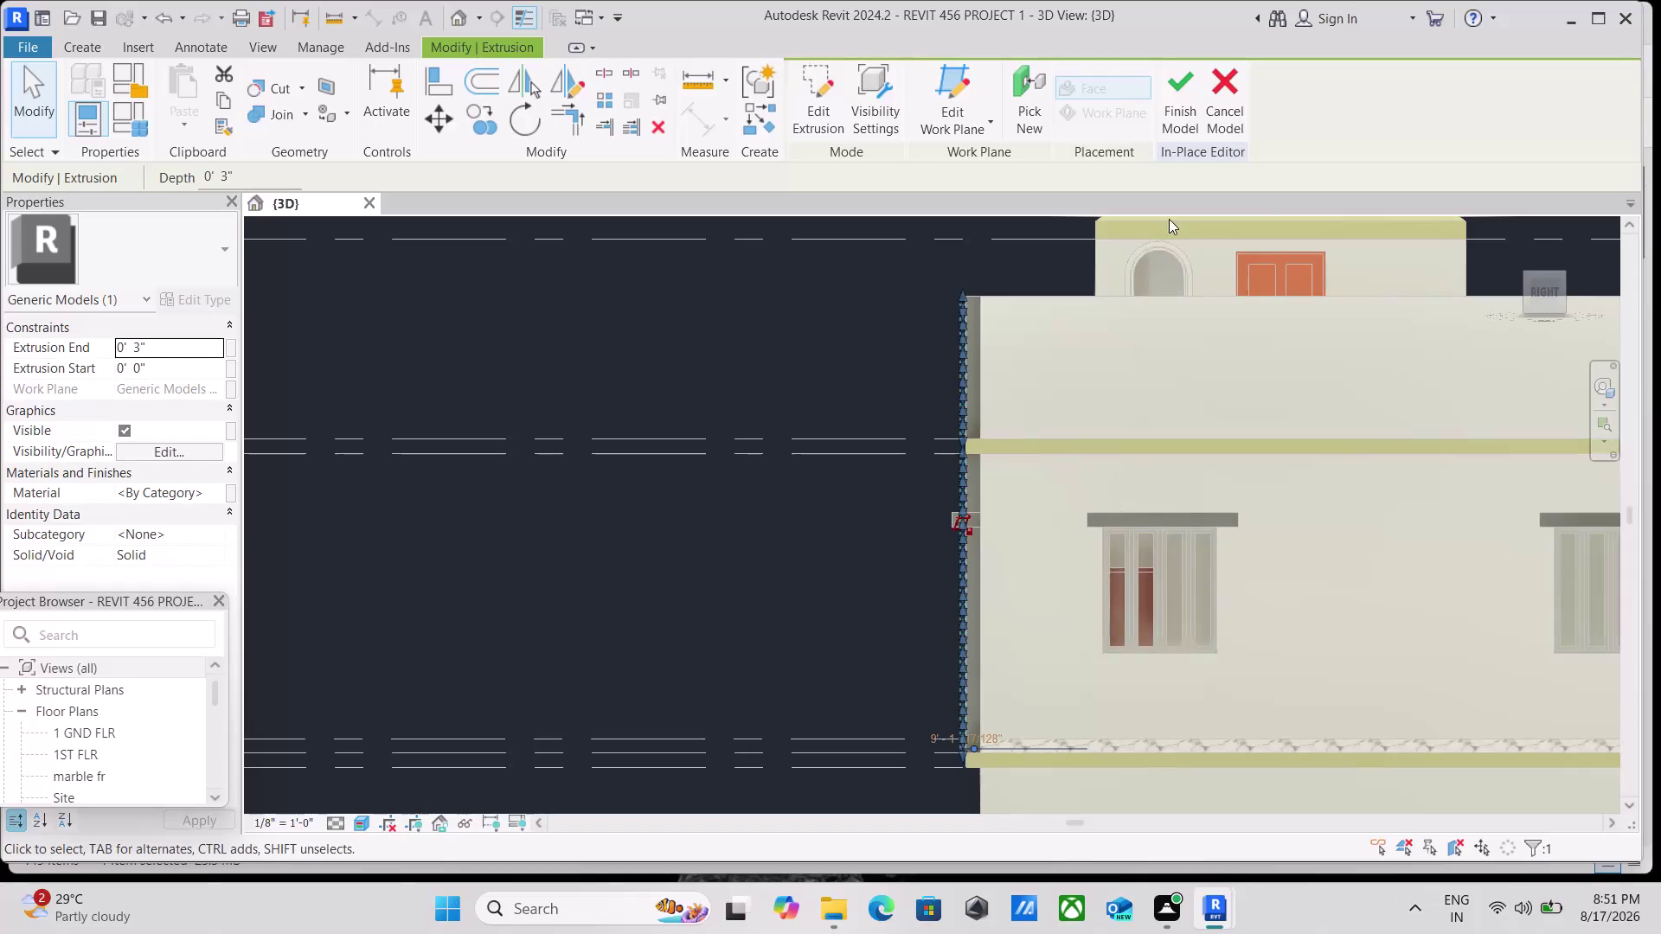
click(1530, 271)
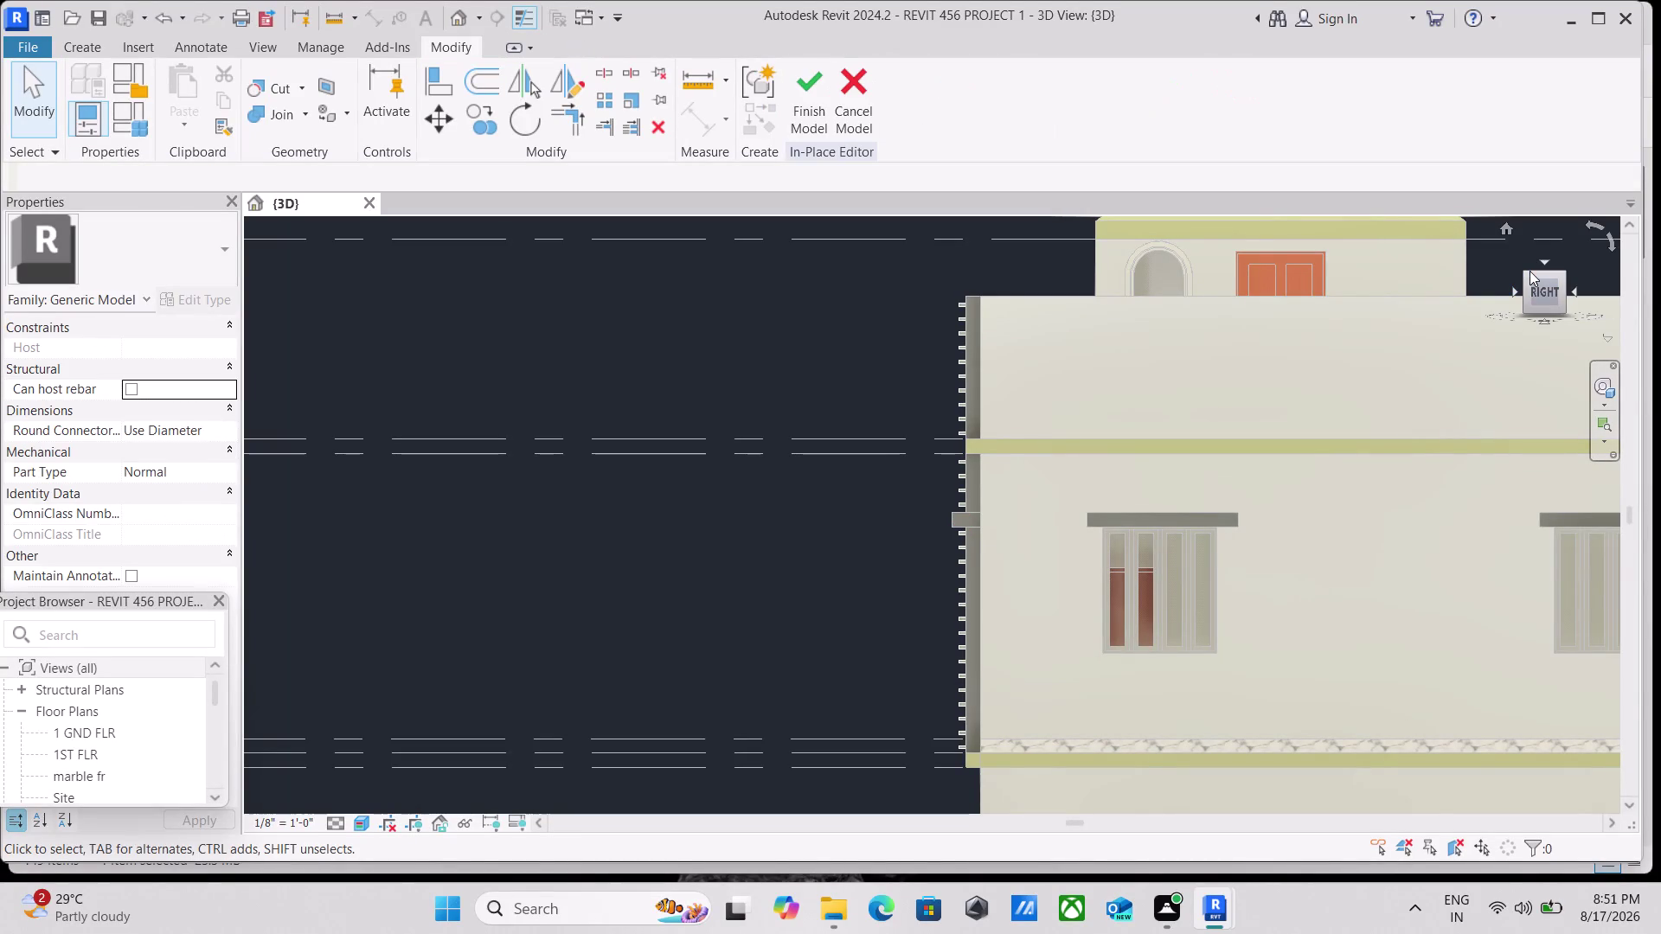
Zoom in on the facade and select the louver fin extrusion to inspect it.
click(1527, 276)
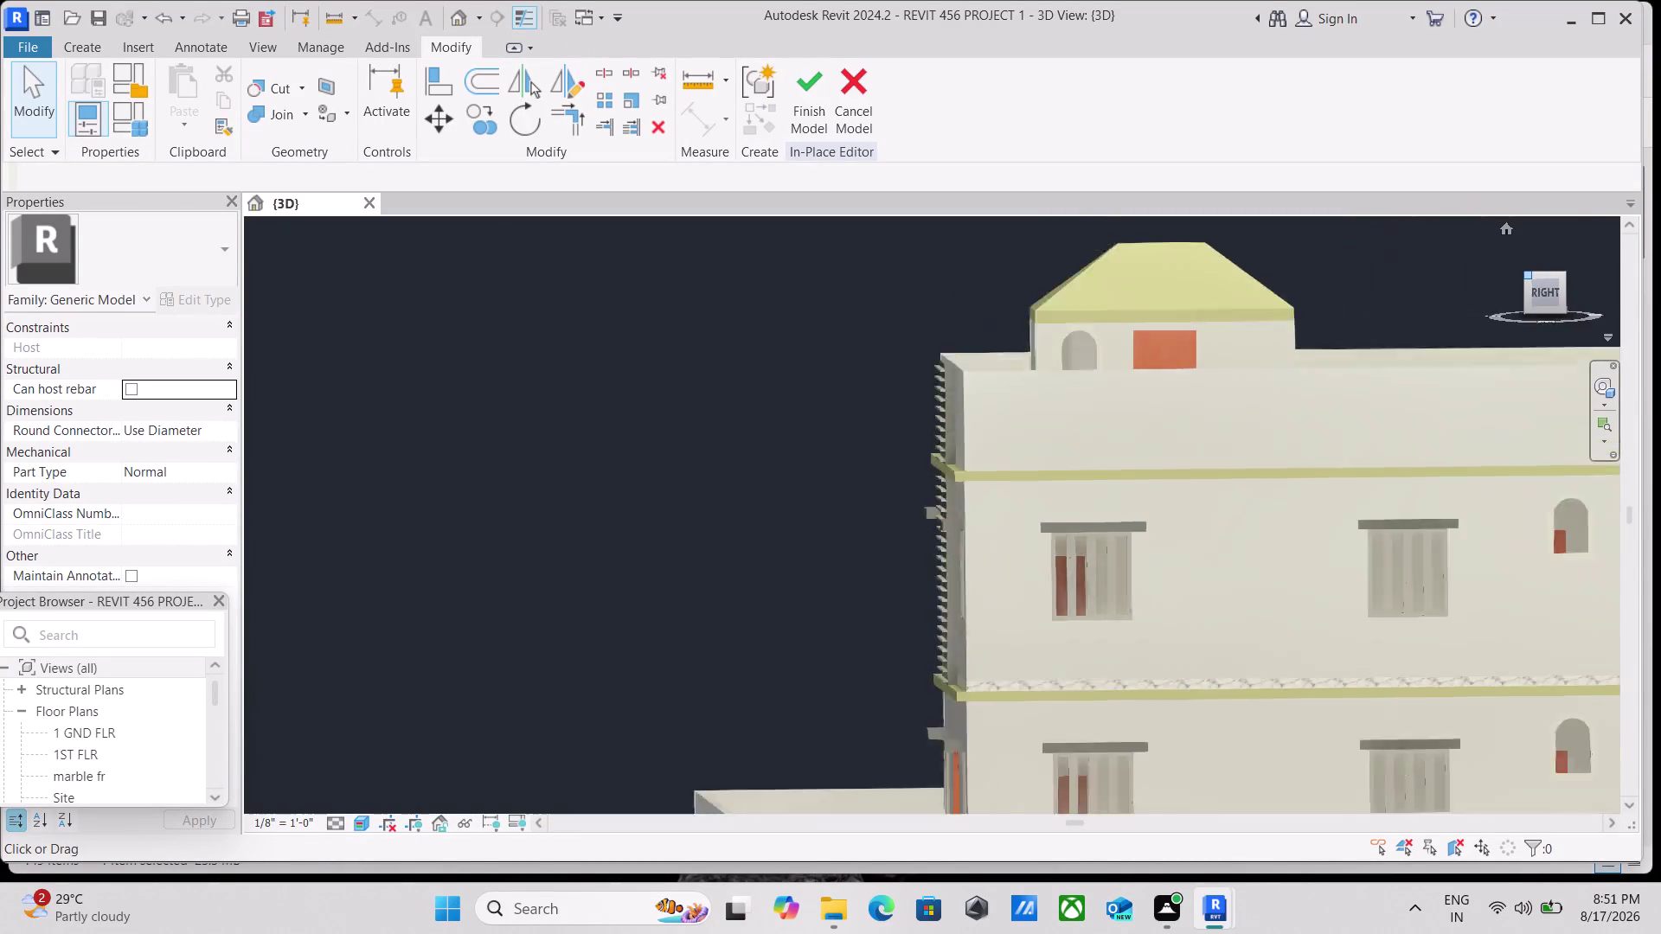
scroll(up, 3)
scroll(up, 3)
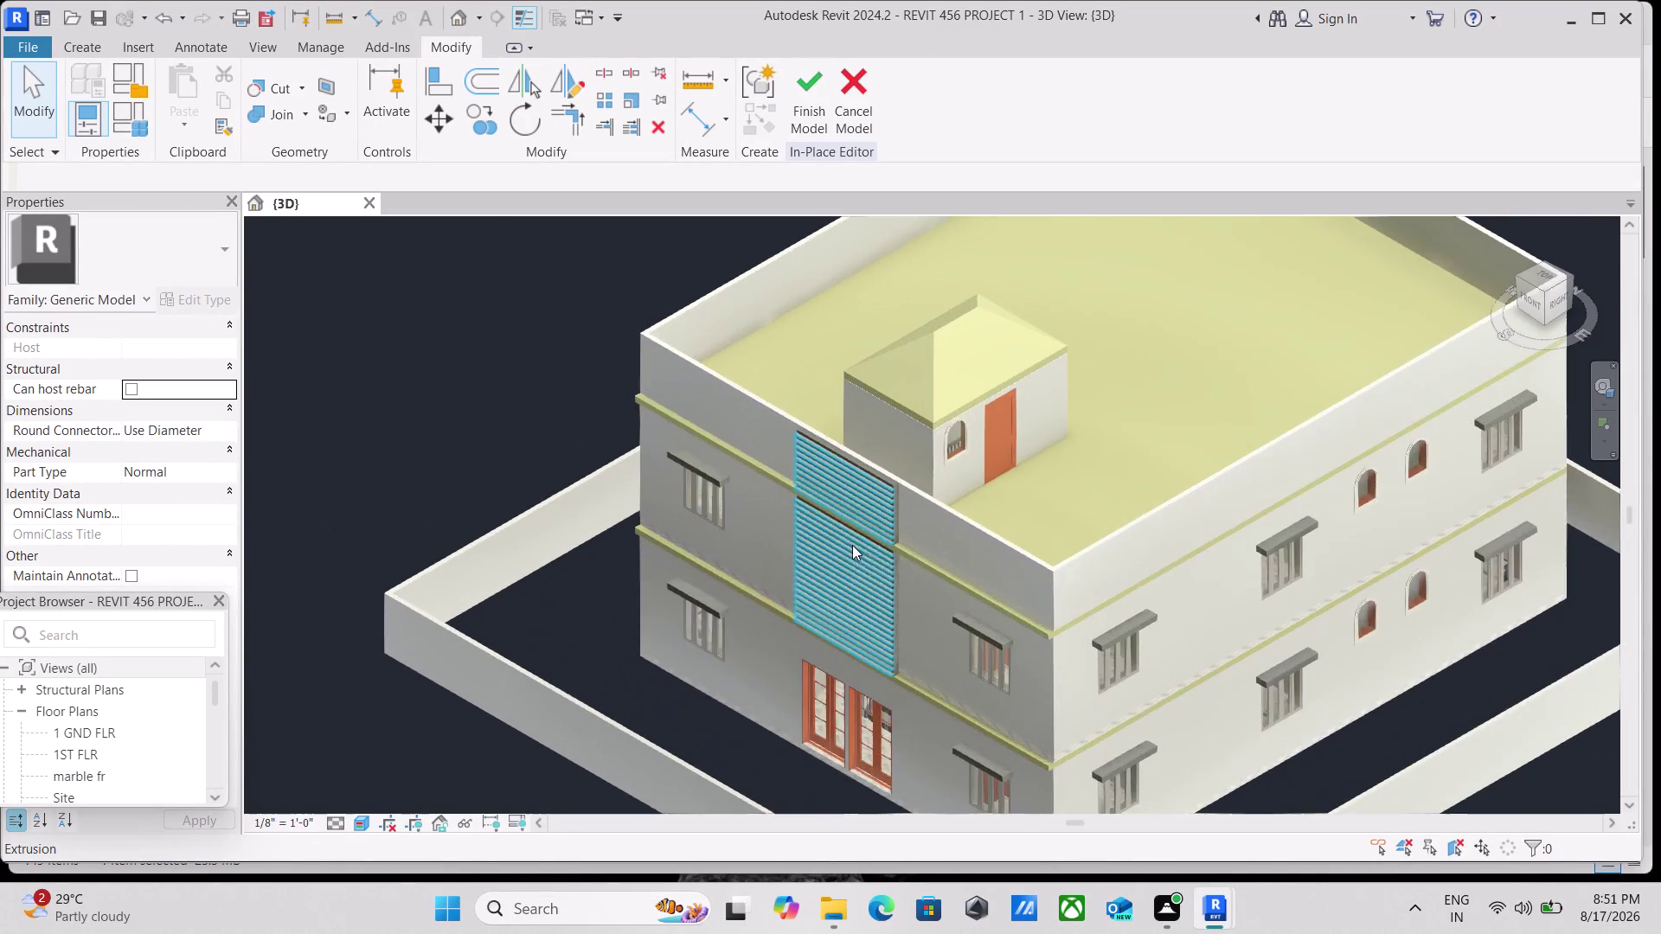
scroll(up, 3)
scroll(up, 3)
scroll(up, 3)
scroll(up, 3)
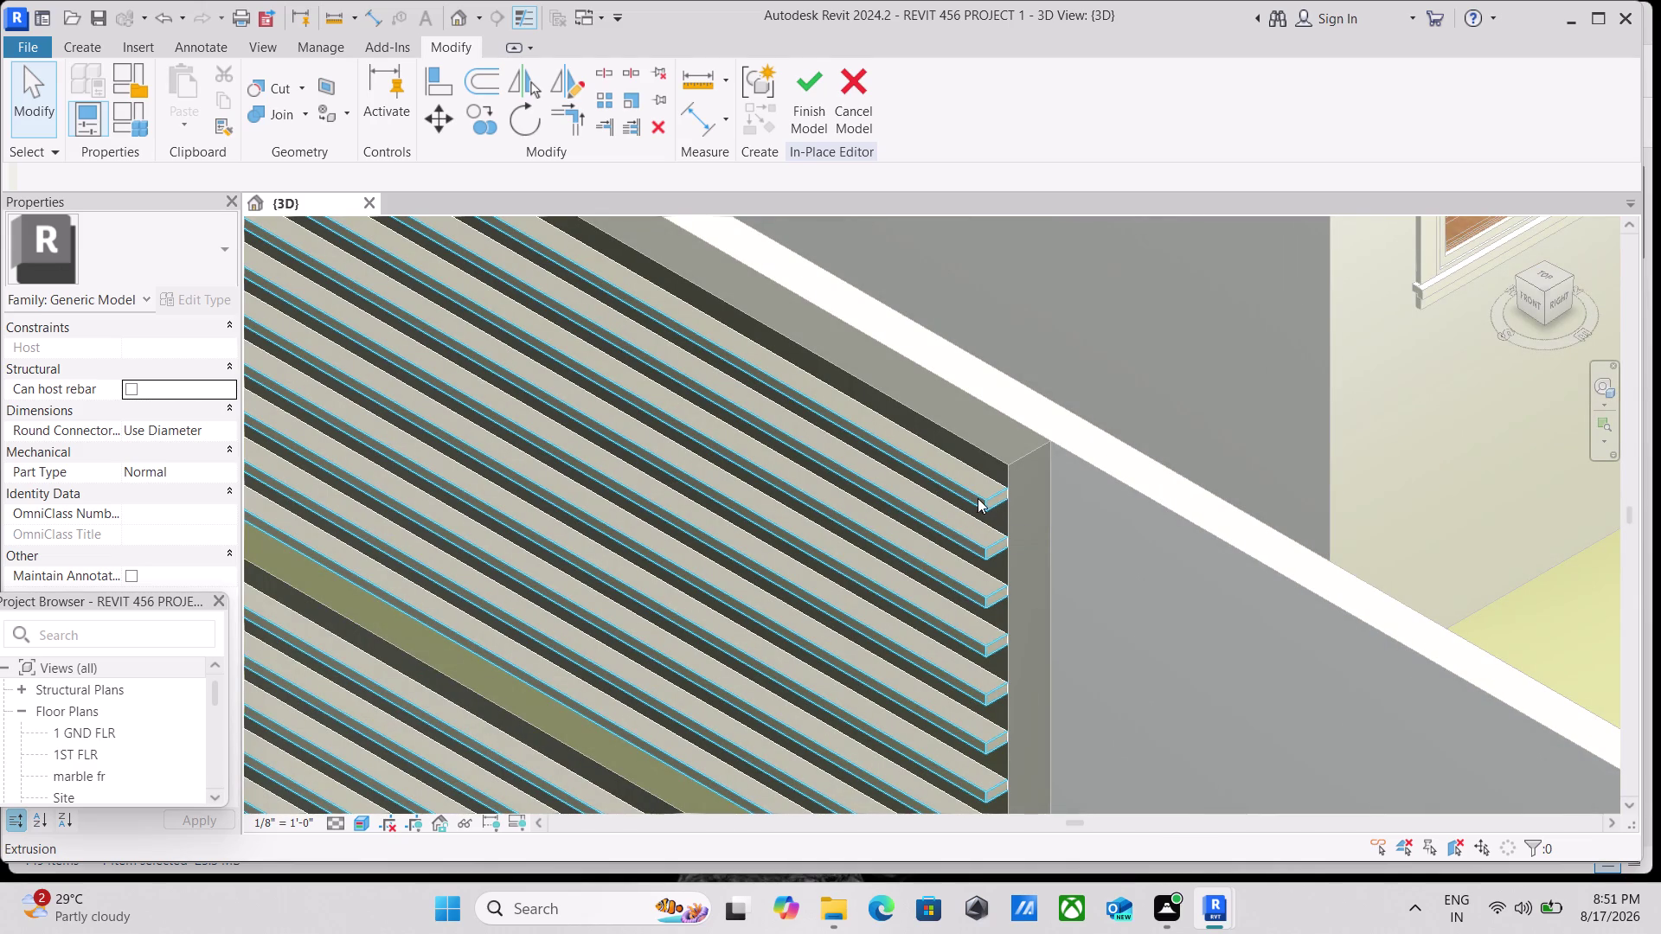
click(979, 498)
scroll(down, 3)
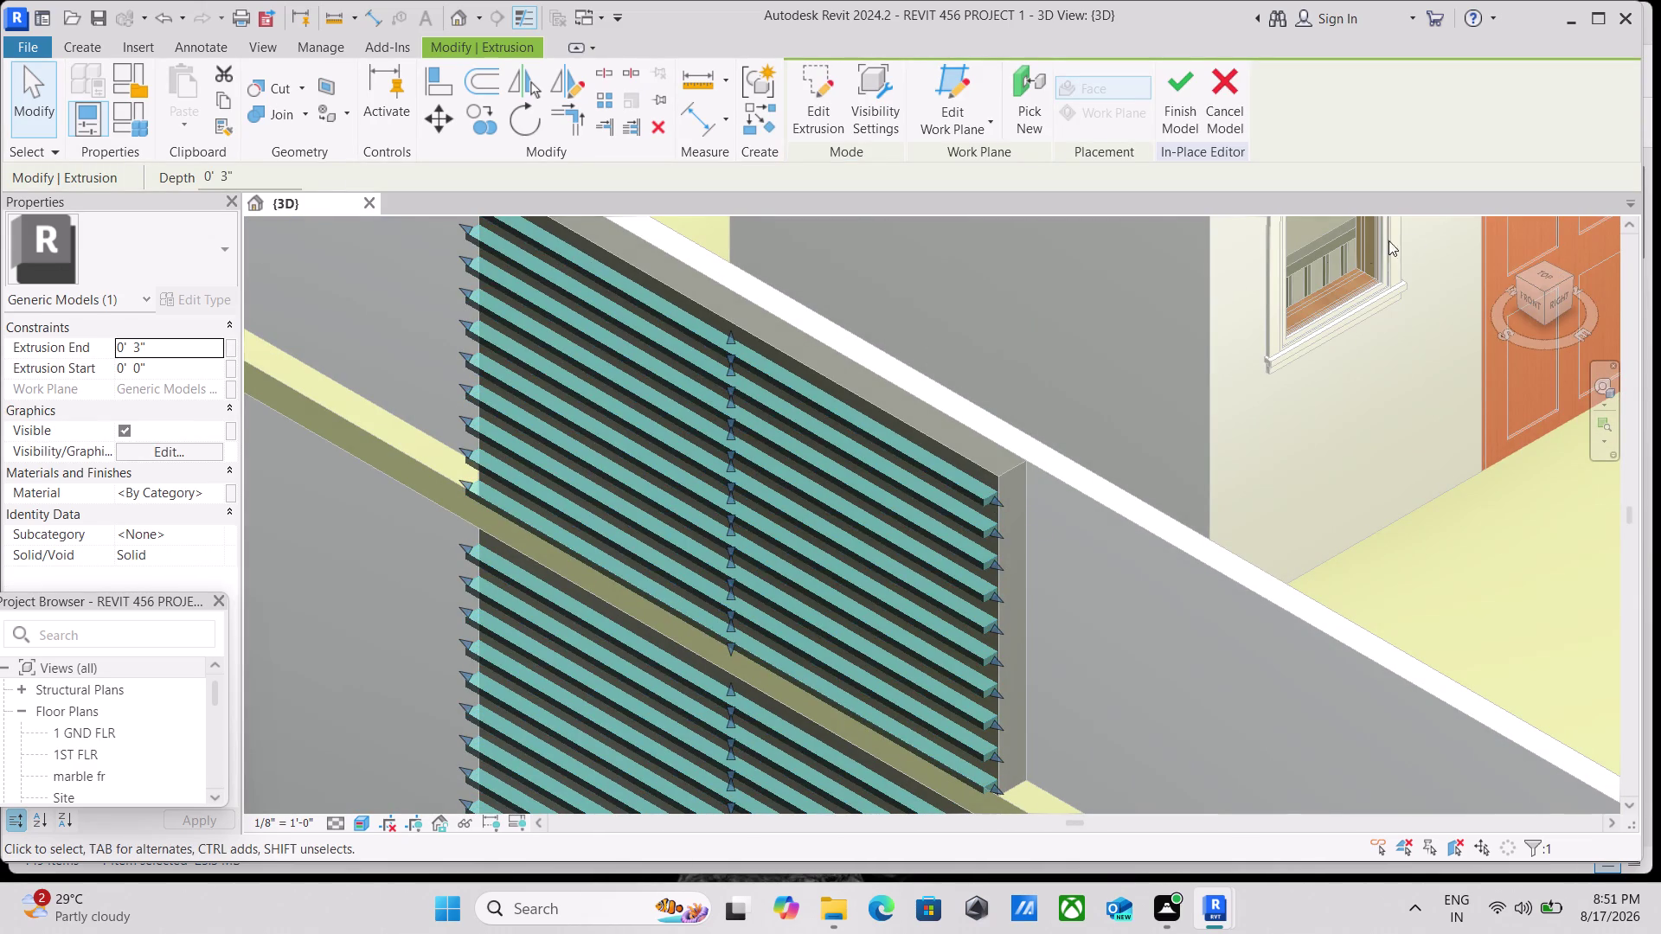
scroll(down, 3)
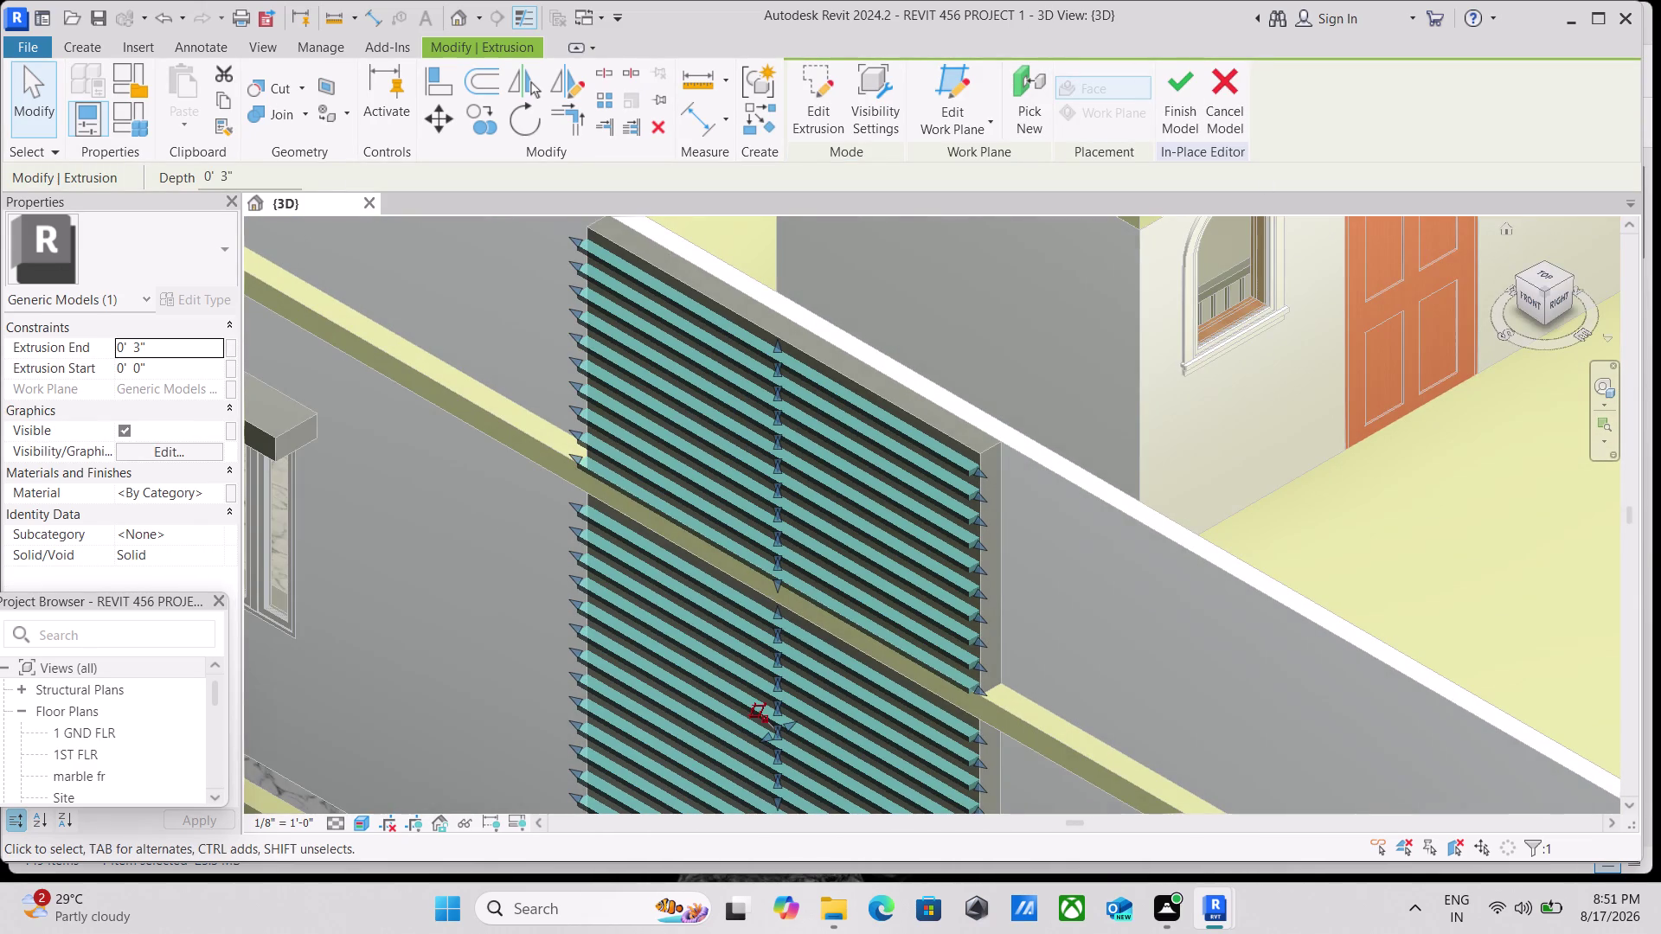
Review the fins from the front, then finish the in-place louver fin model.
click(1531, 285)
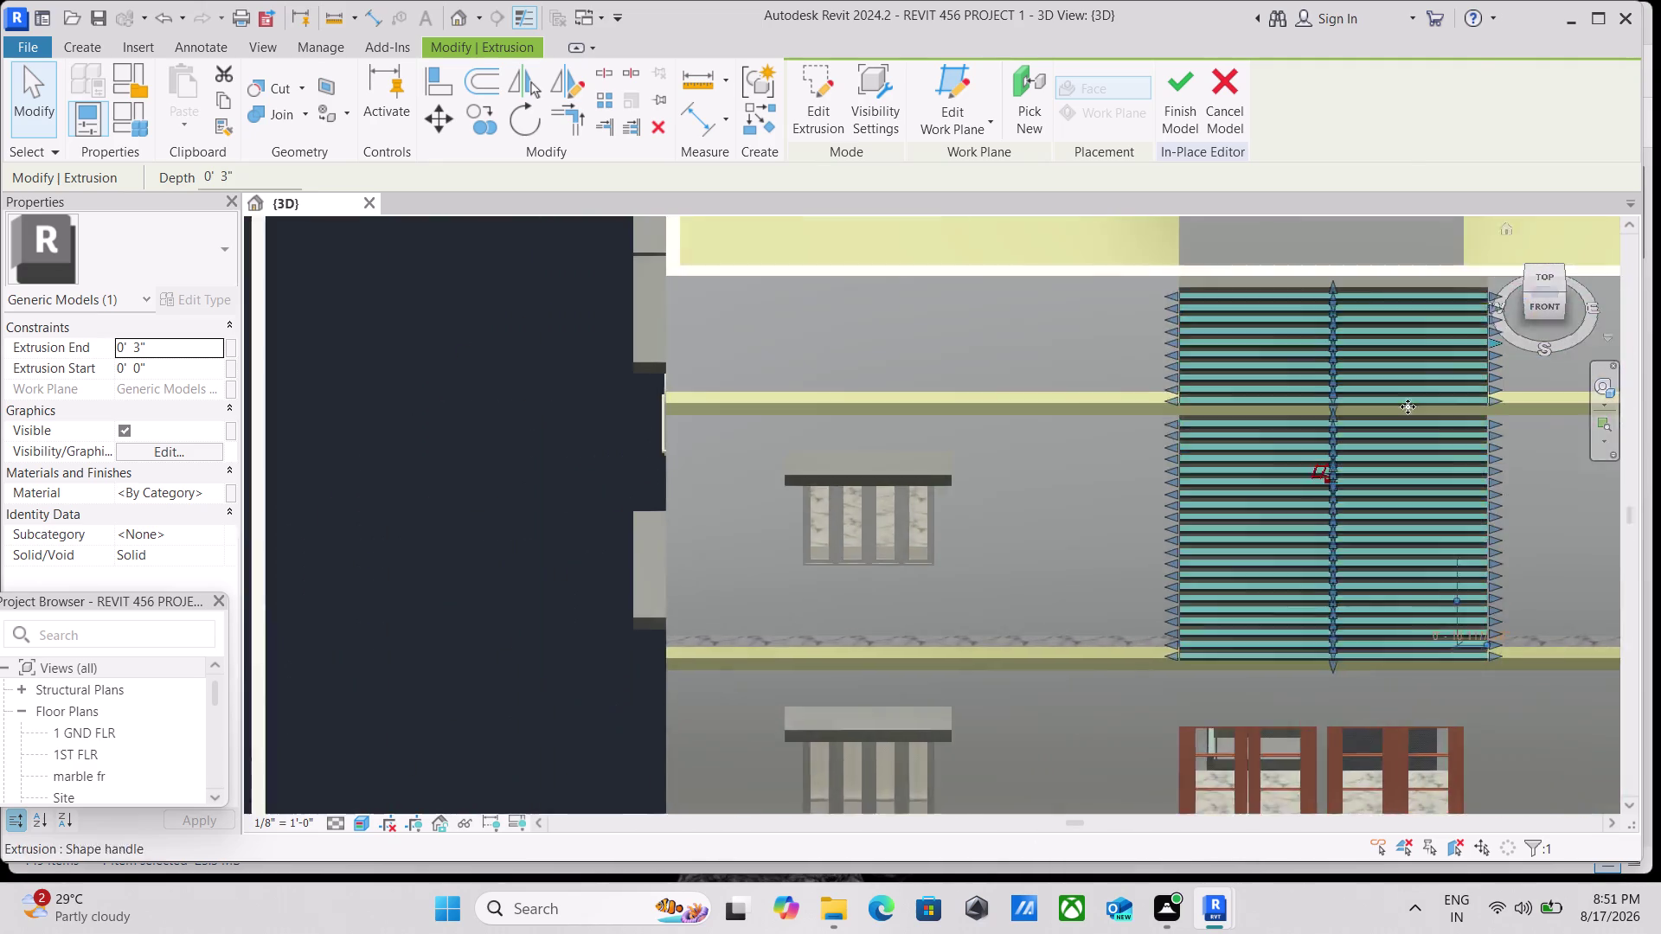
scroll(up, 3)
scroll(up, 3)
scroll(up, 3)
scroll(up, 3)
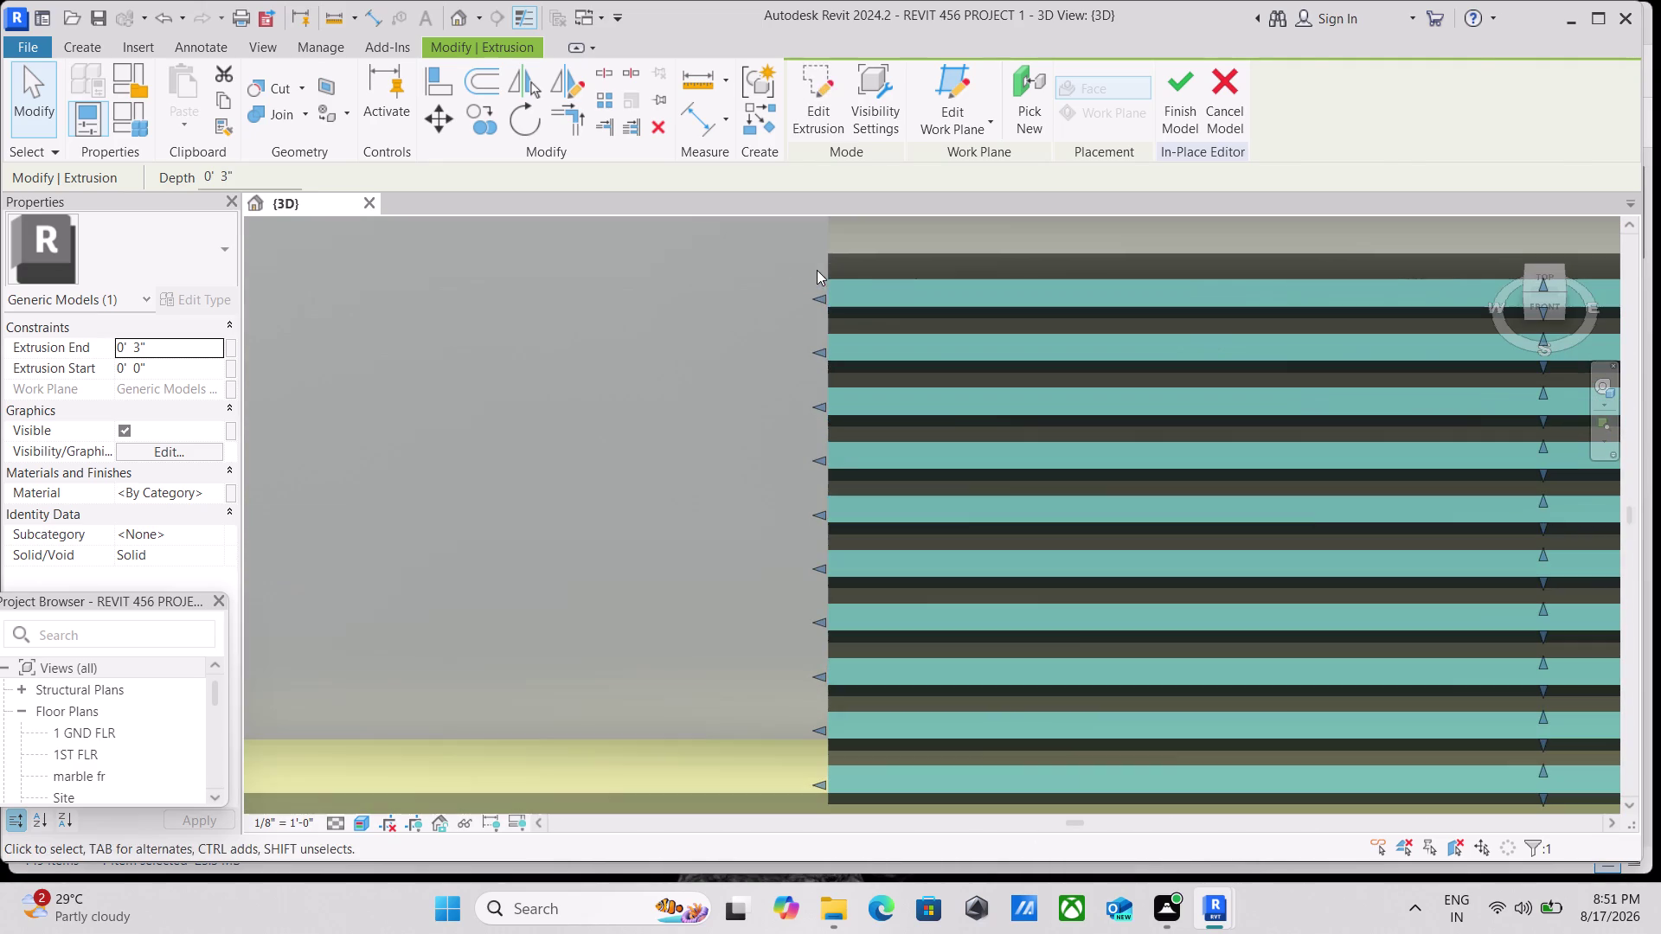
click(1549, 306)
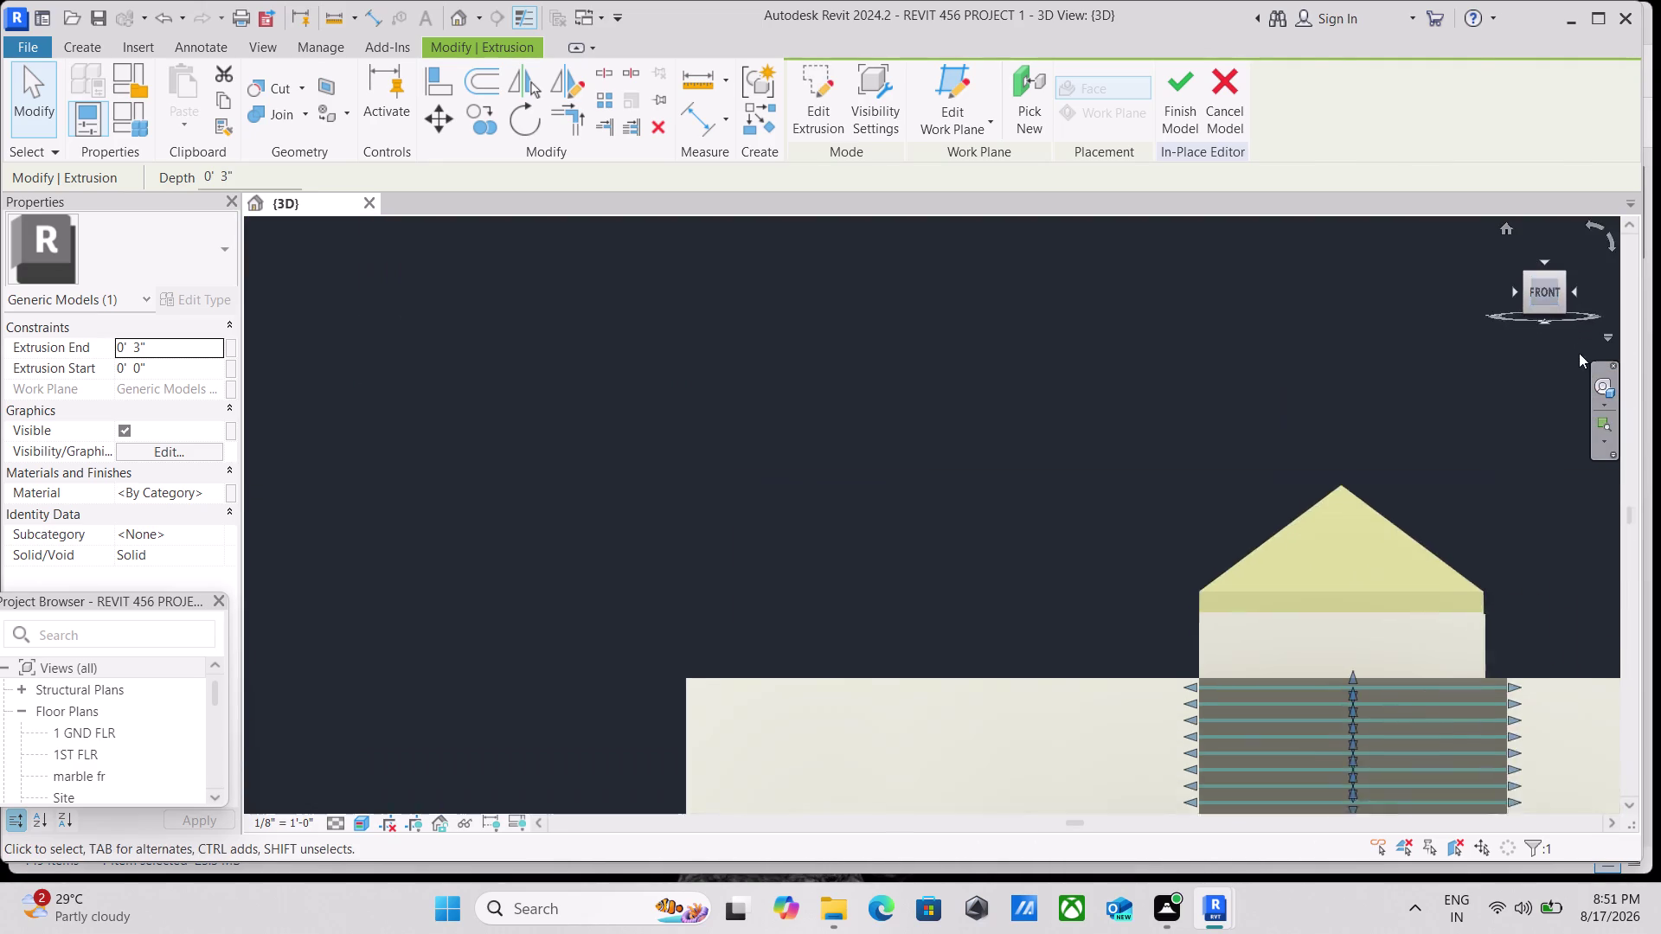
scroll(up, 3)
scroll(down, 3)
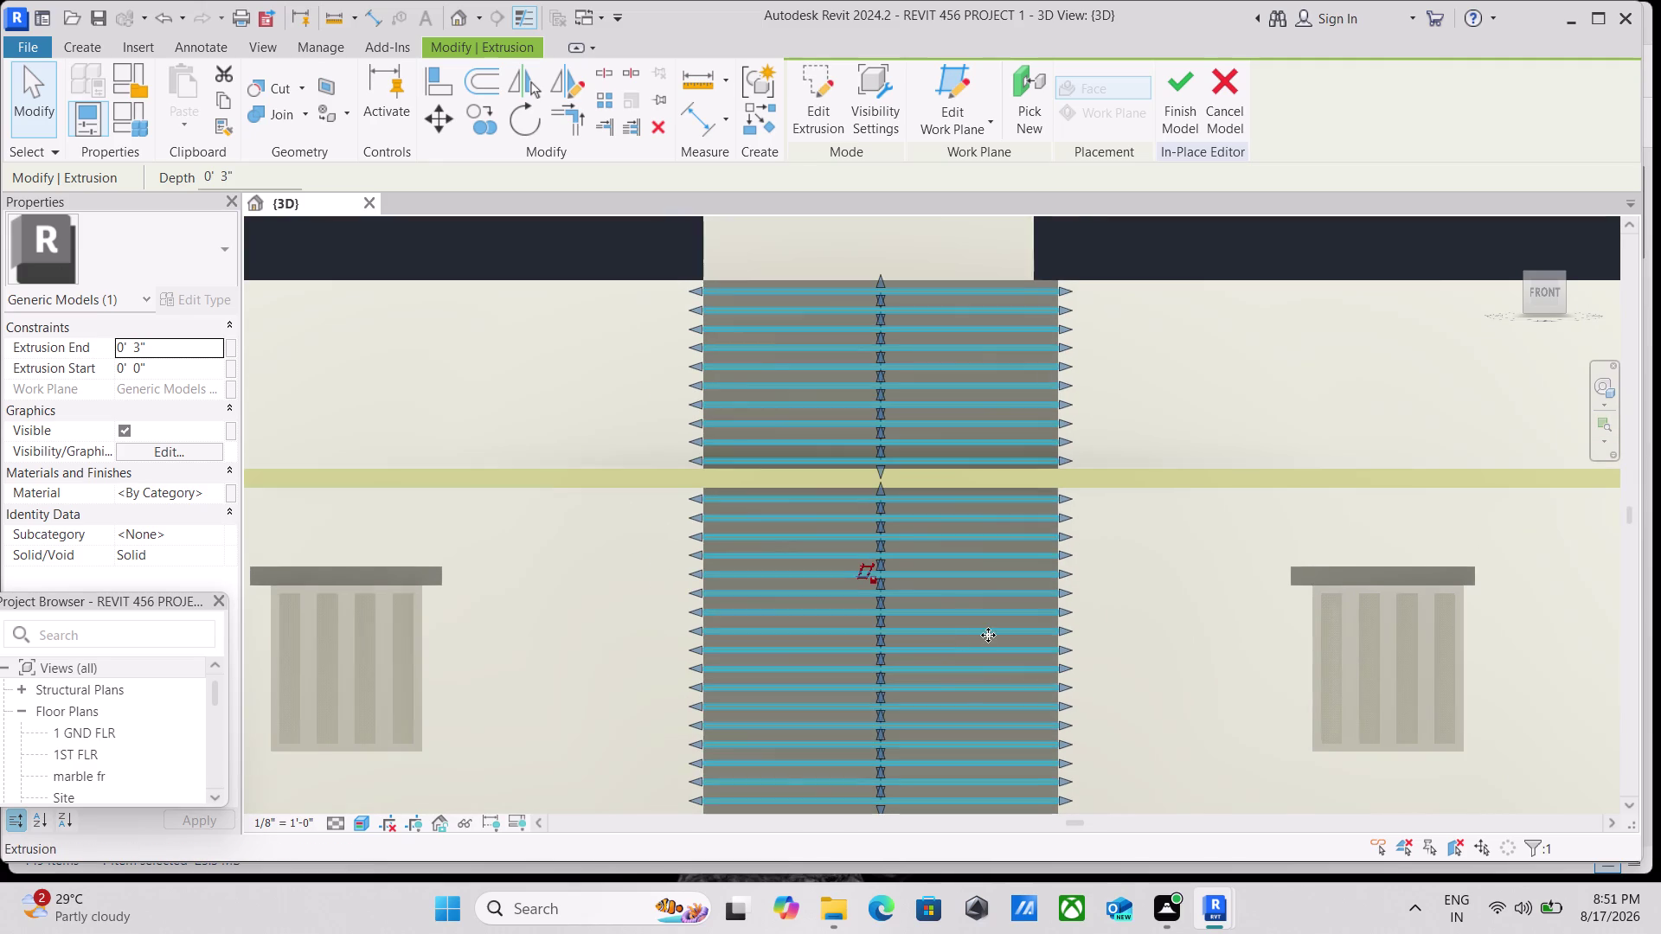
scroll(up, 3)
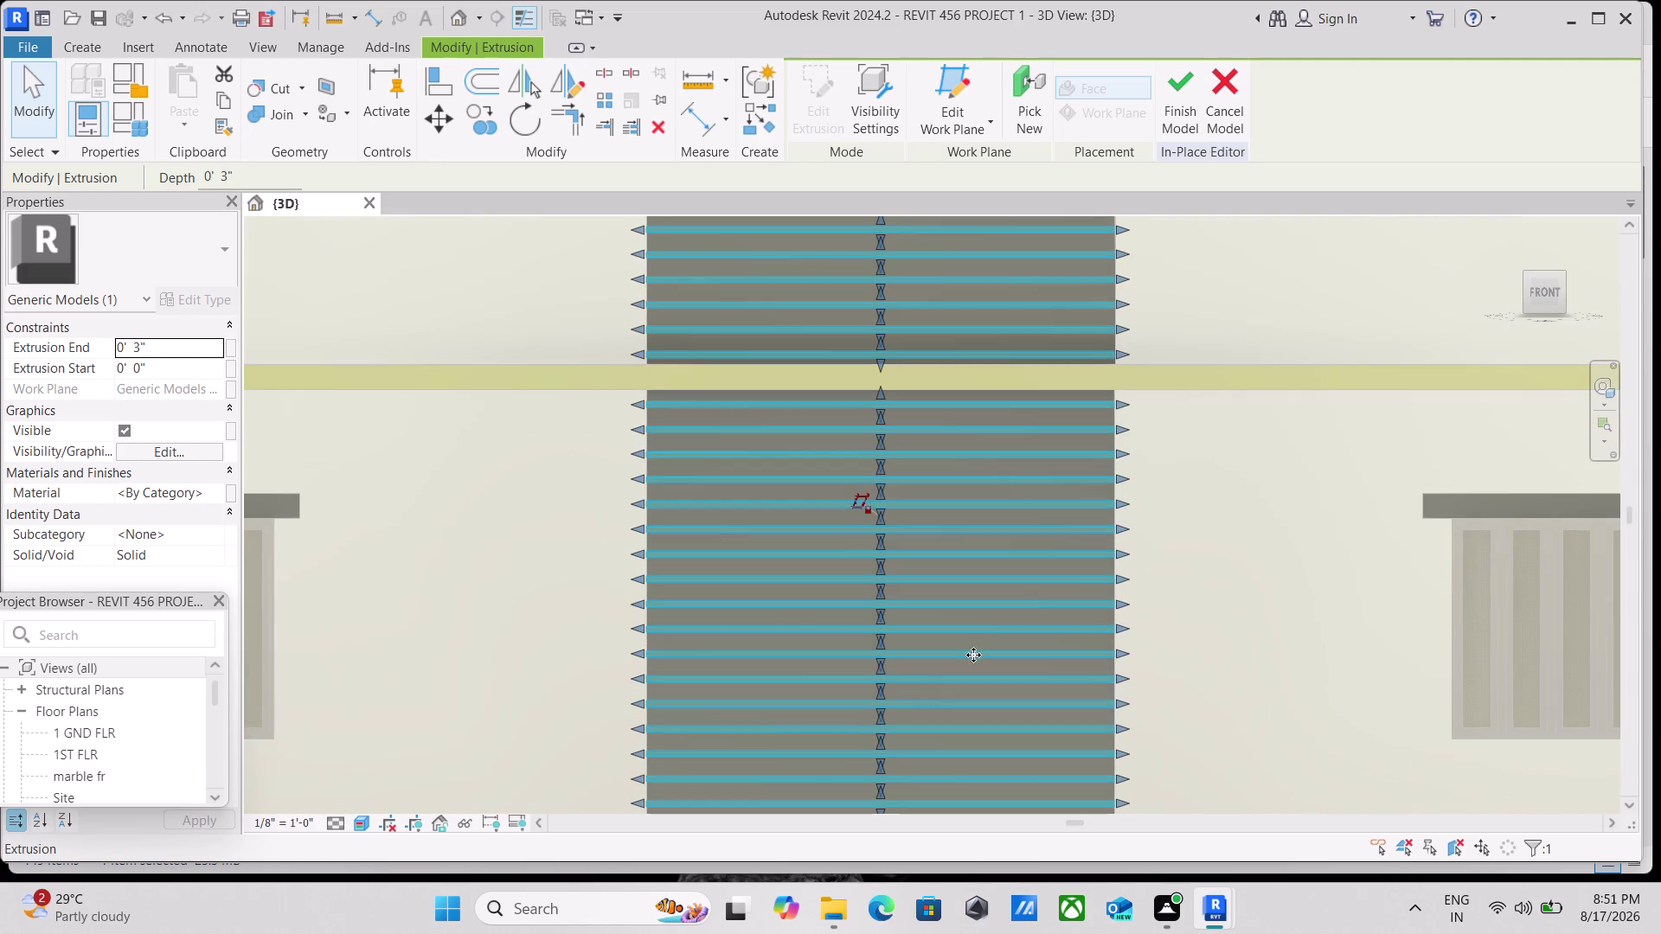
scroll(down, 3)
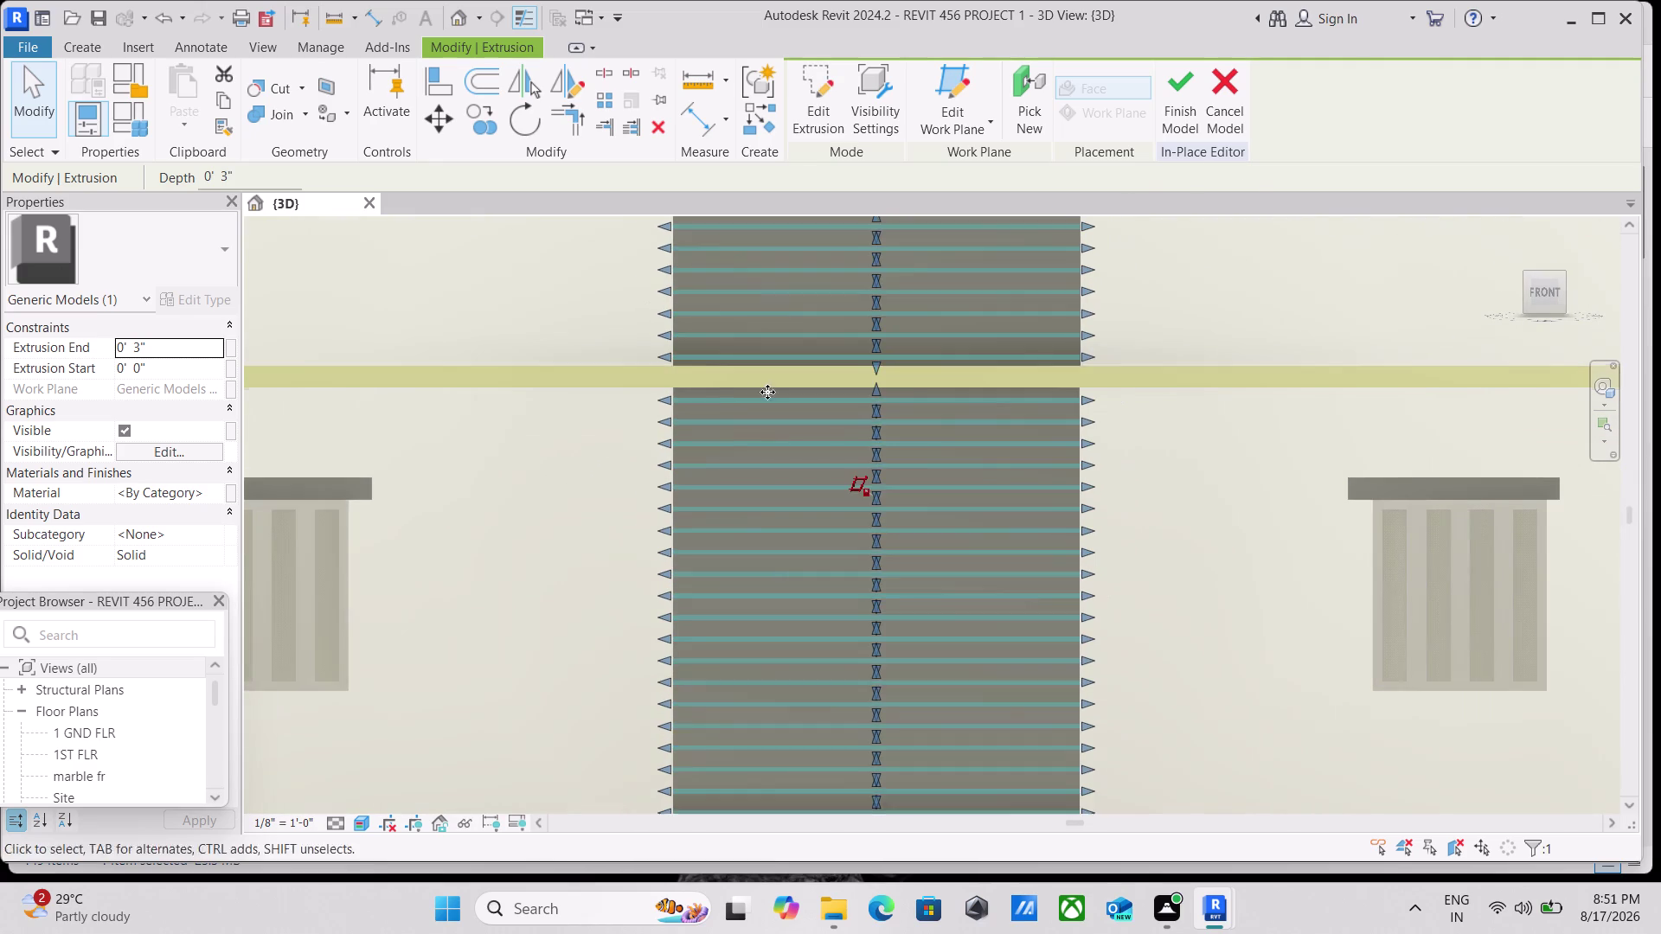
scroll(up, 3)
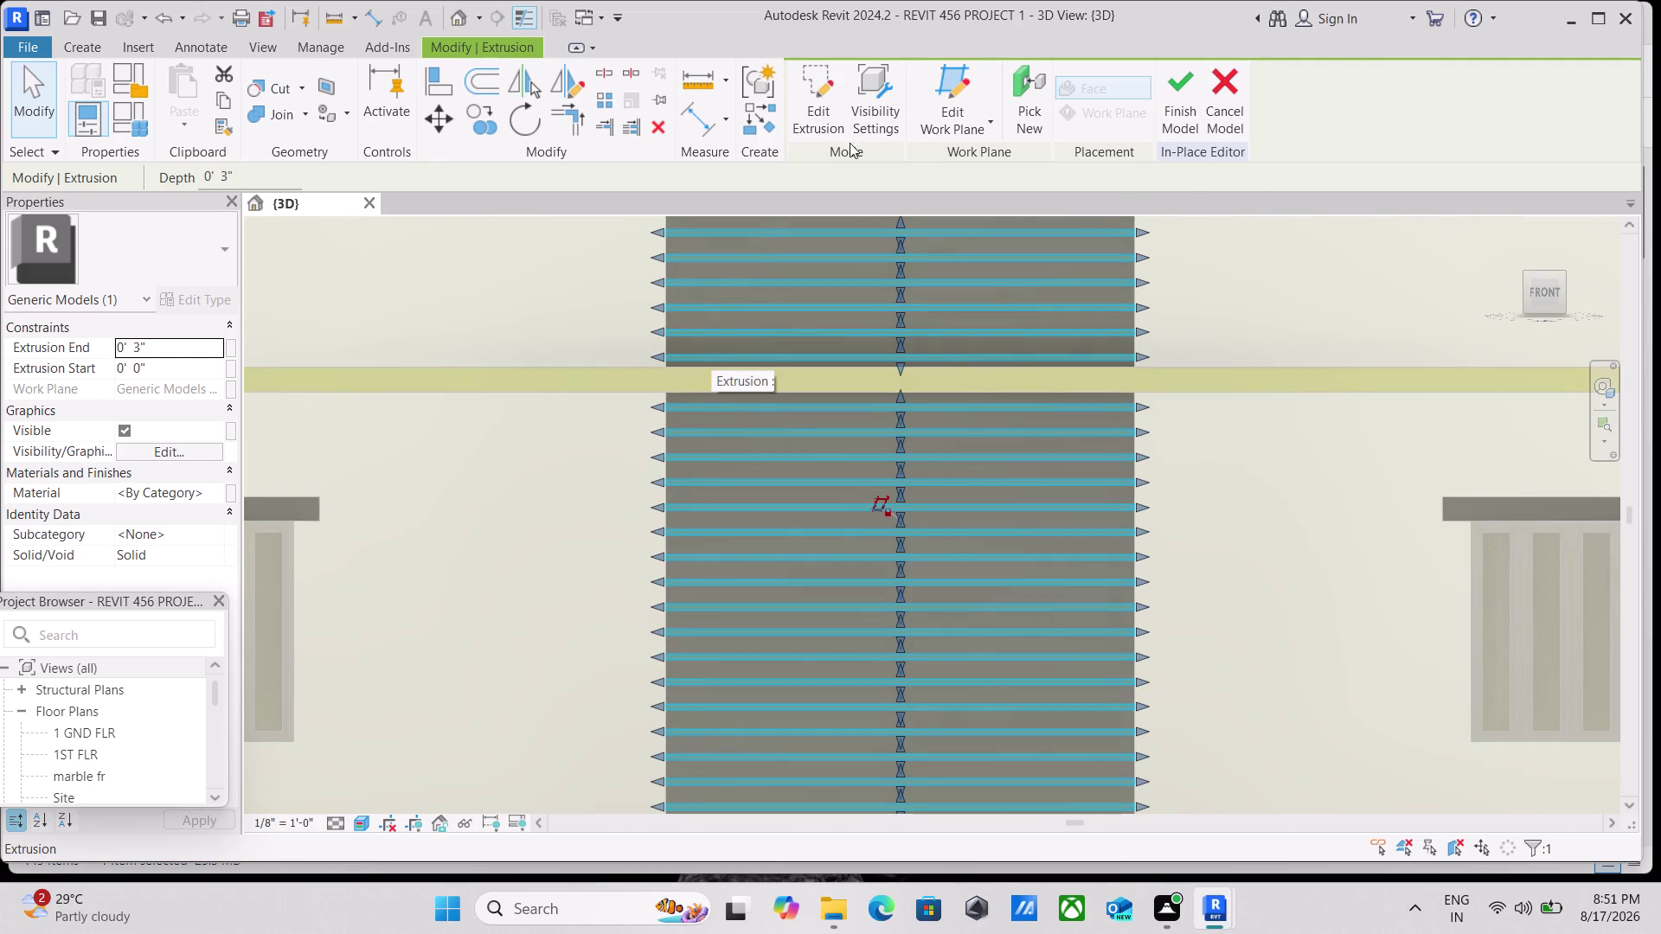
click(1174, 98)
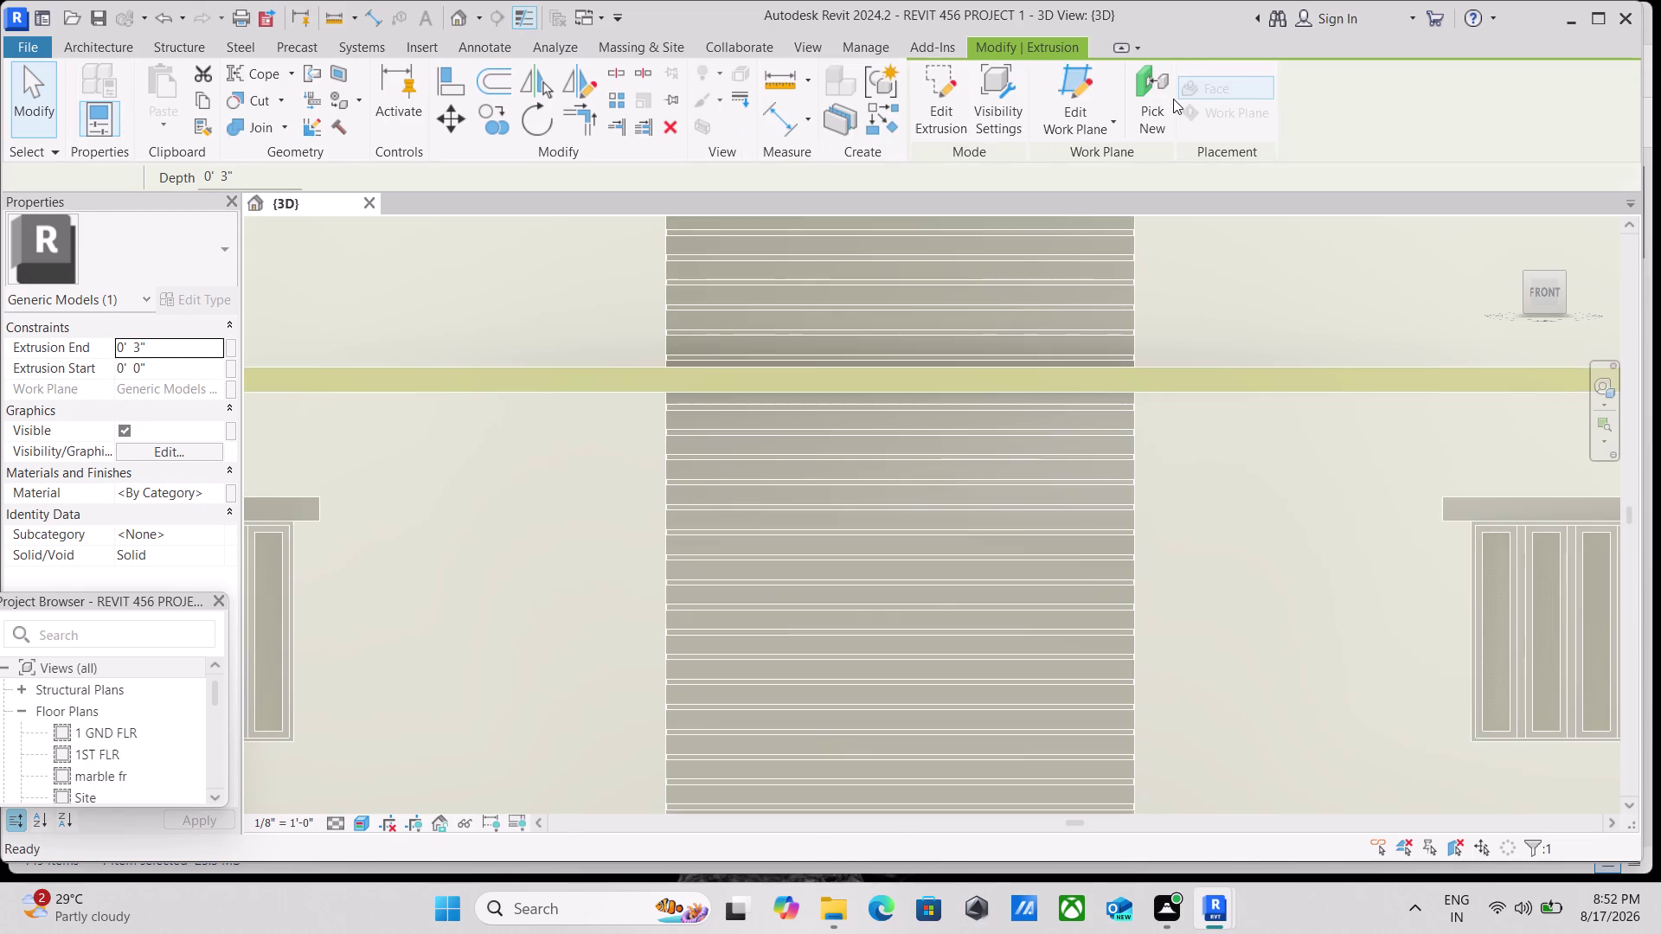
Pan and zoom the 3D view toward the louver fins on the front facade.
scroll(down, 3)
scroll(down, 3)
middle_drag(1396, 423, 1392, 431)
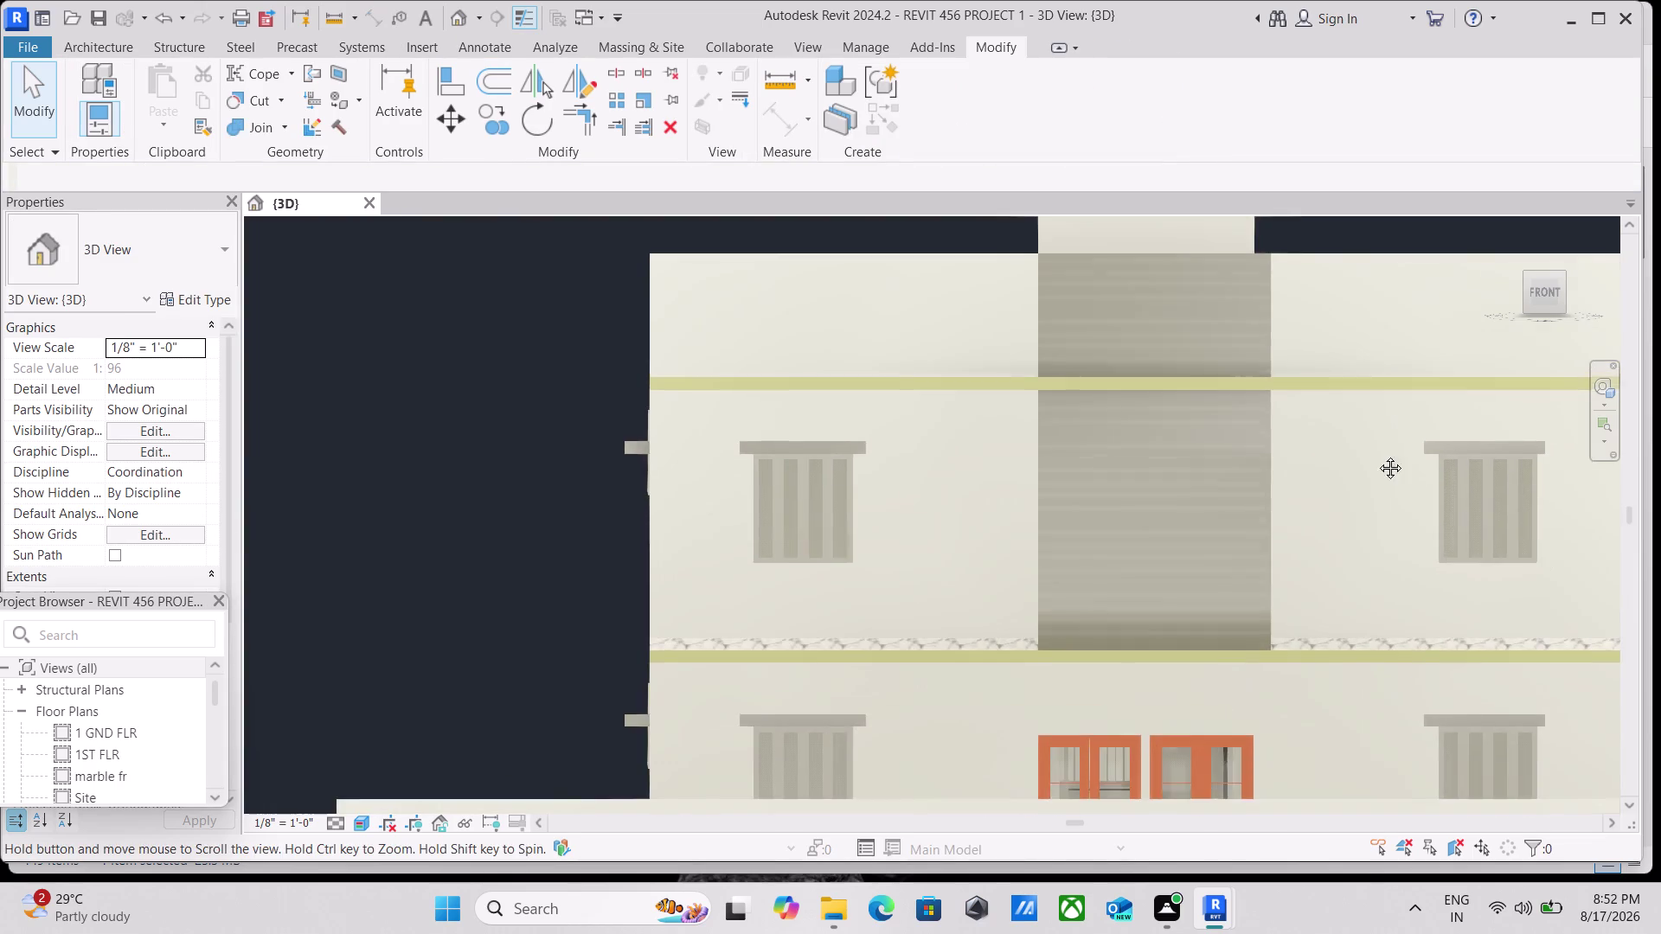
middle_drag(1392, 432, 1273, 559)
scroll(up, 3)
scroll(up, 3)
scroll(up, 3)
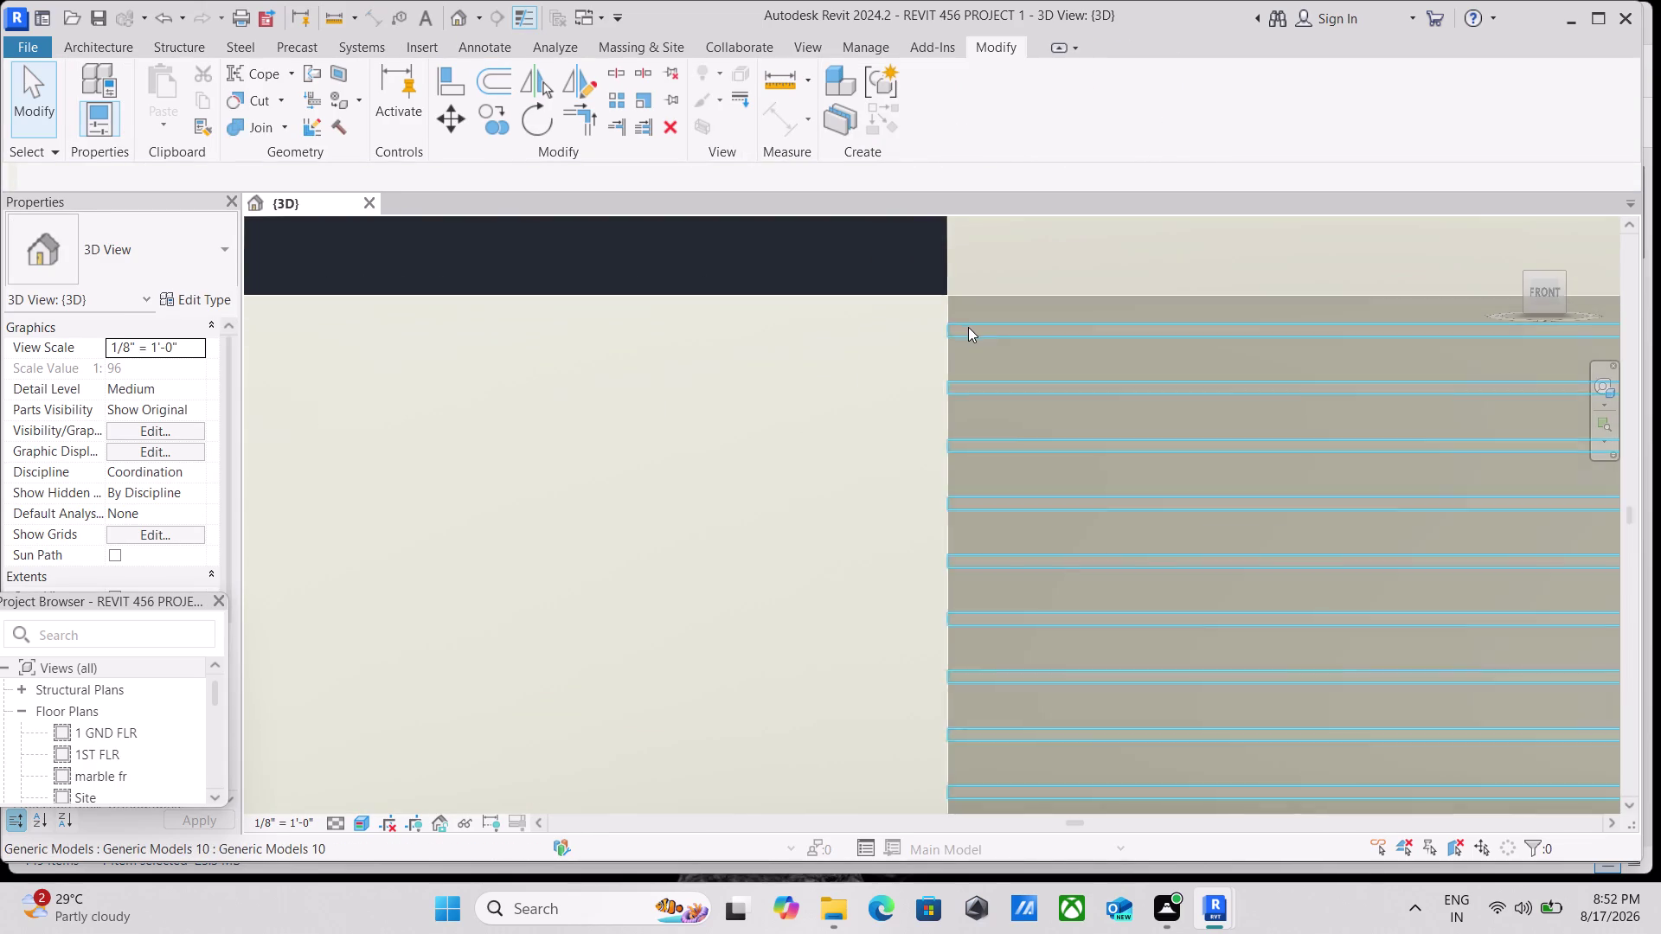
scroll(up, 3)
scroll(up, 3)
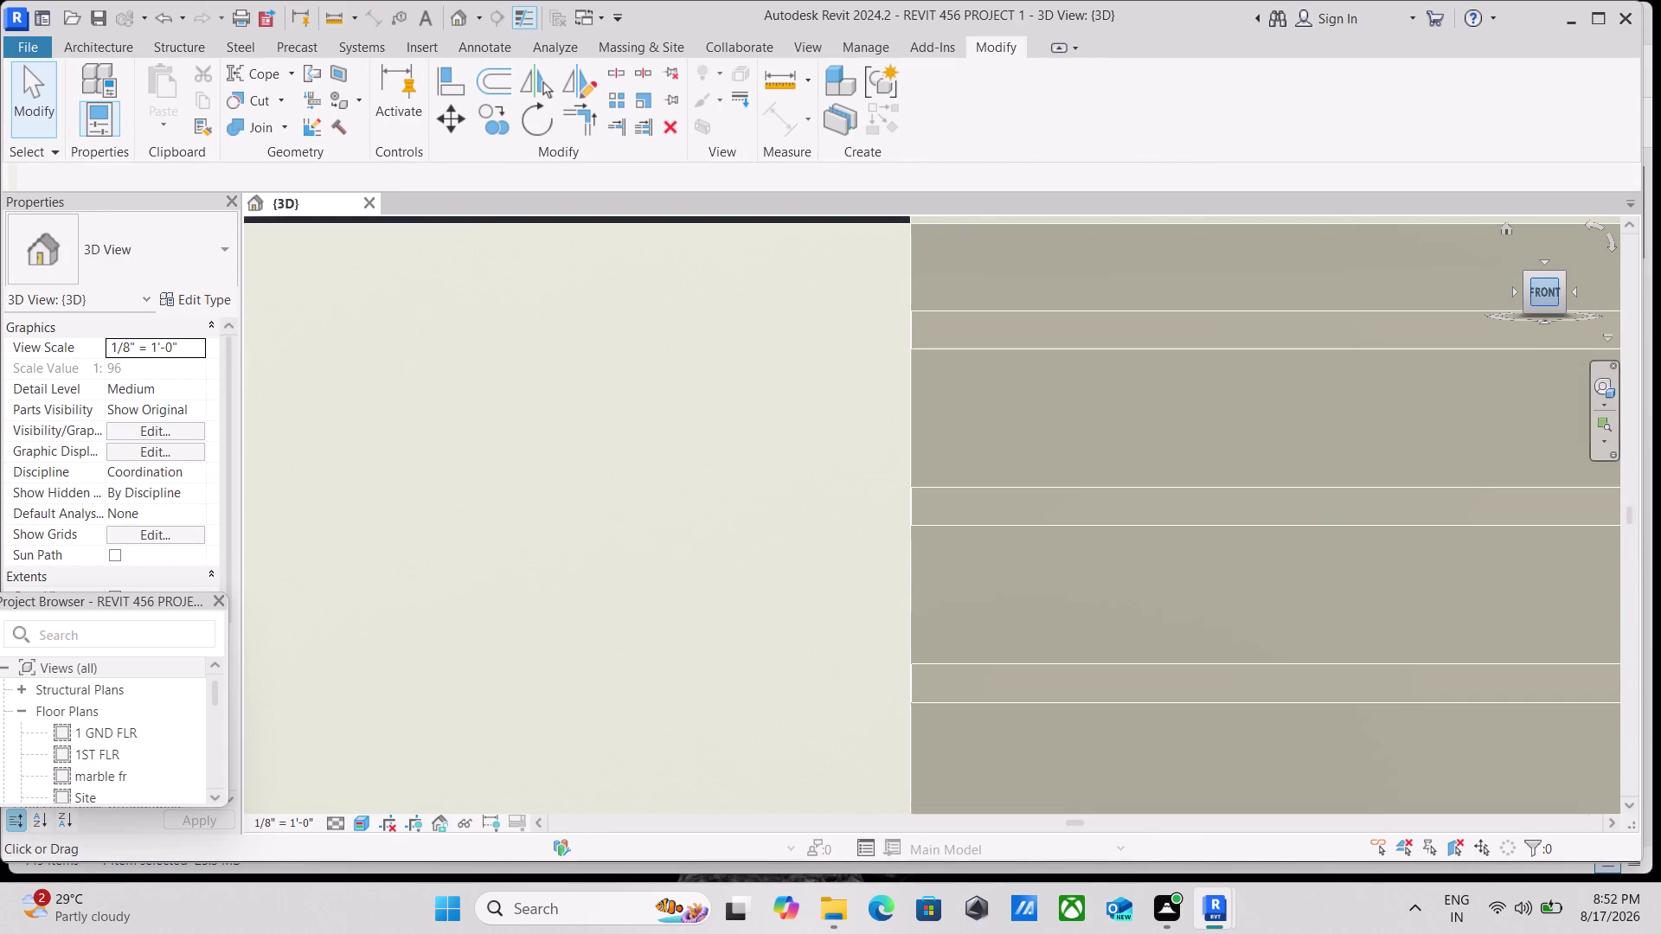
From a corner view, select the louver fin model and reopen it with Edit In-Place.
click(1526, 279)
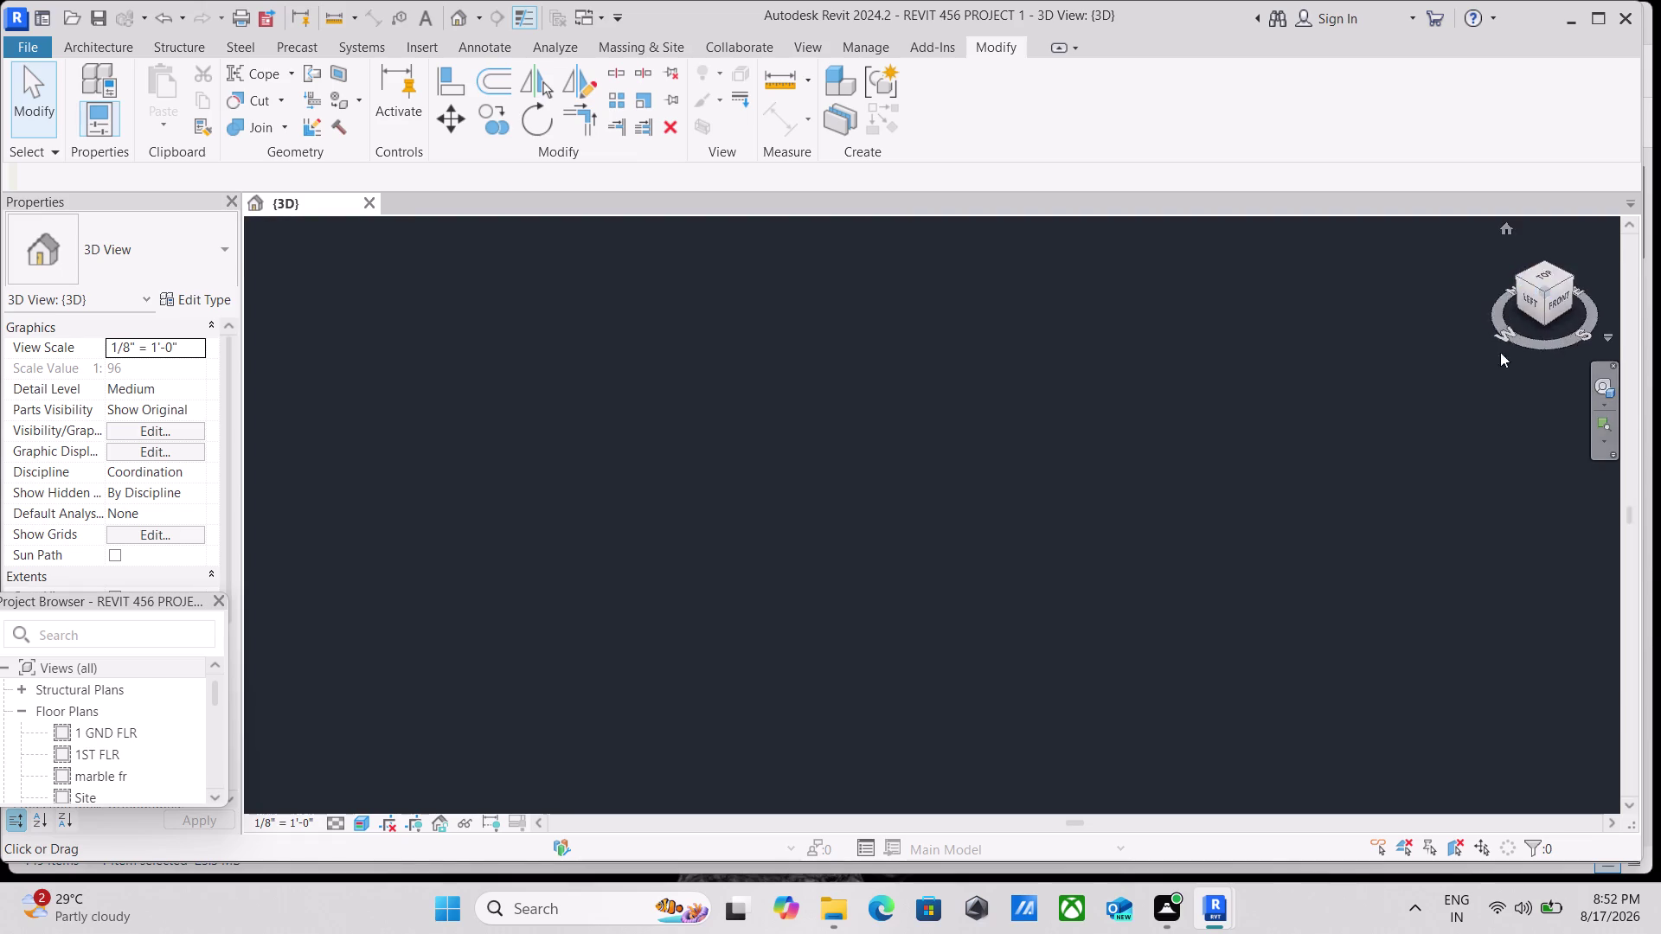
scroll(up, 3)
scroll(up, 3)
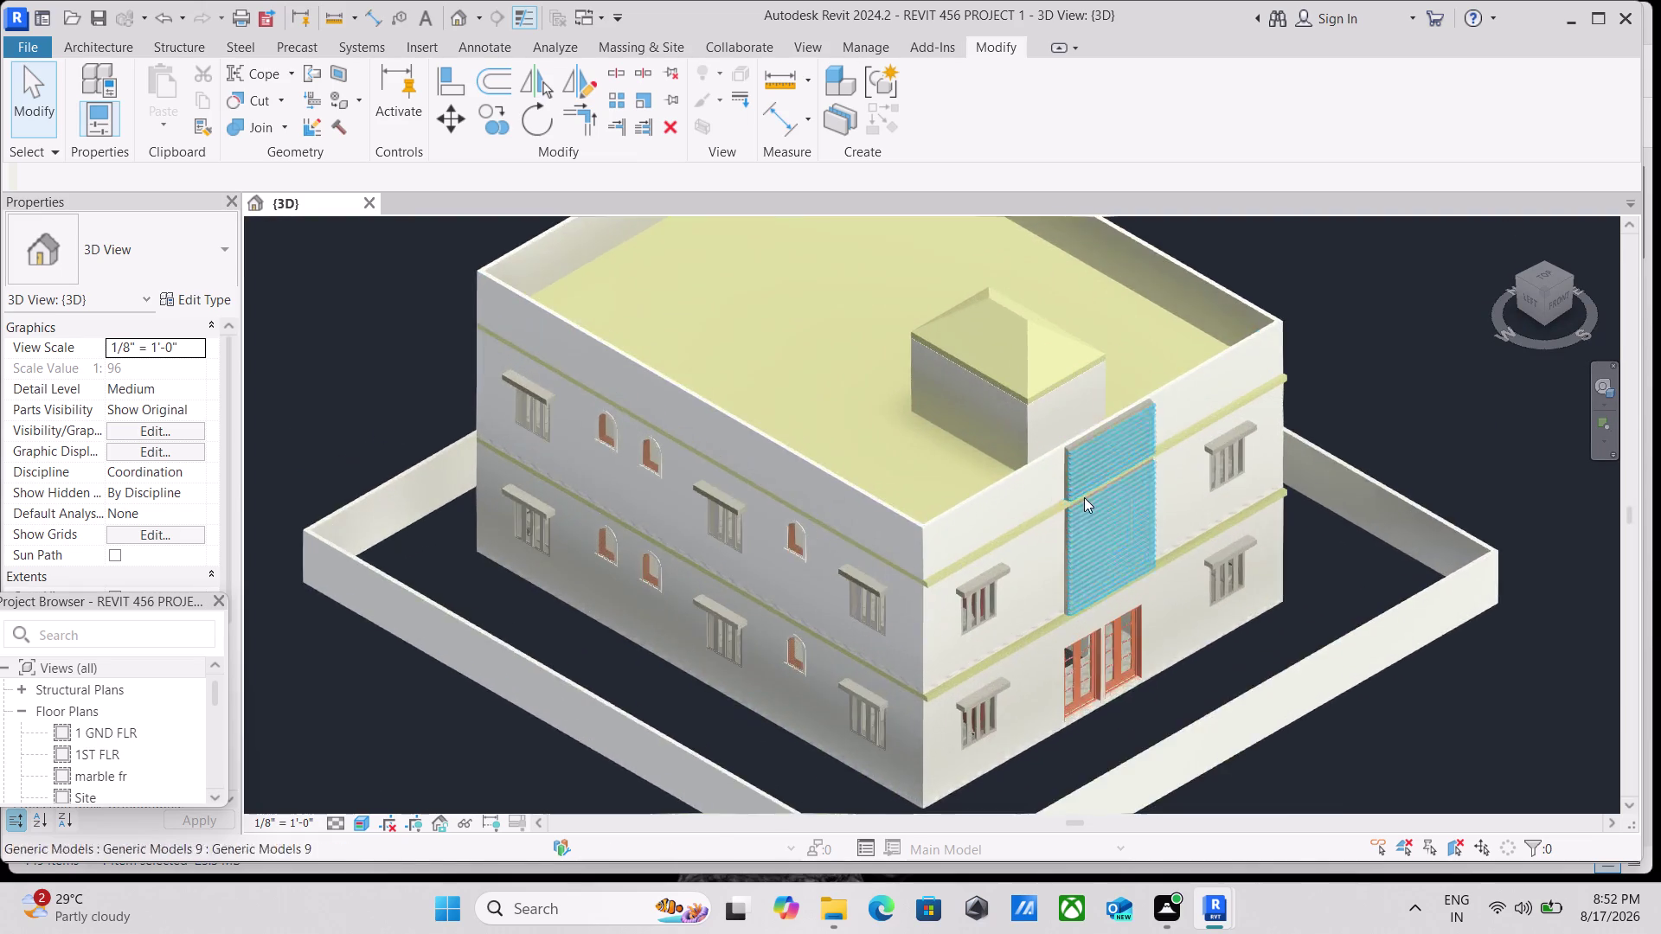
scroll(up, 3)
scroll(up, 3)
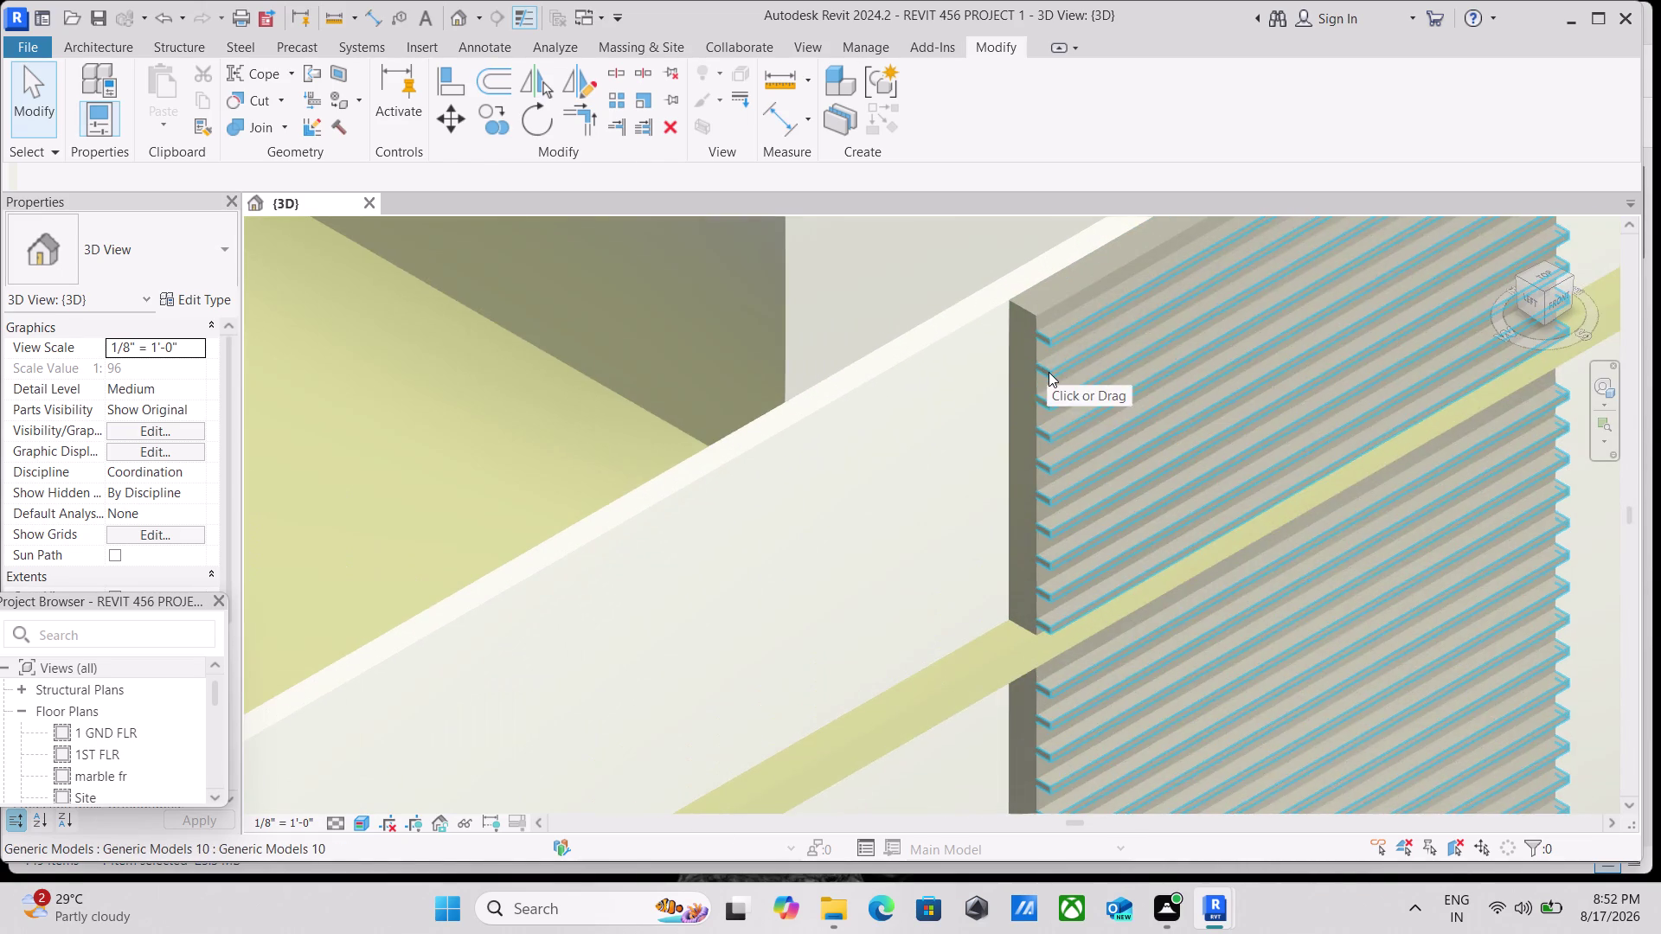
click(1049, 372)
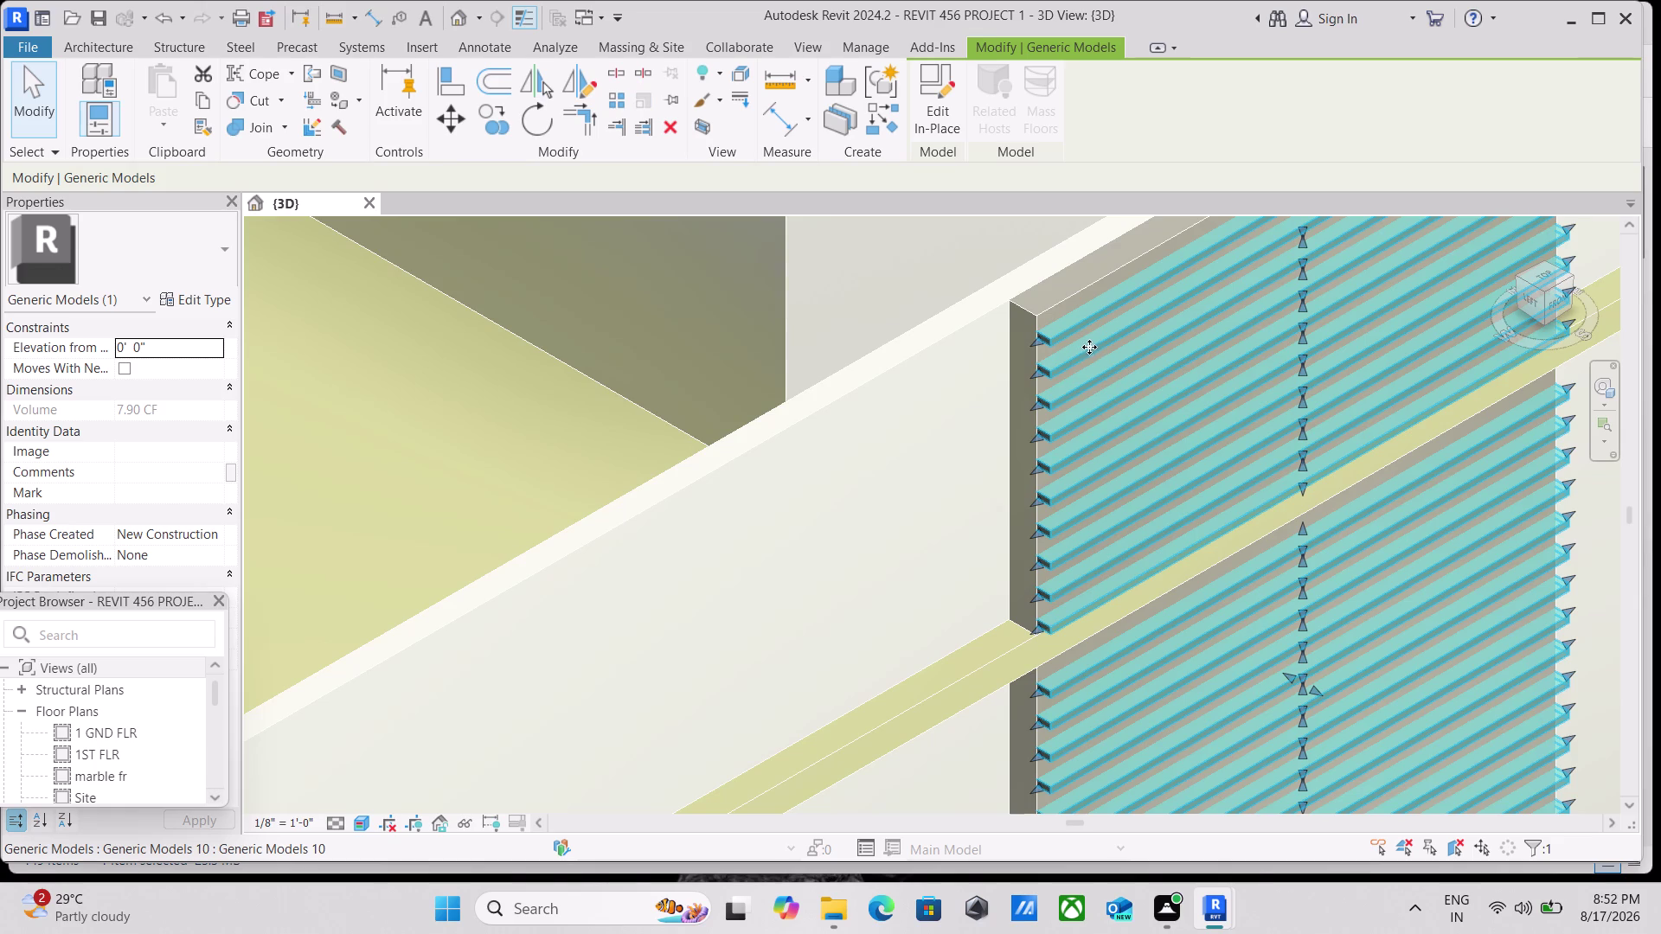
scroll(down, 3)
scroll(down, 3)
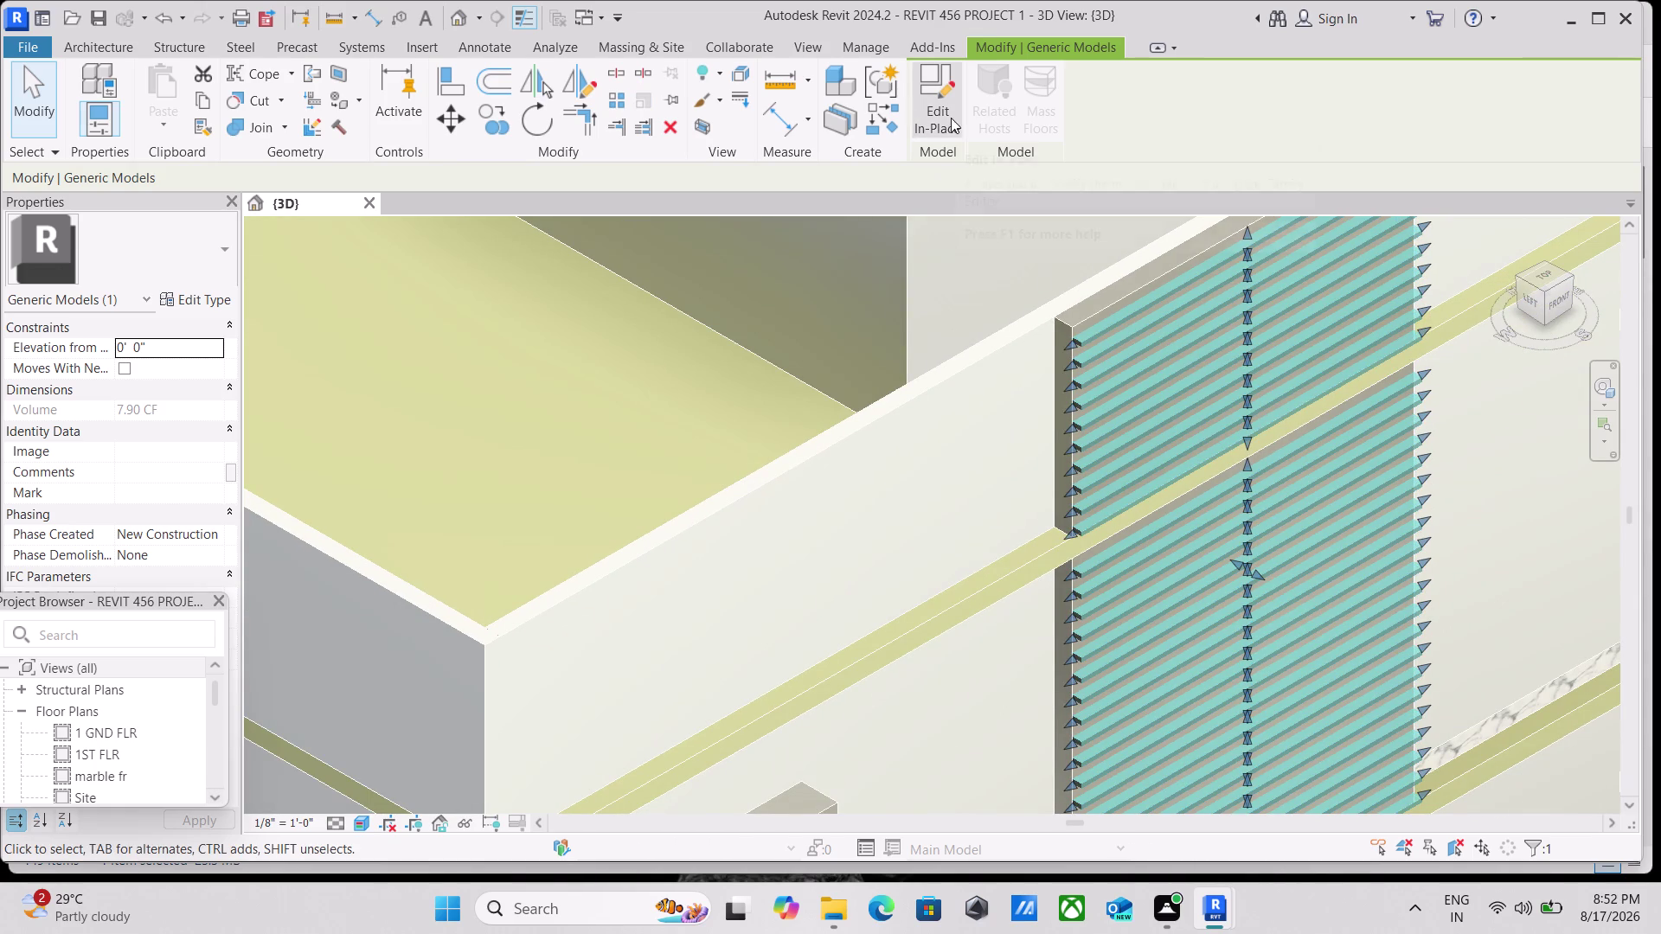
click(933, 117)
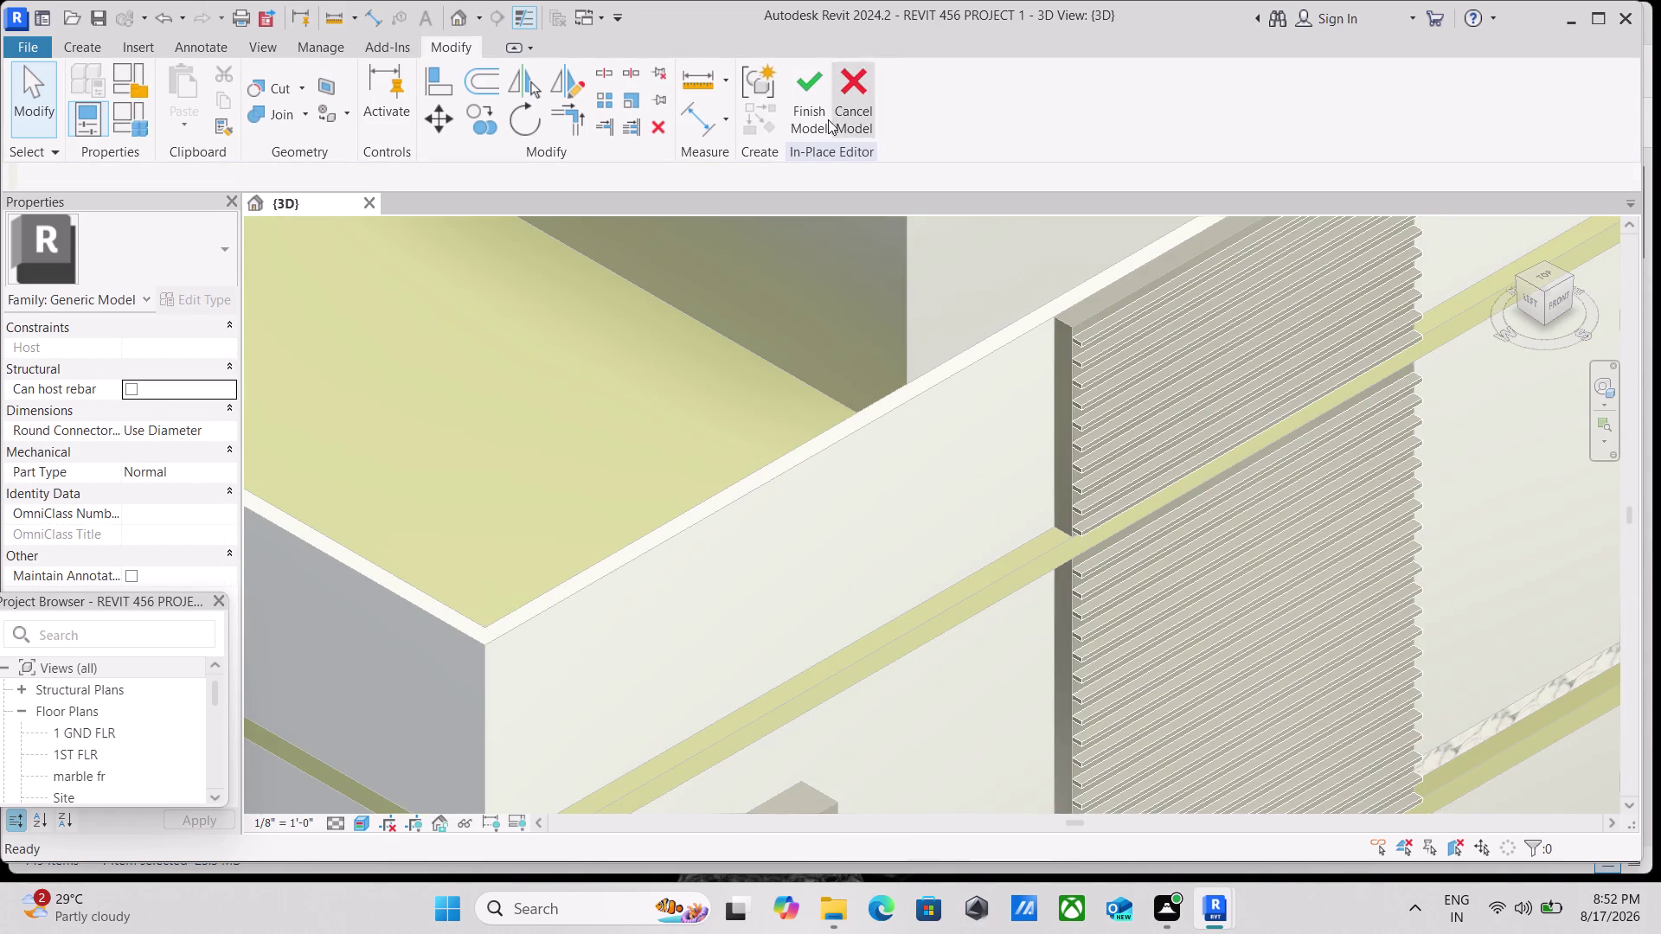
Start a Void Extrusion from the Create tab's Void Forms list.
click(82, 37)
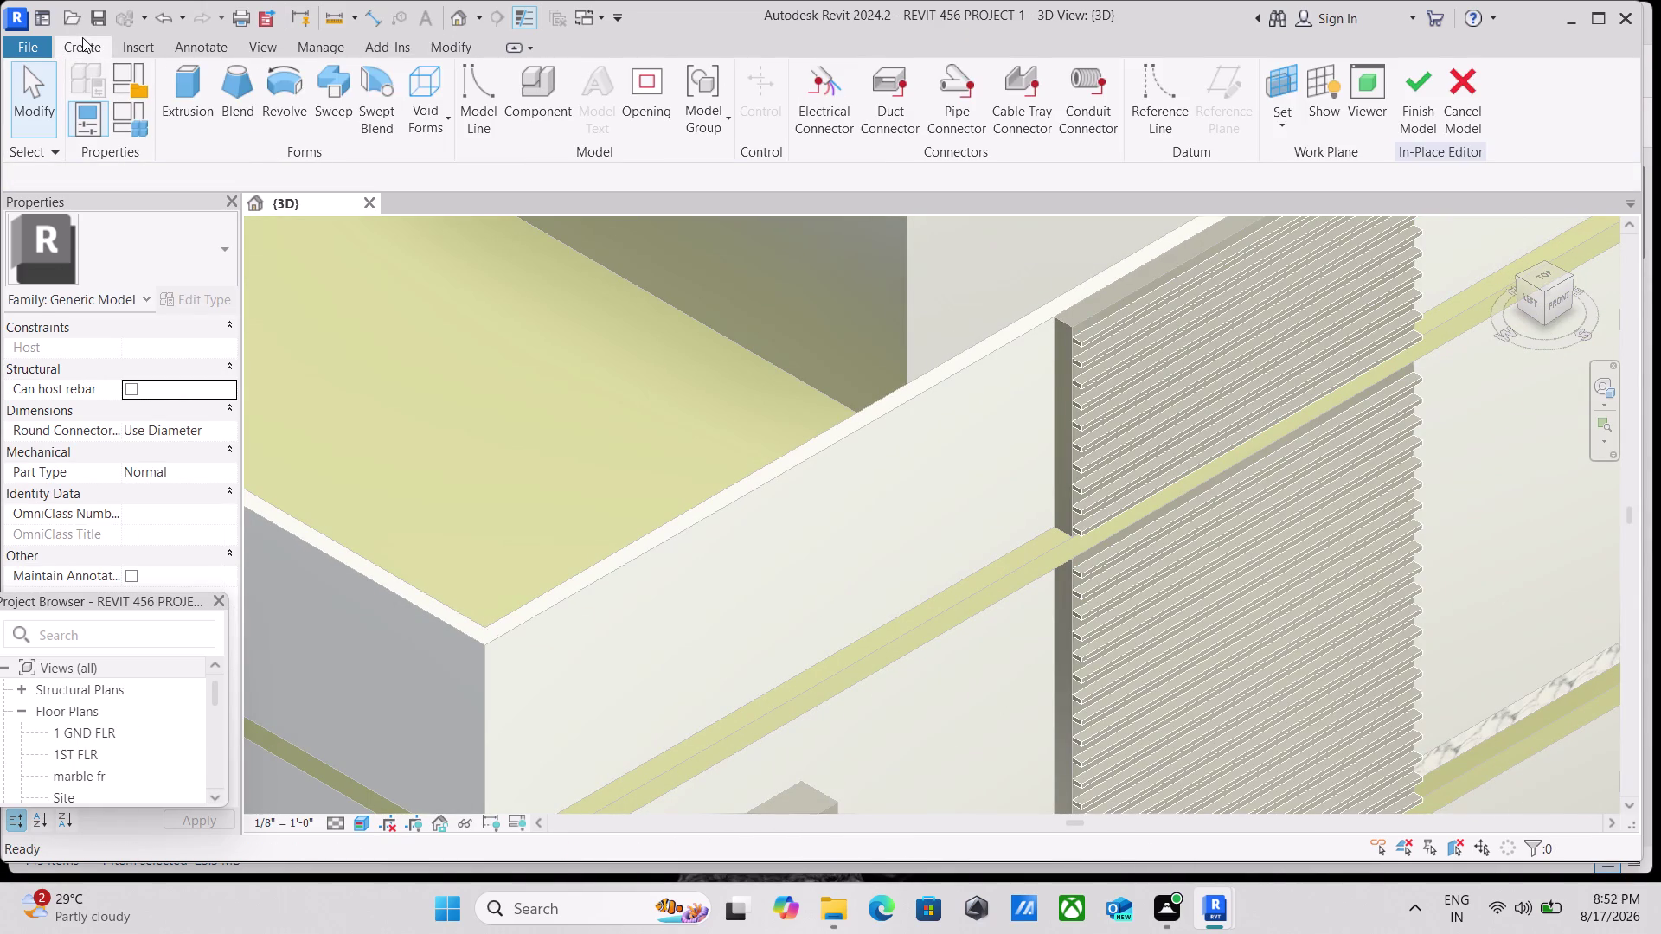
click(420, 104)
click(447, 165)
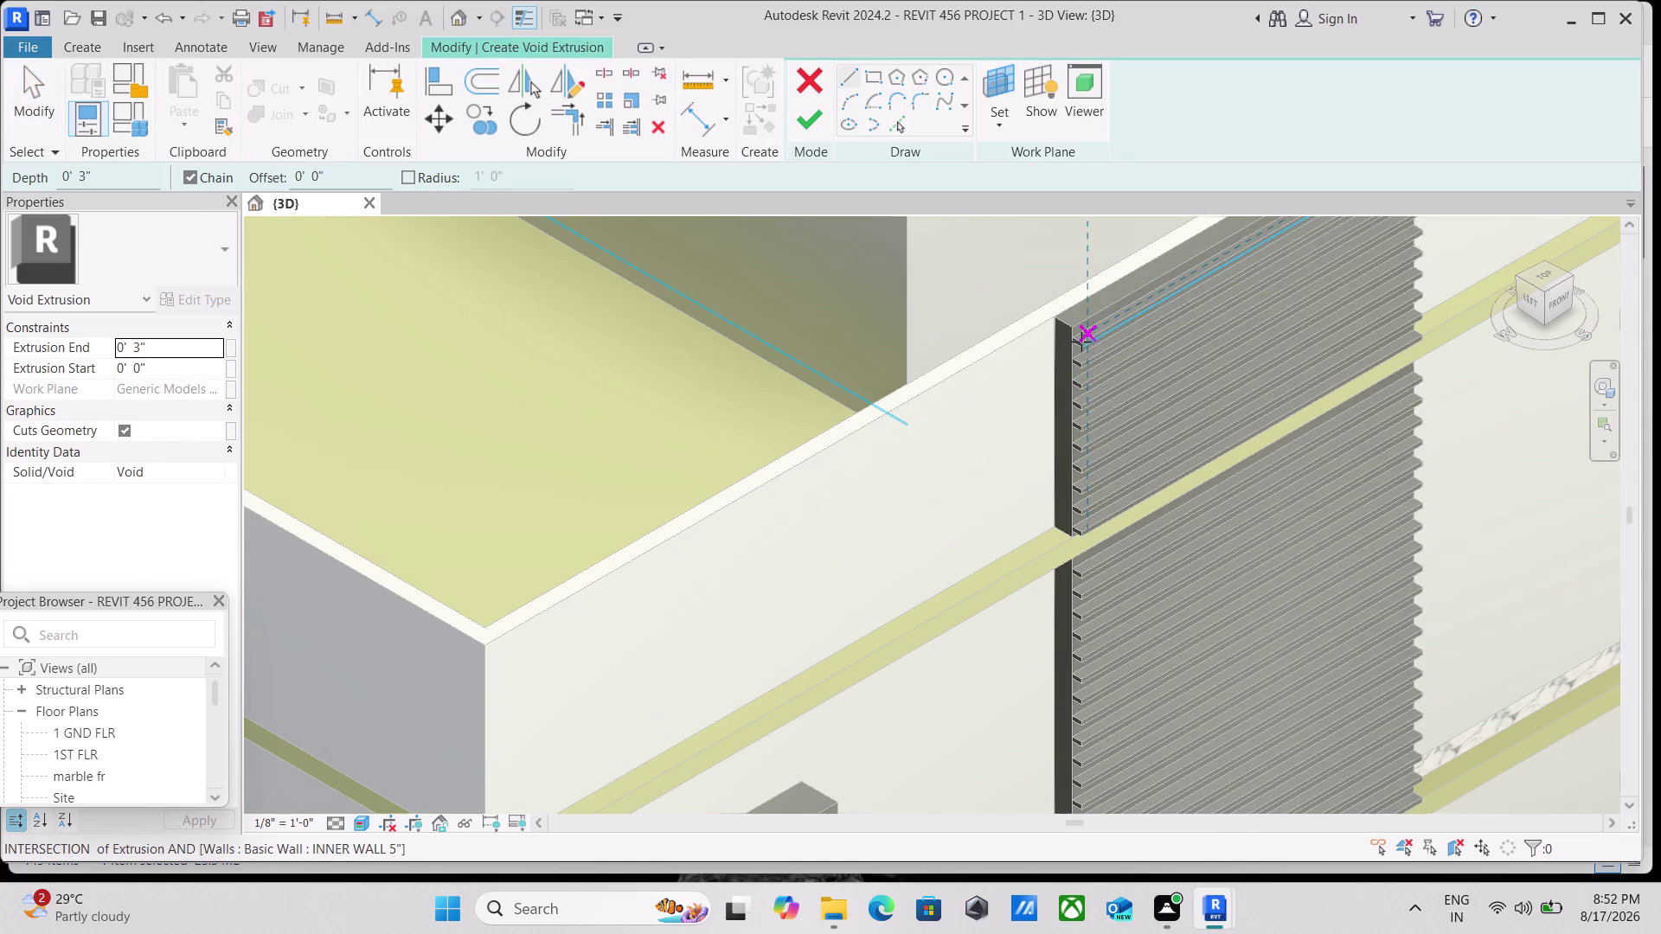
Zoom and pan closely around the front louver fins and marble band.
scroll(up, 3)
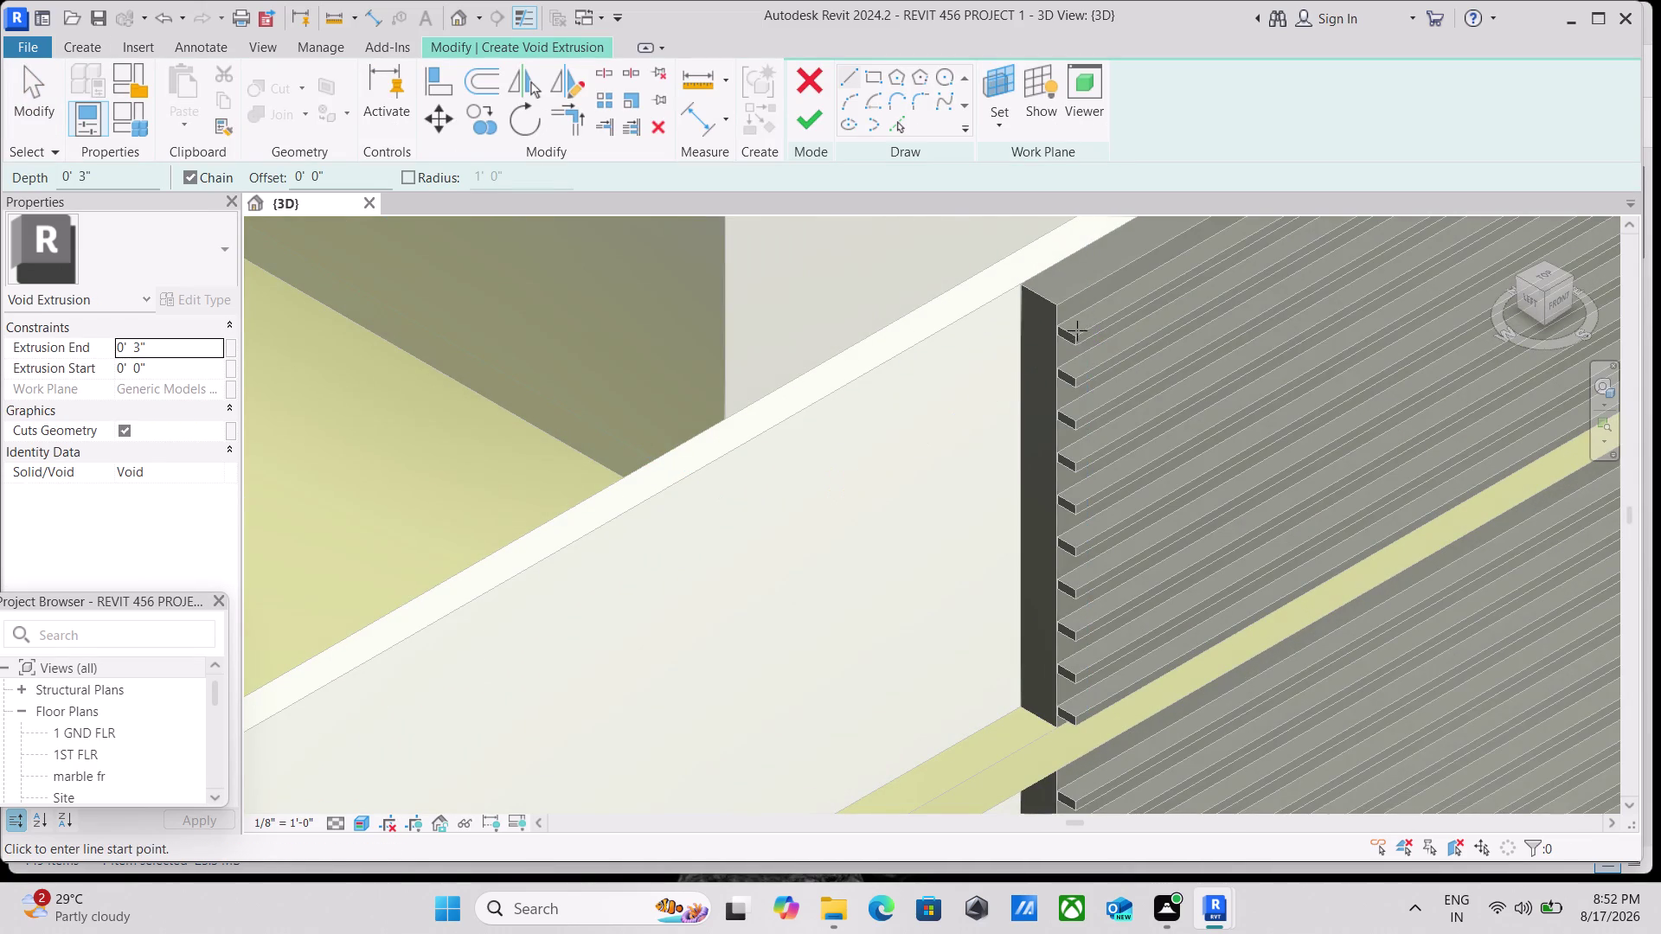
scroll(down, 3)
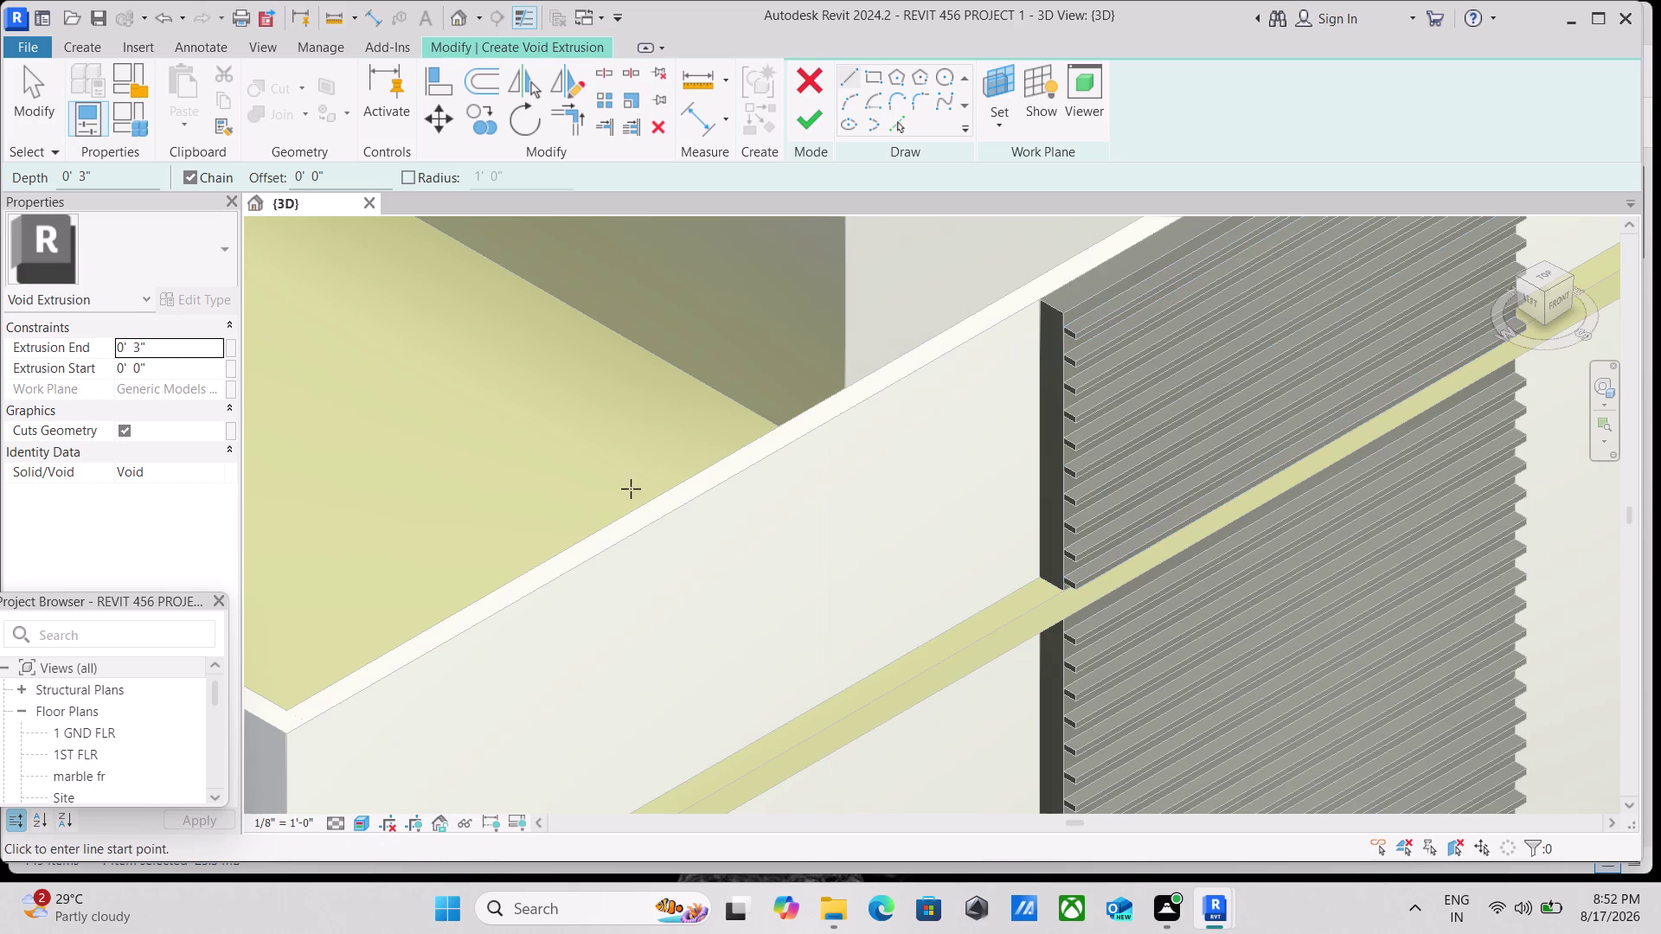
scroll(up, 3)
scroll(up, 3)
scroll(up, 3)
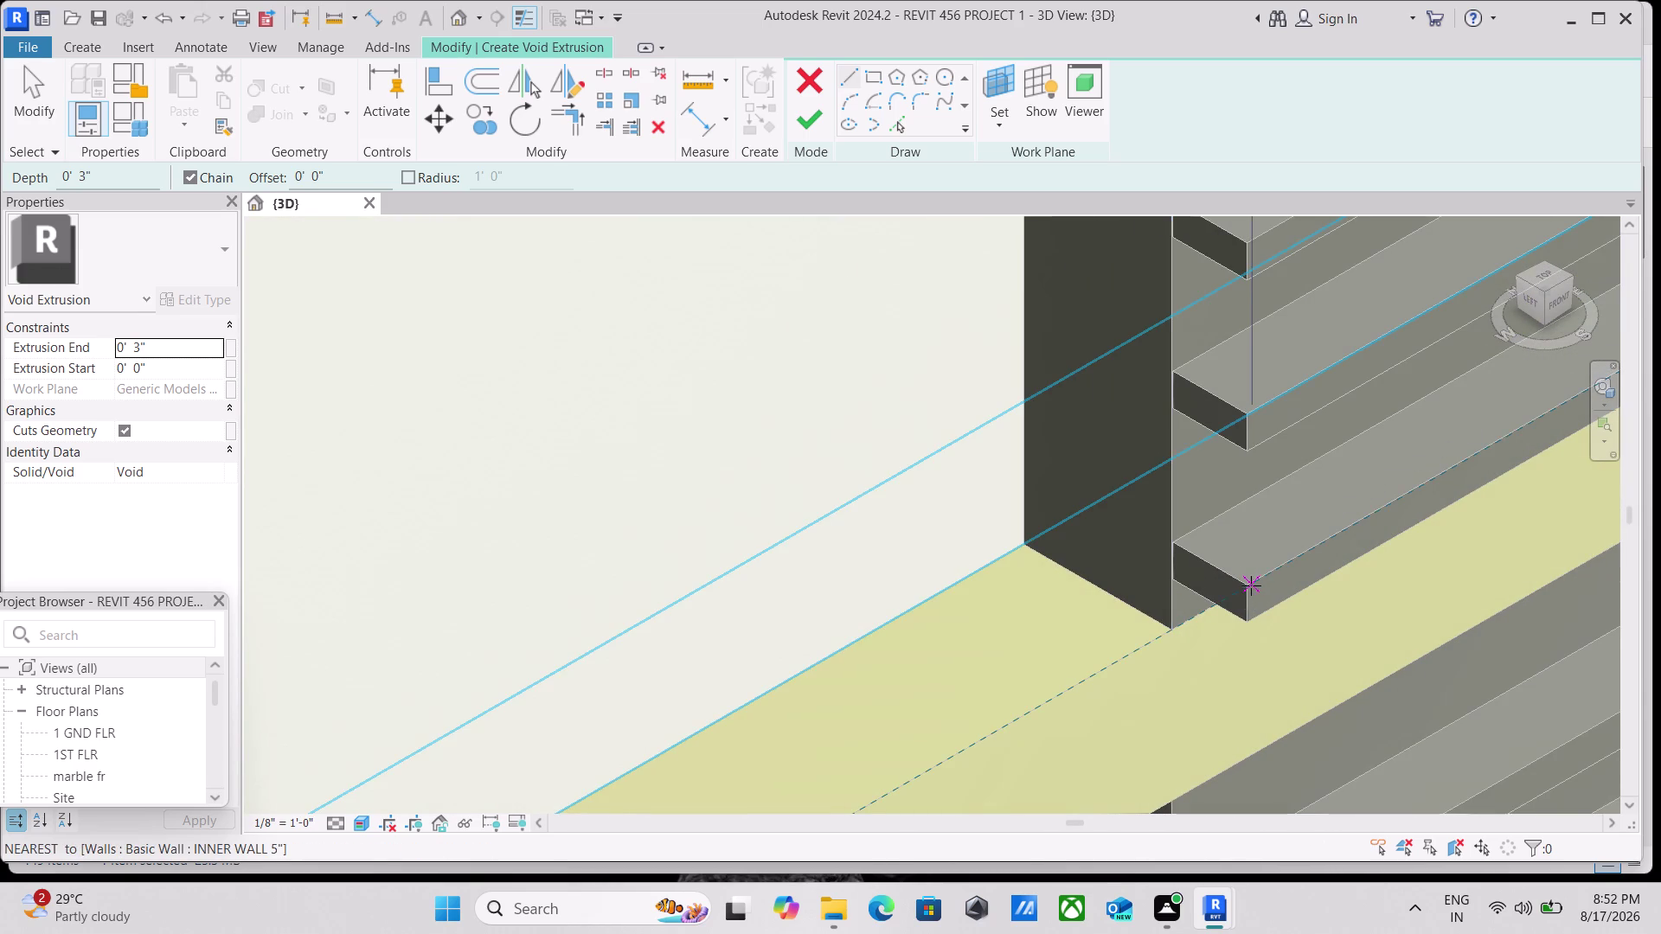
scroll(down, 3)
scroll(down, 3)
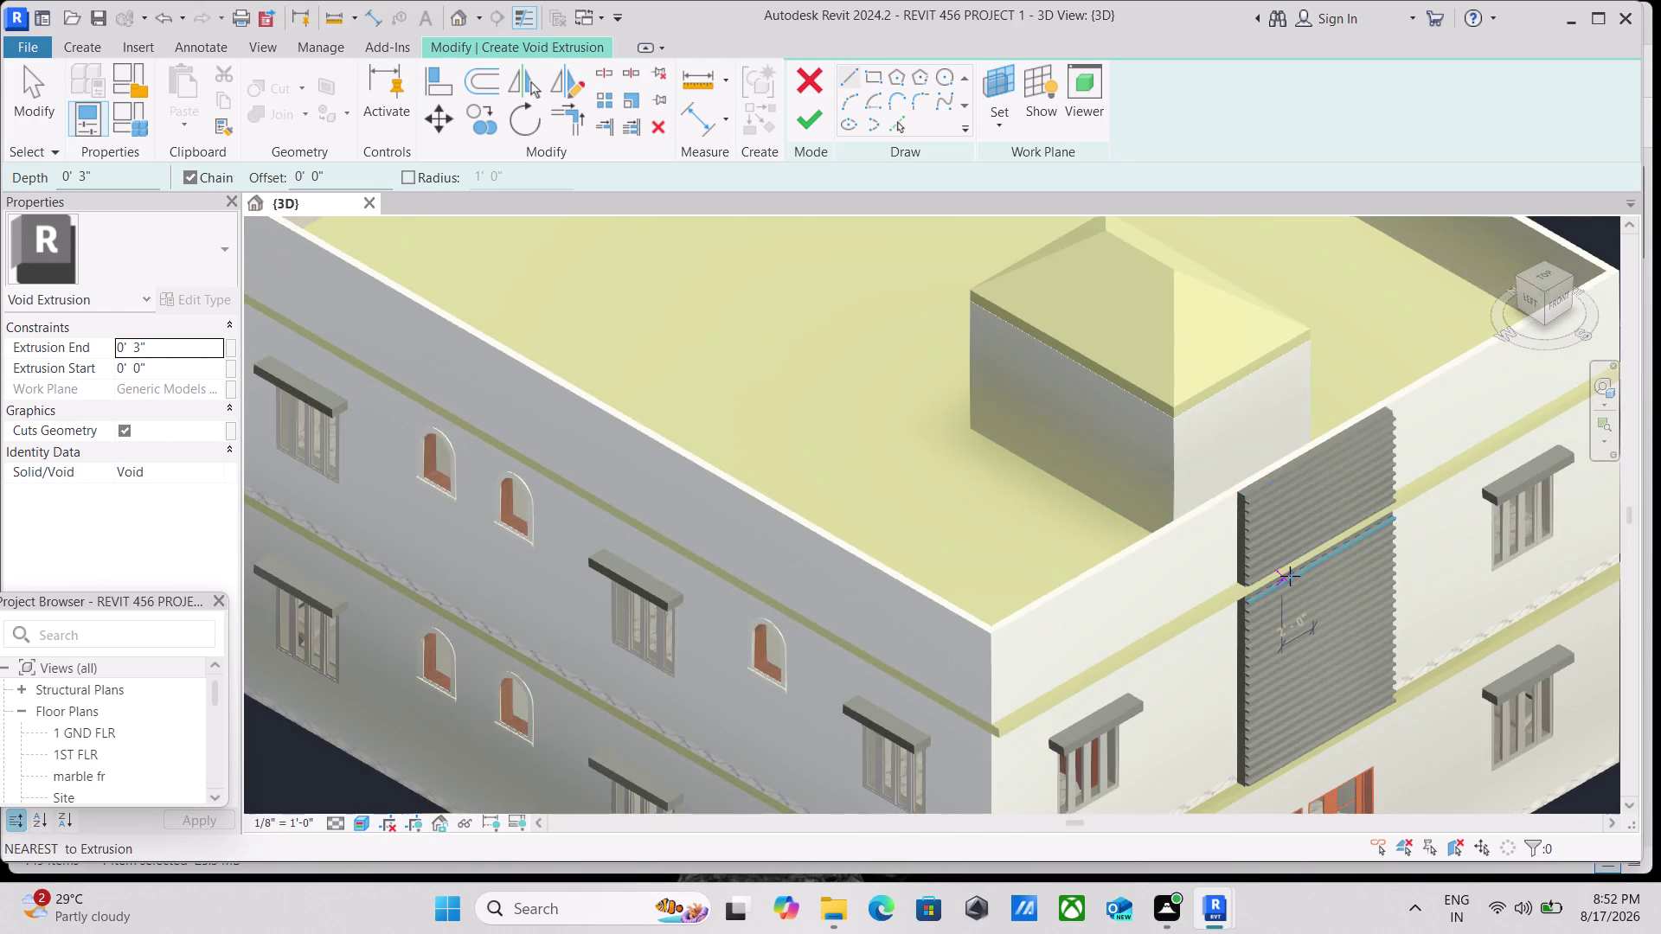
scroll(down, 3)
middle_drag(1409, 558, 1274, 459)
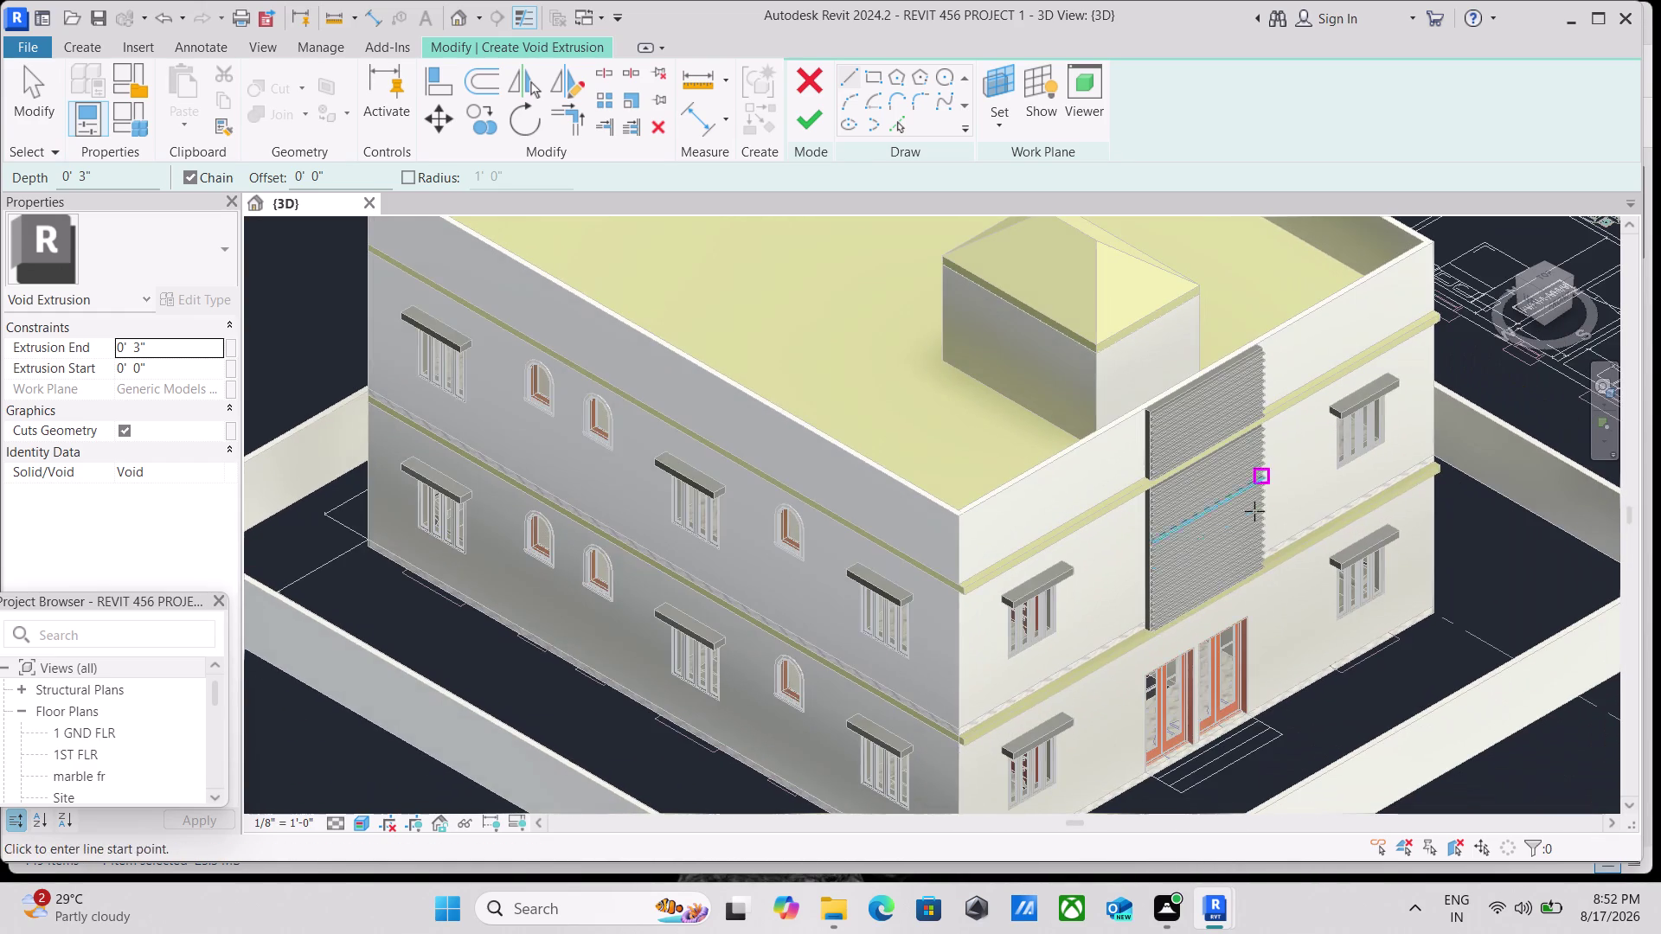
scroll(up, 3)
scroll(up, 3)
scroll(up, 3)
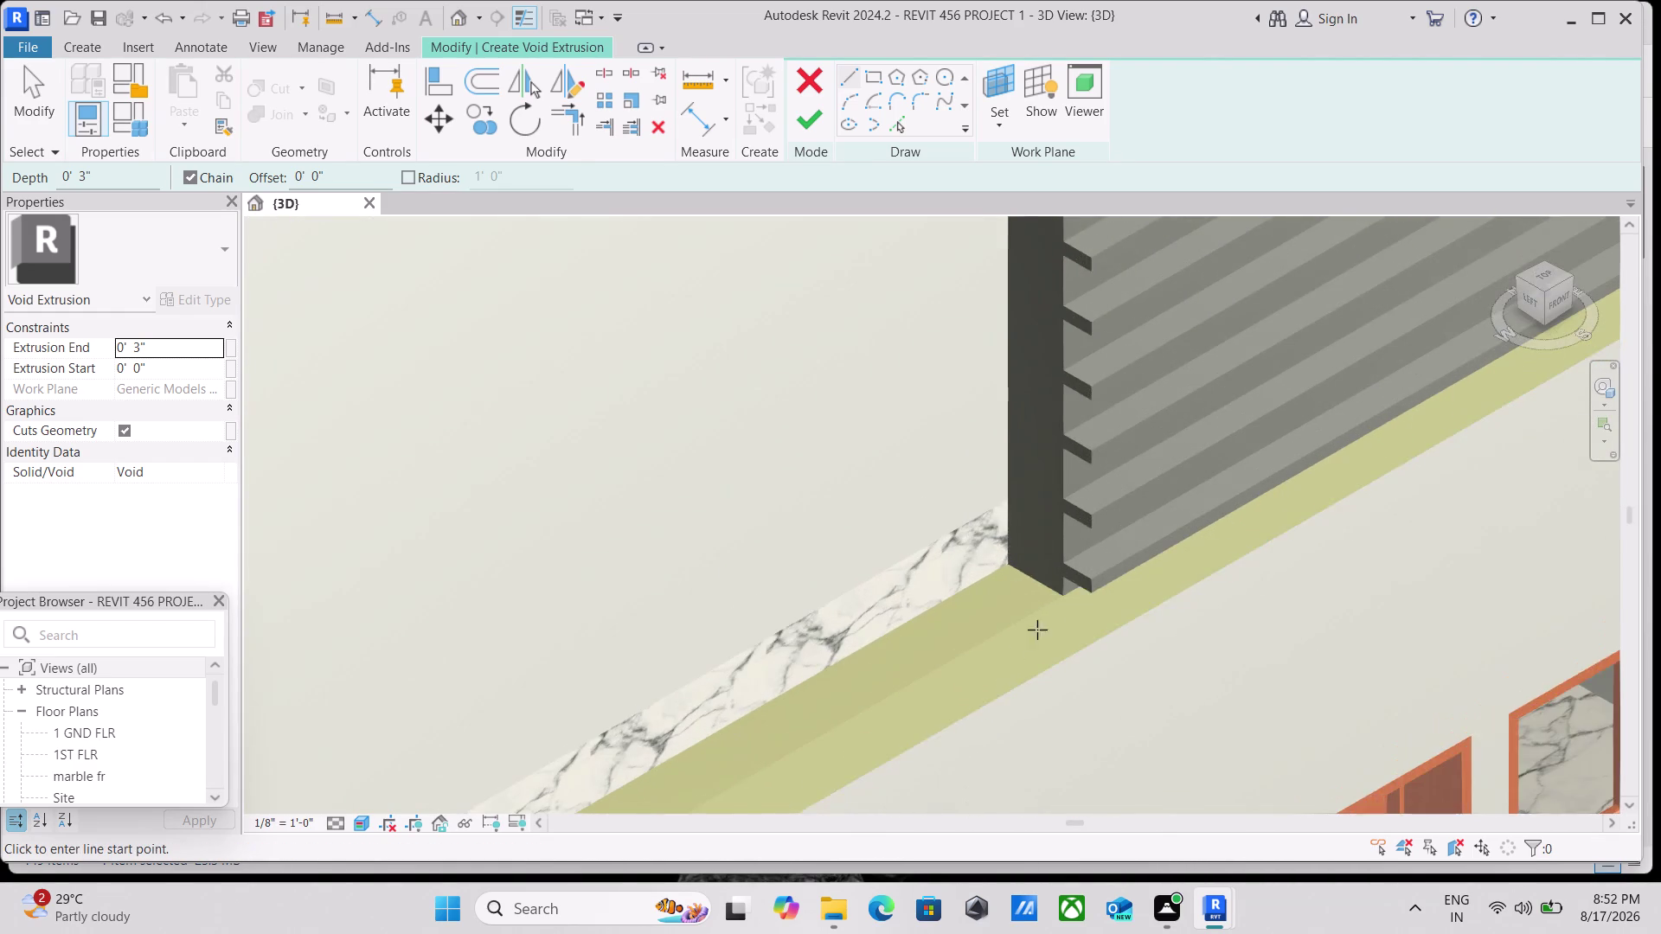
scroll(up, 3)
scroll(down, 3)
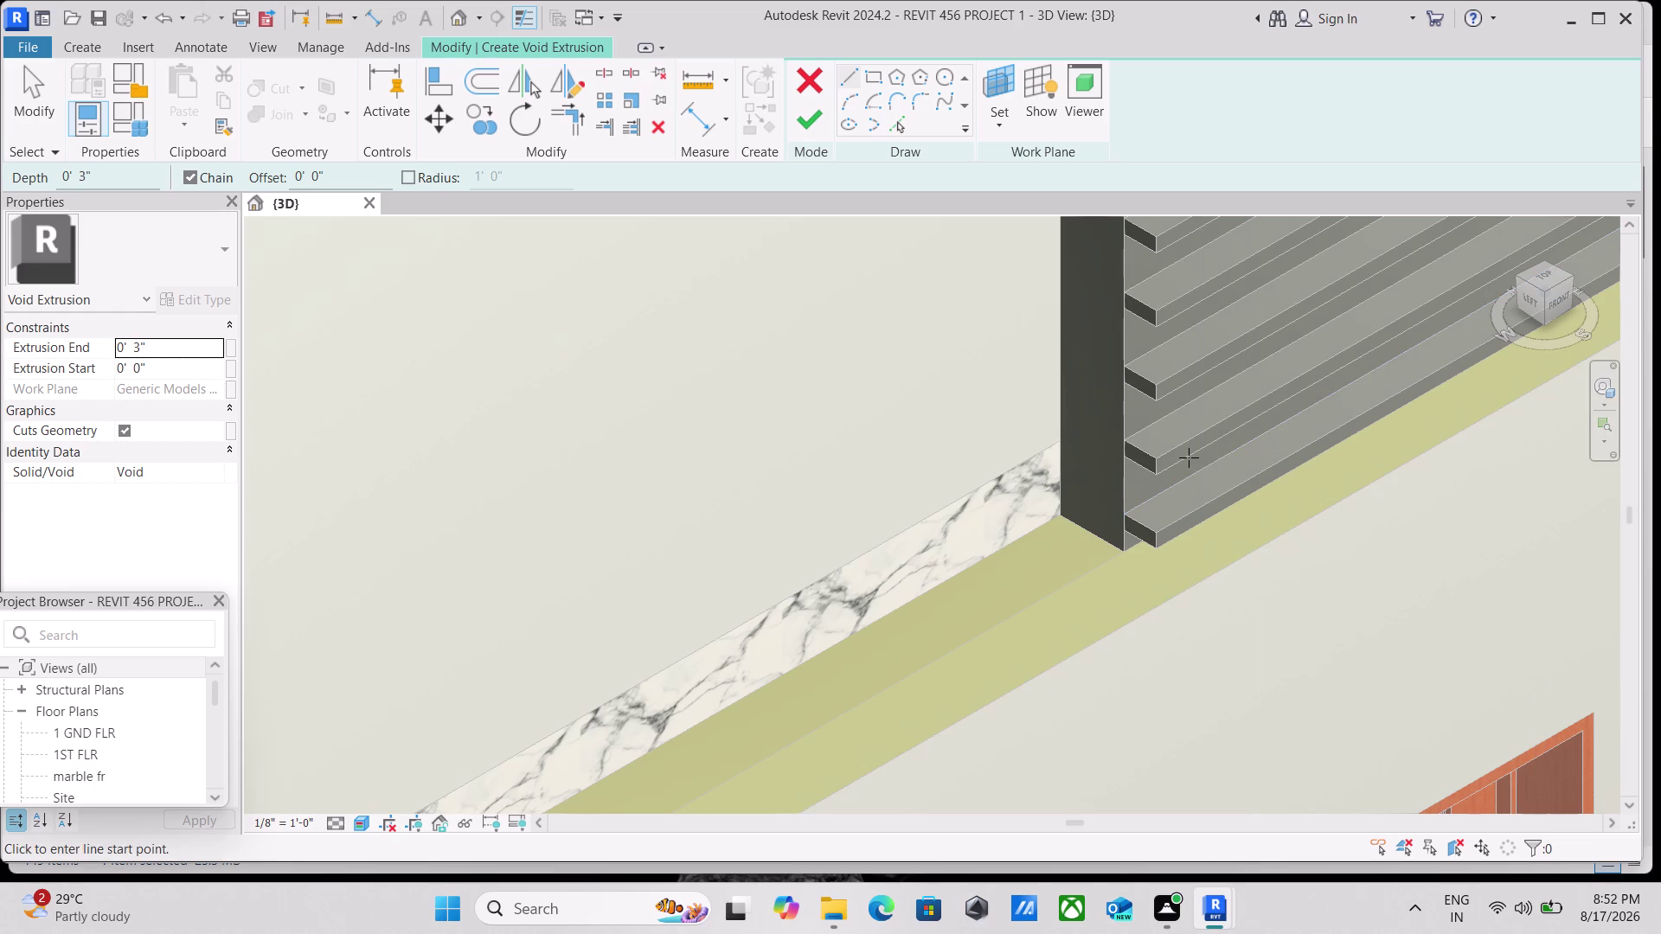
scroll(down, 3)
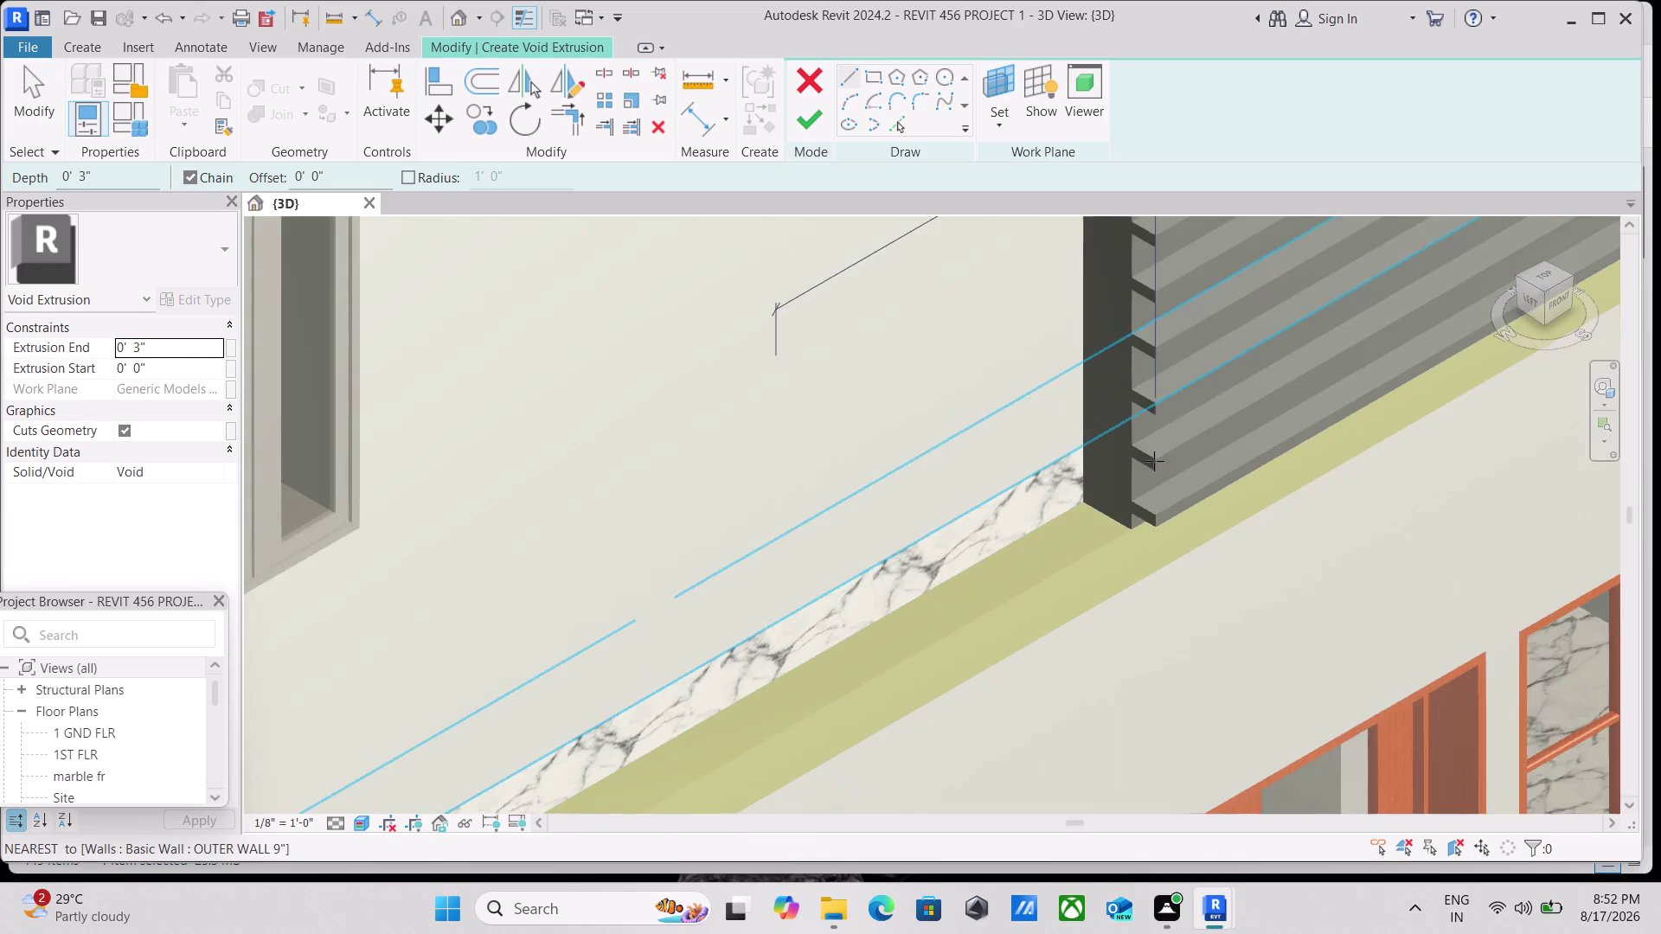
scroll(down, 3)
Exit the Line draw tool, returning to plain selection in the void sketch.
key(Escape)
scroll(up, 3)
key(Escape)
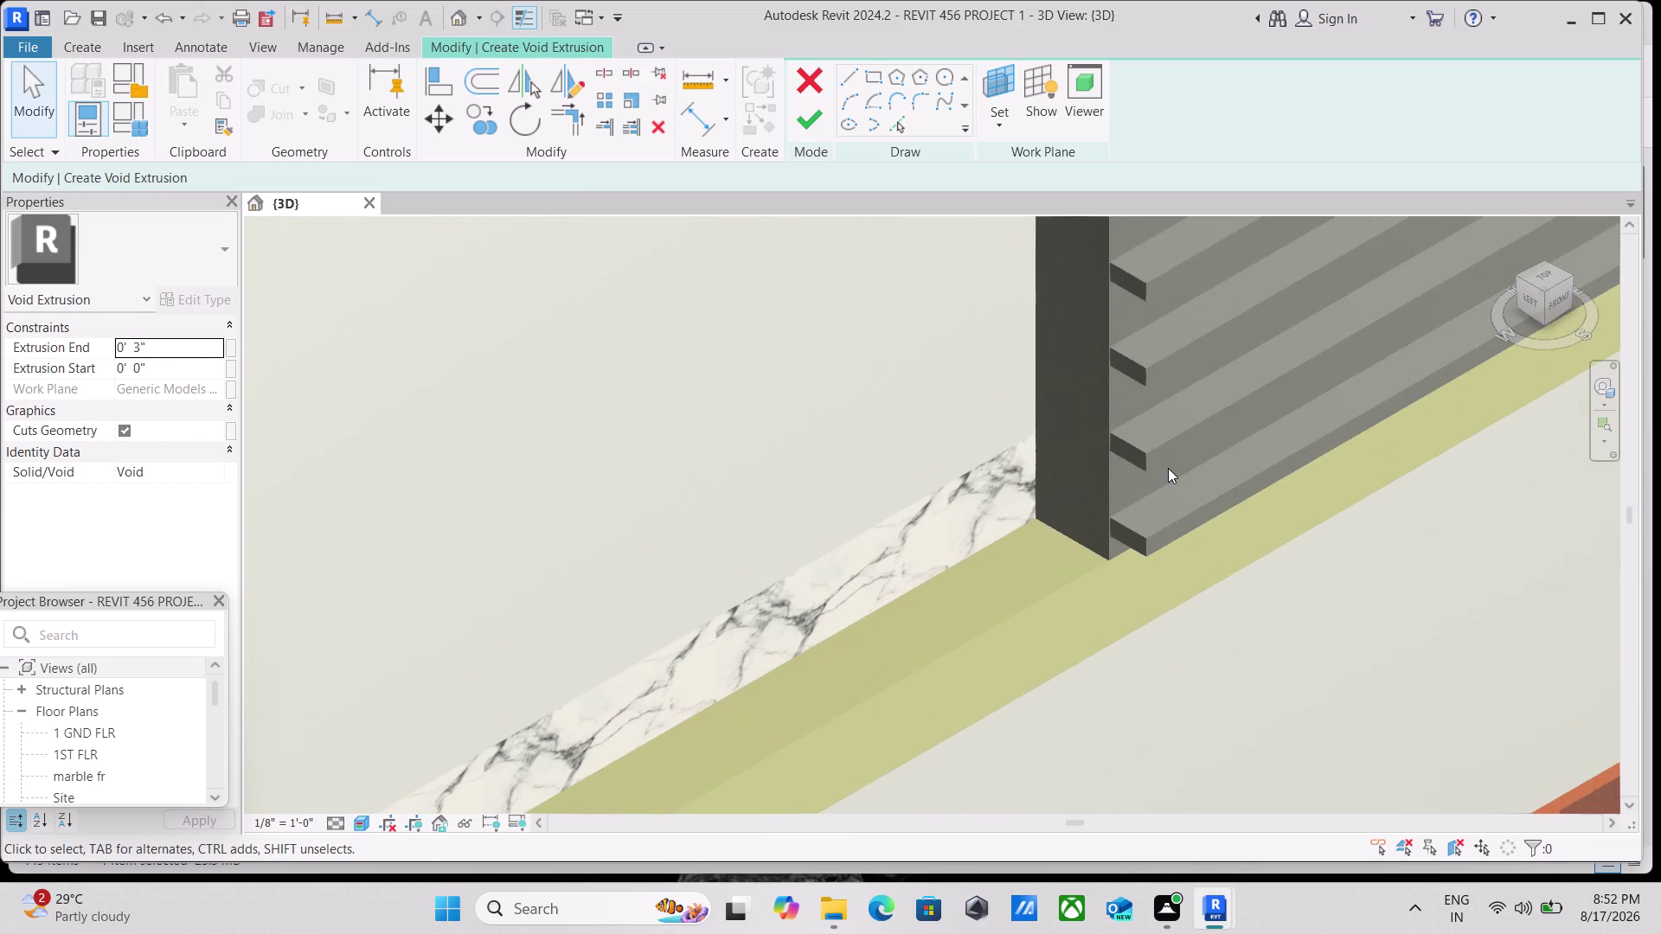
click(1144, 454)
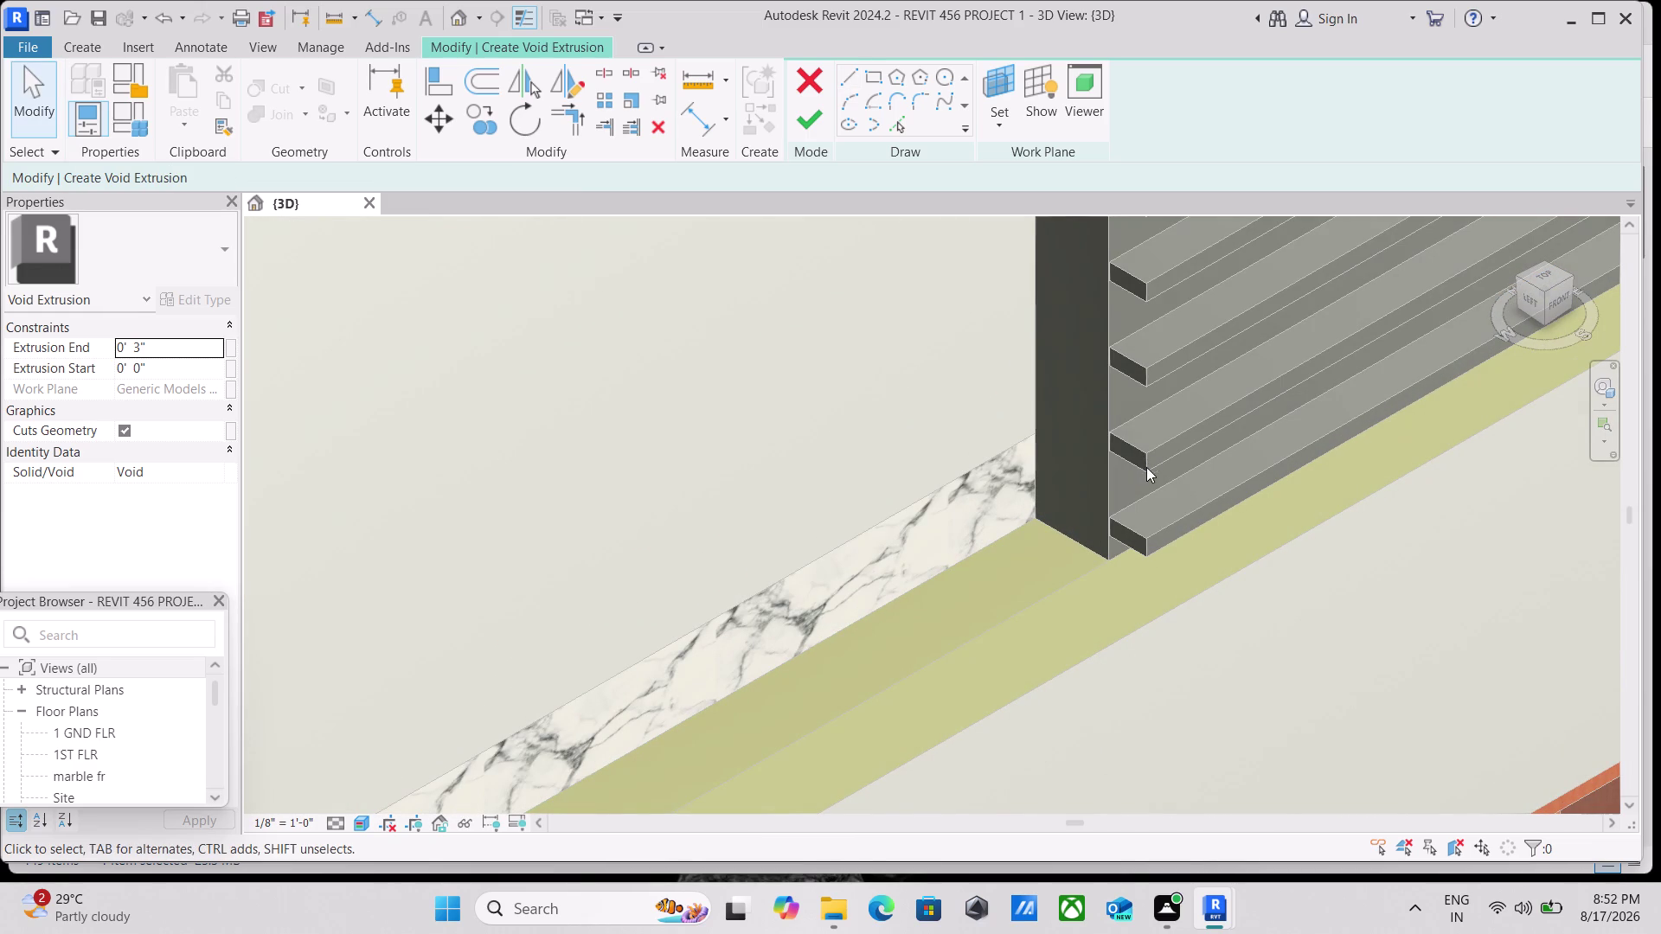
click(1146, 455)
key(Escape)
Pan across the house corner and front facade.
scroll(down, 3)
scroll(down, 3)
scroll(down, 3)
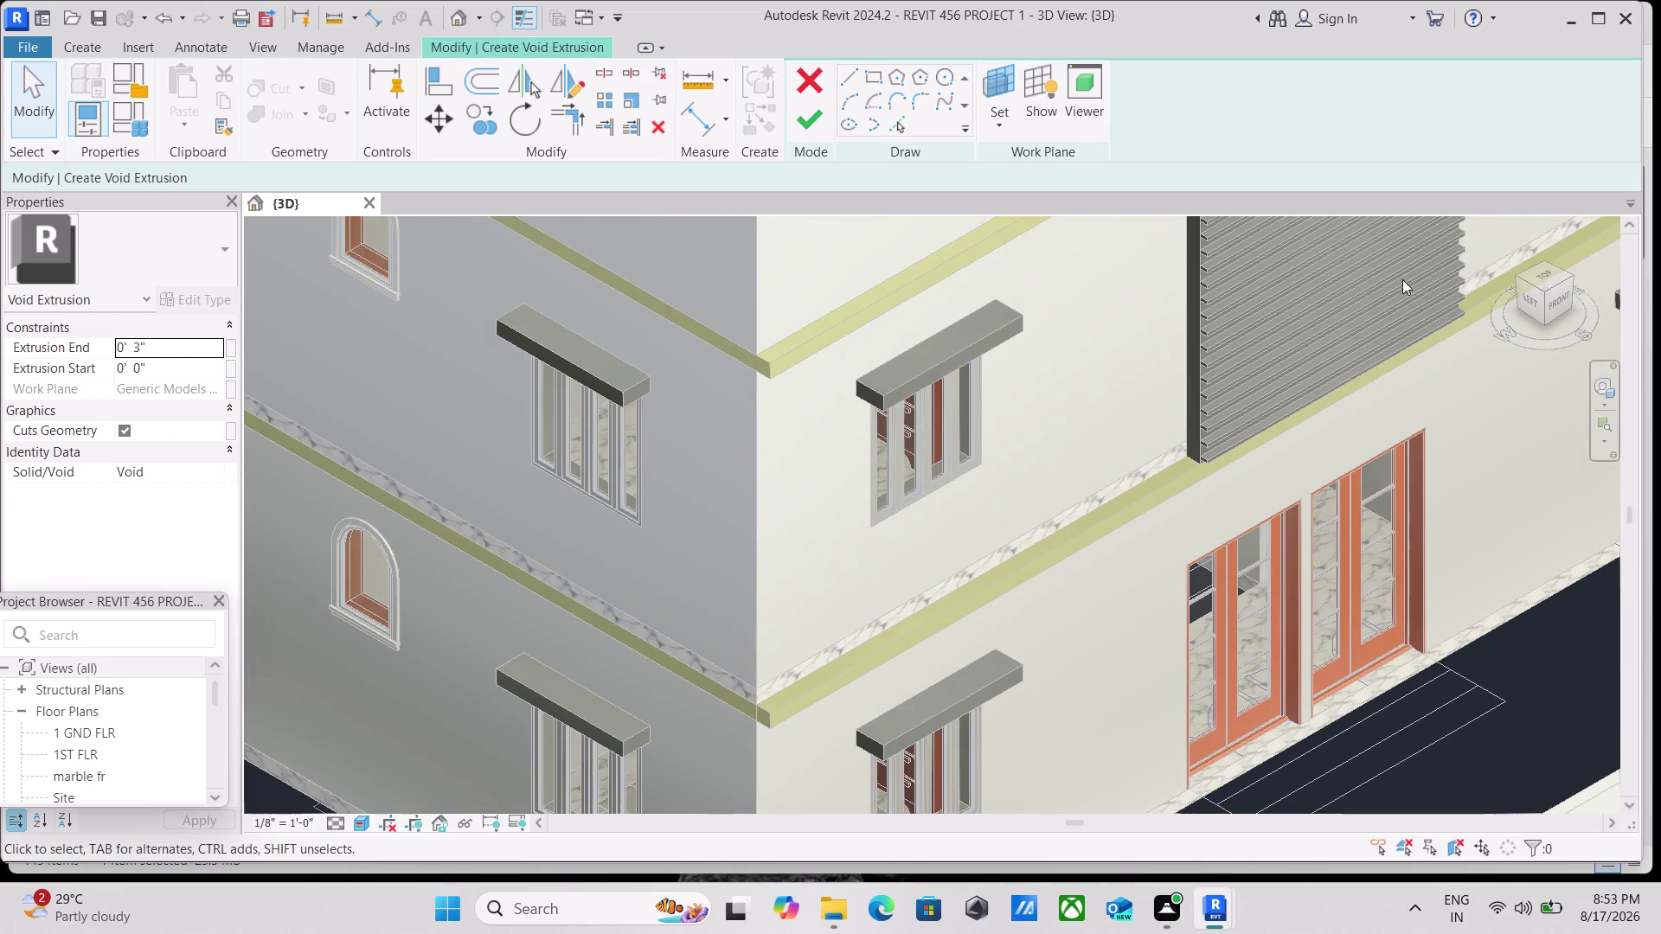
scroll(up, 3)
scroll(down, 3)
middle_drag(1385, 296, 1211, 425)
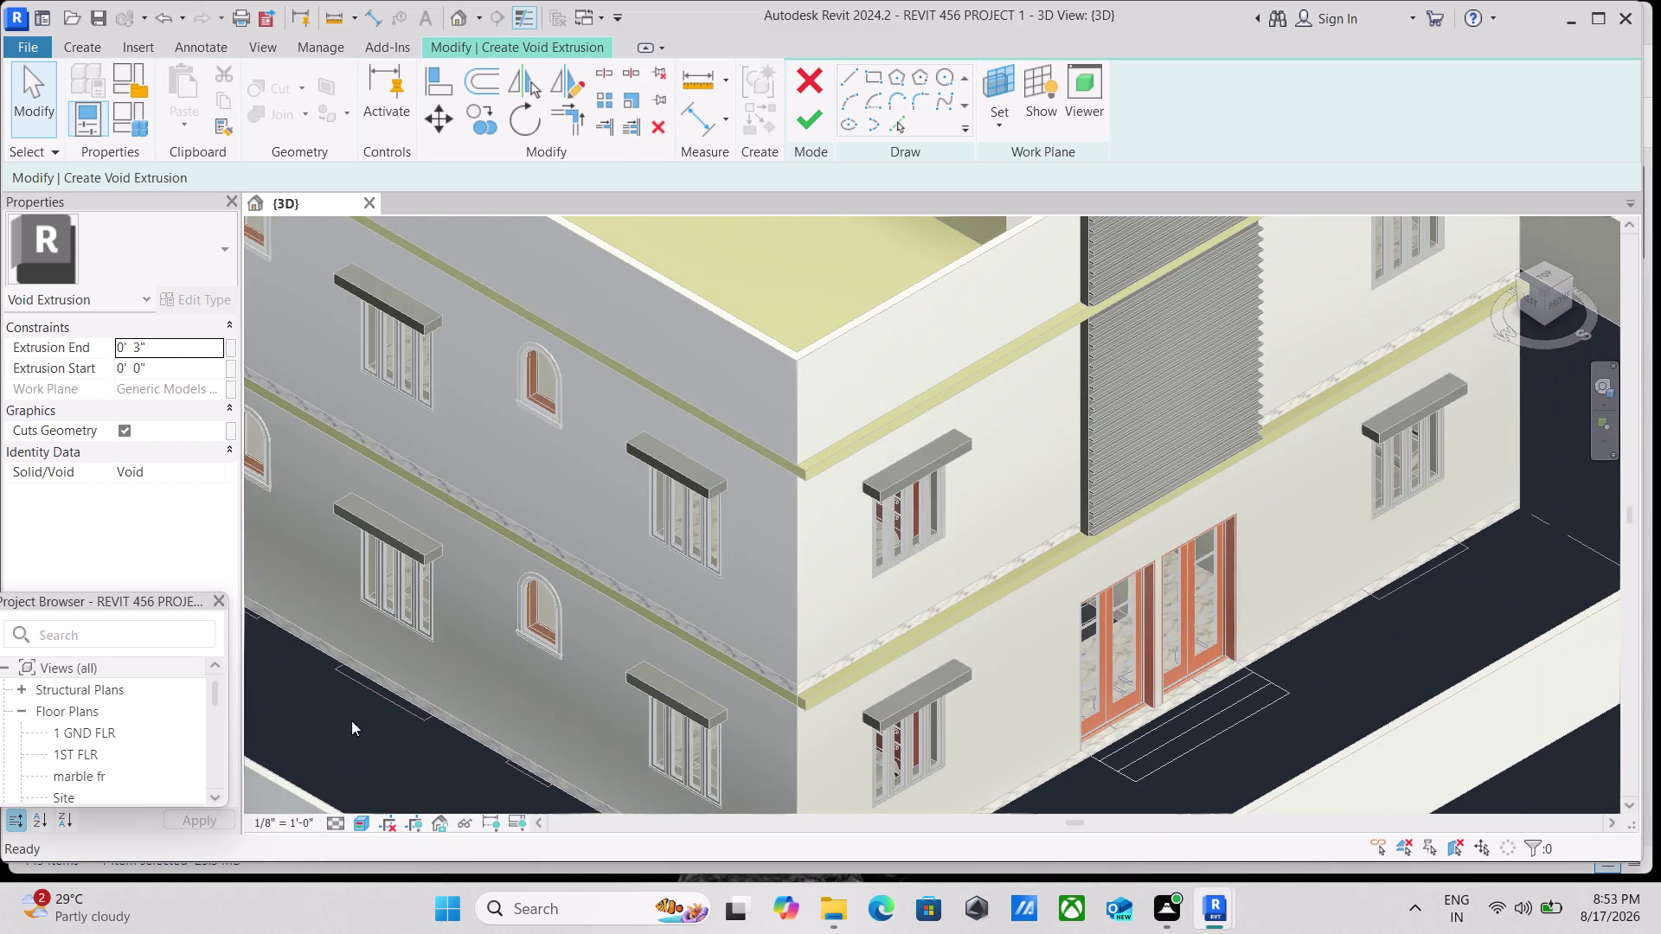
click(360, 822)
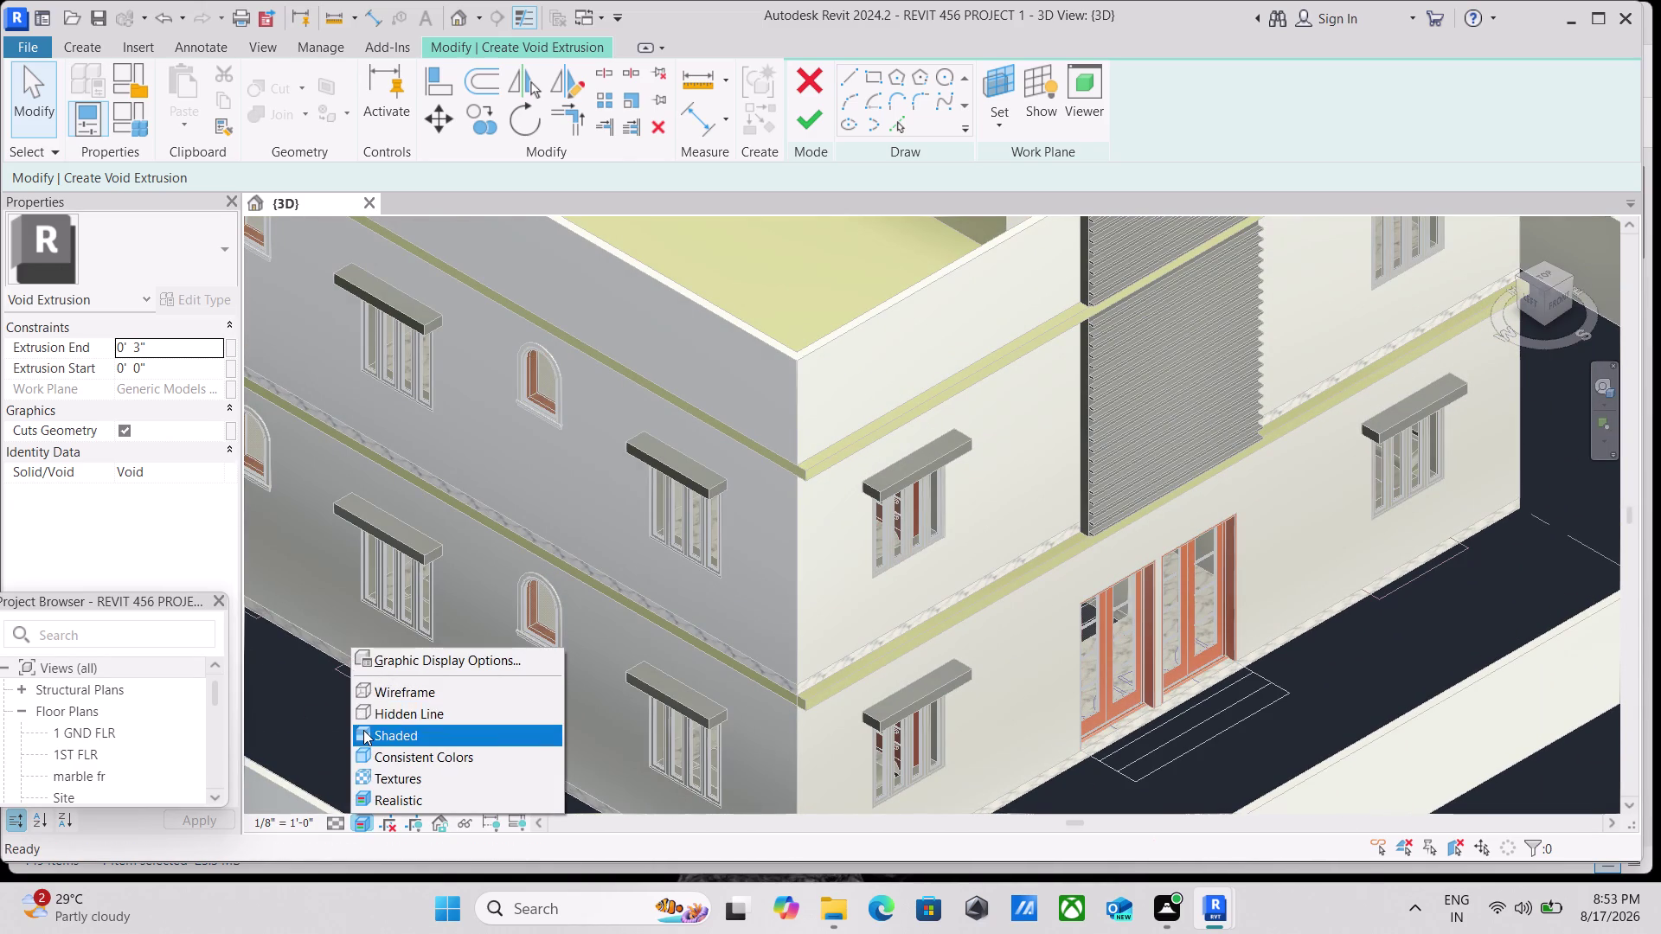
Switch the 3D view to Shaded and zoom in on the fin edge.
click(363, 731)
scroll(up, 3)
scroll(down, 3)
middle_drag(1151, 450, 1150, 450)
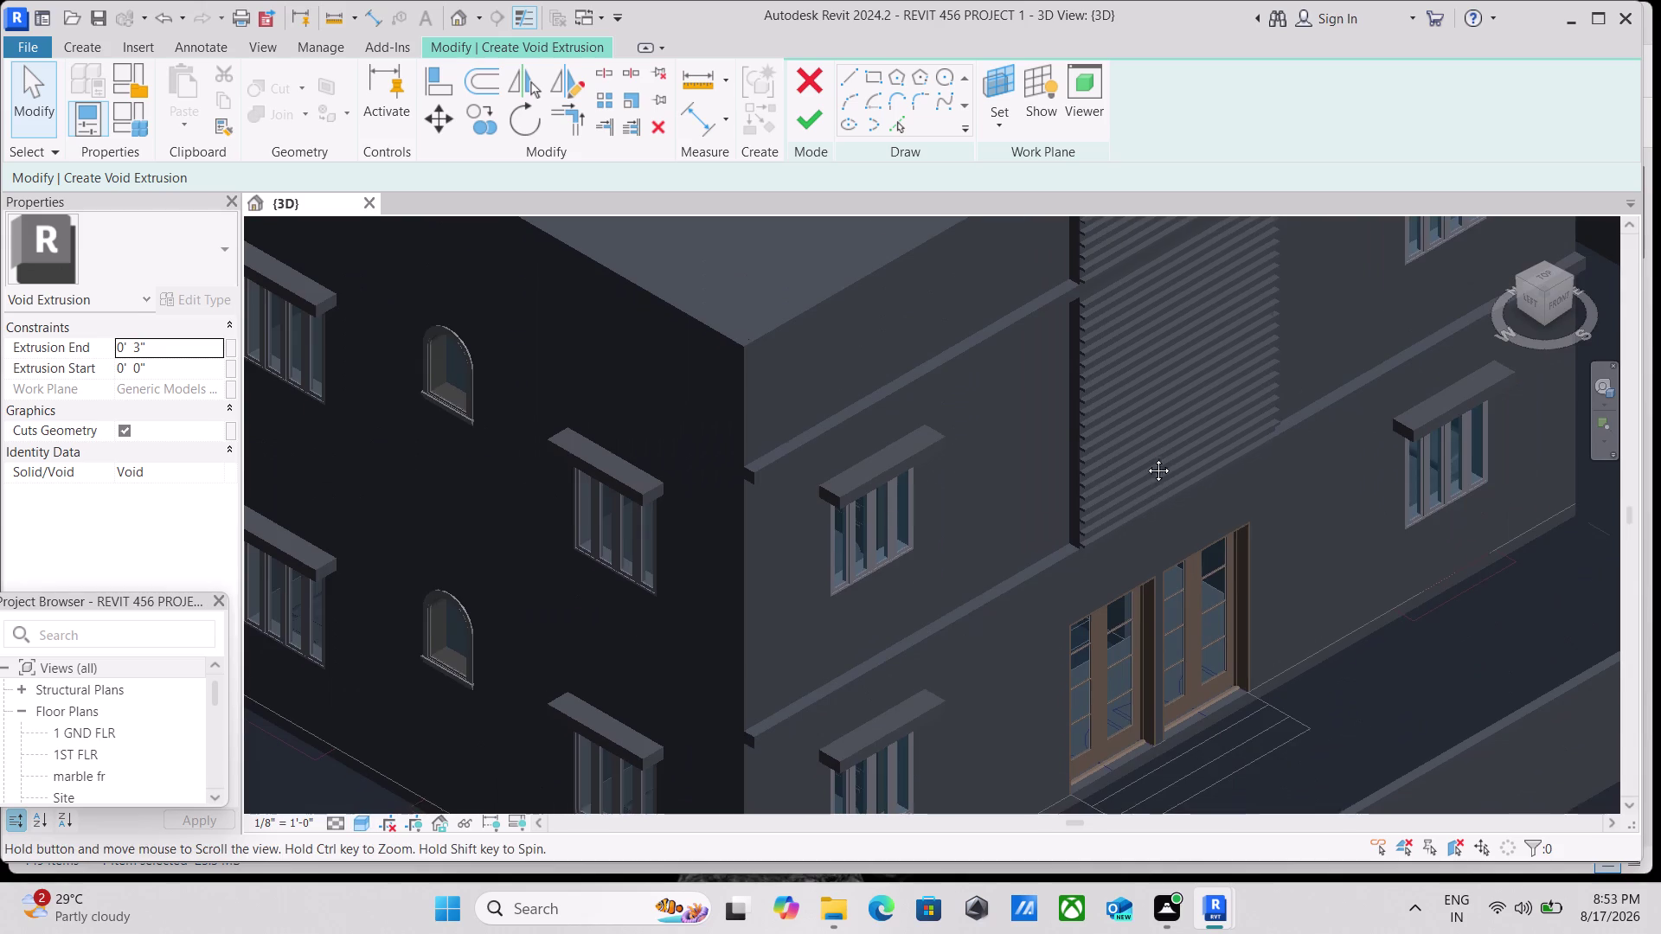
middle_drag(1151, 450, 1079, 686)
scroll(up, 3)
scroll(up, 3)
scroll(up, 3)
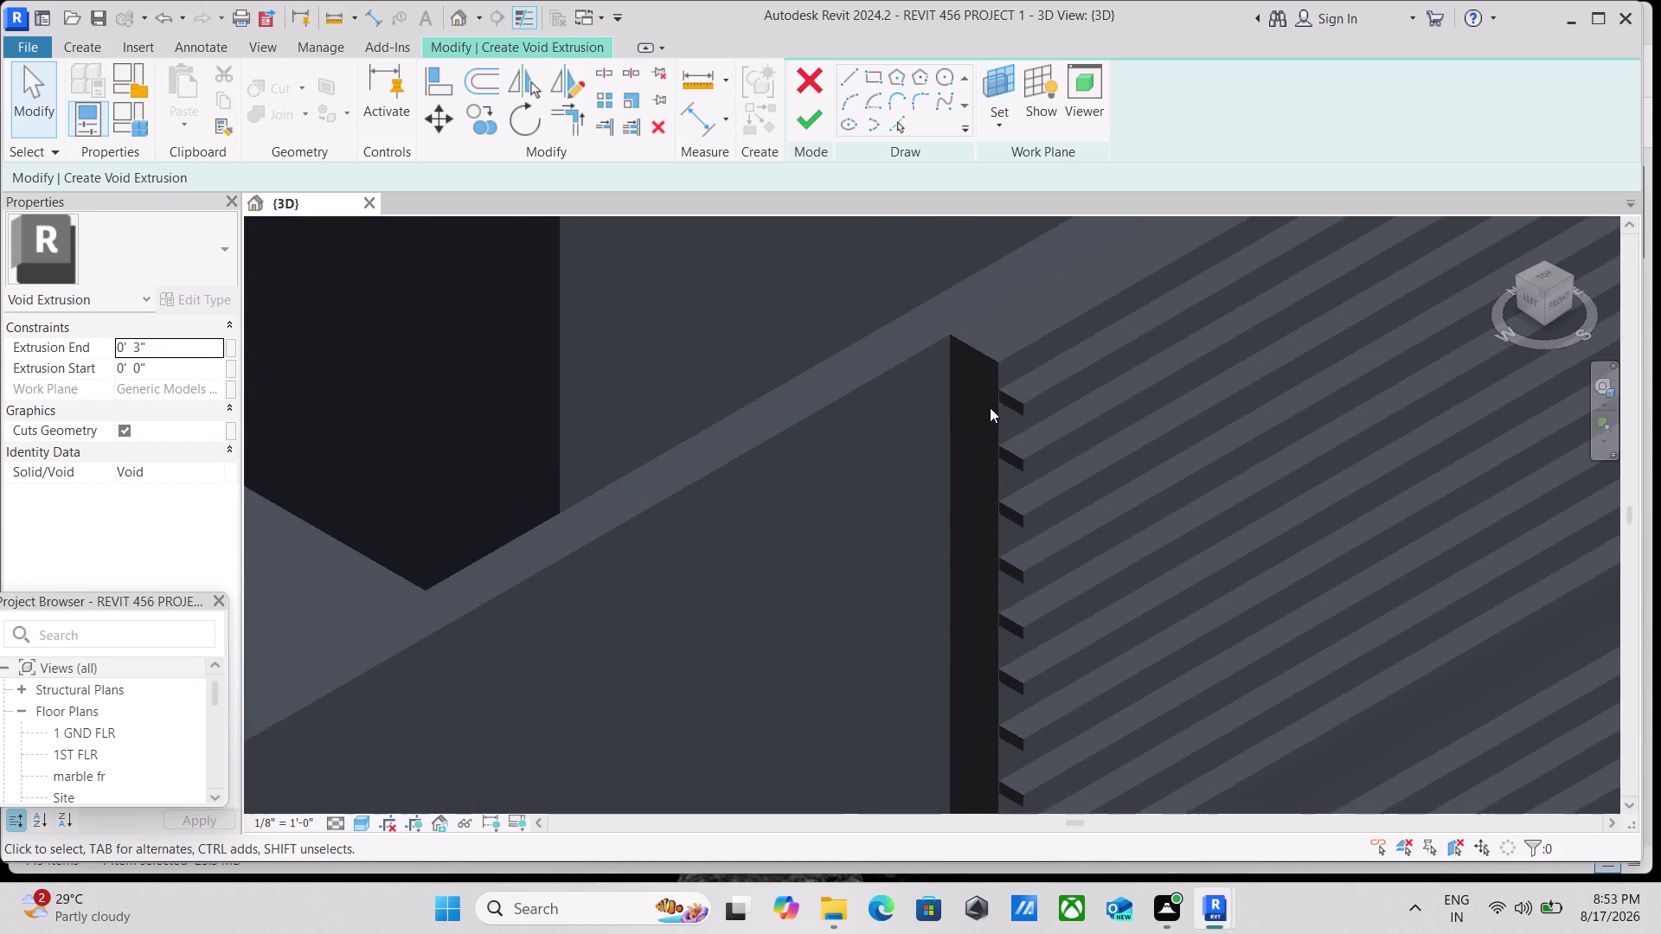
click(1013, 398)
scroll(down, 3)
scroll(down, 3)
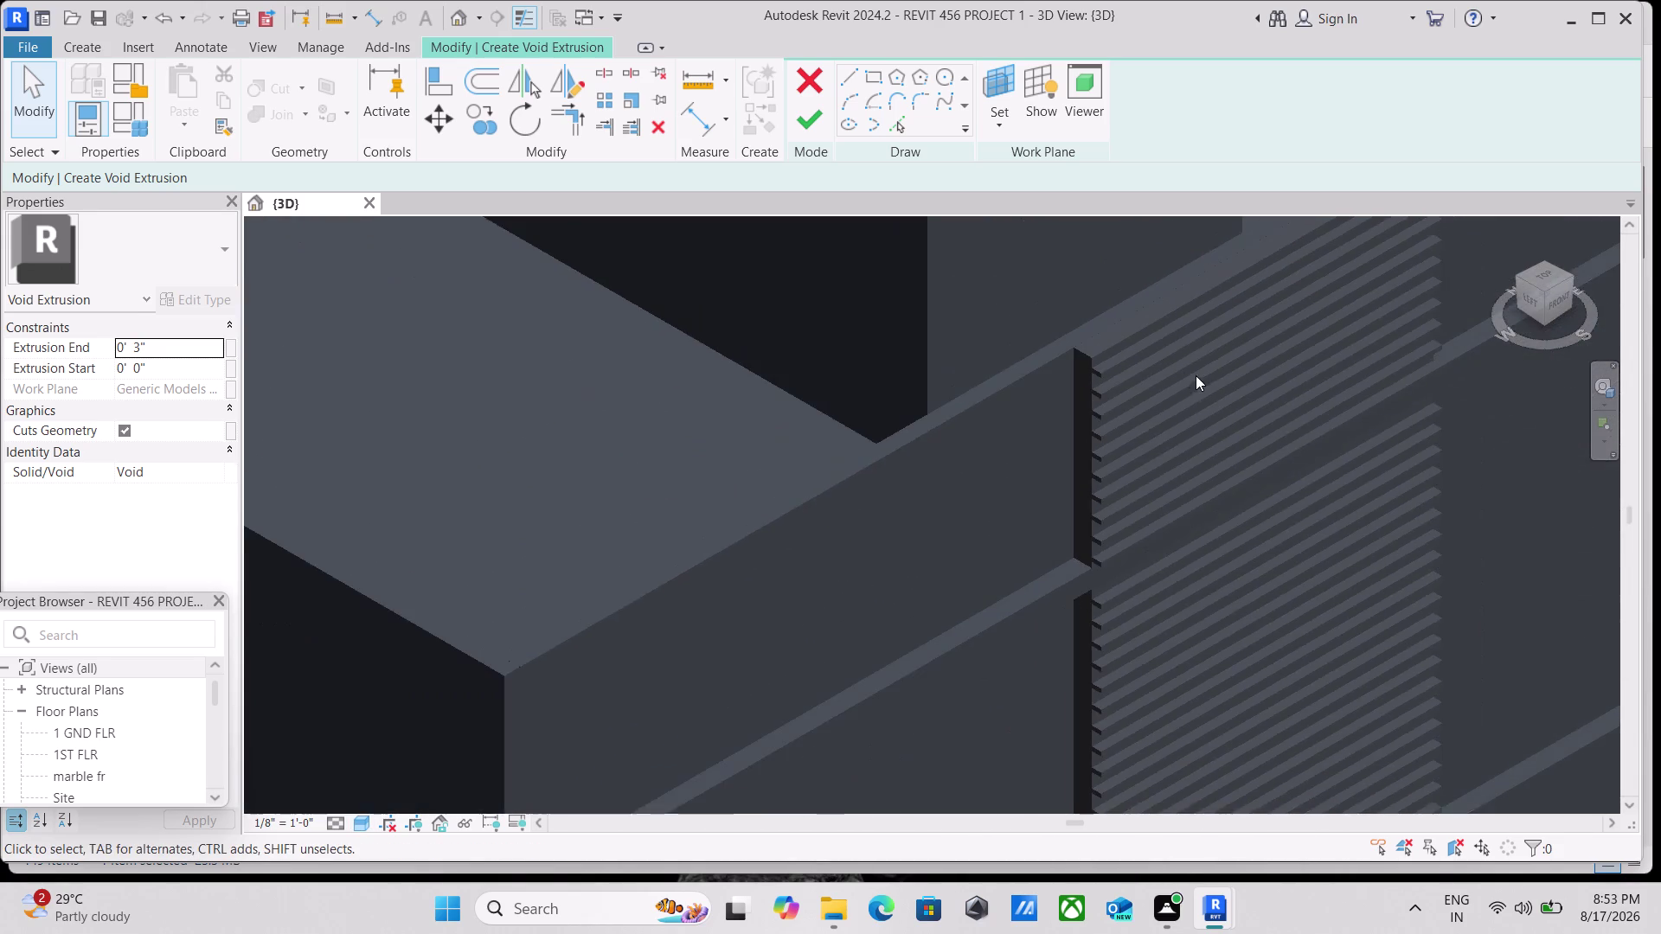
scroll(down, 3)
scroll(down, 3)
middle_click(1276, 487)
scroll(down, 3)
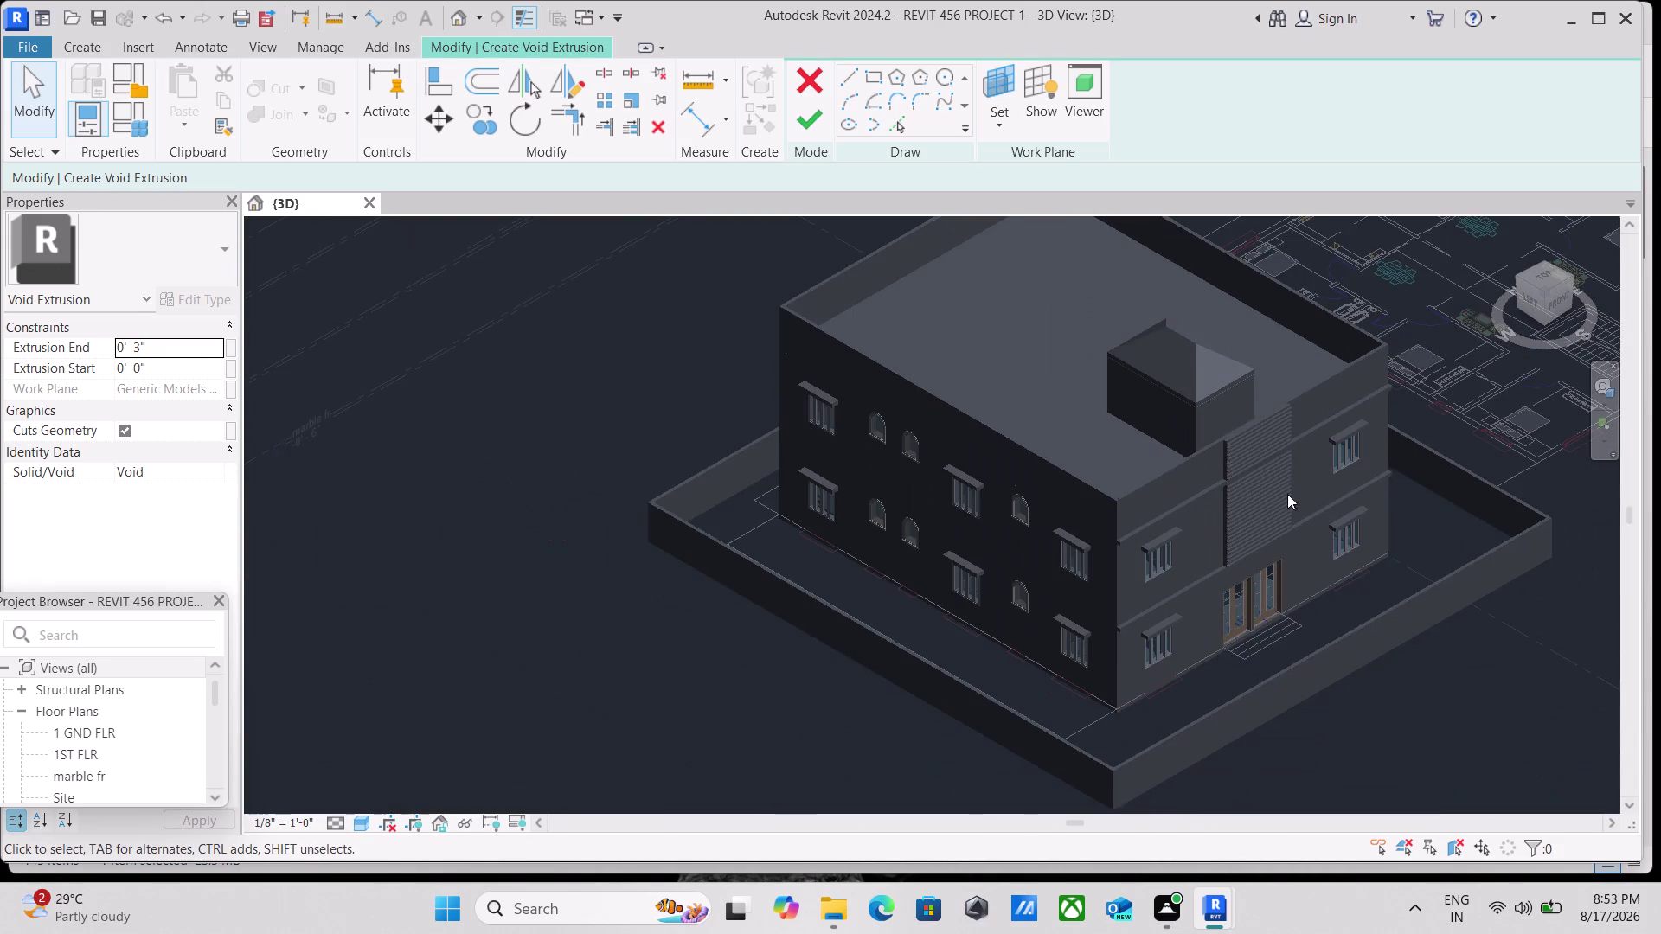
scroll(down, 3)
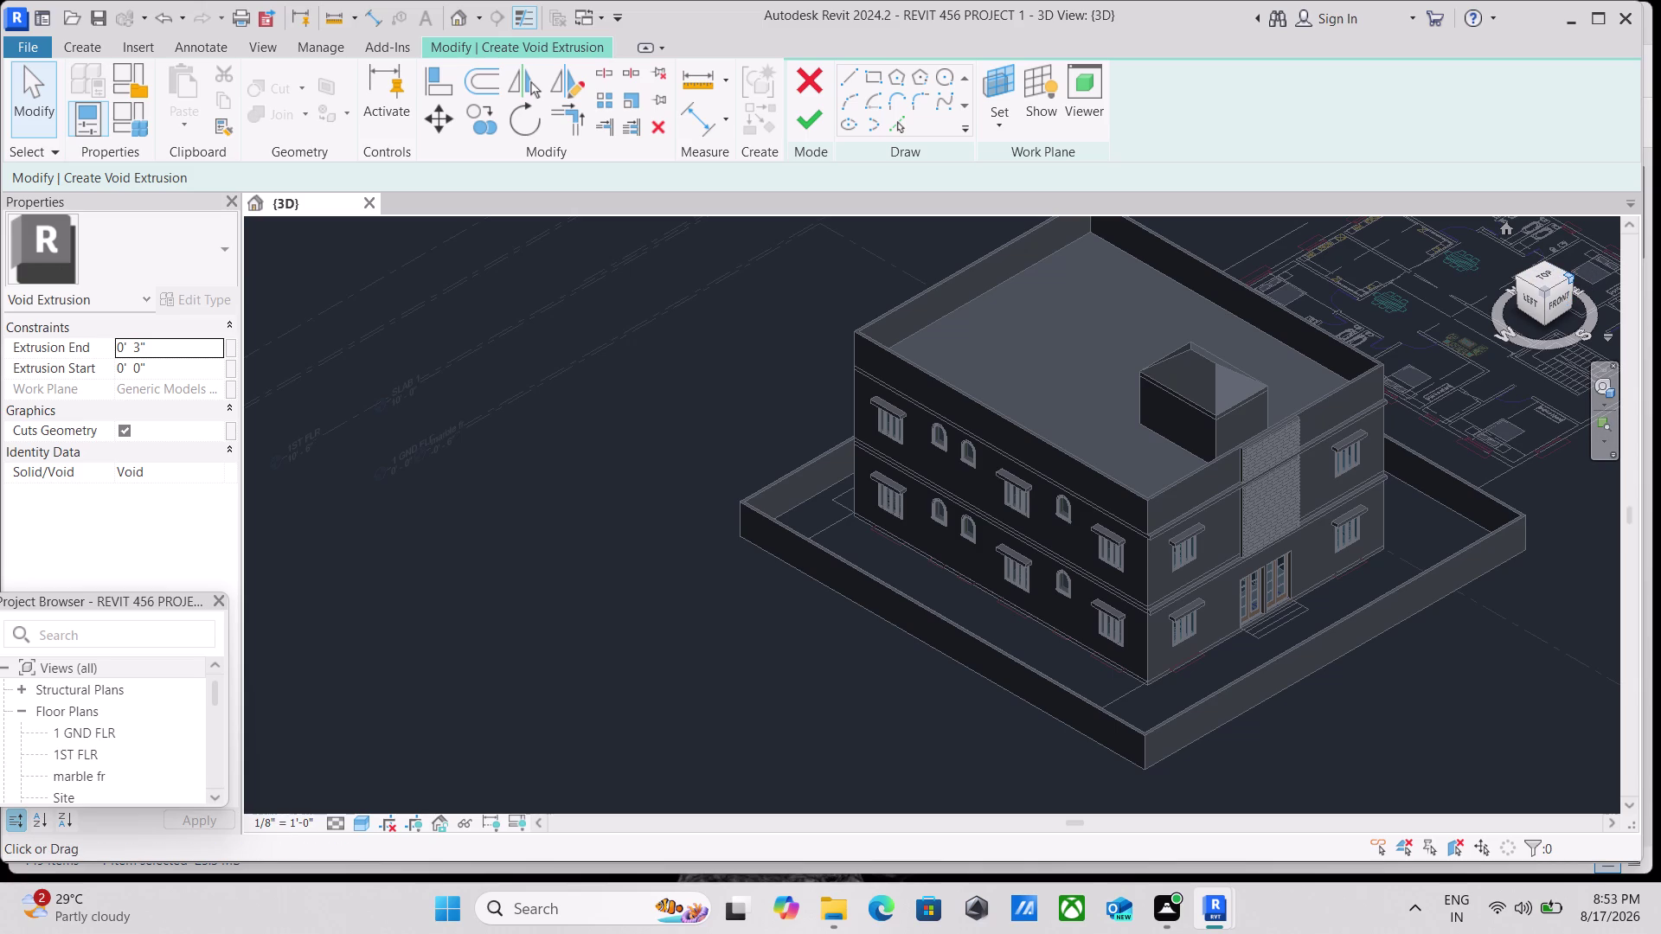
Reorient with the ViewCube, review the fins, and try finishing the void extrusion sketch.
click(1581, 276)
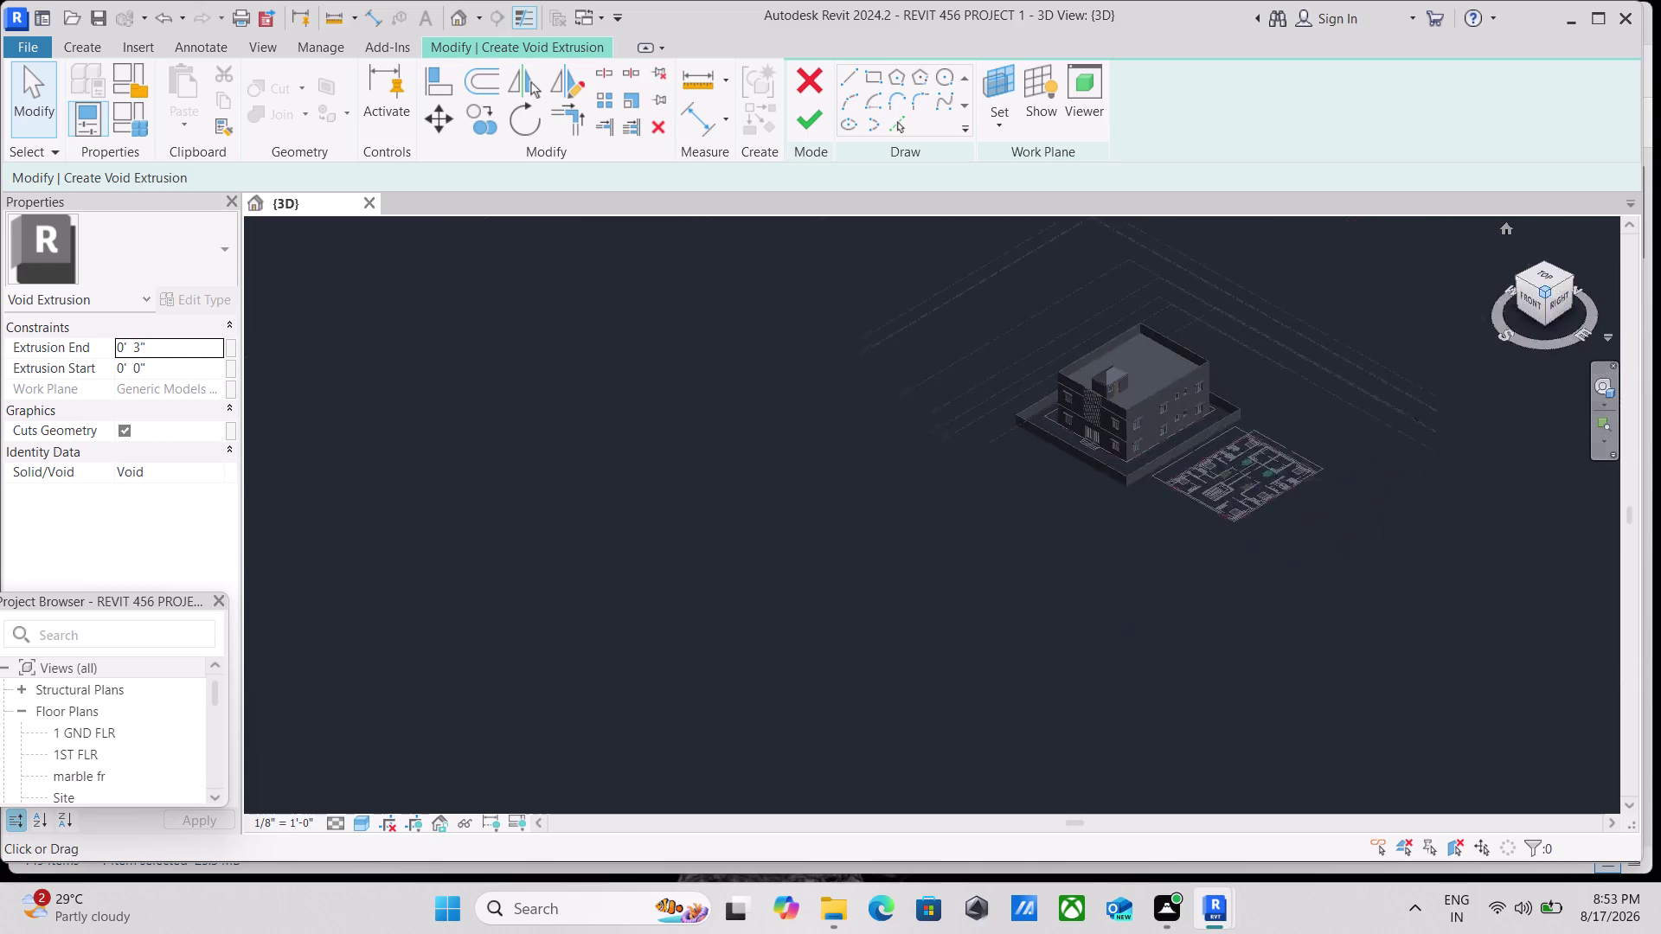
scroll(up, 3)
scroll(up, 3)
scroll(up, 3)
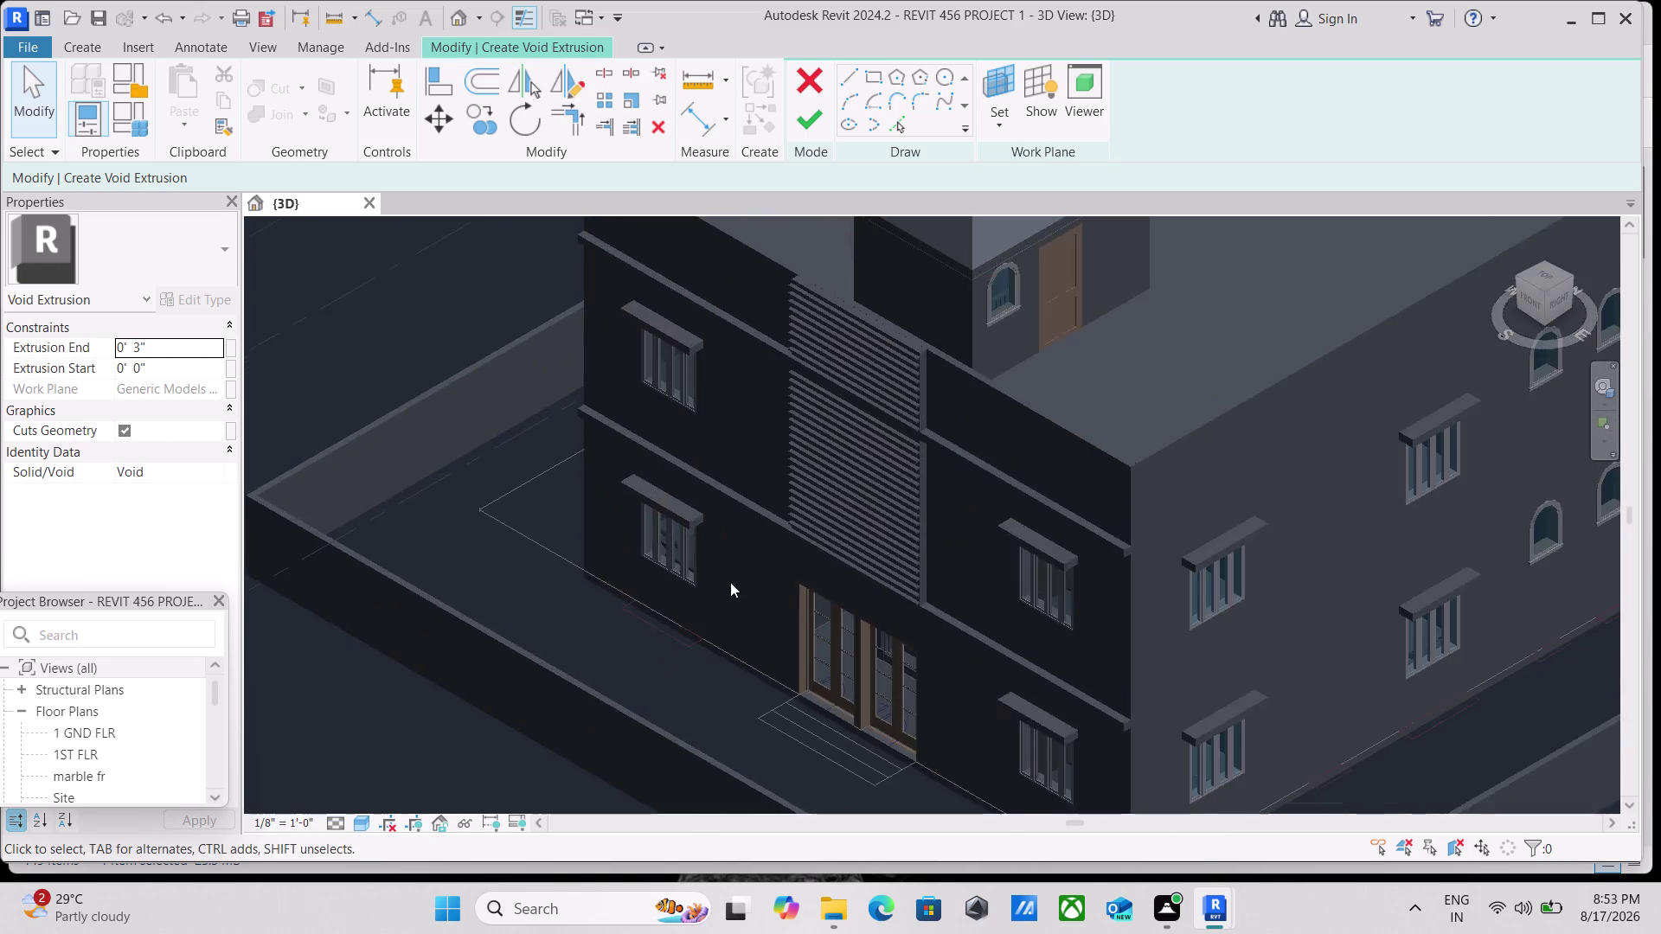
scroll(up, 3)
scroll(up, 3)
scroll(down, 3)
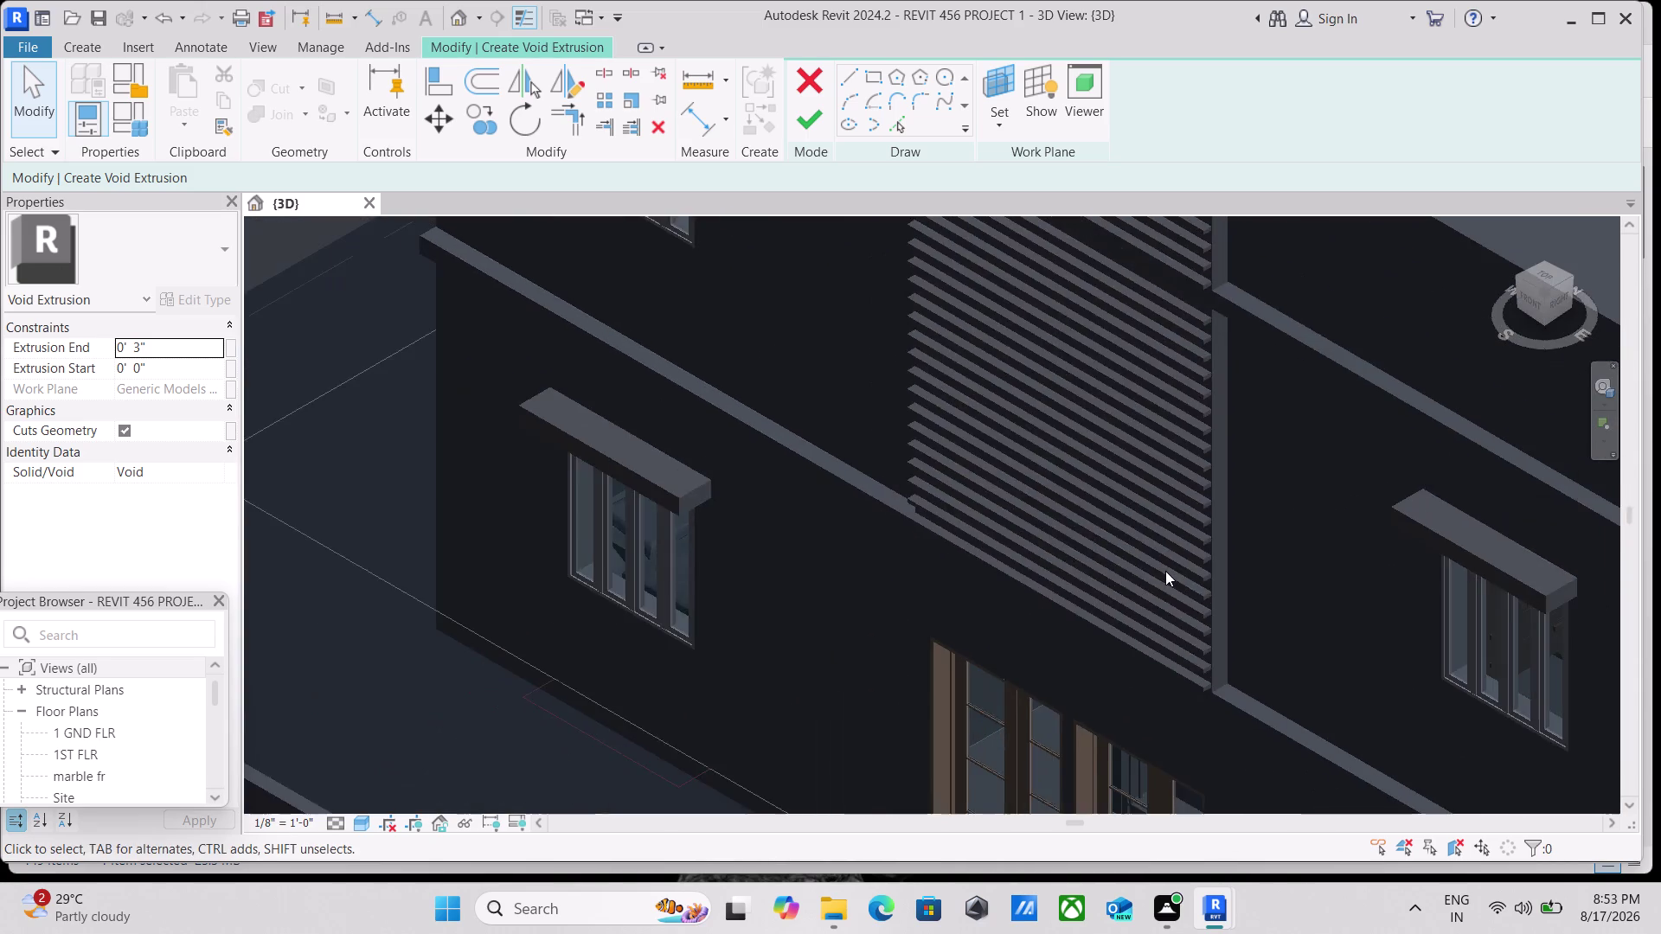
scroll(down, 3)
scroll(down, 3)
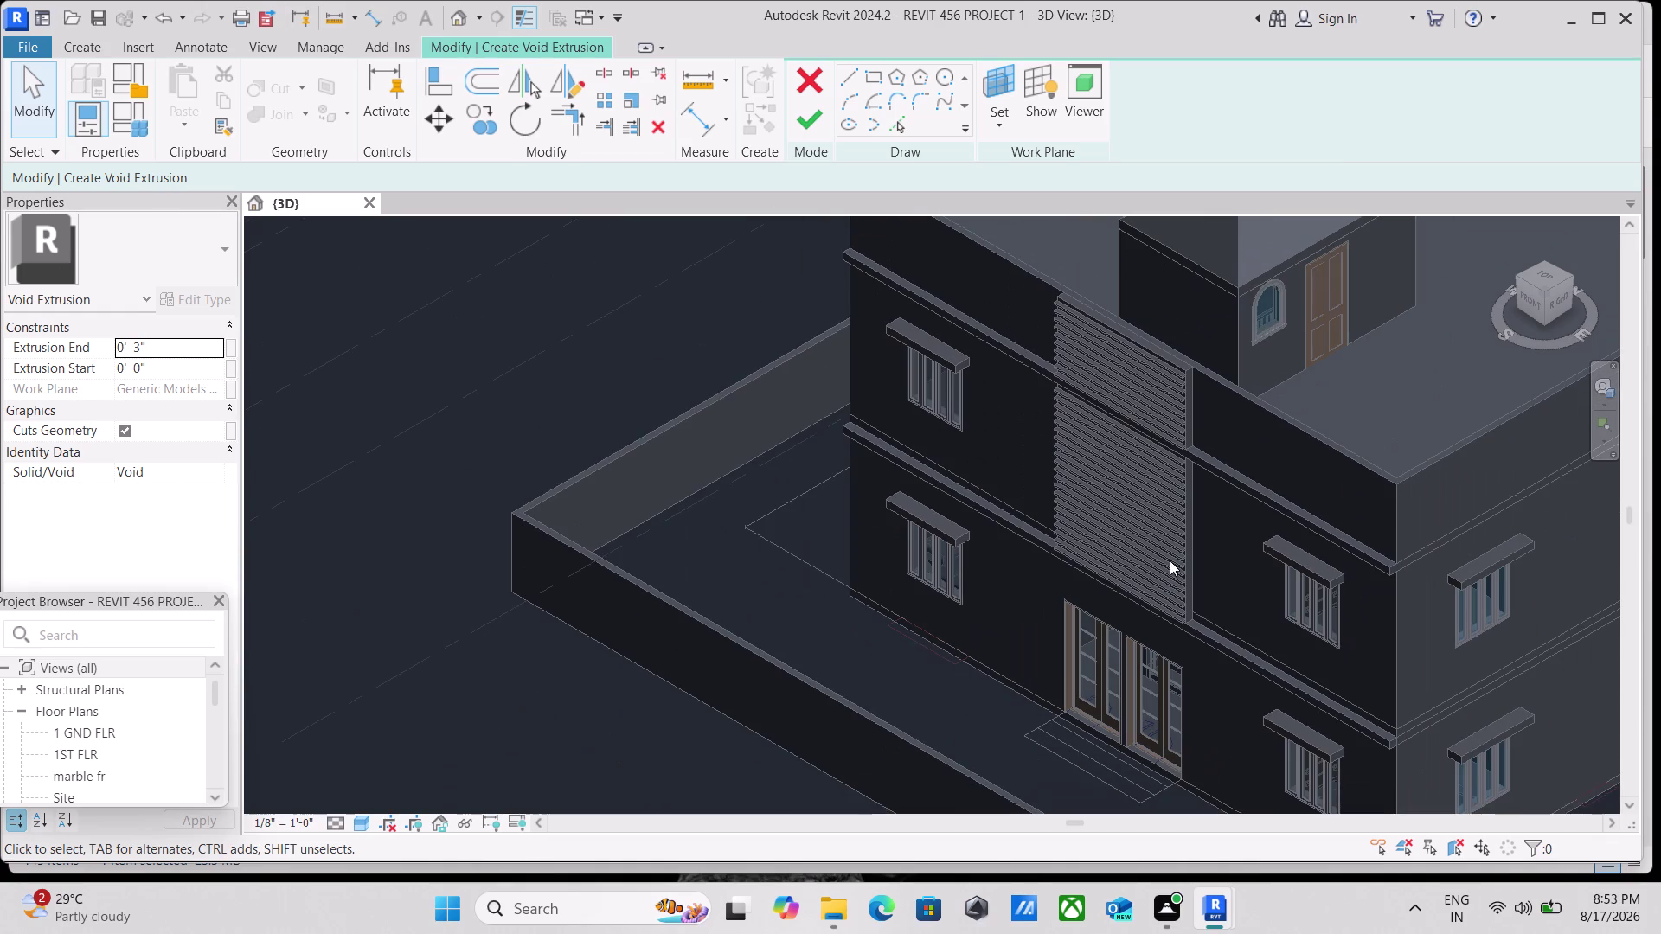
click(813, 106)
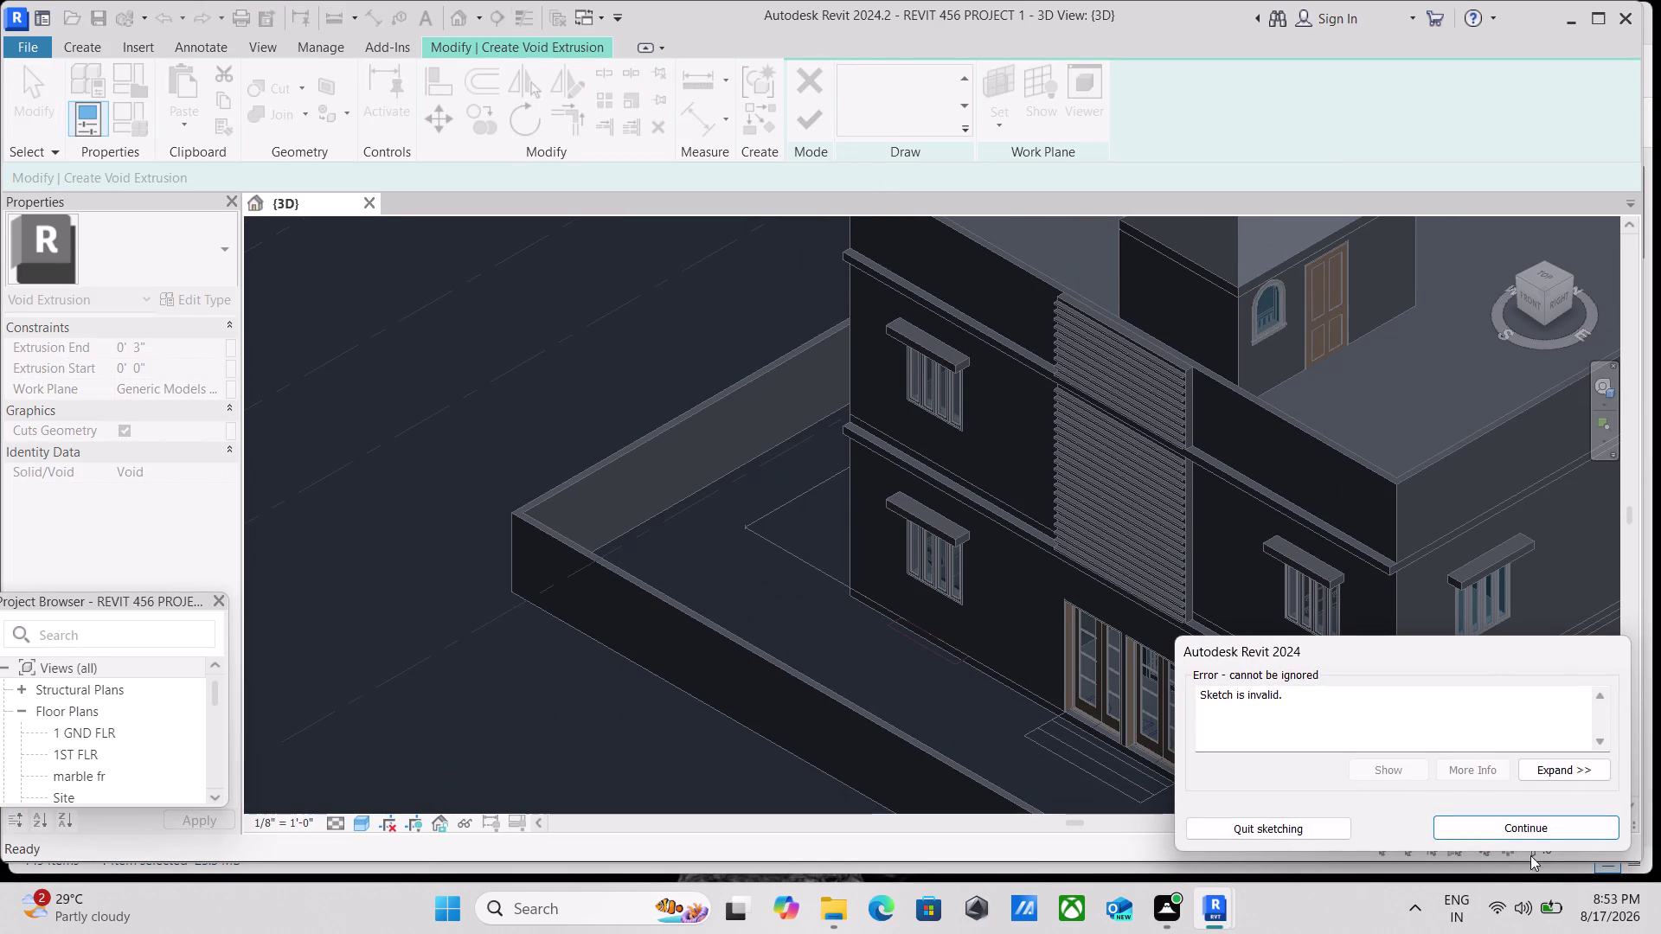
Quit and discard the invalid void sketch, then finish the louver fin in-place model.
click(1267, 833)
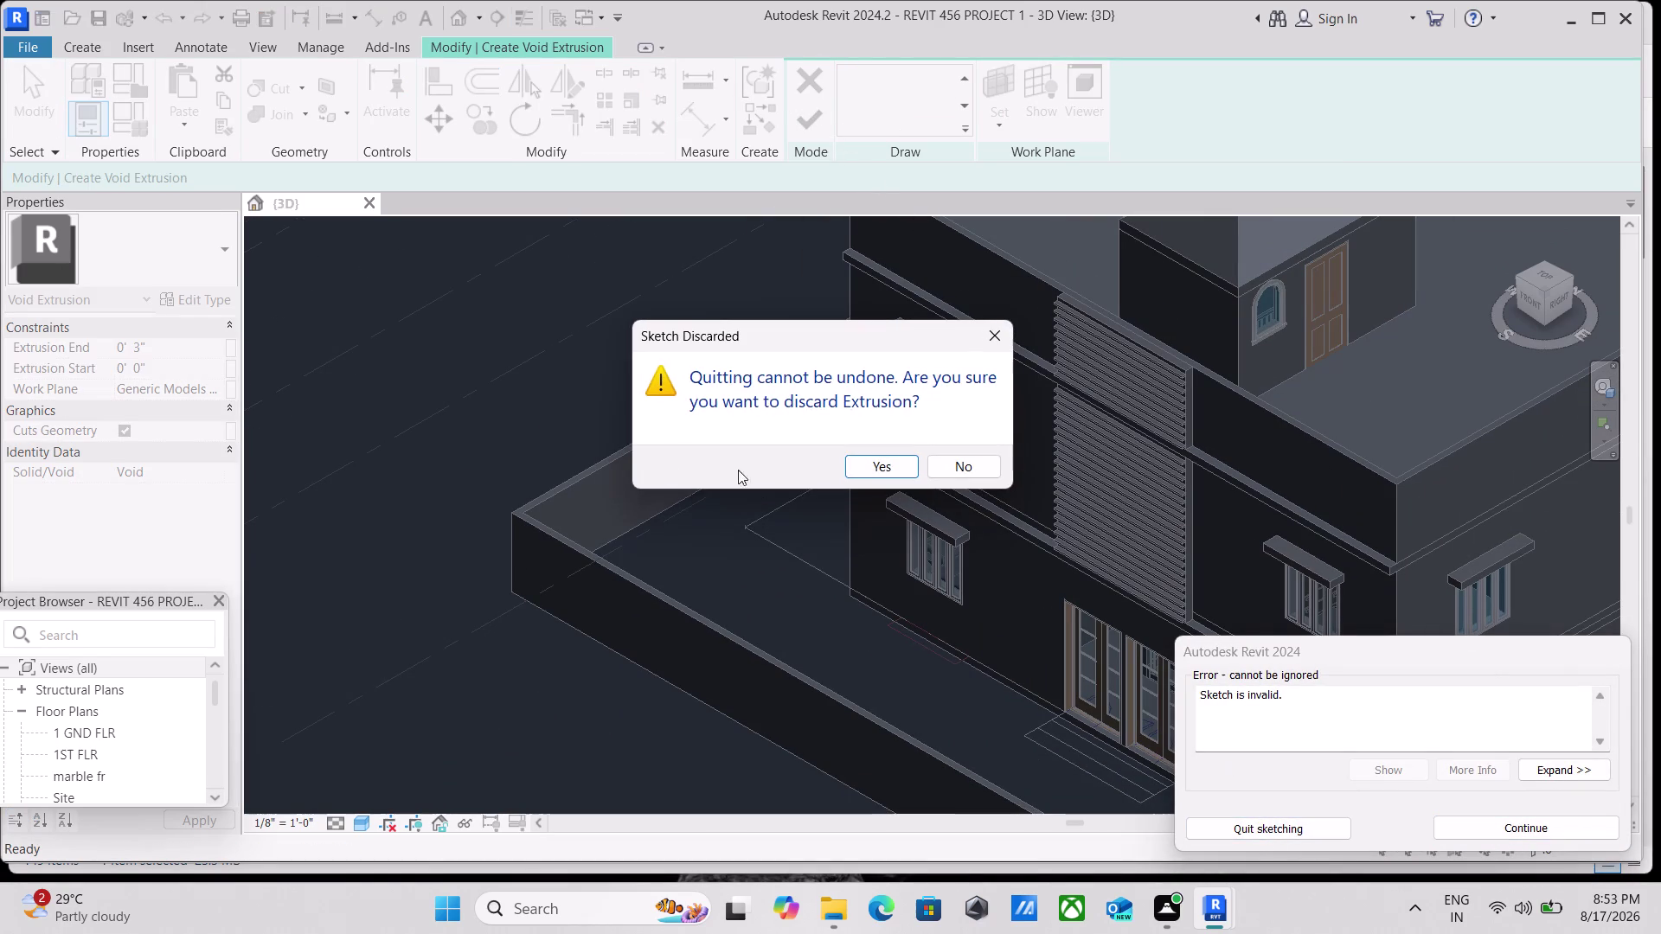
click(858, 472)
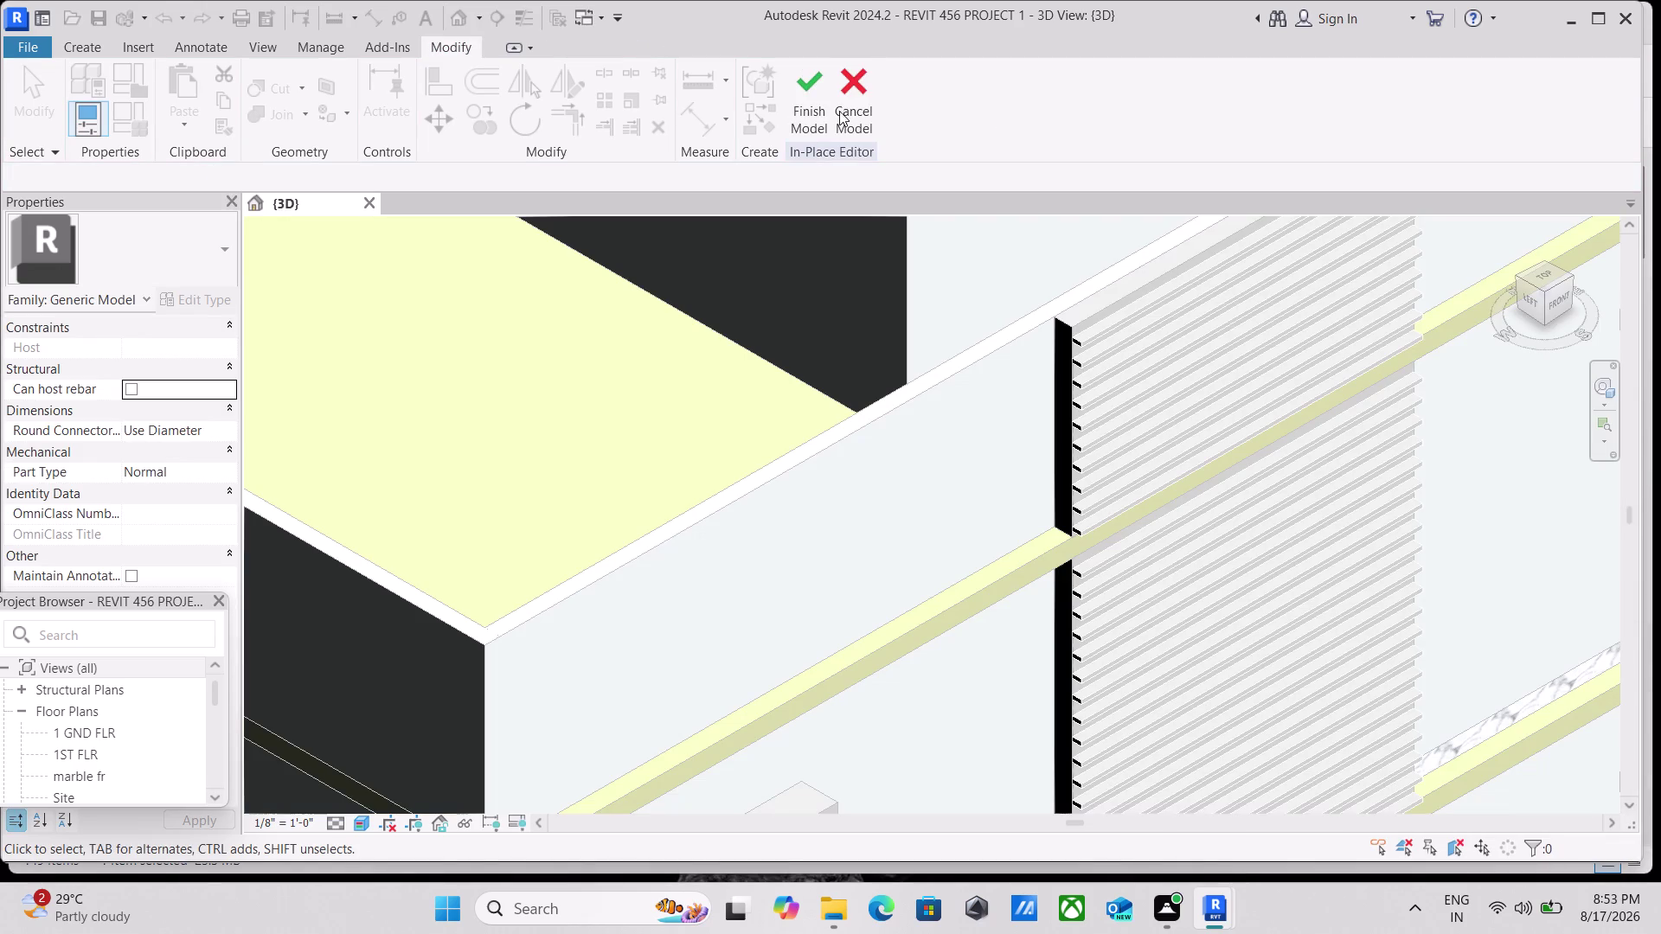
click(841, 91)
scroll(down, 3)
scroll(down, 3)
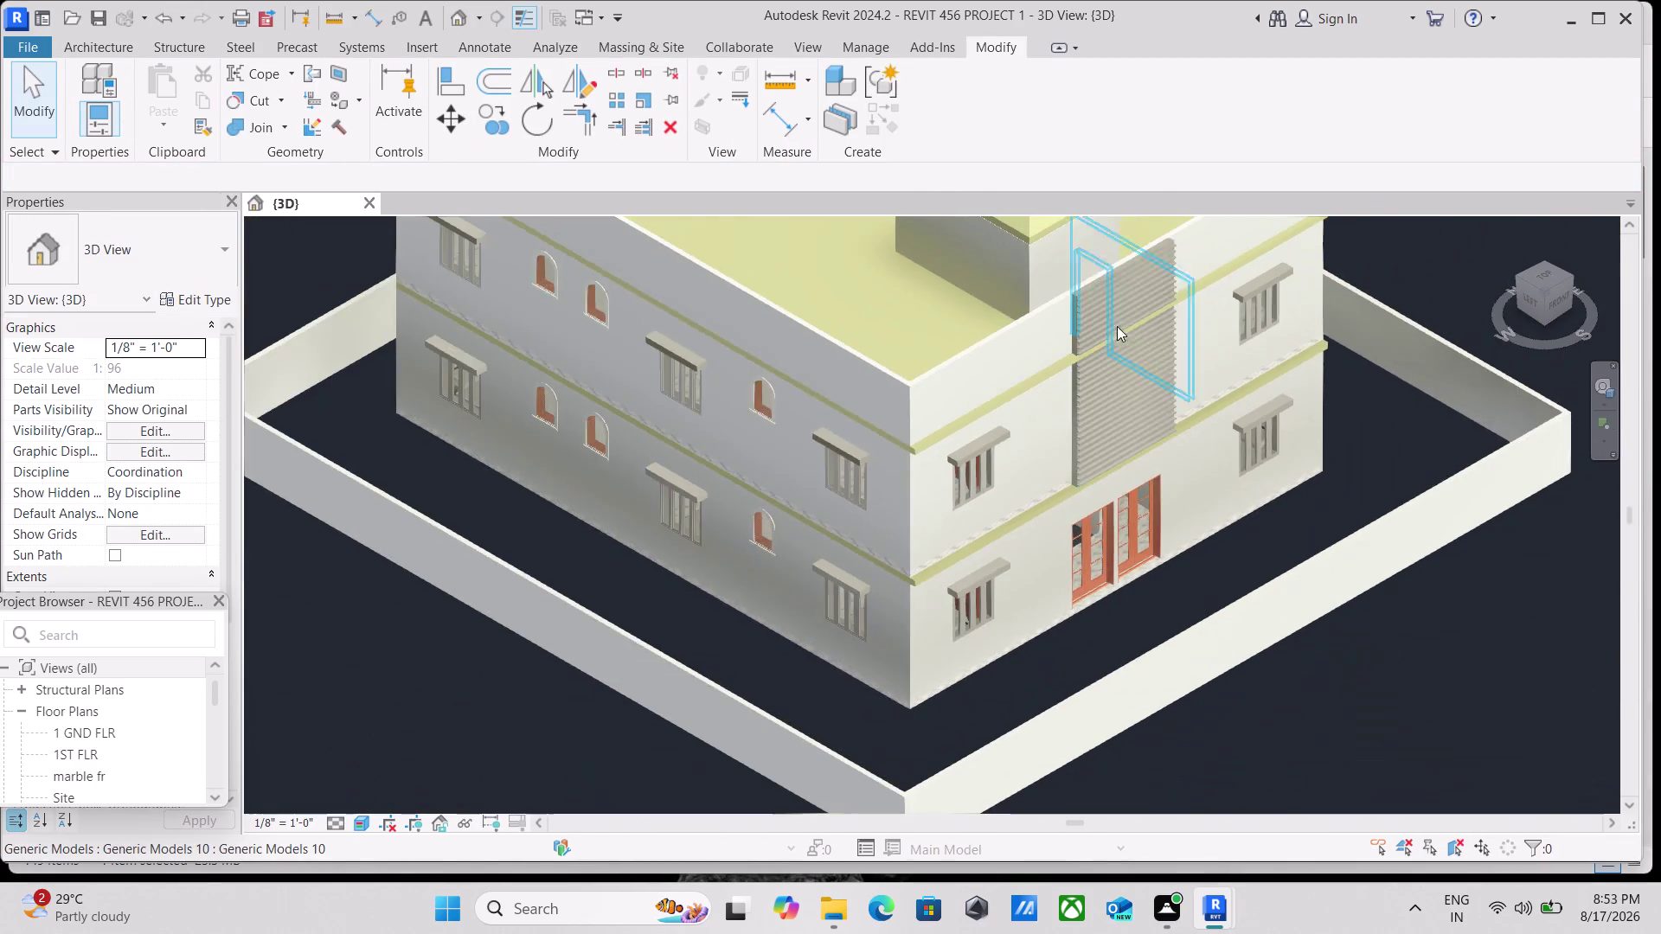
Zoom in and select the louver fin generic model.
click(1570, 275)
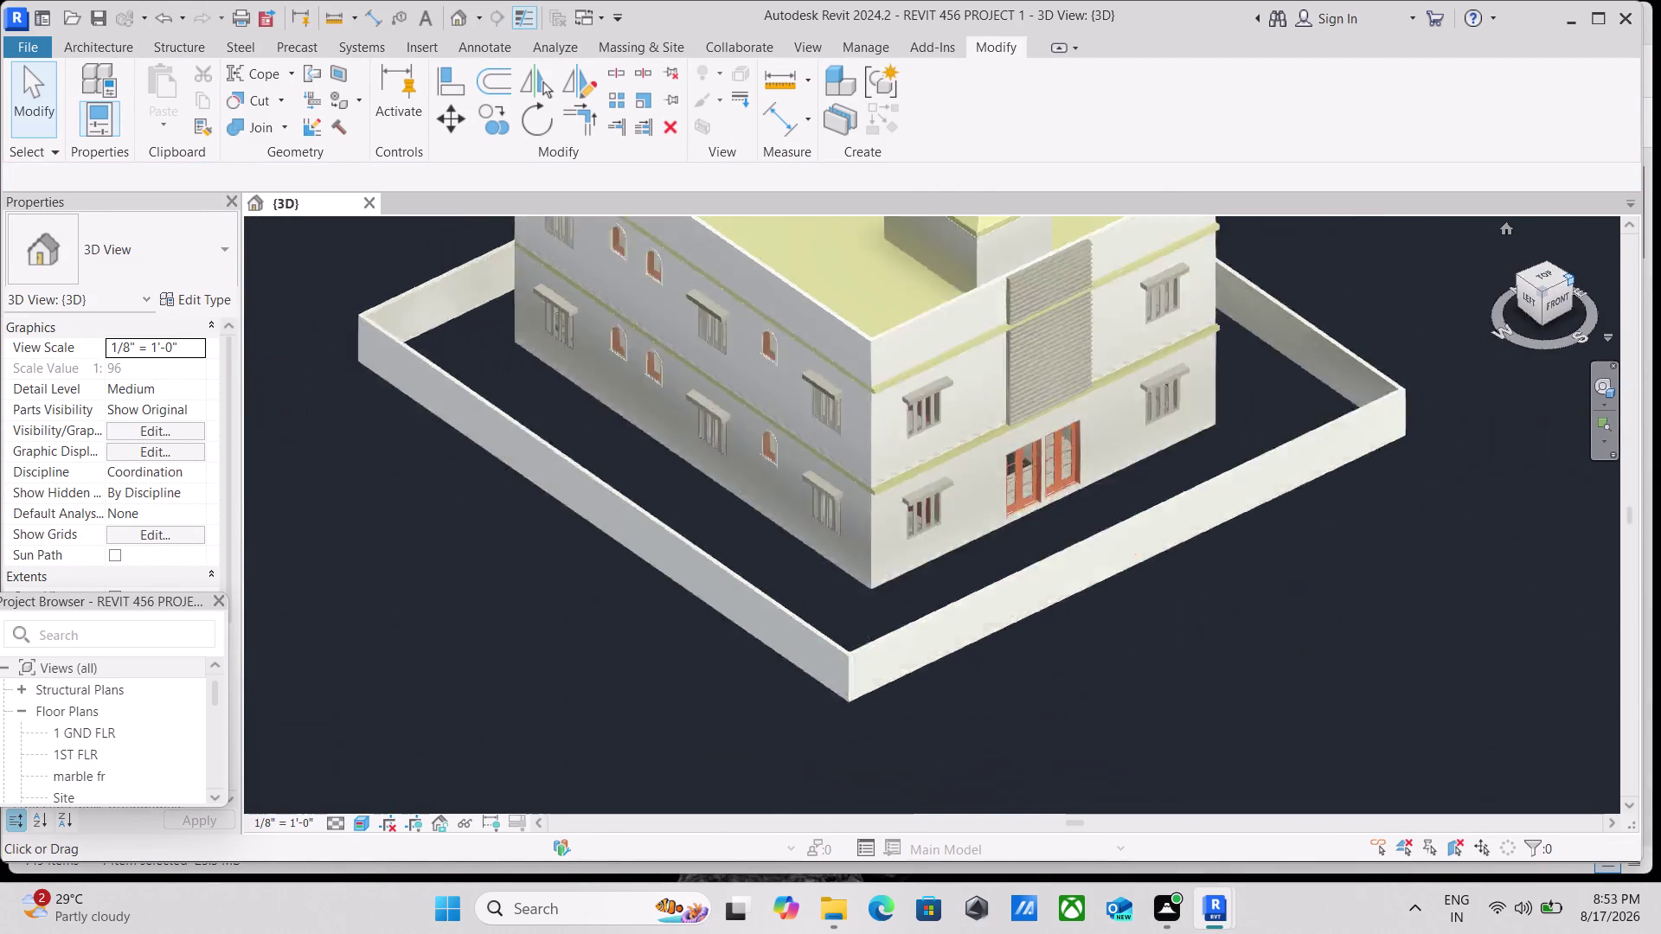
scroll(up, 3)
scroll(up, 3)
scroll(up, 3)
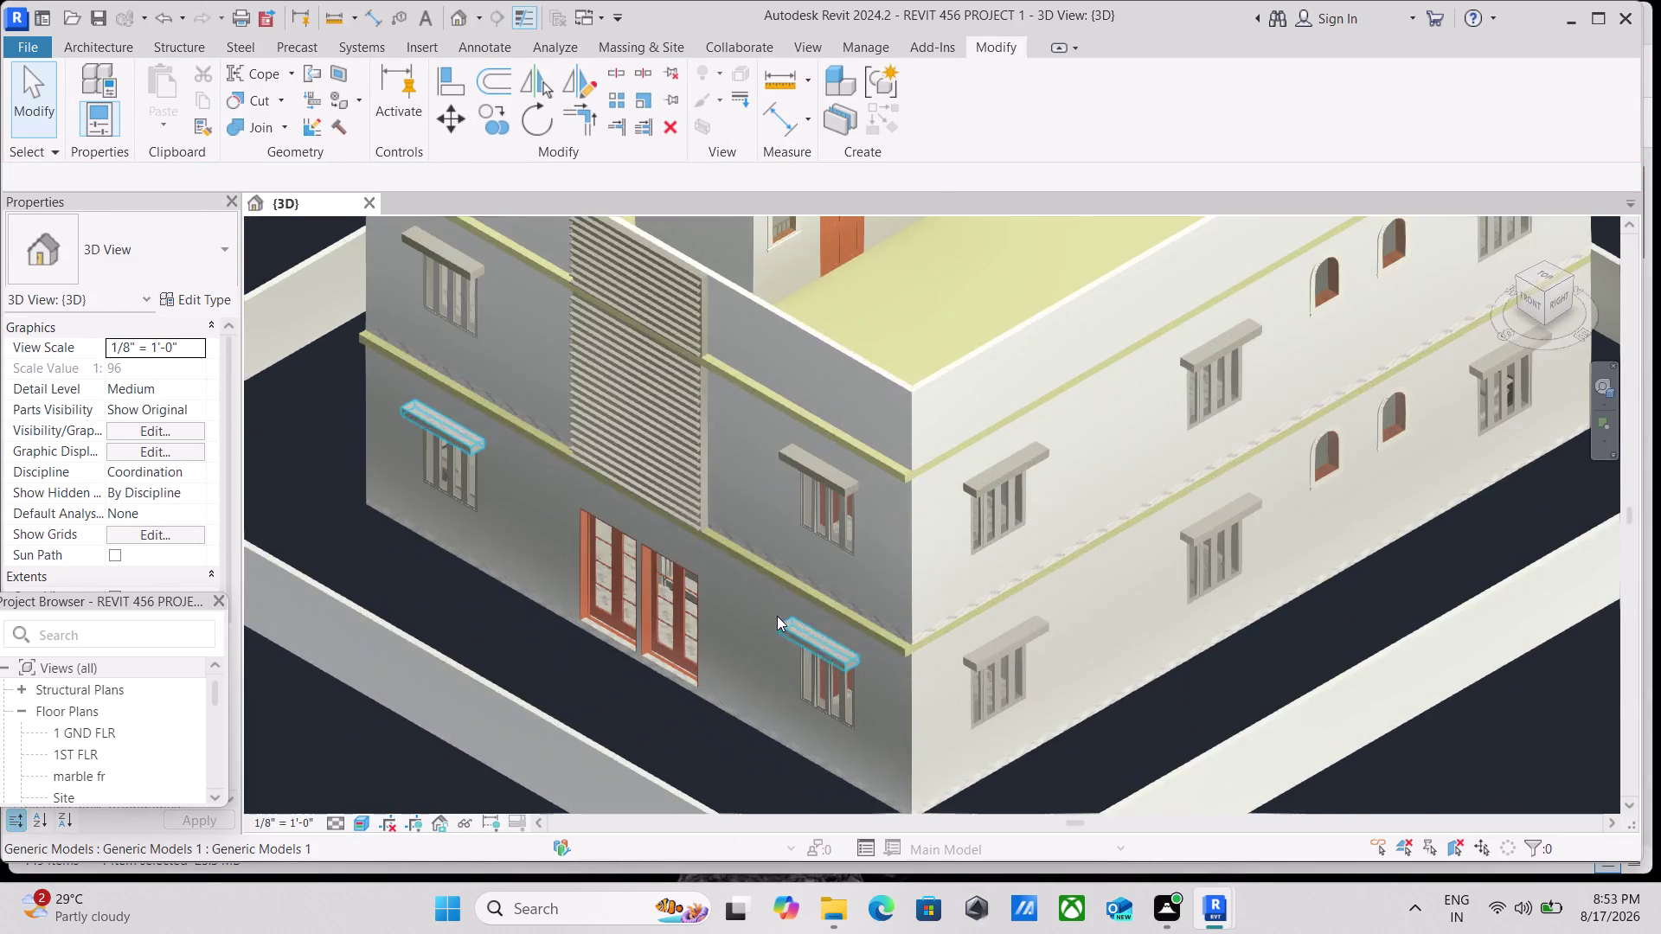
scroll(up, 3)
scroll(up, 3)
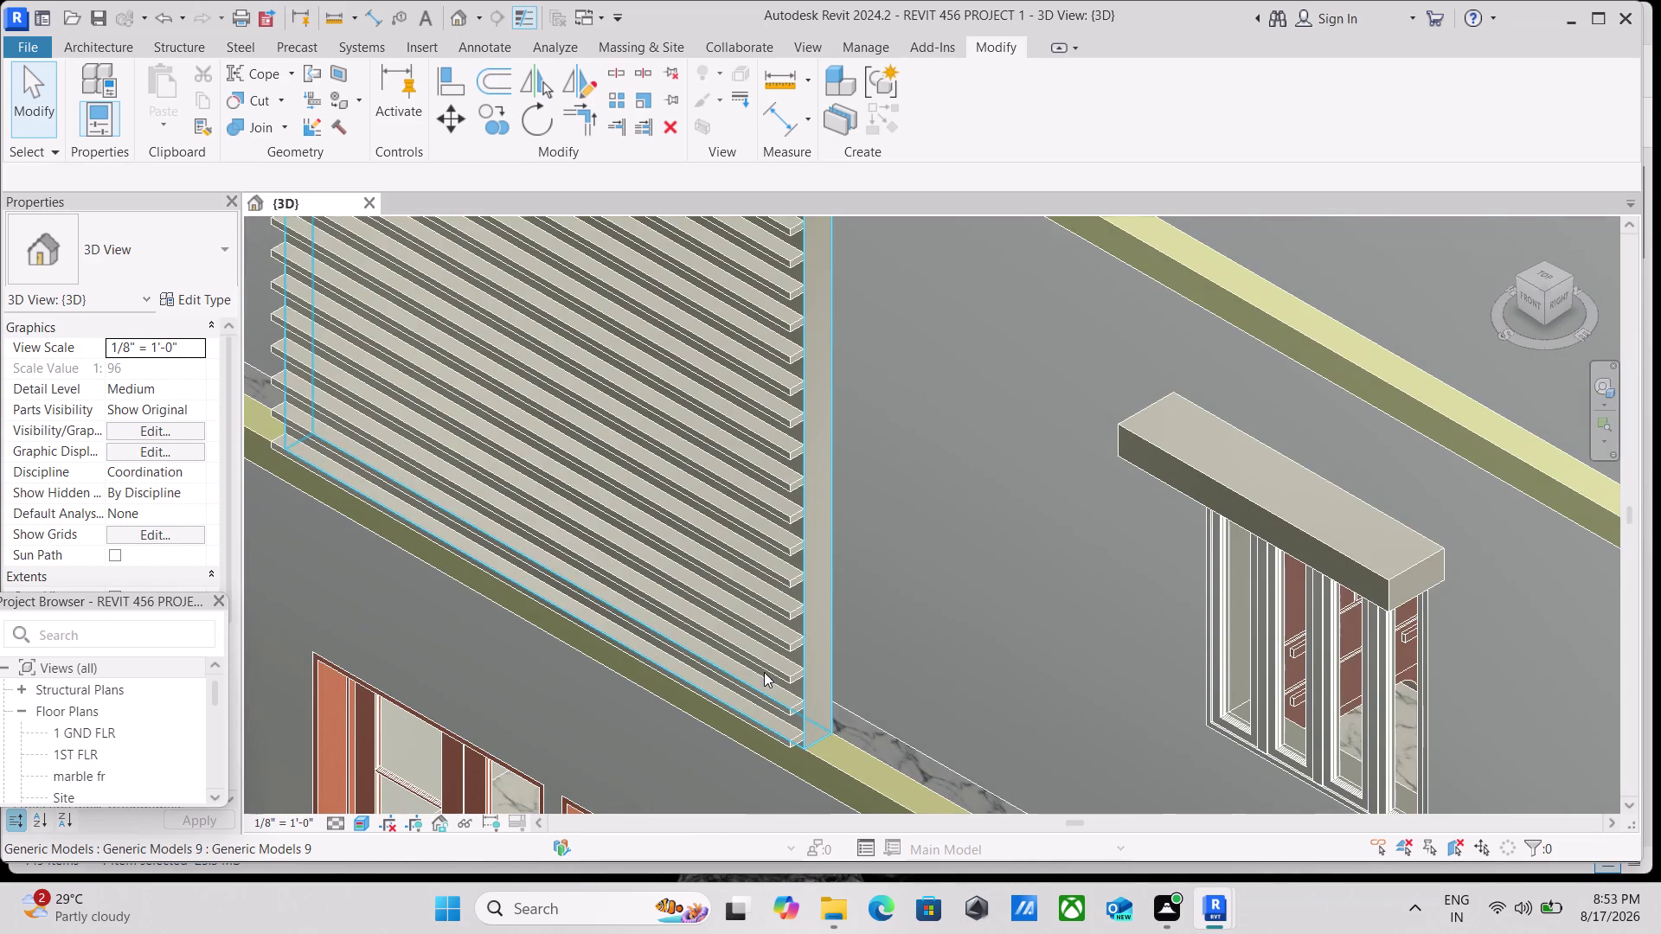
click(779, 679)
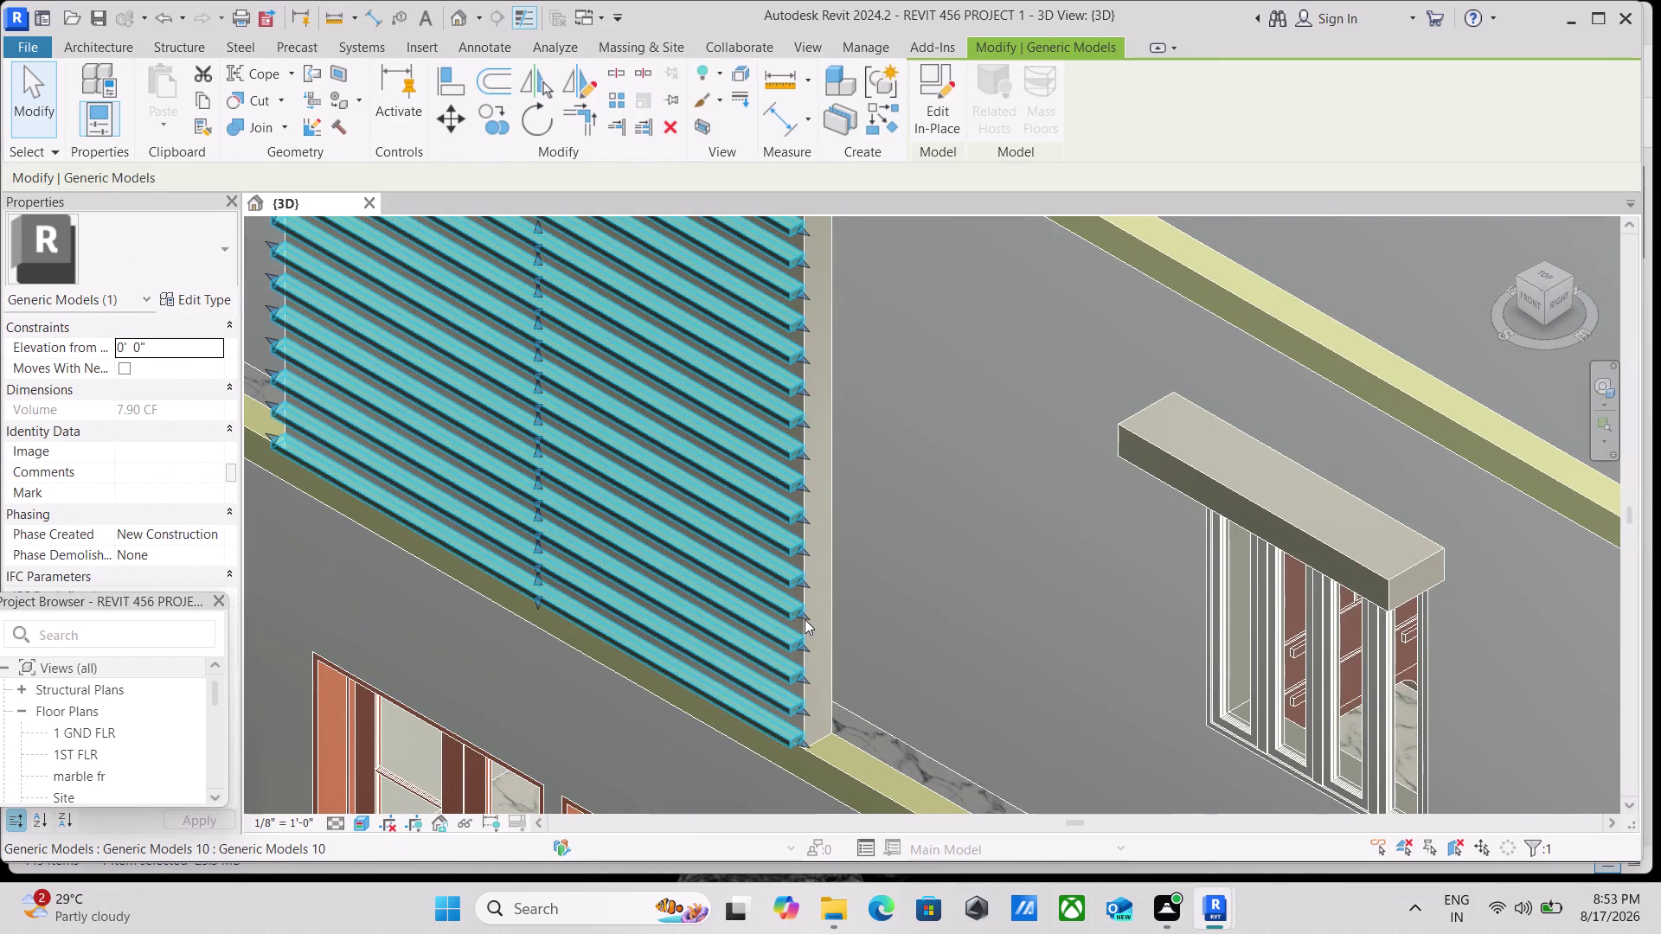
scroll(up, 3)
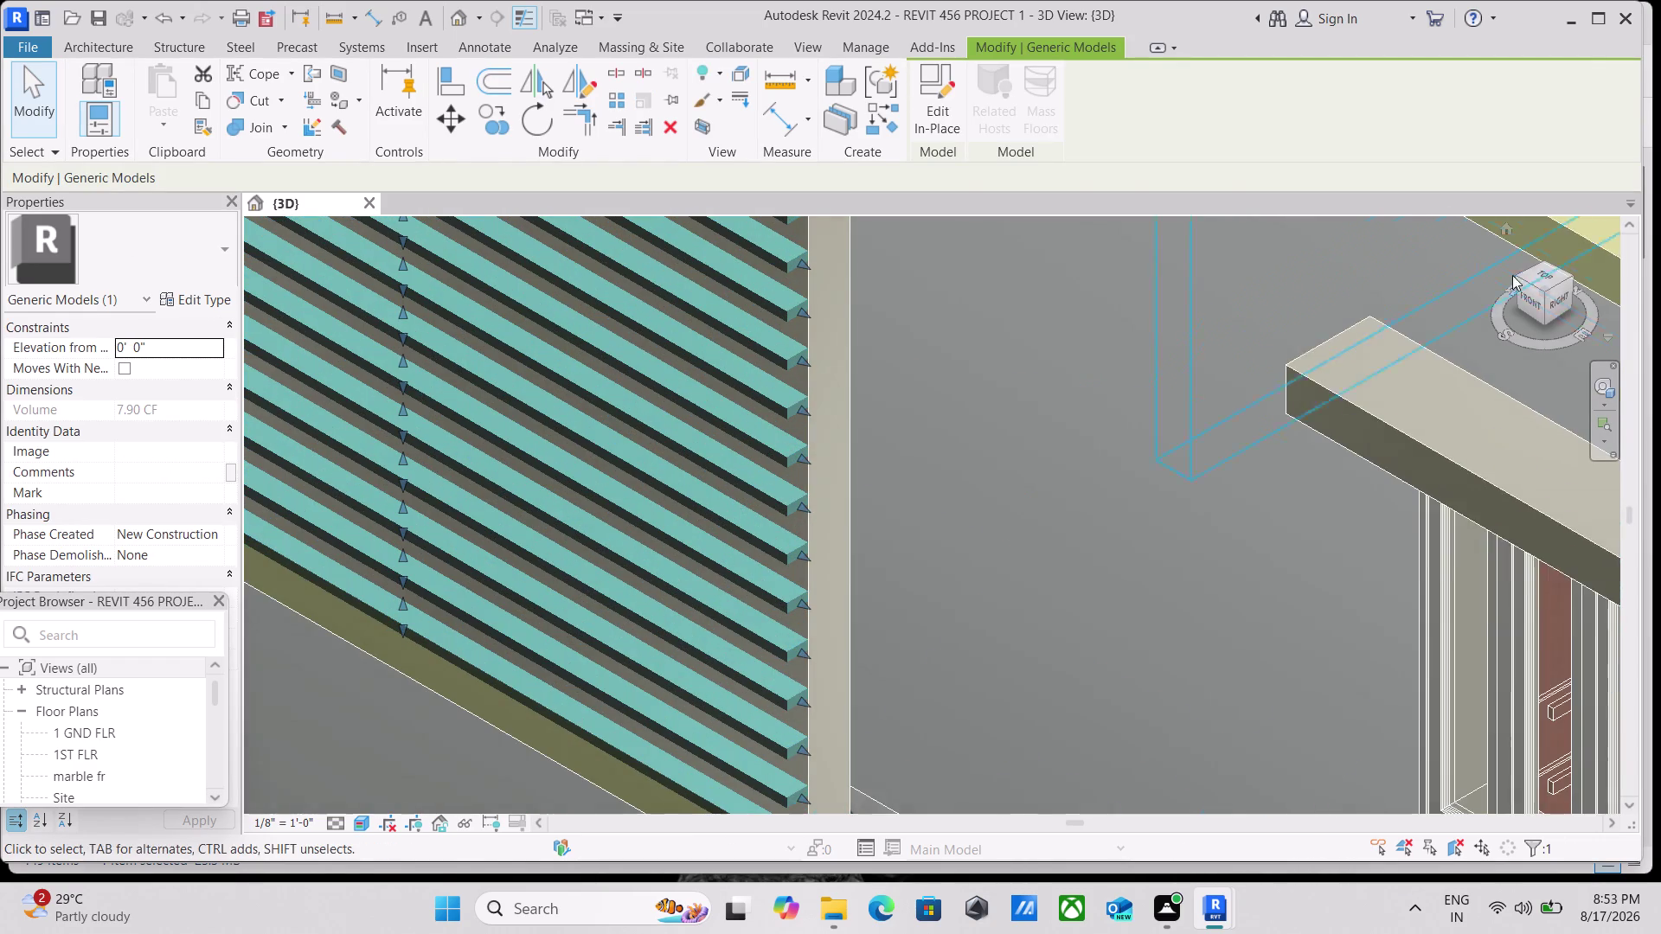
From the RIGHT view, drag the shape handle to stretch the fins outward, enlarging their 7.90 CF volume.
click(1559, 309)
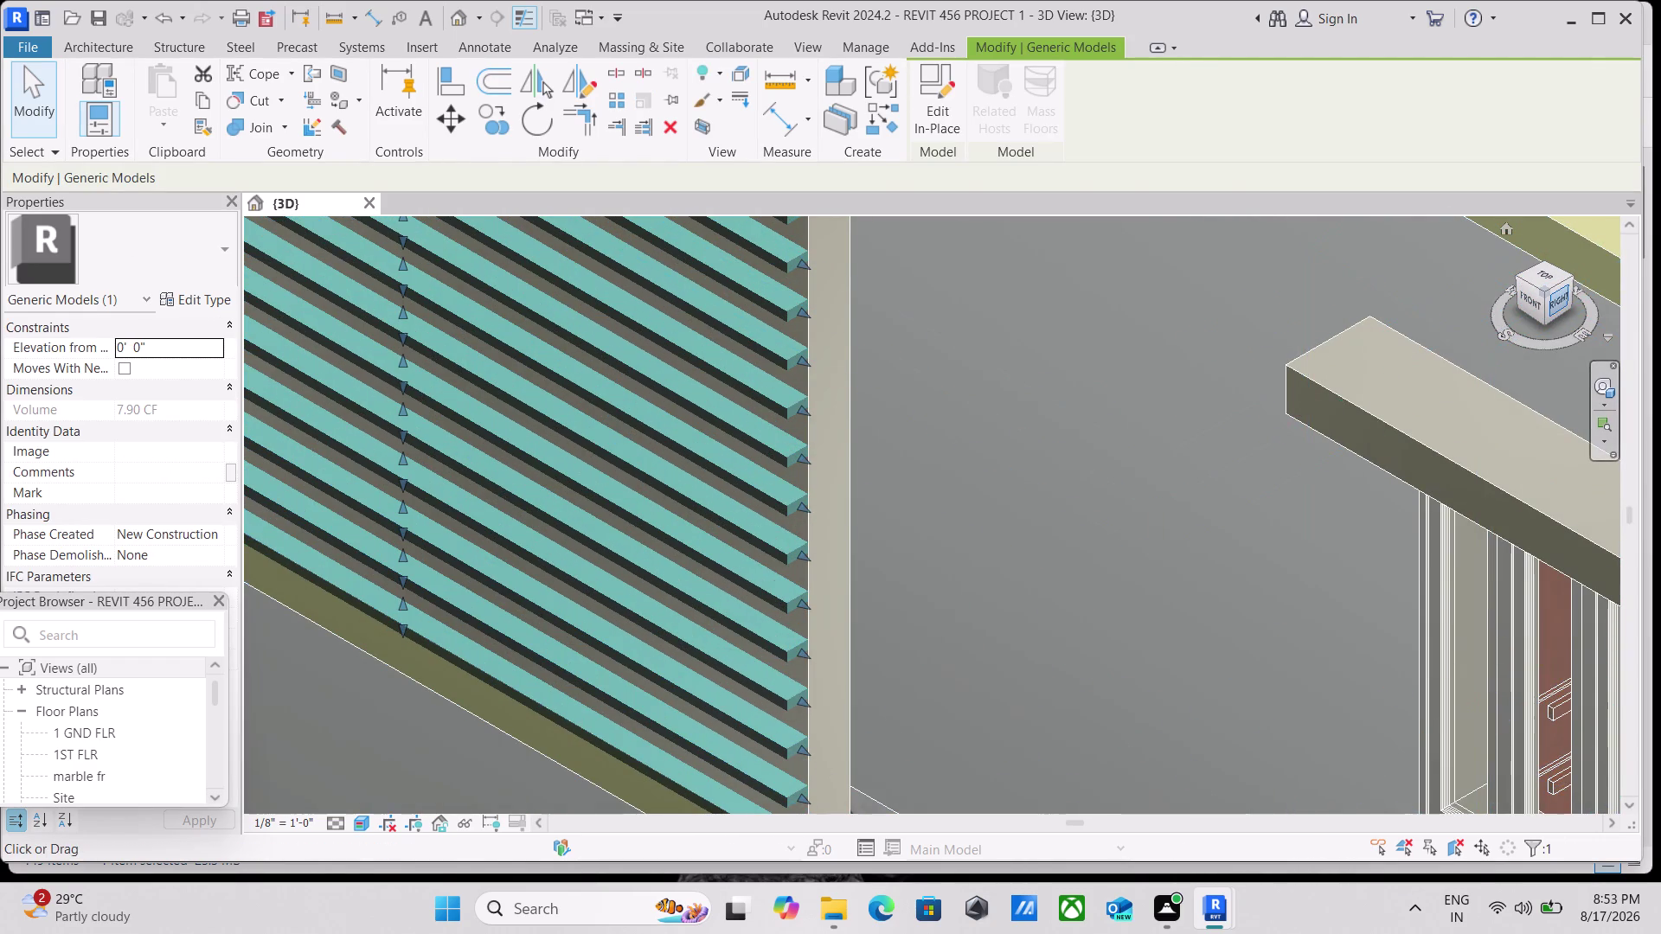
scroll(up, 3)
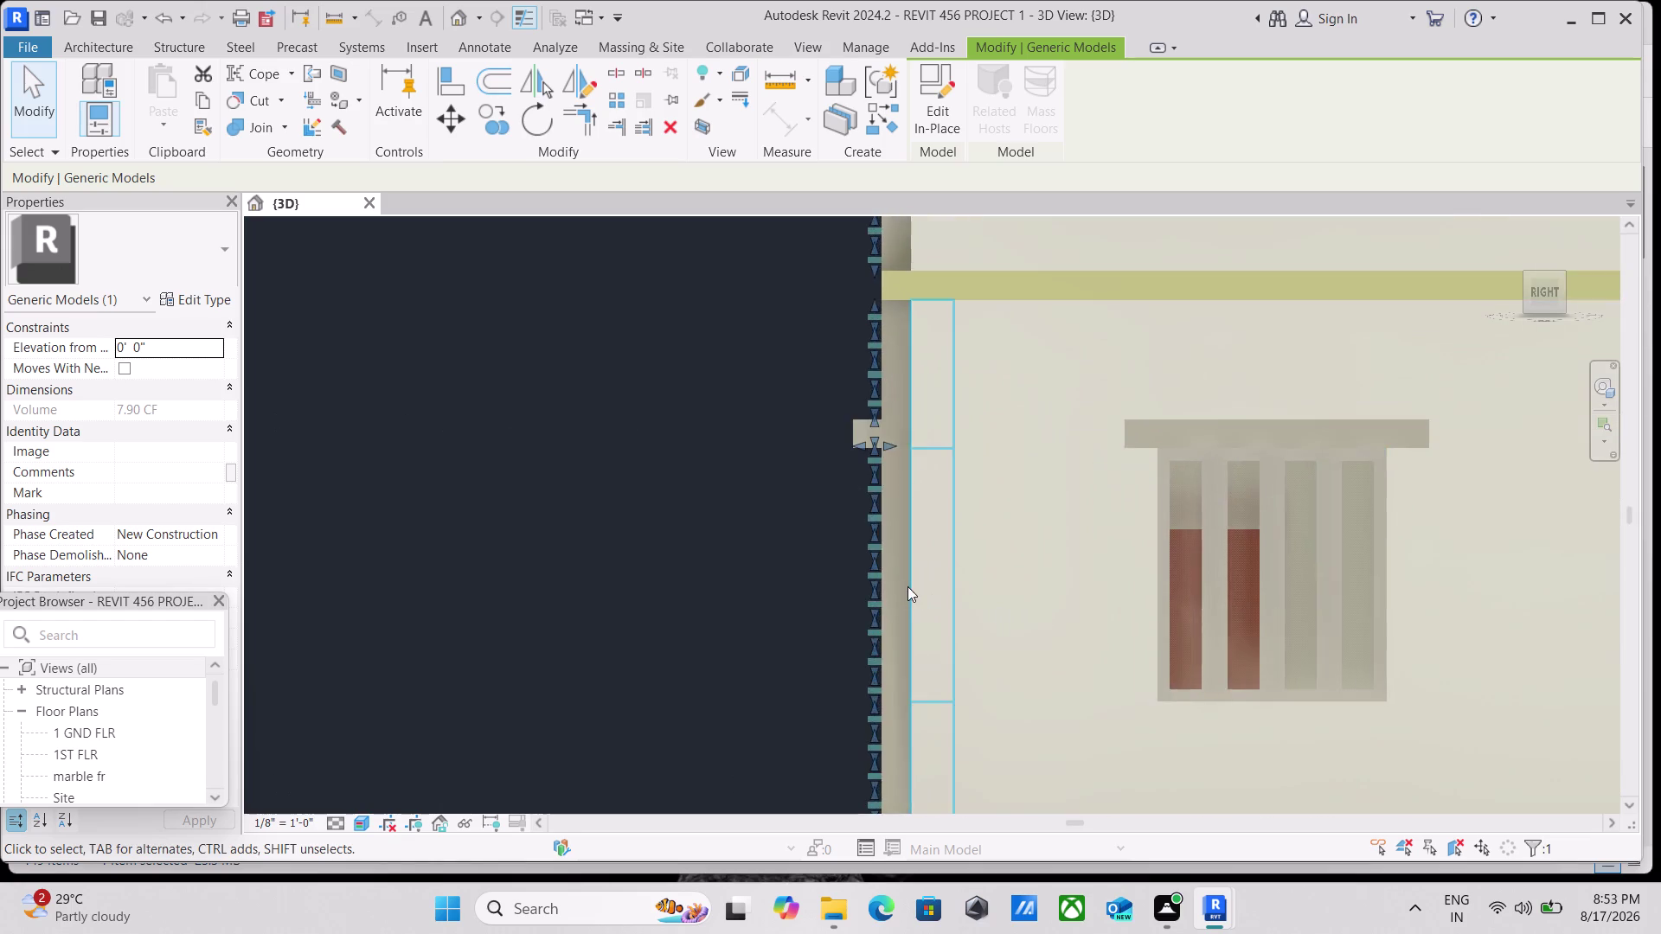
scroll(up, 3)
scroll(up, 3)
scroll(up, 3)
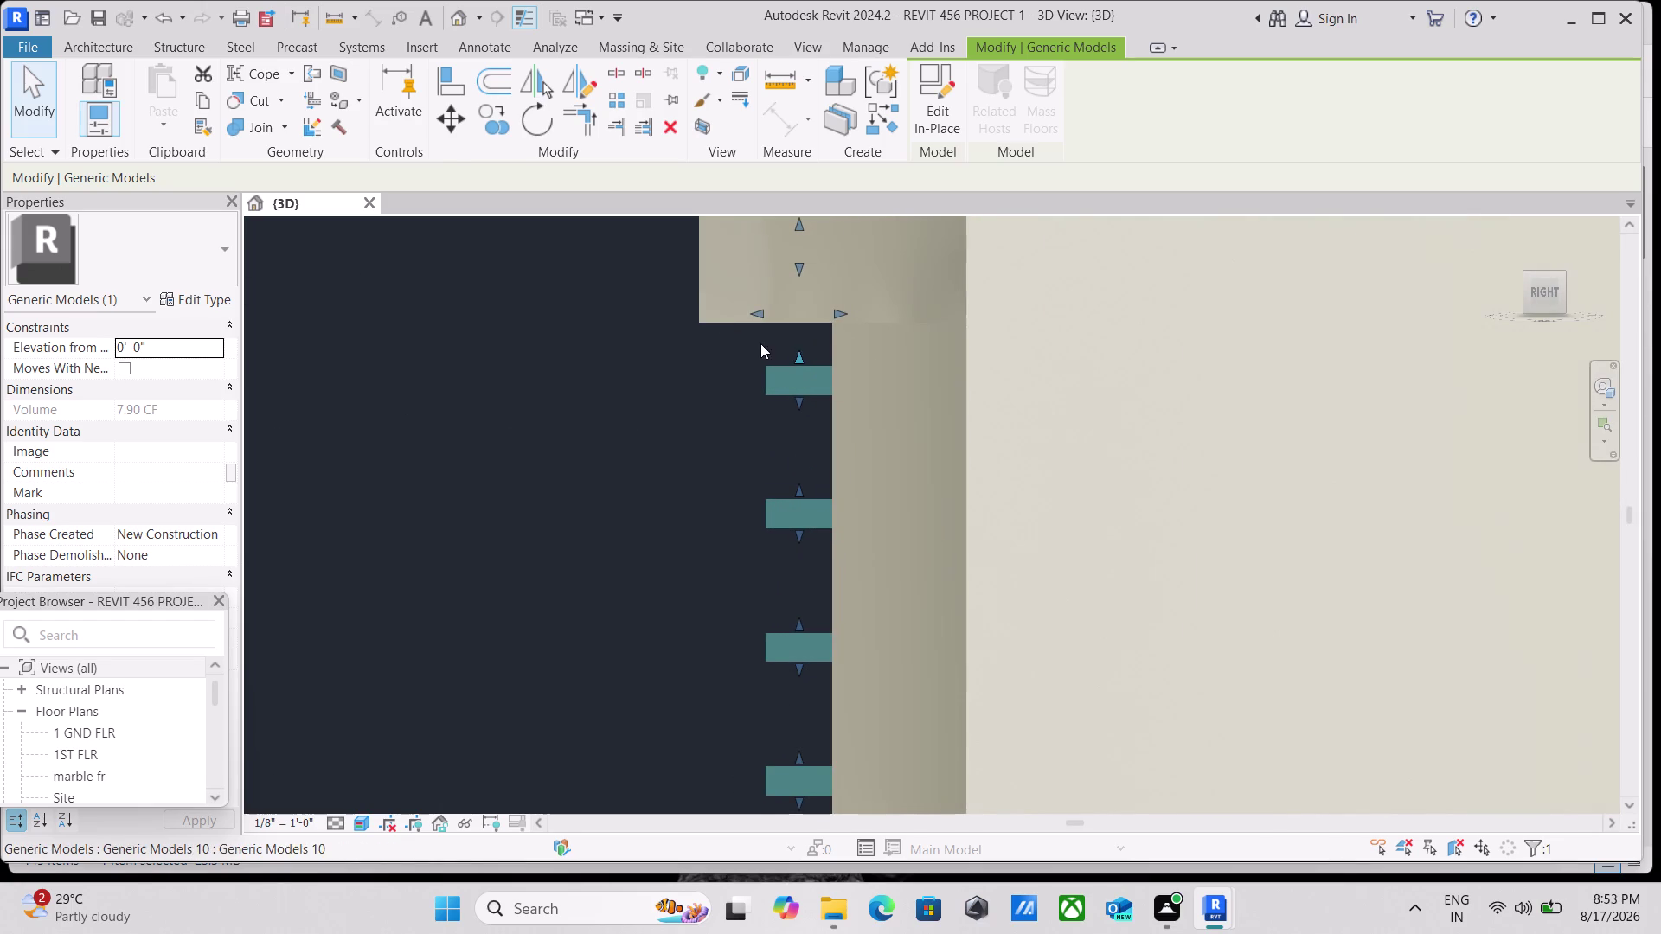
drag(838, 311, 885, 321)
scroll(down, 3)
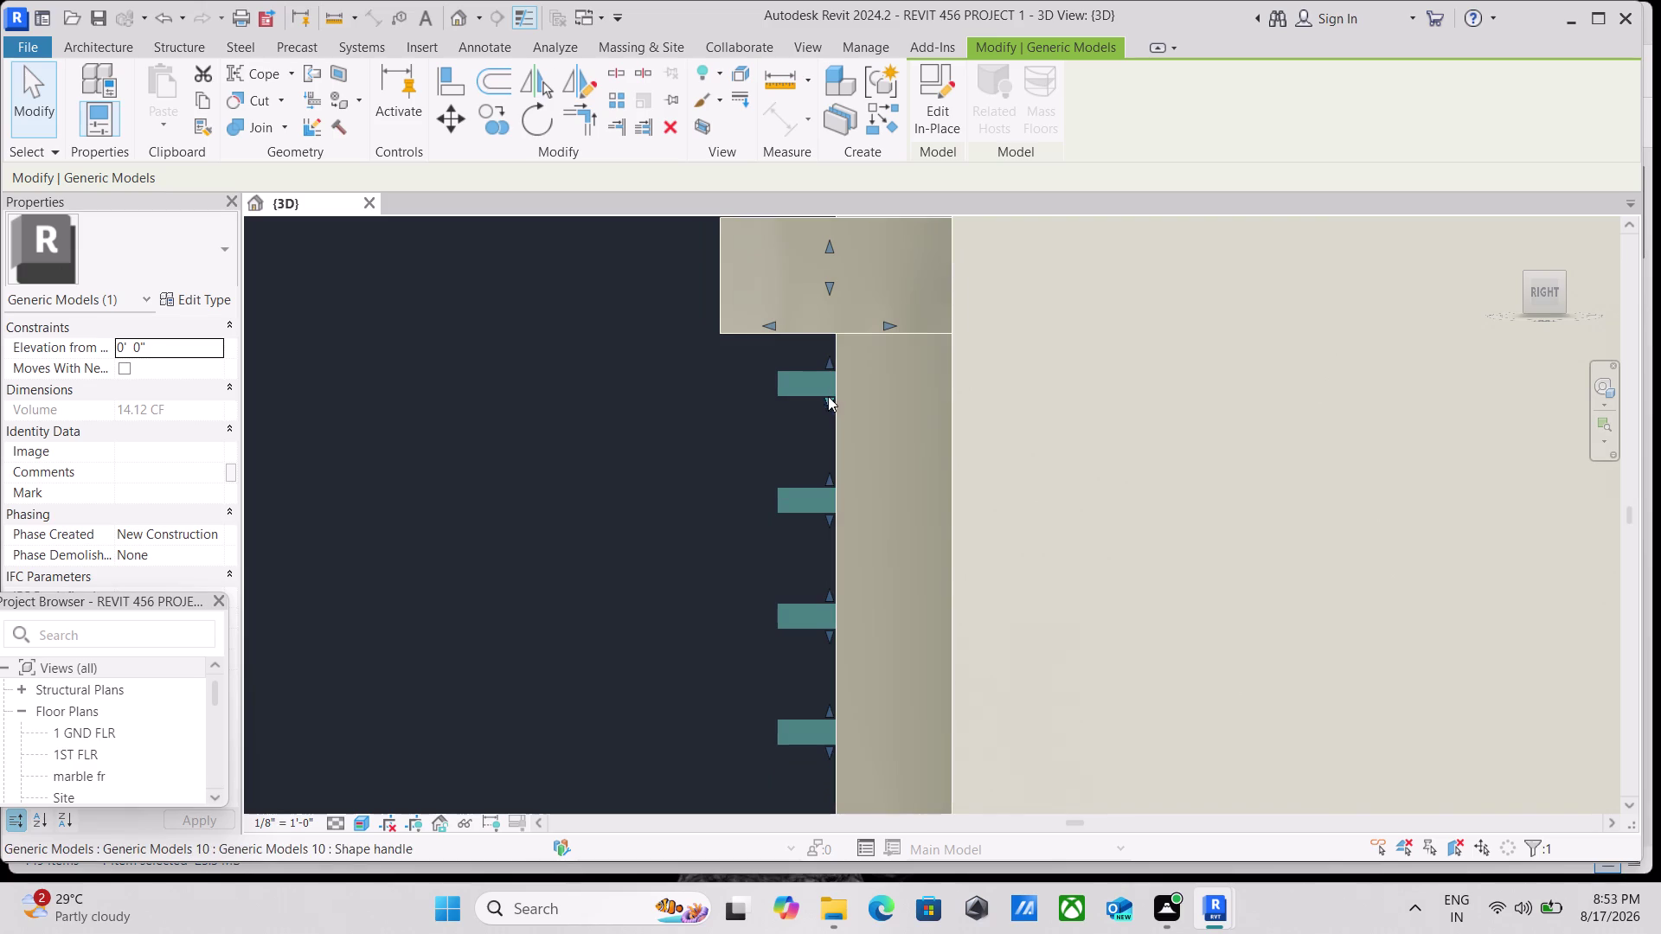
click(891, 322)
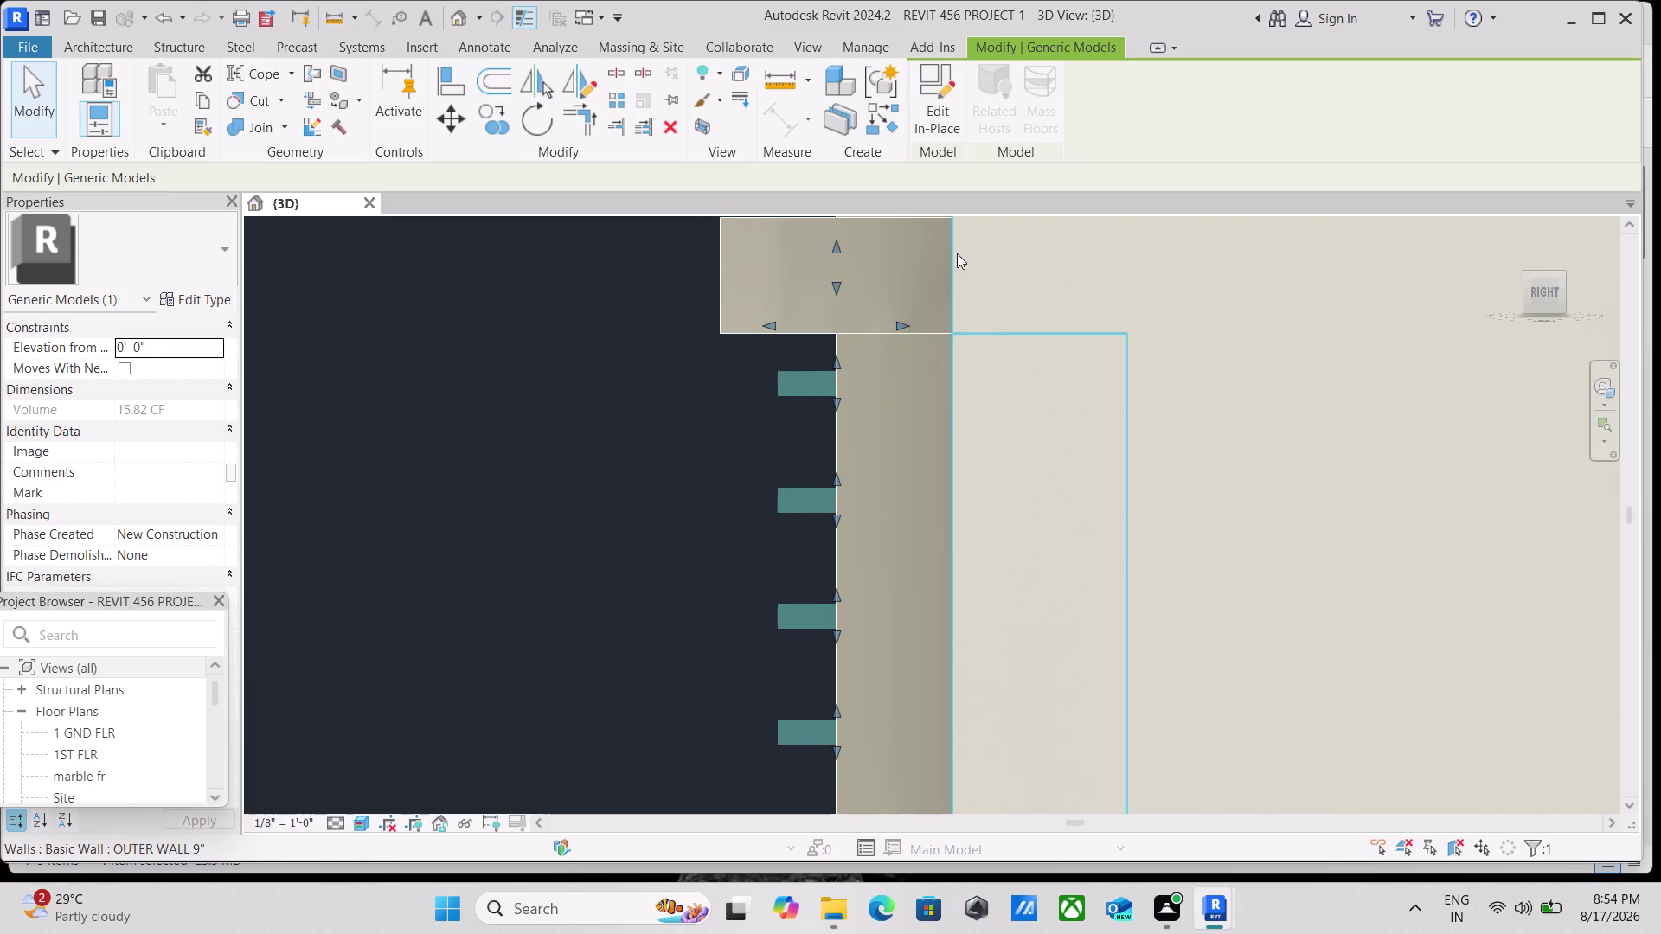
Zoom and pan along the front wall and select the taller louver fin.
scroll(down, 3)
scroll(down, 3)
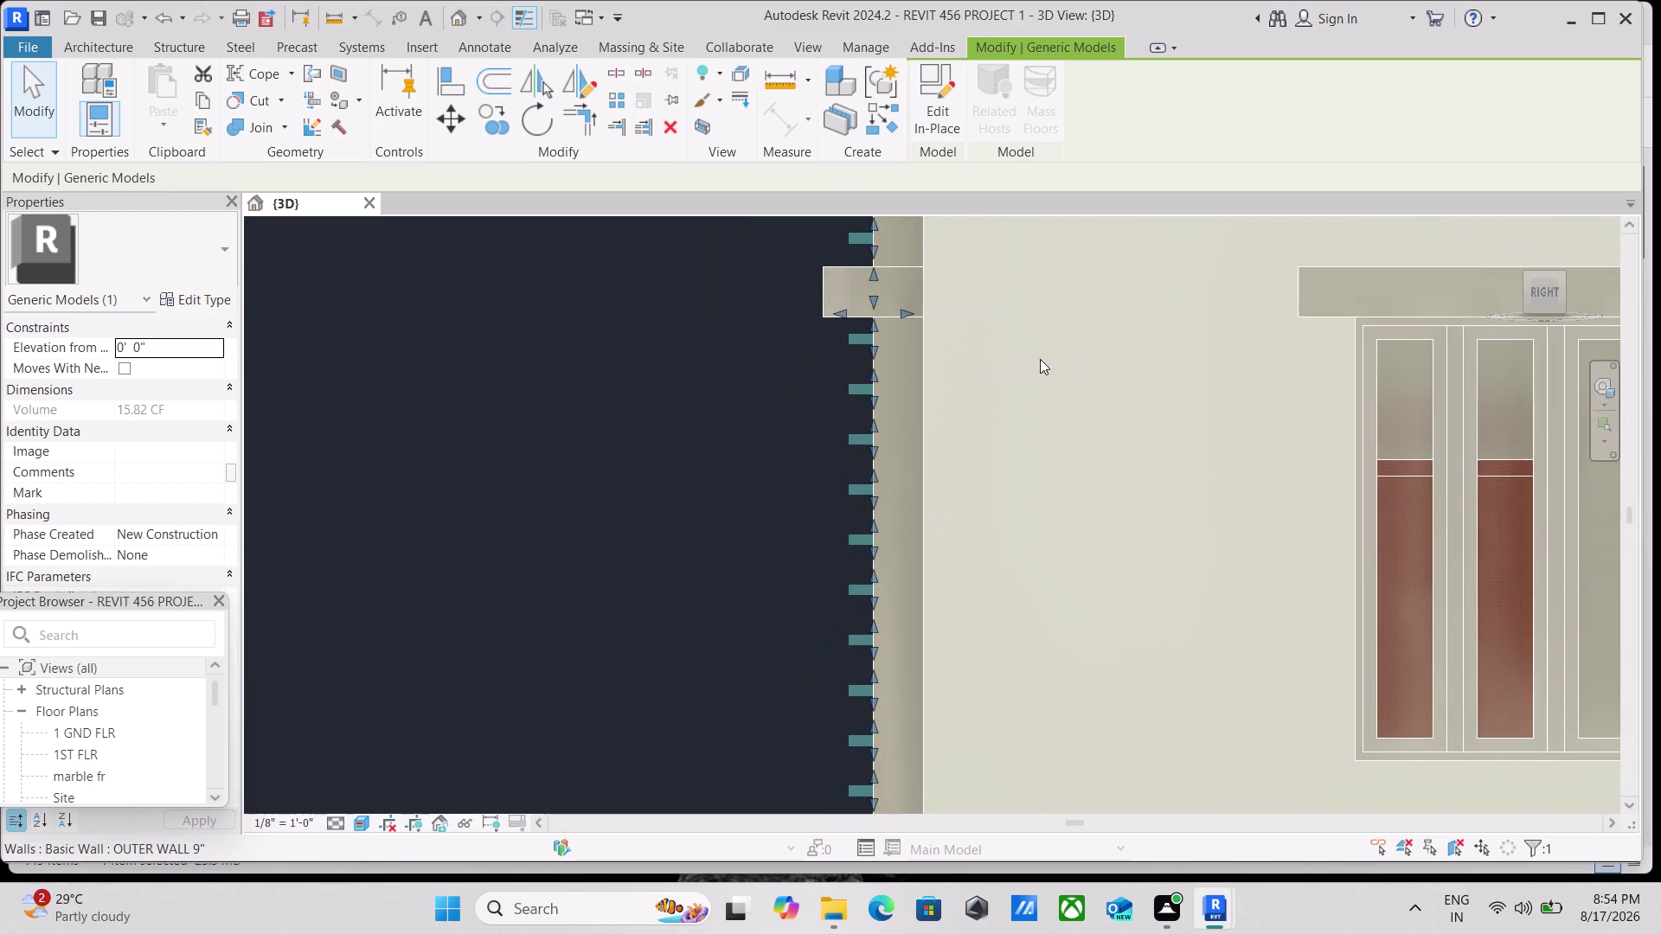
click(1521, 311)
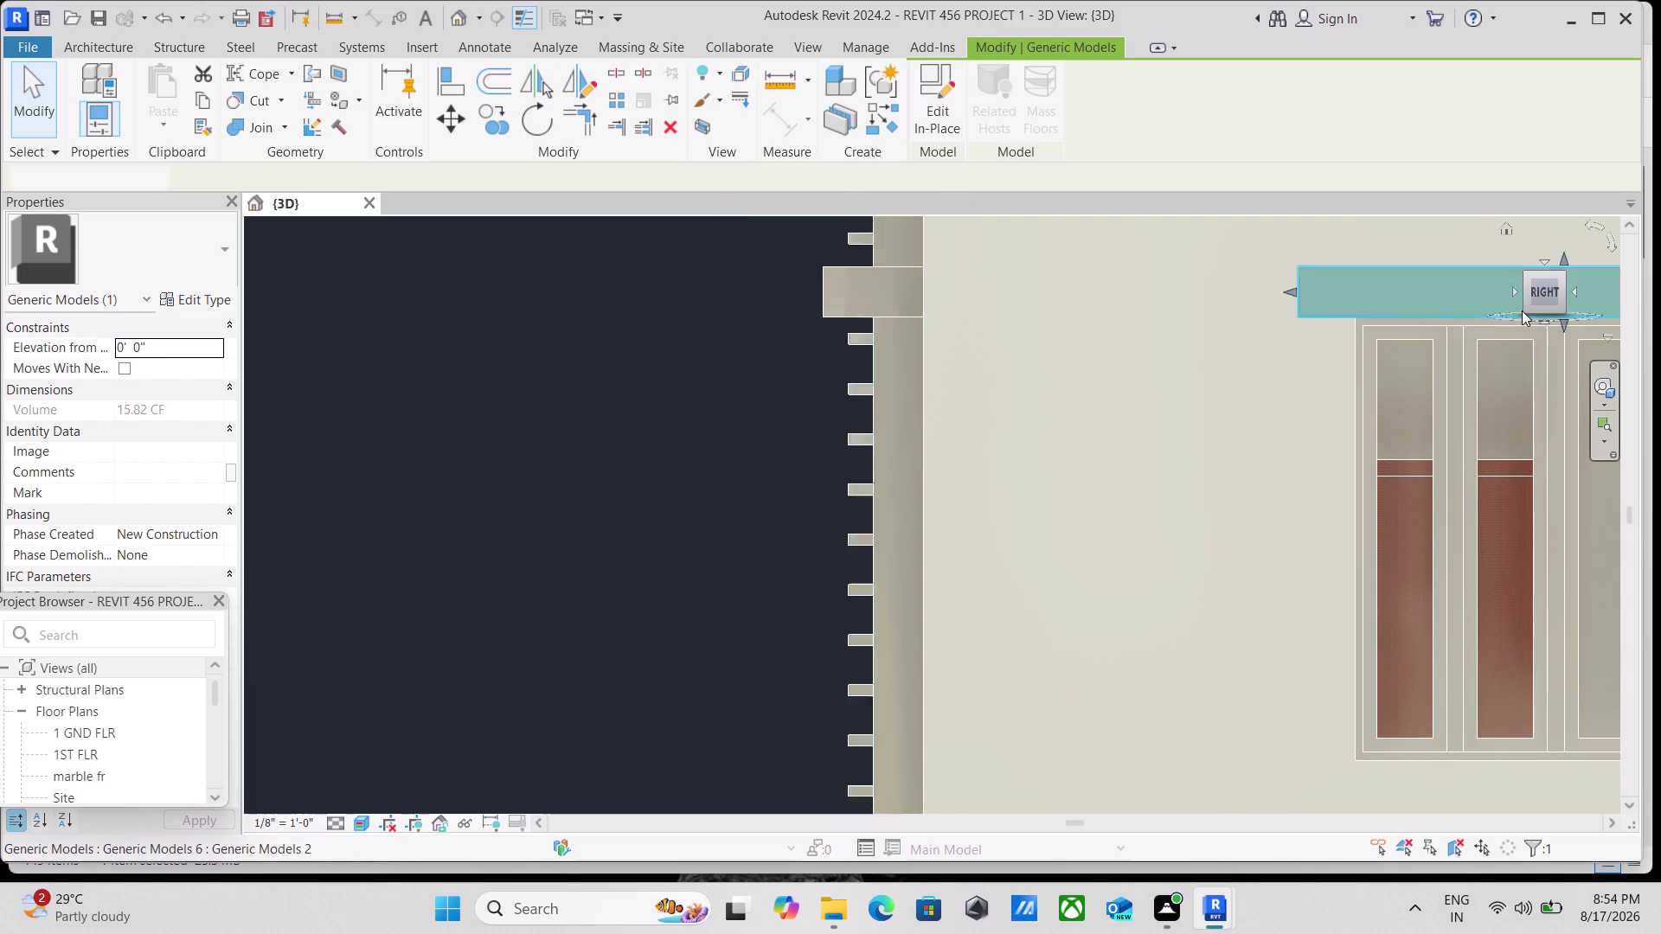
click(1526, 311)
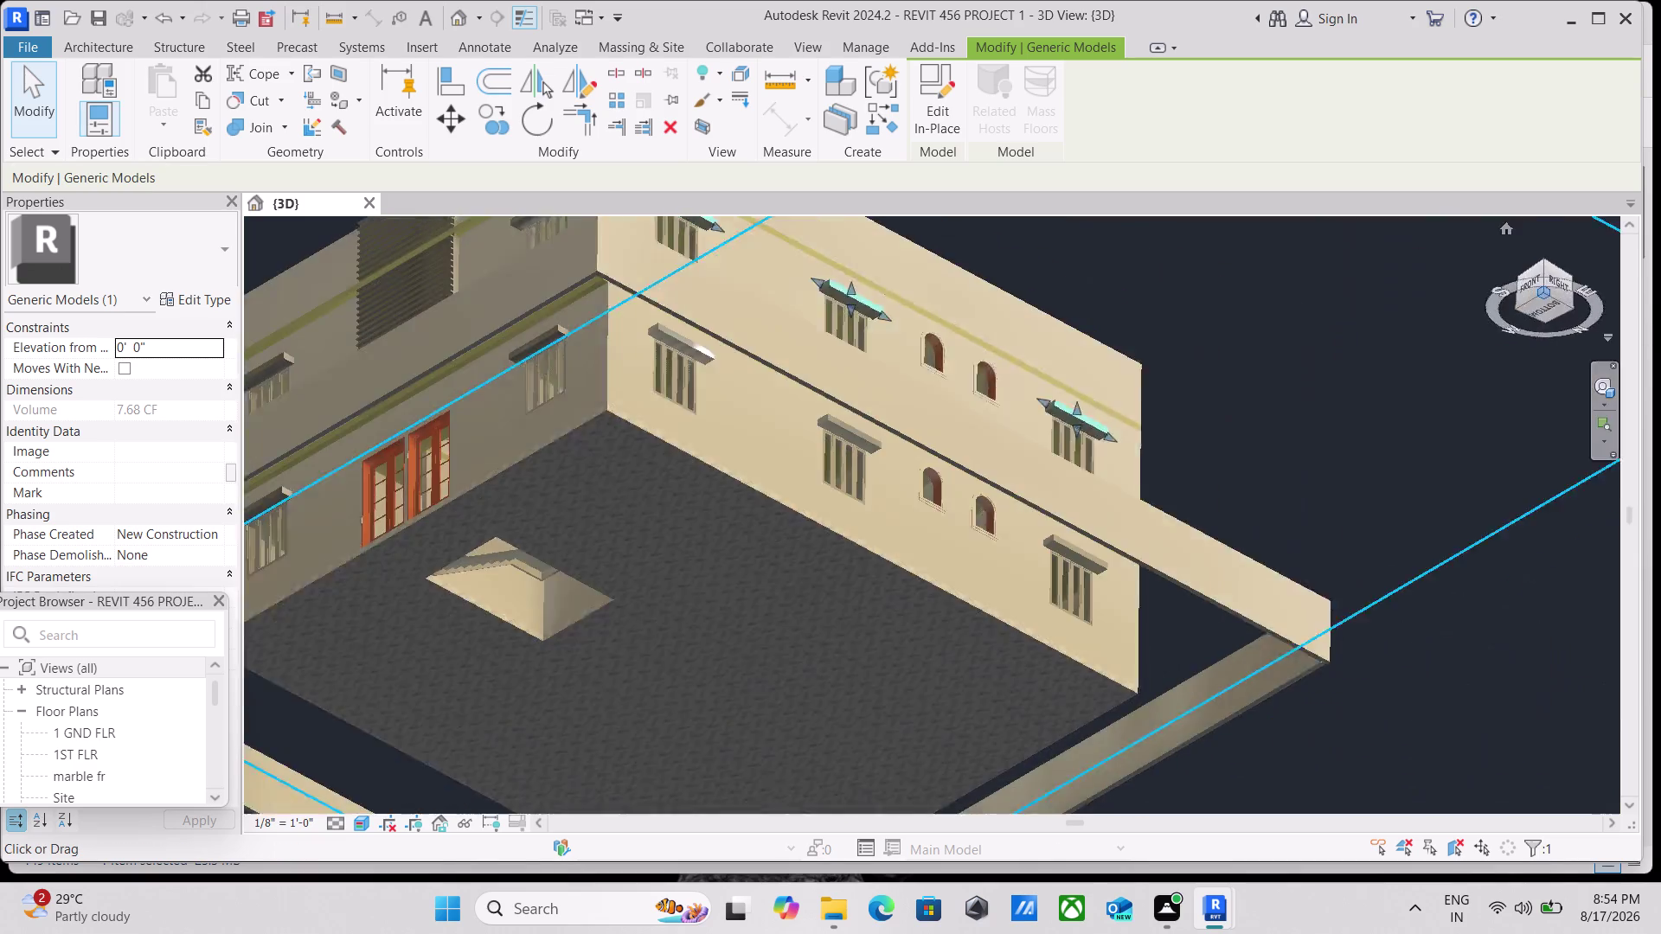
scroll(up, 3)
scroll(up, 3)
middle_drag(524, 467, 616, 523)
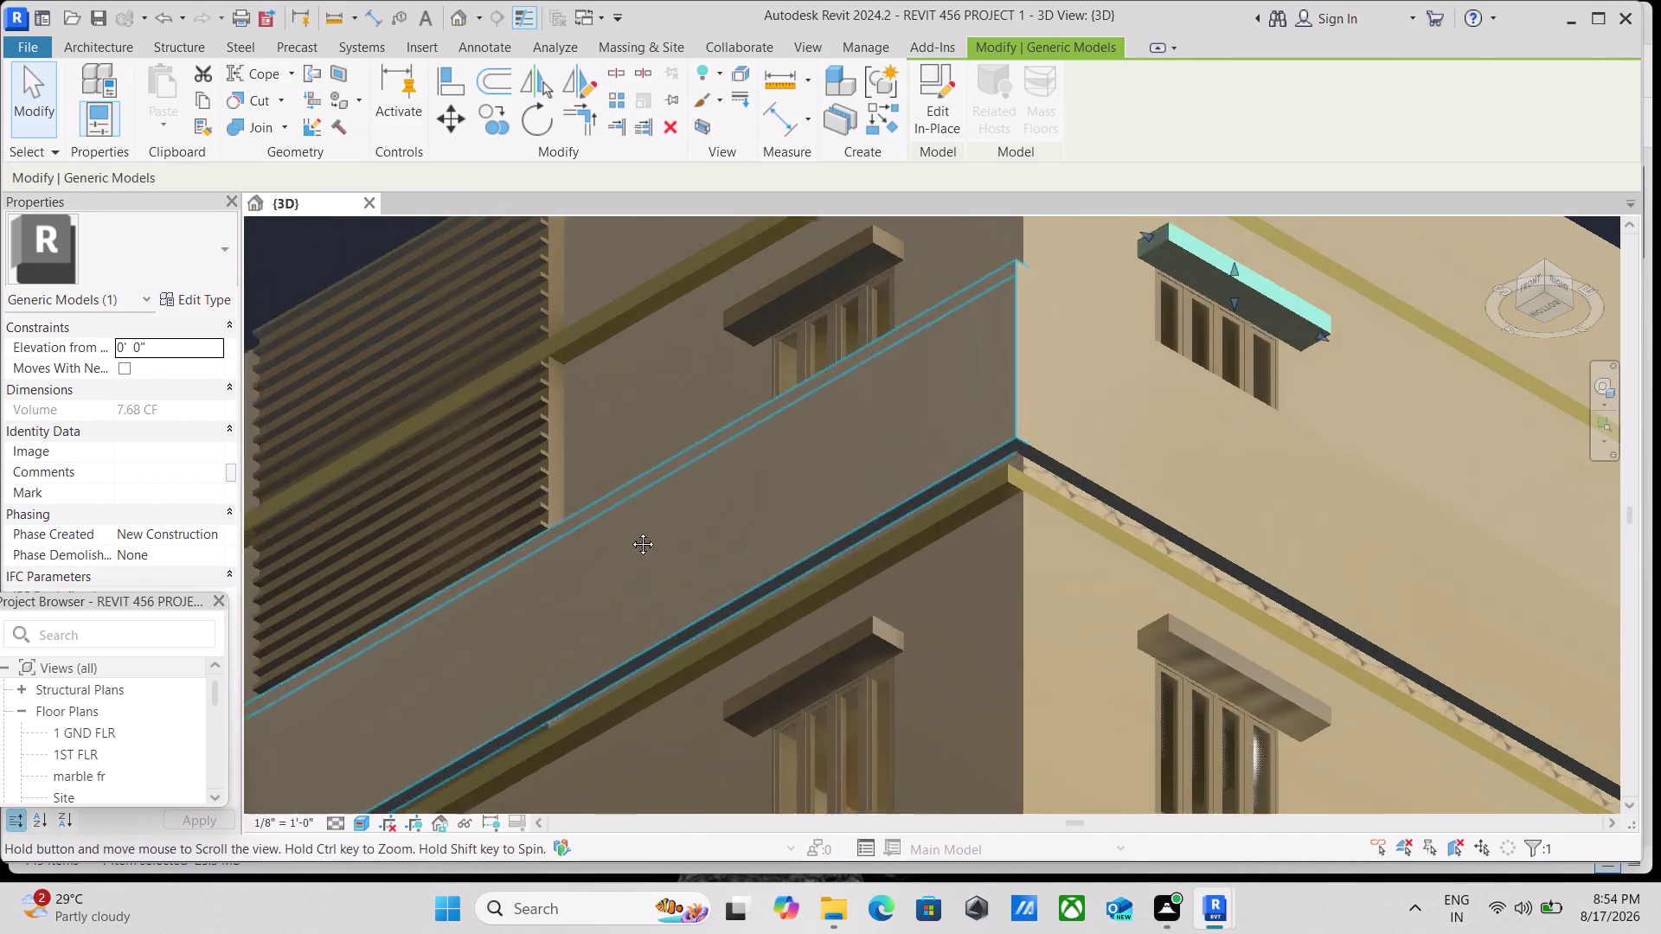
middle_drag(616, 522, 817, 641)
scroll(up, 3)
scroll(up, 3)
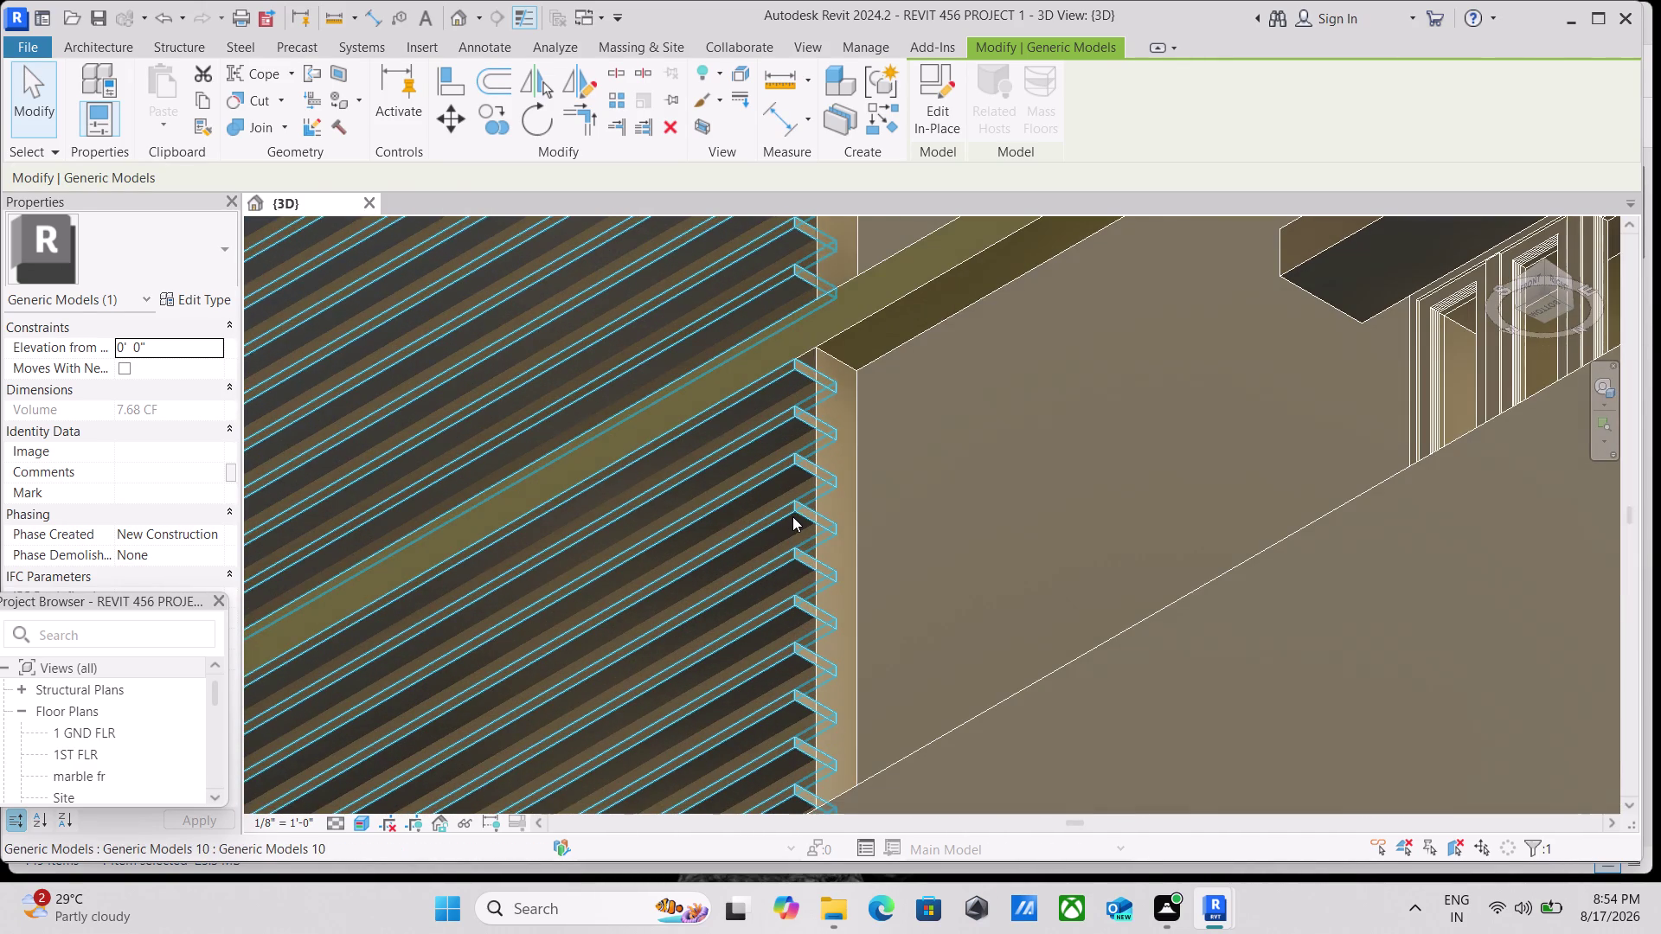
click(791, 518)
Zoom out and switch to a preset corner view, then a straight-on side view.
scroll(down, 3)
scroll(down, 3)
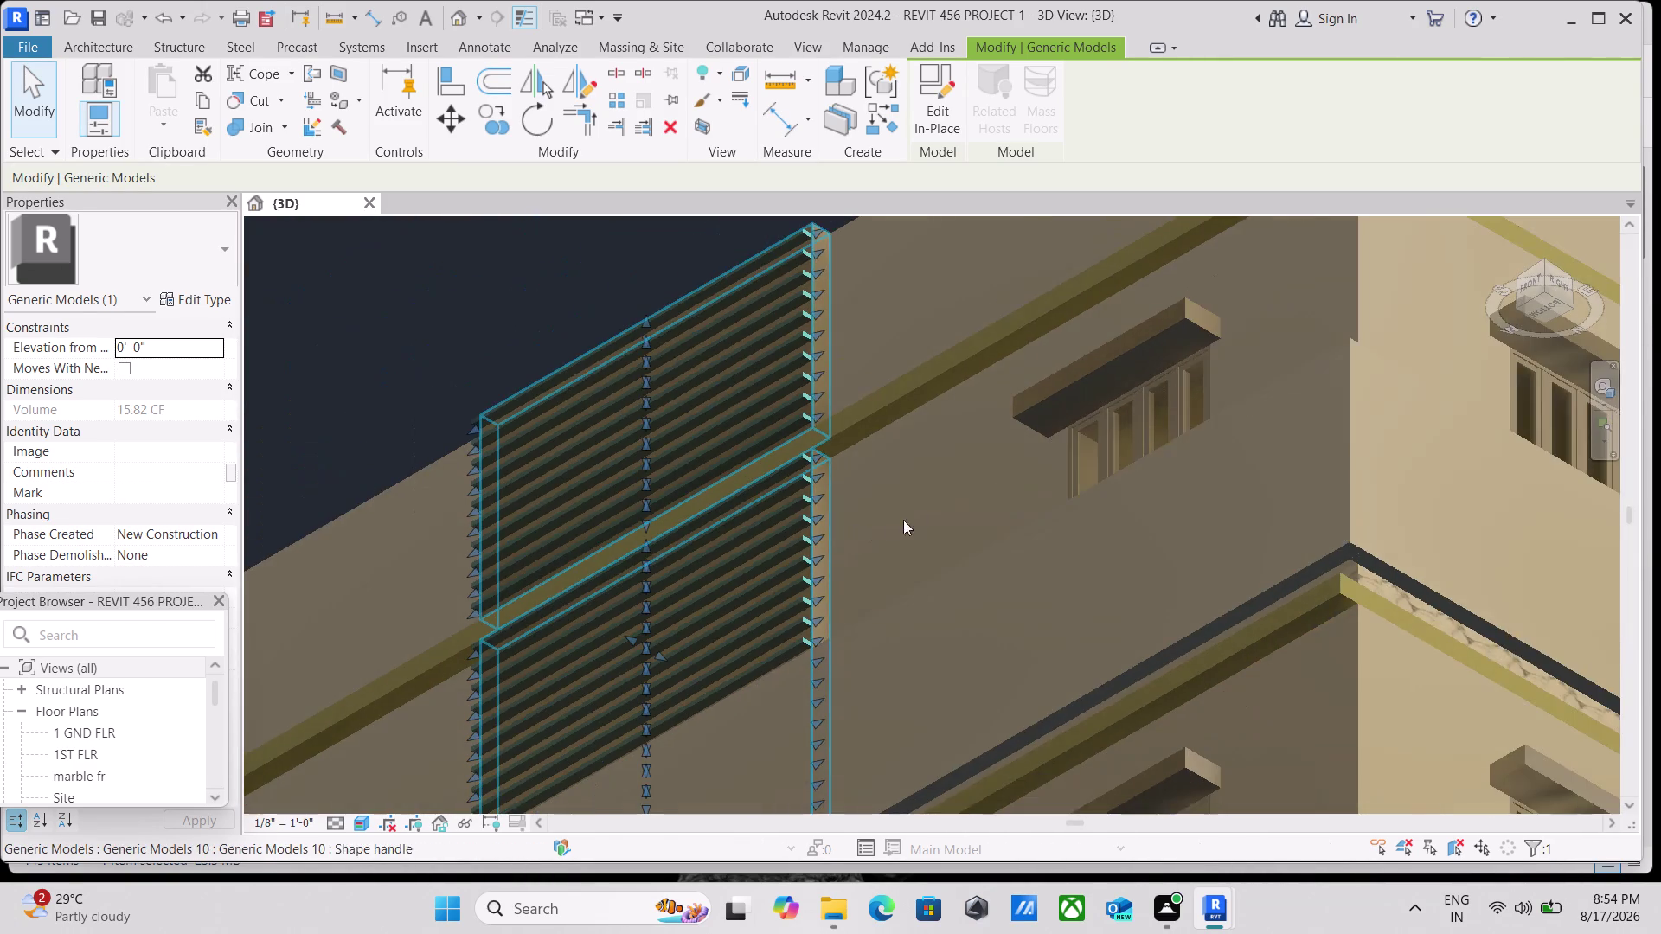
scroll(down, 3)
scroll(down, 3)
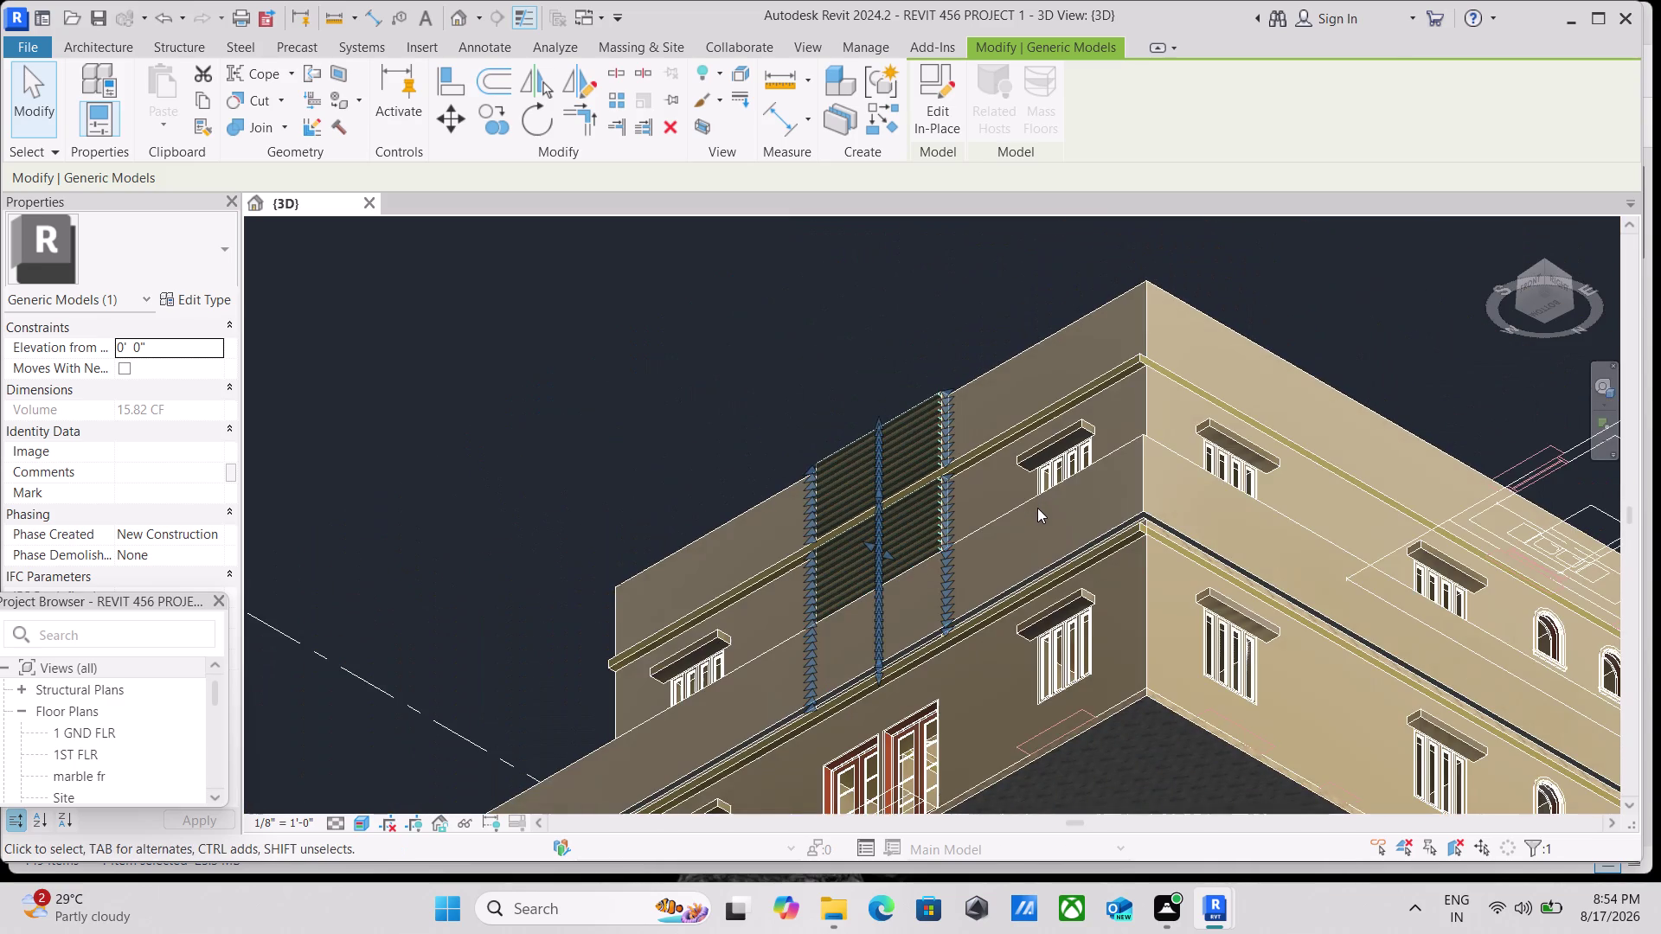
scroll(down, 3)
scroll(down, 3)
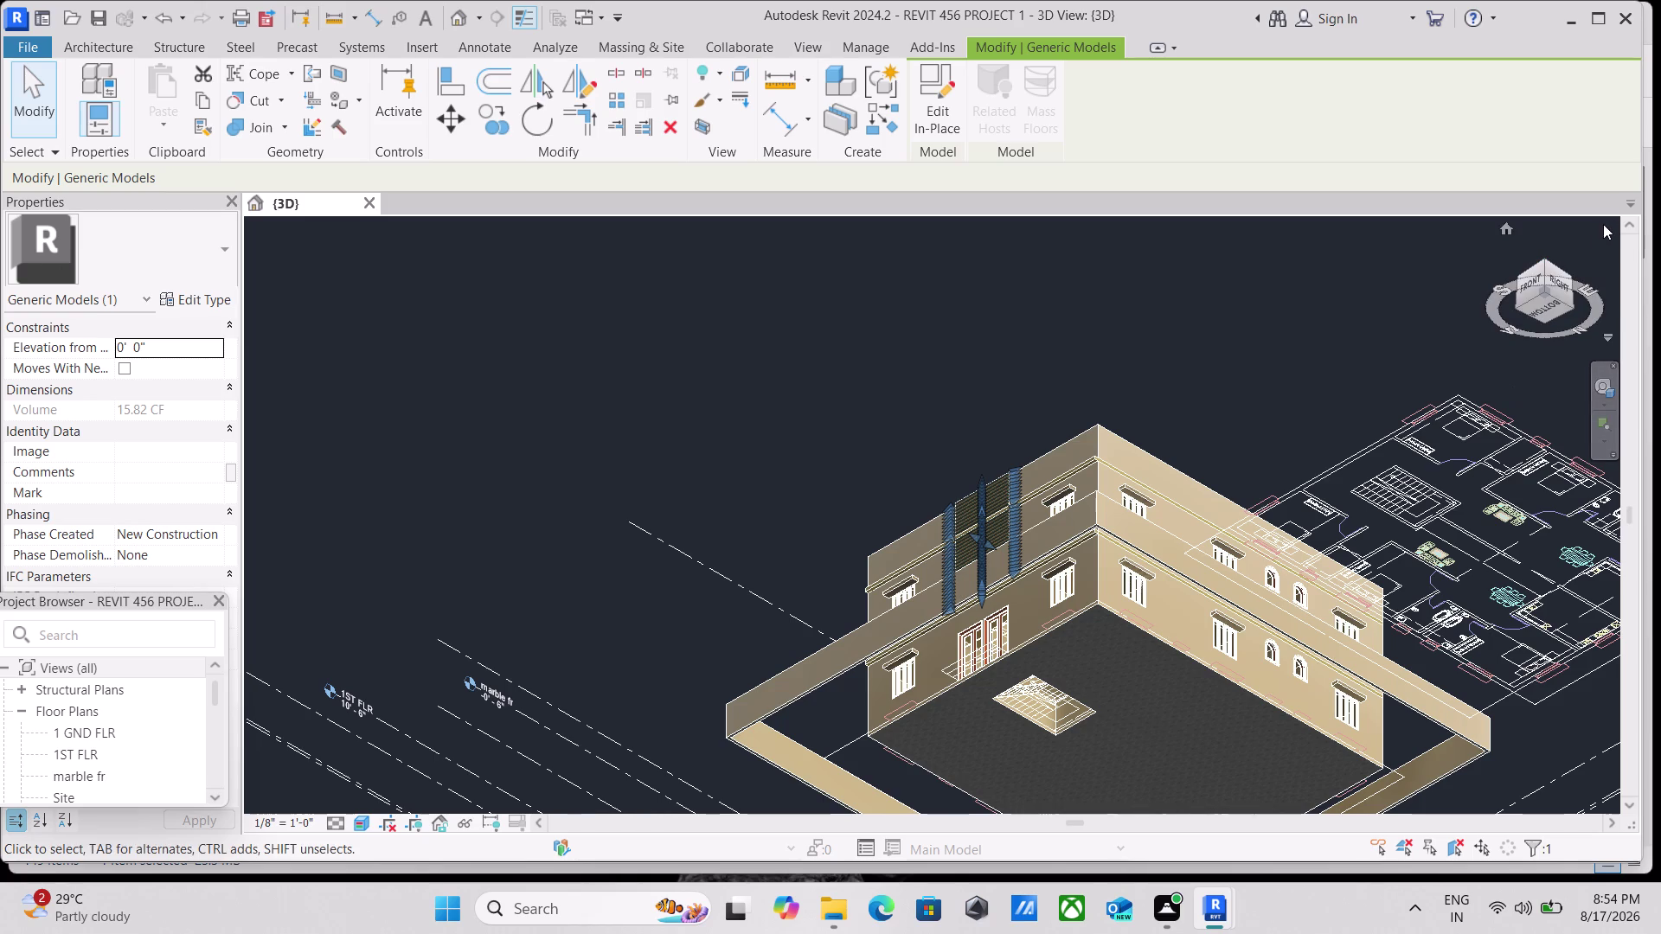
click(1543, 263)
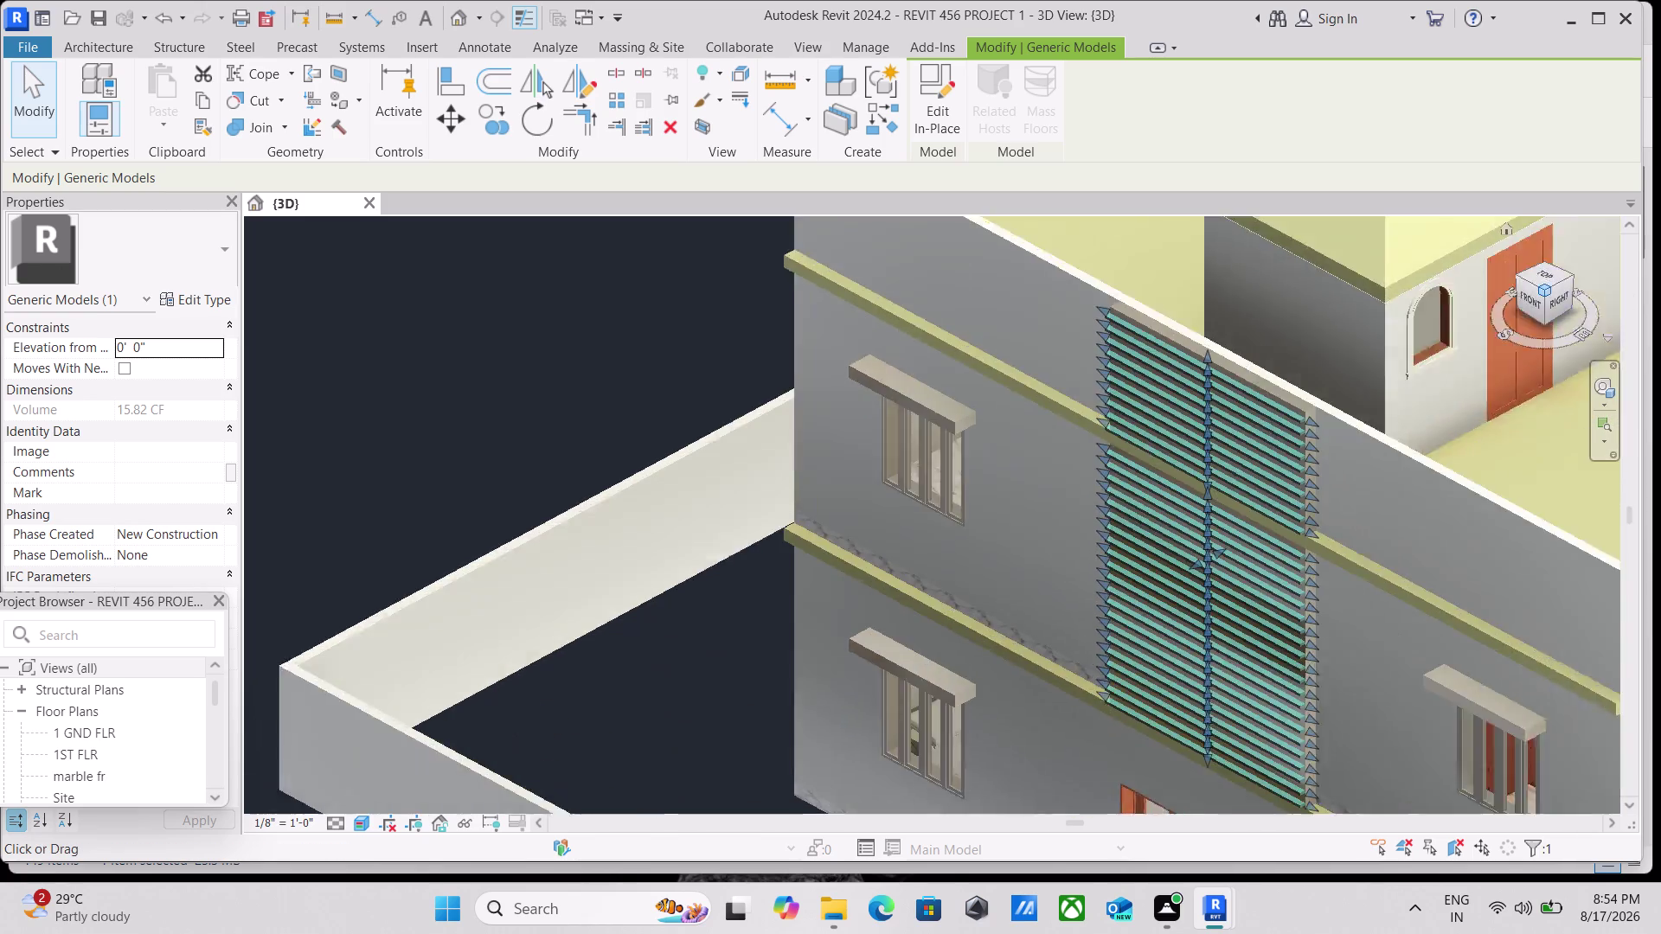
scroll(down, 3)
scroll(up, 3)
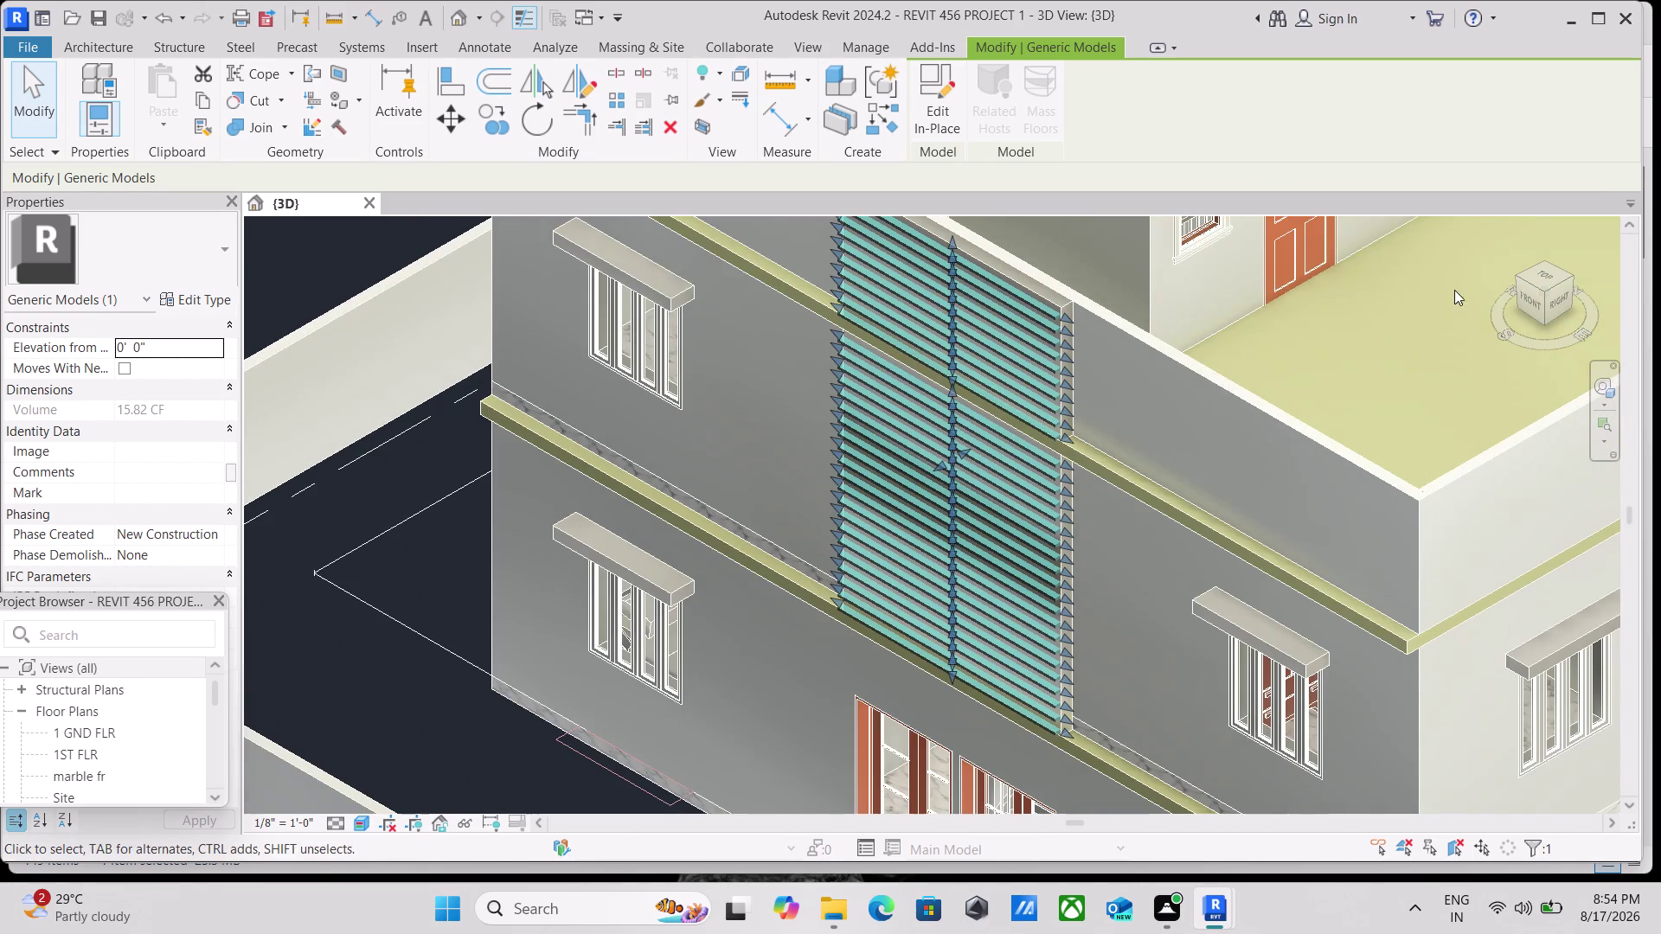
click(1562, 301)
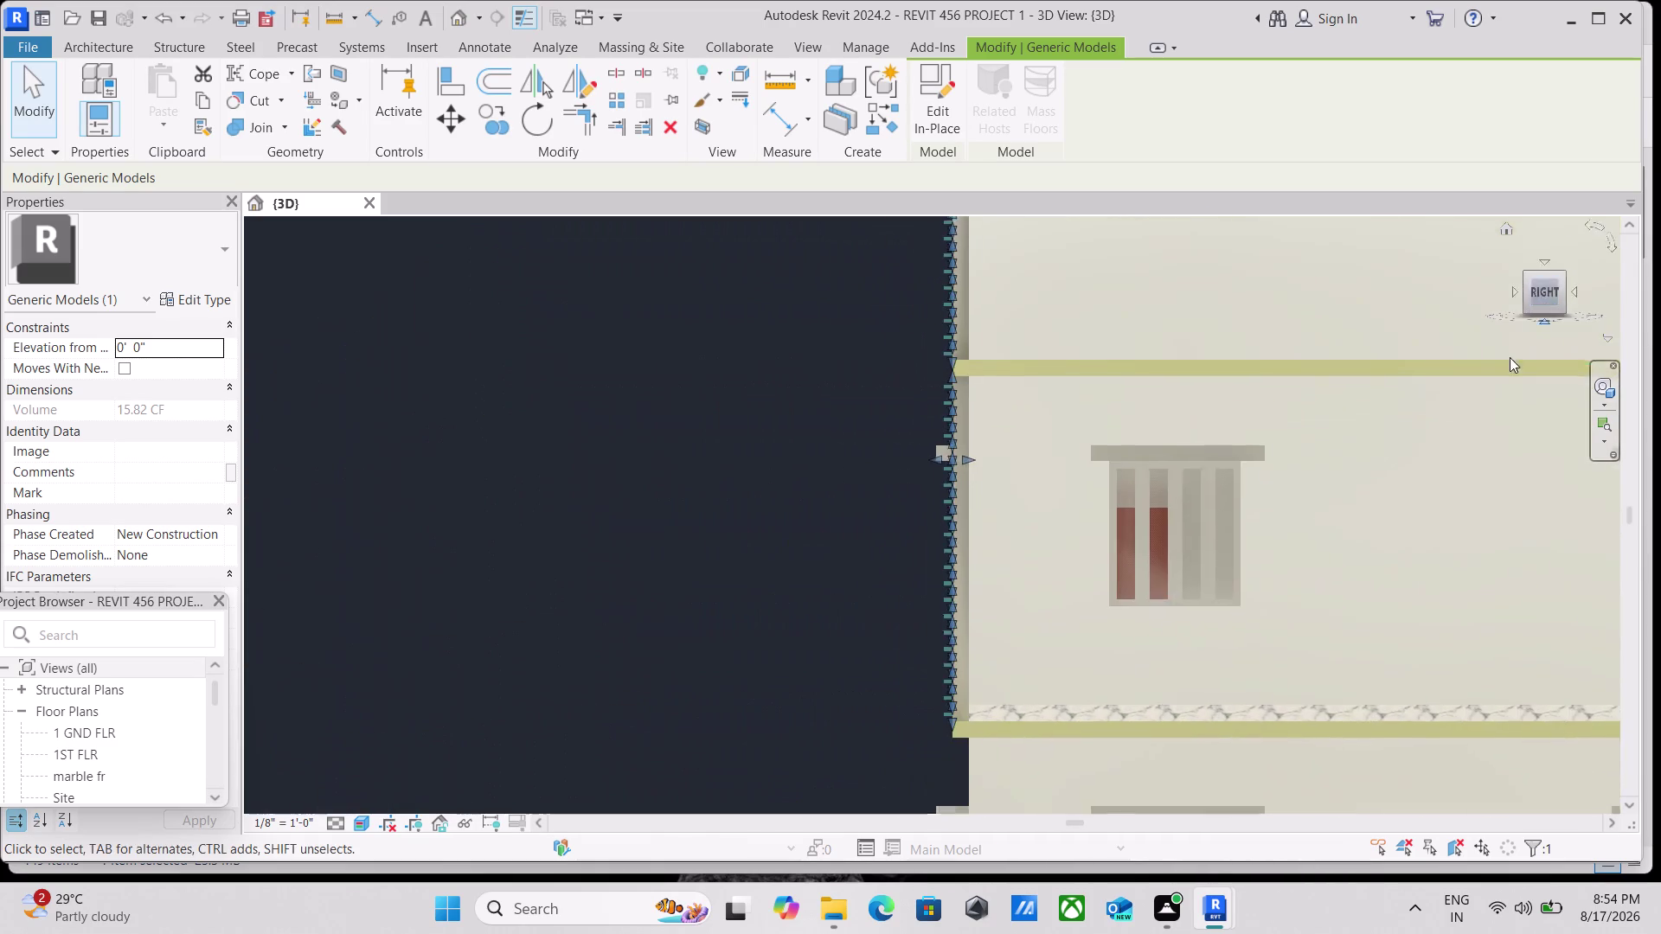
Zoom in on the side view of the fins and clear the selection.
scroll(up, 3)
scroll(up, 3)
scroll(up, 3)
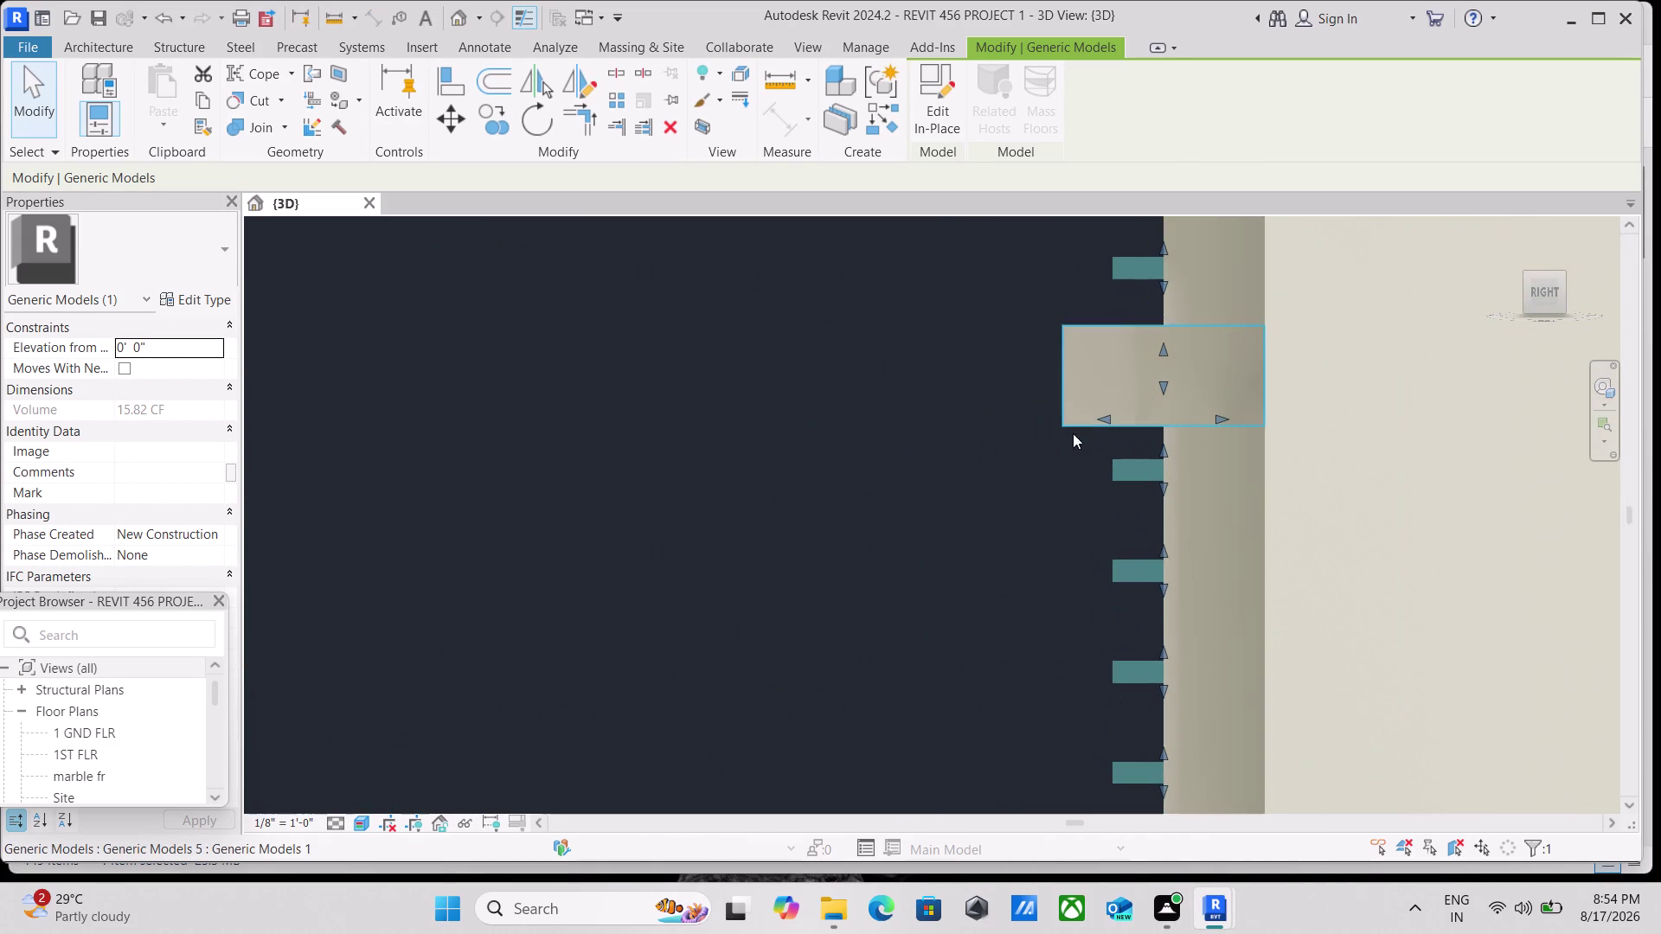
drag(1103, 417, 1134, 421)
scroll(down, 3)
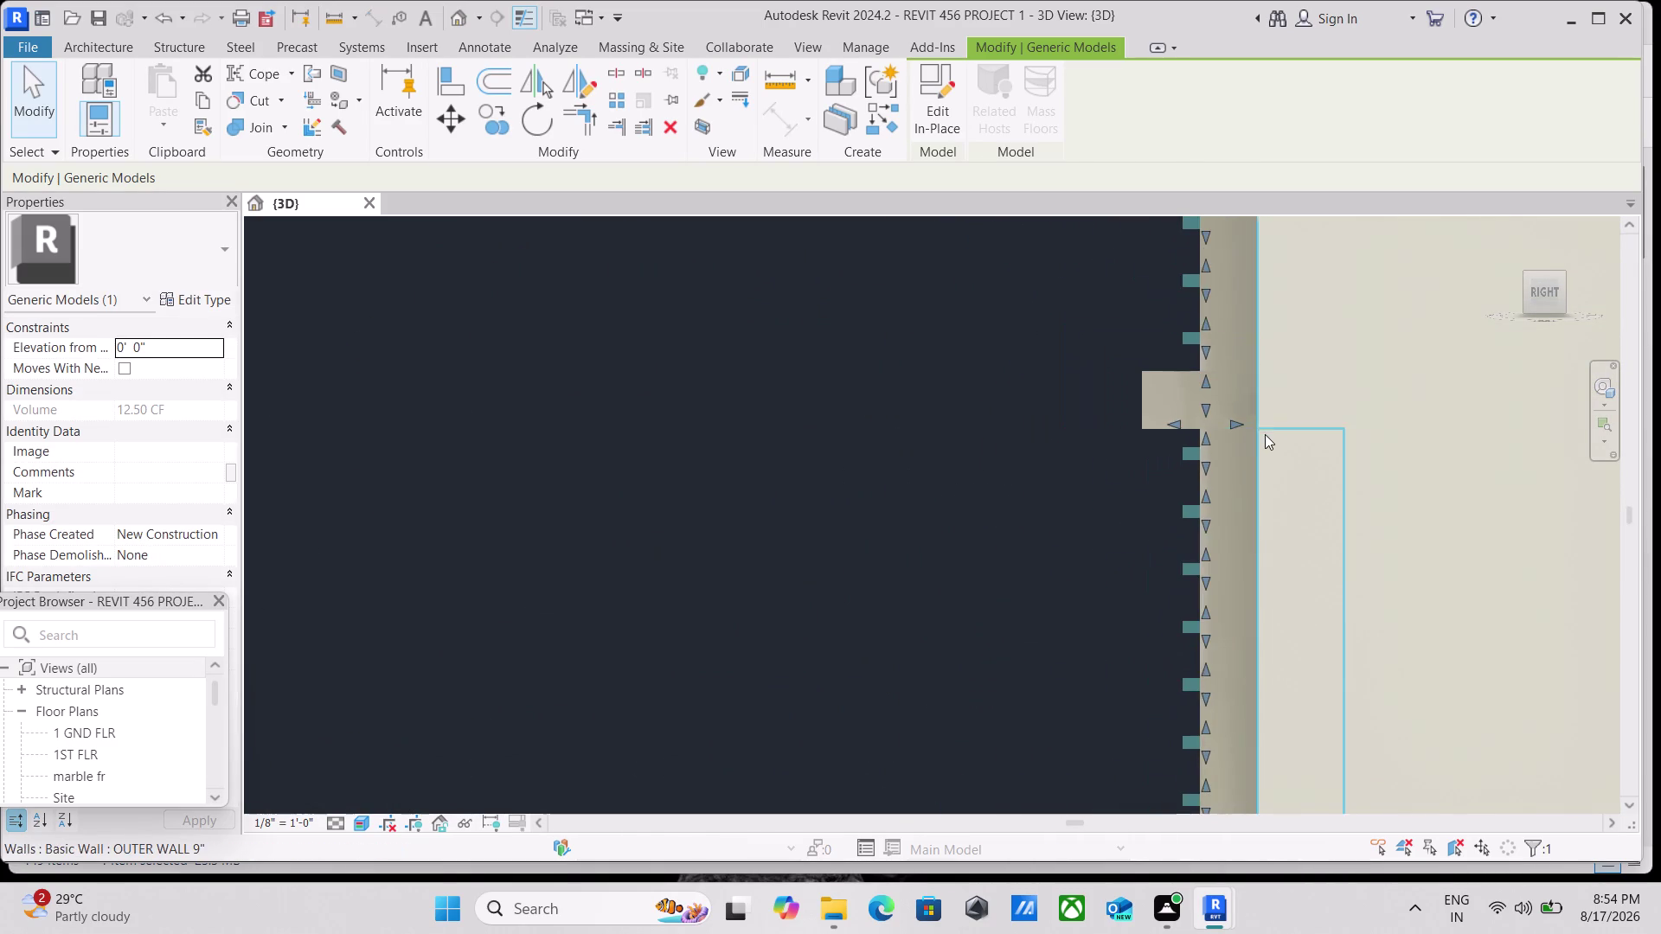
scroll(down, 3)
key(Escape)
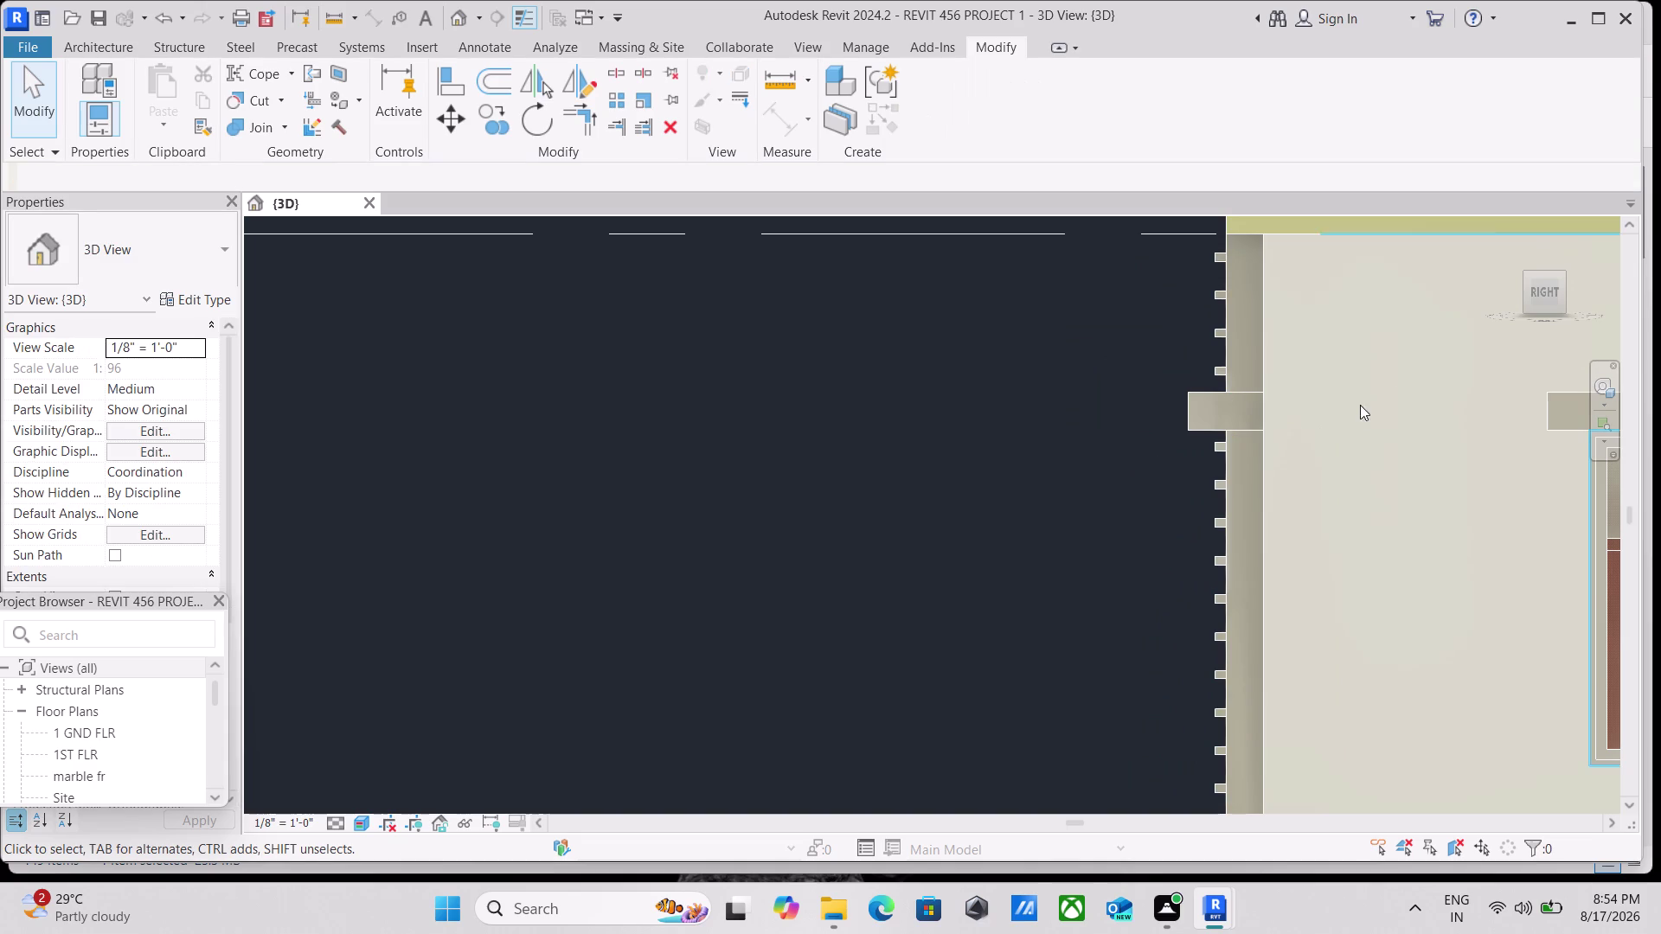
Reorient and zoom the 3D view, then bring up the Visual Style menu.
click(1529, 277)
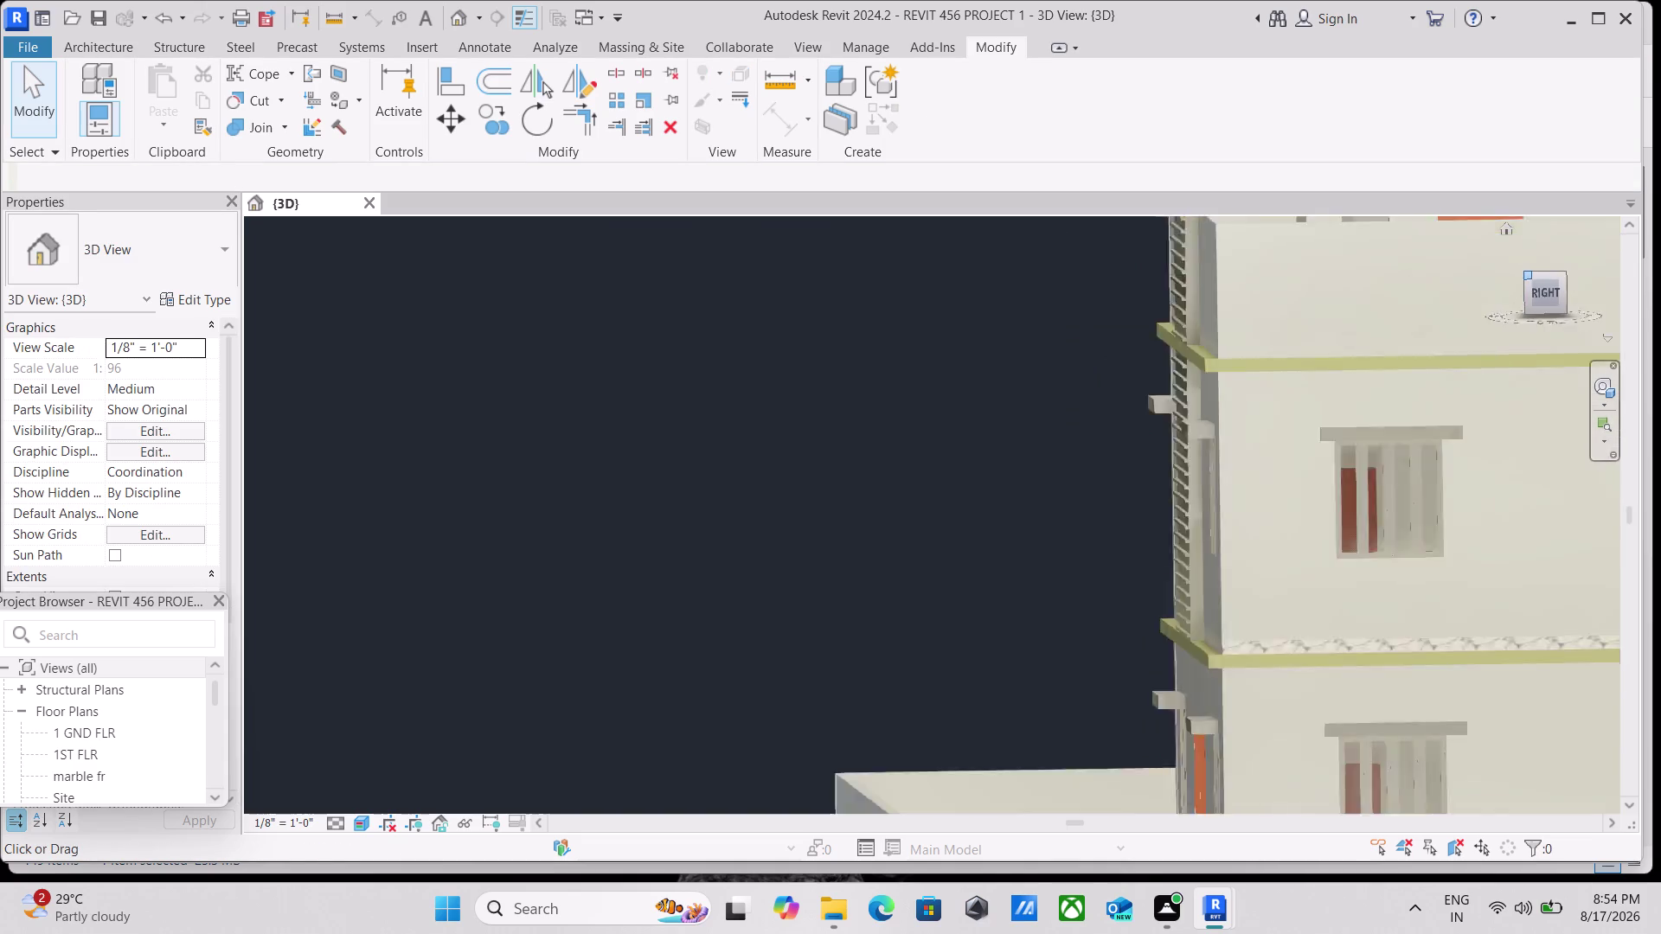
scroll(up, 3)
scroll(up, 3)
scroll(up, 3)
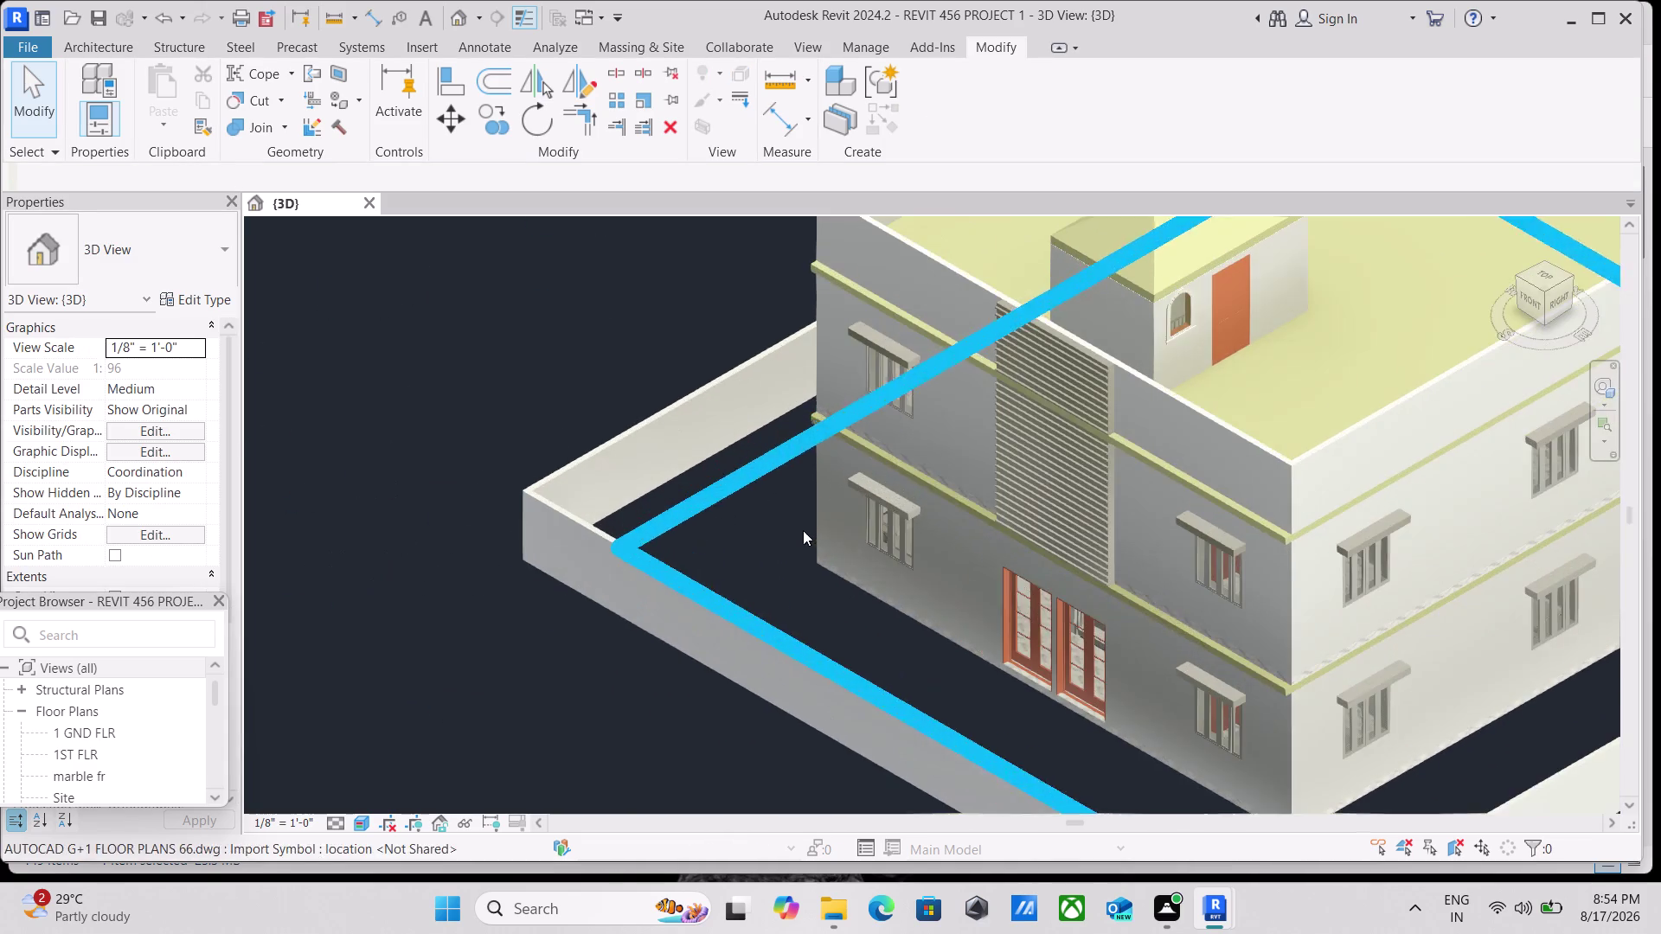
scroll(up, 3)
scroll(down, 3)
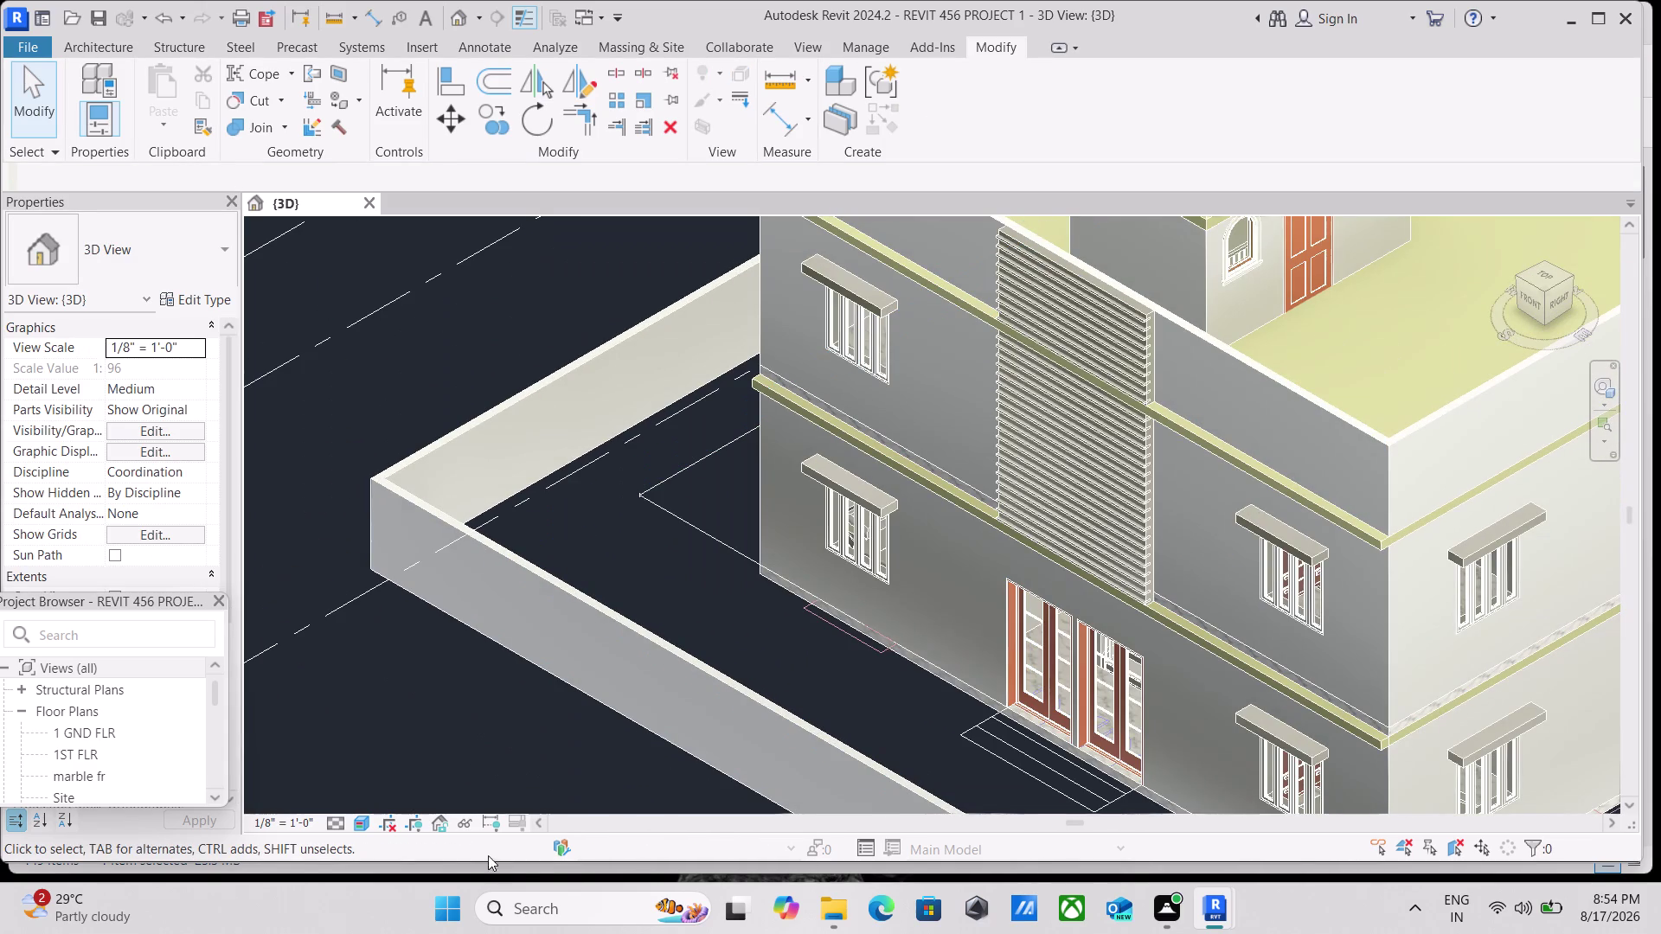
click(357, 821)
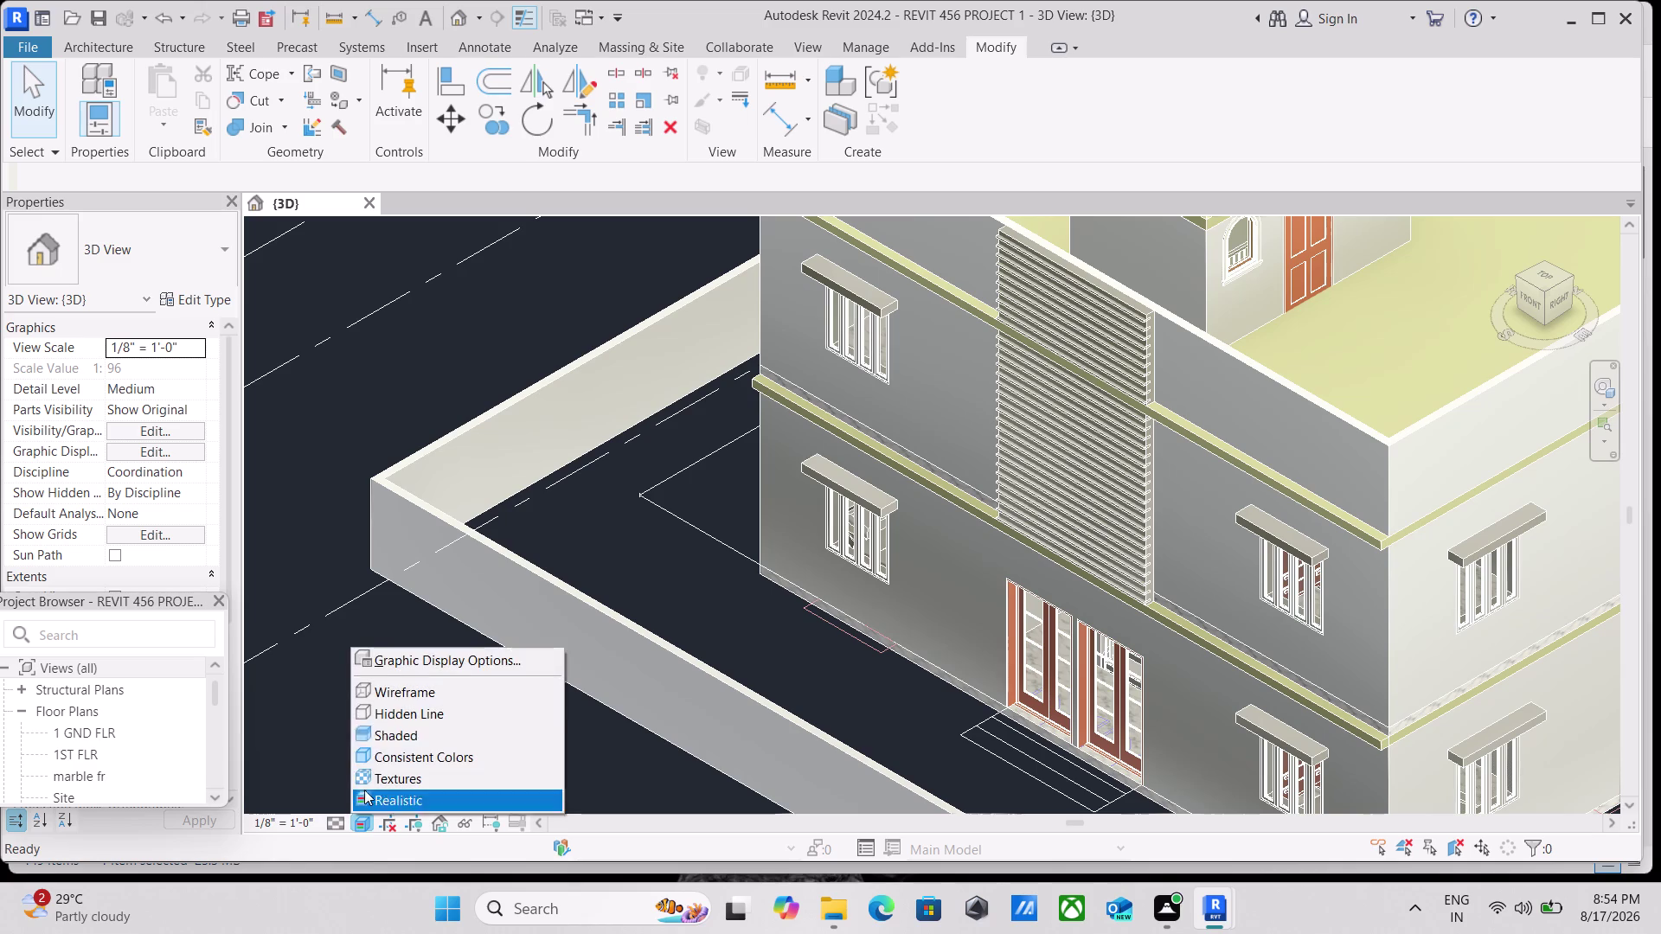
Set the 3D view's visual style to Shaded and pan the house into view.
click(379, 740)
scroll(up, 3)
scroll(down, 3)
middle_drag(1100, 517, 1265, 653)
scroll(down, 3)
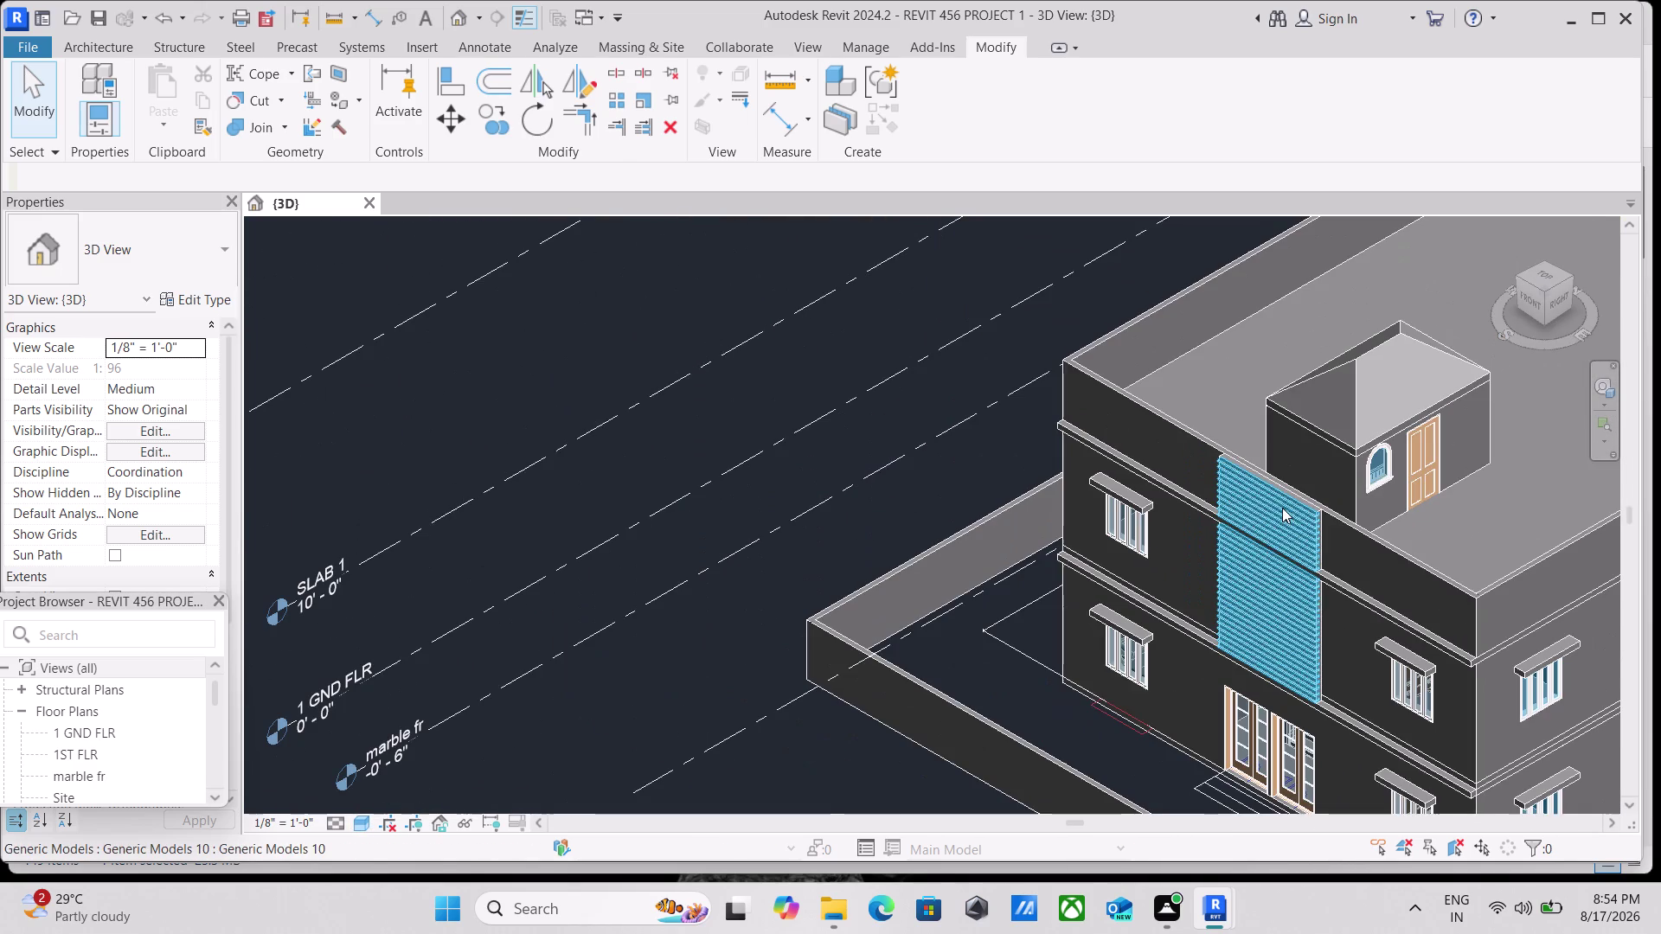
Zoom in on the louver fins and select the 12.50 cubic-foot fin model.
click(1515, 278)
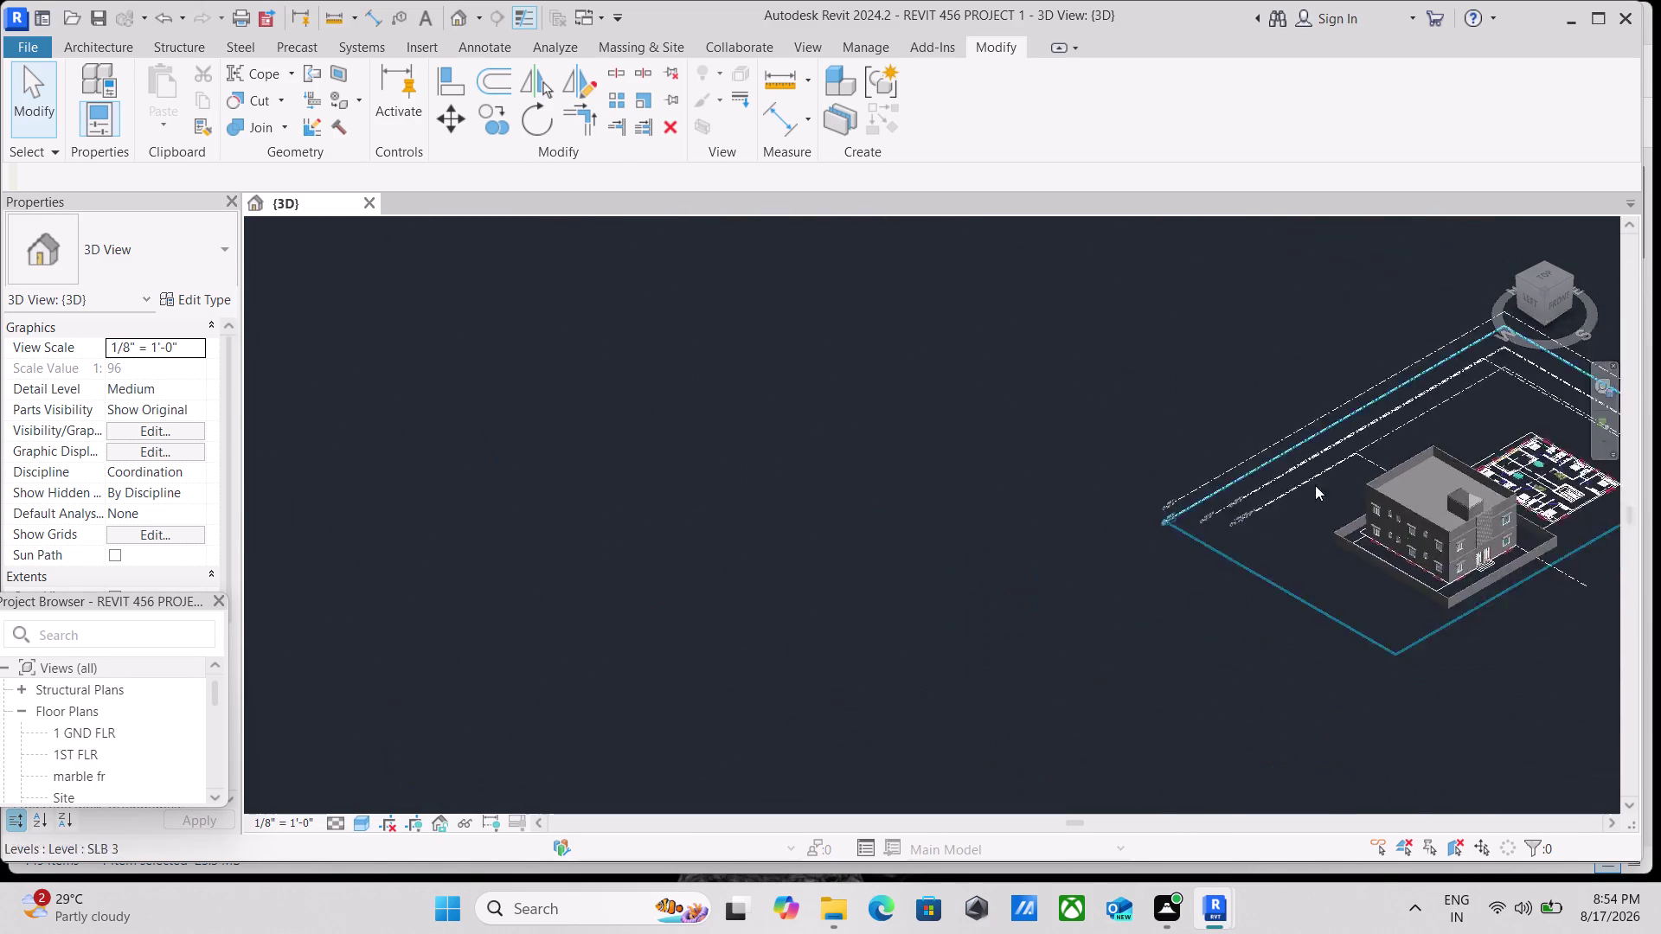
scroll(up, 3)
scroll(up, 3)
scroll(up, 3)
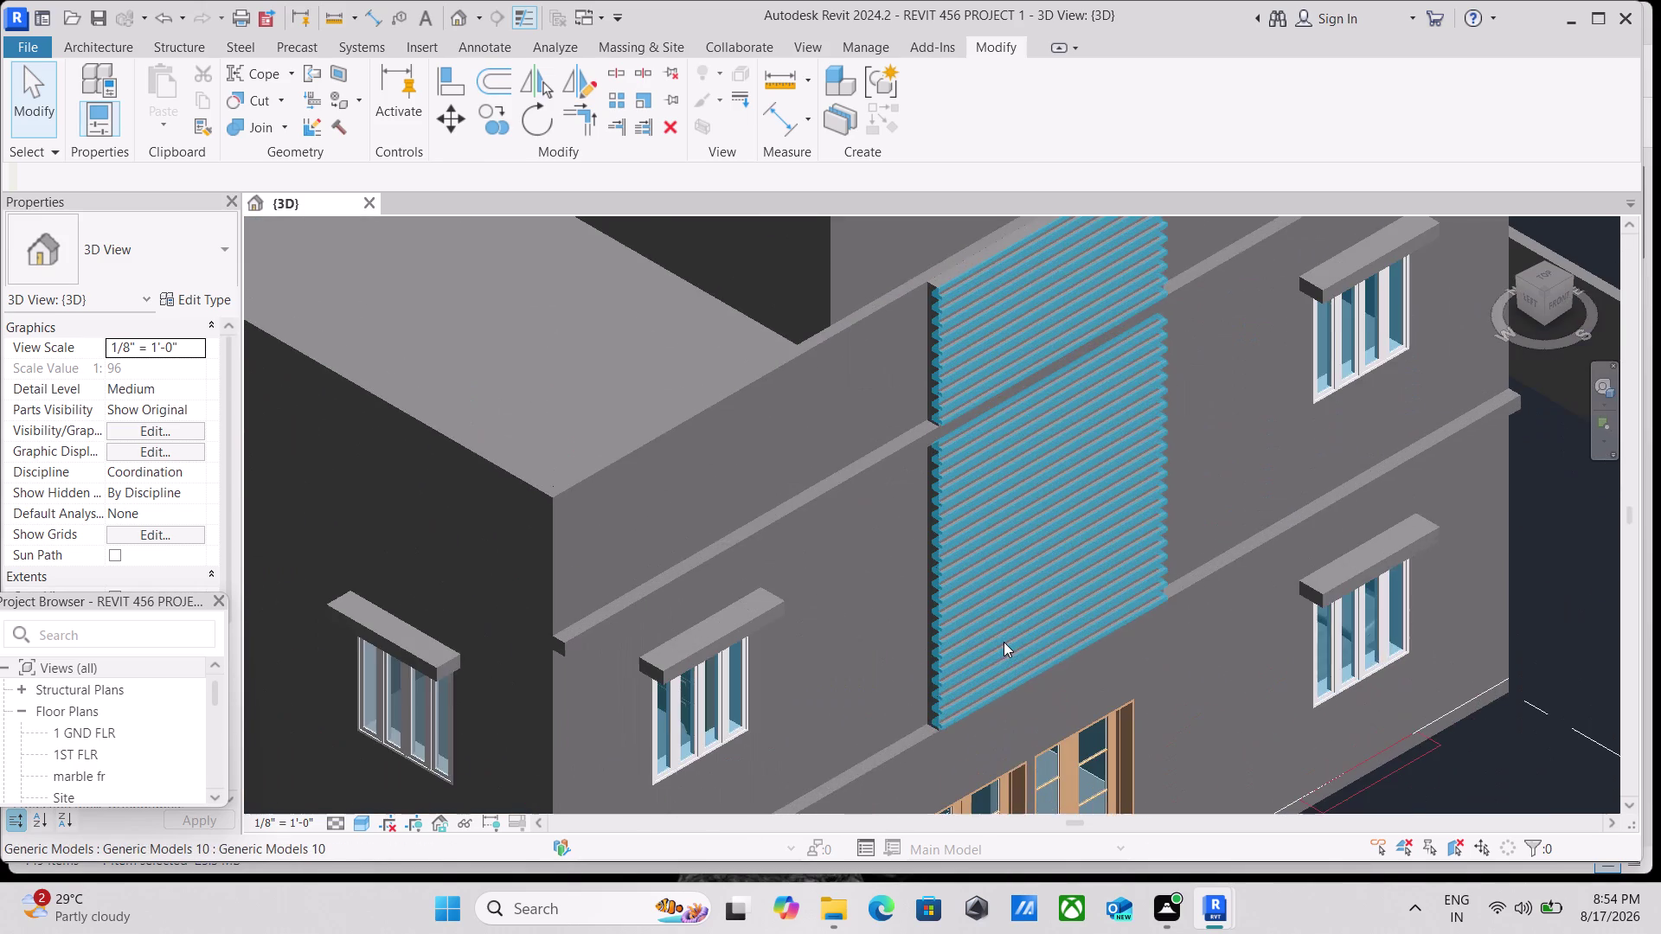
scroll(up, 3)
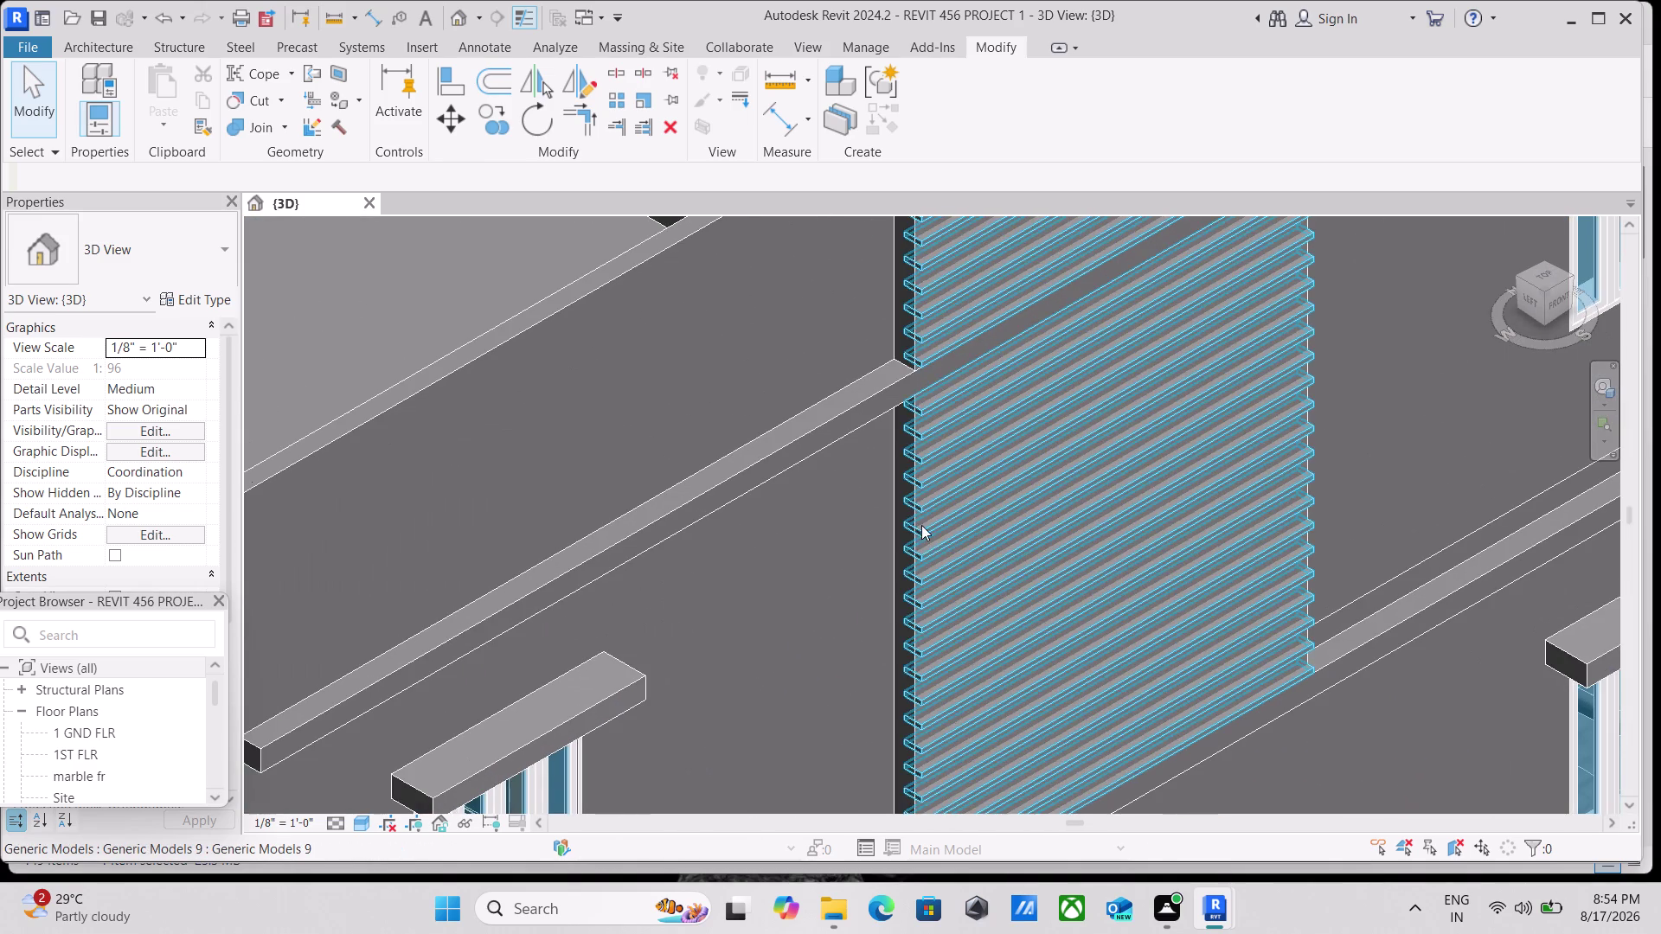
scroll(down, 3)
scroll(down, 3)
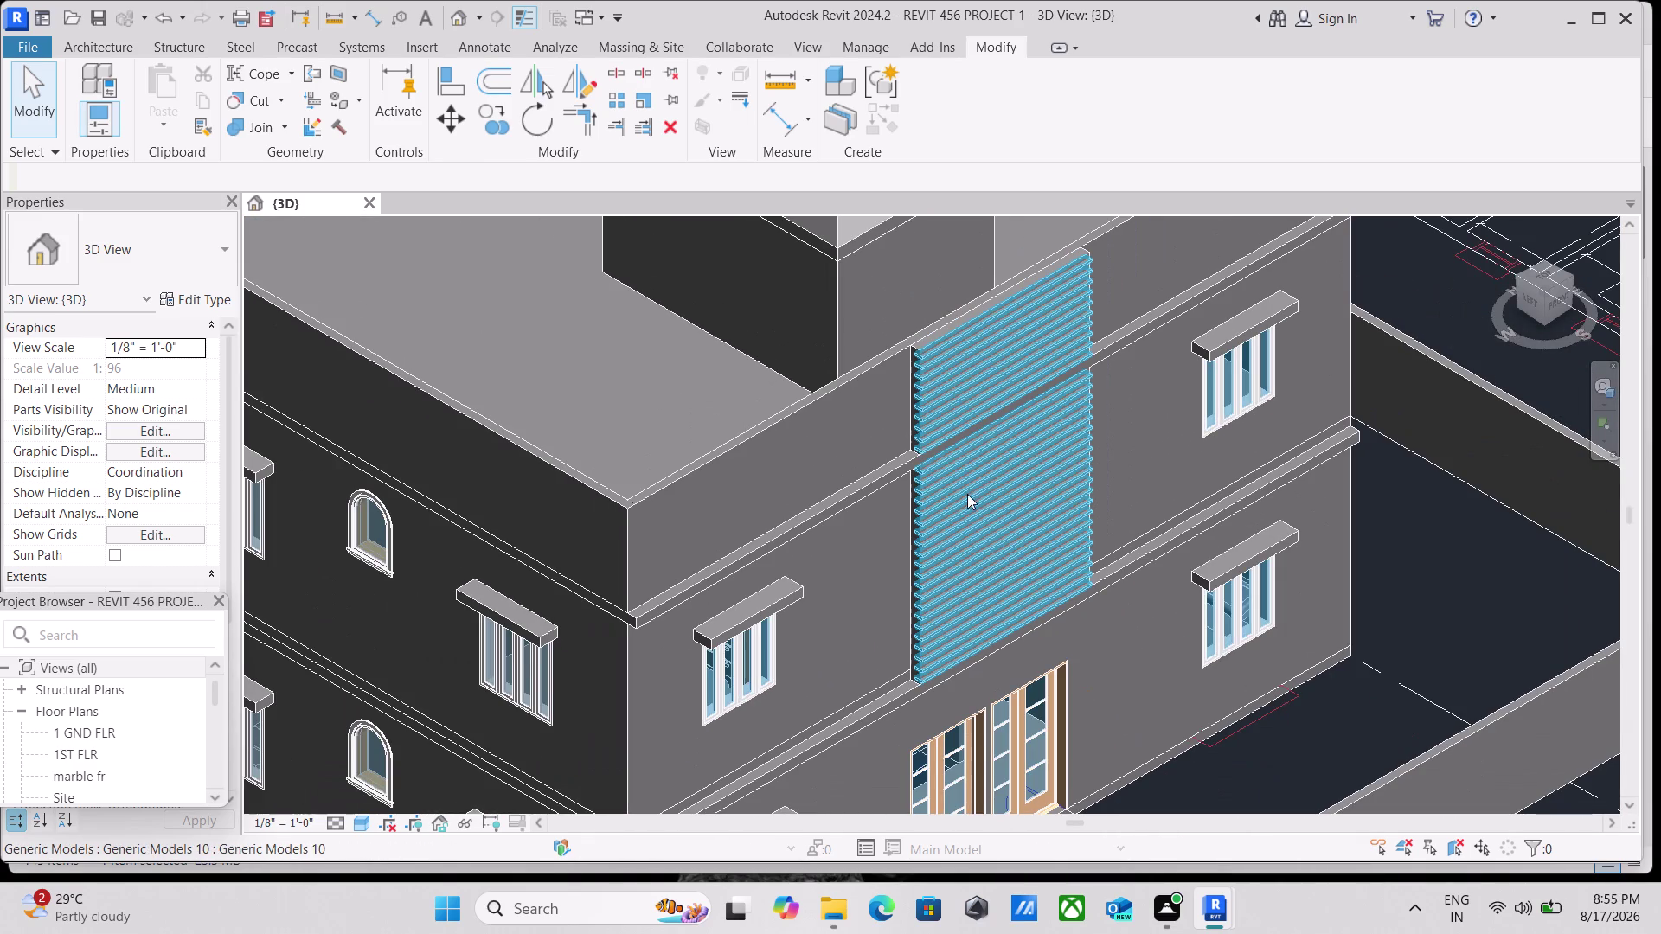
click(973, 478)
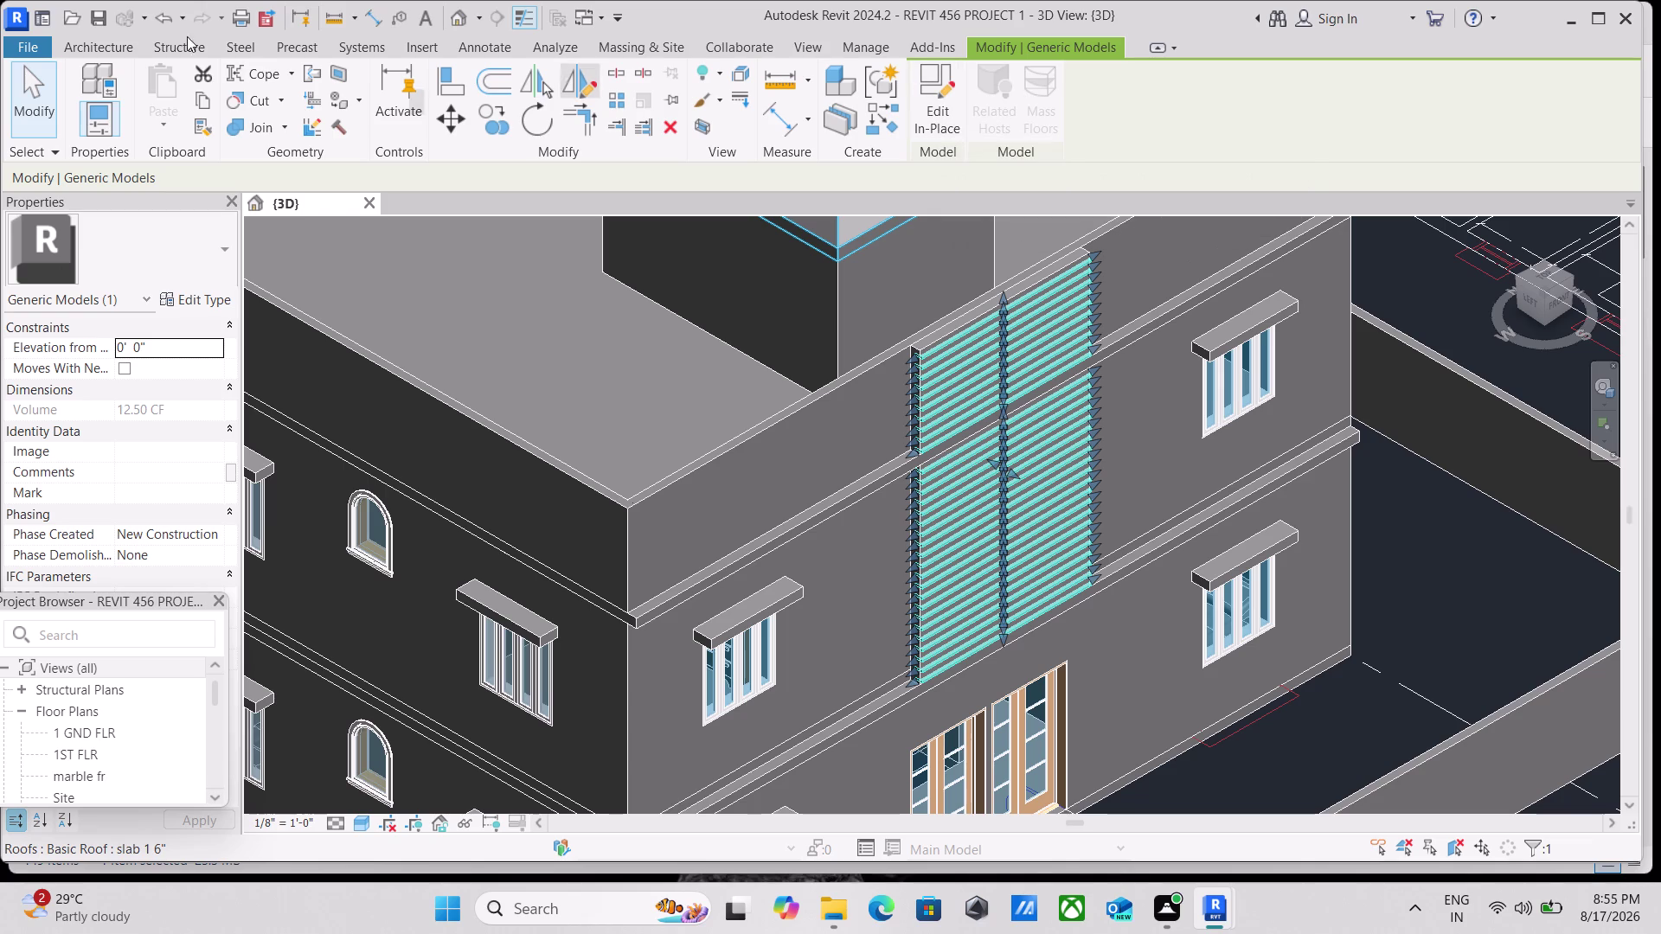
Edit the fin model in place and start a new void extrusion.
click(942, 130)
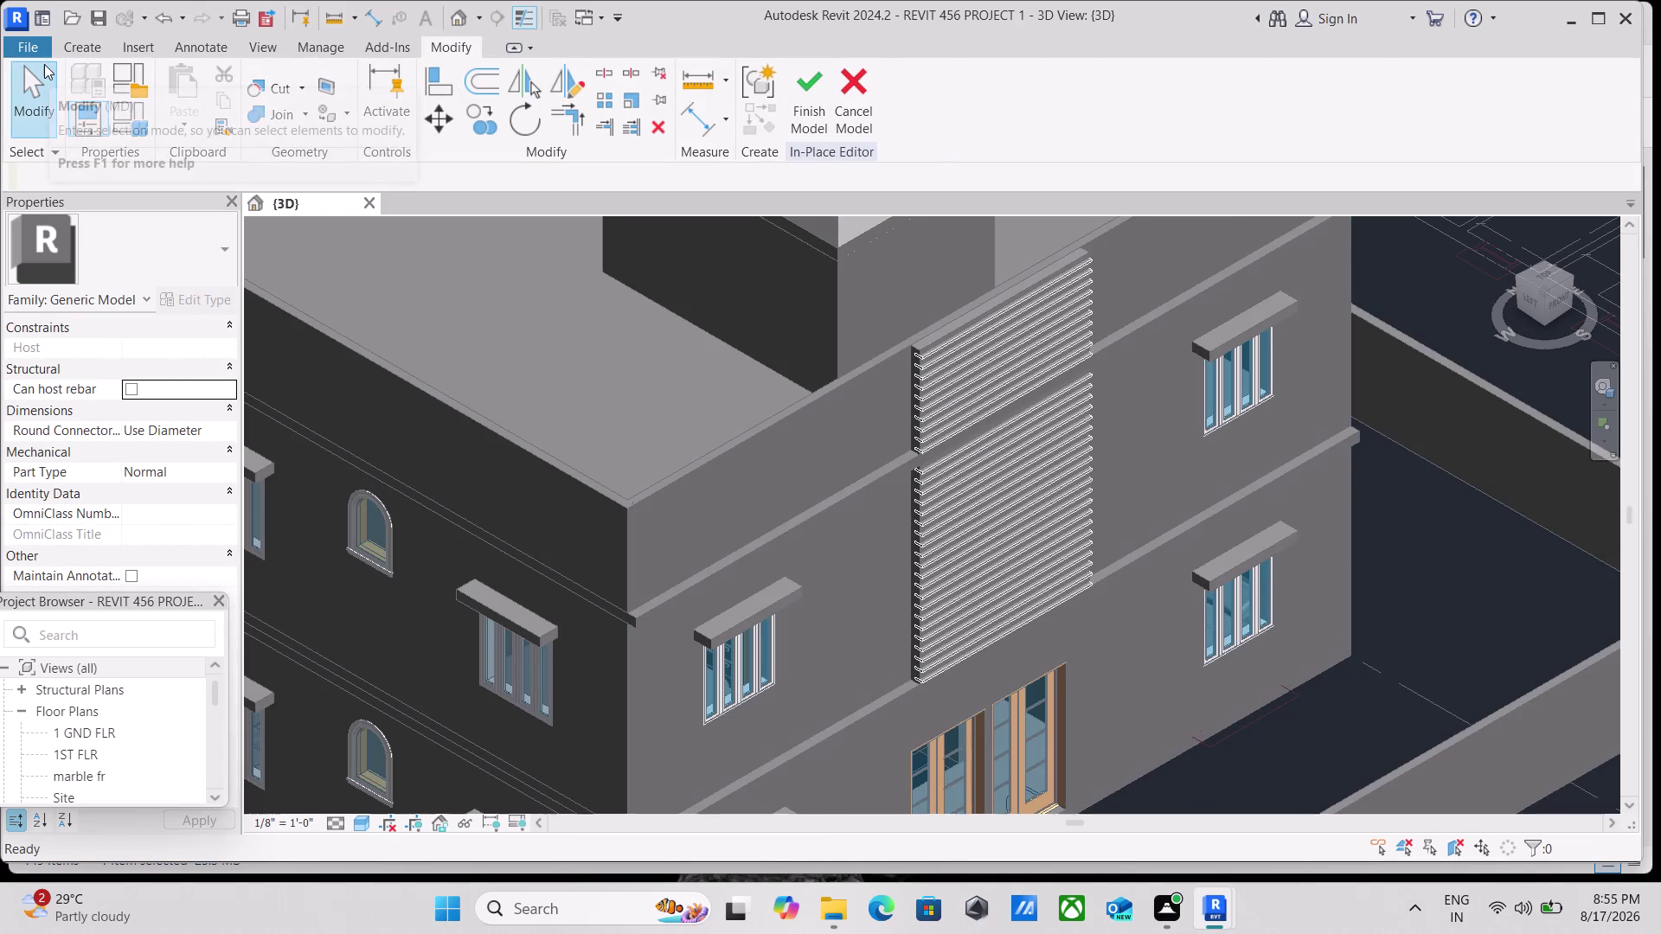
click(66, 44)
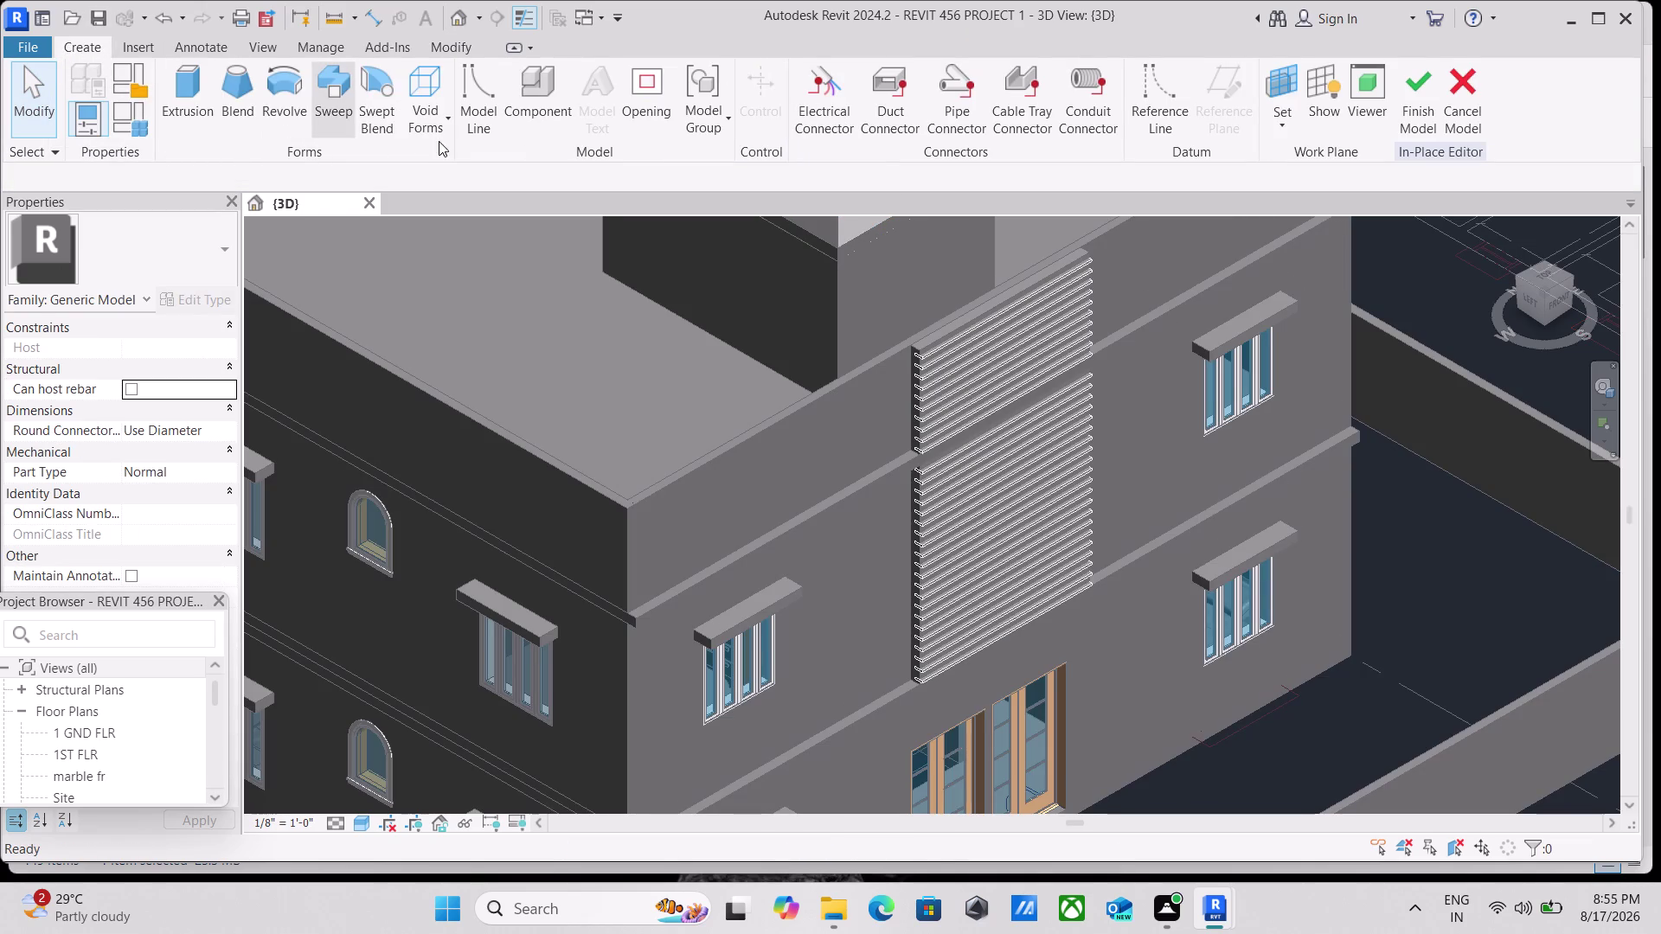
click(429, 121)
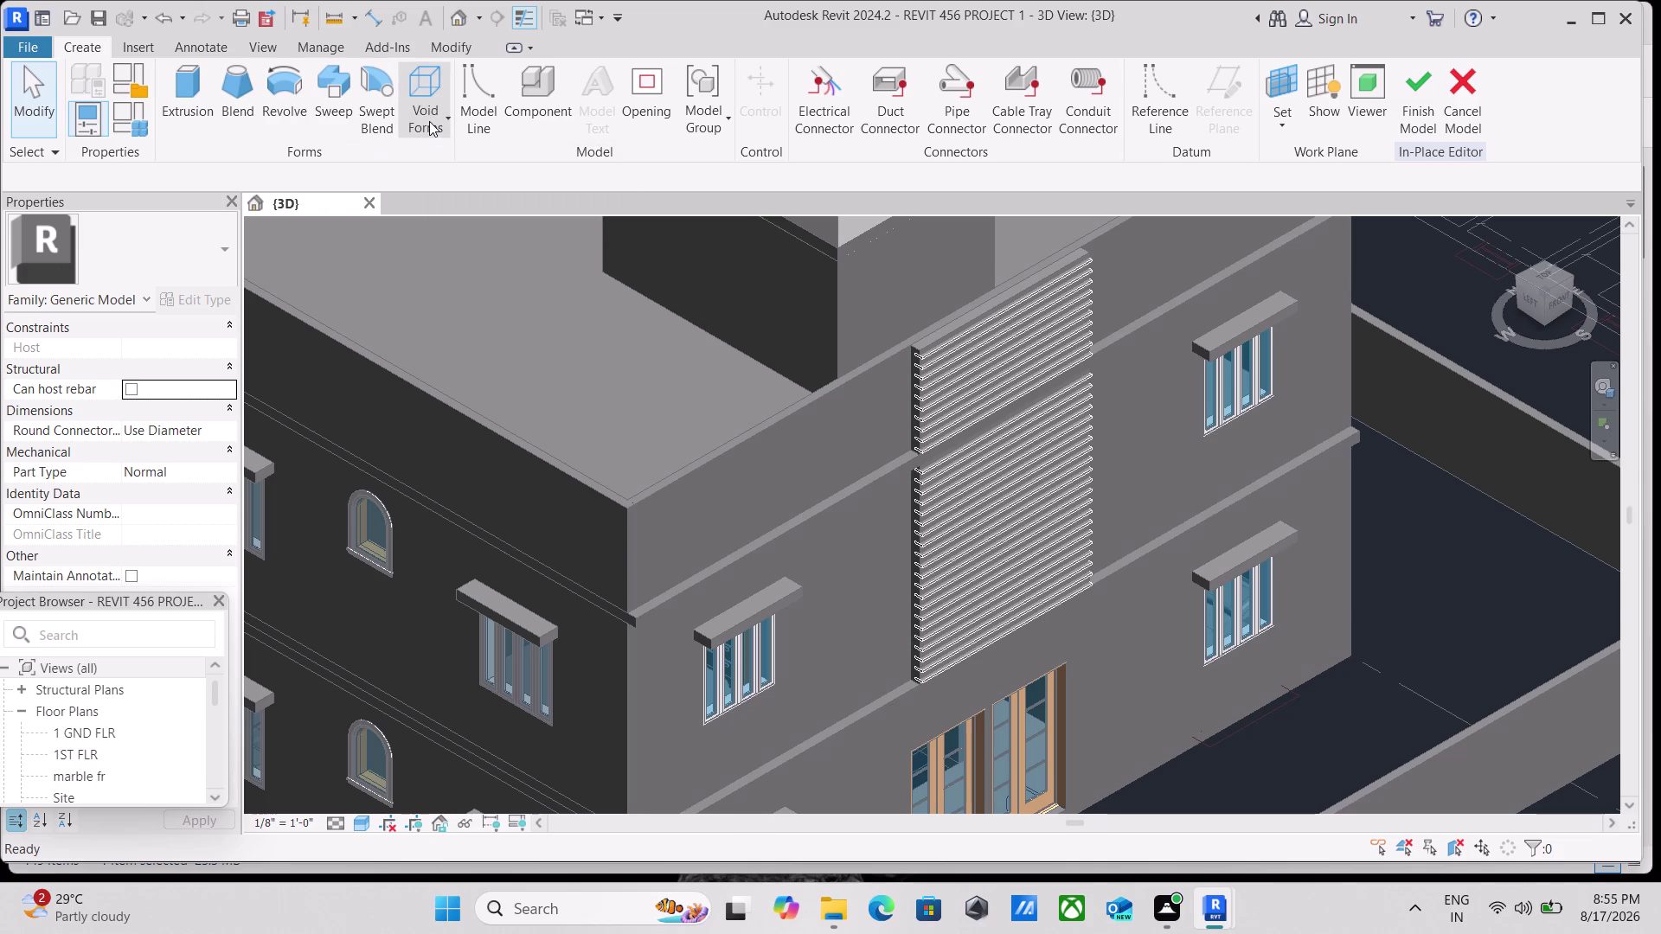
click(439, 161)
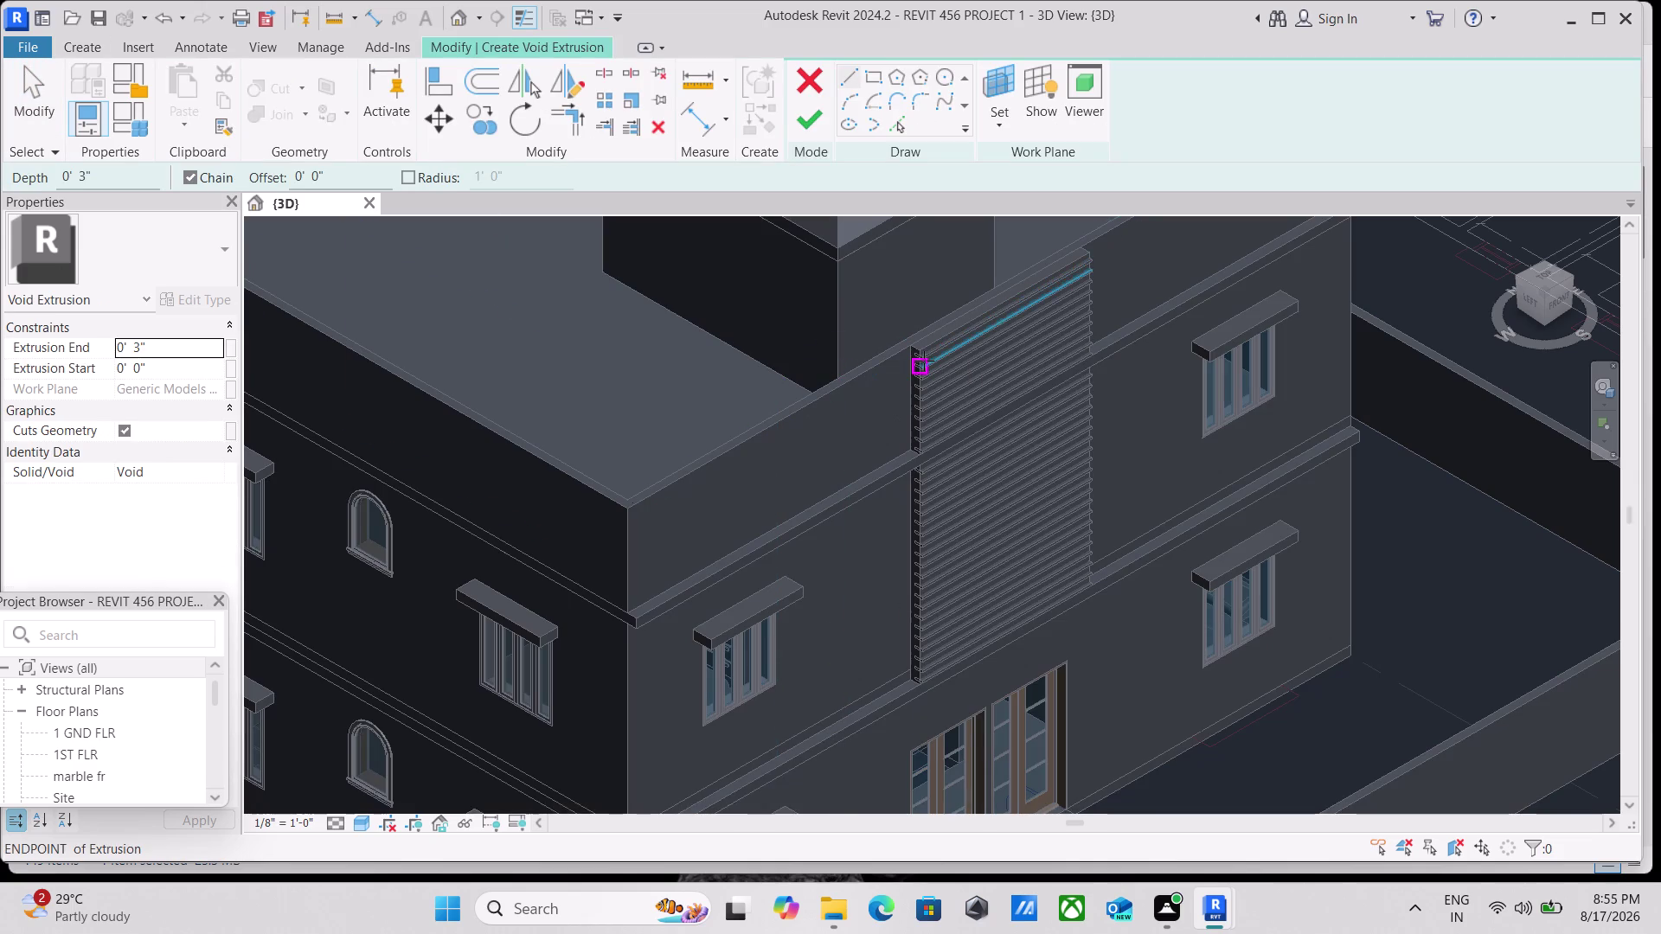
Sketch void lines along the upper fins, finish the void, and exit in-place editing.
drag(925, 349, 936, 497)
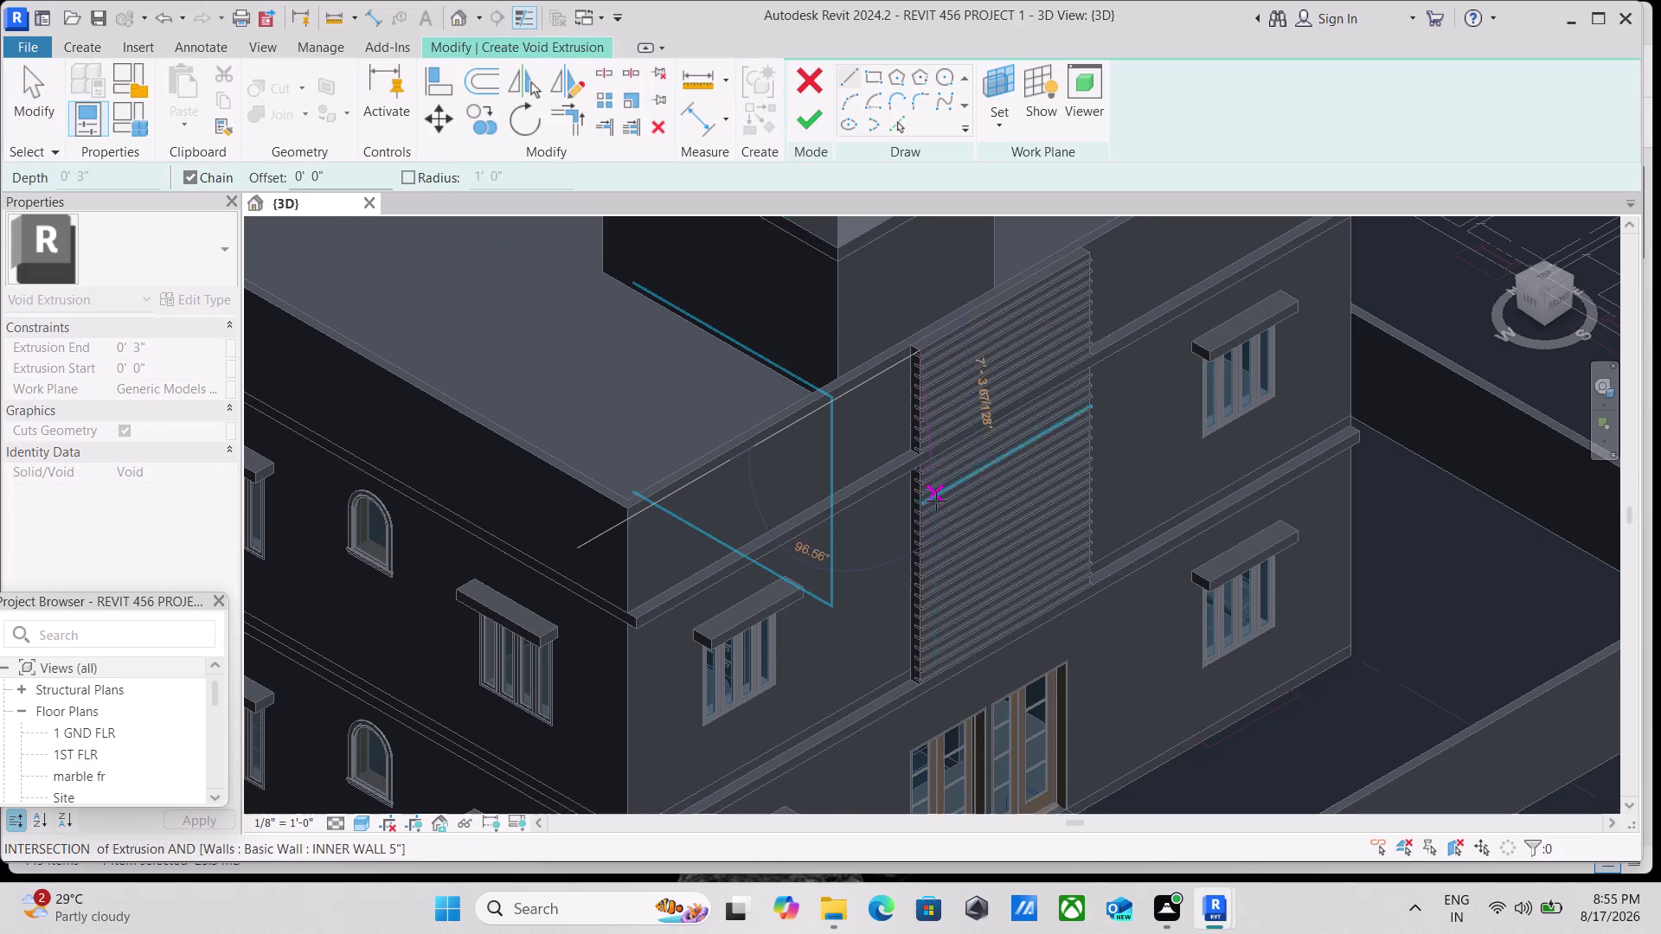
drag(936, 496, 937, 512)
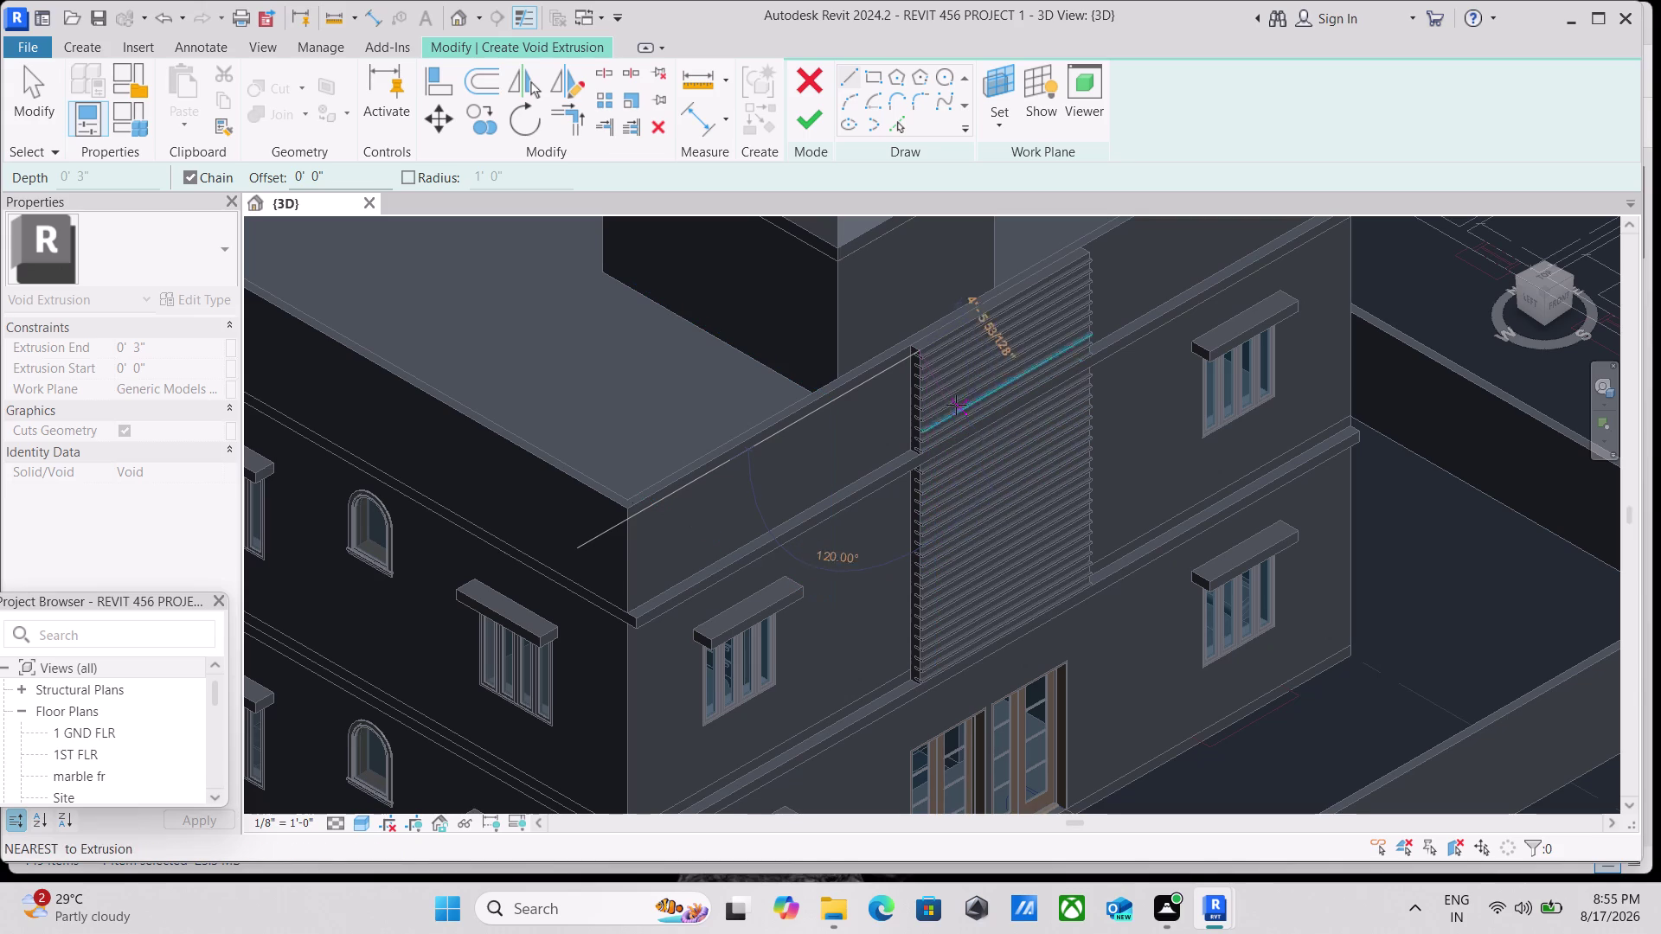
key(Escape)
key(Escape)
key(Escape)
scroll(up, 3)
key(Escape)
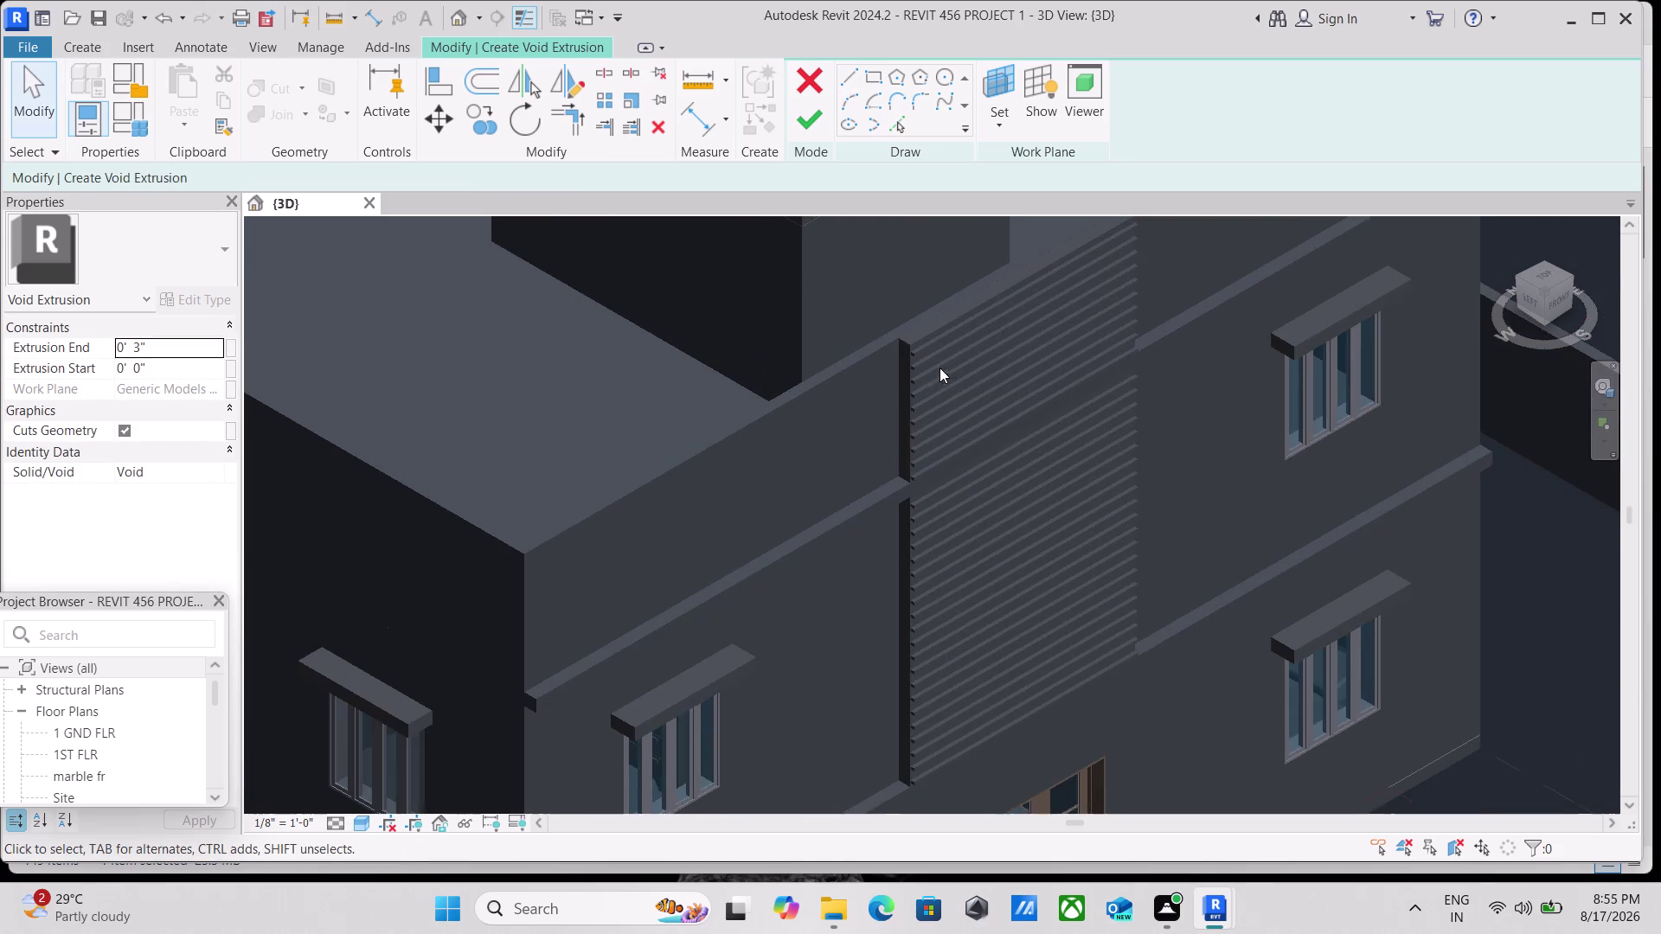
click(800, 82)
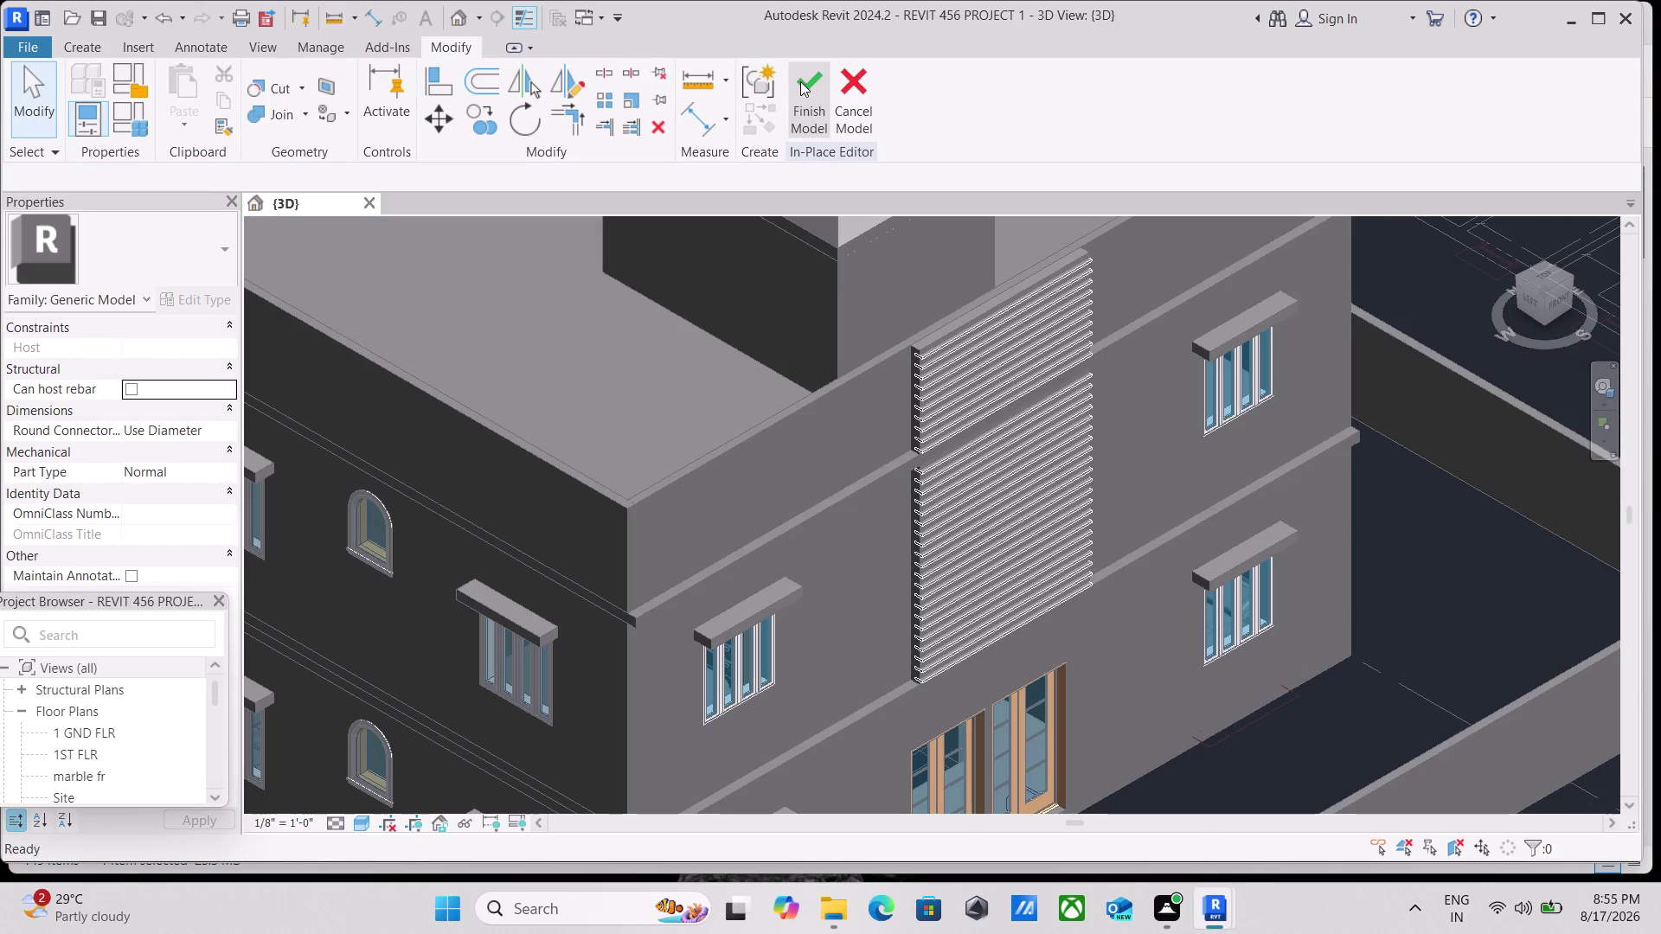
click(853, 73)
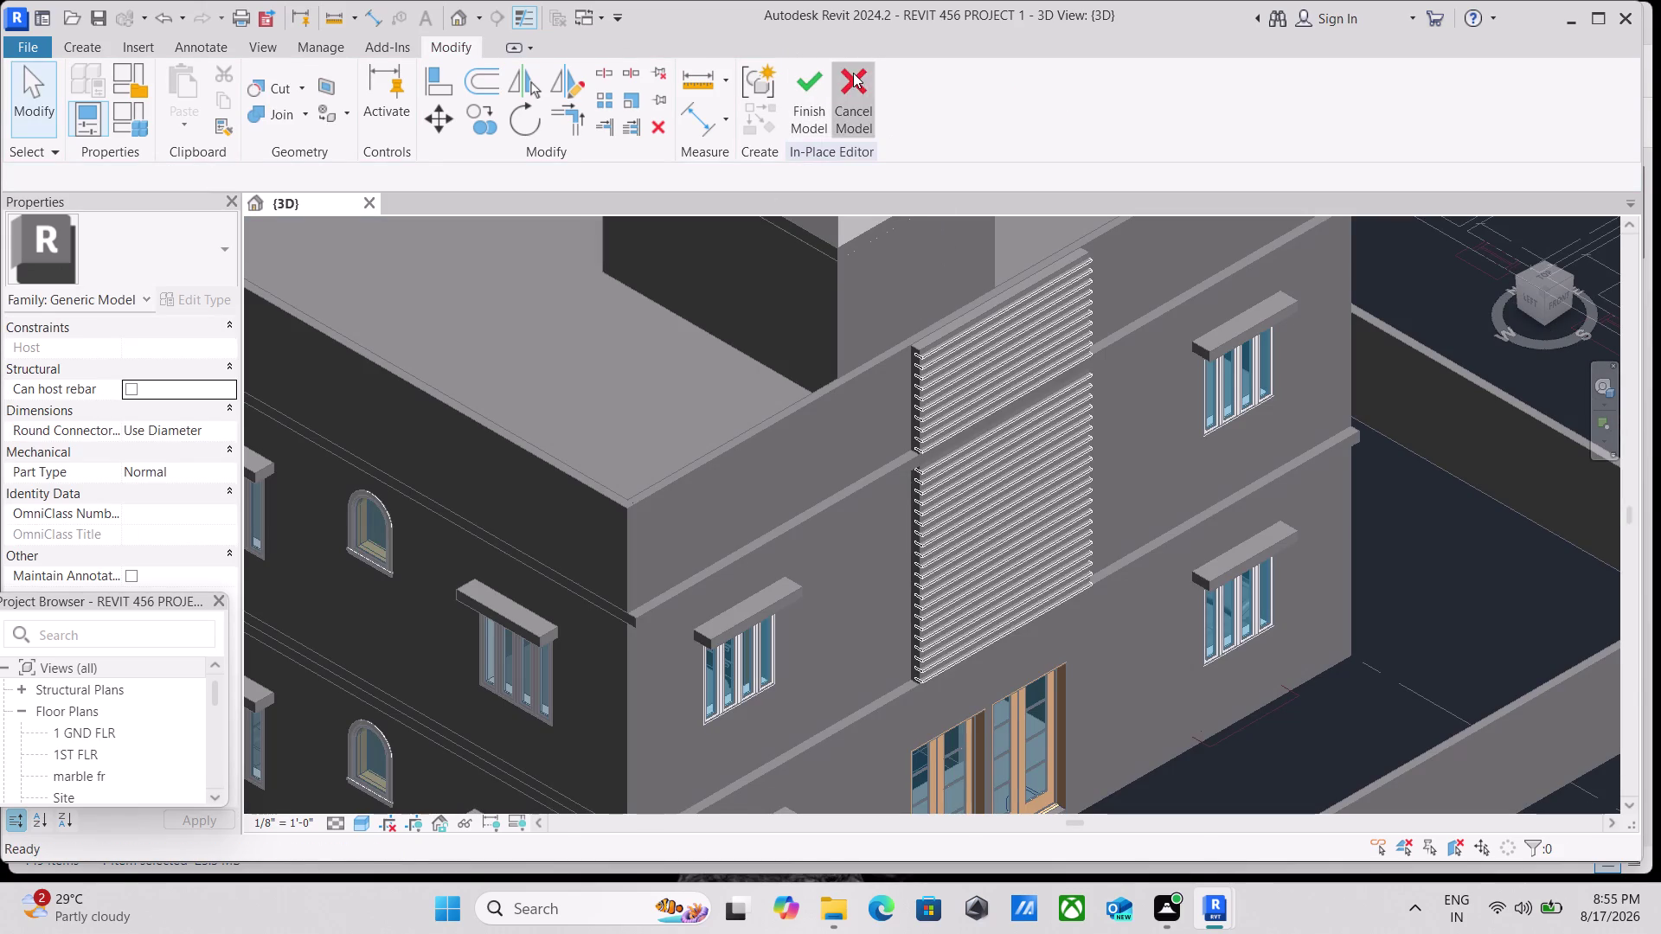
scroll(down, 3)
scroll(up, 3)
scroll(down, 3)
scroll(down, 3)
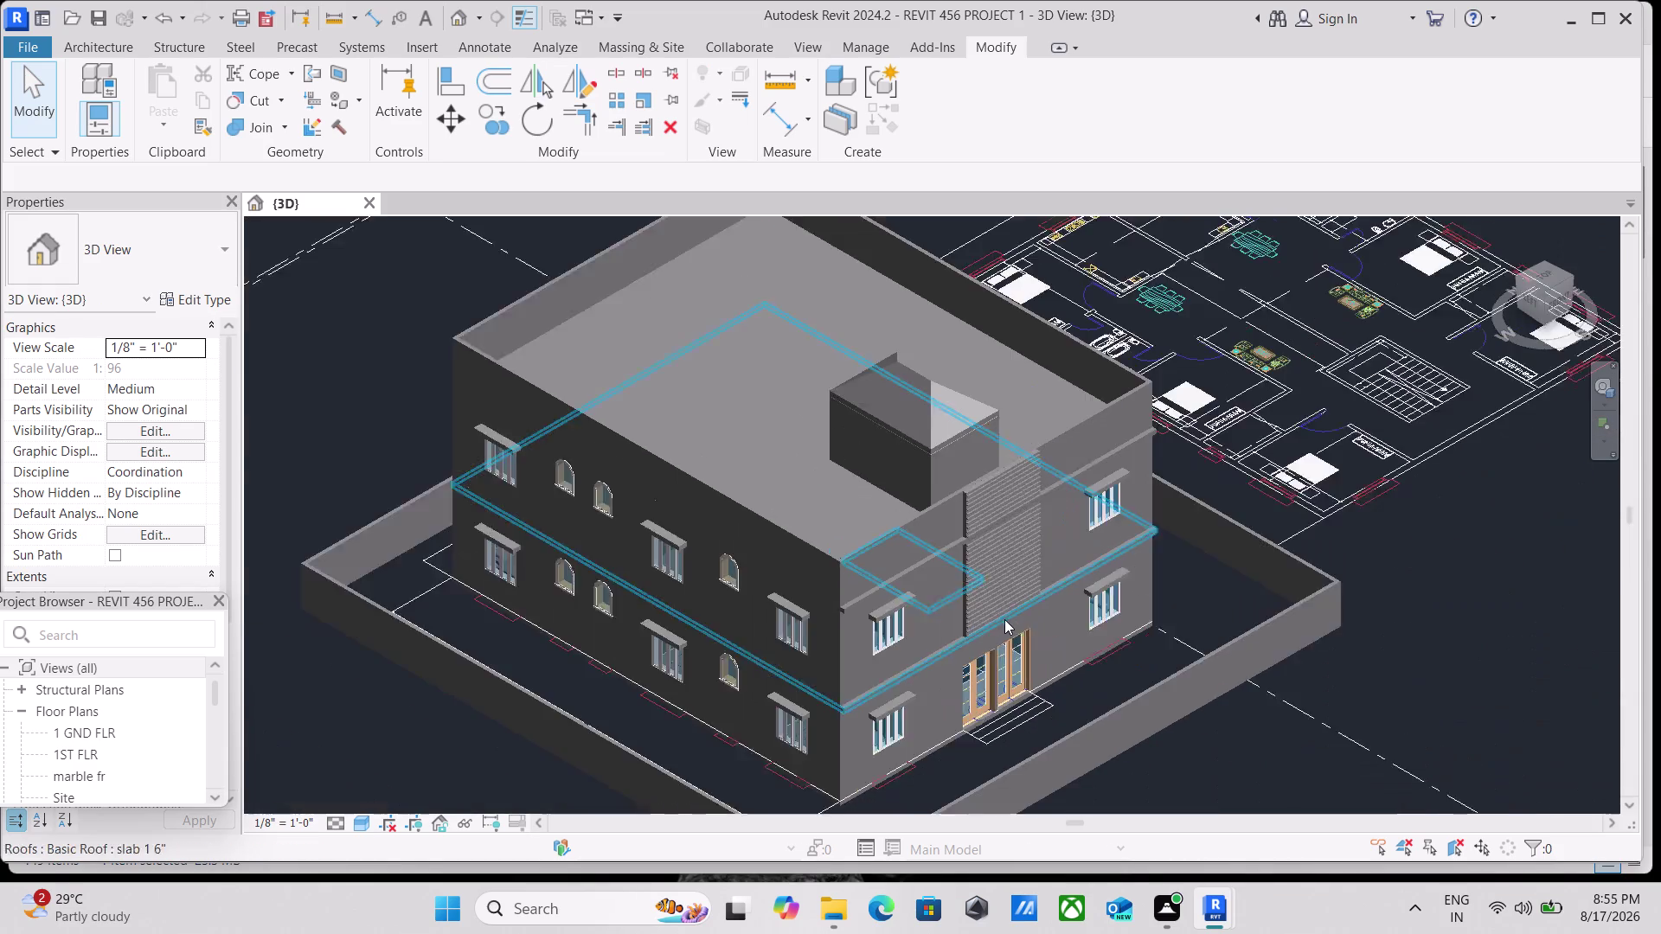
scroll(down, 3)
scroll(down, 3)
scroll(up, 3)
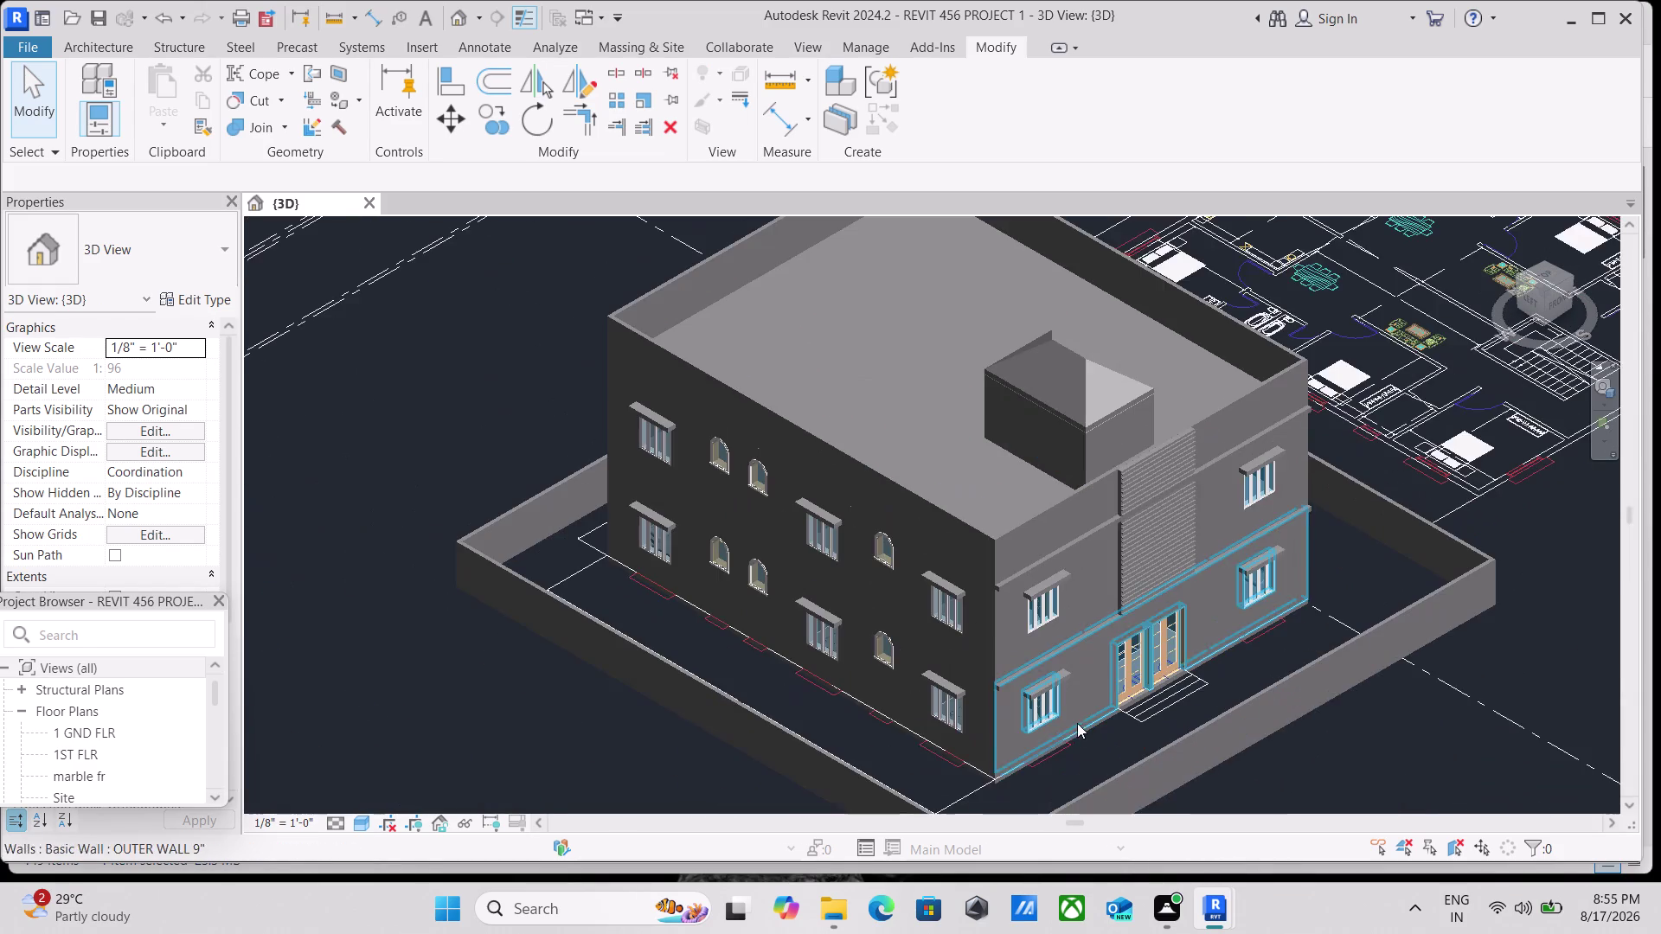
scroll(up, 3)
scroll(down, 3)
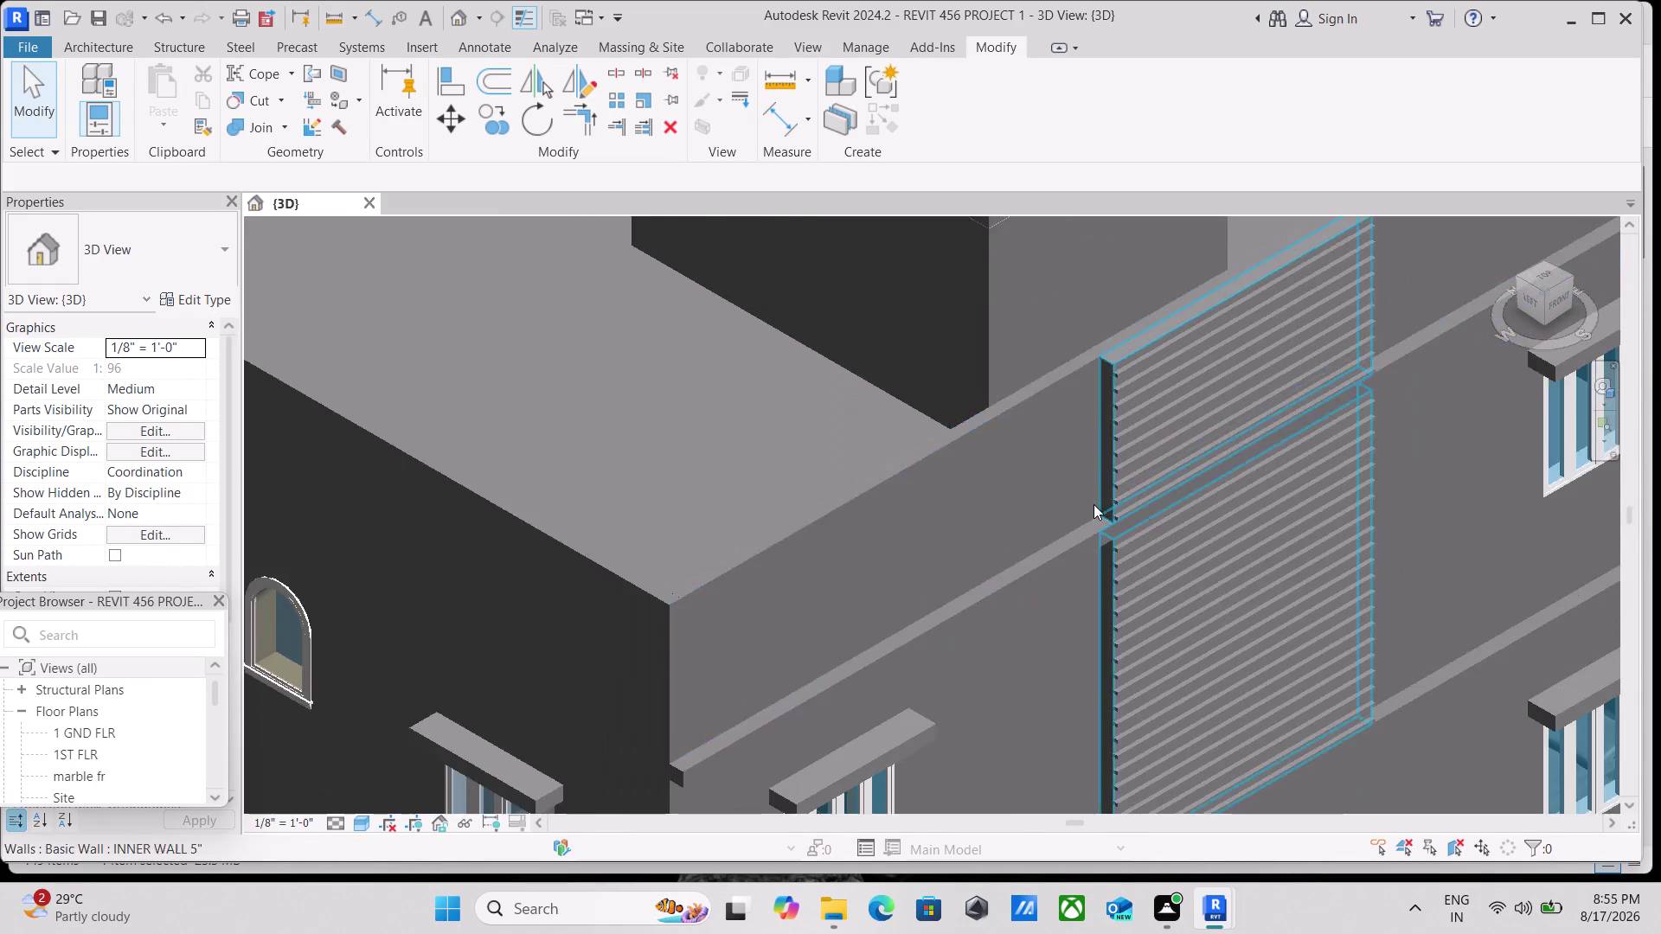
scroll(down, 3)
middle_drag(1094, 504, 1100, 530)
scroll(down, 3)
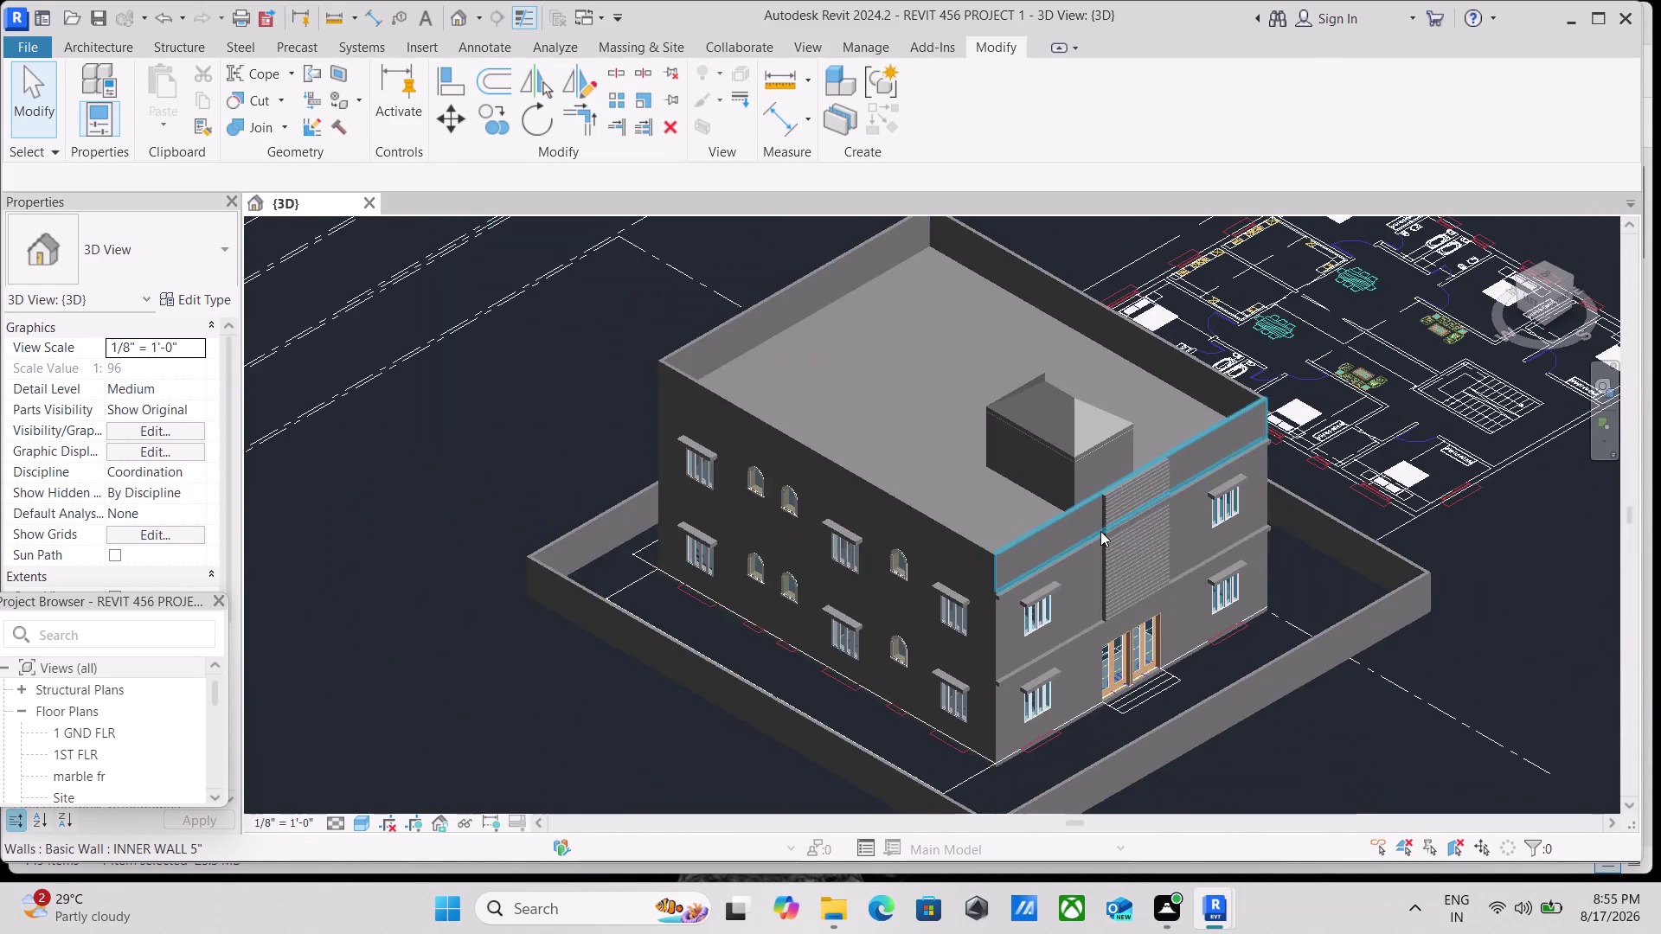
scroll(down, 3)
scroll(up, 3)
scroll(up, 3)
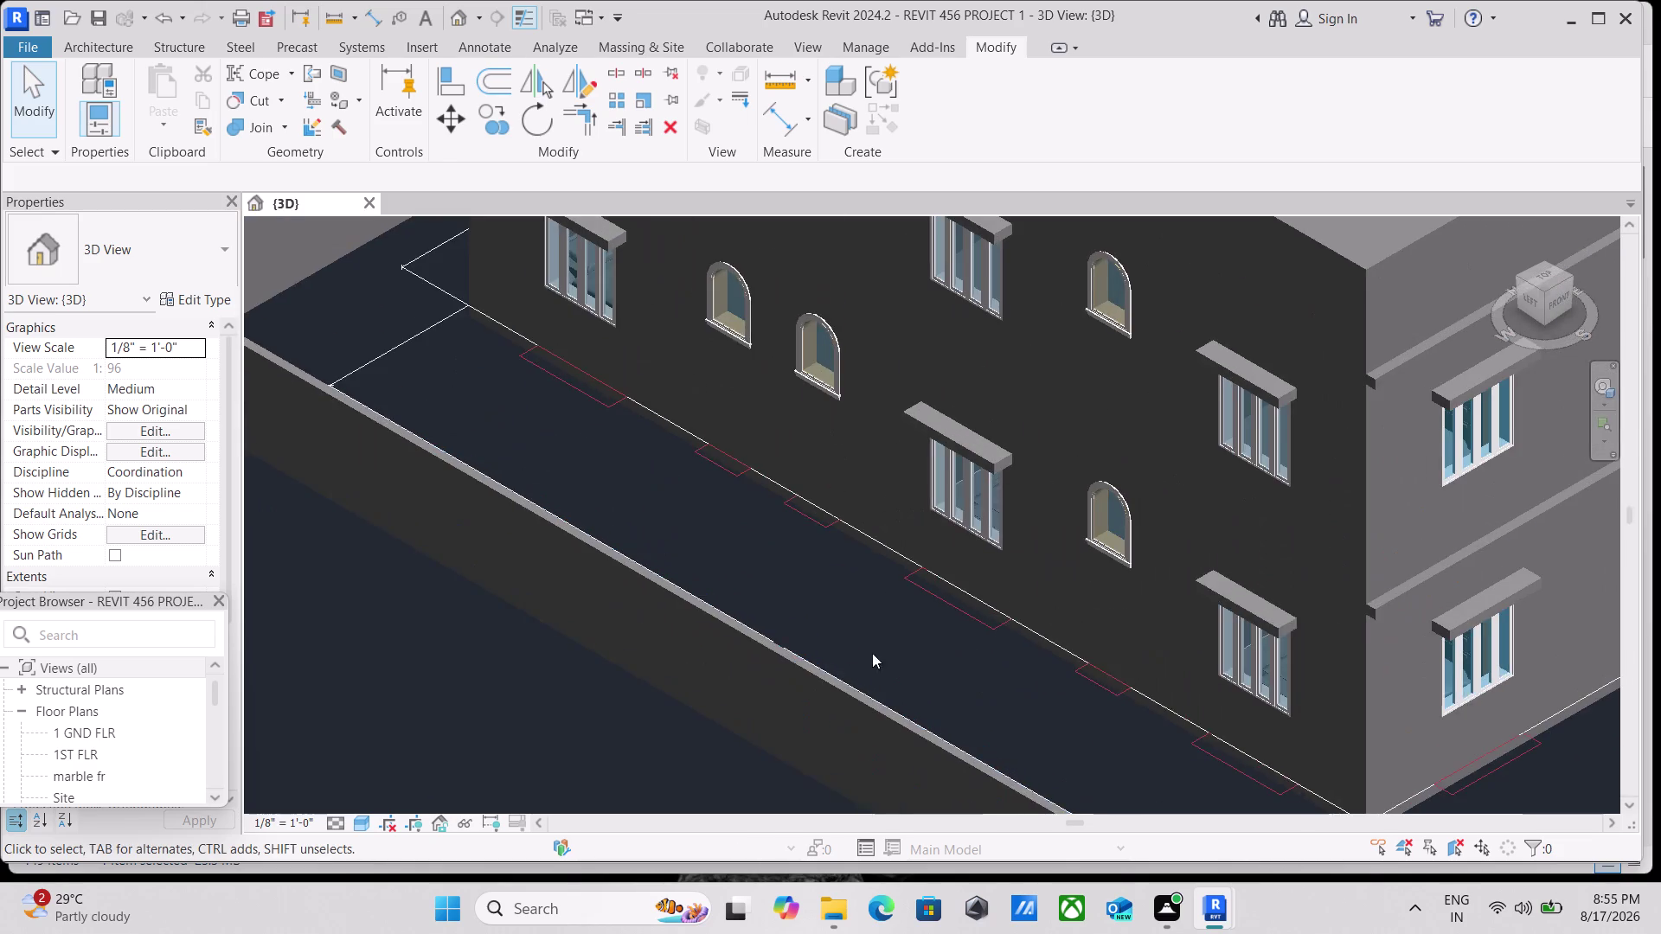
scroll(down, 3)
middle_drag(933, 621, 769, 614)
scroll(down, 3)
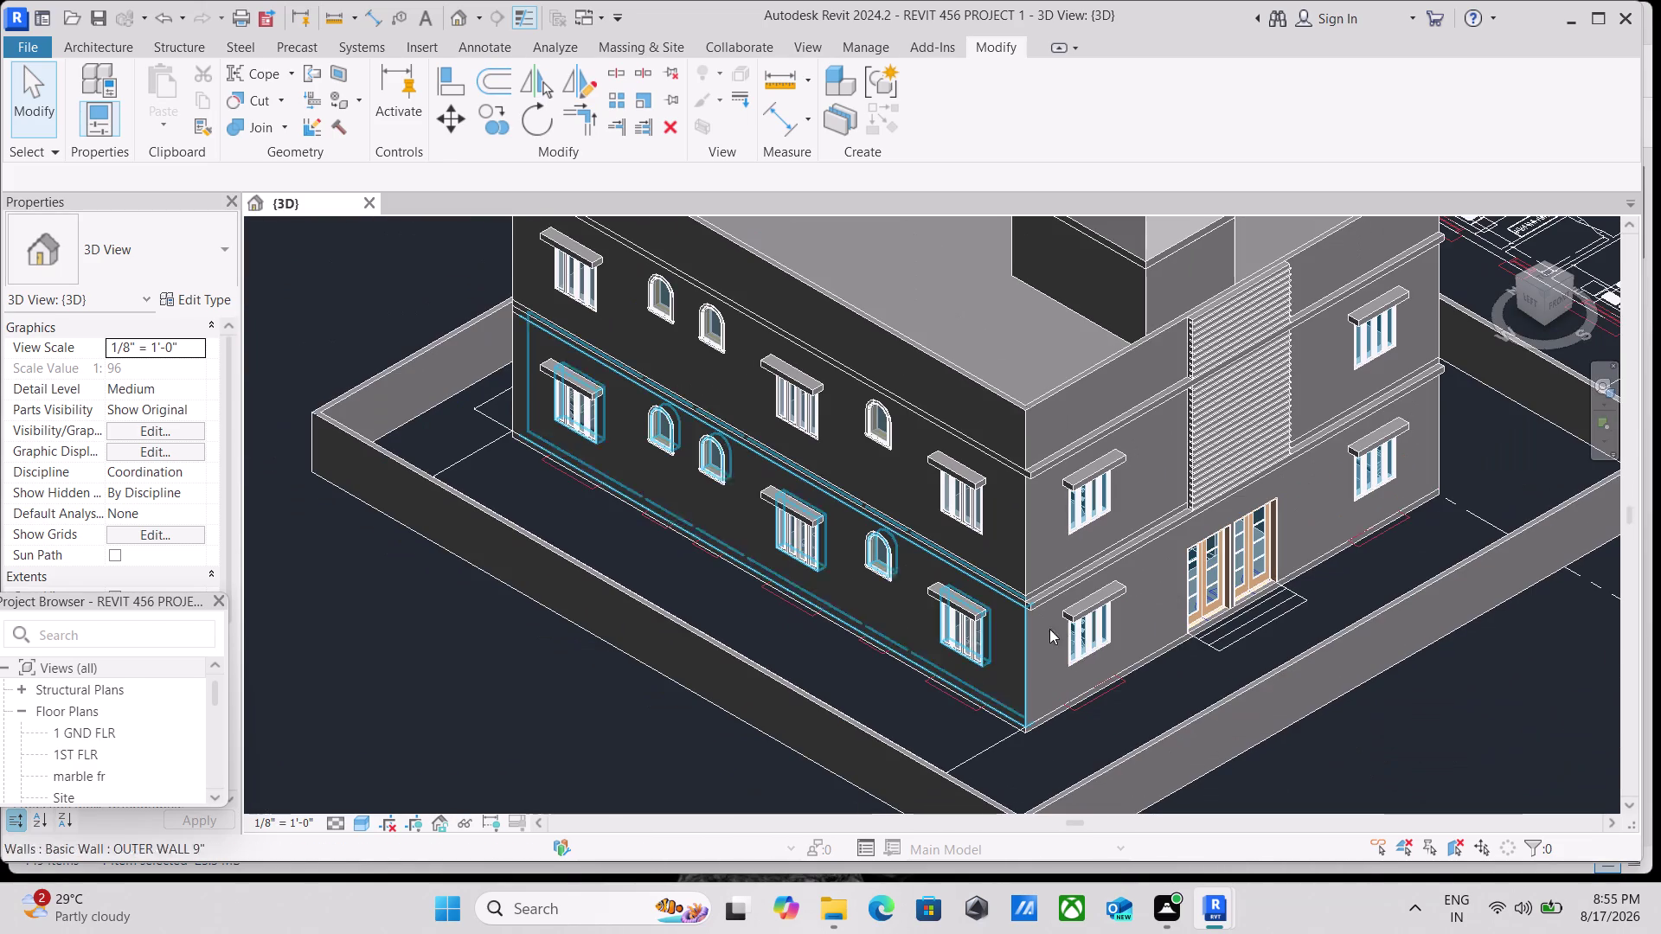
middle_drag(1383, 649, 1118, 646)
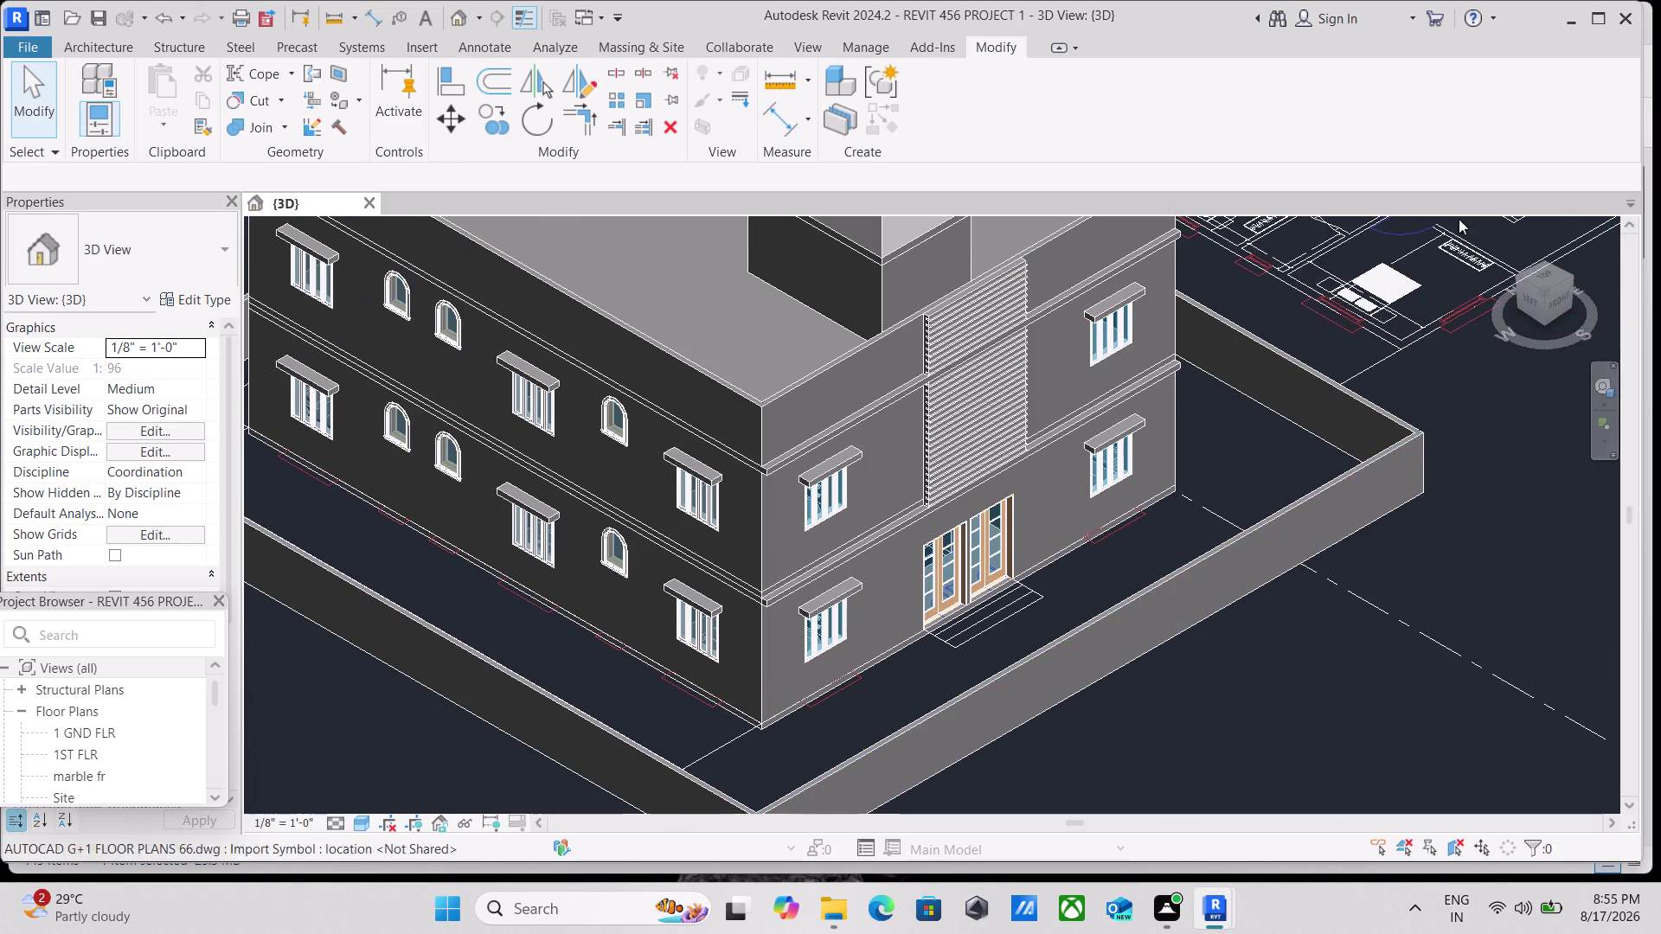
click(1553, 274)
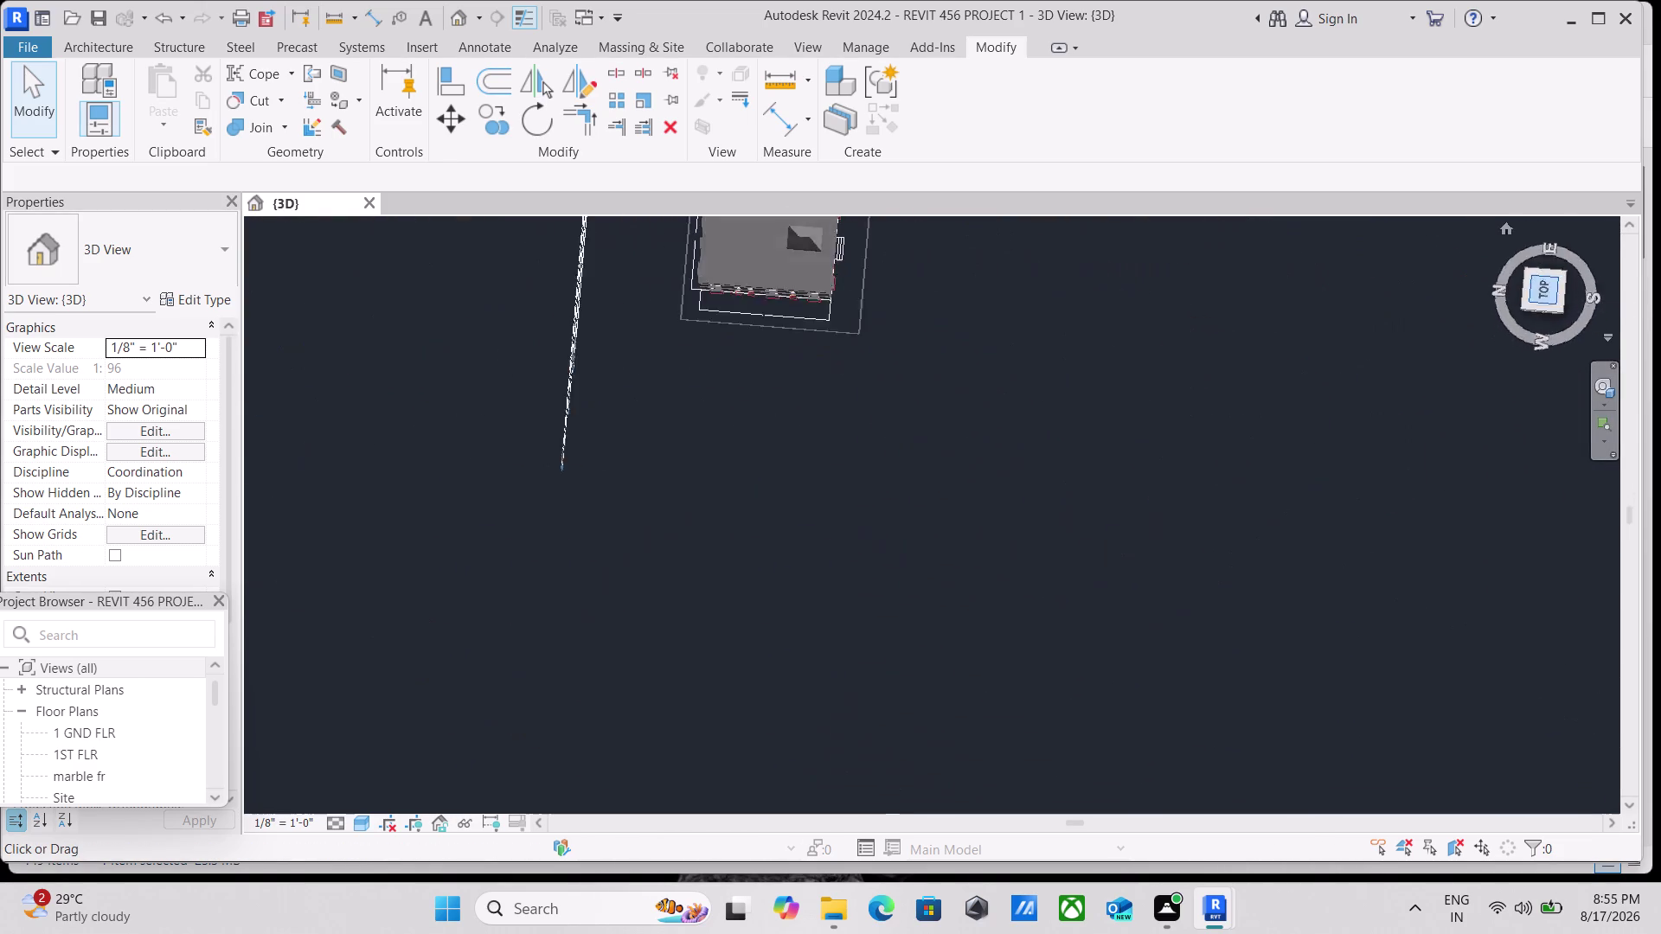
scroll(up, 3)
scroll(up, 3)
scroll(up, 3)
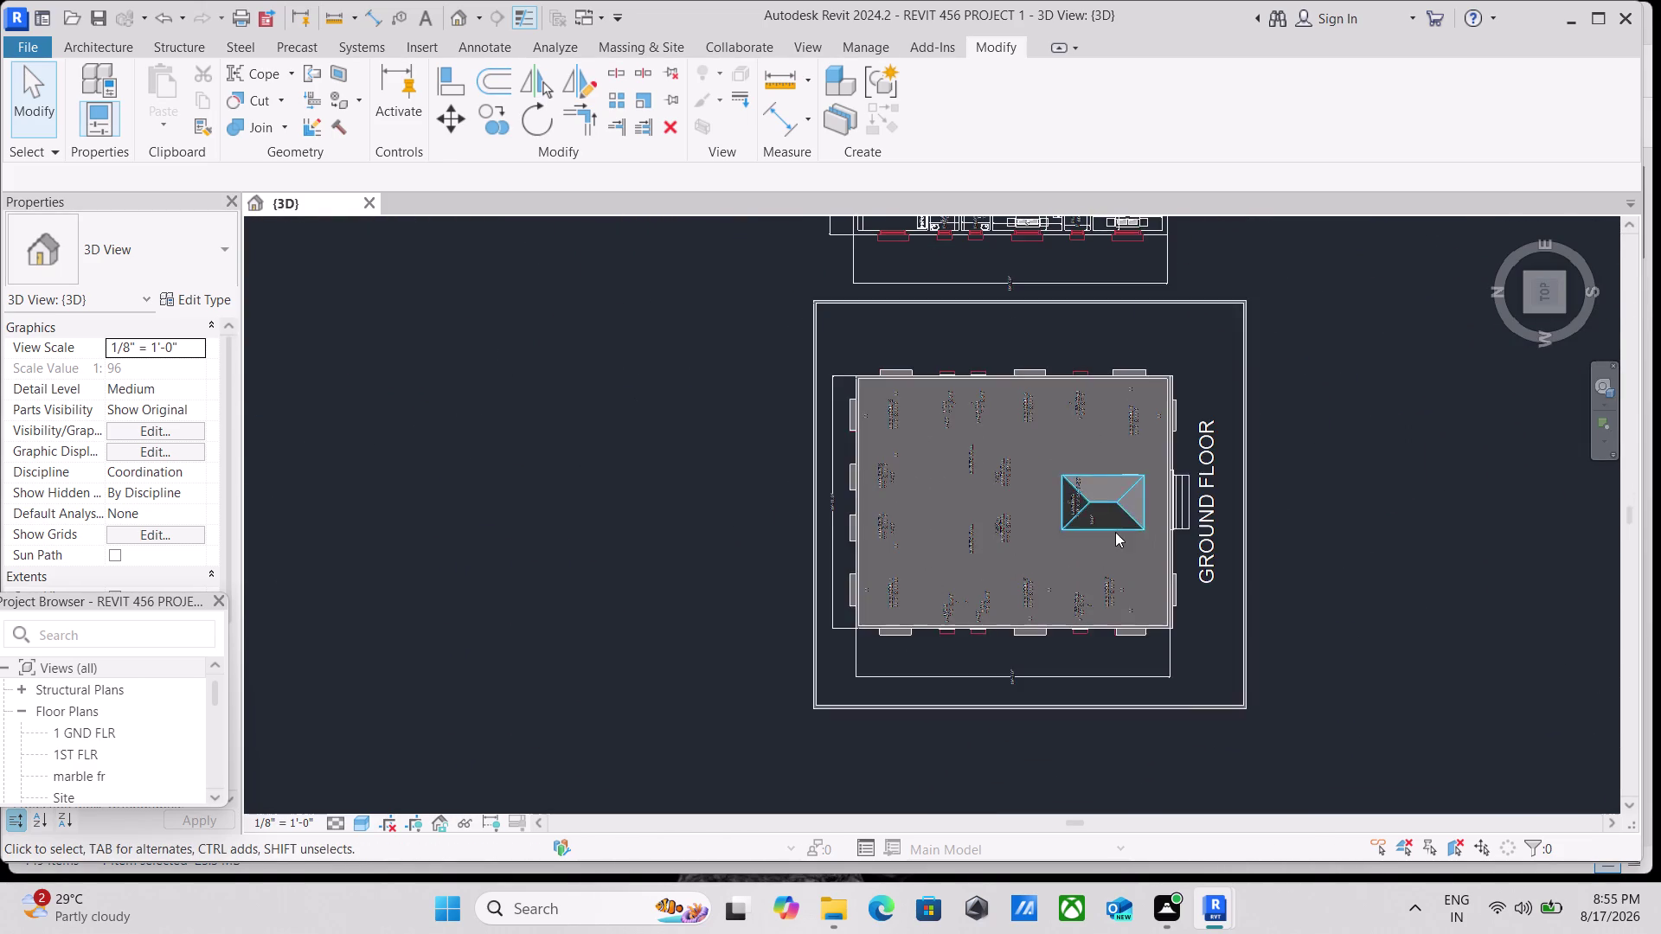
scroll(up, 3)
scroll(down, 3)
middle_drag(1005, 556, 1050, 532)
scroll(up, 3)
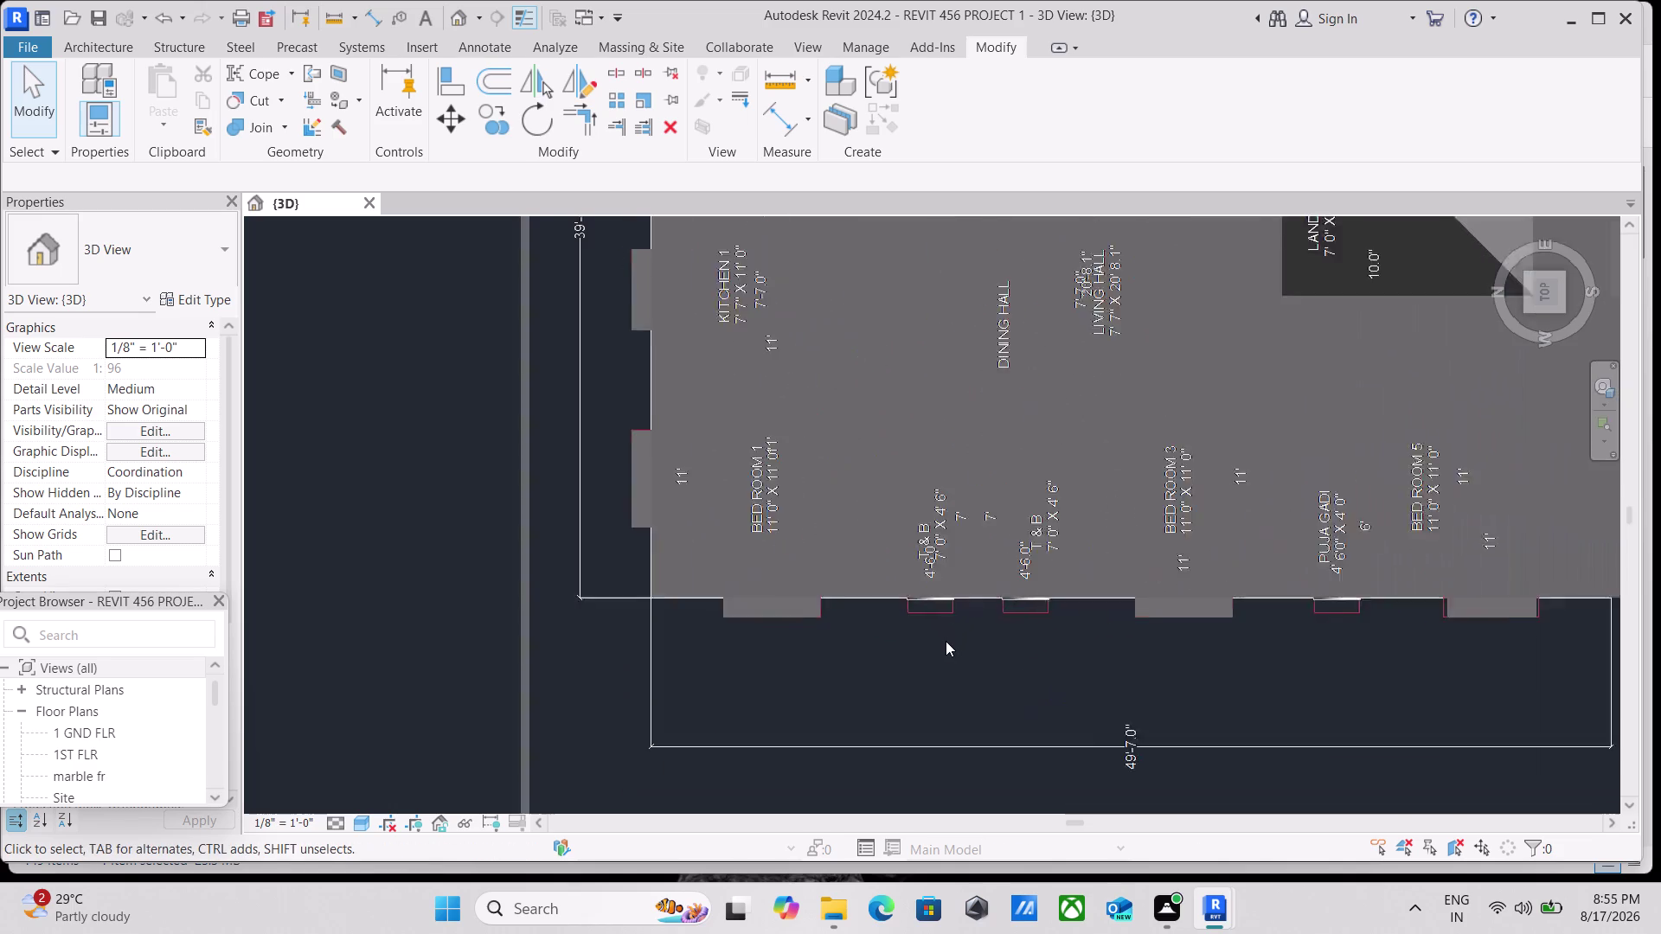
scroll(up, 3)
scroll(up, 3)
scroll(up, 3)
scroll(up, 3)
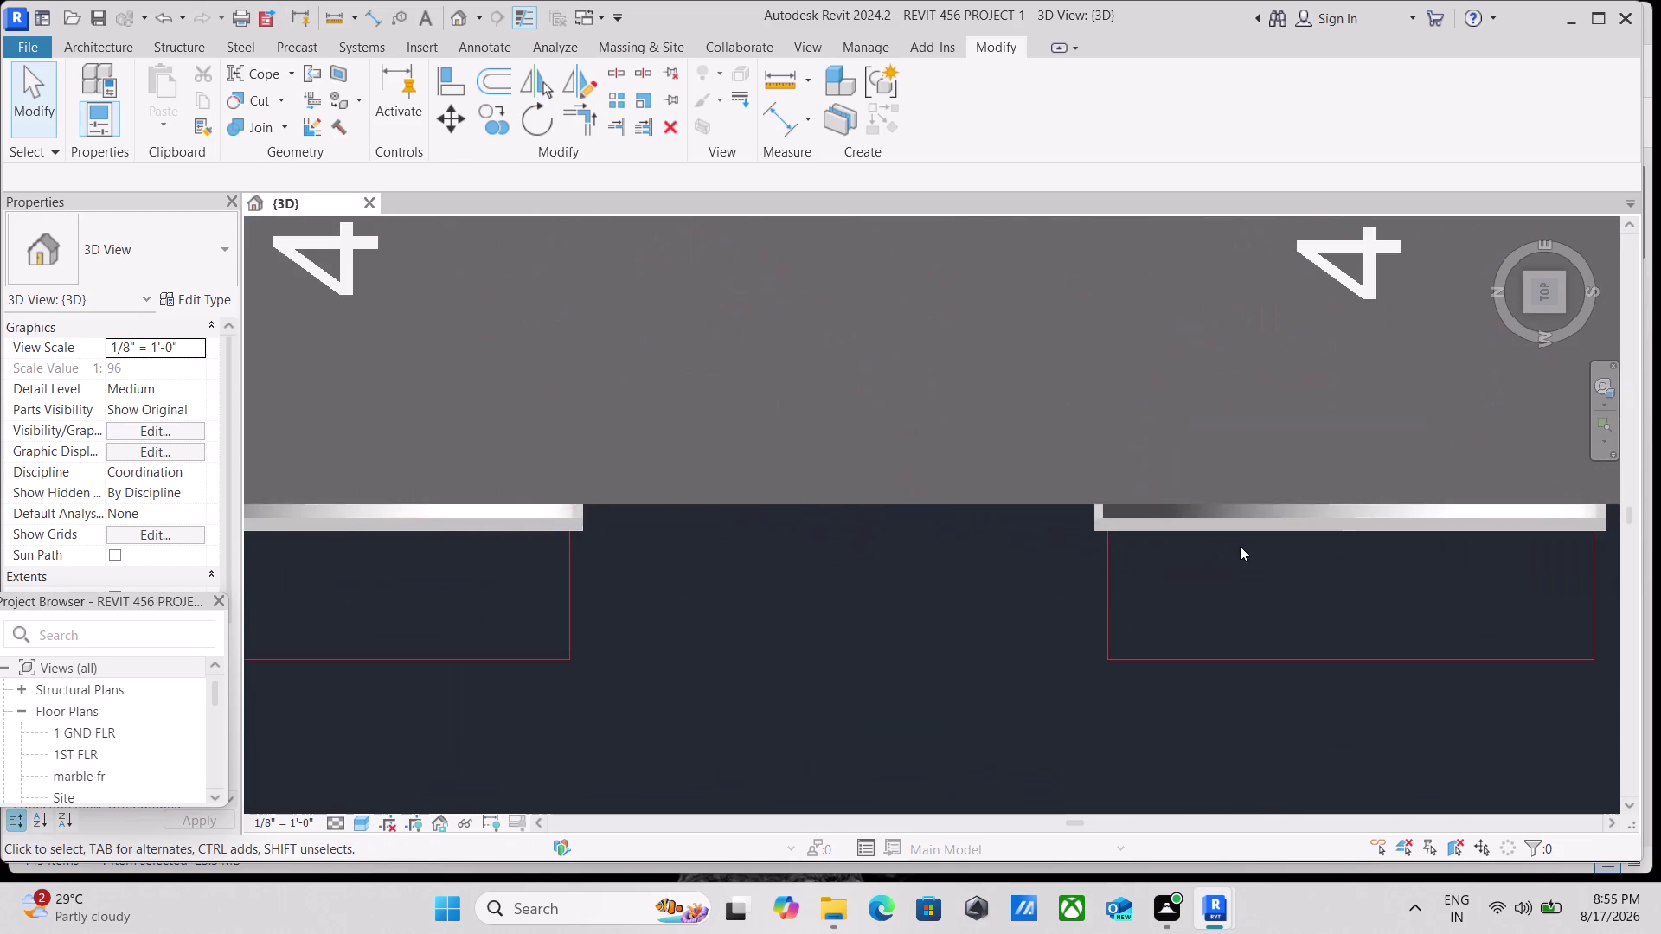
scroll(down, 3)
scroll(down, 3)
scroll(down, 3)
scroll(down, 3)
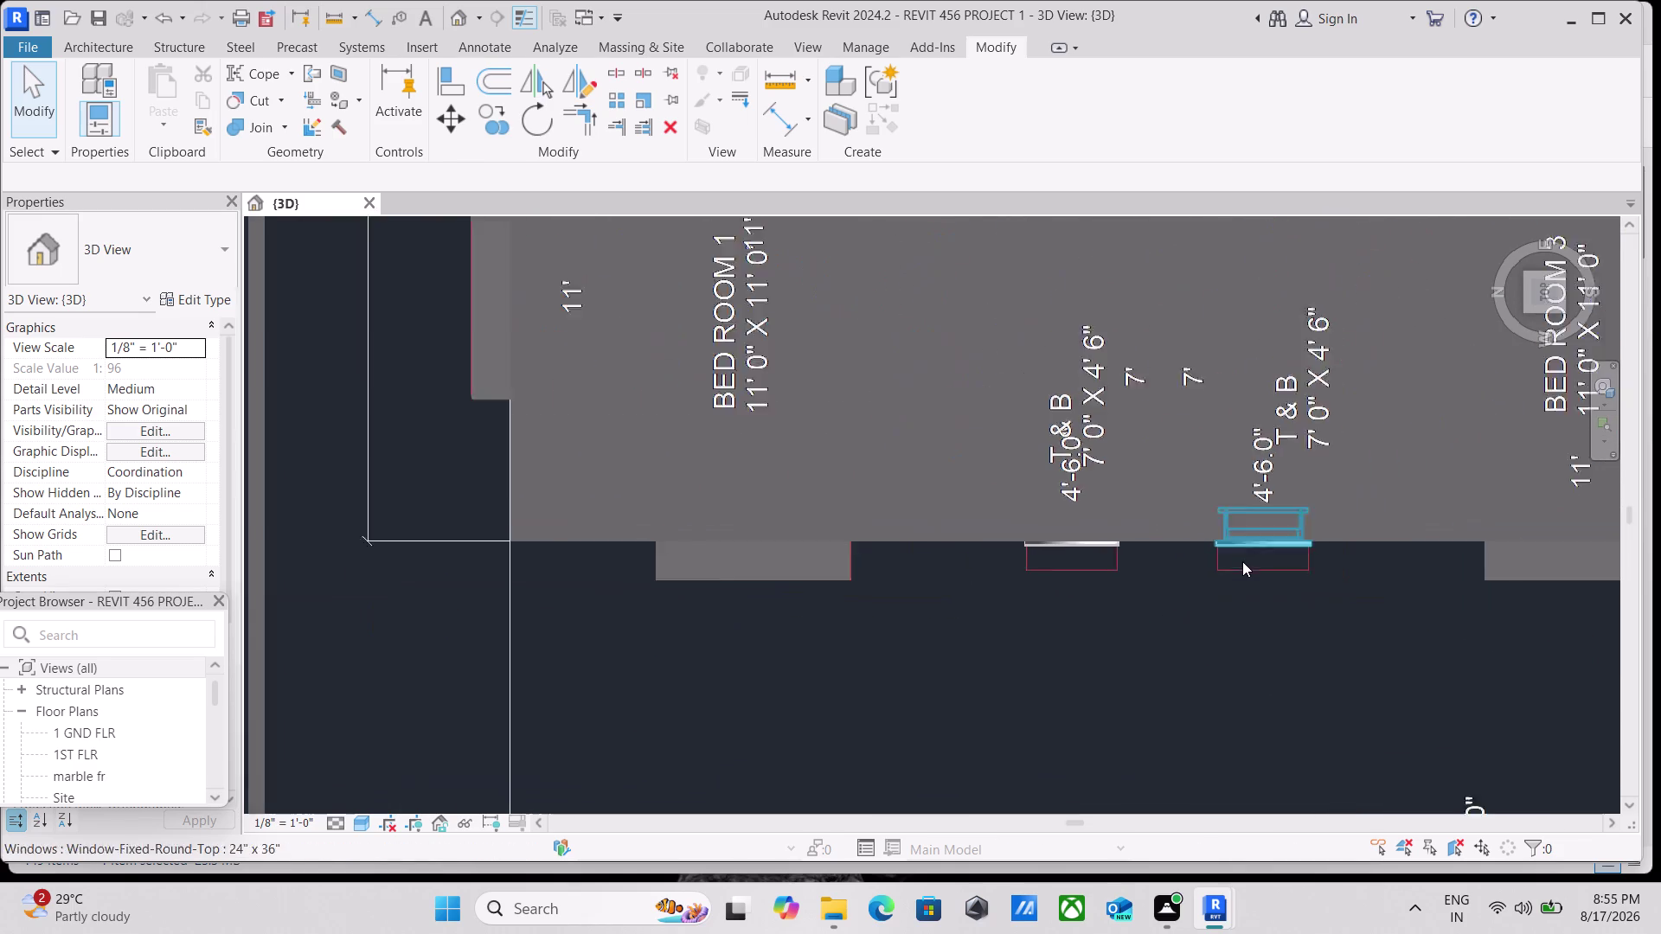
scroll(down, 3)
scroll(down, 3)
scroll(down, 3)
middle_drag(1240, 574, 1135, 659)
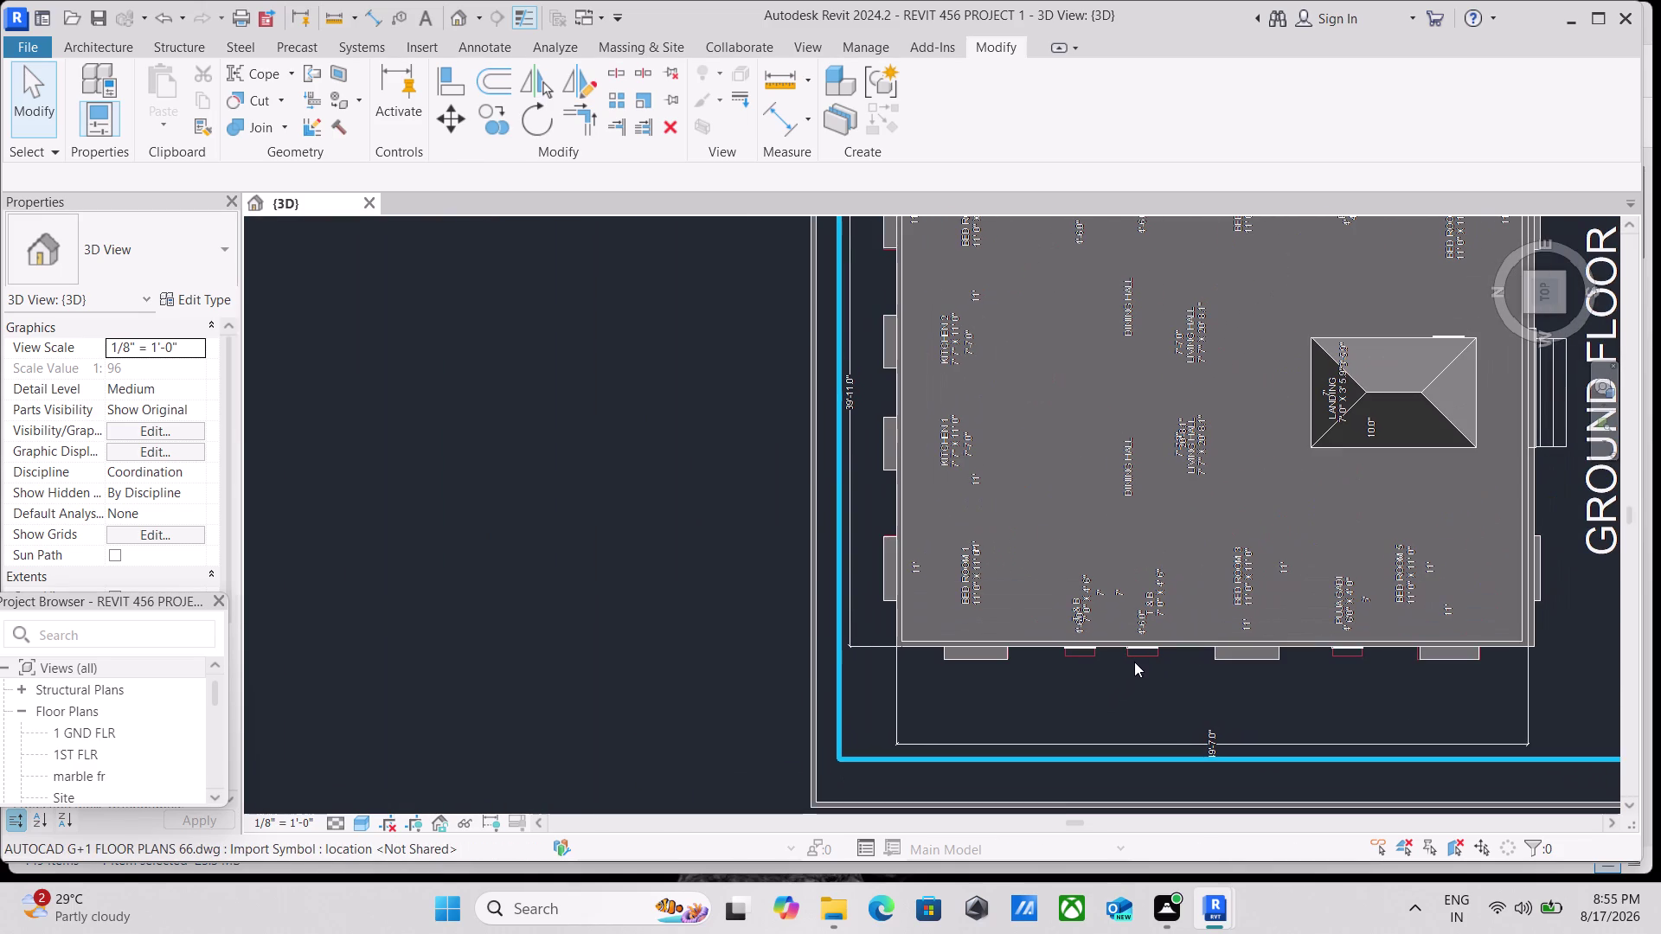
scroll(down, 3)
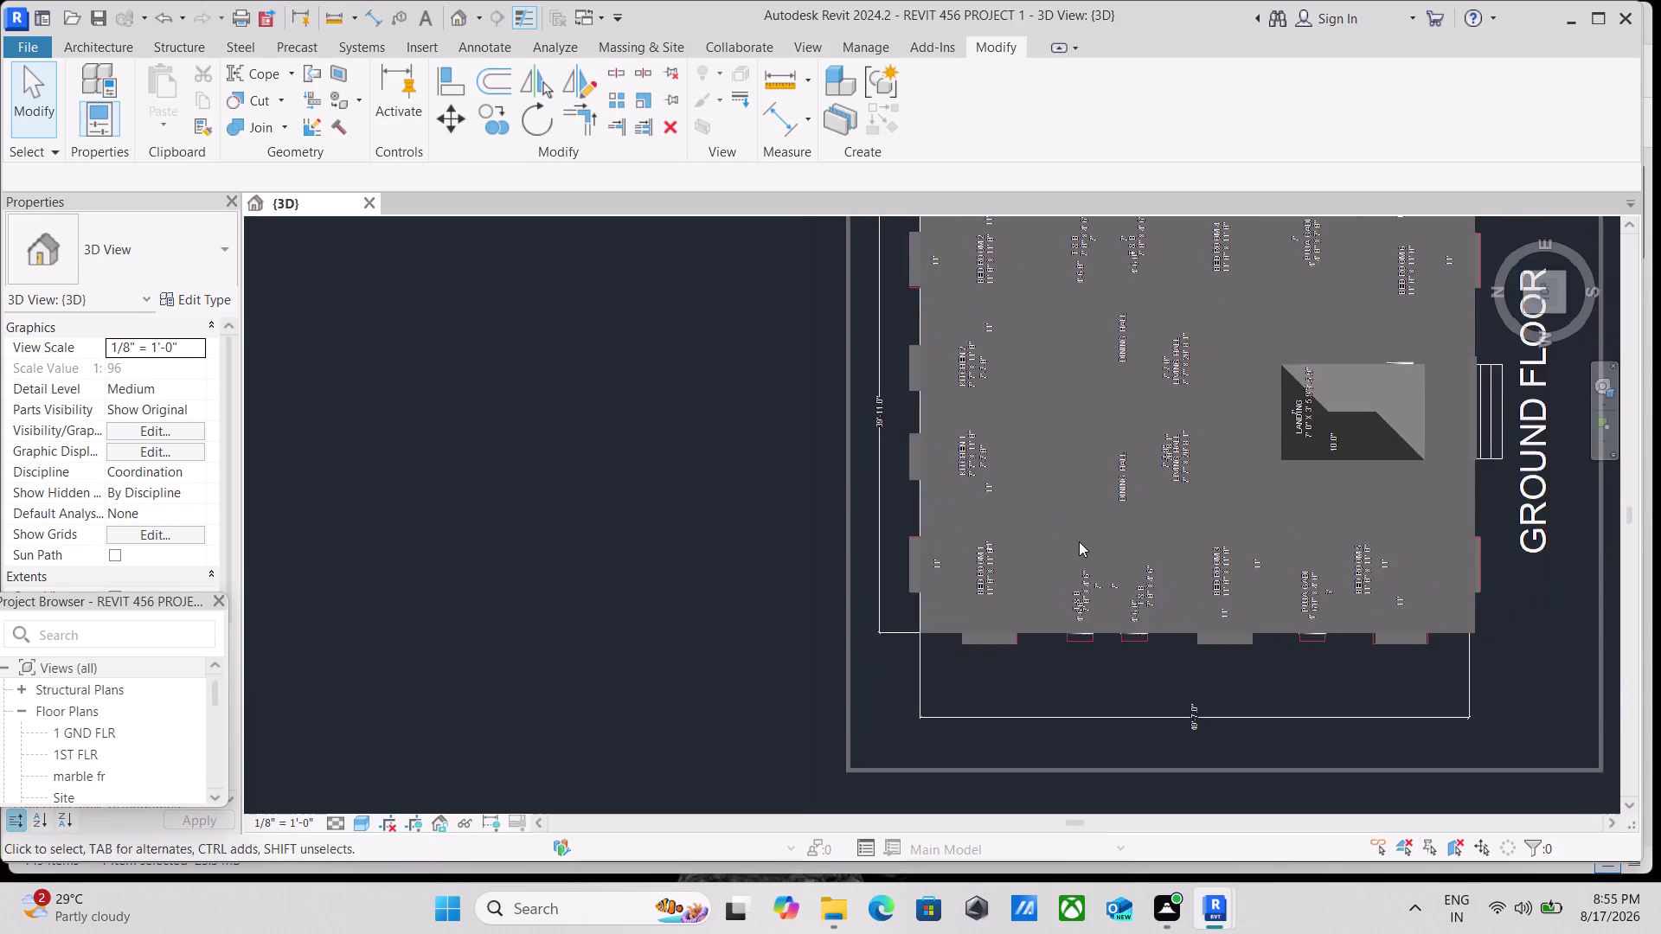
middle_drag(1078, 542, 1054, 765)
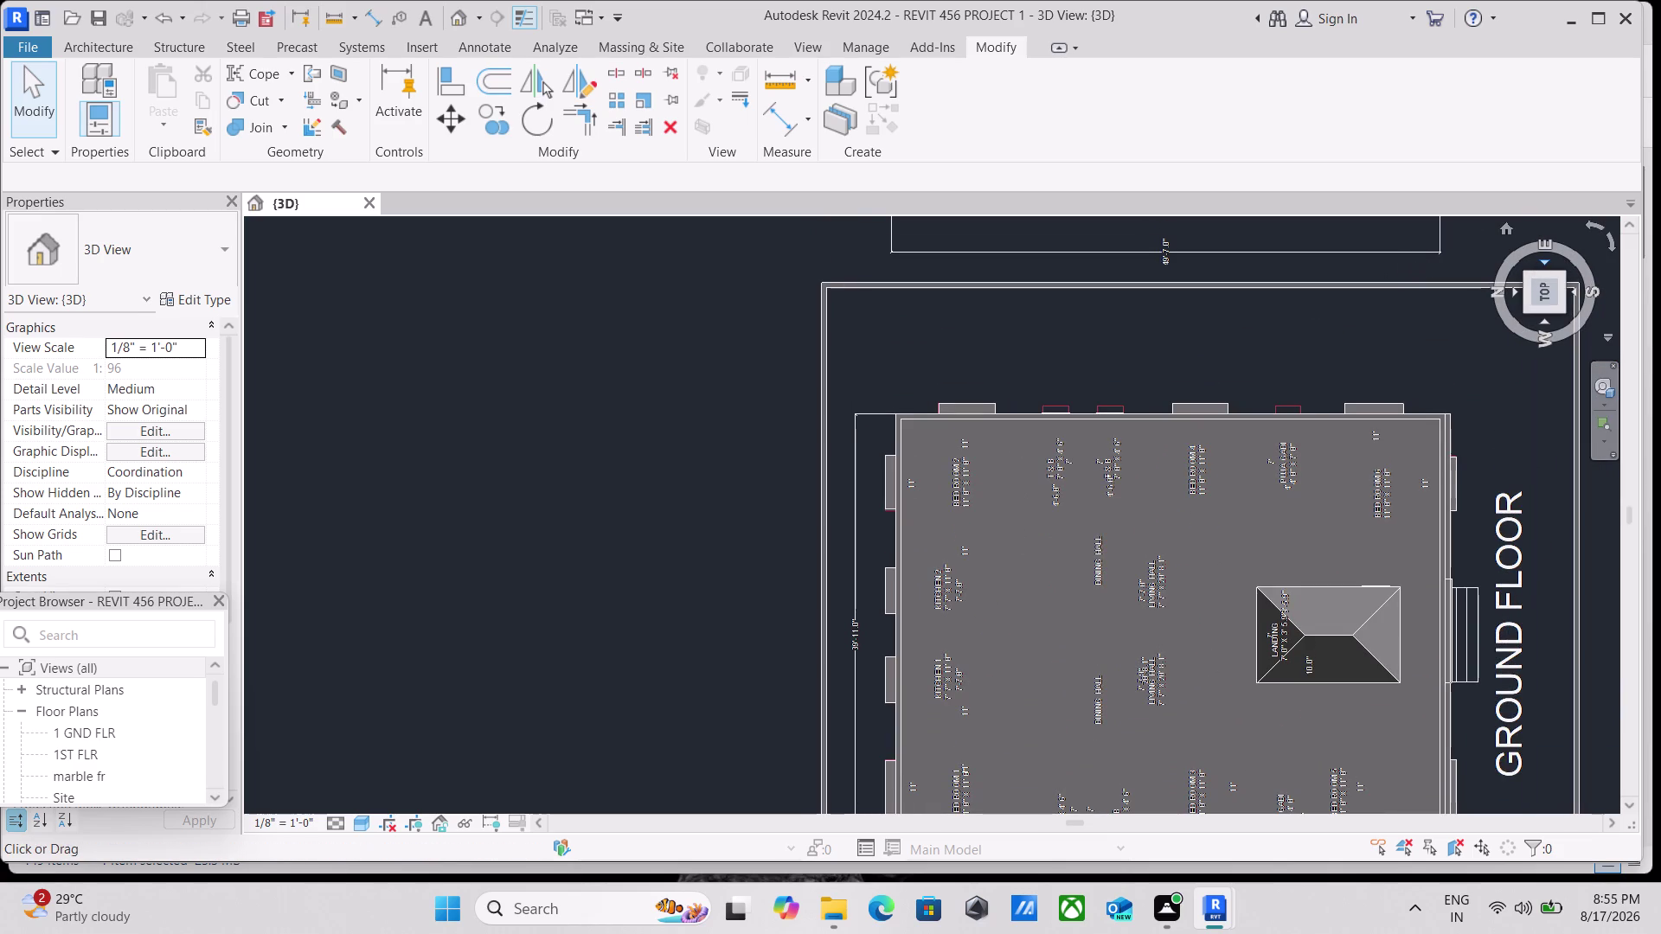
click(1565, 274)
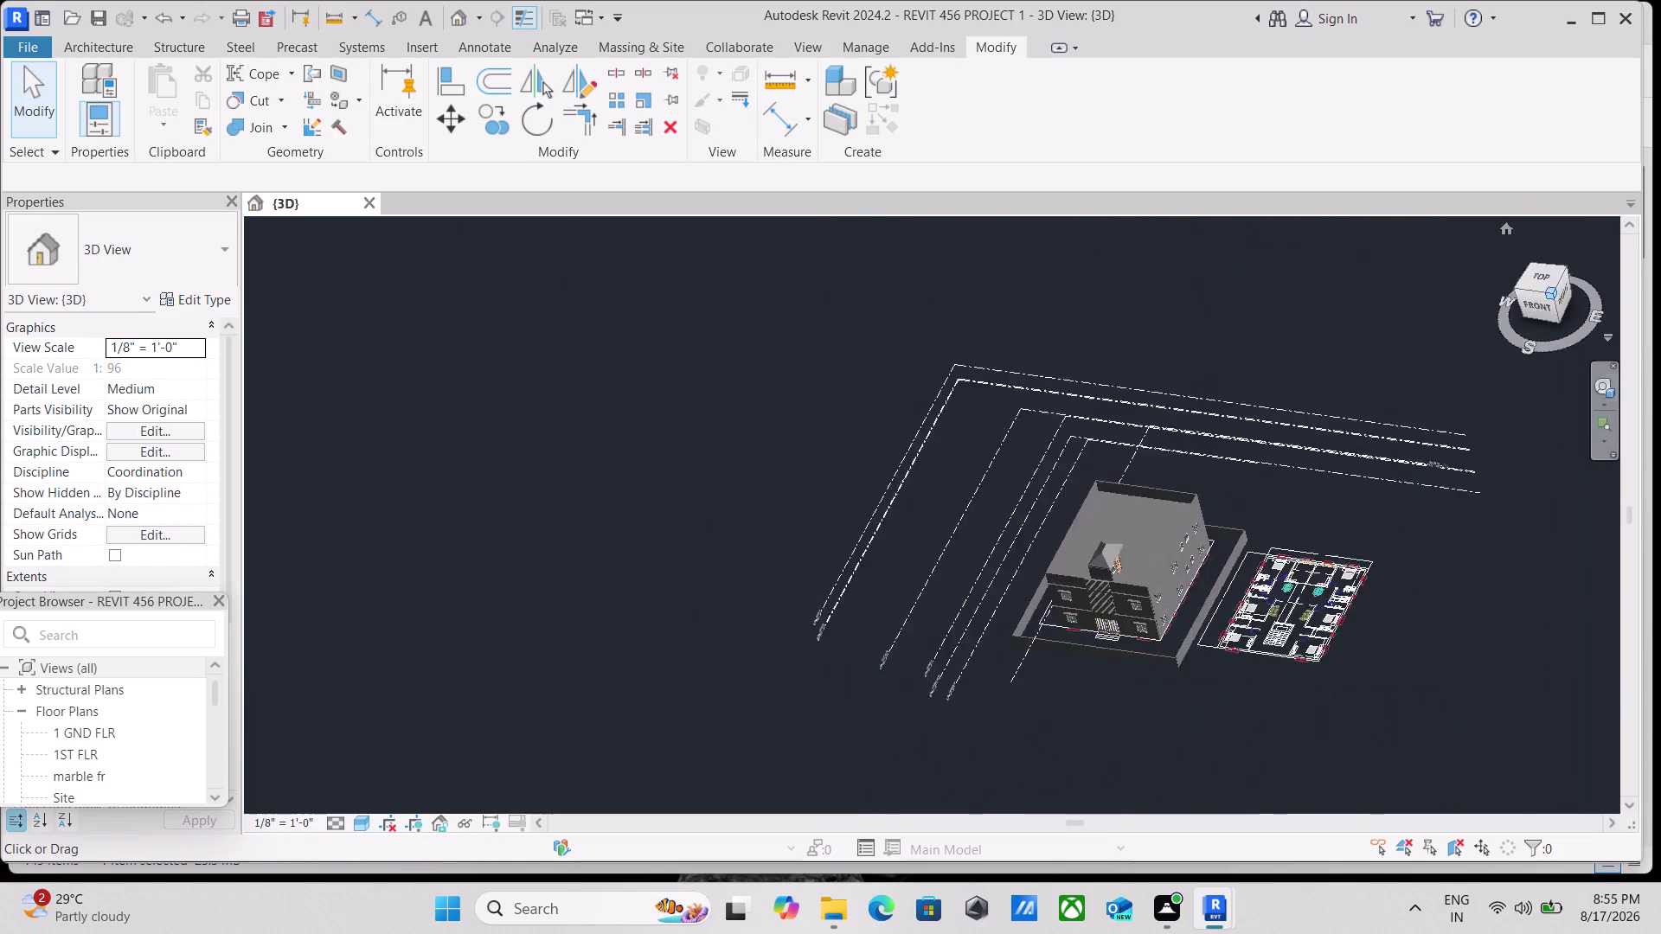
scroll(up, 3)
scroll(up, 3)
middle_drag(895, 590, 938, 600)
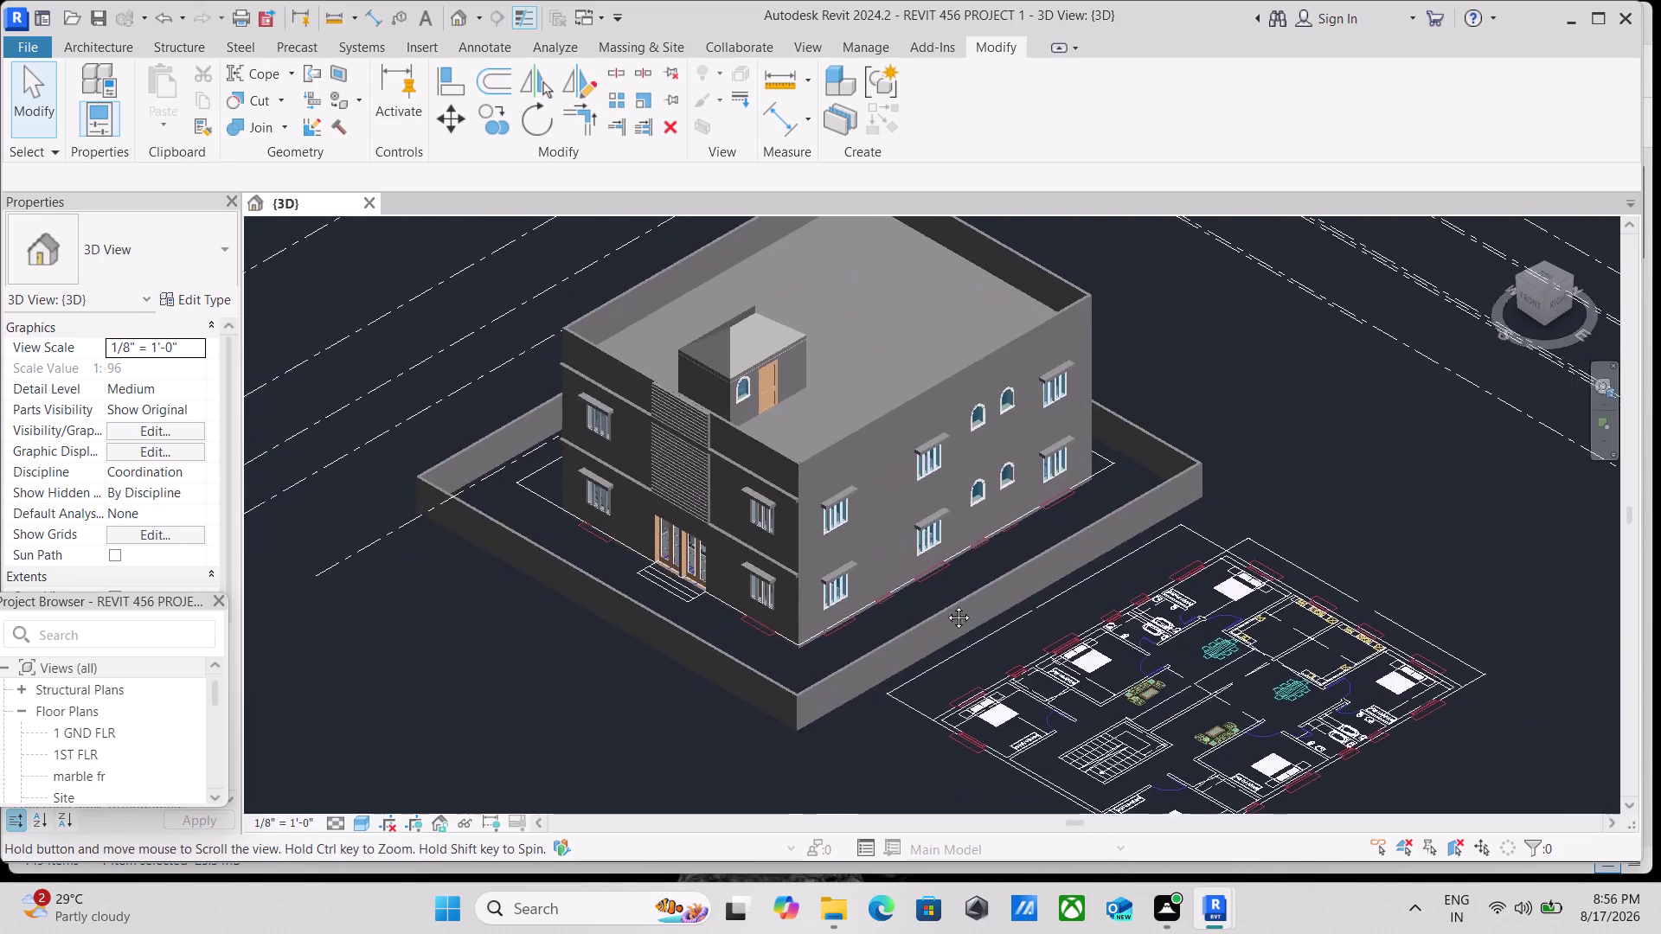
middle_drag(938, 600, 1171, 708)
scroll(up, 3)
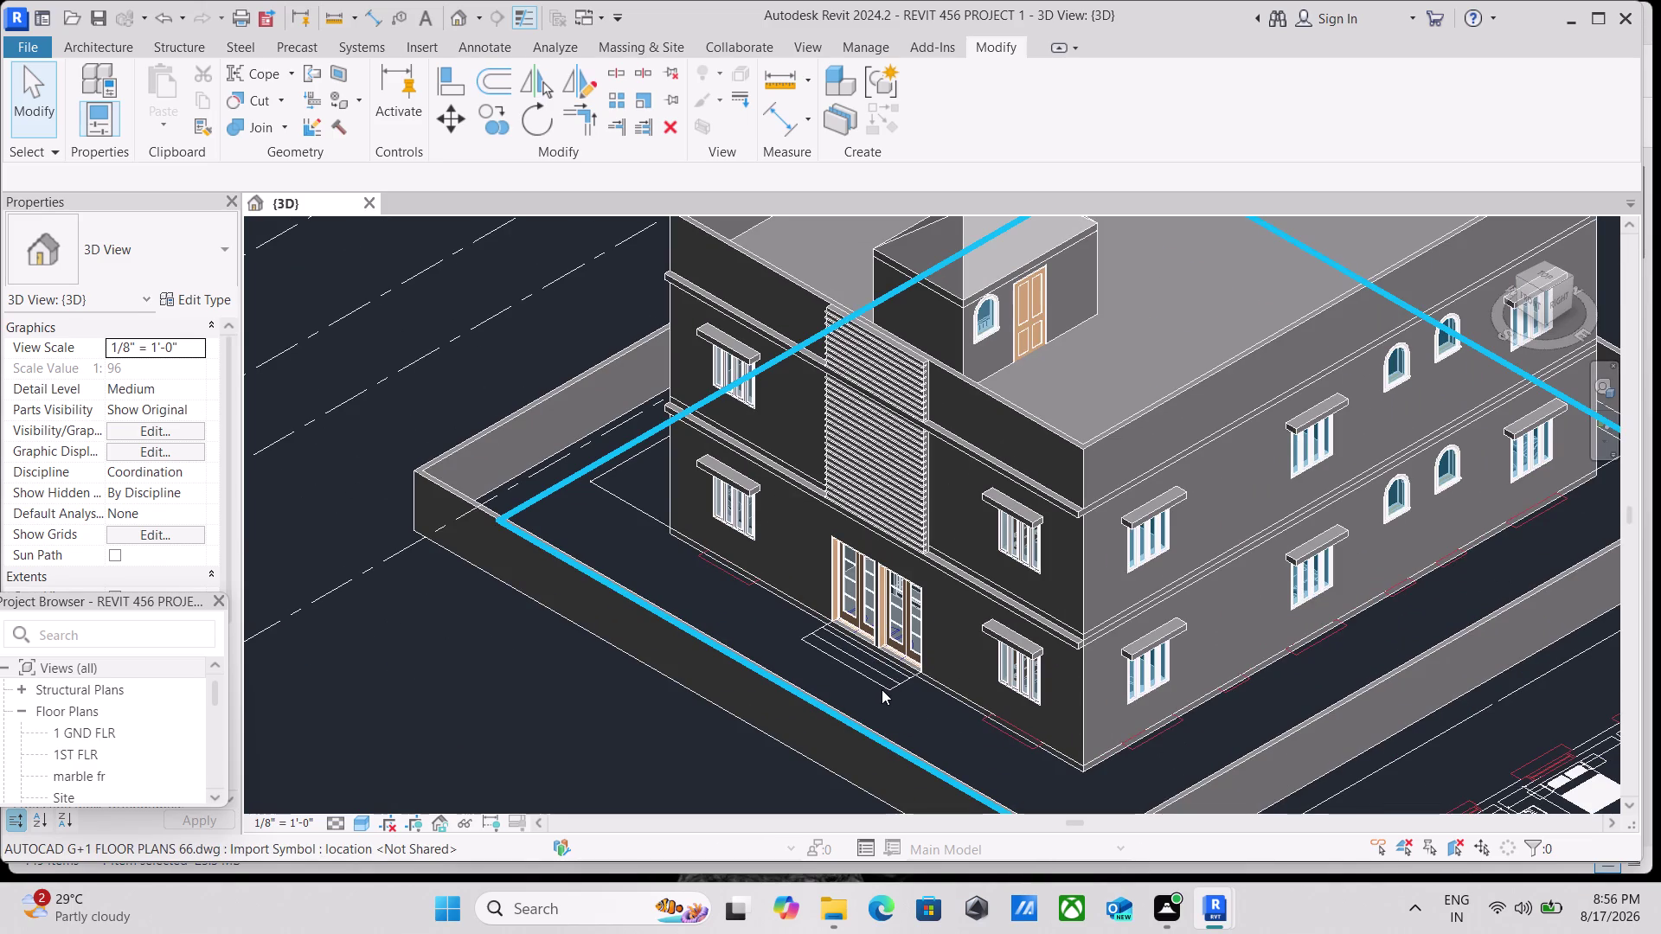
middle_drag(881, 689, 959, 539)
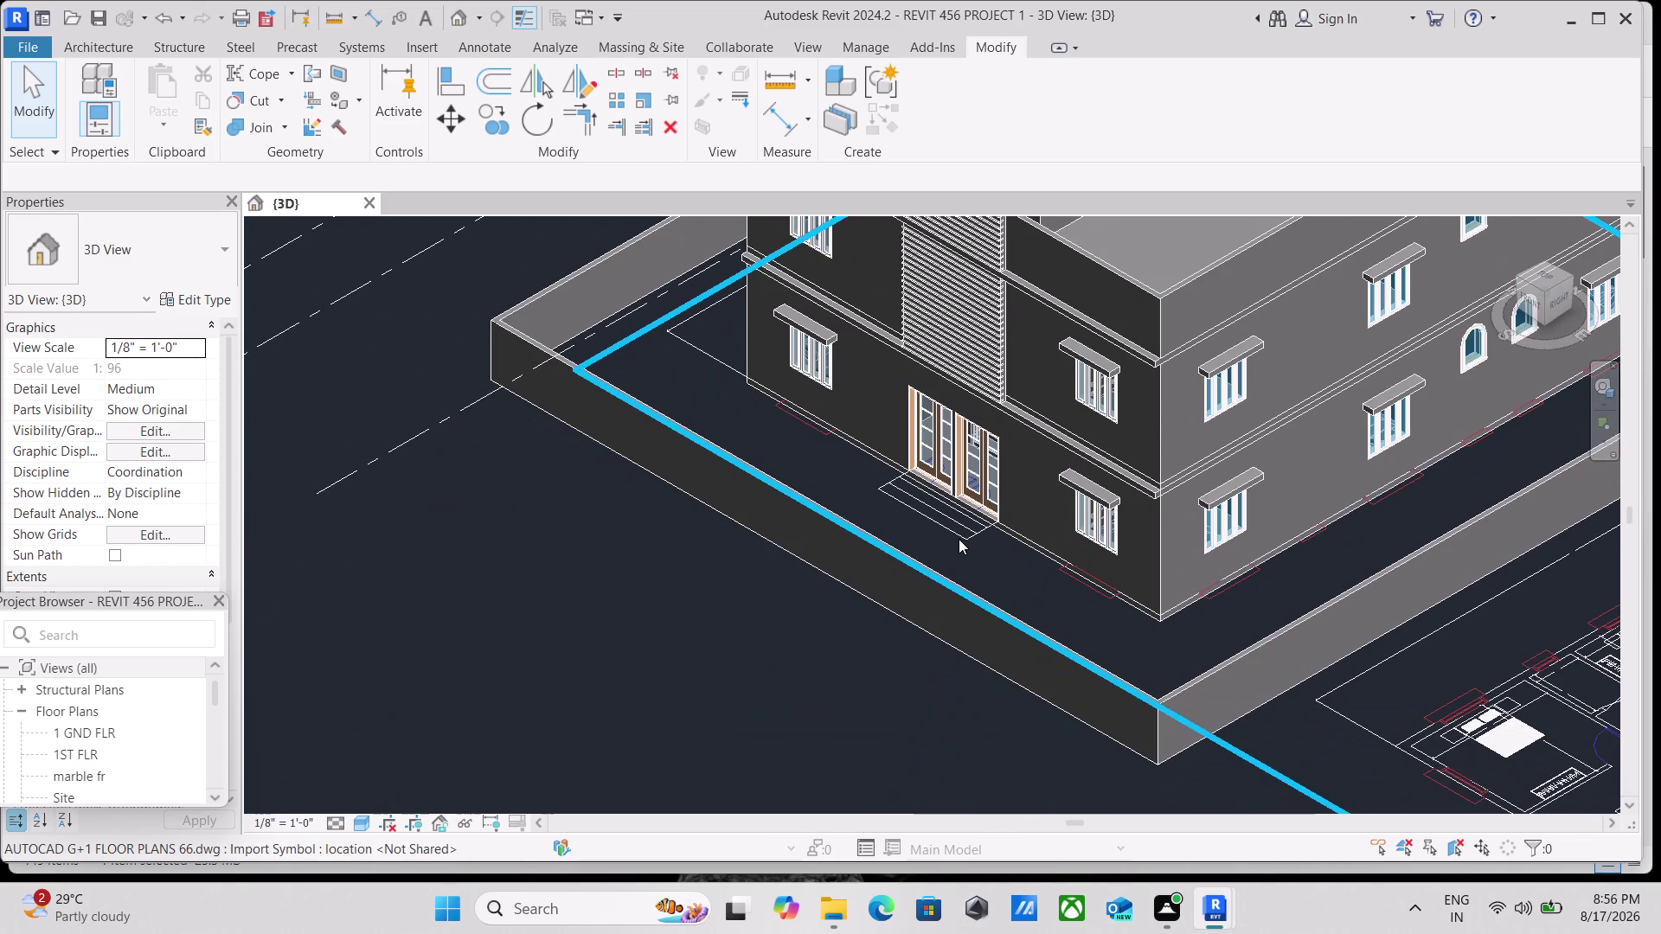
scroll(up, 3)
scroll(down, 3)
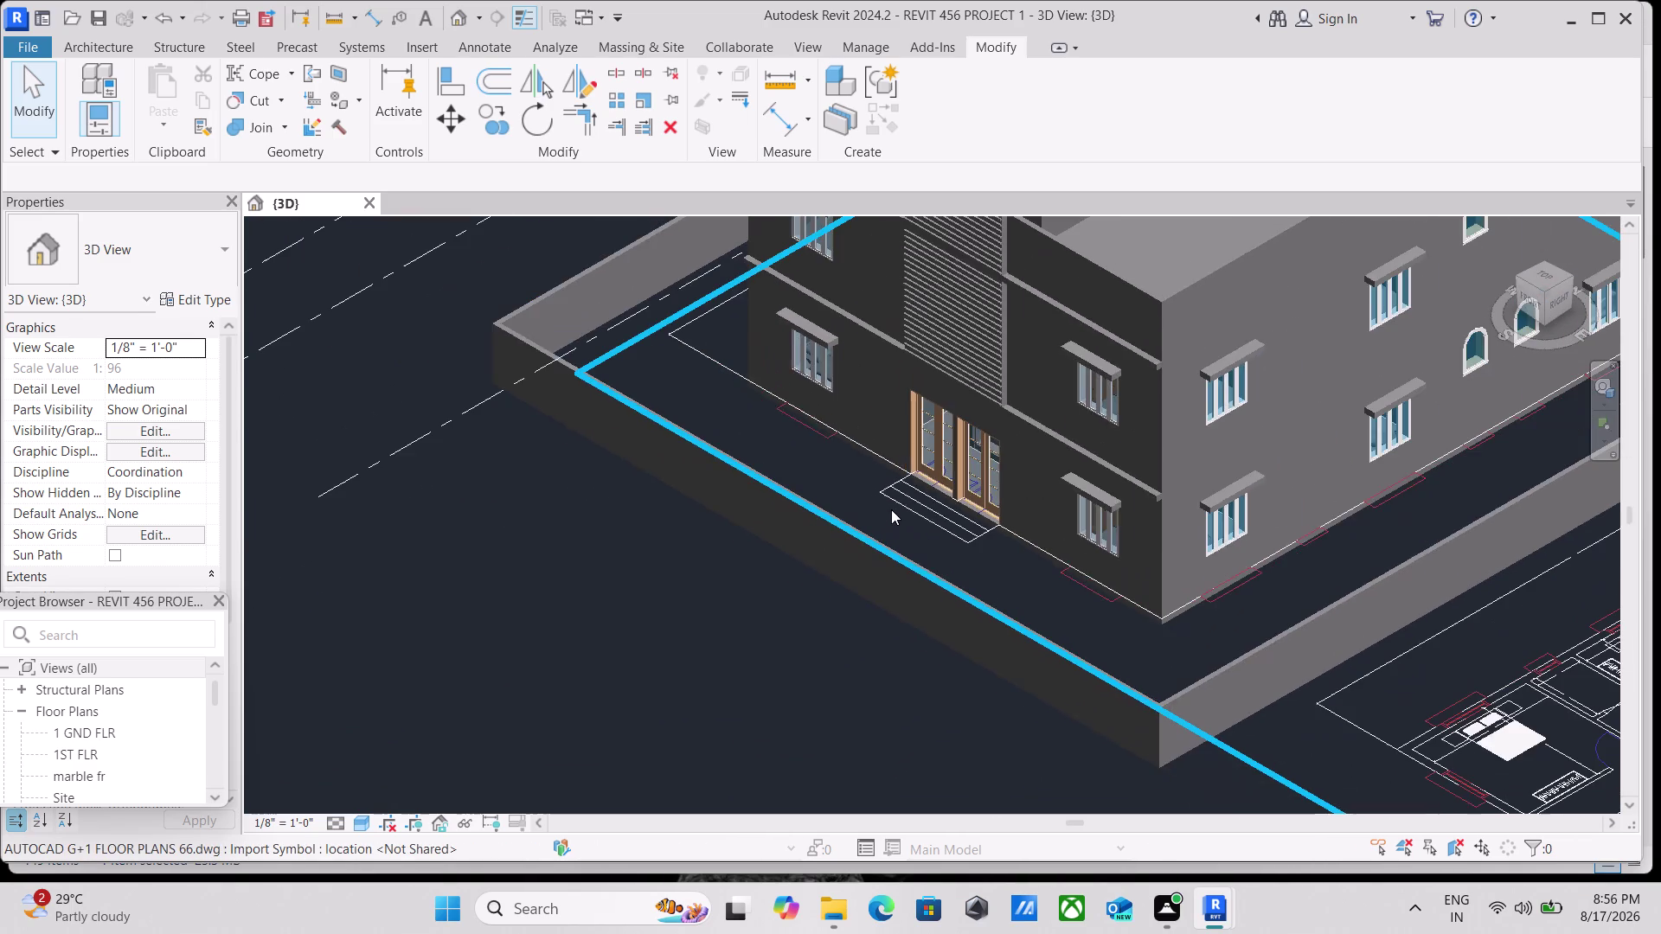
scroll(down, 3)
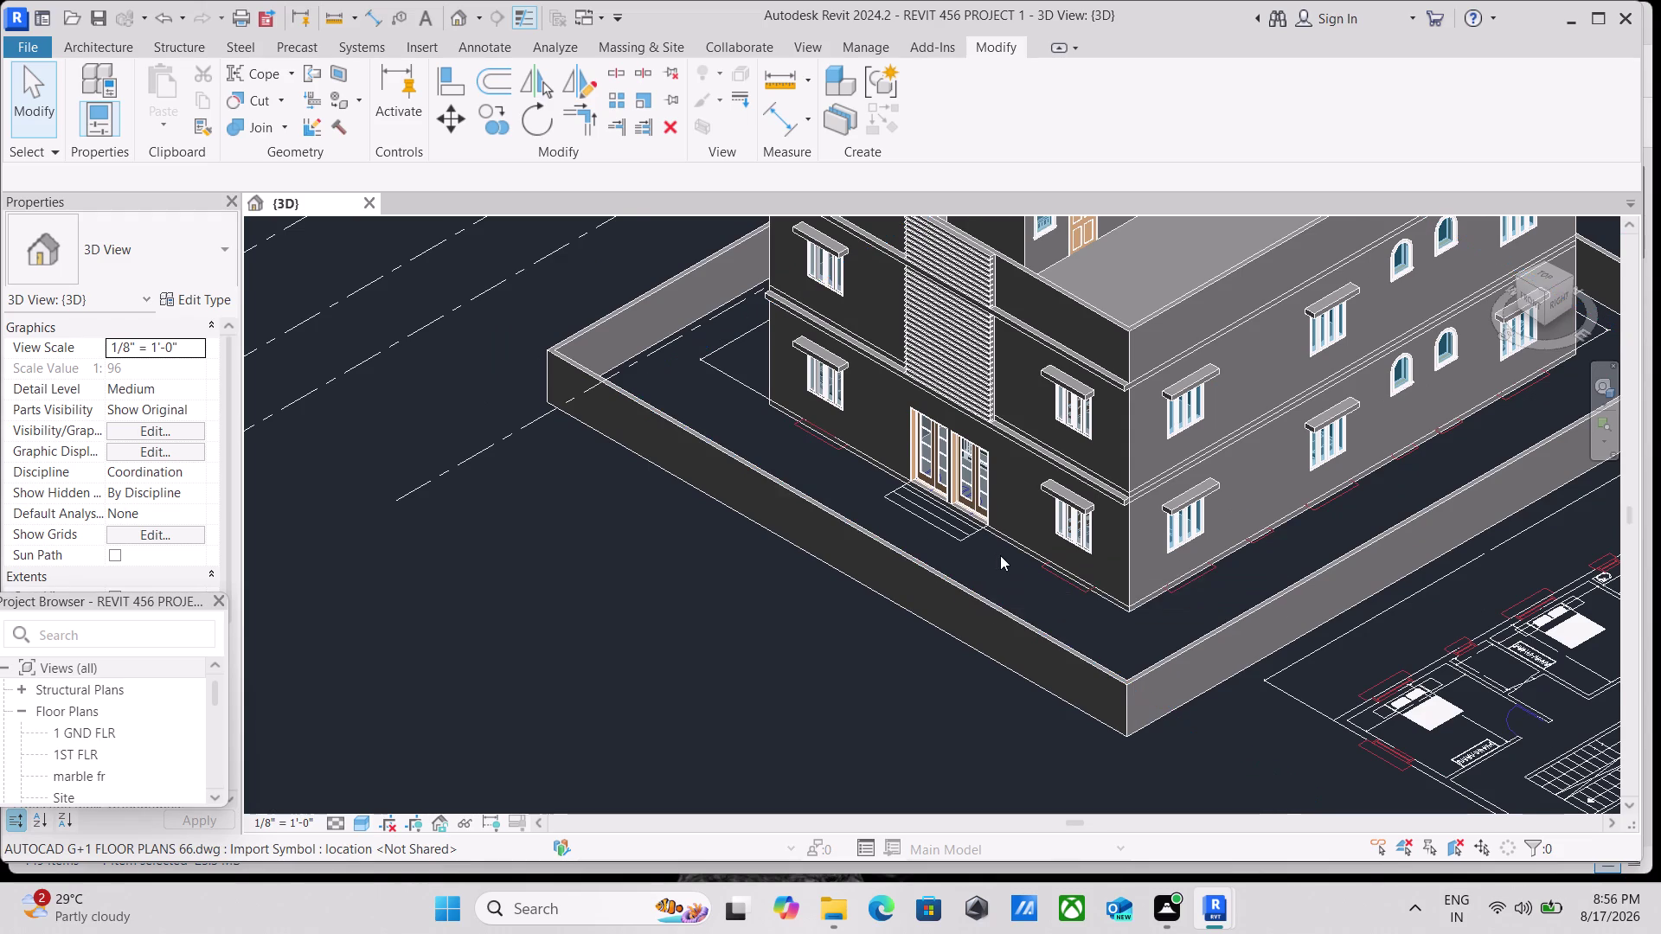
scroll(down, 3)
middle_drag(1004, 555, 1017, 598)
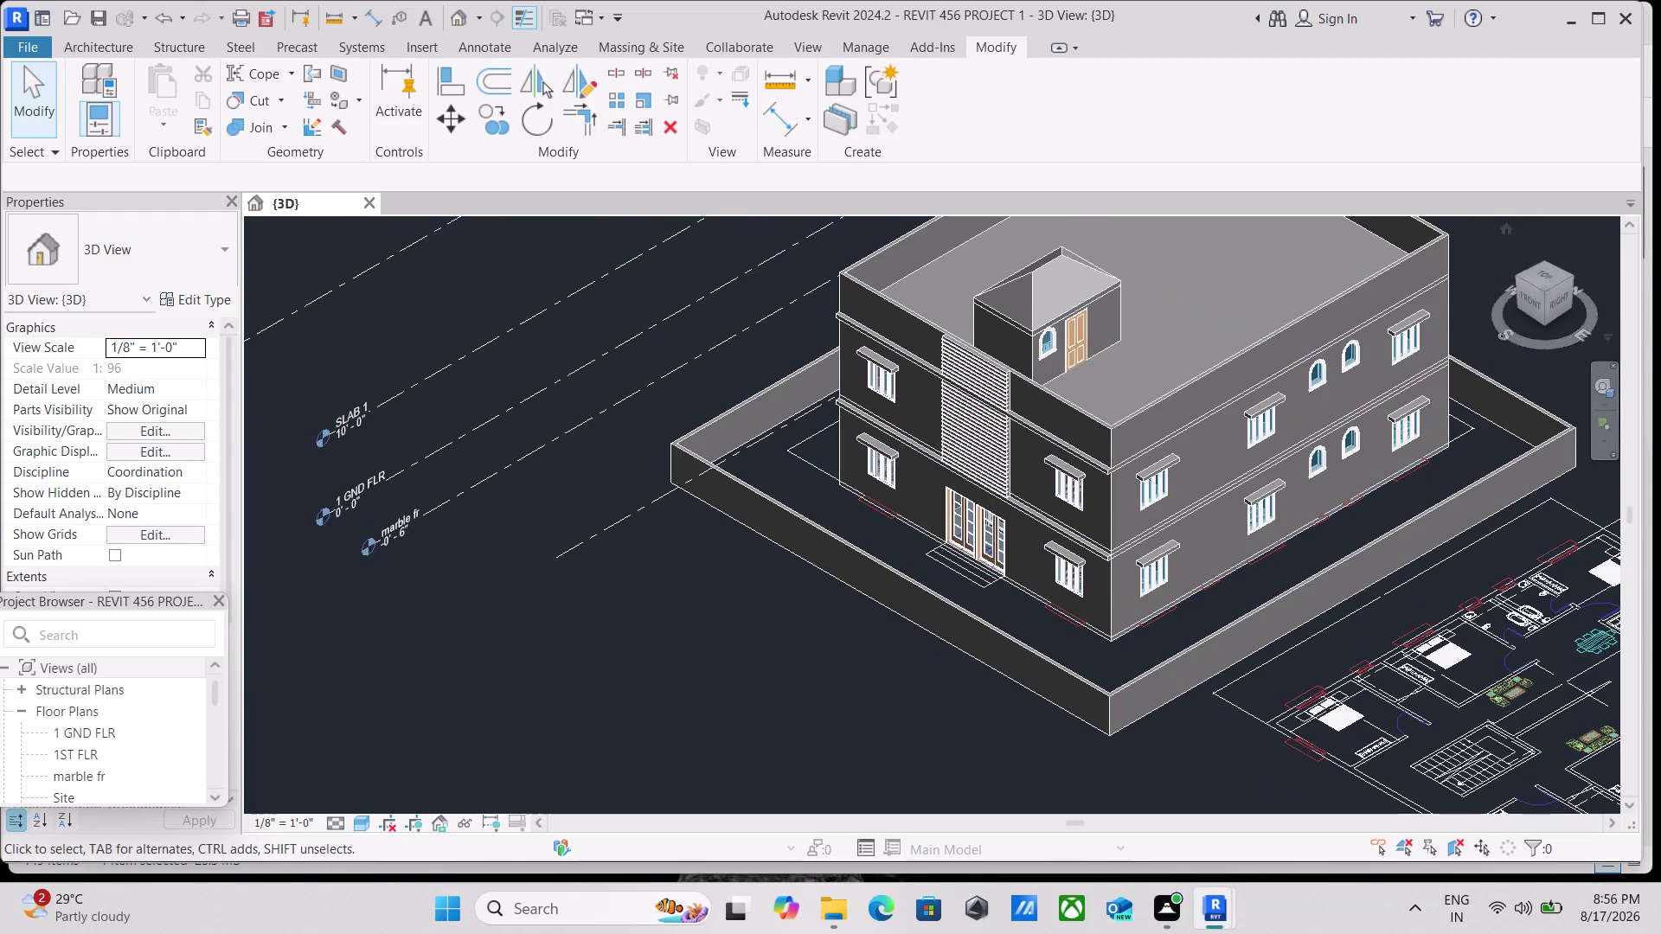
click(1541, 275)
scroll(up, 3)
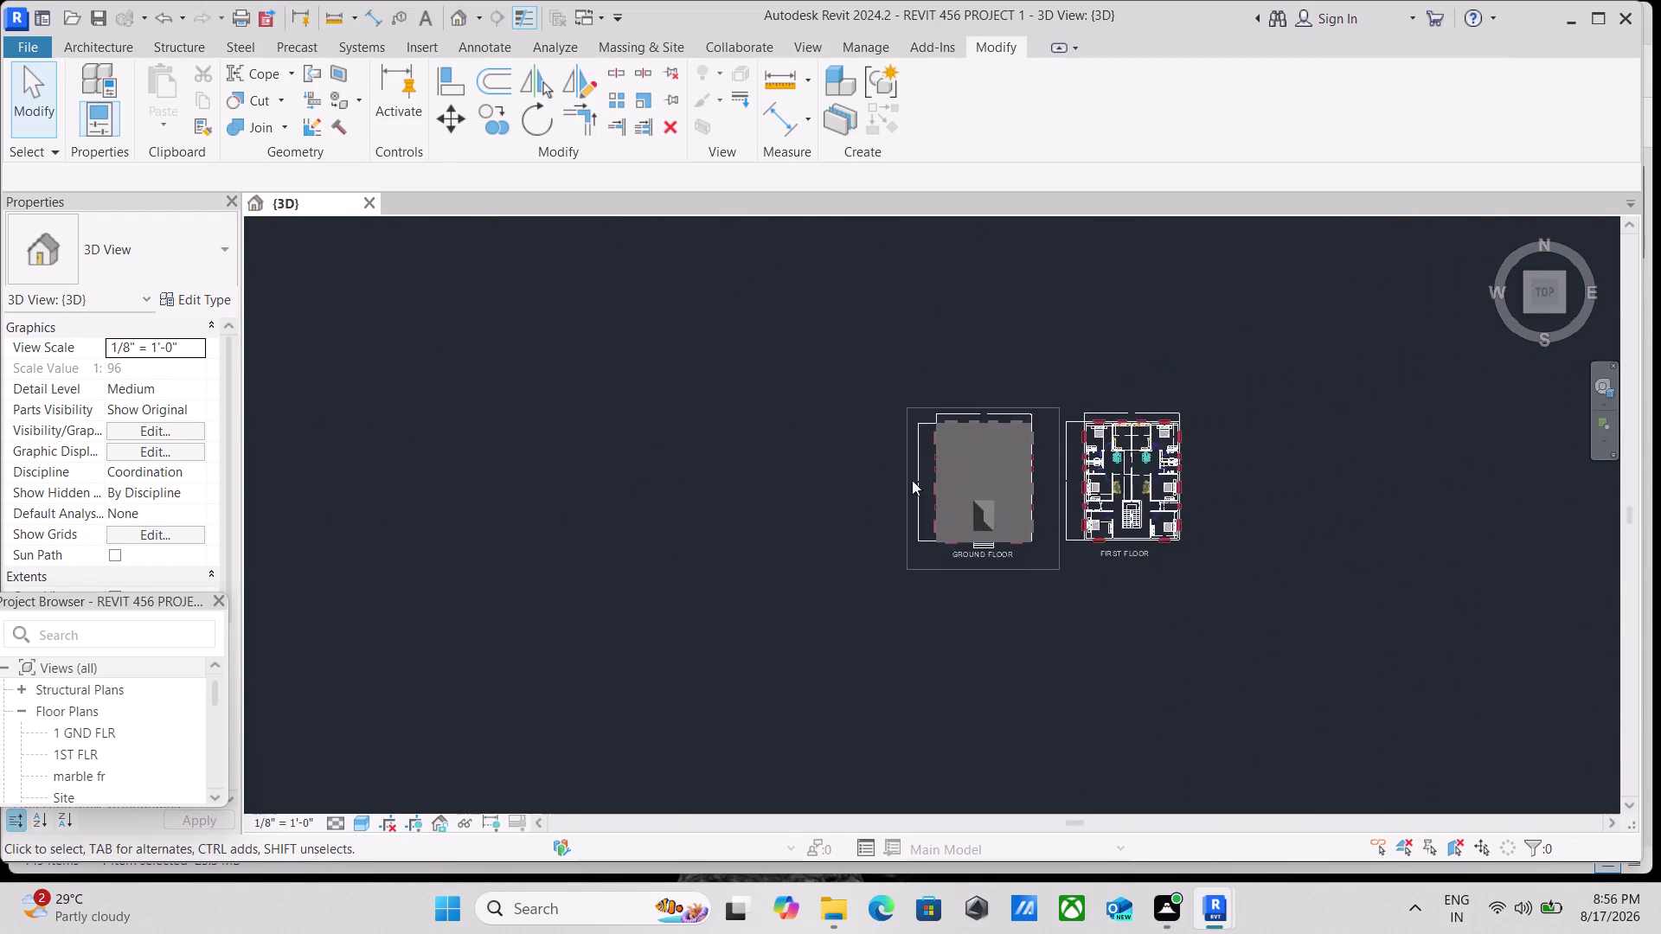
scroll(up, 3)
scroll(up, 3)
scroll(up, 3)
scroll(up, 3)
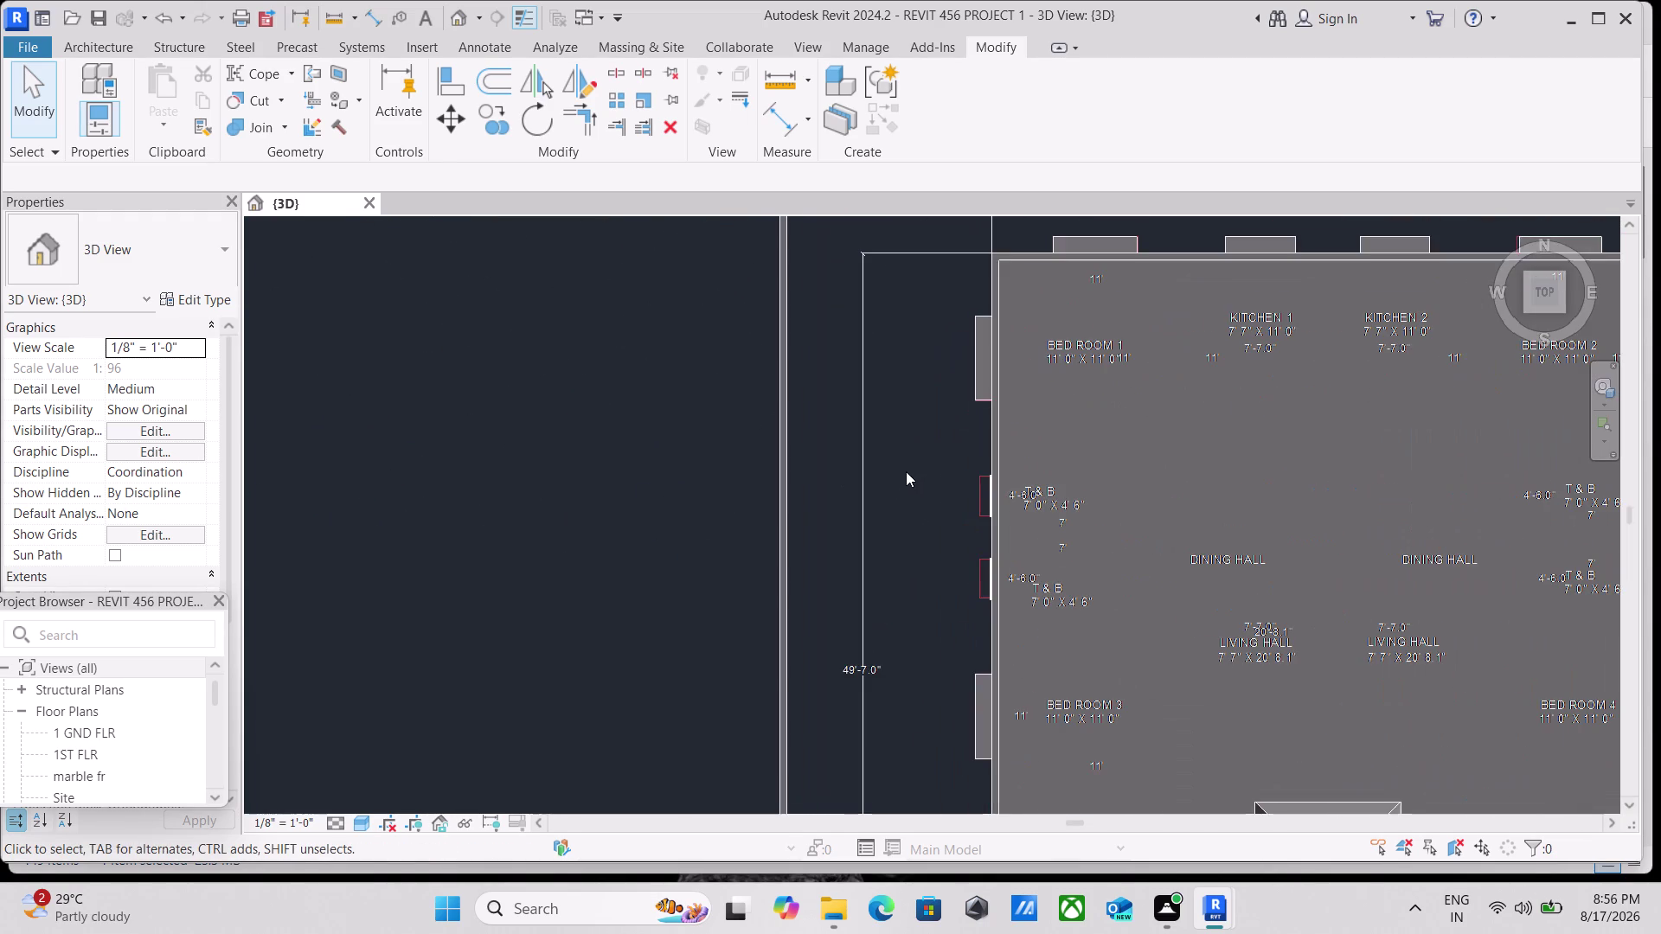
middle_drag(906, 470, 798, 700)
Select and deselect the CAD floor plan import, then set the 3D view to Wireframe.
scroll(down, 3)
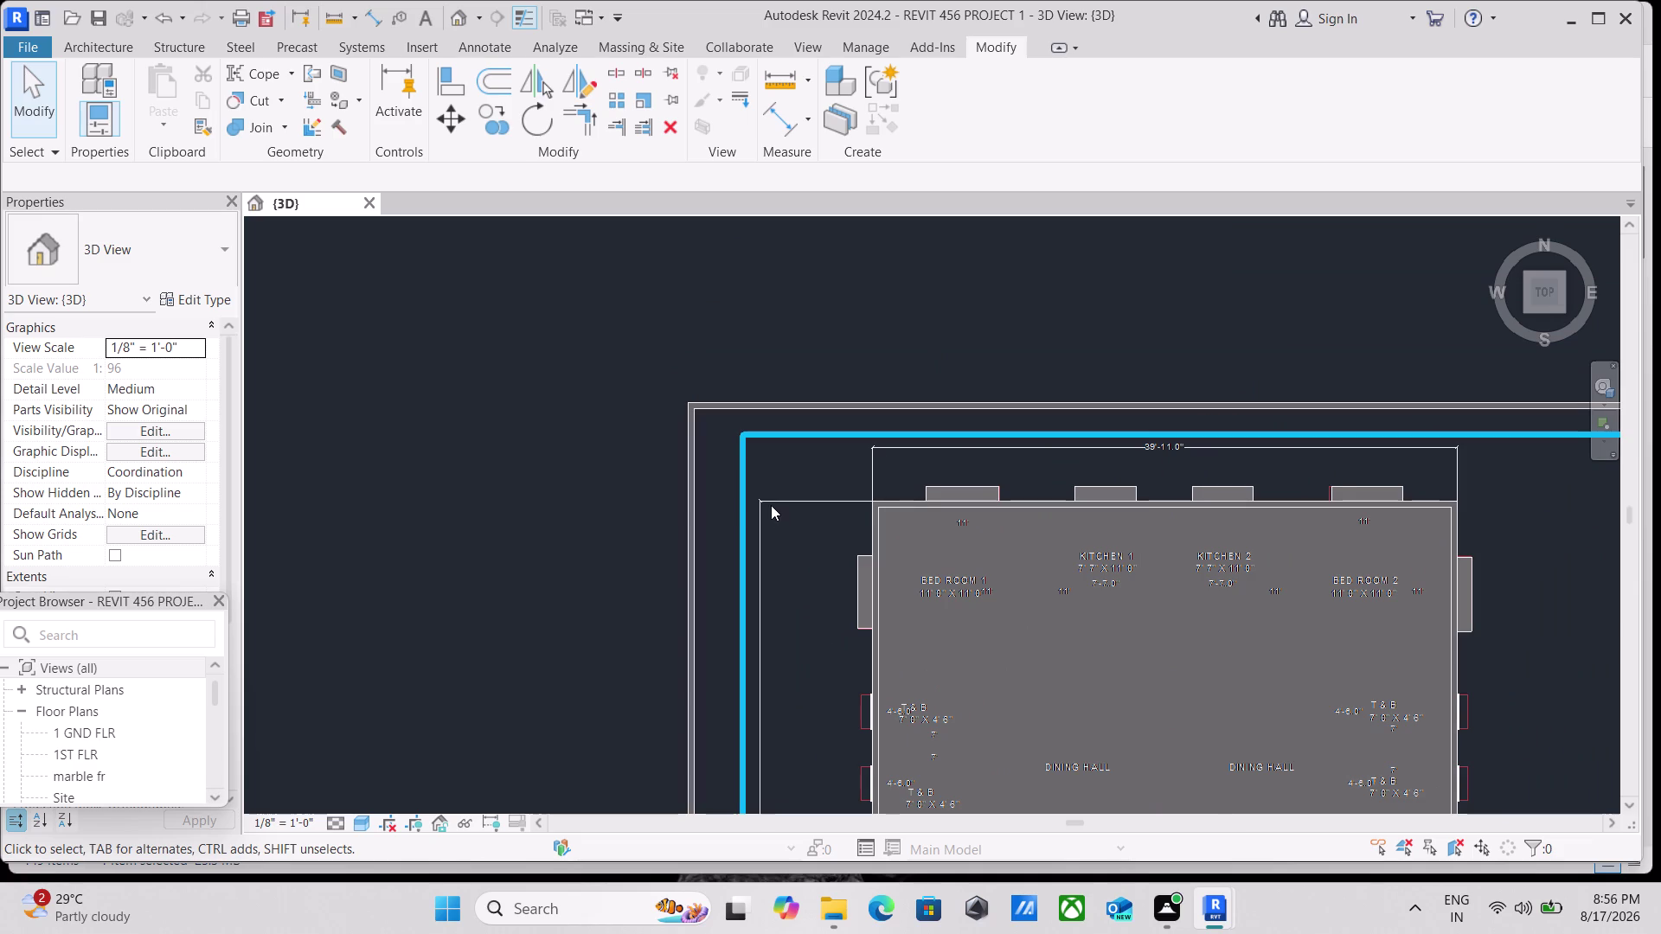
click(764, 500)
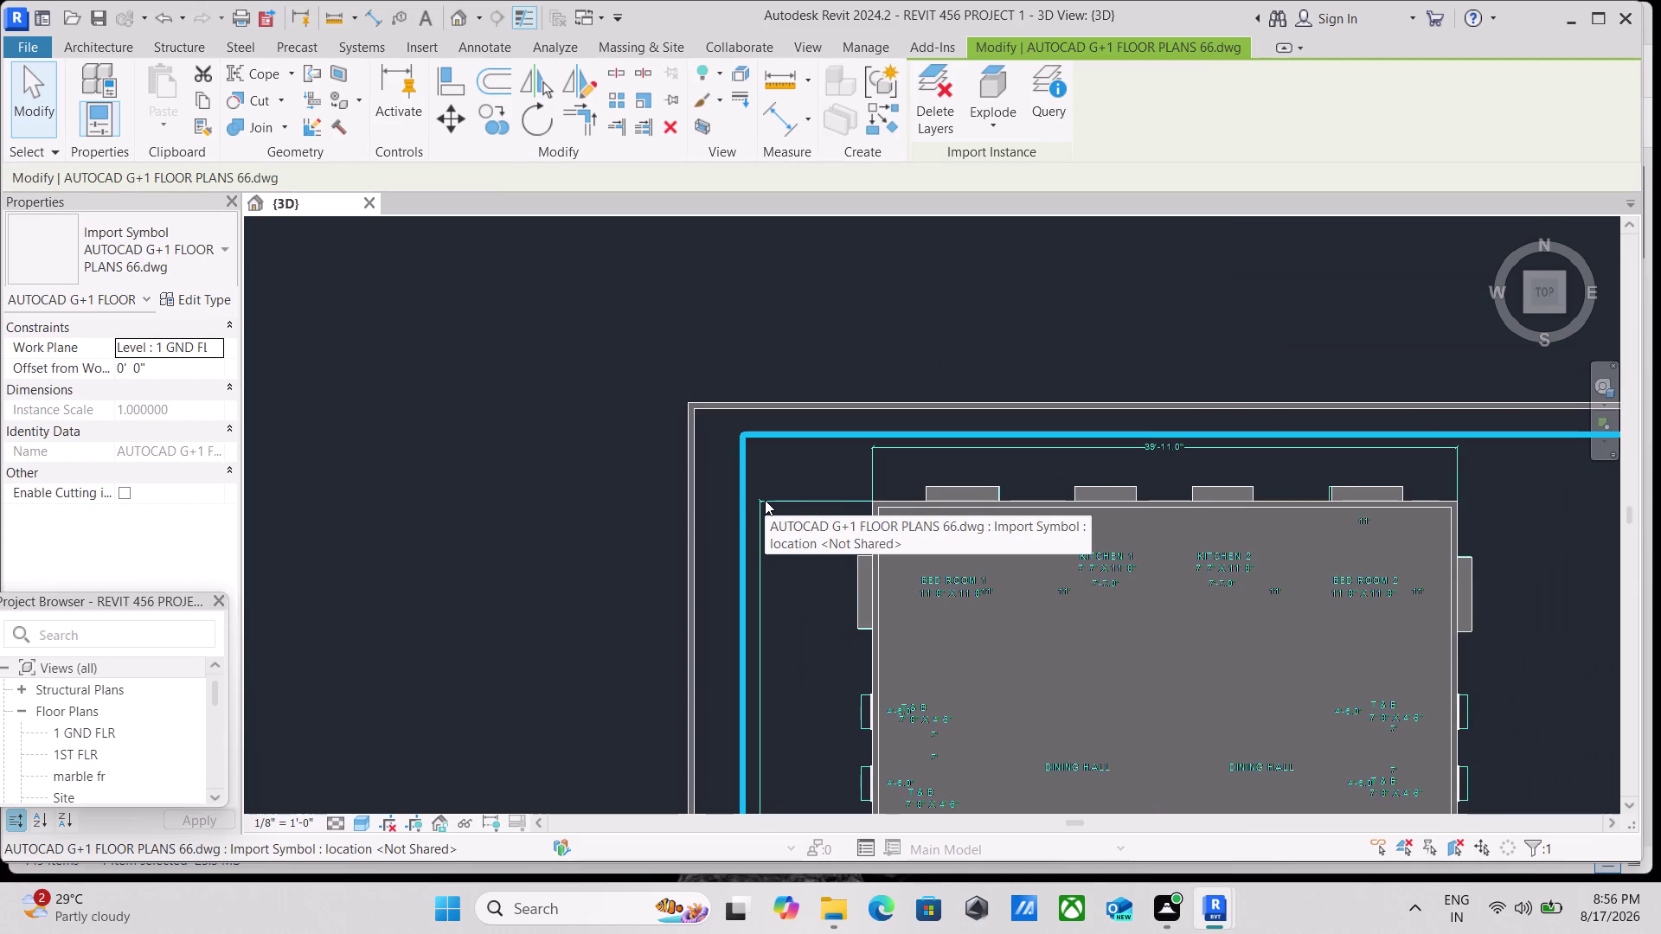
key(Escape)
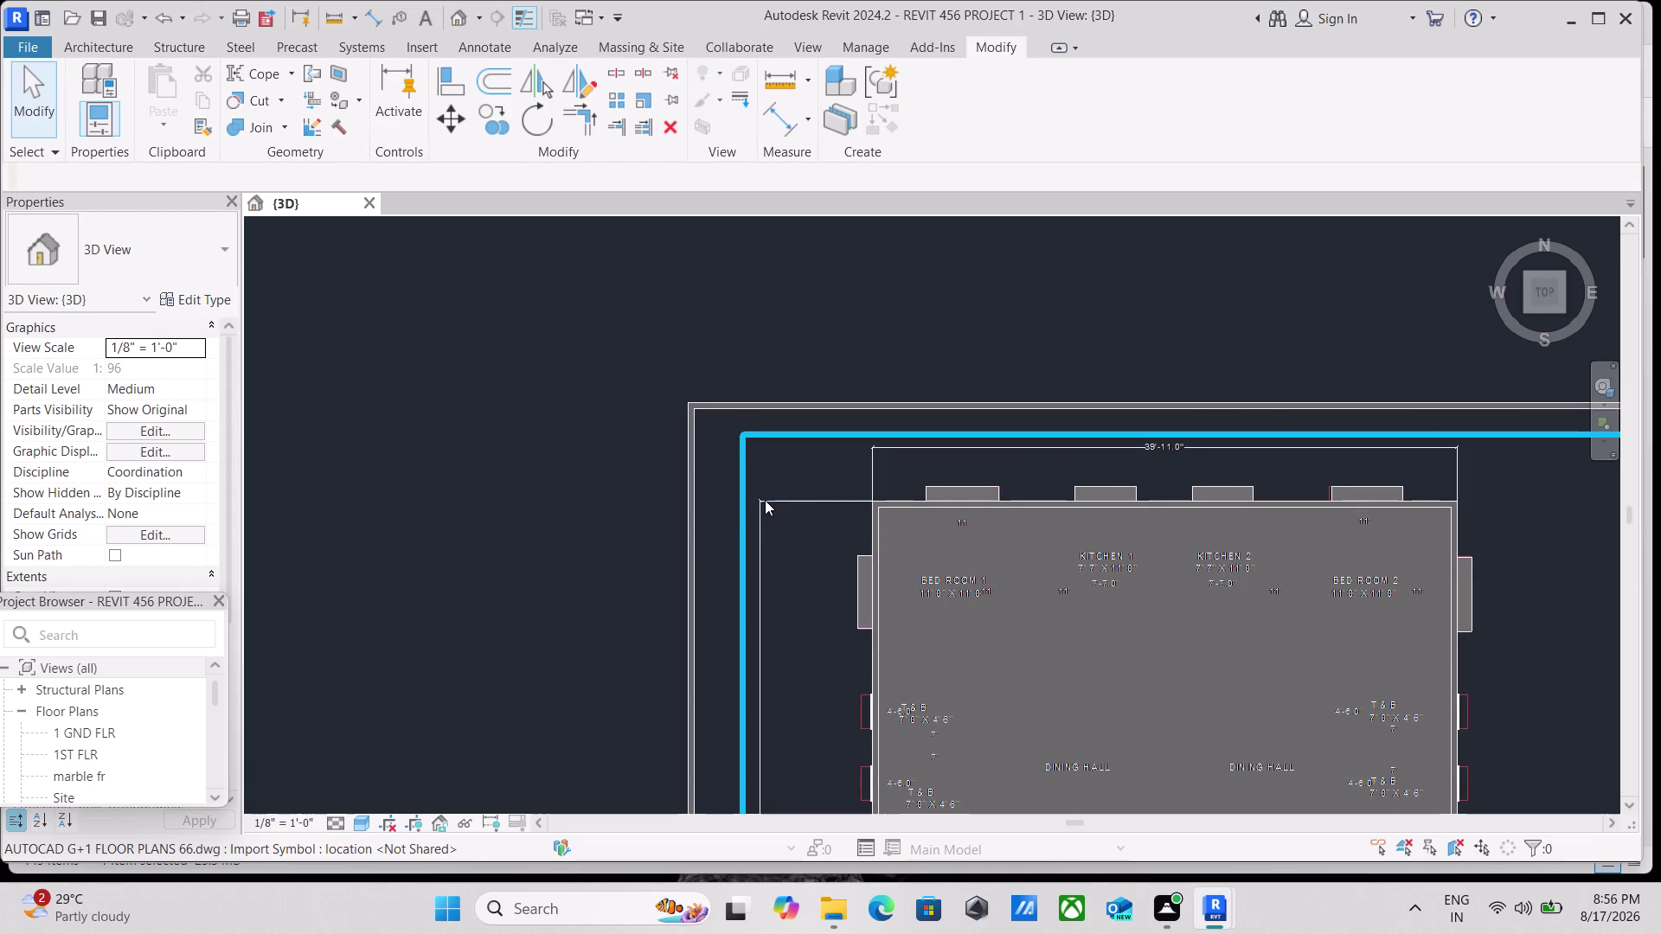
click(354, 817)
click(362, 699)
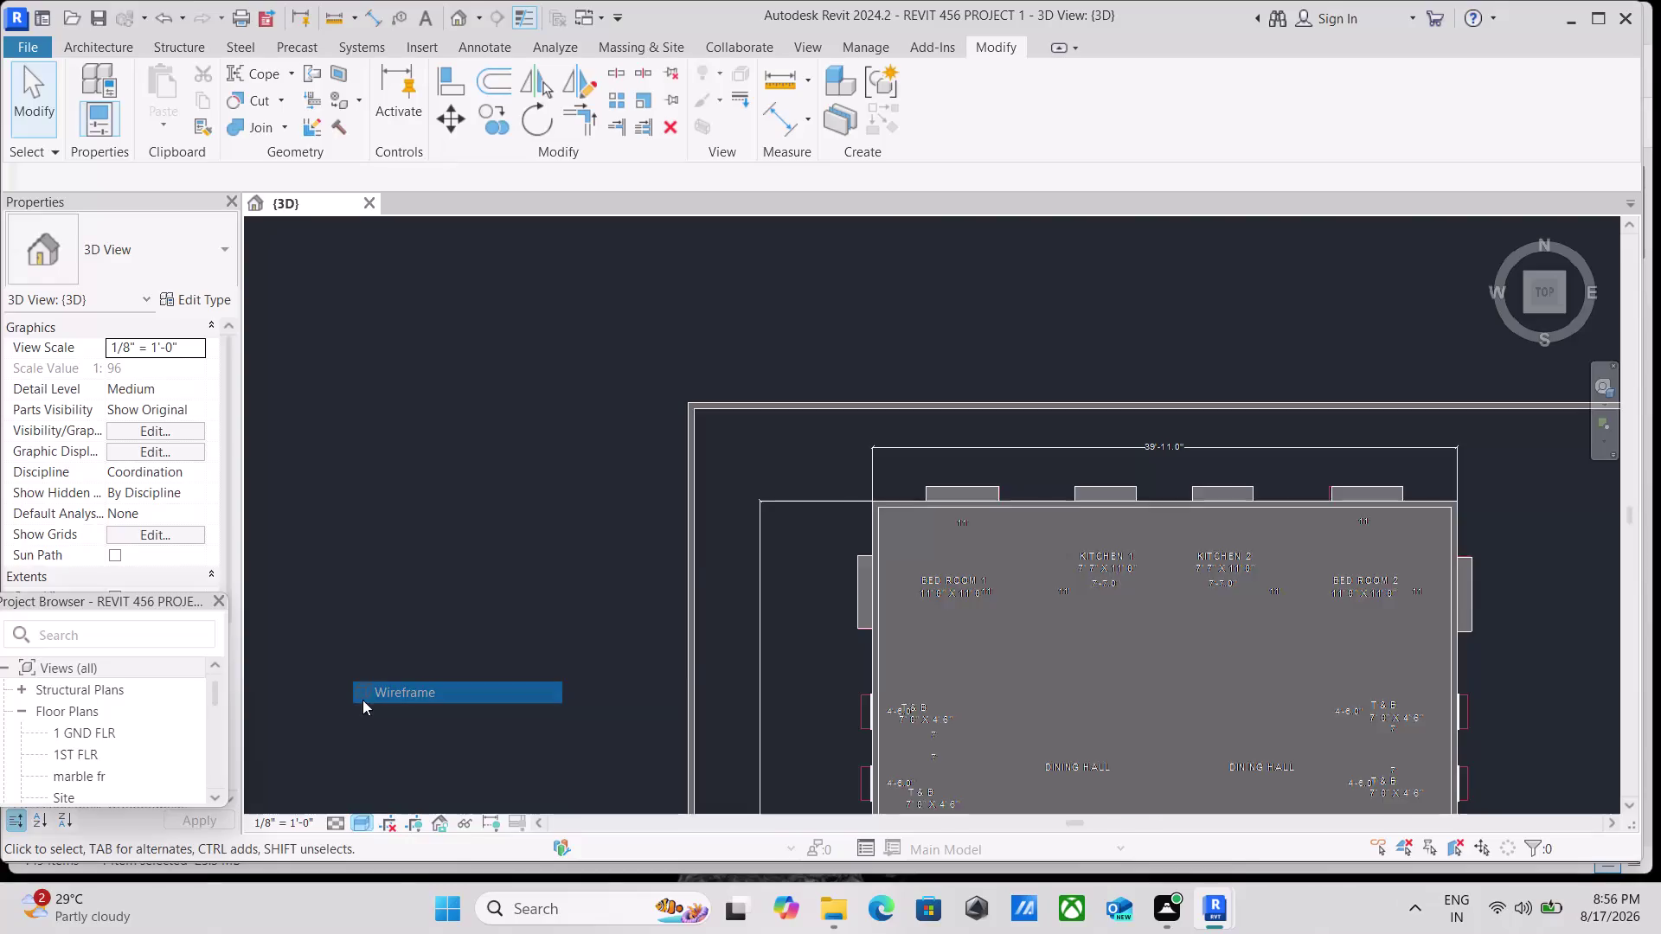
scroll(up, 3)
middle_drag(842, 476, 701, 629)
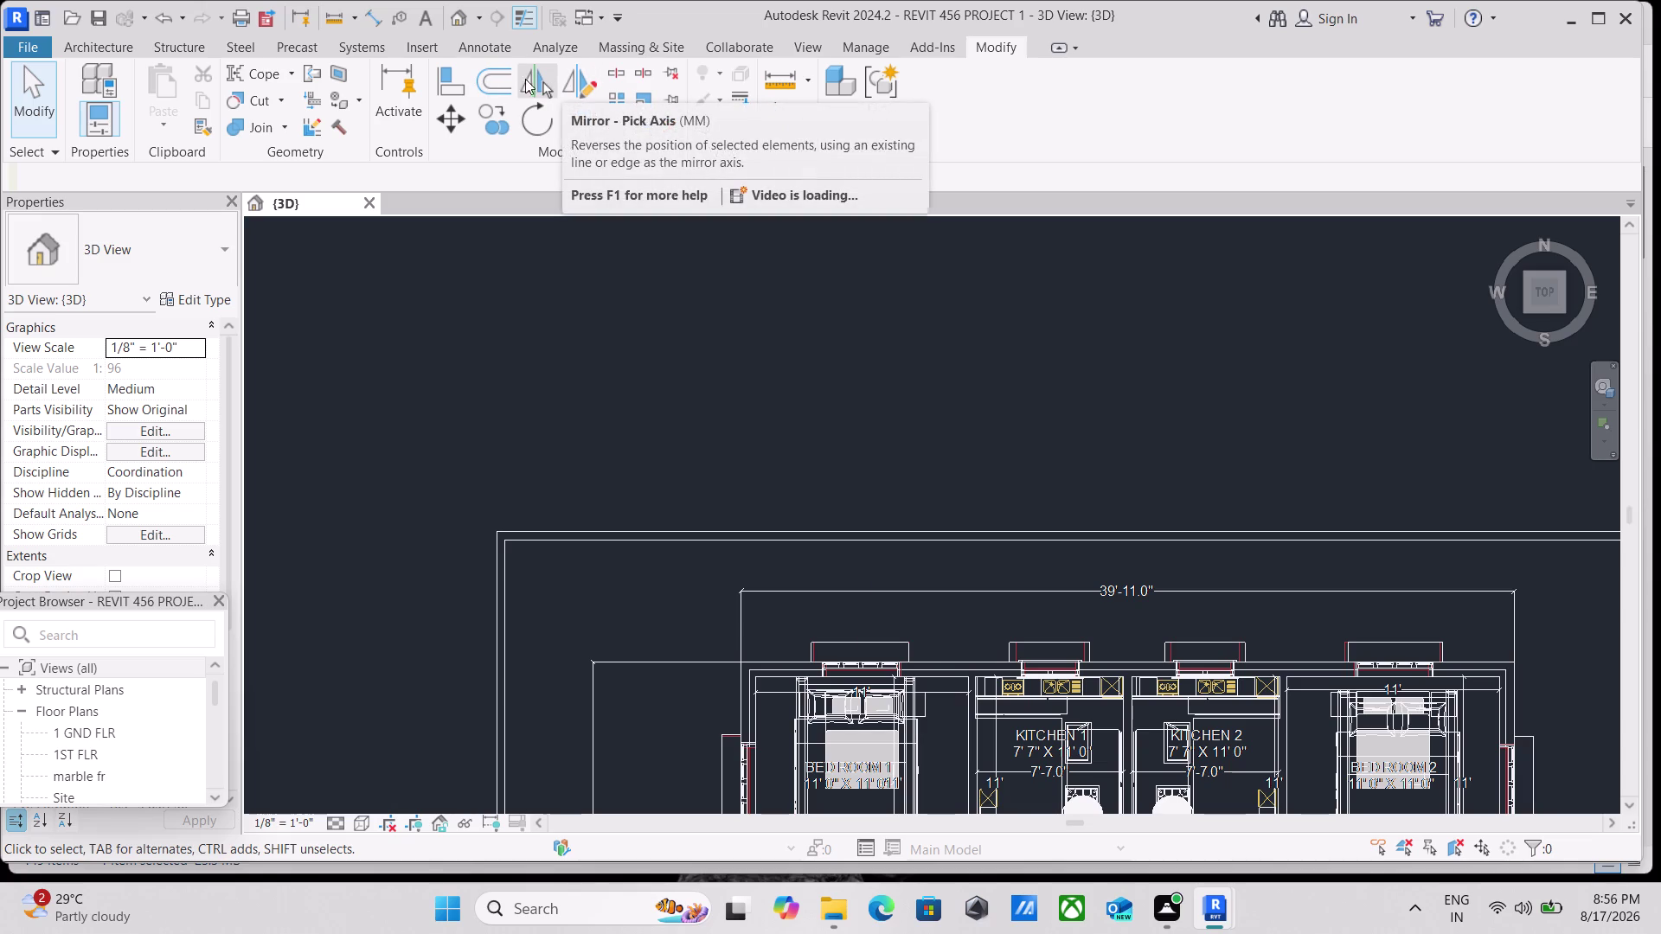
click(102, 46)
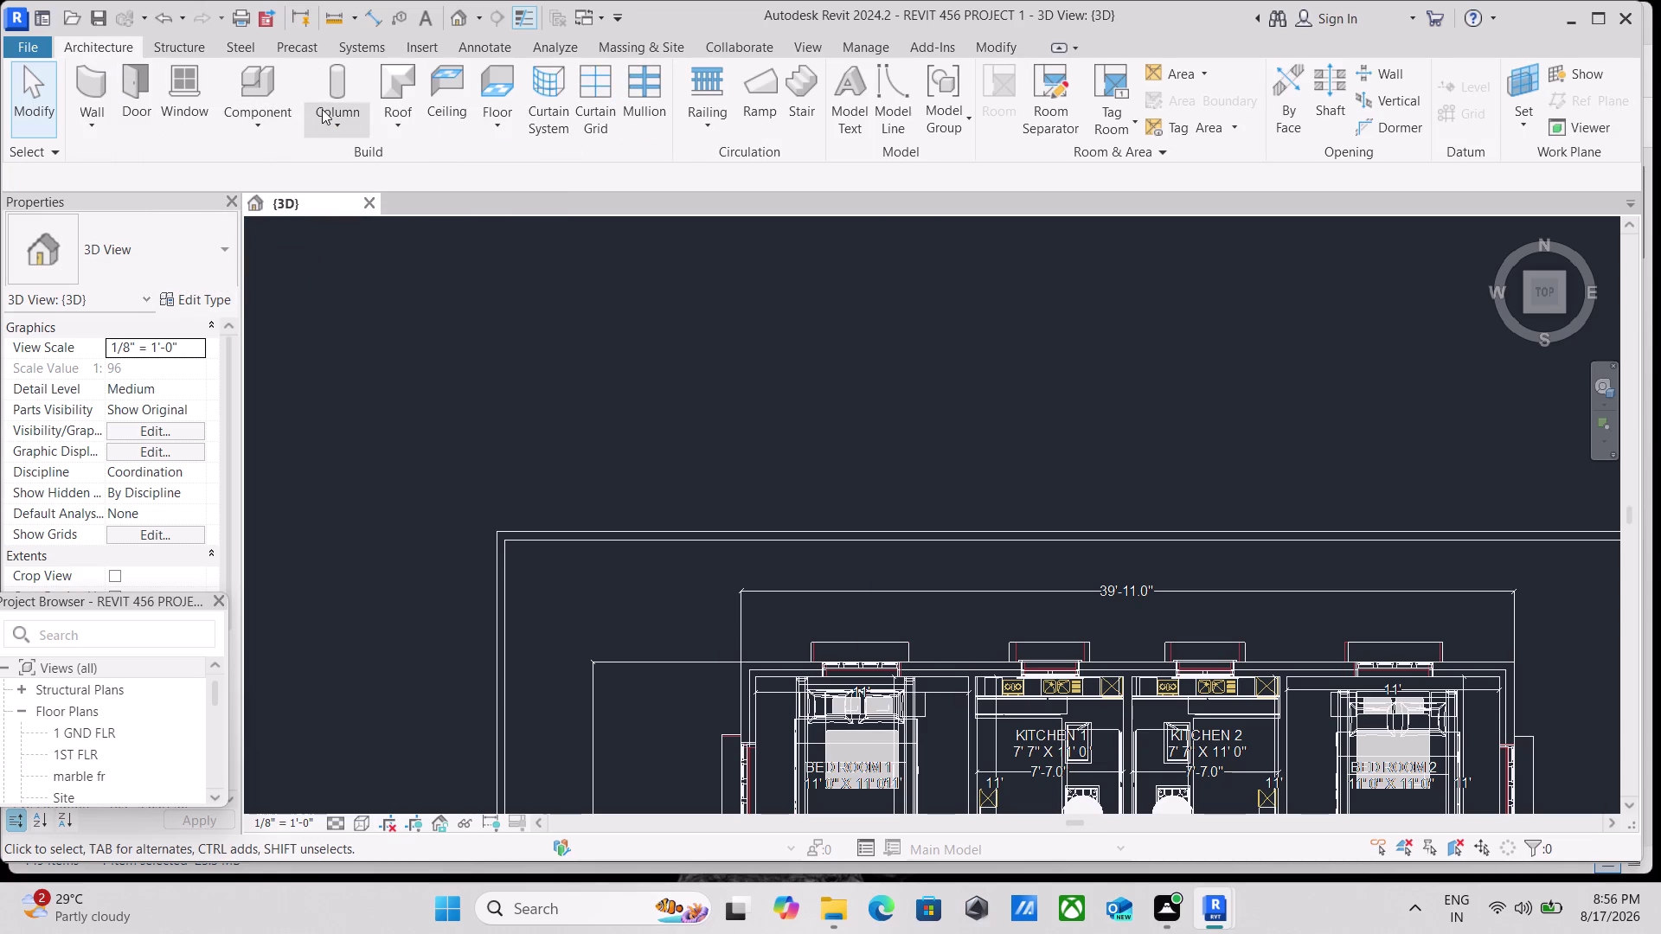
Start sketching a new architectural floor.
click(264, 122)
click(264, 122)
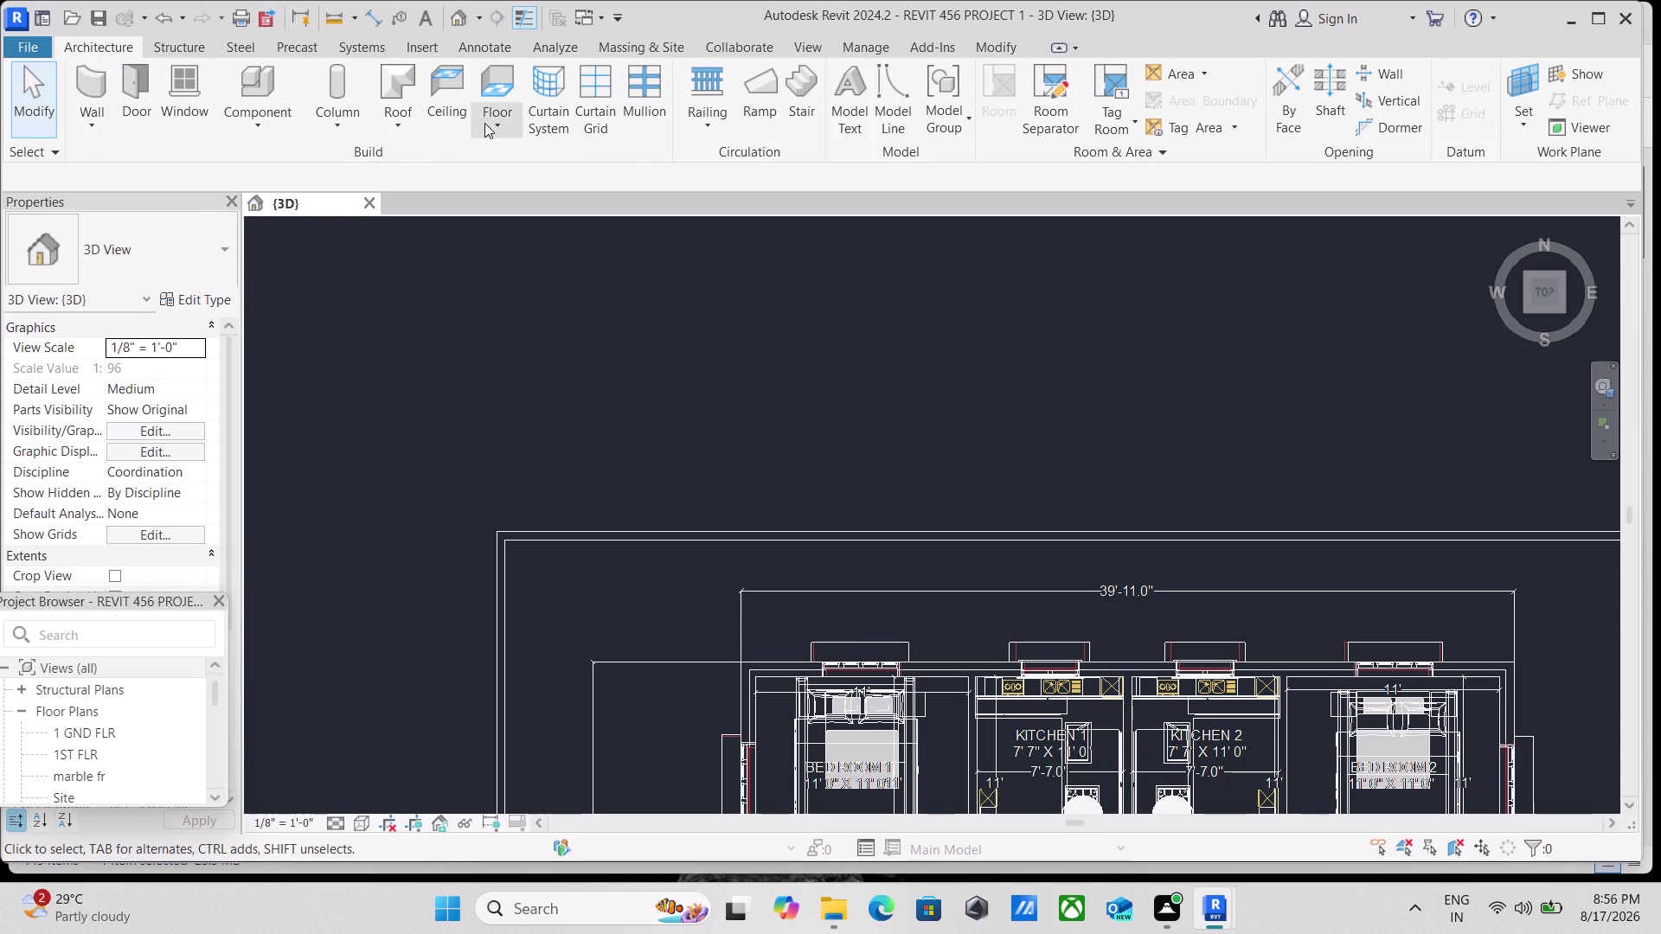
click(493, 130)
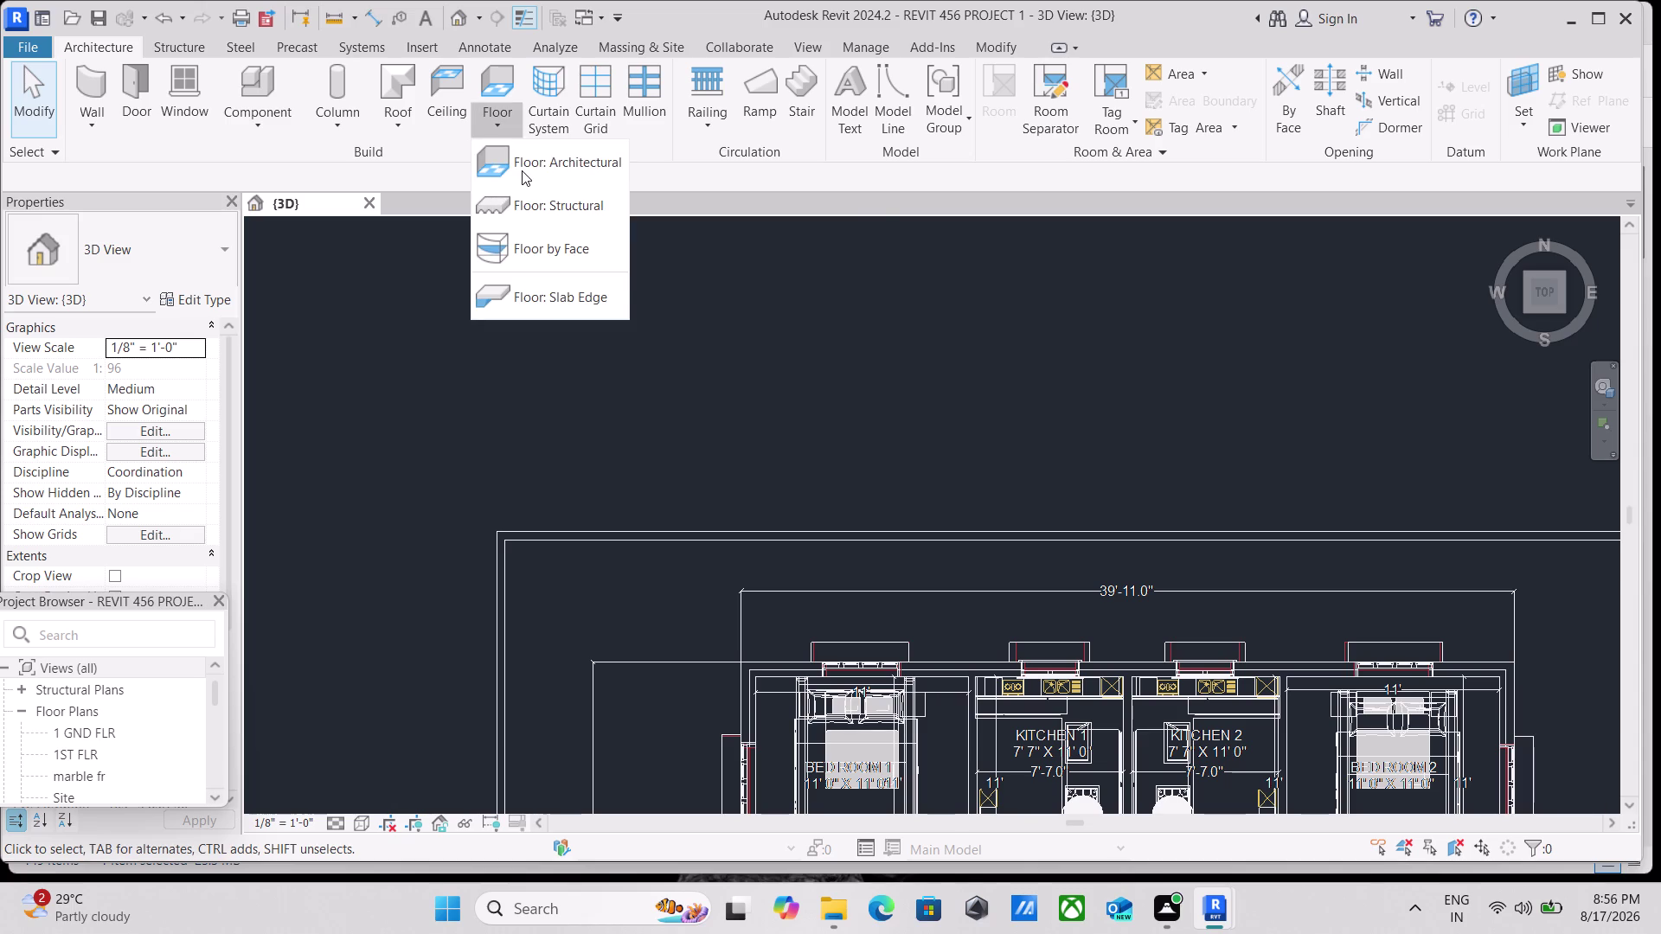
click(526, 165)
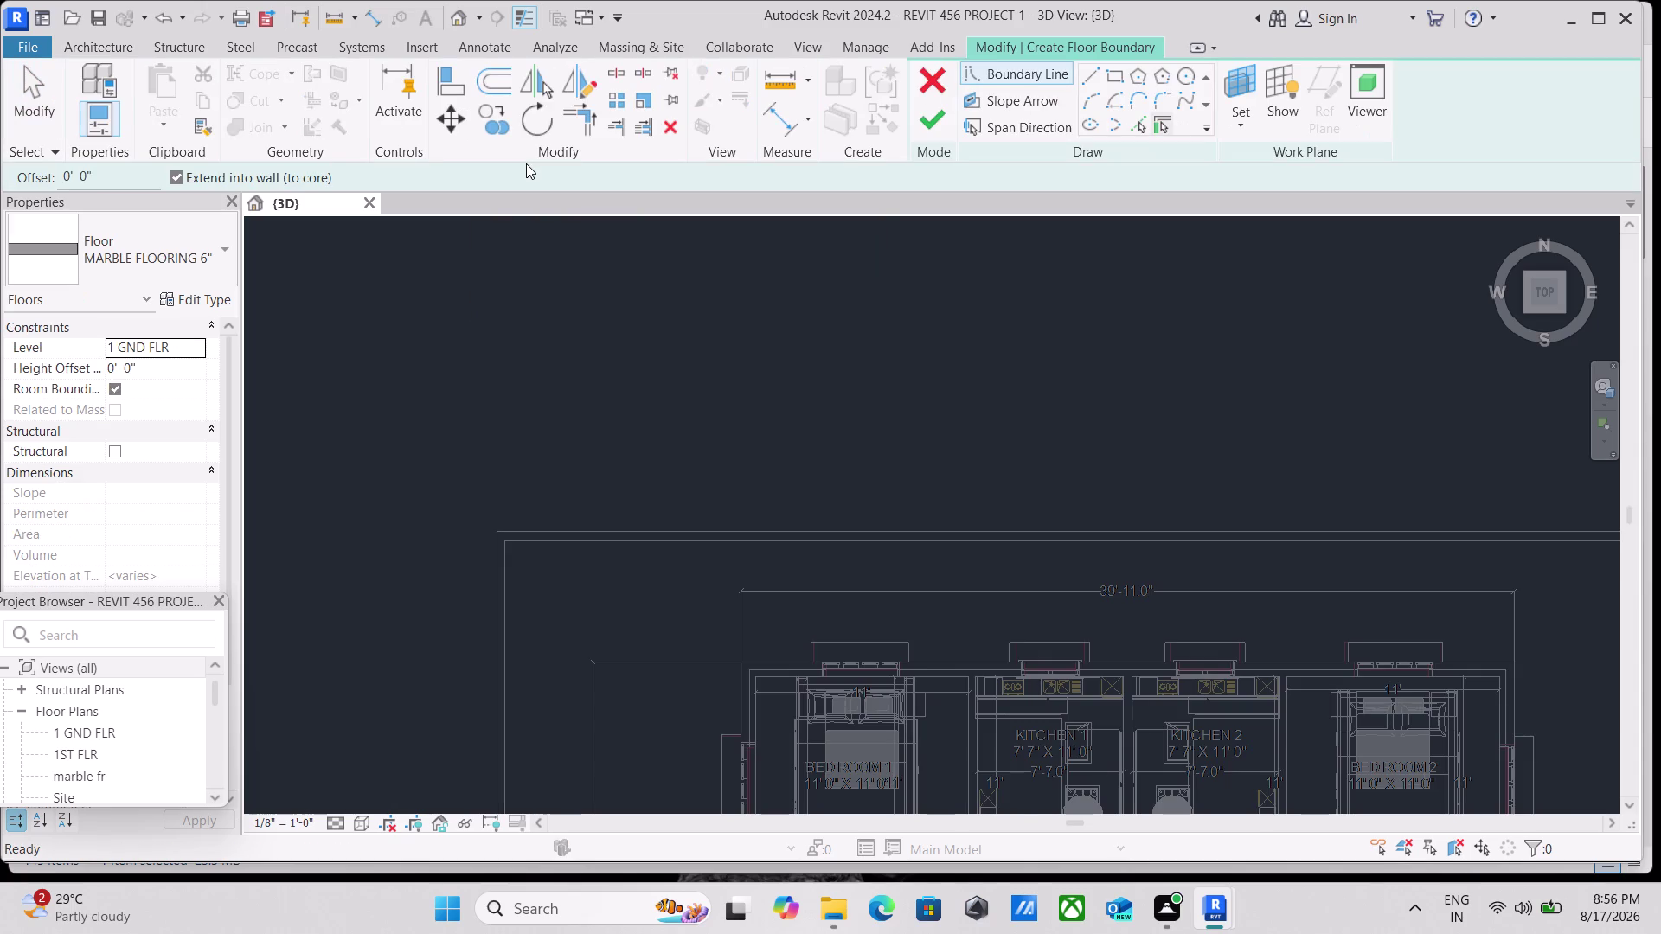
Browse the floor type list, pick a type, and pan across the floor plan.
click(219, 240)
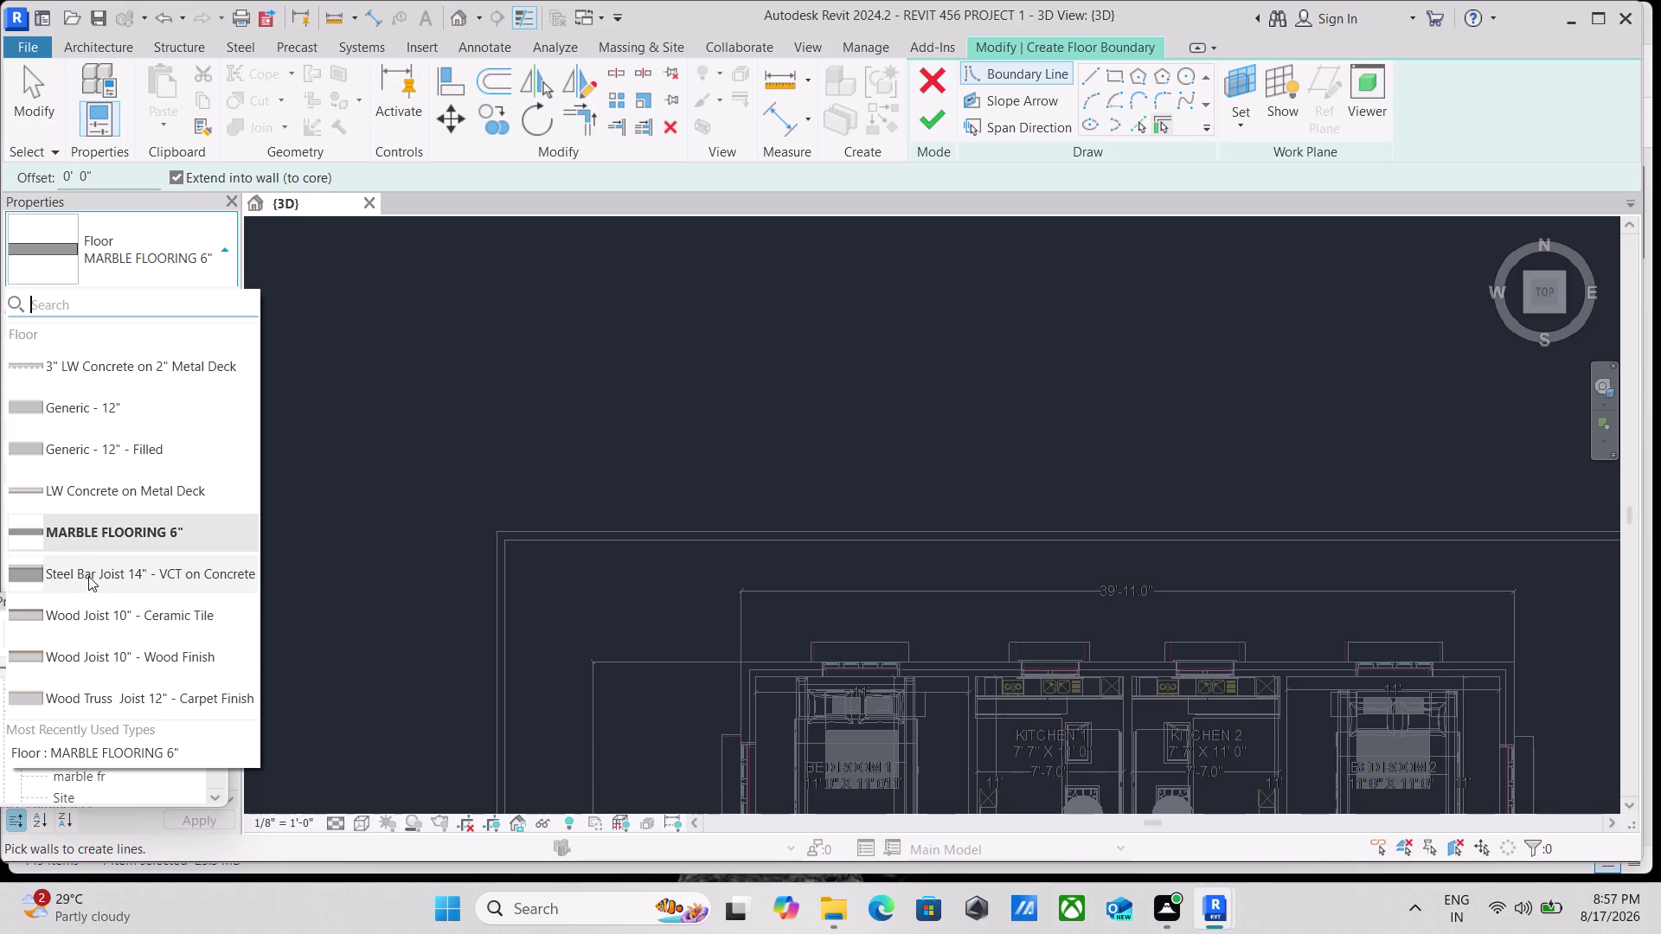
scroll(down, 3)
scroll(down, 3)
scroll(up, 3)
scroll(down, 3)
scroll(up, 3)
scroll(up, 3)
scroll(down, 3)
click(216, 244)
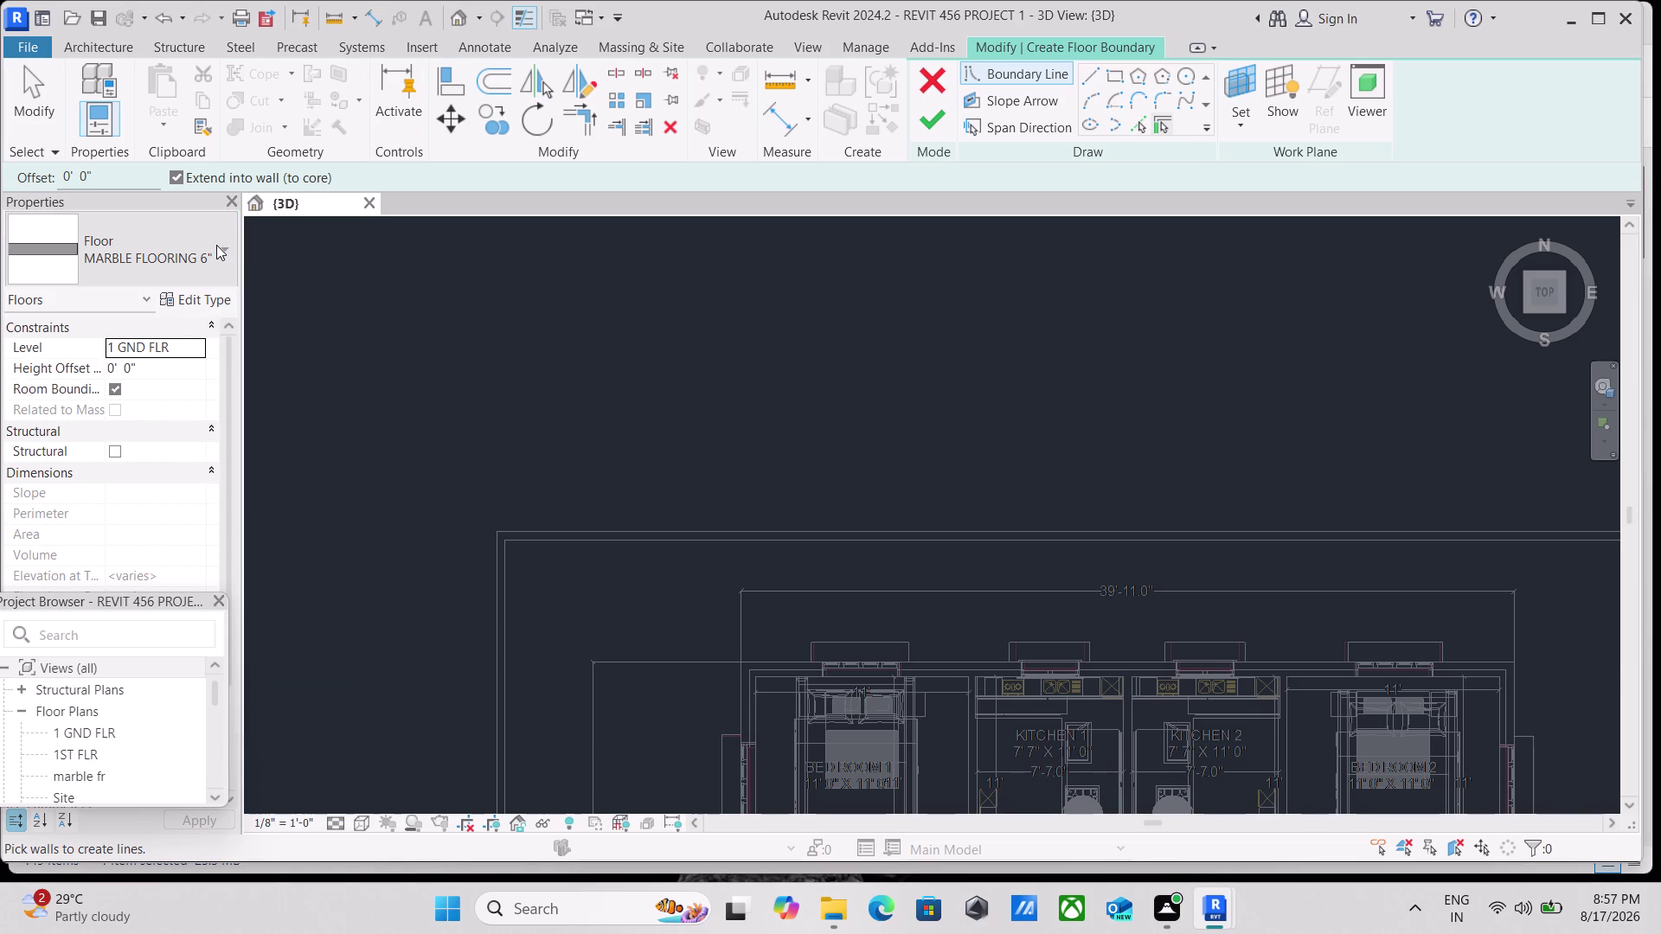
scroll(down, 3)
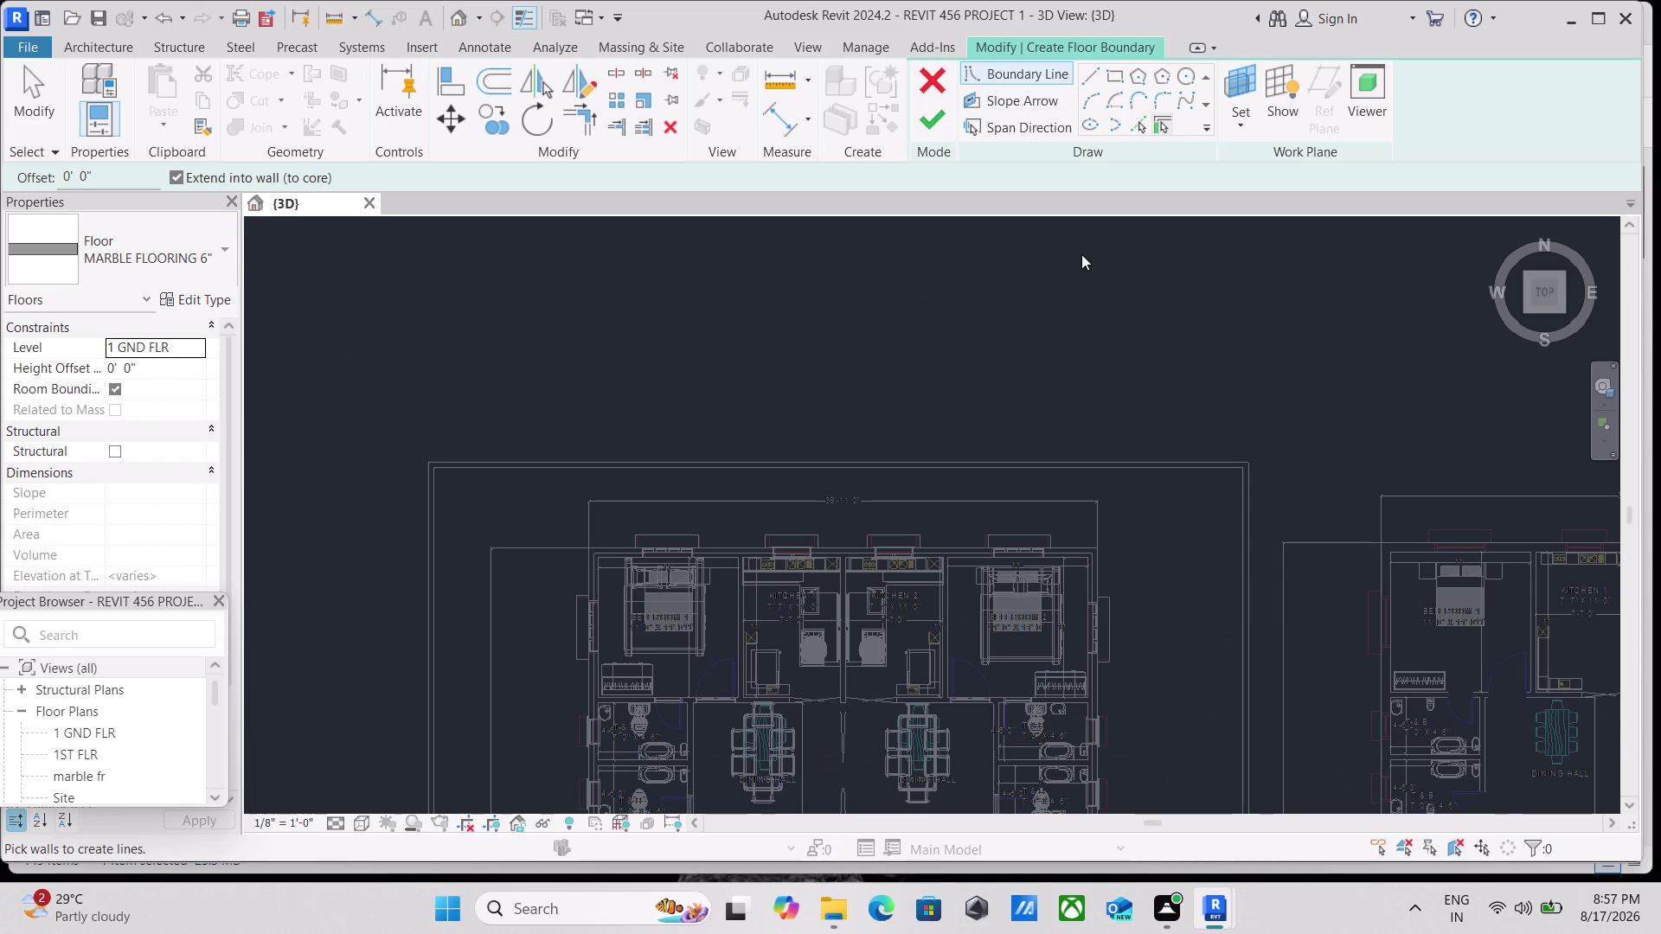
scroll(up, 3)
scroll(up, 3)
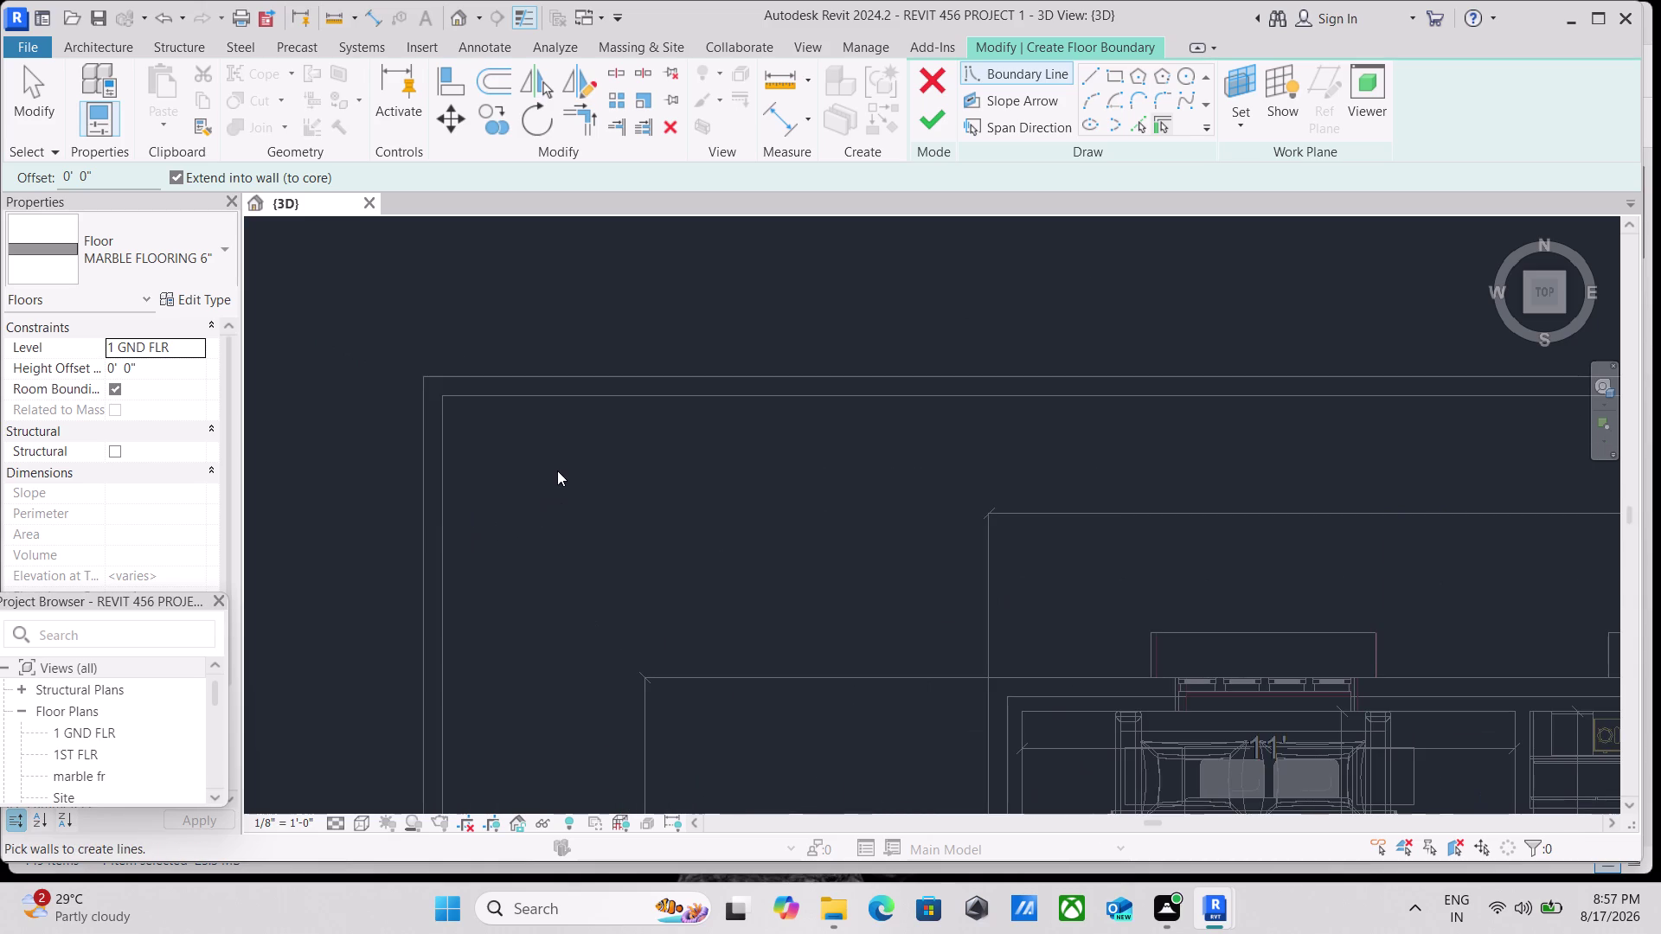
middle_drag(559, 470, 638, 601)
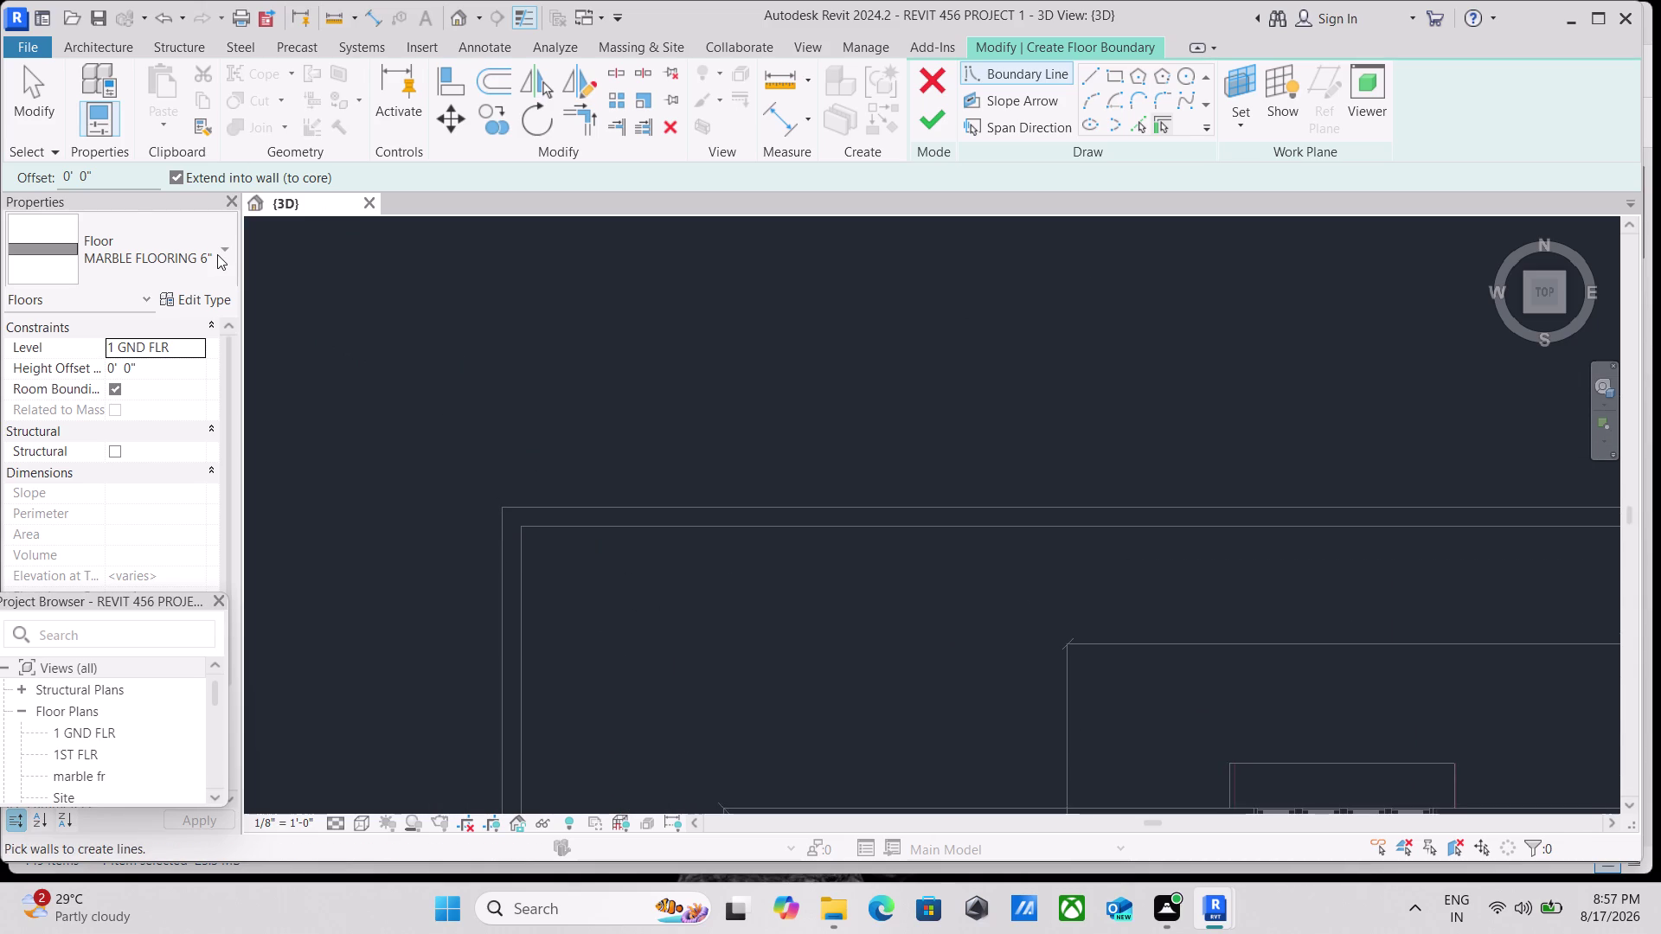
Switch the floor to the Generic - 12" type and open its Type Properties.
click(217, 255)
scroll(down, 3)
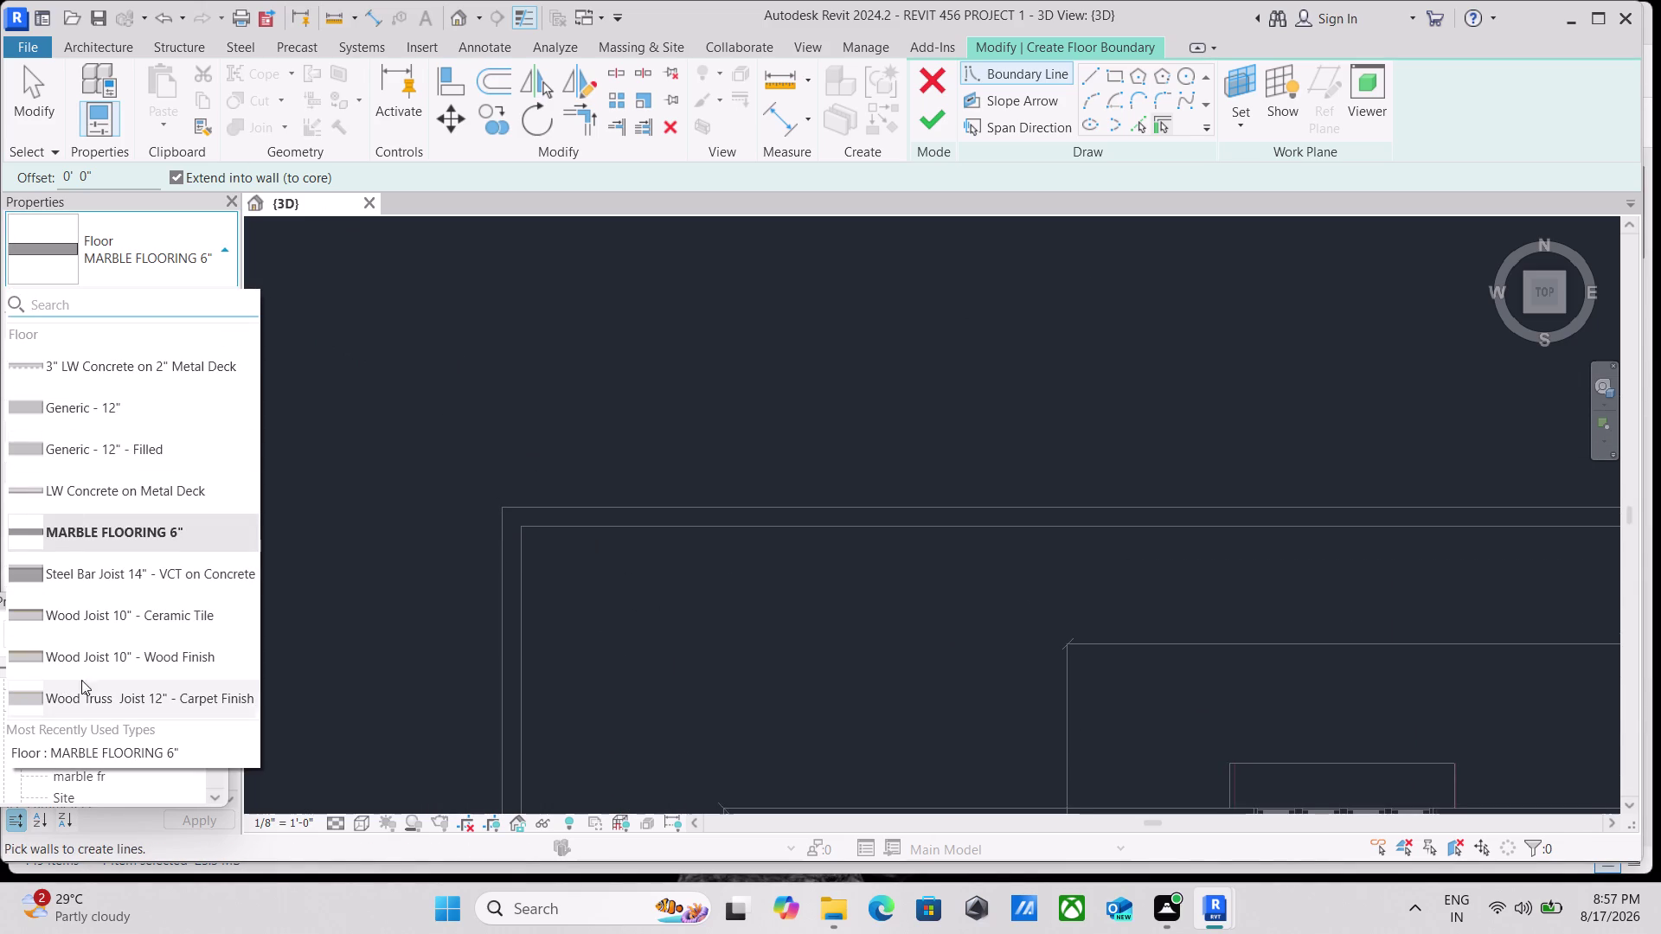
scroll(down, 3)
scroll(down, 3)
scroll(up, 3)
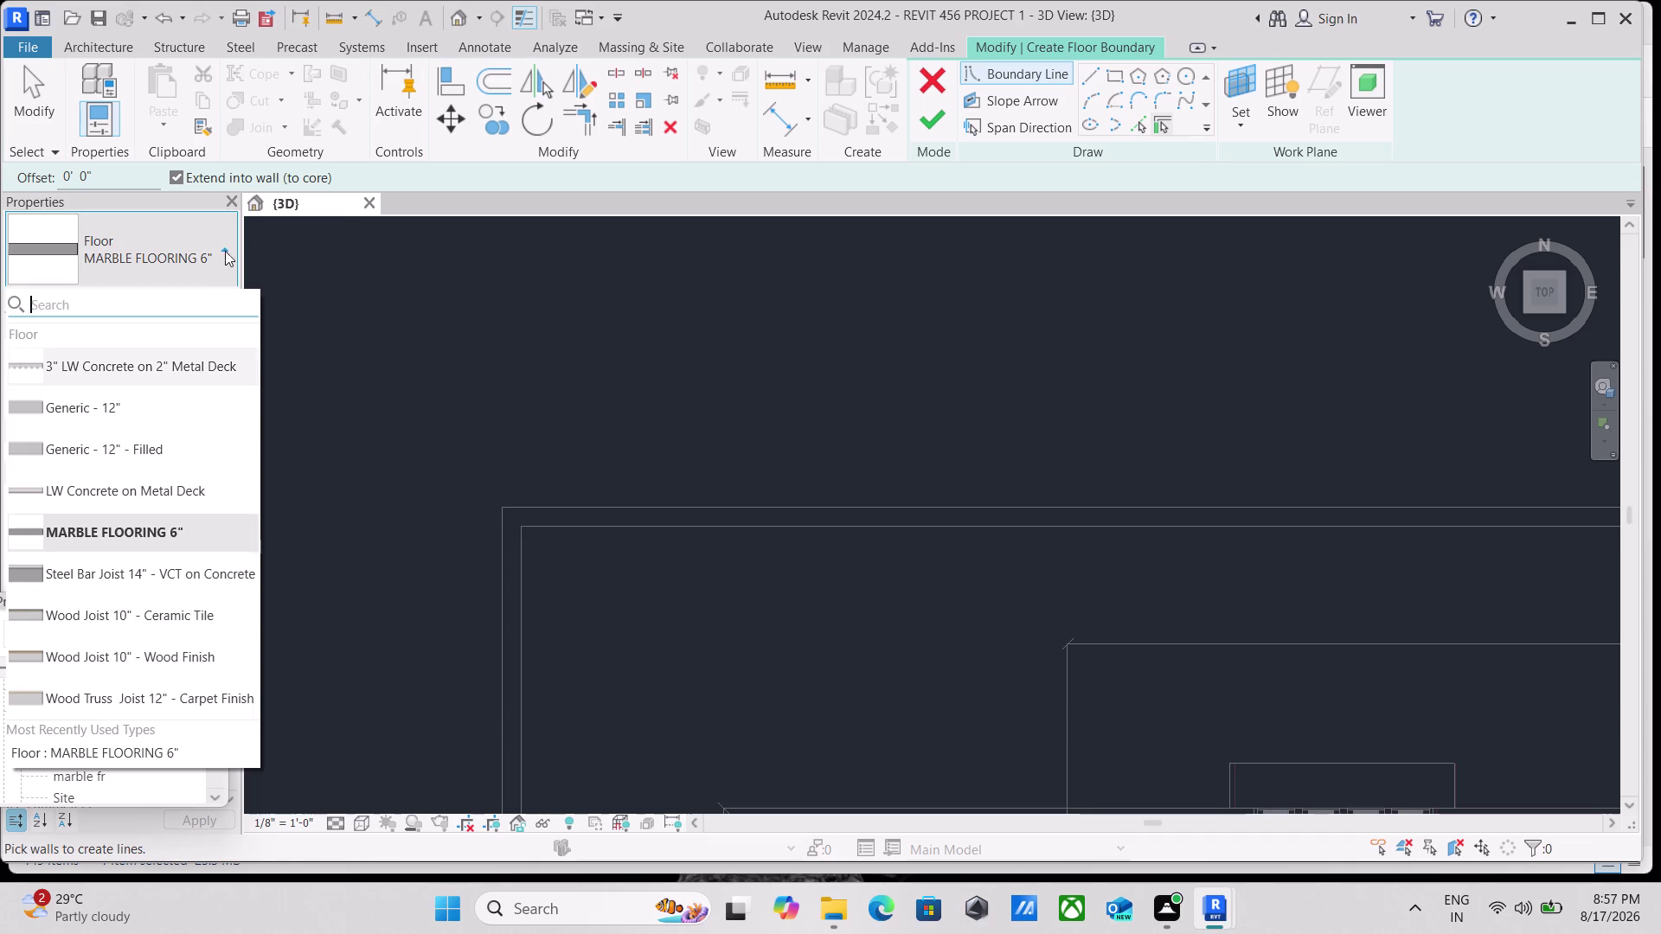
click(111, 413)
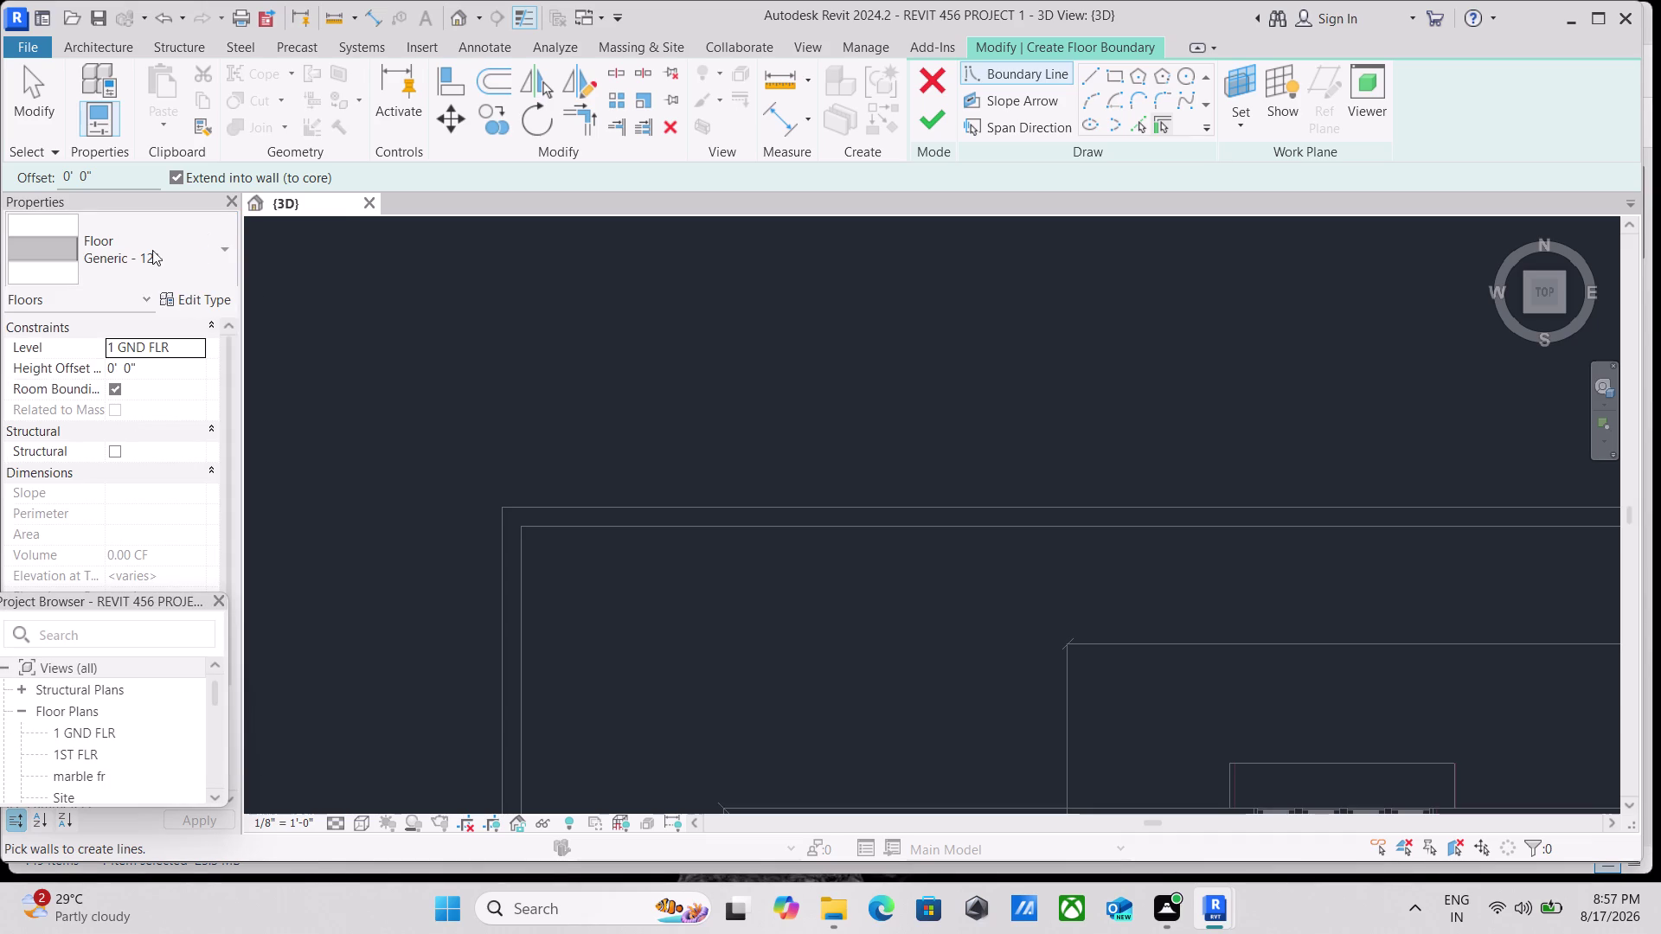
click(182, 292)
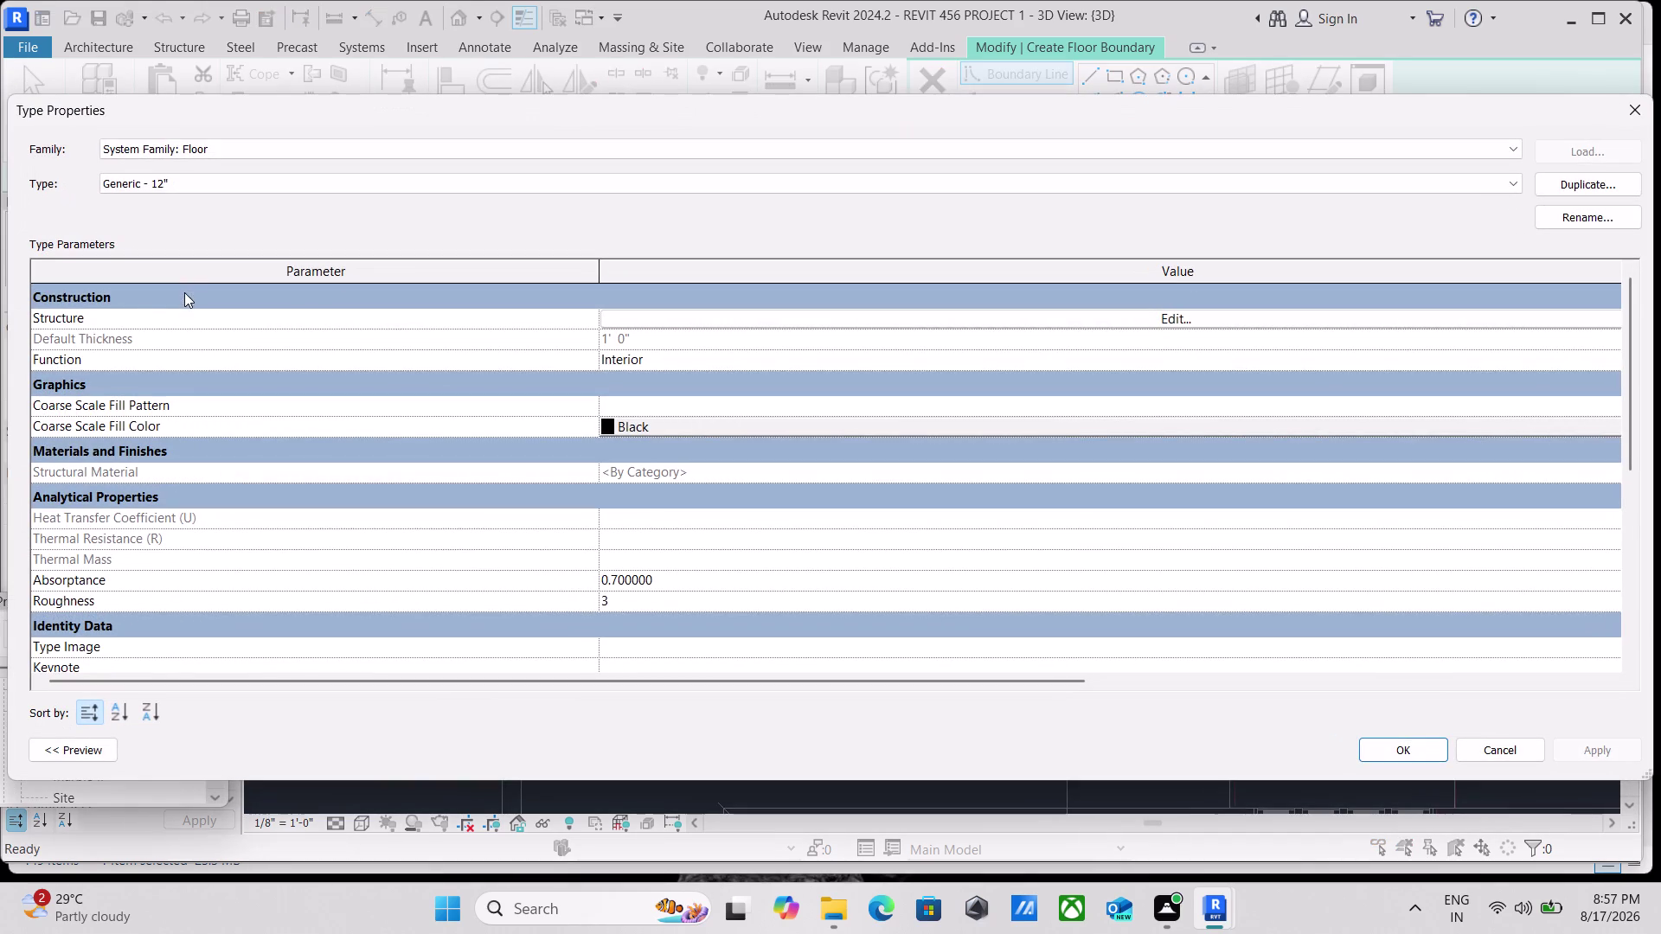
Duplicate Generic - 12", entering and erasing trial names like 'outer wall' and 'veranda'.
click(1577, 179)
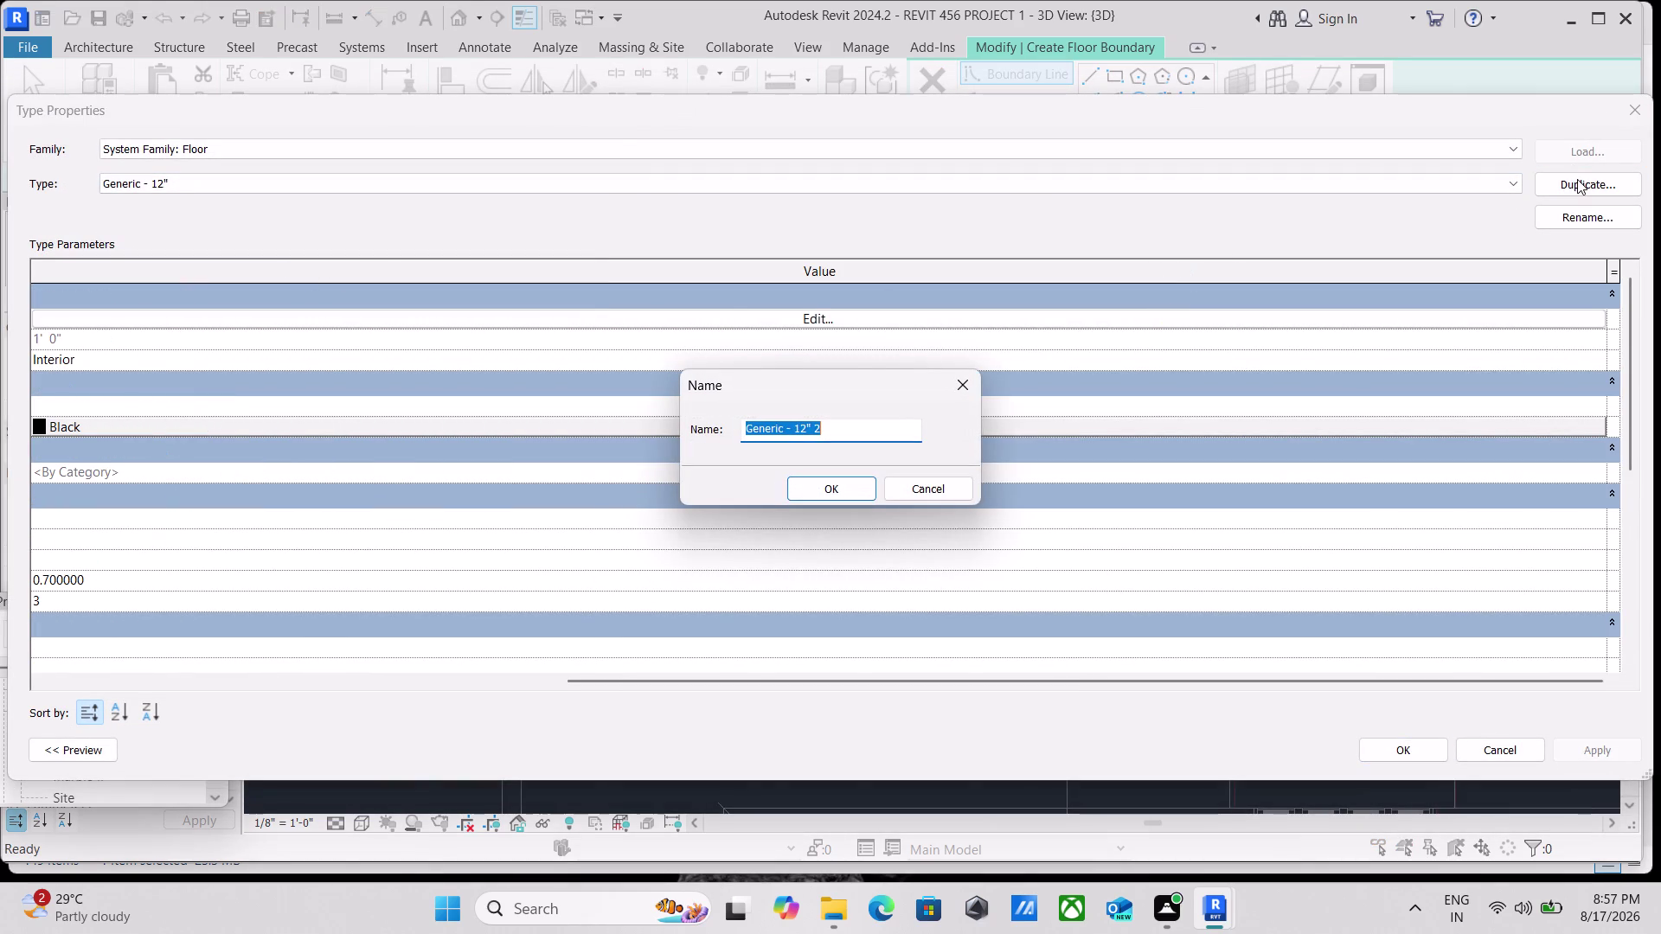
key(BackSpace)
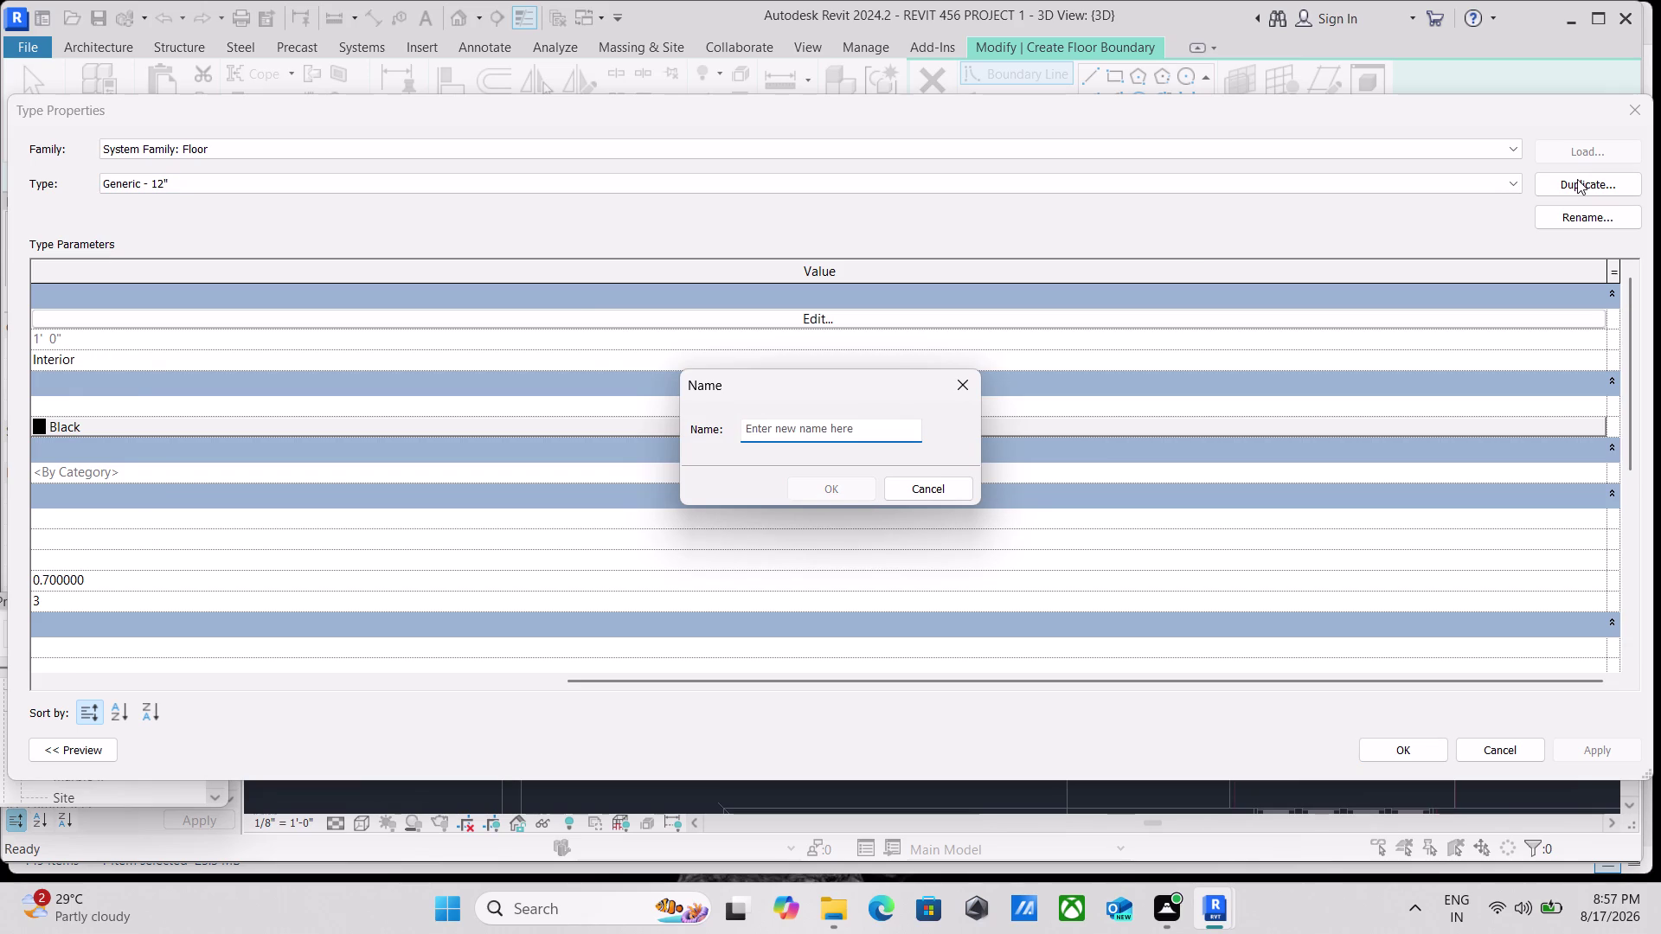
key(n)
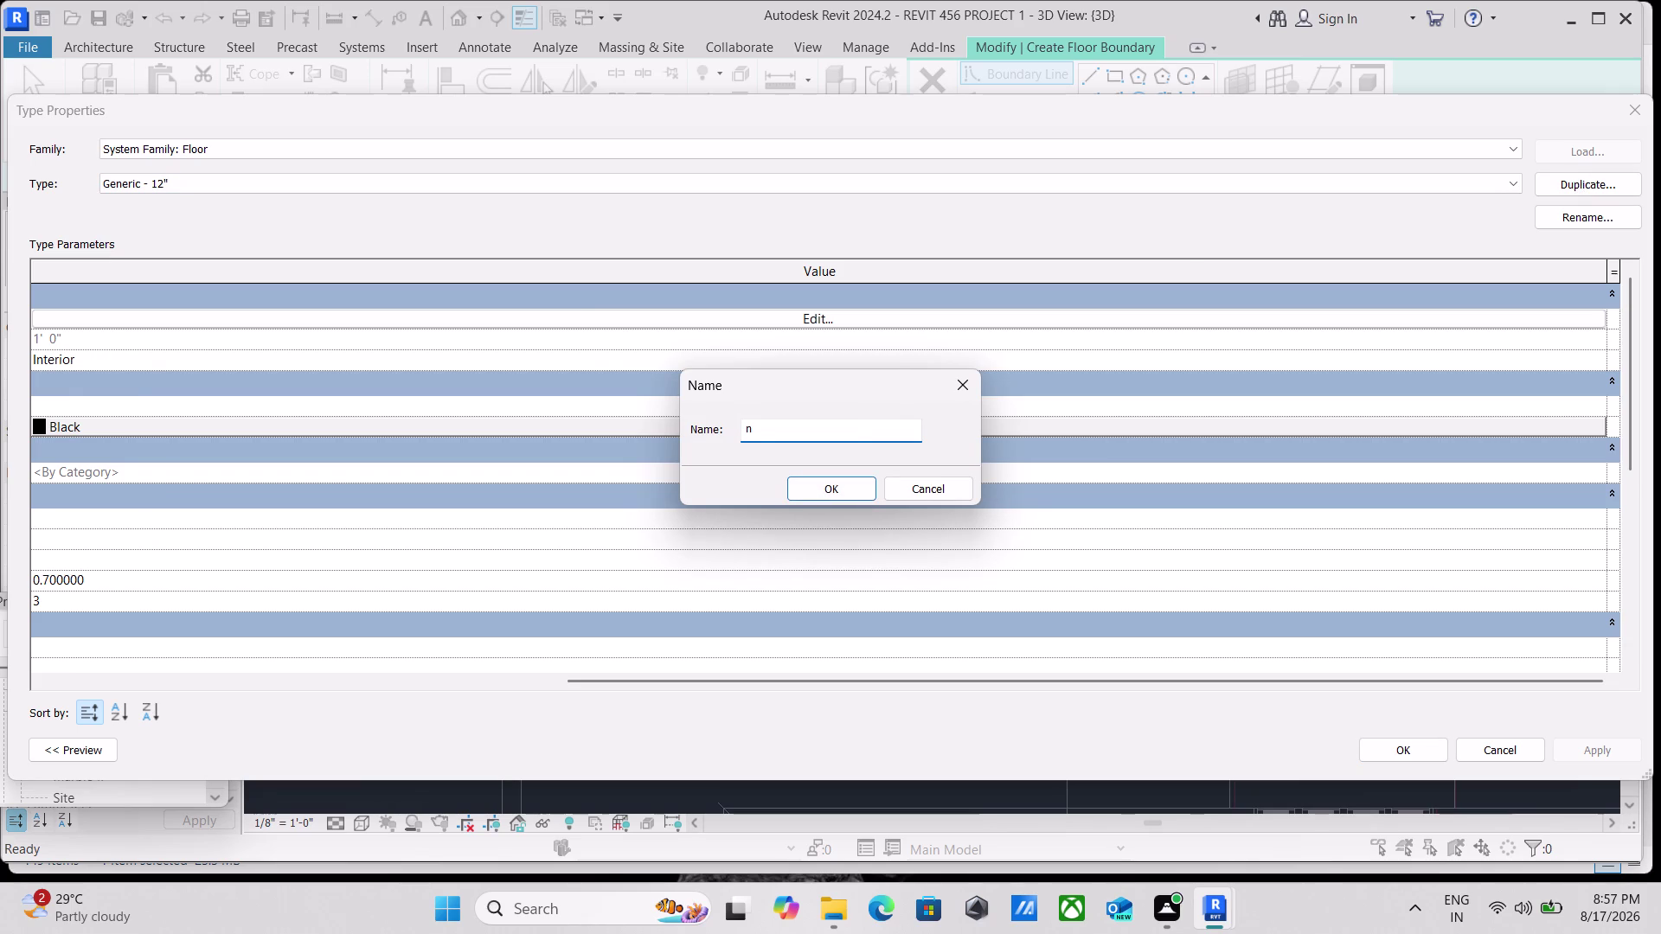
key(BackSpace)
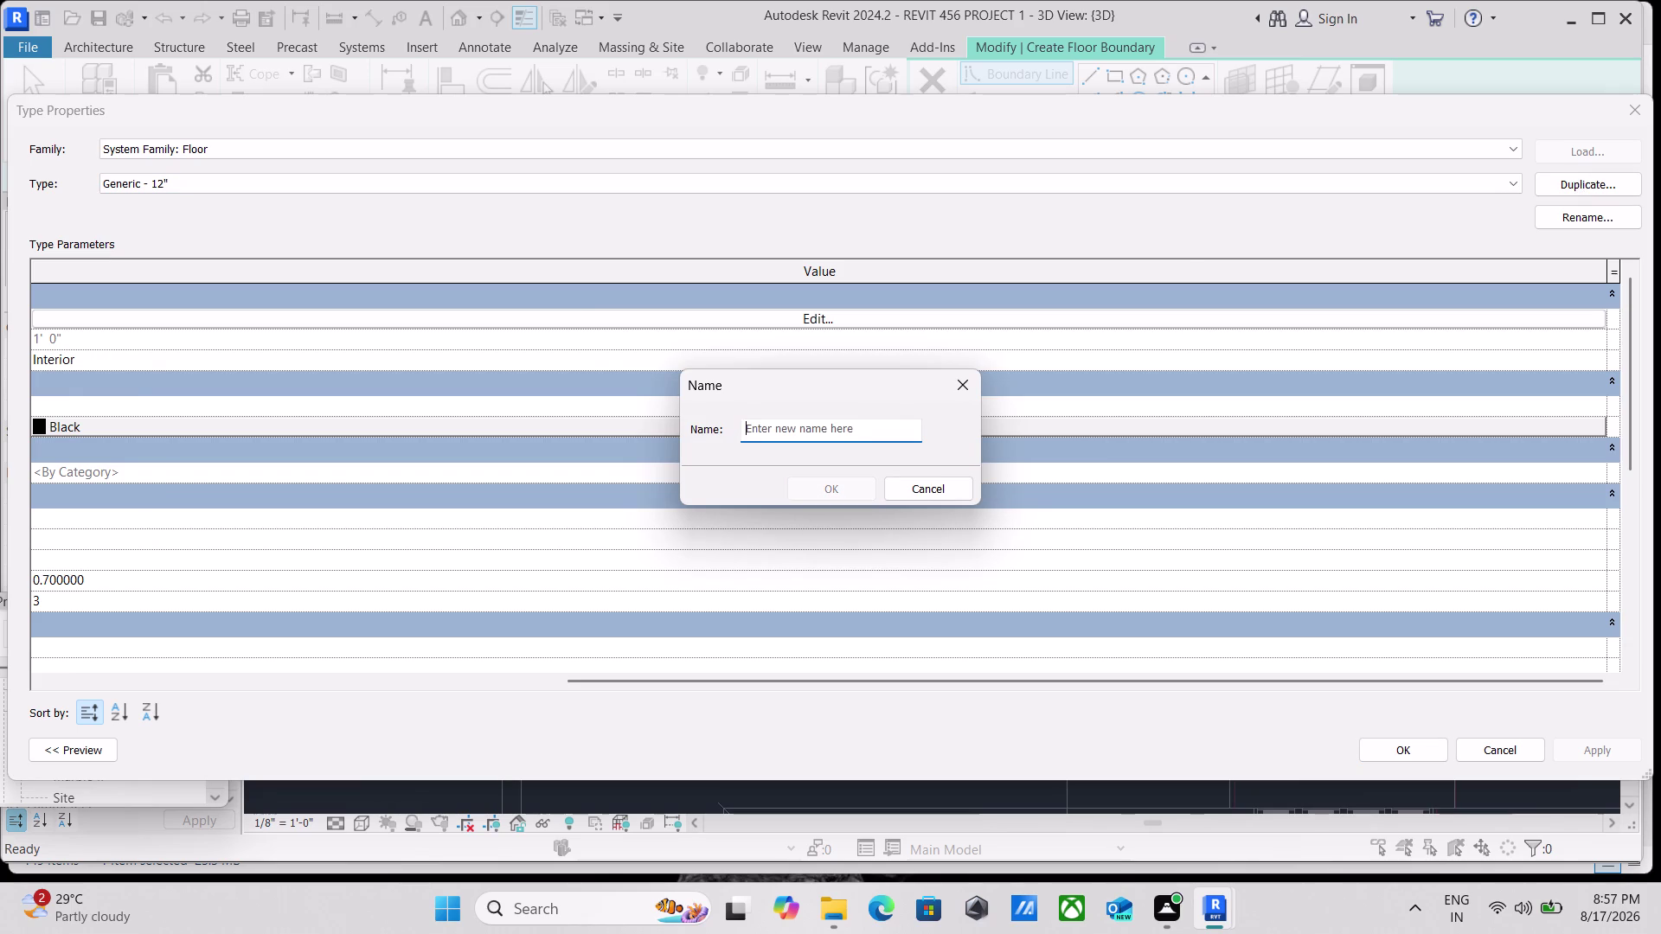
text(o)
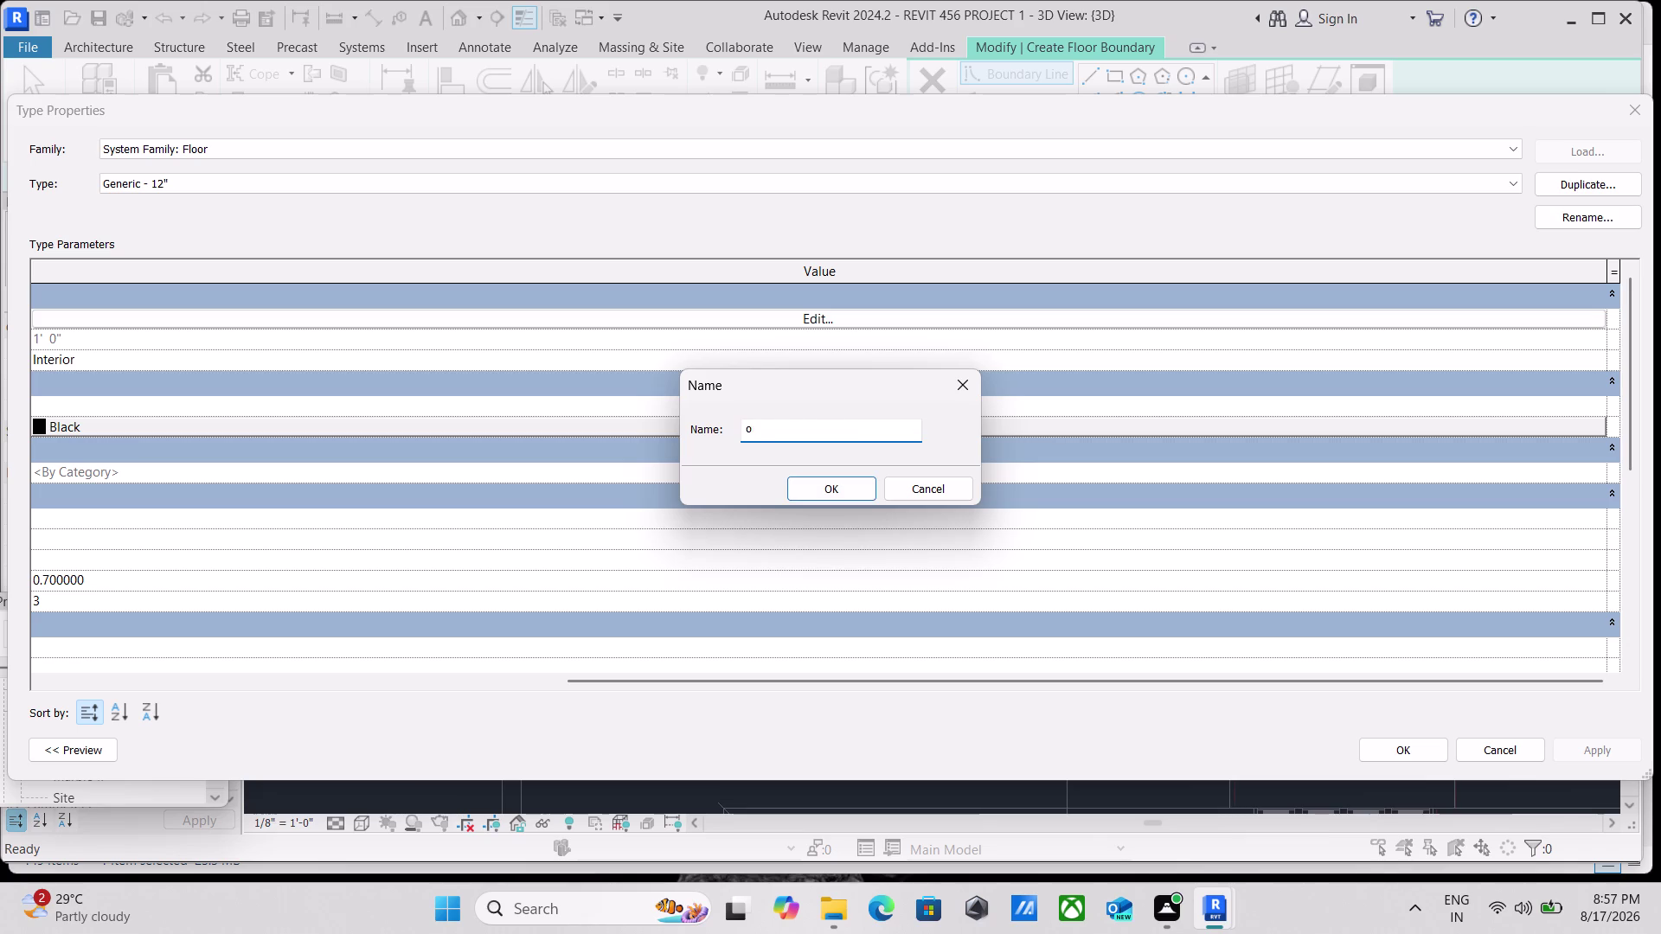
text(u)
text(te)
text(r)
key(space)
text(wall)
key(space)
key(BackSpace)
key(BackSpace)
key(BackSpace)
key(BackSpace)
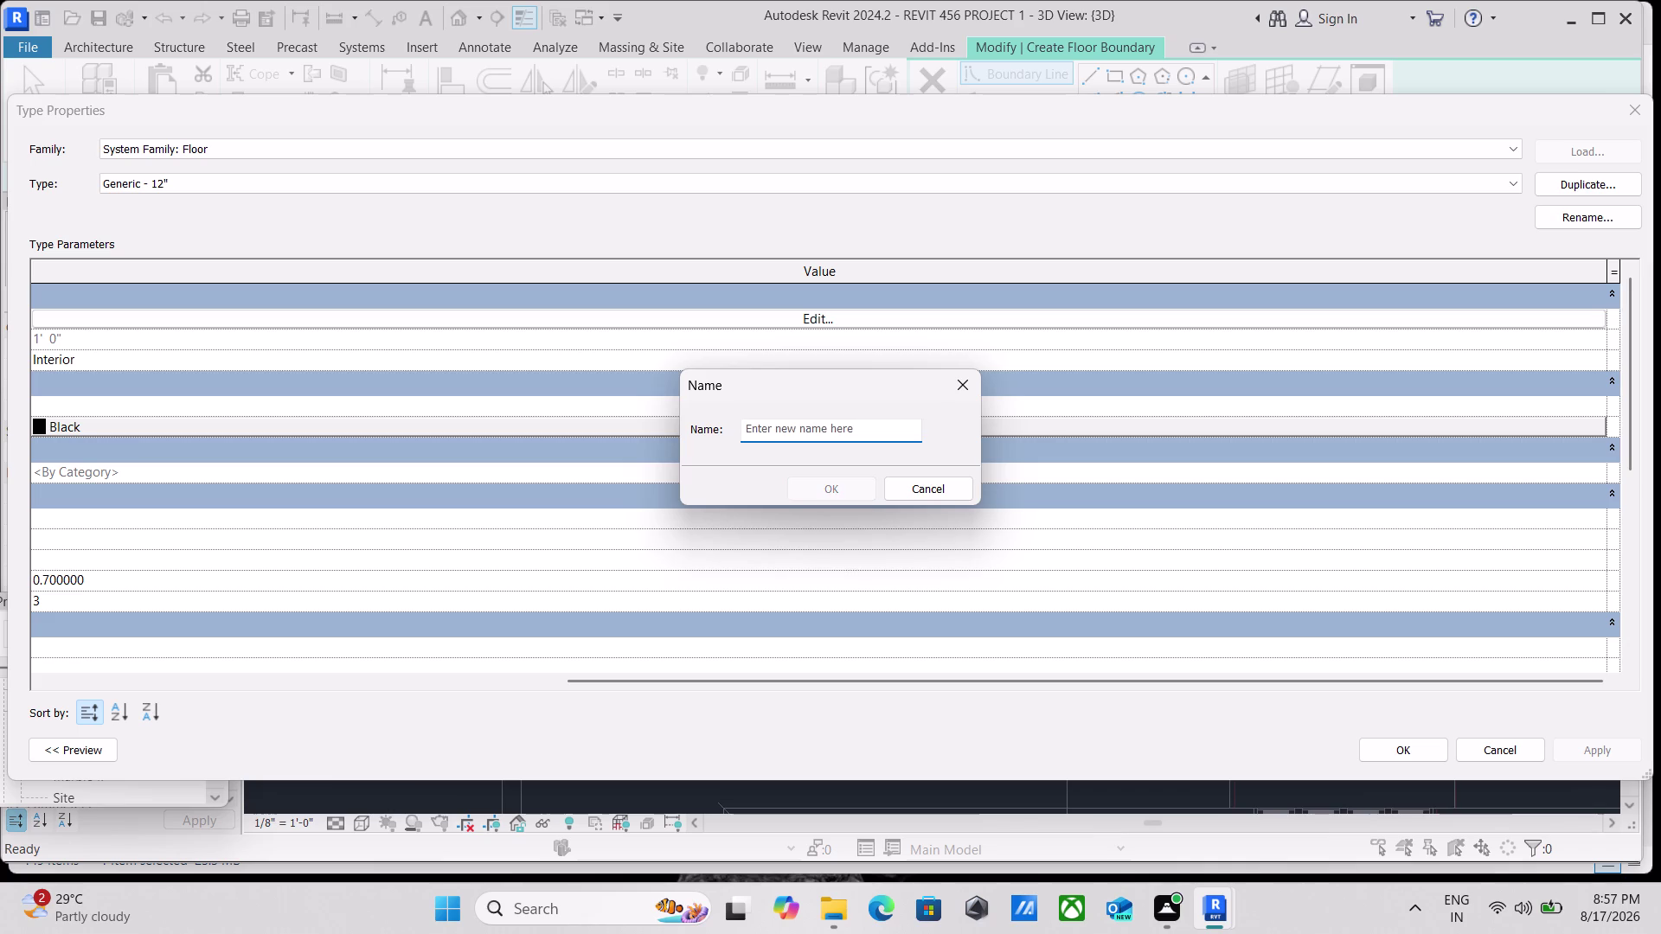
text(ver)
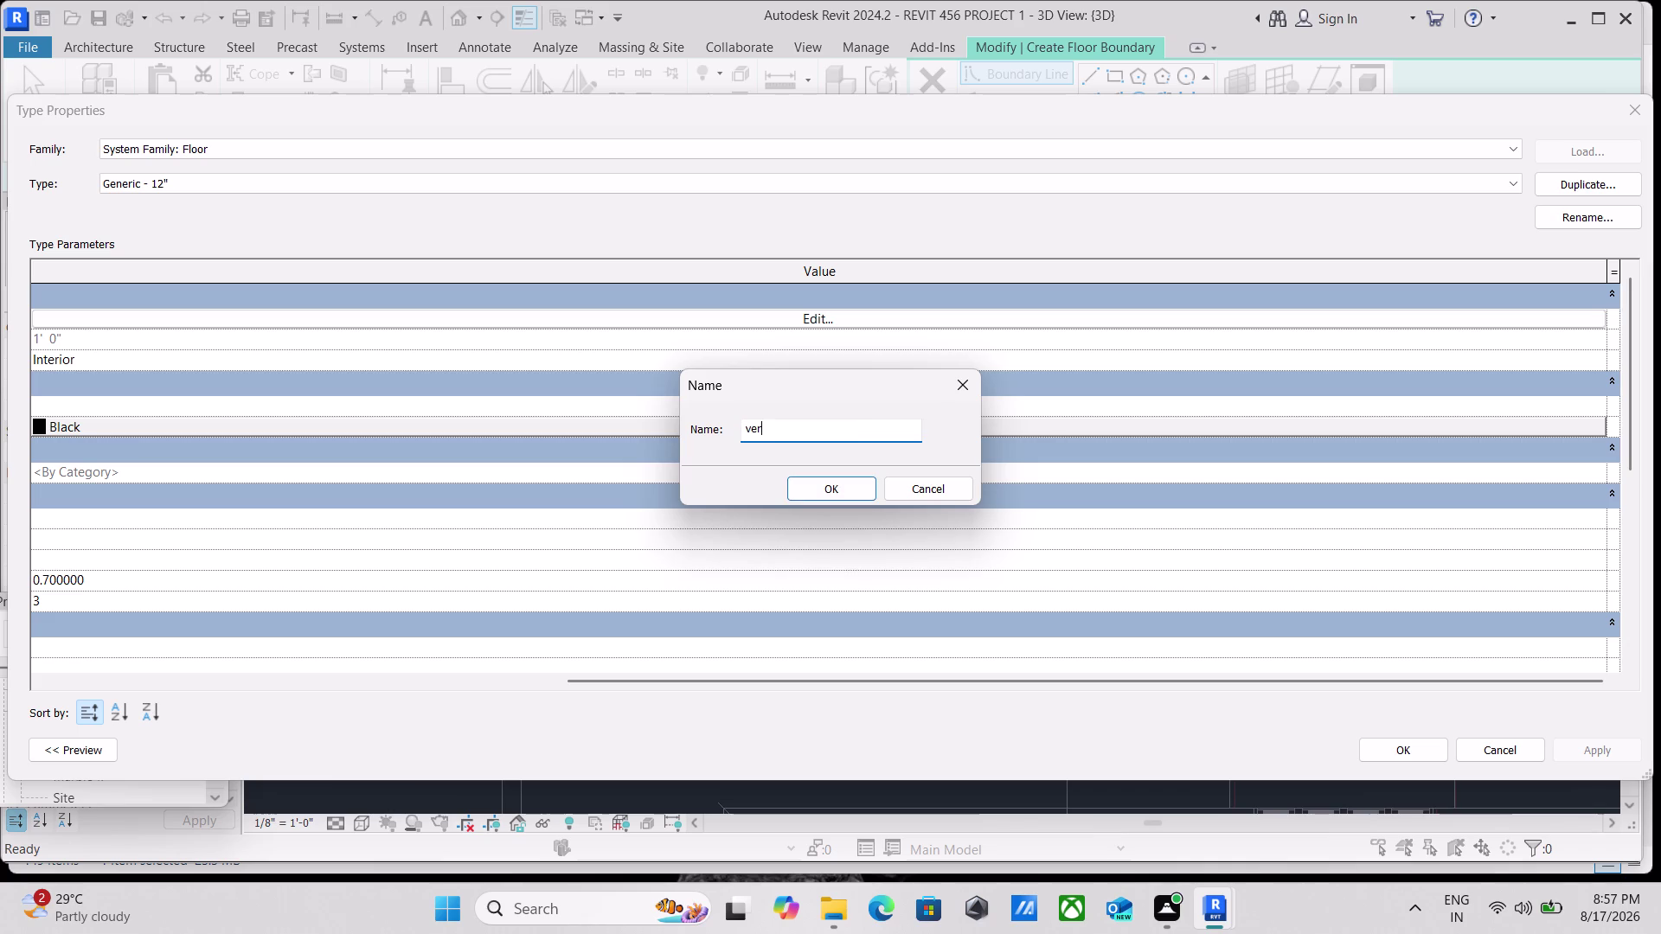
text(and)
text(a)
key(space)
key(BackSpace)
key(BackSpace)
key(BackSpace)
Name the new floor type 'compound marble' and open its Structure layer assembly.
text(c)
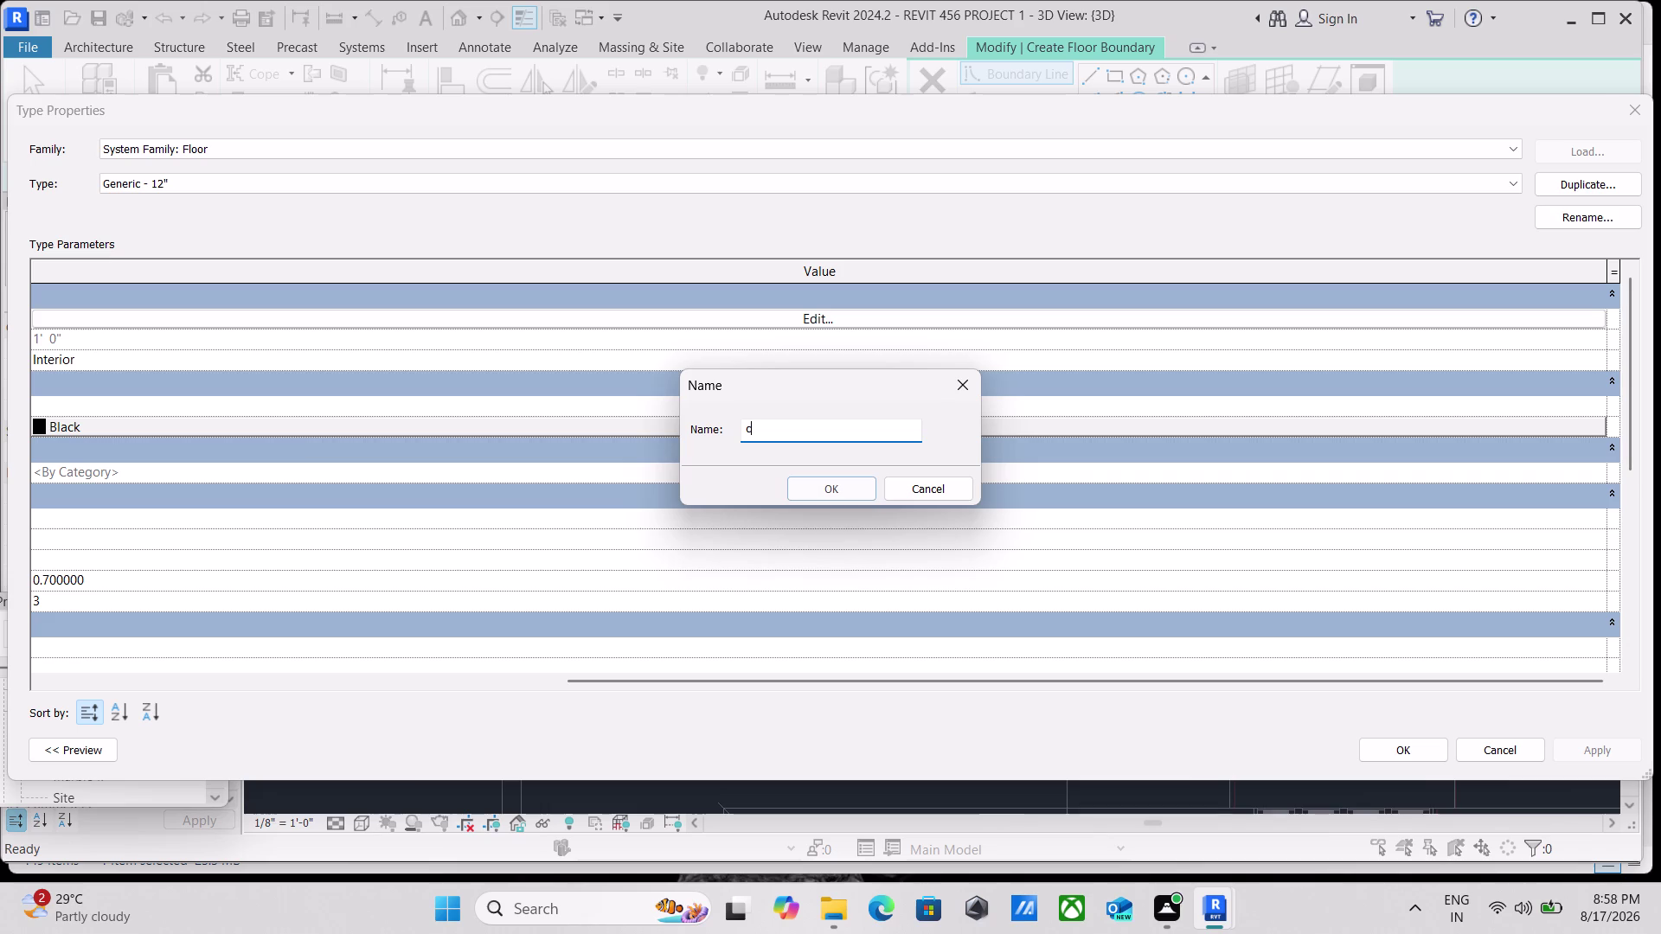
text(ompou)
text(nd)
key(space)
text(ma)
text(rb)
key(e)
key(BackSpace)
text(le)
click(822, 490)
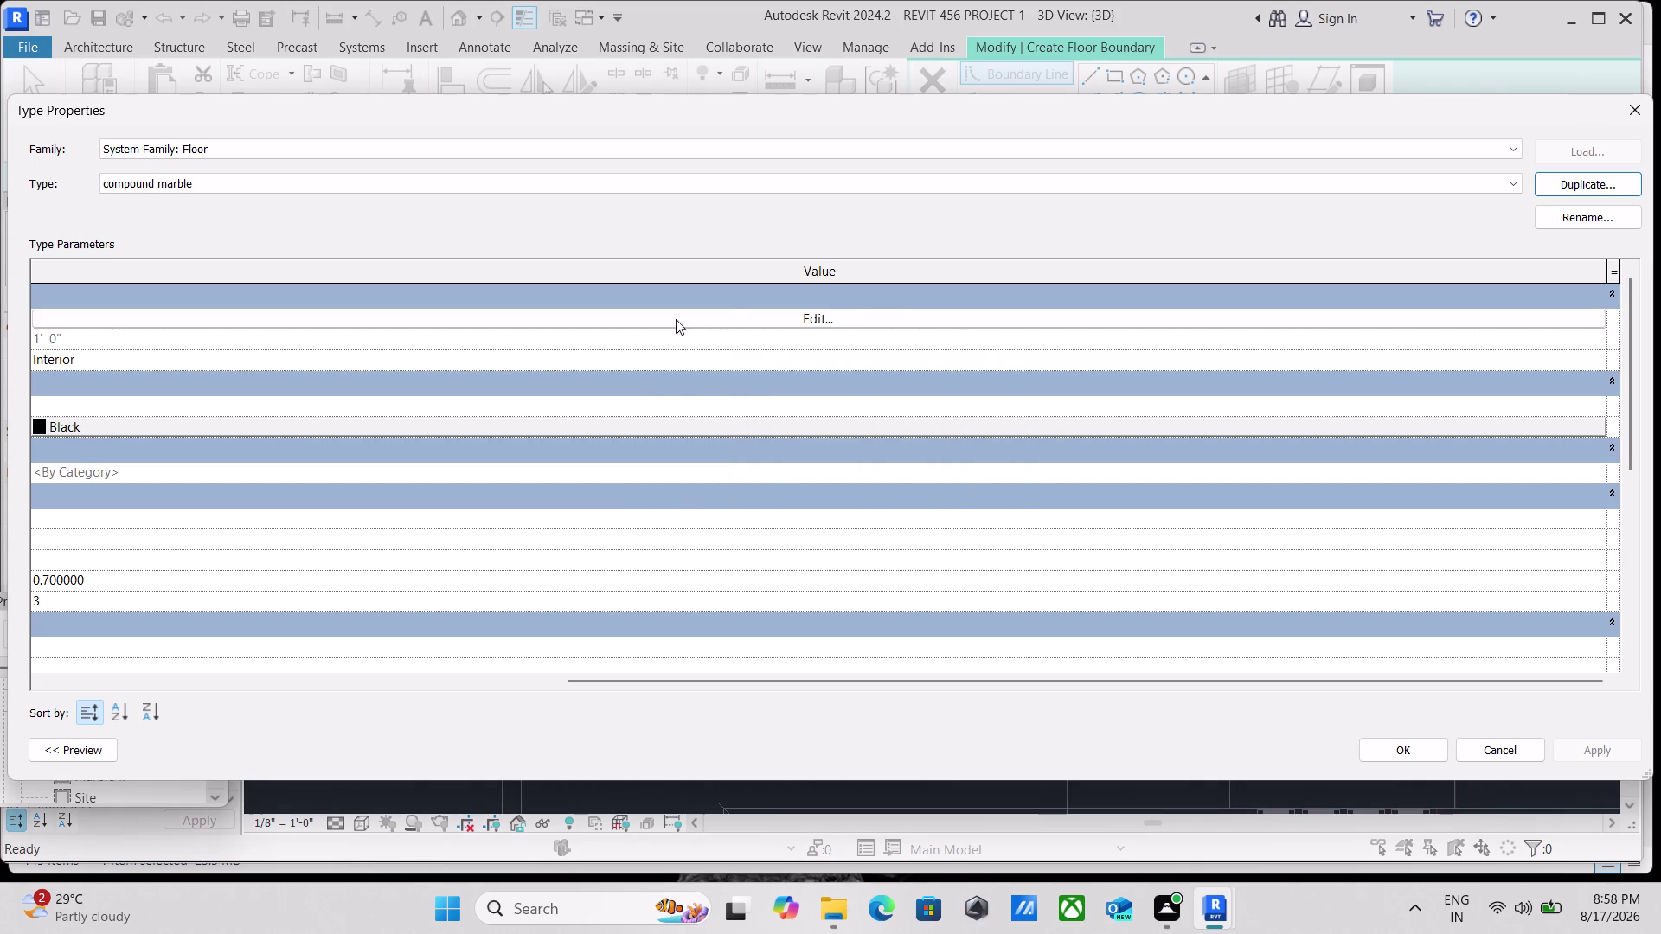
click(781, 316)
Set the compound marble Structure layer thickness to 6".
click(768, 313)
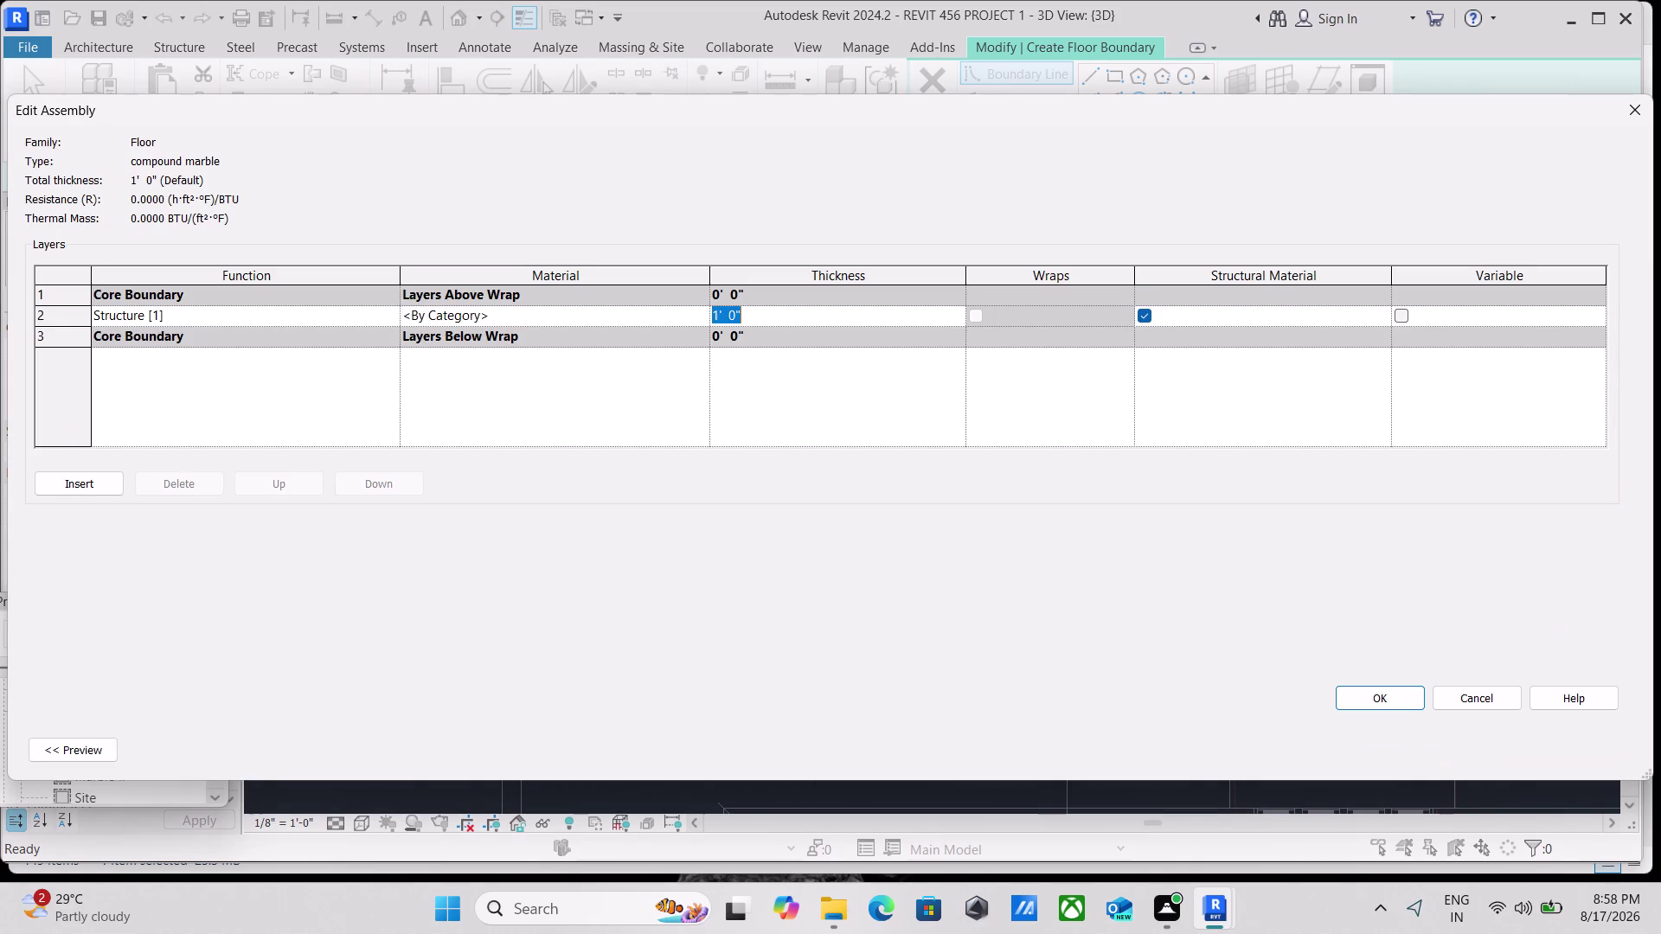
key(6)
key(shift+quotedbl)
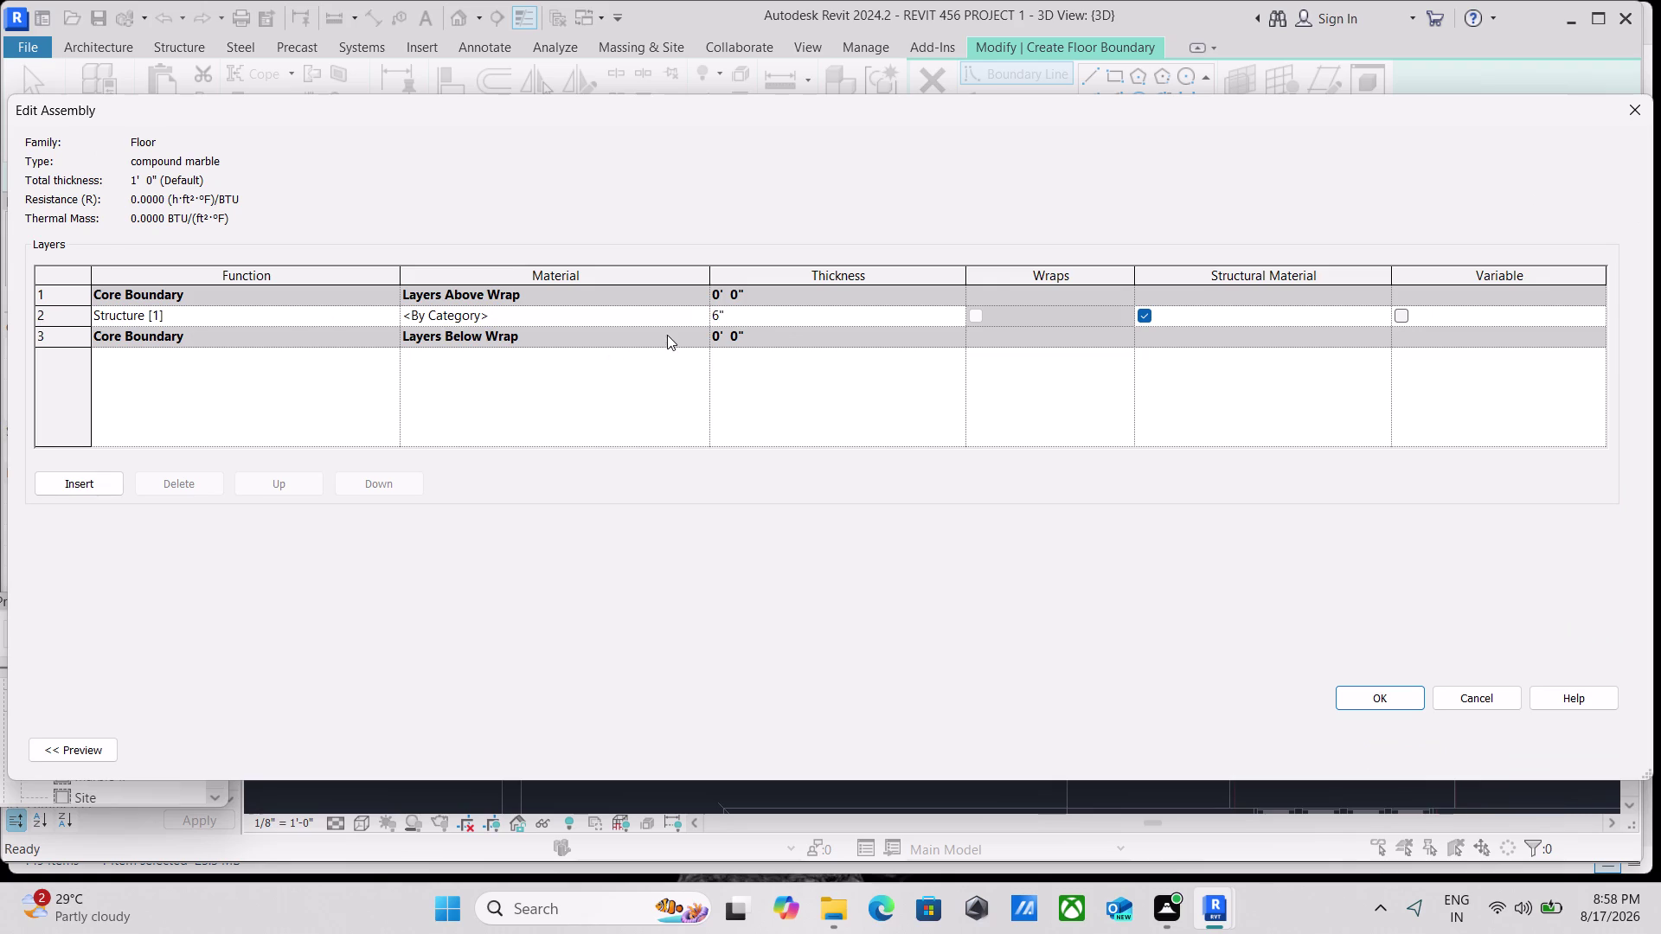
Create a new material in the Material Browser for the Structure layer.
click(667, 321)
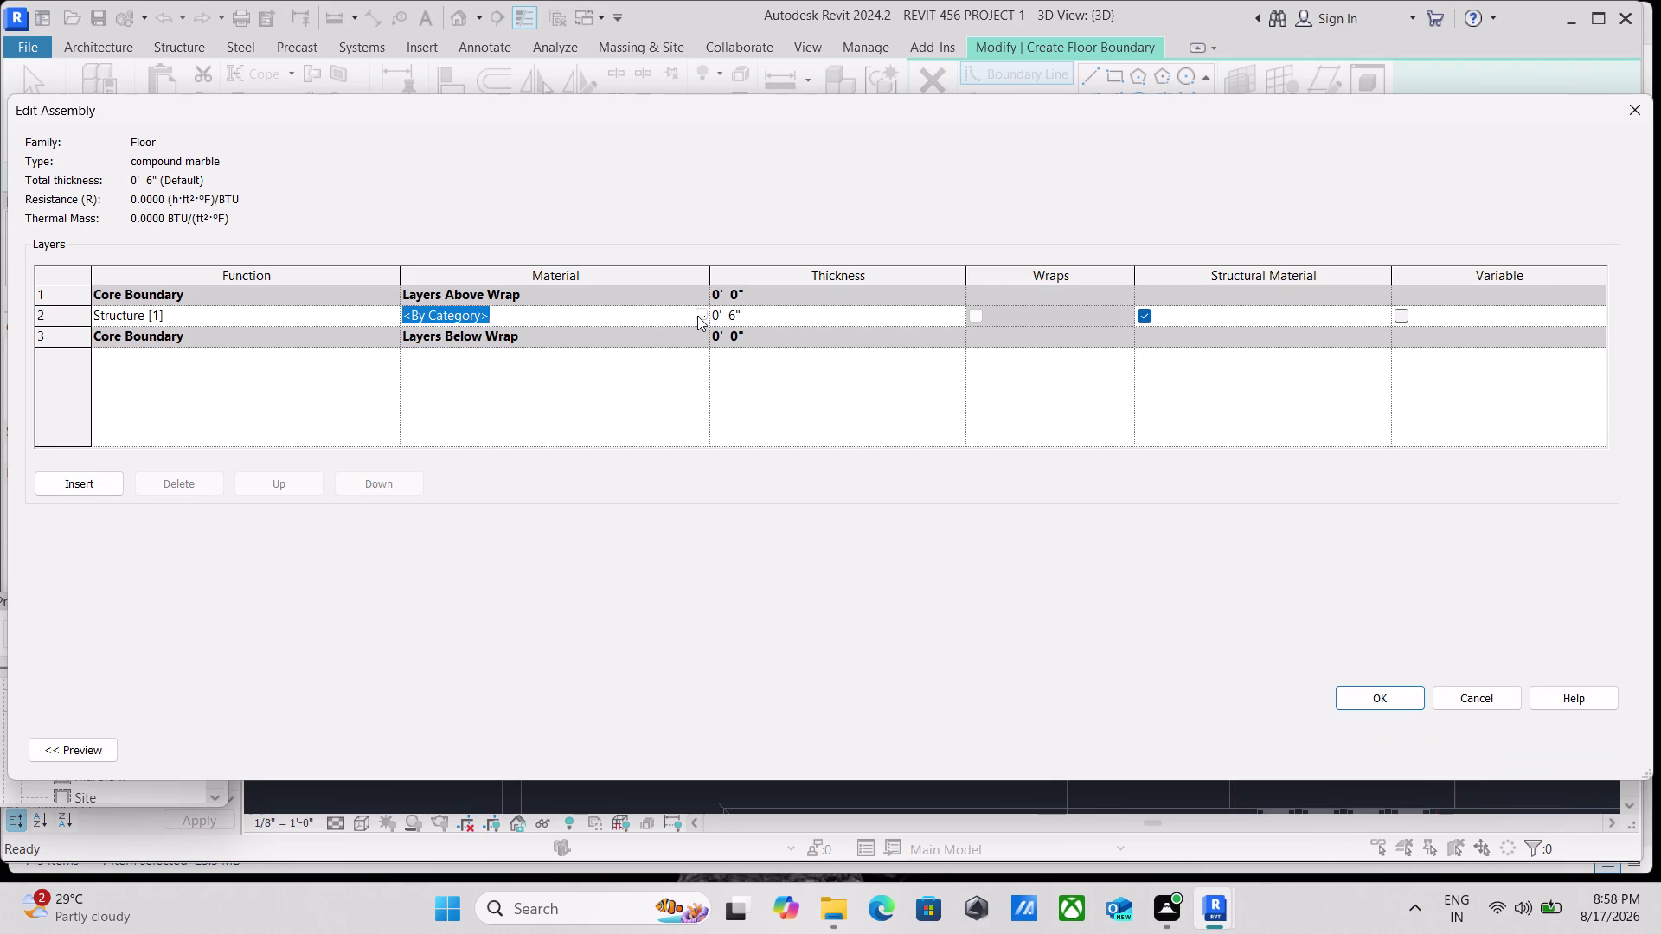
click(698, 316)
scroll(up, 3)
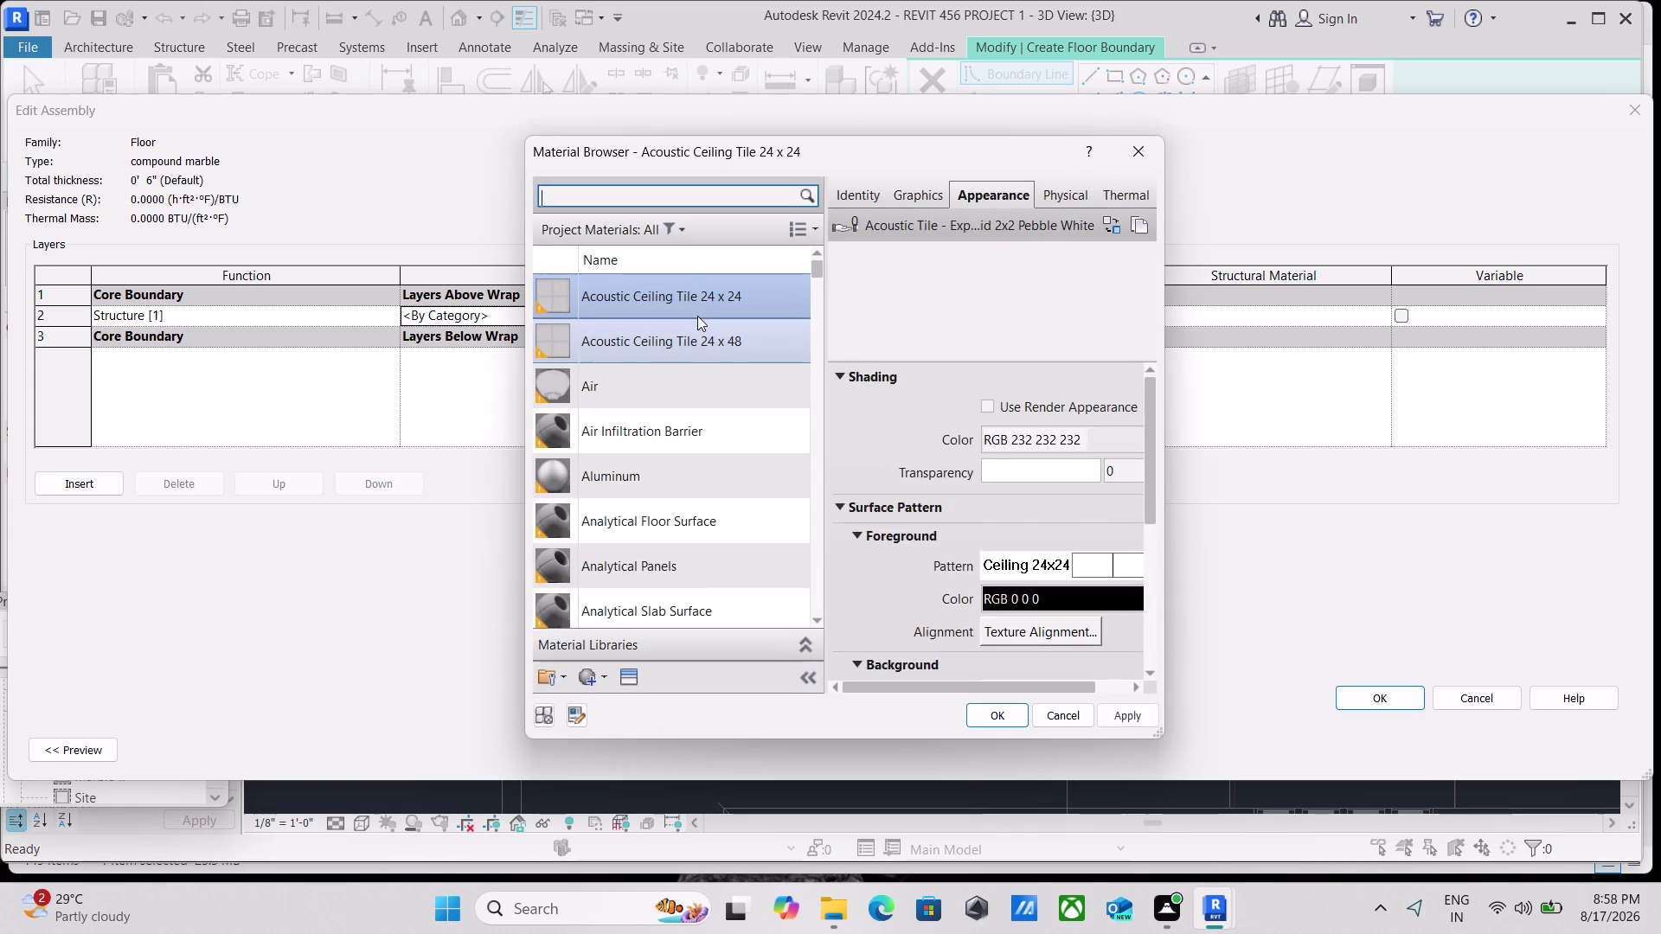
scroll(down, 3)
scroll(down, 3)
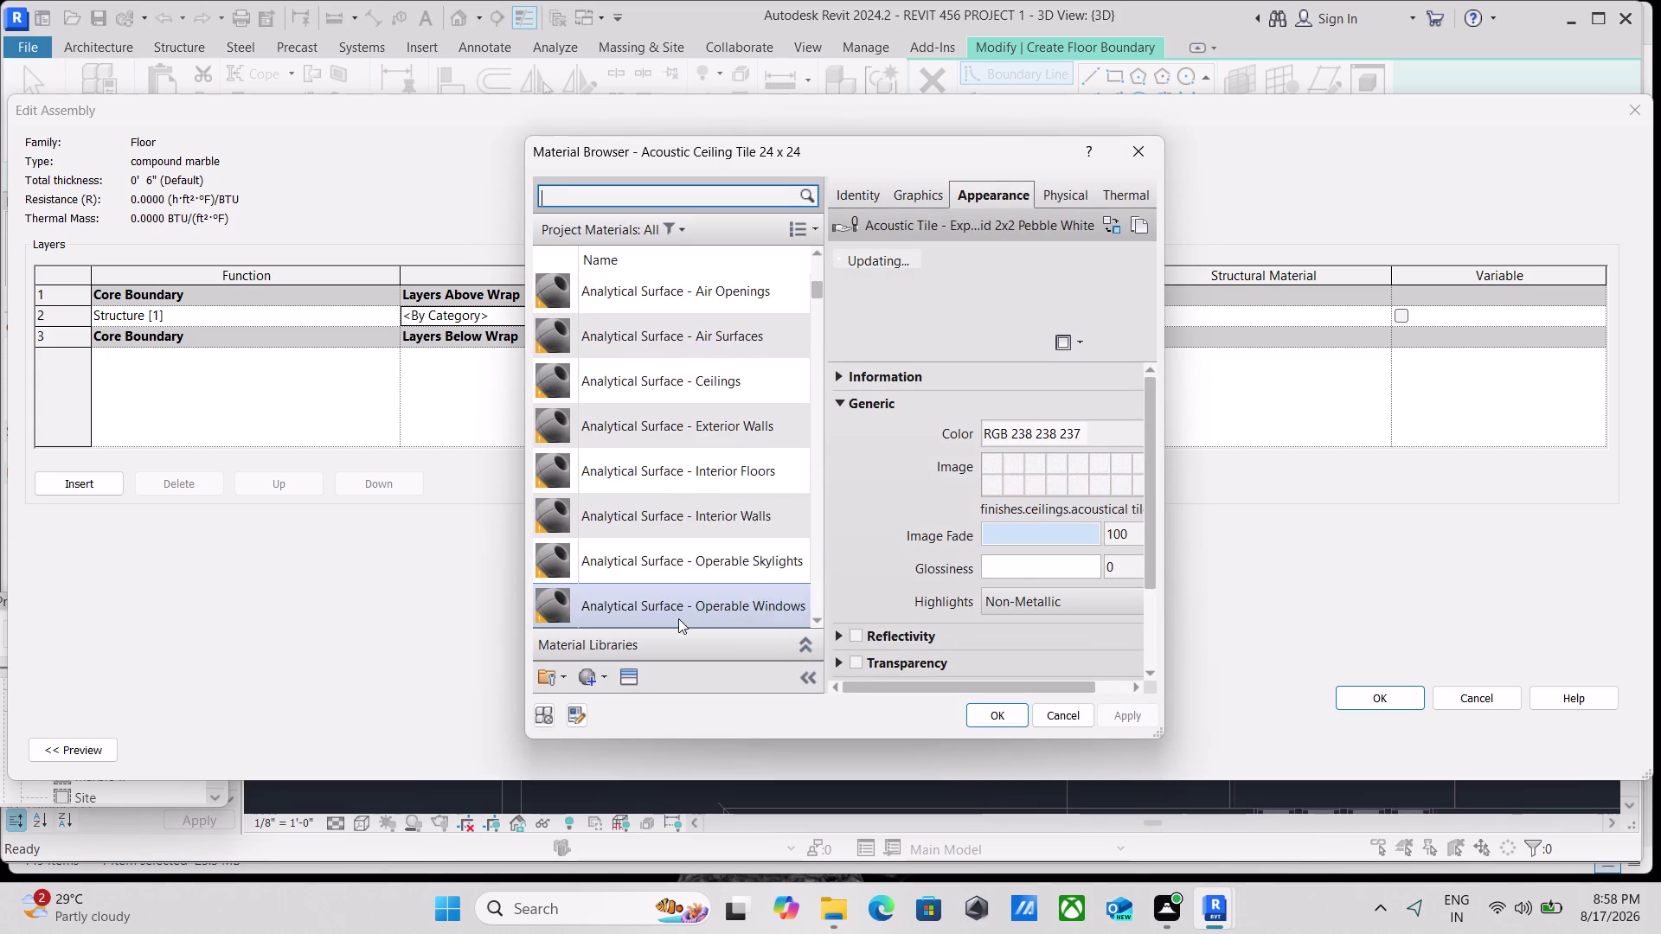
scroll(up, 3)
scroll(down, 3)
click(603, 672)
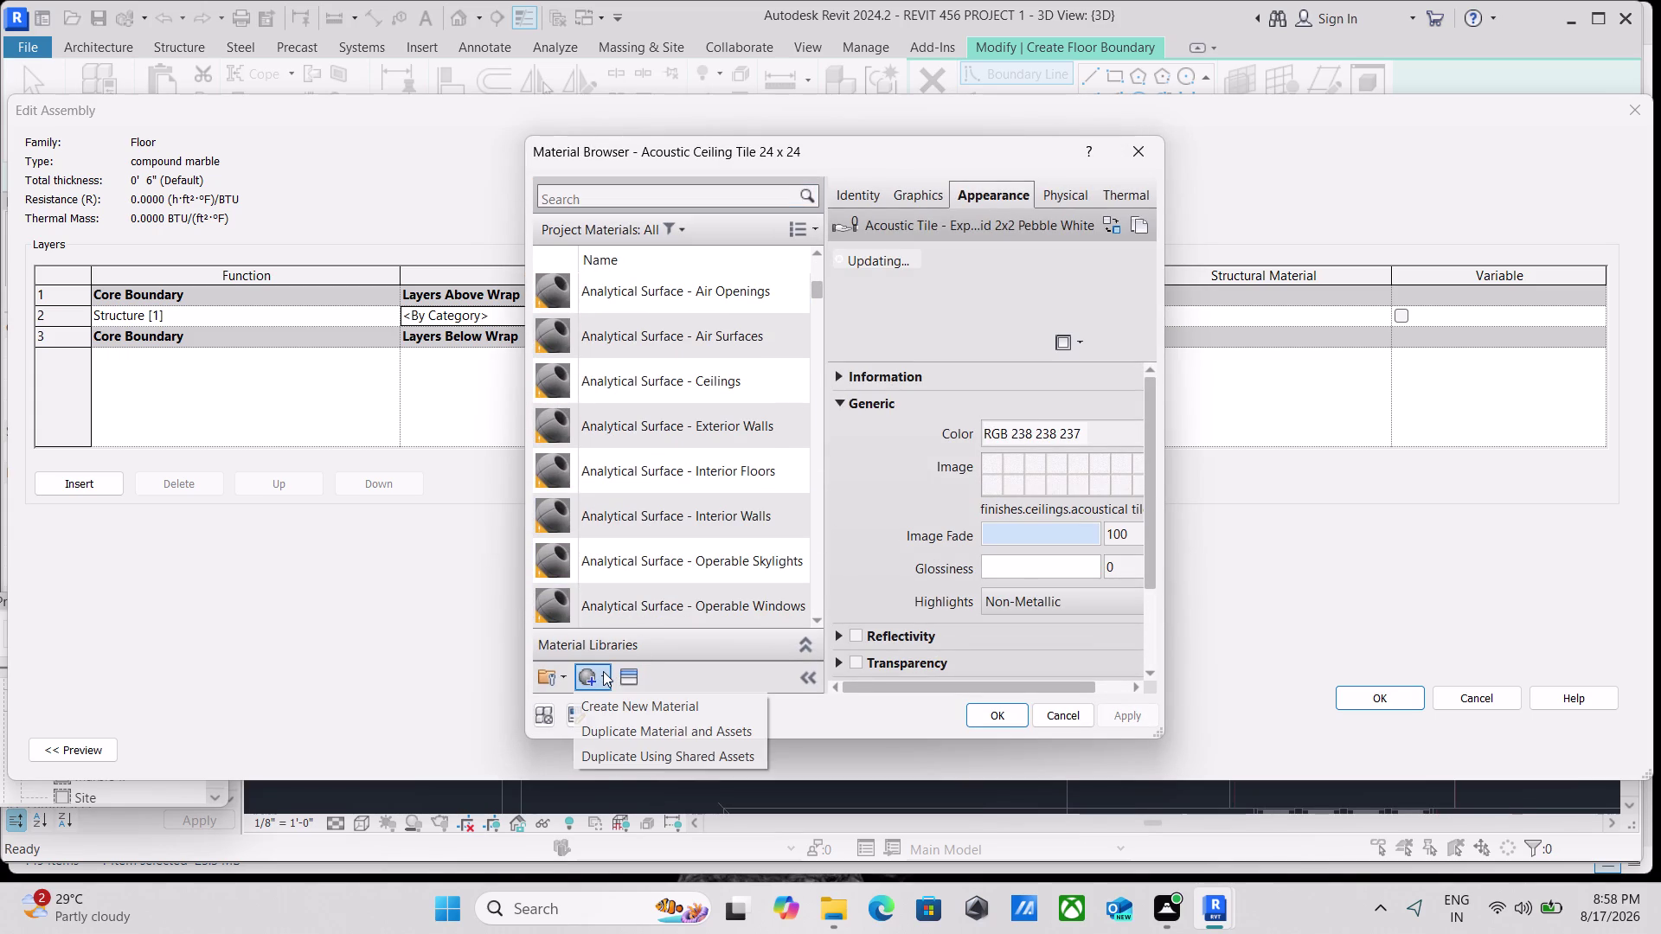
click(621, 703)
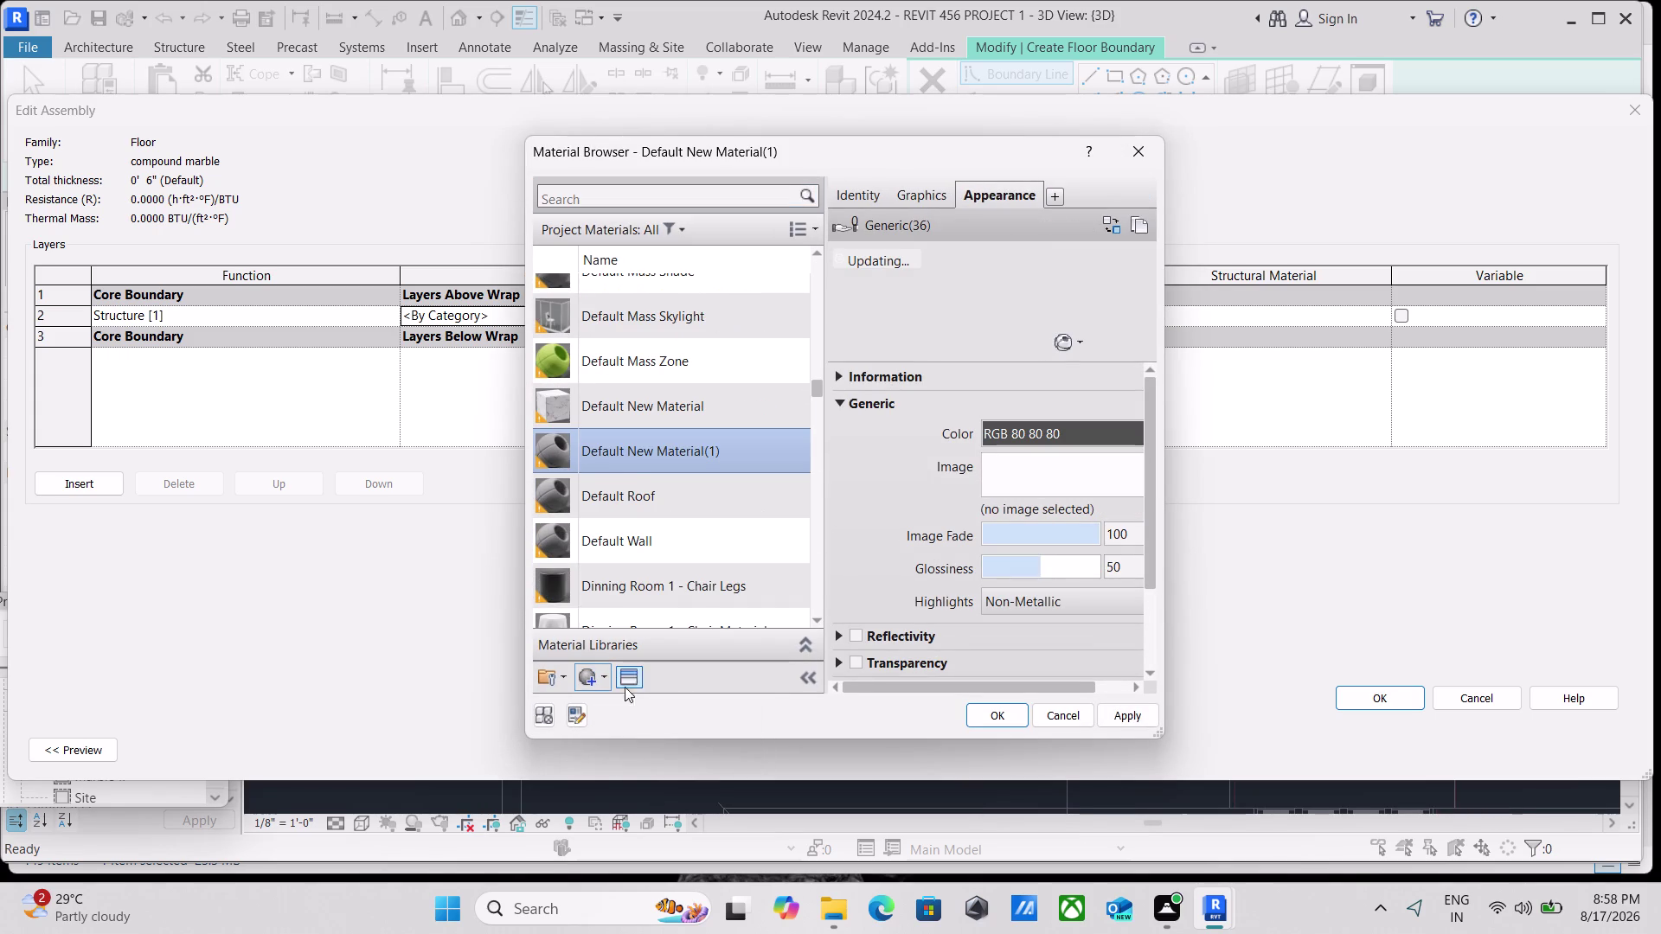
Rename the new material to 'veranda marble floor'.
right_click(734, 420)
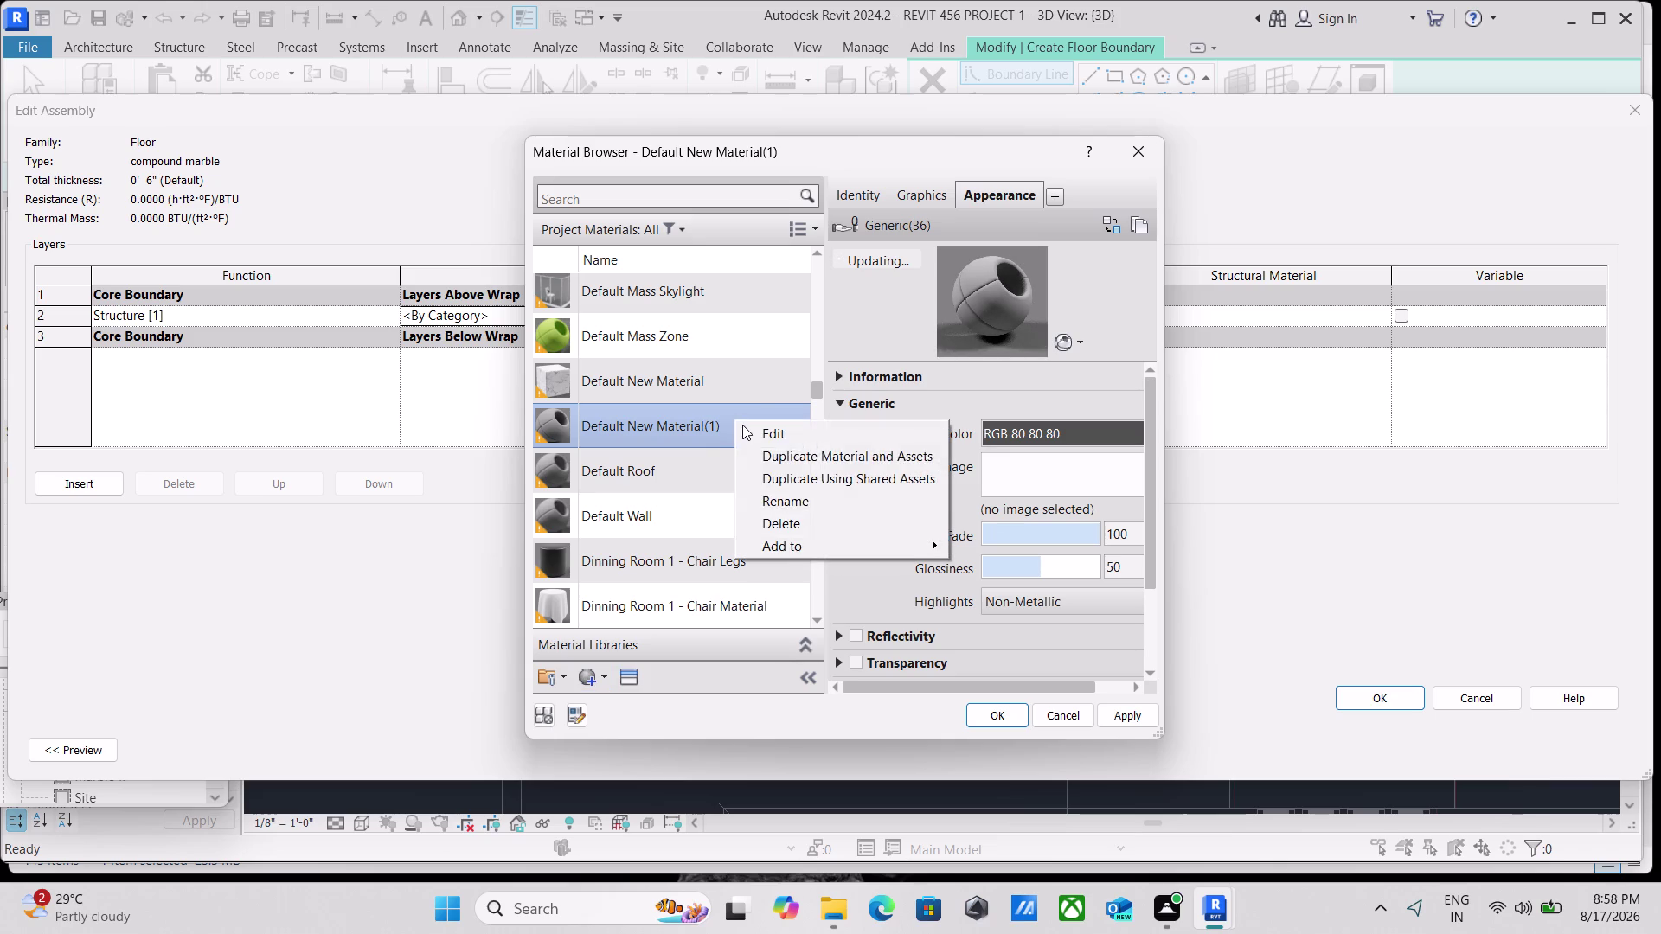
click(779, 503)
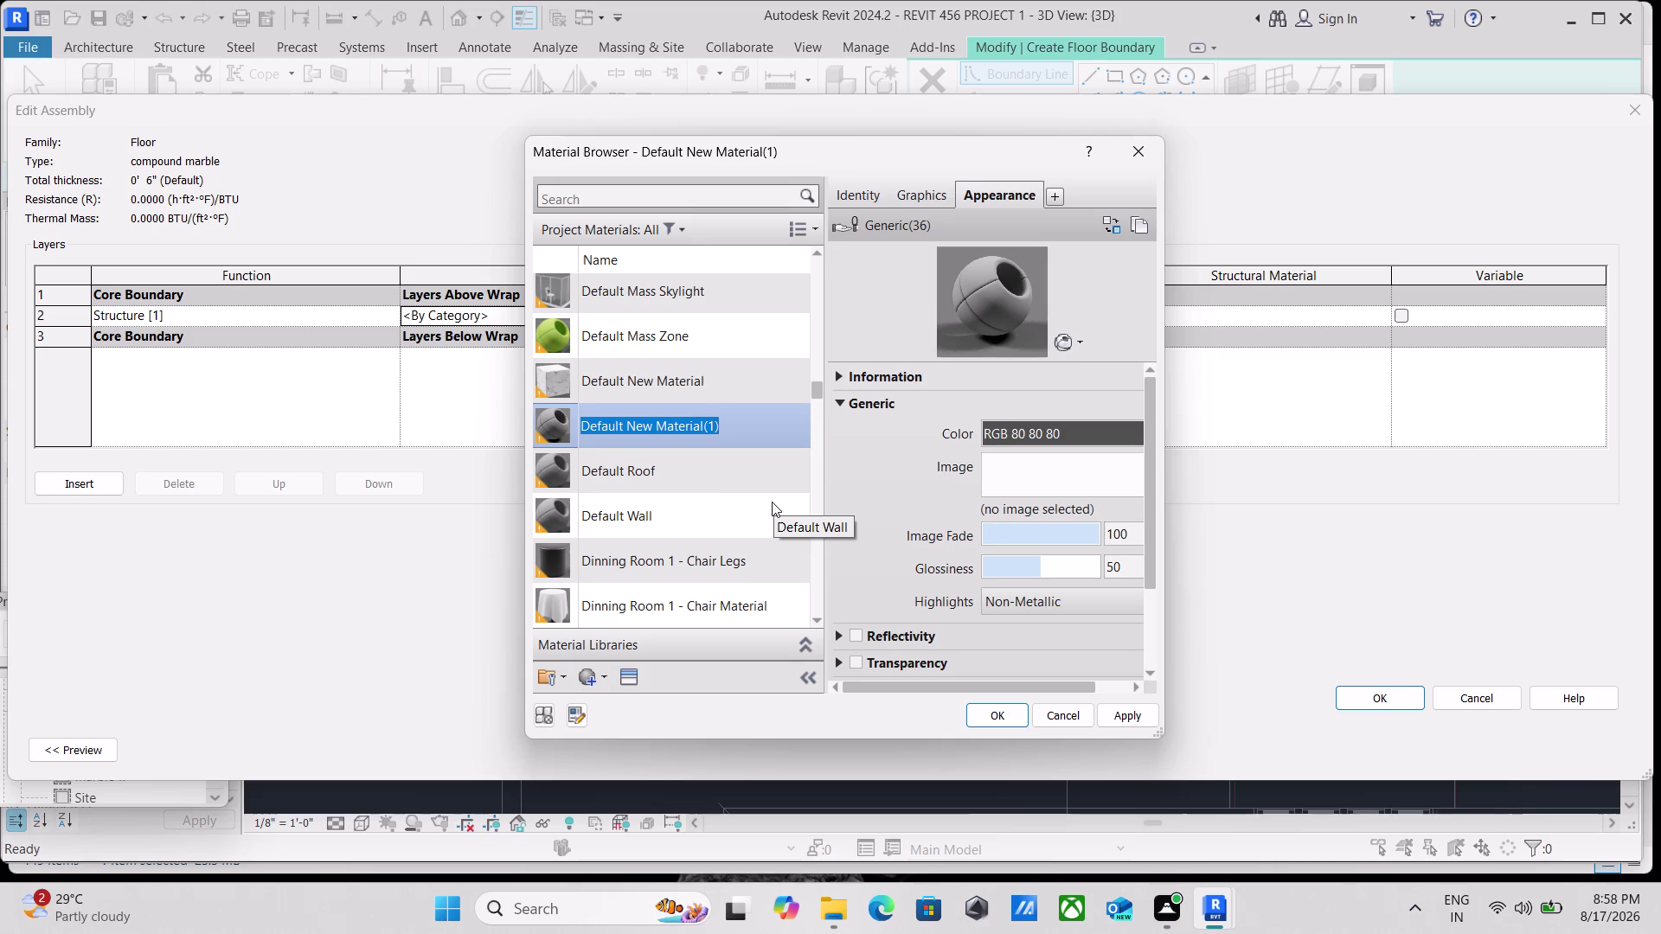
key(BackSpace)
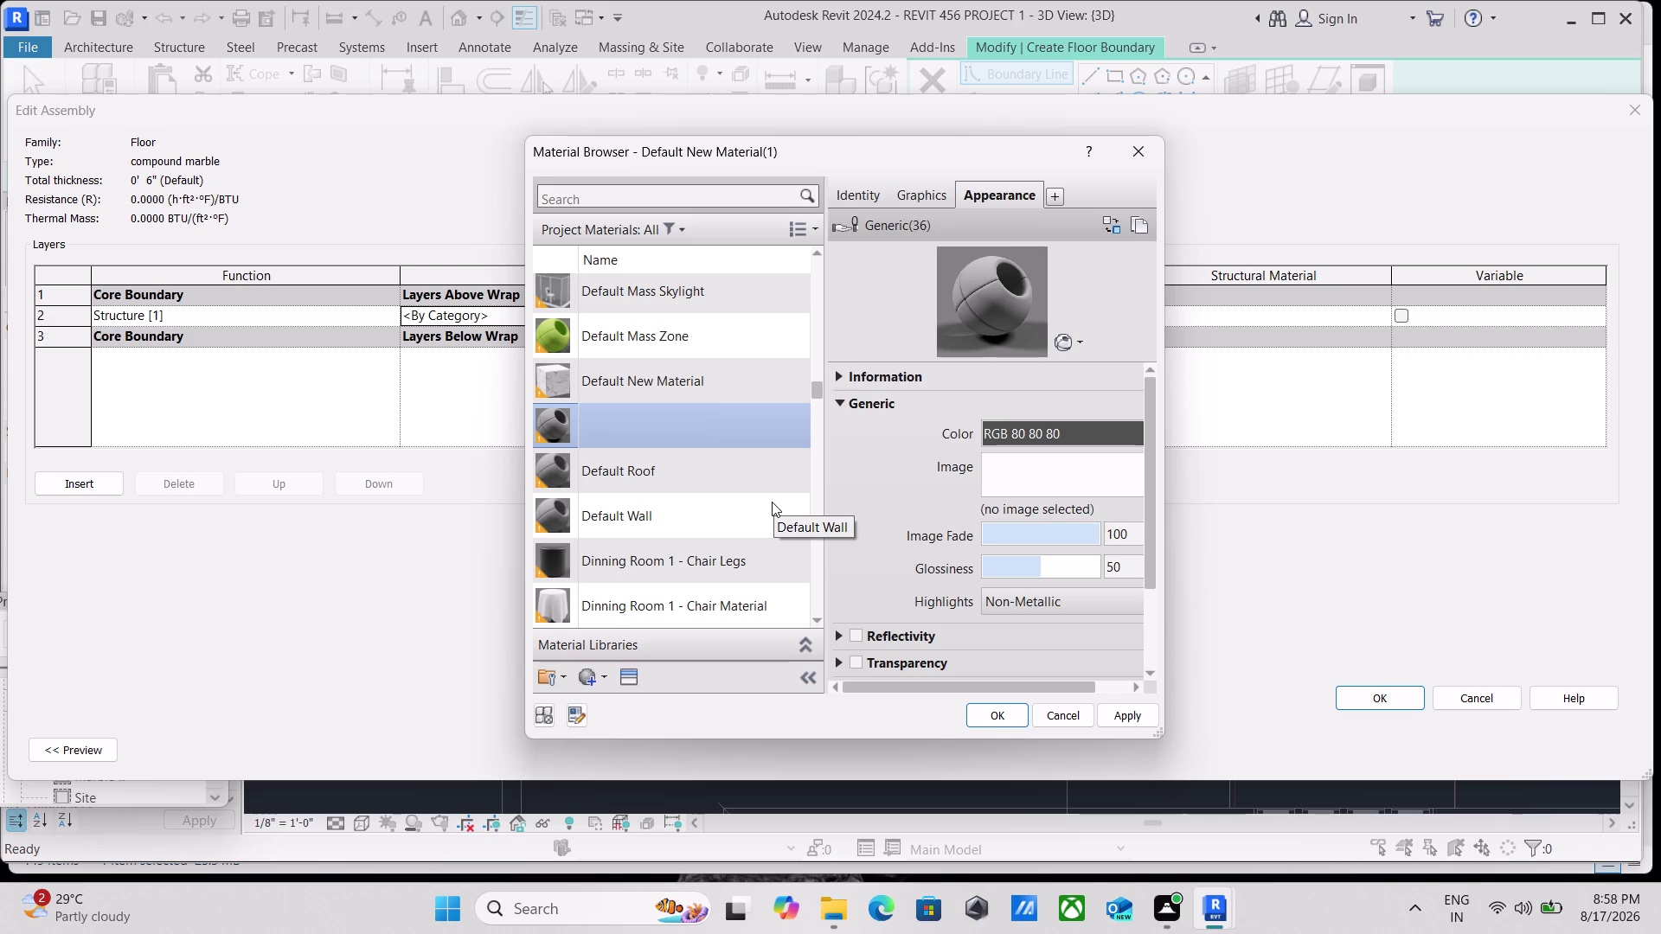
text(ma)
key(BackSpace)
key(BackSpace)
text(veran)
text(d)
text(a ma)
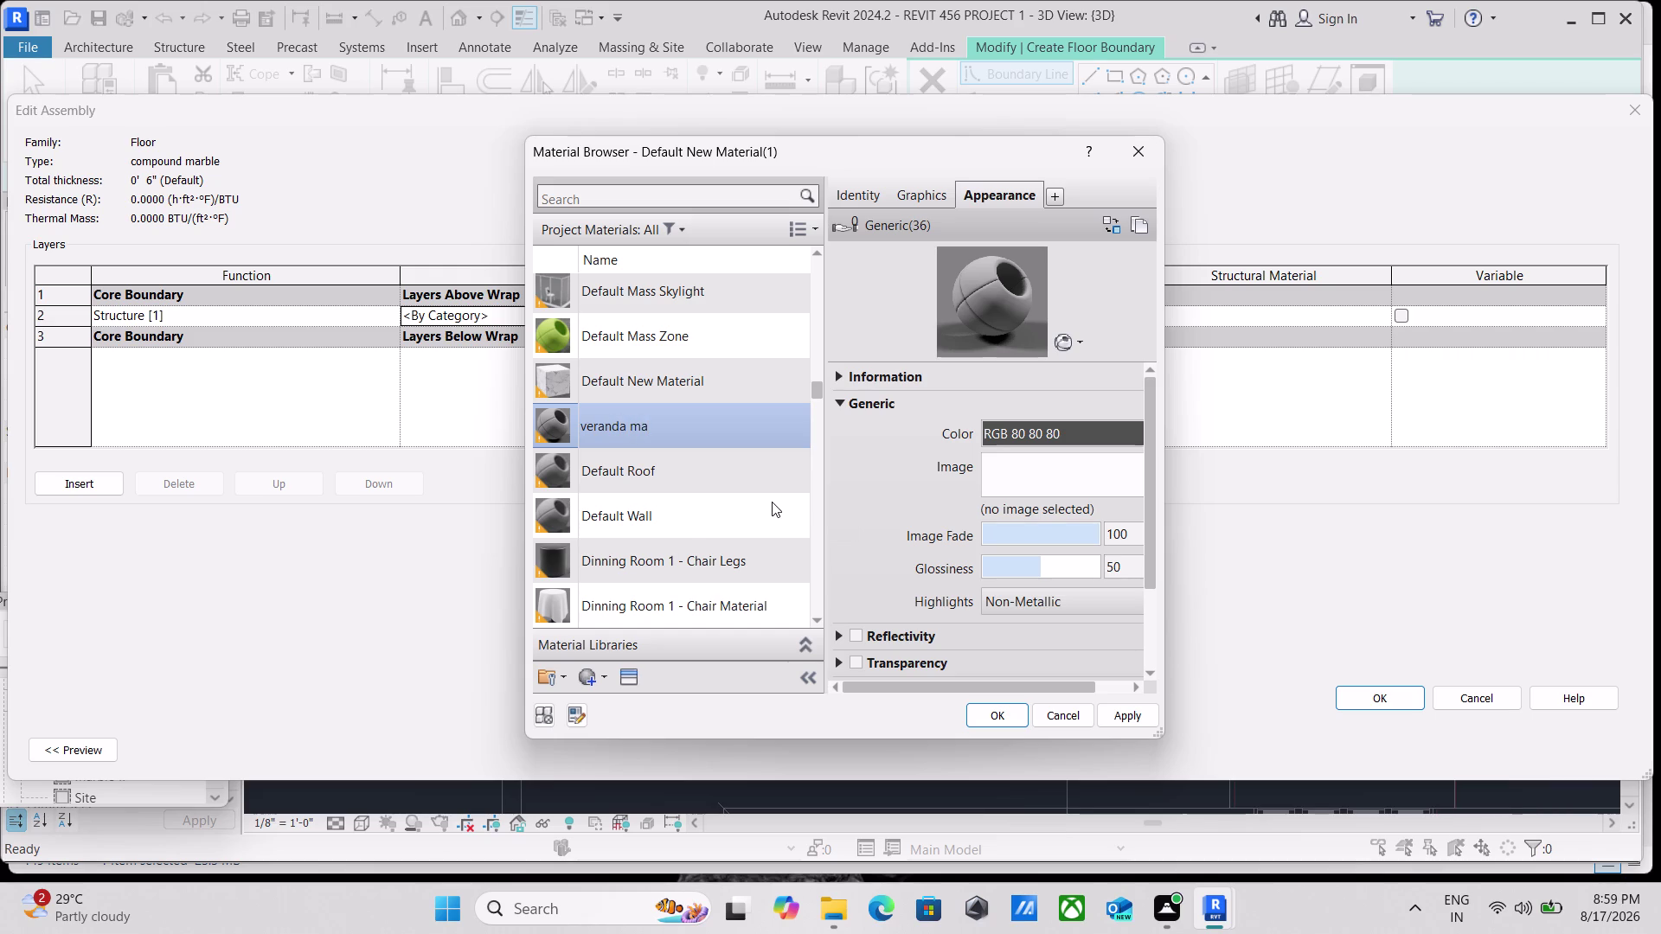
text(rb)
text(le)
key(space)
text(fl)
text(oo)
key(r)
click(1104, 720)
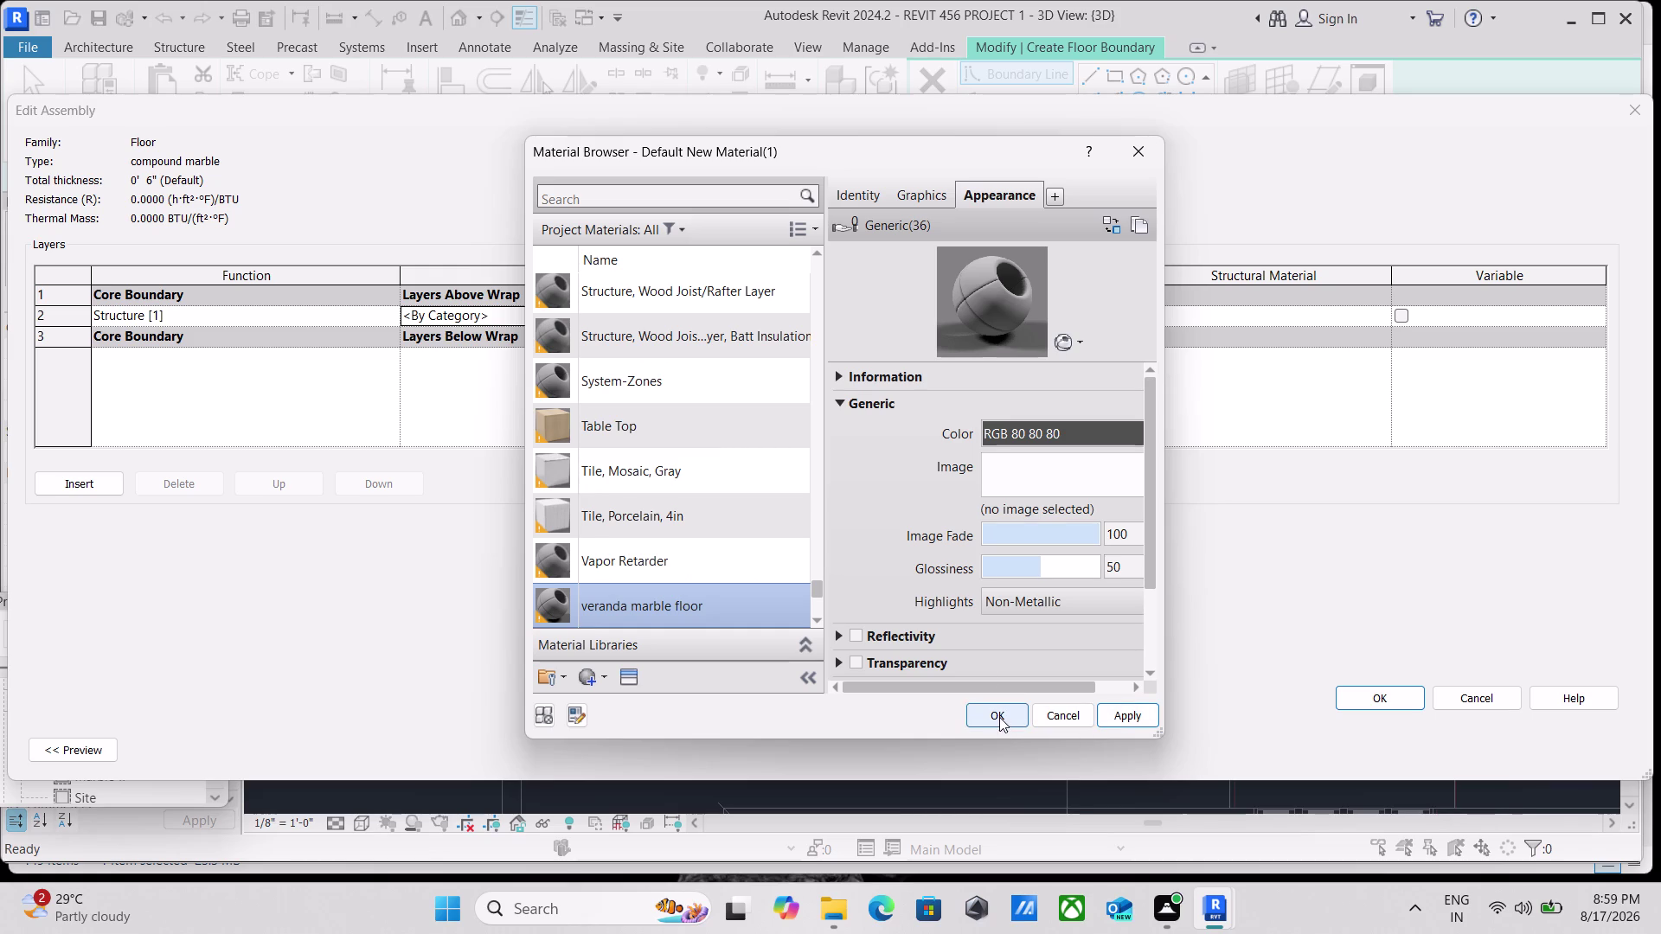